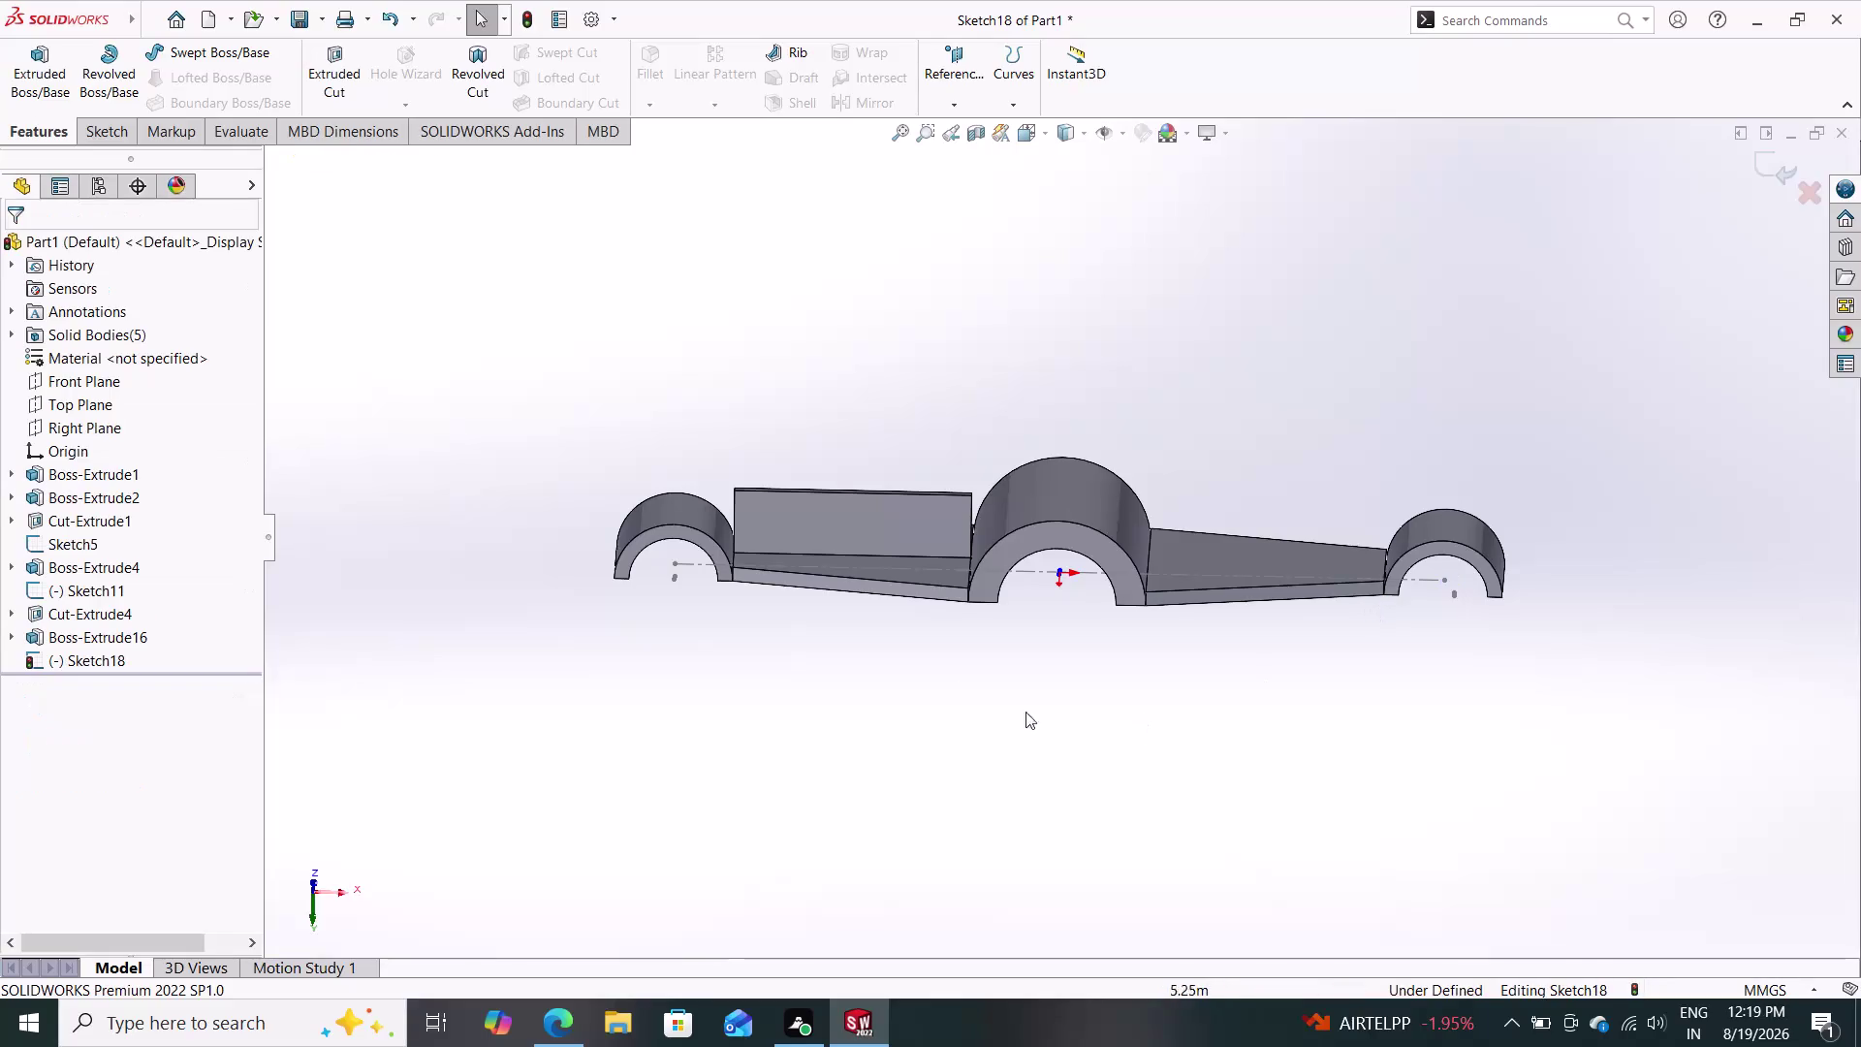
Delete the box-selected geometry near the central arch and discard the empty Sketch18.
drag(1161, 489, 923, 658)
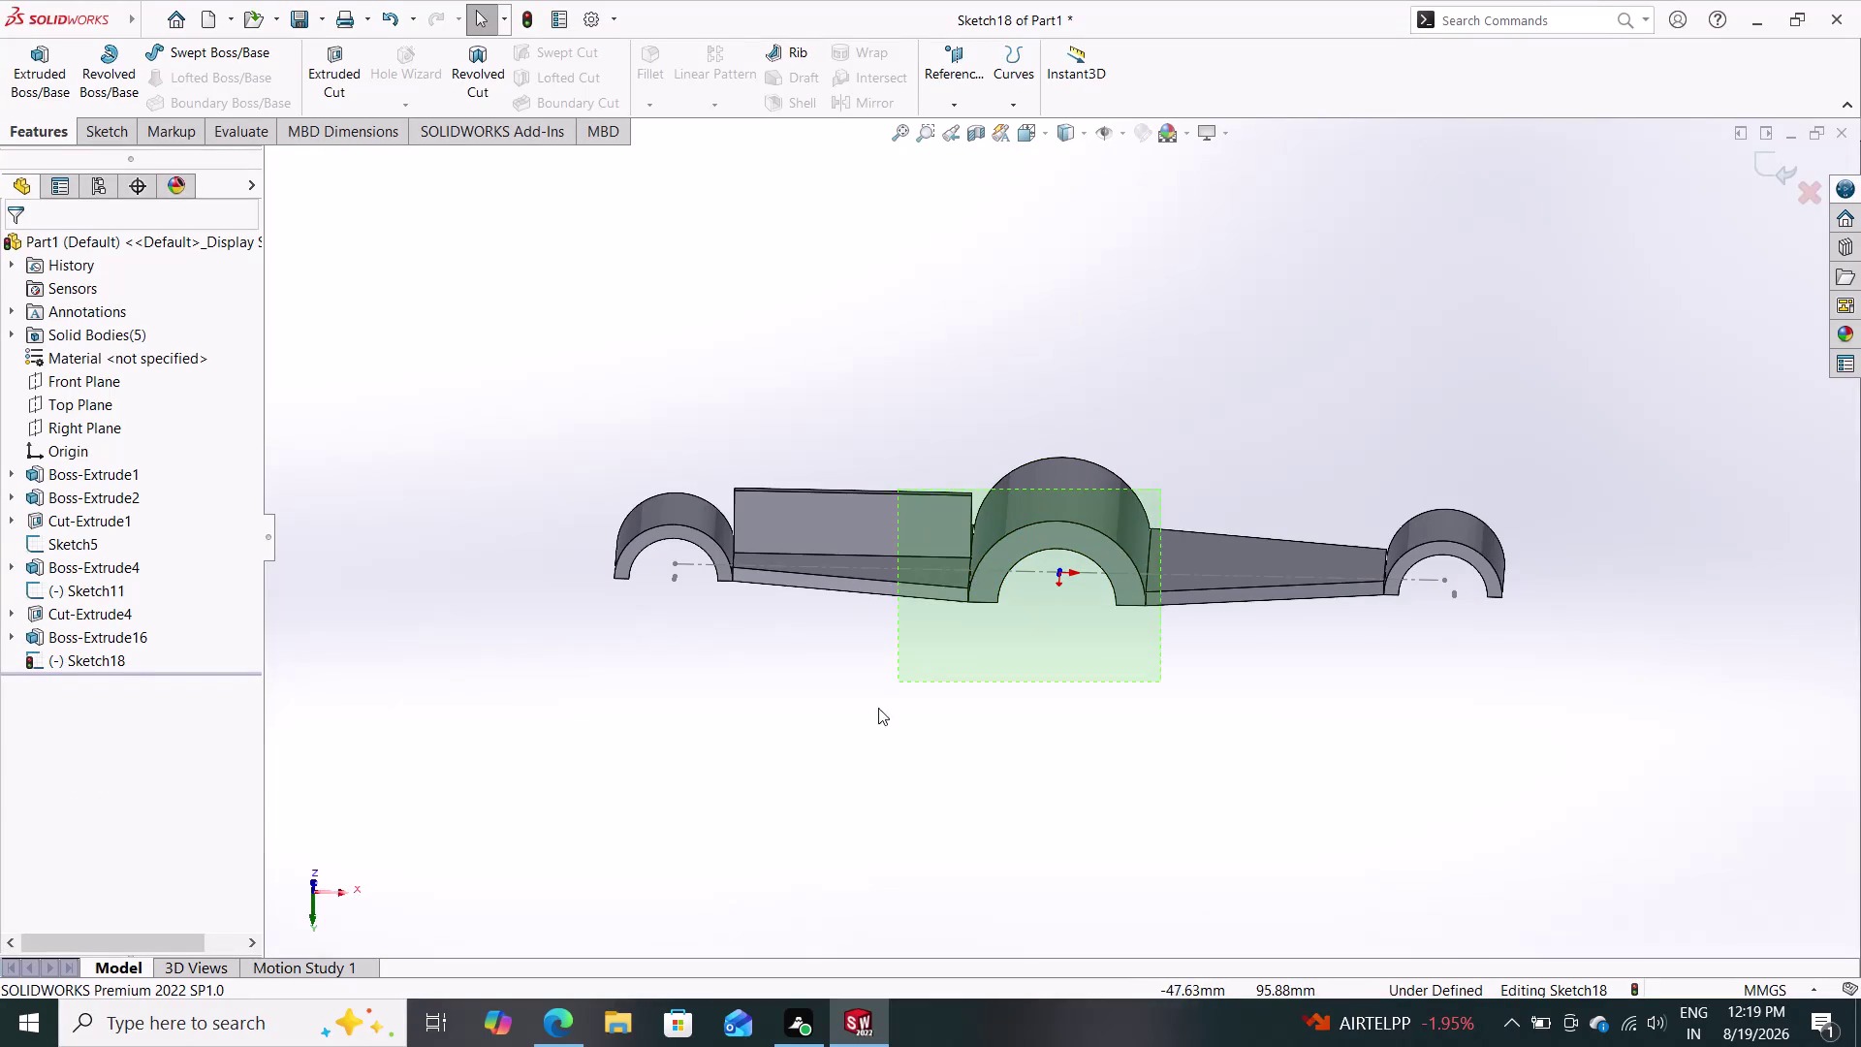
drag(923, 659, 972, 674)
key(Delete)
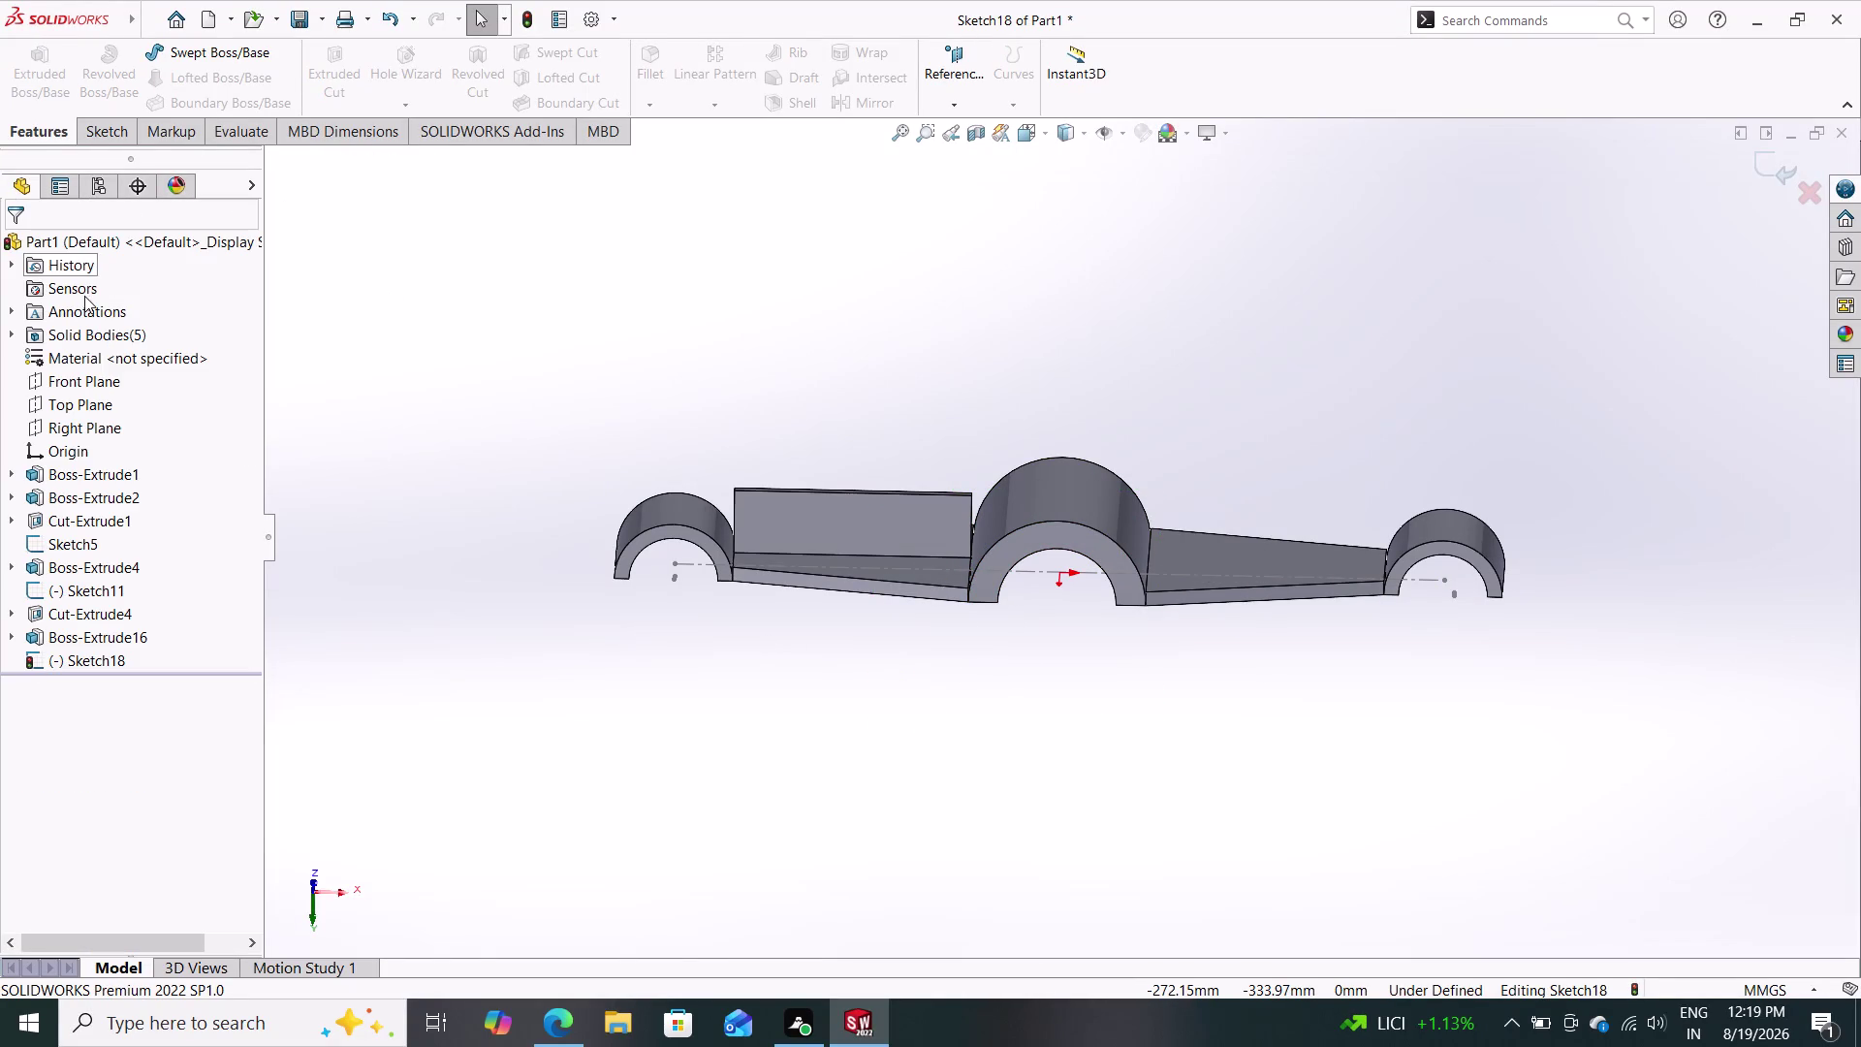
click(79, 402)
click(53, 381)
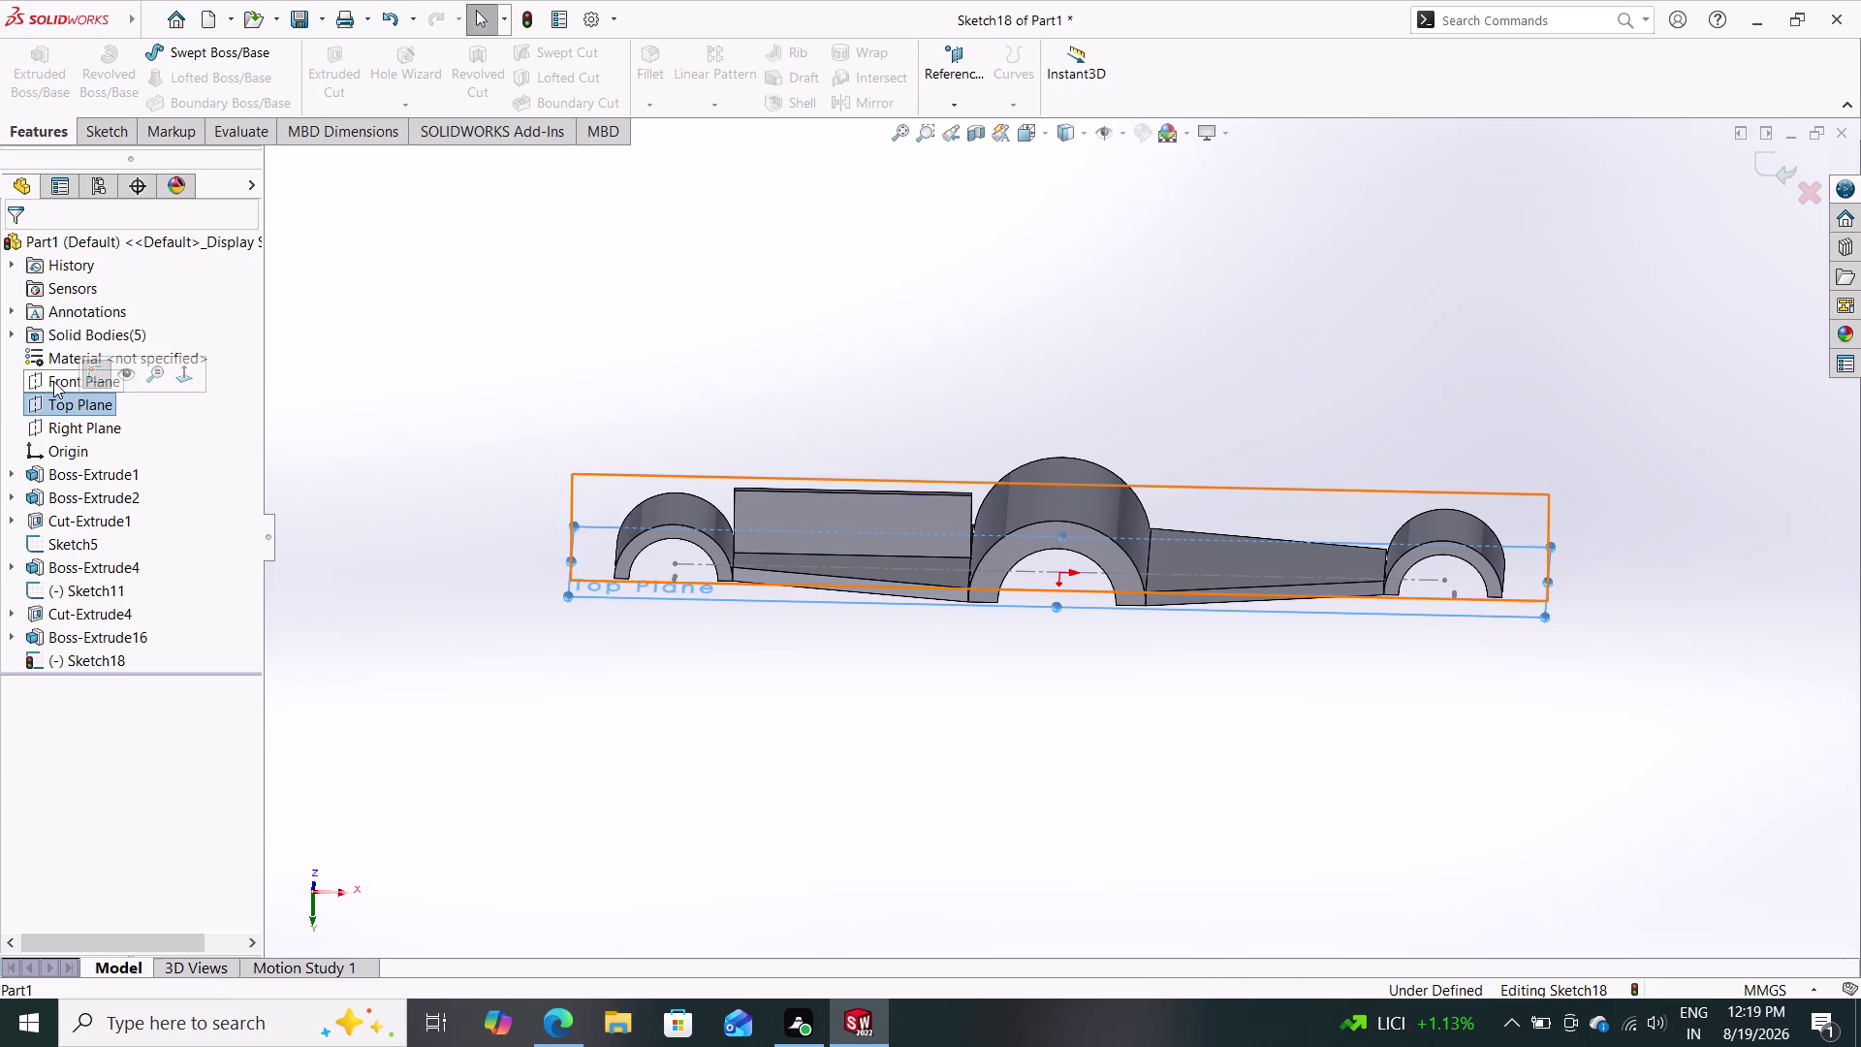
click(67, 348)
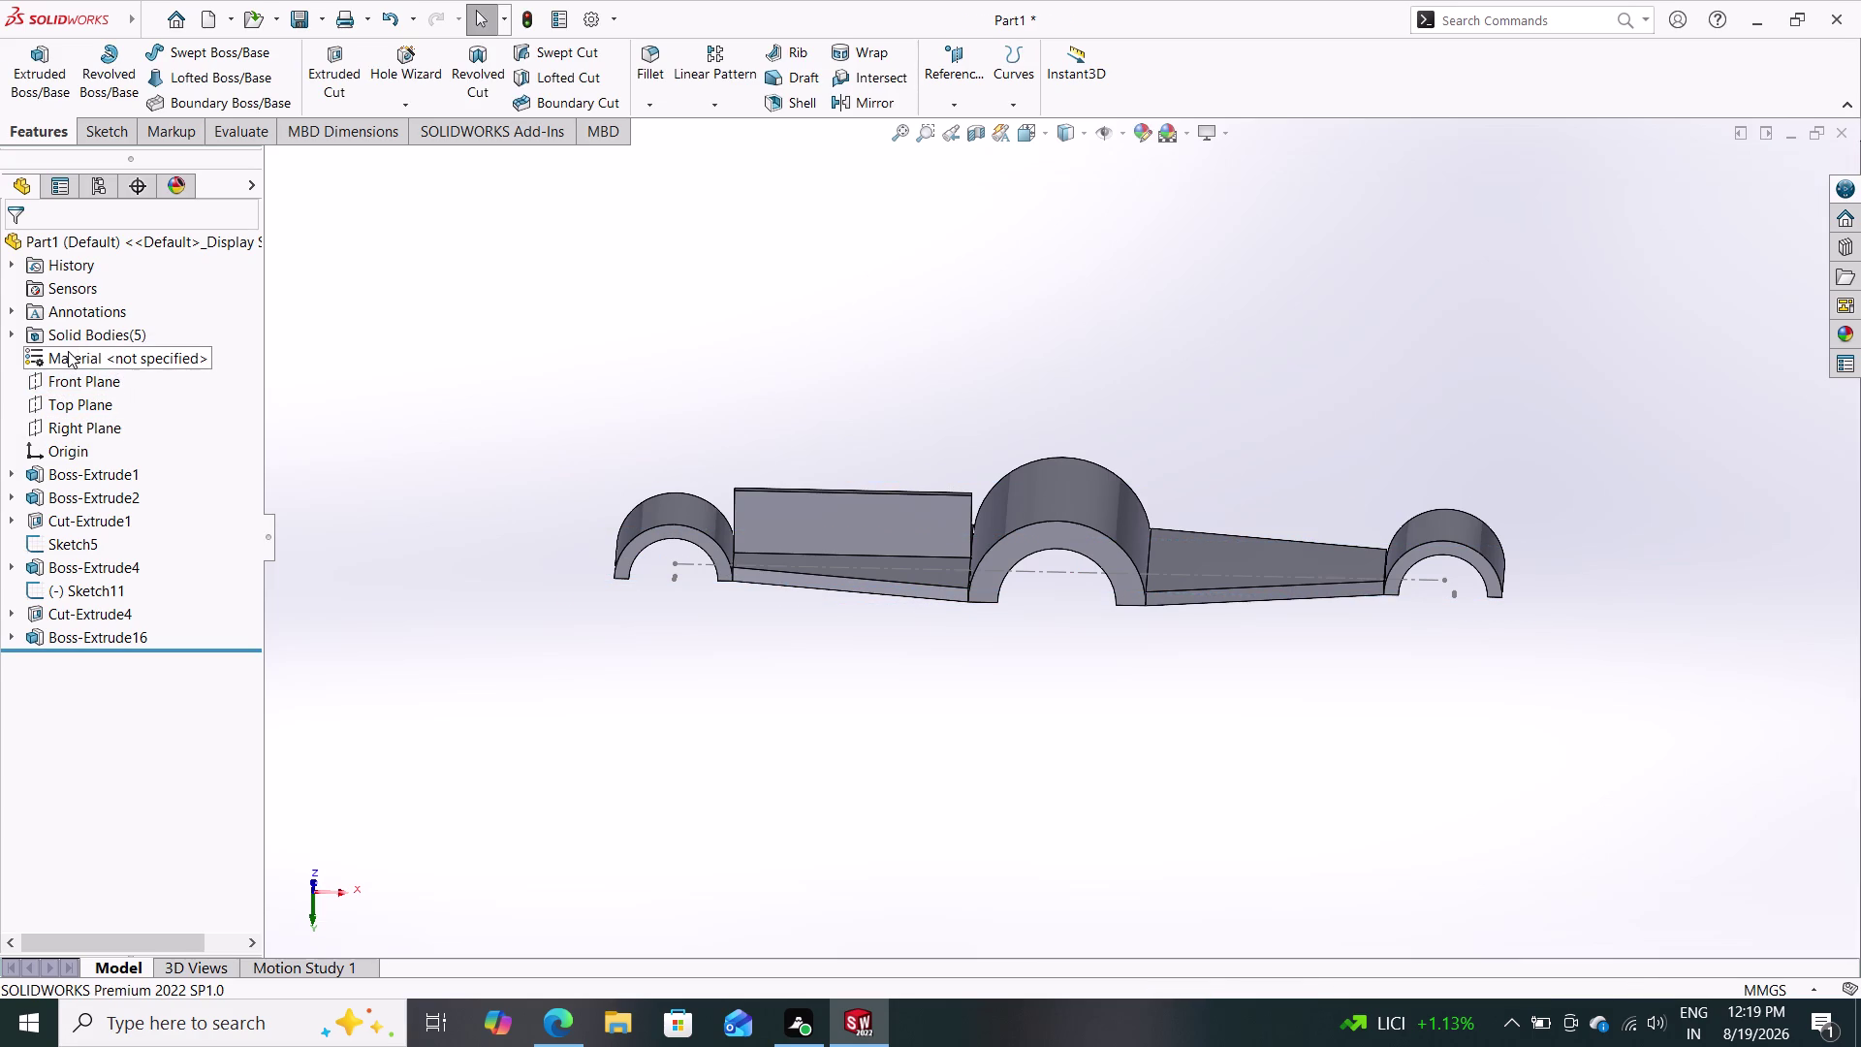
Create Sketch19 on the Front Plane, view it normal, and zoom in.
click(68, 385)
click(83, 351)
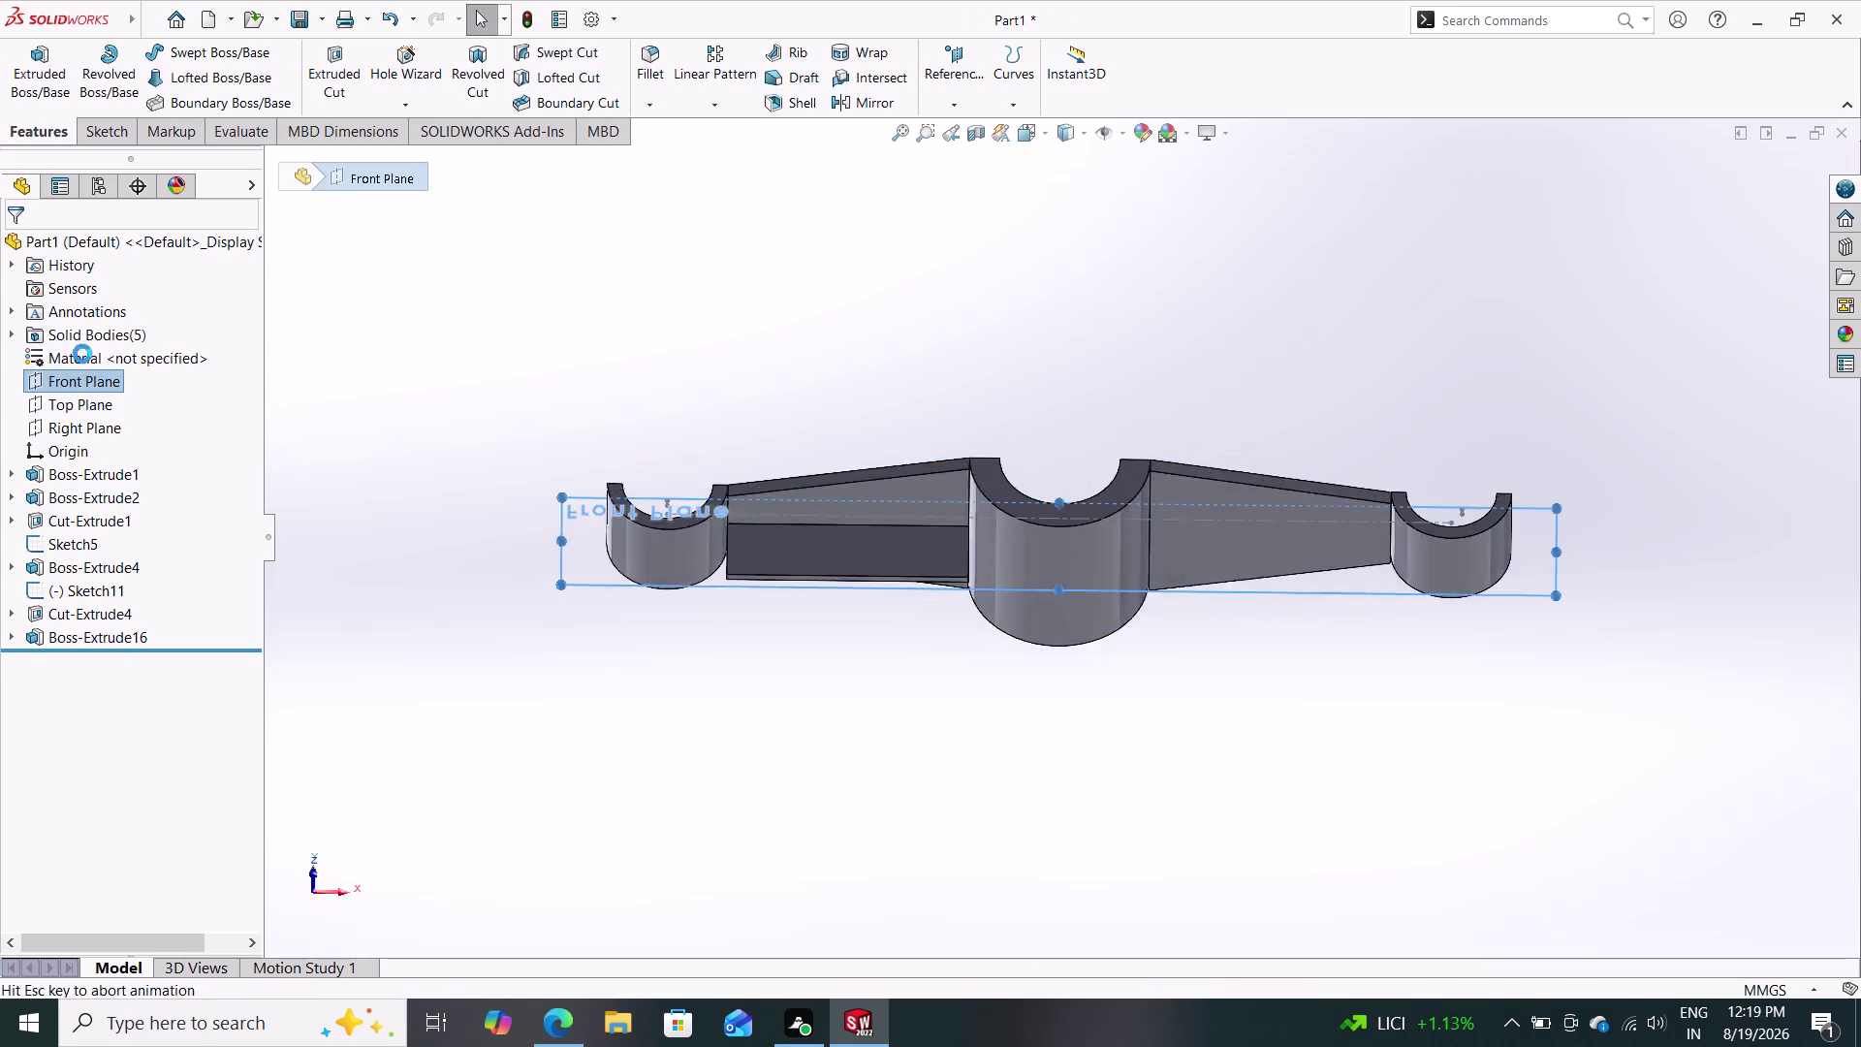
click(84, 377)
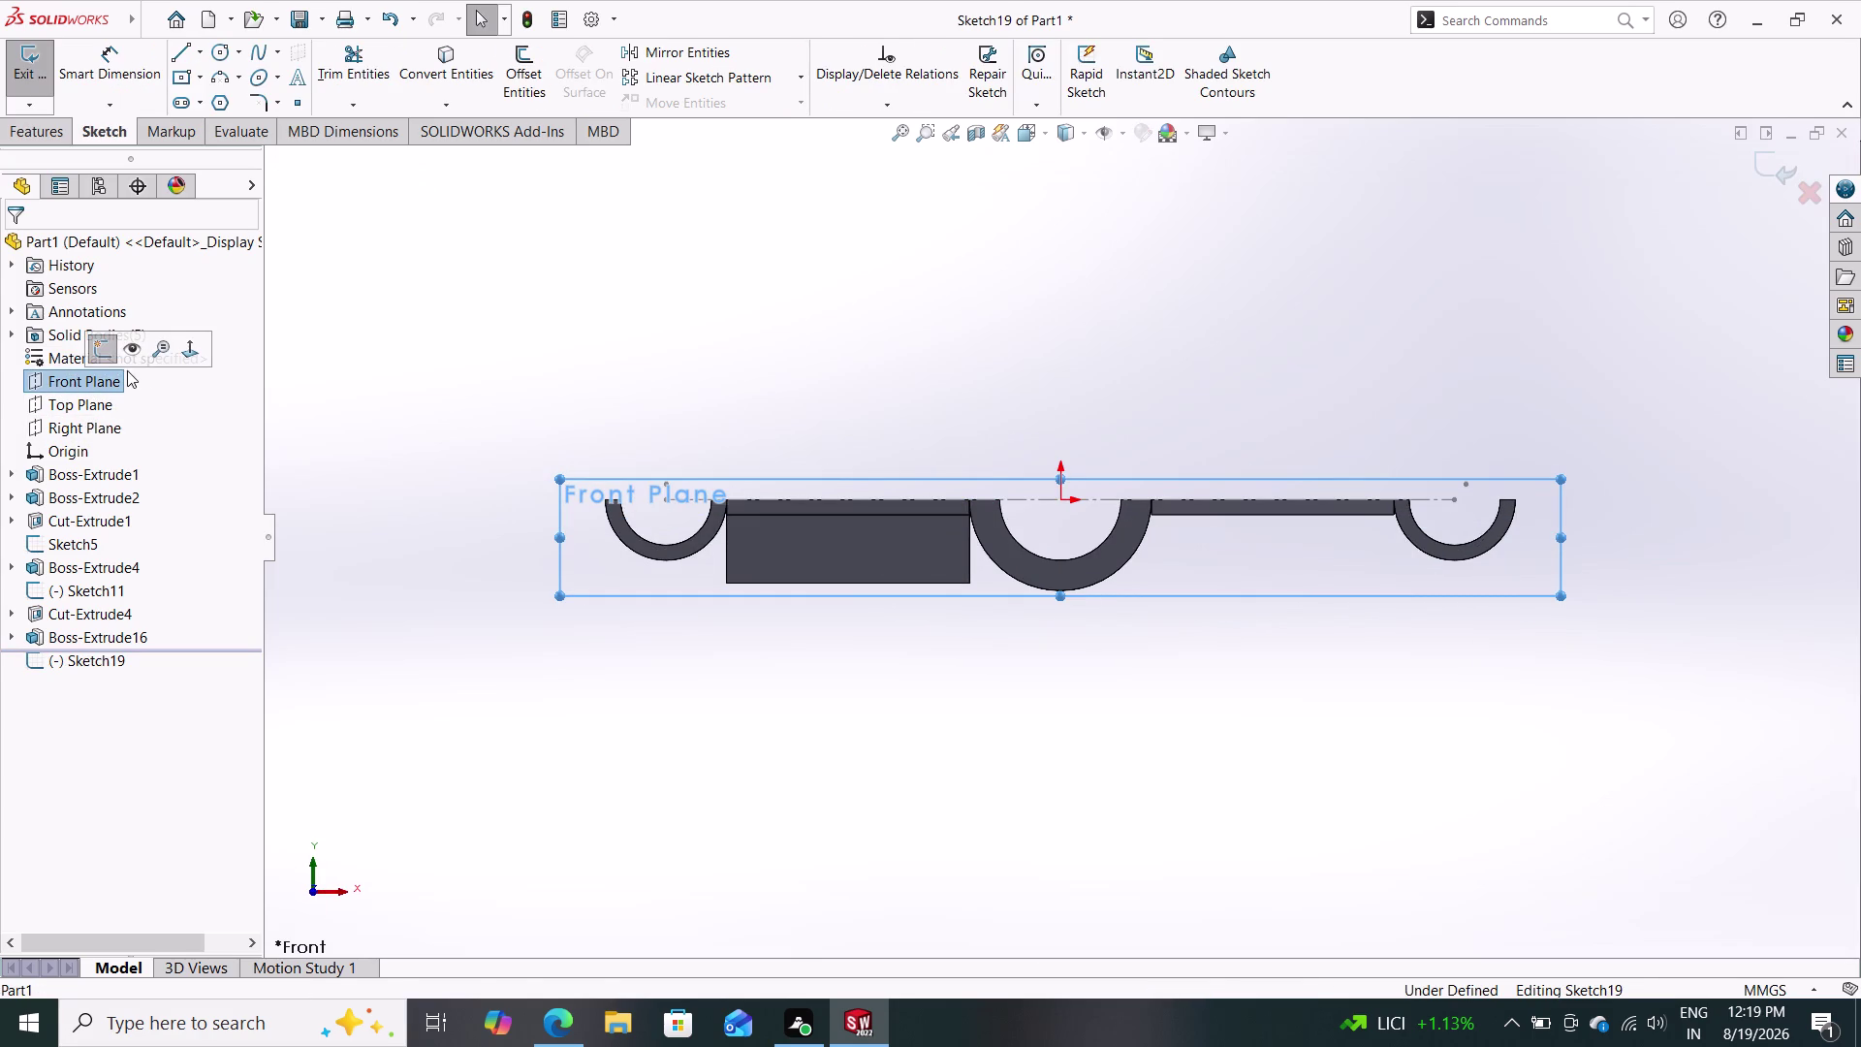
click(191, 348)
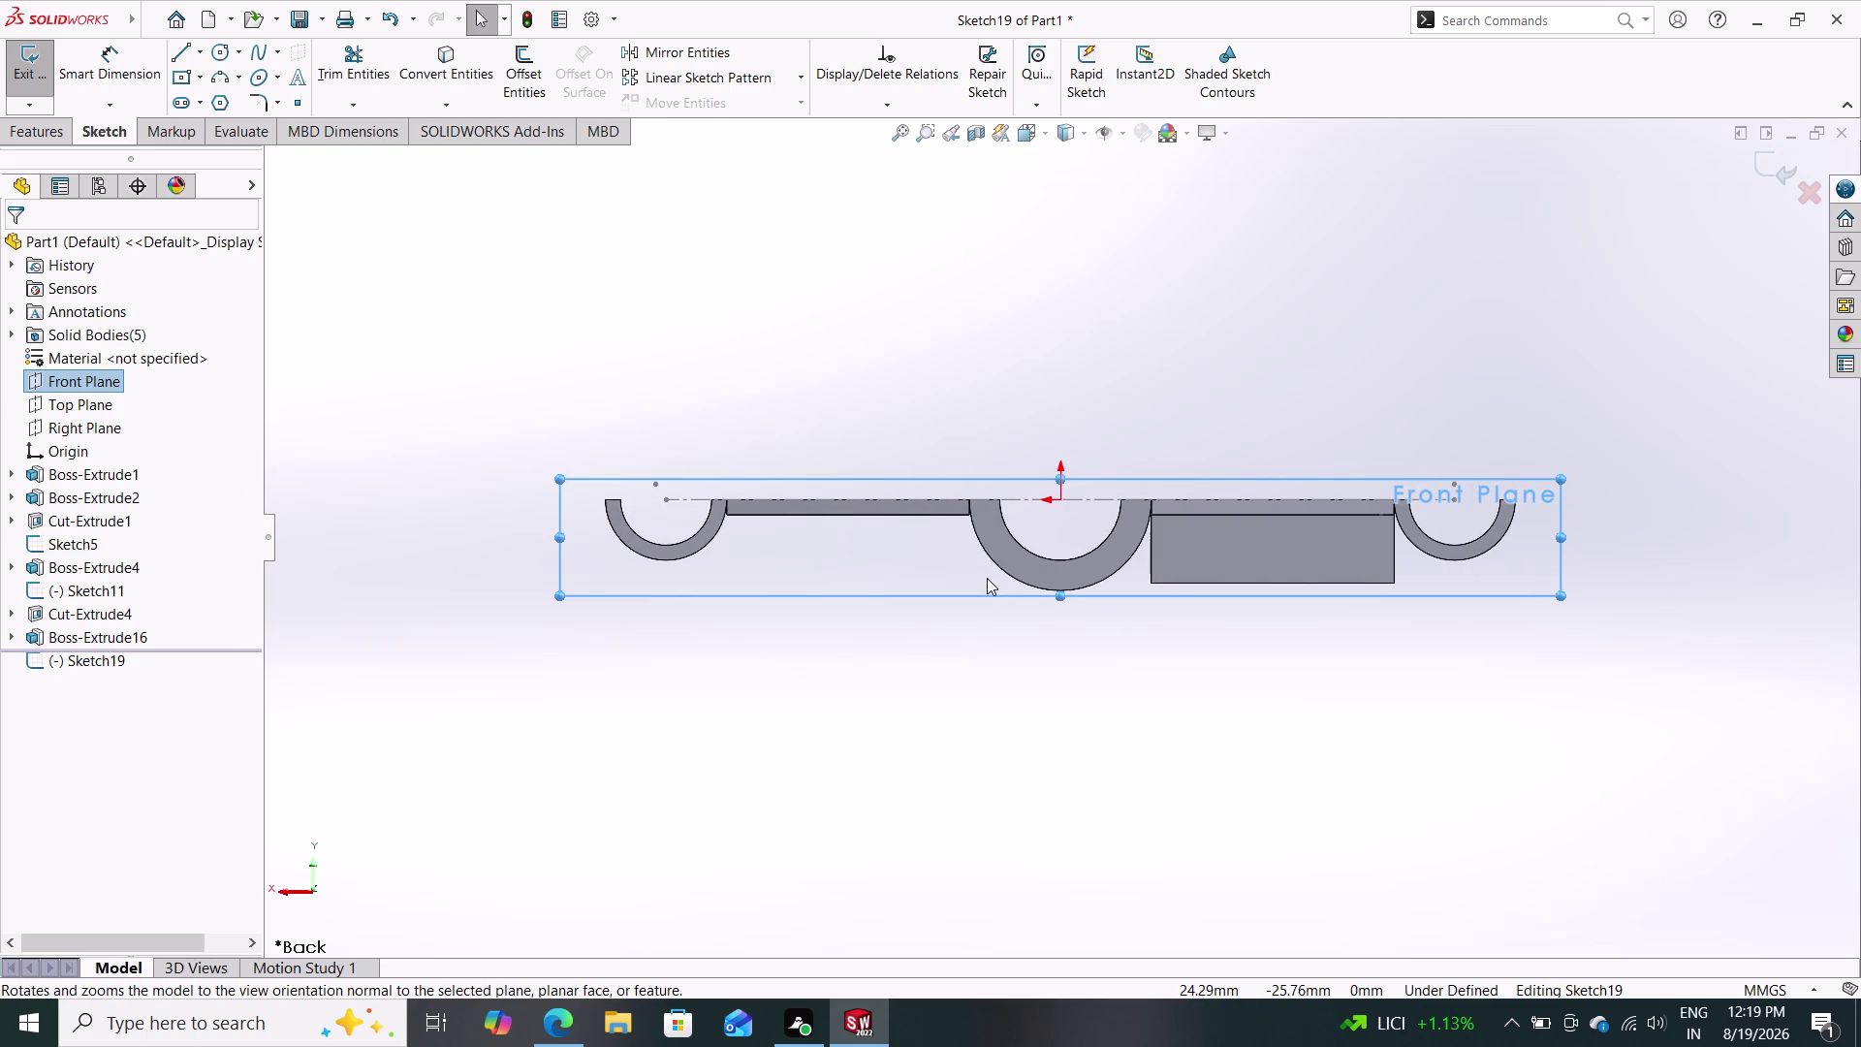
scroll(down, 3)
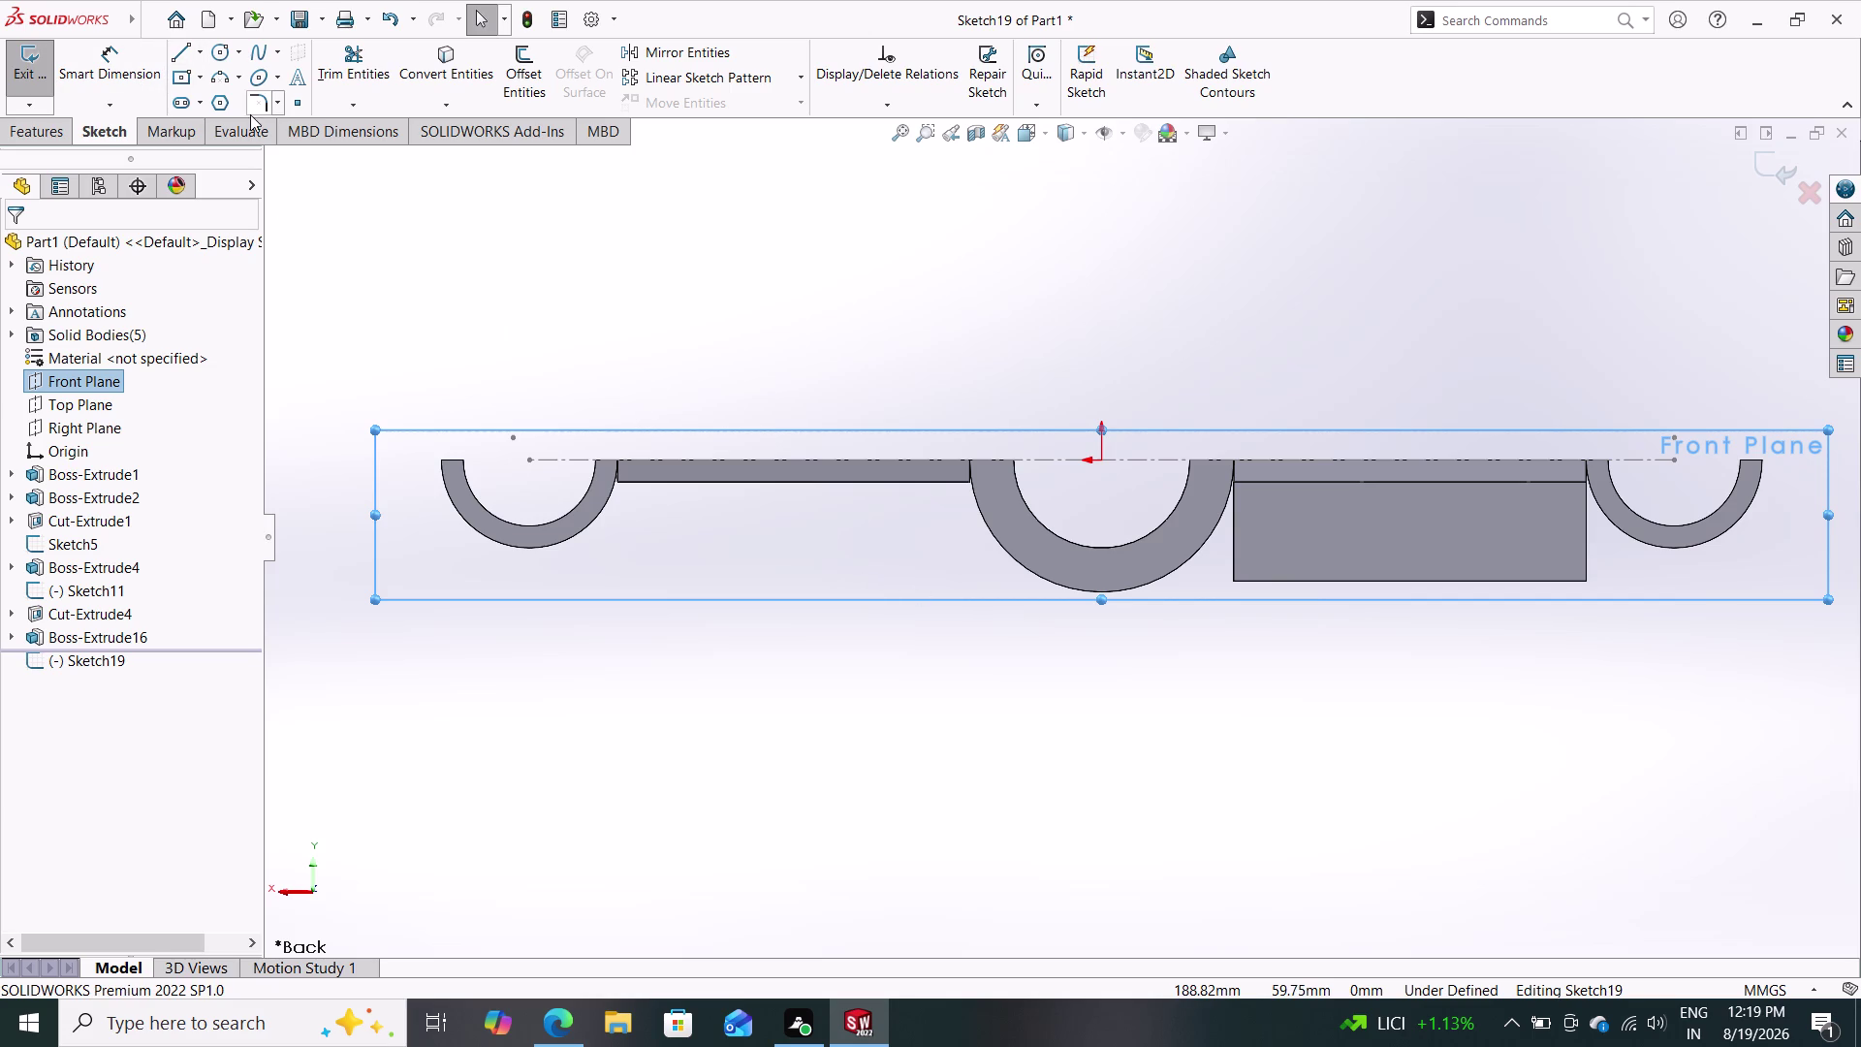
click(521, 66)
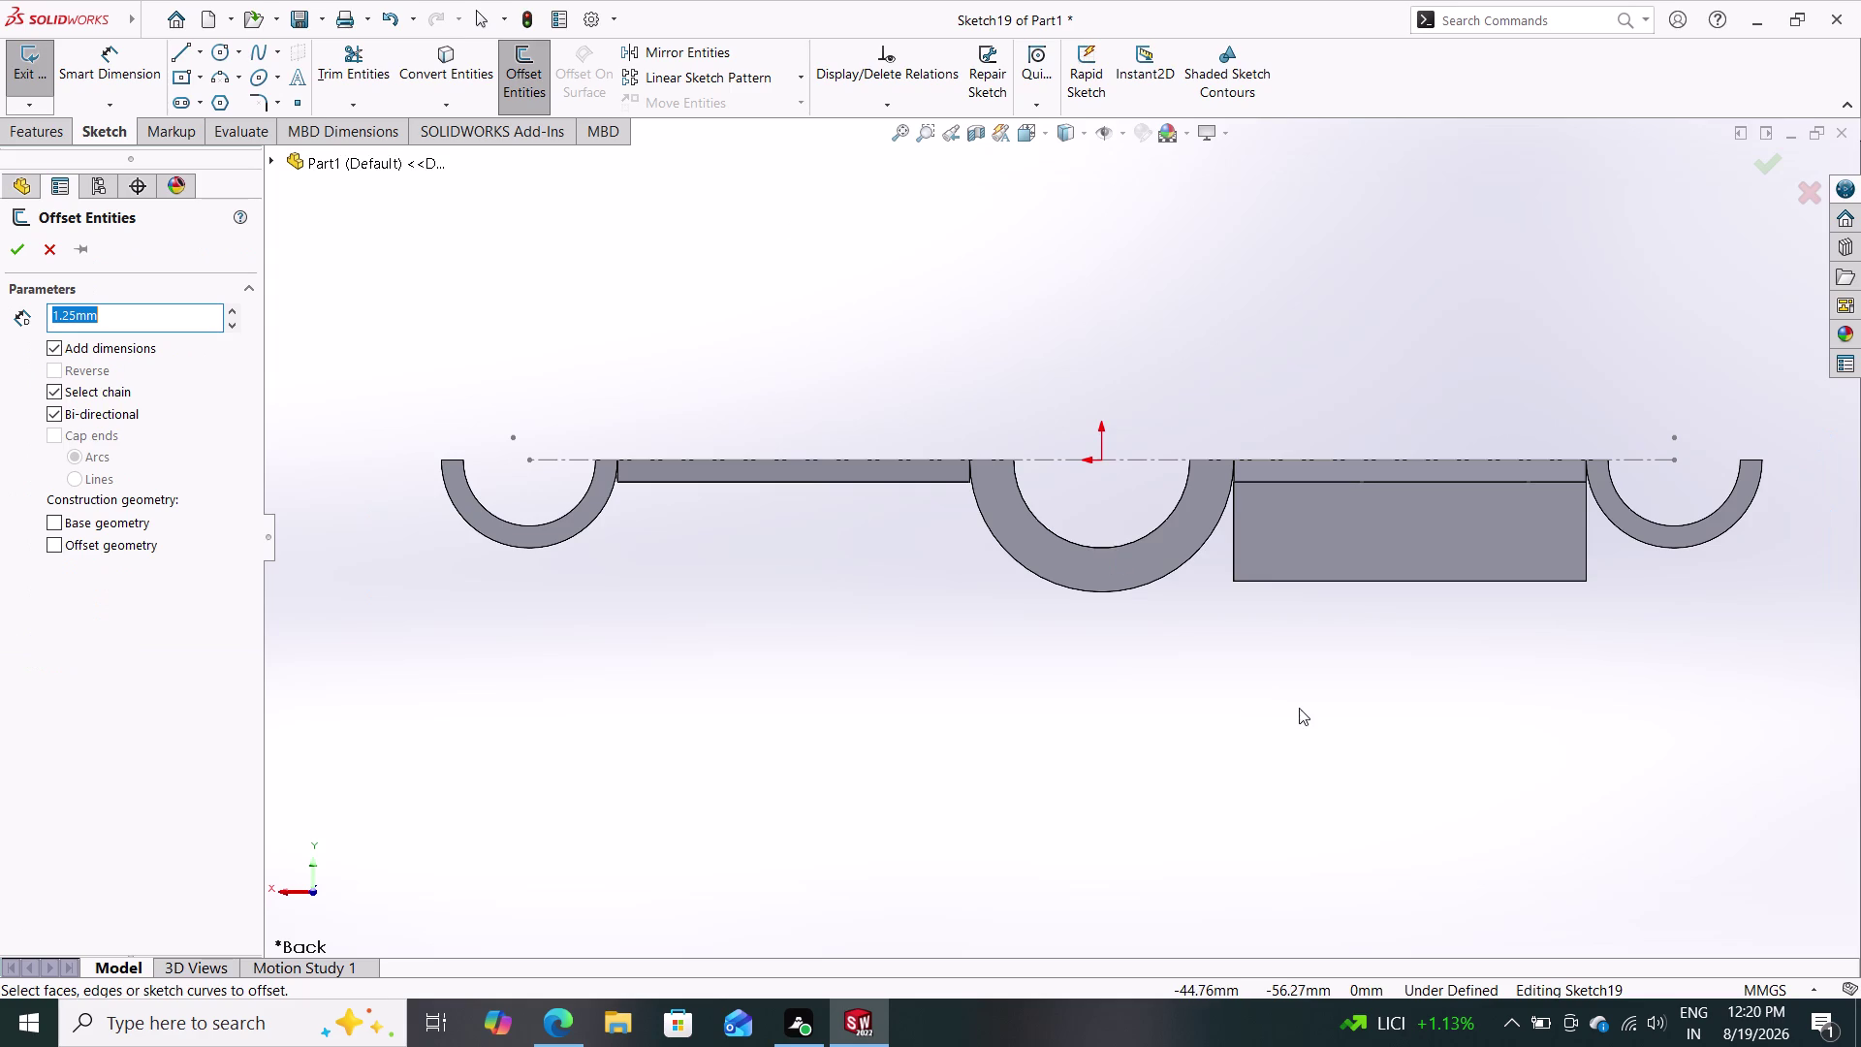
Convert the outer edges of the central and right arches into Sketch19.
click(1177, 570)
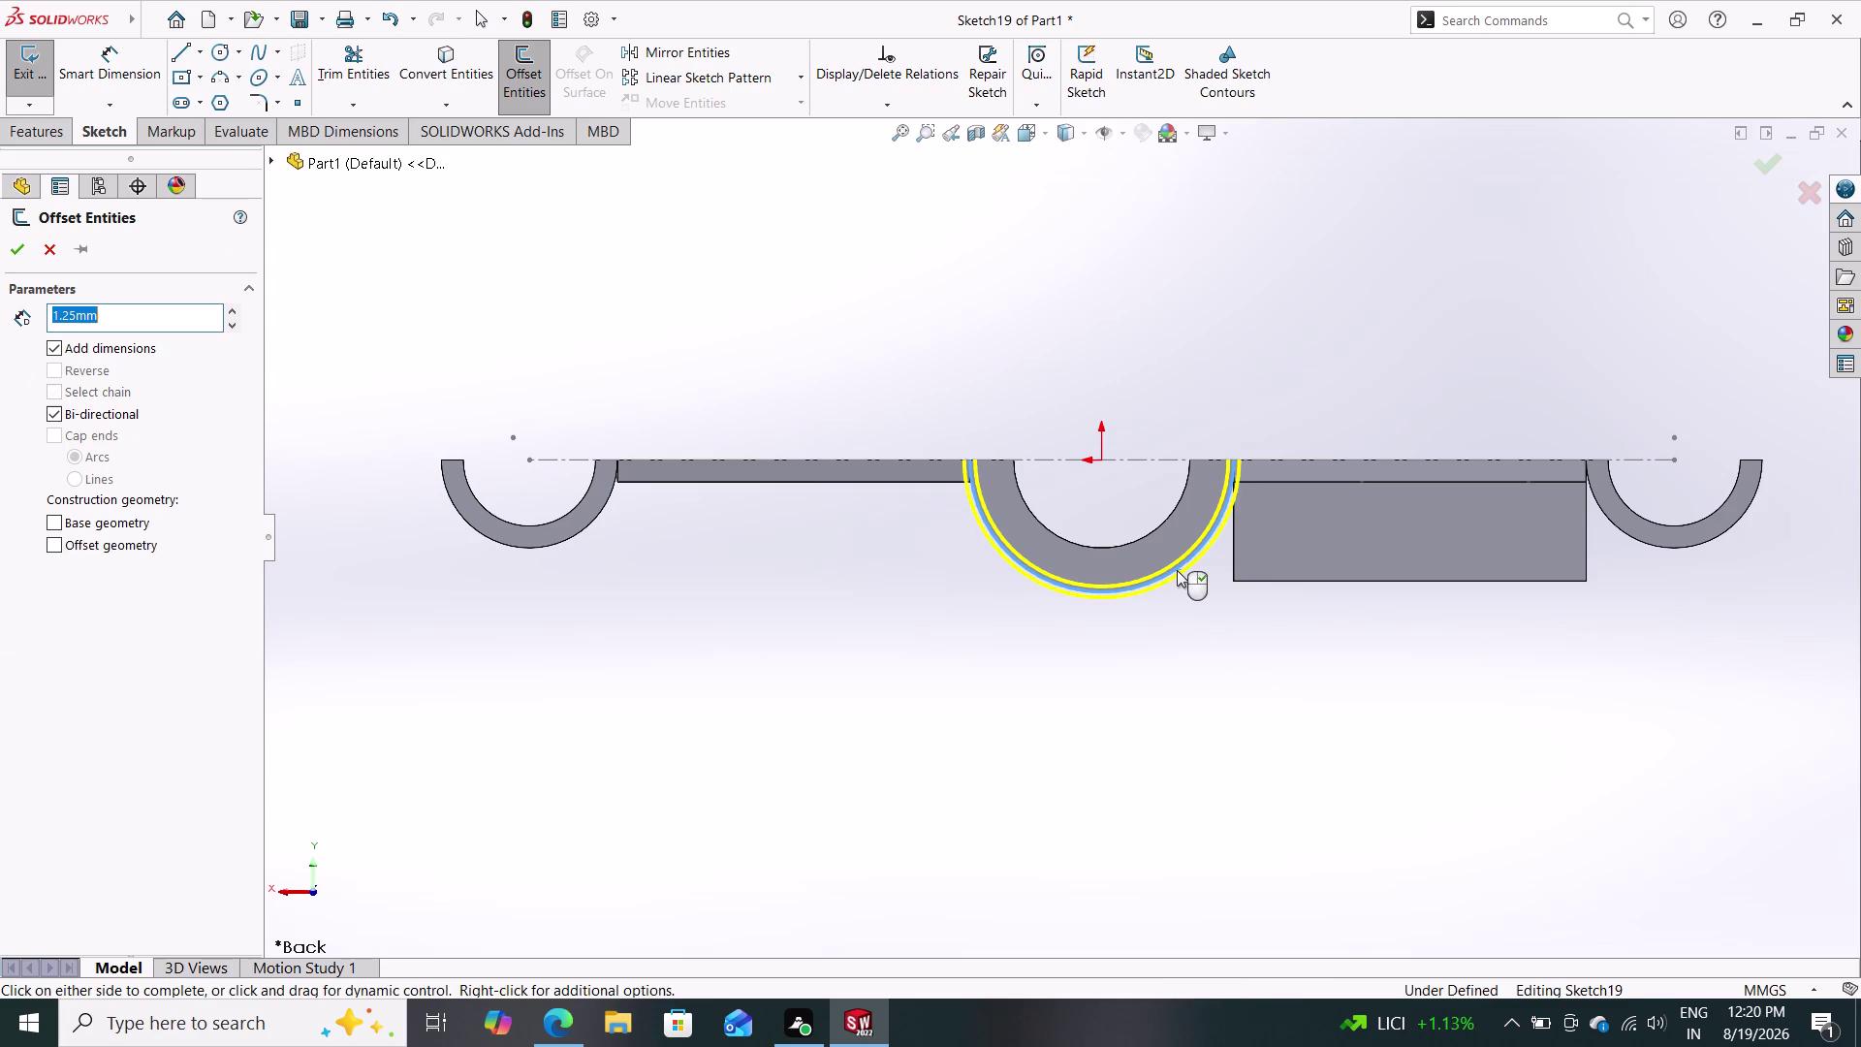
click(43, 247)
click(427, 58)
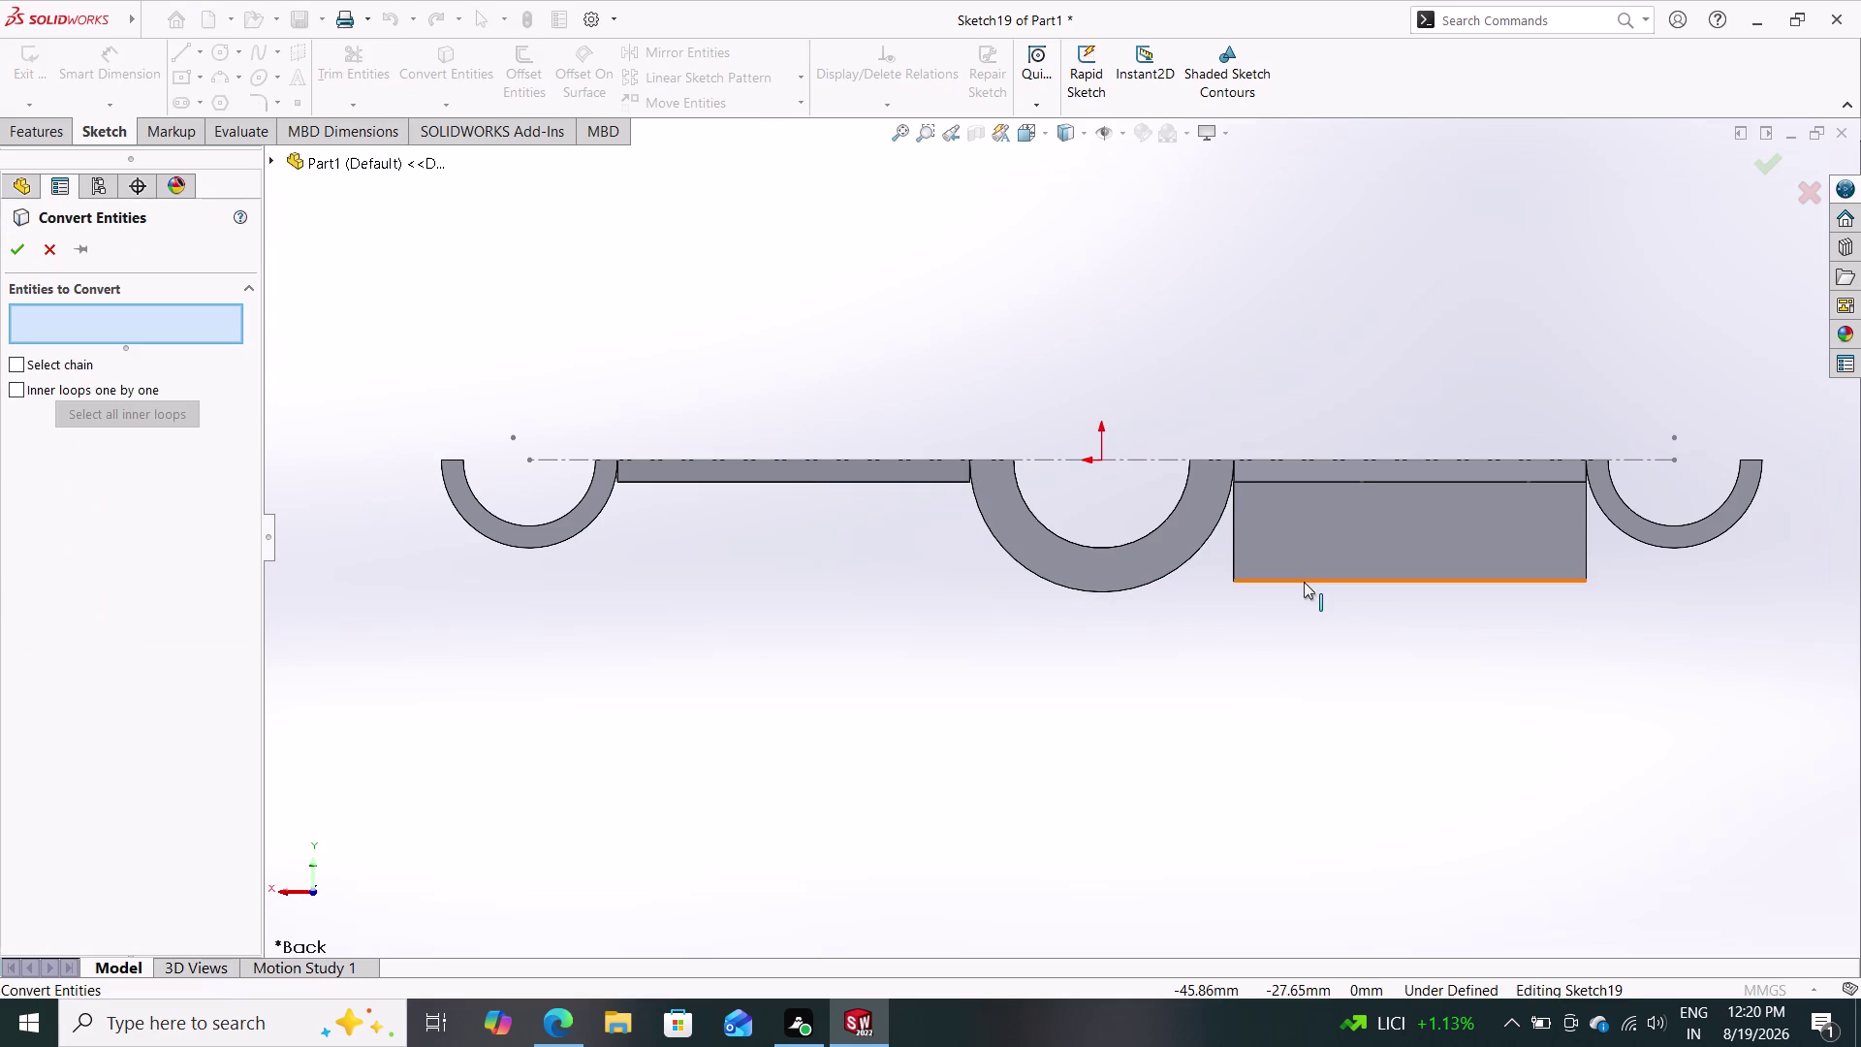
click(1165, 576)
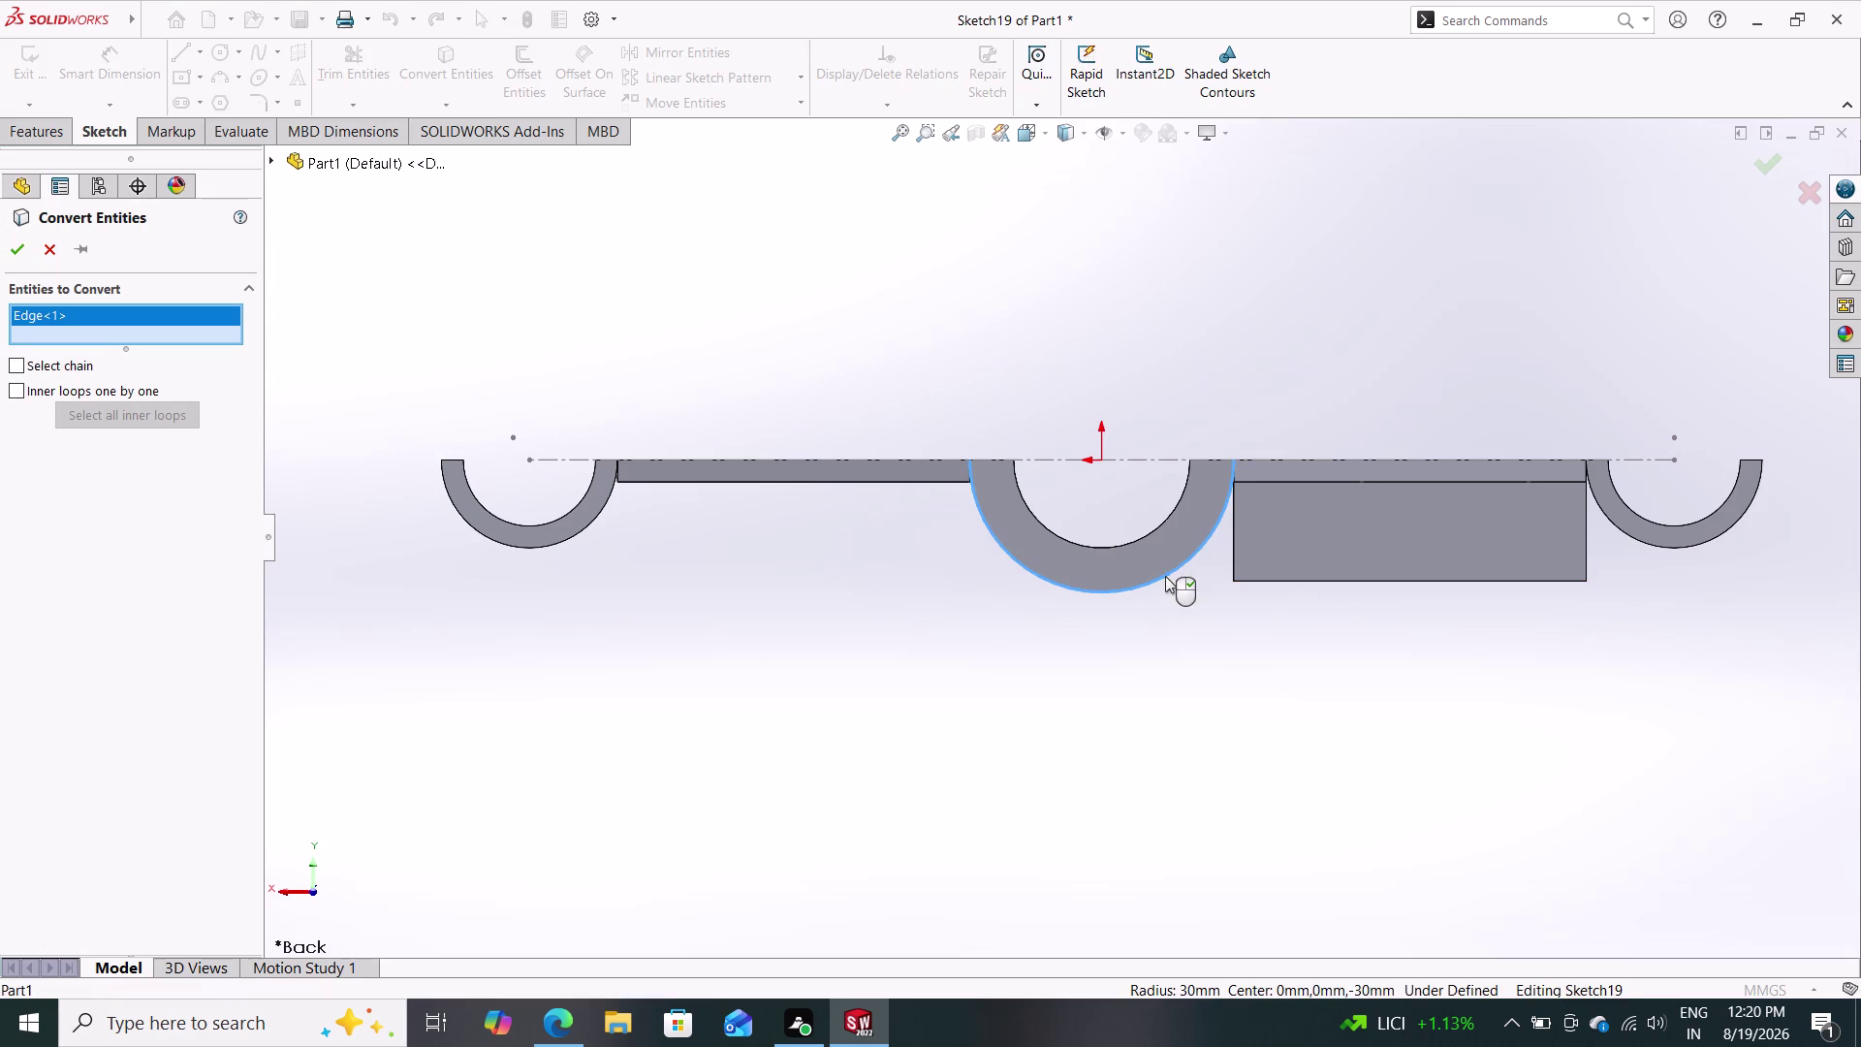
click(1667, 547)
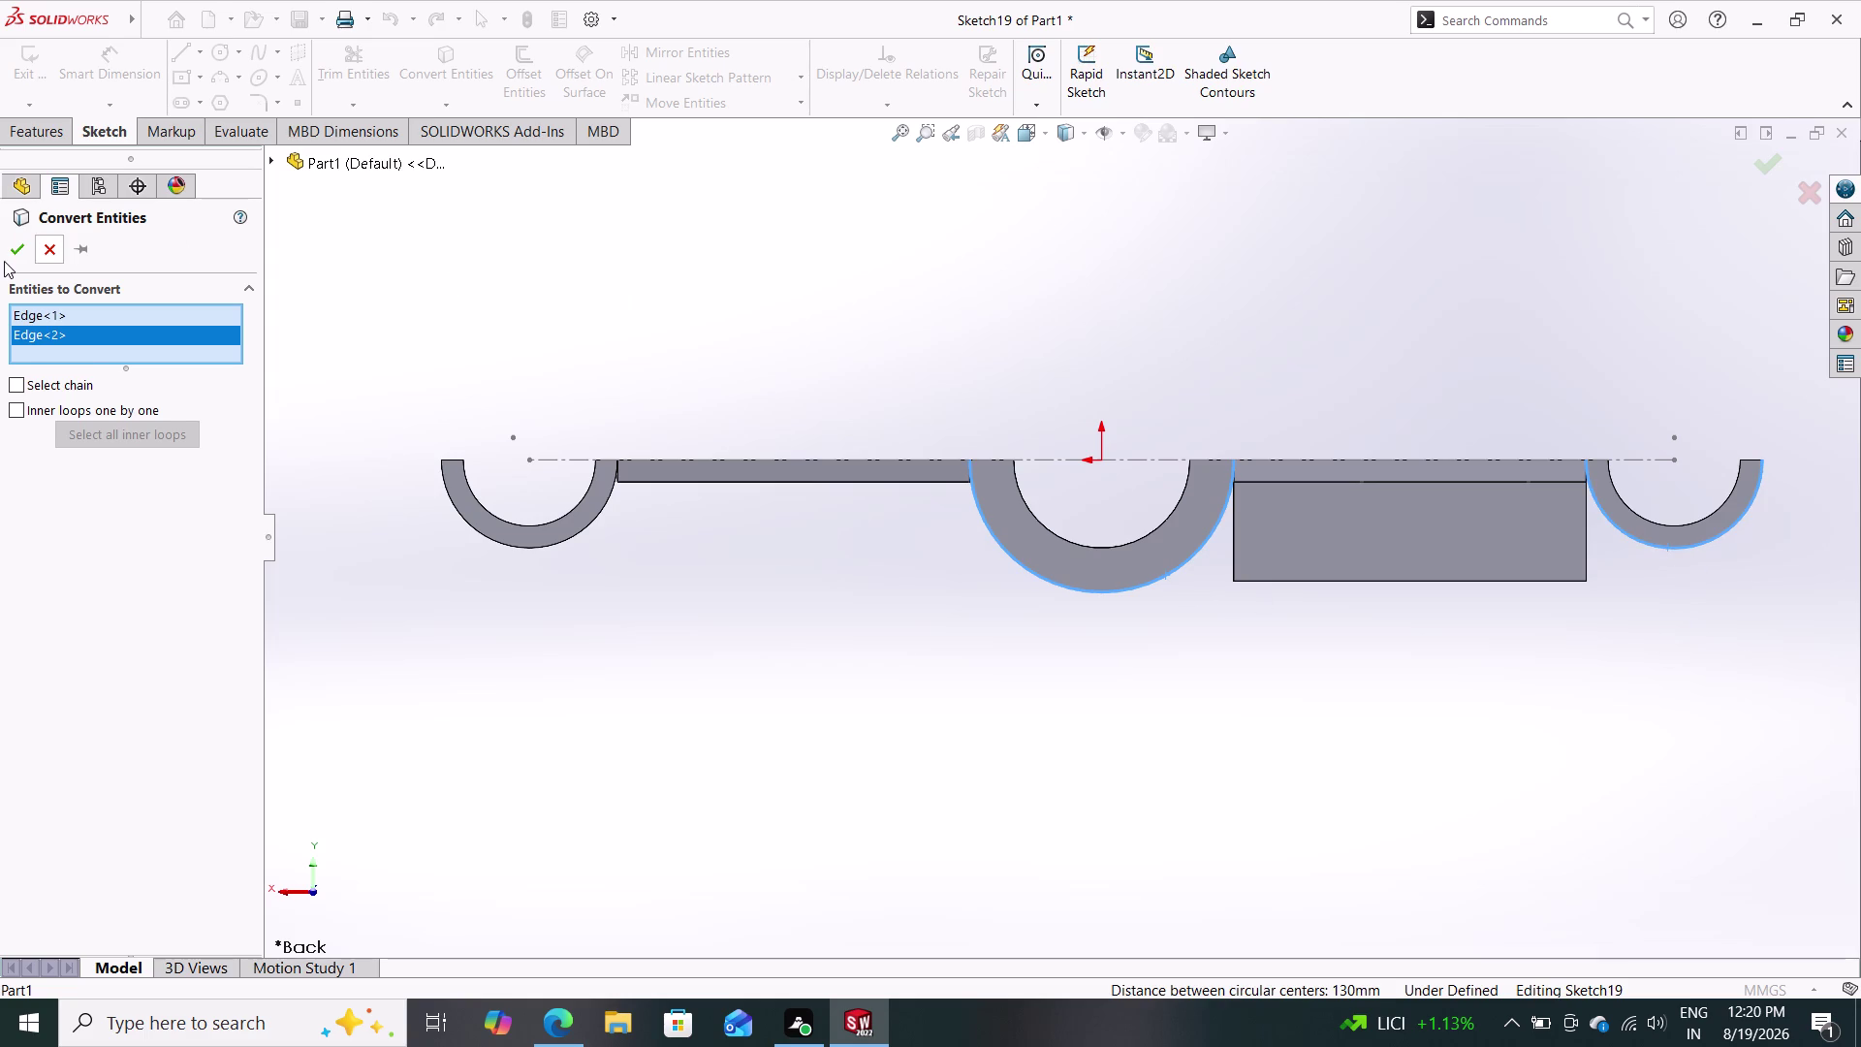
click(10, 257)
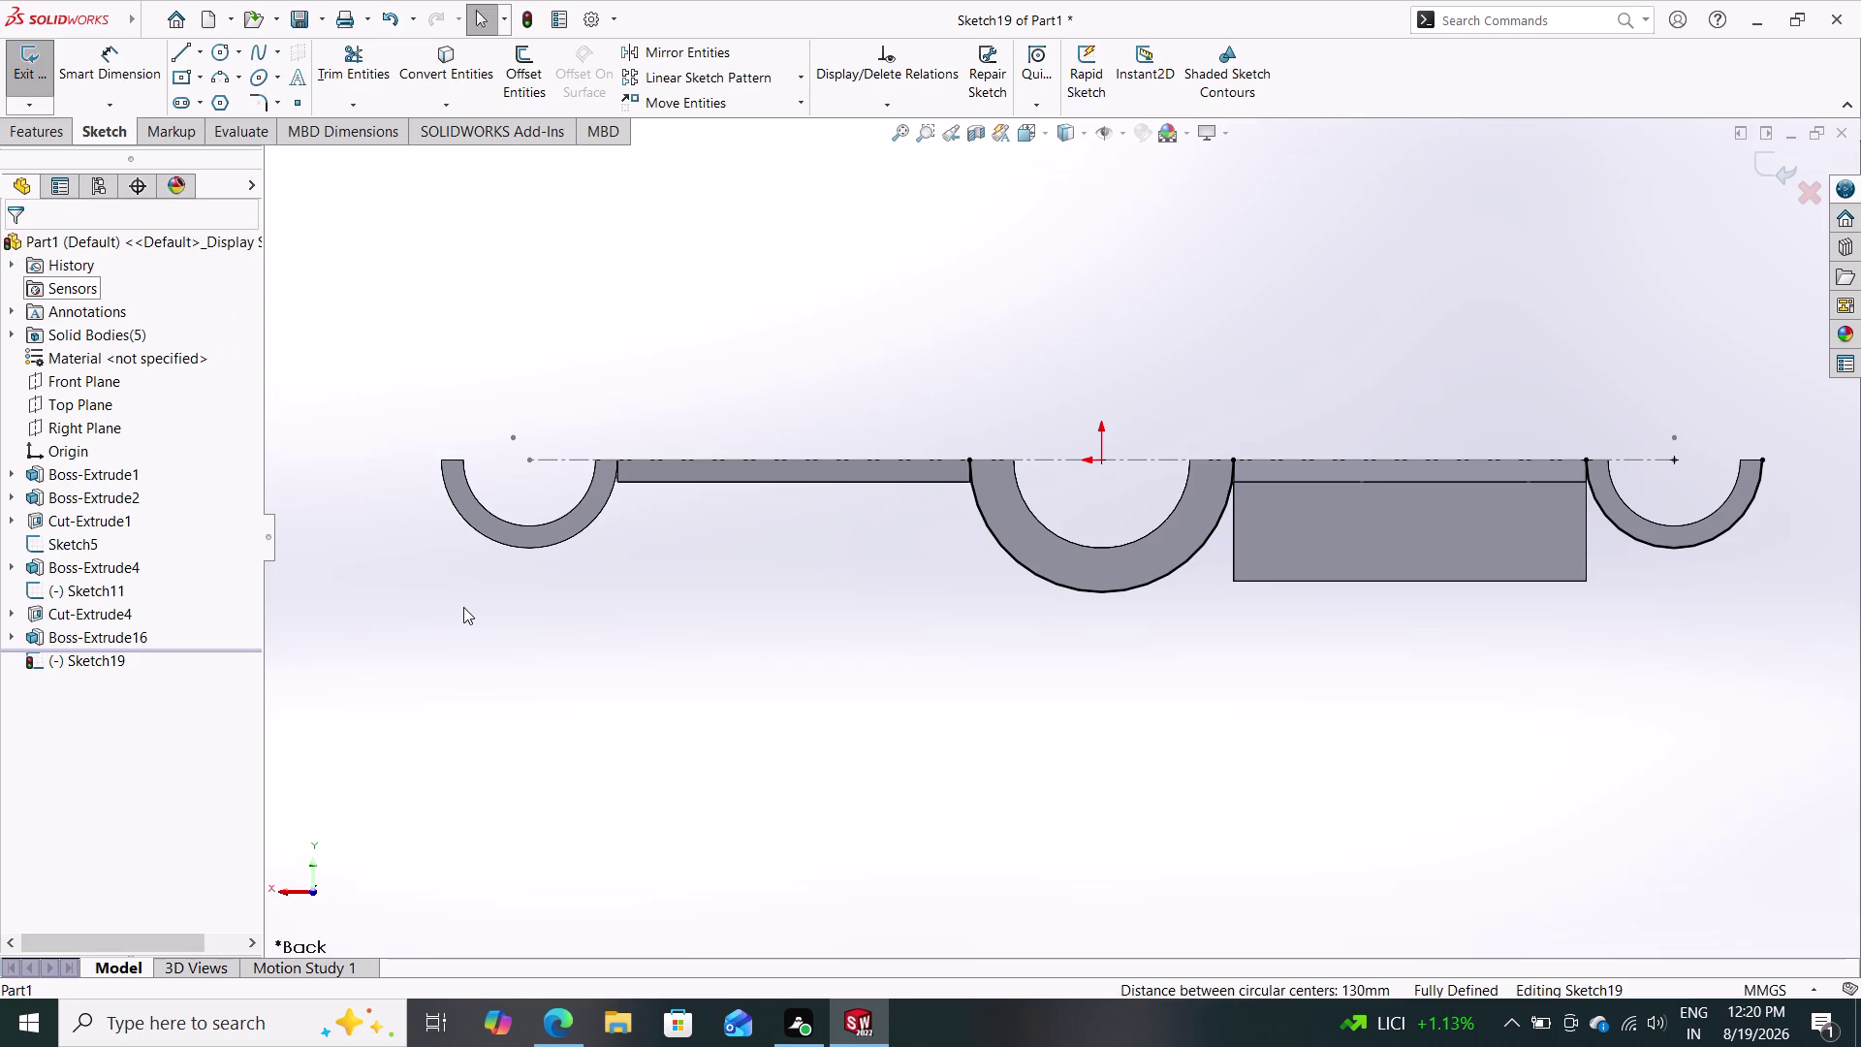
click(180, 57)
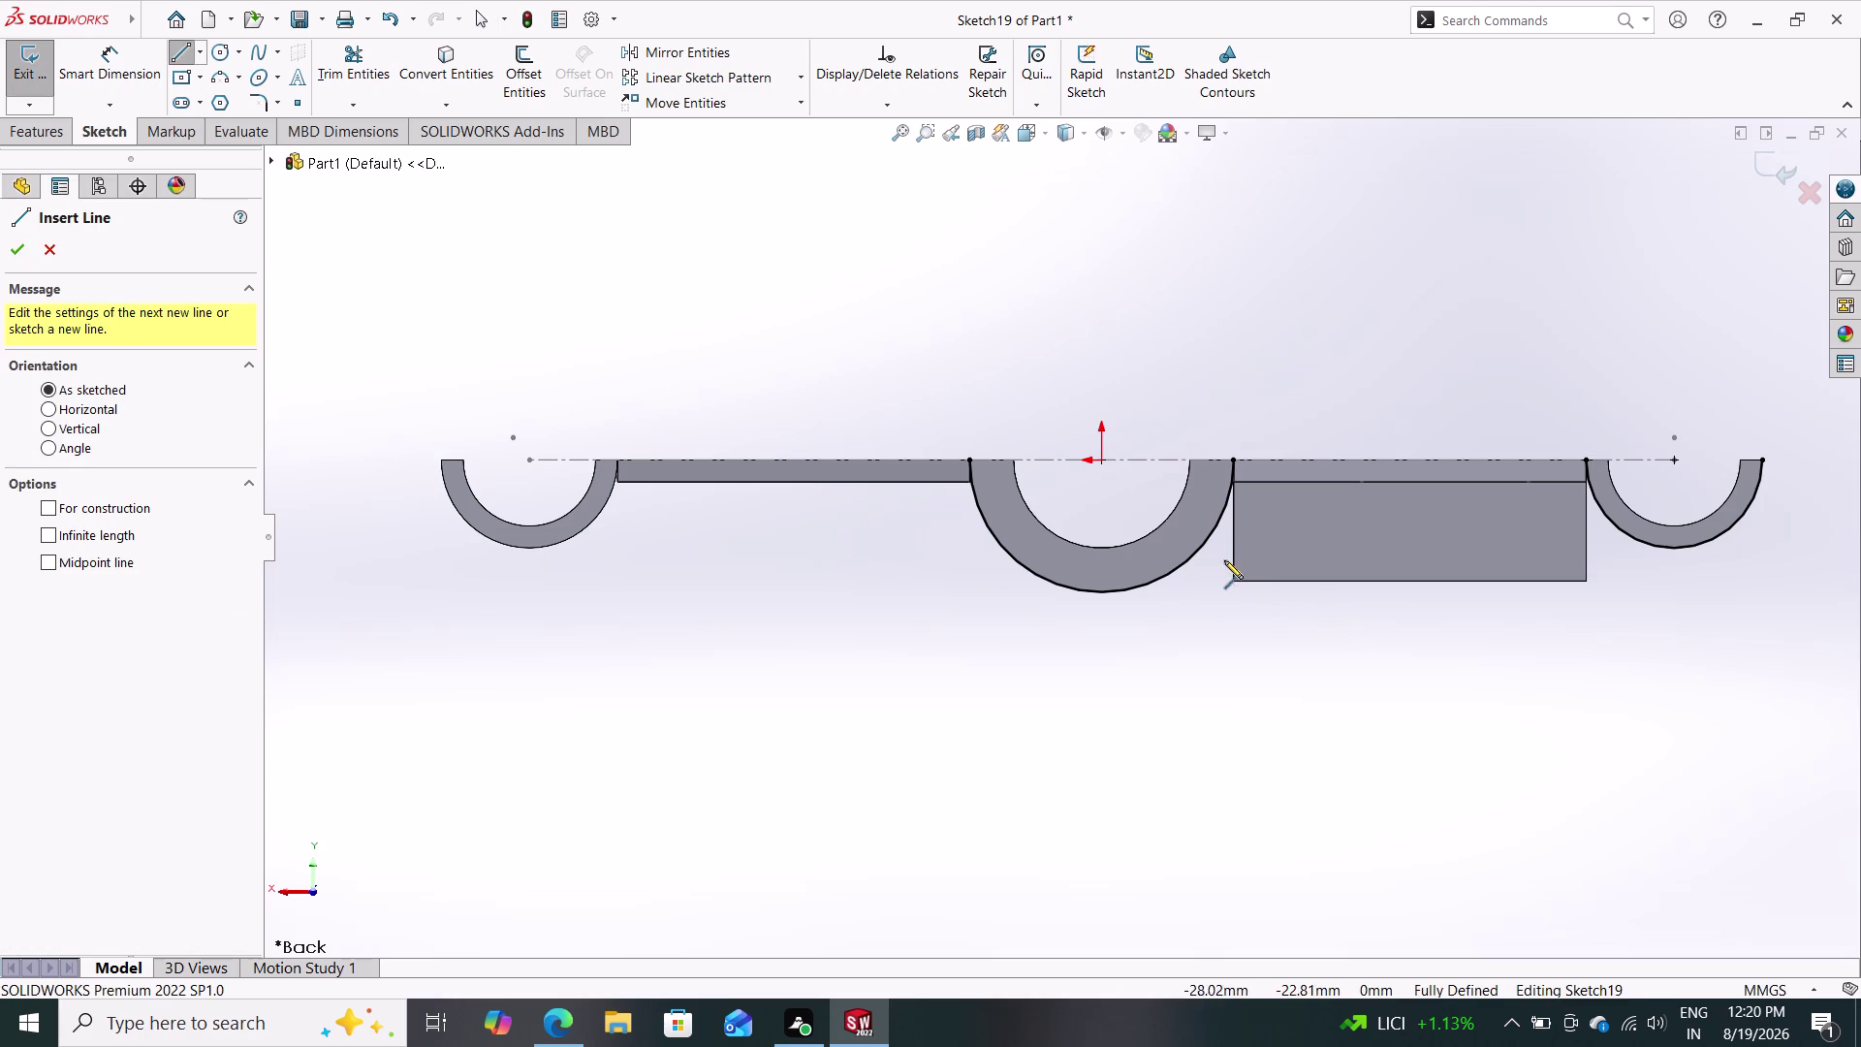
Draw a short line from the block's lower corner to the central arch.
click(1235, 582)
click(1145, 584)
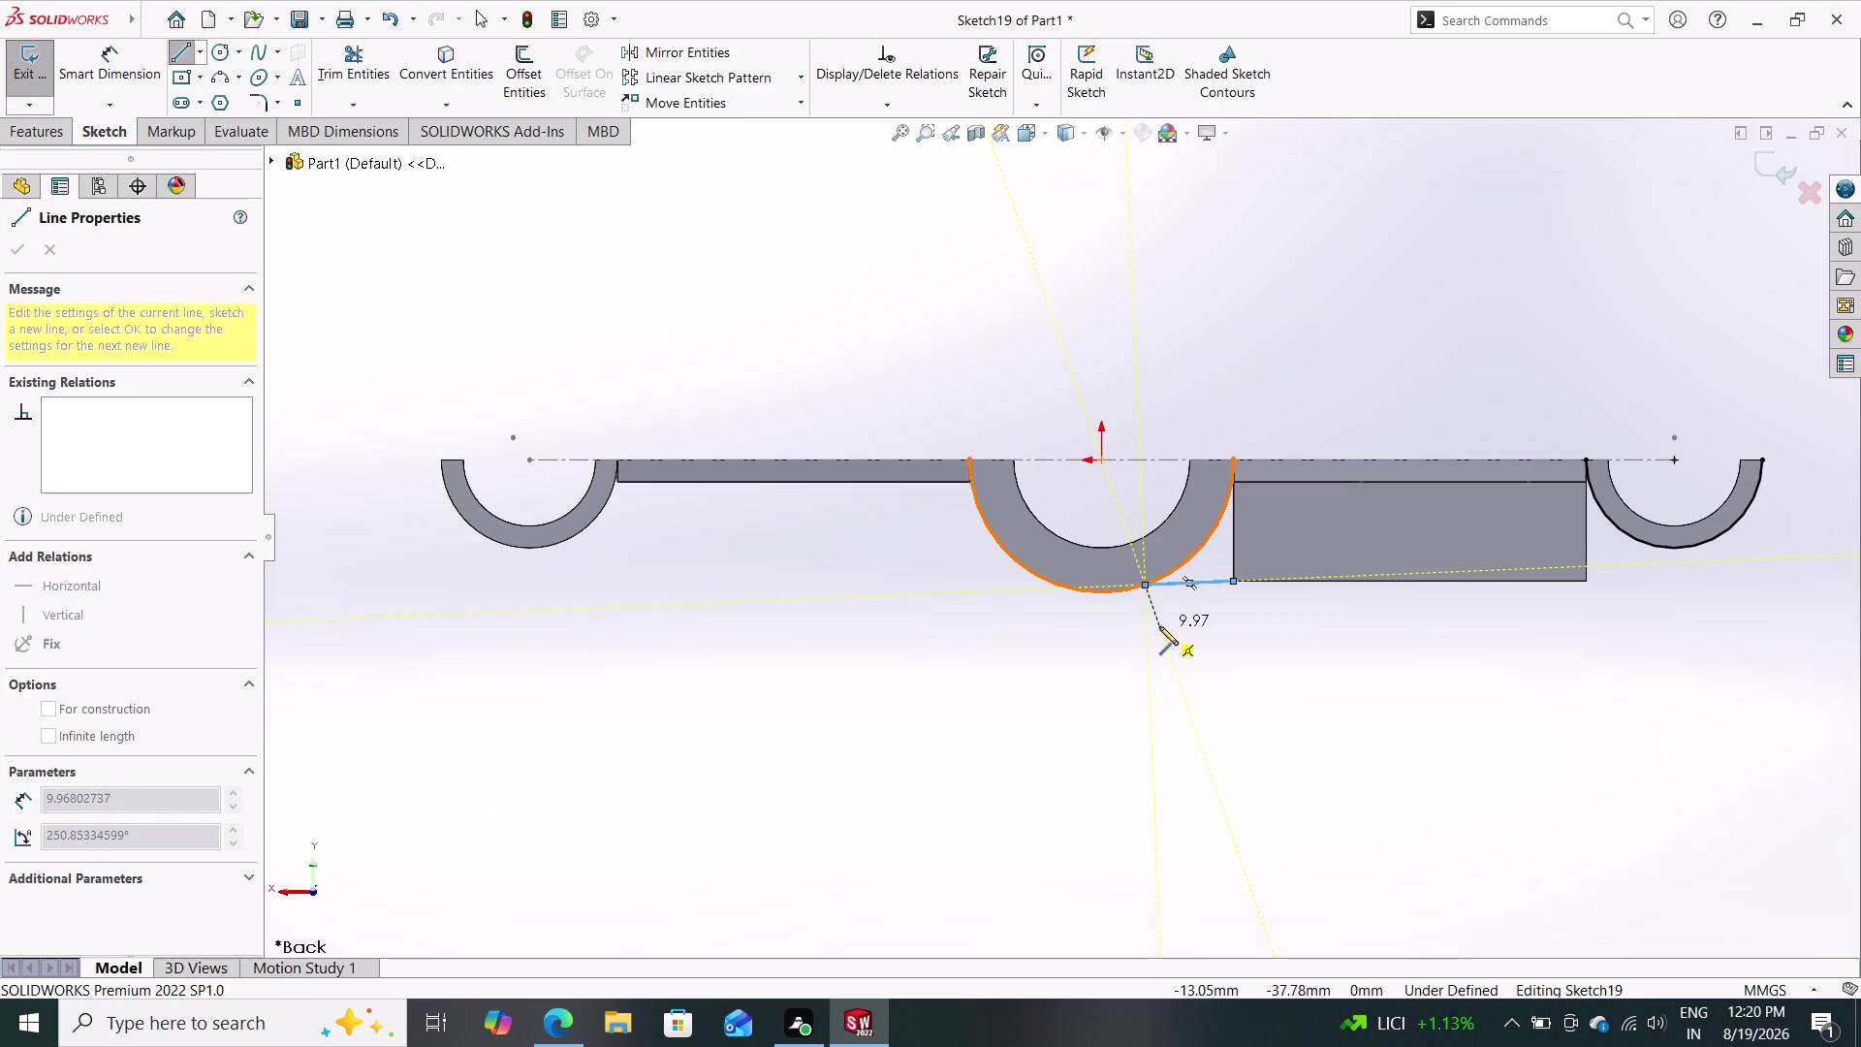
key(Escape)
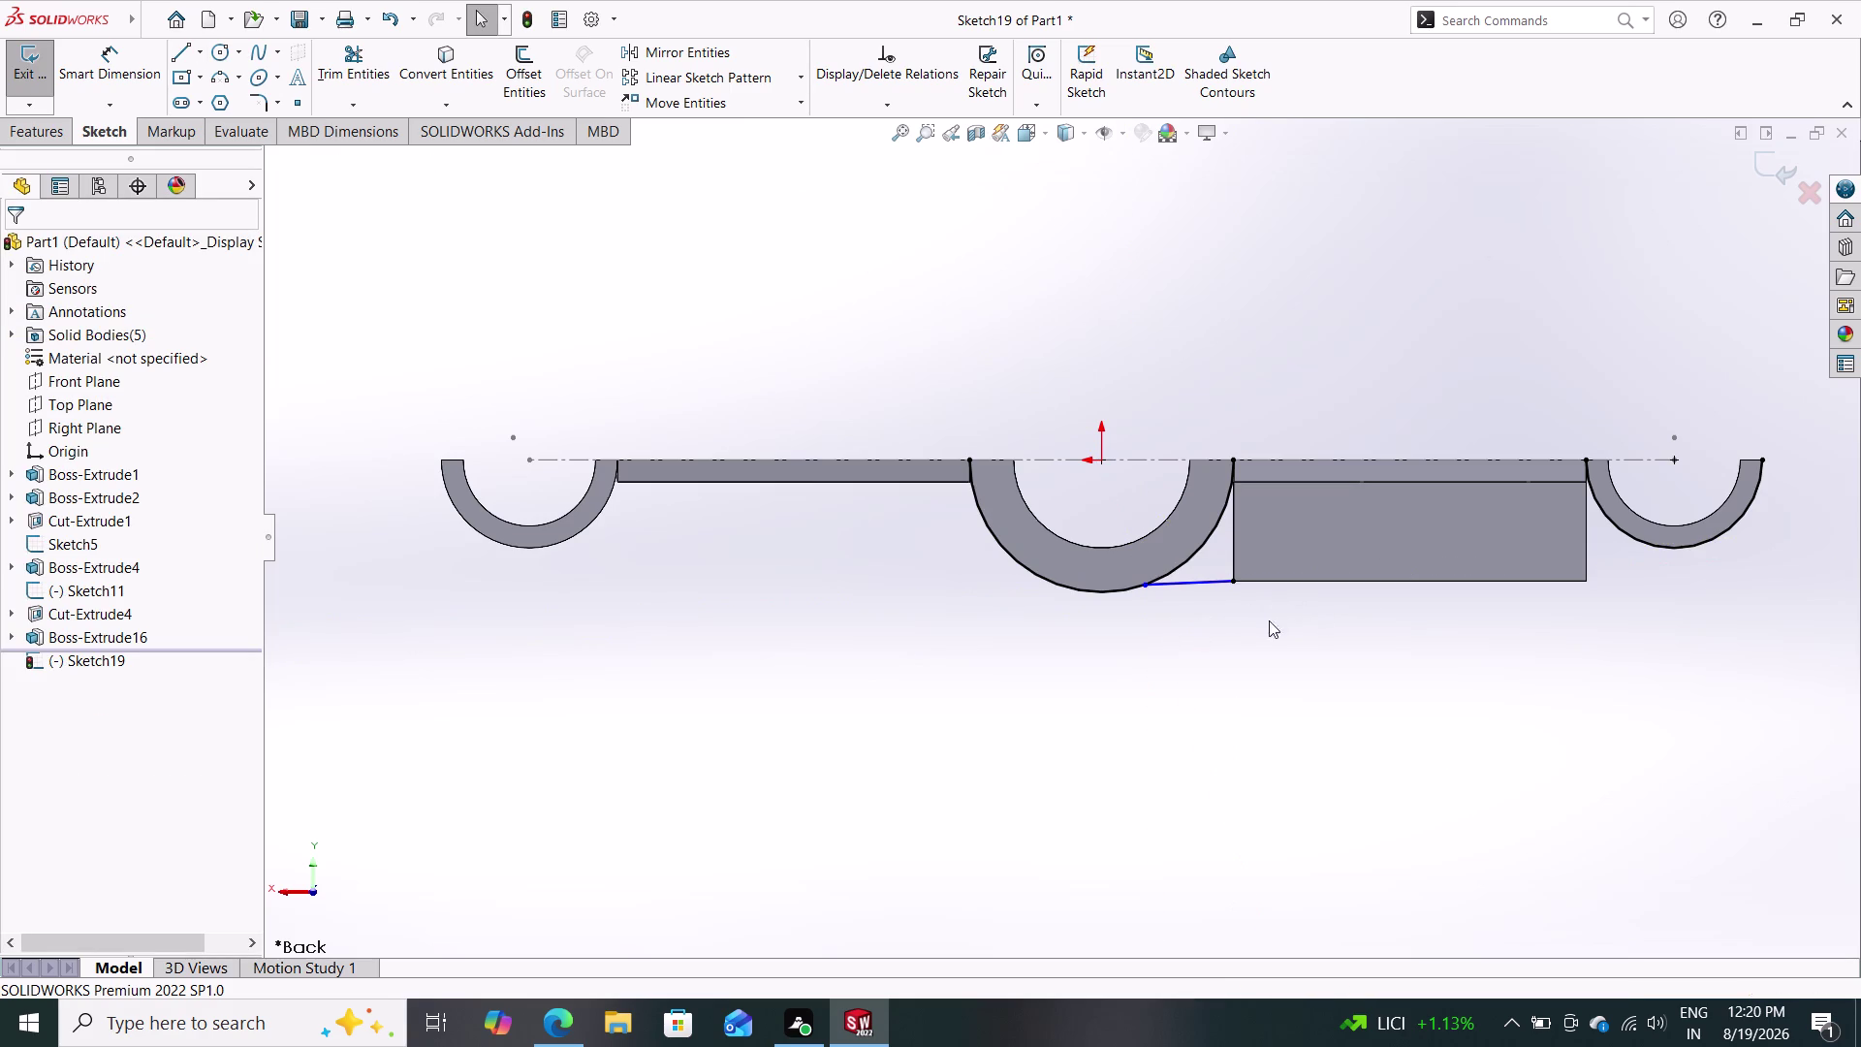
Convert the block's left and right vertical side edges into the sketch.
click(453, 57)
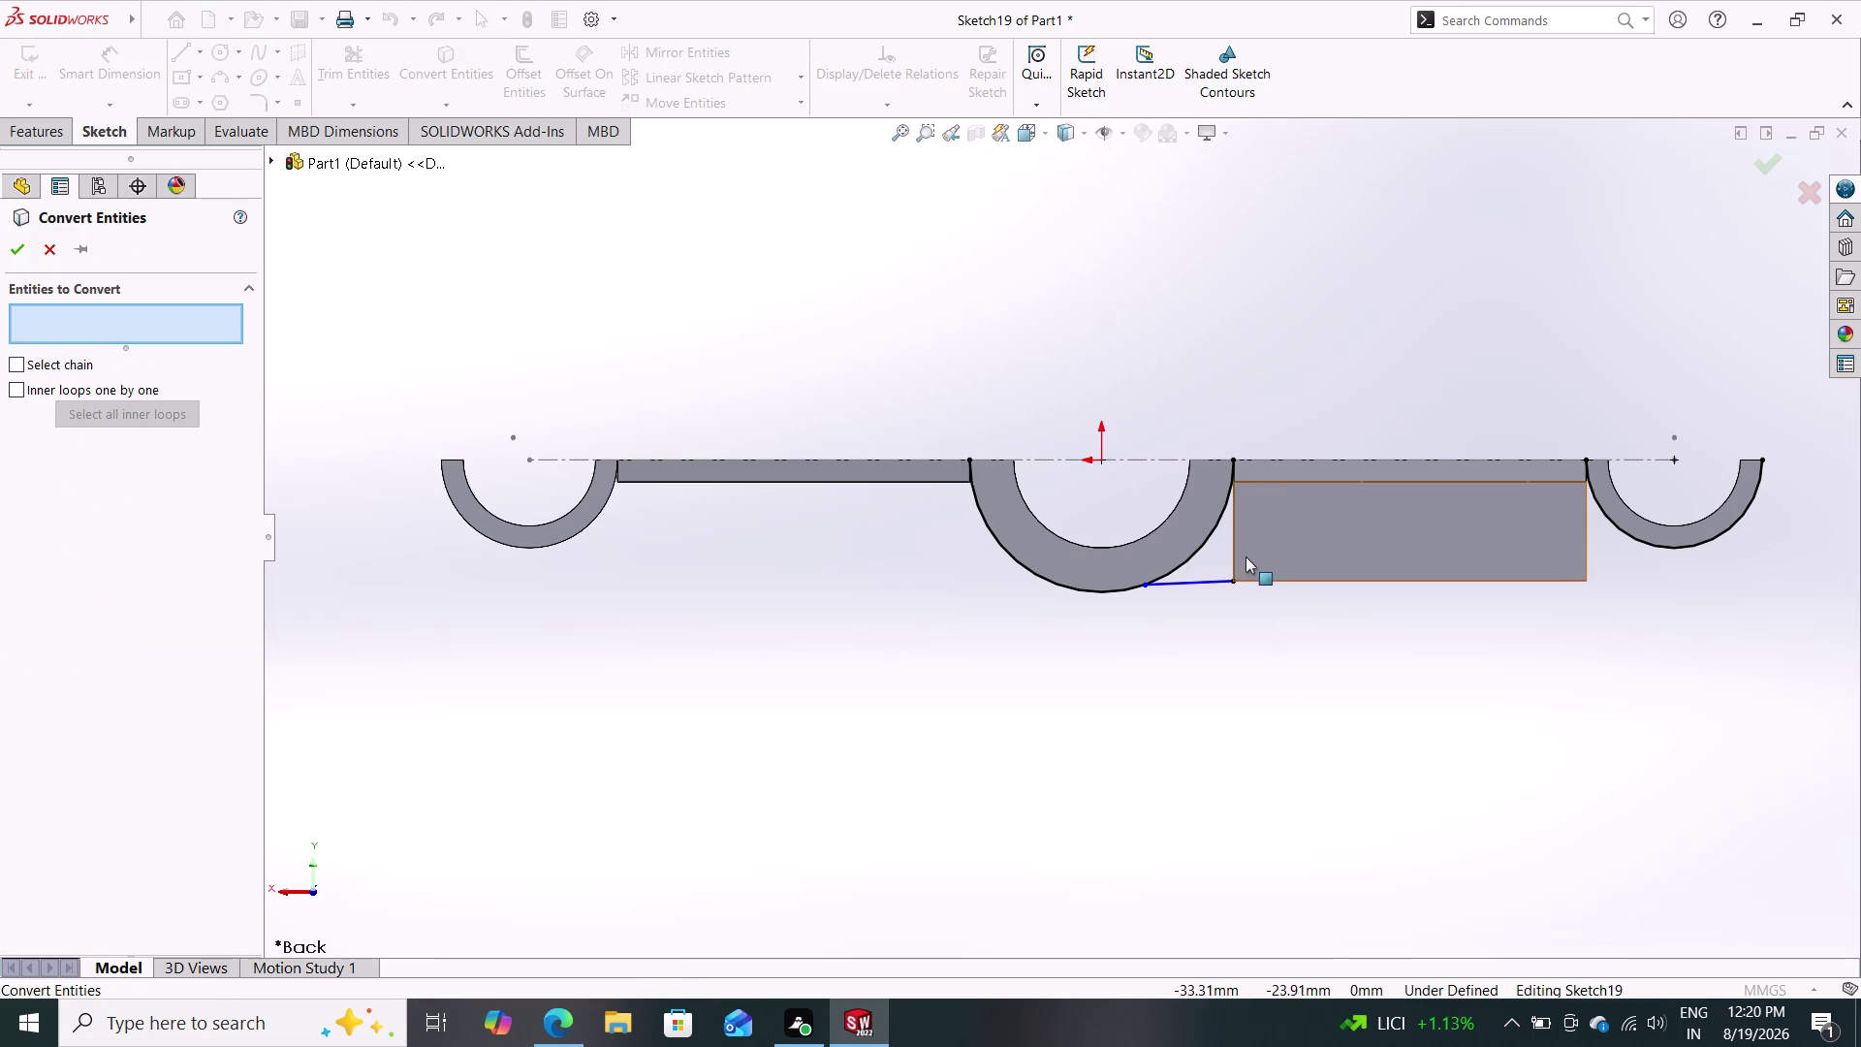
click(1232, 544)
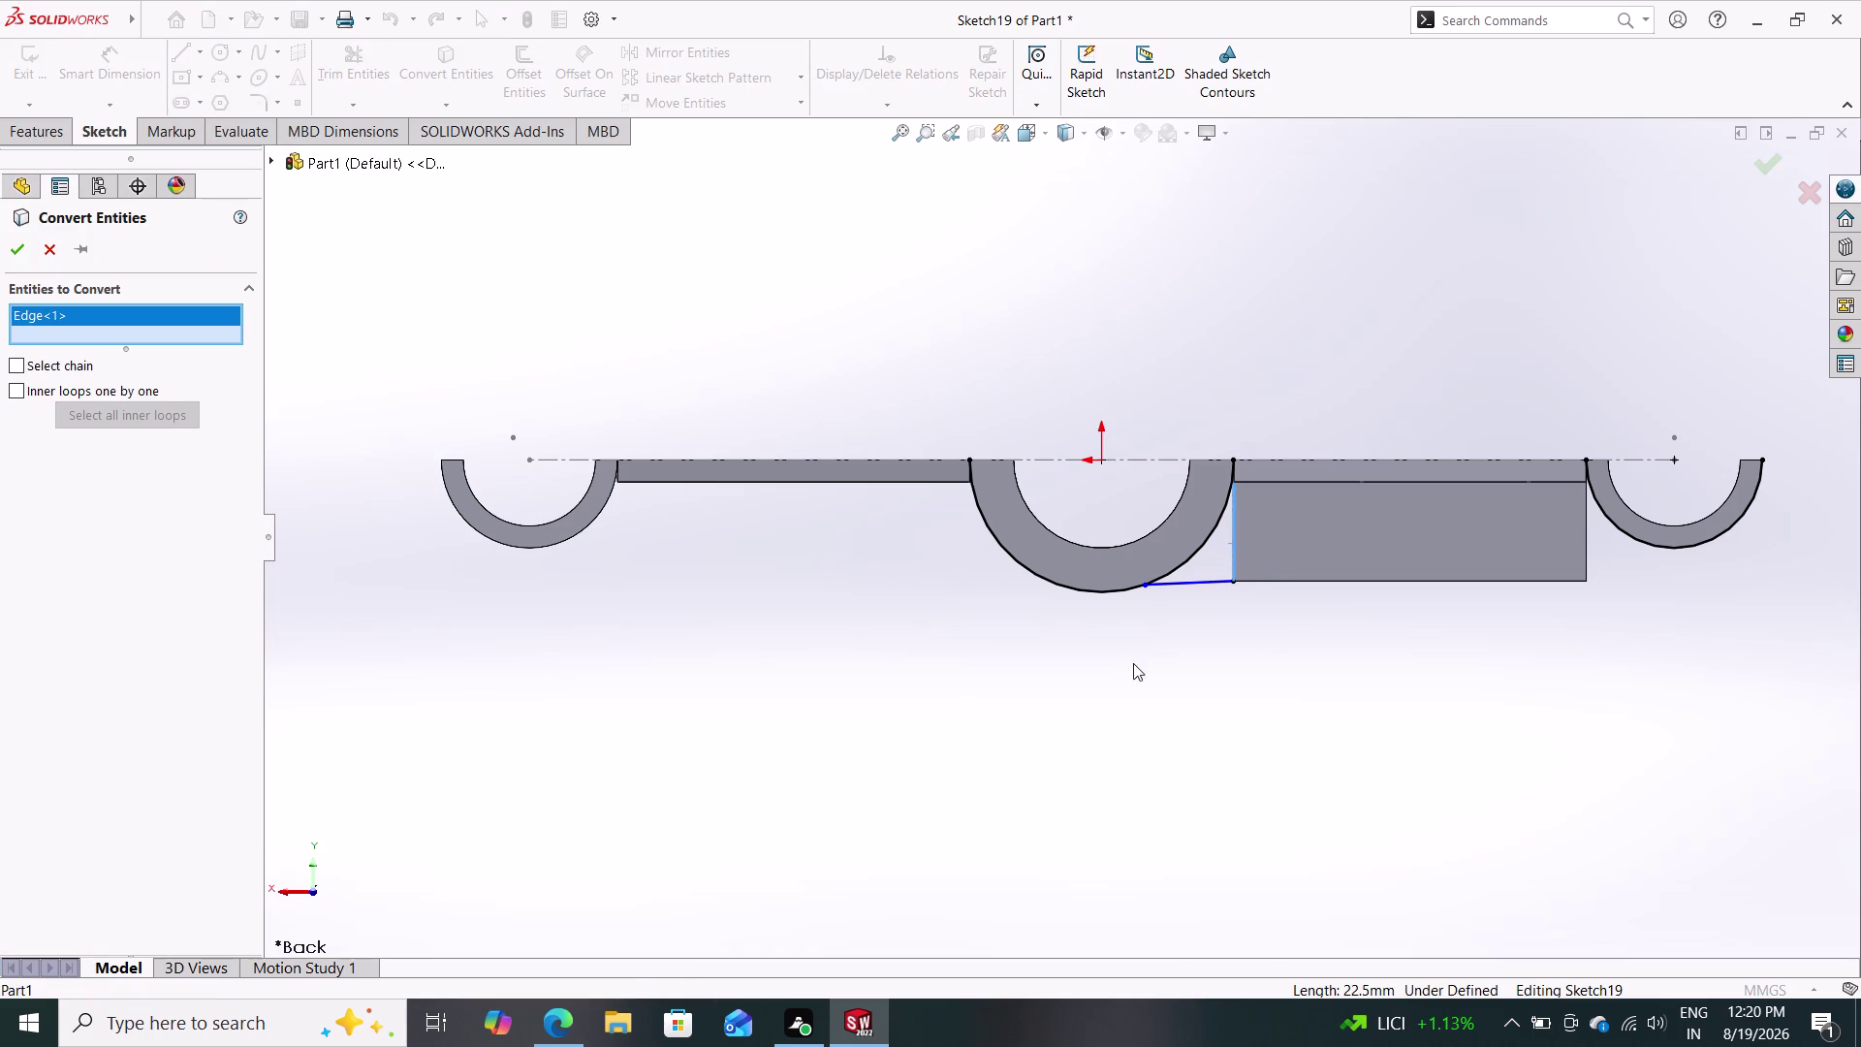
click(1586, 532)
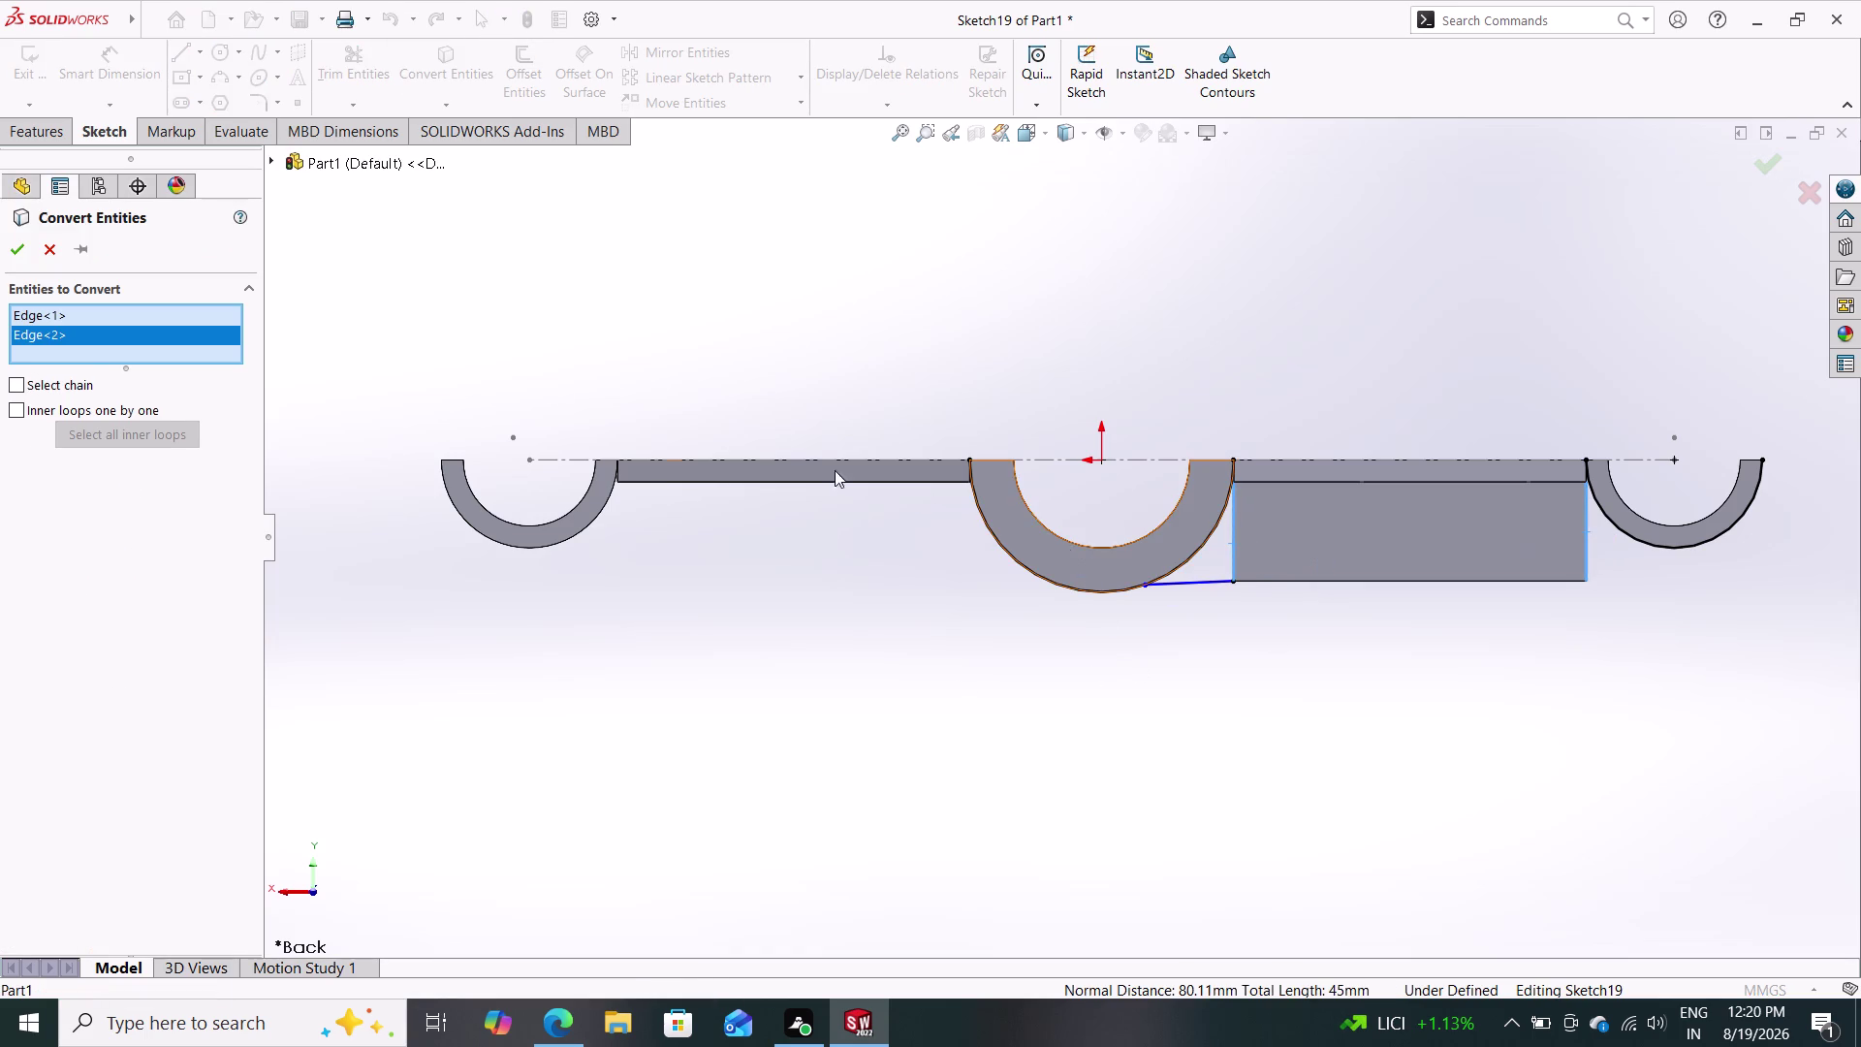
click(23, 245)
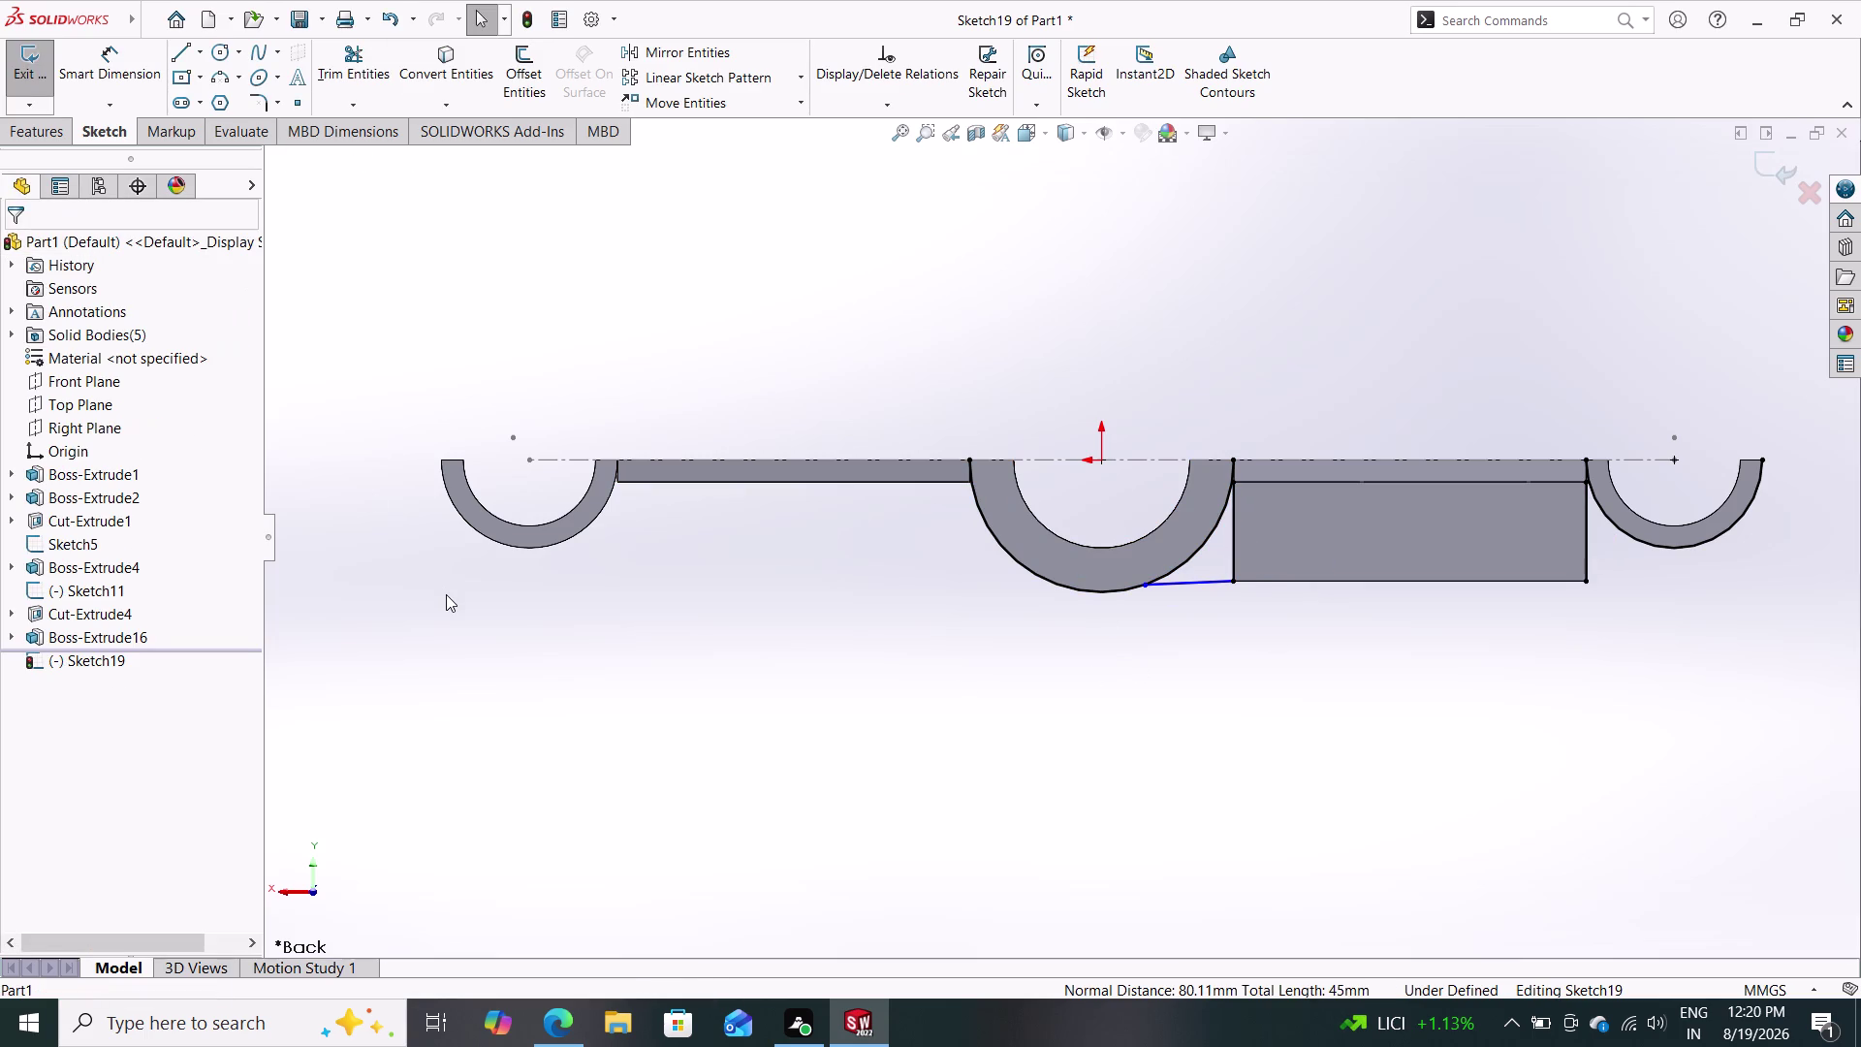
key(Escape)
Power-trim two stray sketch segments, then undo the trim.
click(362, 53)
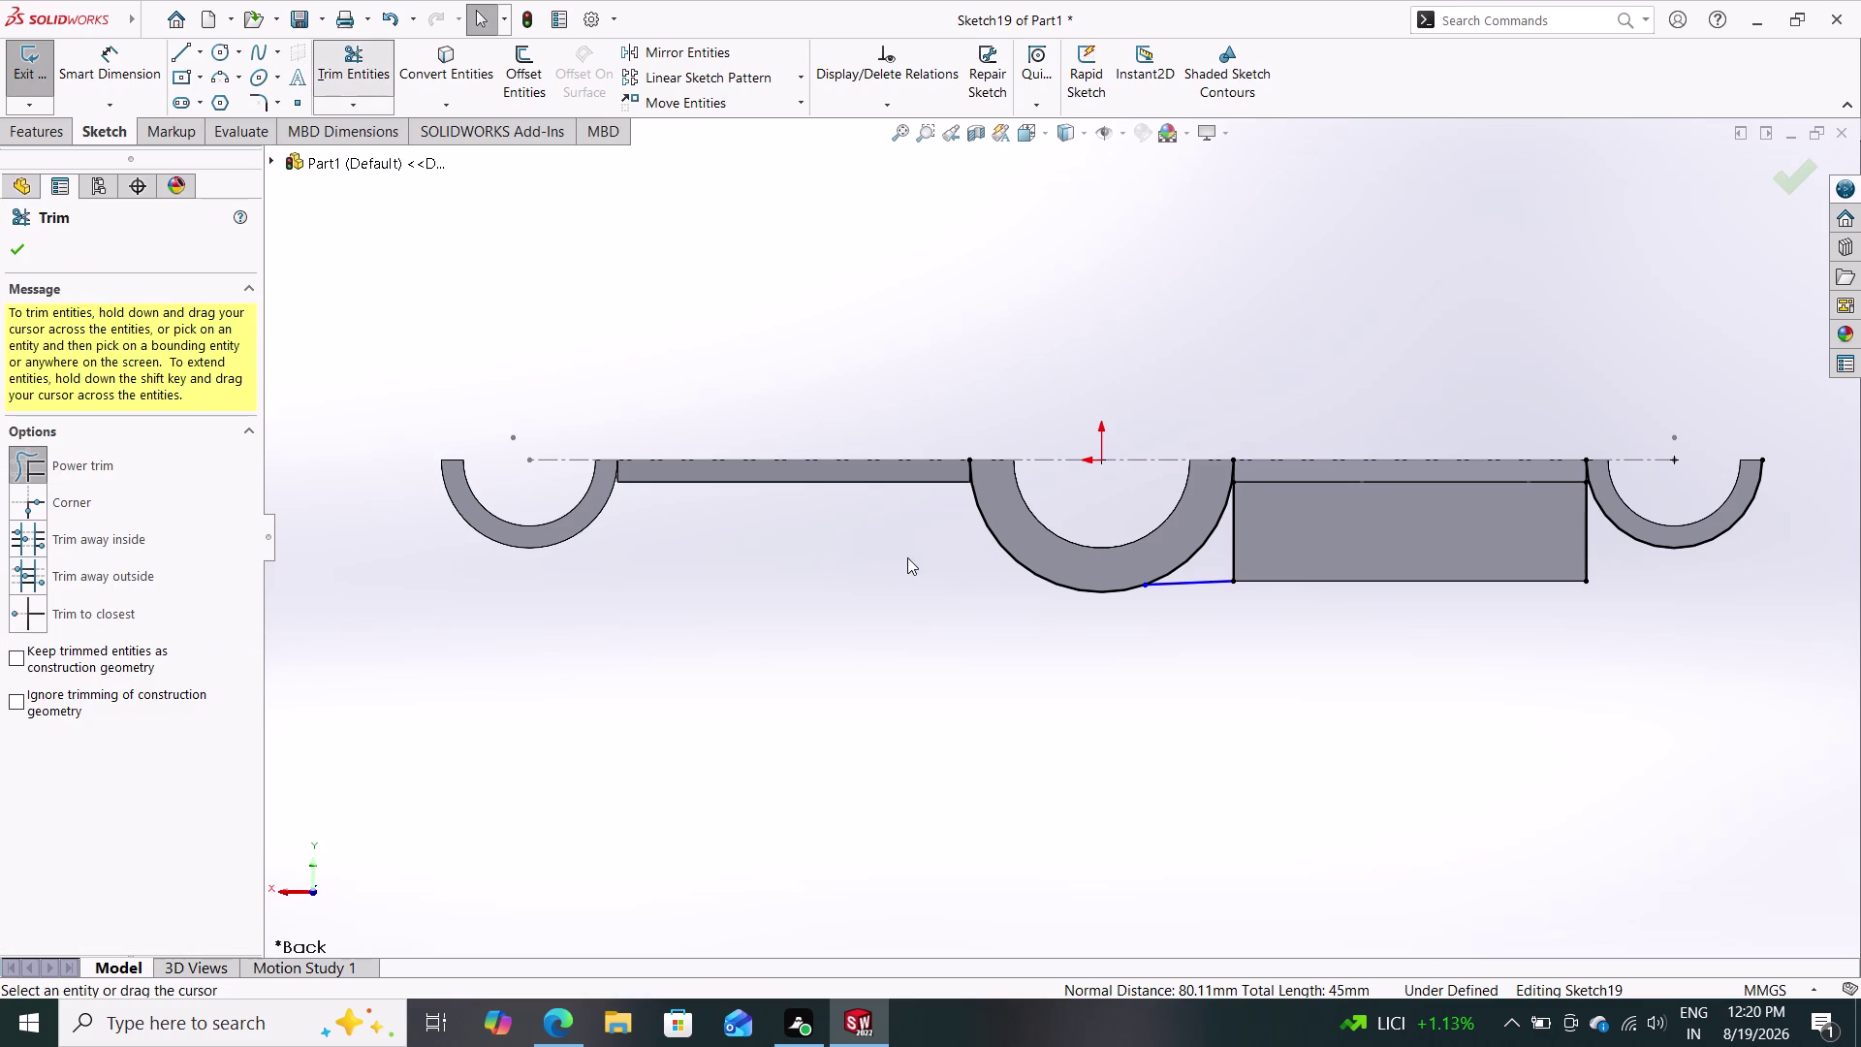
drag(946, 572, 1010, 526)
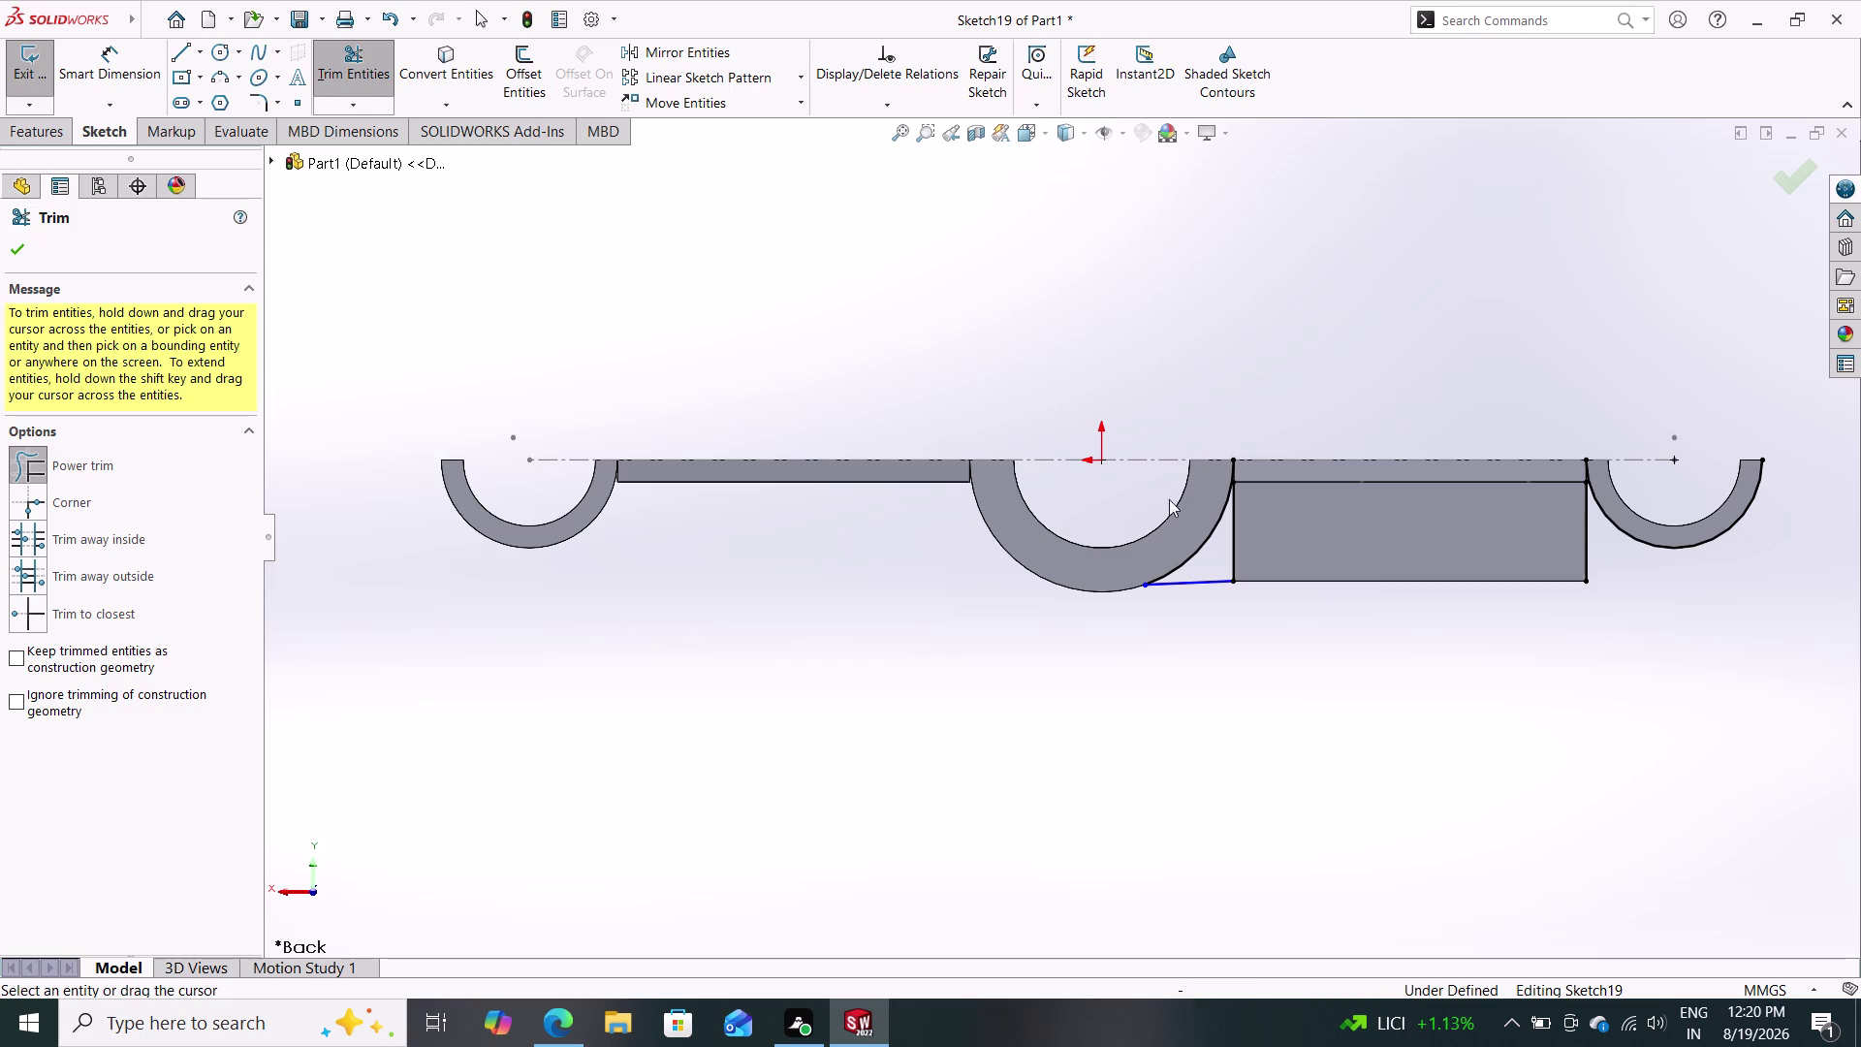
drag(1205, 472, 1250, 463)
key(ctrl+z)
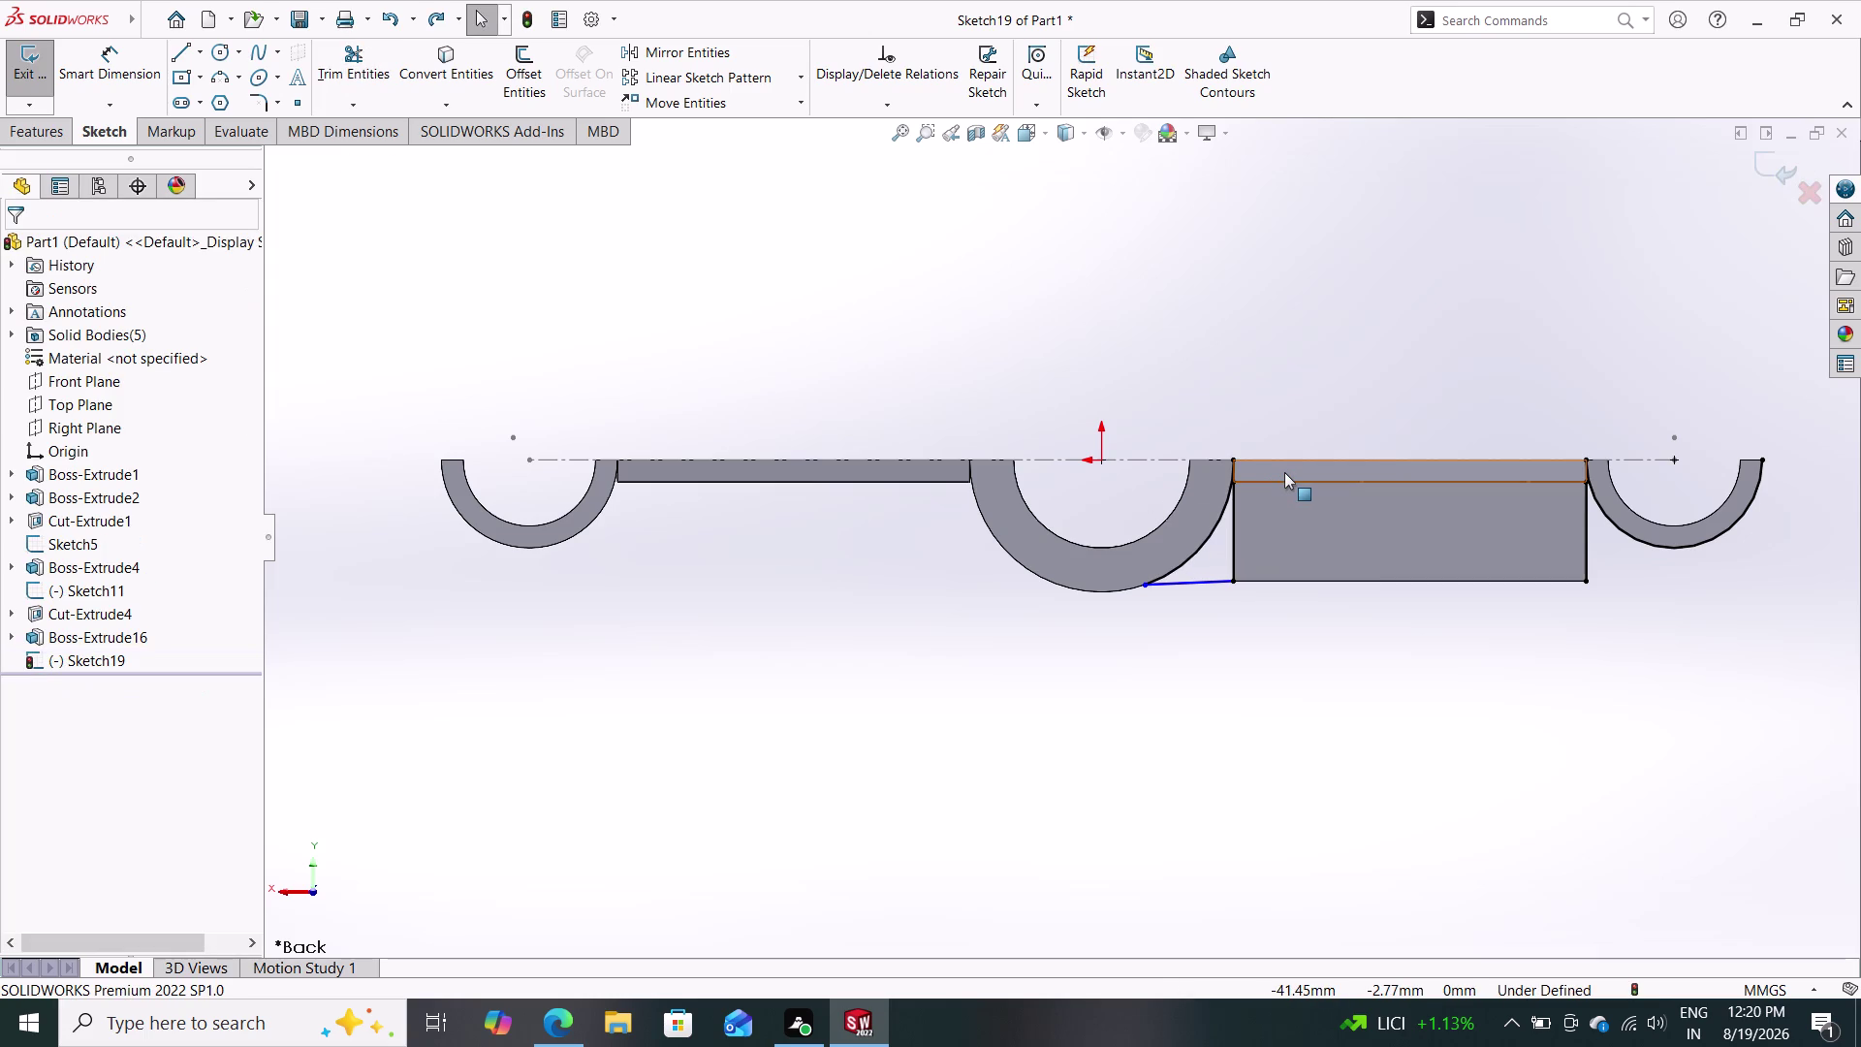
Zoom in on the arch-block junction and drag its endpoint upward.
scroll(down, 3)
scroll(down, 3)
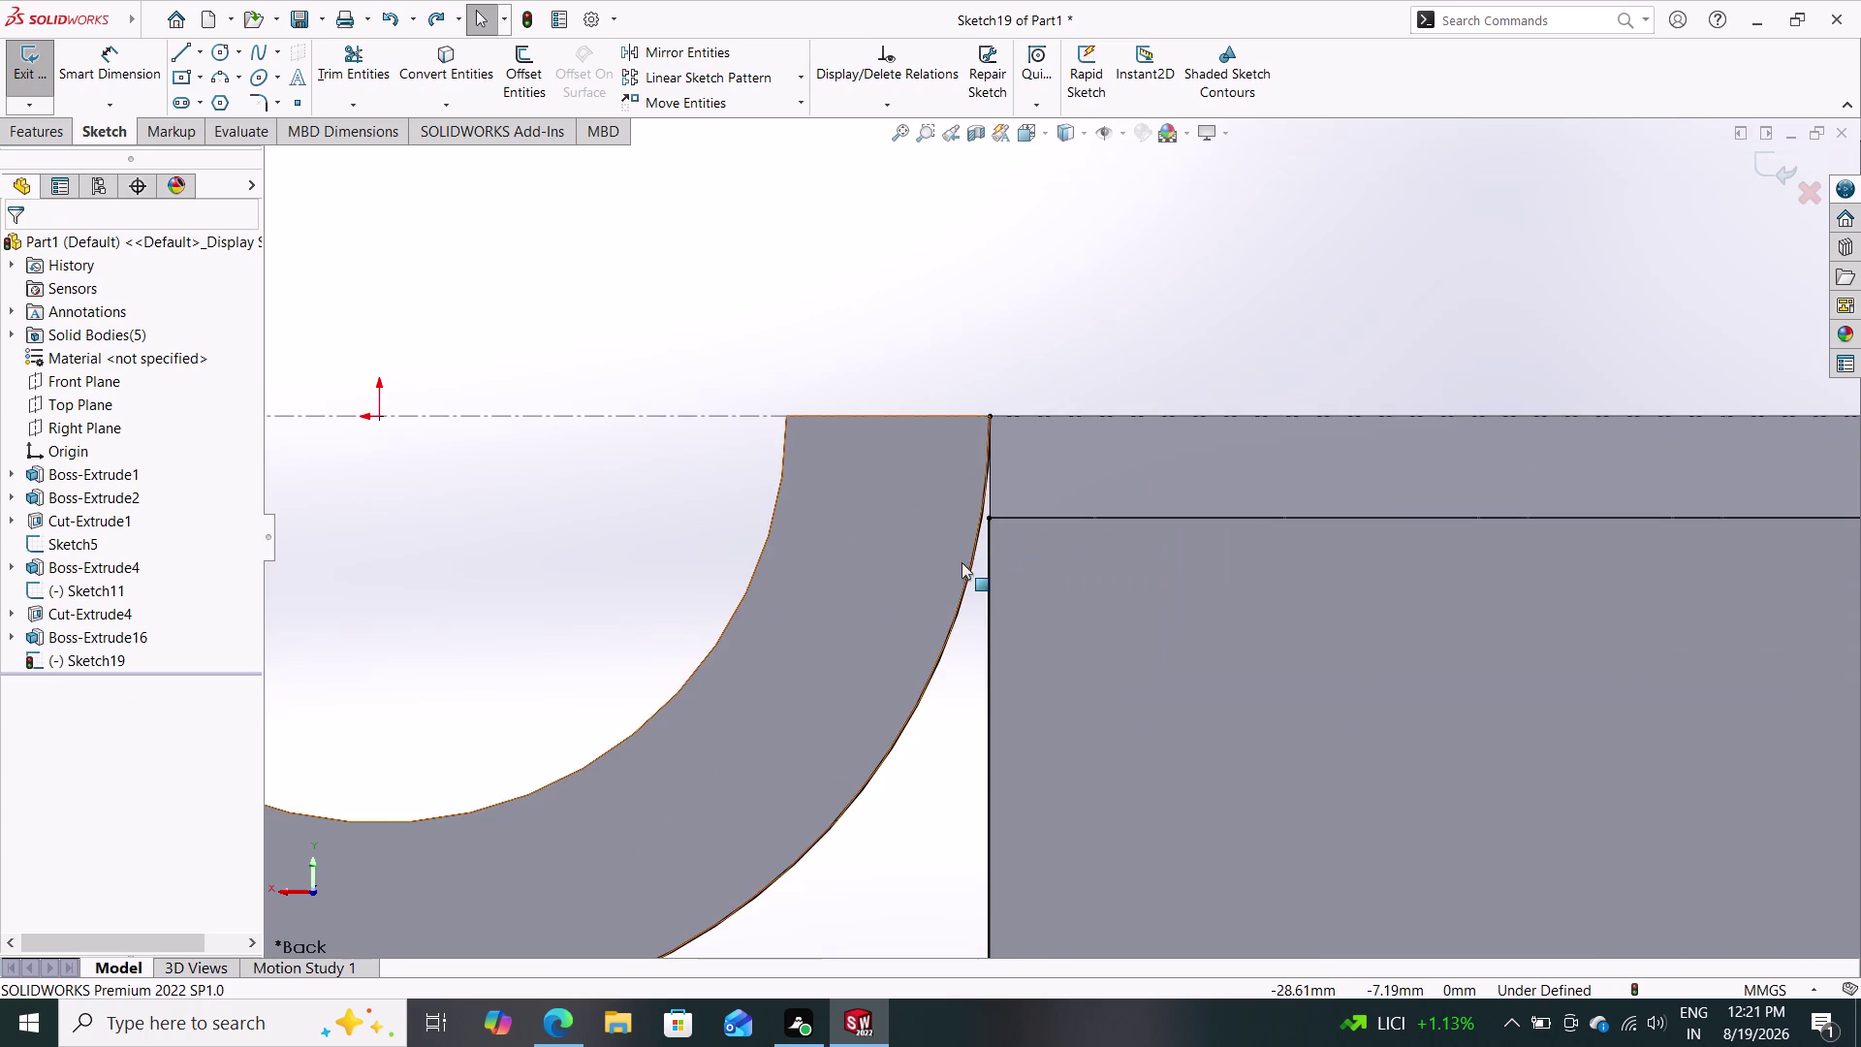
scroll(up, 3)
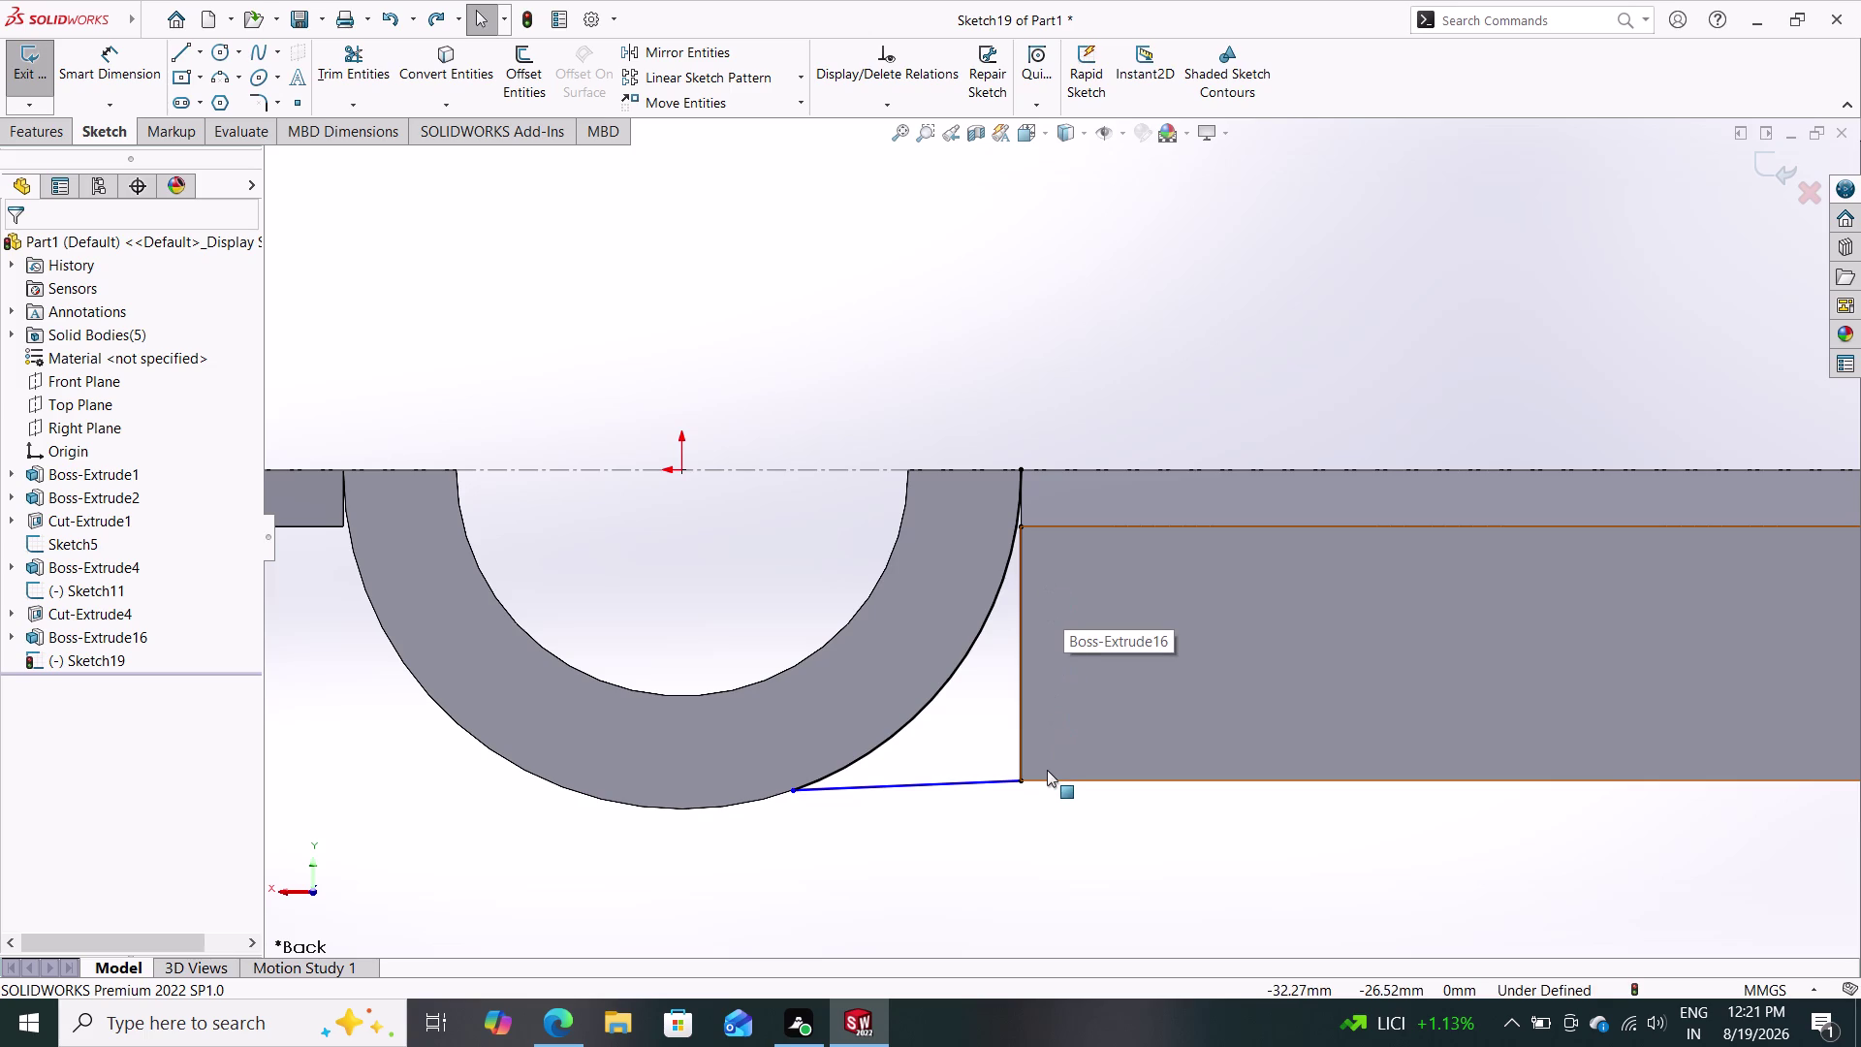
key(Escape)
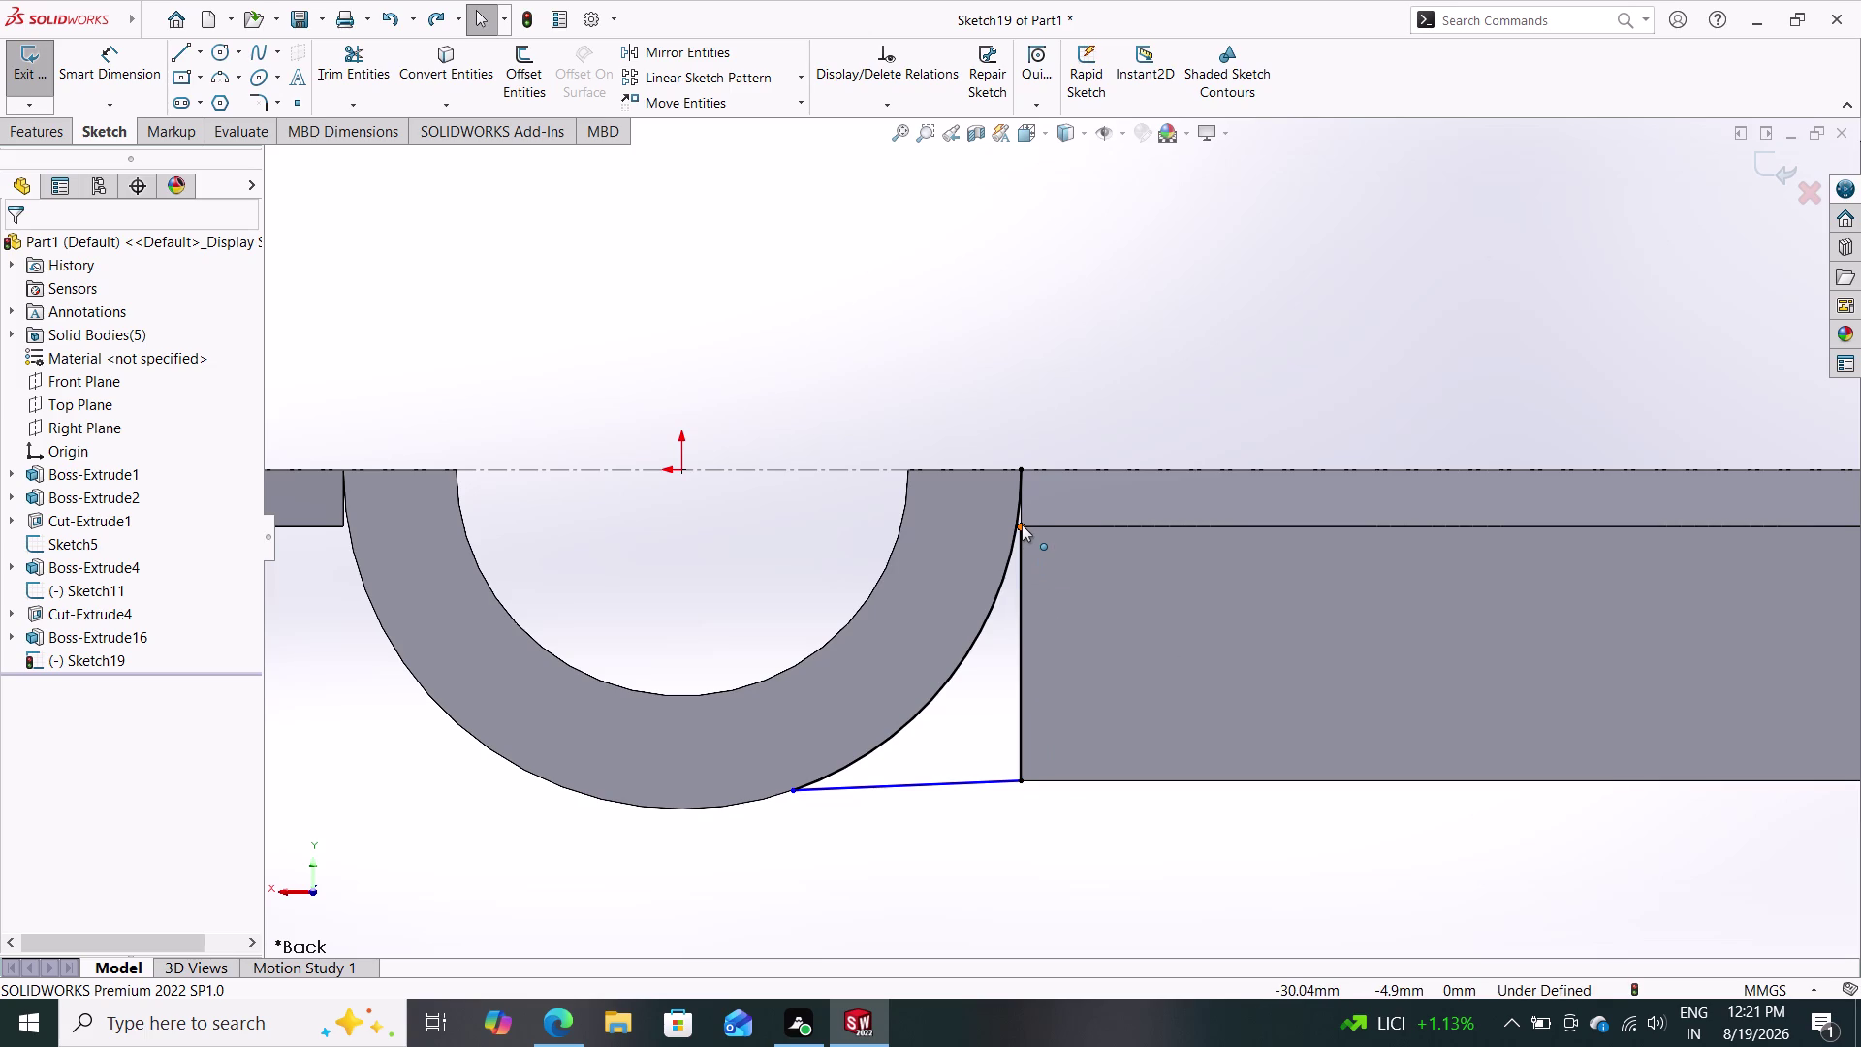
drag(1022, 525, 1021, 503)
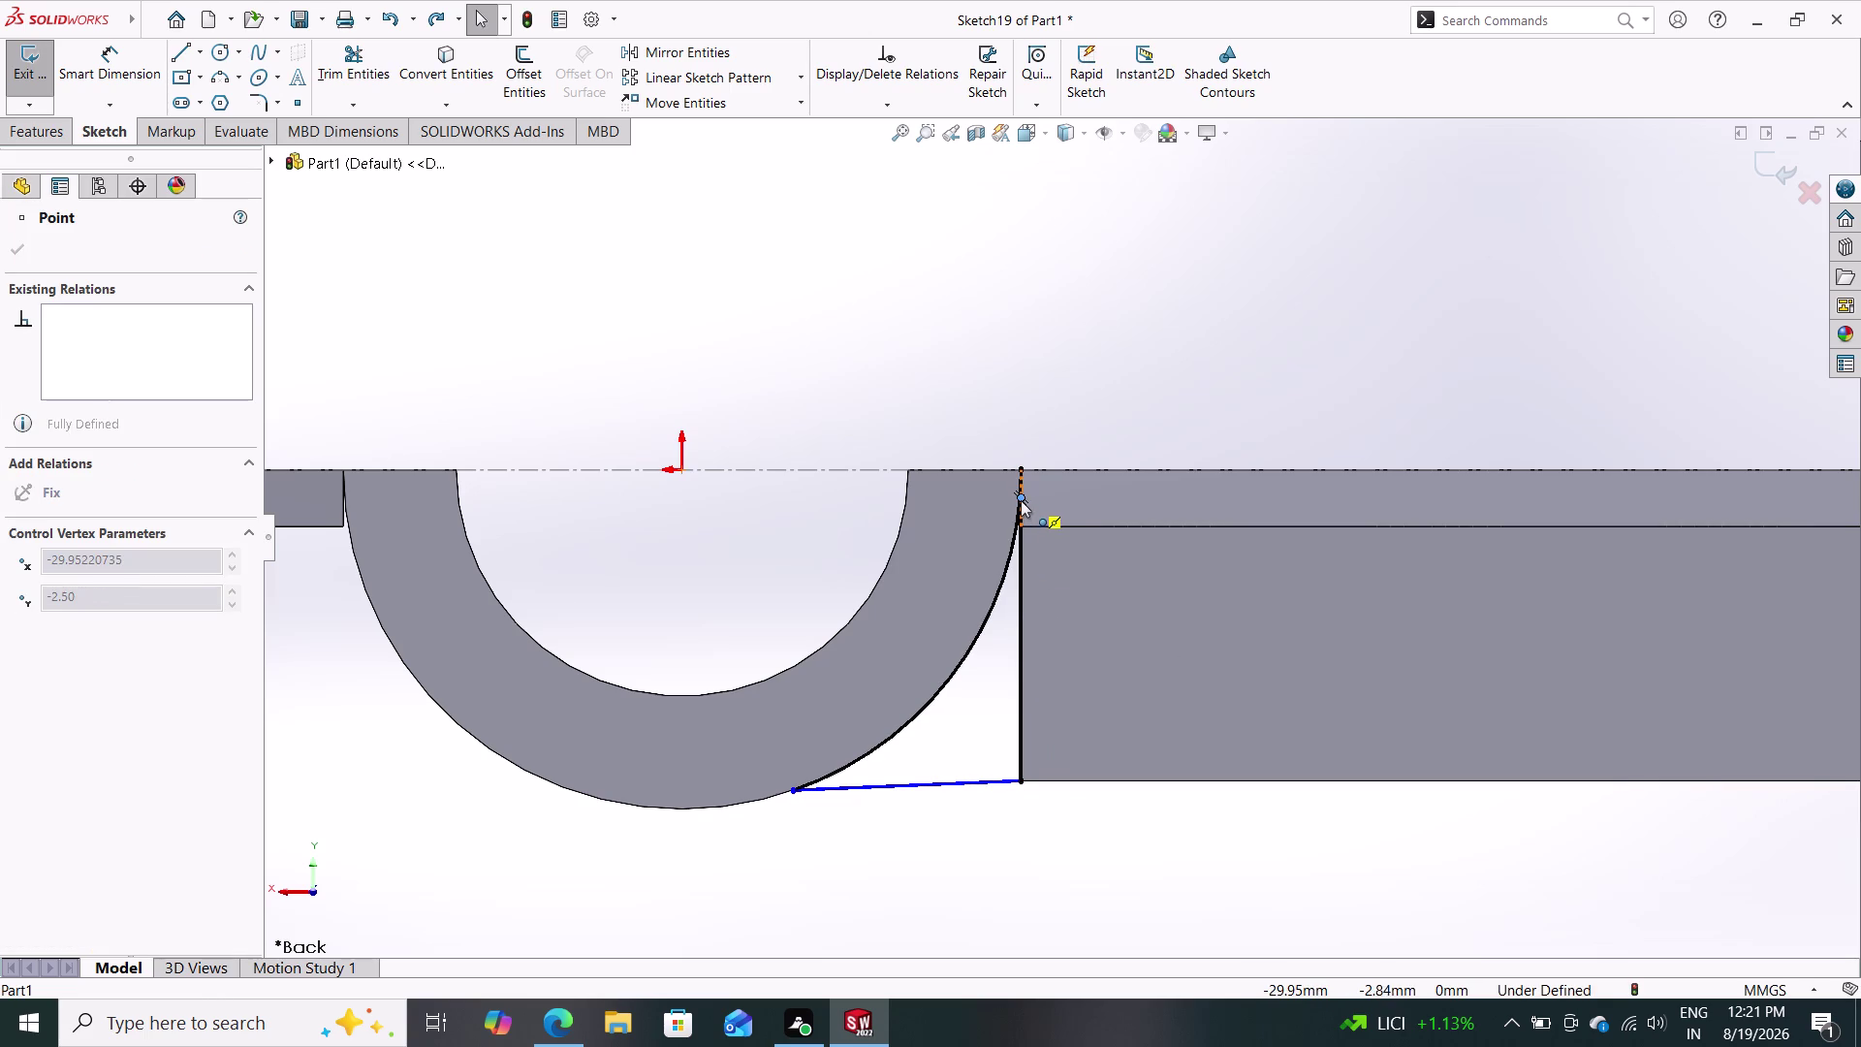
Attach the junction endpoint to the edge midpoint and inspect the top vertex.
drag(1021, 503, 1021, 499)
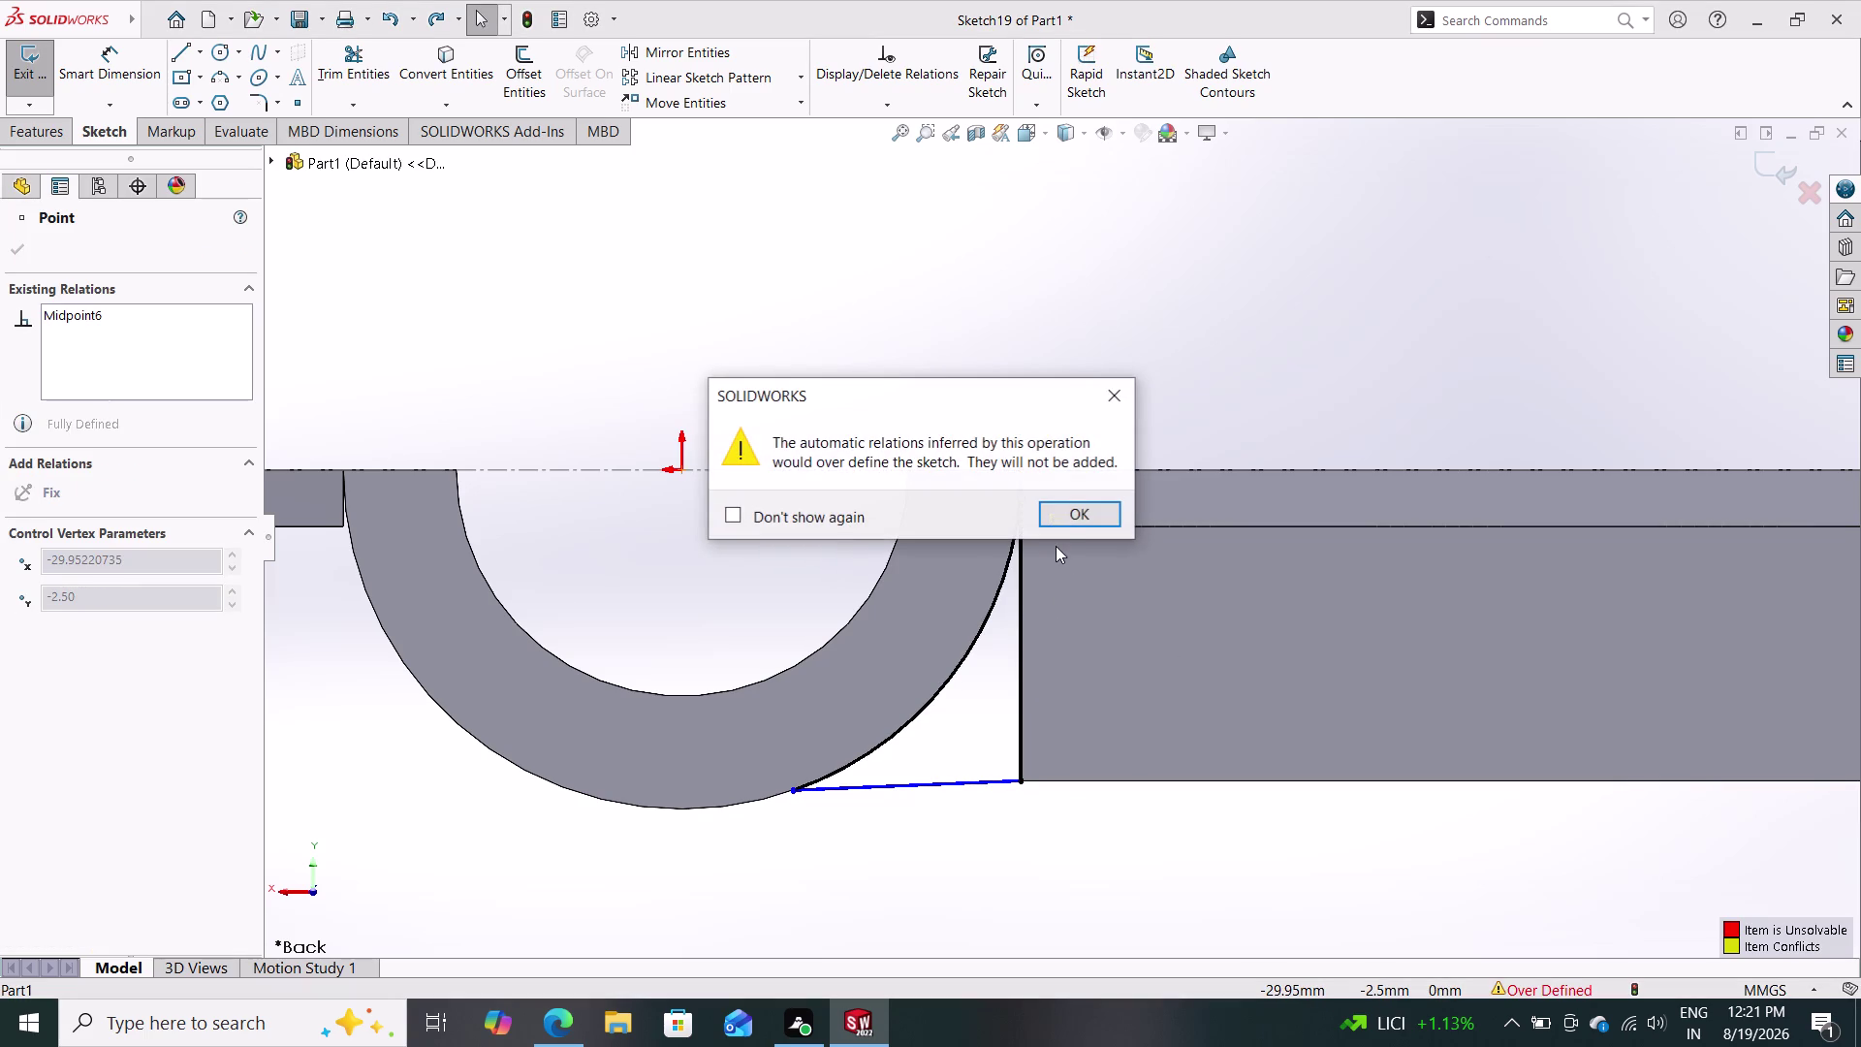
click(1067, 512)
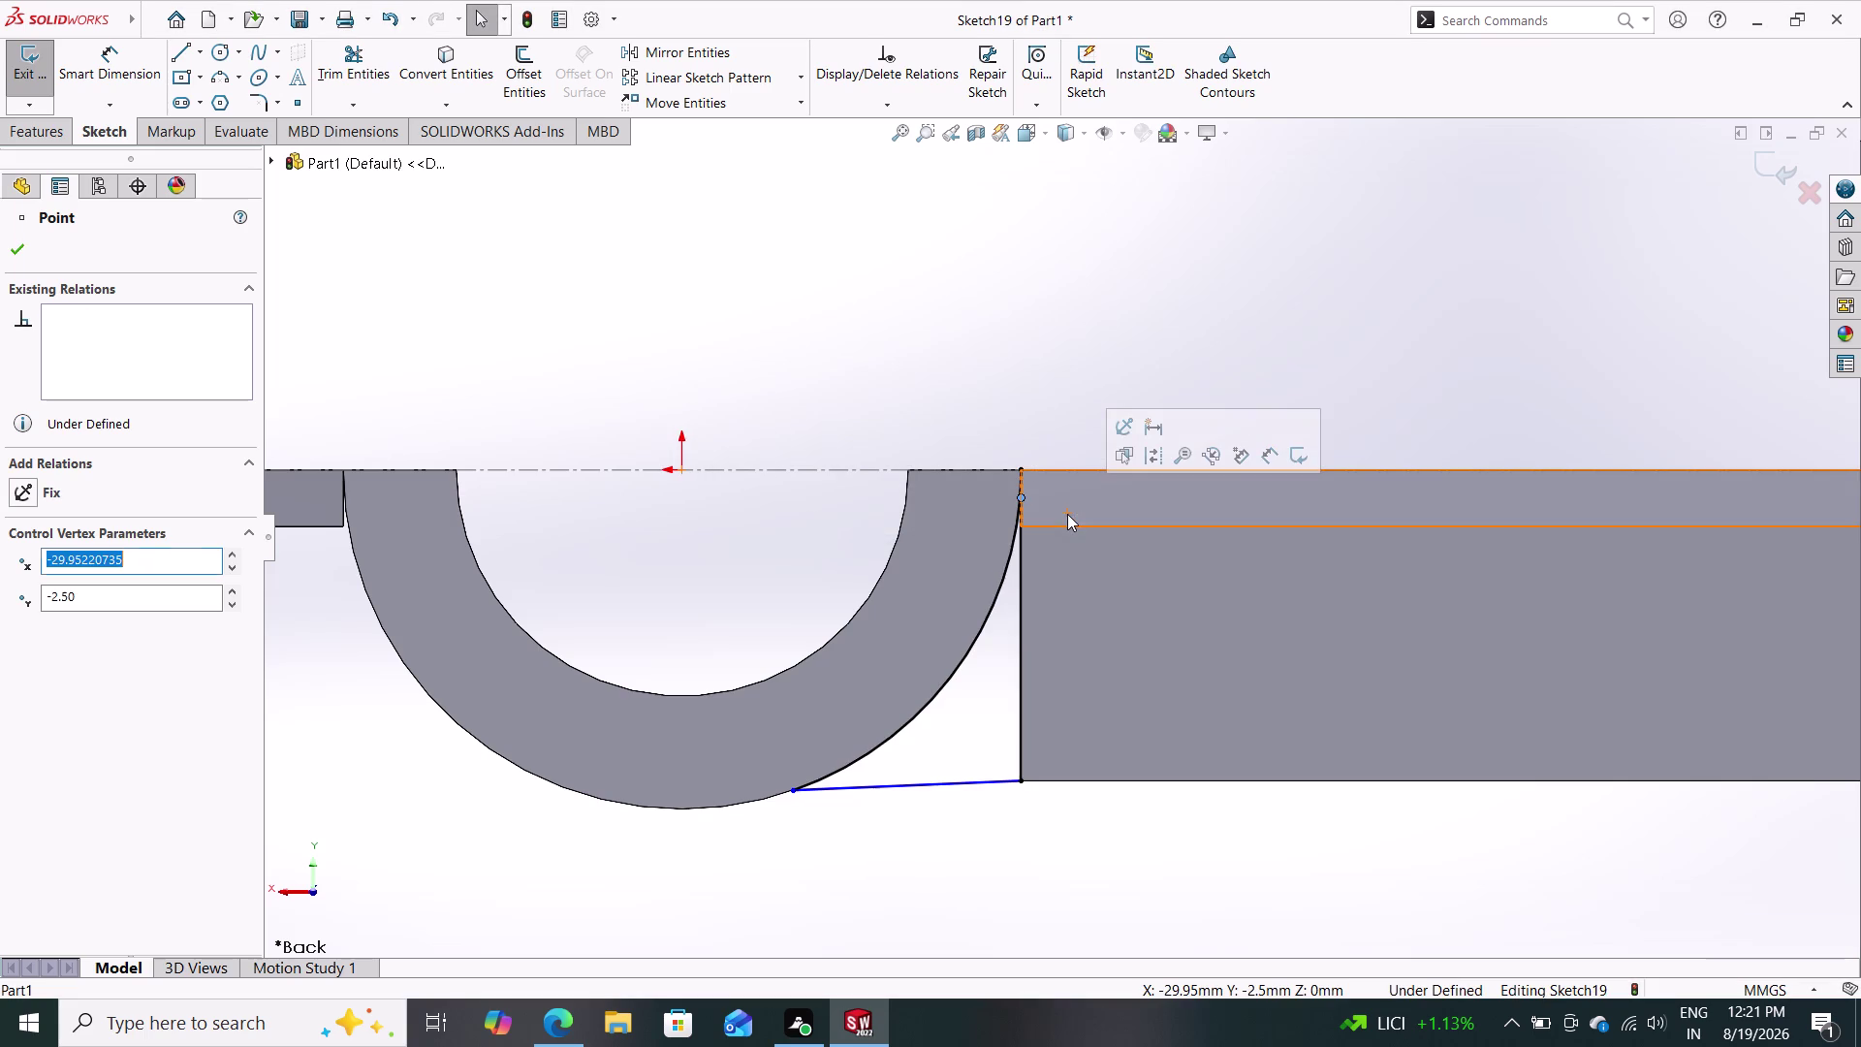
key(Escape)
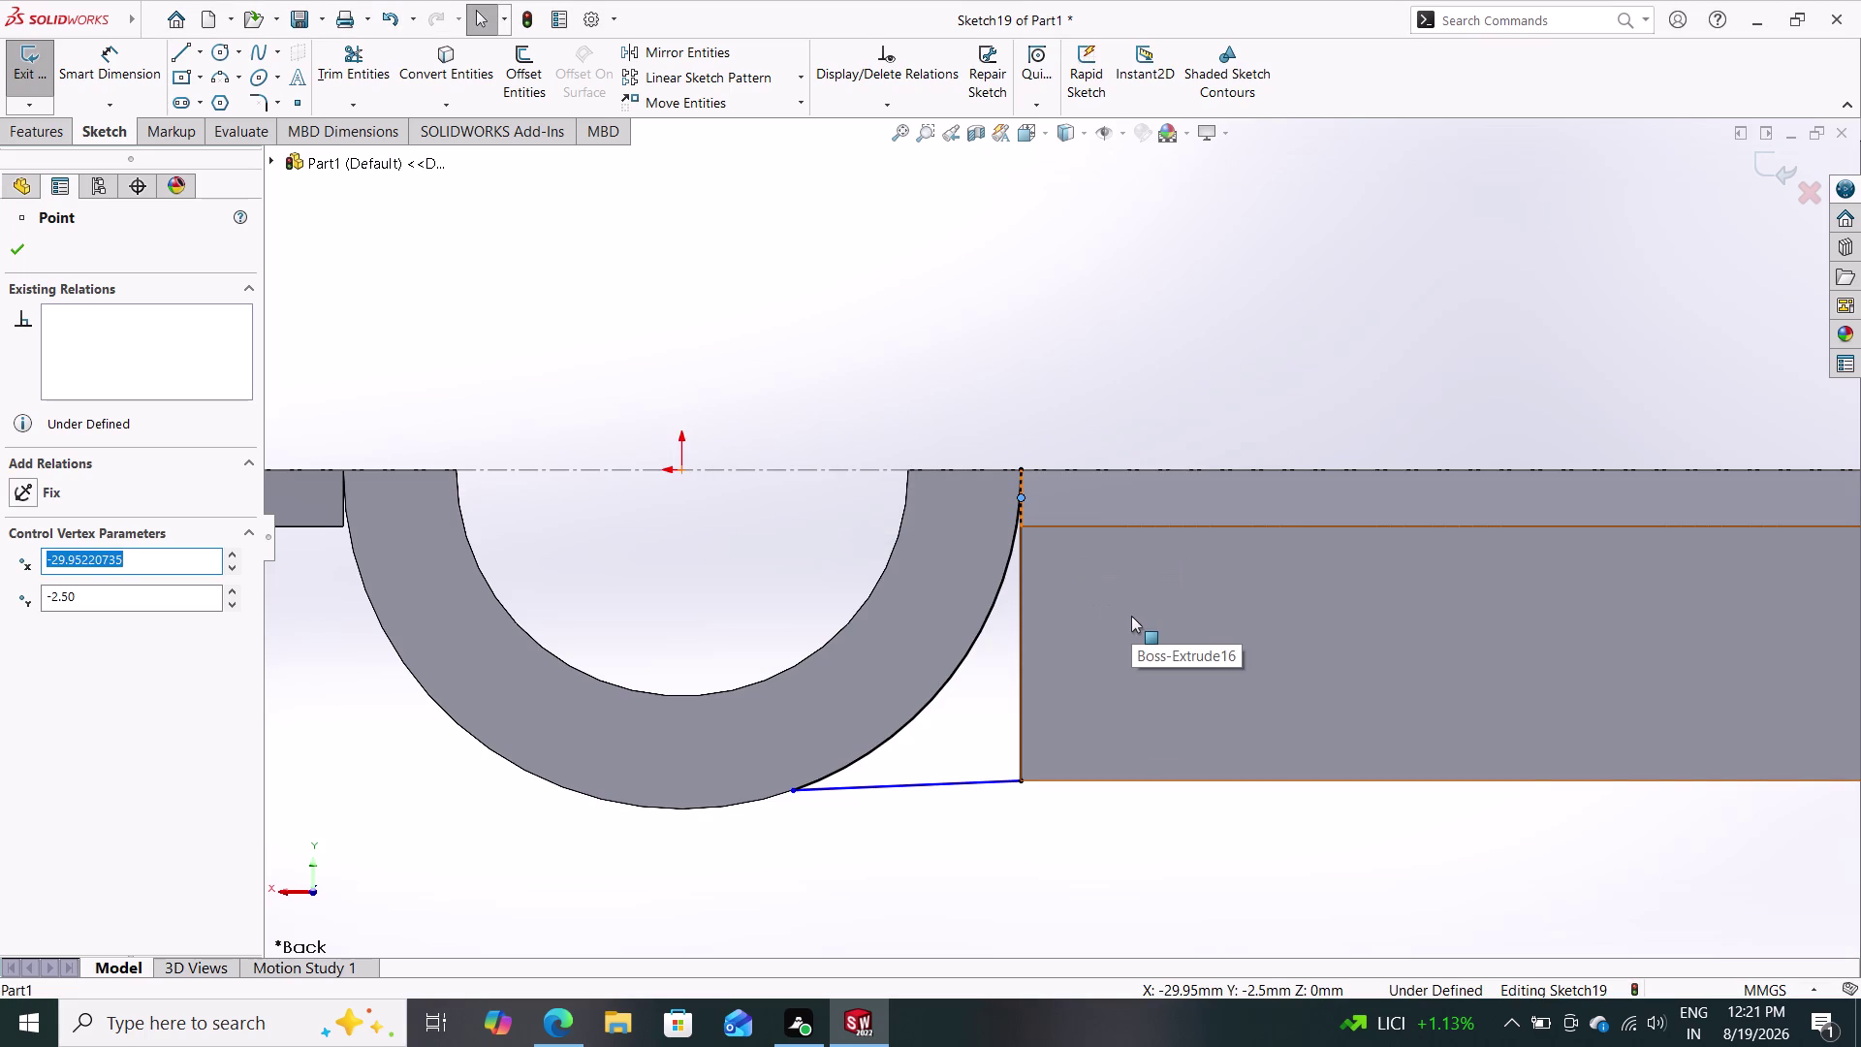
key(Escape)
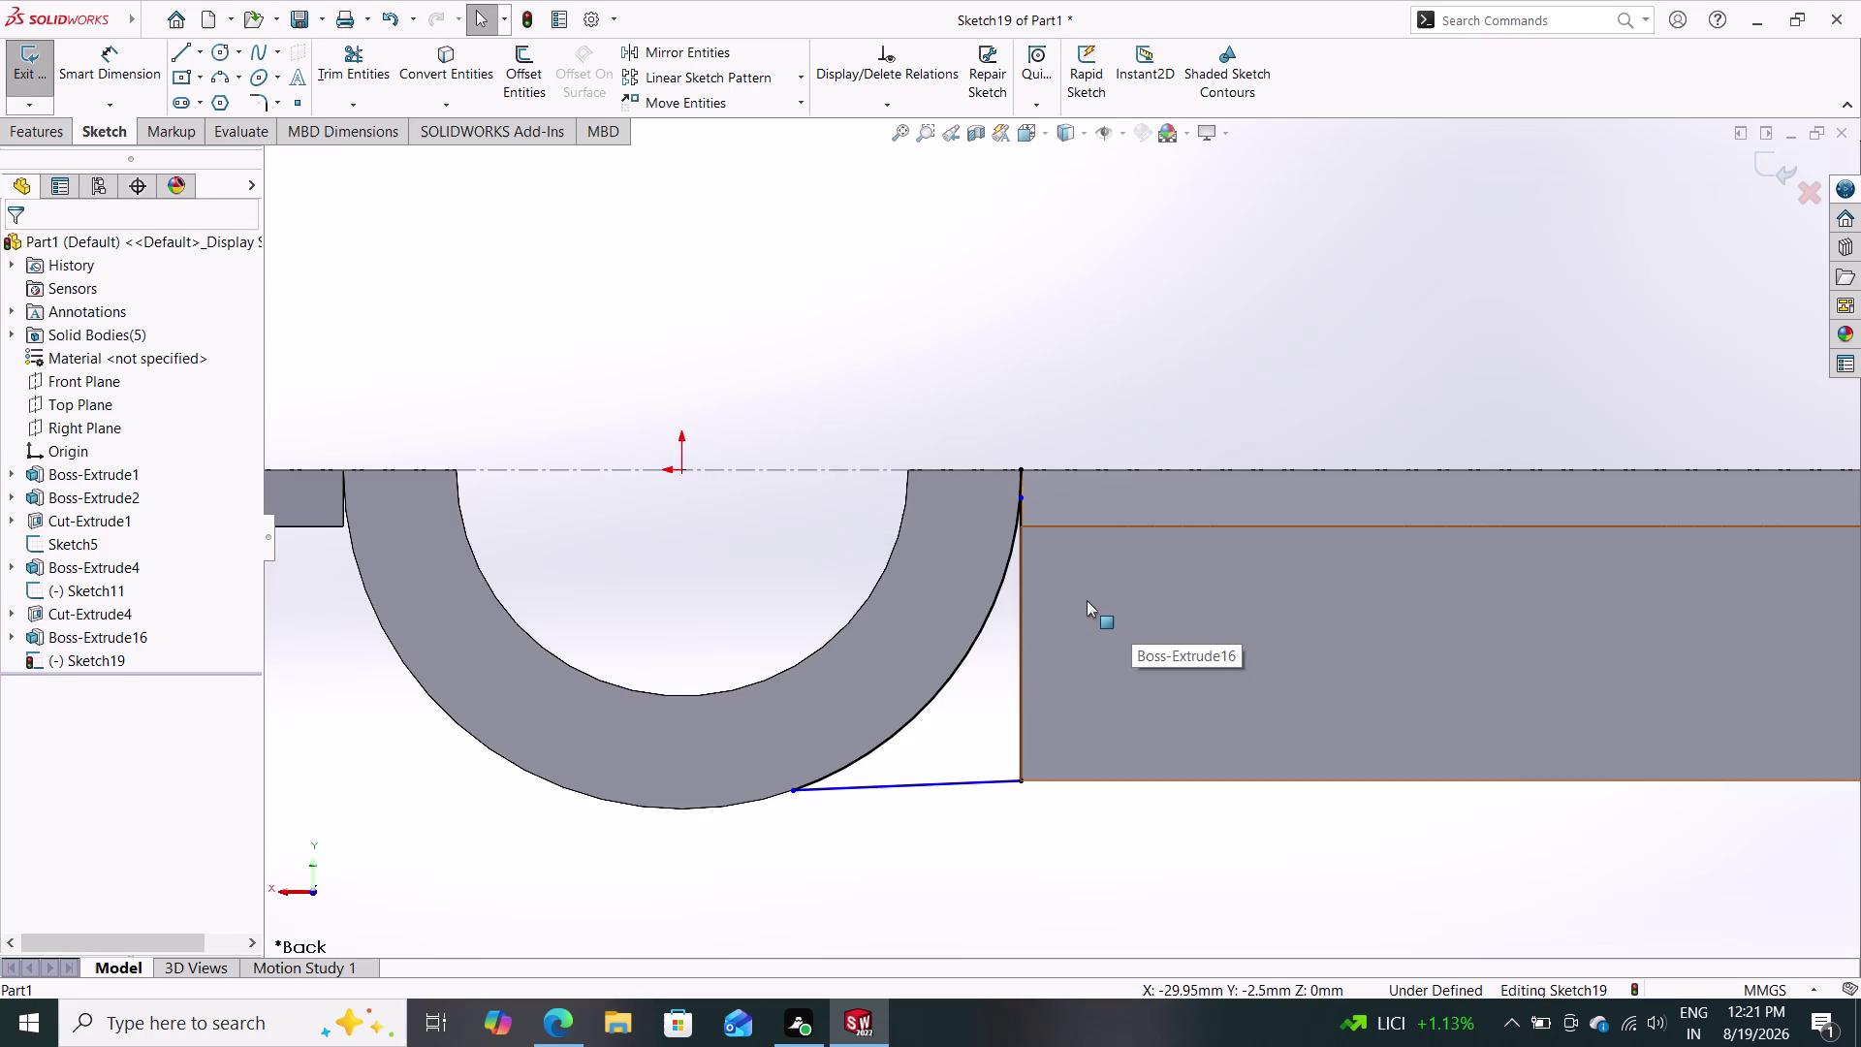
scroll(down, 3)
scroll(up, 3)
scroll(up, 3)
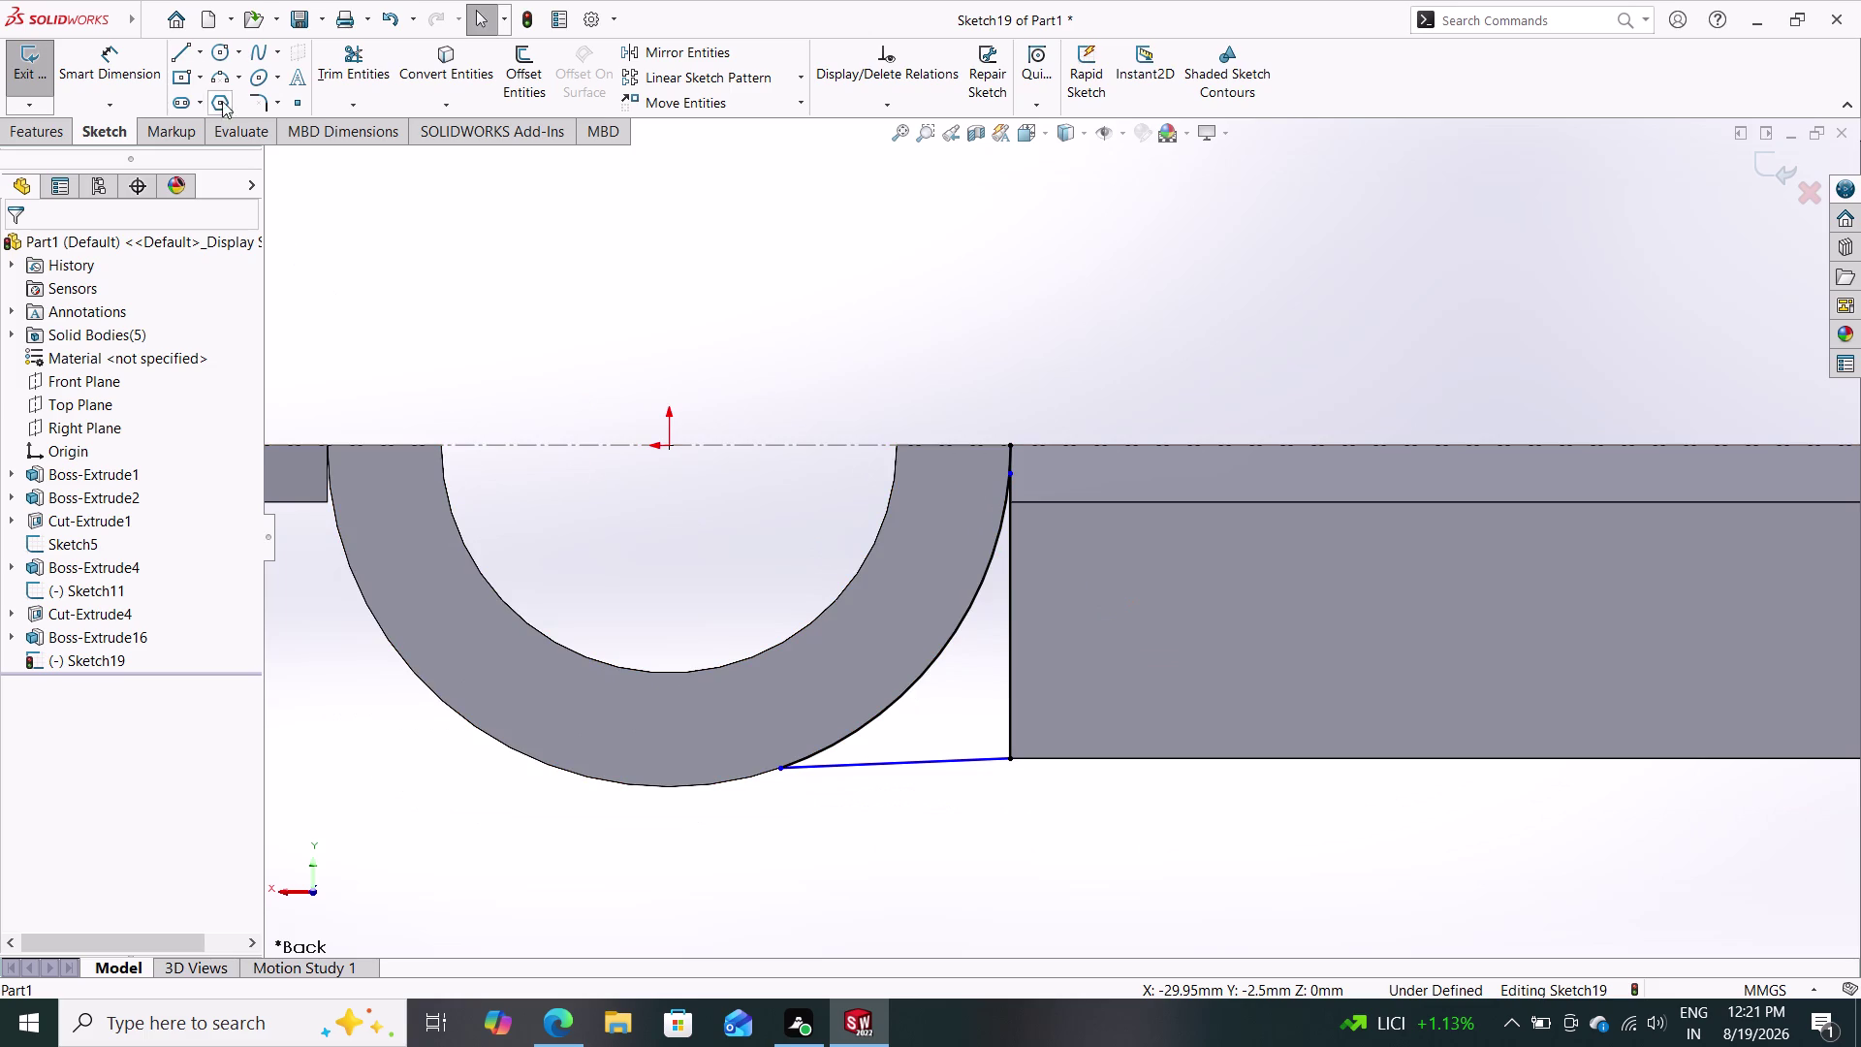
Trim the leftover bit at the ring's top corner, then undo it.
click(346, 69)
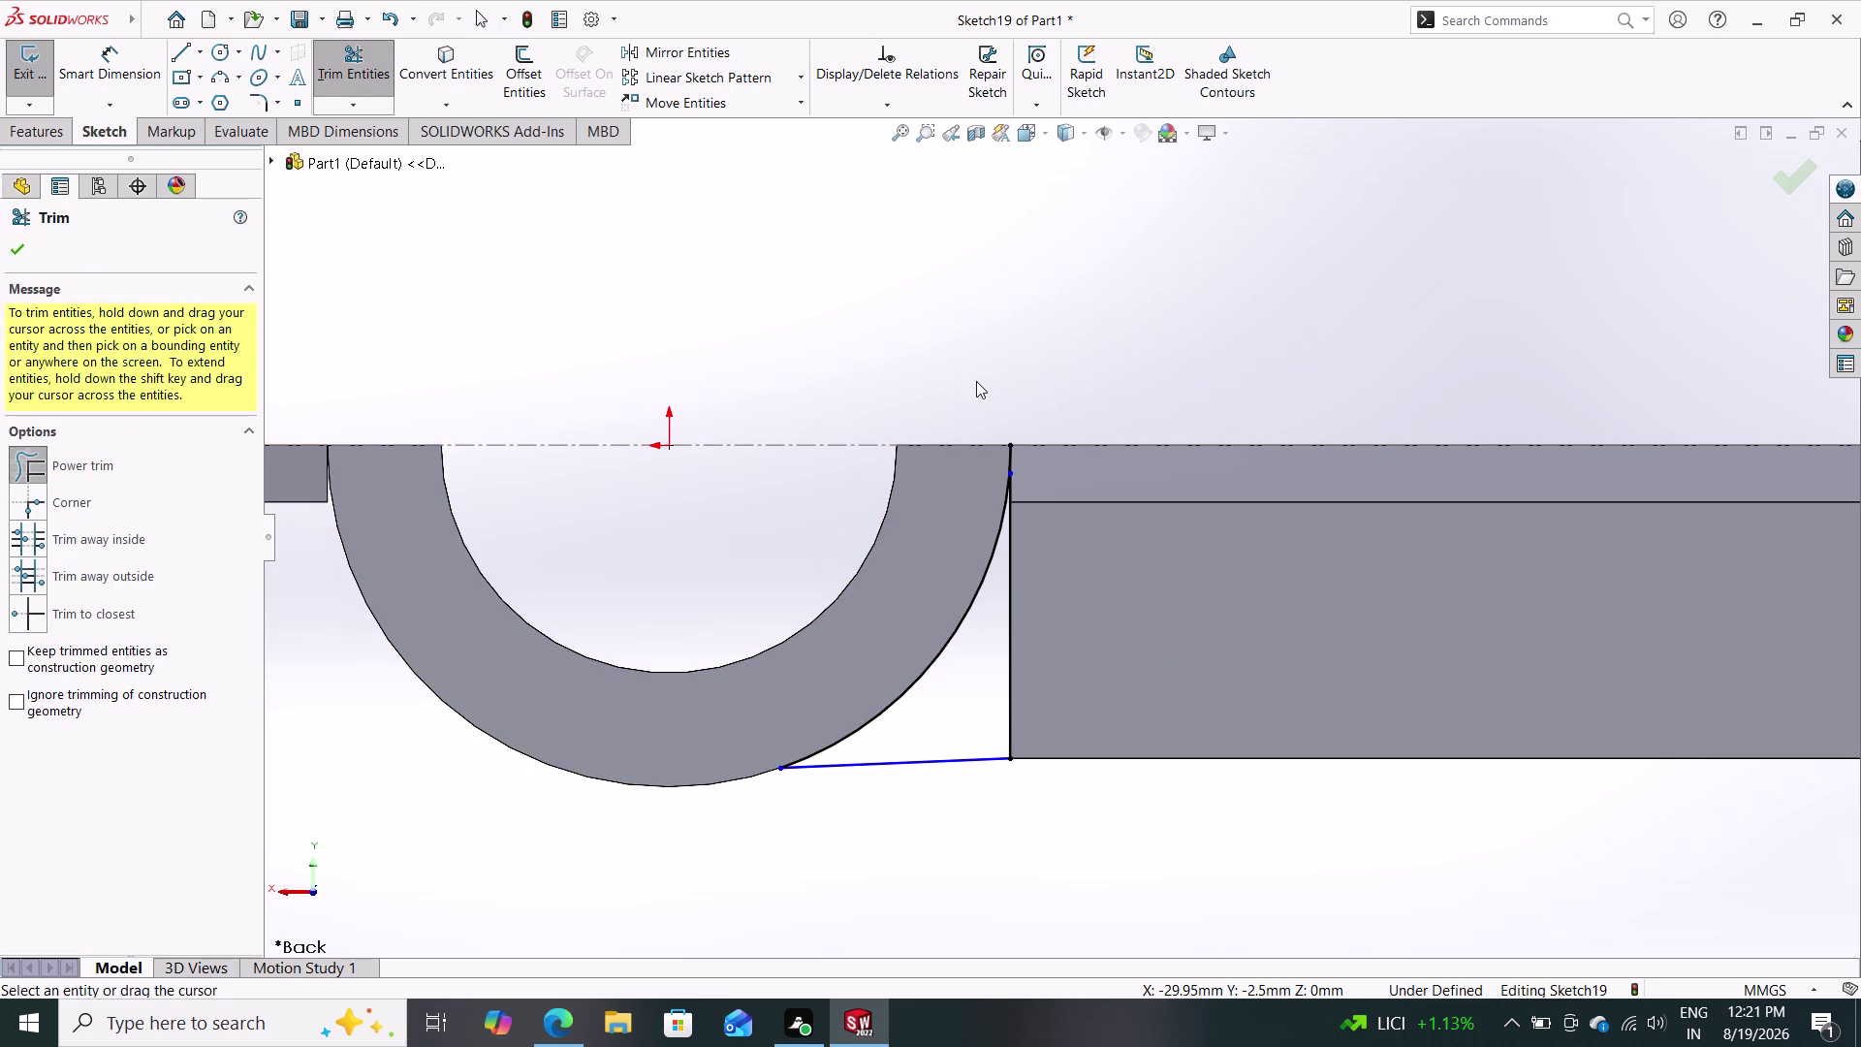
drag(961, 458, 1030, 460)
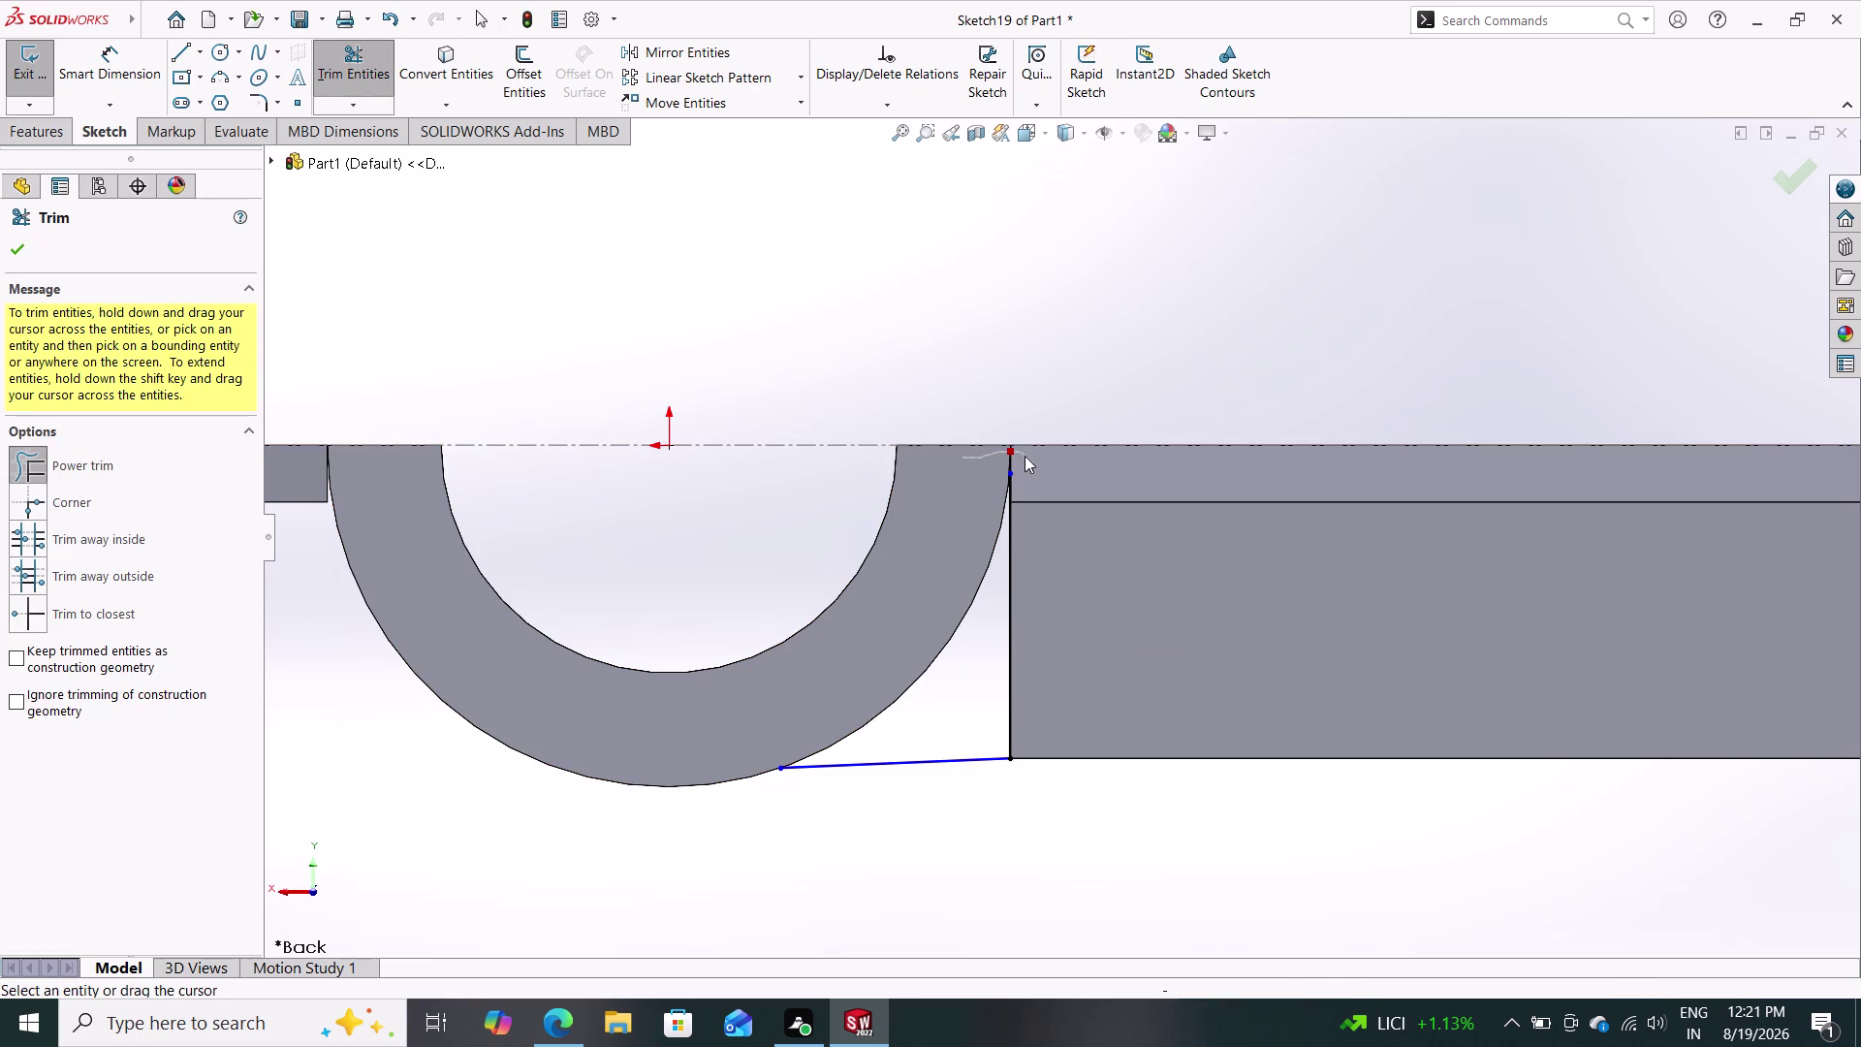
drag(1029, 460, 1015, 432)
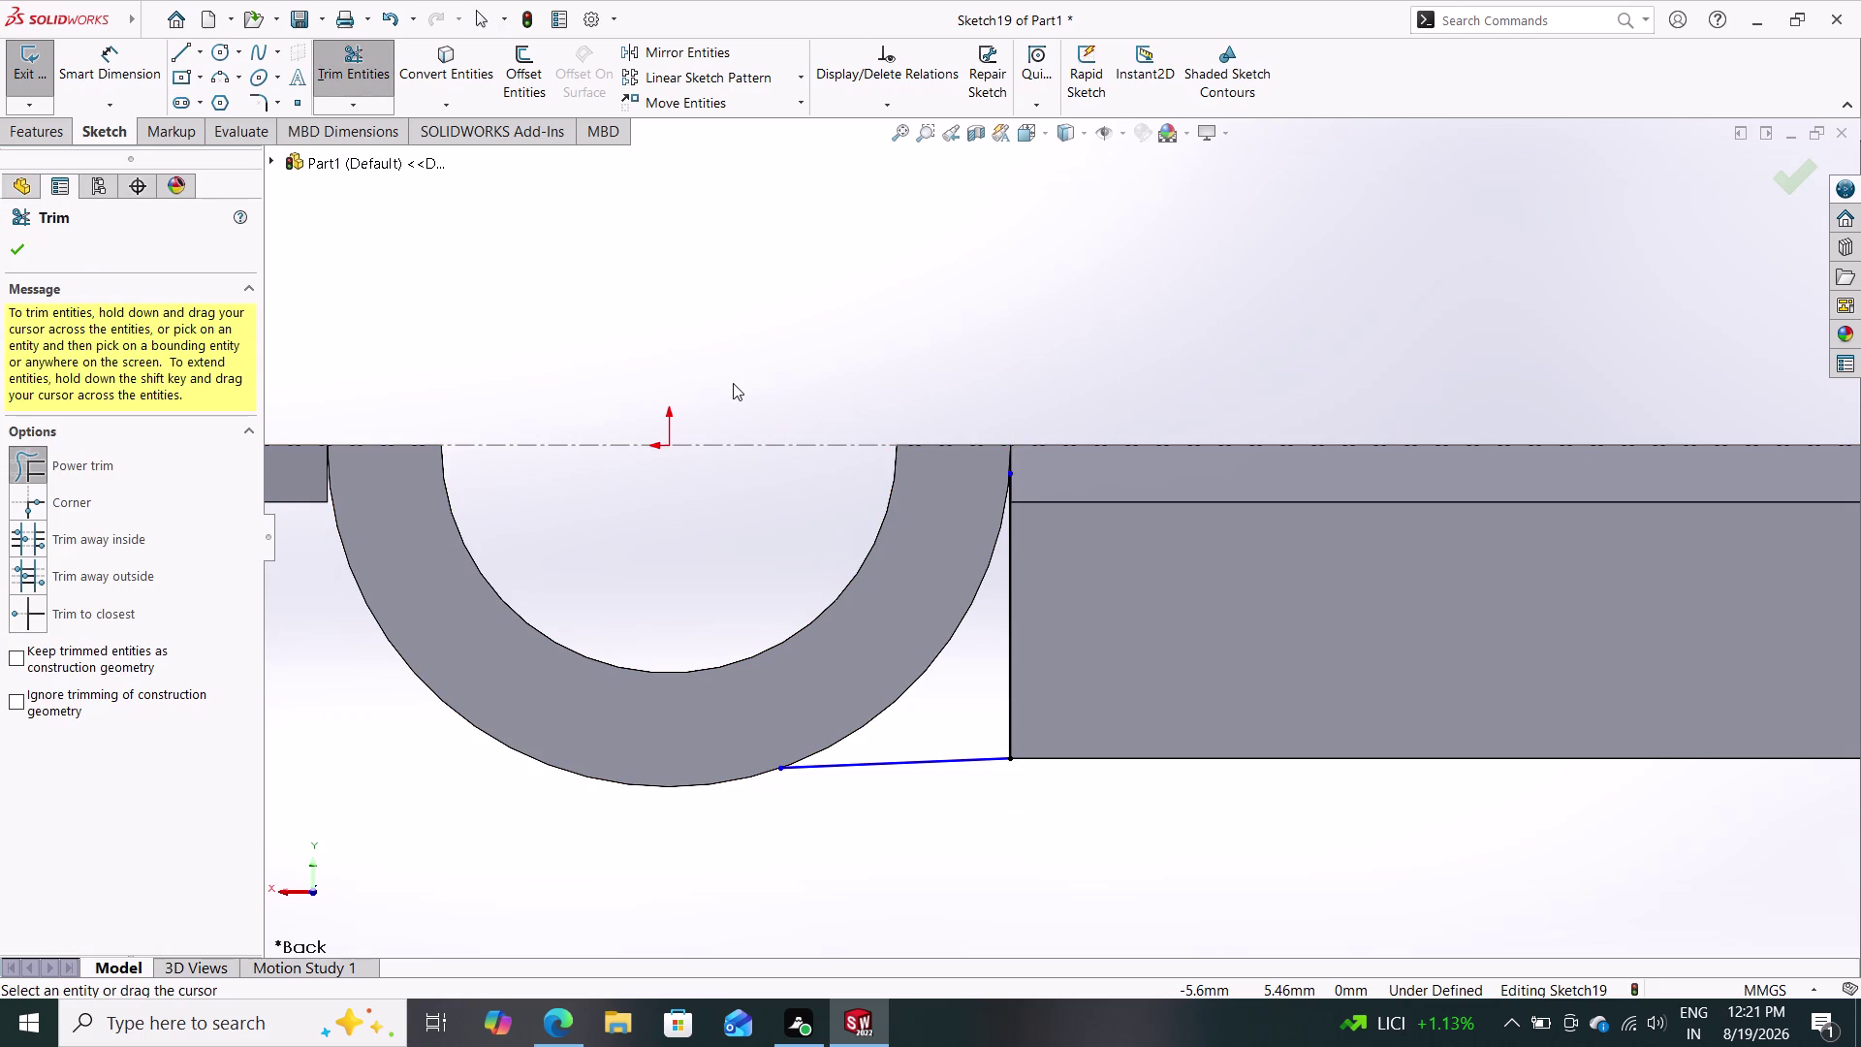
key(ctrl+z)
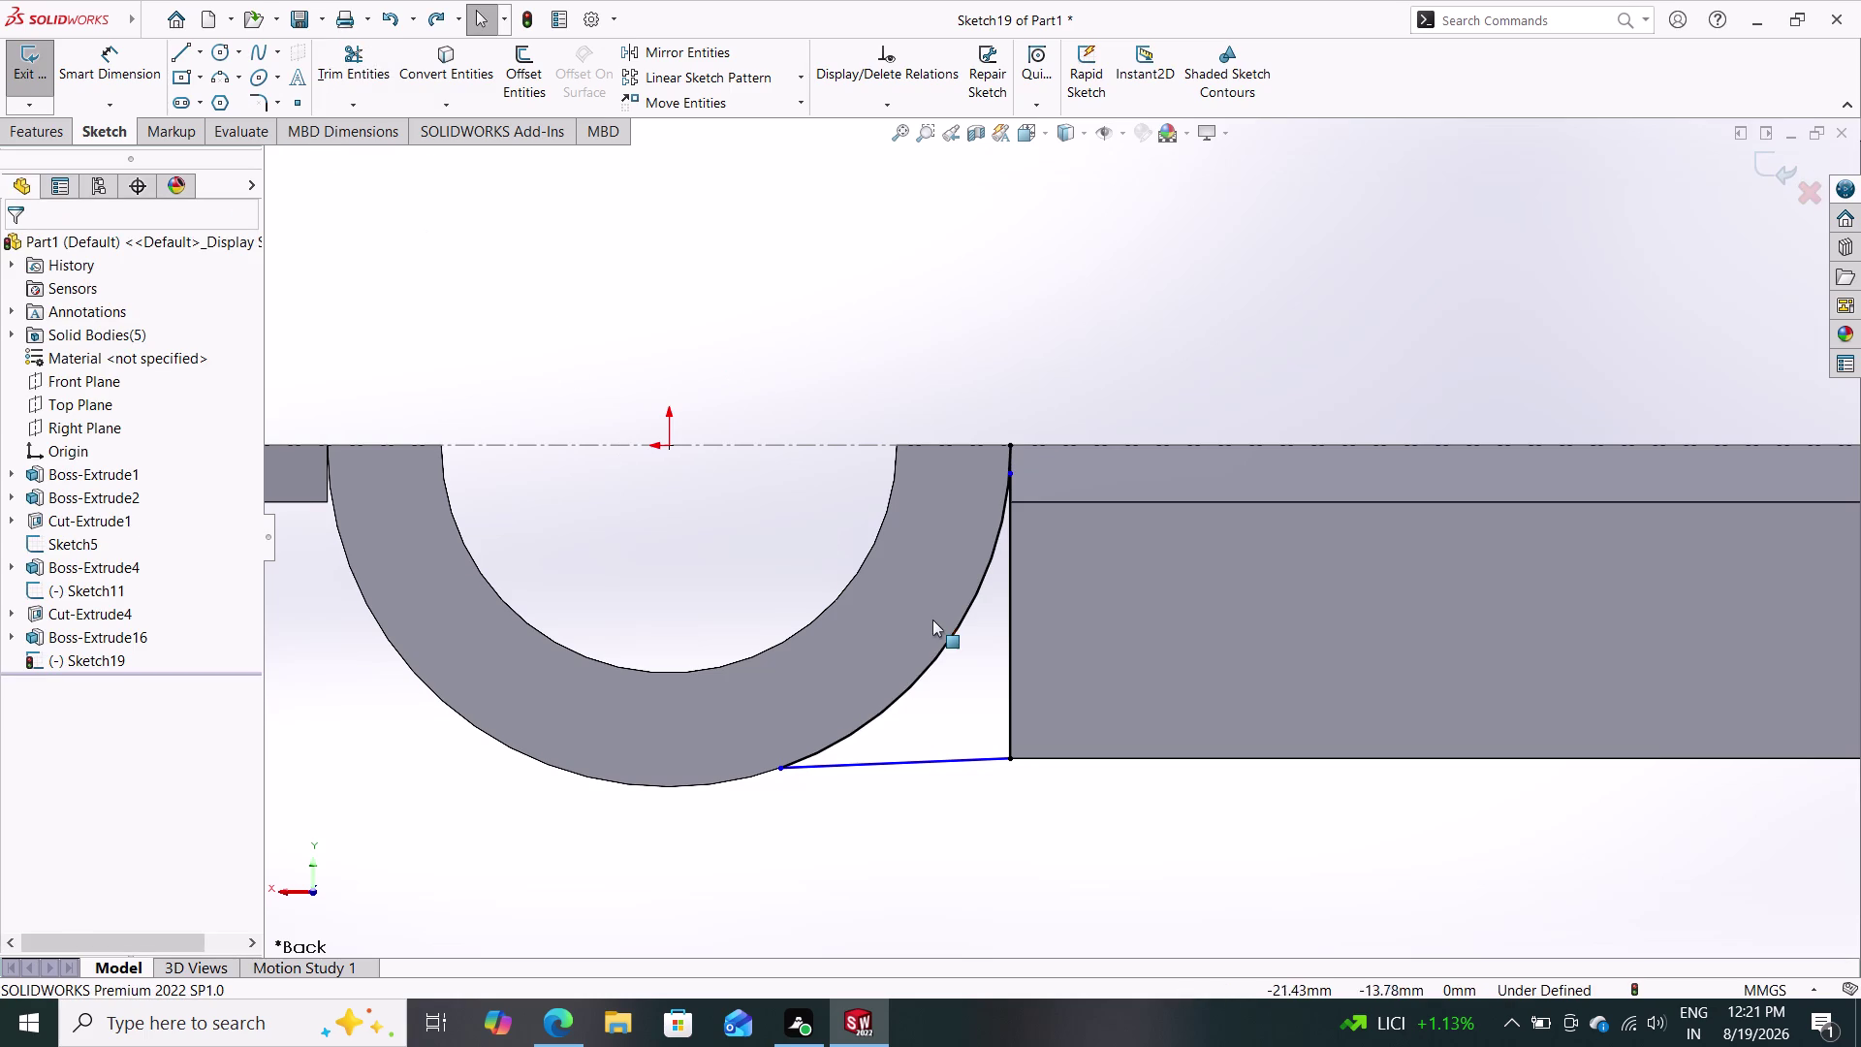
key(Escape)
key(Escape)
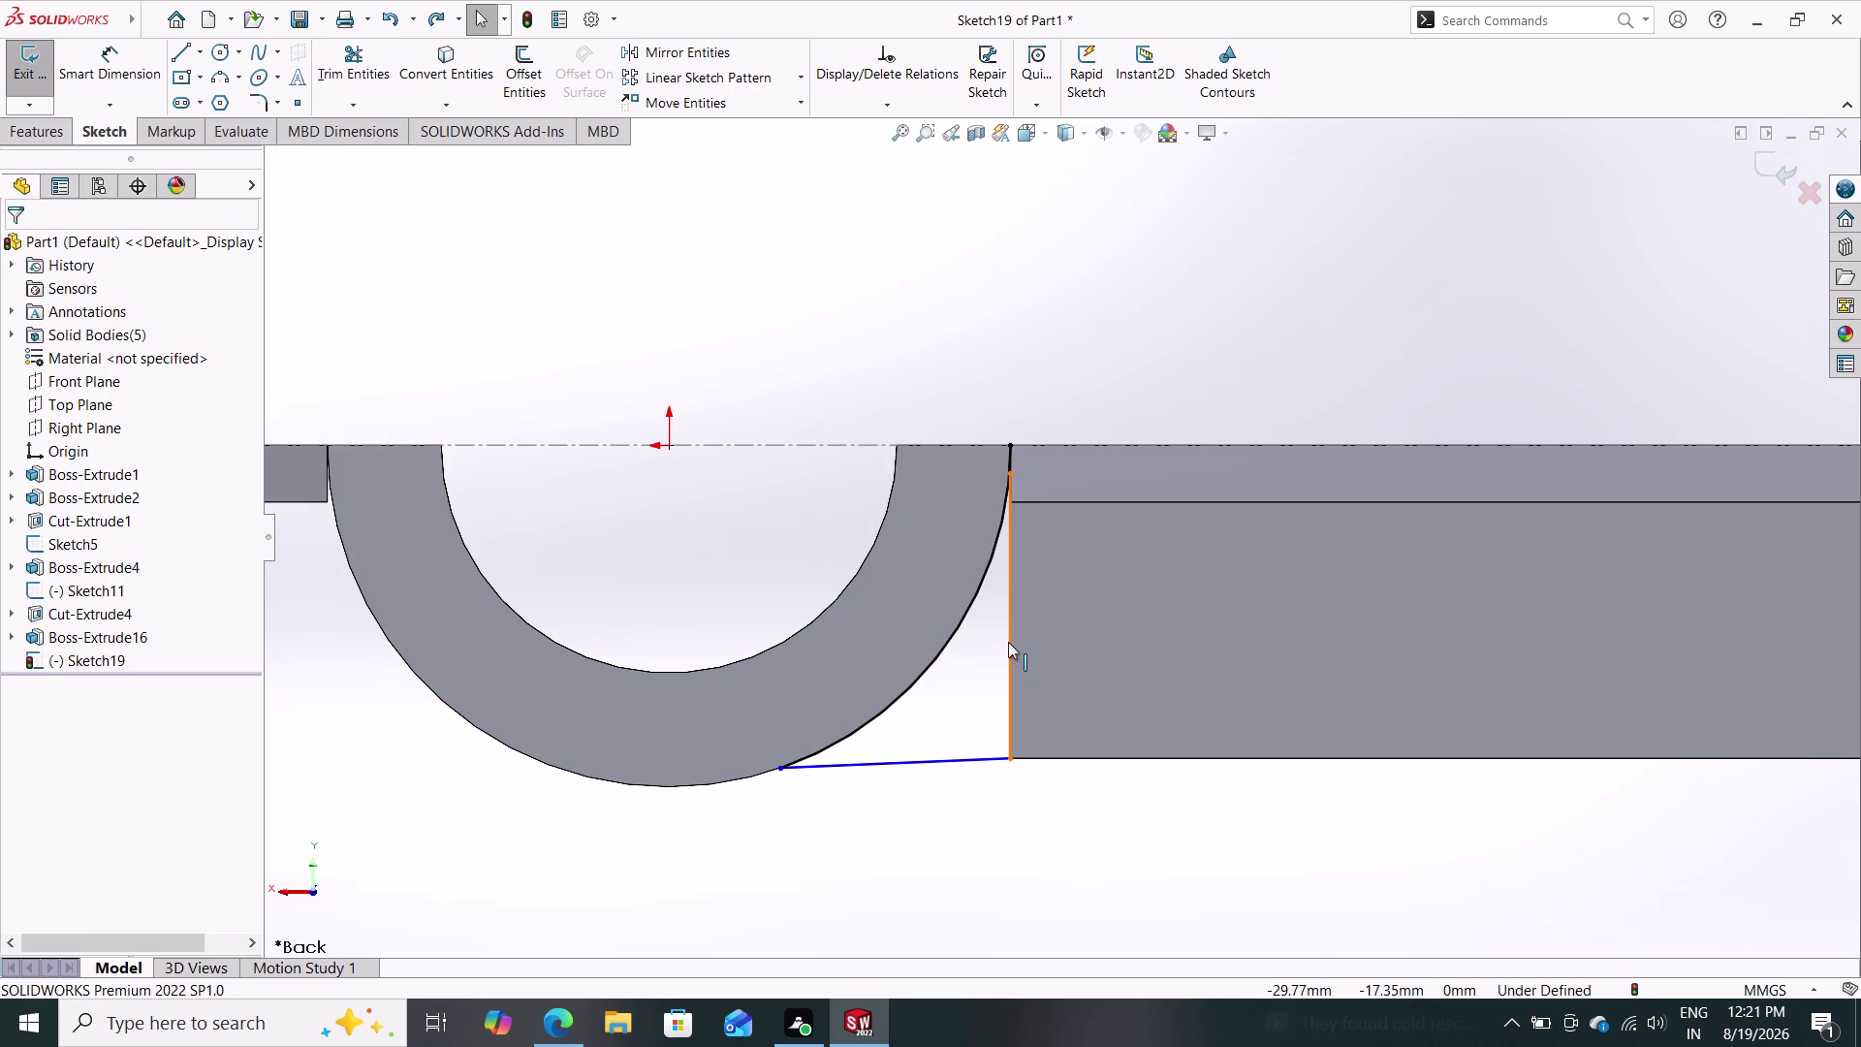
Replace the vertical edge beside the left ring with a new vertical sketch line.
click(1009, 642)
key(Delete)
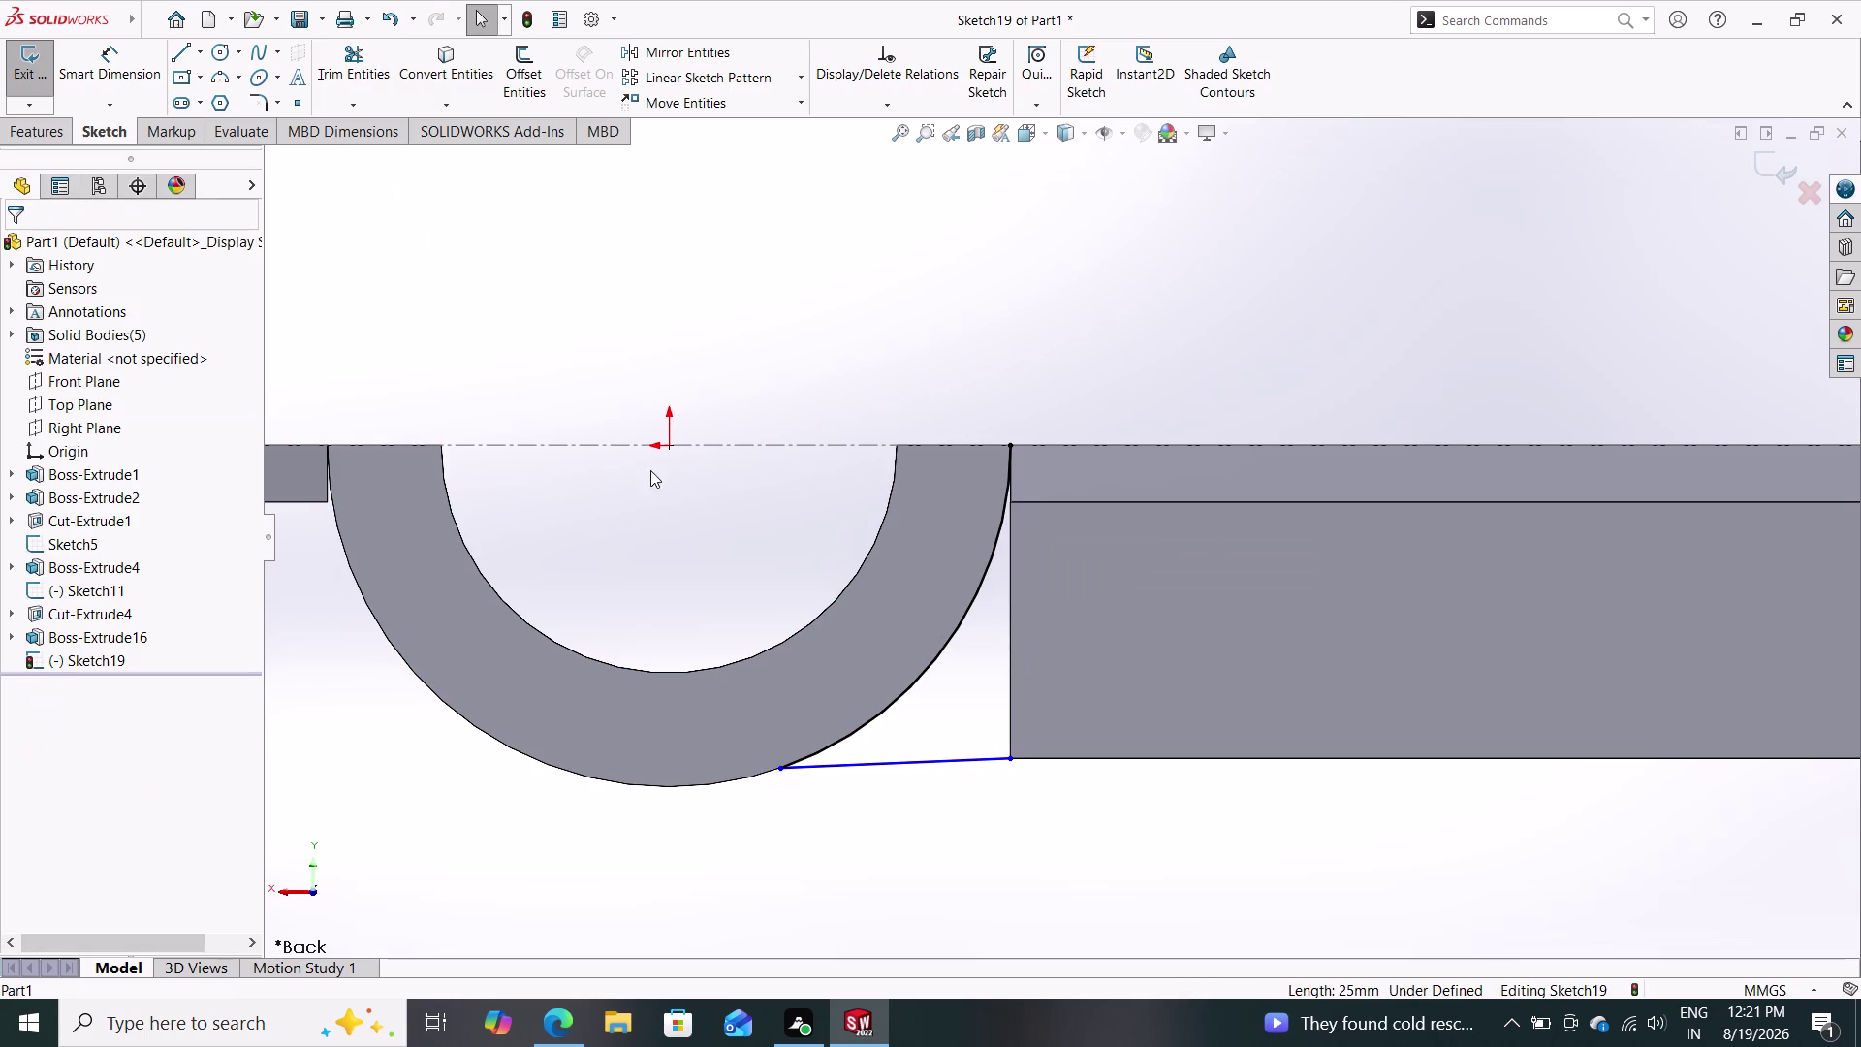
click(180, 48)
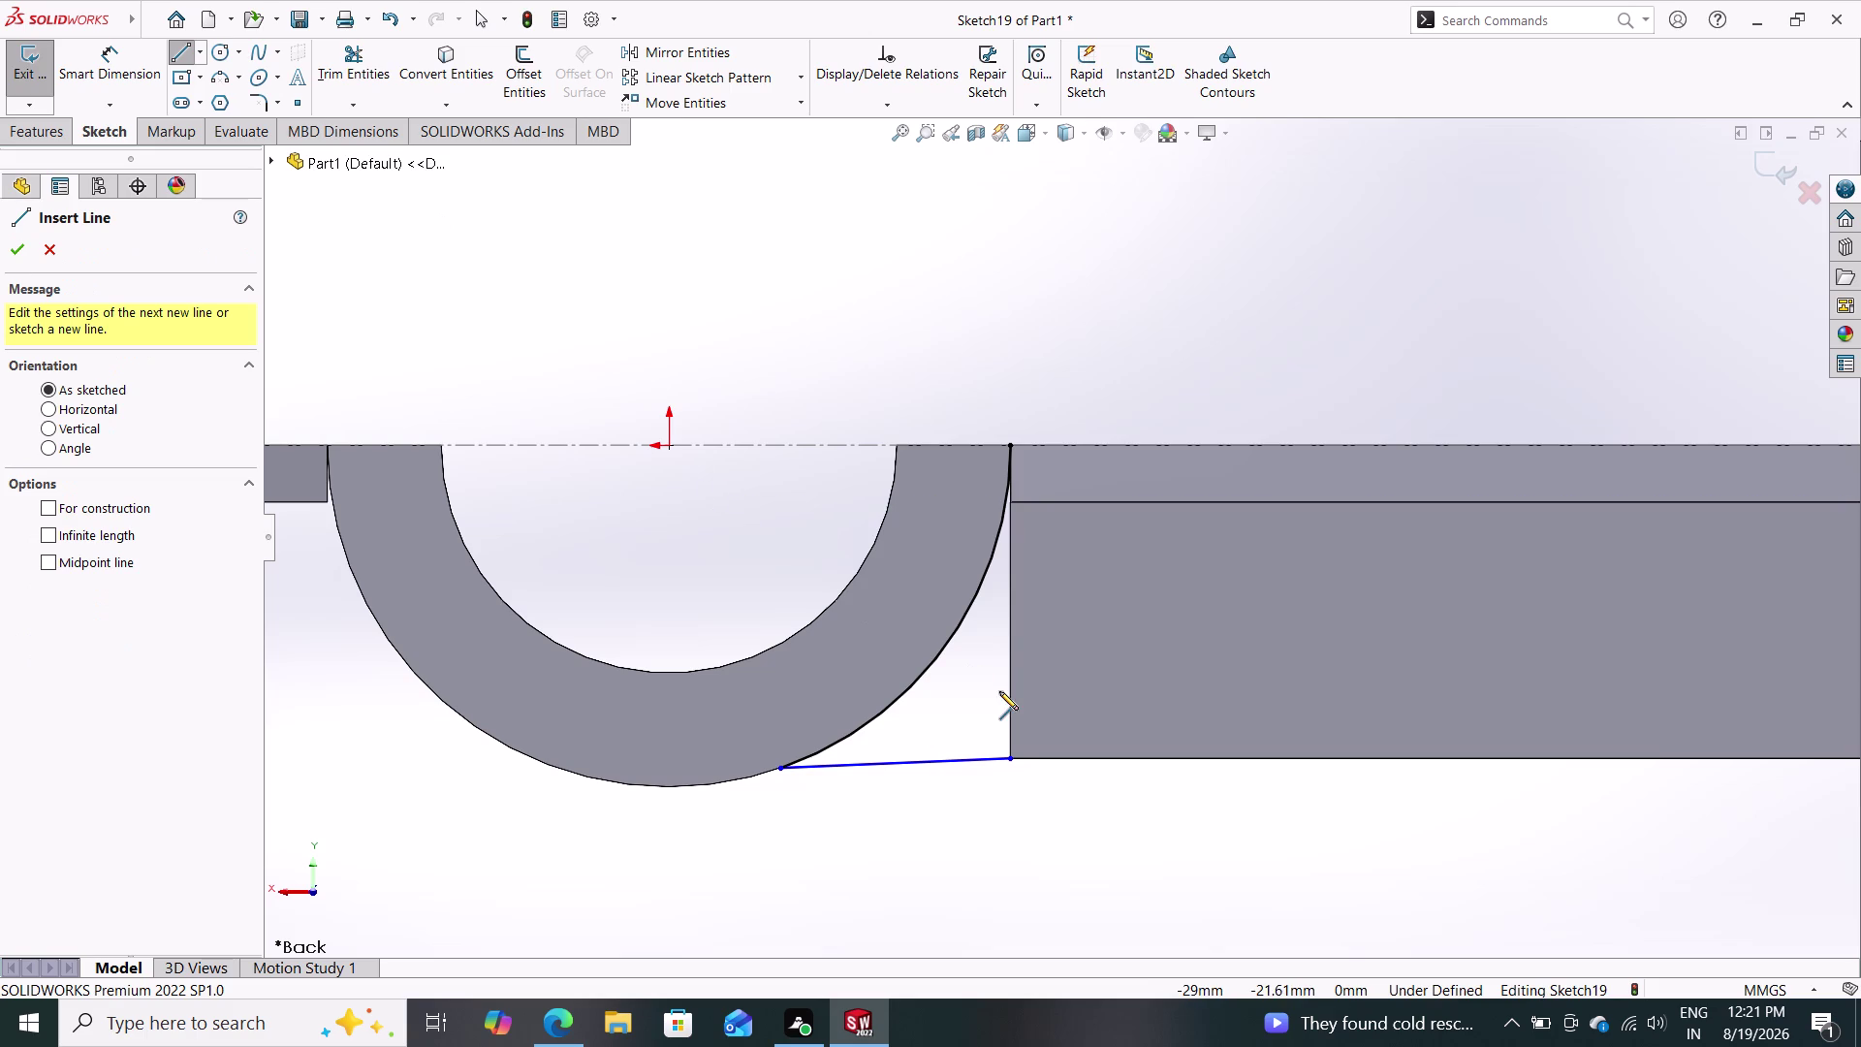
click(1009, 760)
click(1013, 444)
key(Escape)
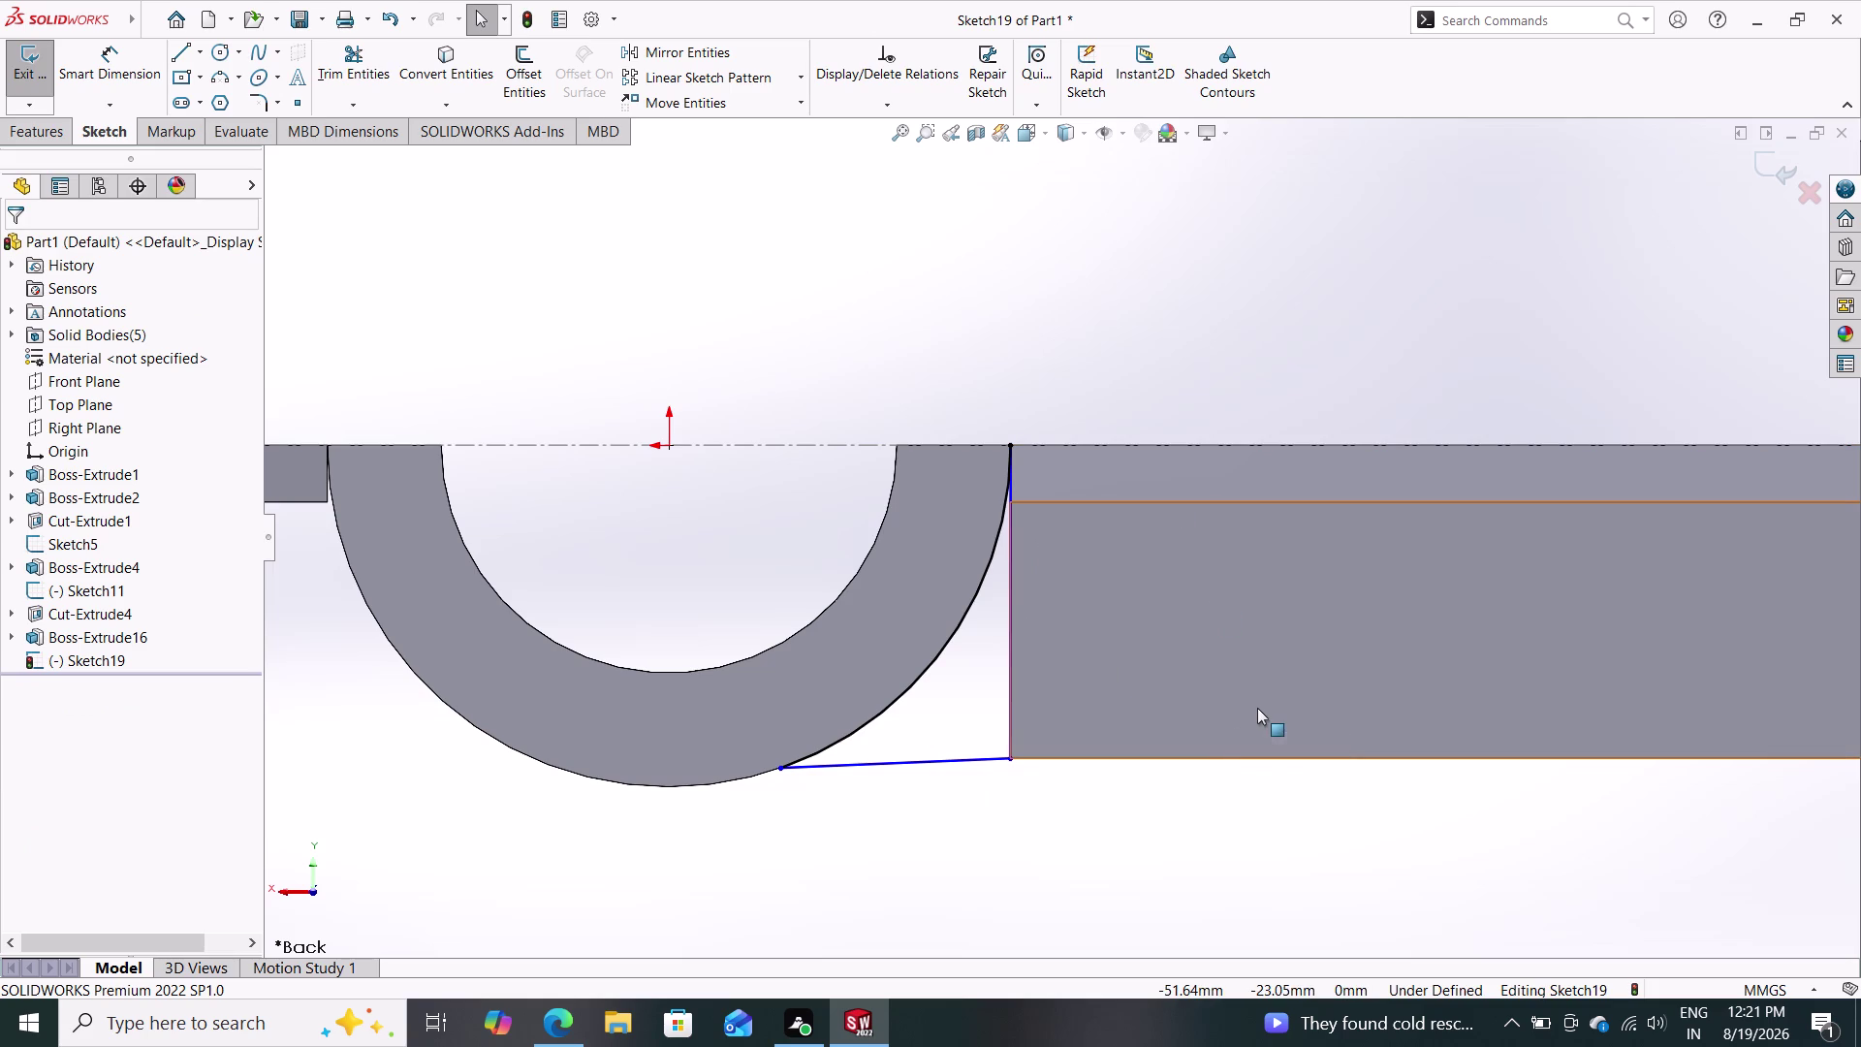
scroll(down, 3)
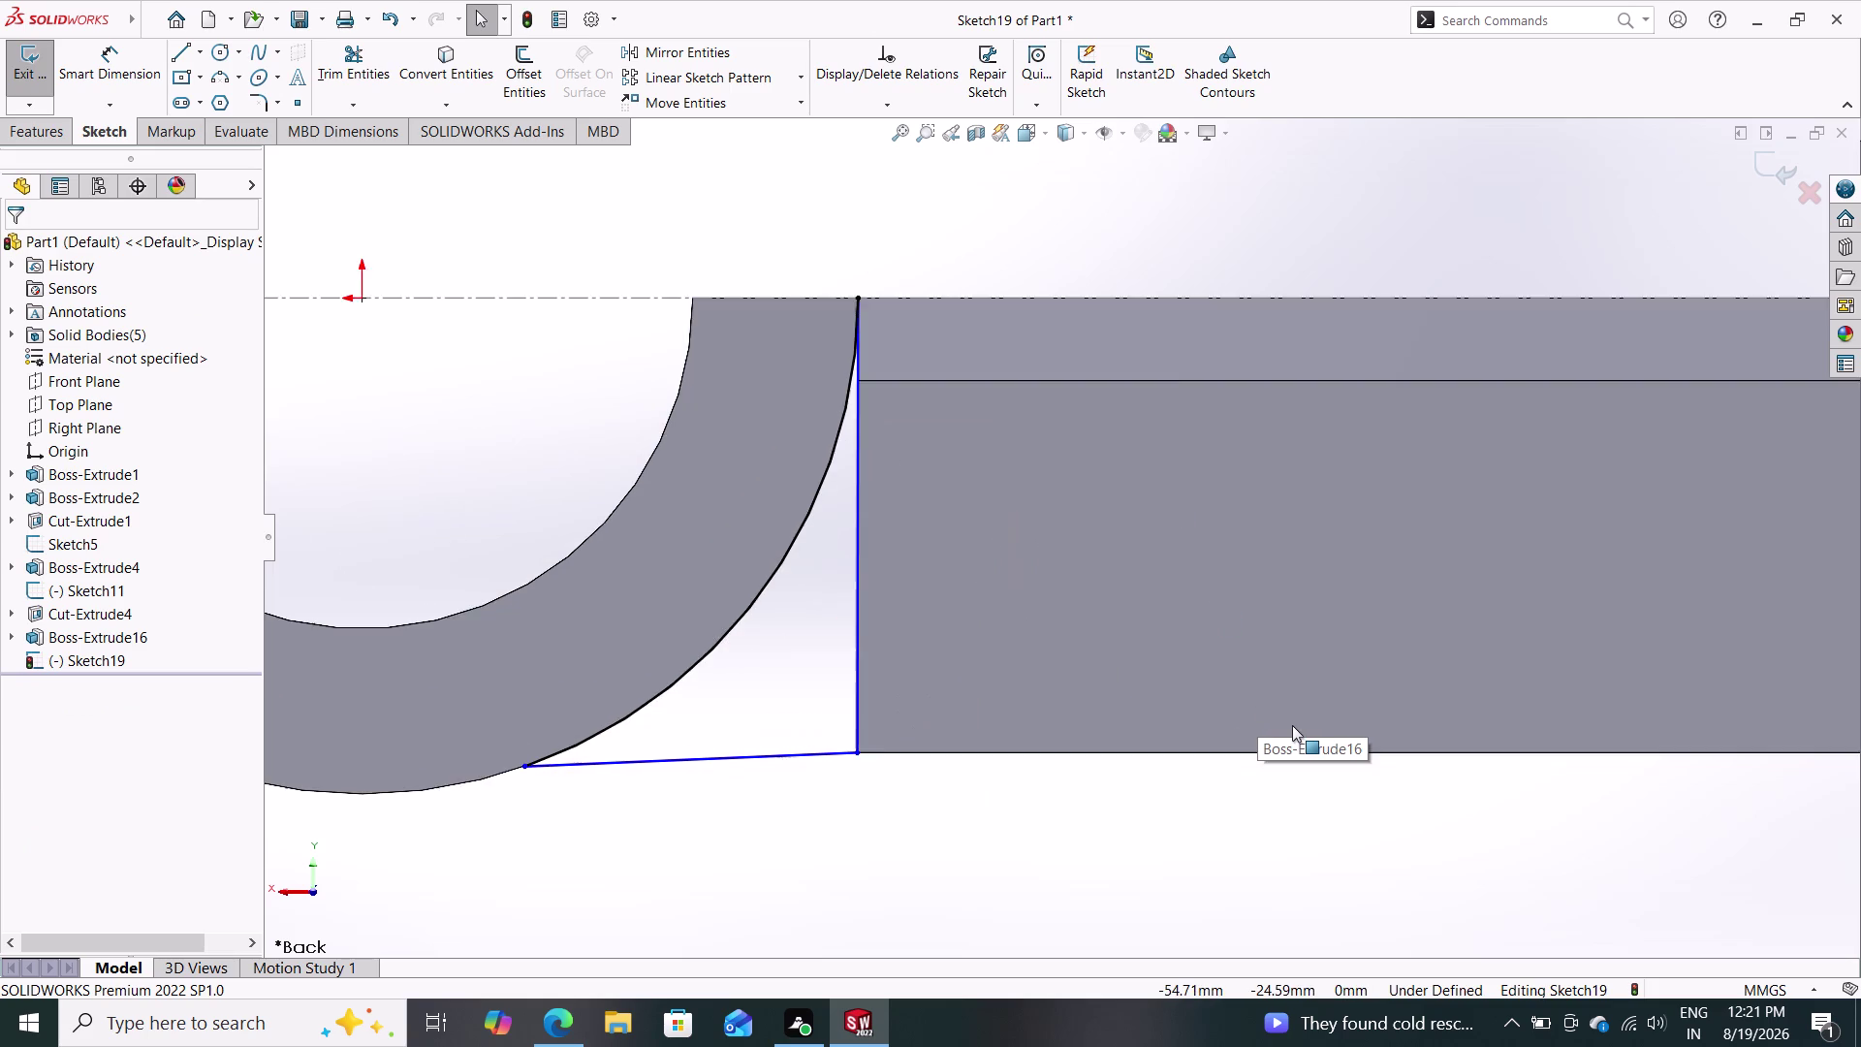
scroll(up, 3)
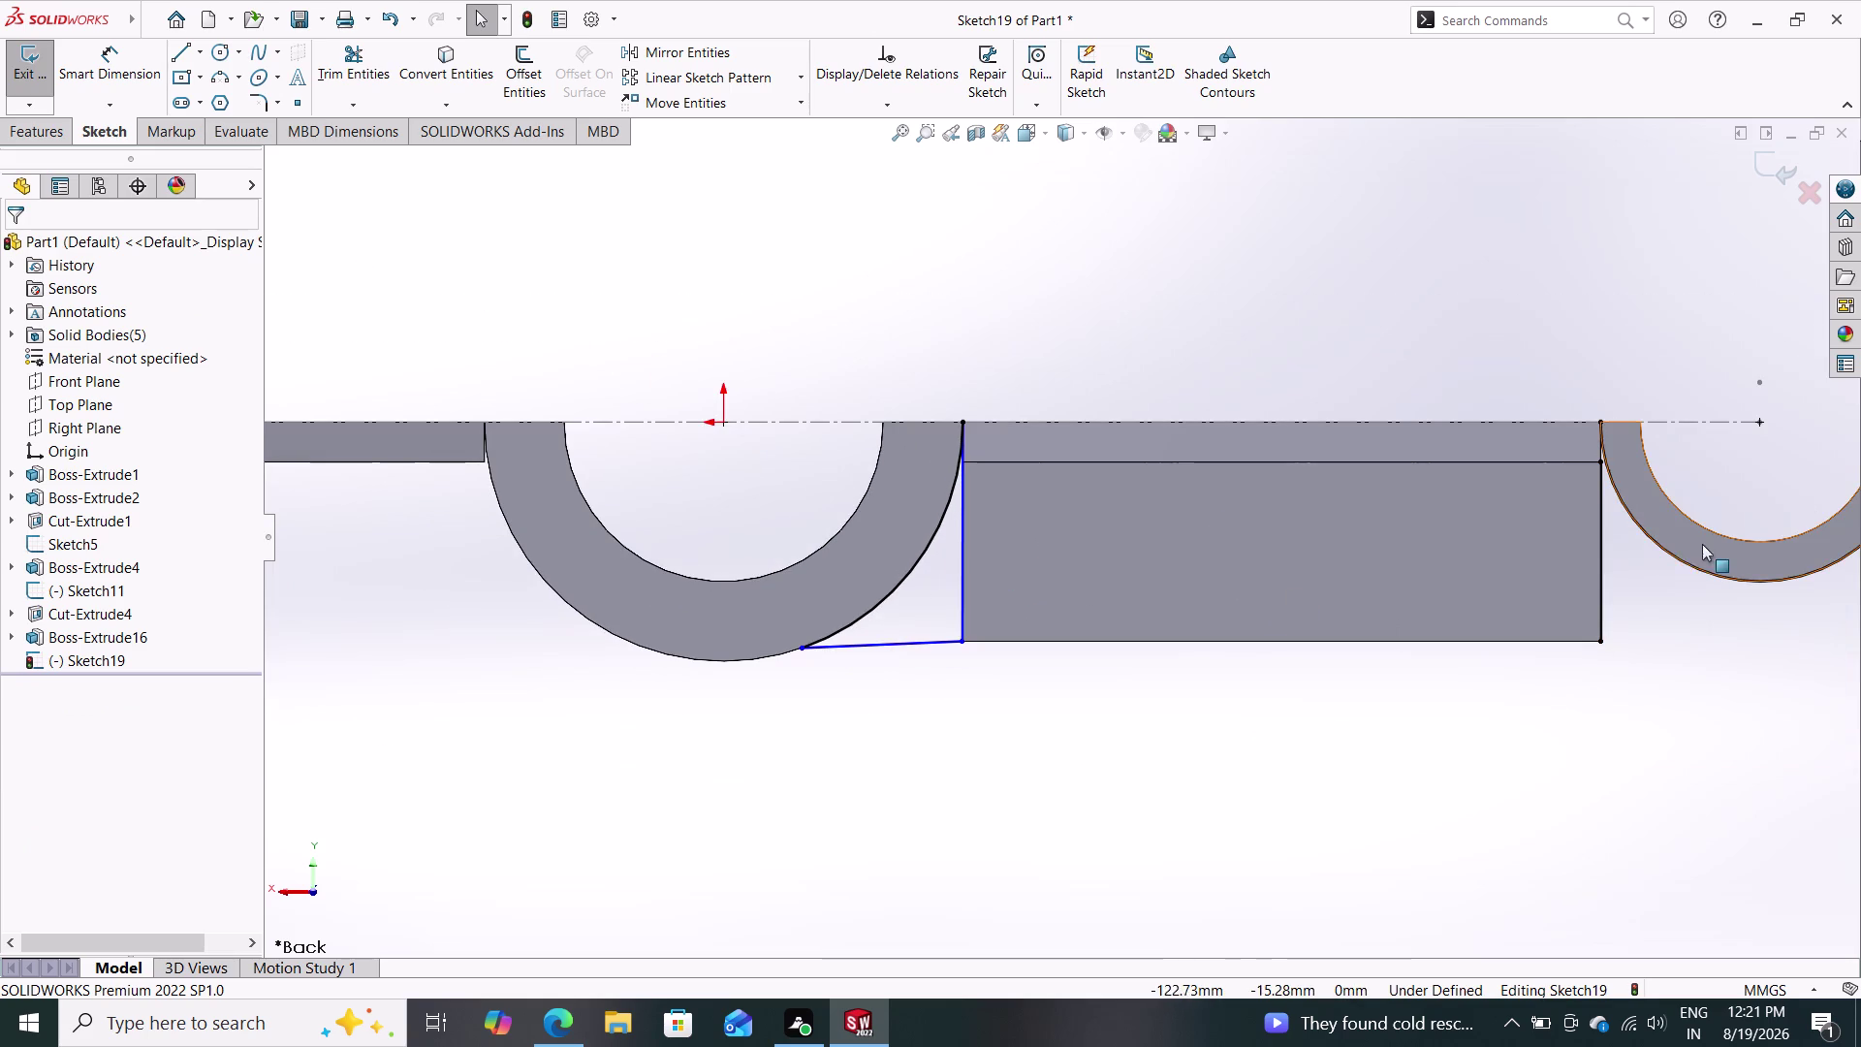
click(181, 51)
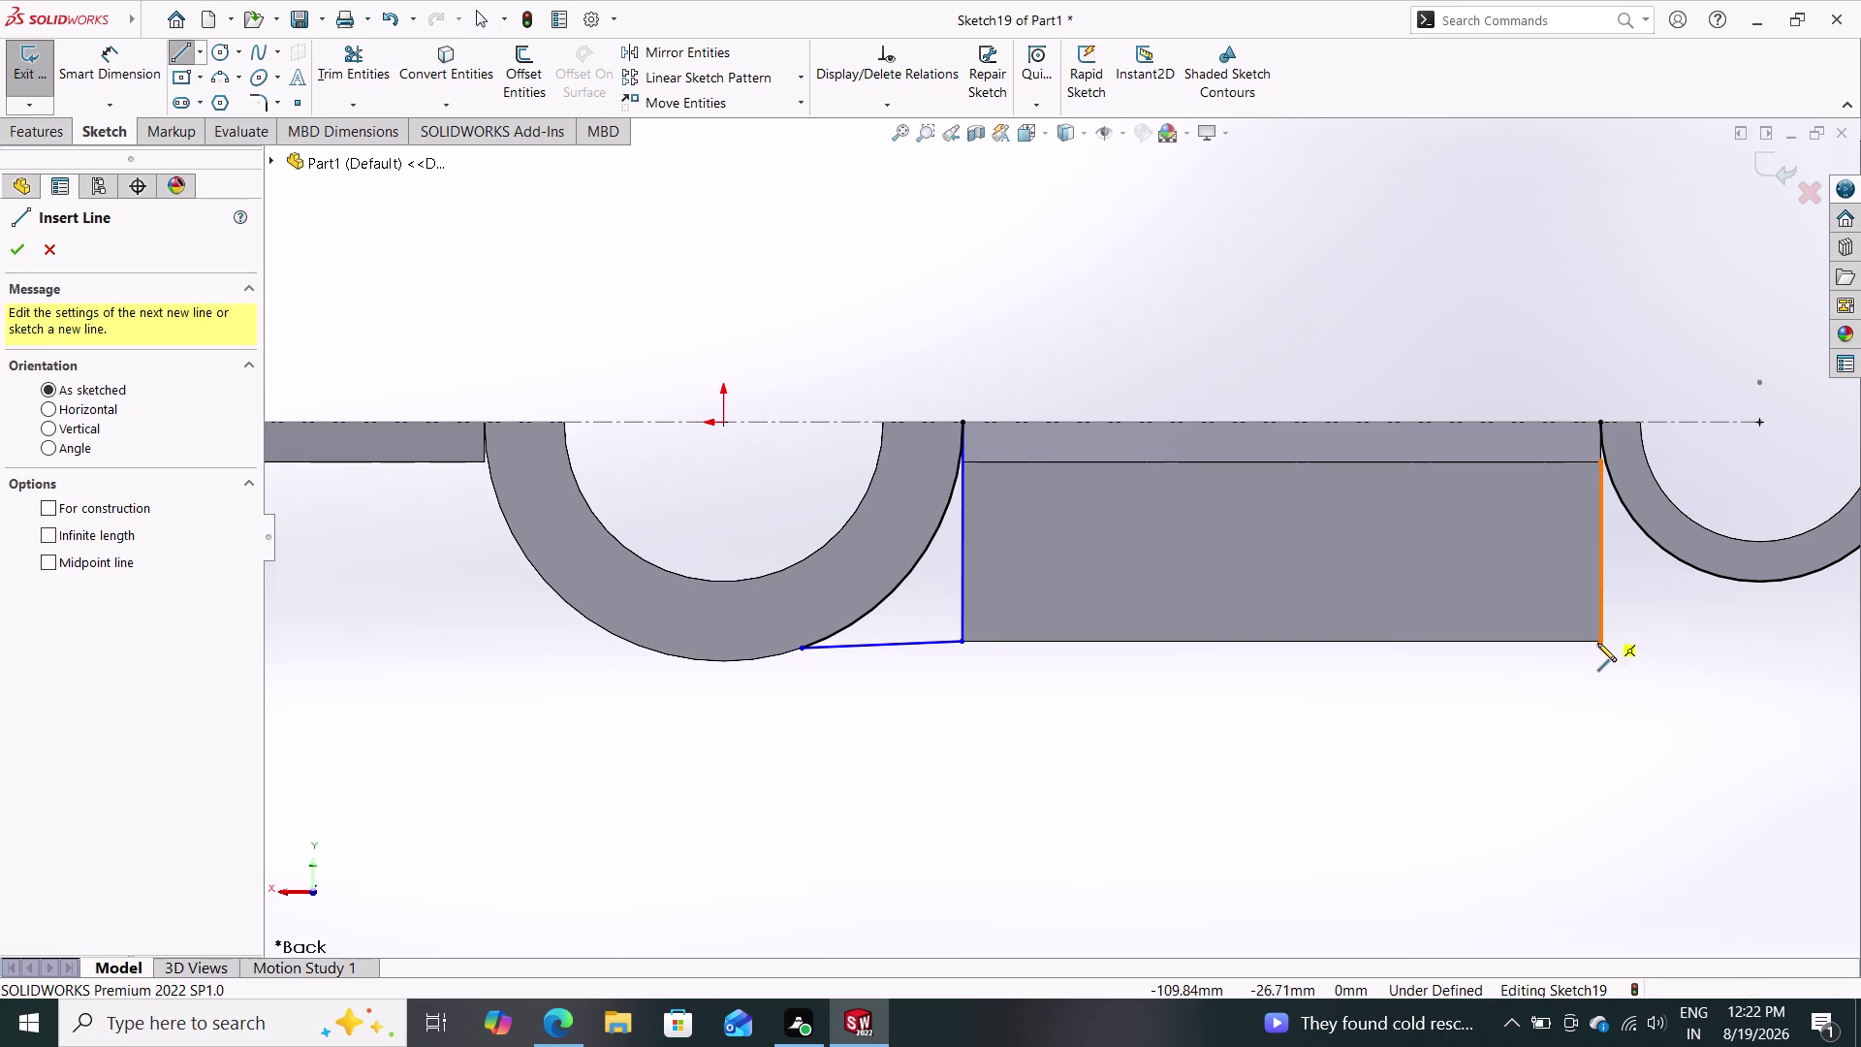
click(1602, 641)
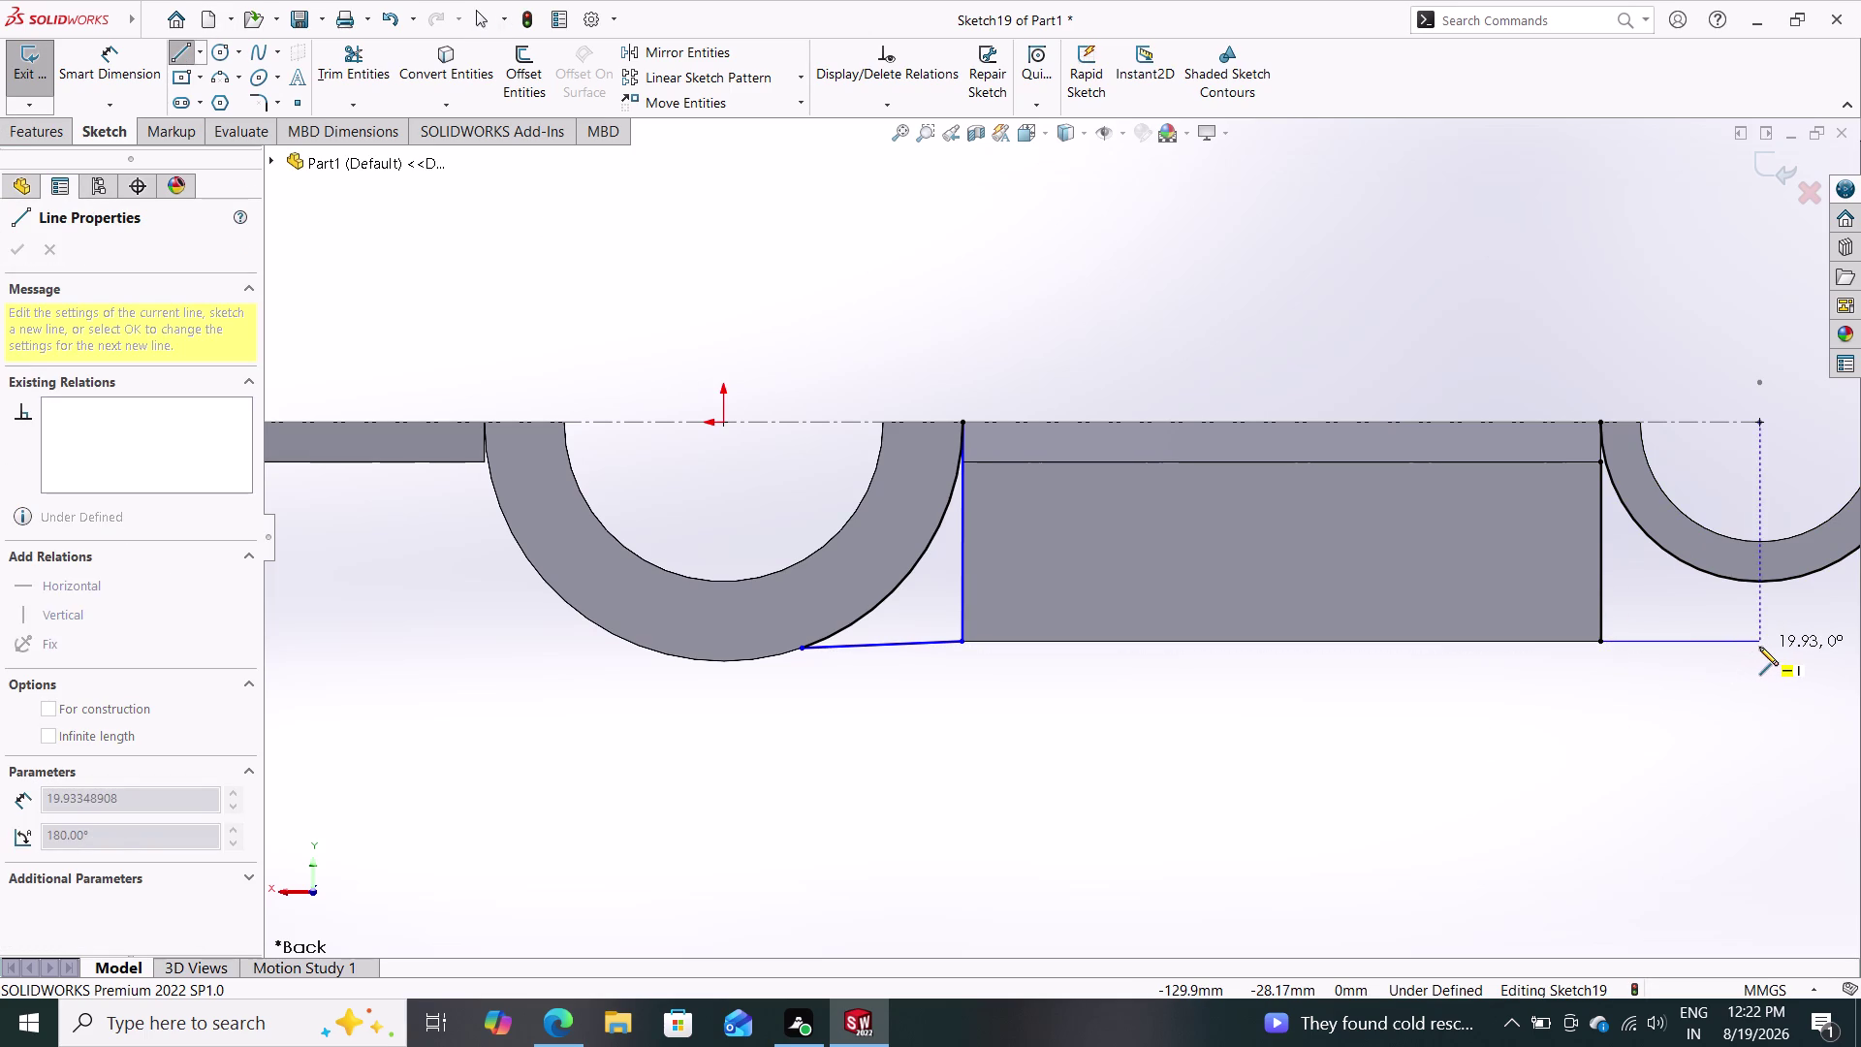
click(1759, 647)
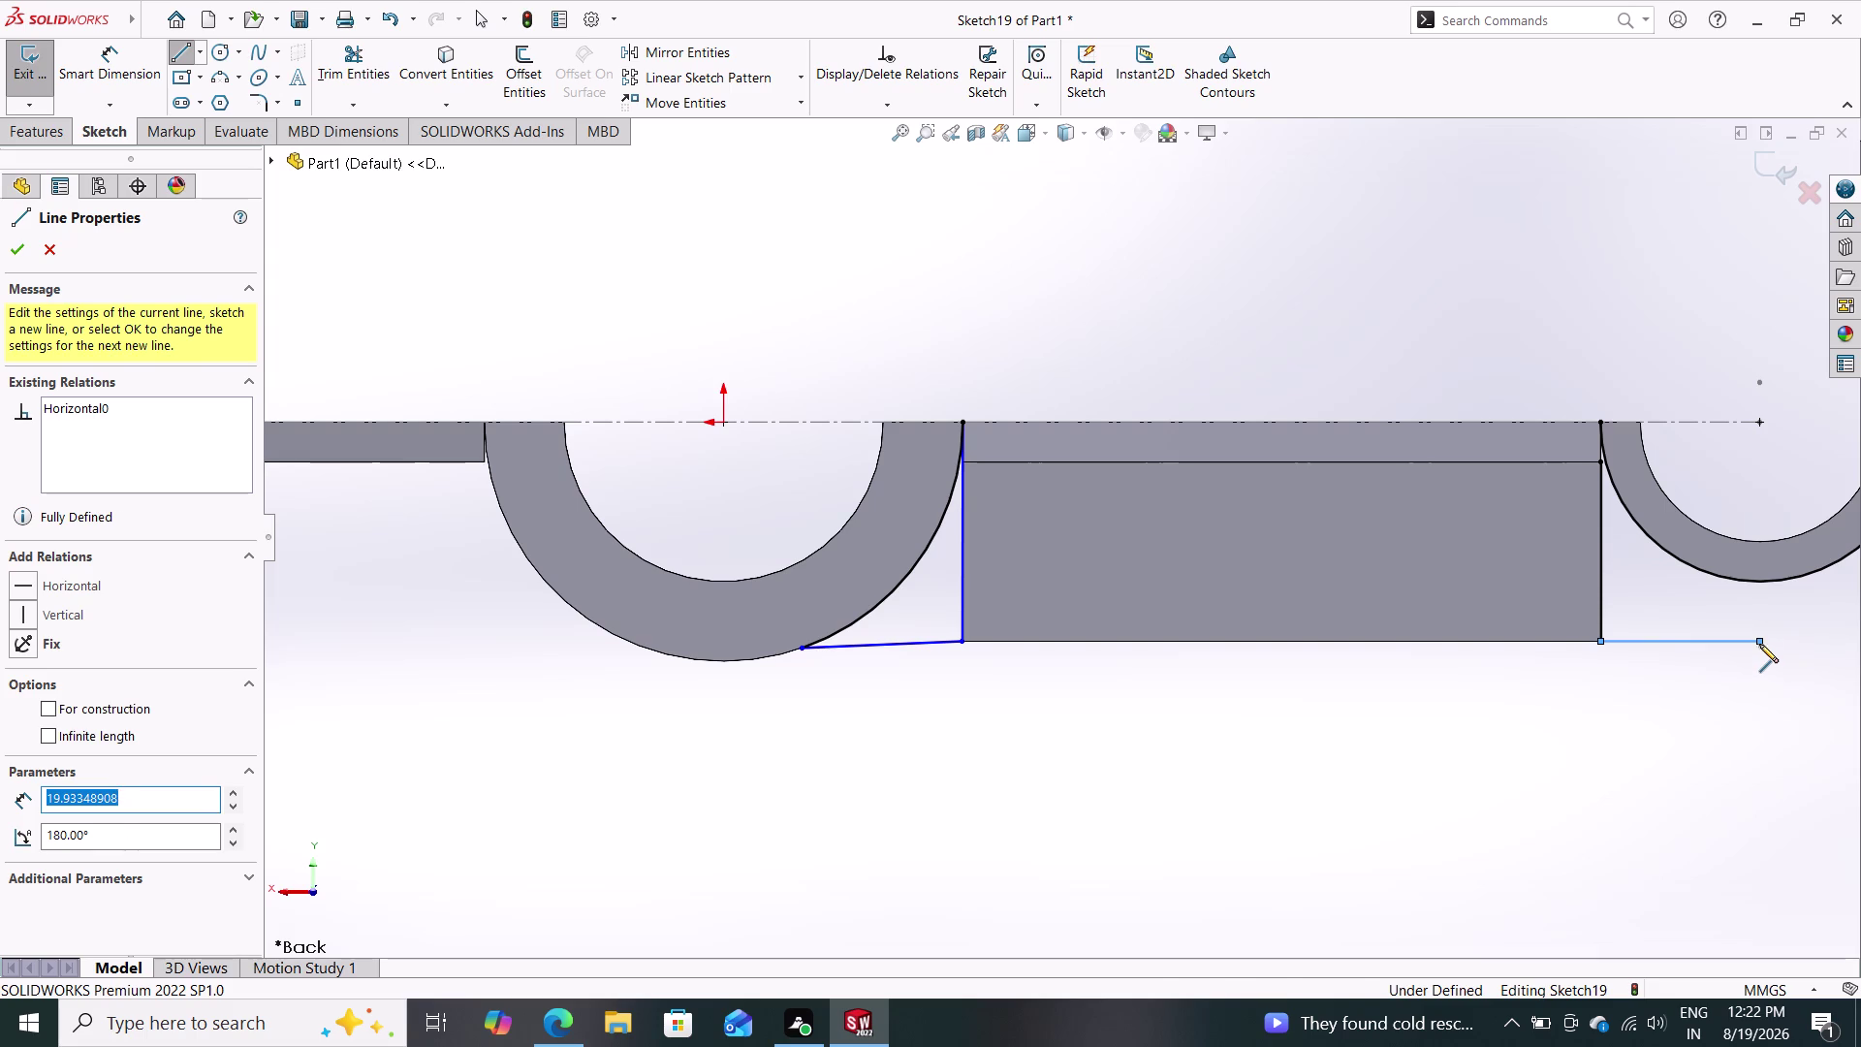
click(1762, 583)
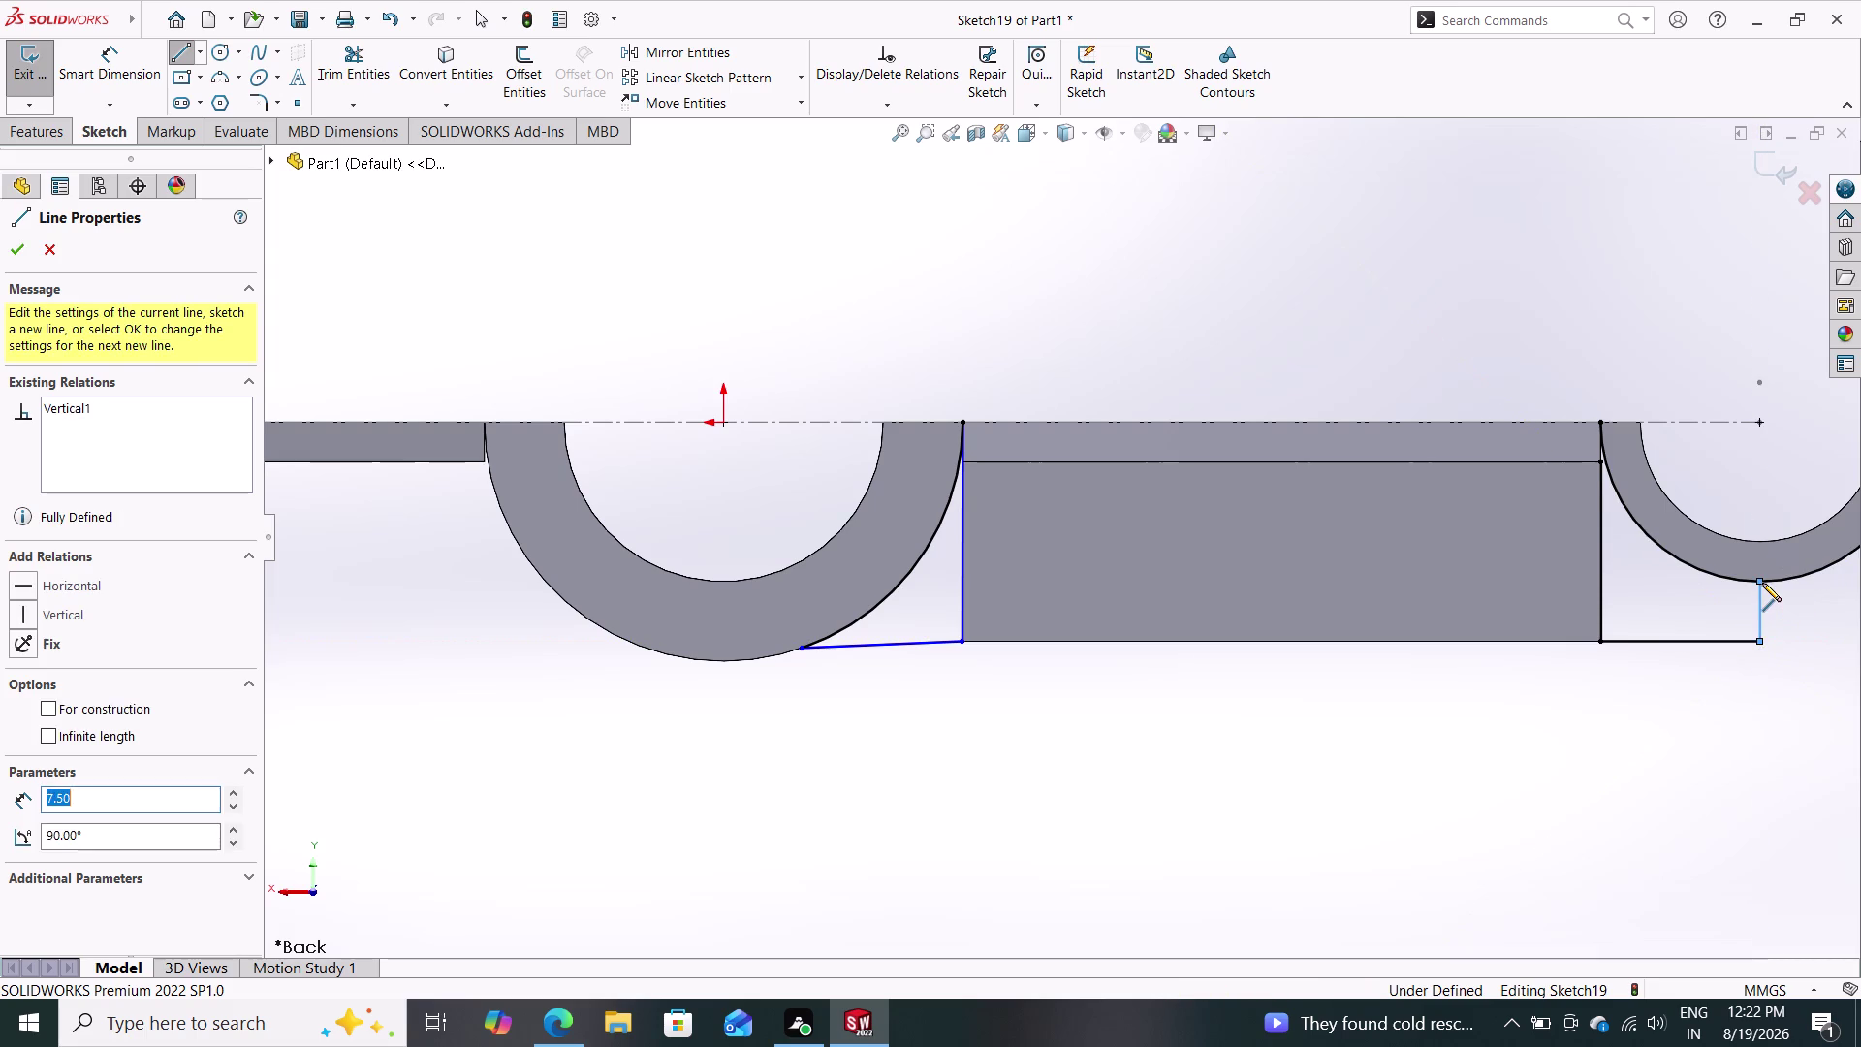
key(Escape)
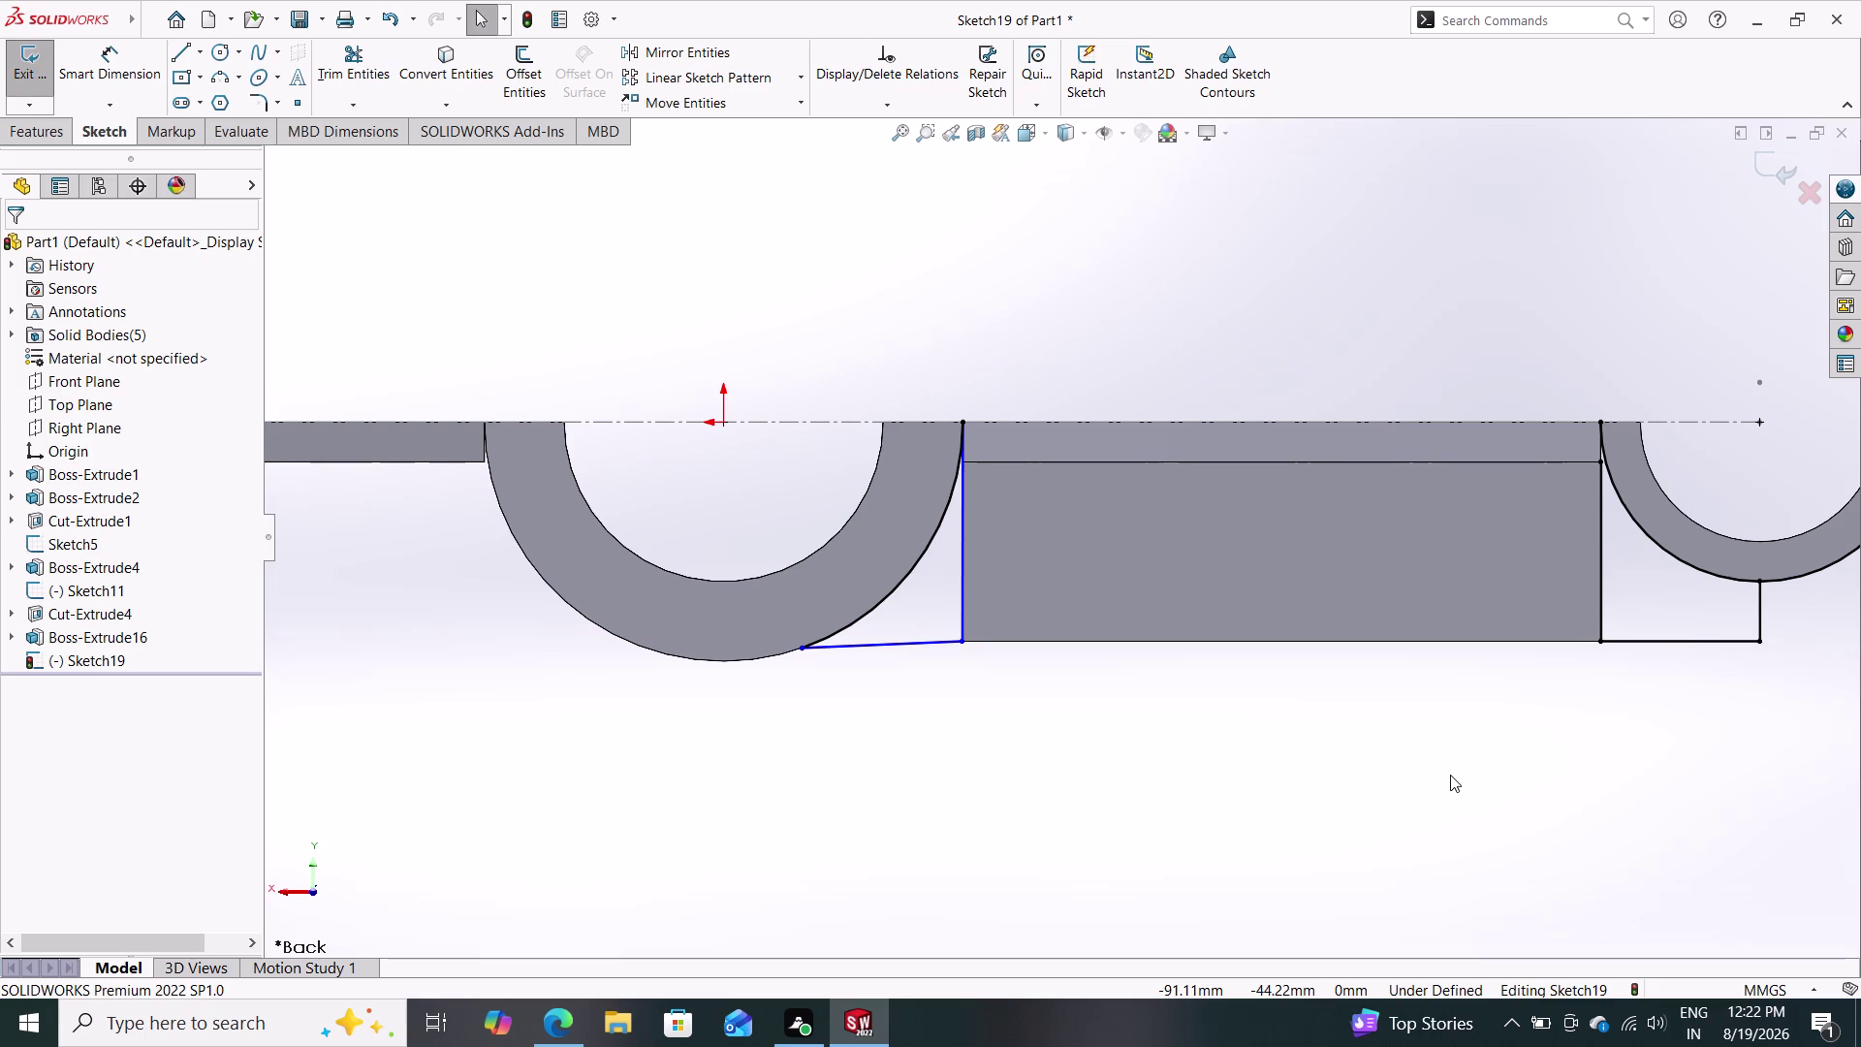
click(1691, 639)
key(Insert)
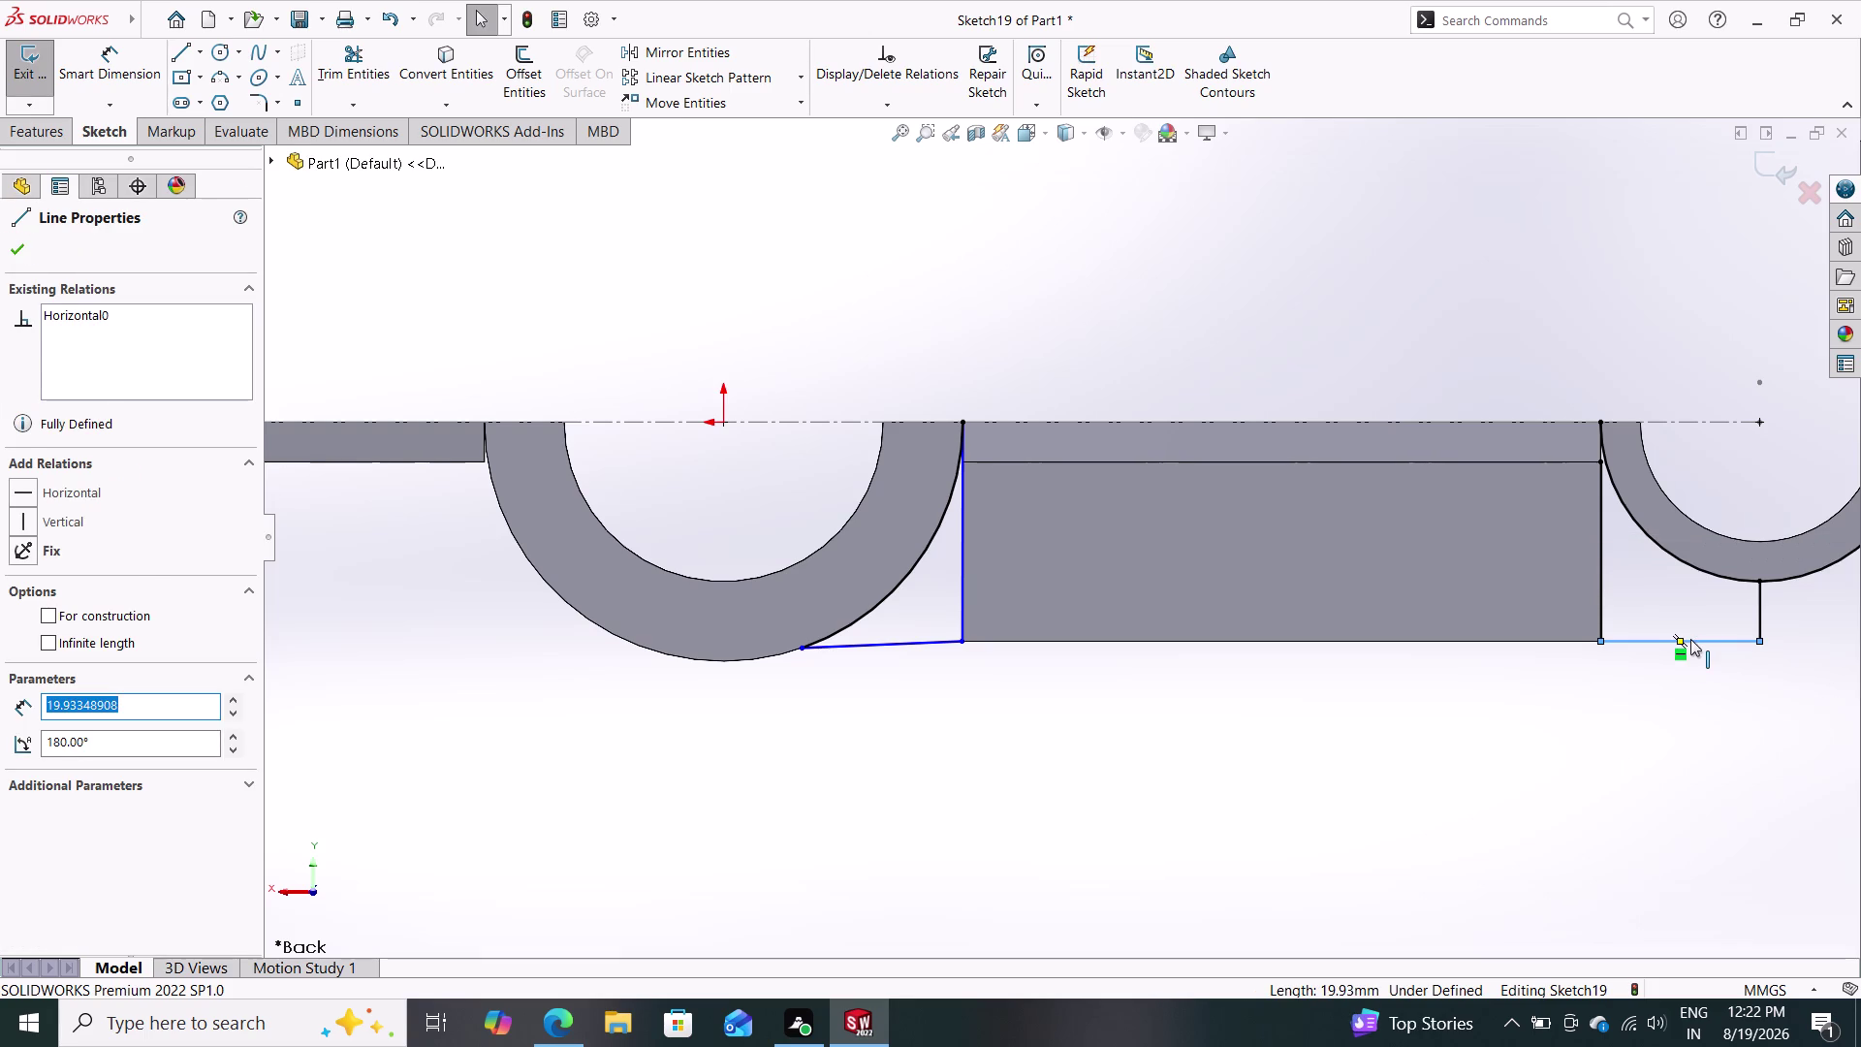
key(Delete)
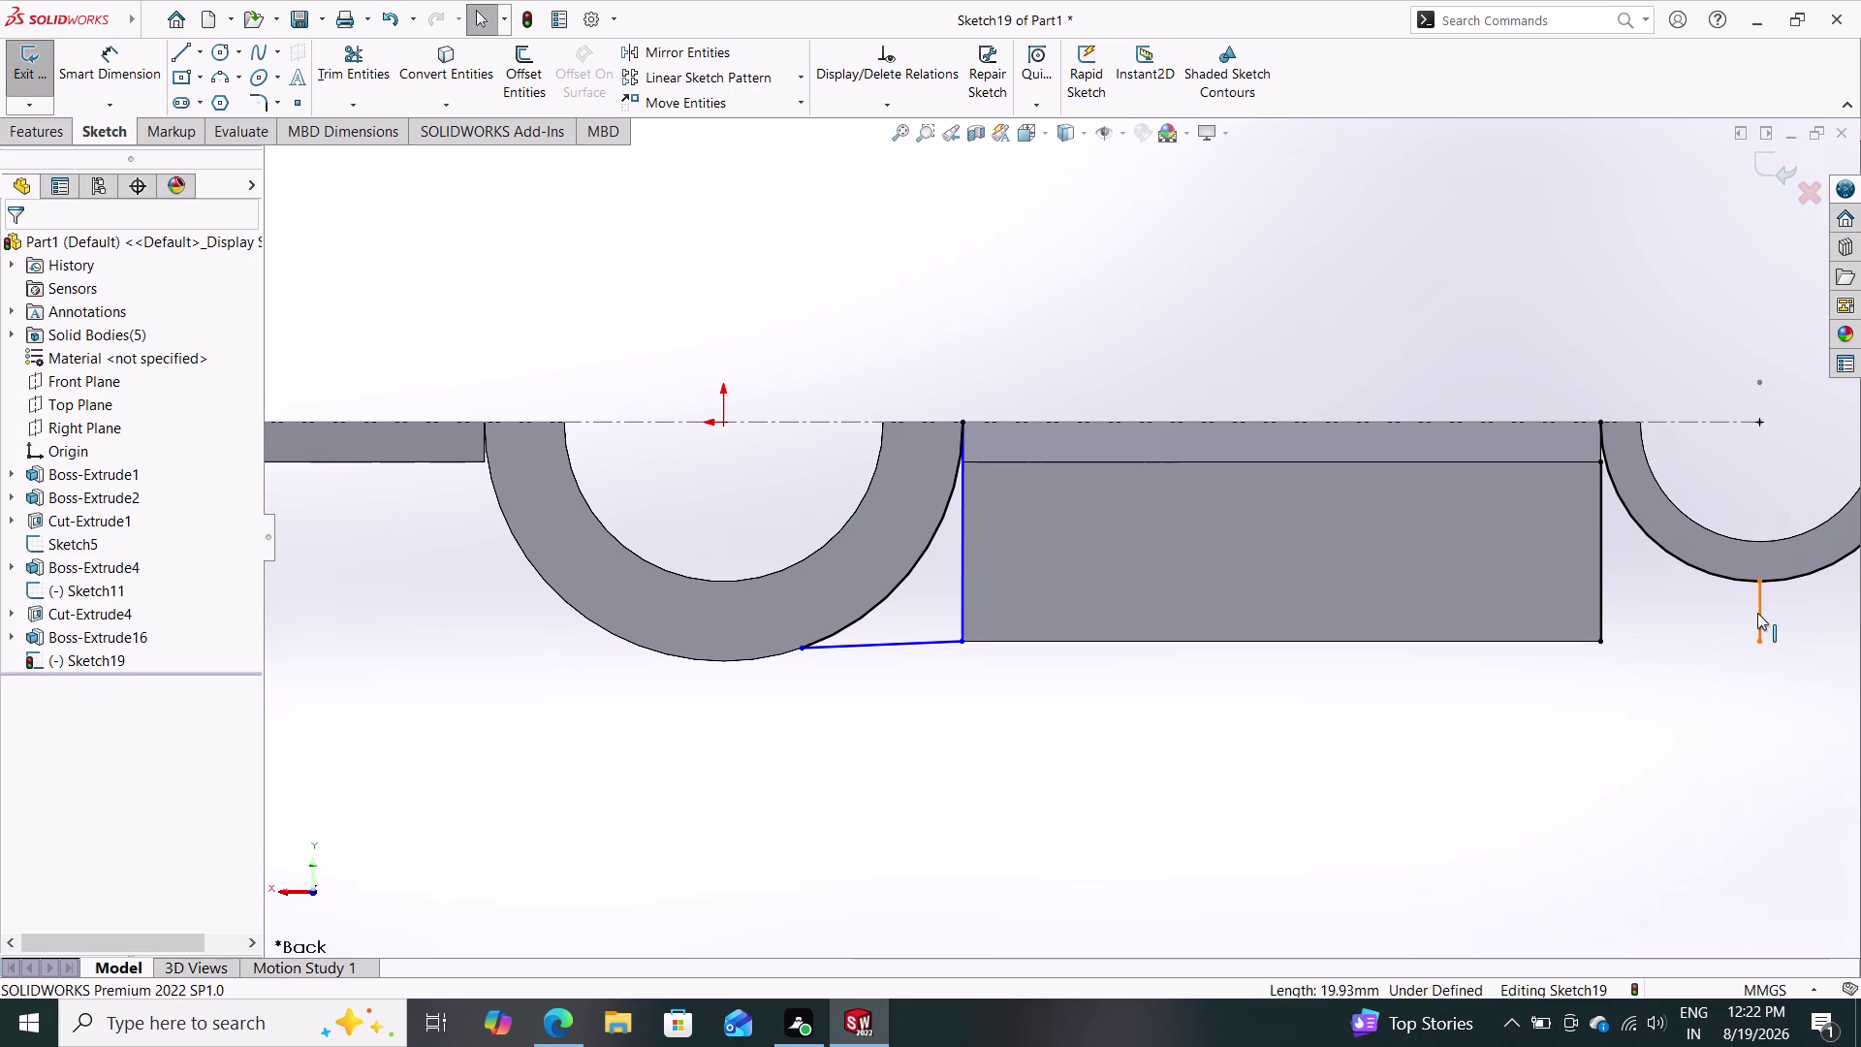
click(1757, 613)
key(Delete)
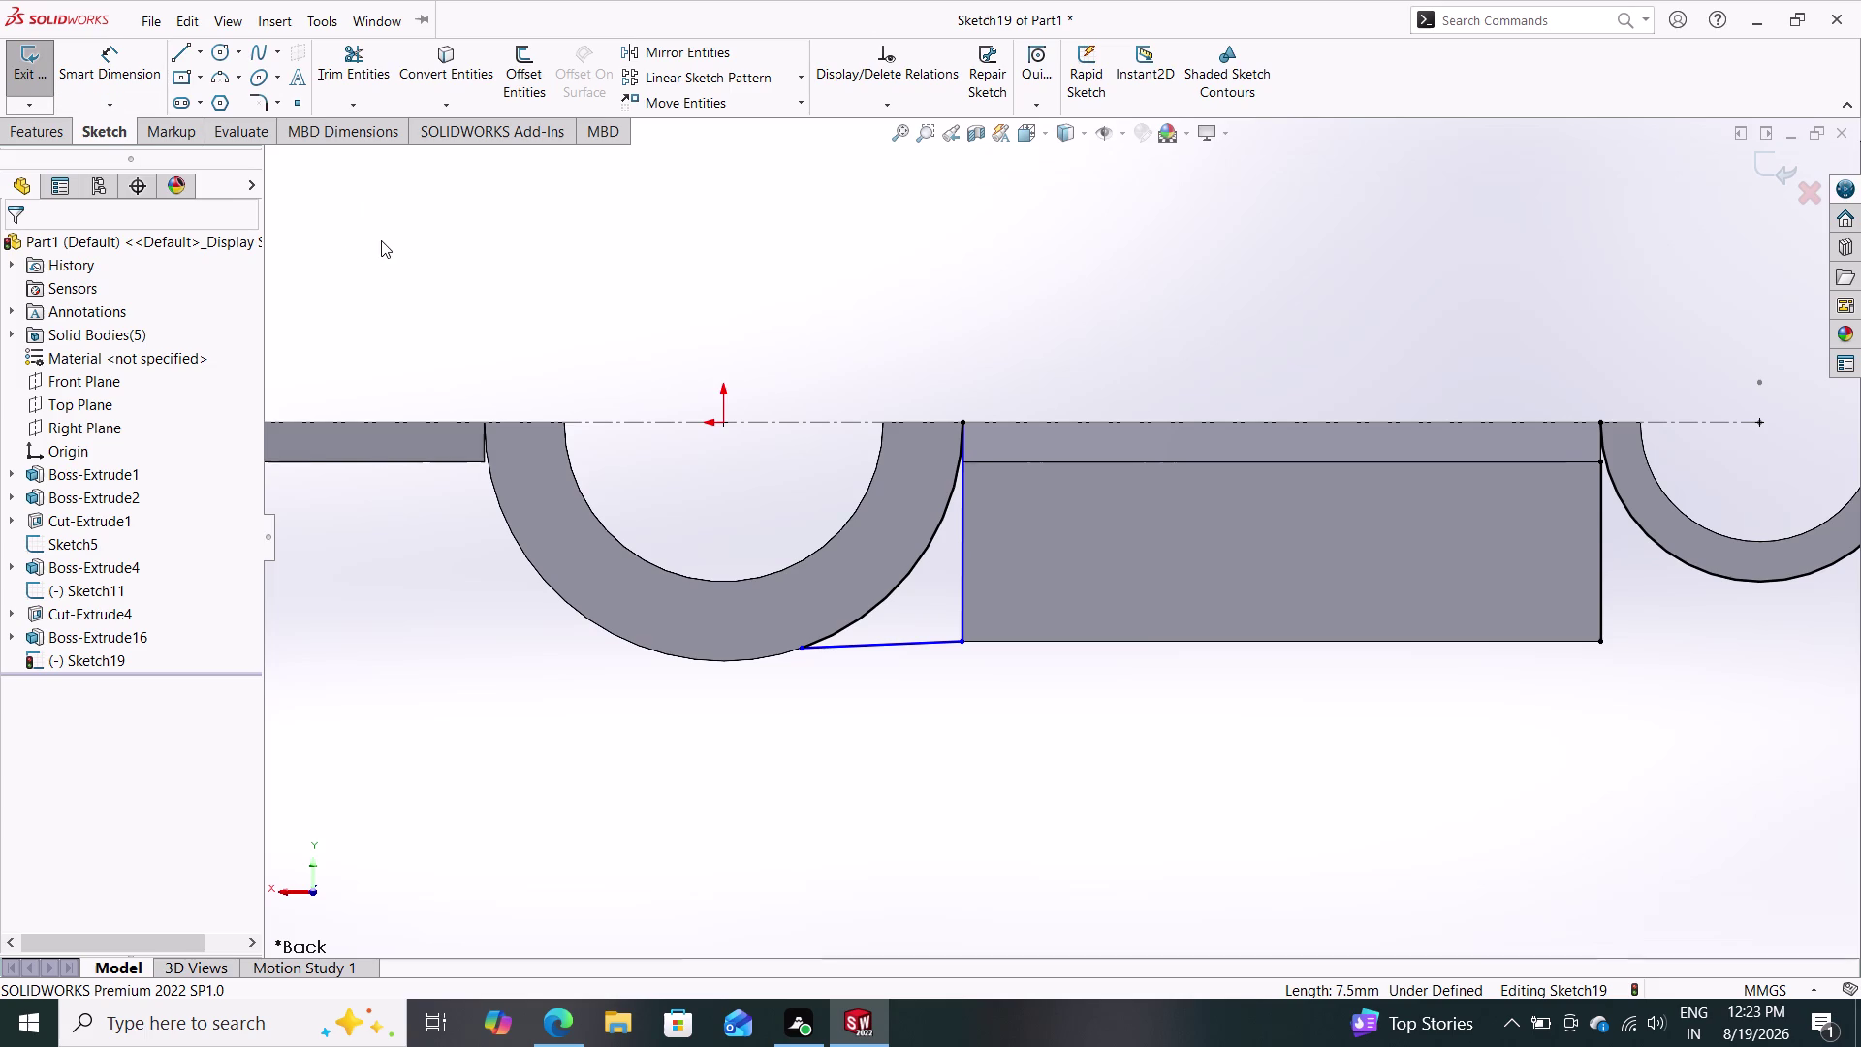
Sketch horizontal and vertical lines from the block's lower right corner under the right ring.
click(172, 48)
click(1603, 642)
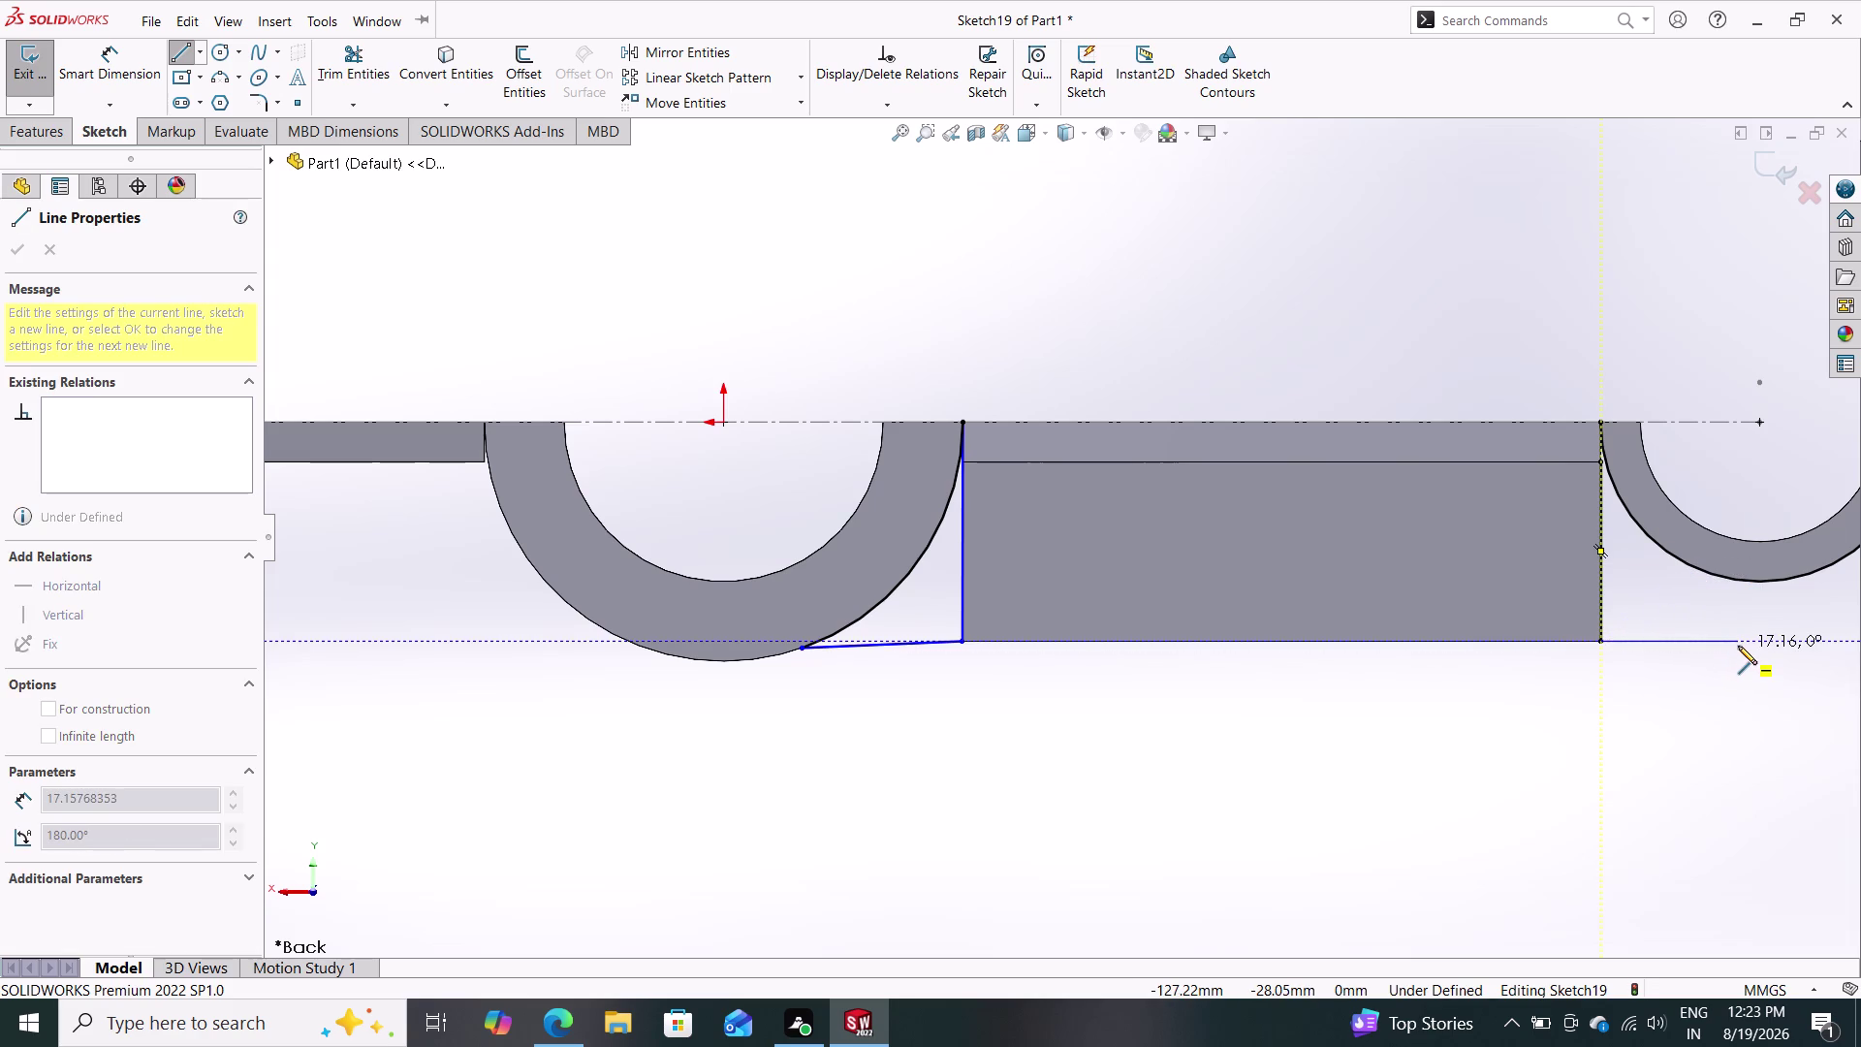
click(1738, 644)
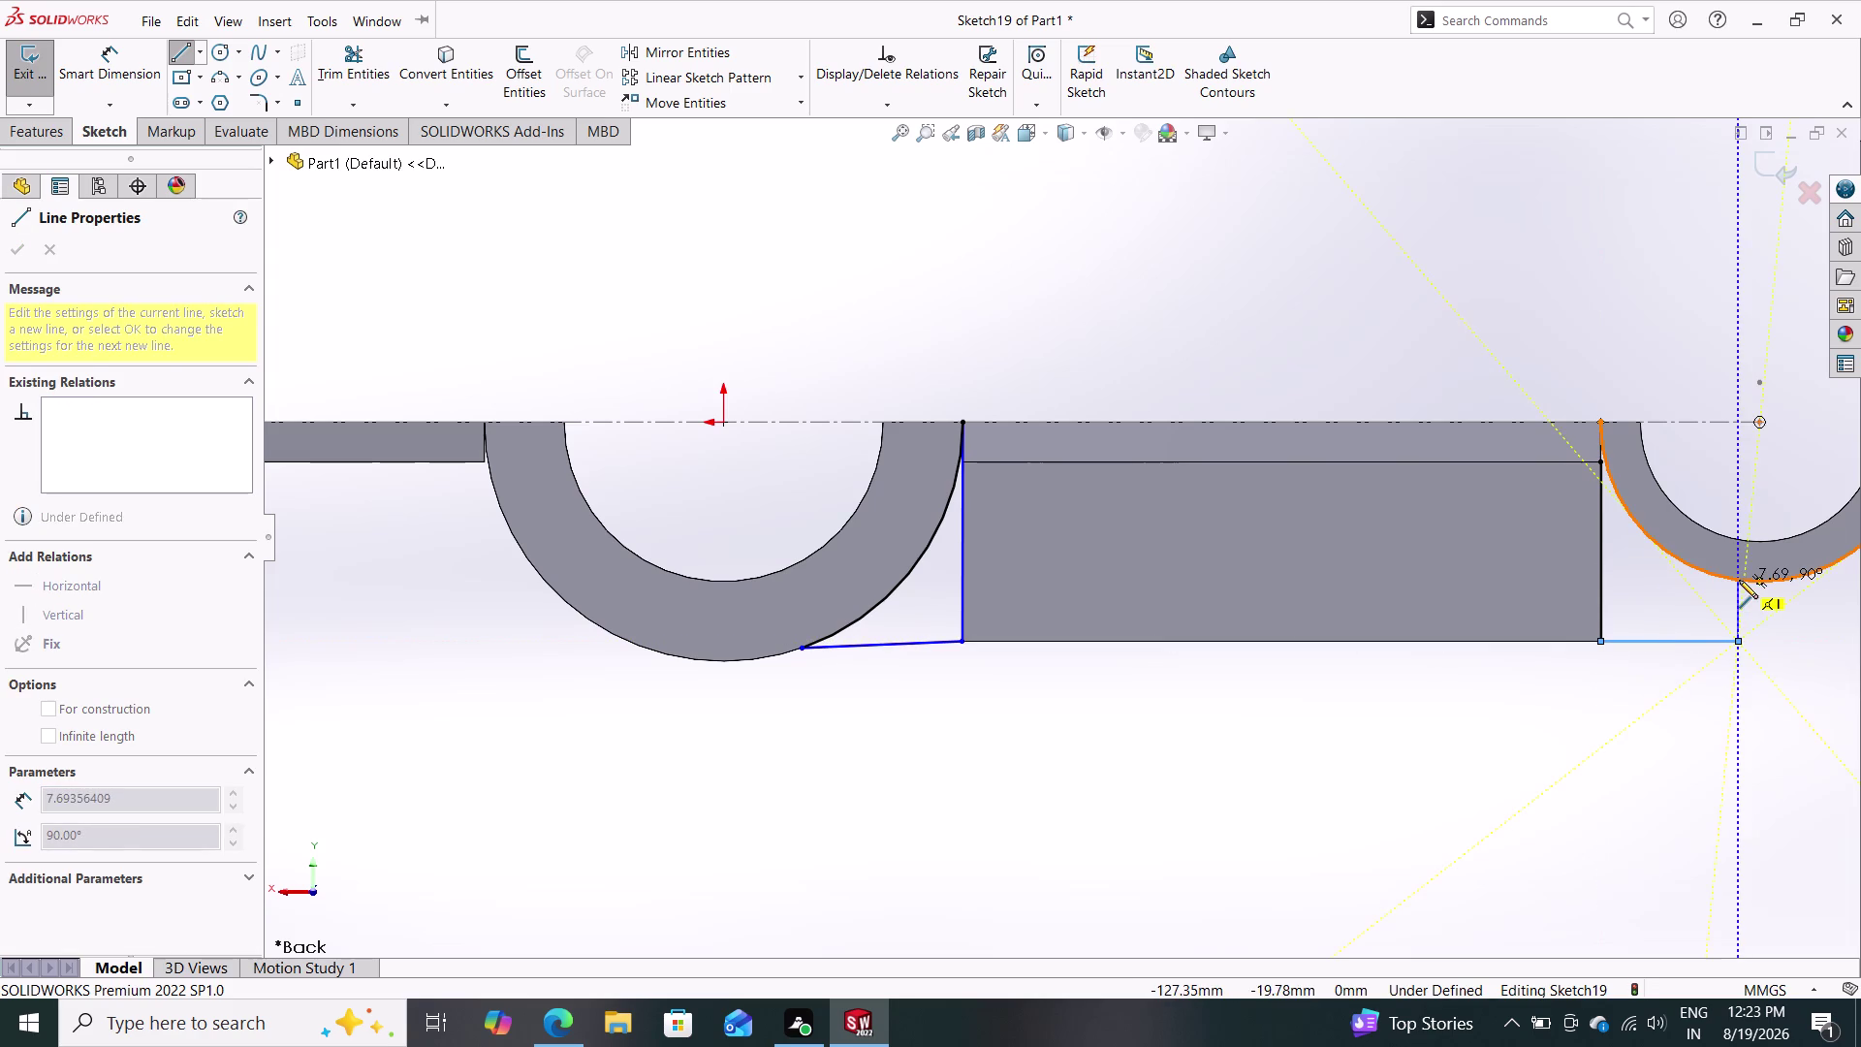
click(1739, 580)
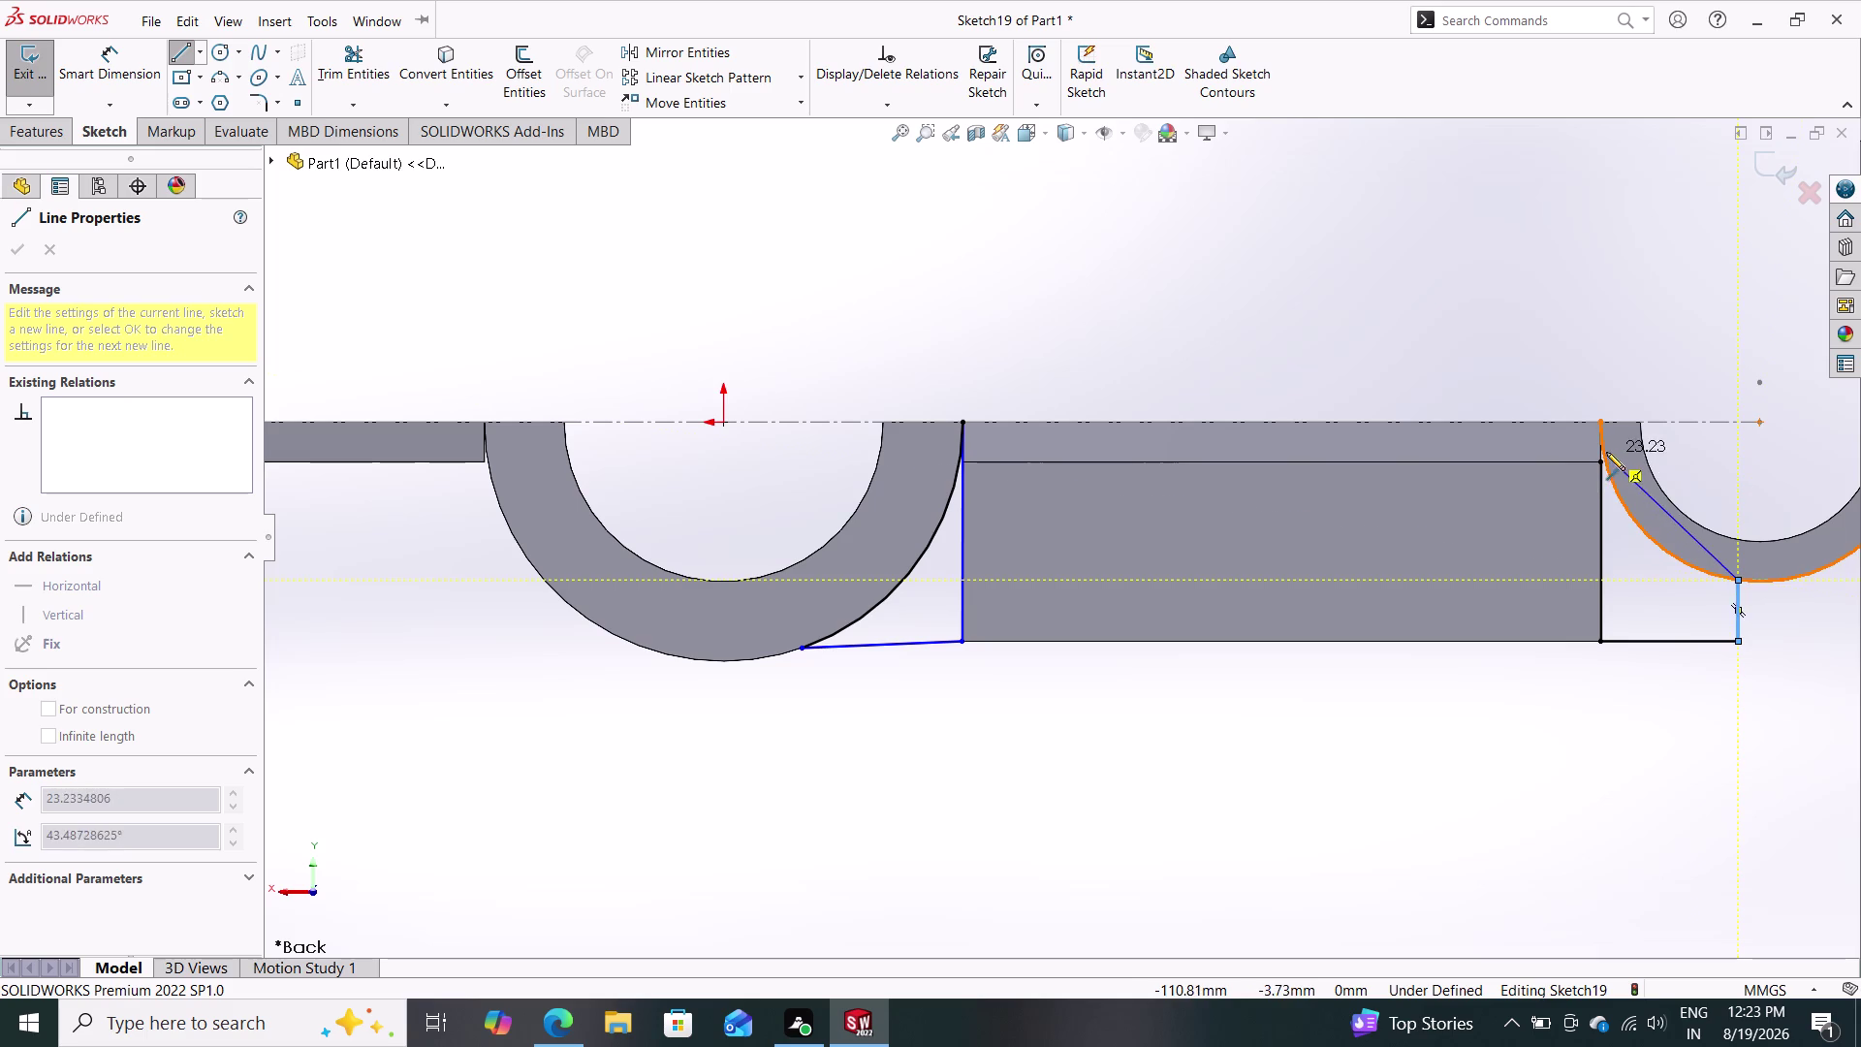
key(Escape)
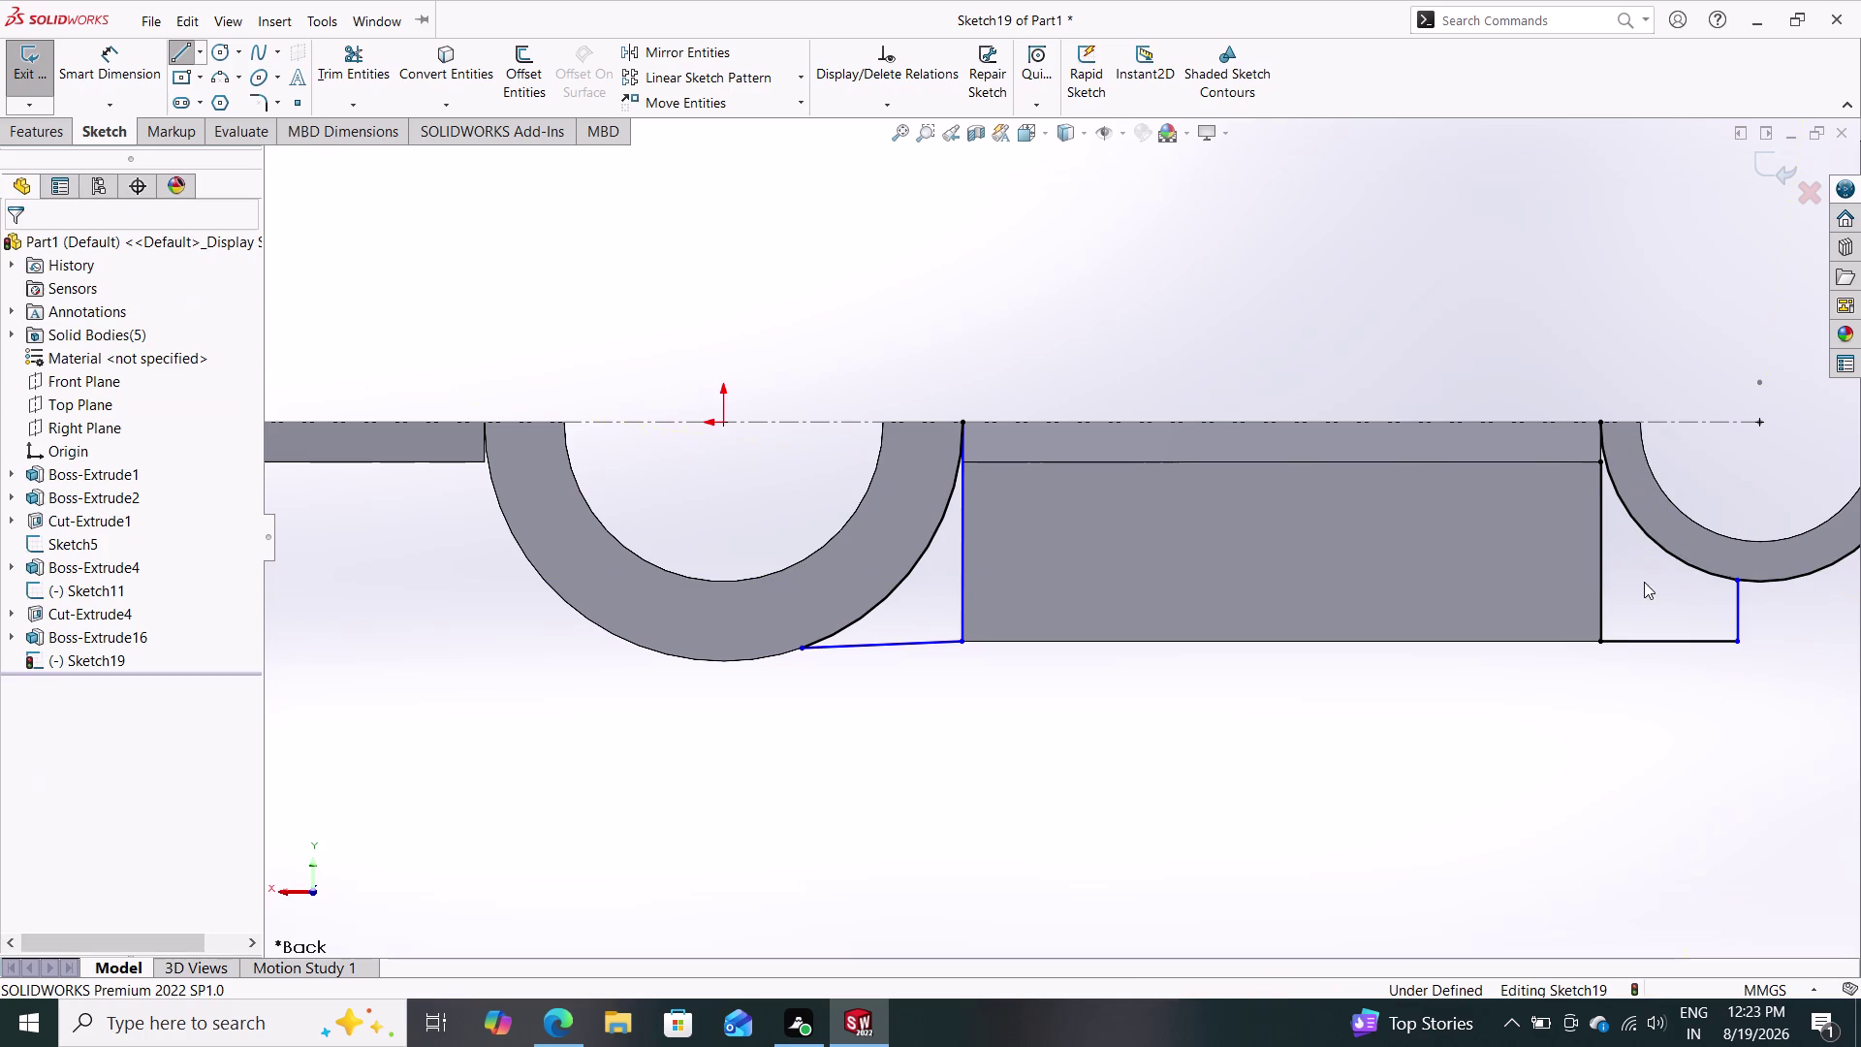
Sketch a vertical line up the block's right side to the top edge.
click(180, 51)
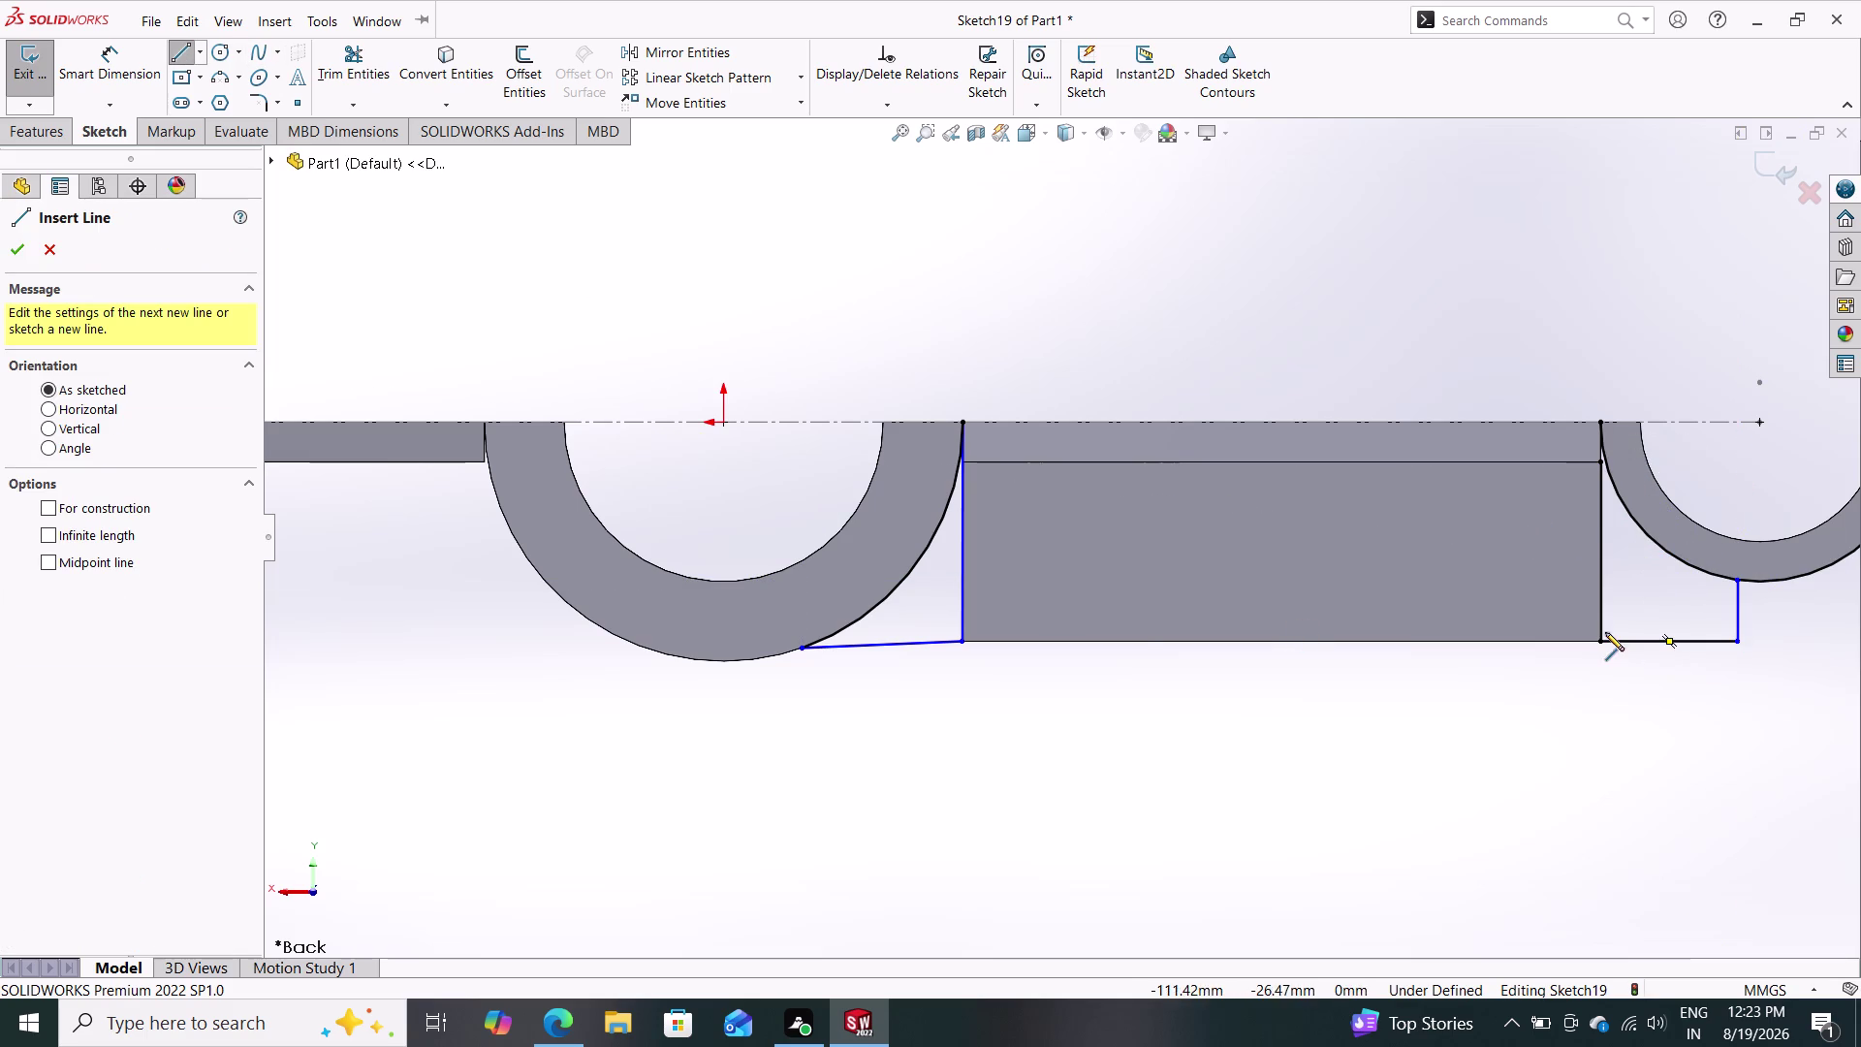
click(1602, 641)
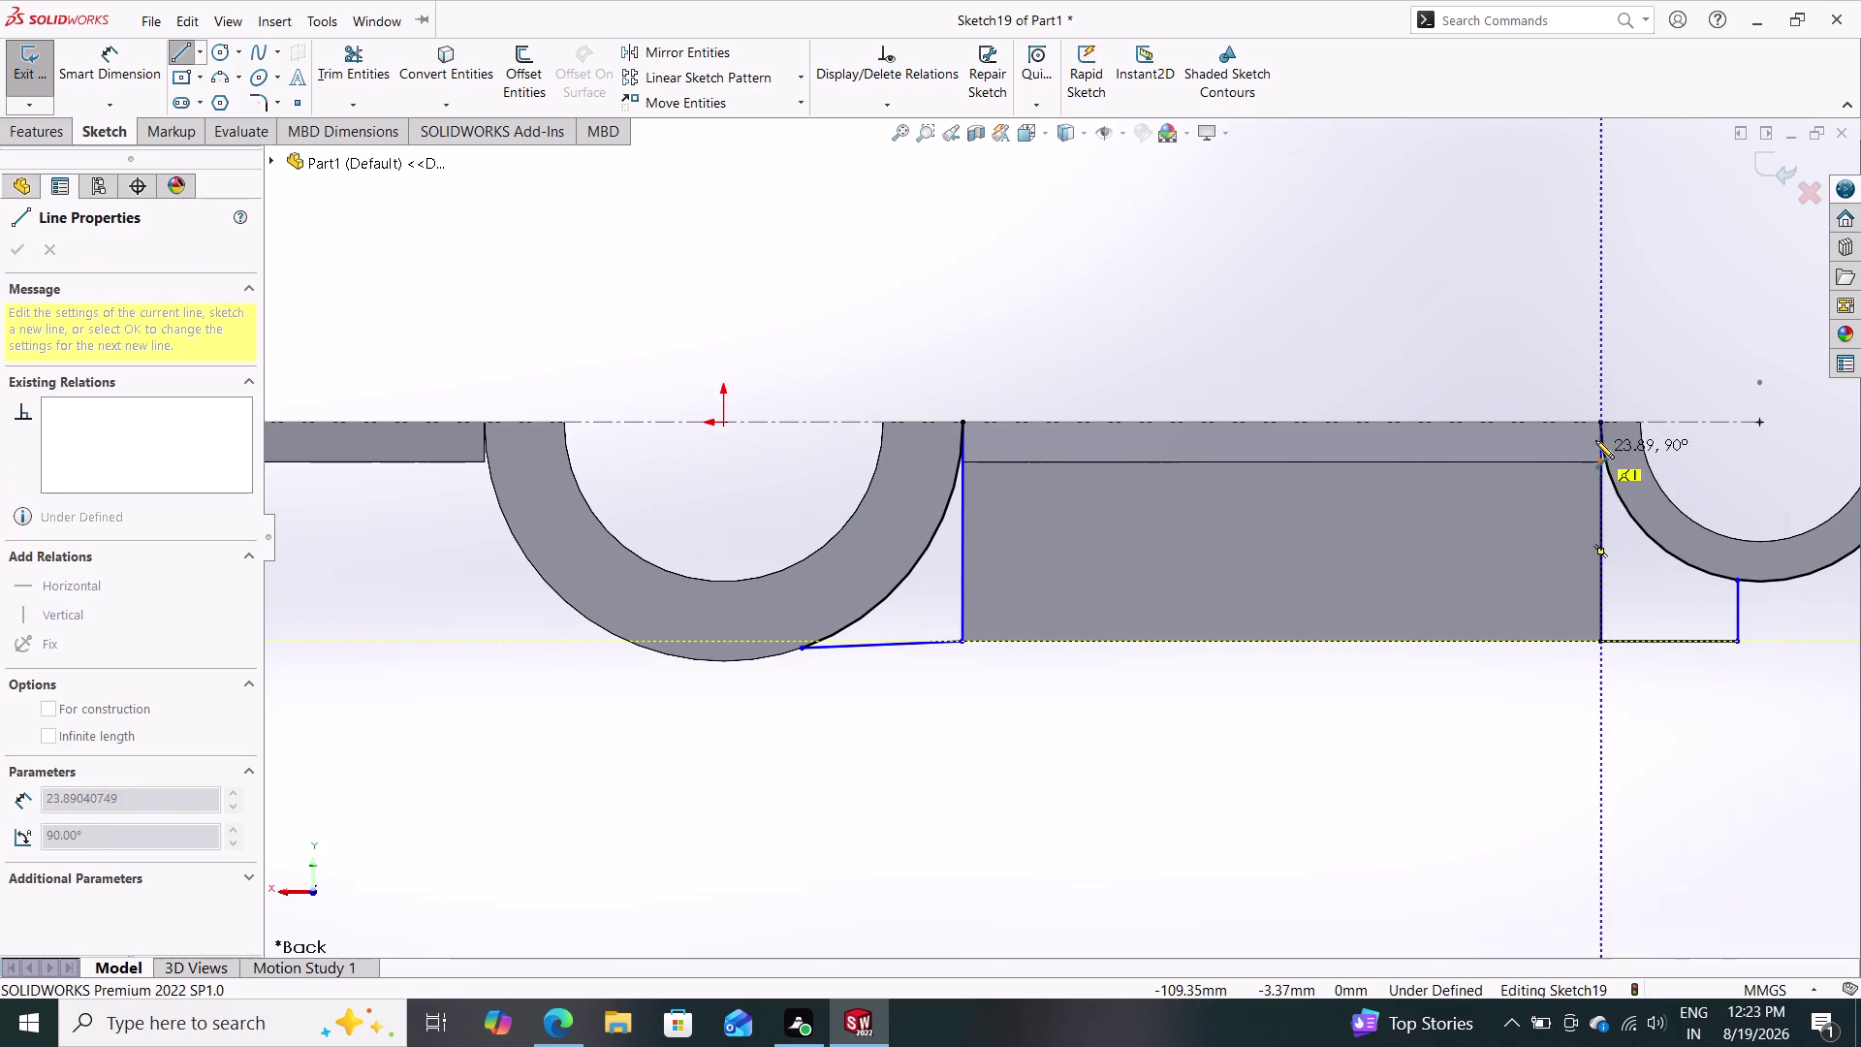
click(1600, 423)
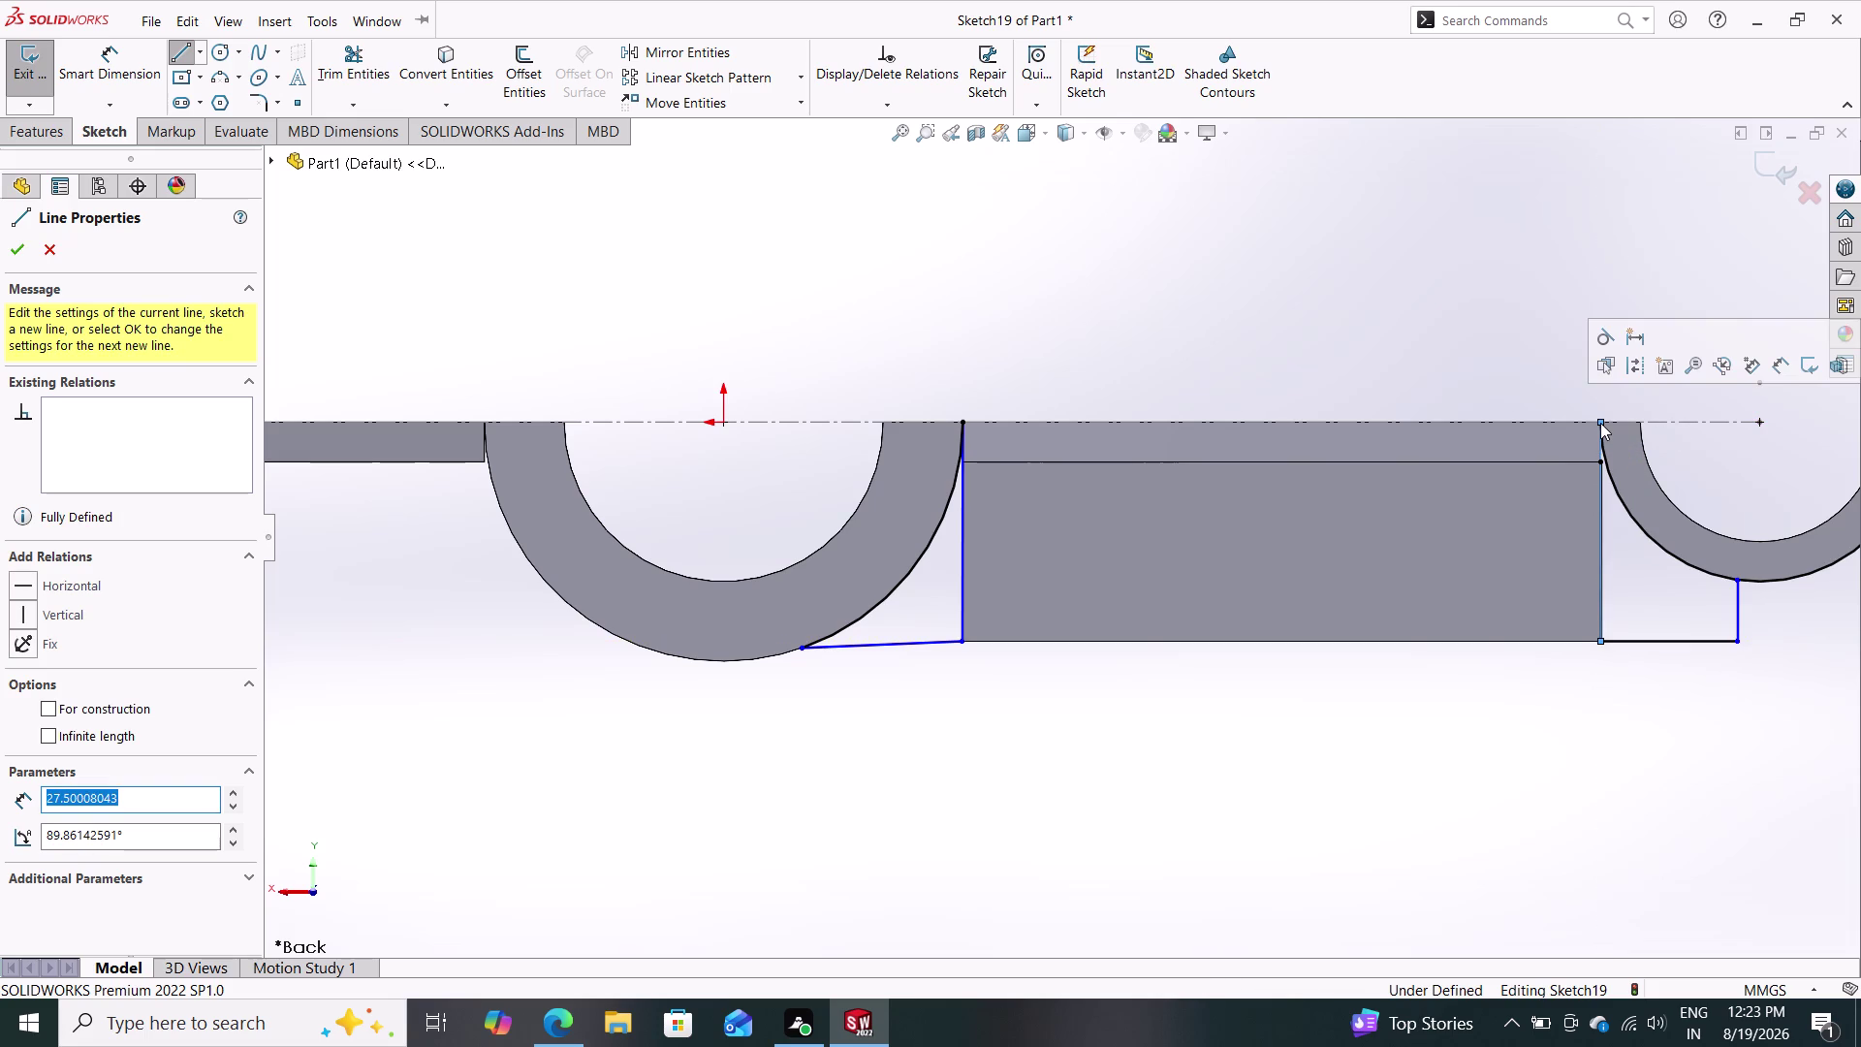
key(Escape)
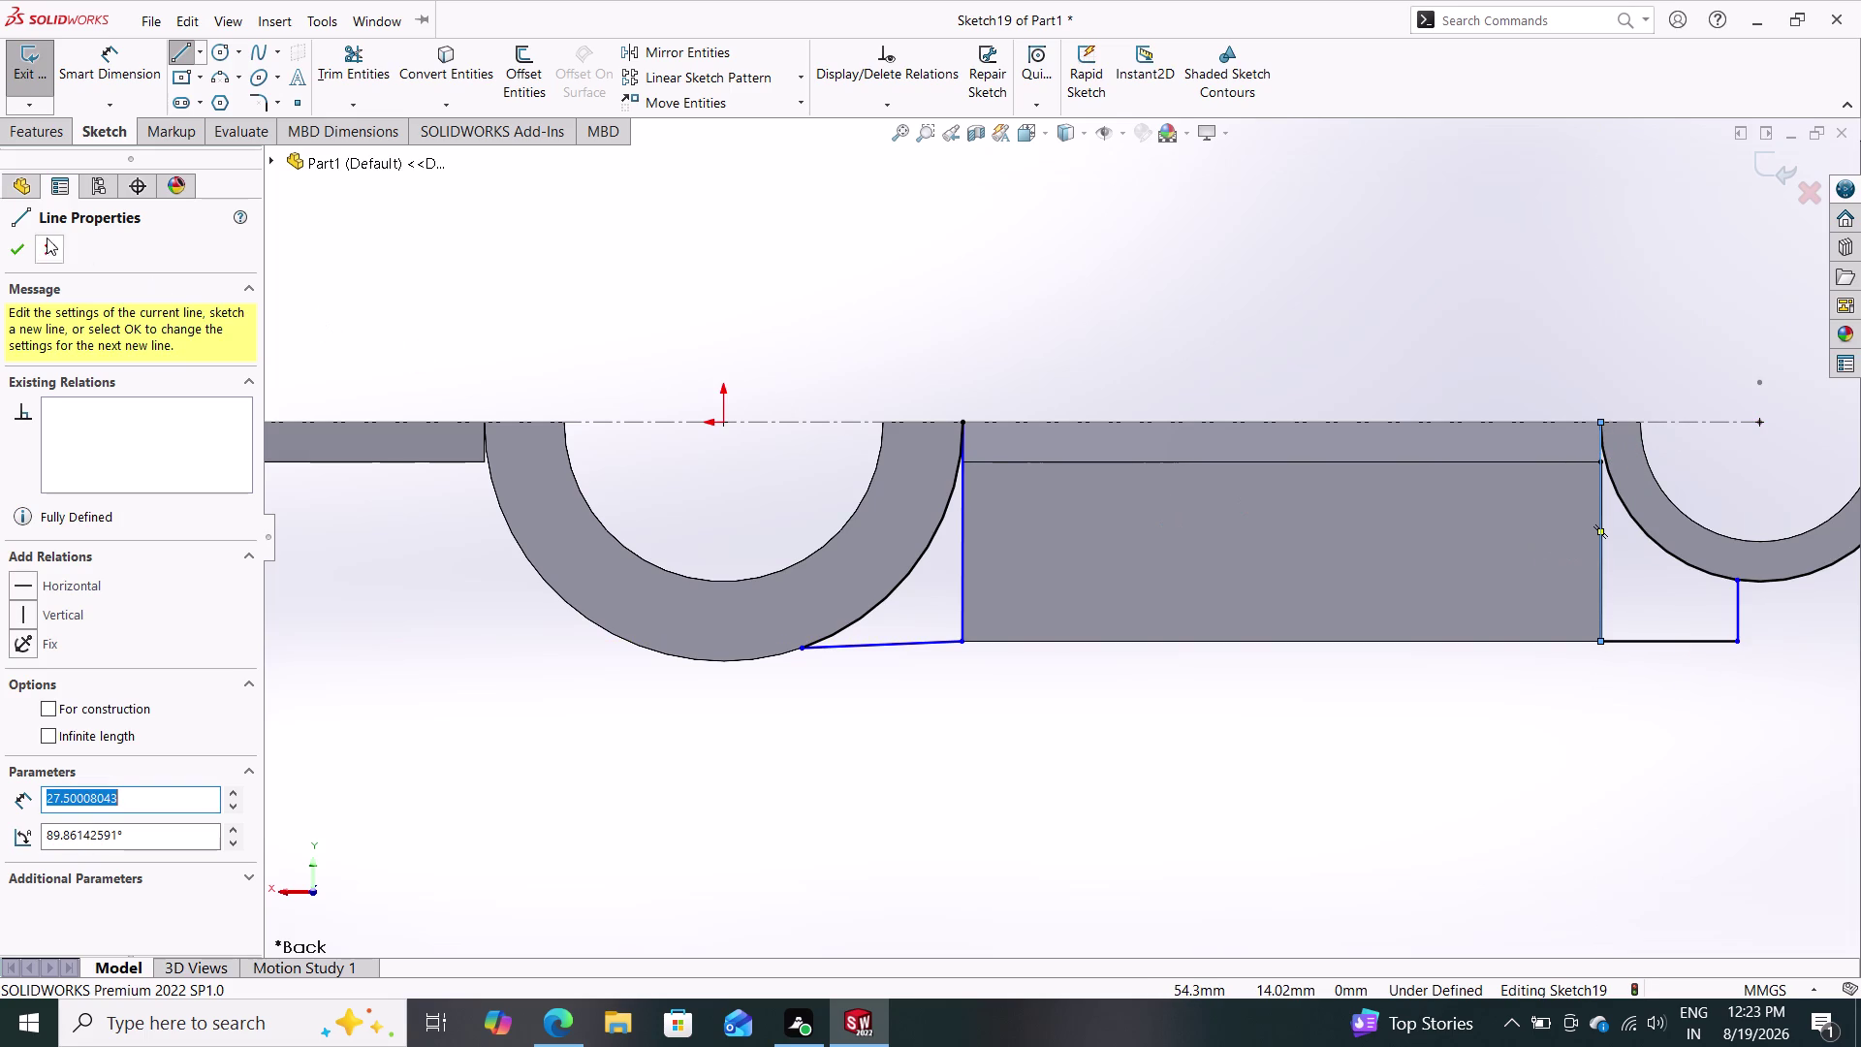
click(19, 245)
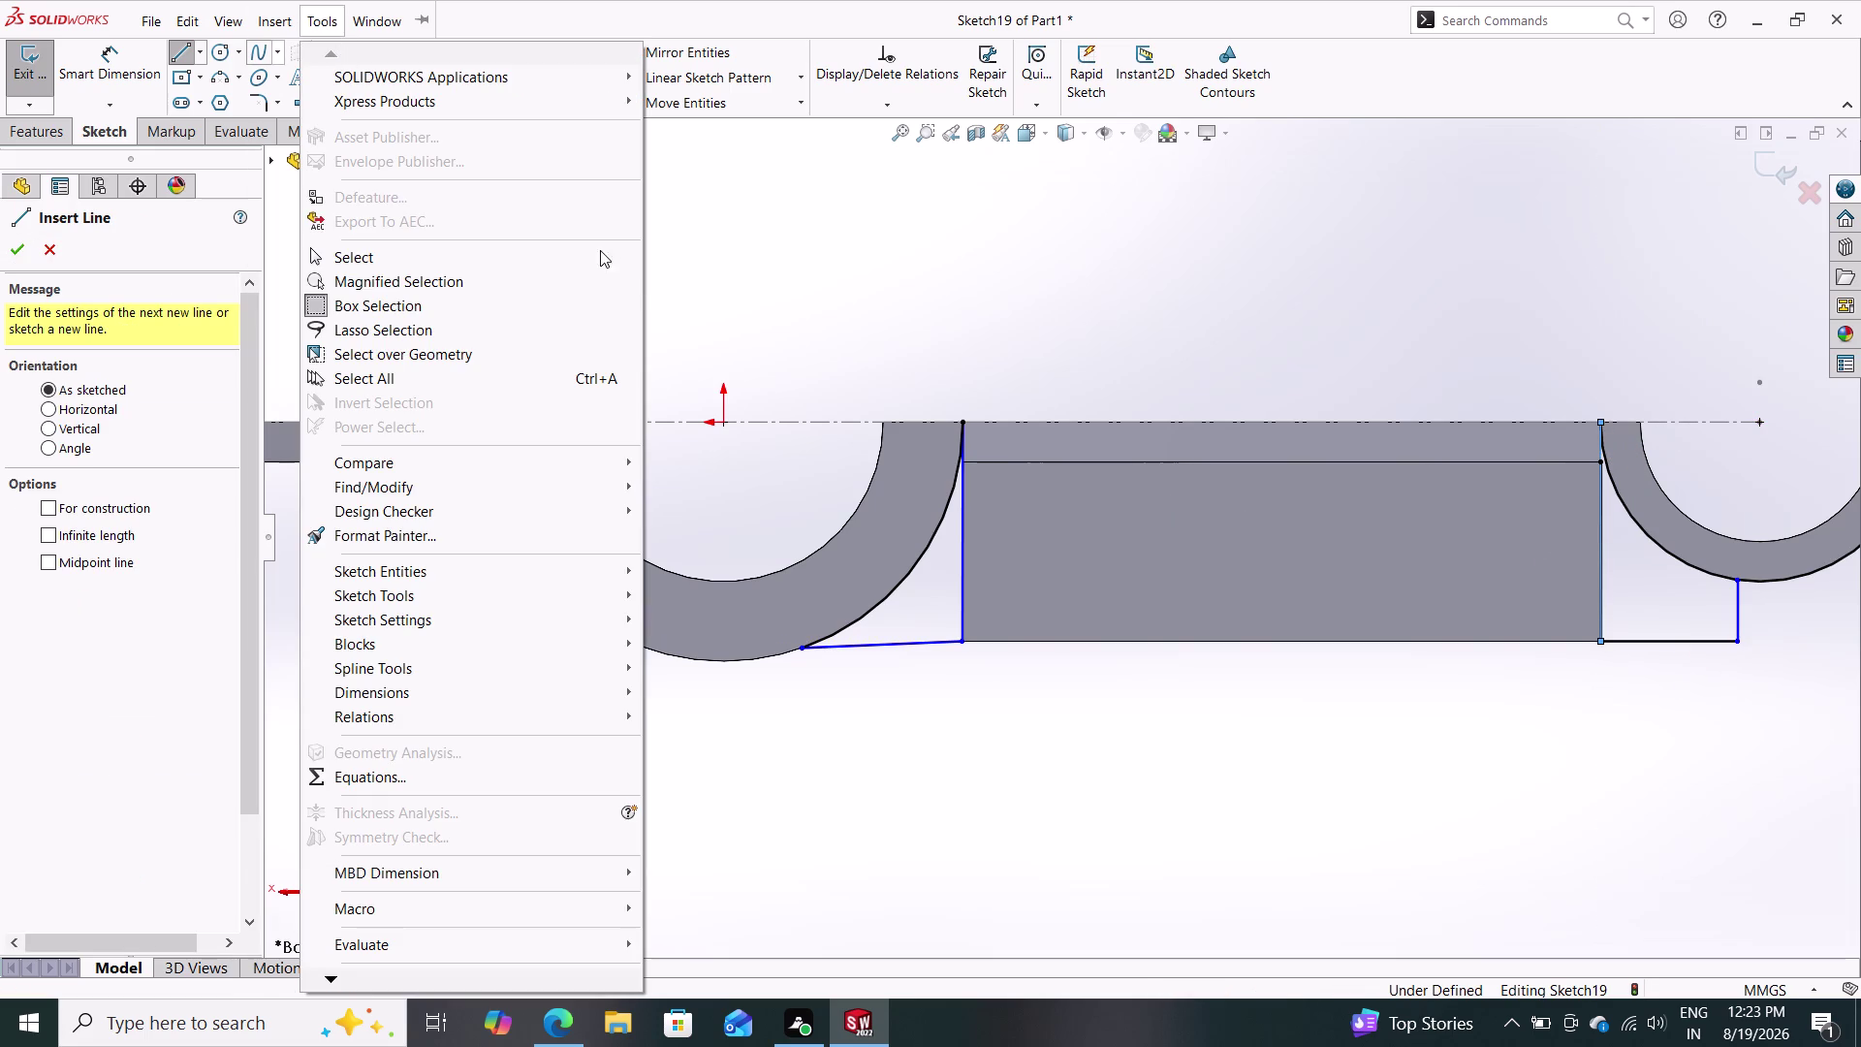
Power-trim the extra segment near the right ring and close Trim.
click(783, 249)
click(344, 57)
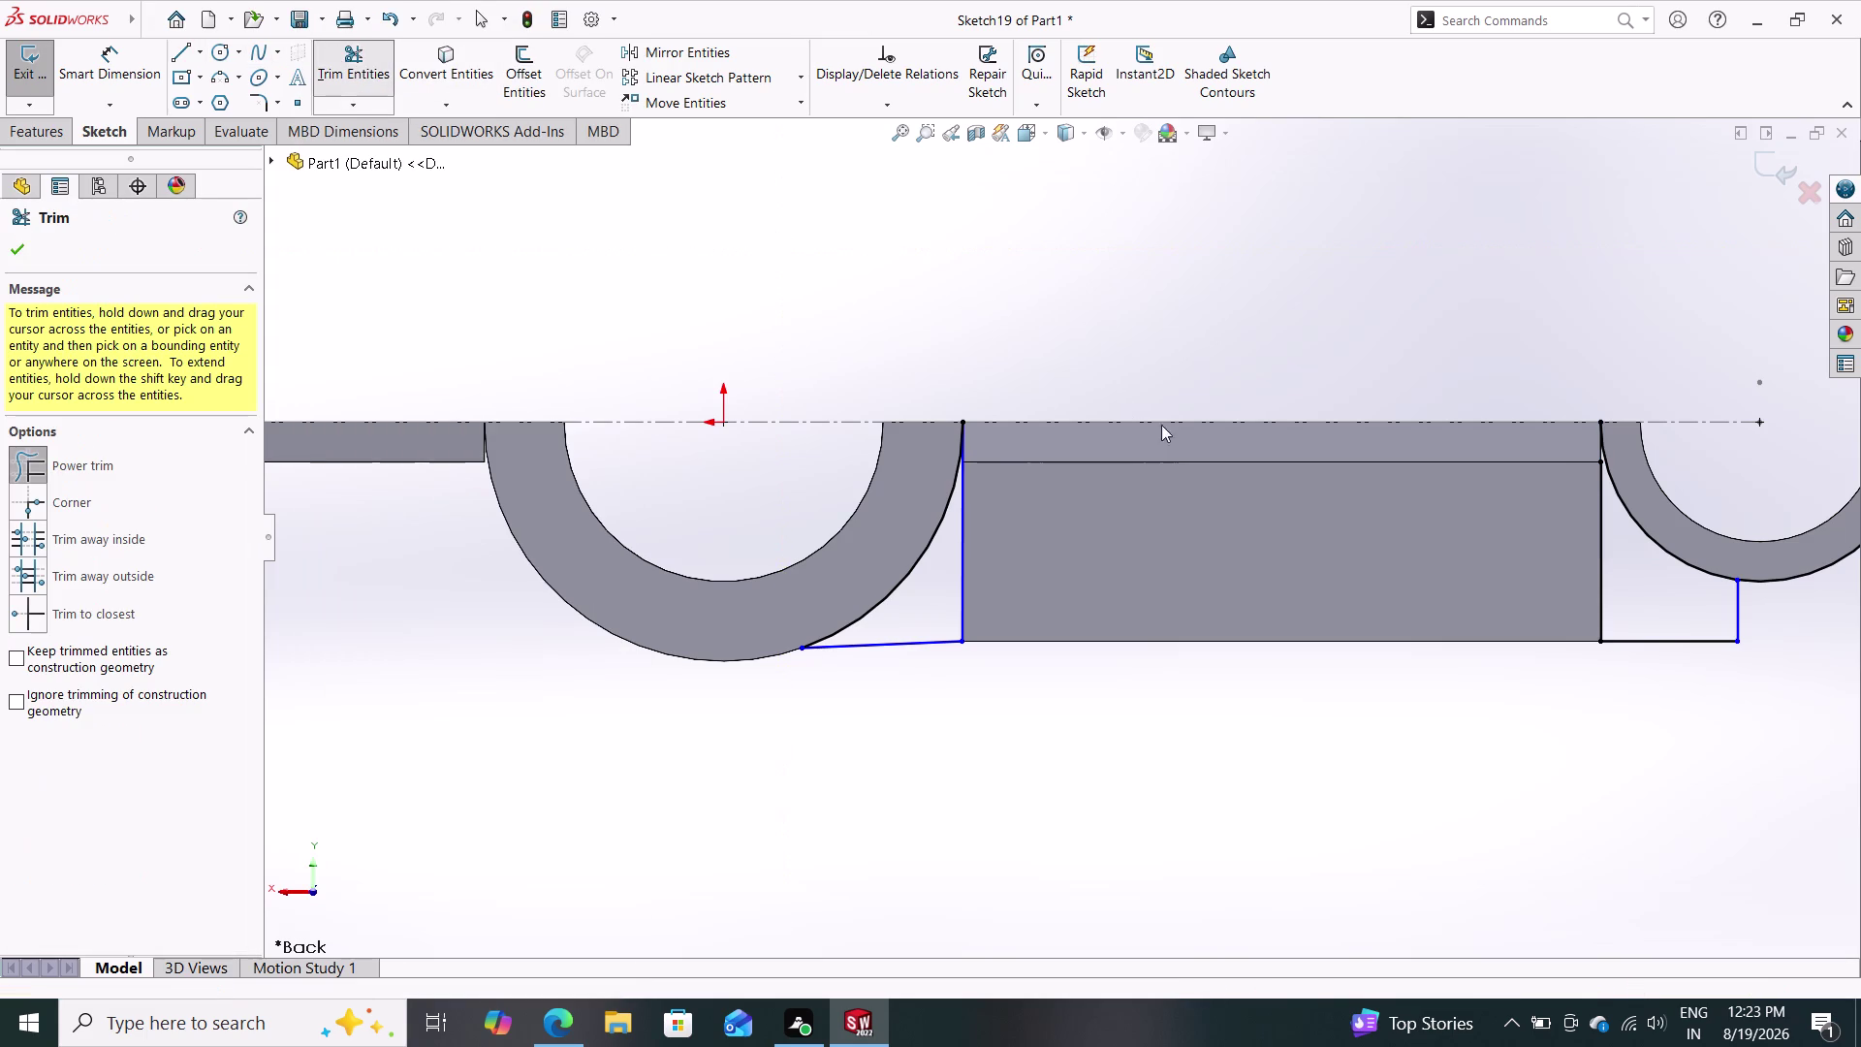
drag(1827, 645, 1790, 559)
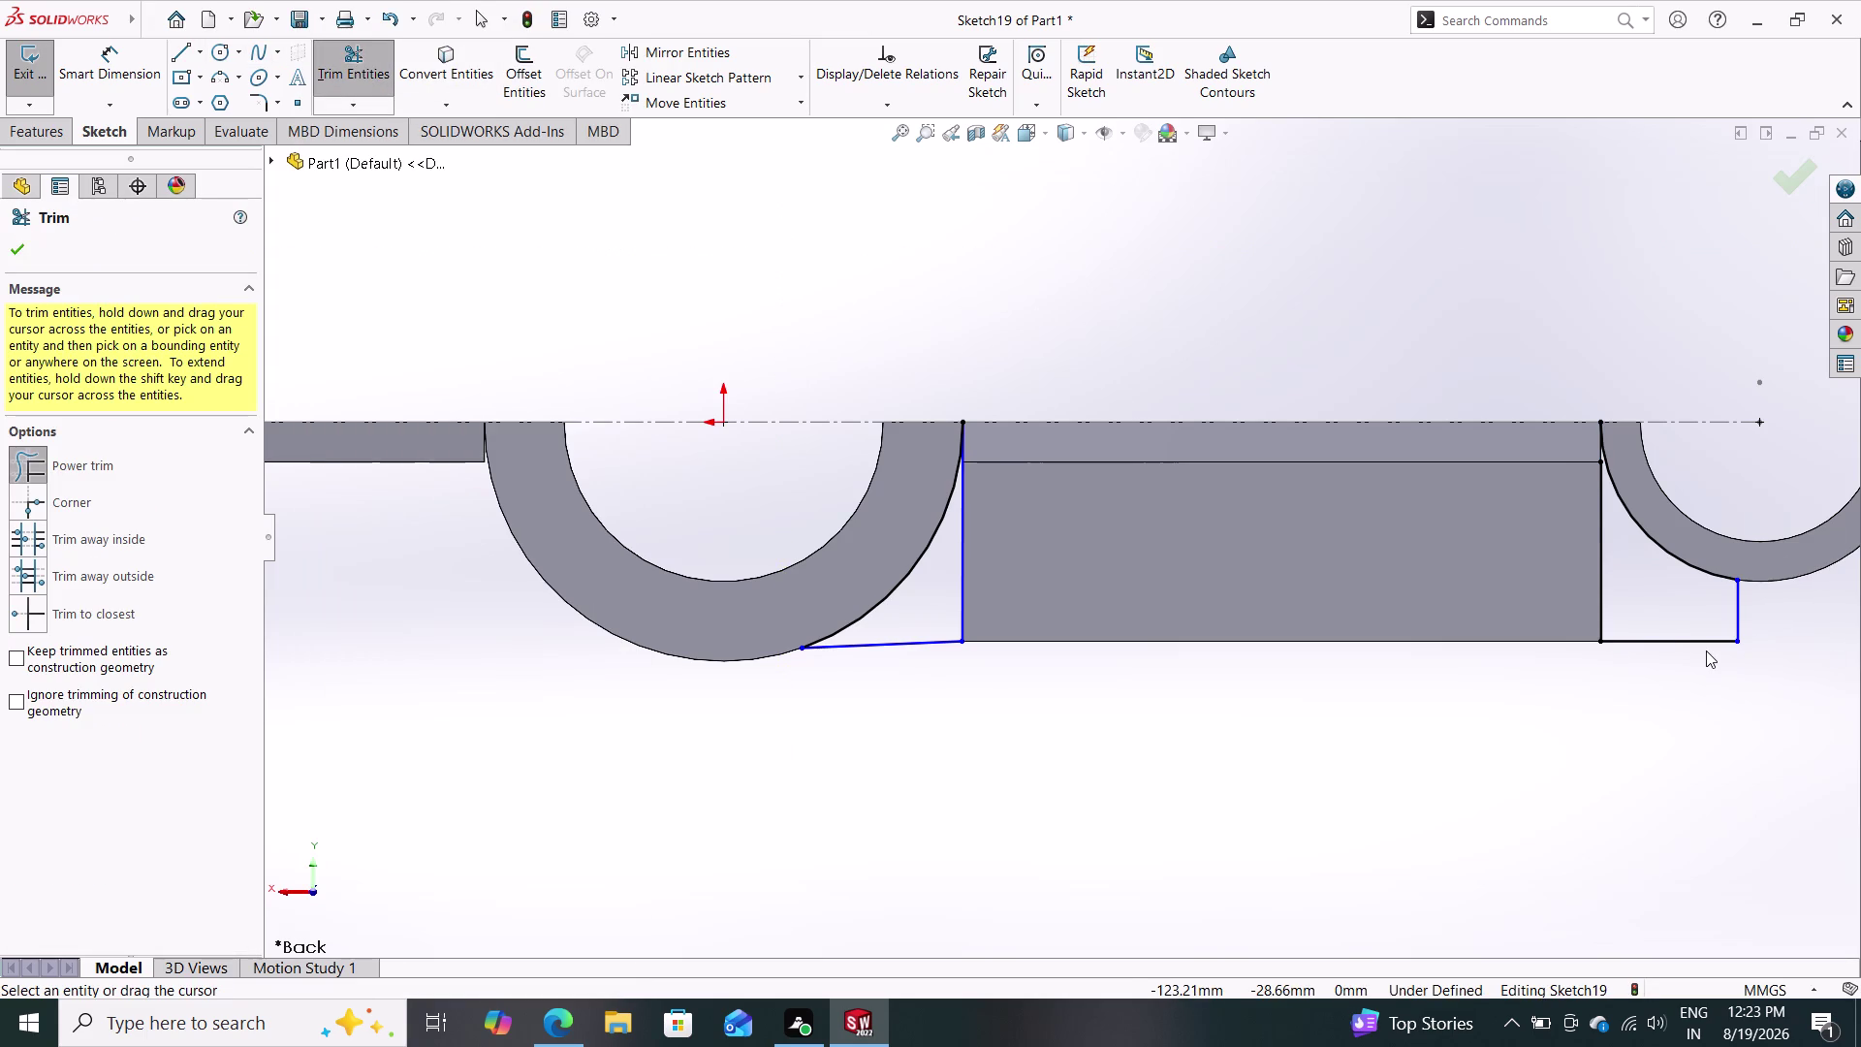
scroll(down, 3)
scroll(up, 3)
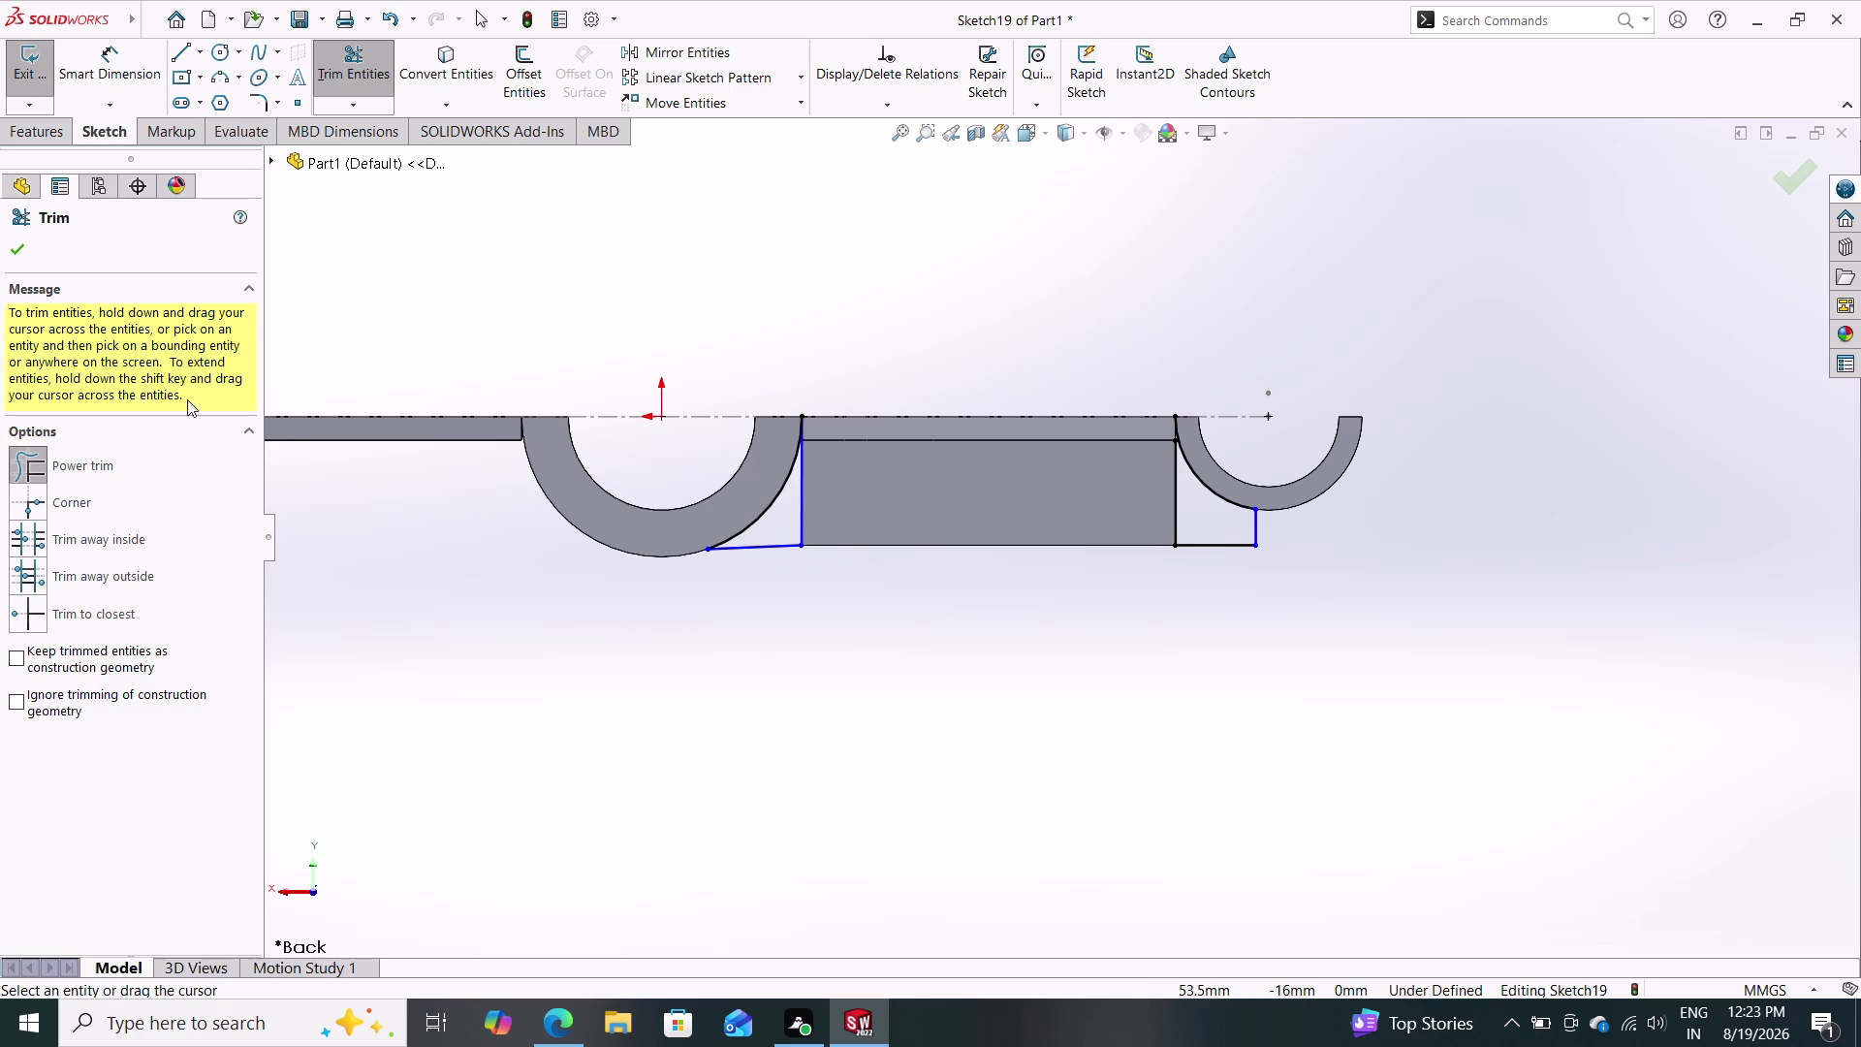
click(21, 239)
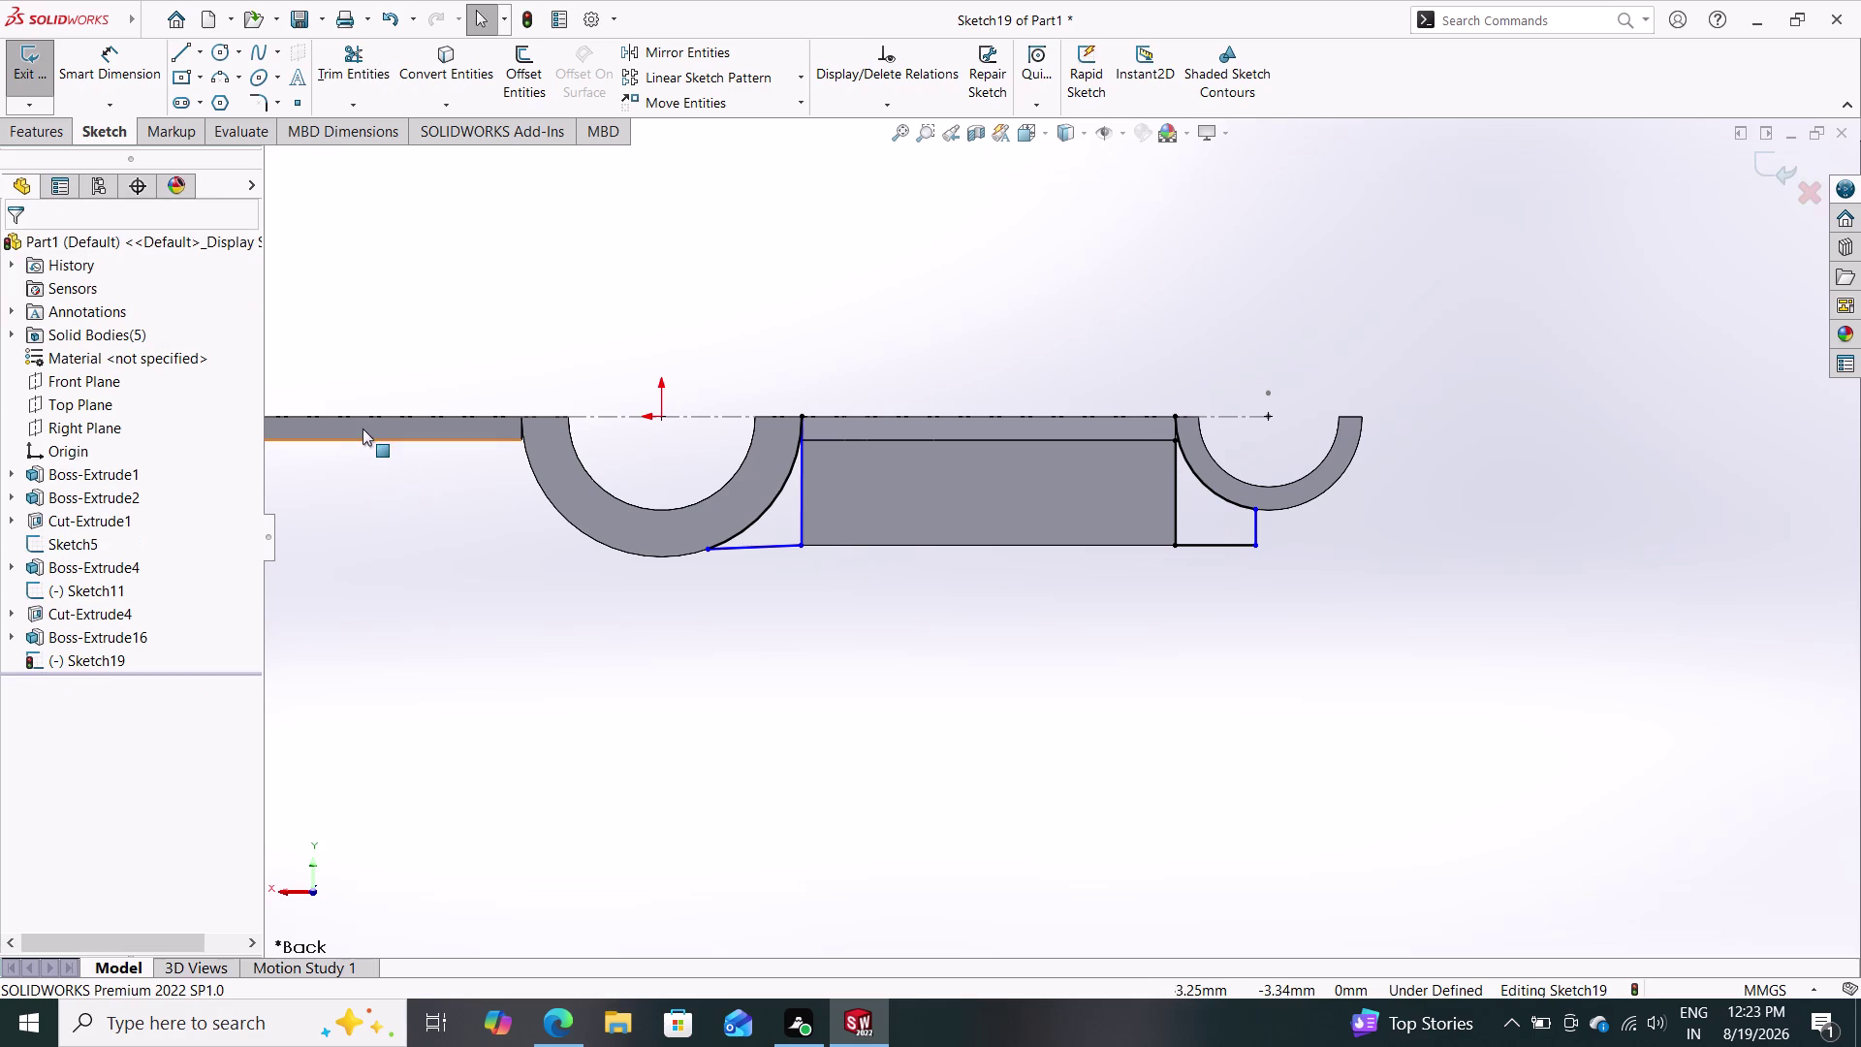
click(21, 123)
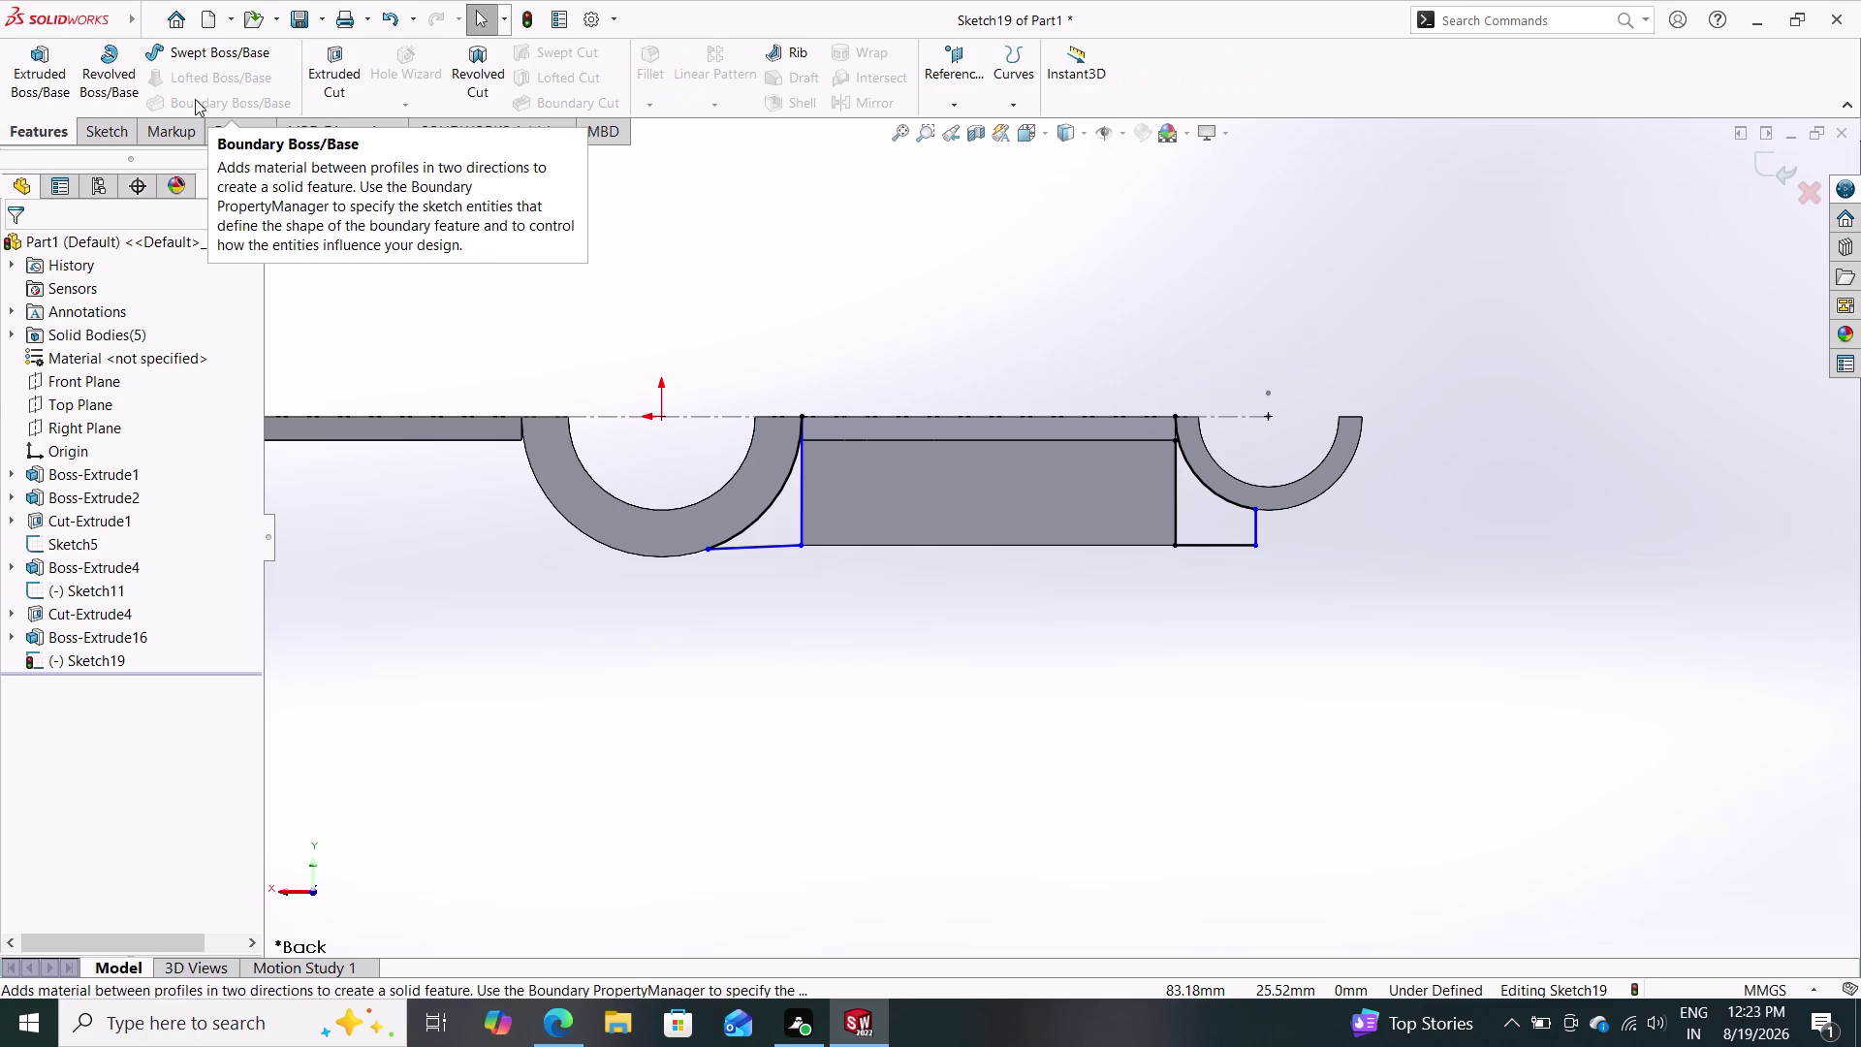
Start a boss extrusion using the left and right corner regions as contours.
click(108, 117)
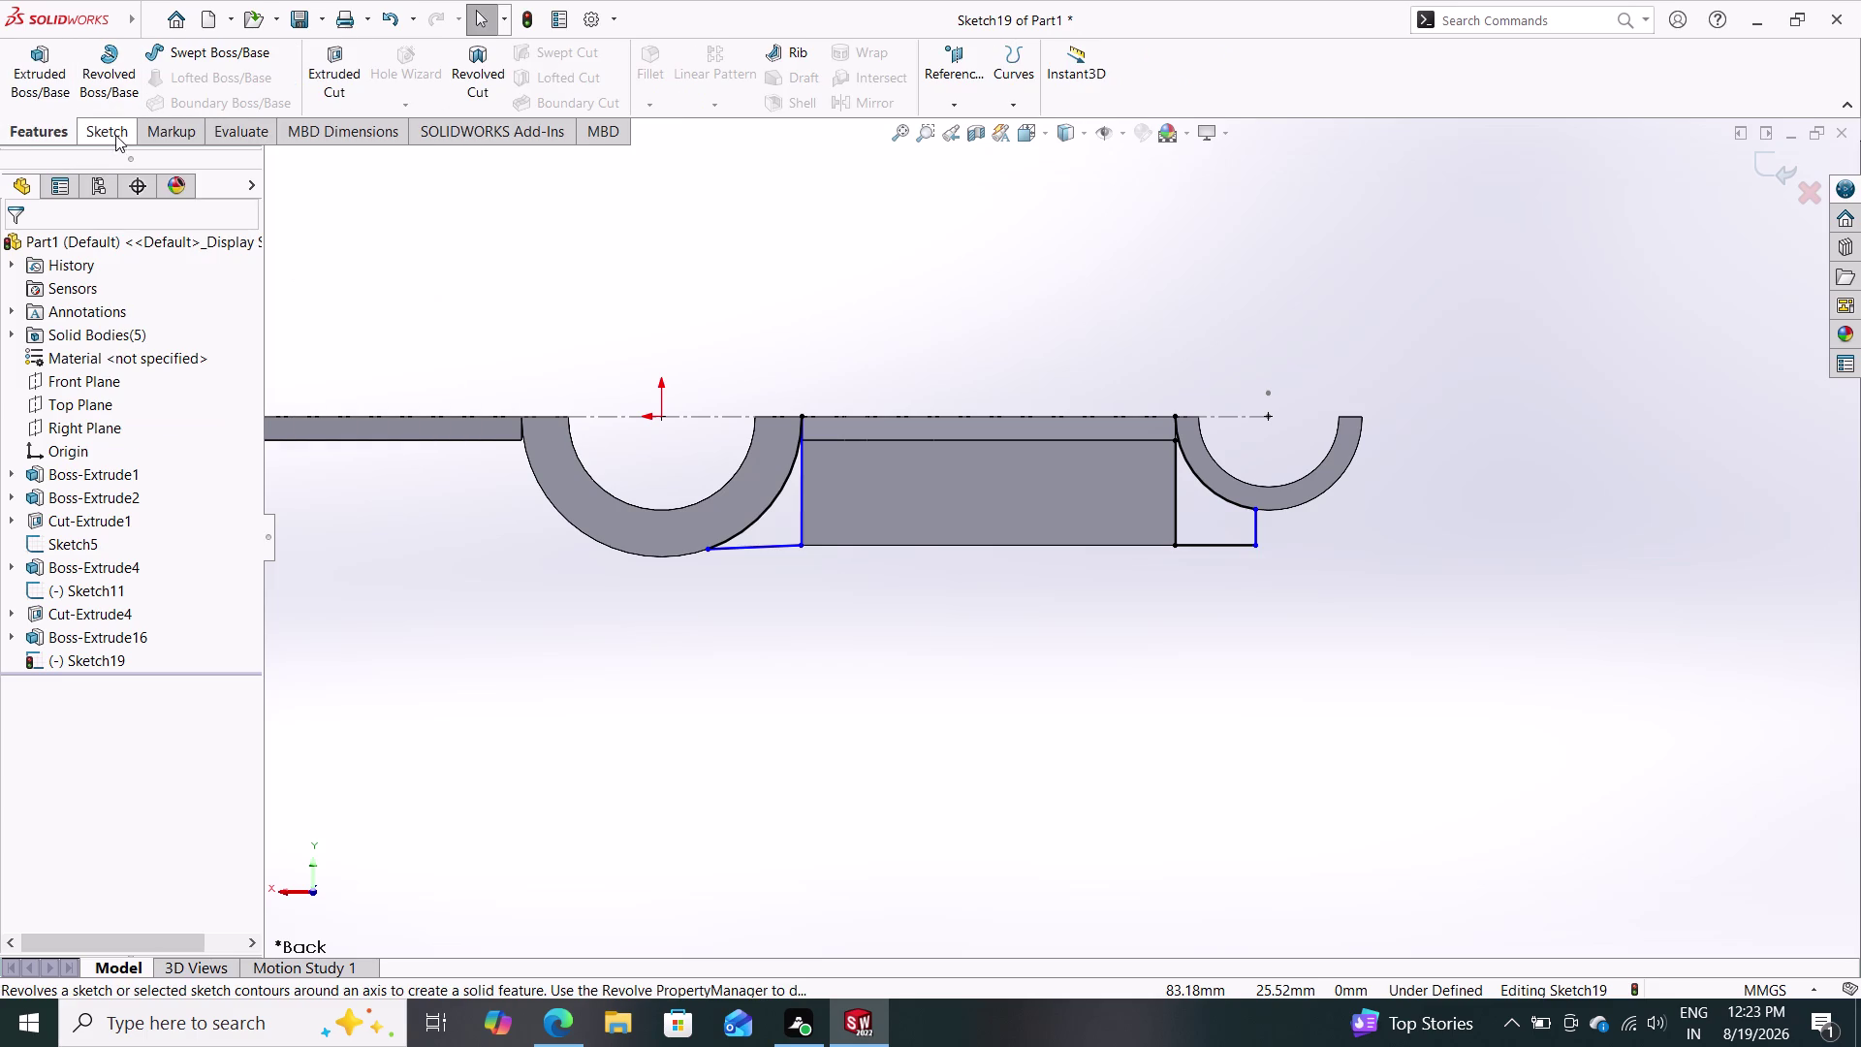
click(115, 136)
click(52, 128)
click(30, 75)
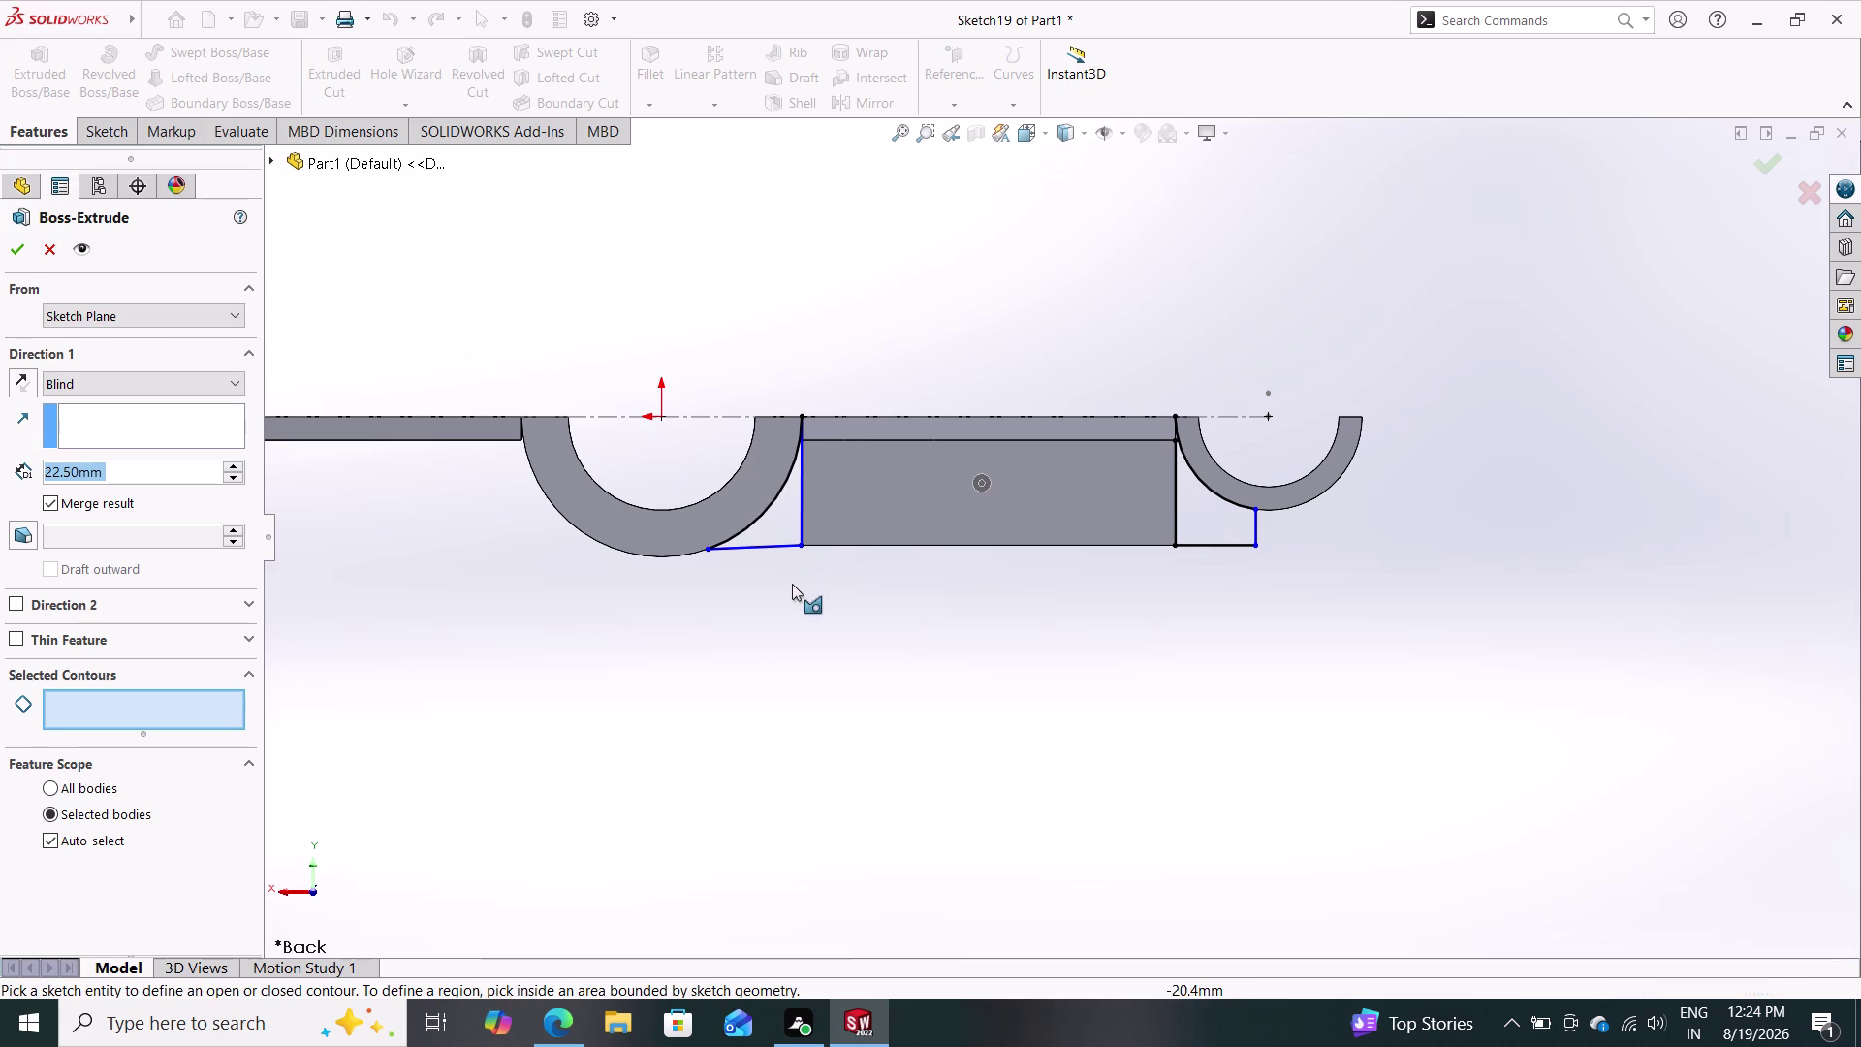
click(779, 528)
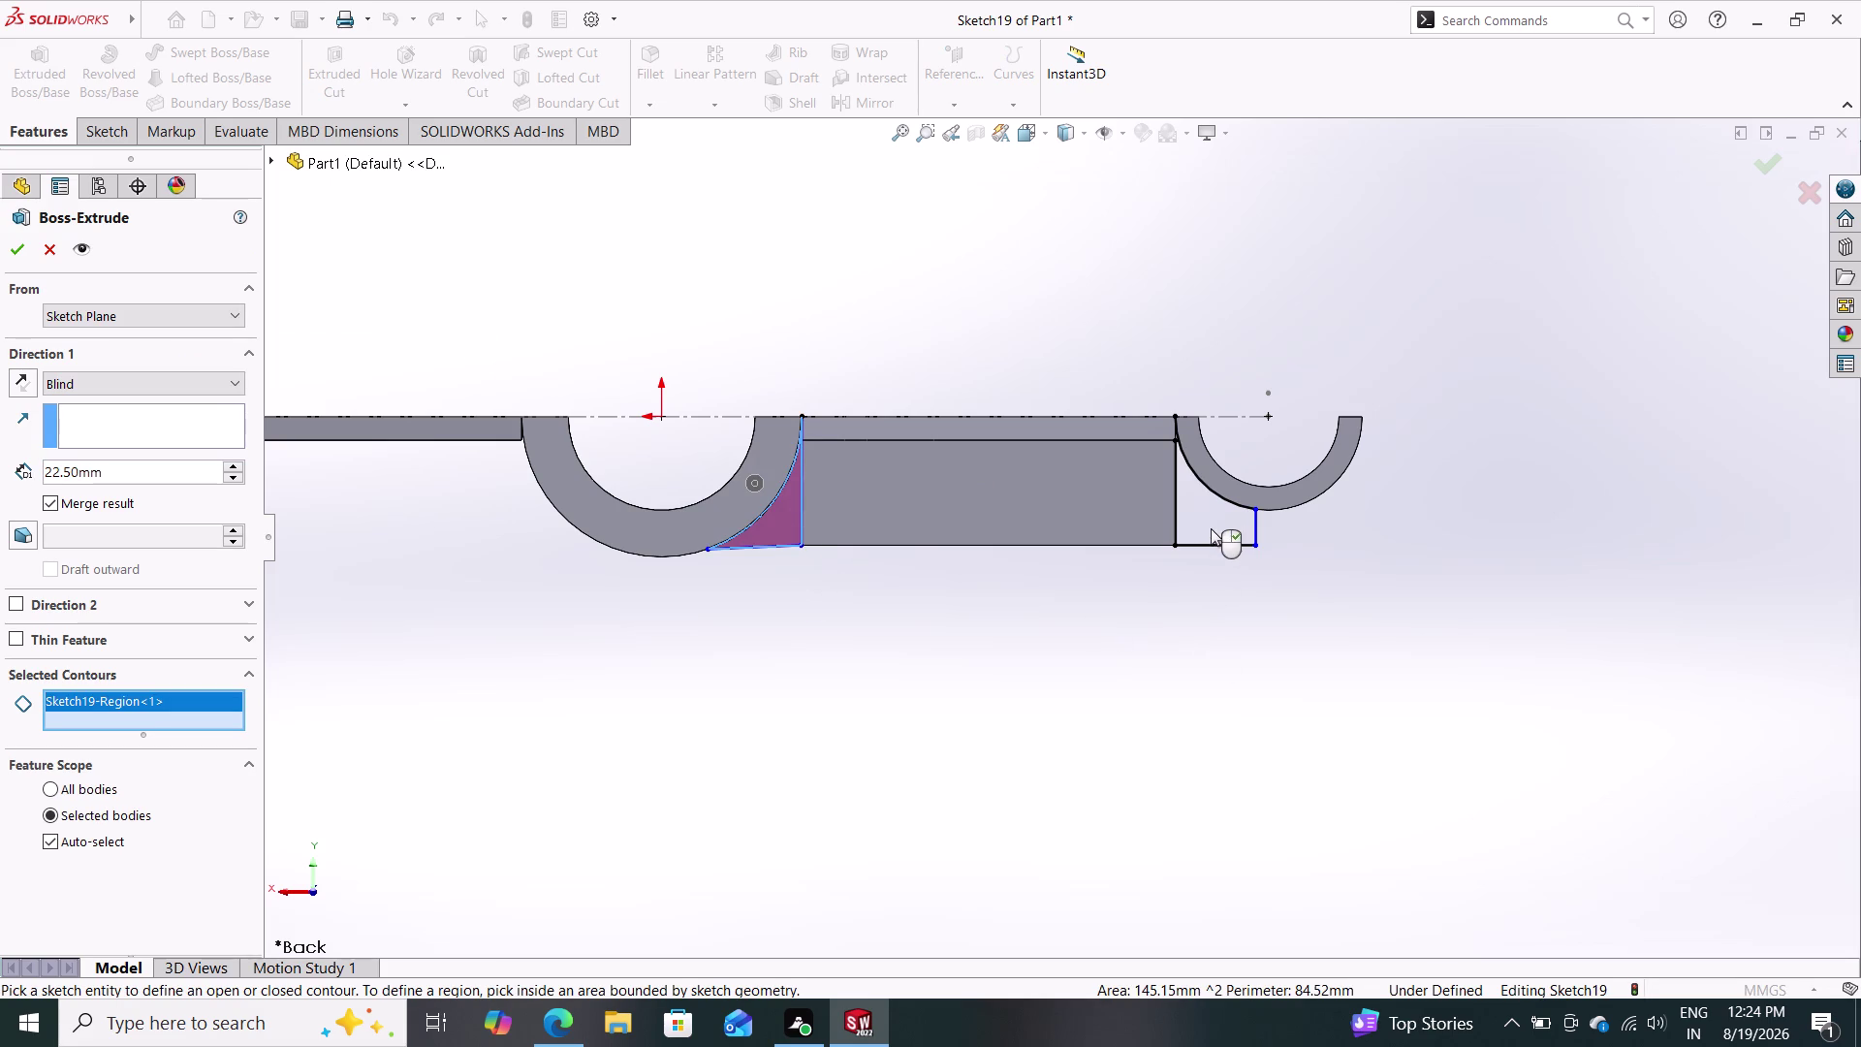
click(1211, 526)
Orbit to check the extrusion preview and set the end condition to Mid Plane.
middle_drag(986, 642, 1020, 469)
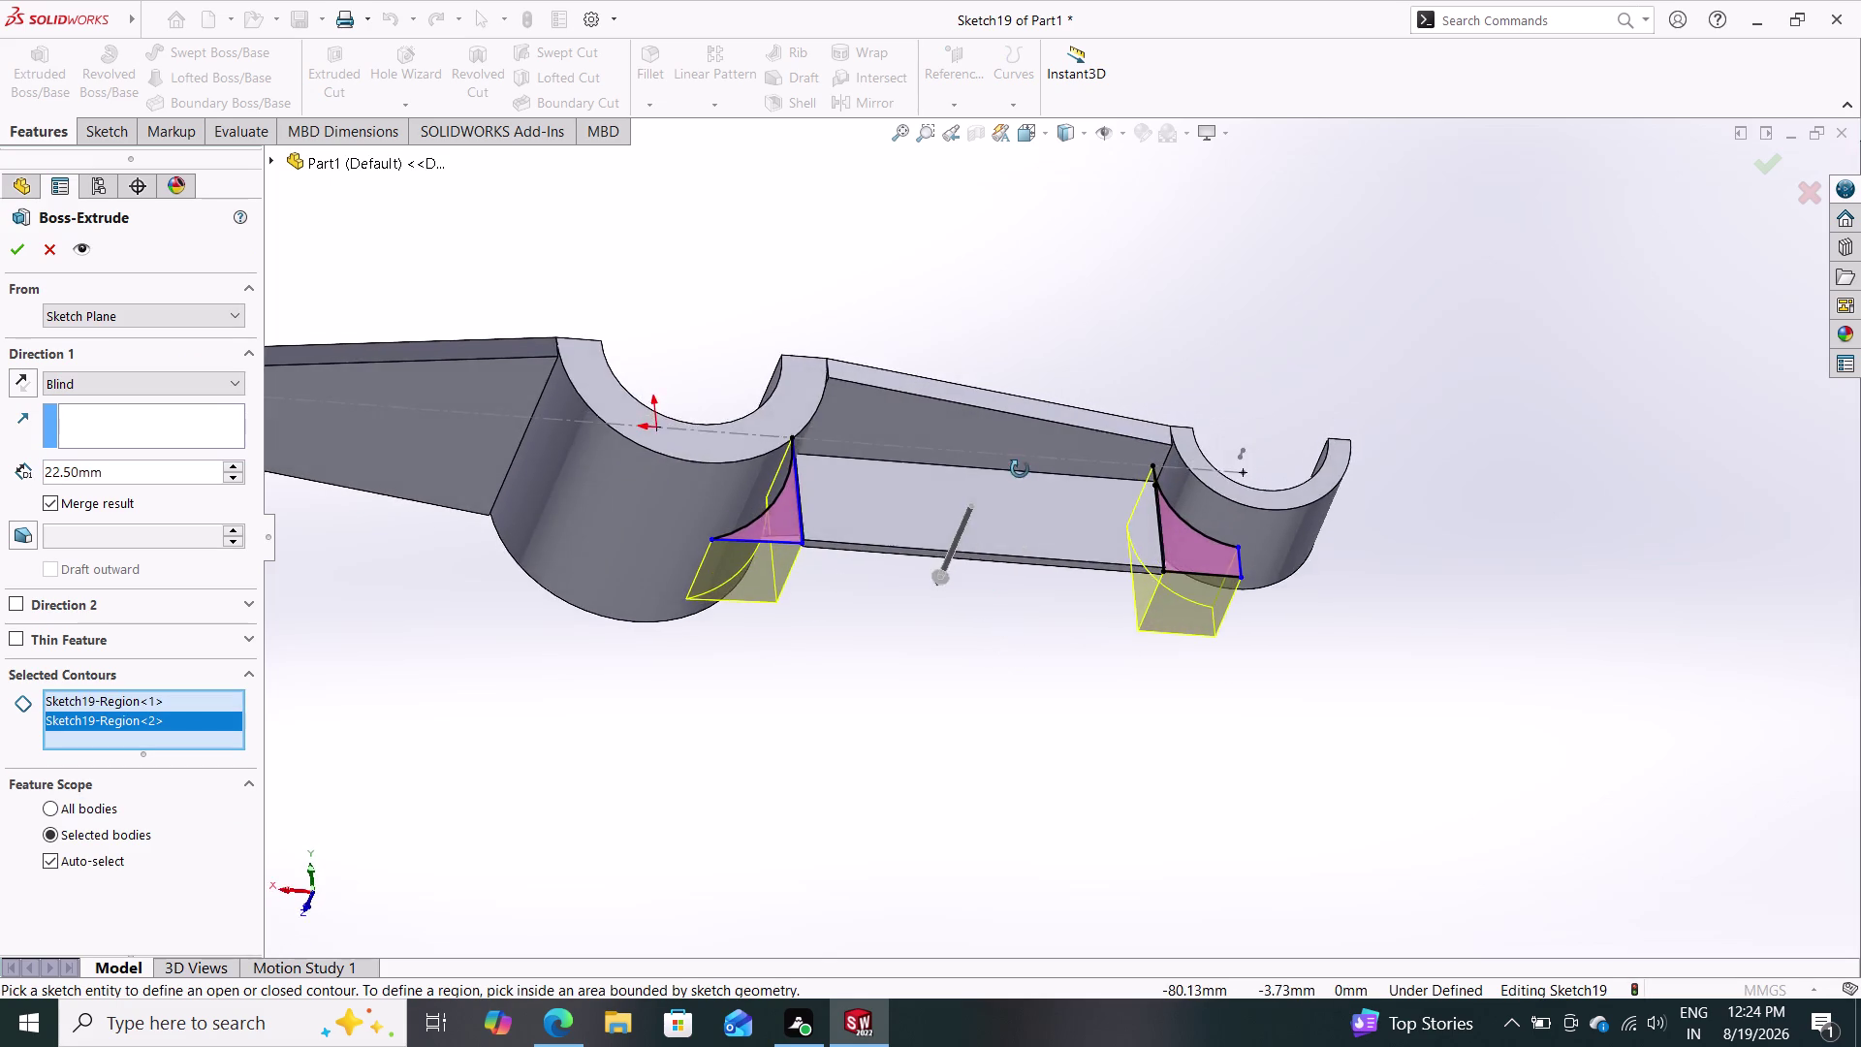
middle_drag(1020, 469, 993, 45)
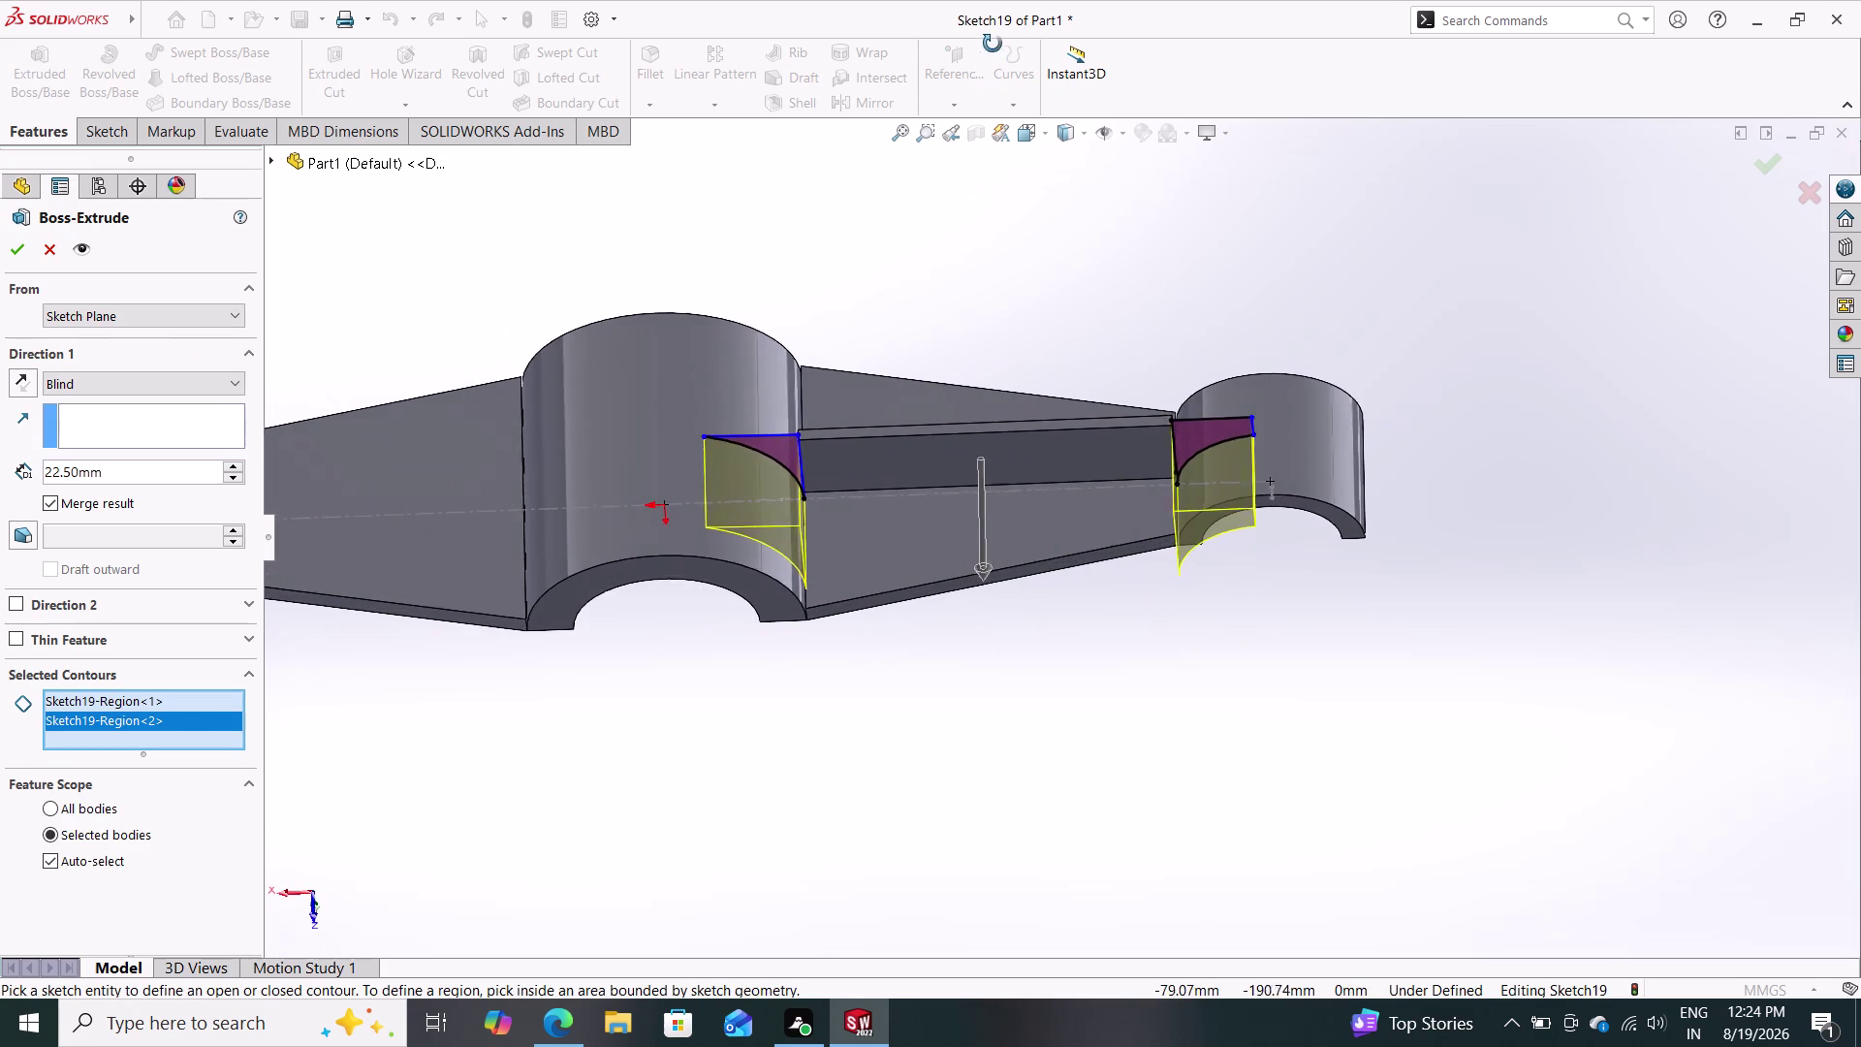
middle_drag(993, 45, 1006, 62)
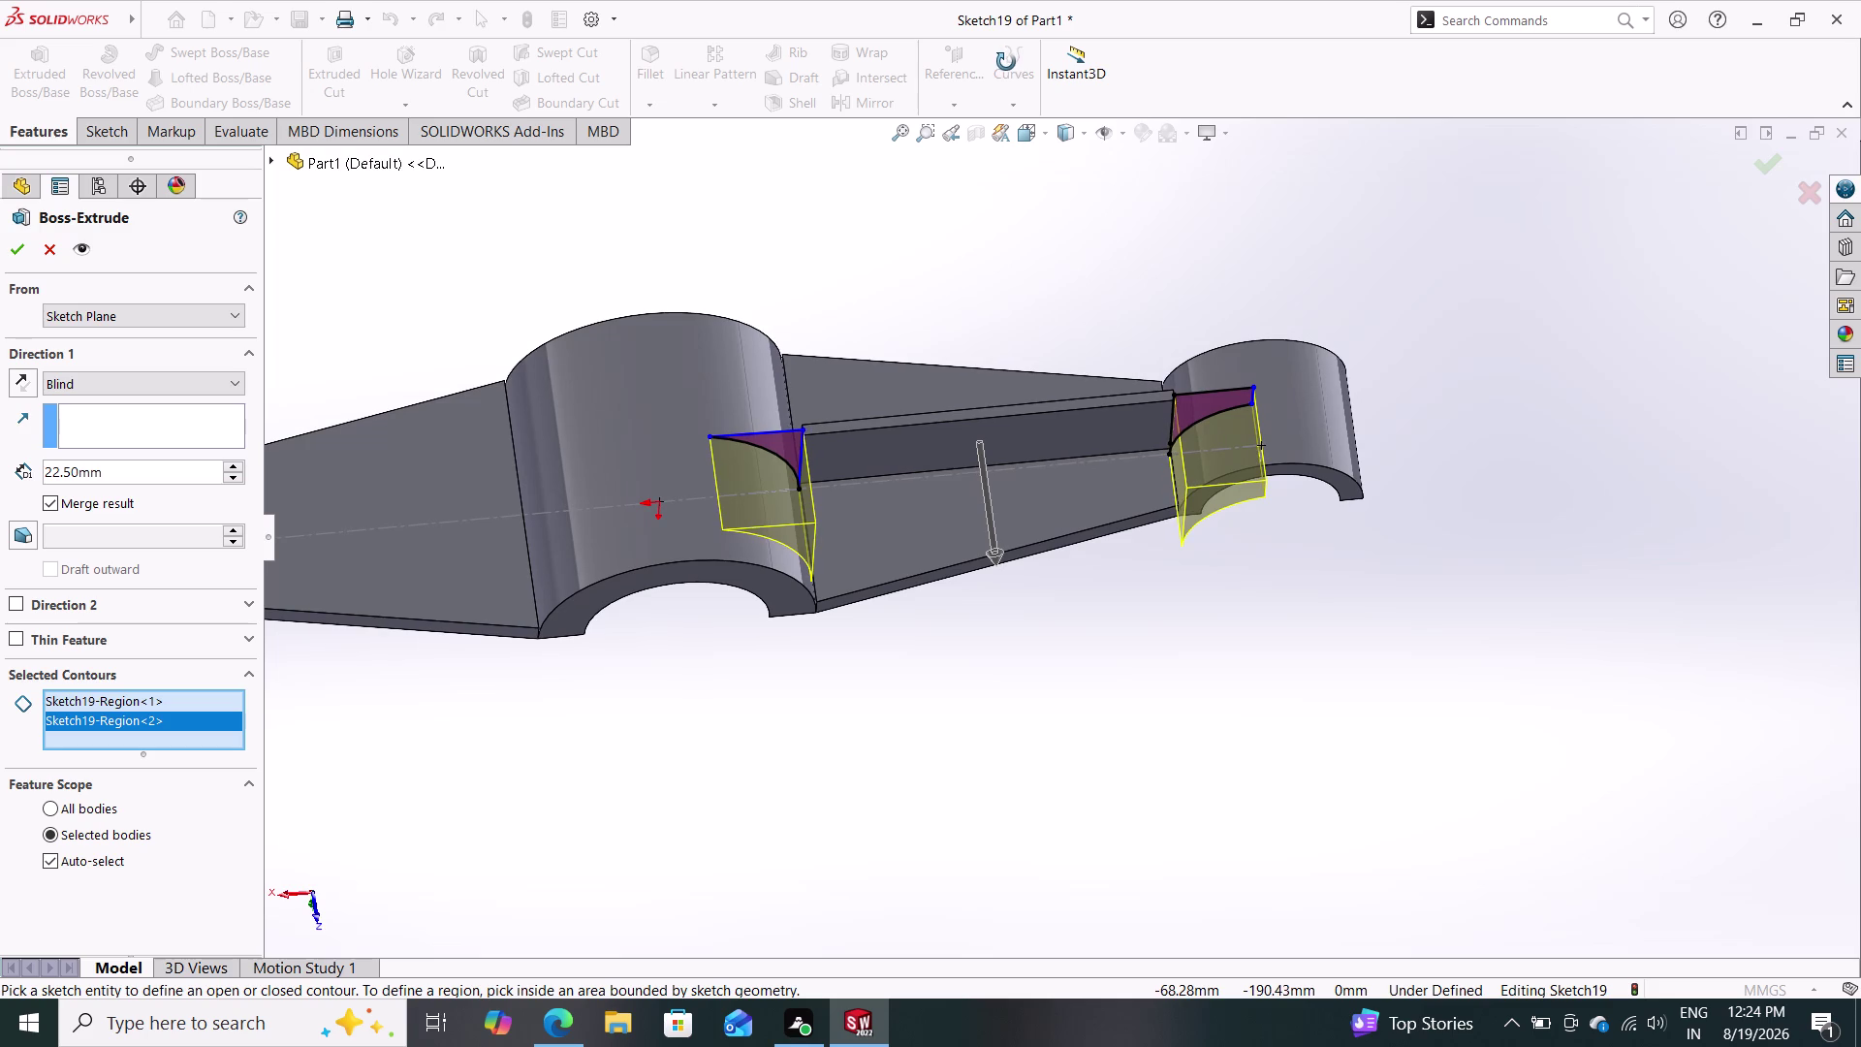
middle_drag(1007, 62, 1006, 63)
middle_drag(1007, 618, 1016, 494)
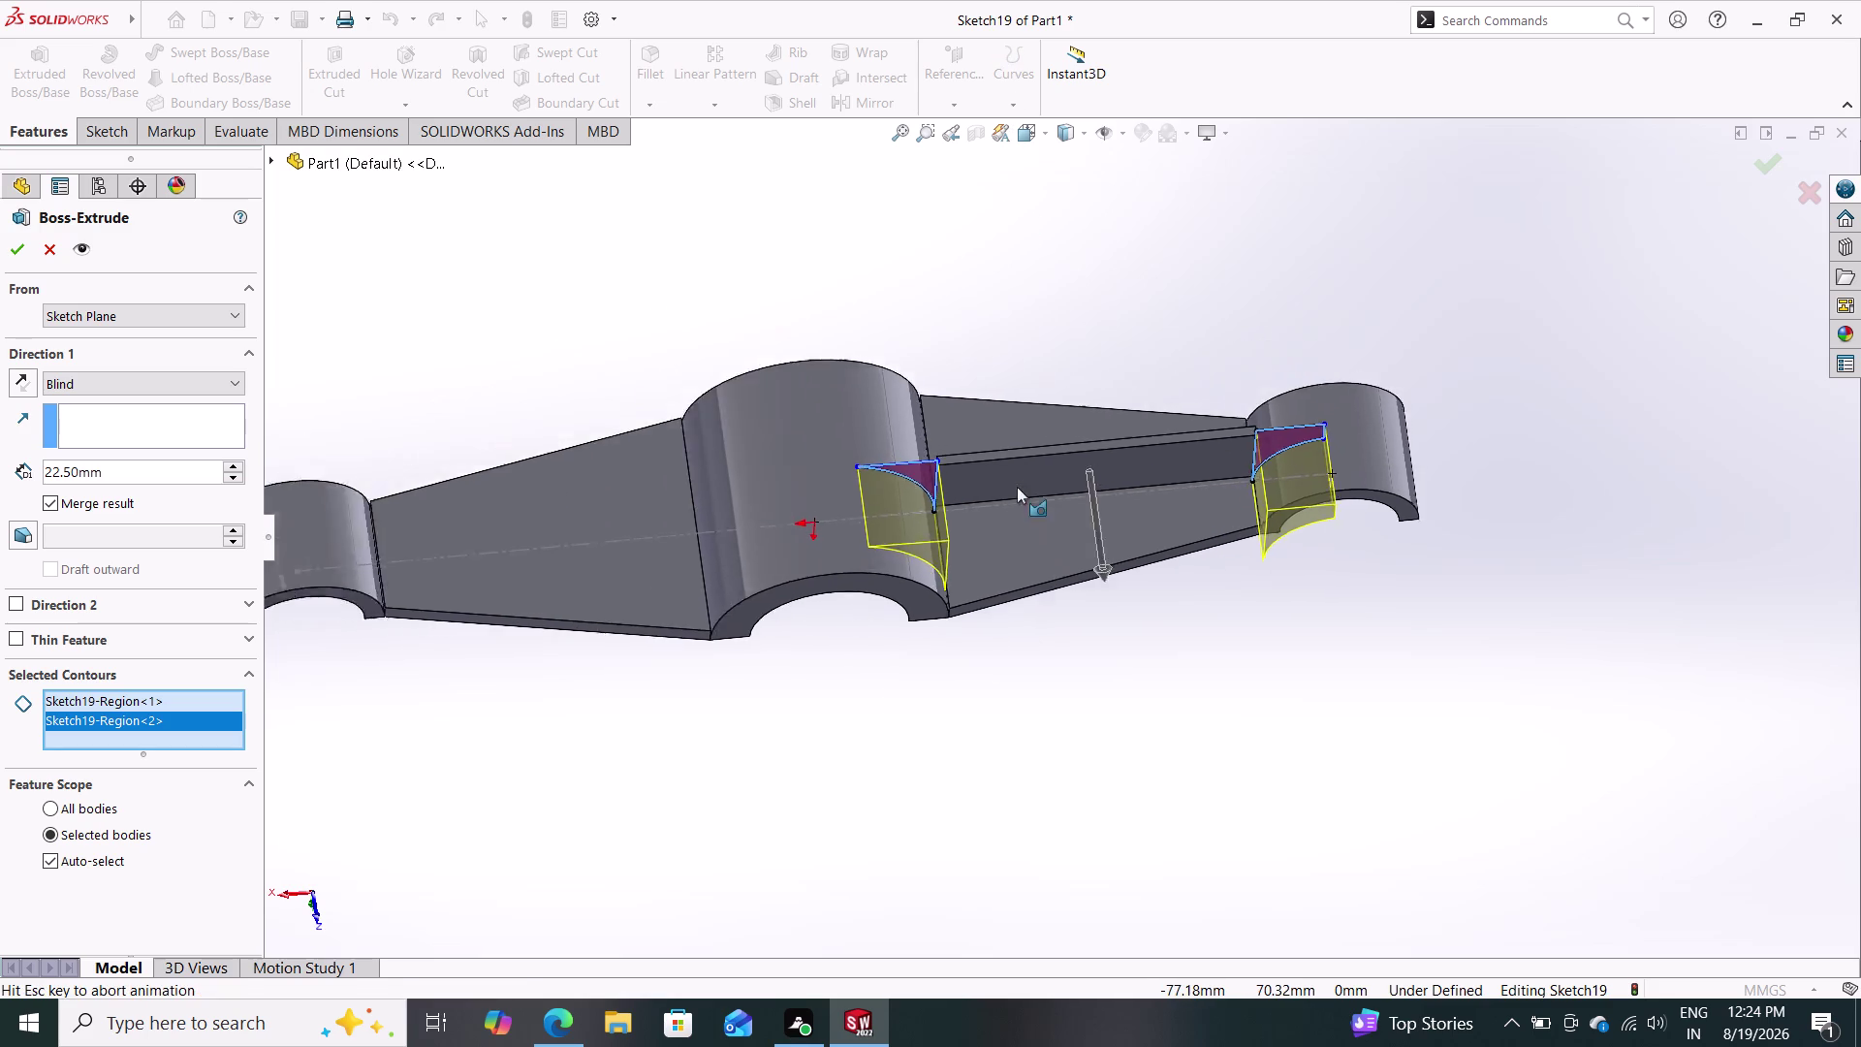
middle_drag(1016, 495, 1016, 484)
middle_drag(1159, 377, 1145, 520)
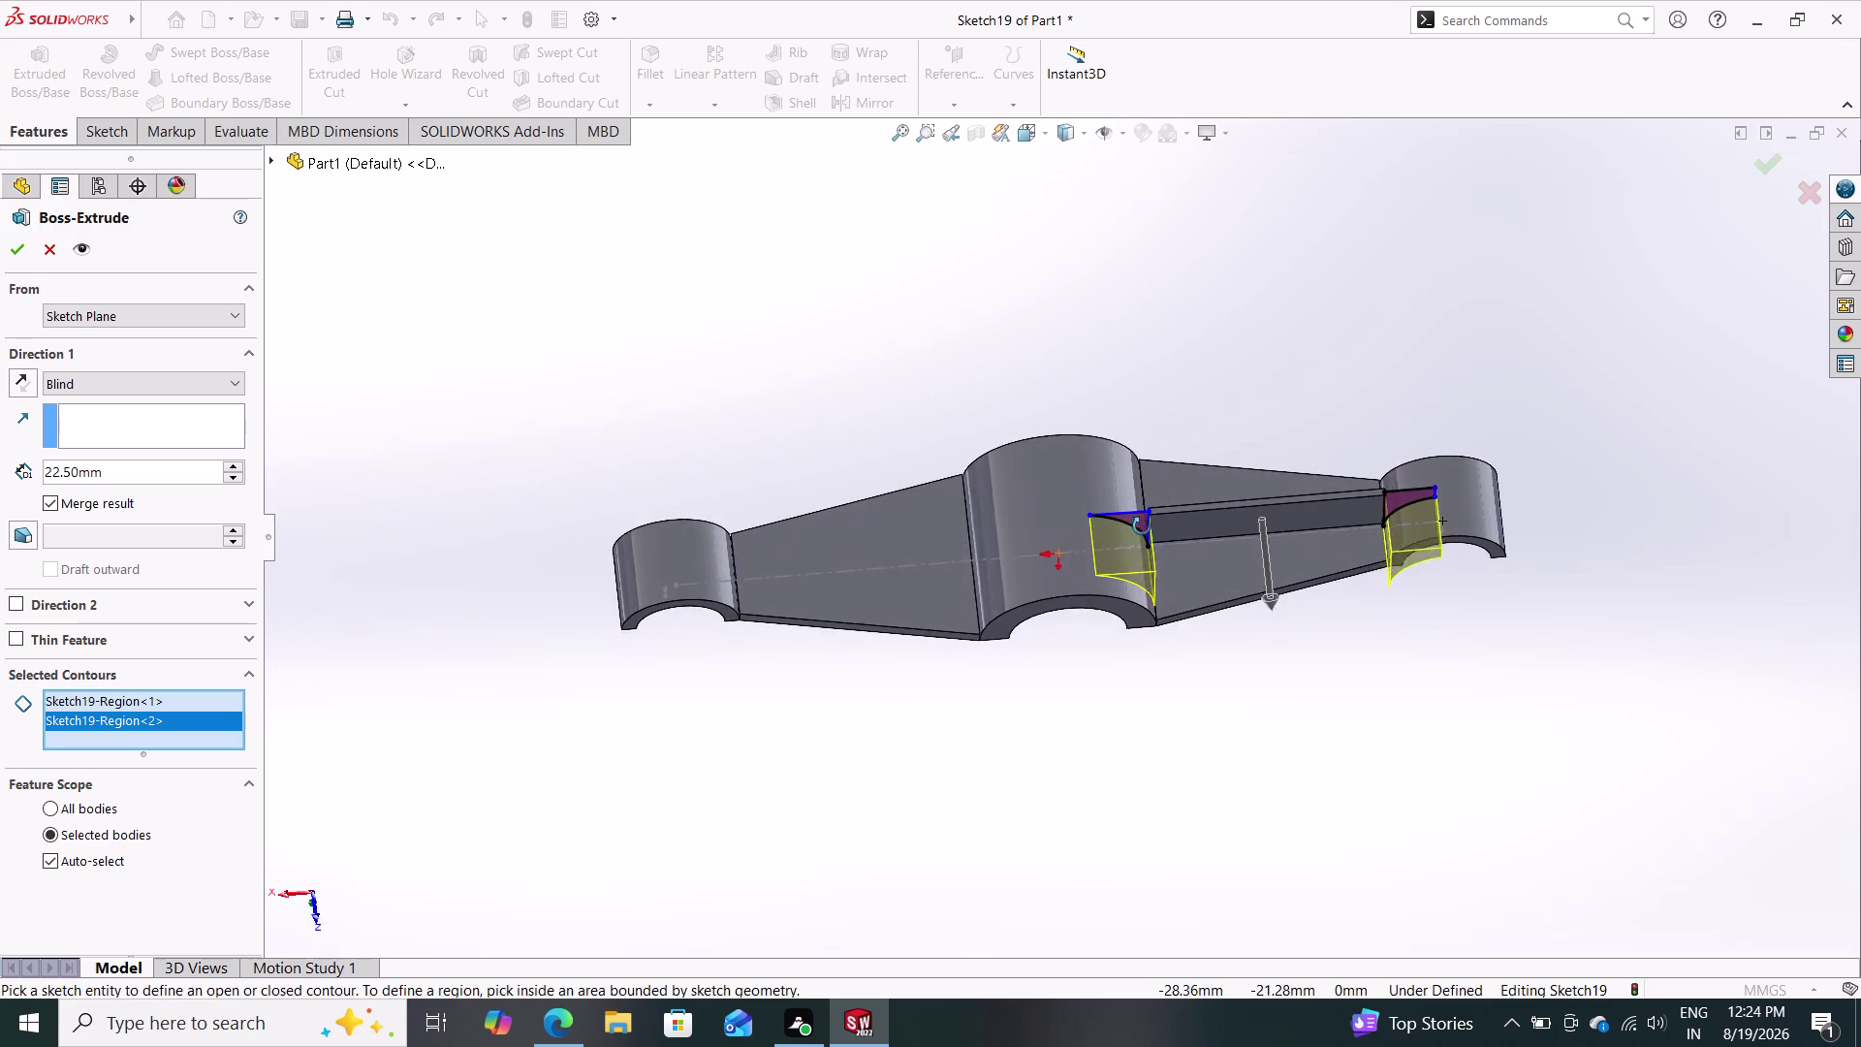
middle_drag(1145, 519, 1125, 563)
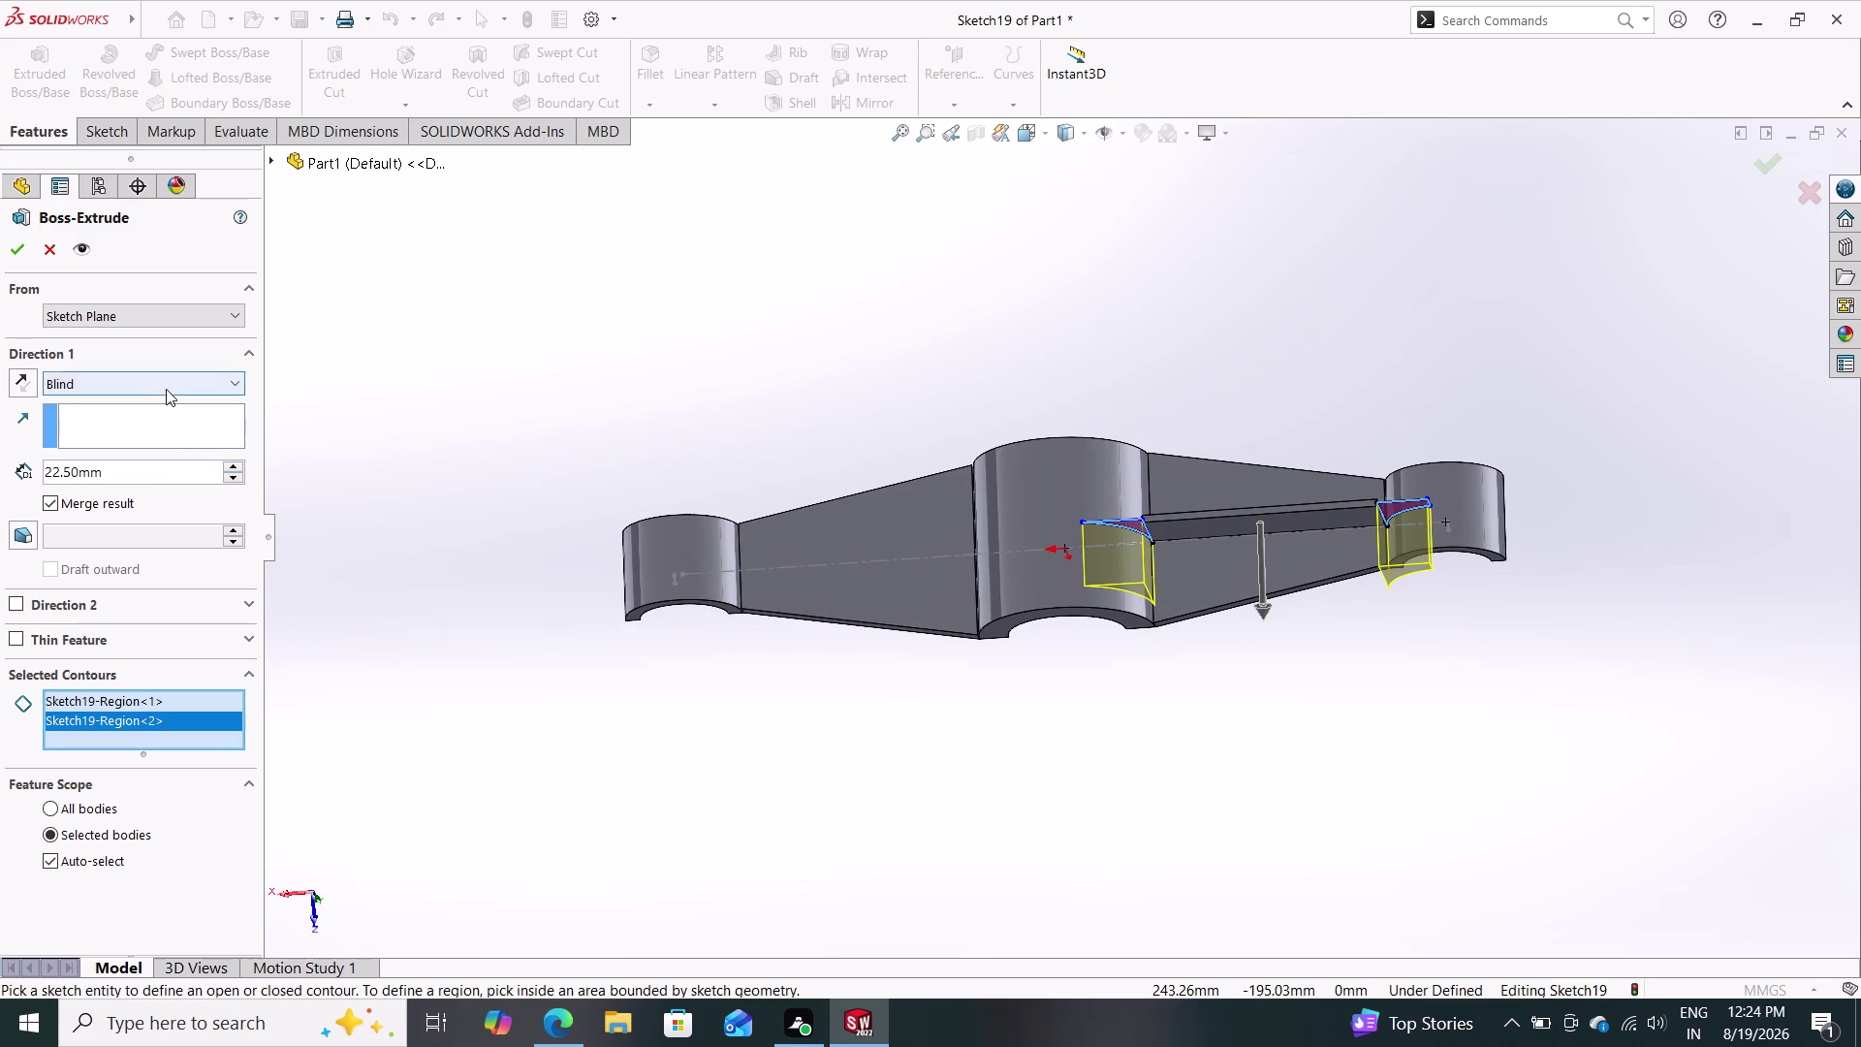
click(168, 386)
click(124, 504)
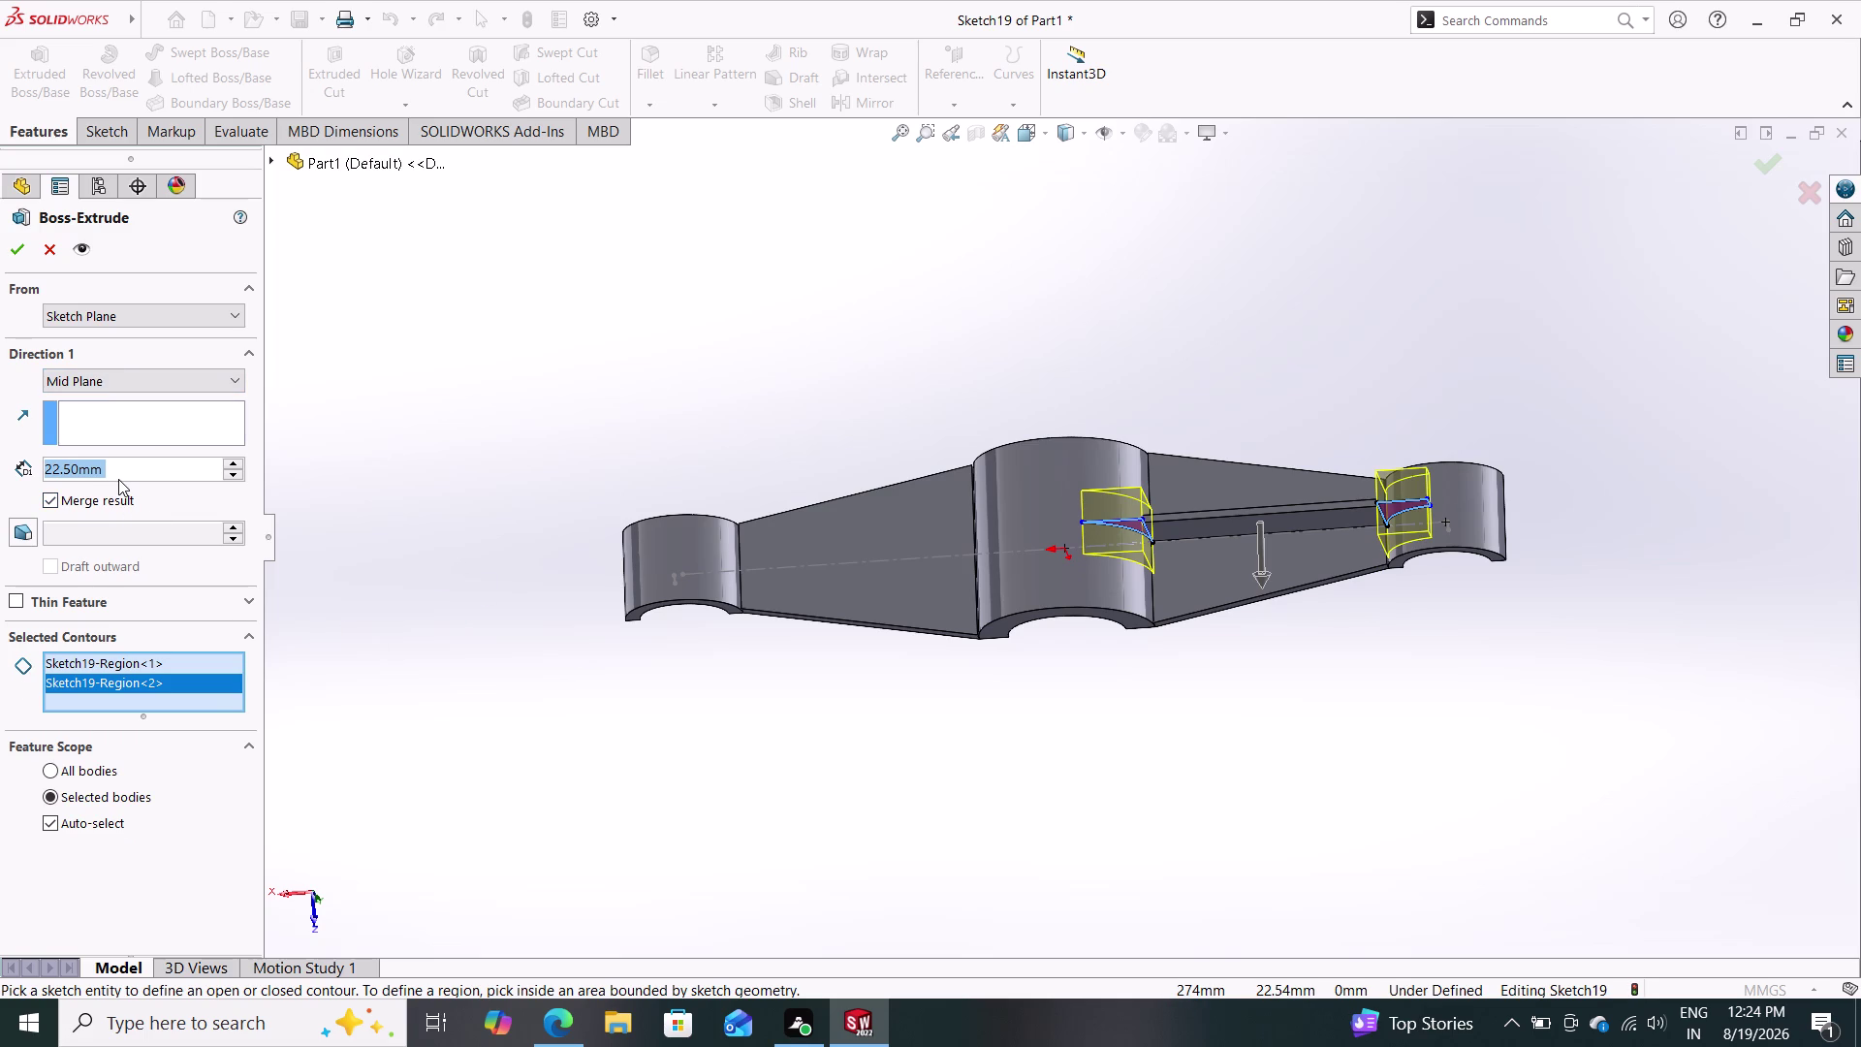
Set the mid-plane extrusion depth to 2.5 mm.
text(2)
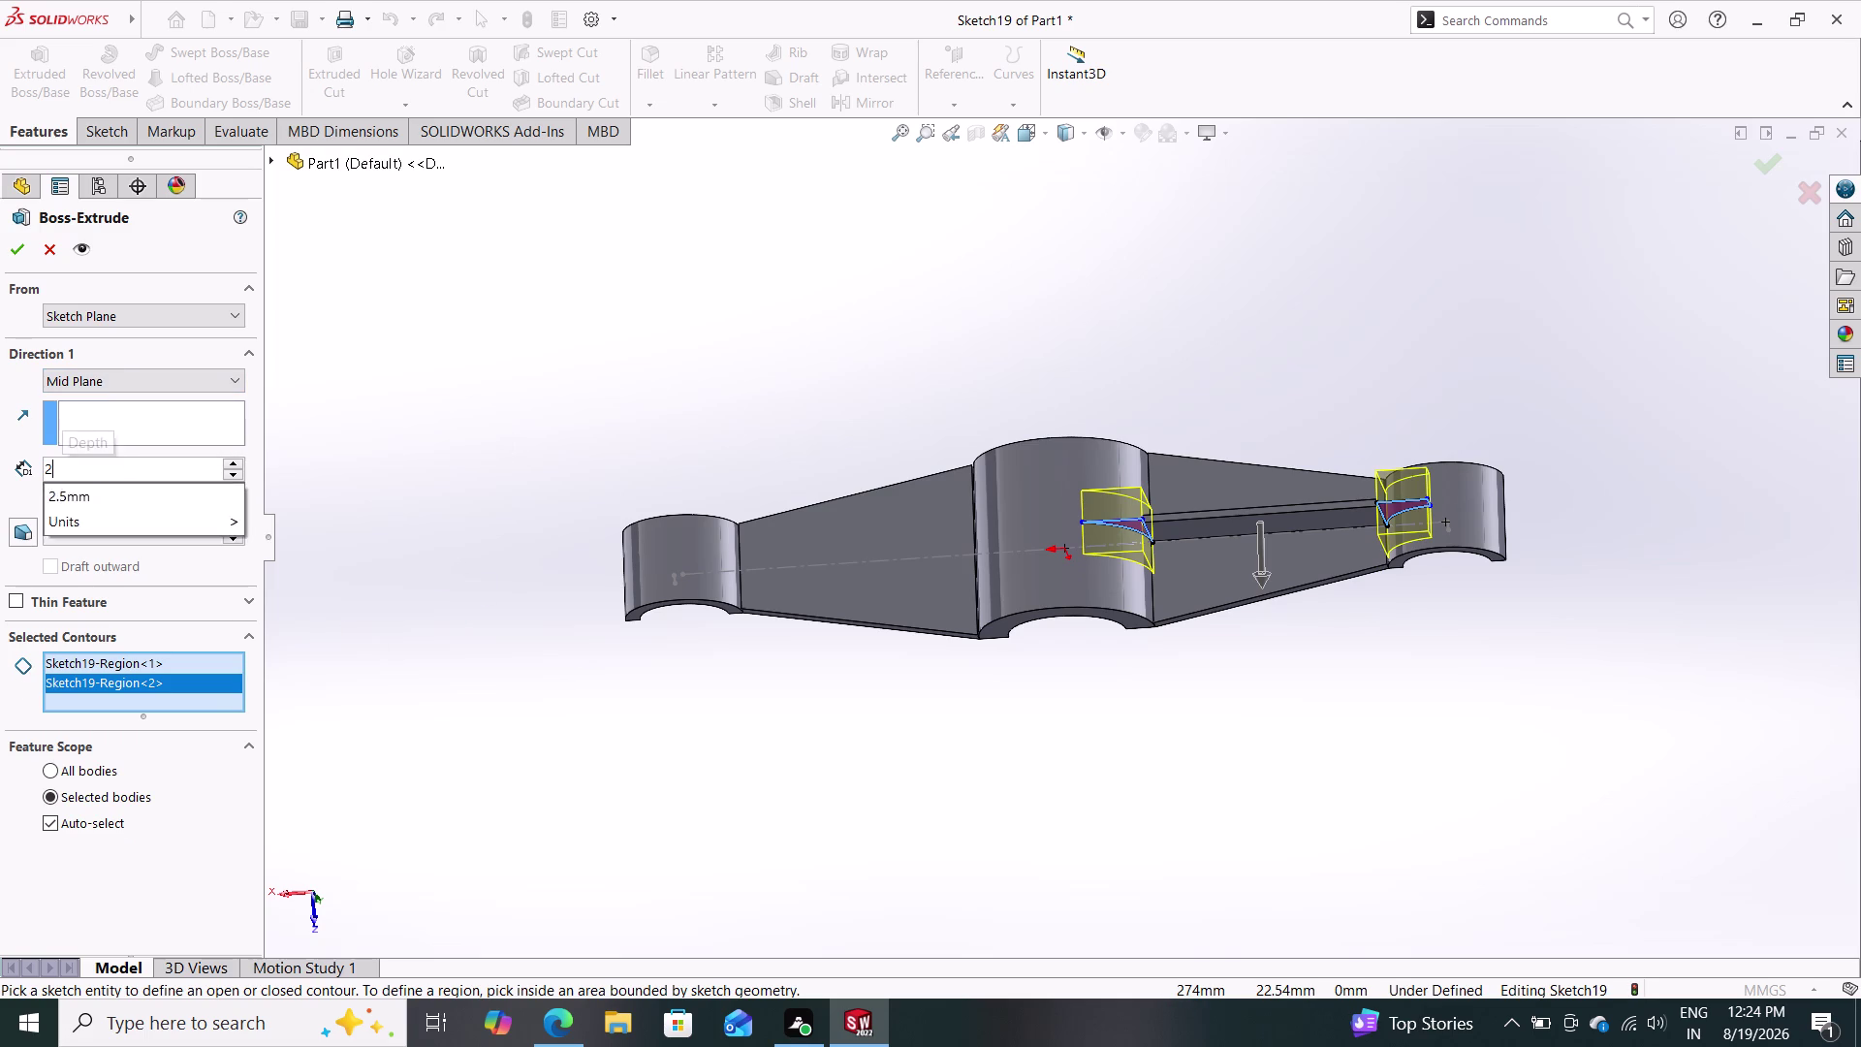
text(.5)
key(Return)
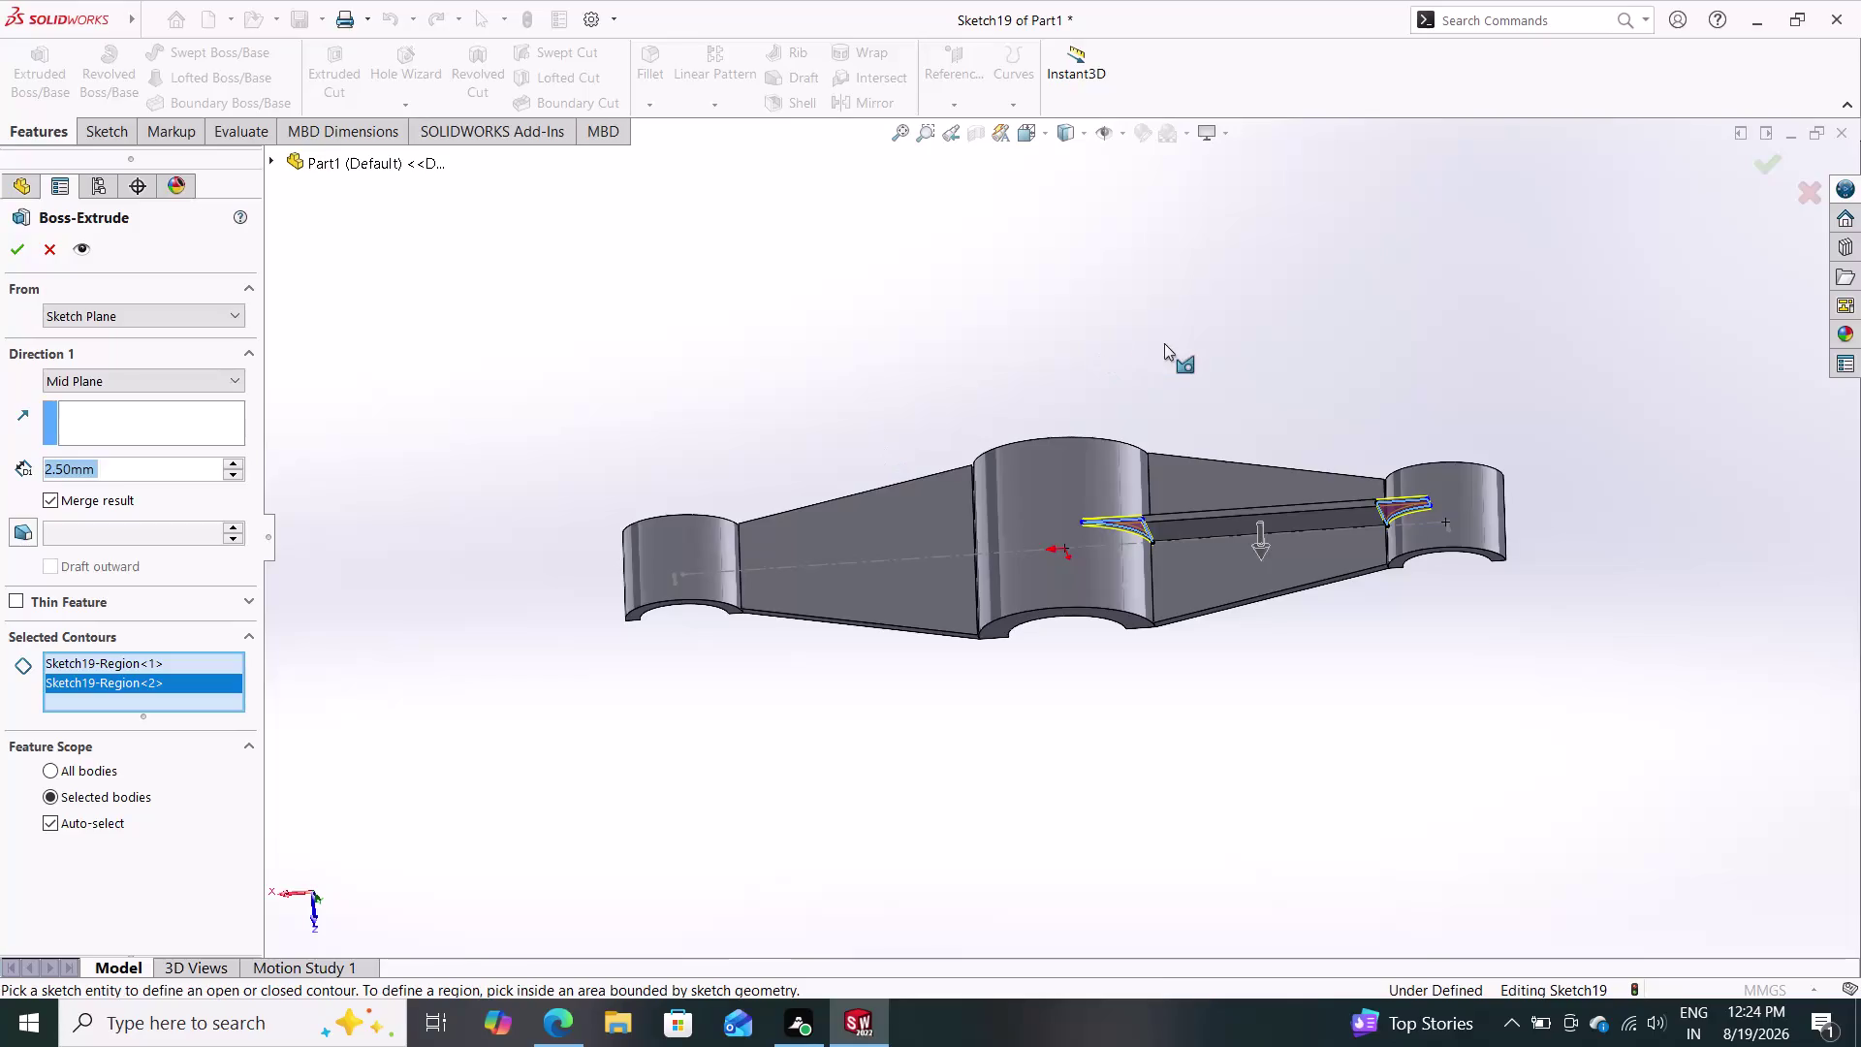
middle_drag(1168, 341, 1195, 480)
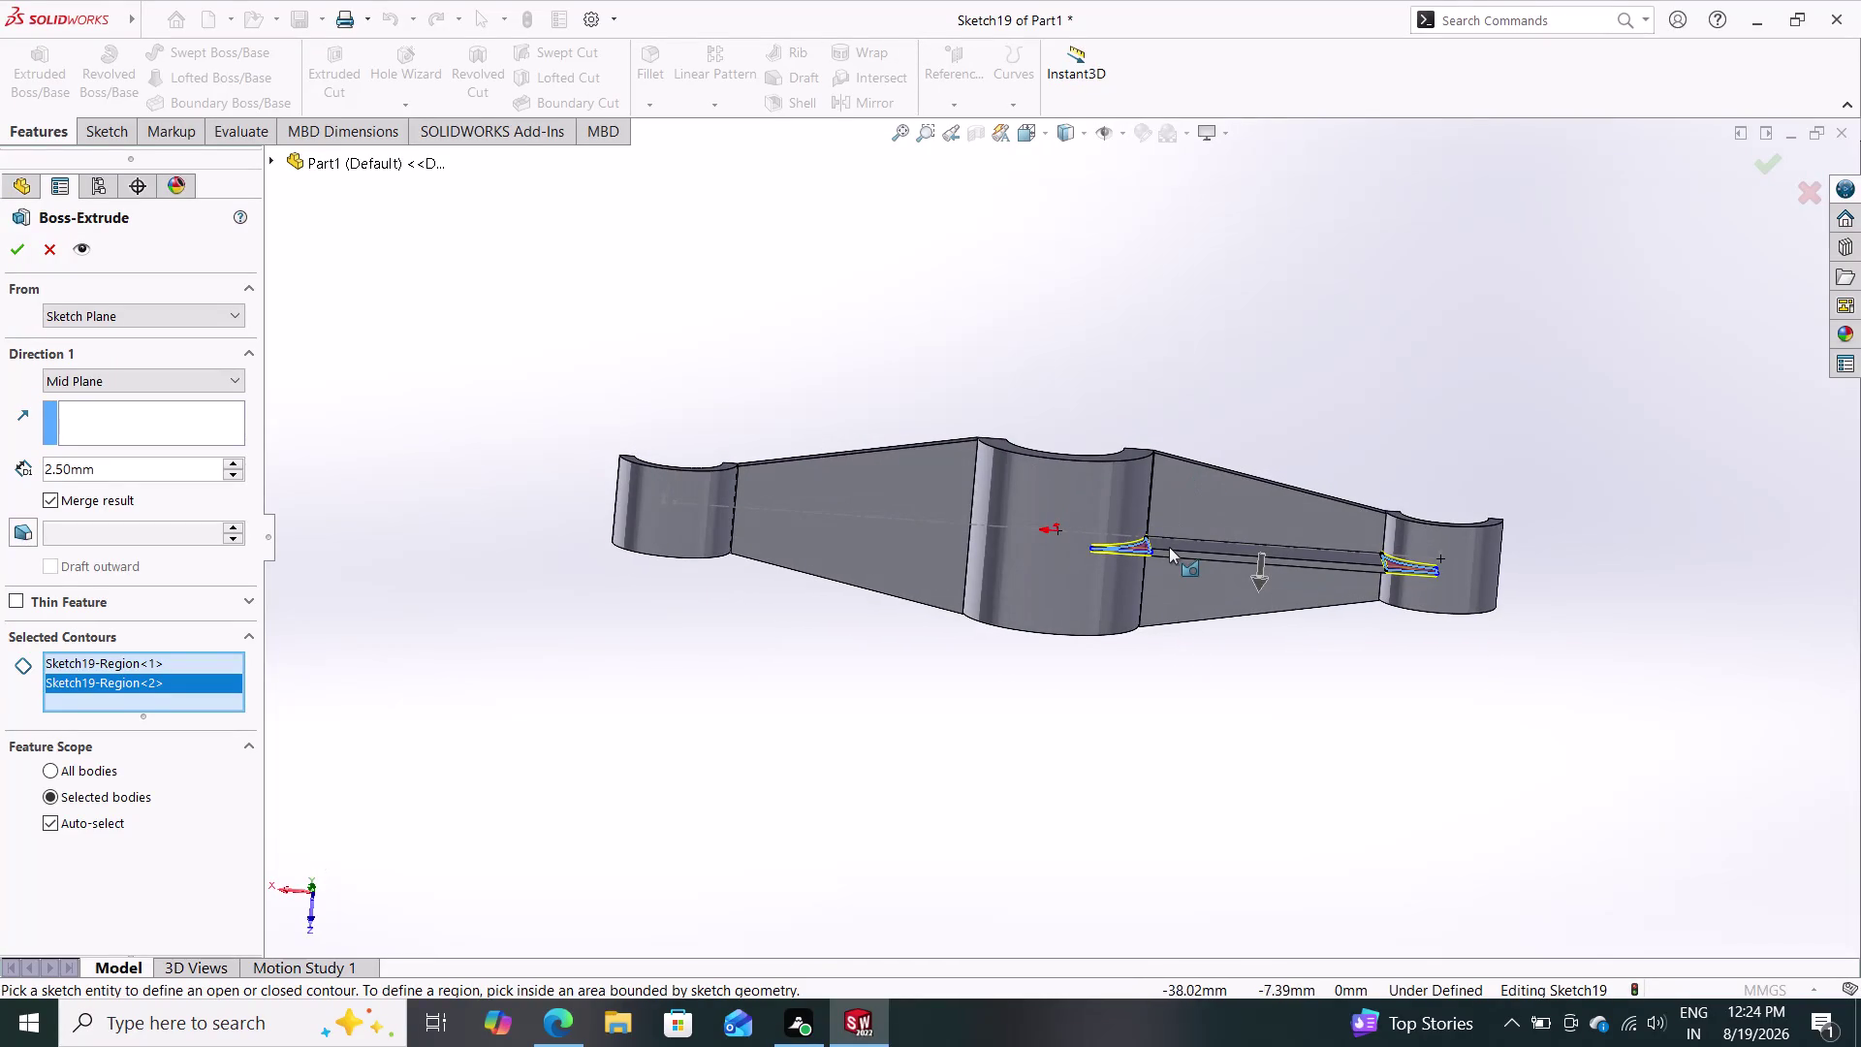
scroll(down, 3)
scroll(down, 3)
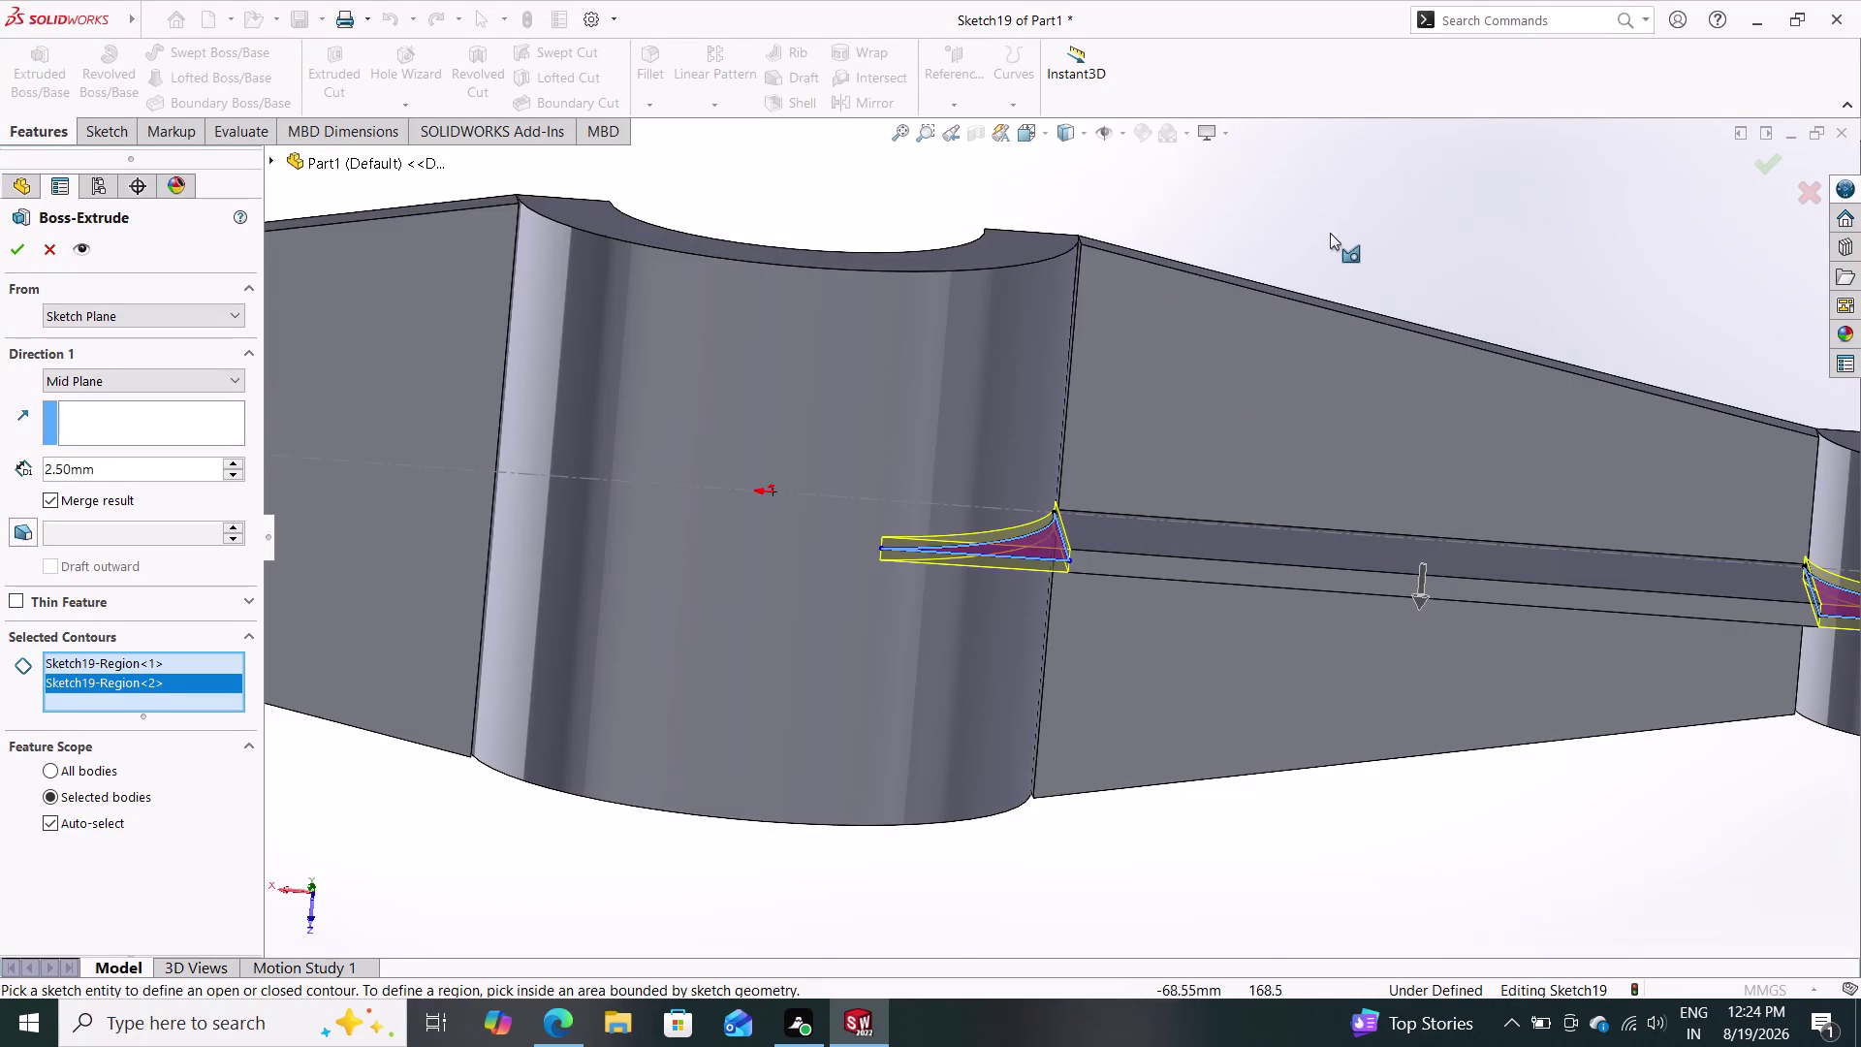
Orbit around the rib preview and accept the extrusion as Boss-Extrude18.
middle_drag(1334, 228, 1271, 335)
middle_click(1272, 375)
middle_drag(1271, 387, 1339, 255)
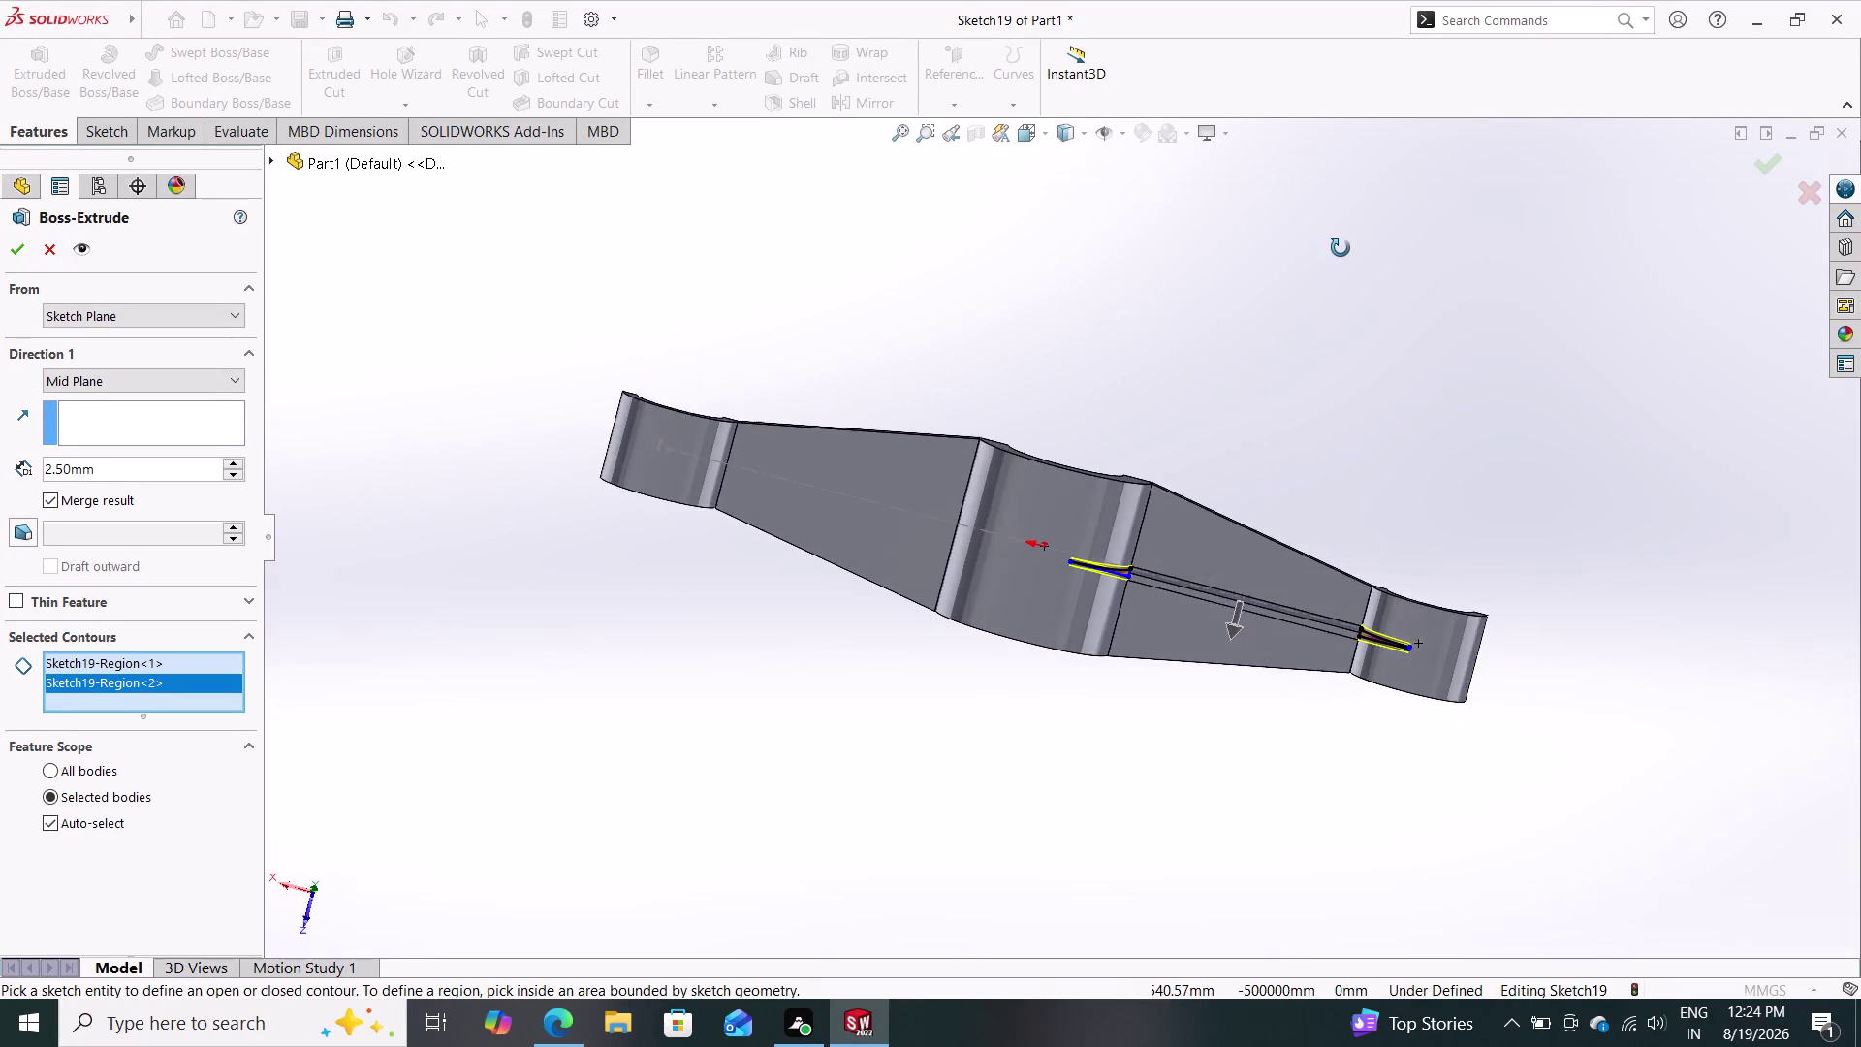
middle_drag(1338, 255, 1277, 285)
middle_drag(1274, 438, 1356, 280)
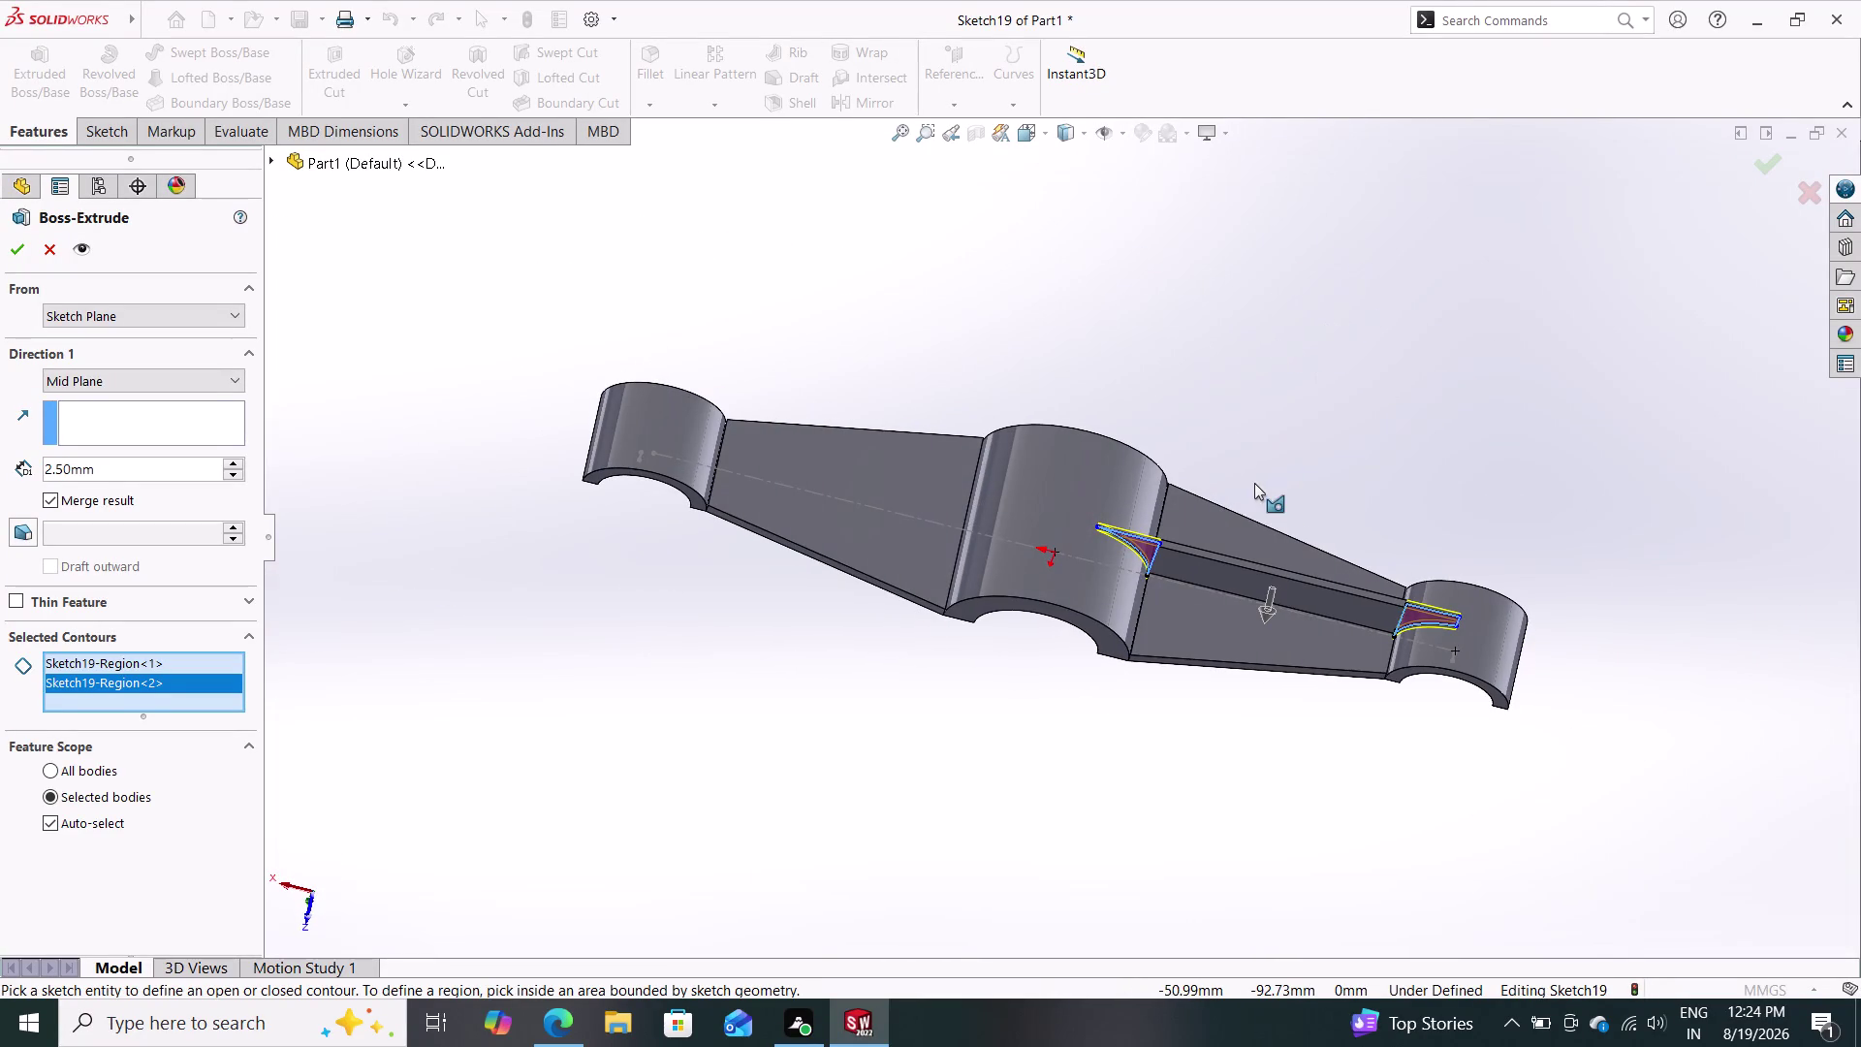
scroll(down, 3)
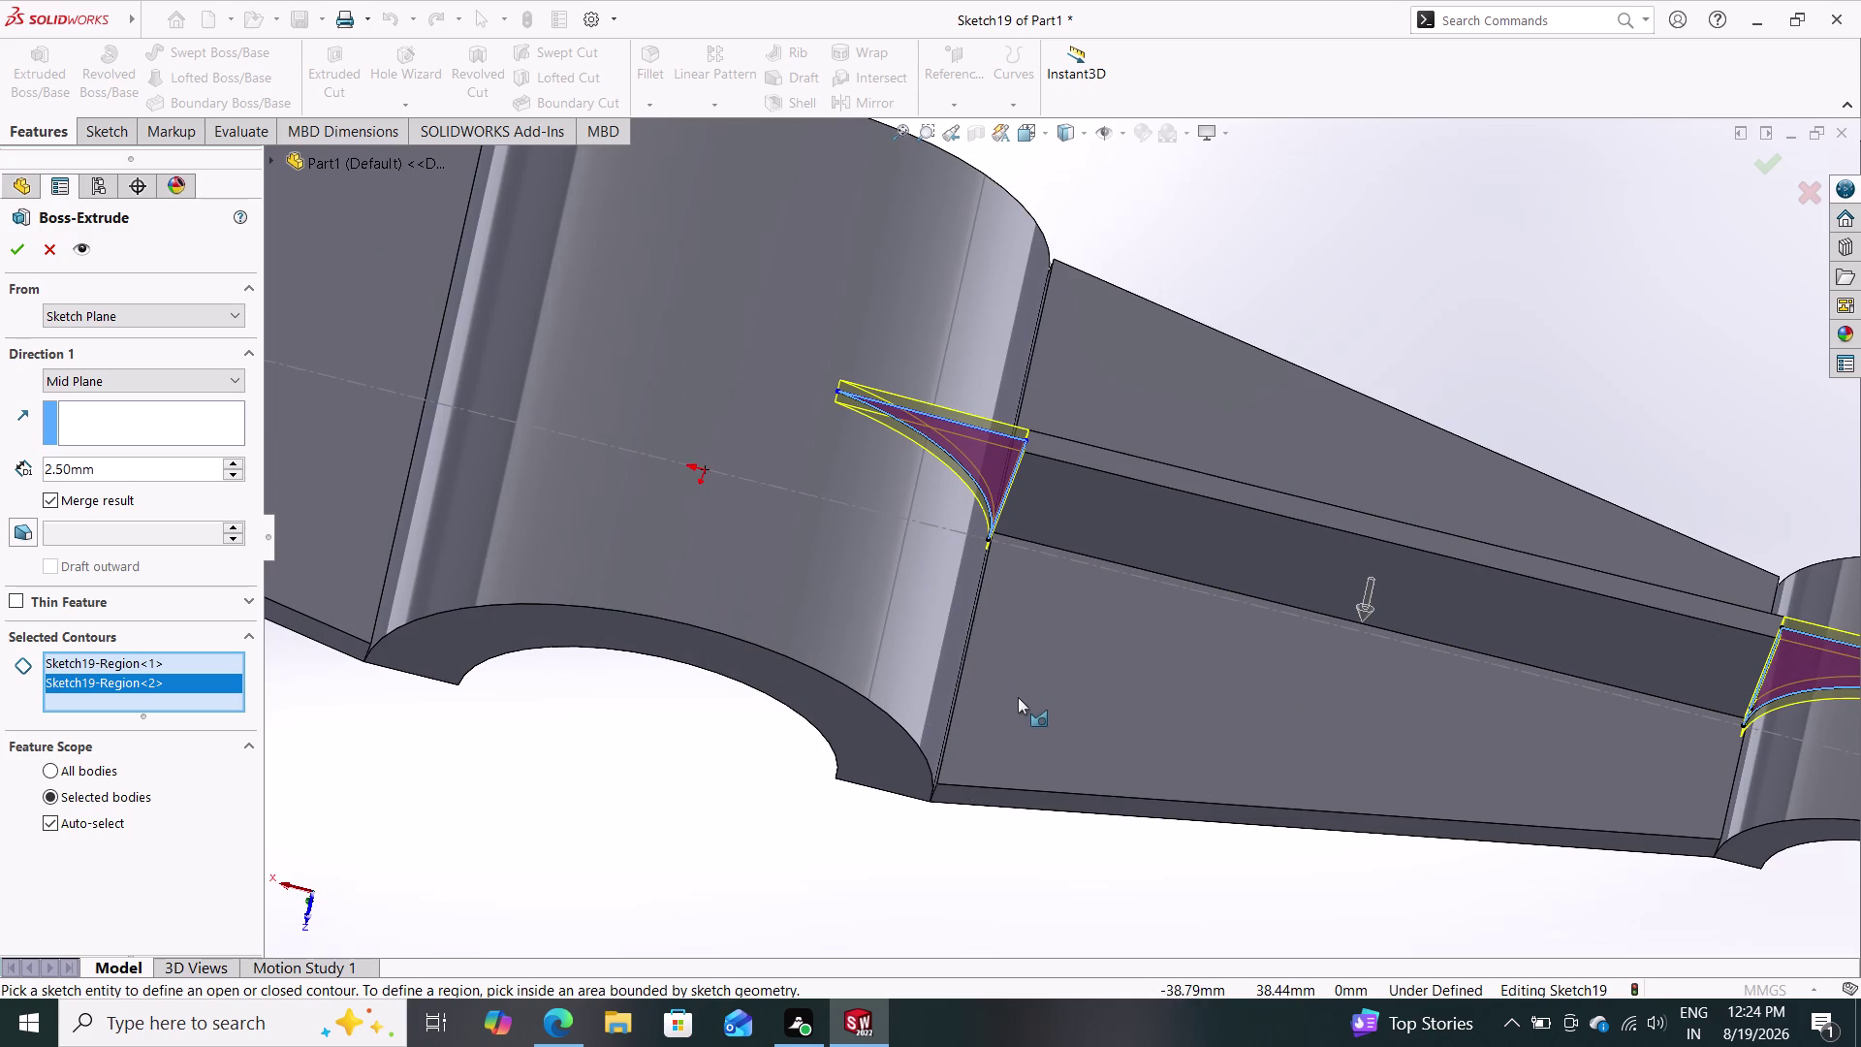
middle_drag(1086, 836, 1085, 744)
middle_drag(1104, 750, 1101, 687)
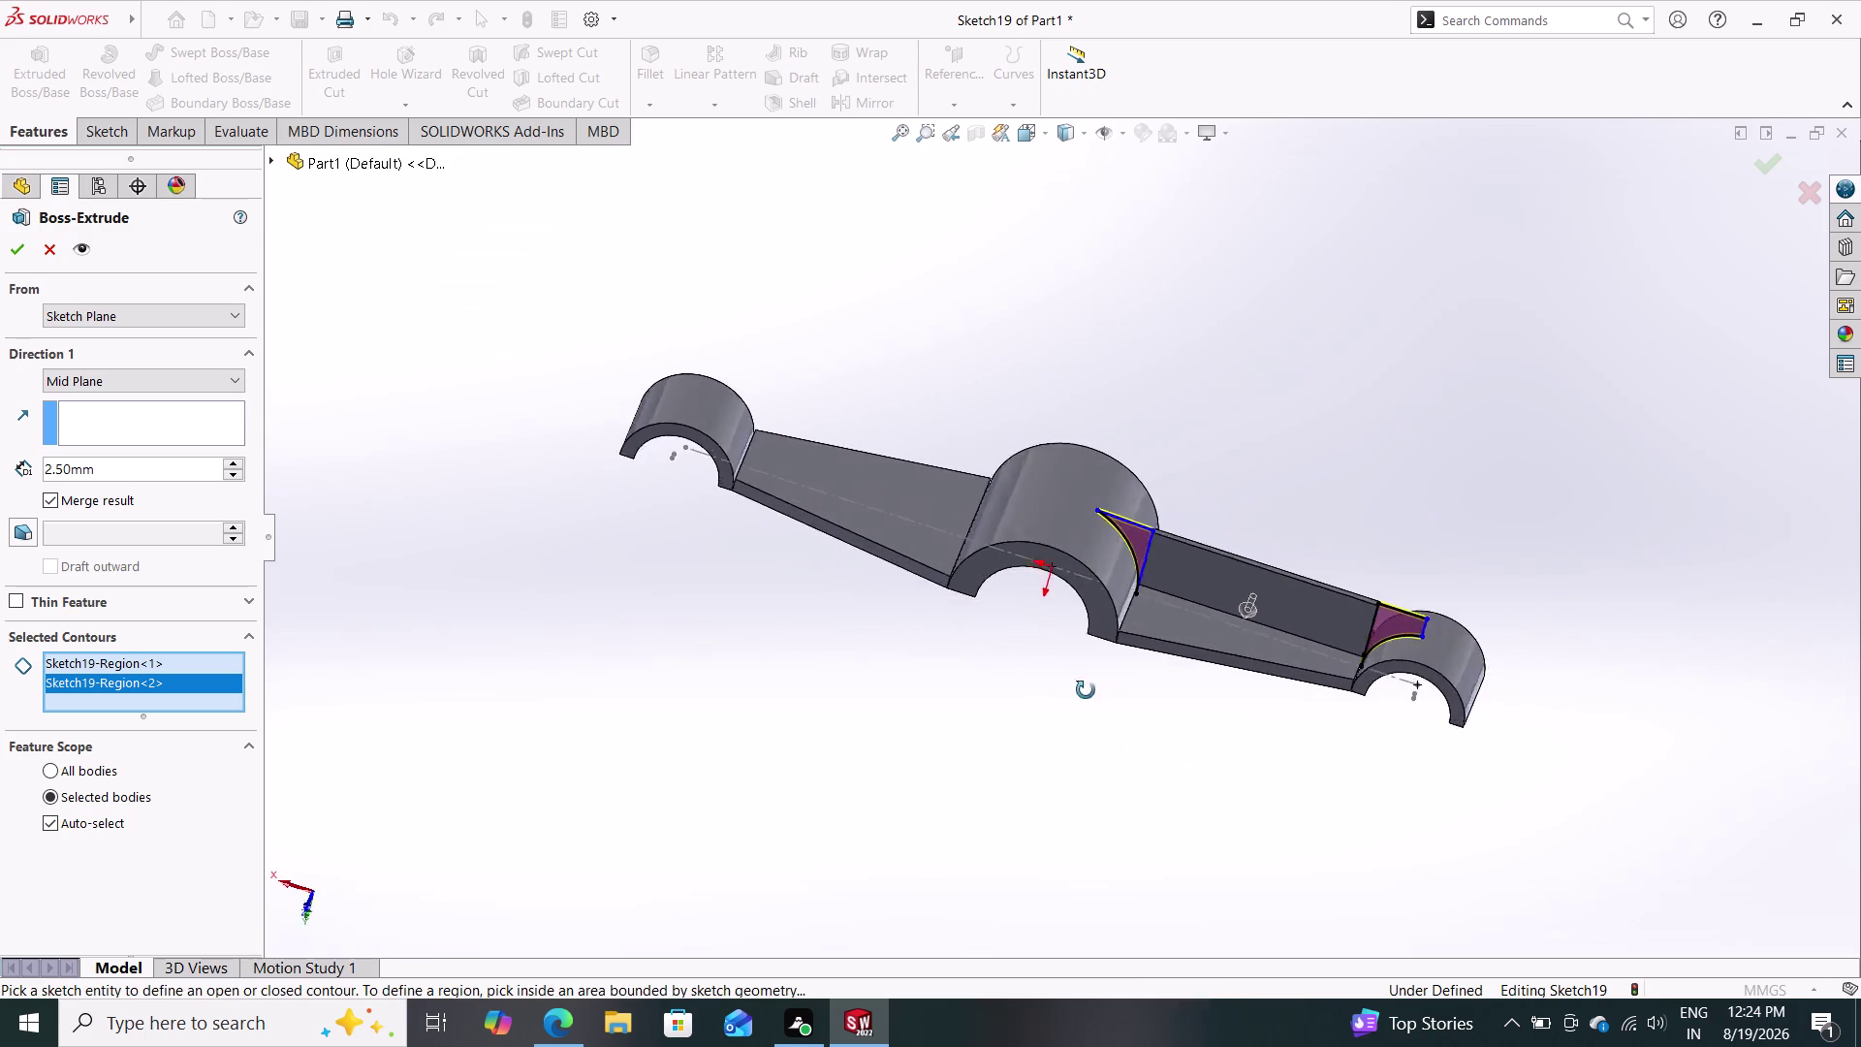
middle_drag(1101, 688, 957, 683)
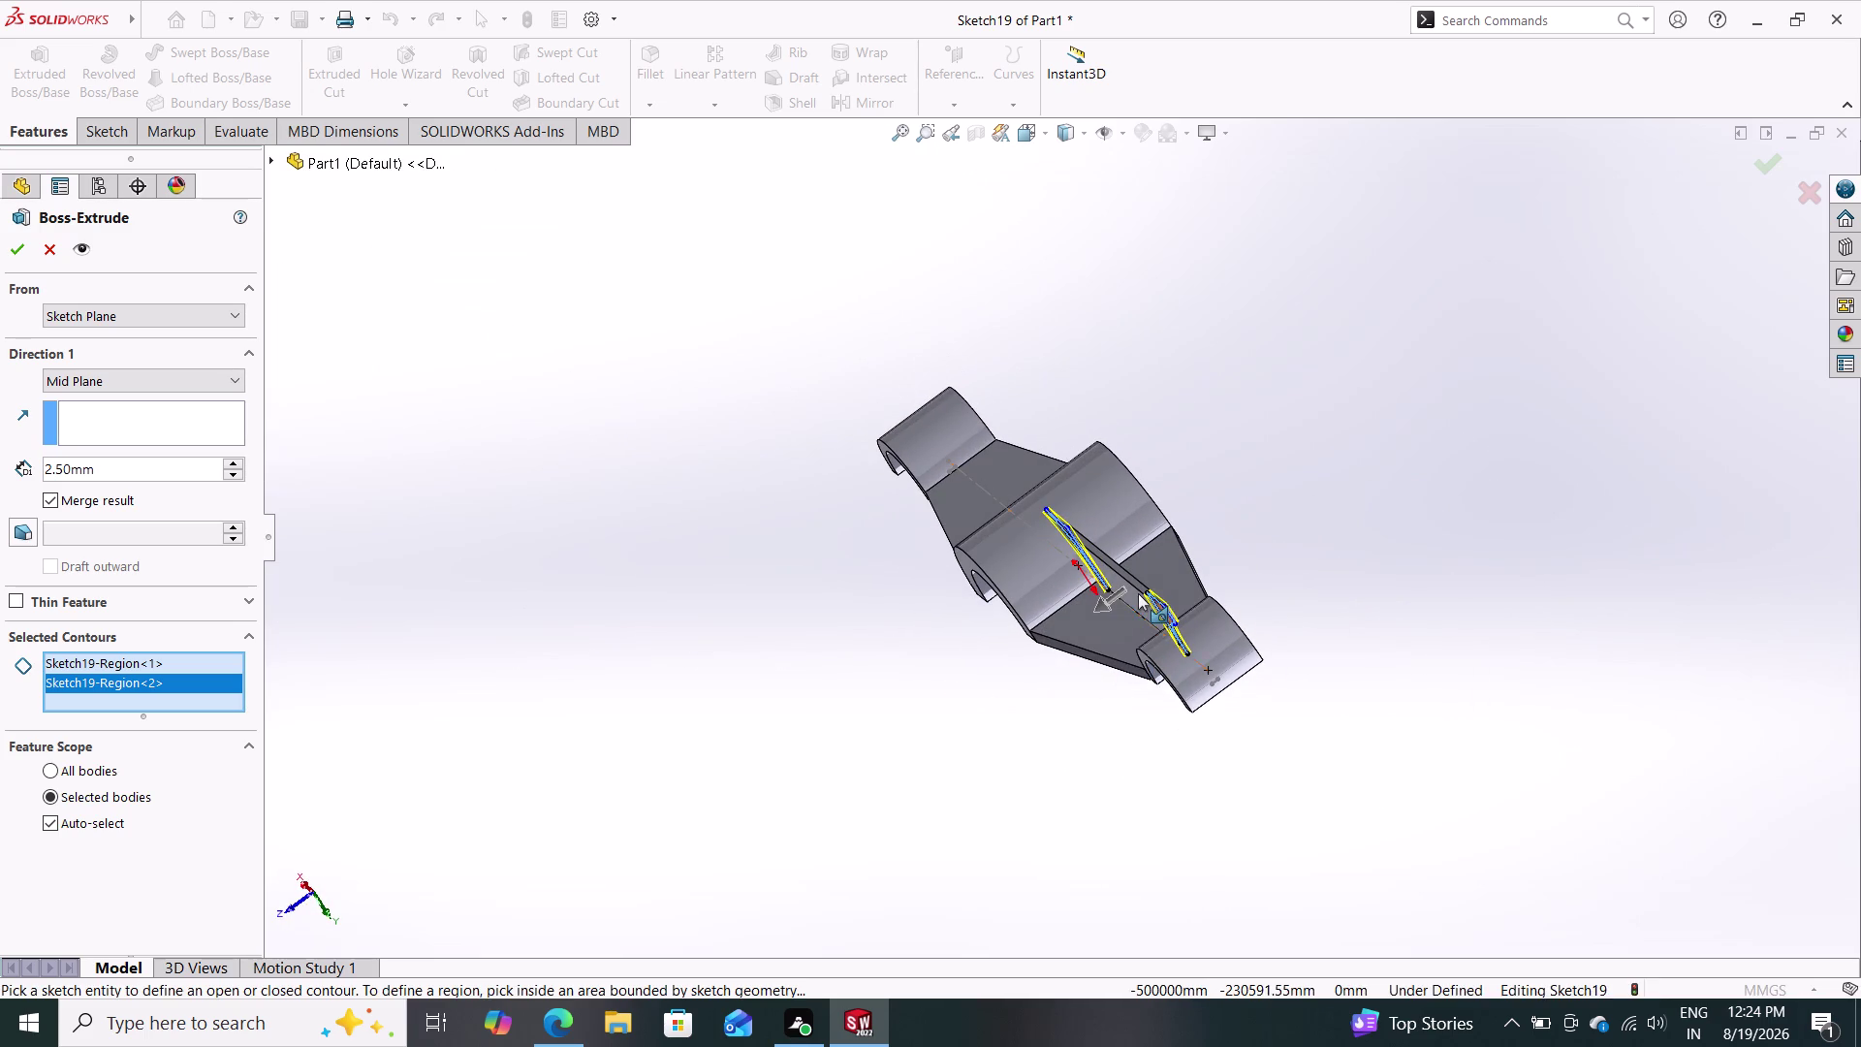
scroll(down, 3)
scroll(down, 3)
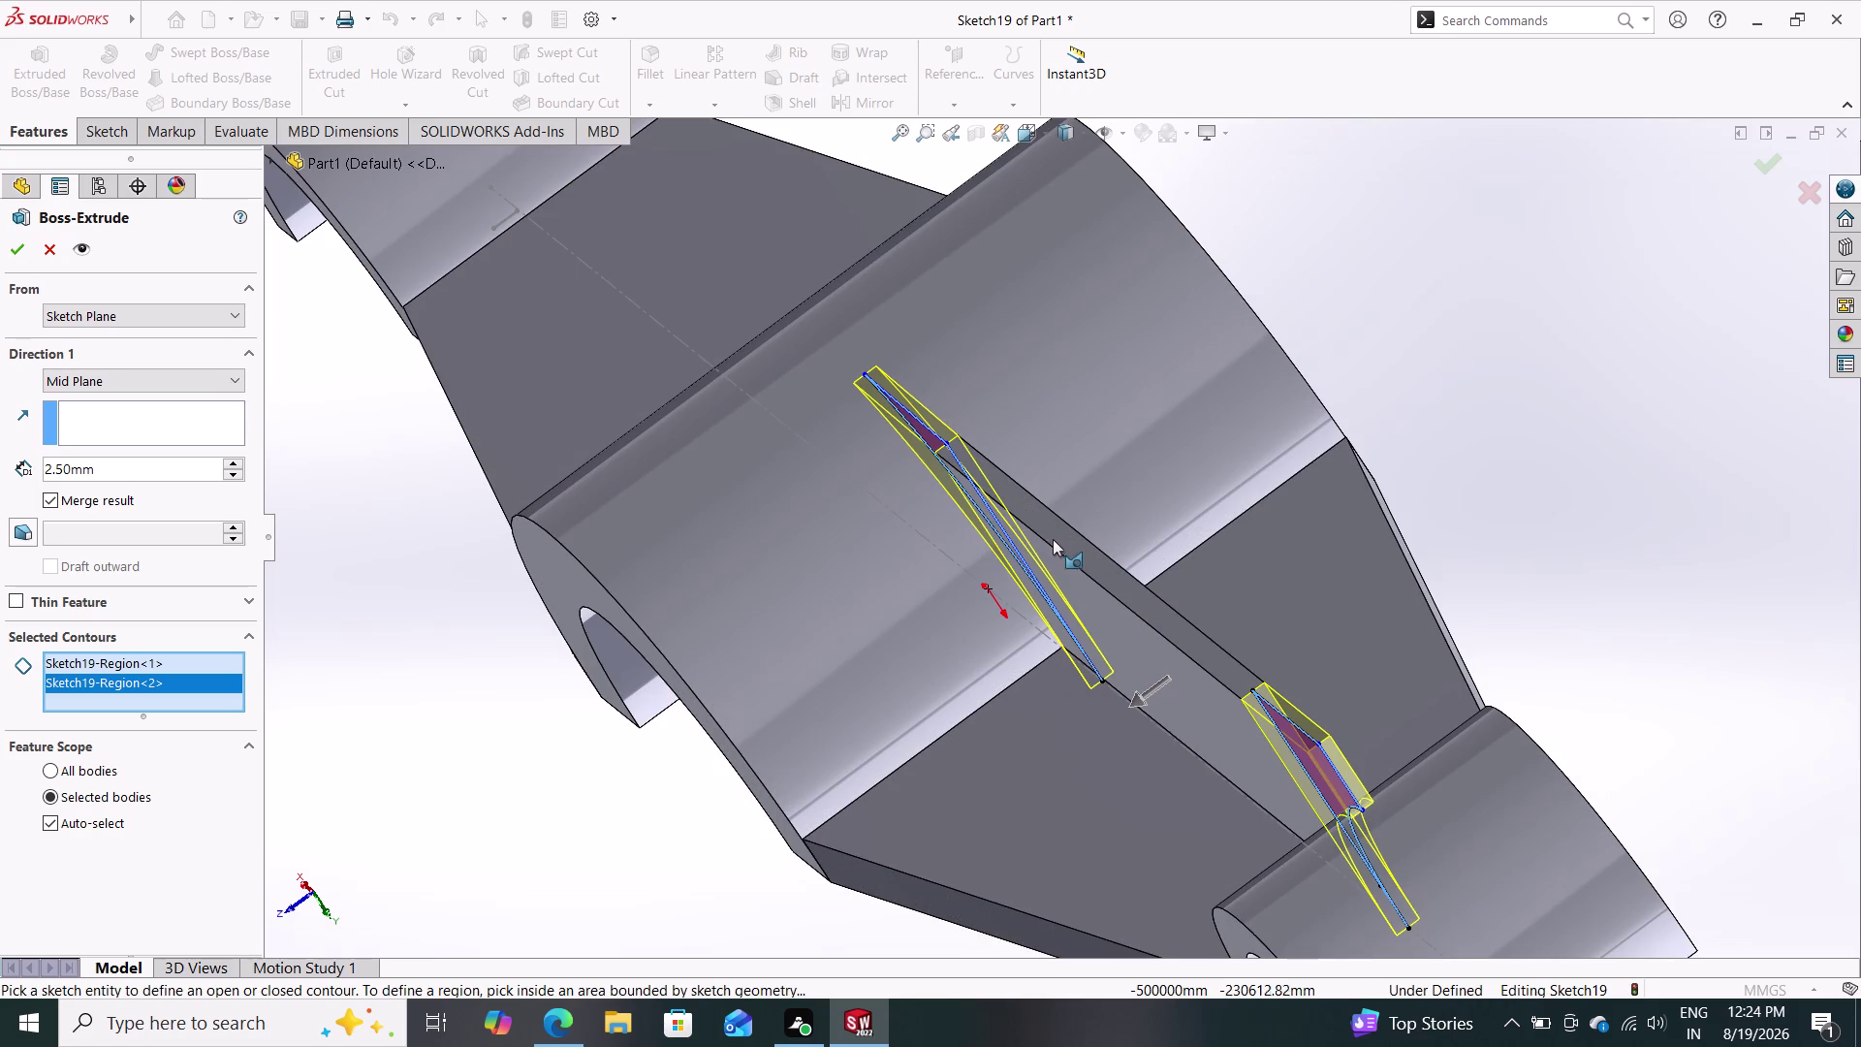
scroll(down, 3)
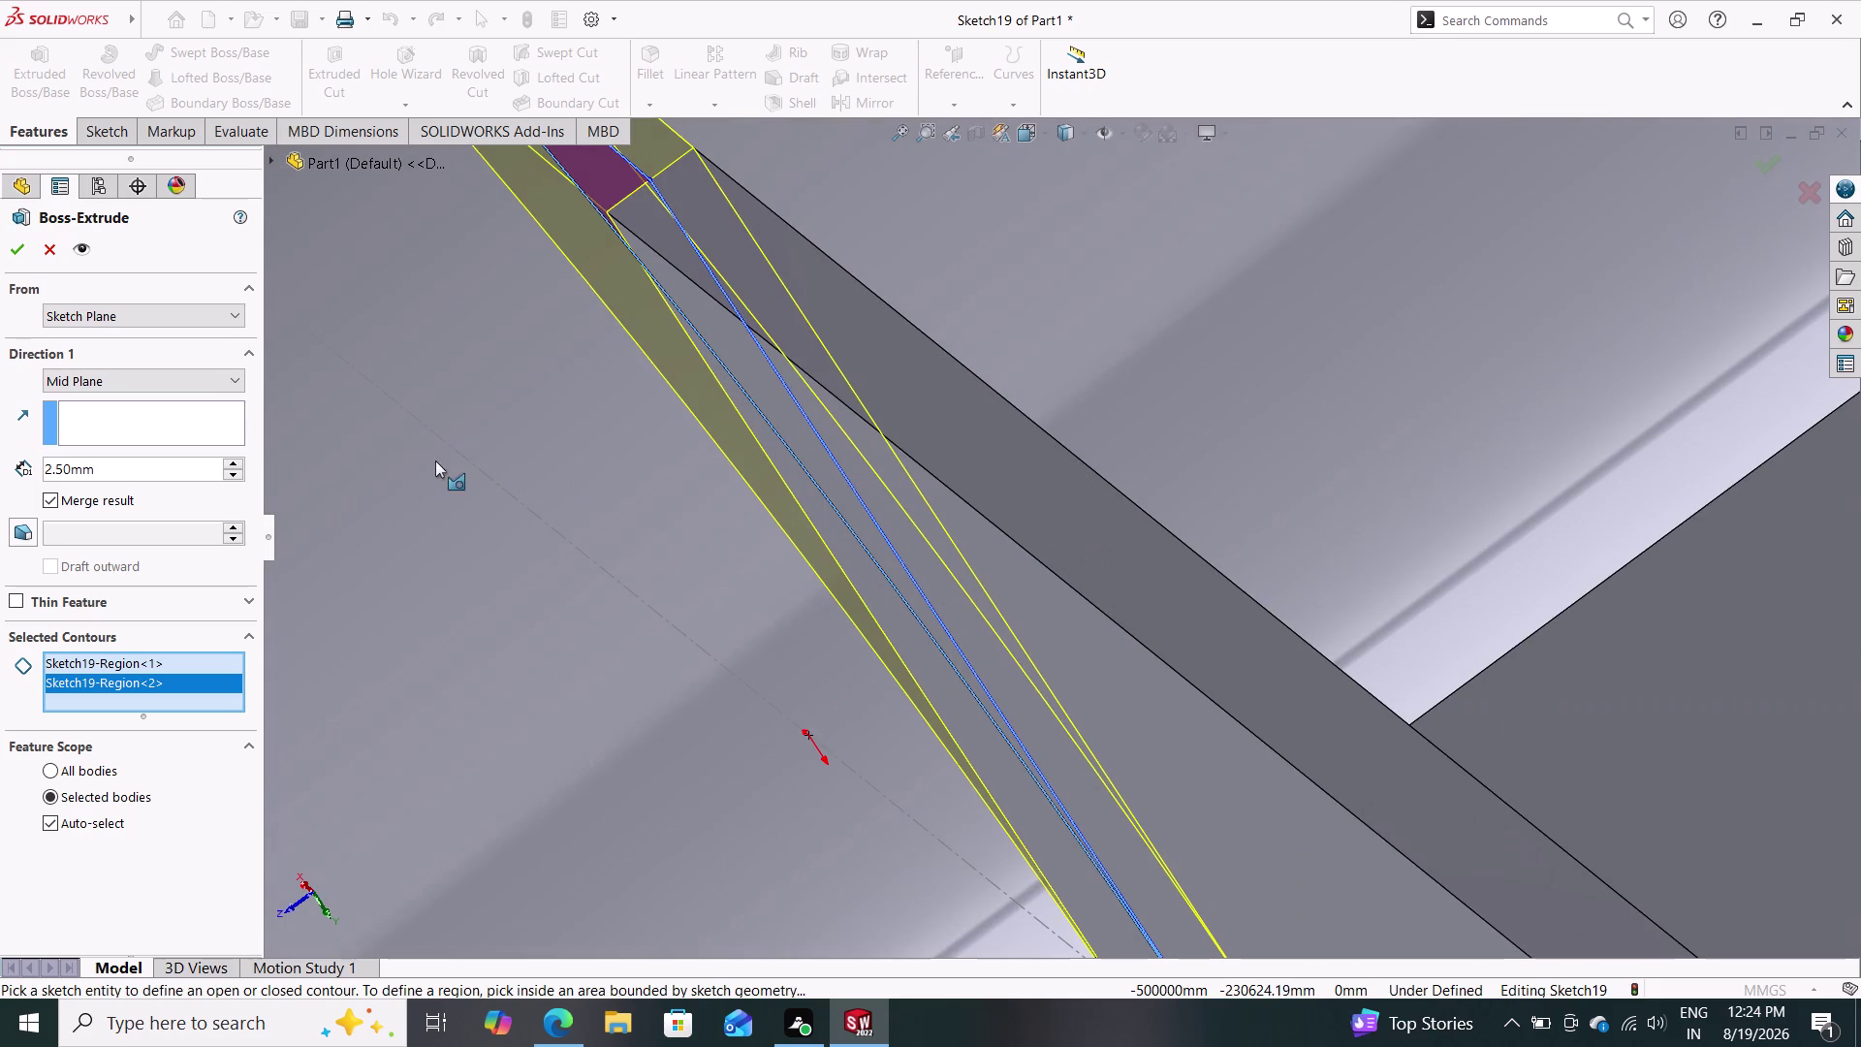
click(19, 246)
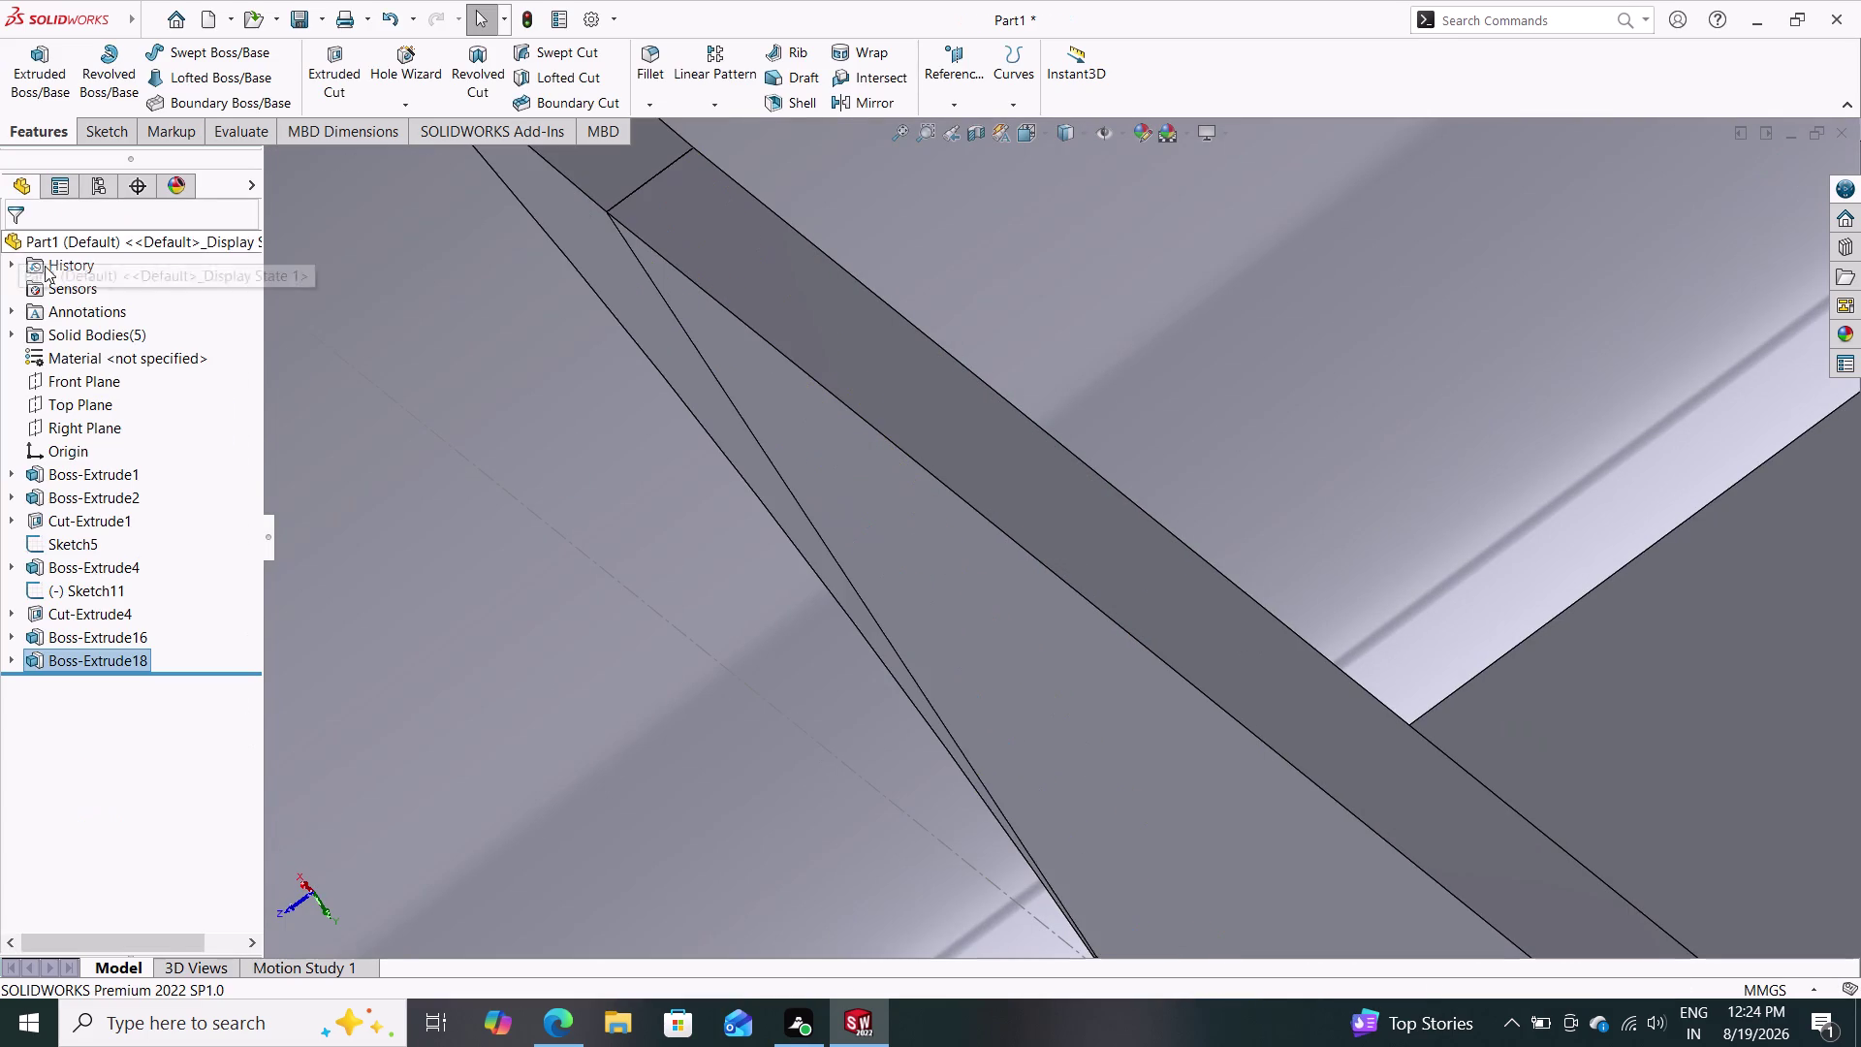
scroll(up, 3)
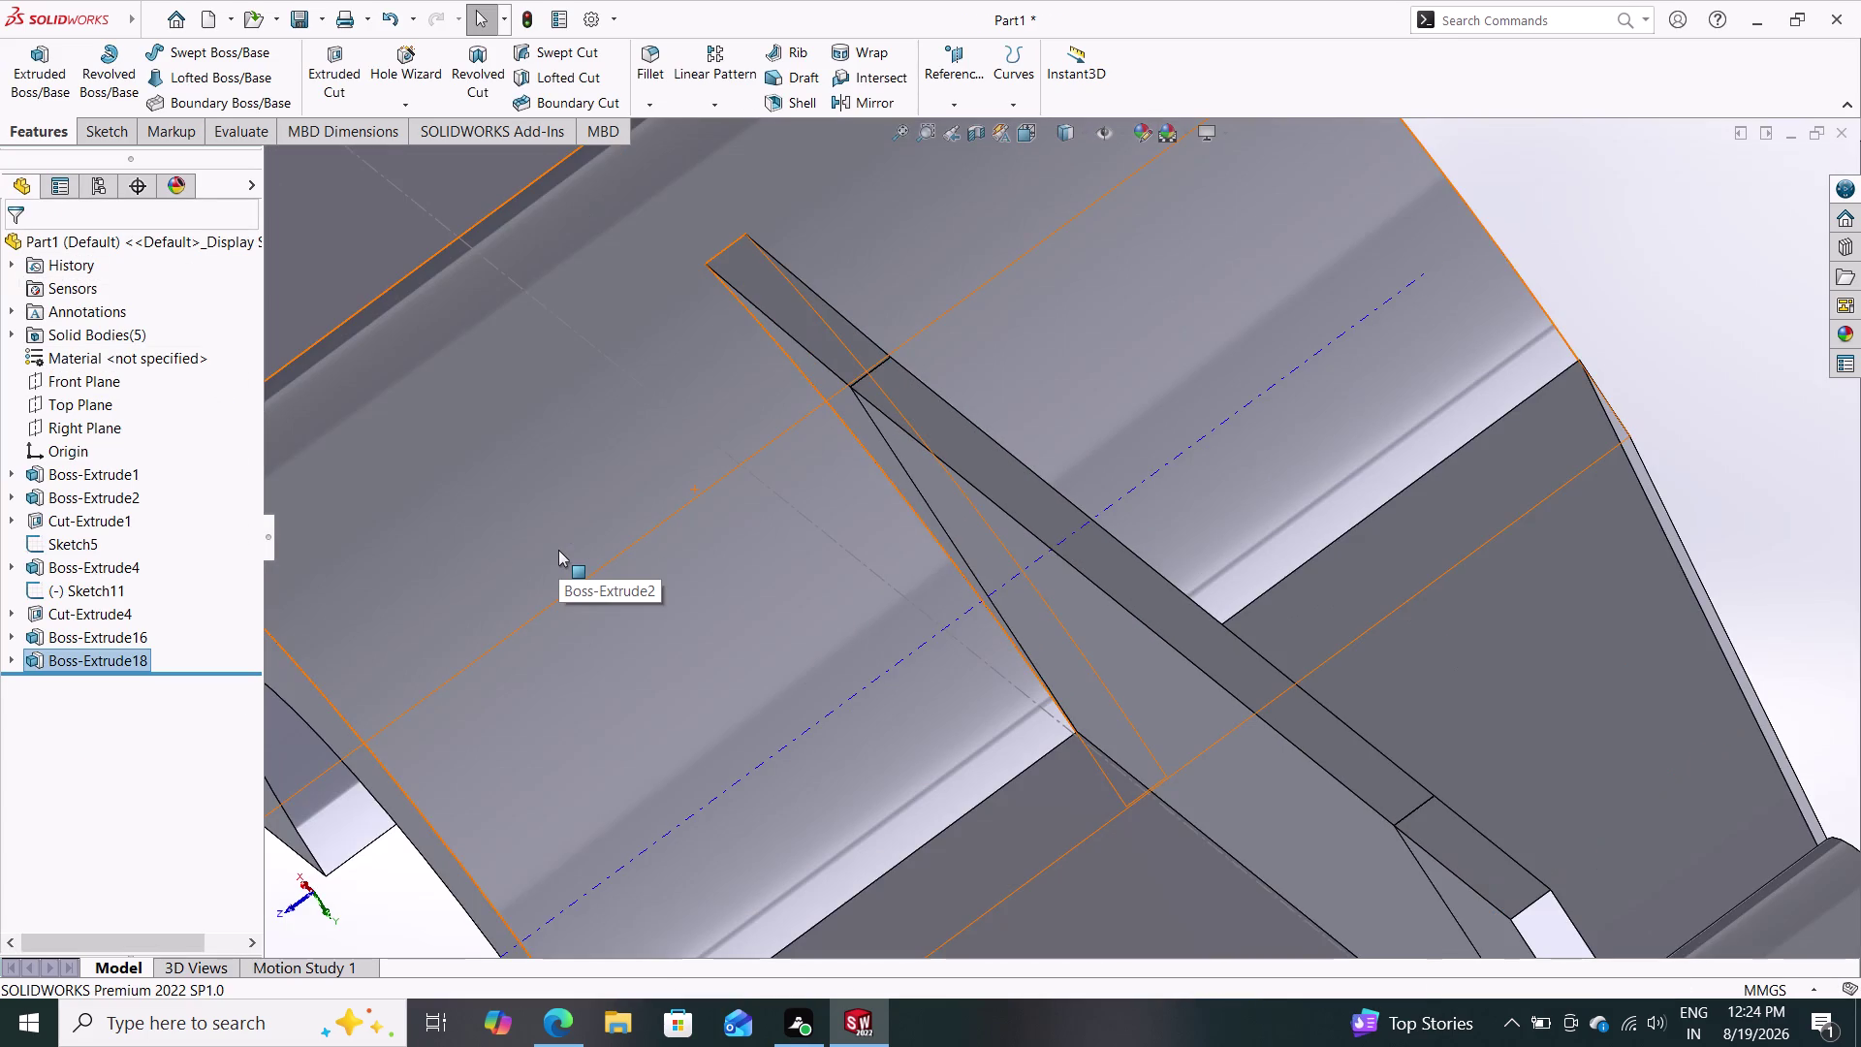
scroll(up, 3)
middle_drag(779, 839, 814, 842)
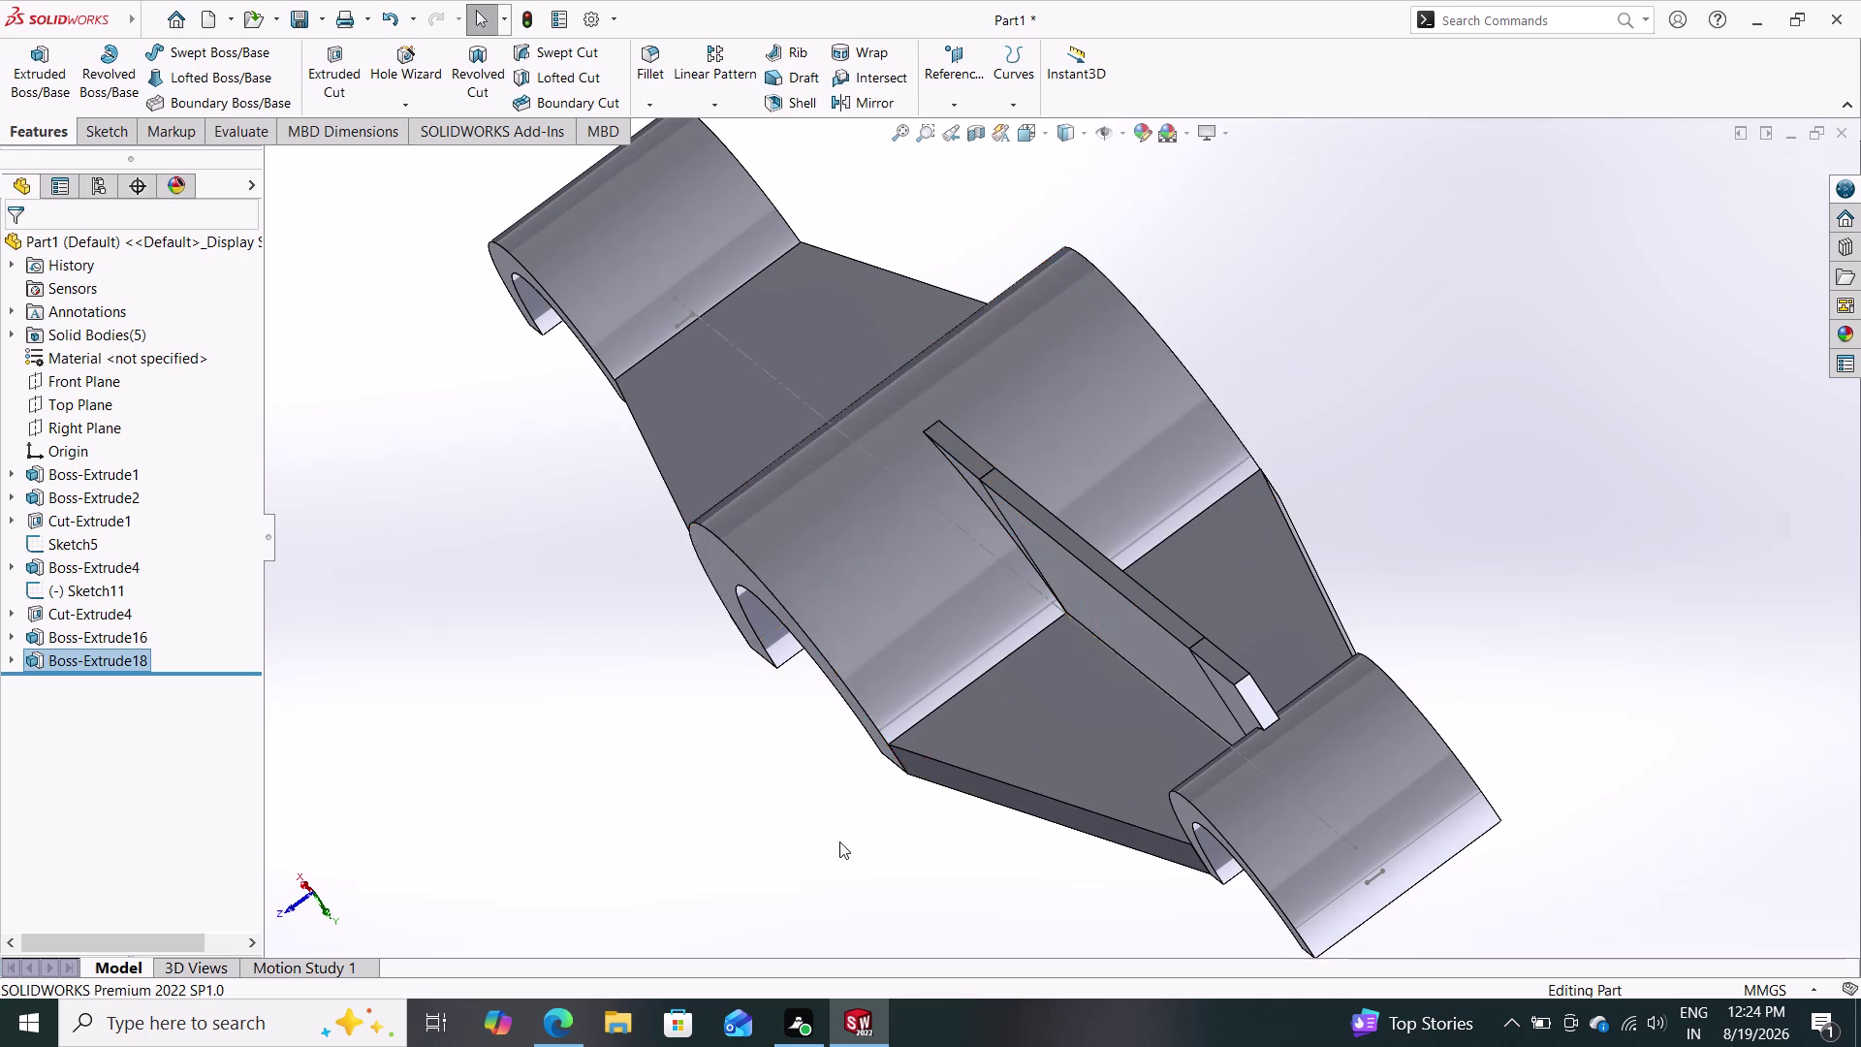
middle_drag(813, 841, 947, 783)
middle_drag(951, 780, 942, 720)
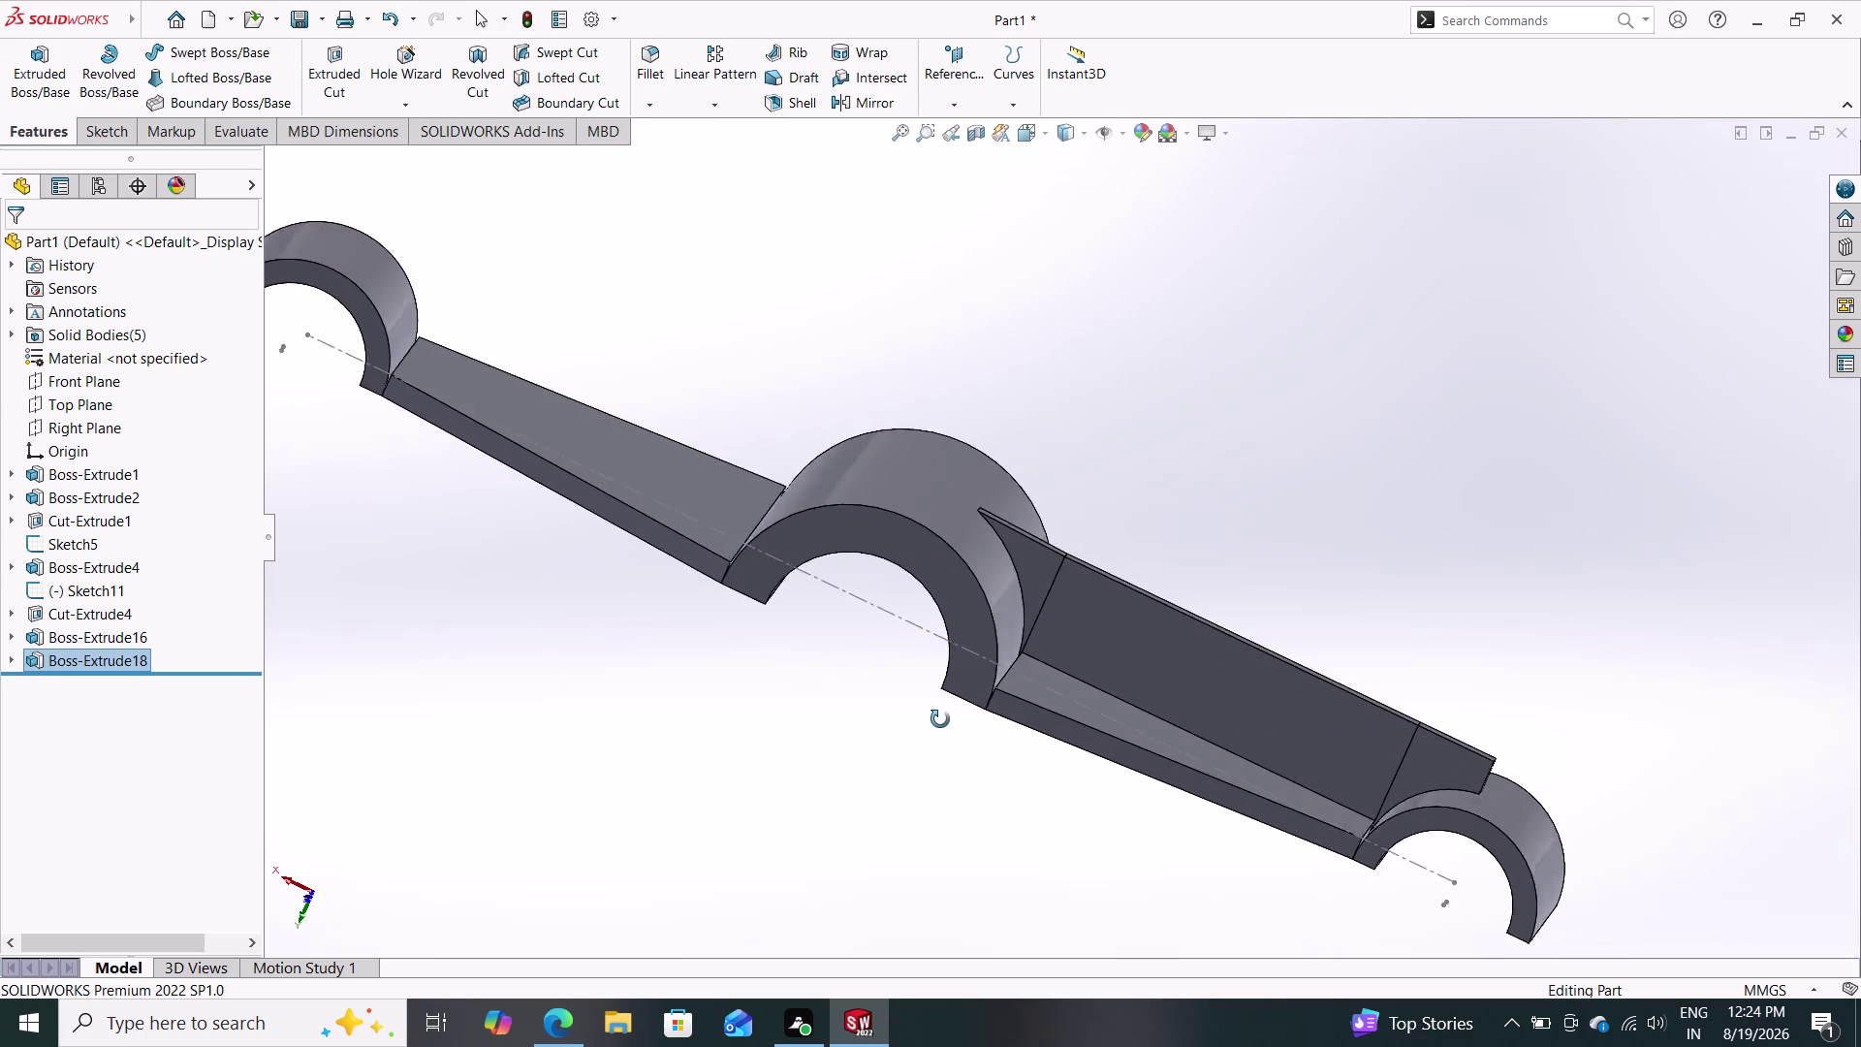
middle_drag(942, 719, 980, 727)
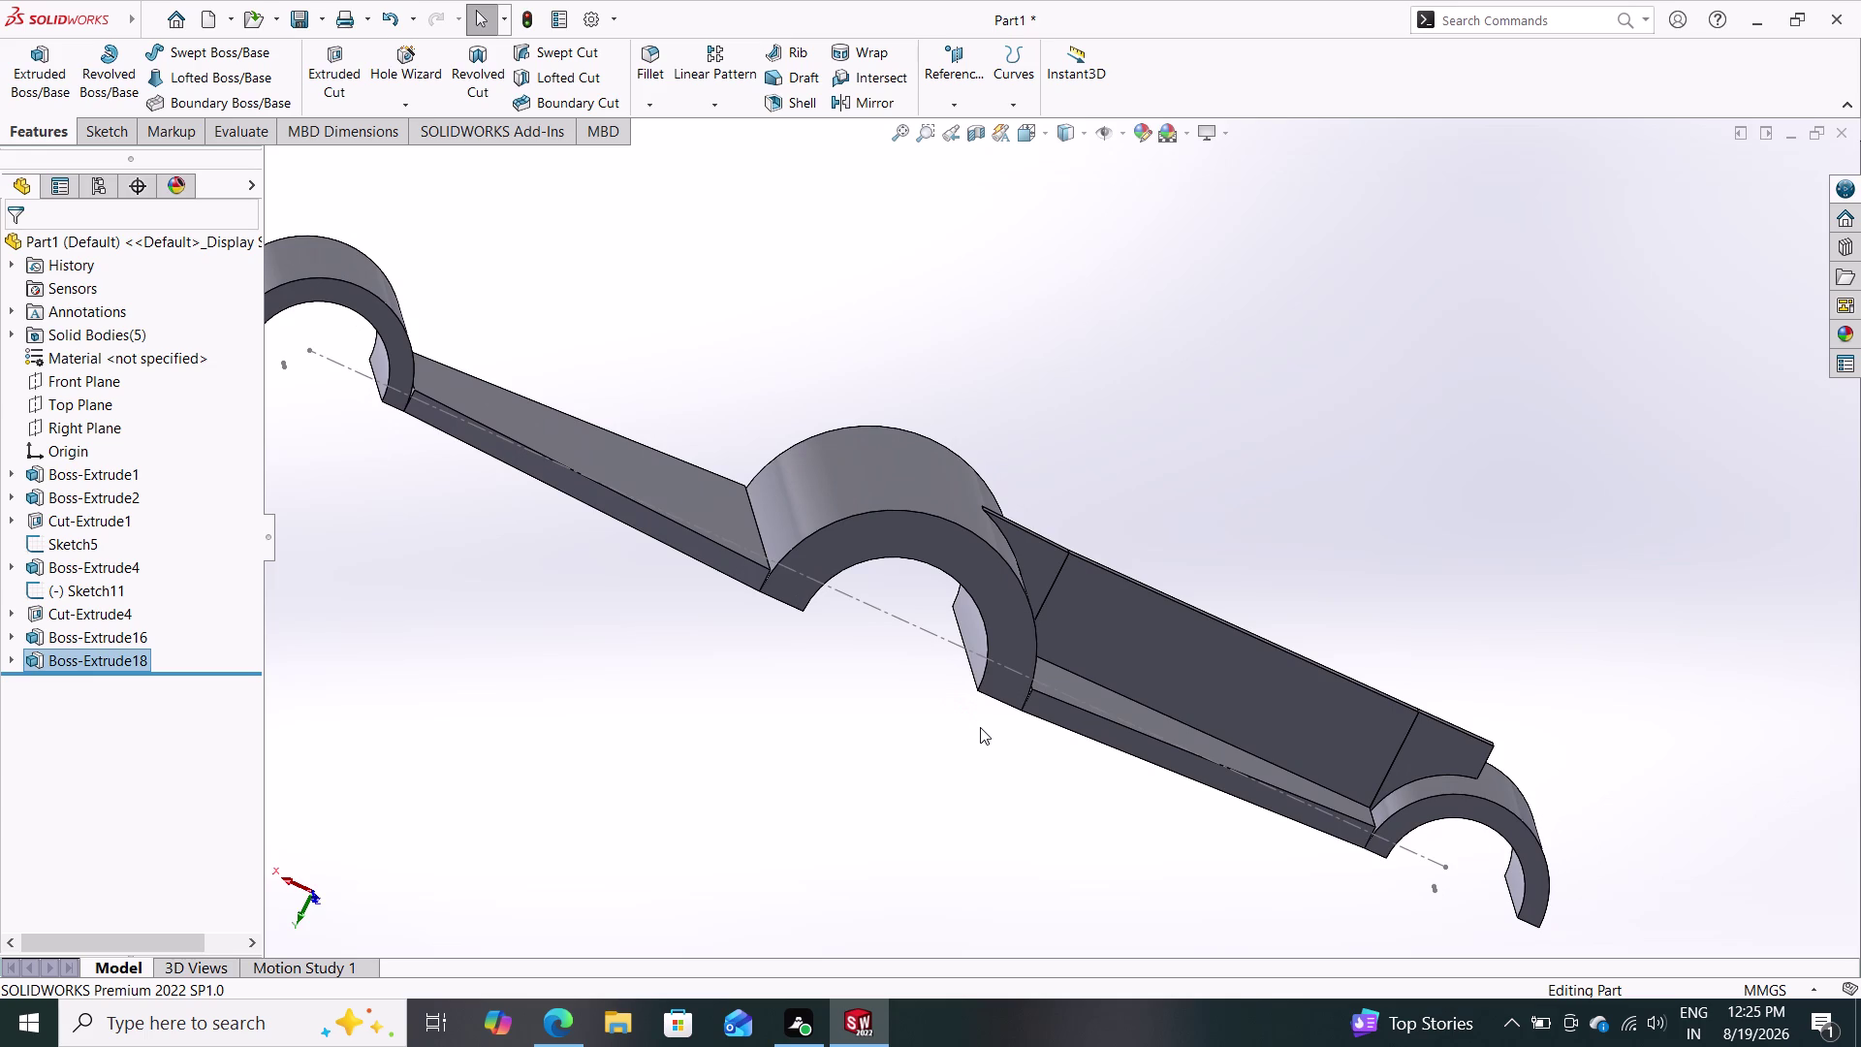
drag(825, 608, 432, 371)
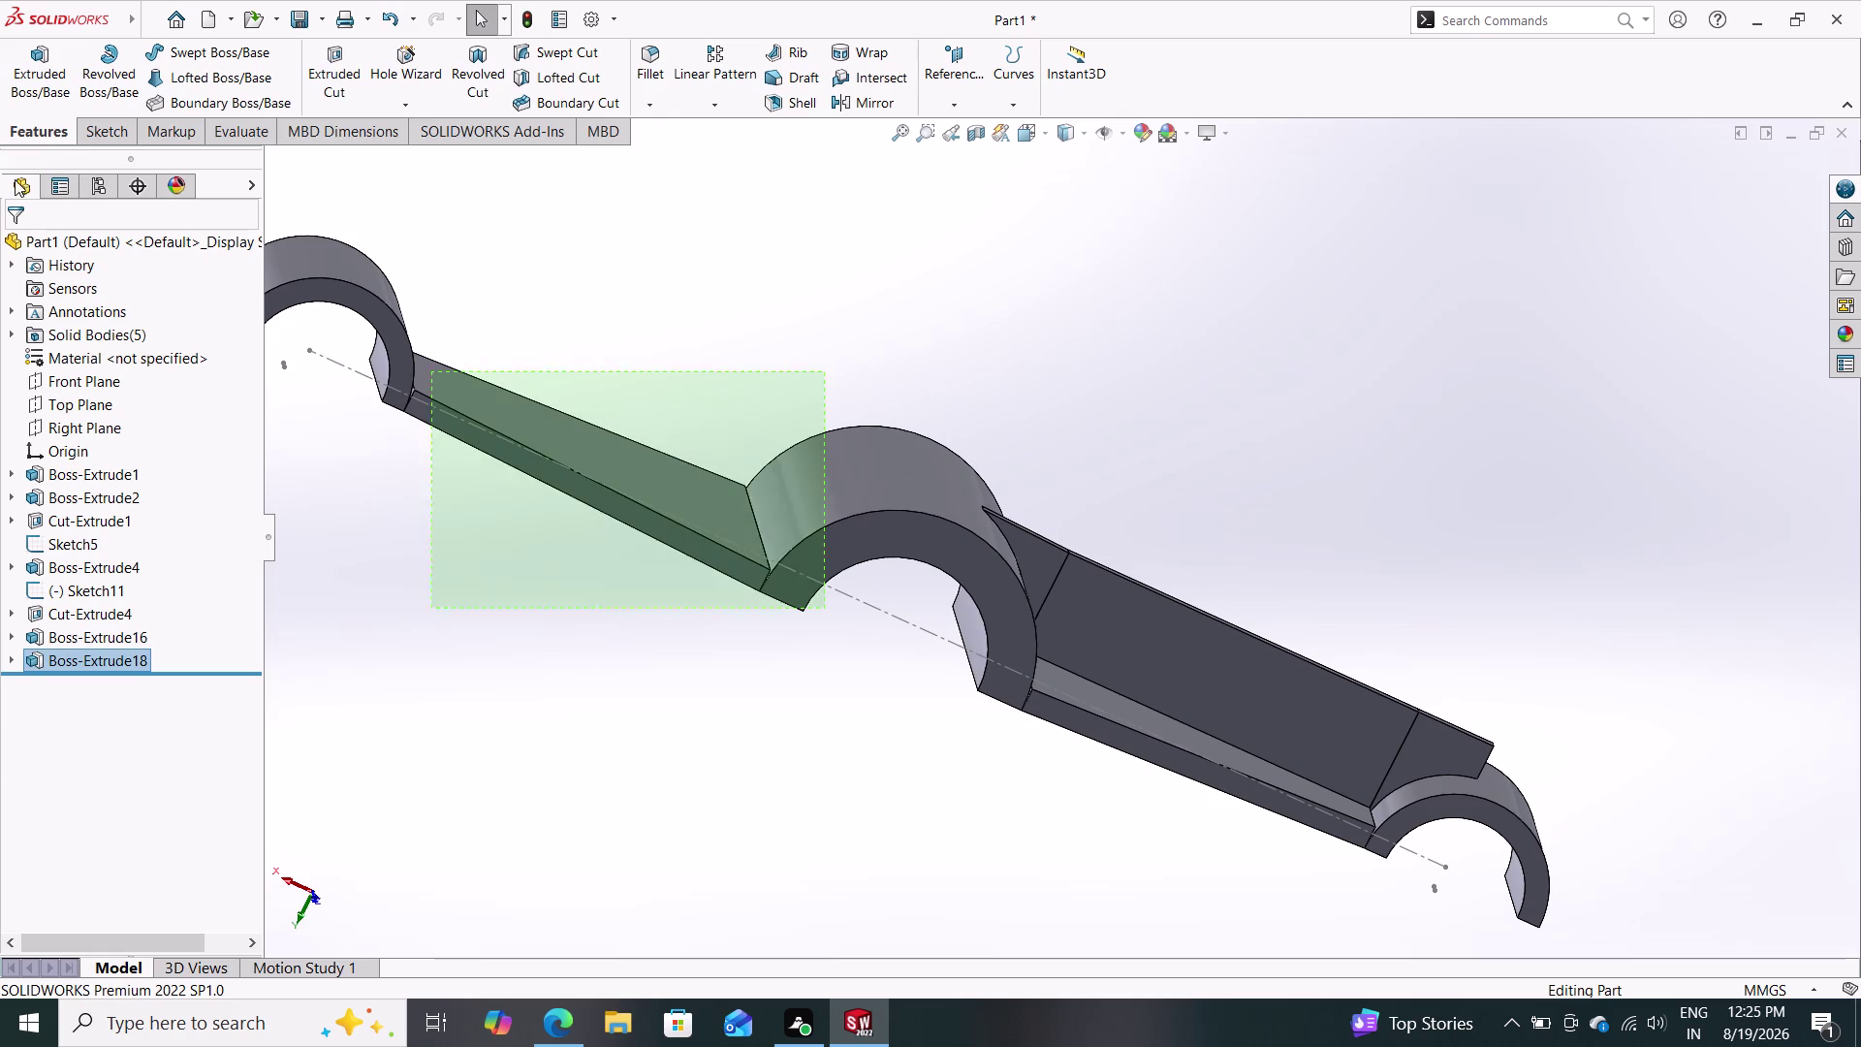
Start a new sketch on the arm face between the left and middle arches.
click(107, 130)
click(183, 48)
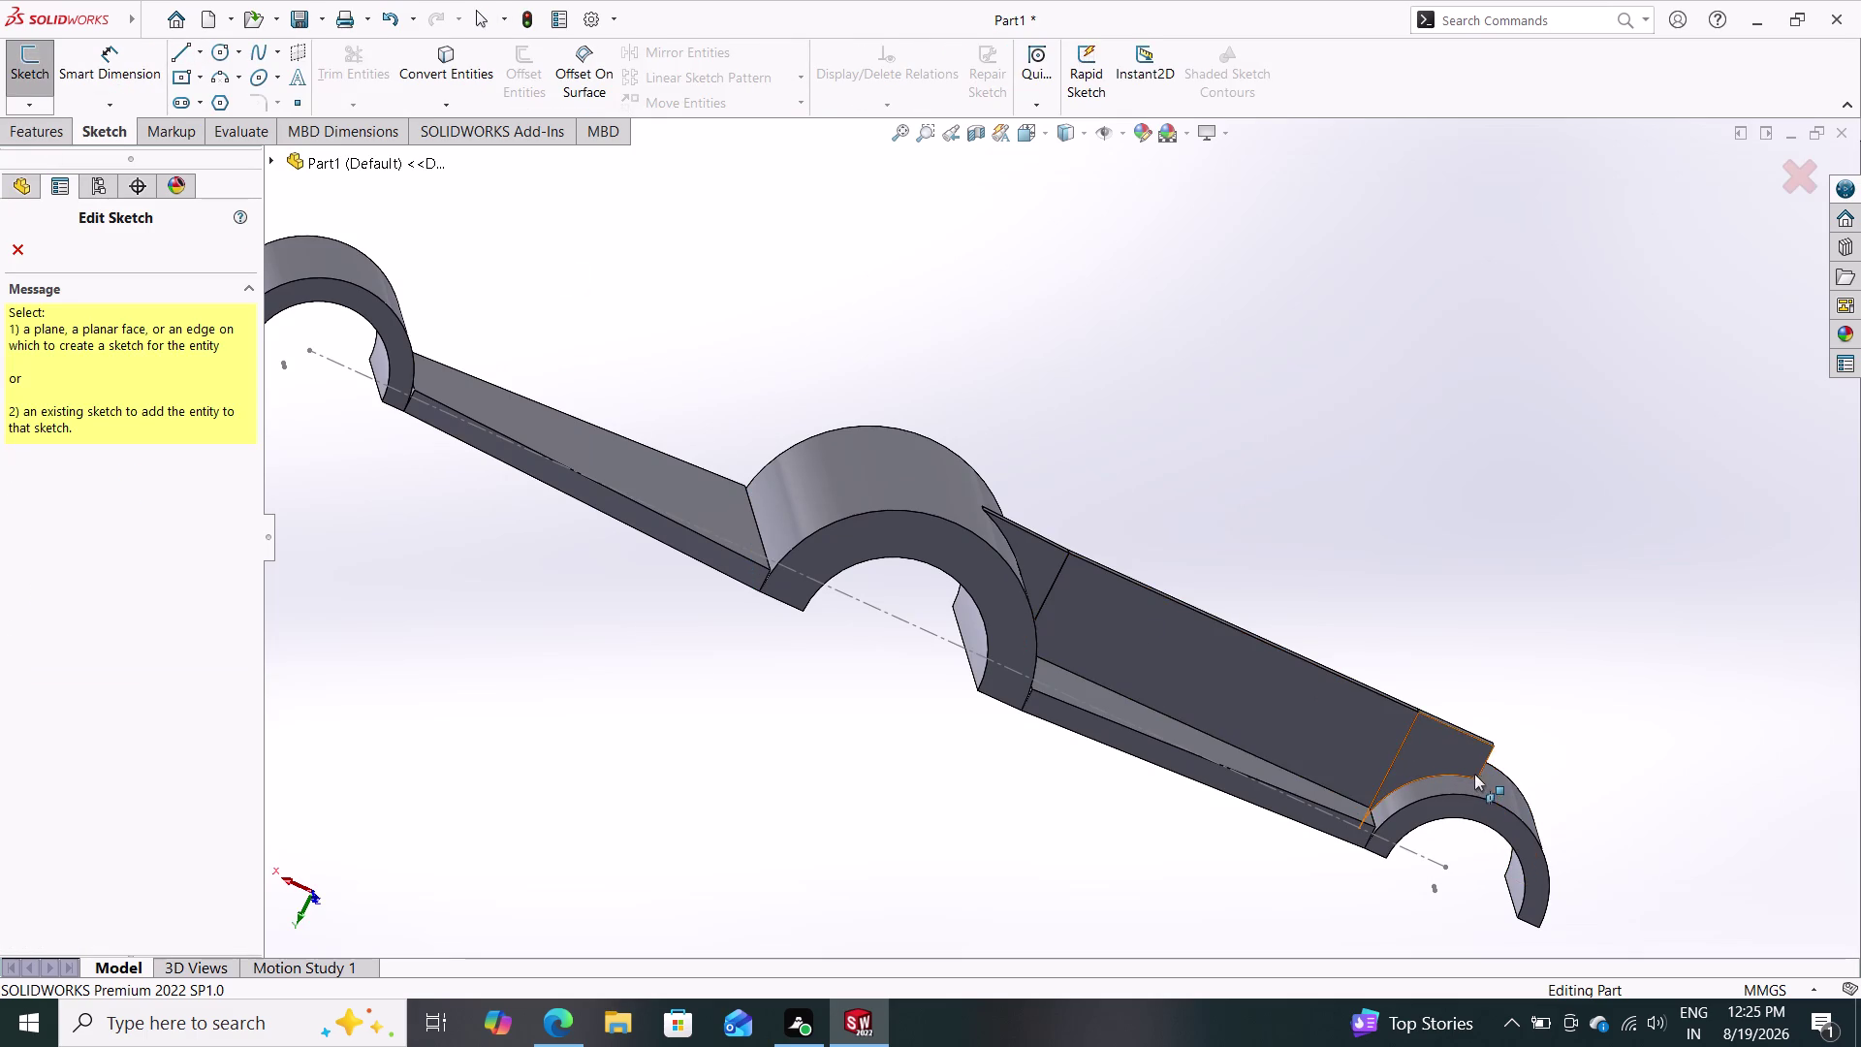
click(176, 47)
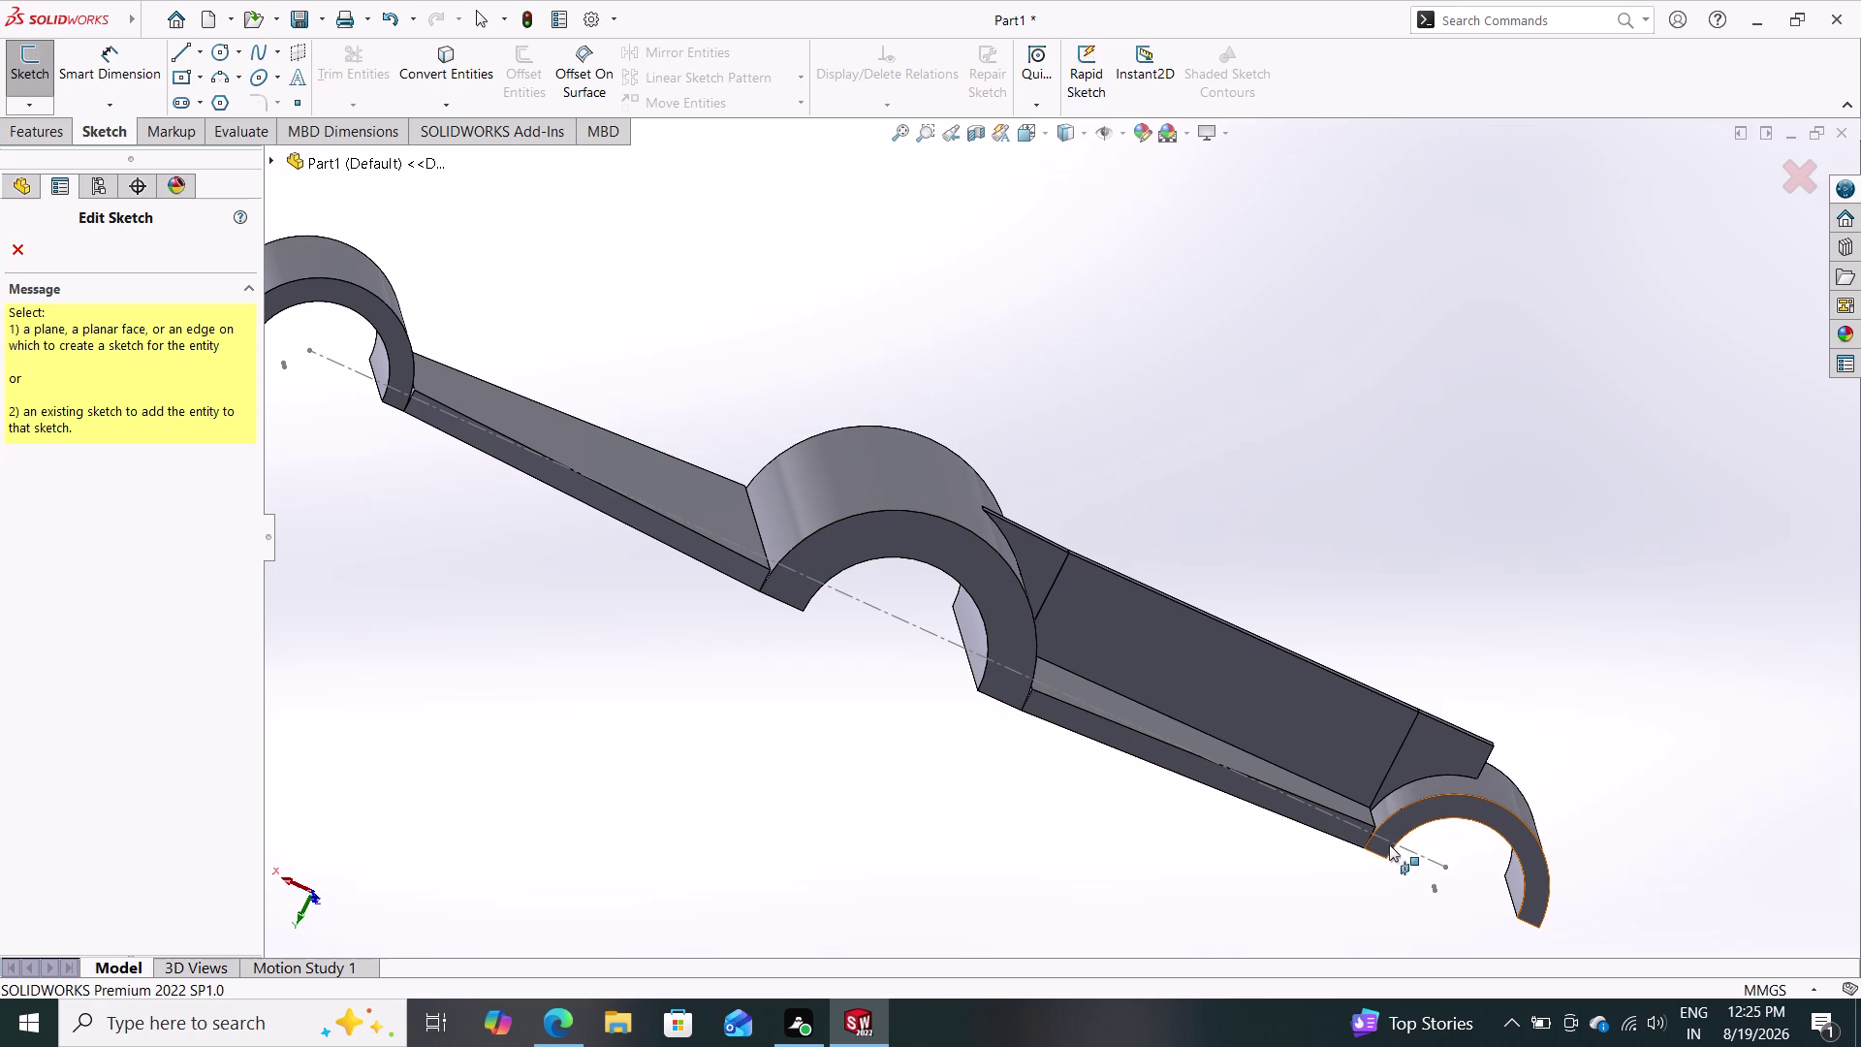
click(1422, 823)
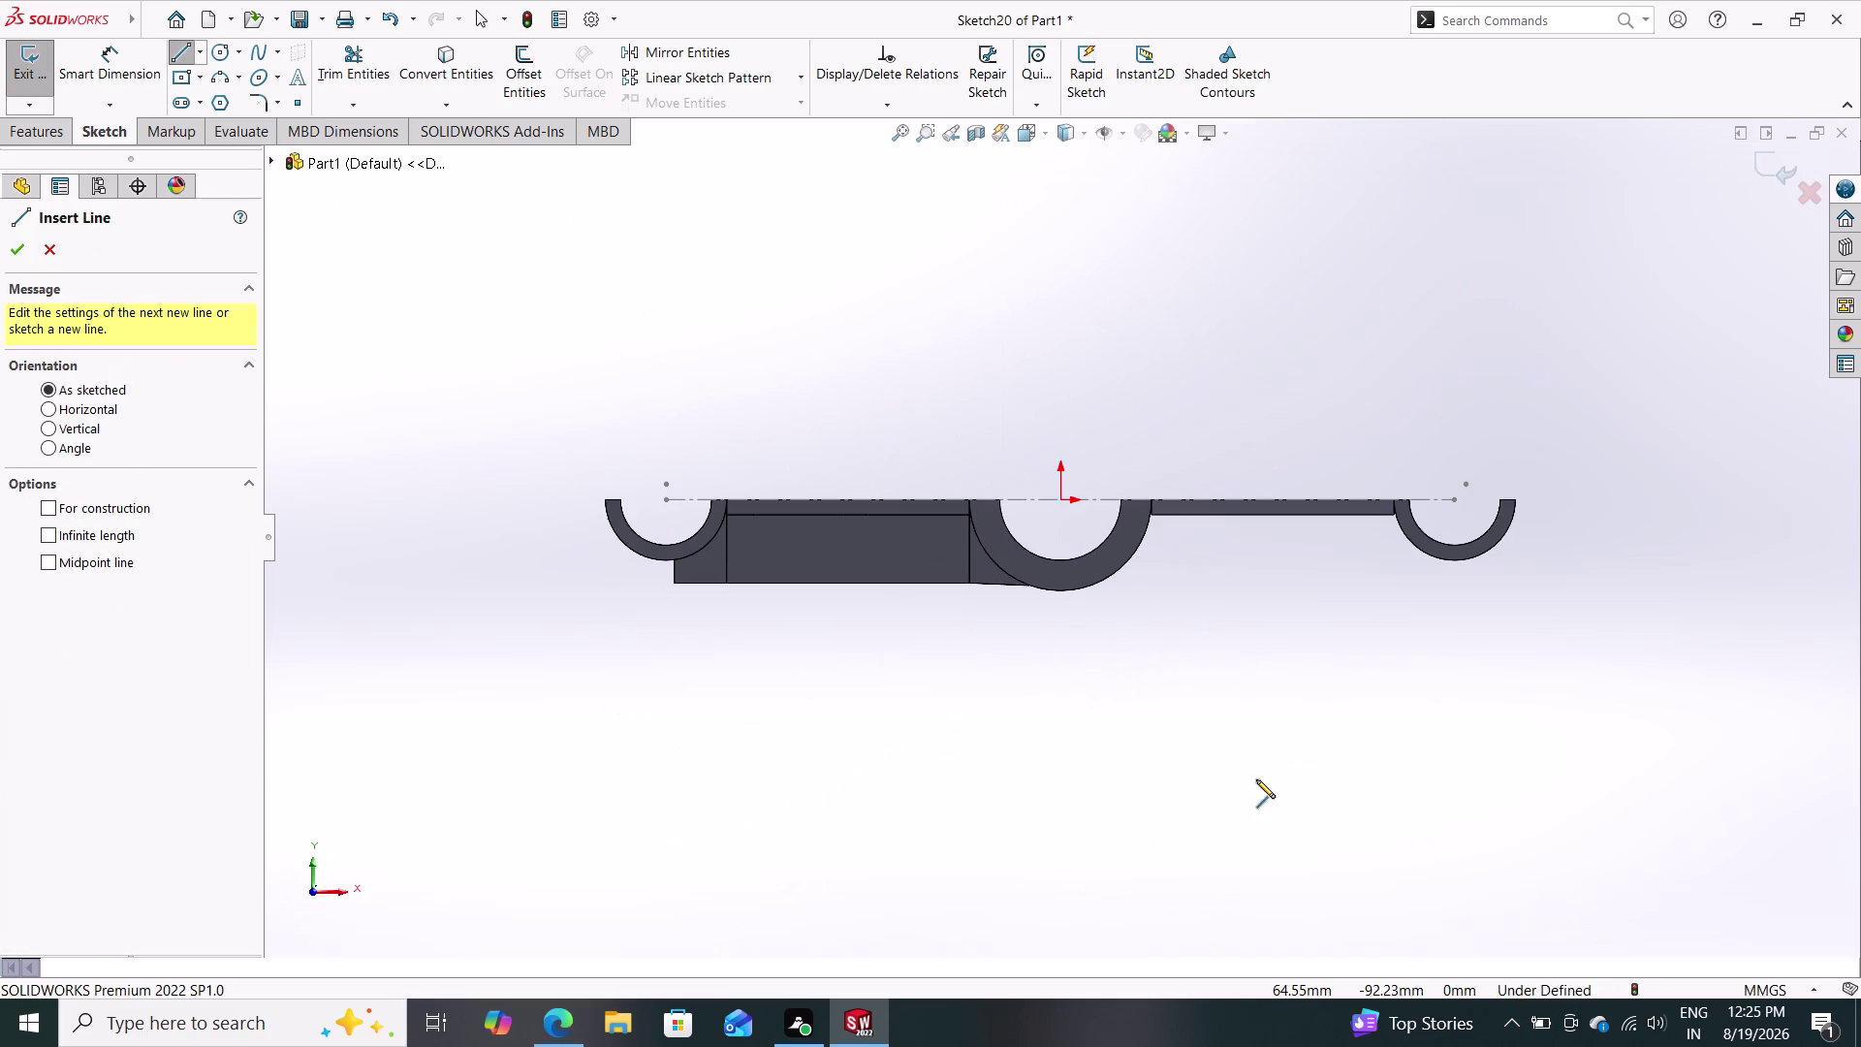
key(Escape)
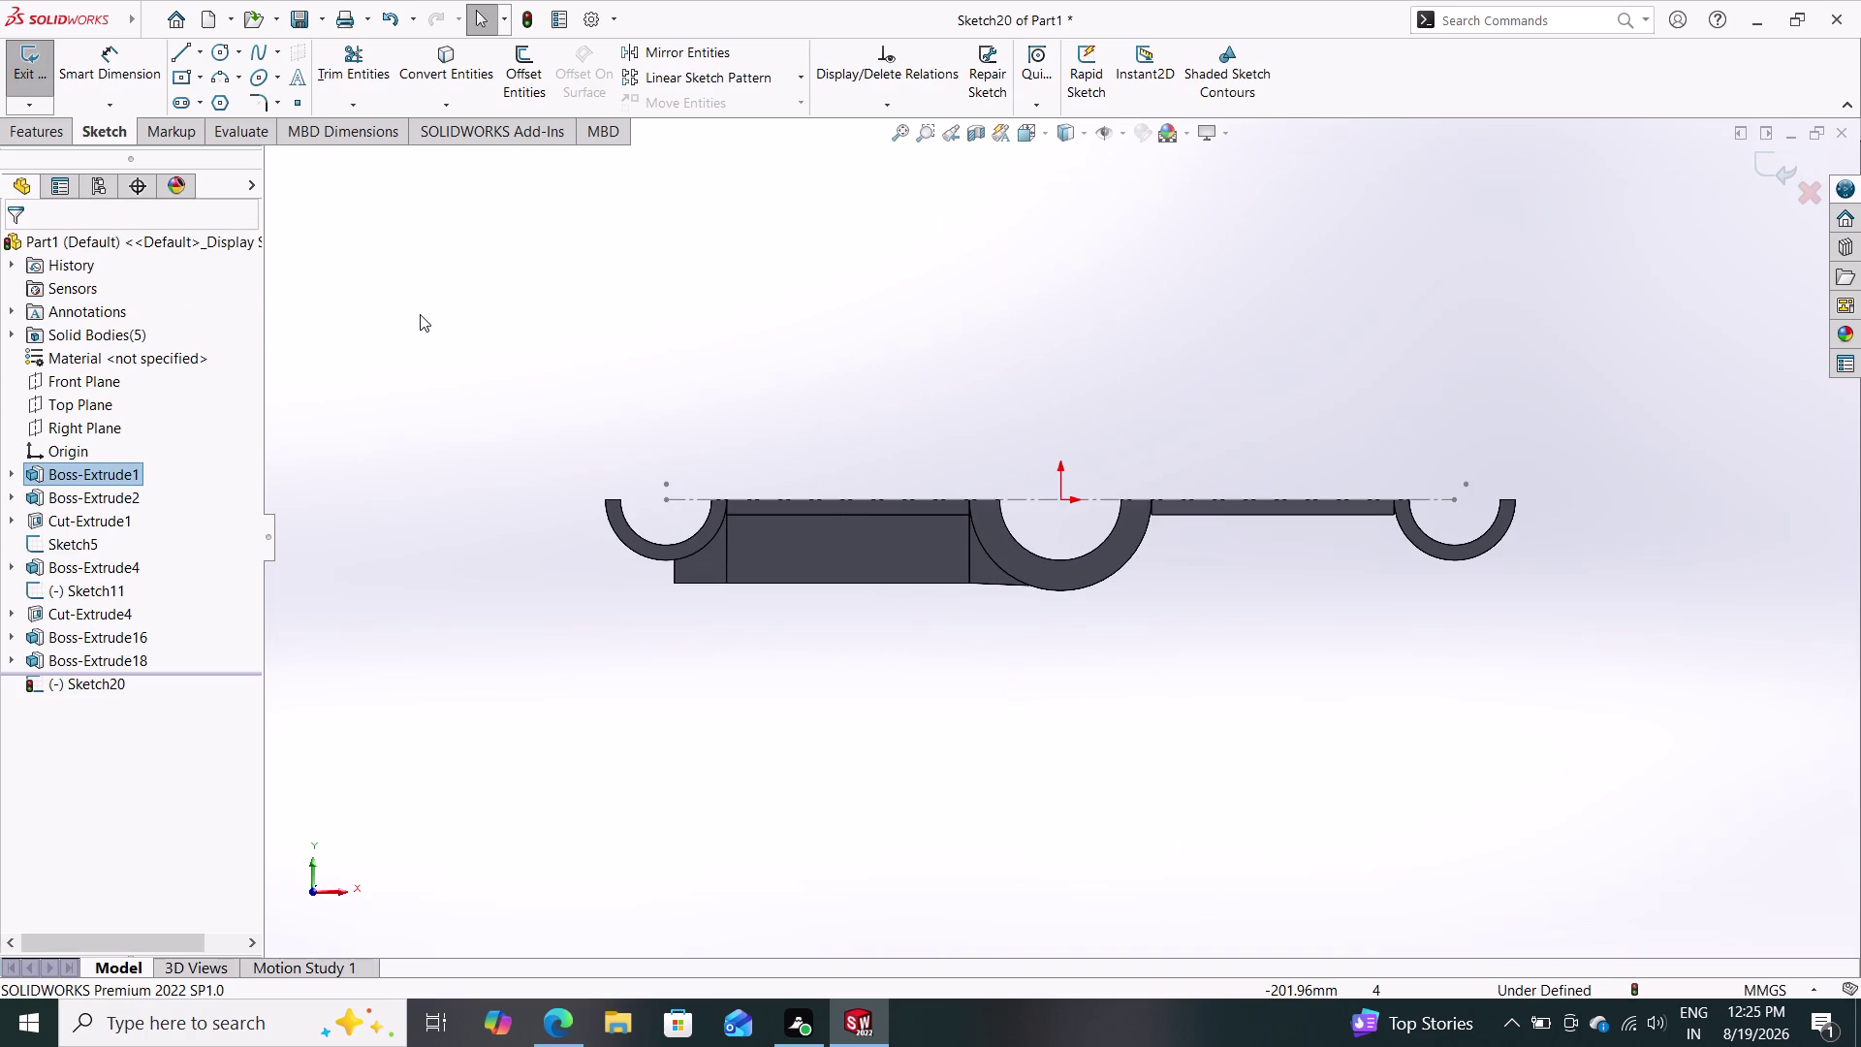
Draw the sloped line from the left arm's lower corner to beneath the middle arch.
click(169, 52)
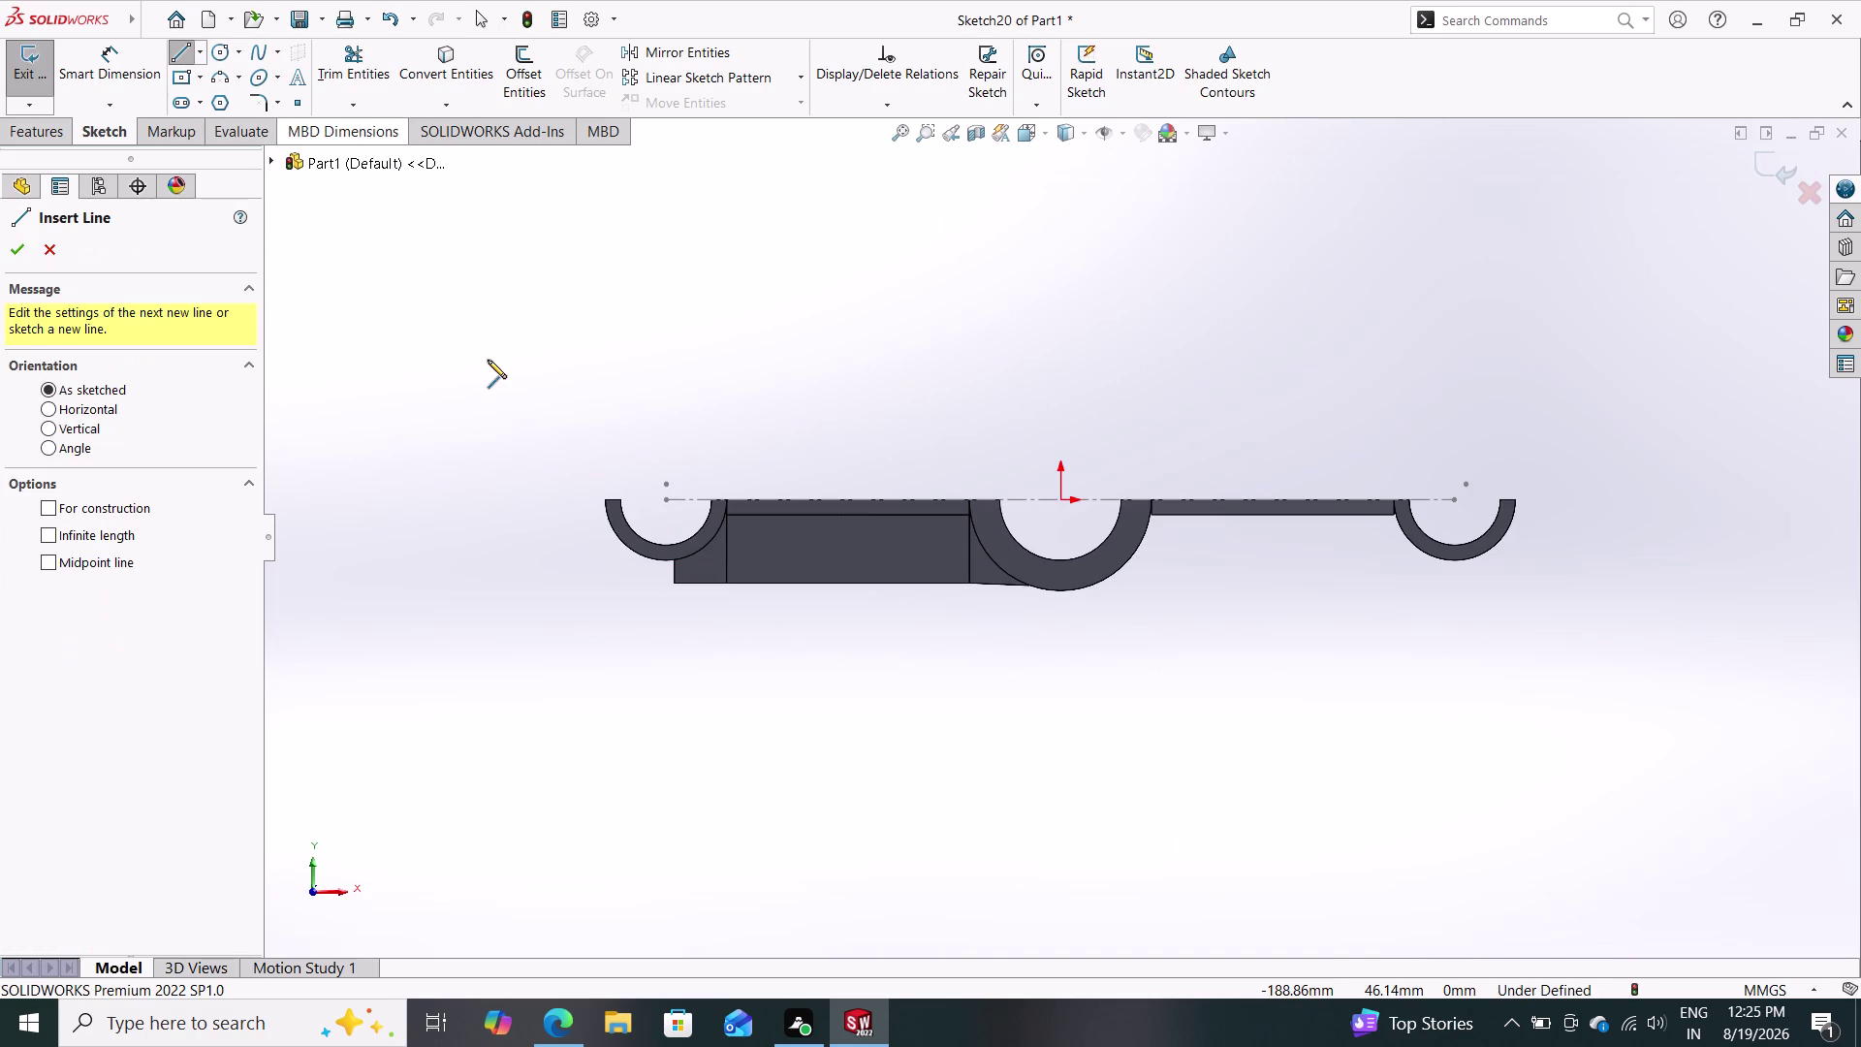
click(674, 562)
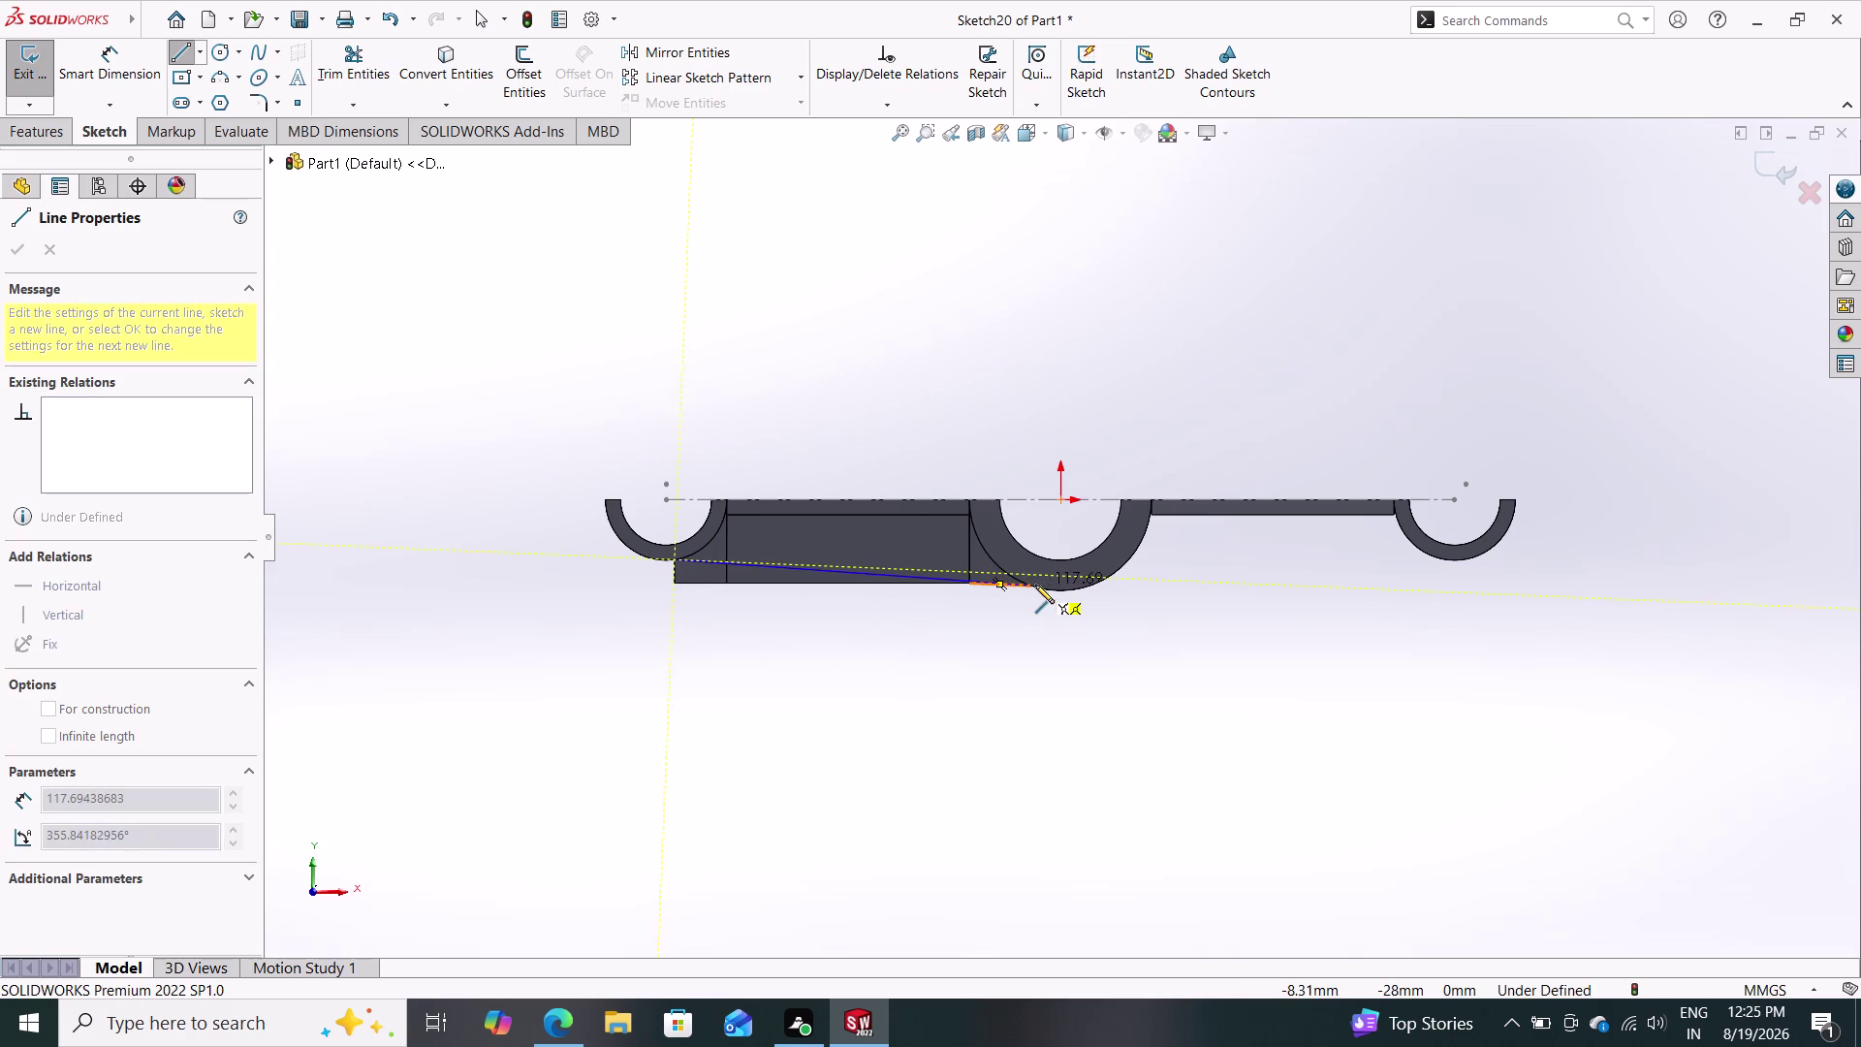
click(1033, 587)
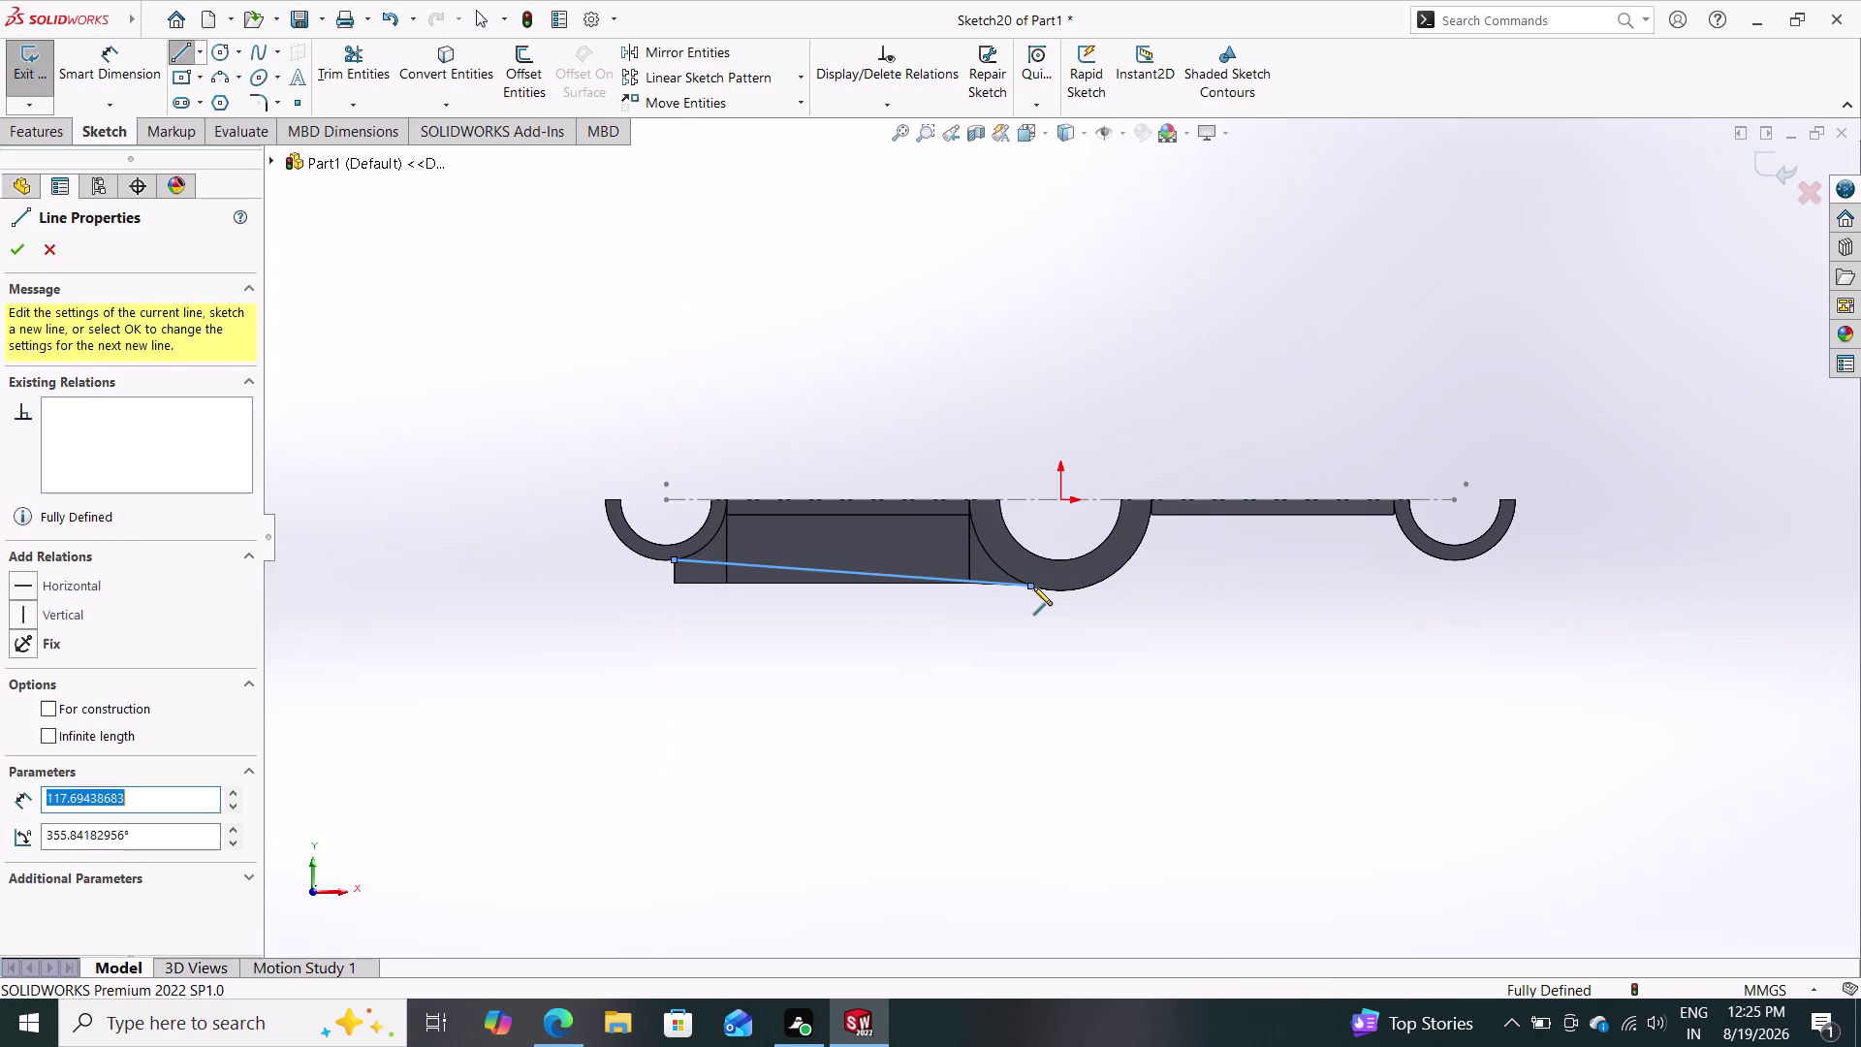
key(Escape)
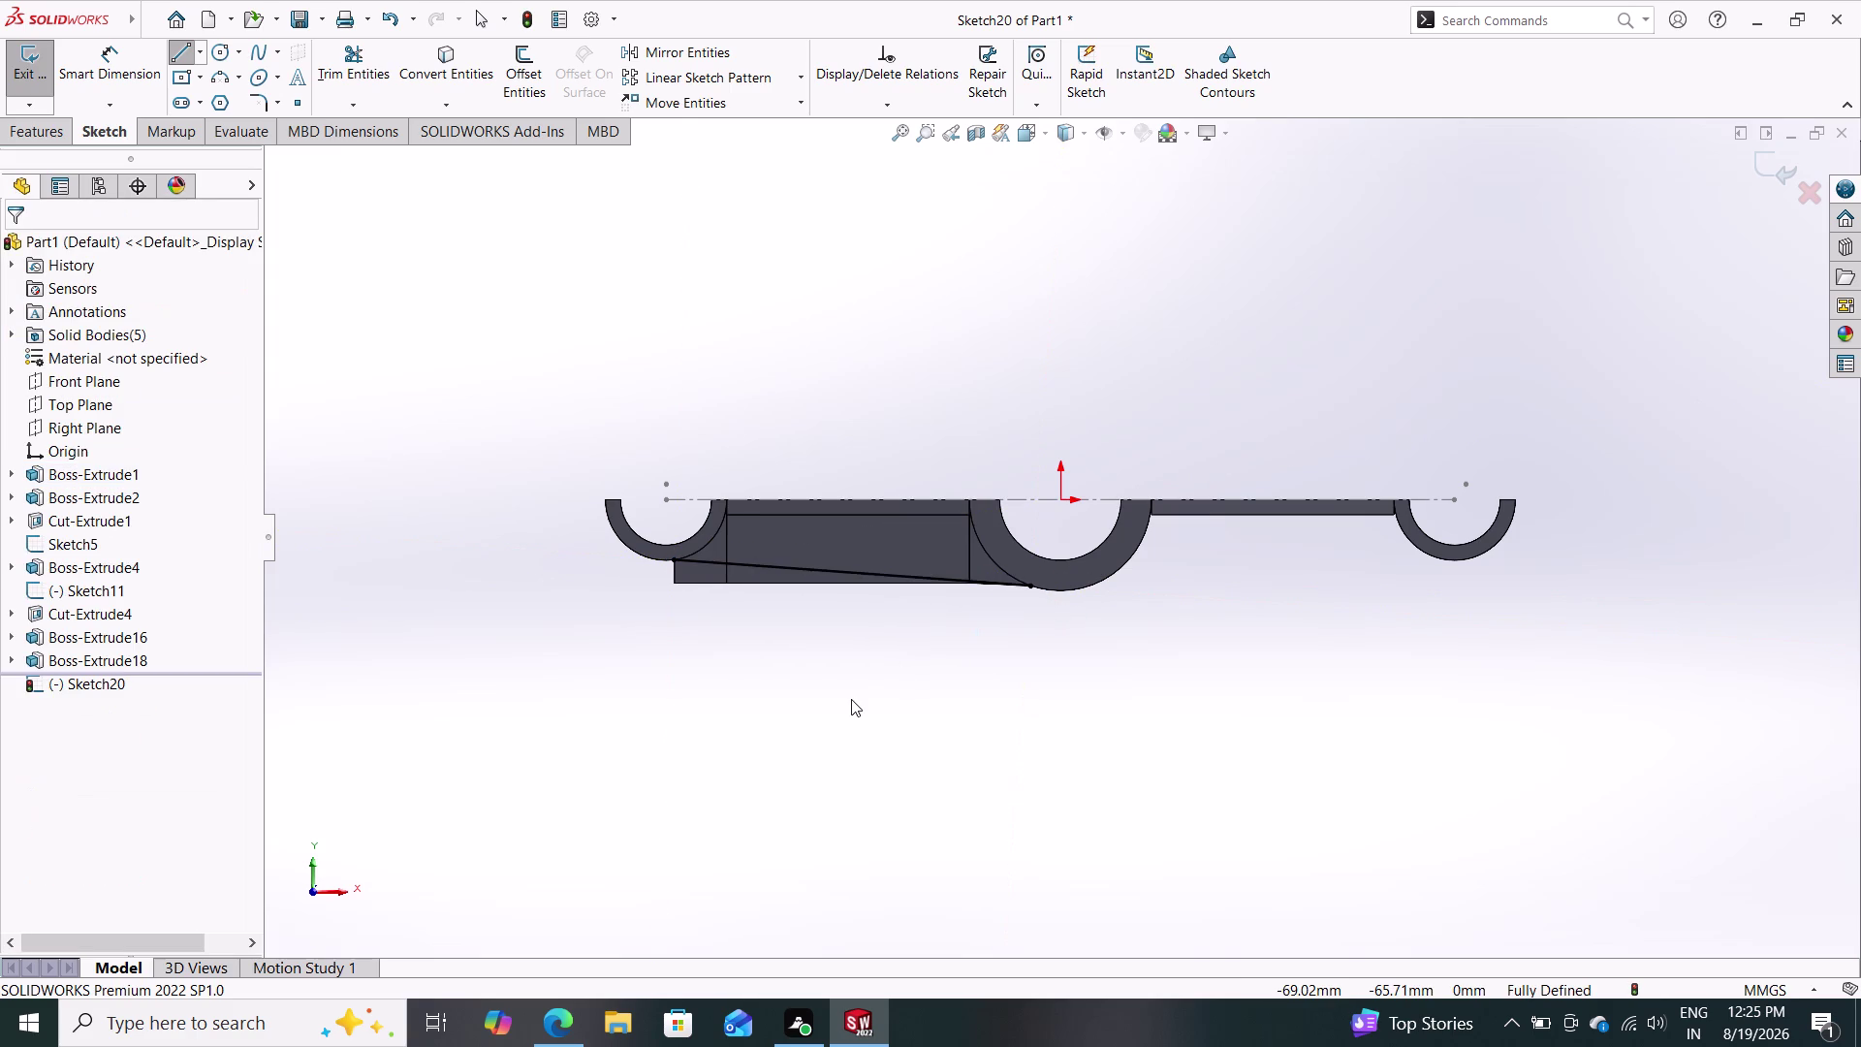
scroll(down, 3)
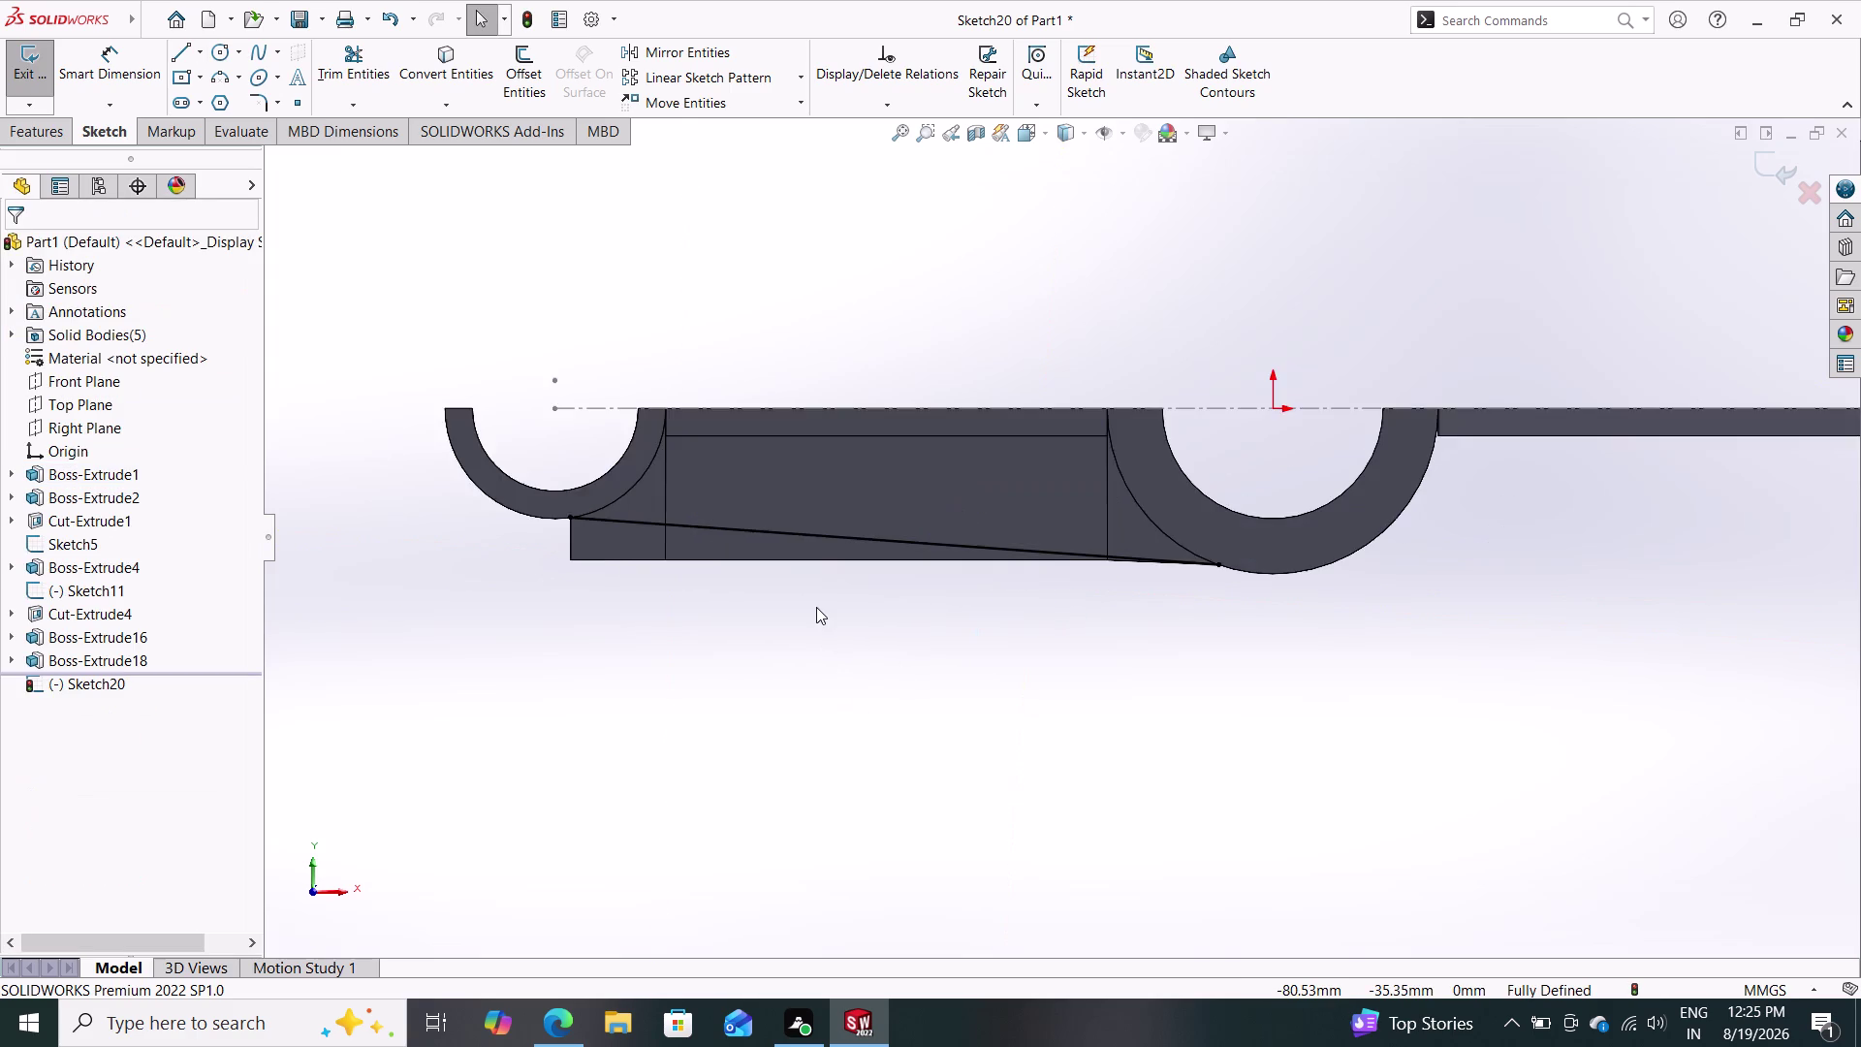
scroll(up, 3)
scroll(down, 3)
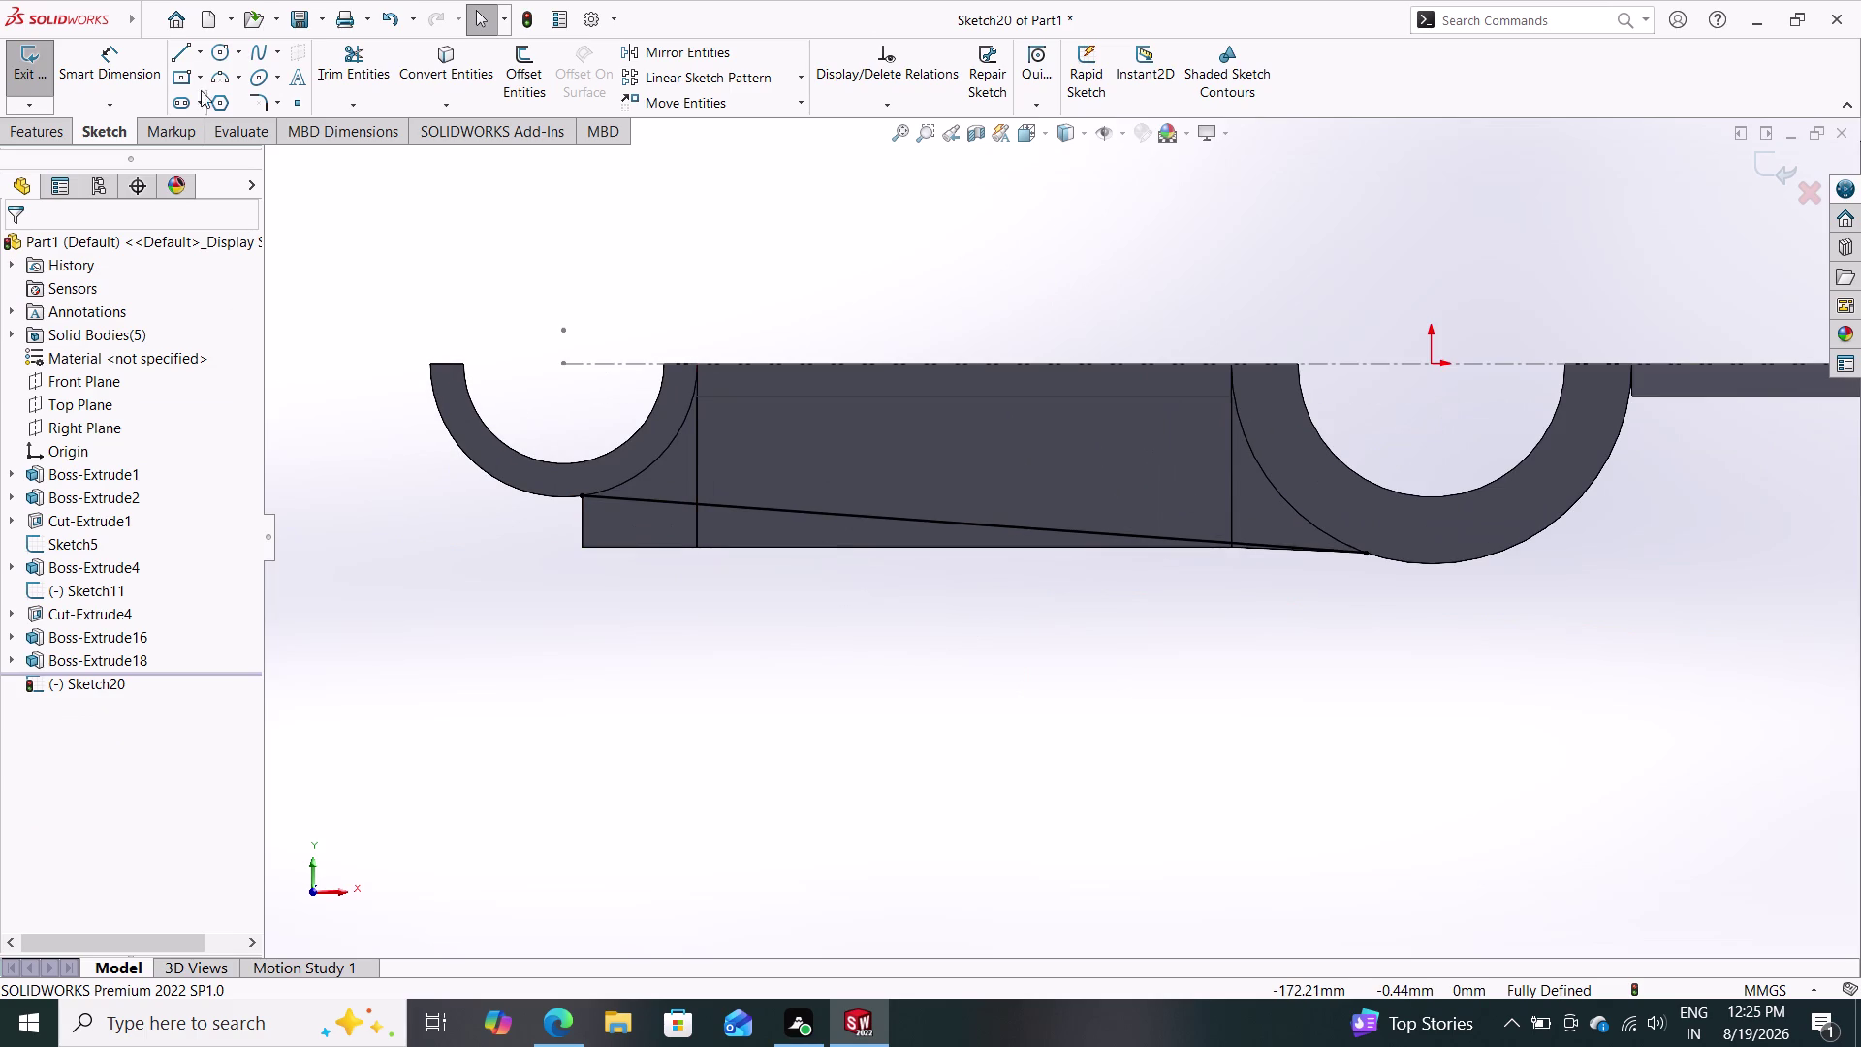
Add a short vertical line and a bottom horizontal line to close the wedge triangle.
click(181, 56)
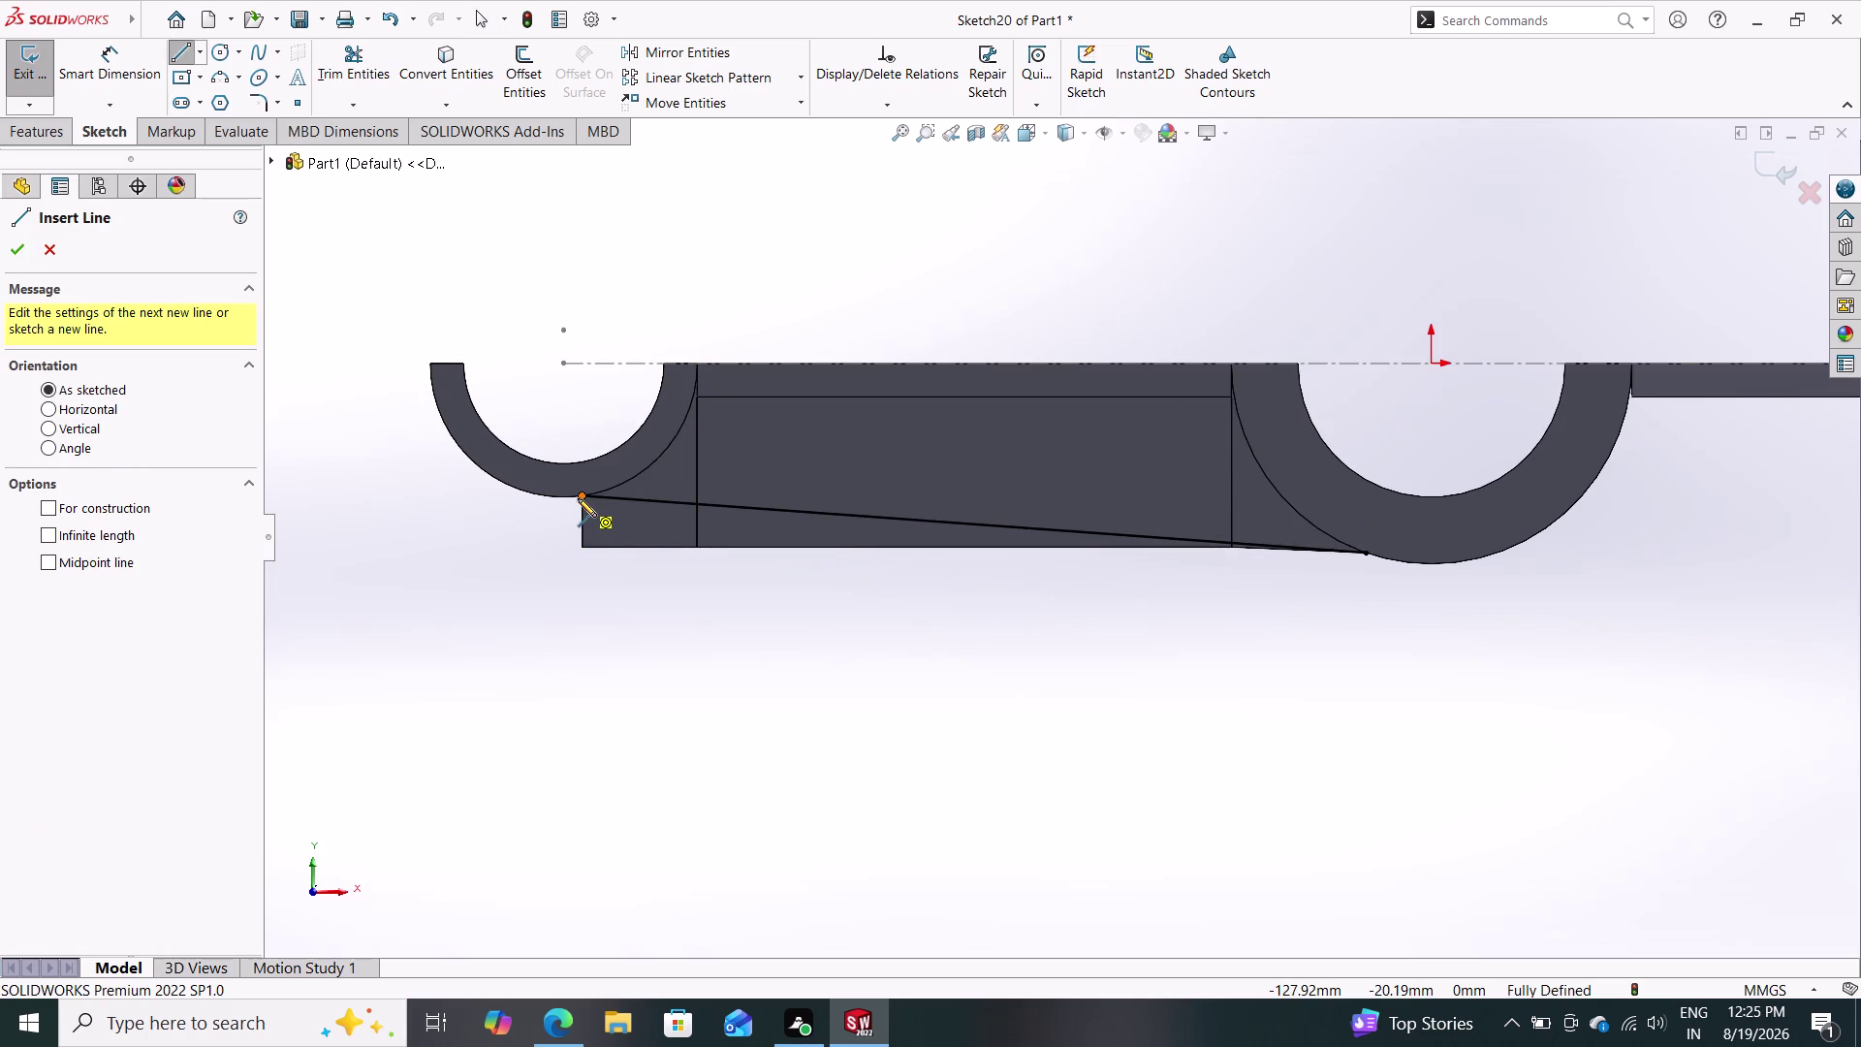
click(578, 498)
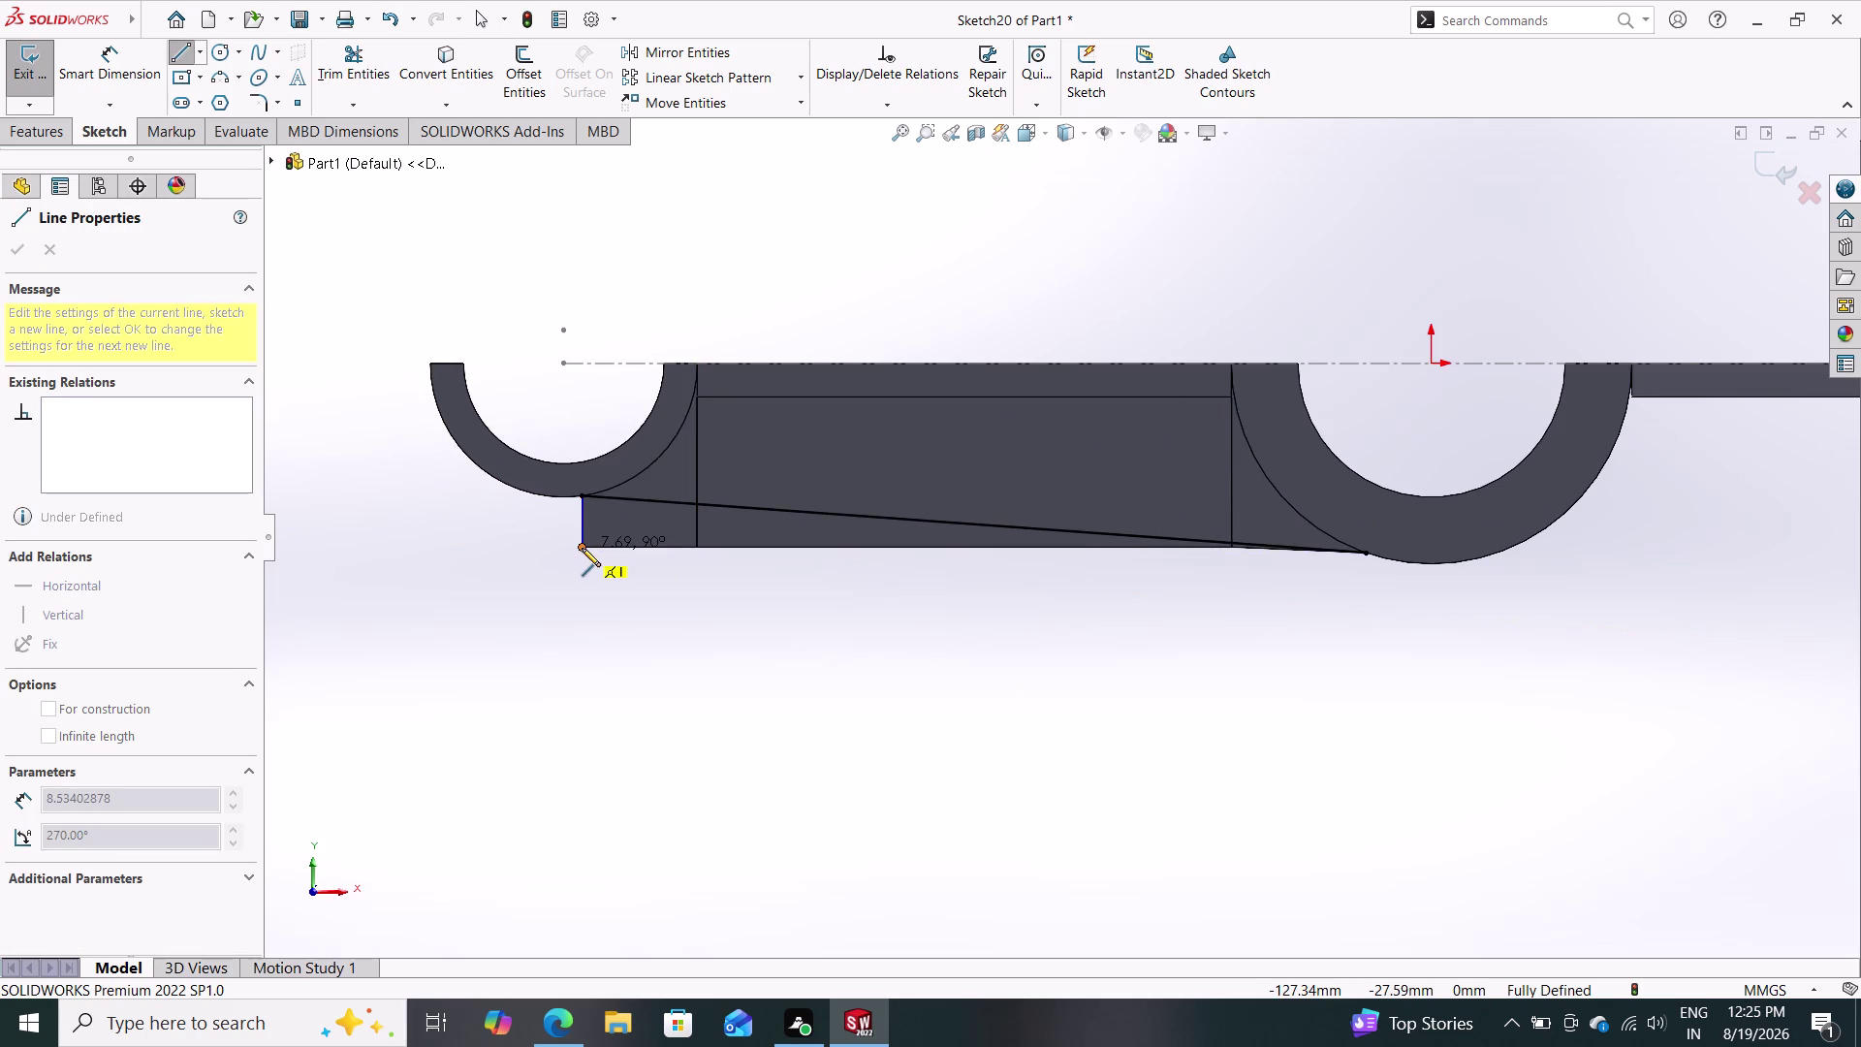
click(581, 545)
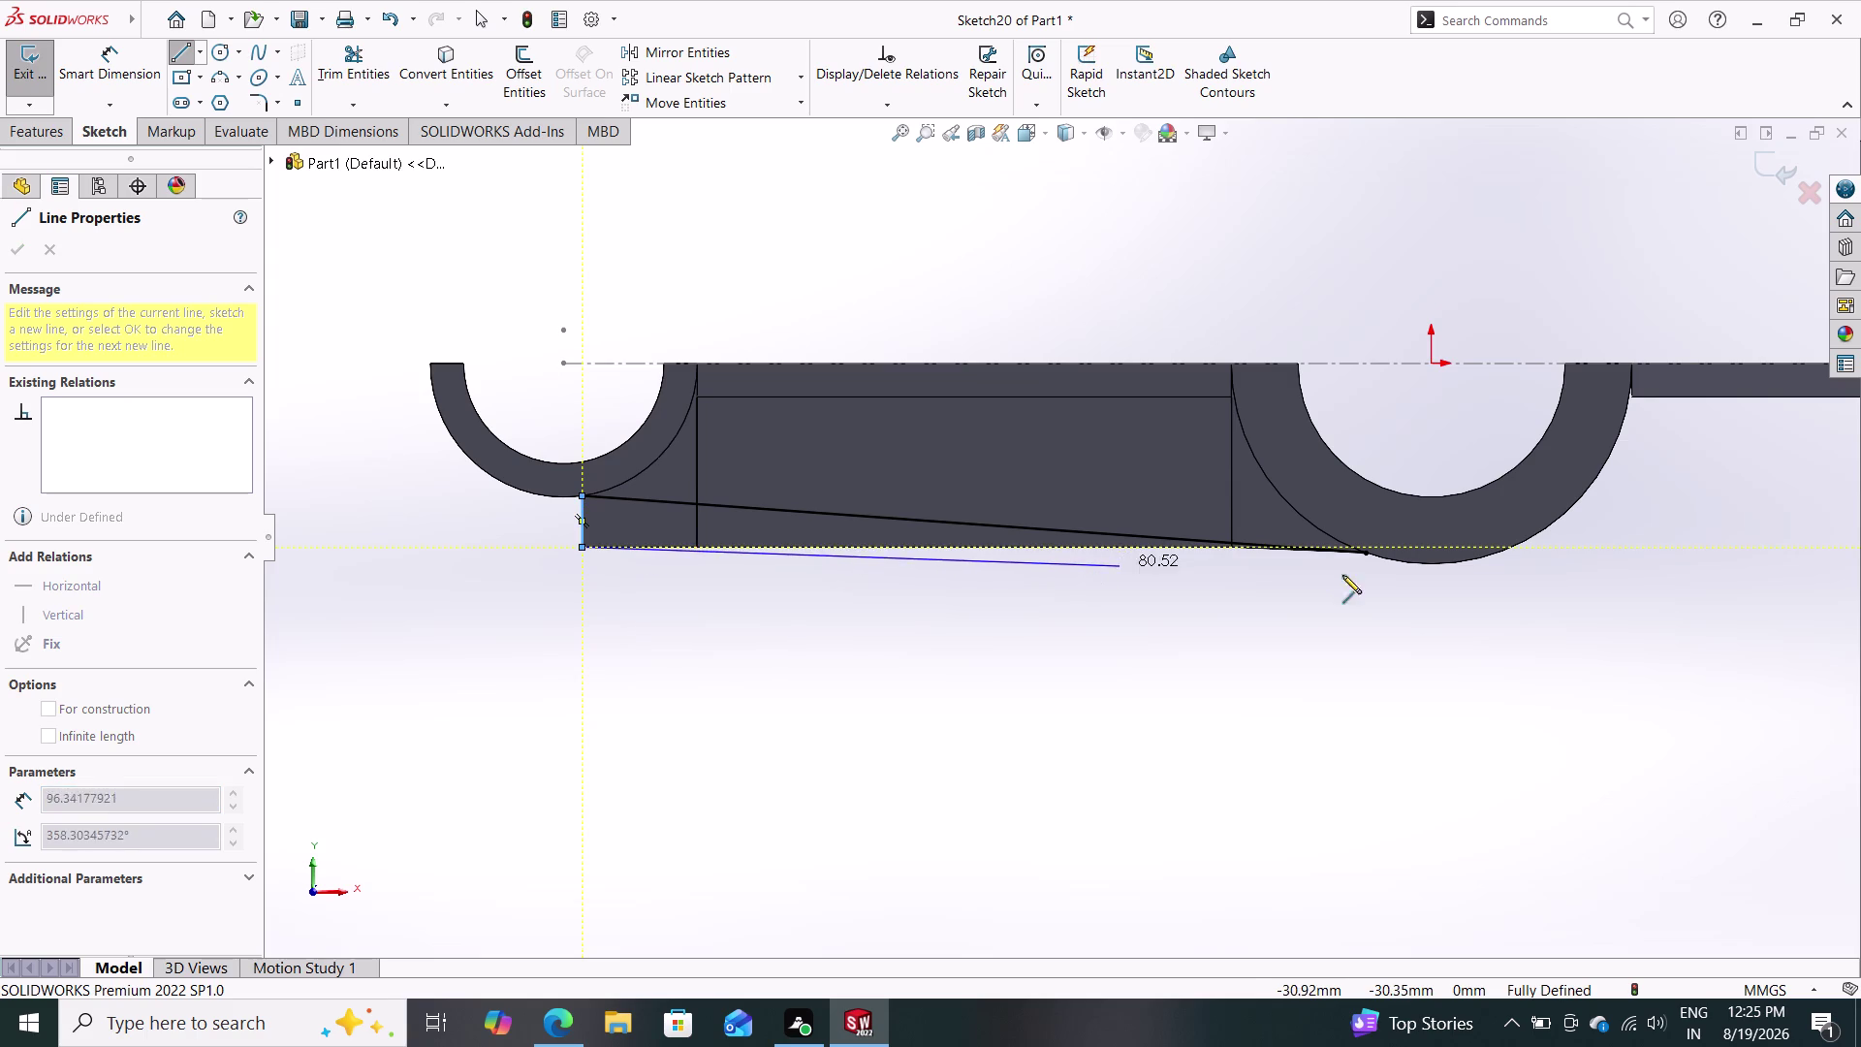
click(1371, 553)
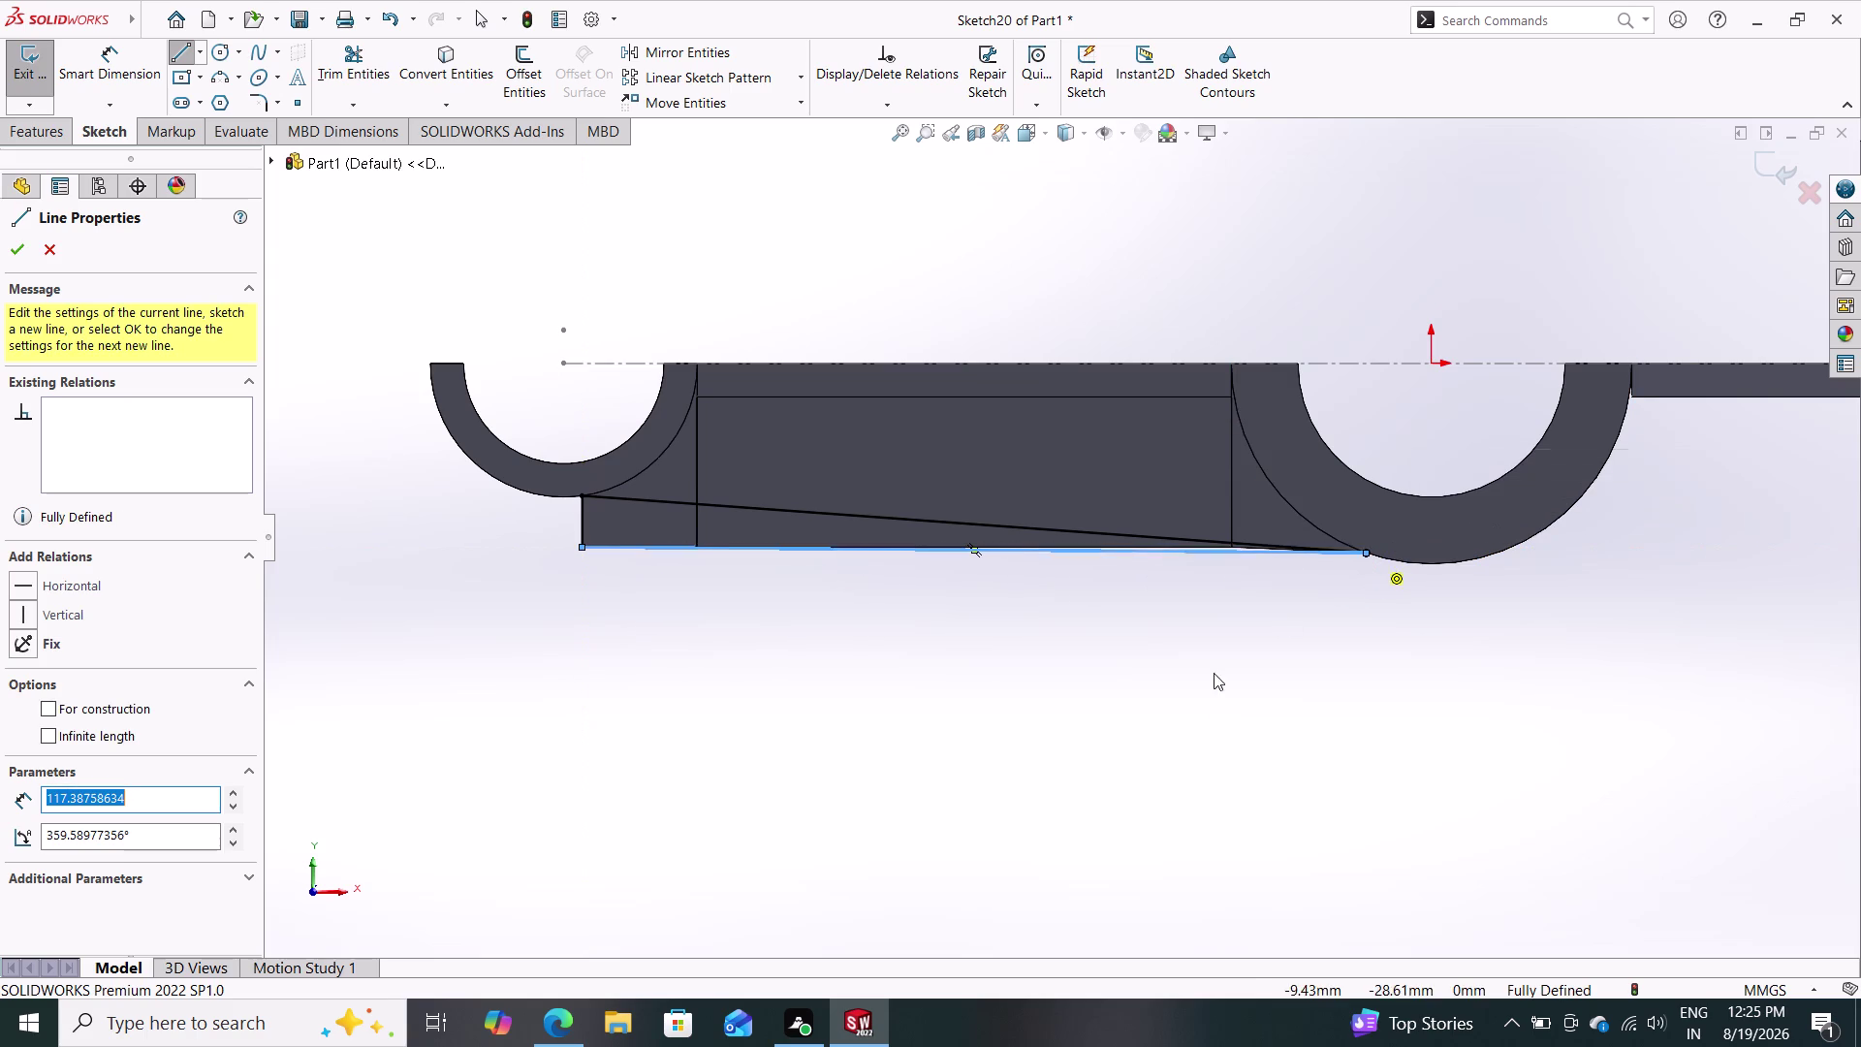
key(Escape)
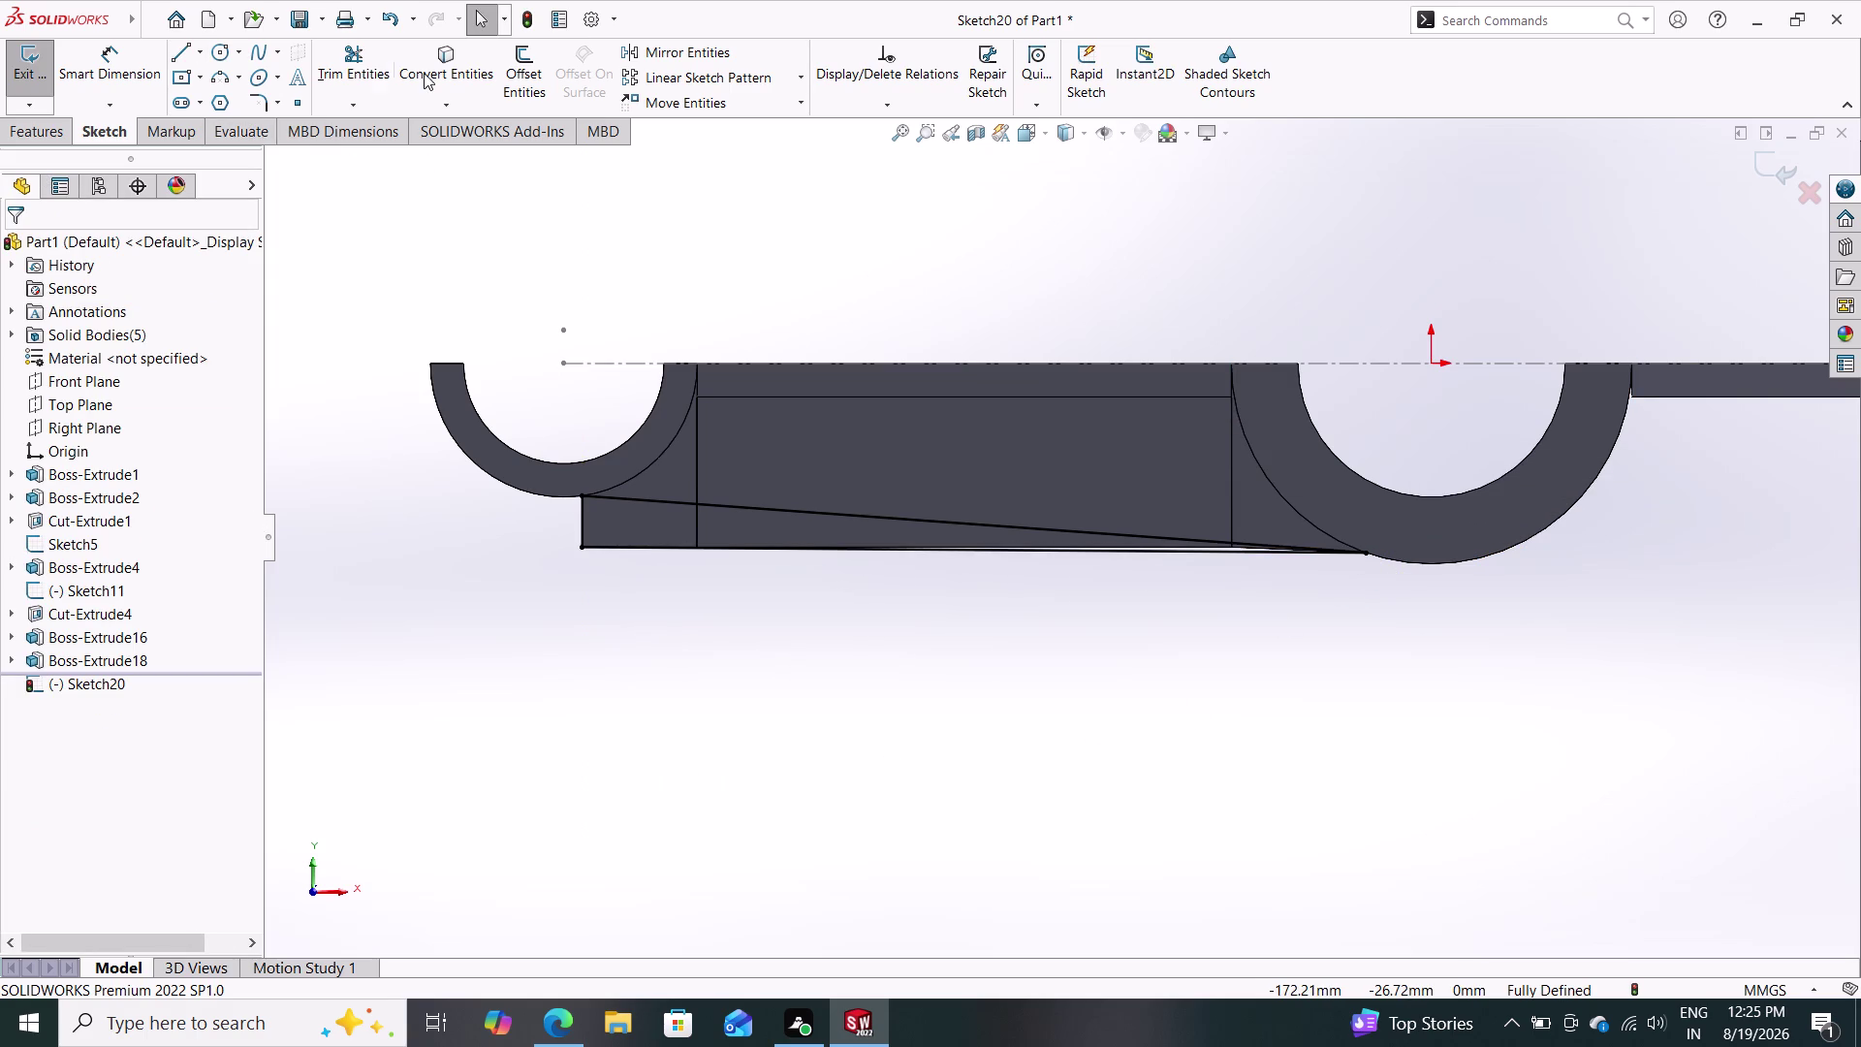
click(15, 124)
click(330, 87)
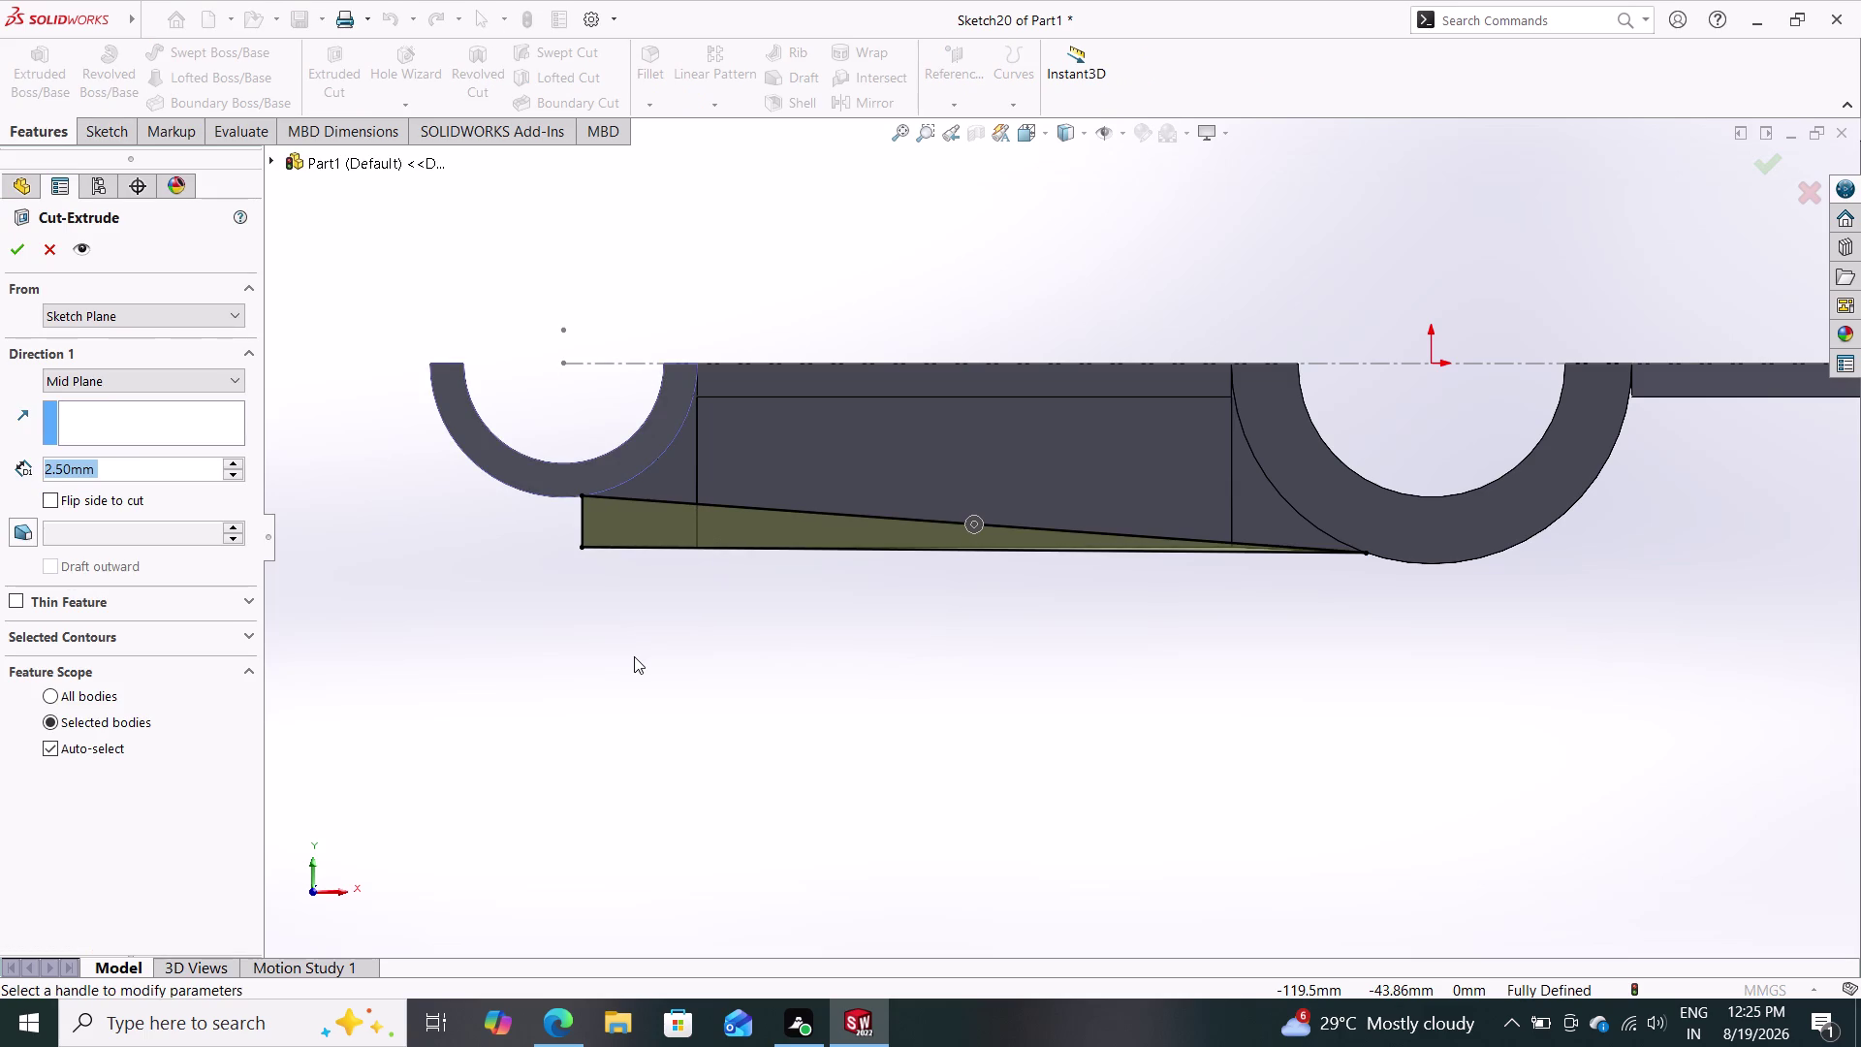
Extrude-cut Sketch20's wedge Through All, creating Cut-Extrude6 along the arm's underside.
click(77, 380)
click(68, 413)
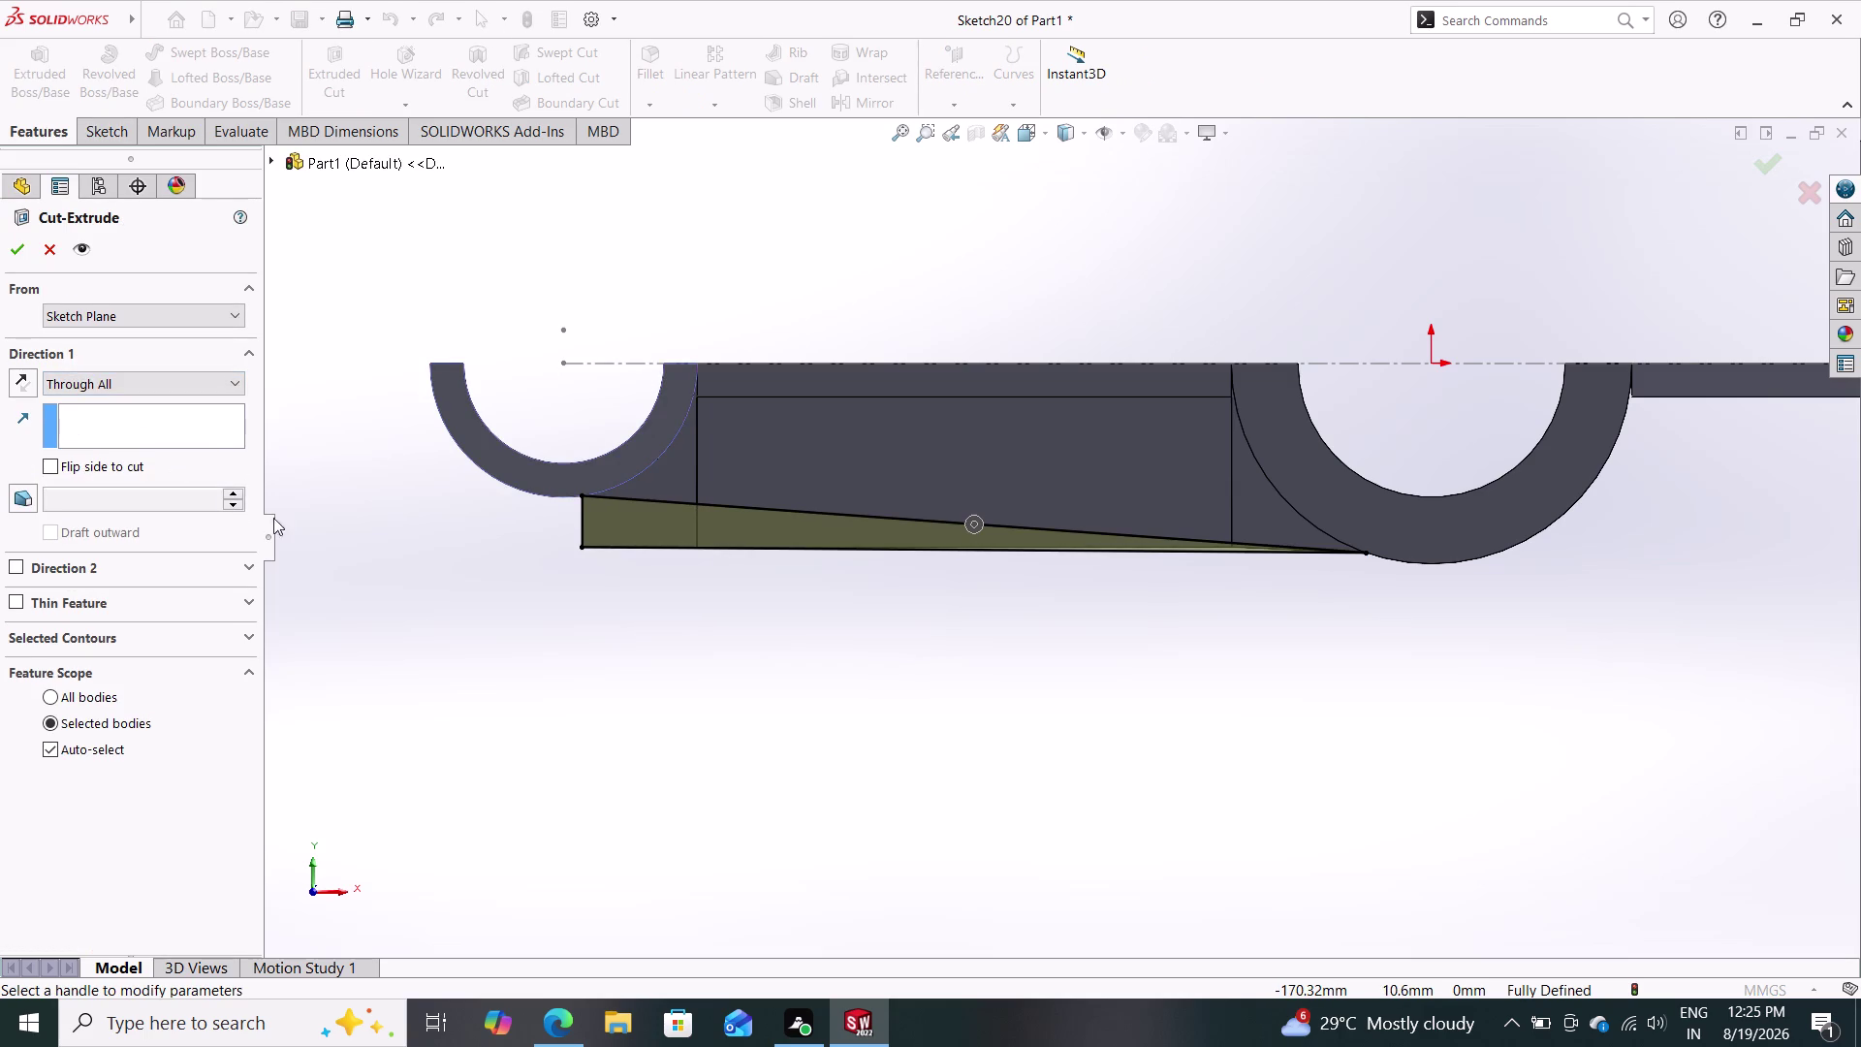
middle_drag(432, 627, 505, 476)
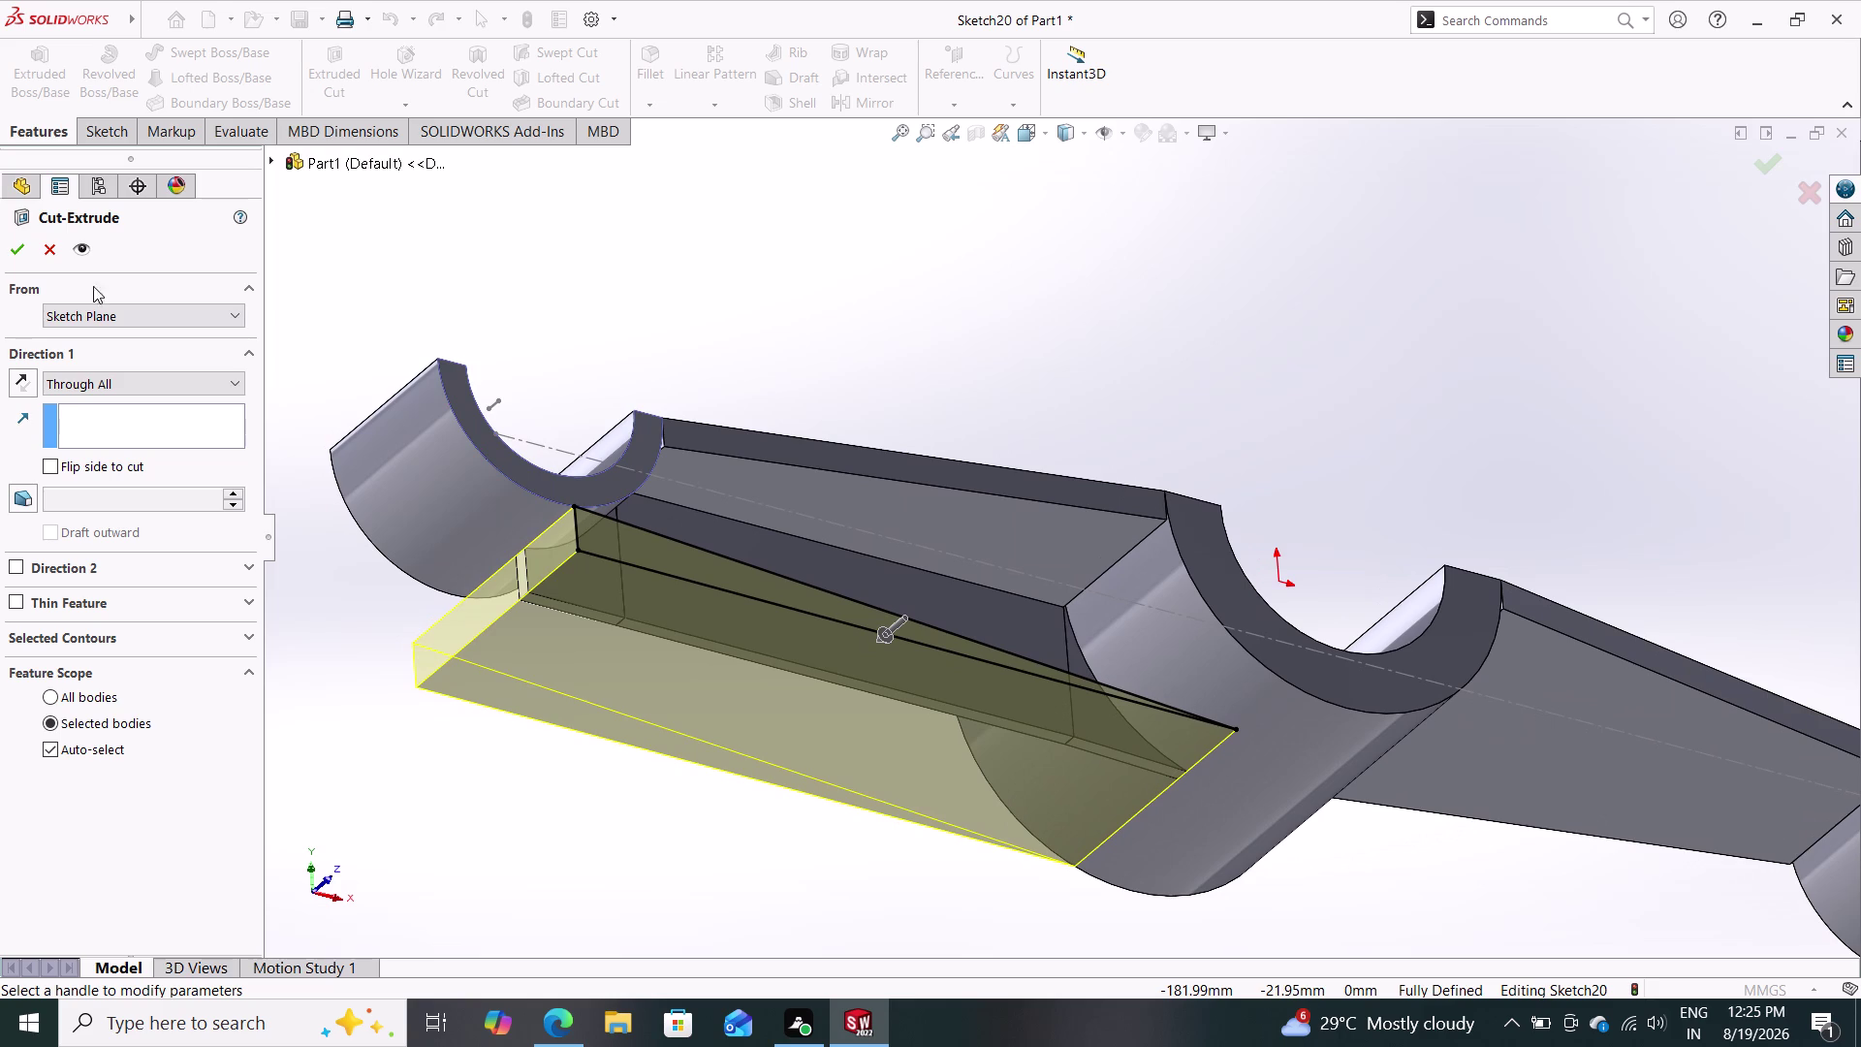
click(12, 245)
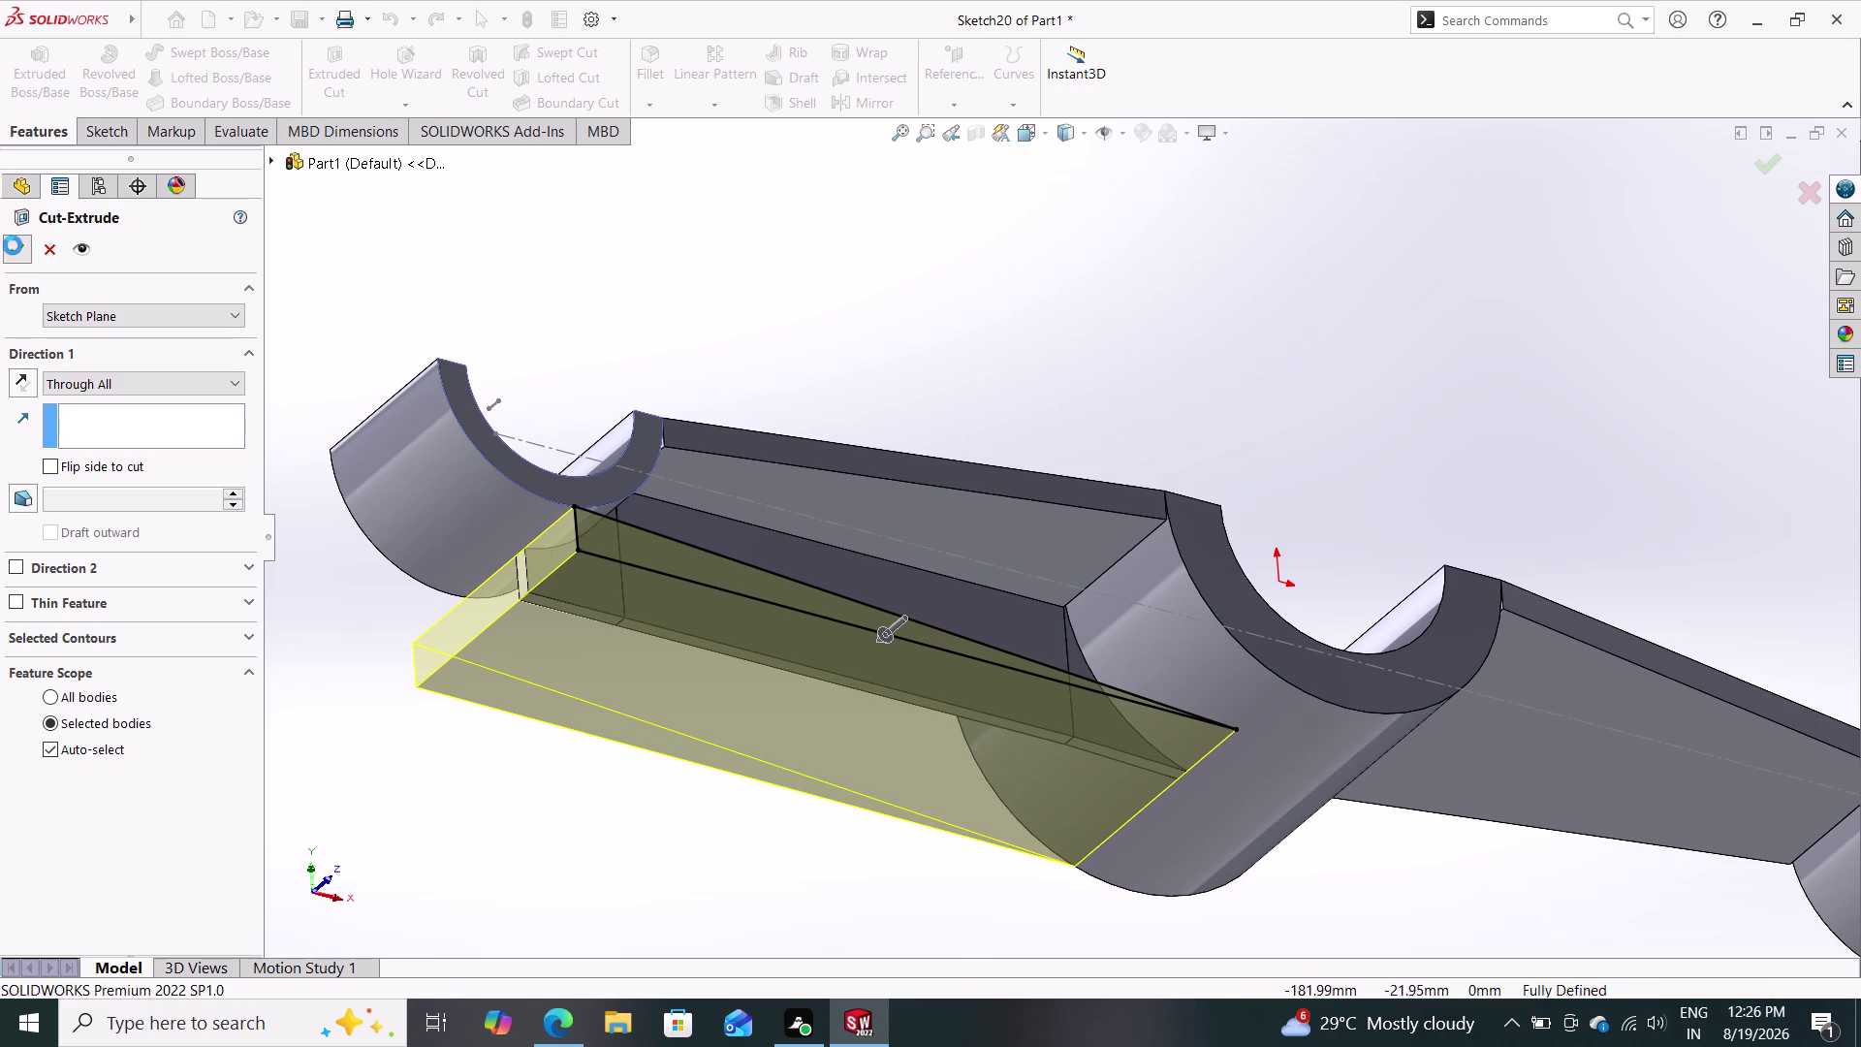
middle_drag(890, 359, 848, 398)
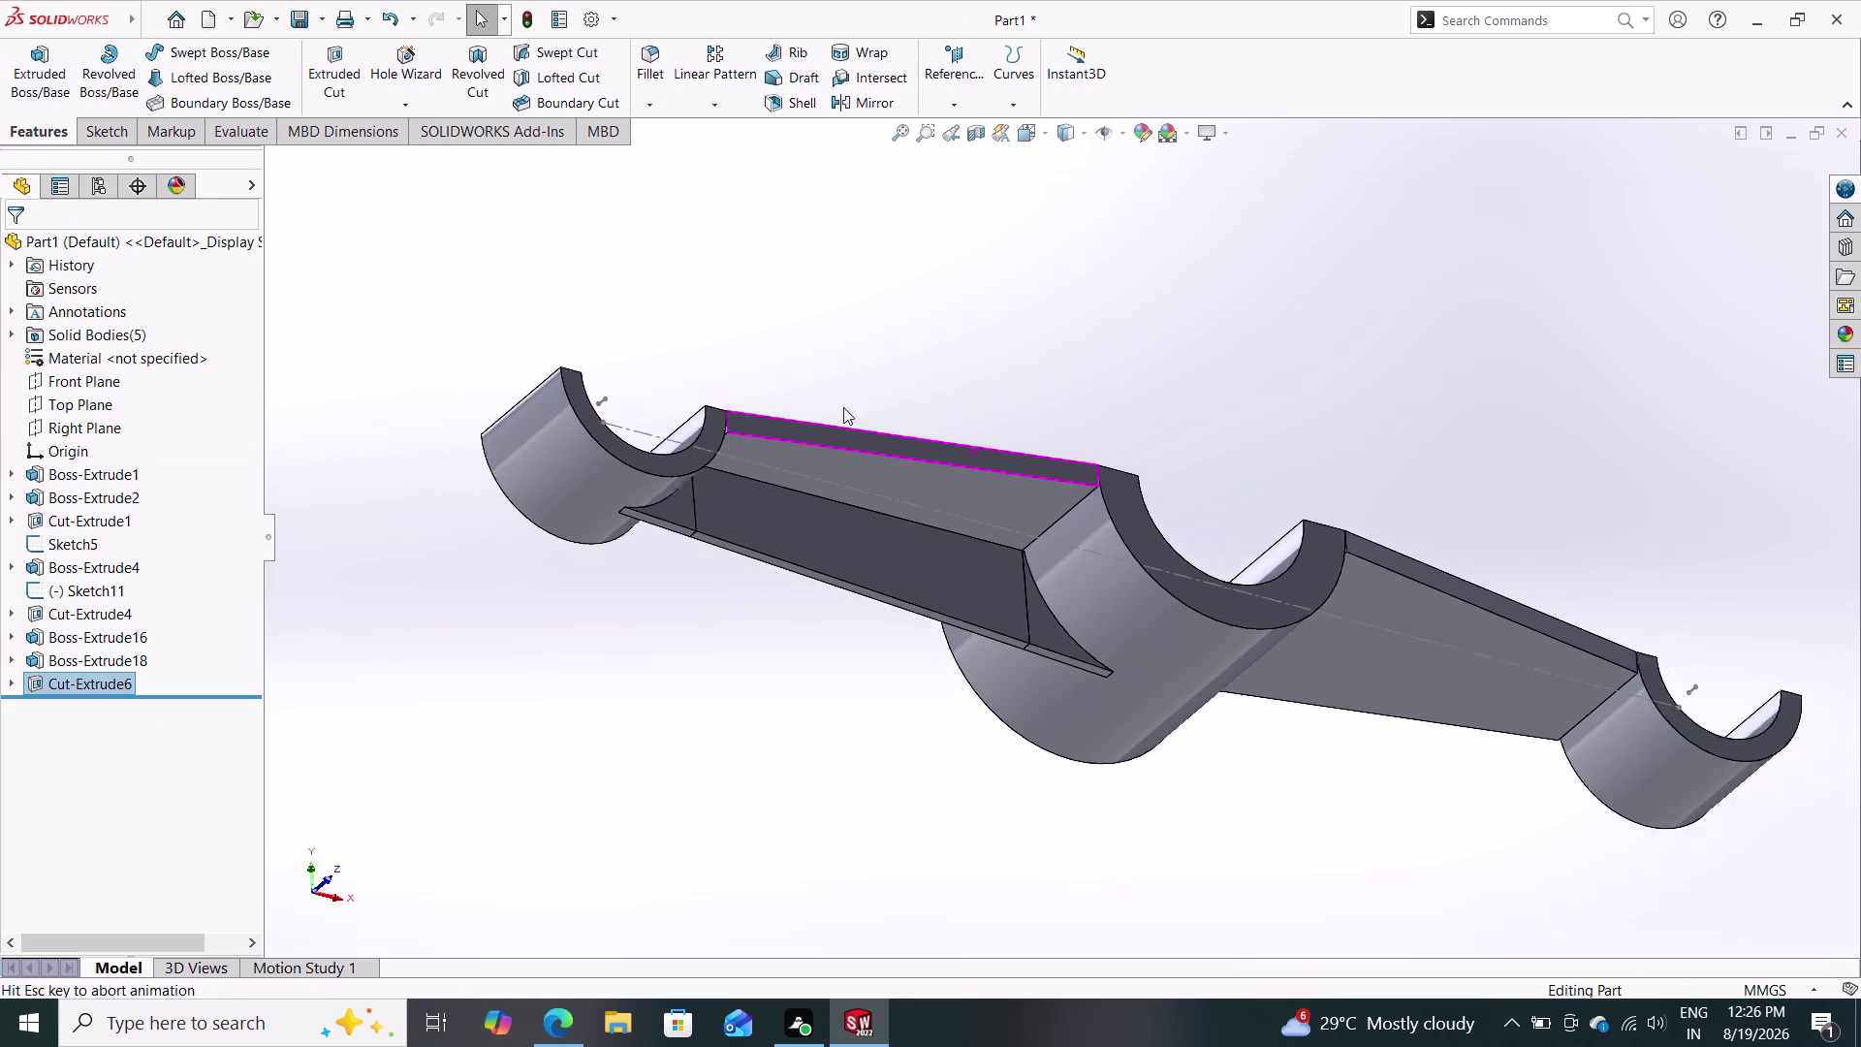
middle_drag(849, 397, 843, 408)
middle_drag(884, 337, 834, 430)
middle_drag(890, 366, 825, 496)
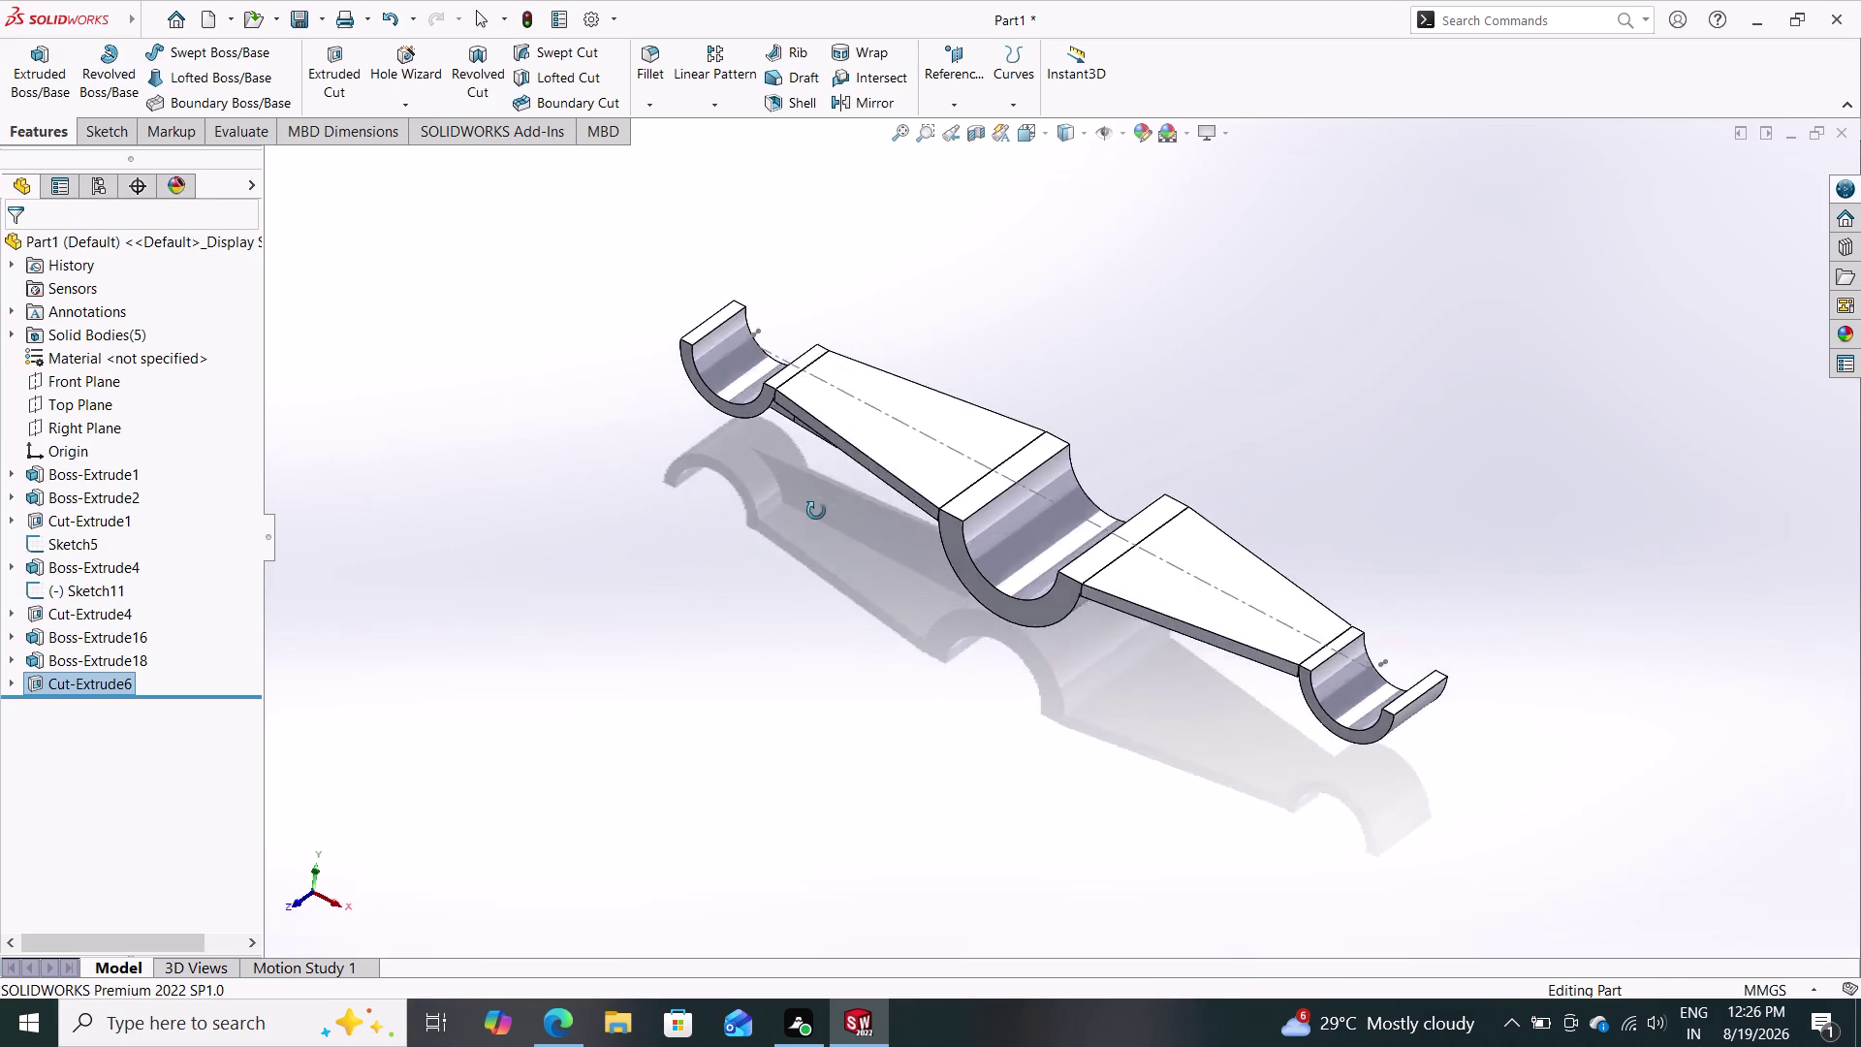
middle_drag(825, 496, 947, 234)
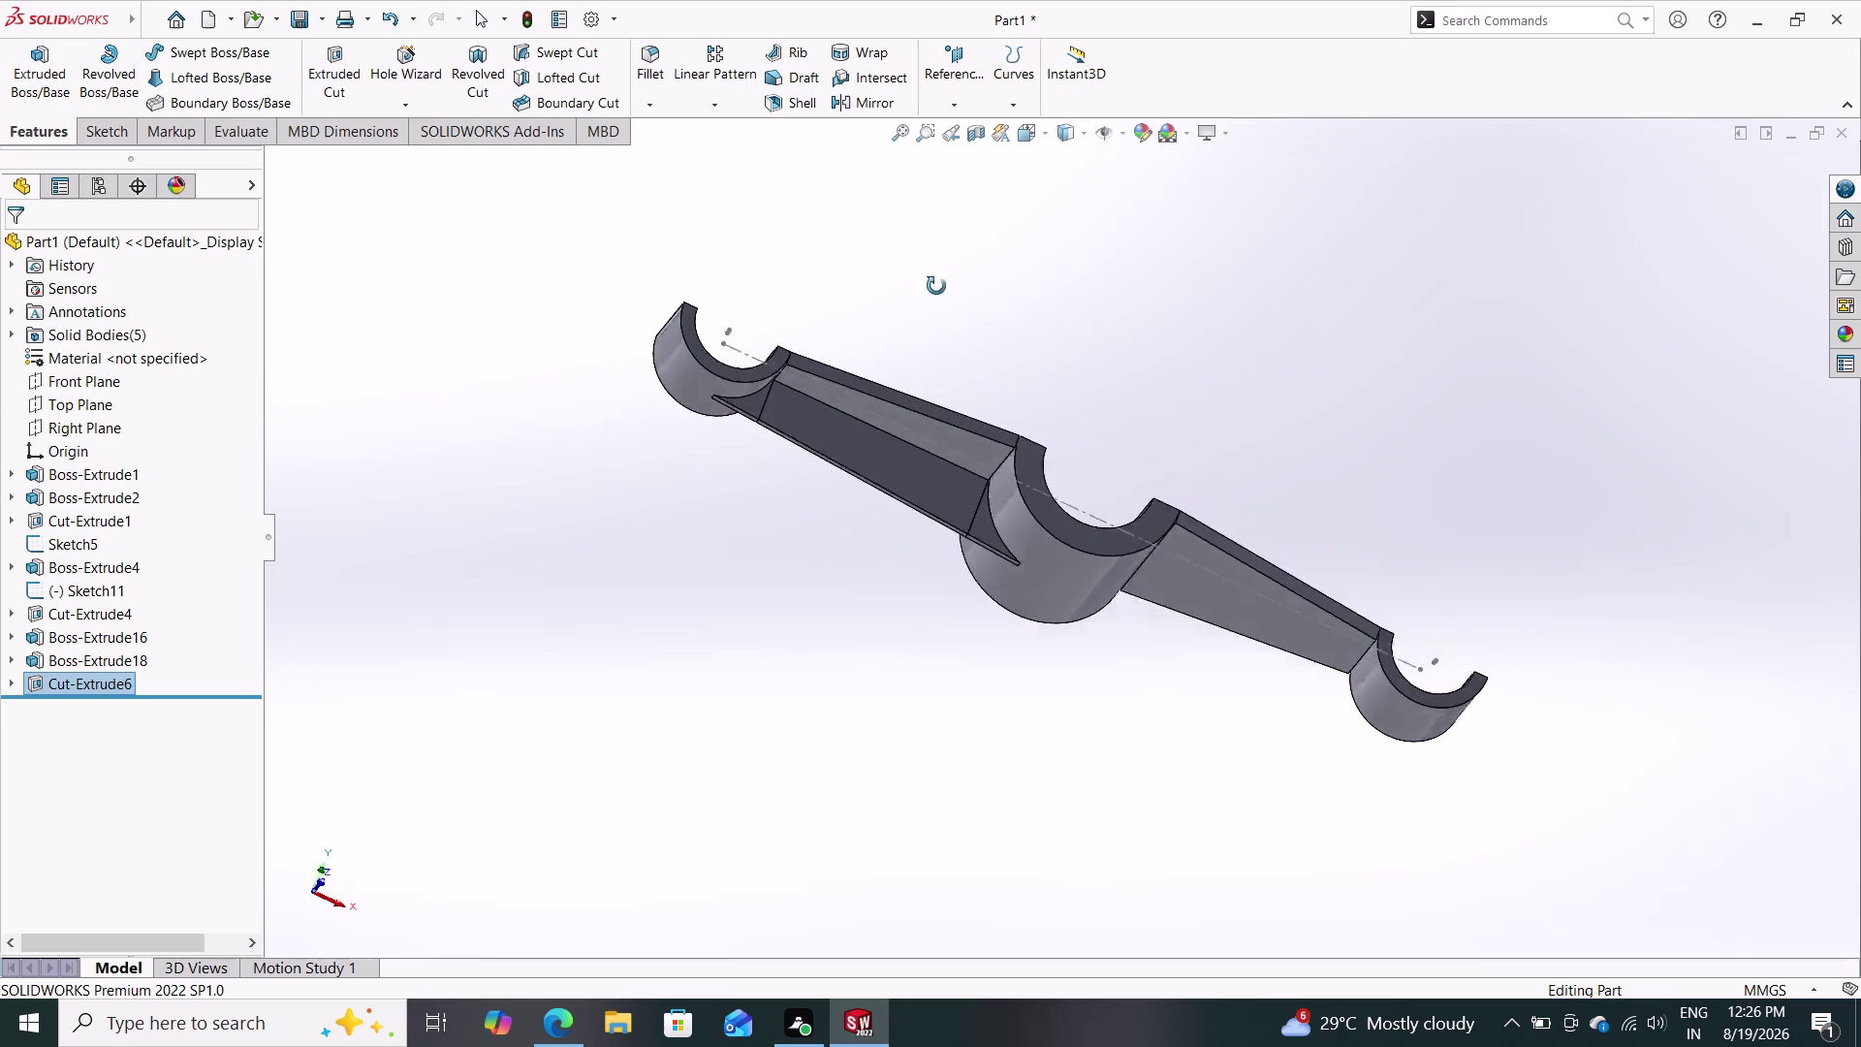
middle_drag(947, 234, 986, 474)
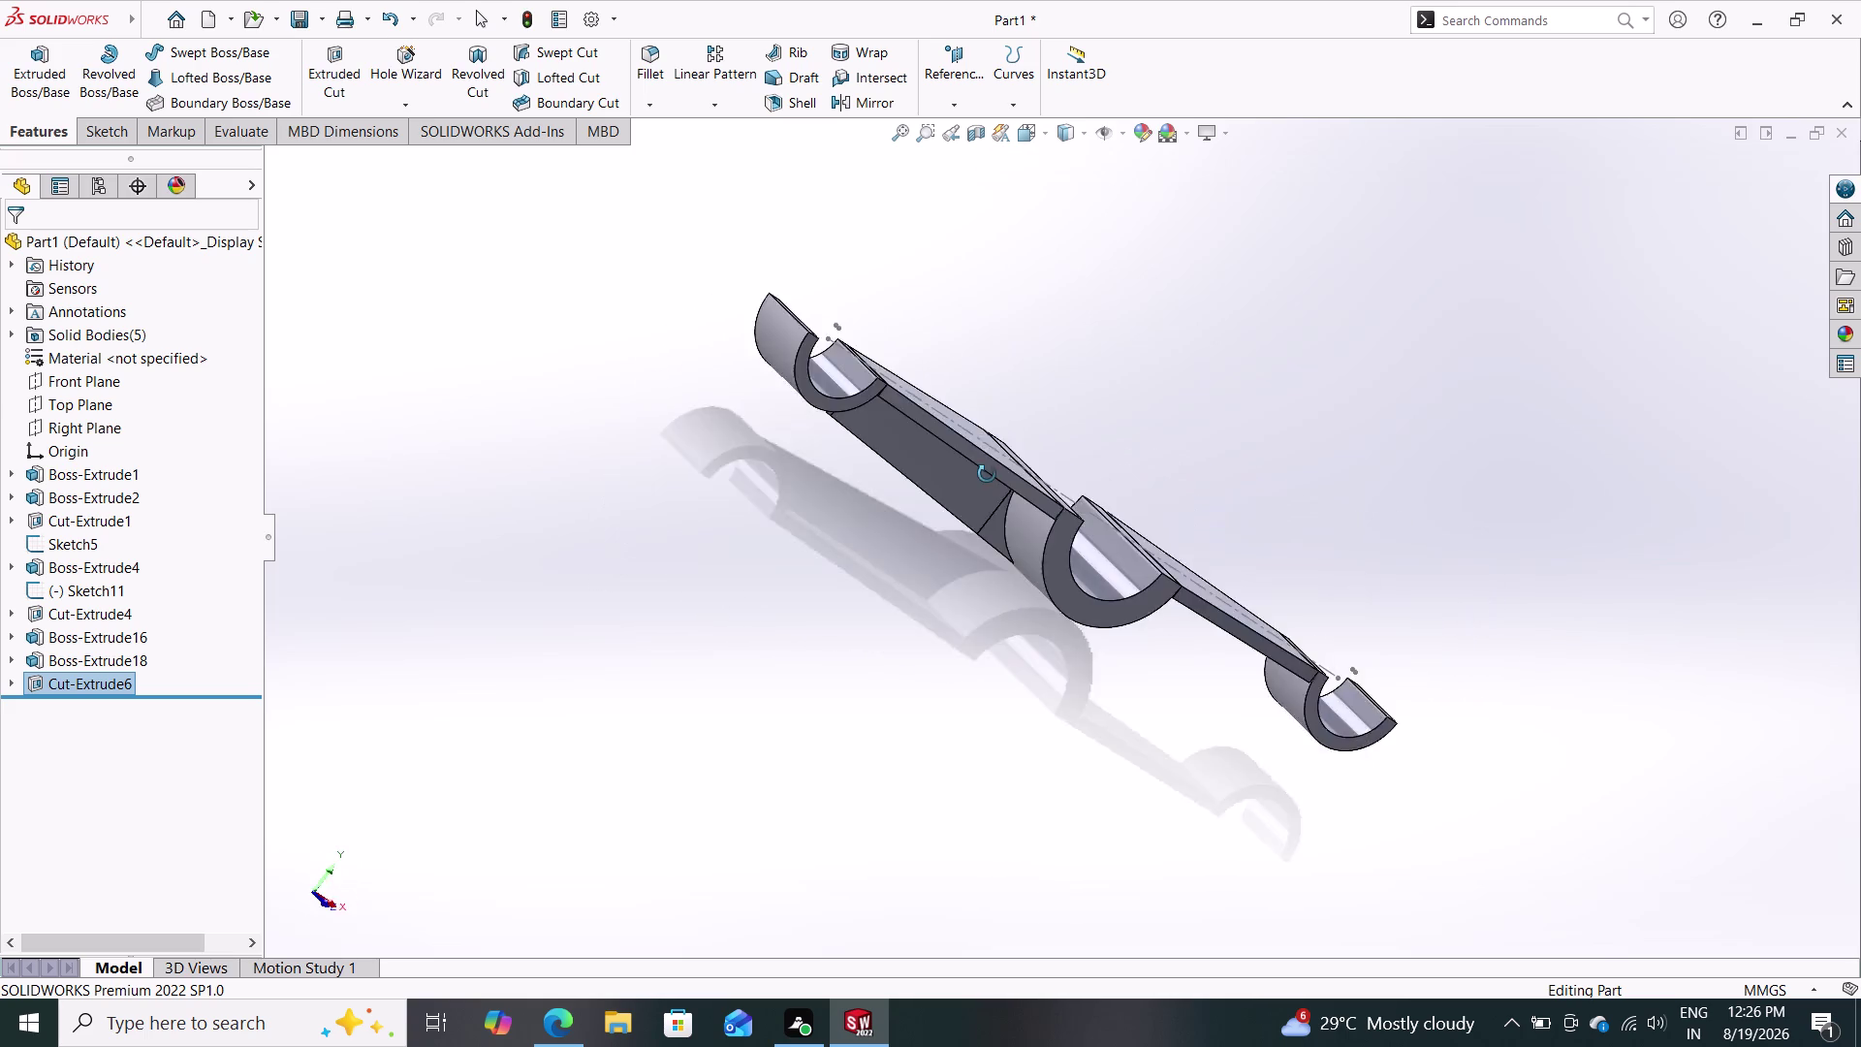
middle_drag(987, 474, 1305, 277)
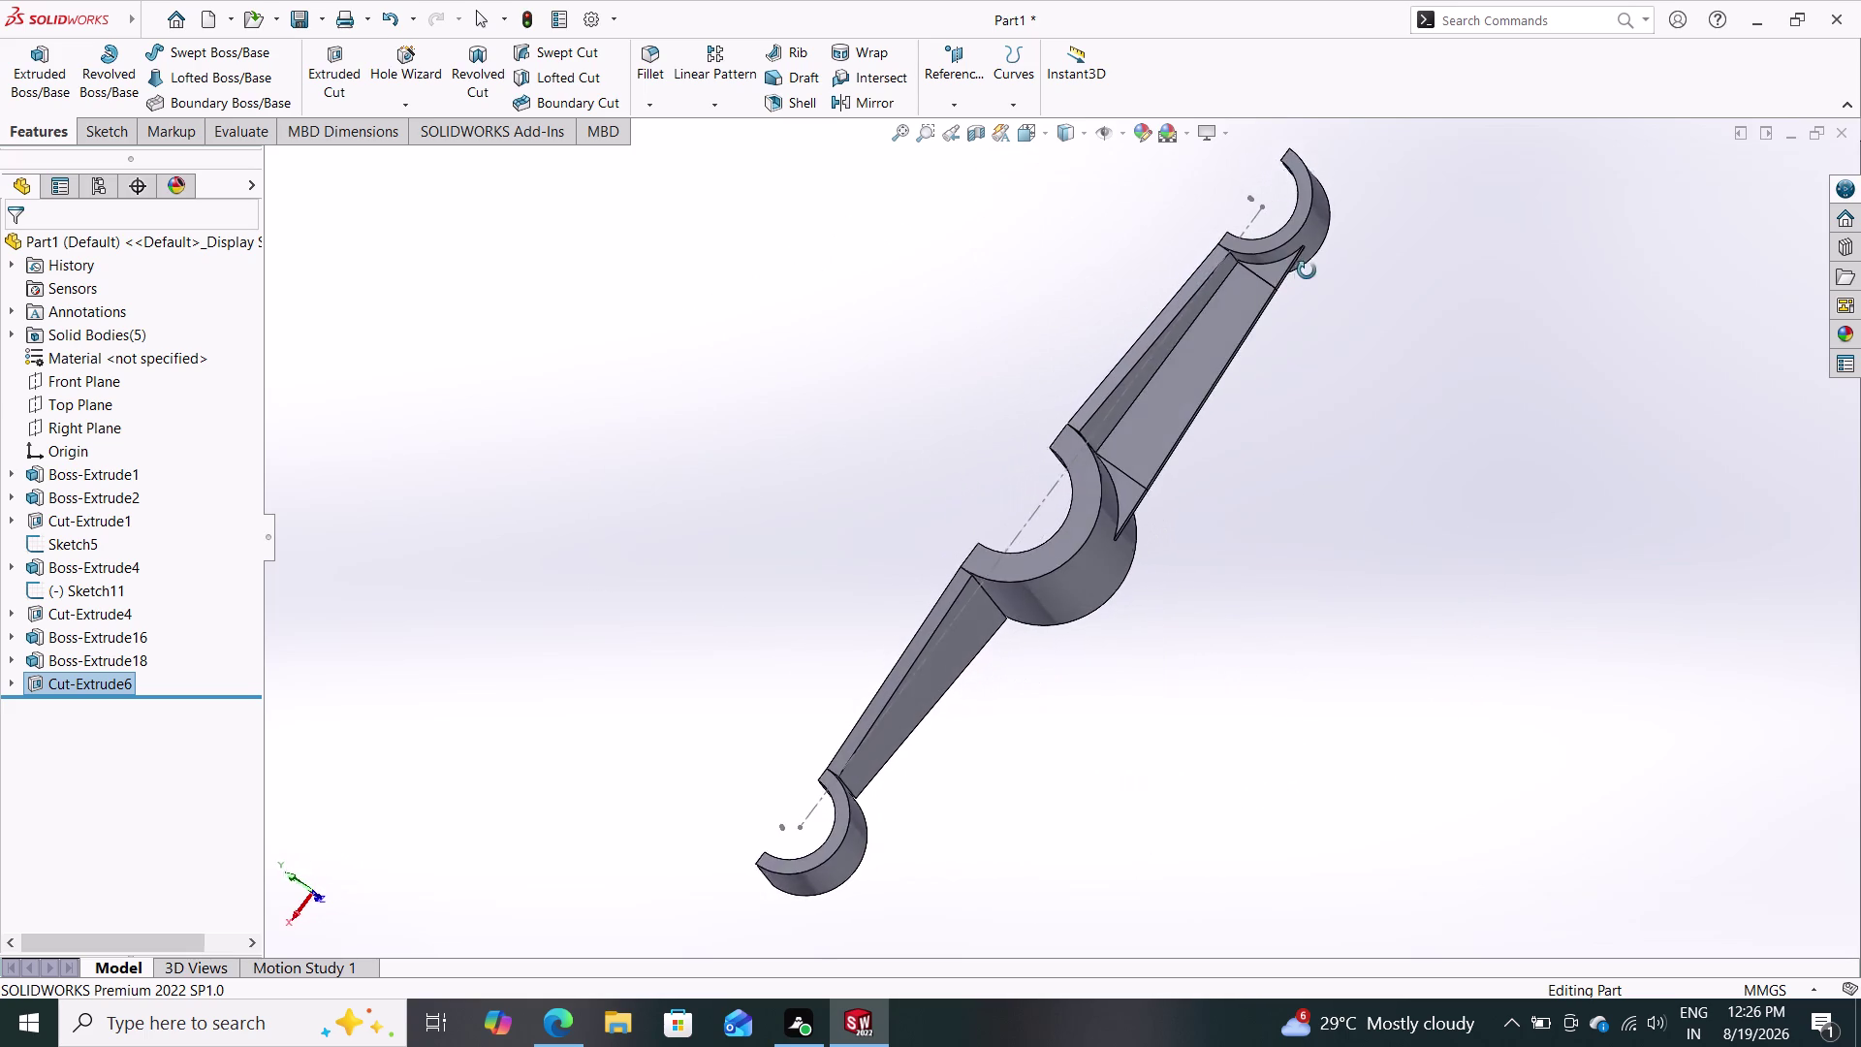
middle_drag(1305, 276, 1319, 318)
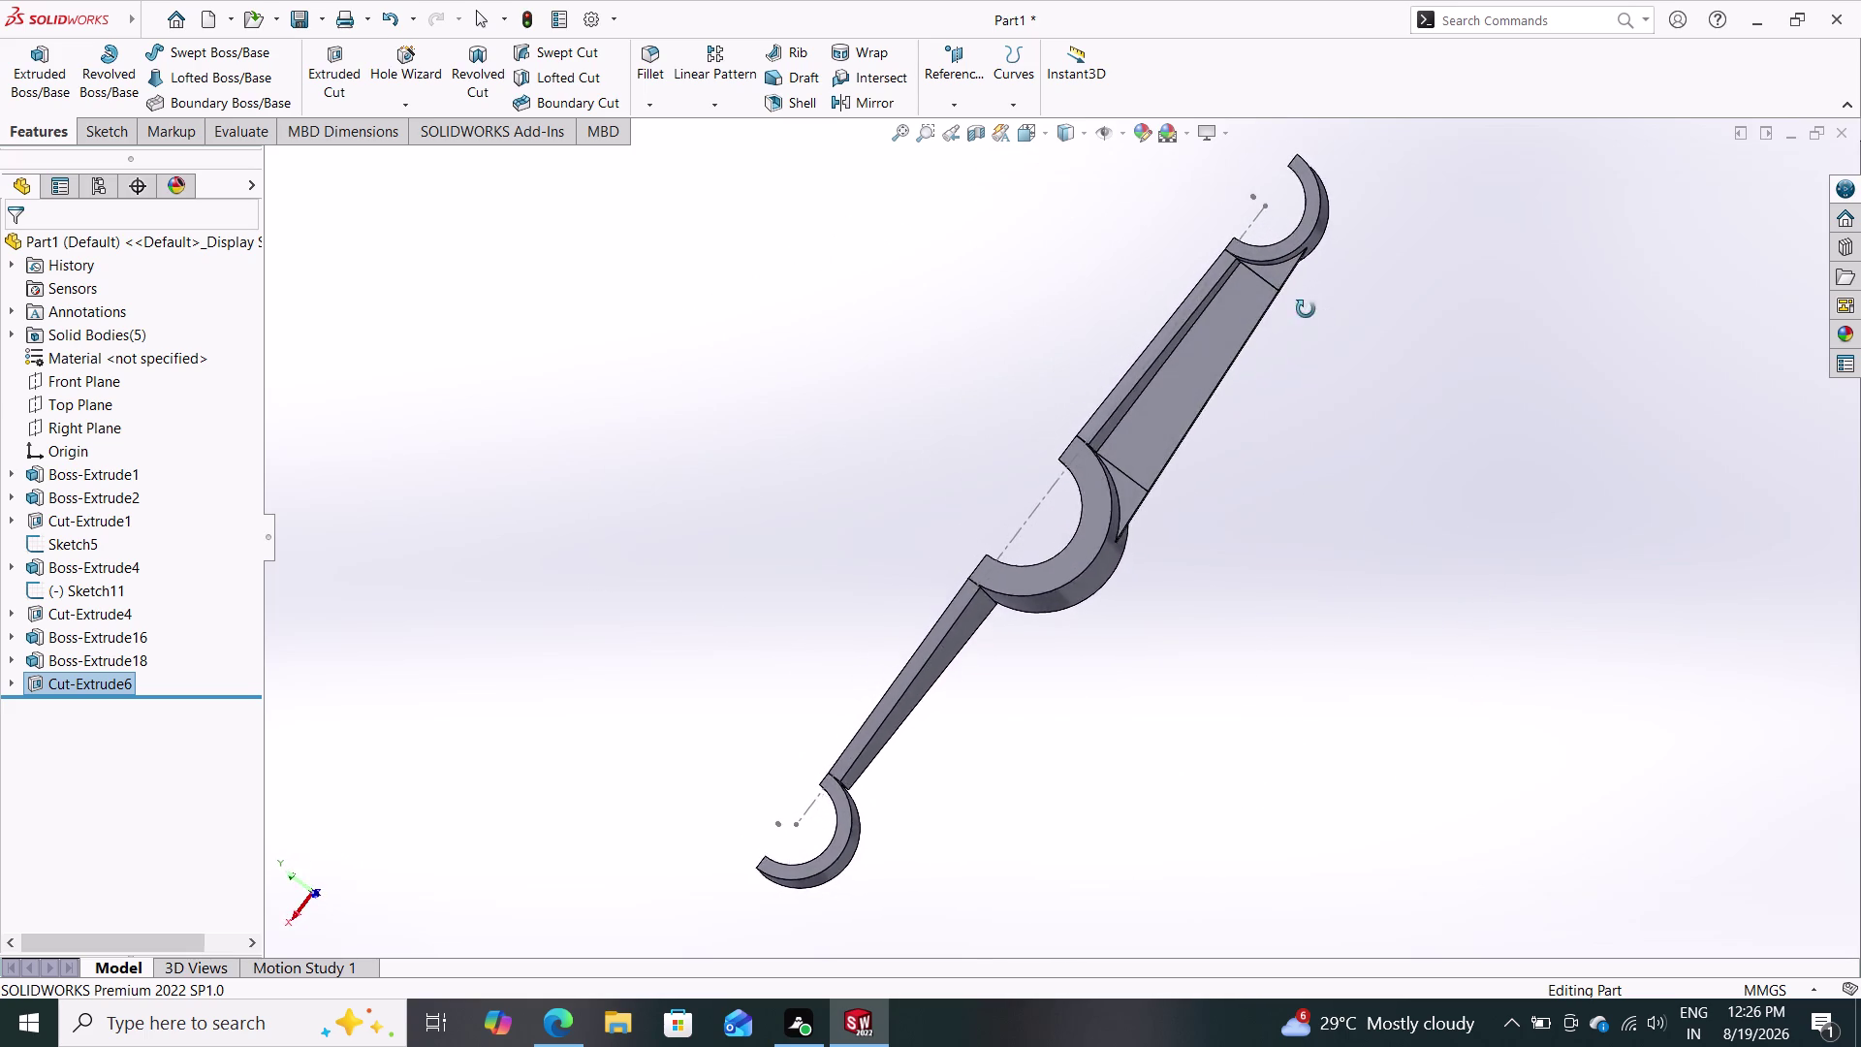
middle_drag(1319, 318, 980, 149)
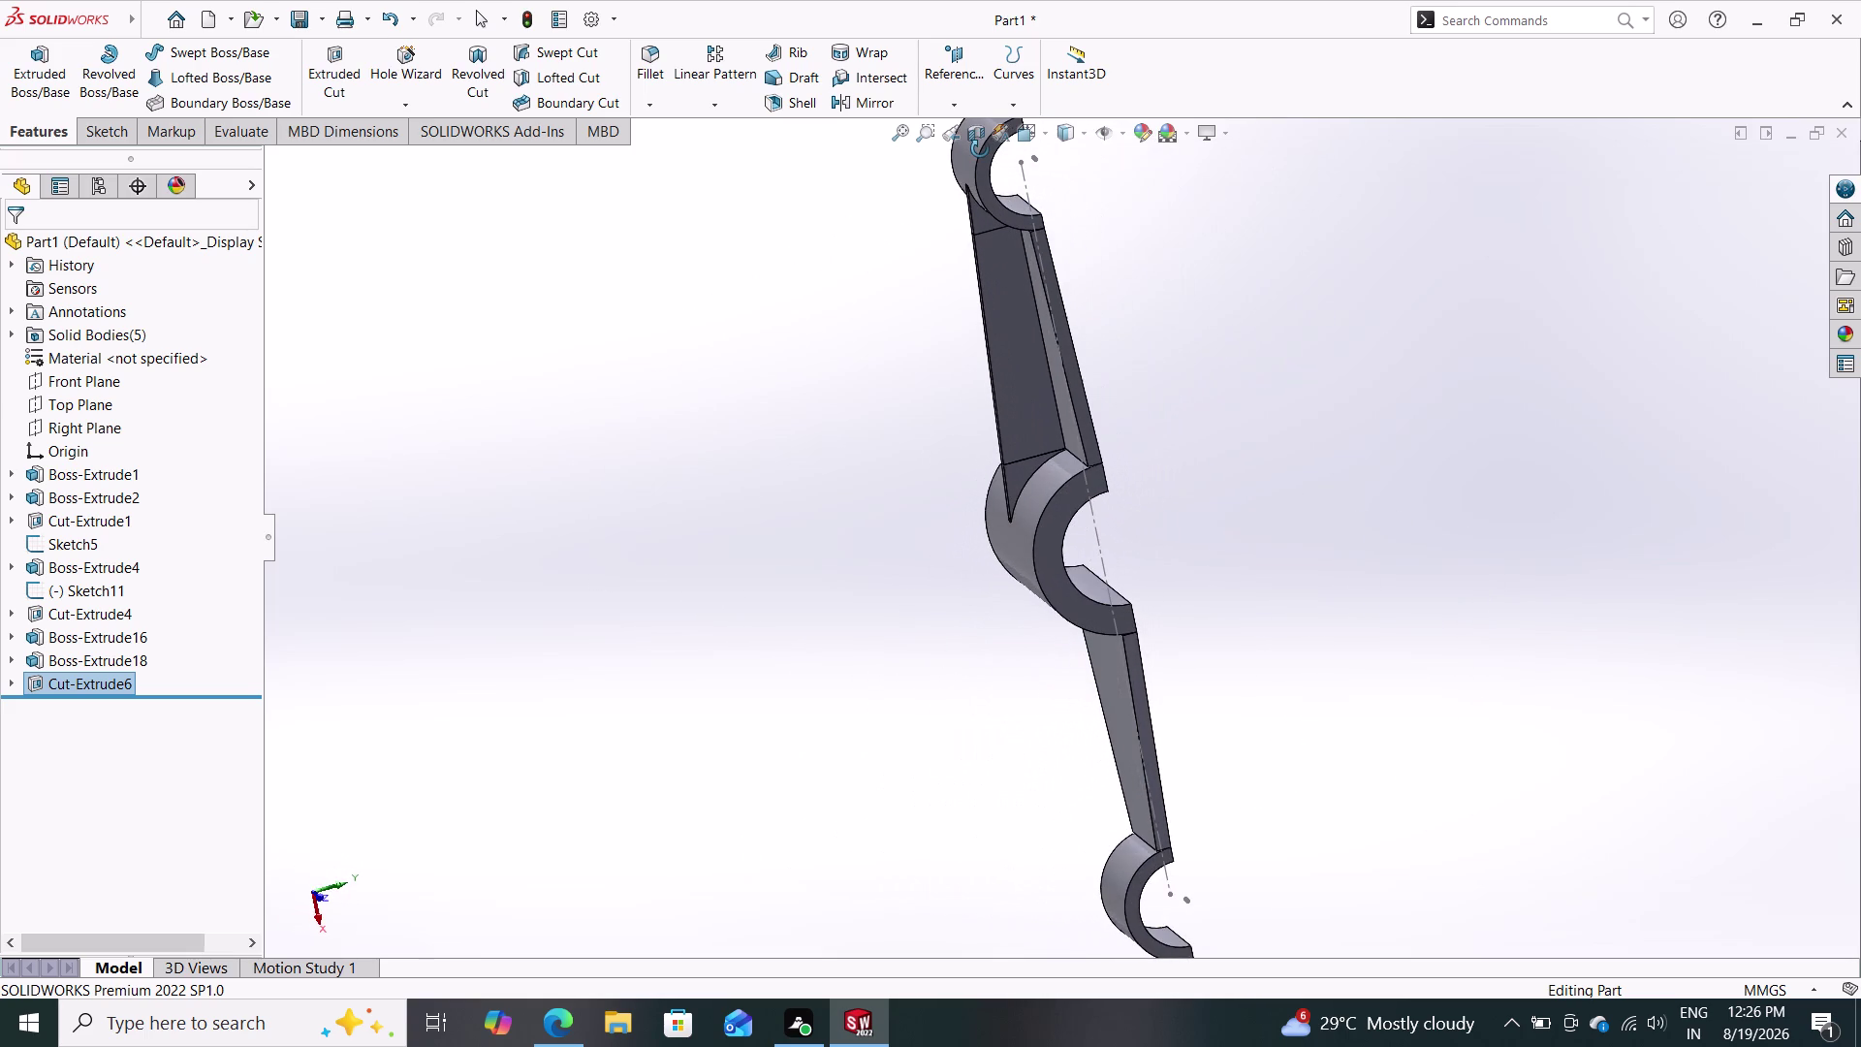
middle_drag(980, 149, 1220, 290)
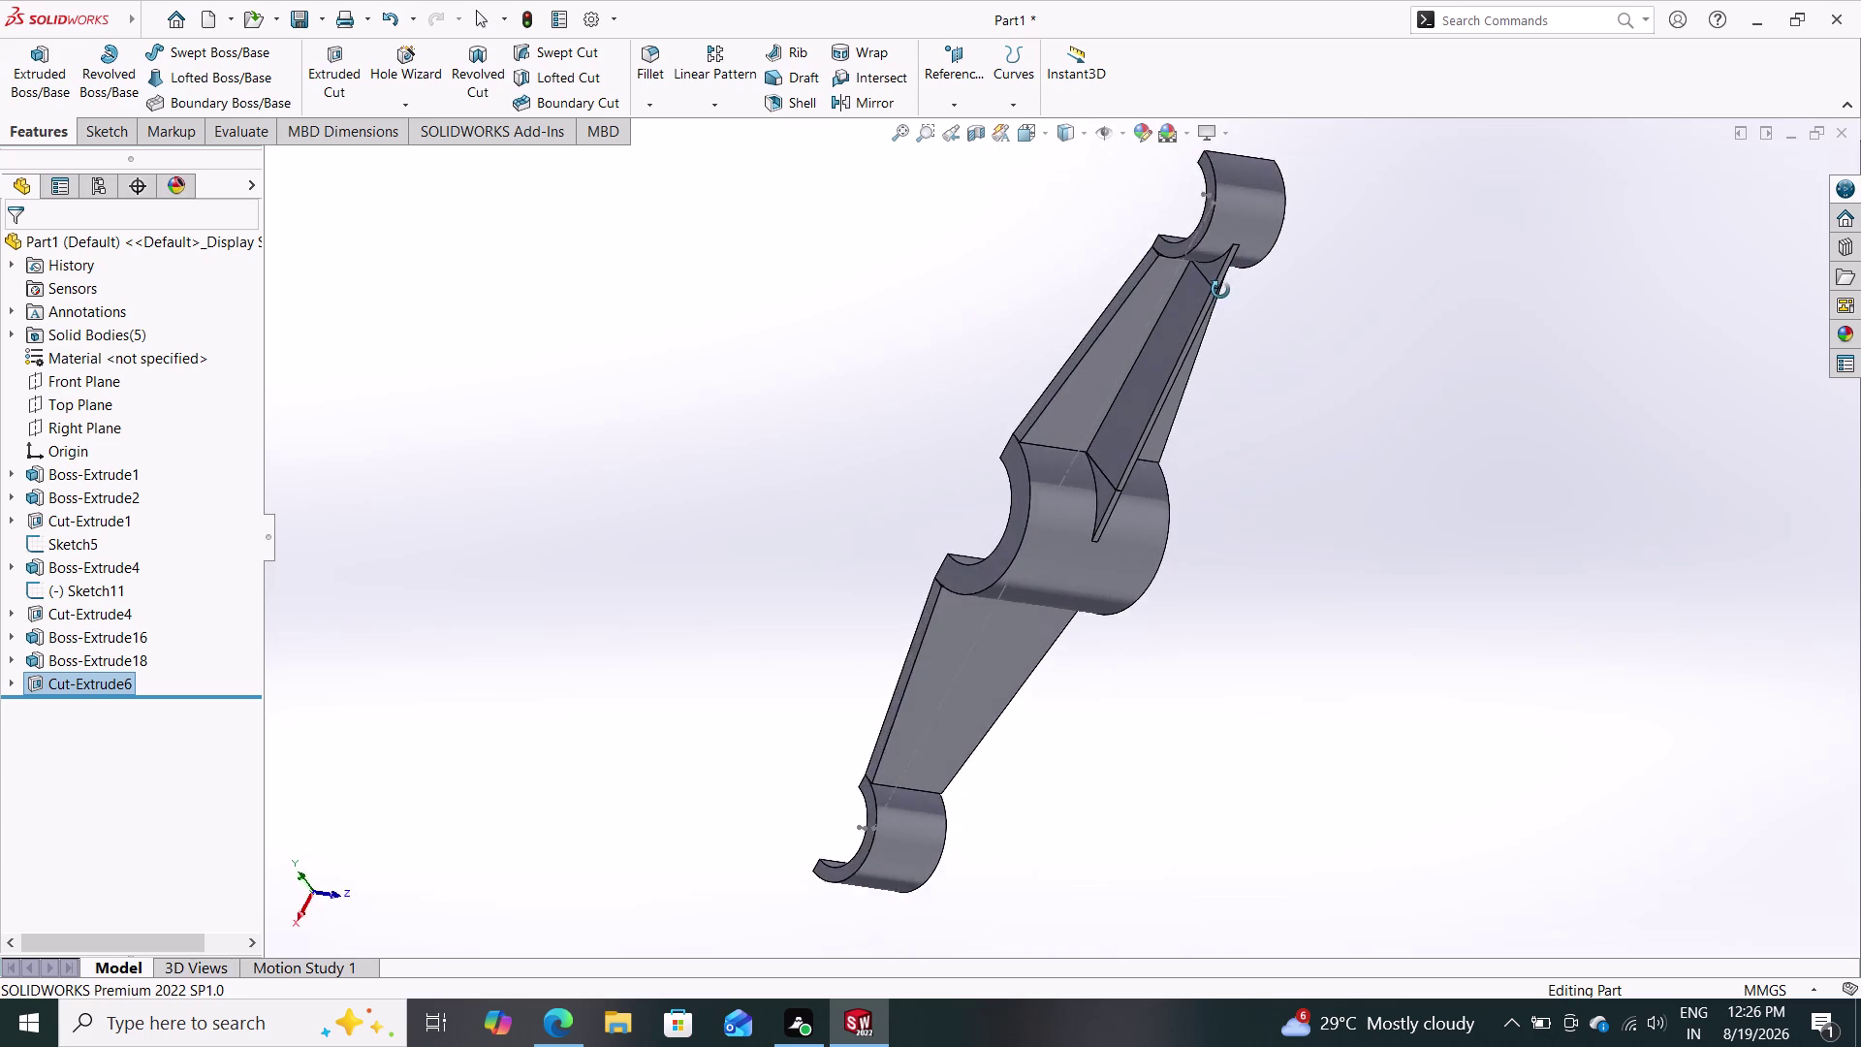
middle_drag(1221, 290, 854, 166)
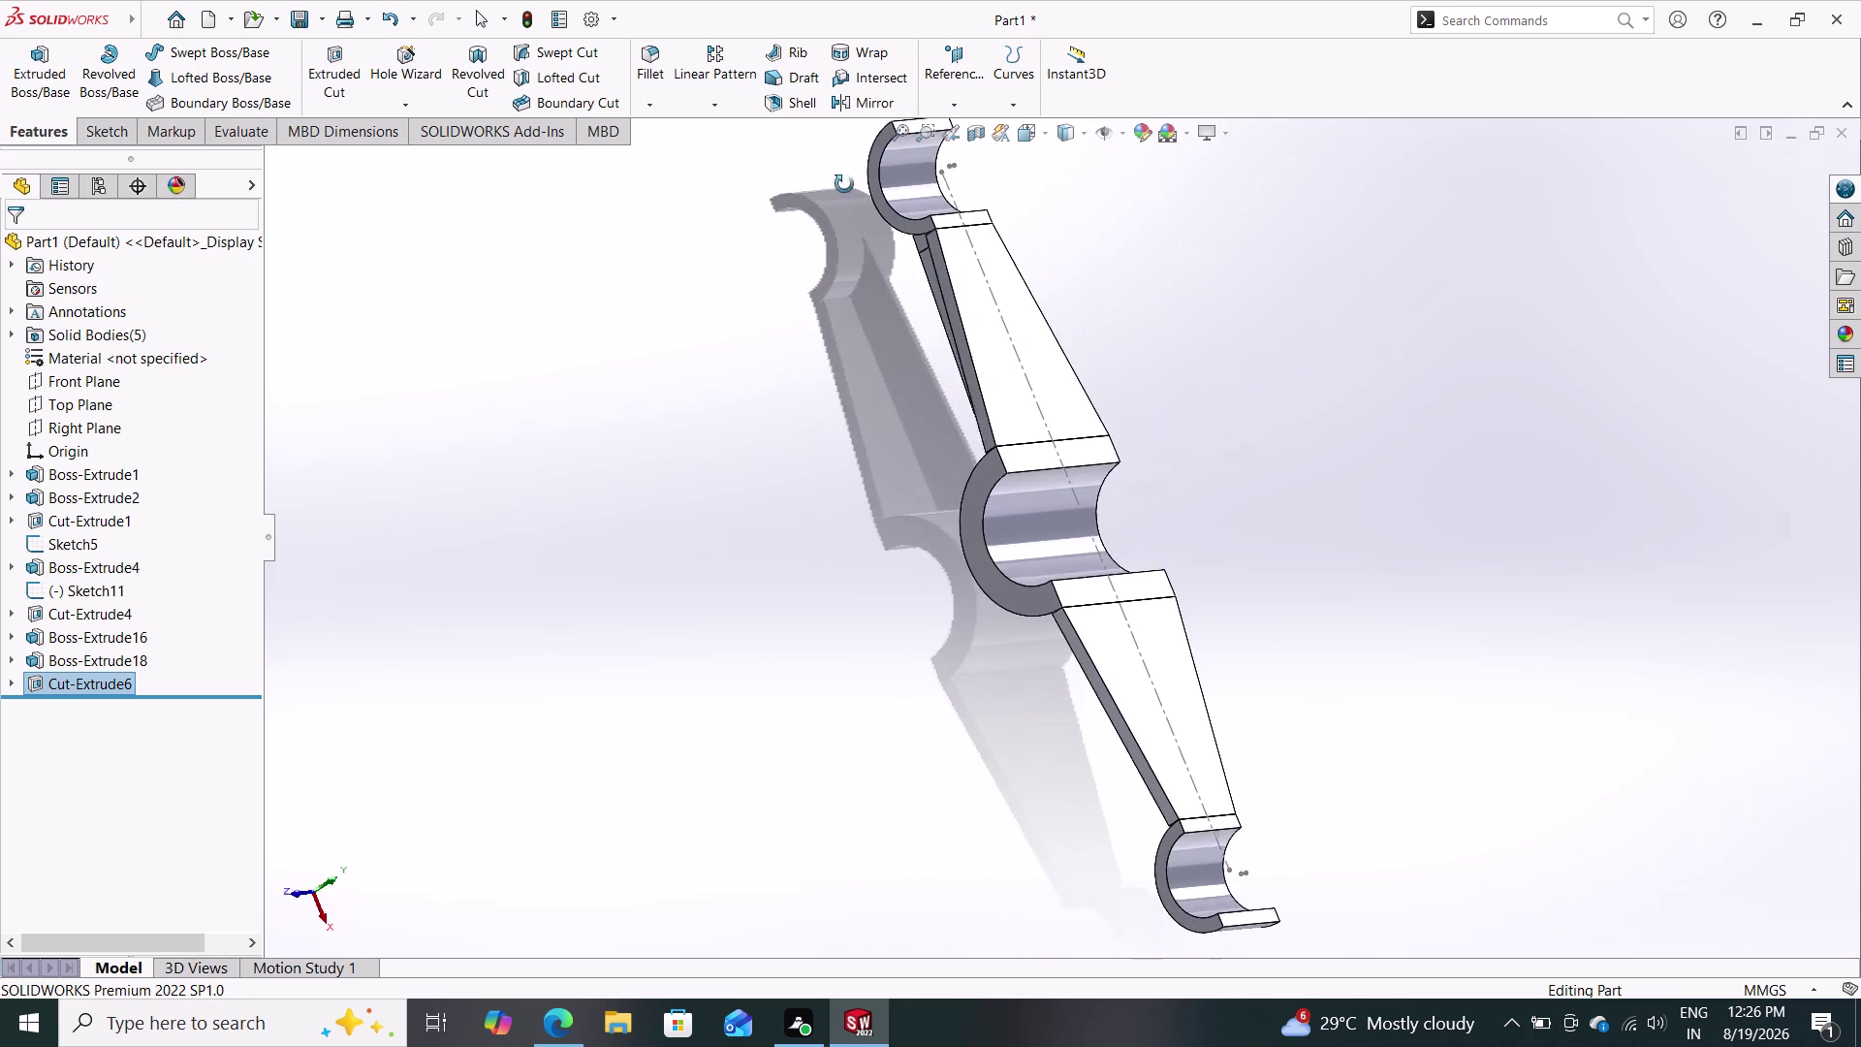
middle_drag(854, 166, 534, 602)
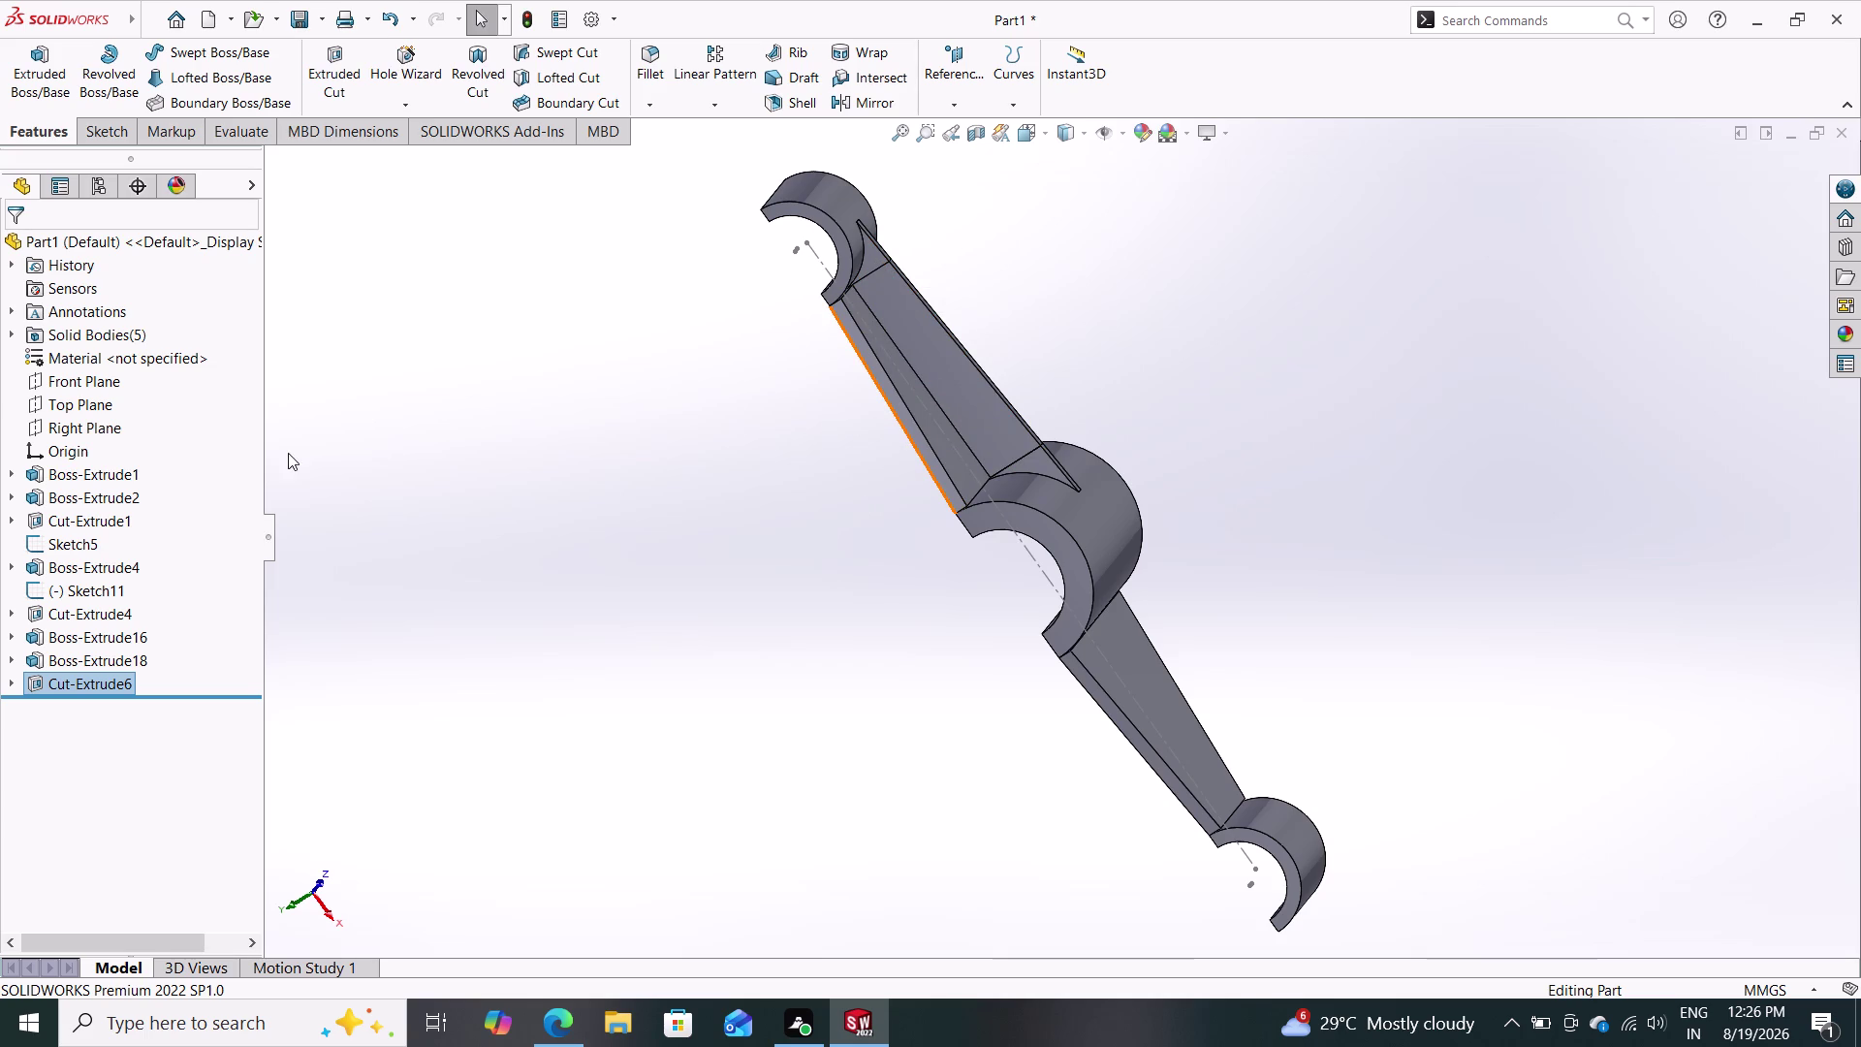
click(858, 93)
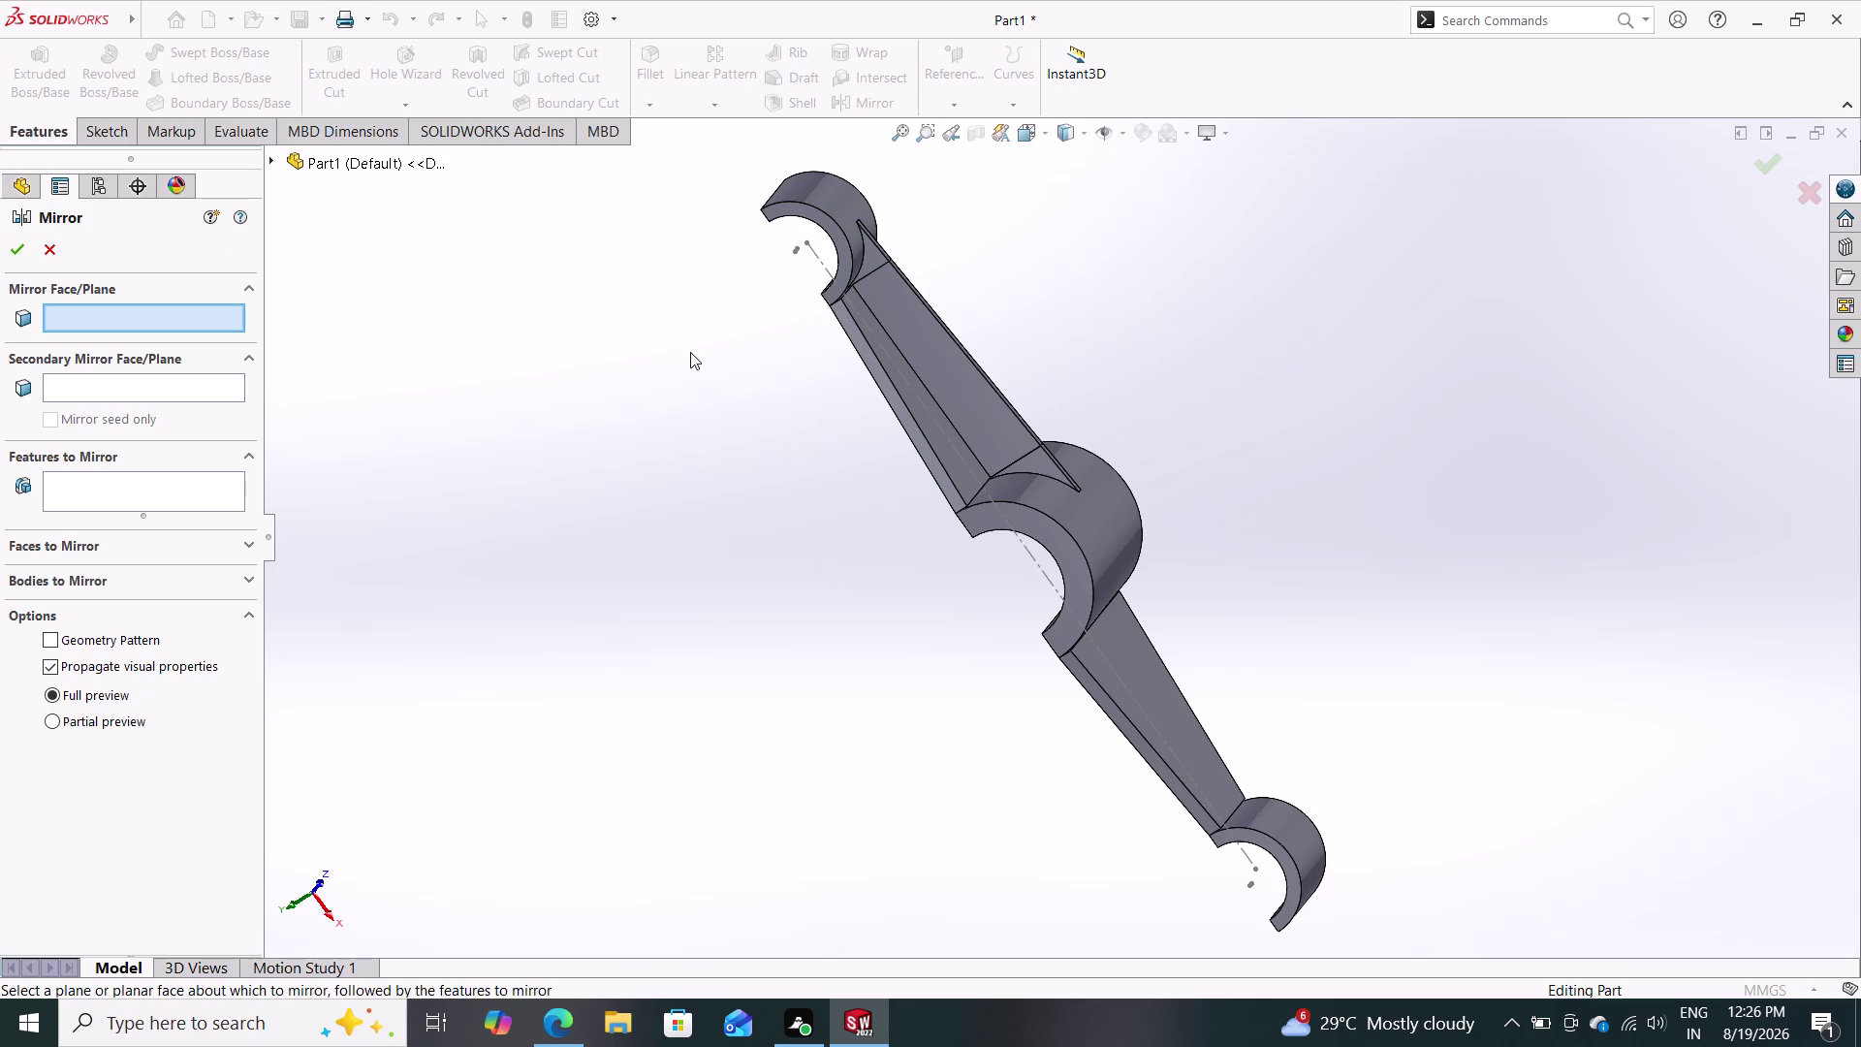
Pick the Right Plane as the mirror plane.
click(274, 159)
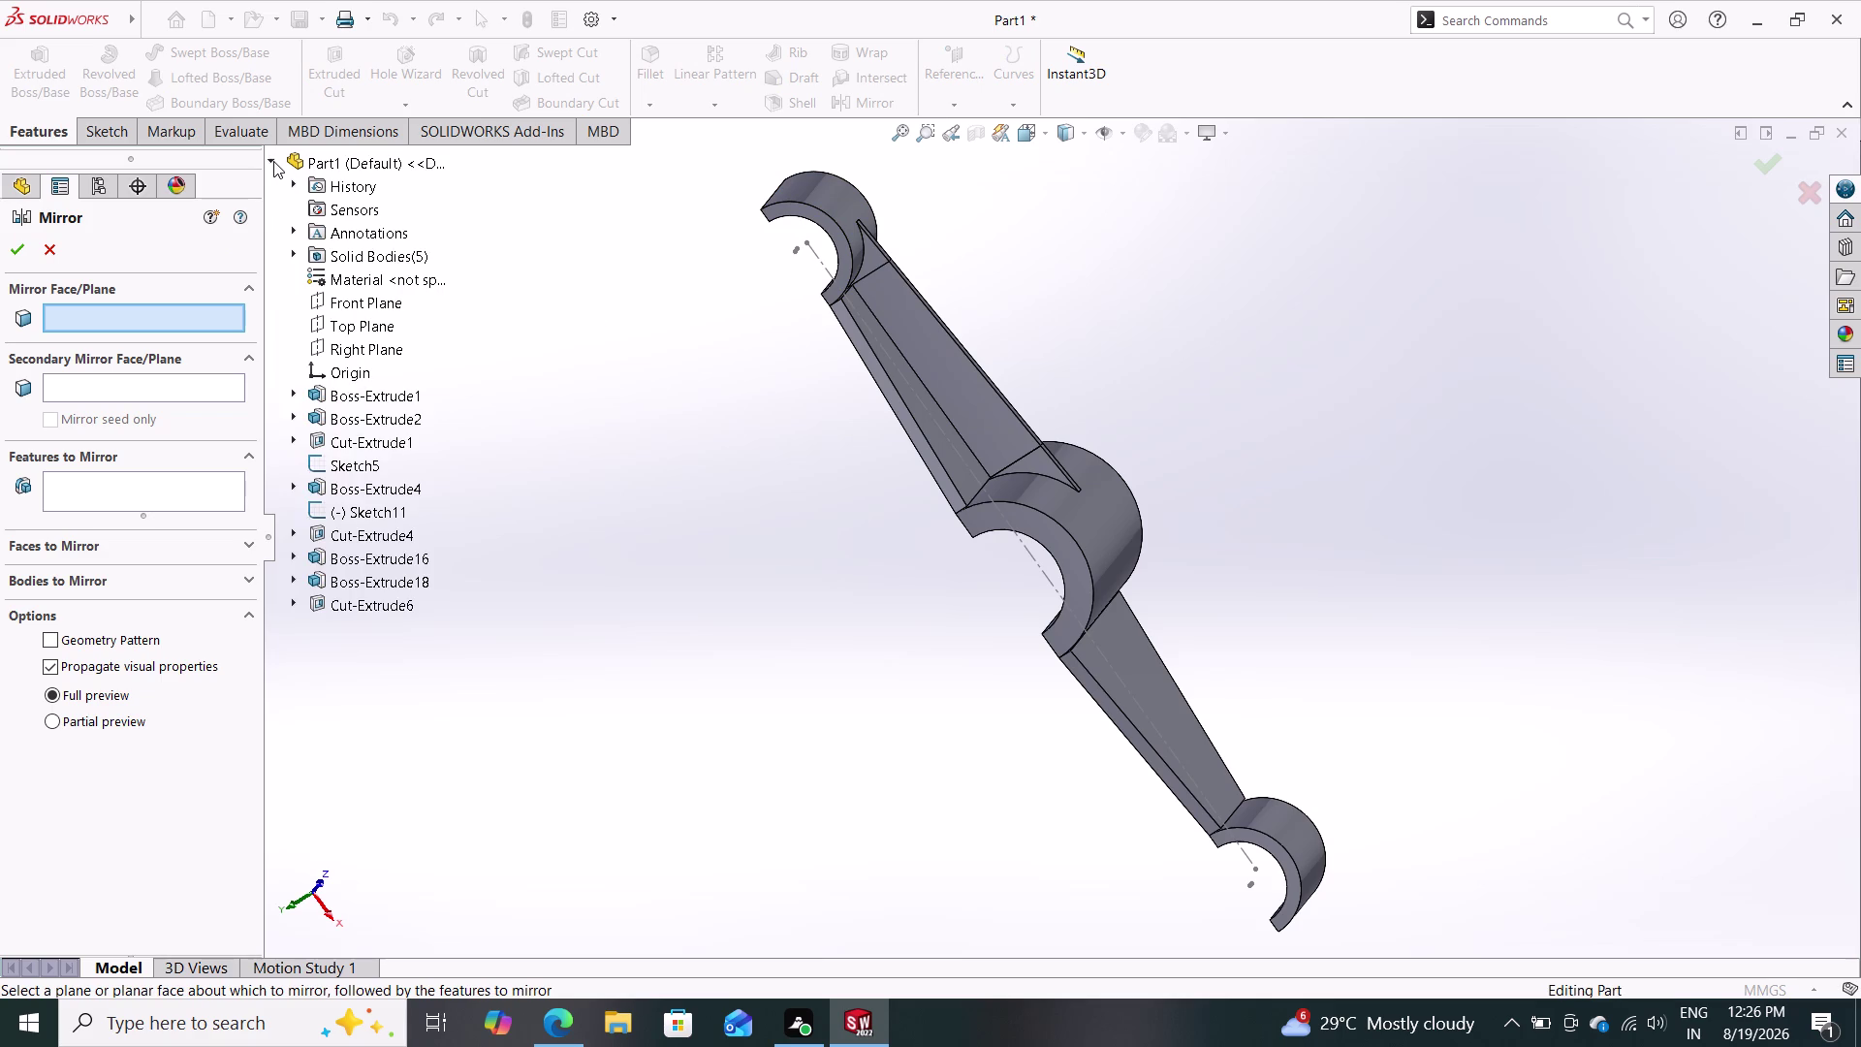
click(369, 352)
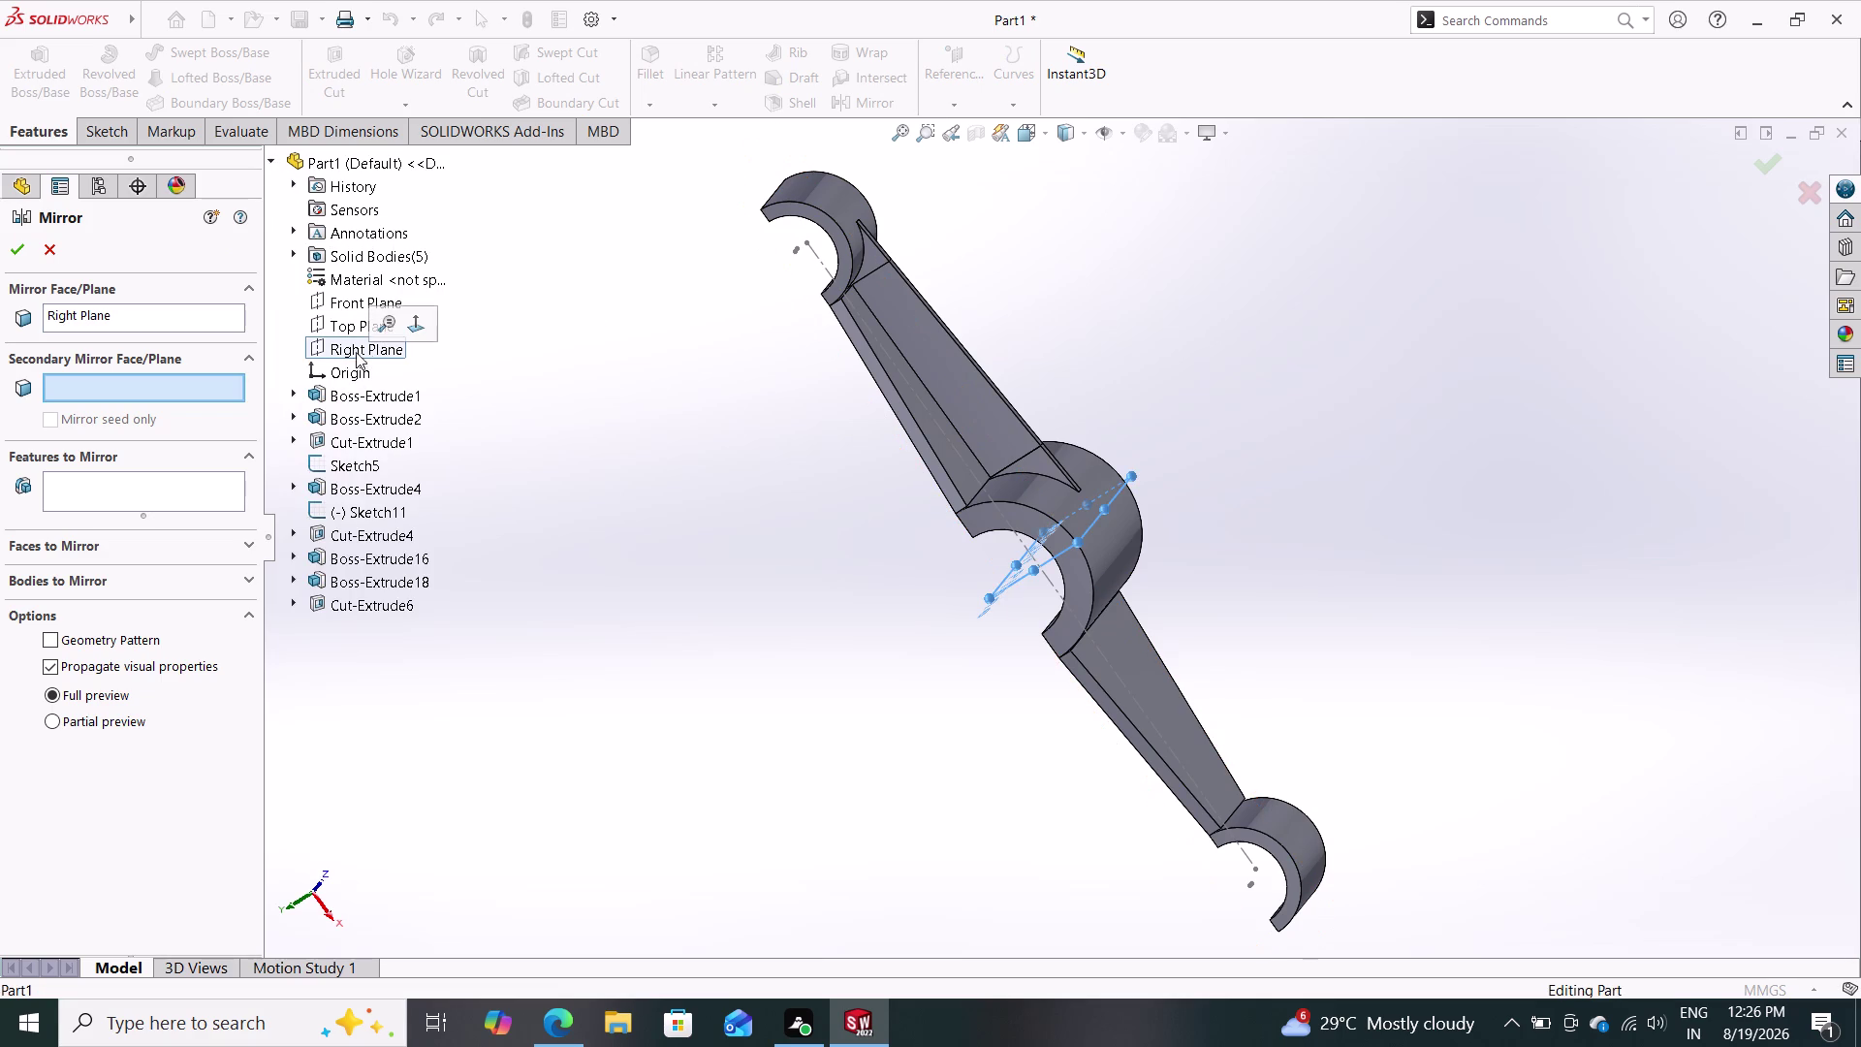
click(167, 481)
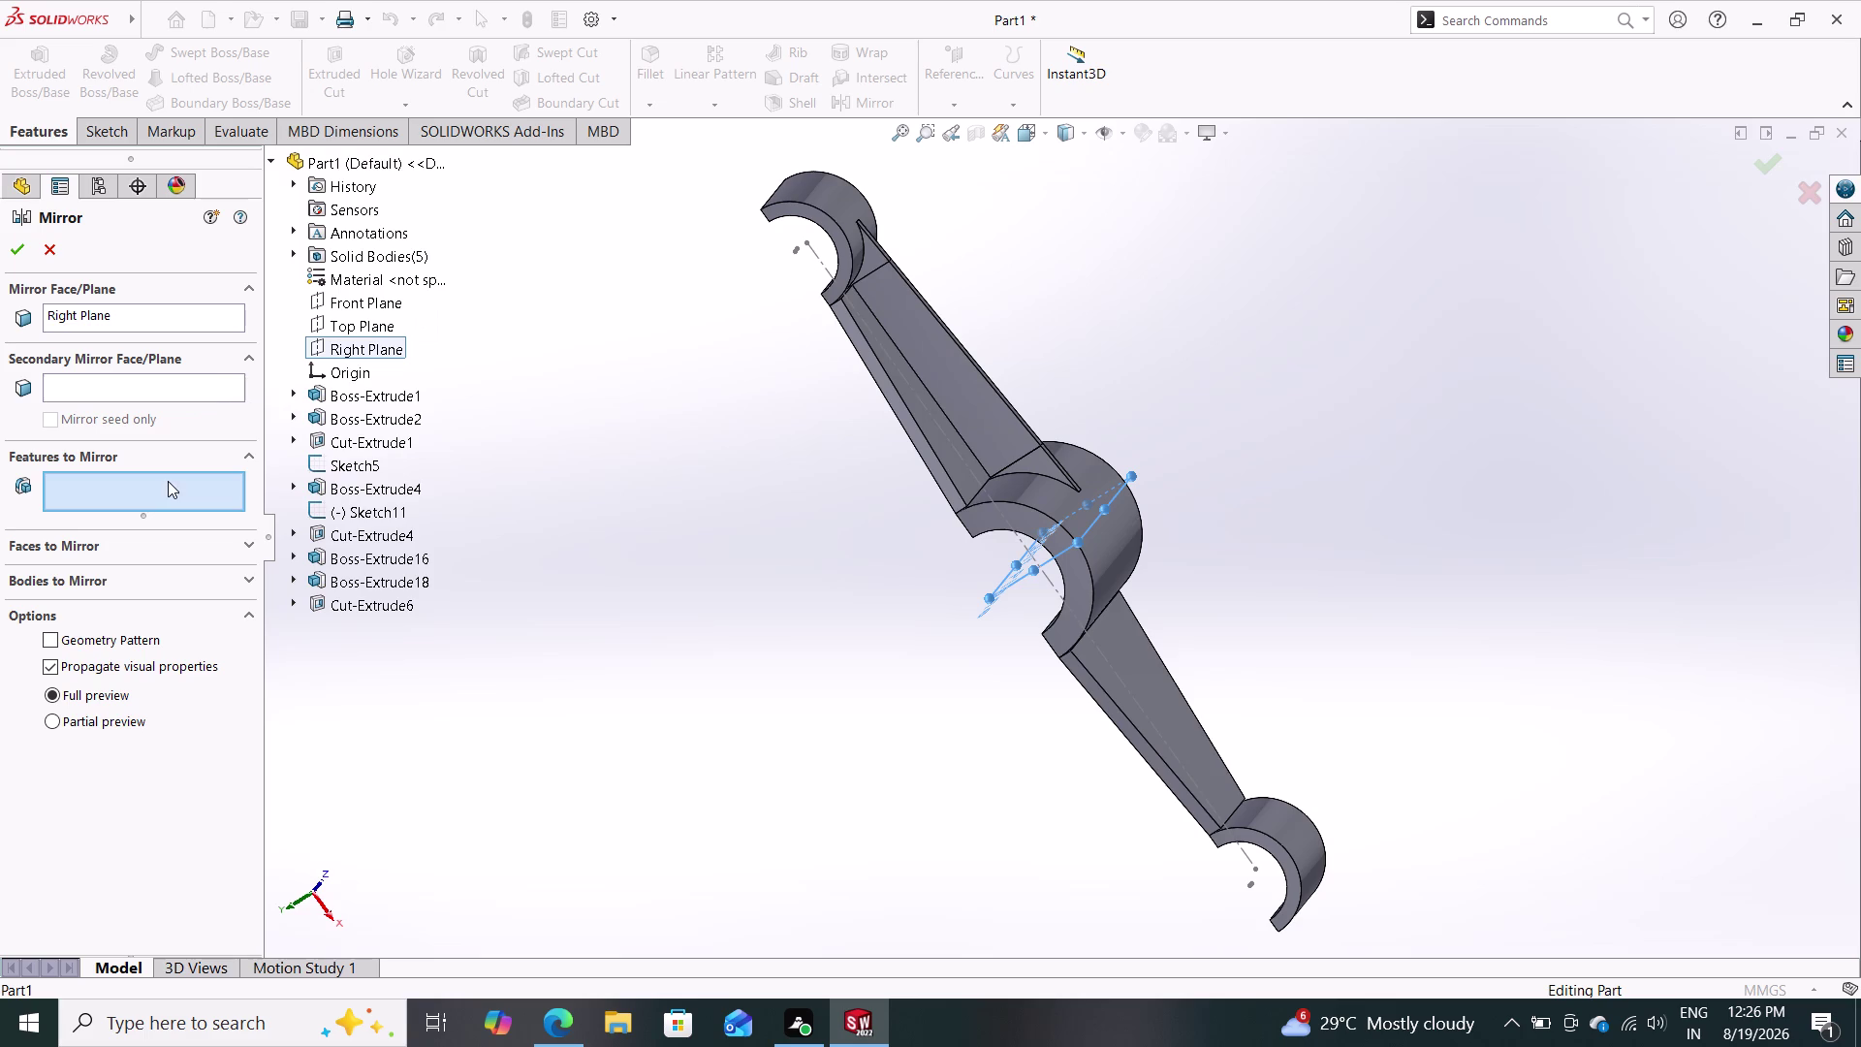
Narrow the features to mirror to only Boss-Extrude16 and confirm Mirror7.
click(930, 362)
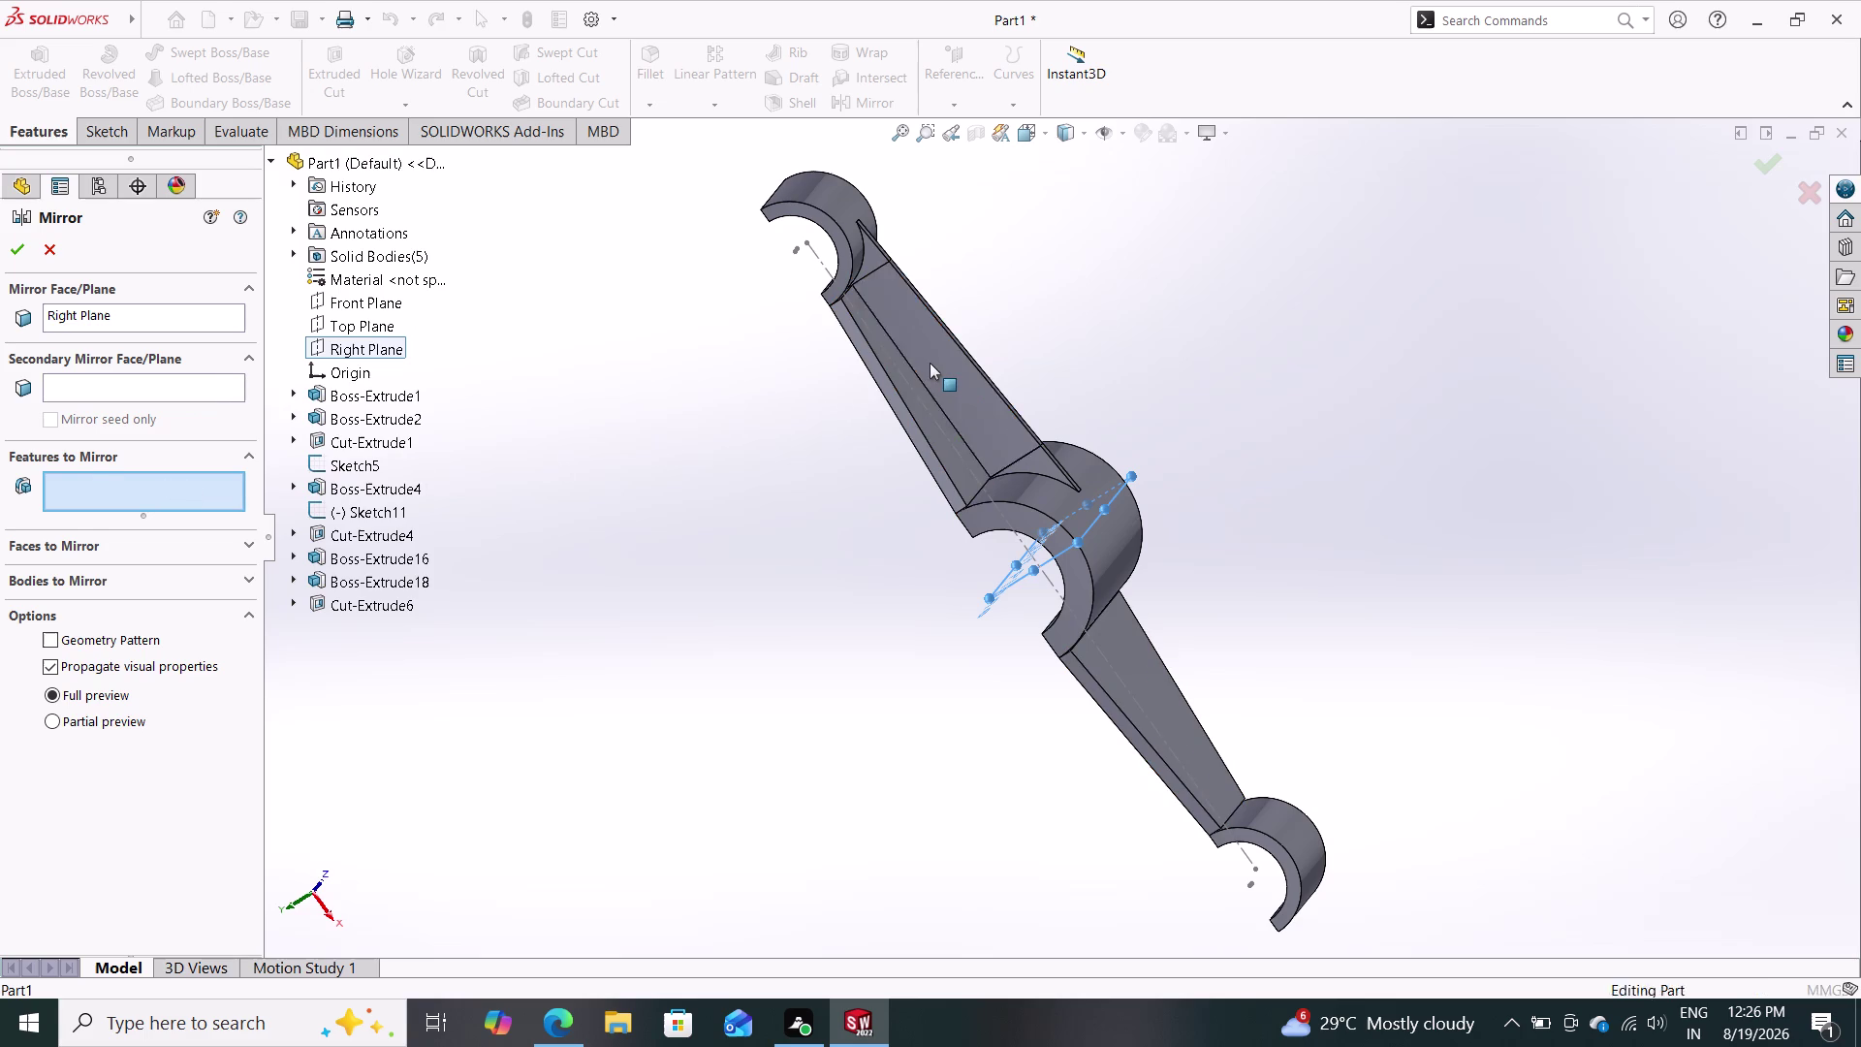
click(876, 252)
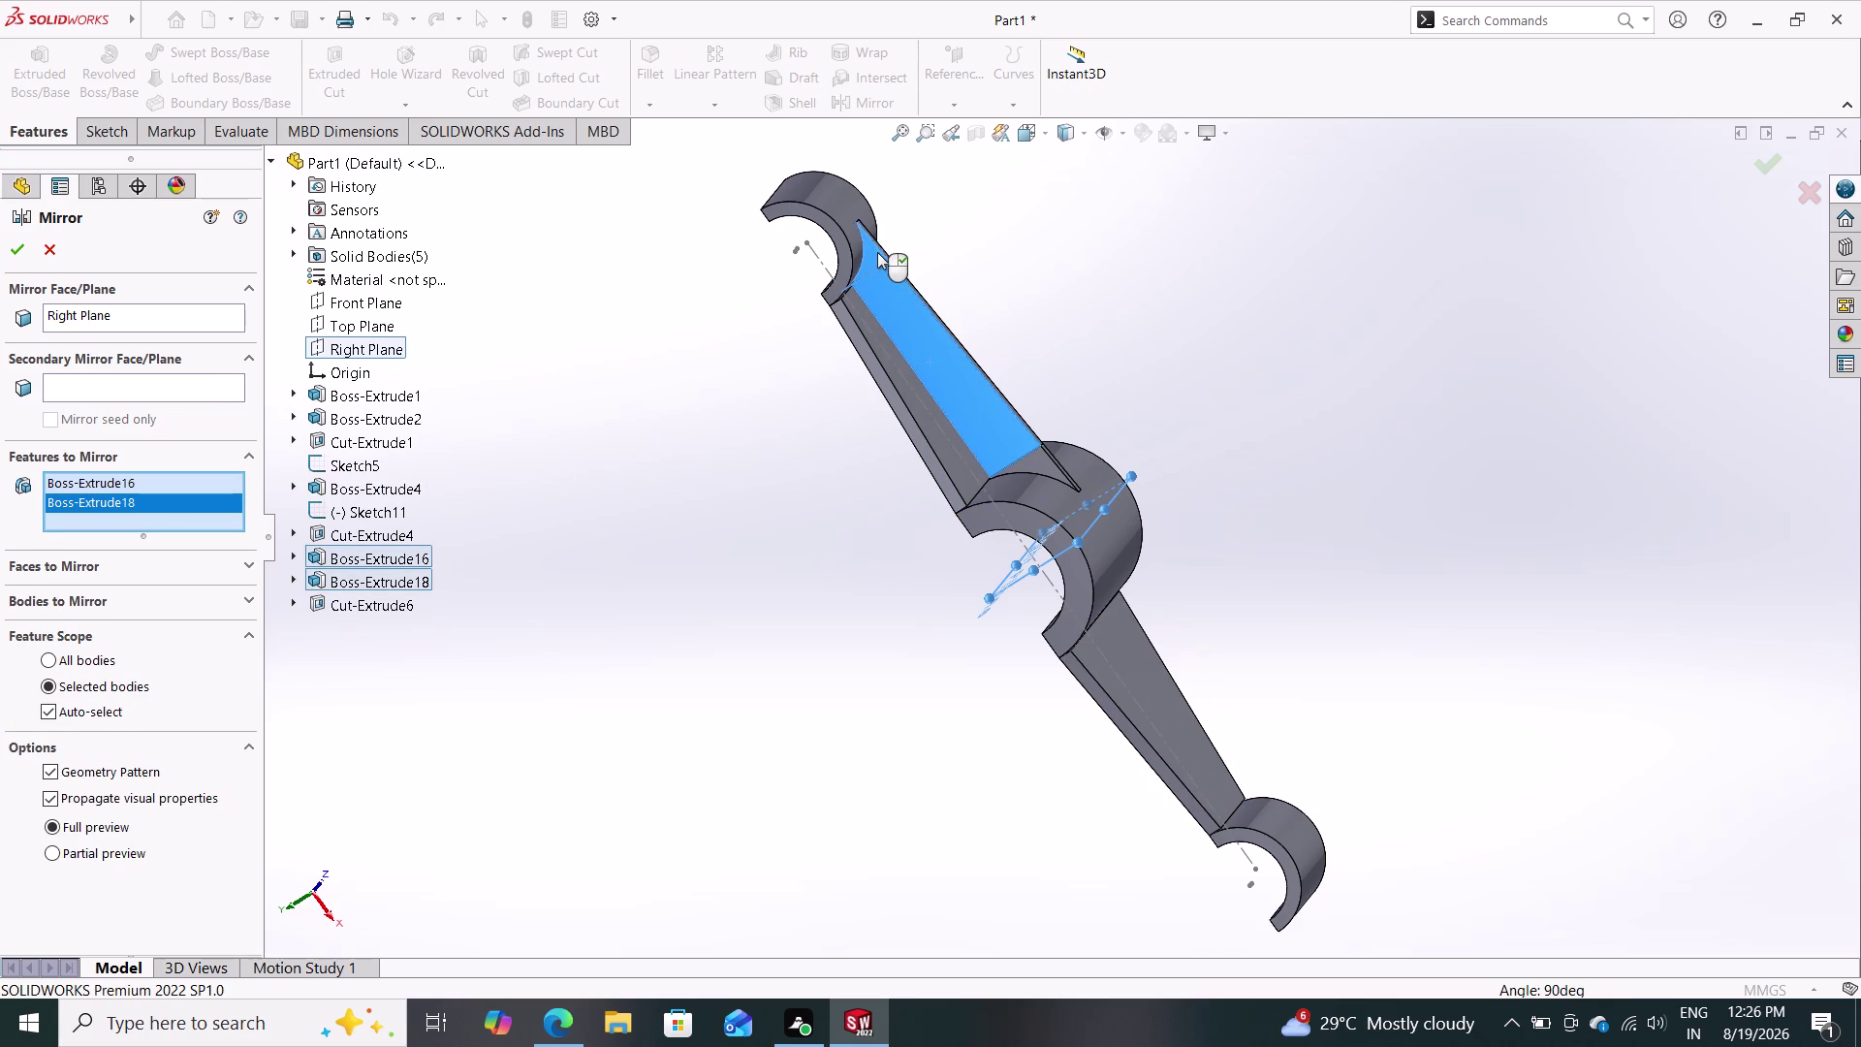
click(1032, 459)
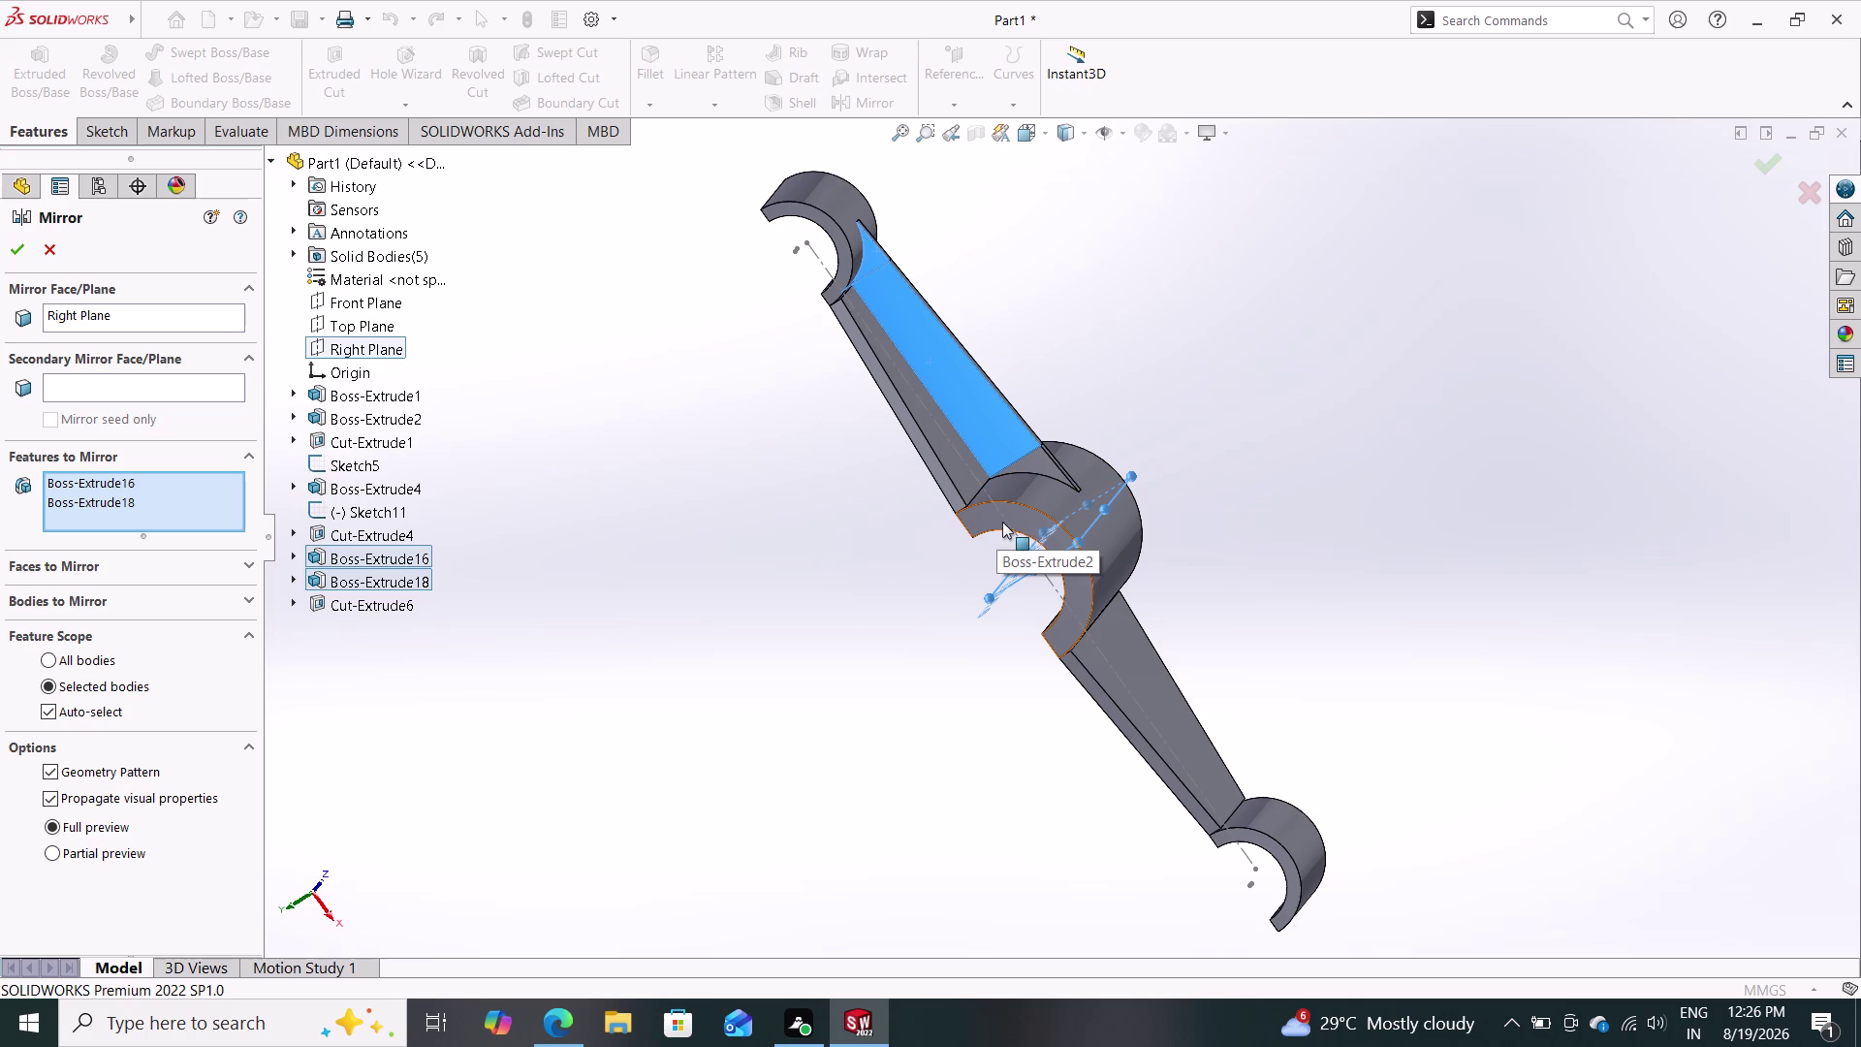
click(1035, 459)
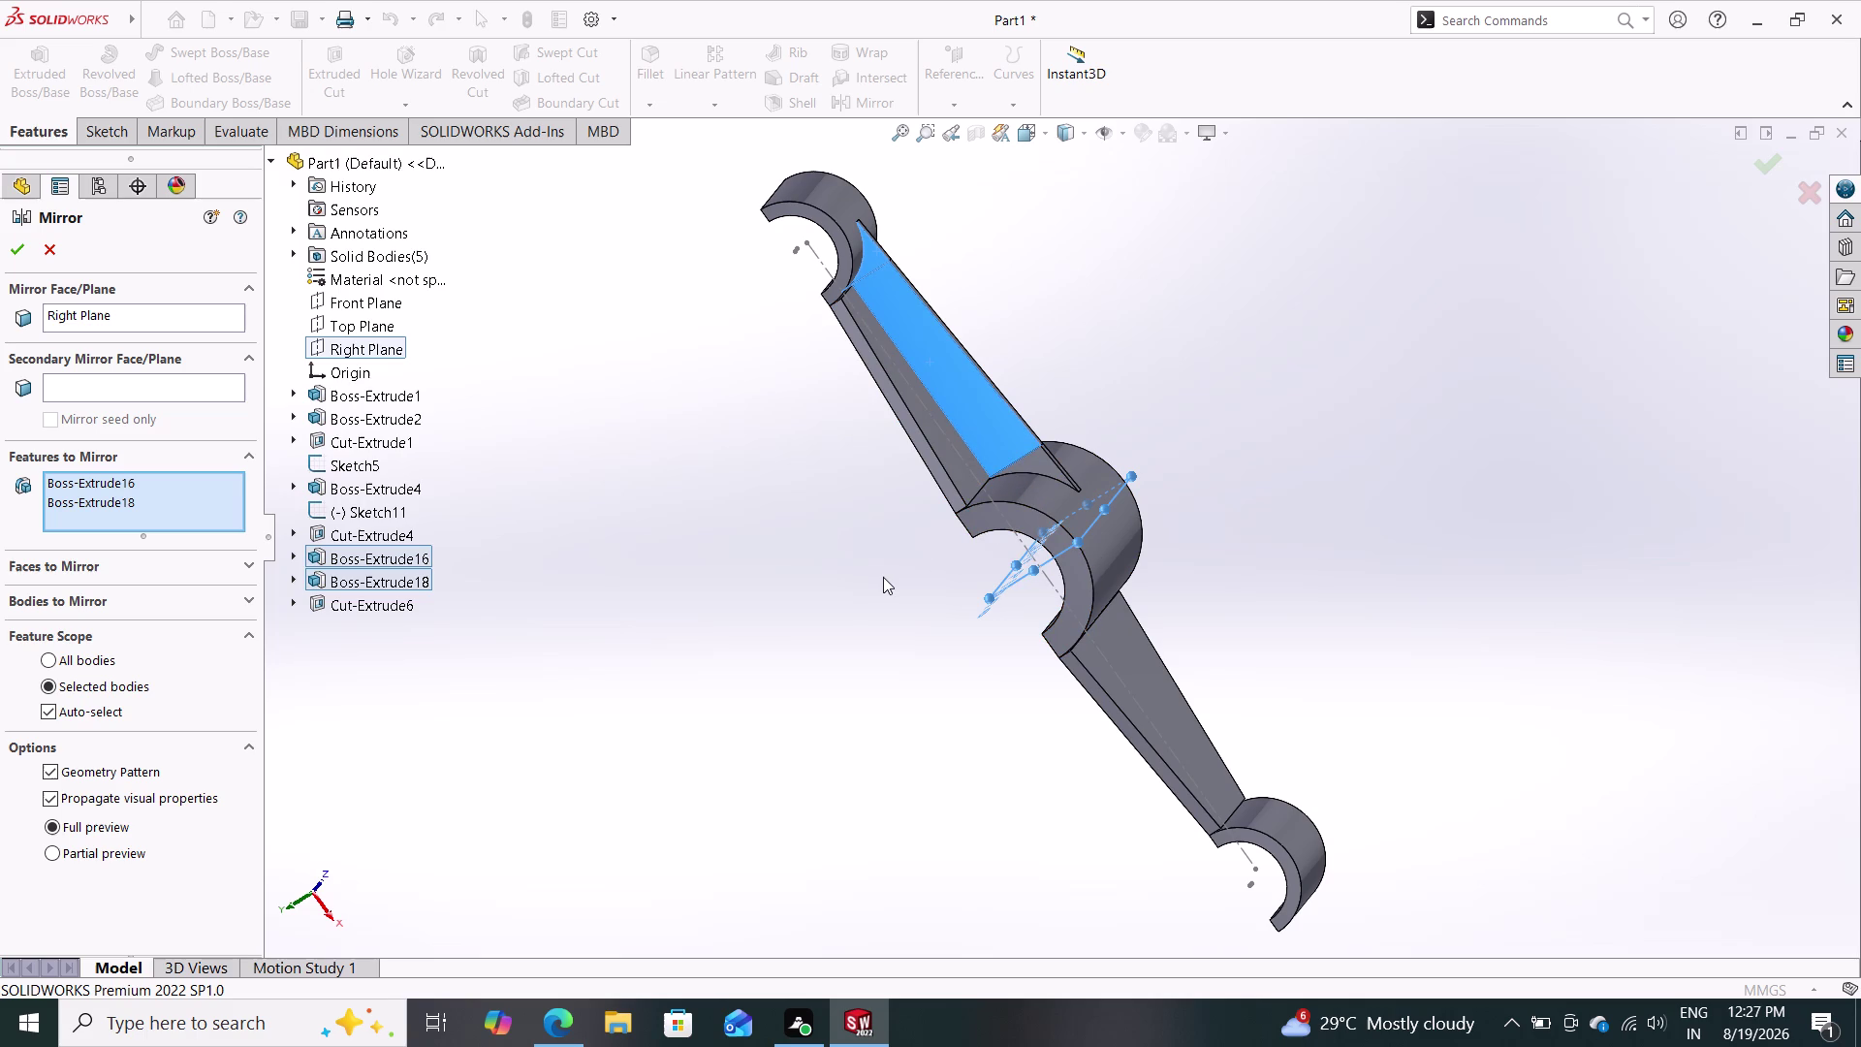
click(1035, 459)
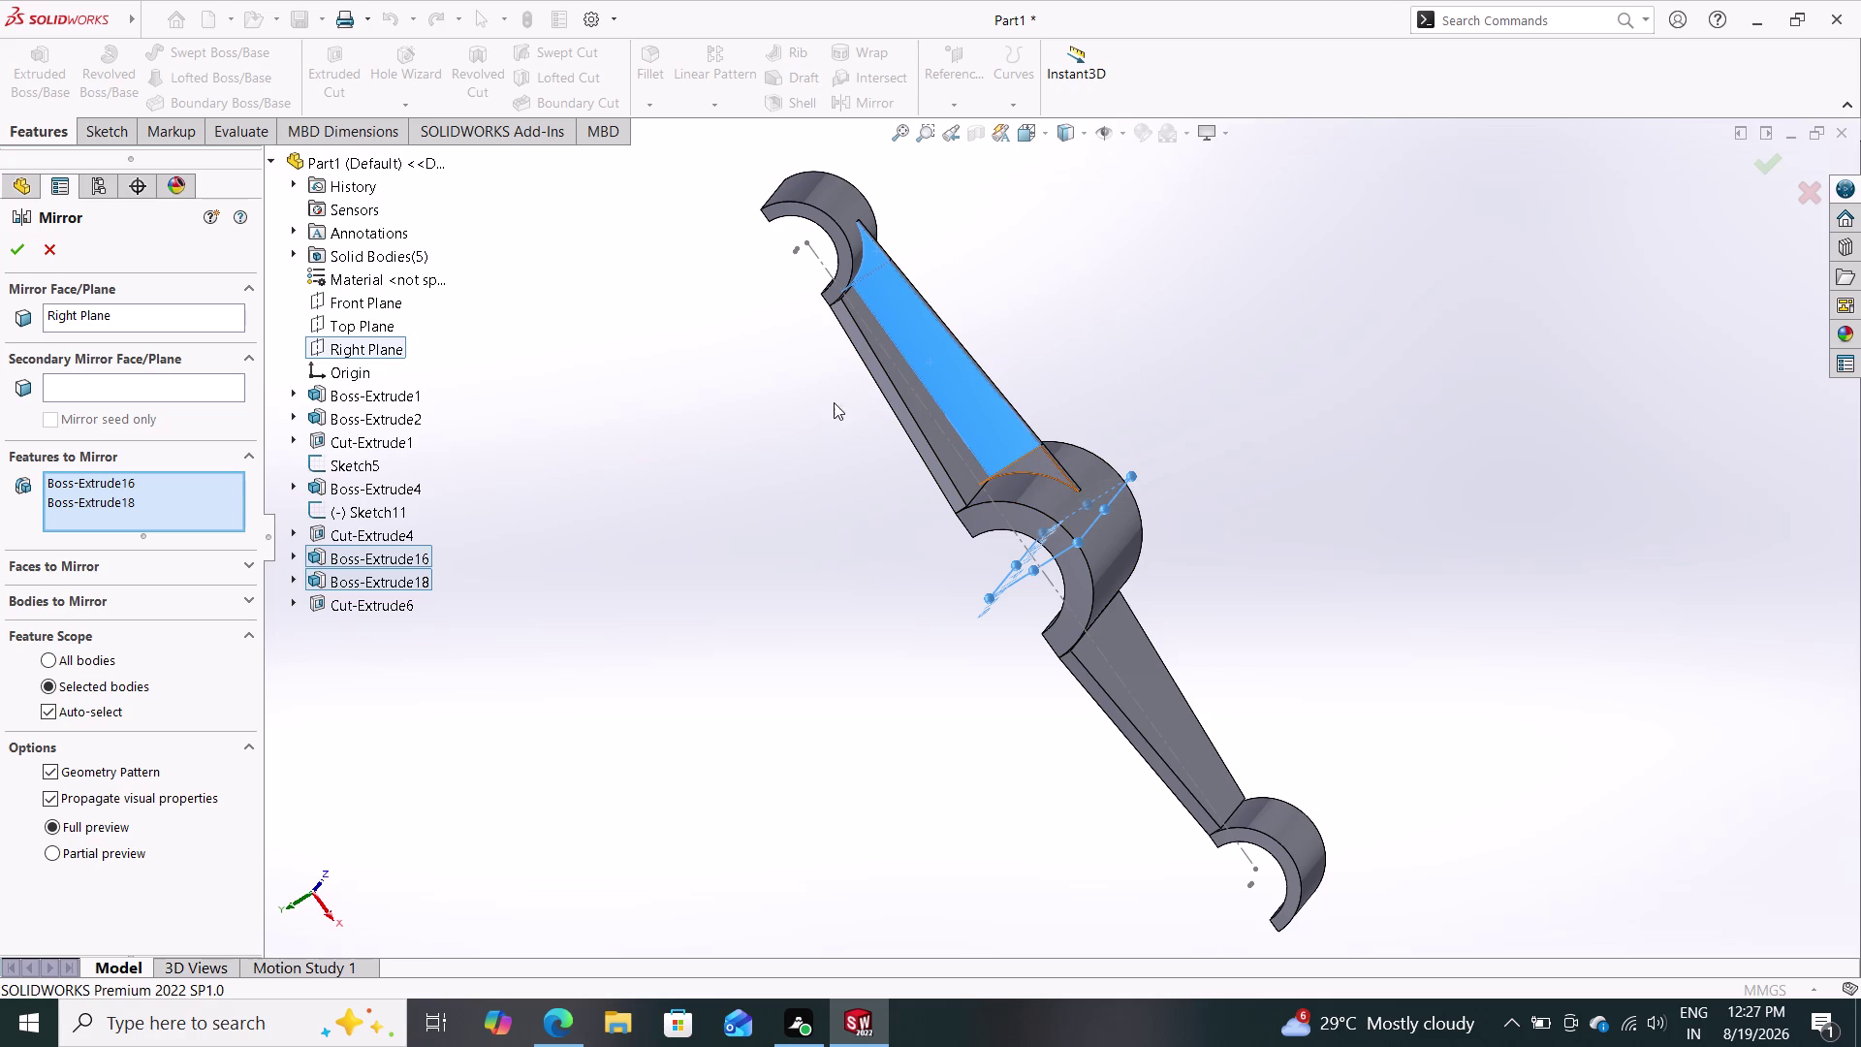
click(871, 252)
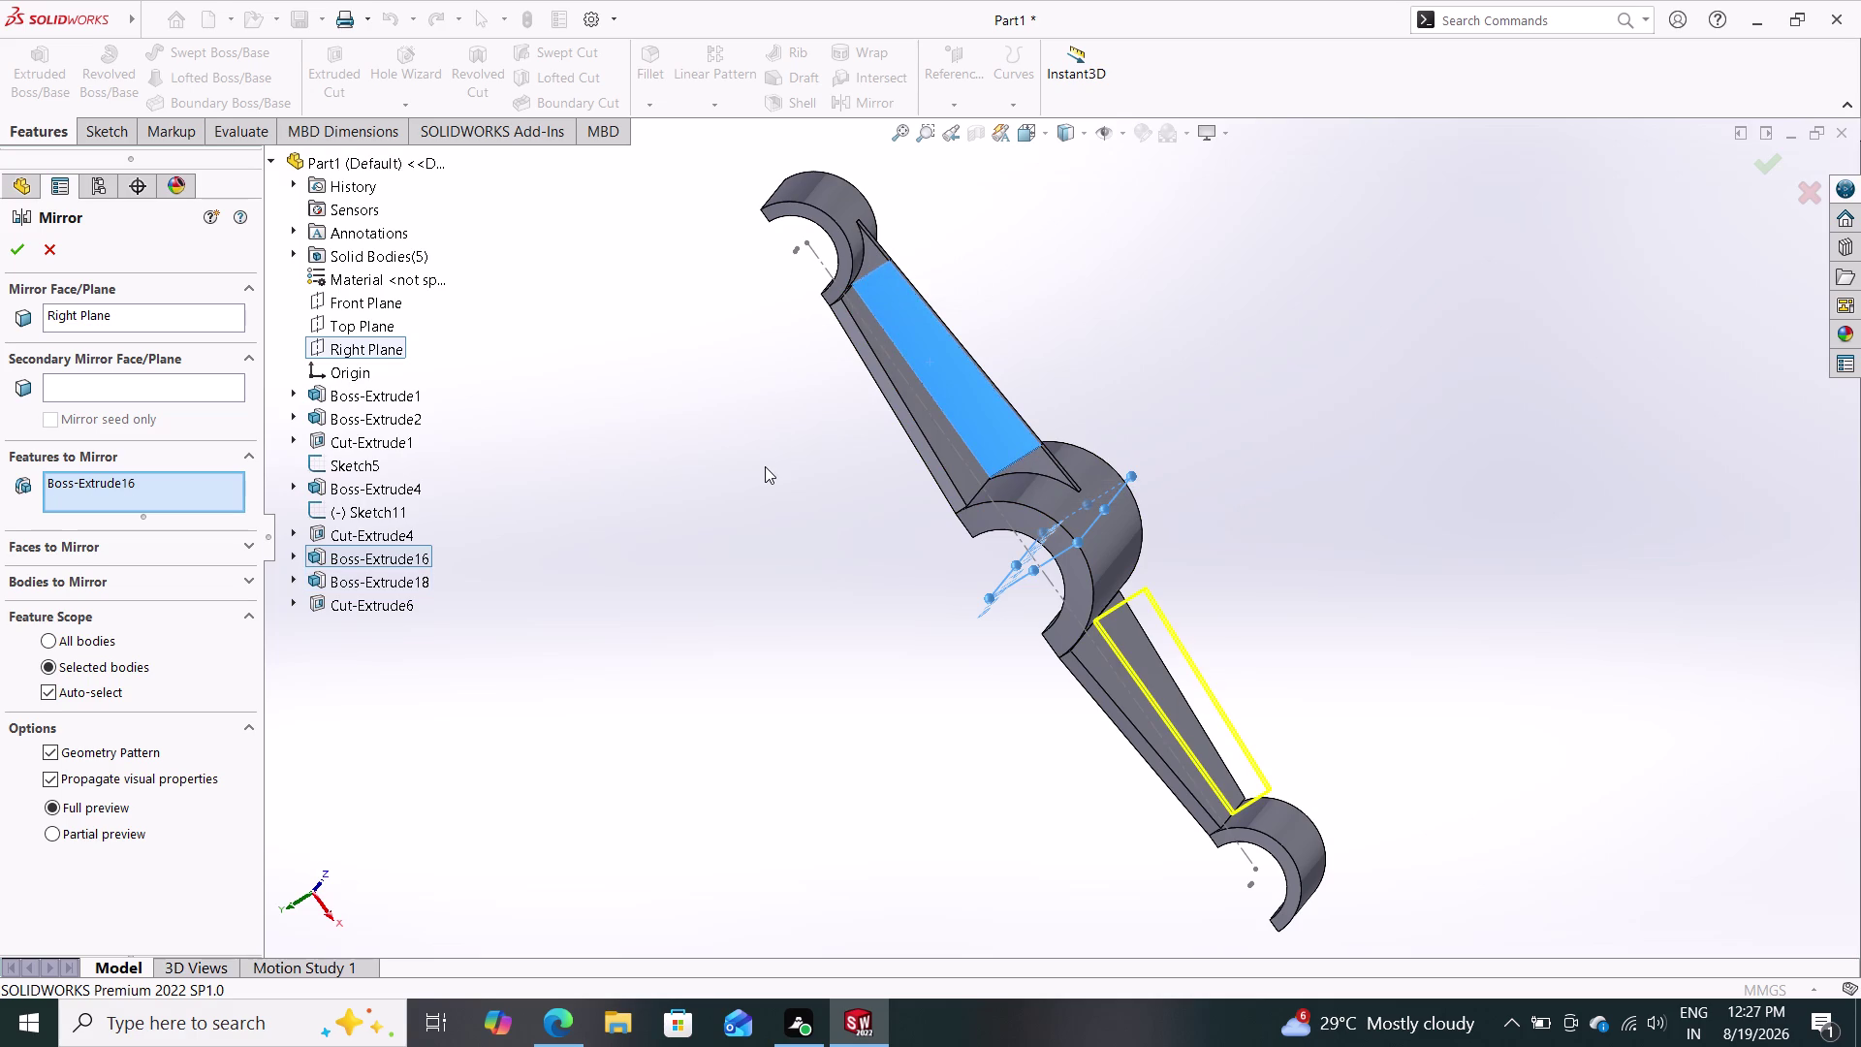
click(1035, 458)
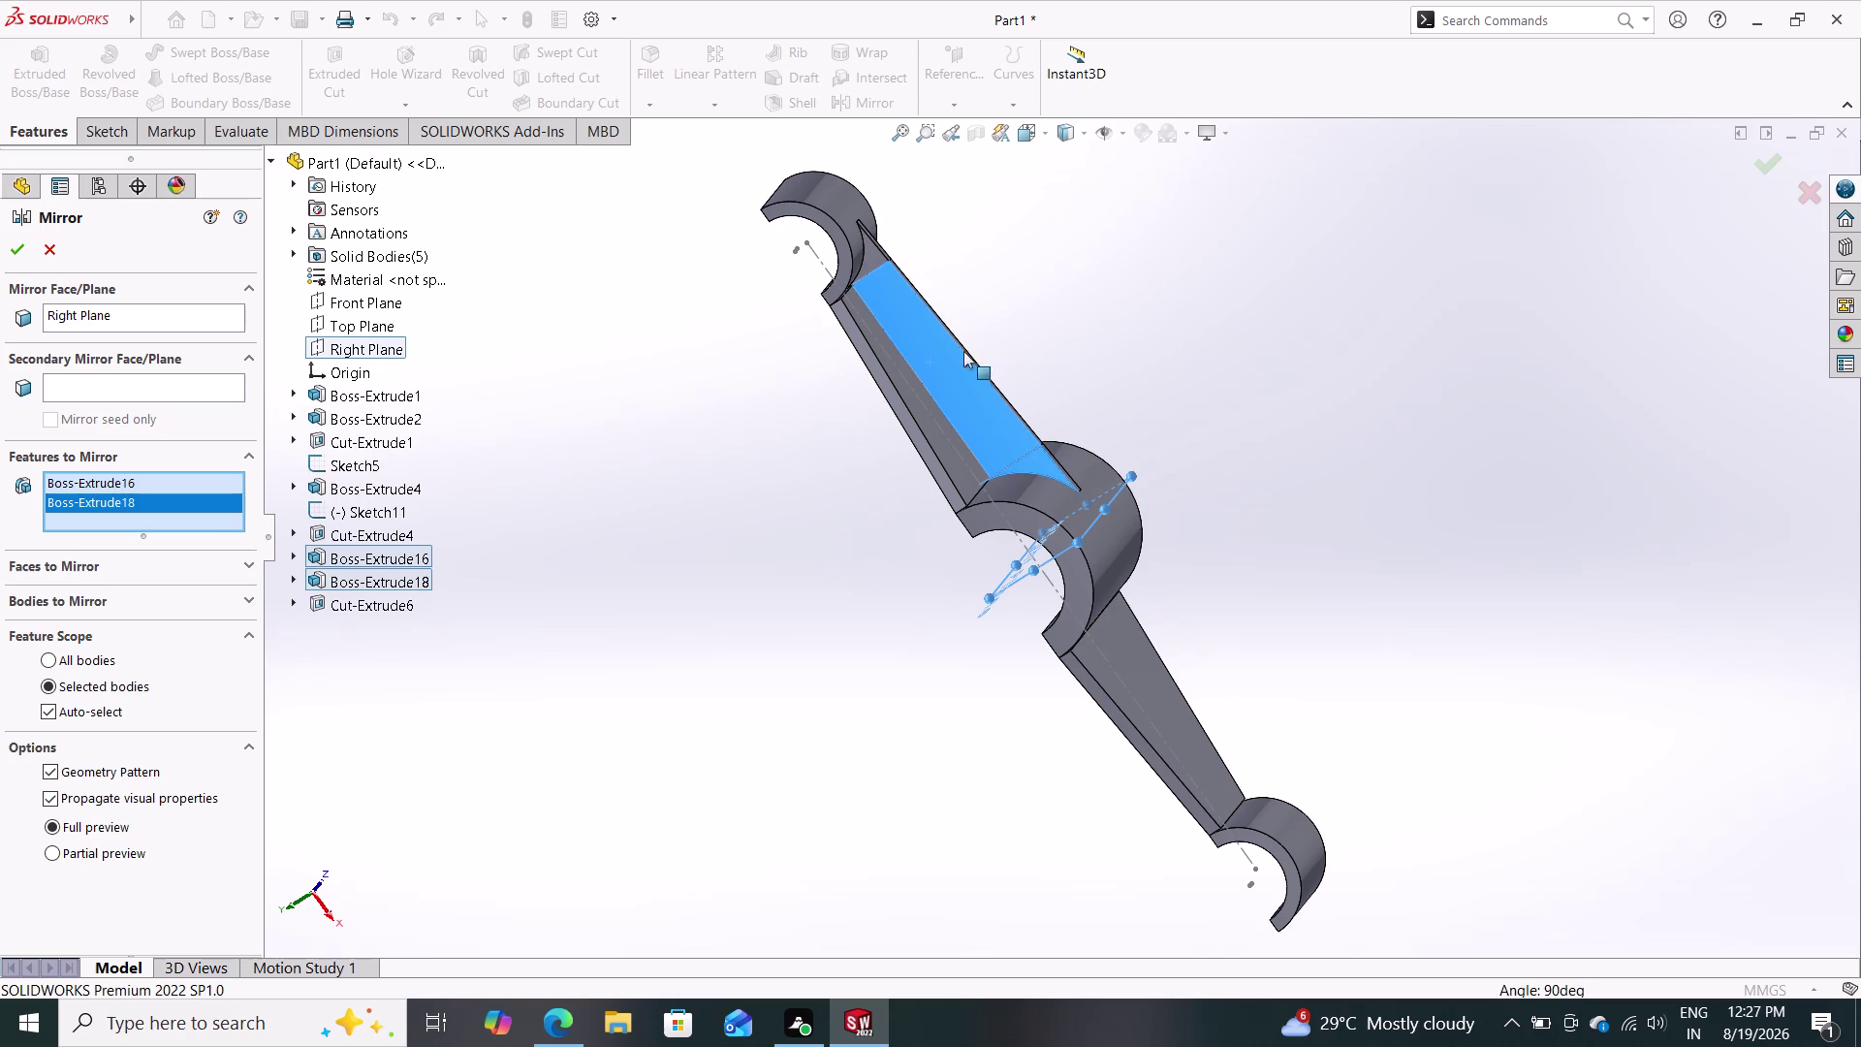
click(874, 251)
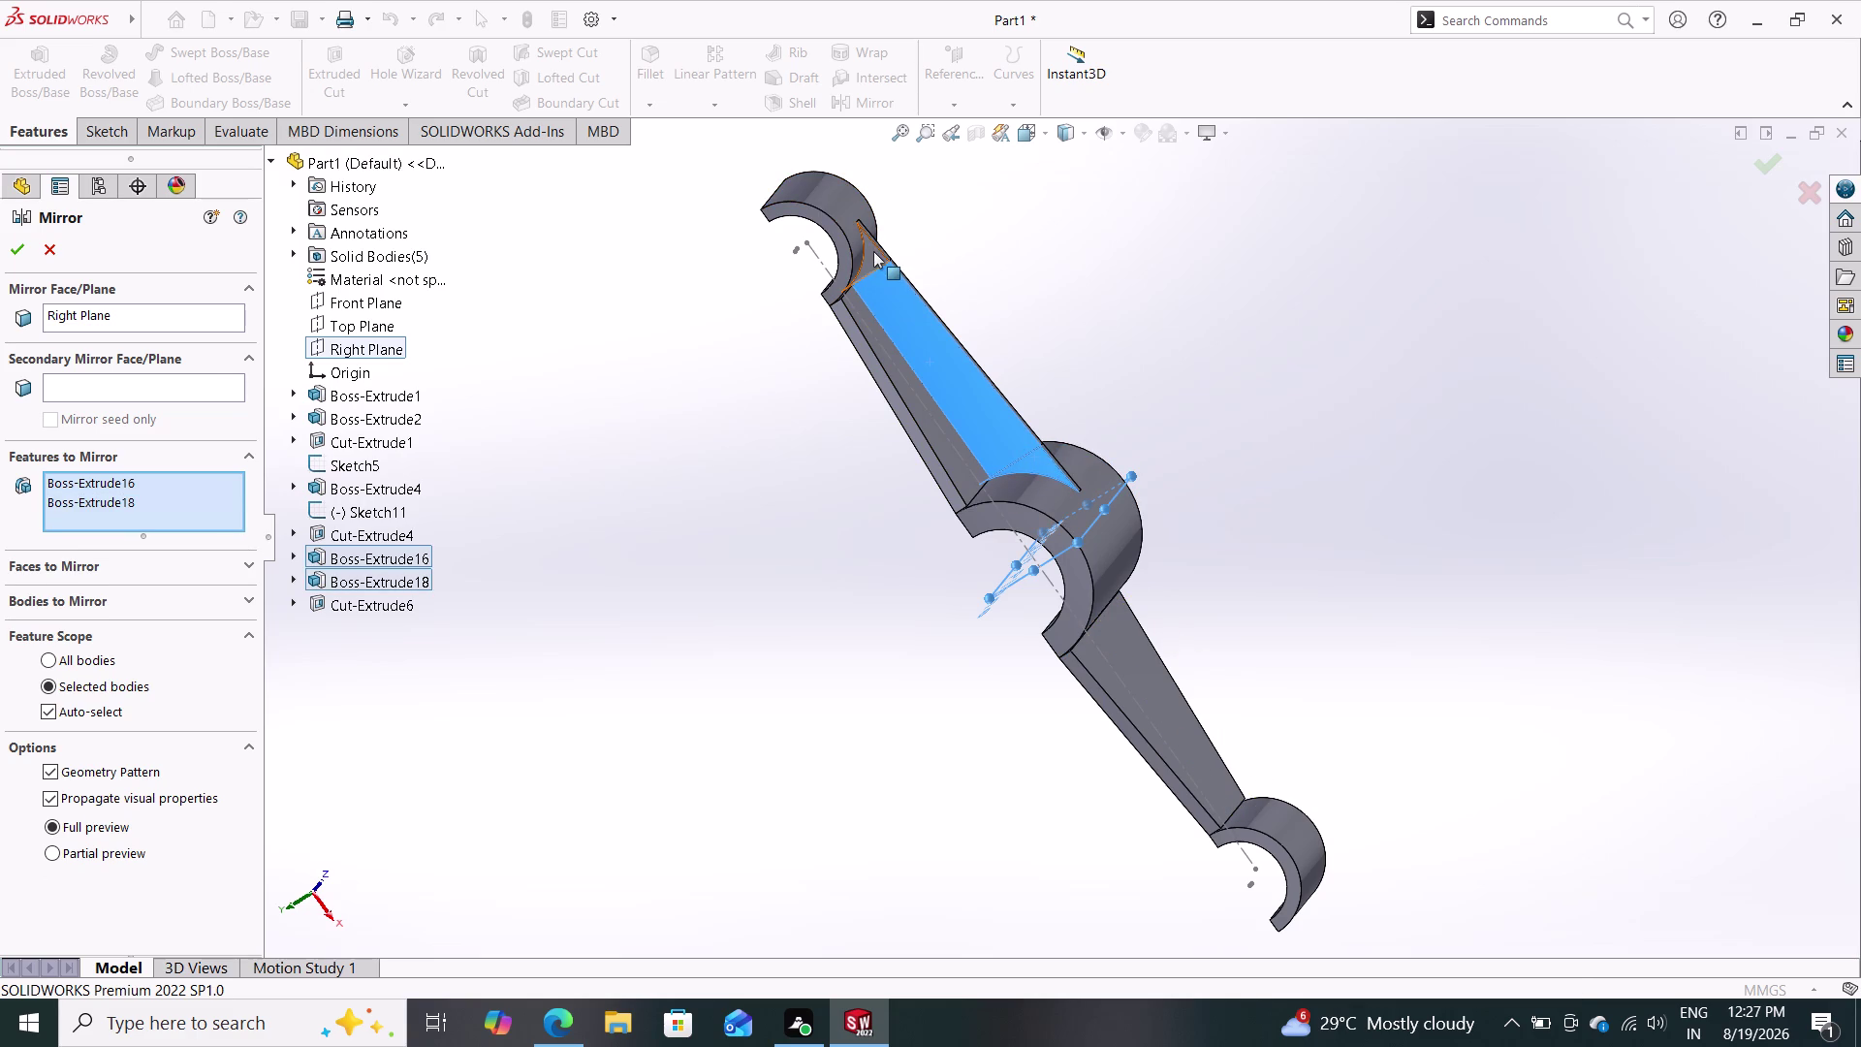
click(875, 256)
click(875, 256)
click(24, 241)
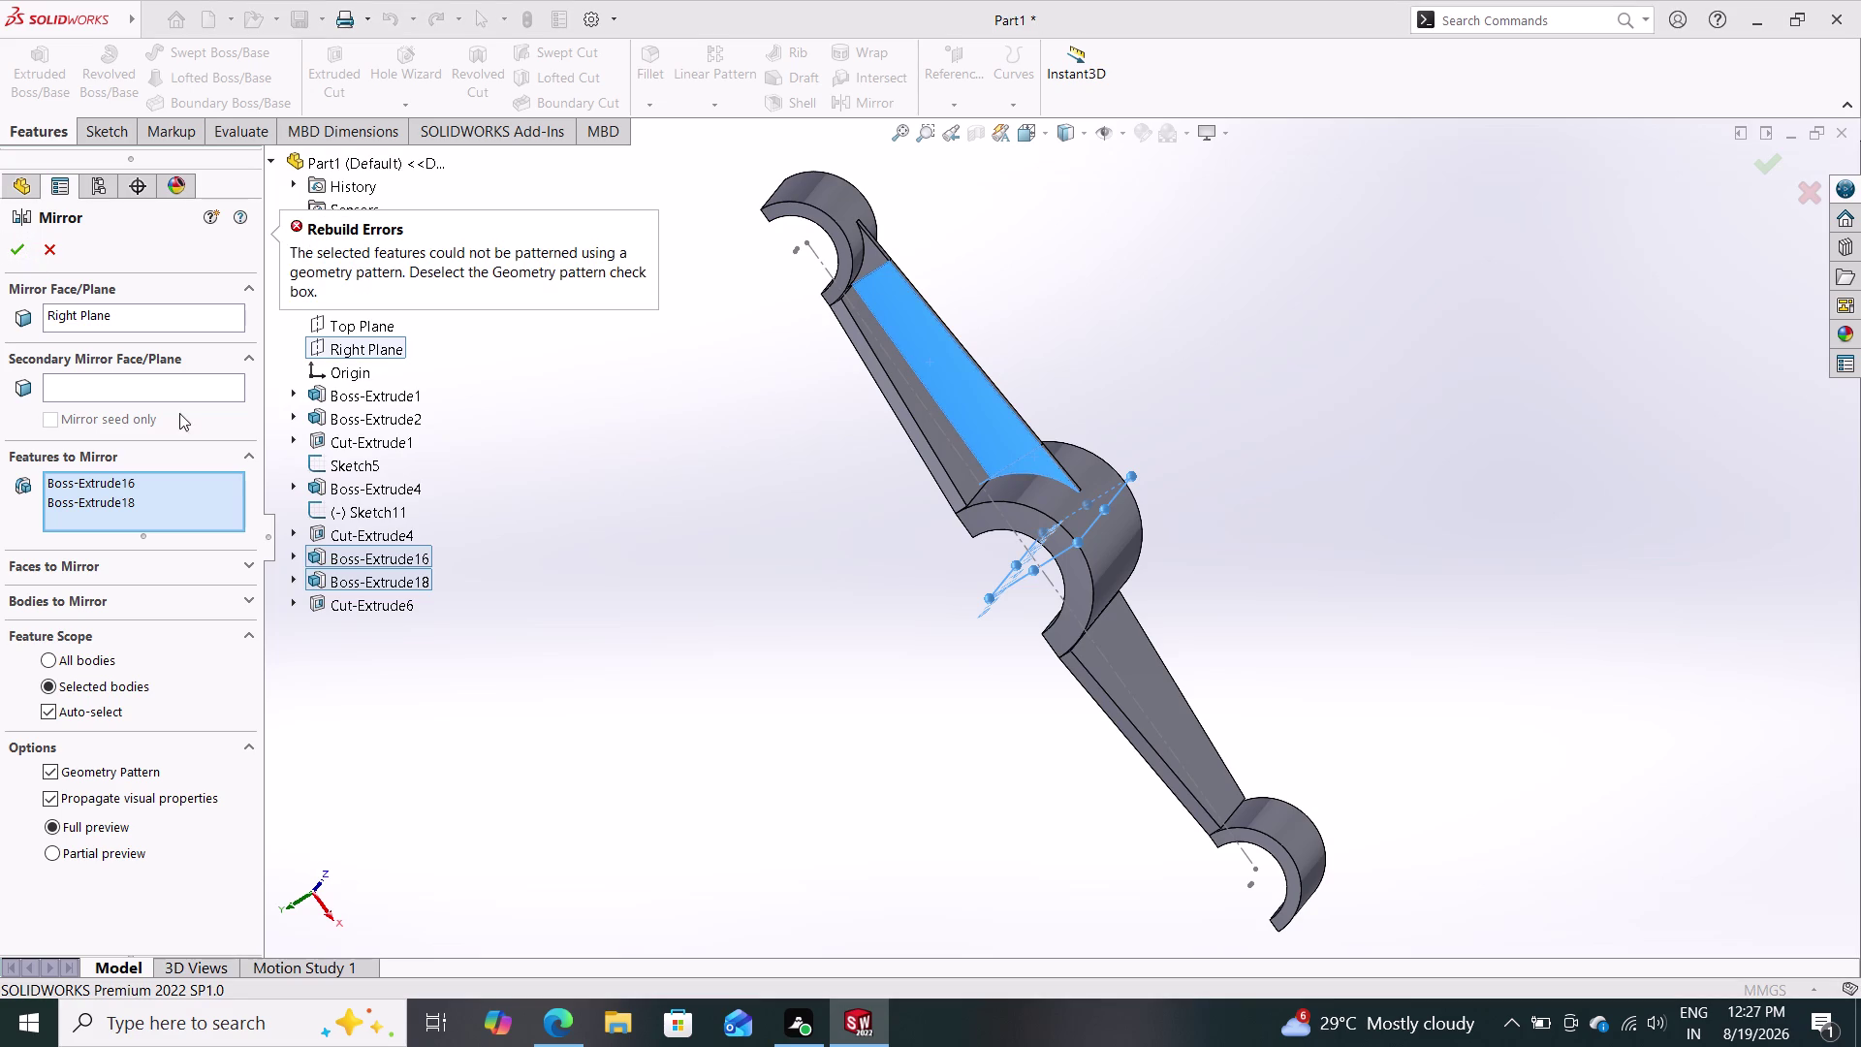
click(1050, 469)
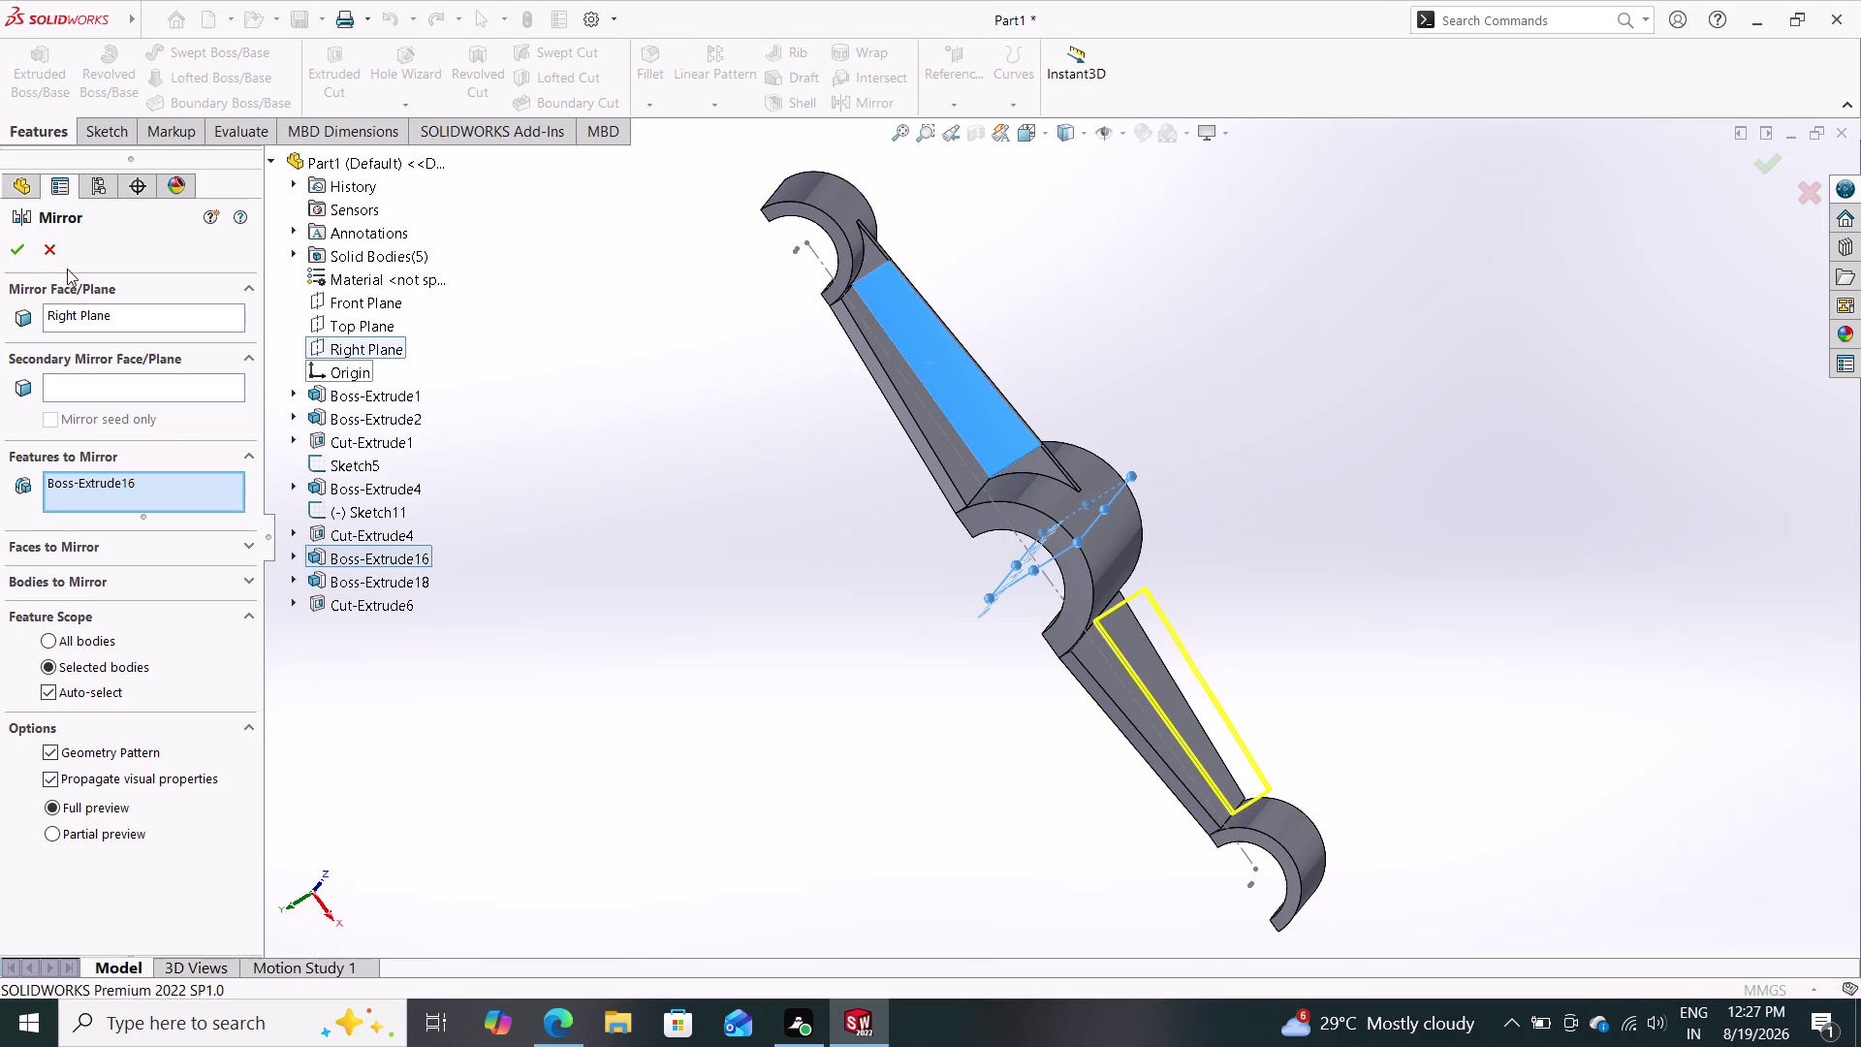
click(8, 241)
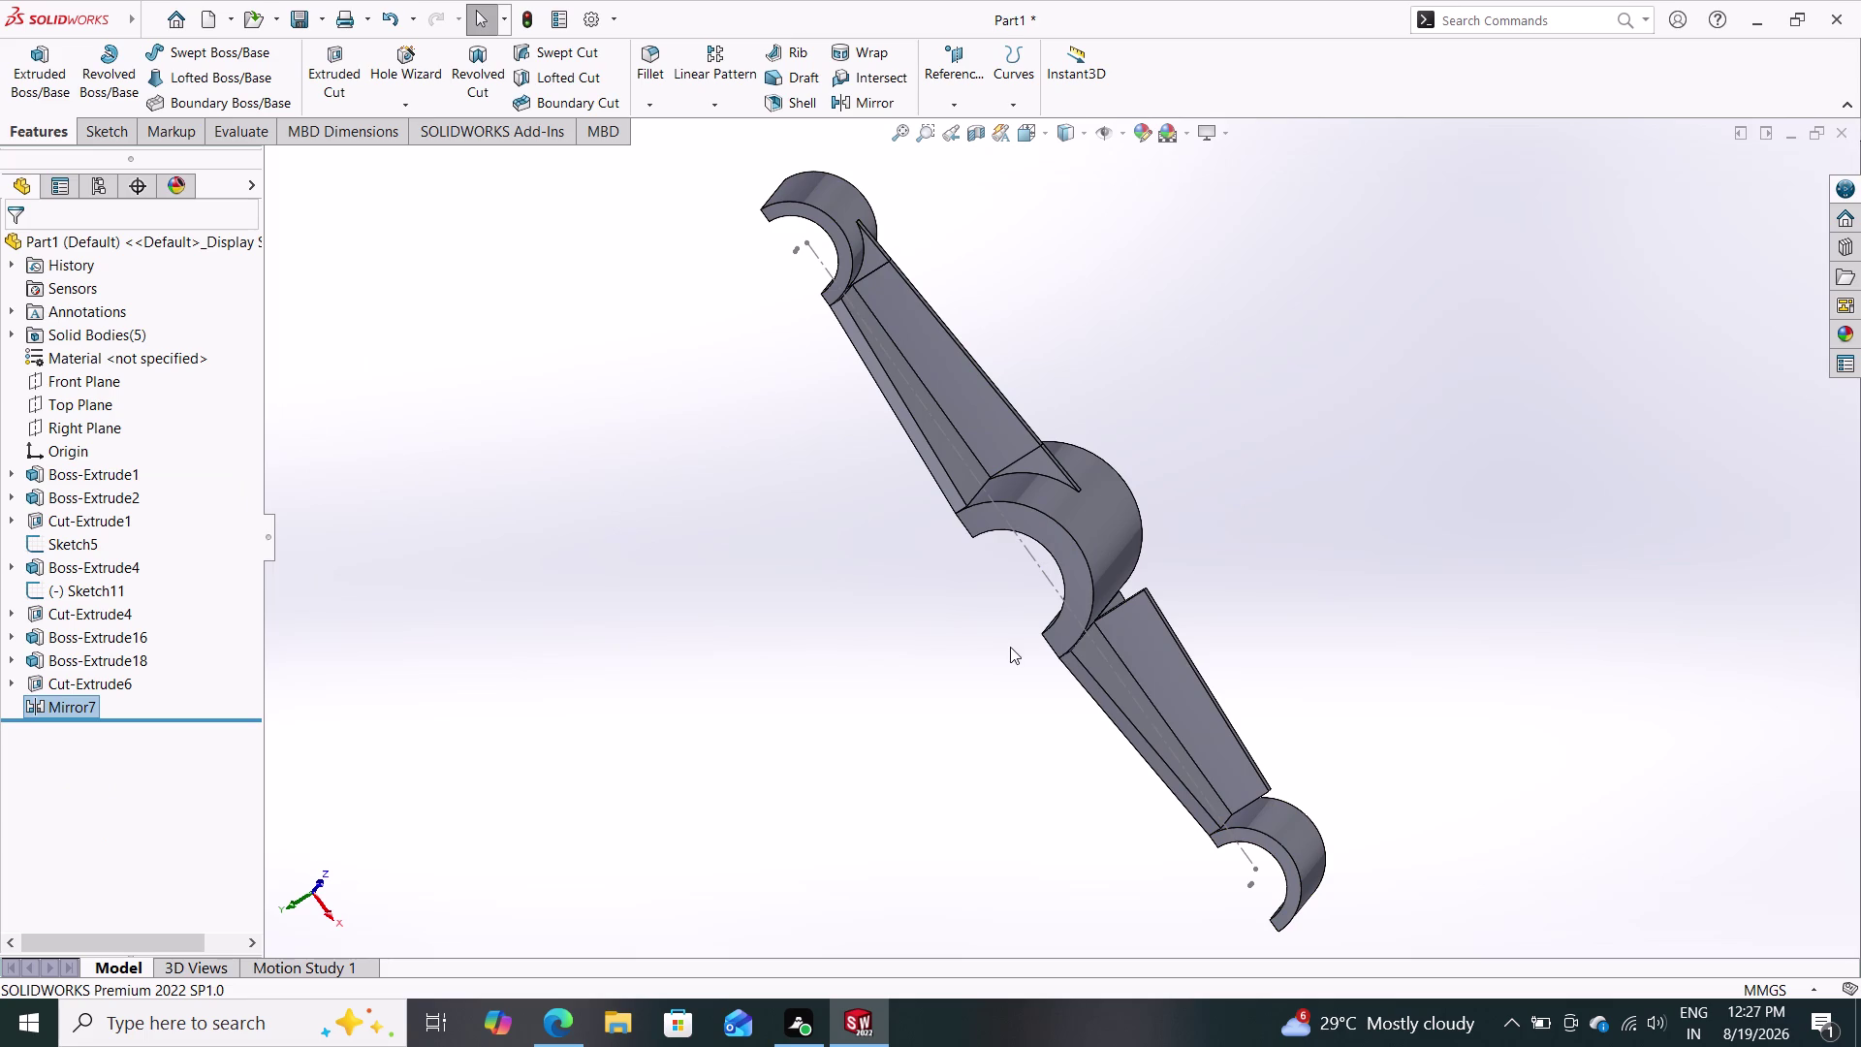
Select the central boss face, view it Normal To, and open Sketch21 on it.
middle_drag(944, 695, 1020, 653)
middle_drag(1008, 670, 1043, 684)
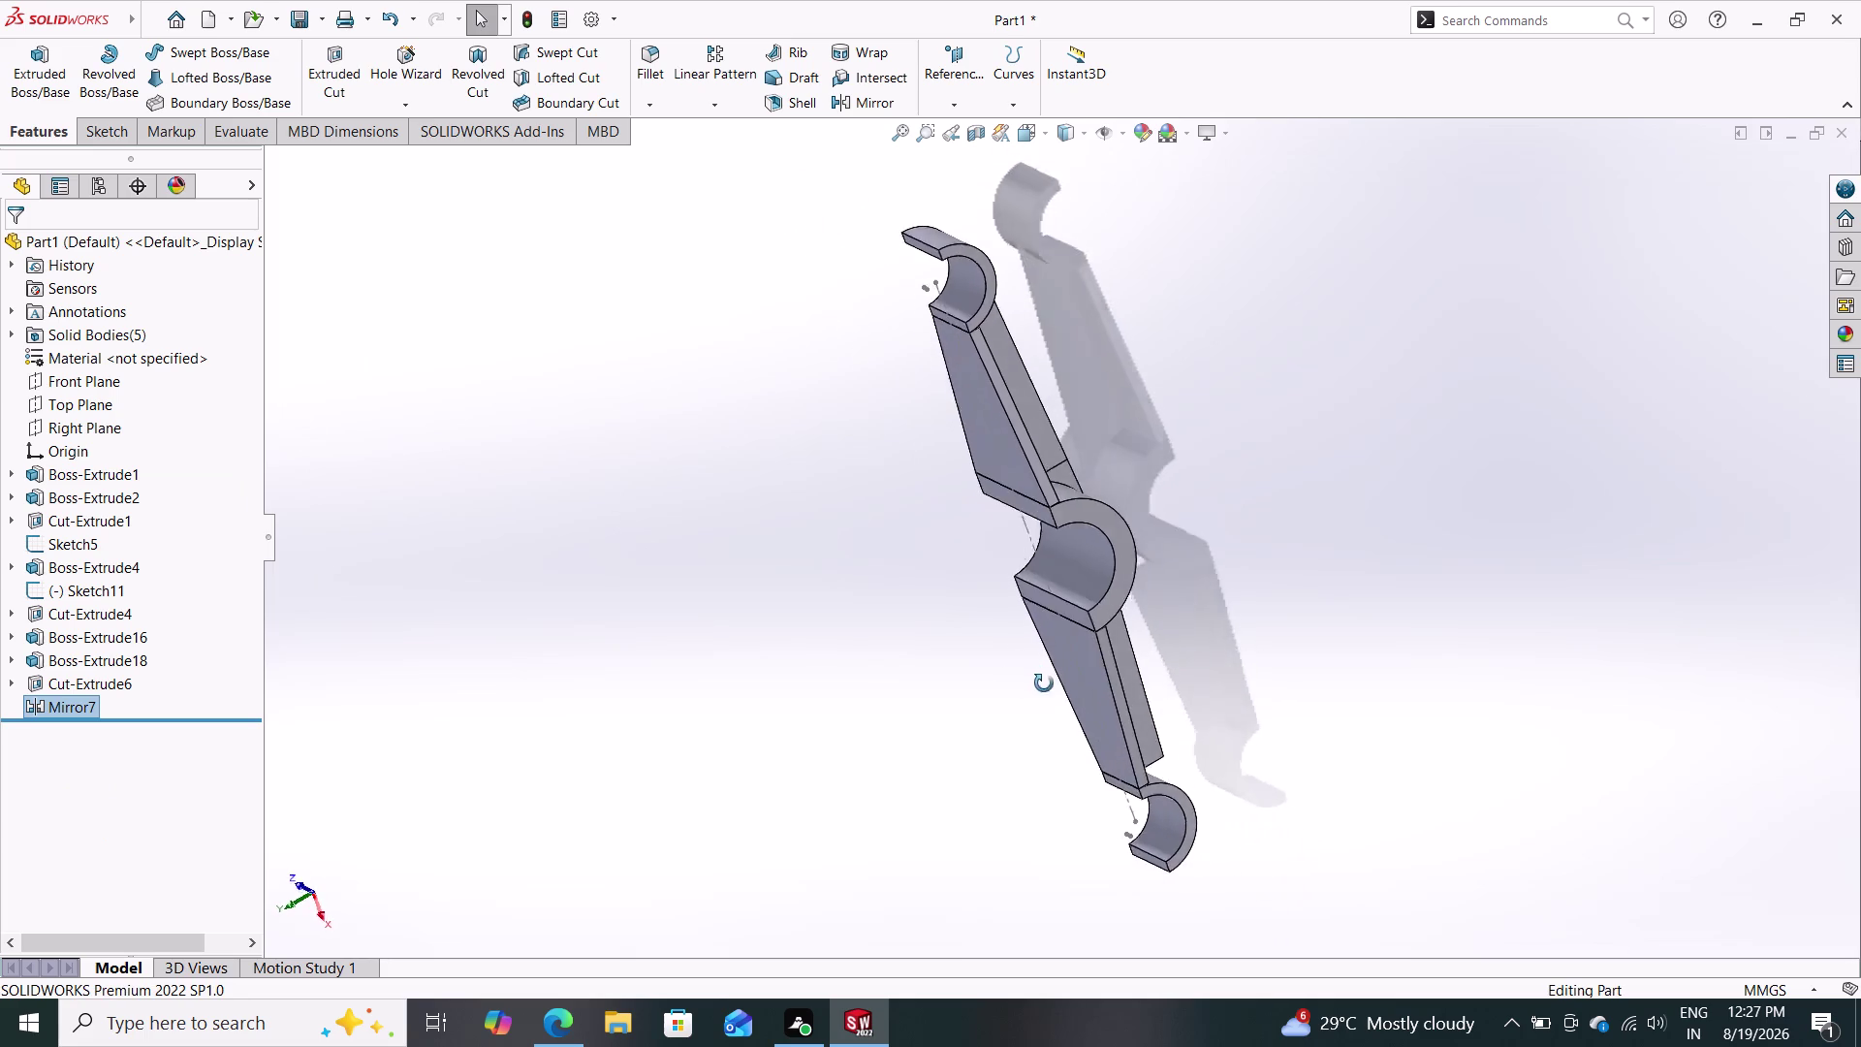
middle_drag(1043, 684, 905, 705)
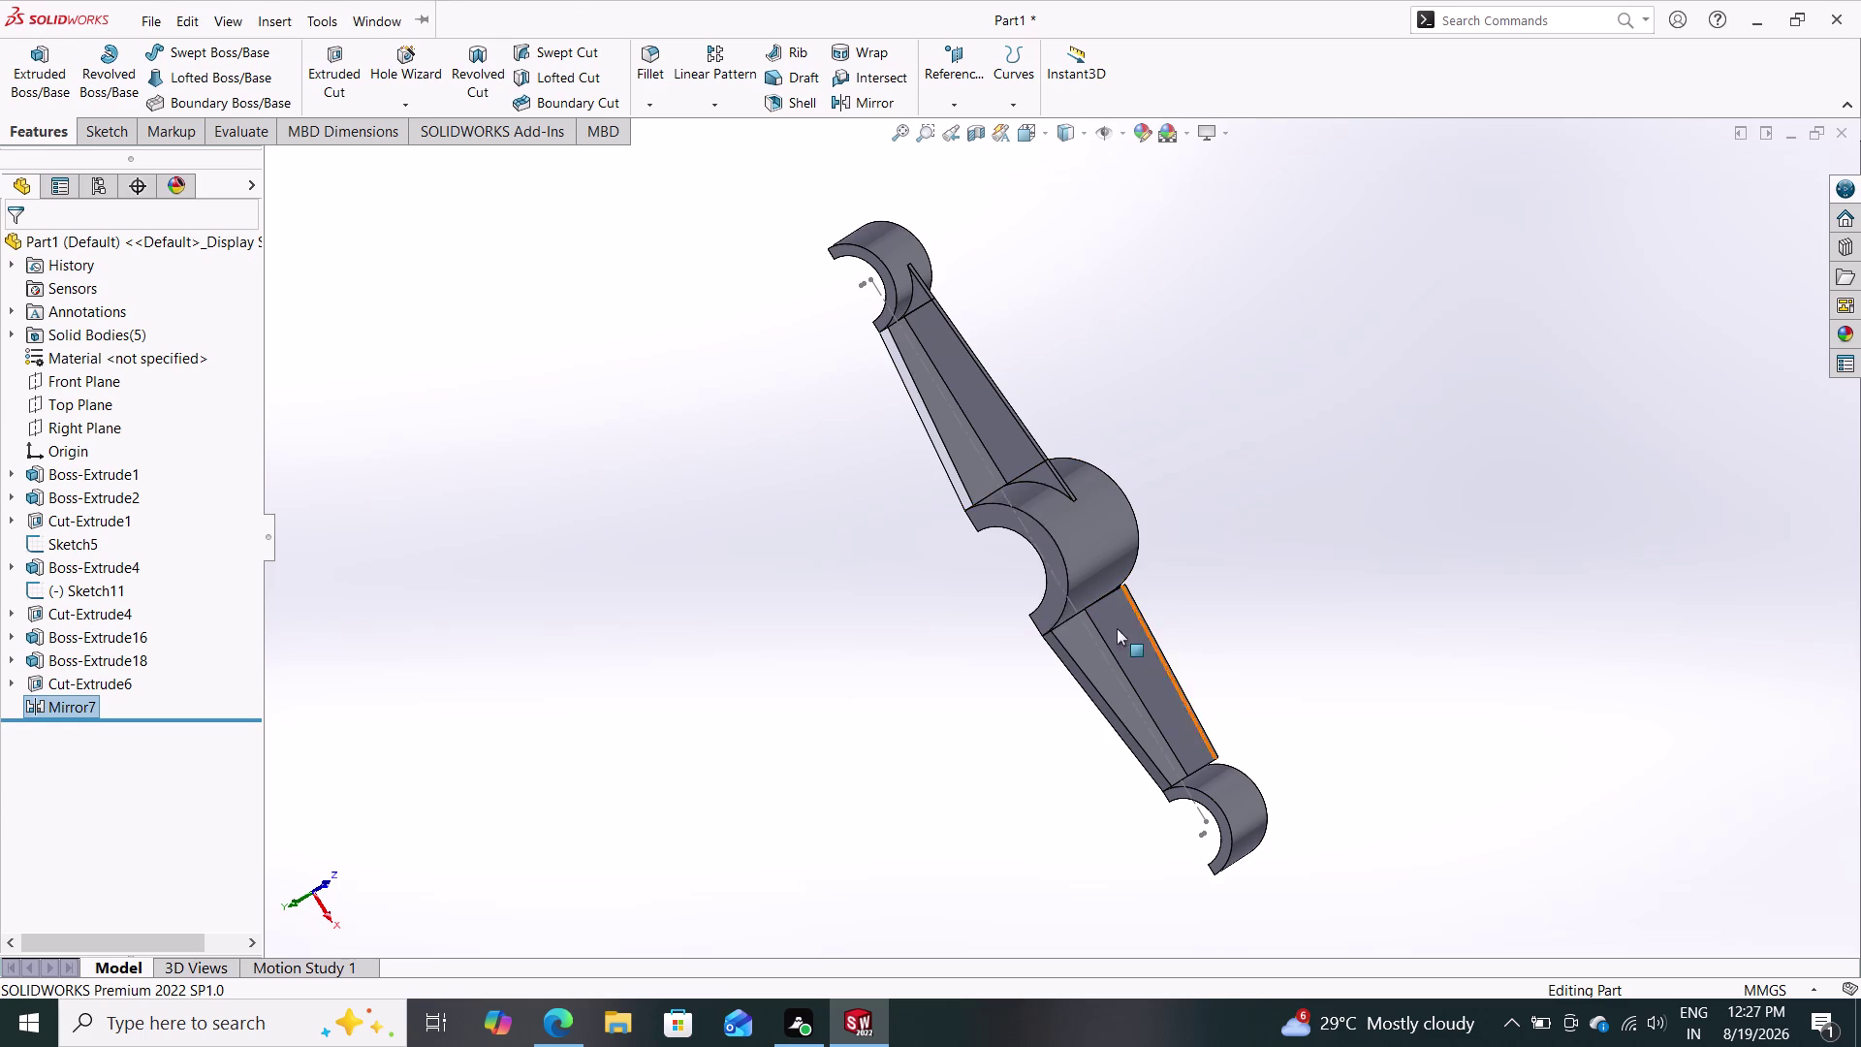
click(1046, 606)
click(1130, 549)
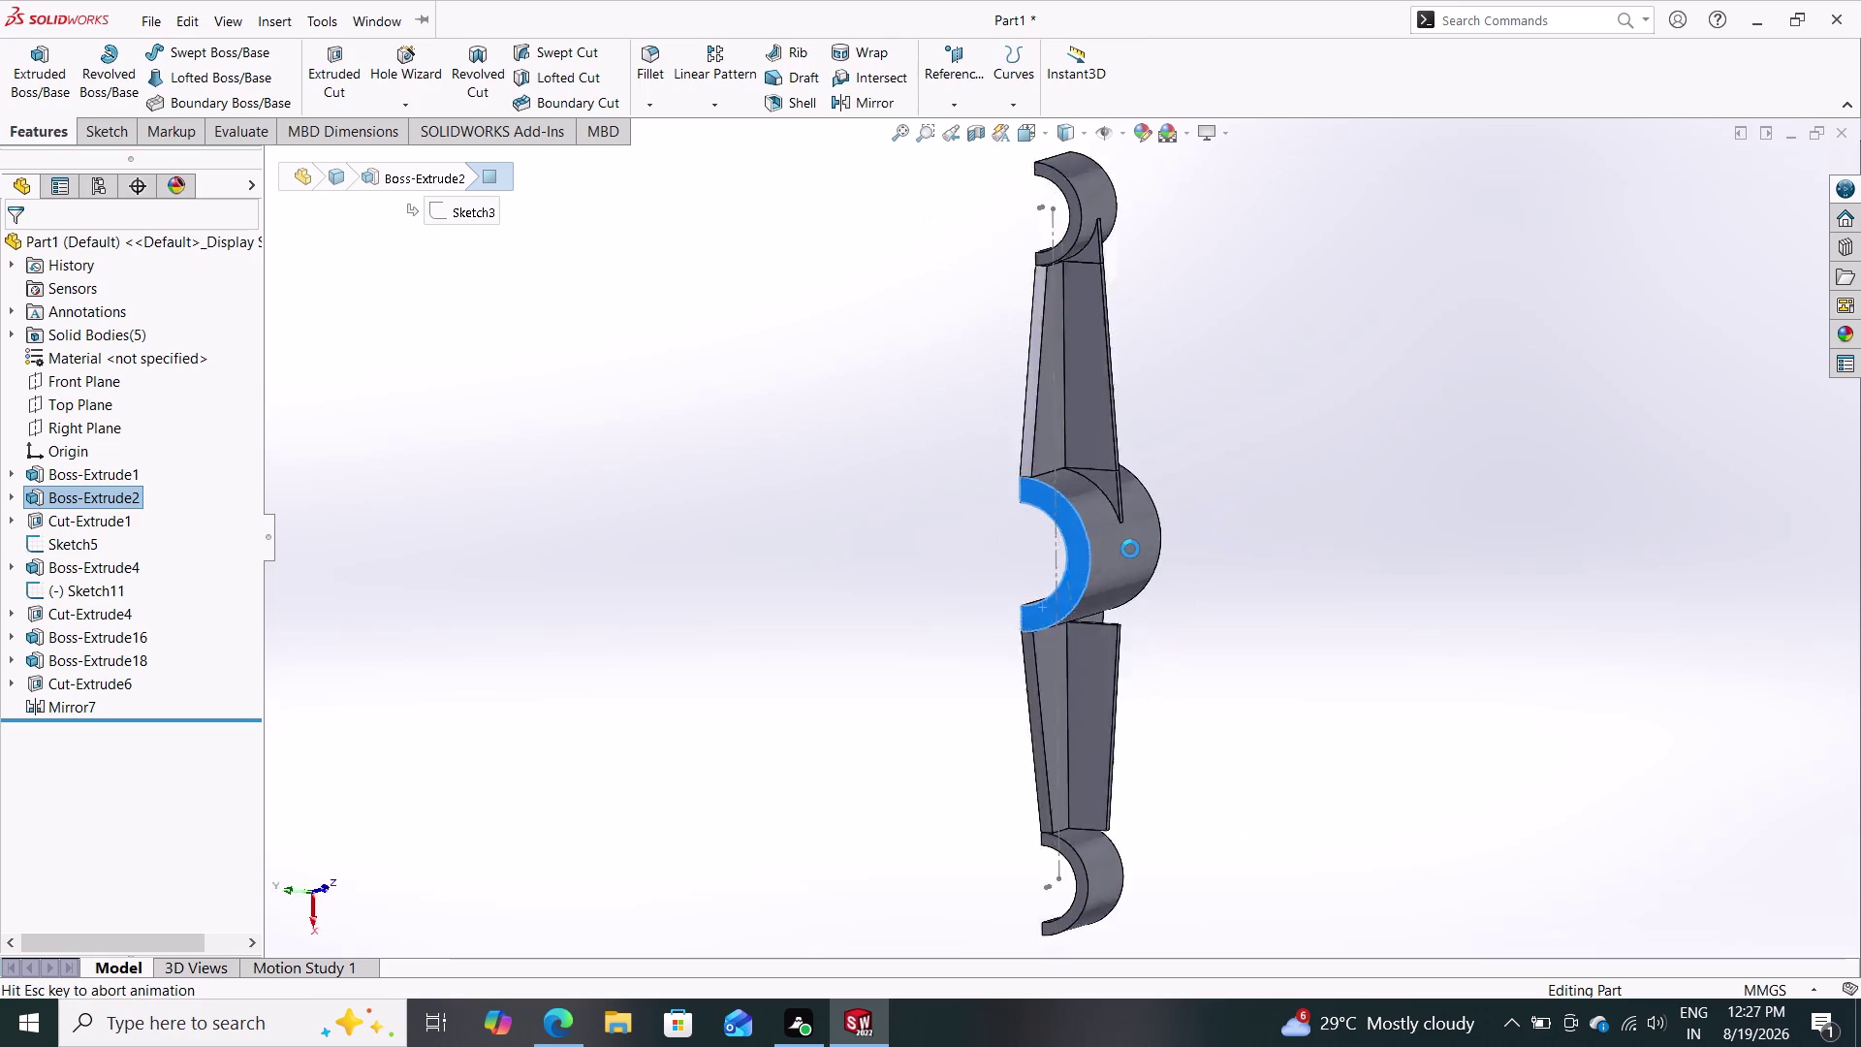
key(Escape)
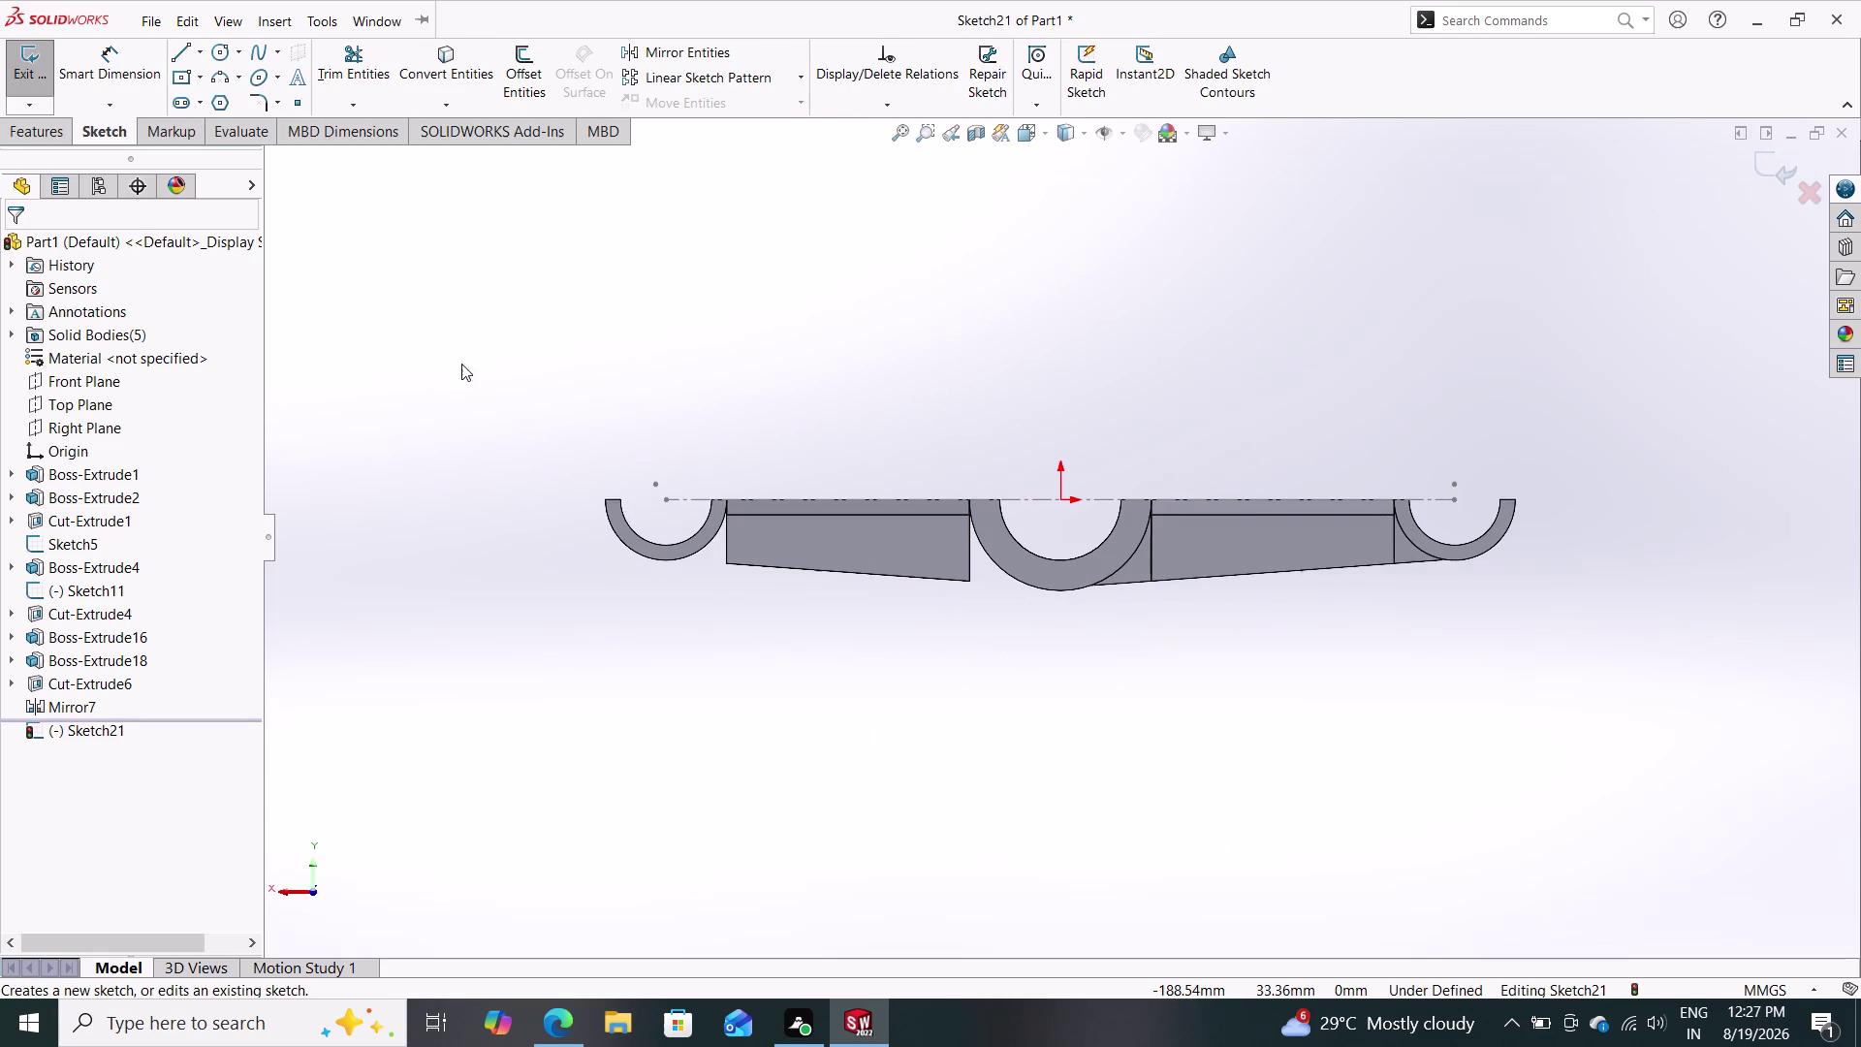
Convert the vertical edge, central boss arc, left boss arc and an adjacent edge into Sketch21.
click(457, 51)
scroll(down, 3)
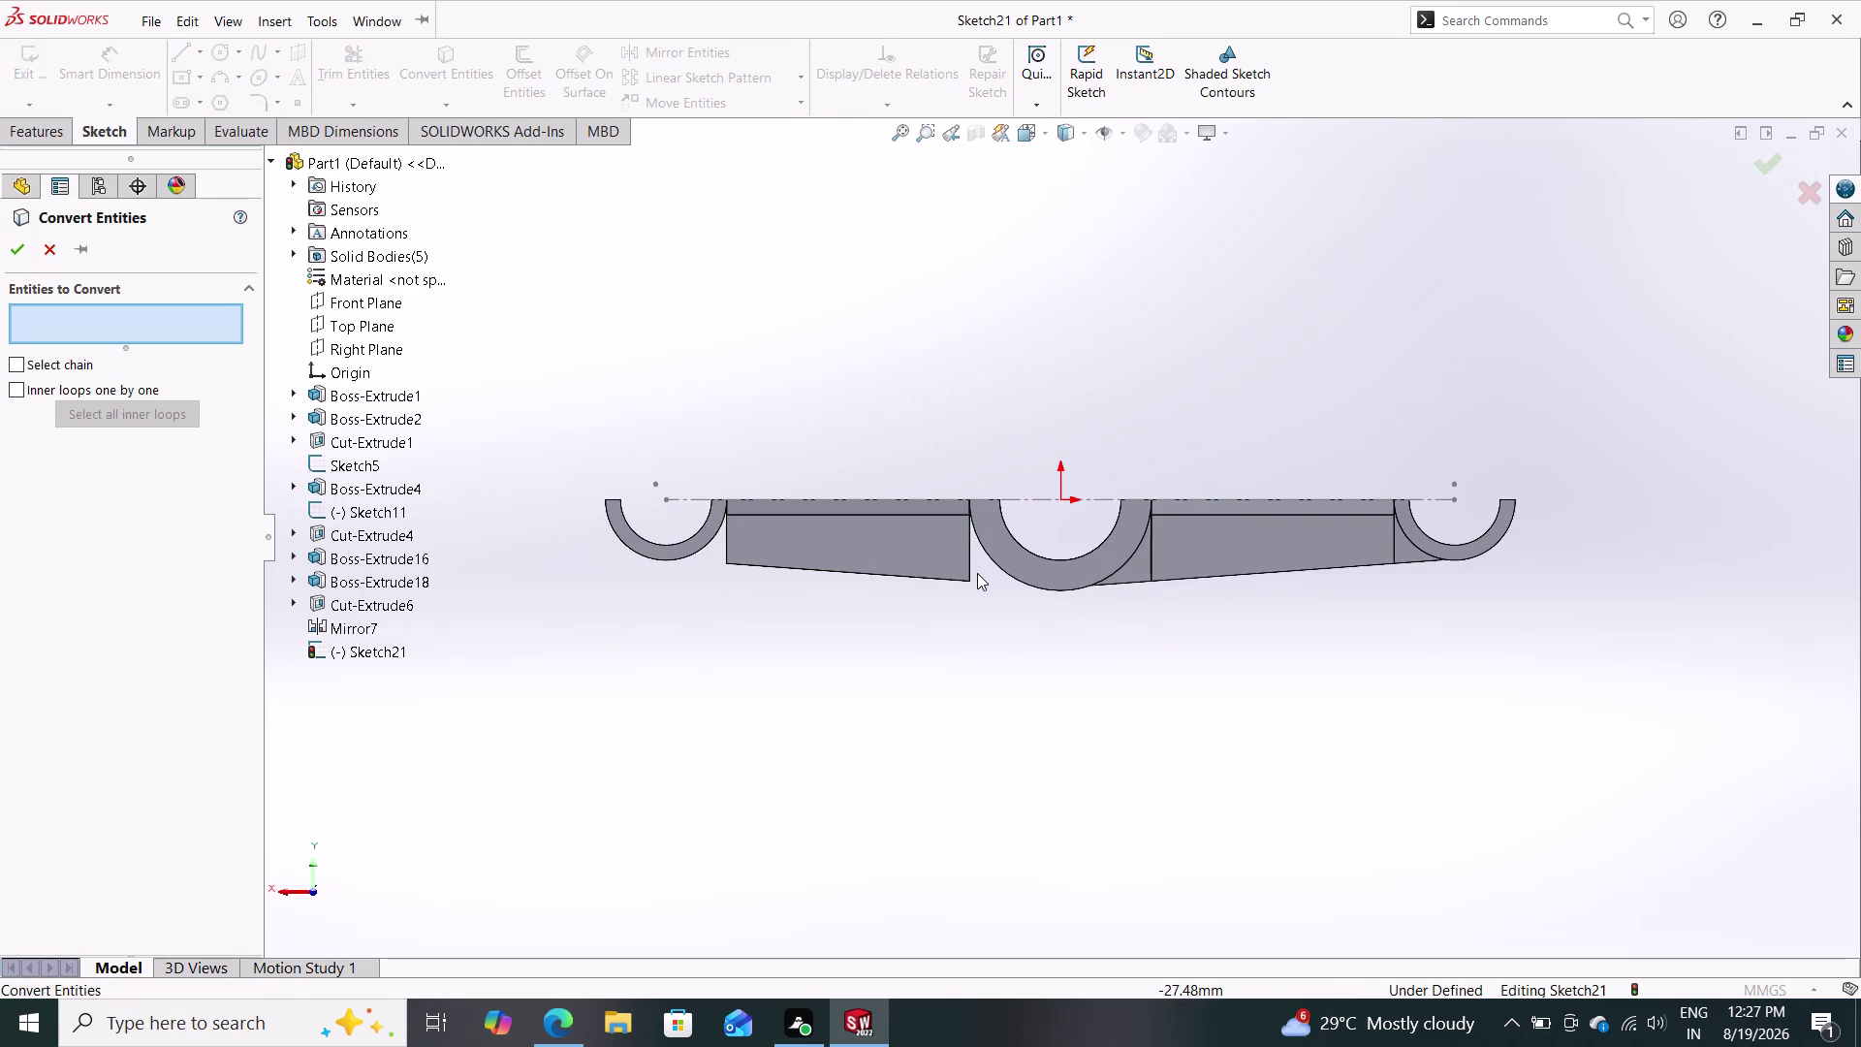
scroll(down, 3)
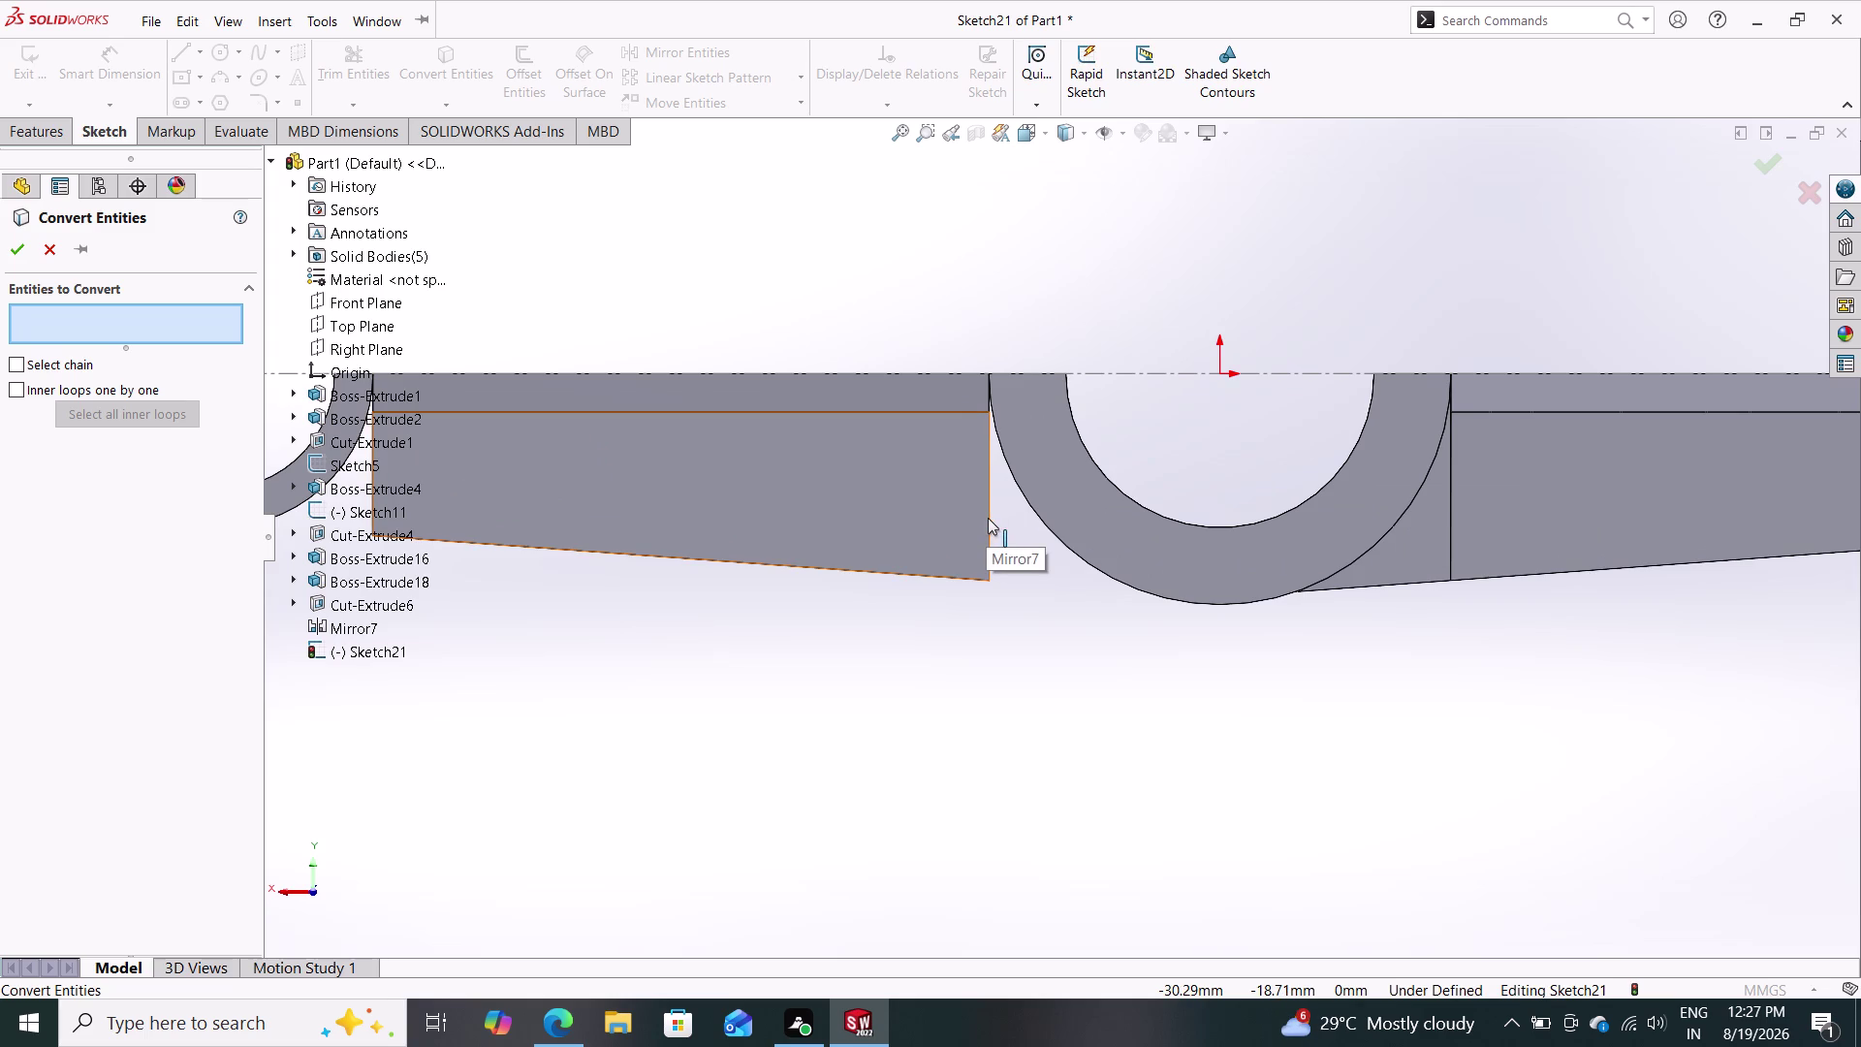
click(987, 518)
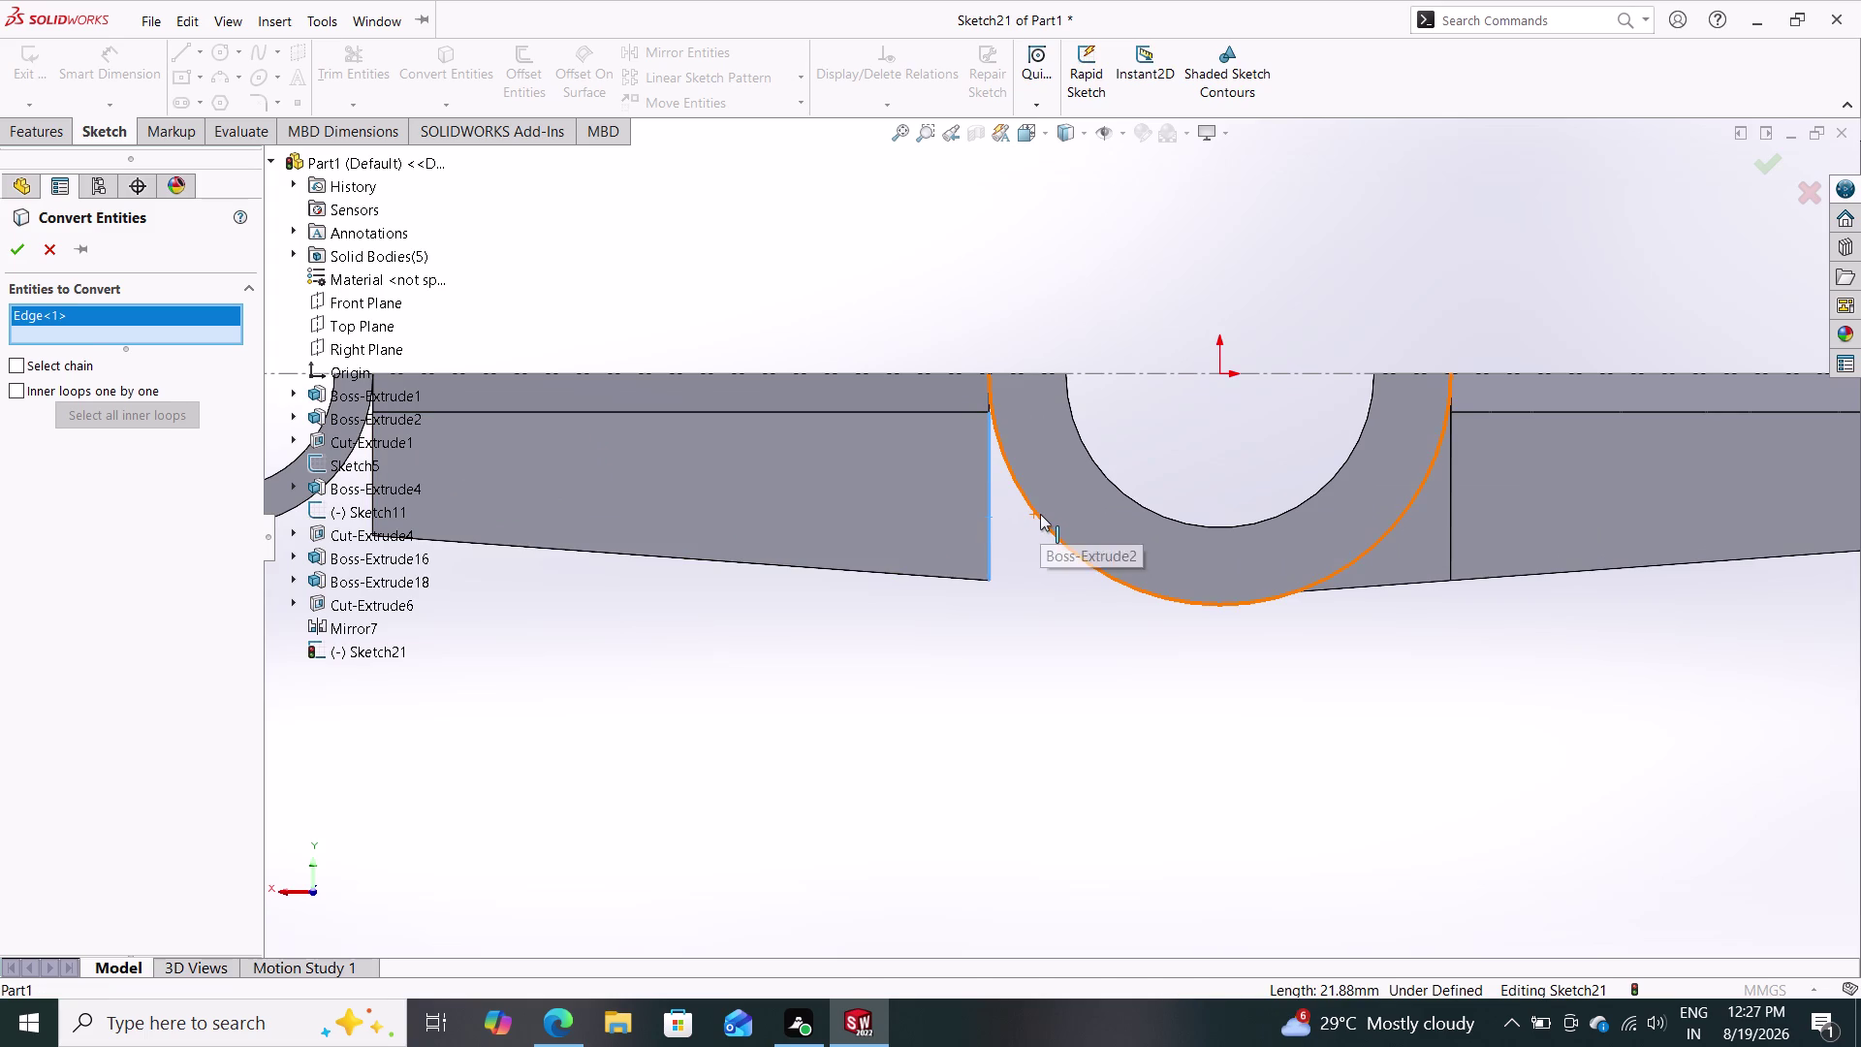
click(1040, 514)
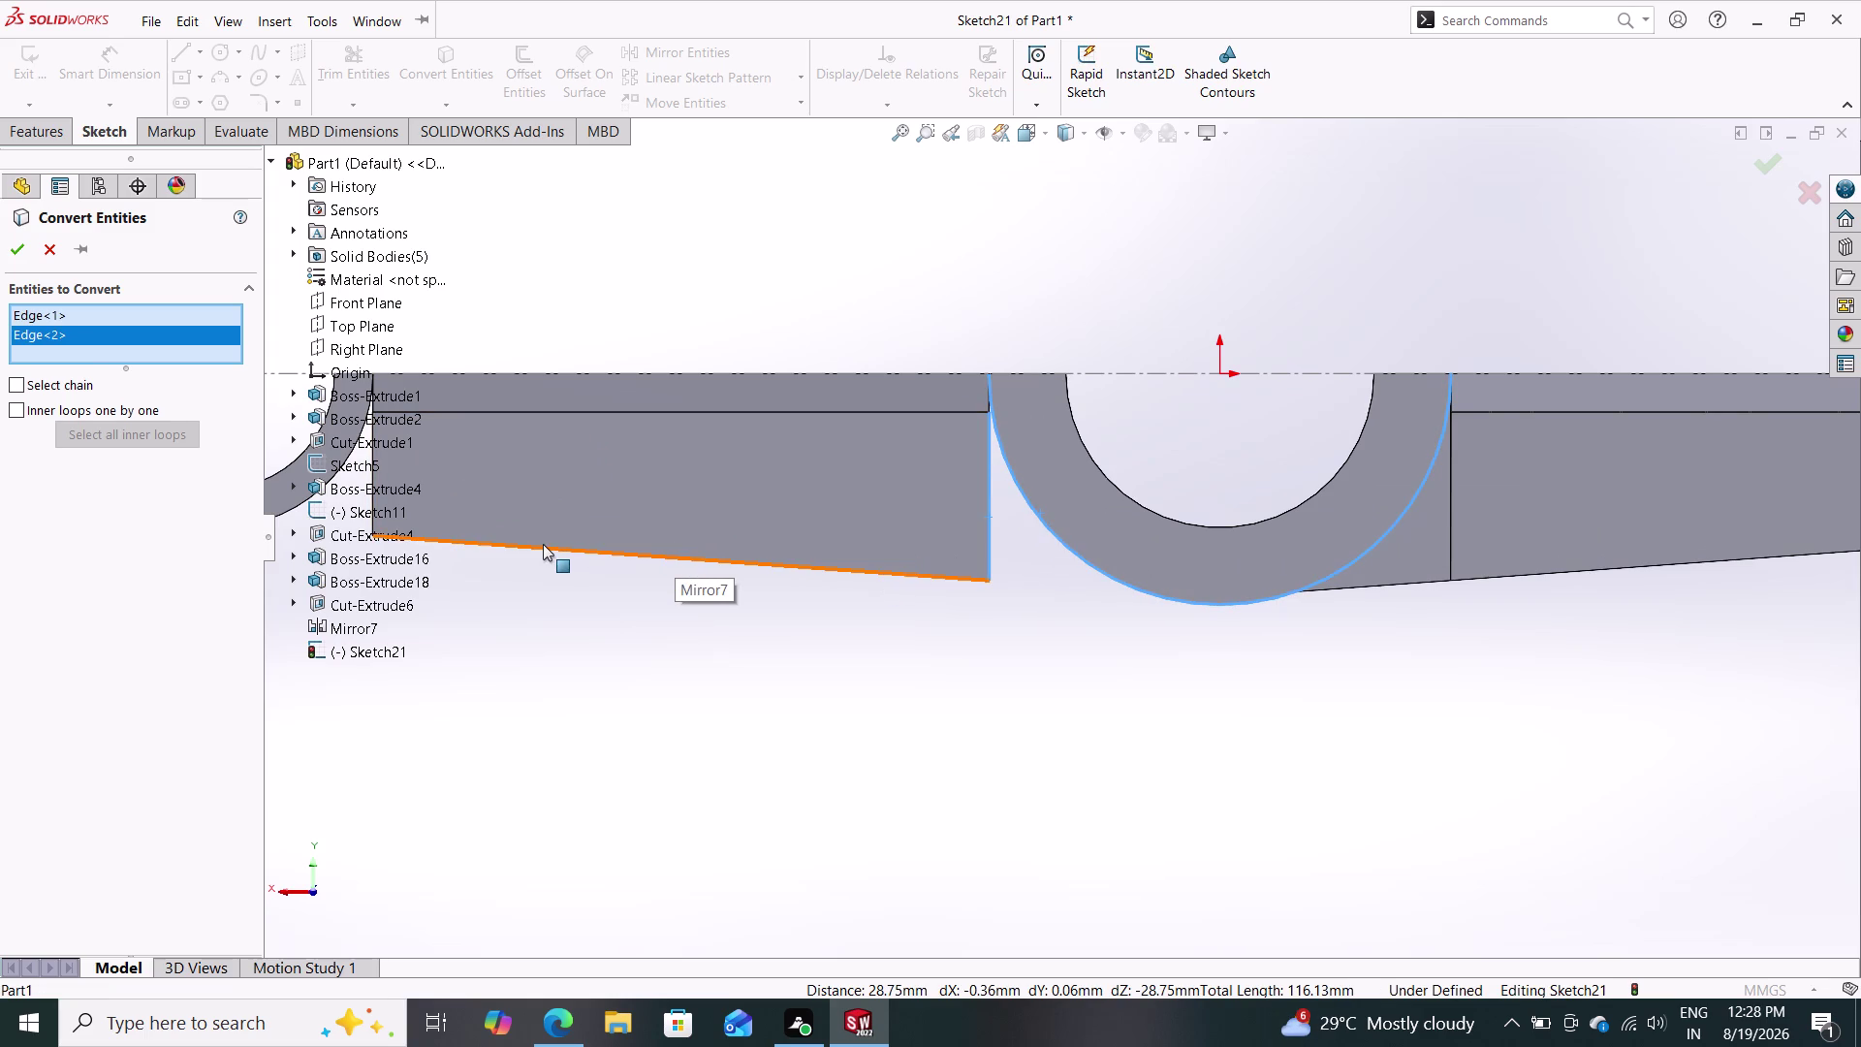
scroll(down, 3)
scroll(up, 3)
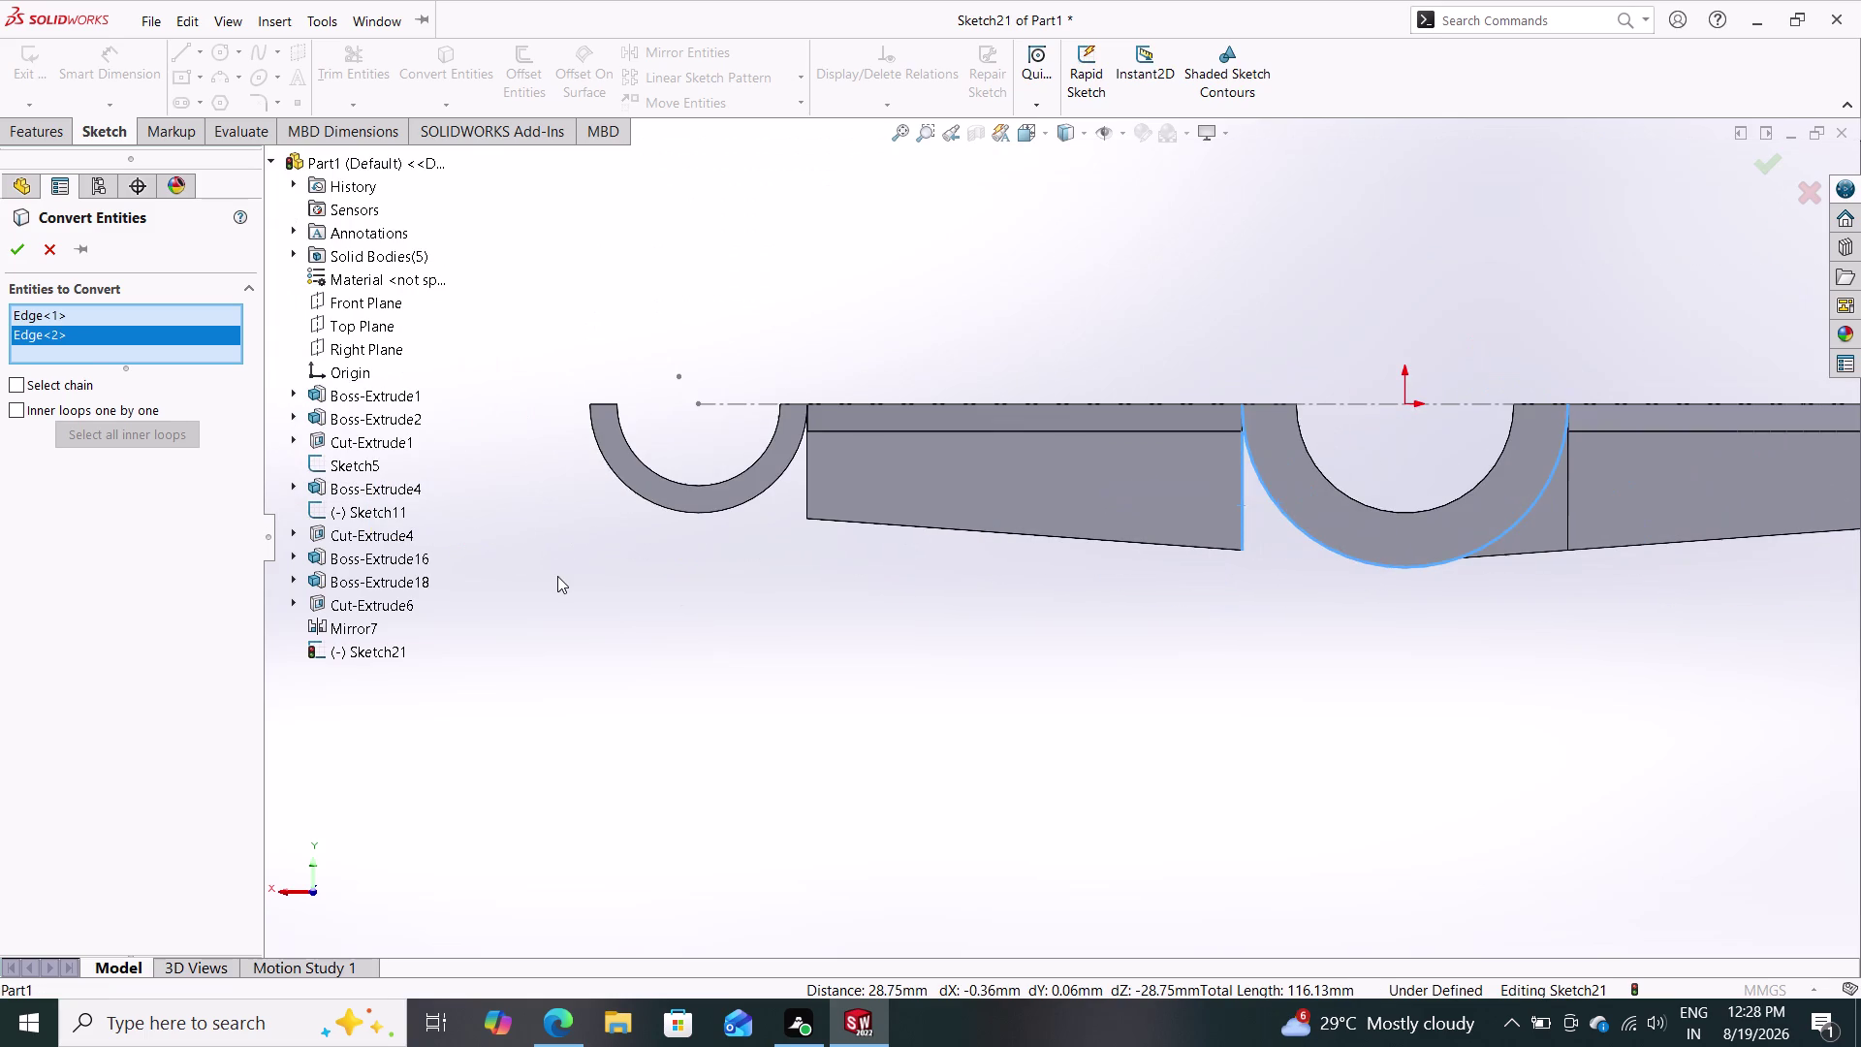
click(743, 504)
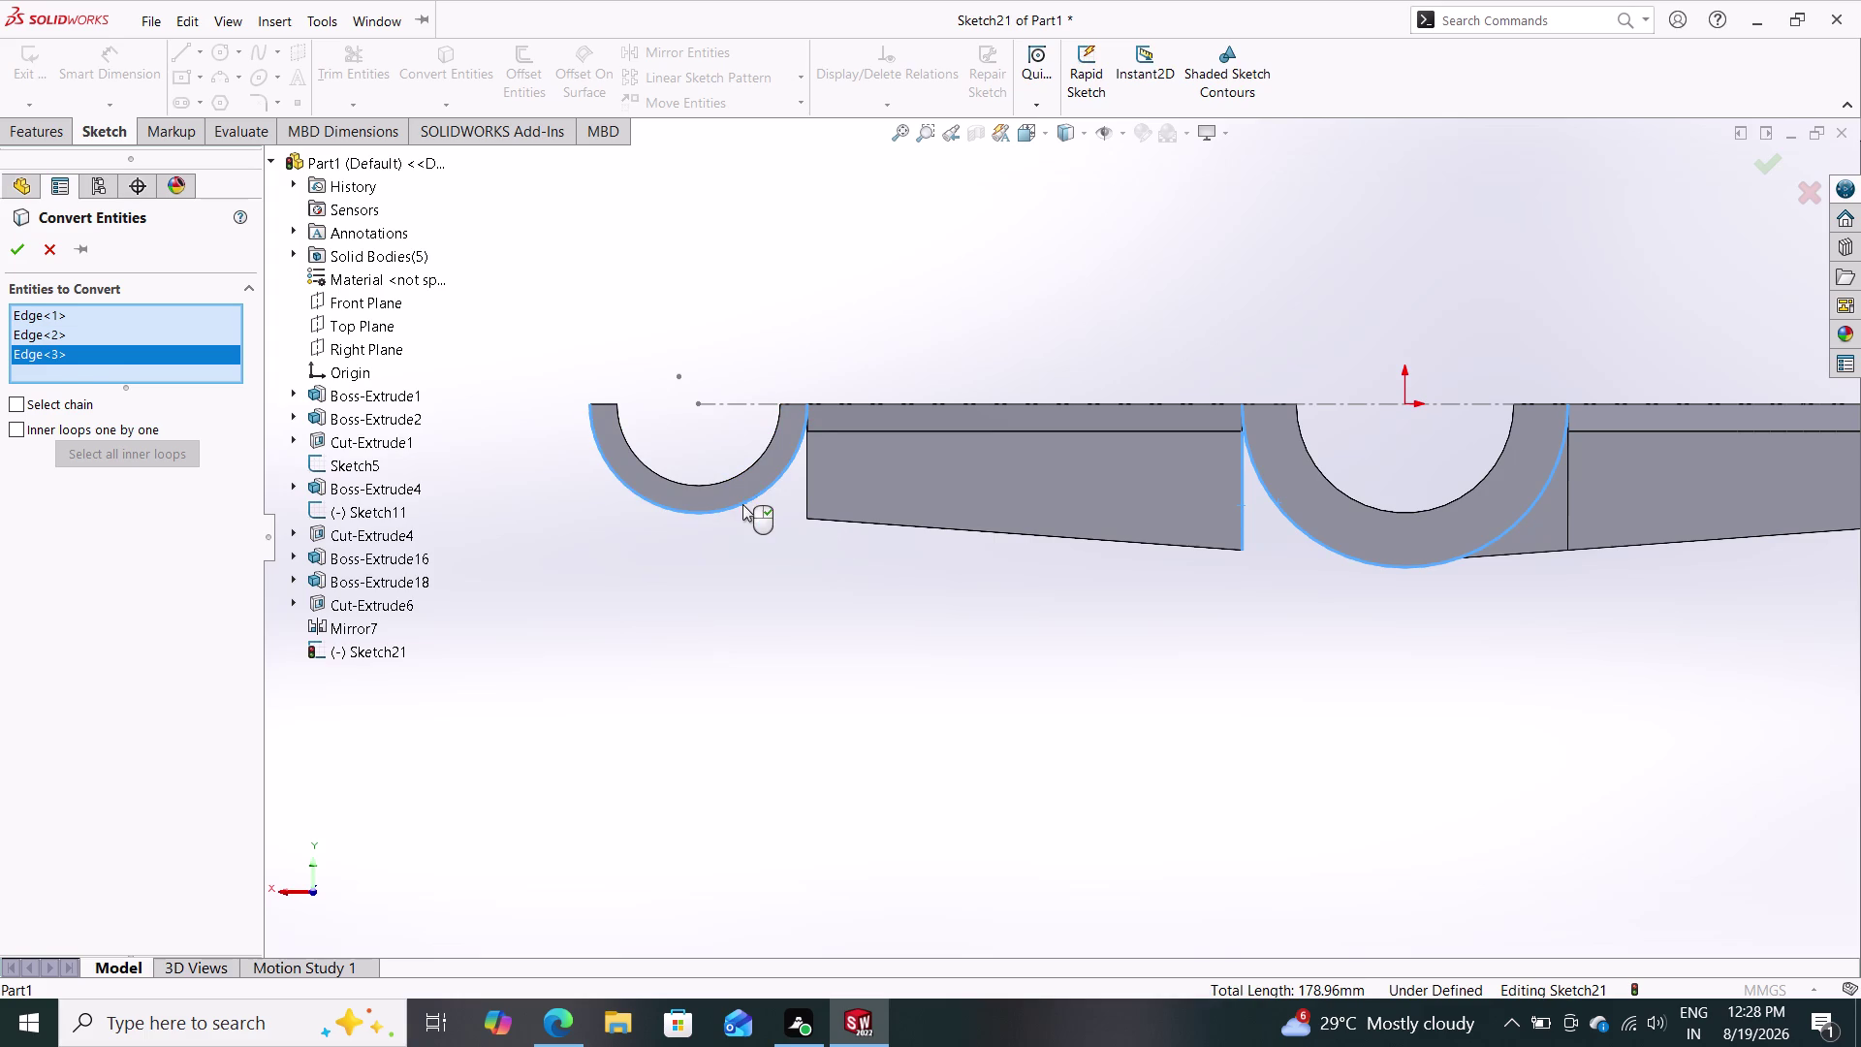
click(808, 479)
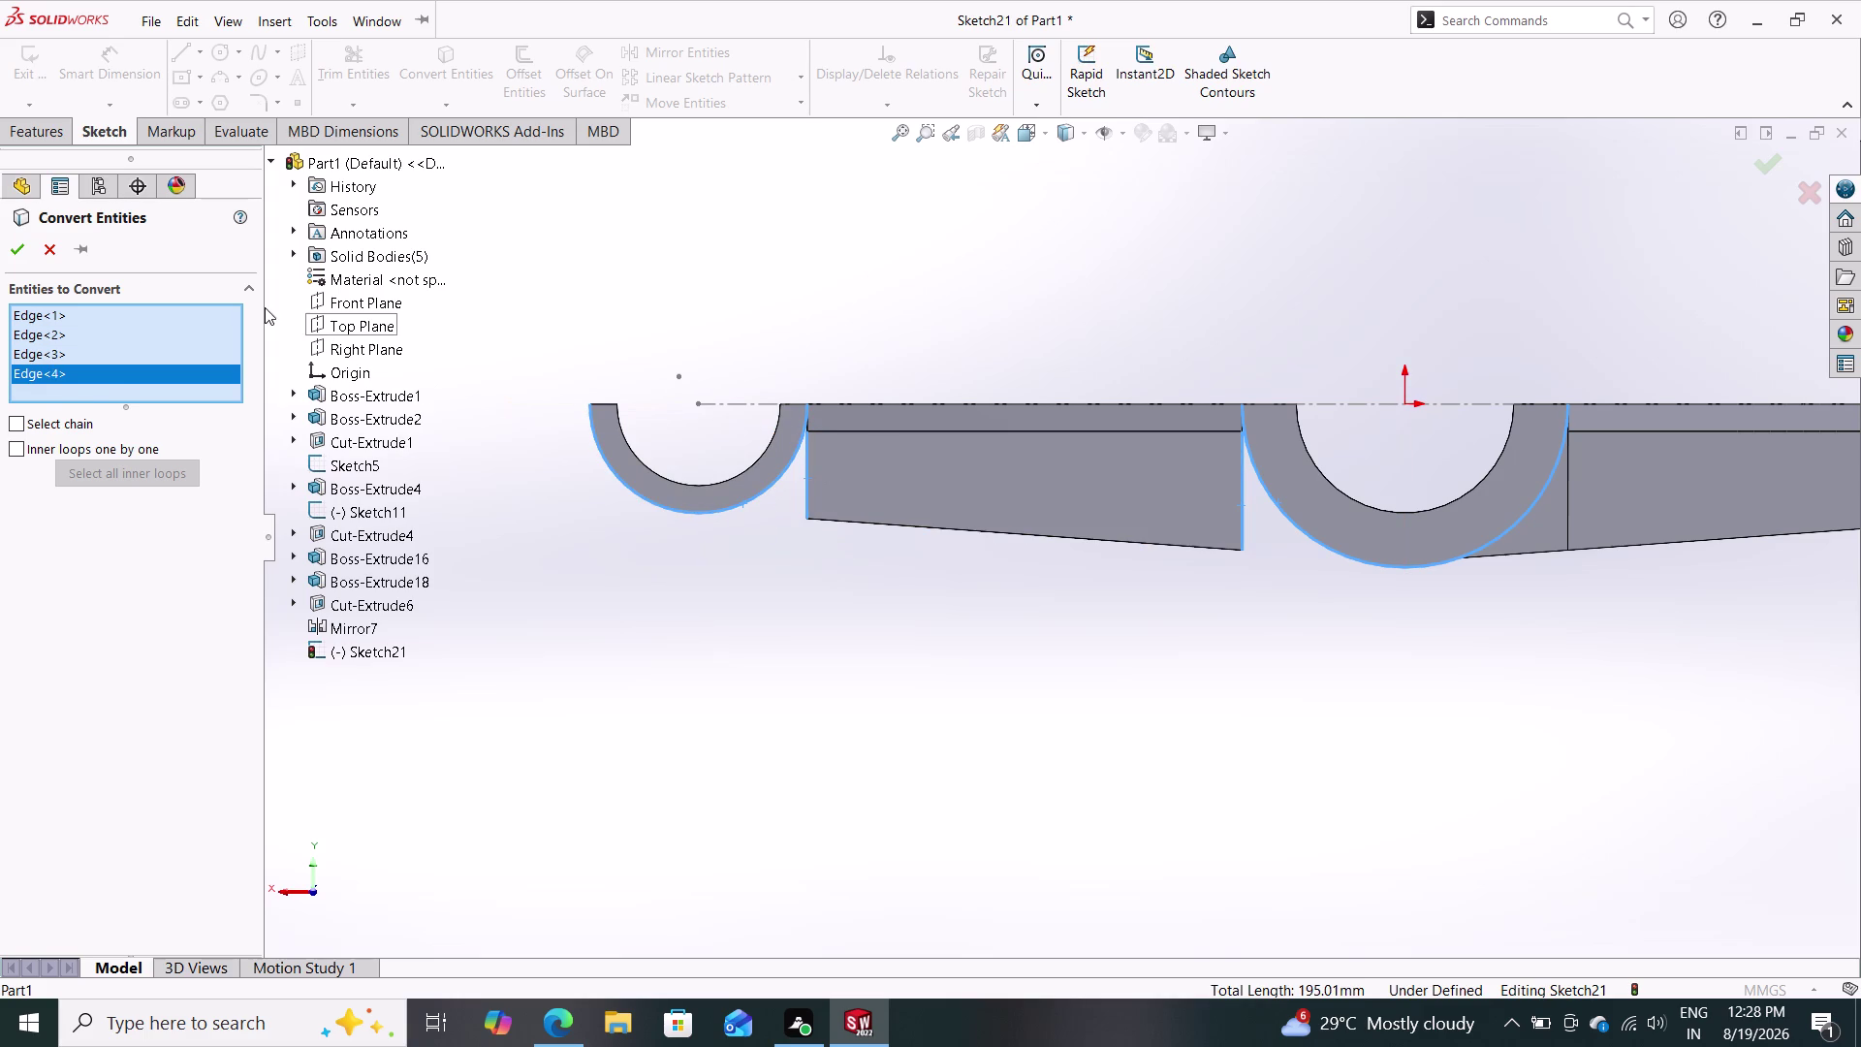
click(11, 250)
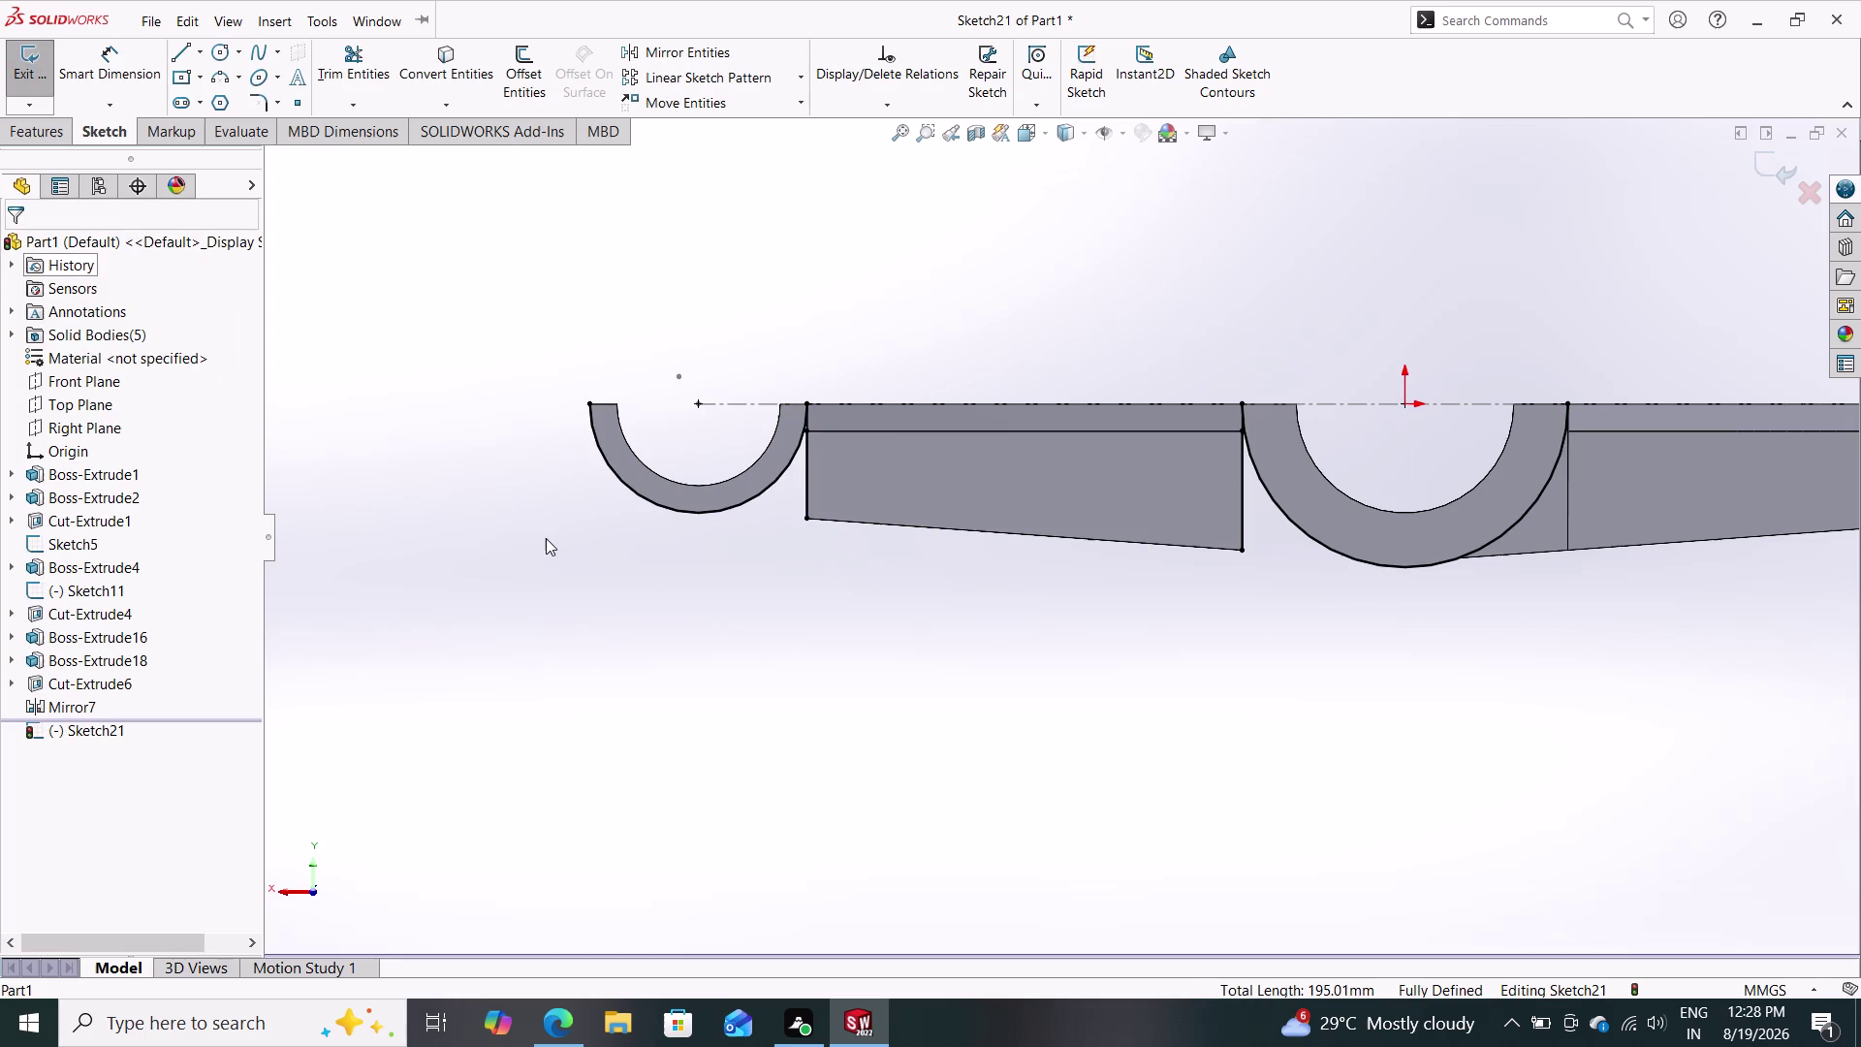
key(Escape)
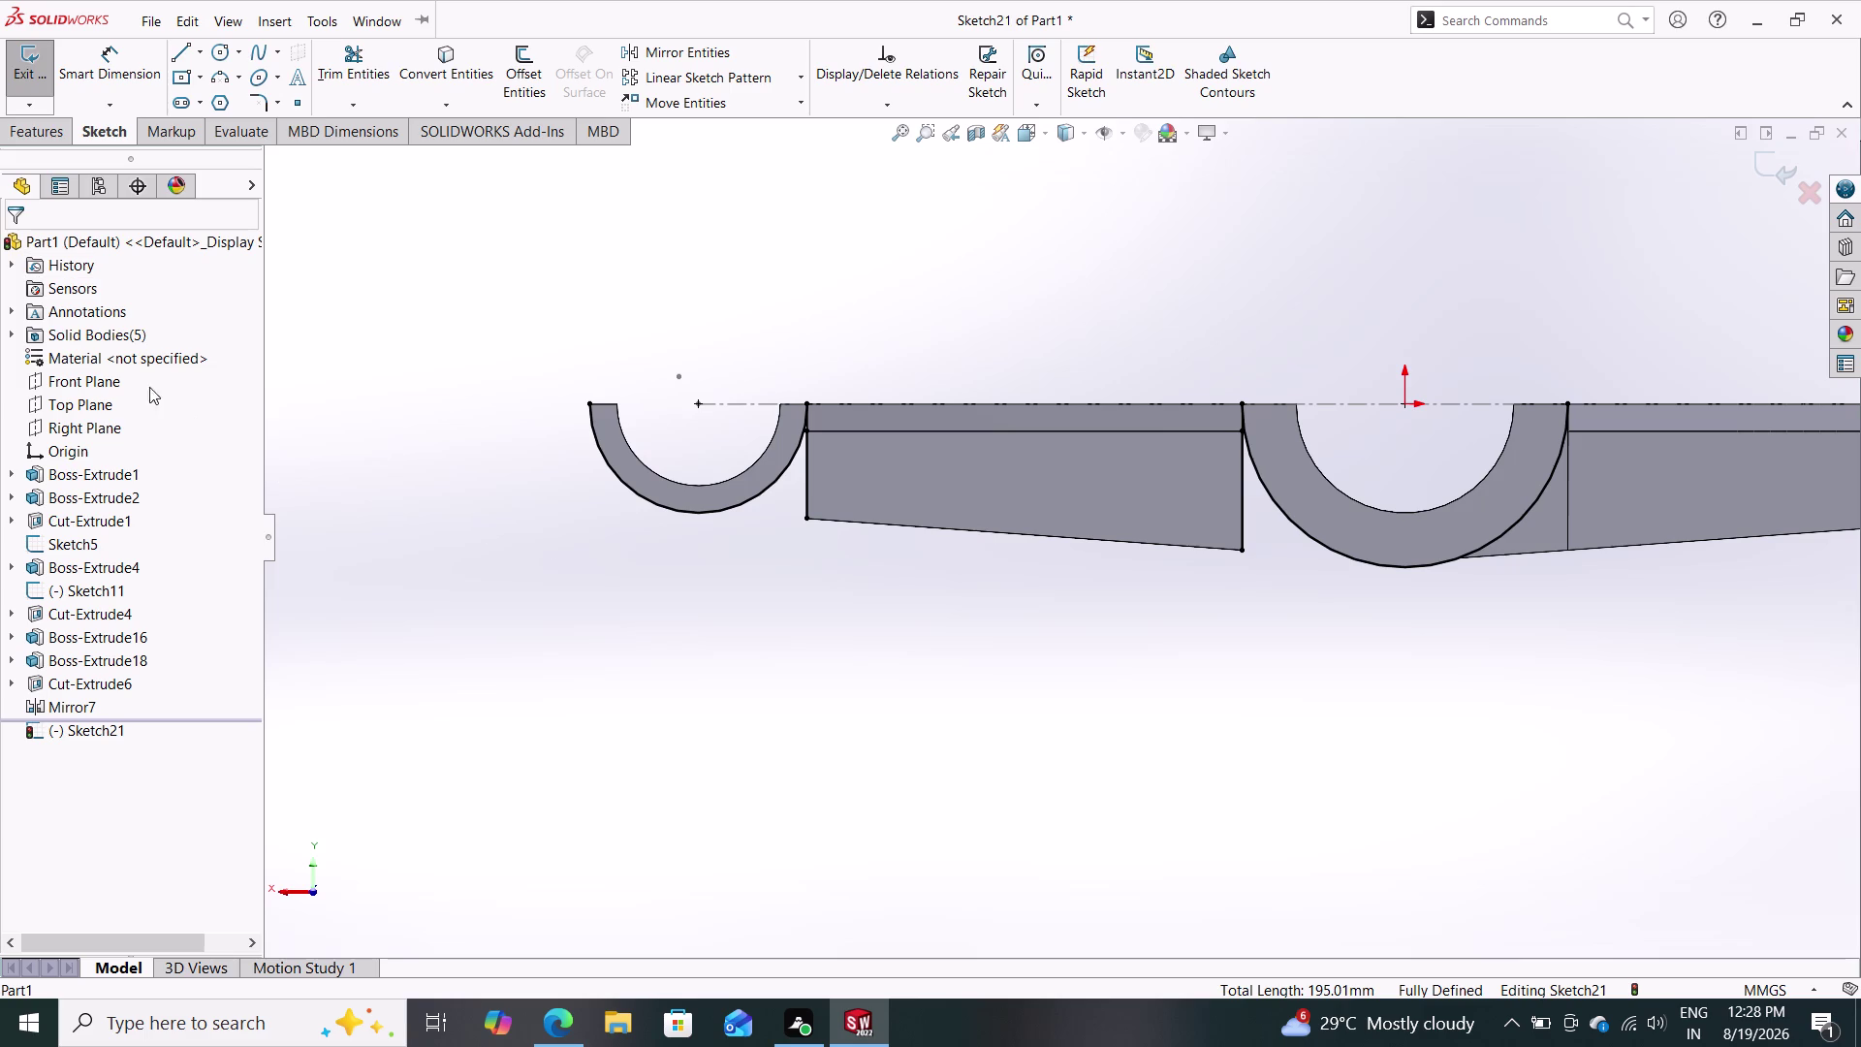
click(176, 47)
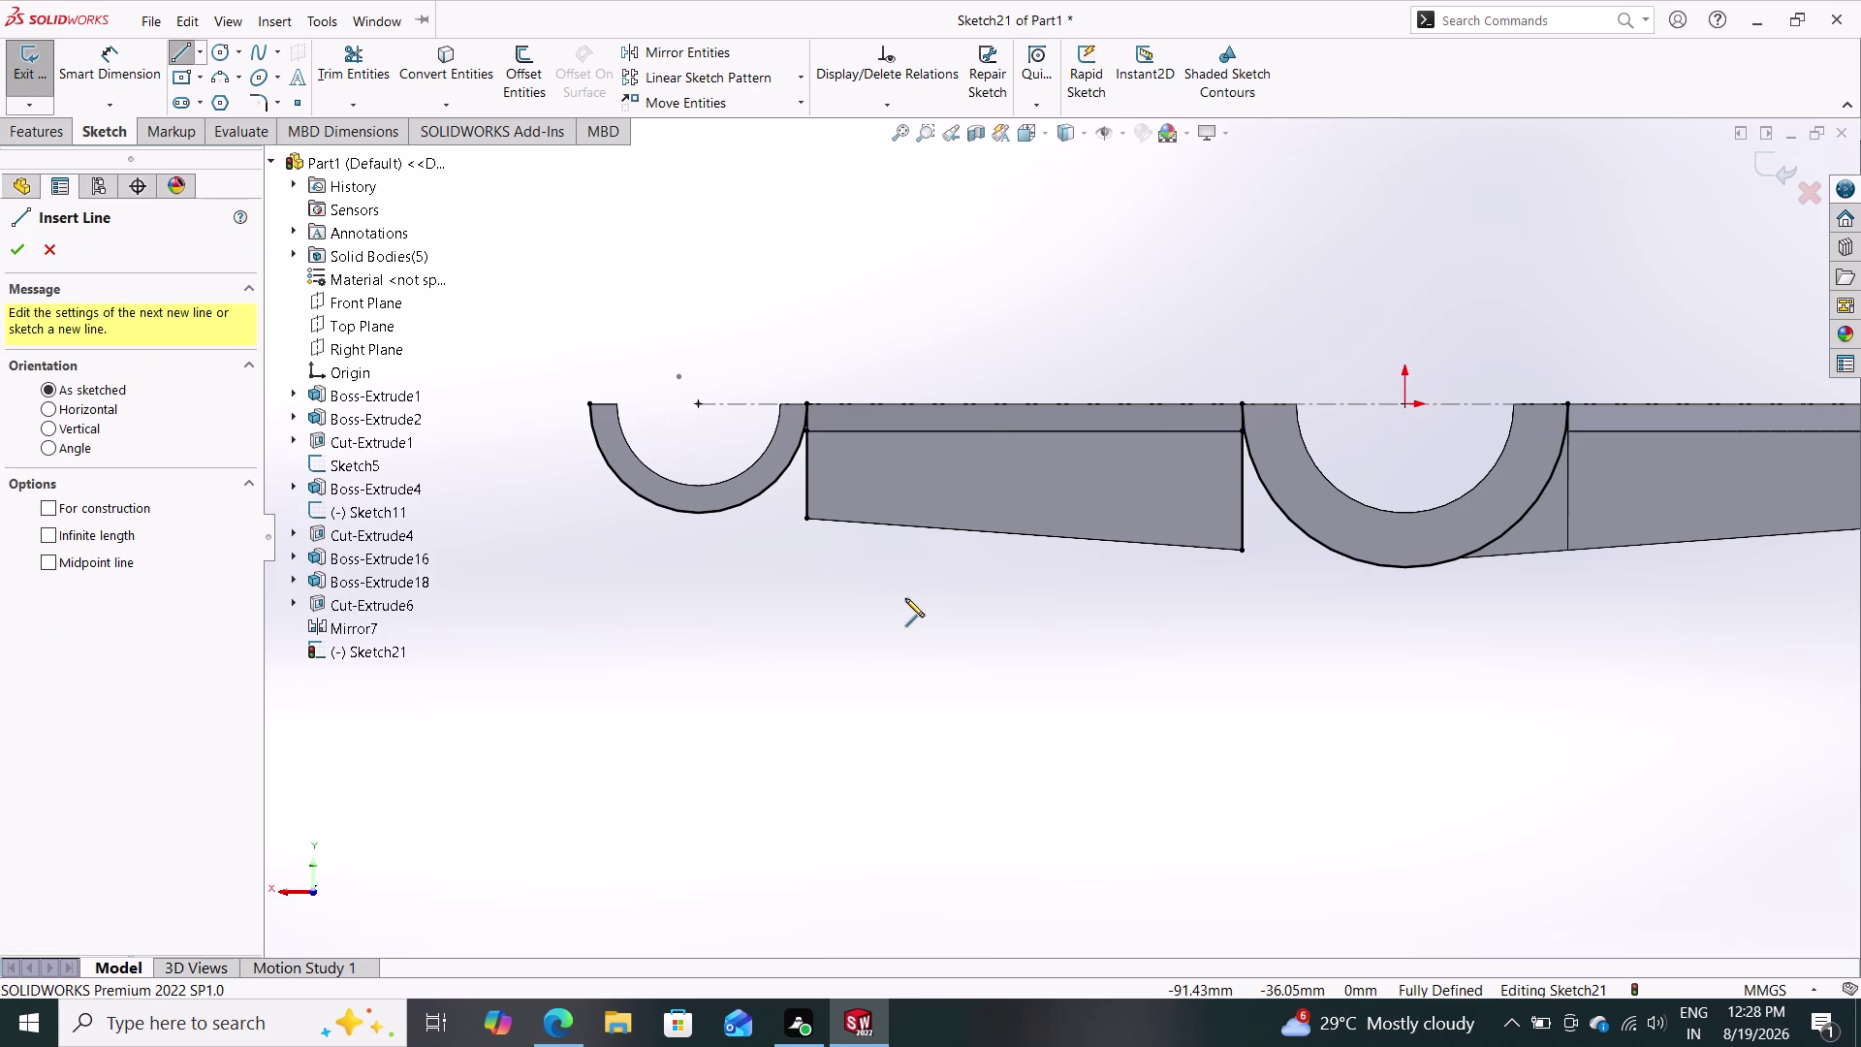
Draw a line from the left web corner to the half-ring's bottom, redoing it once.
click(807, 519)
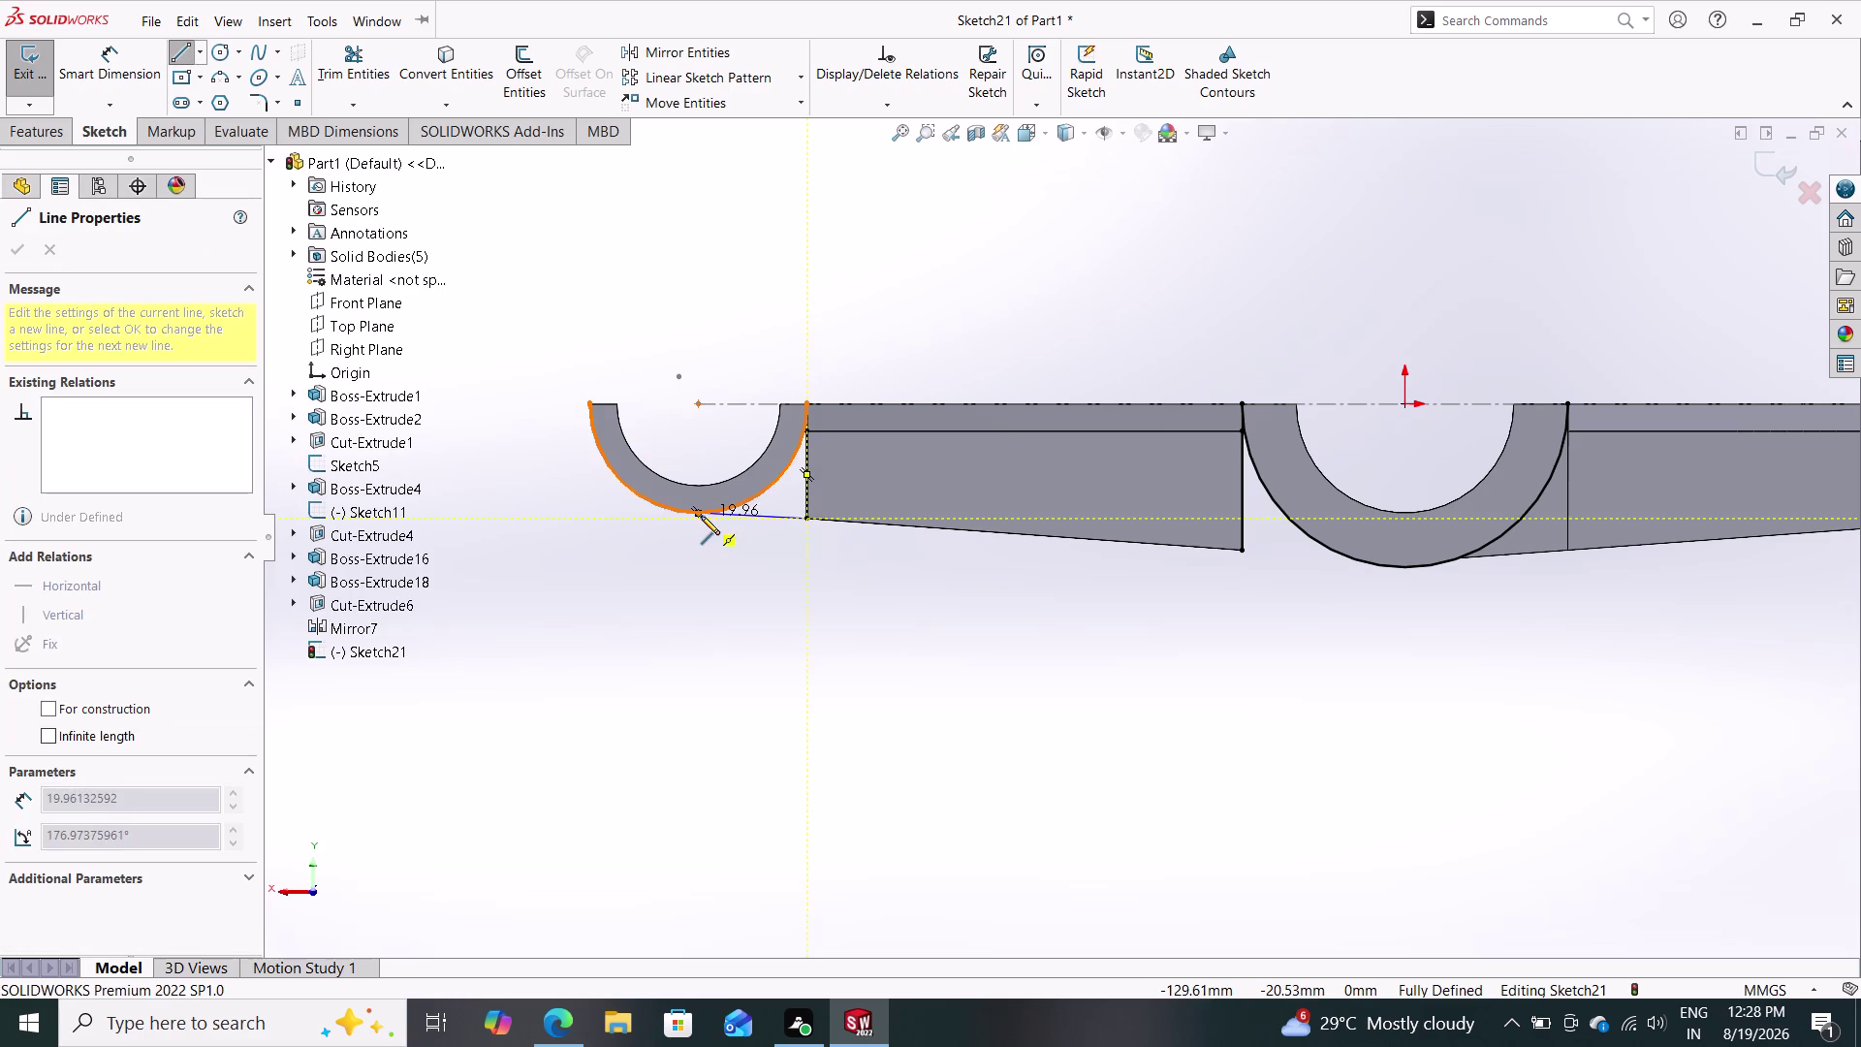
click(696, 522)
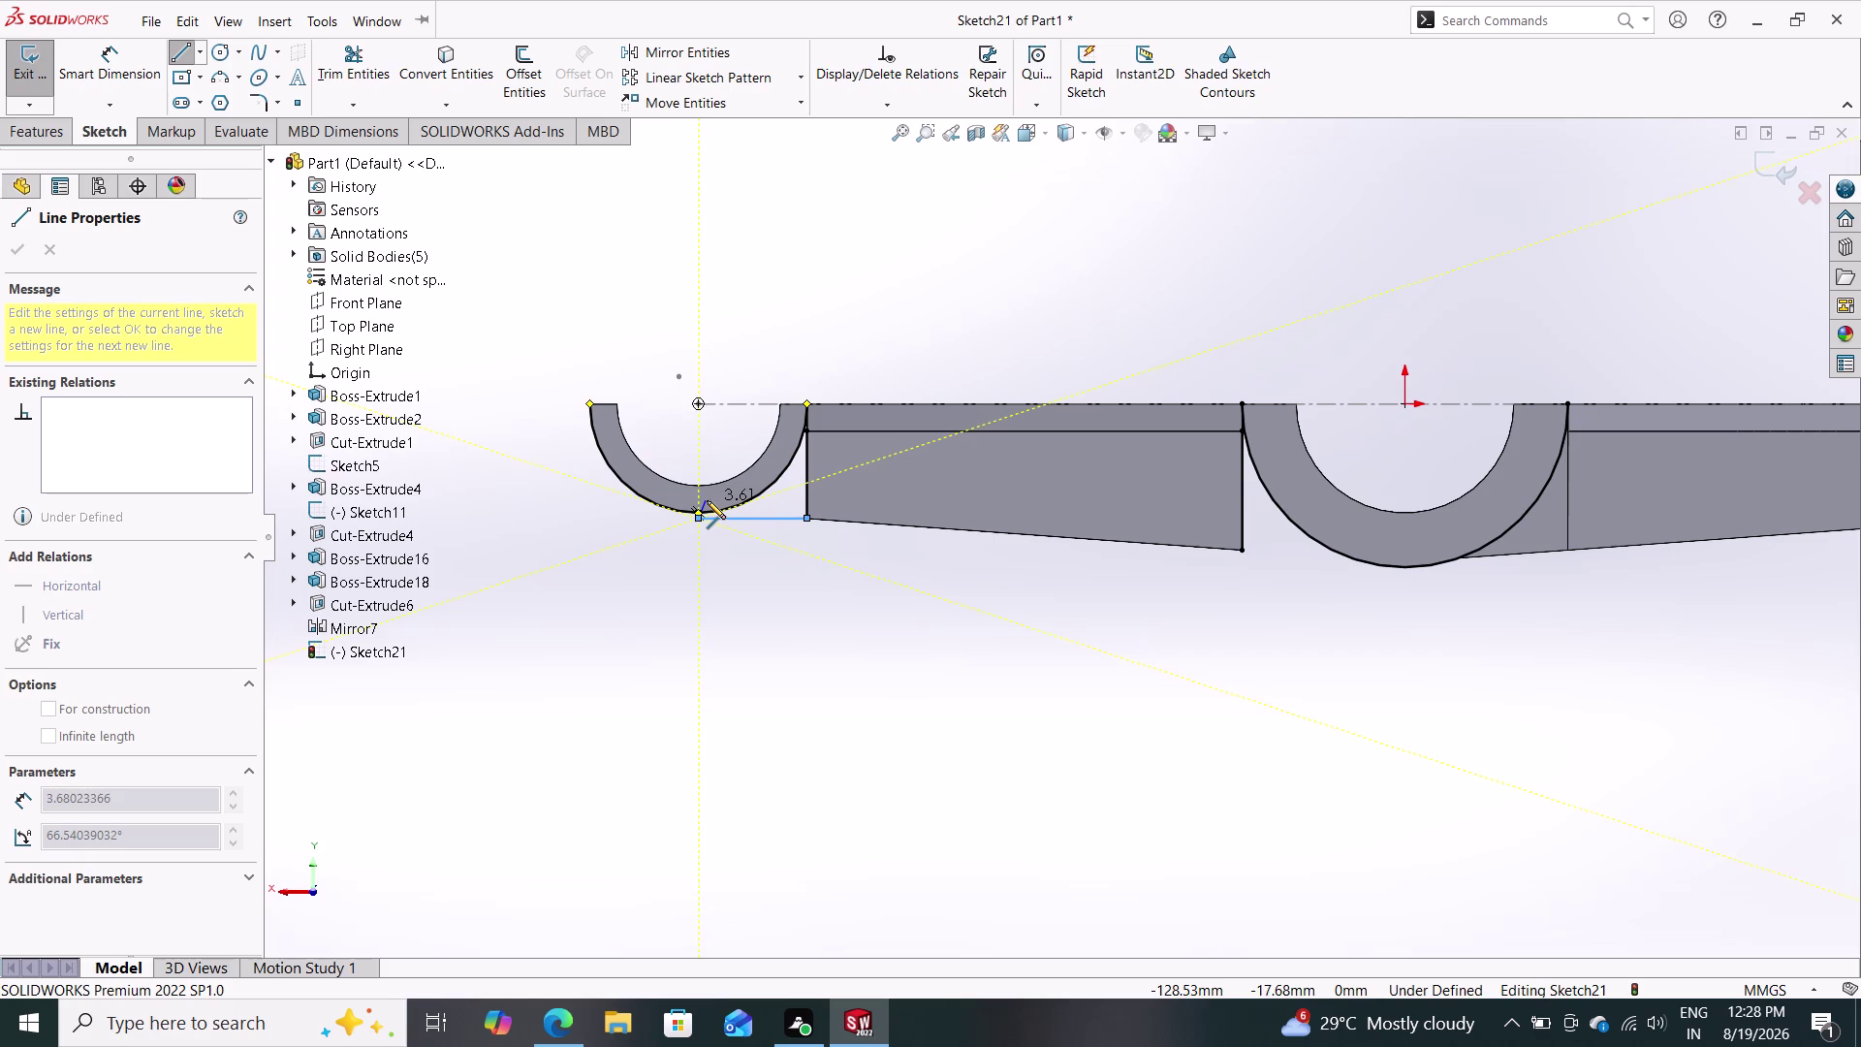
key(Escape)
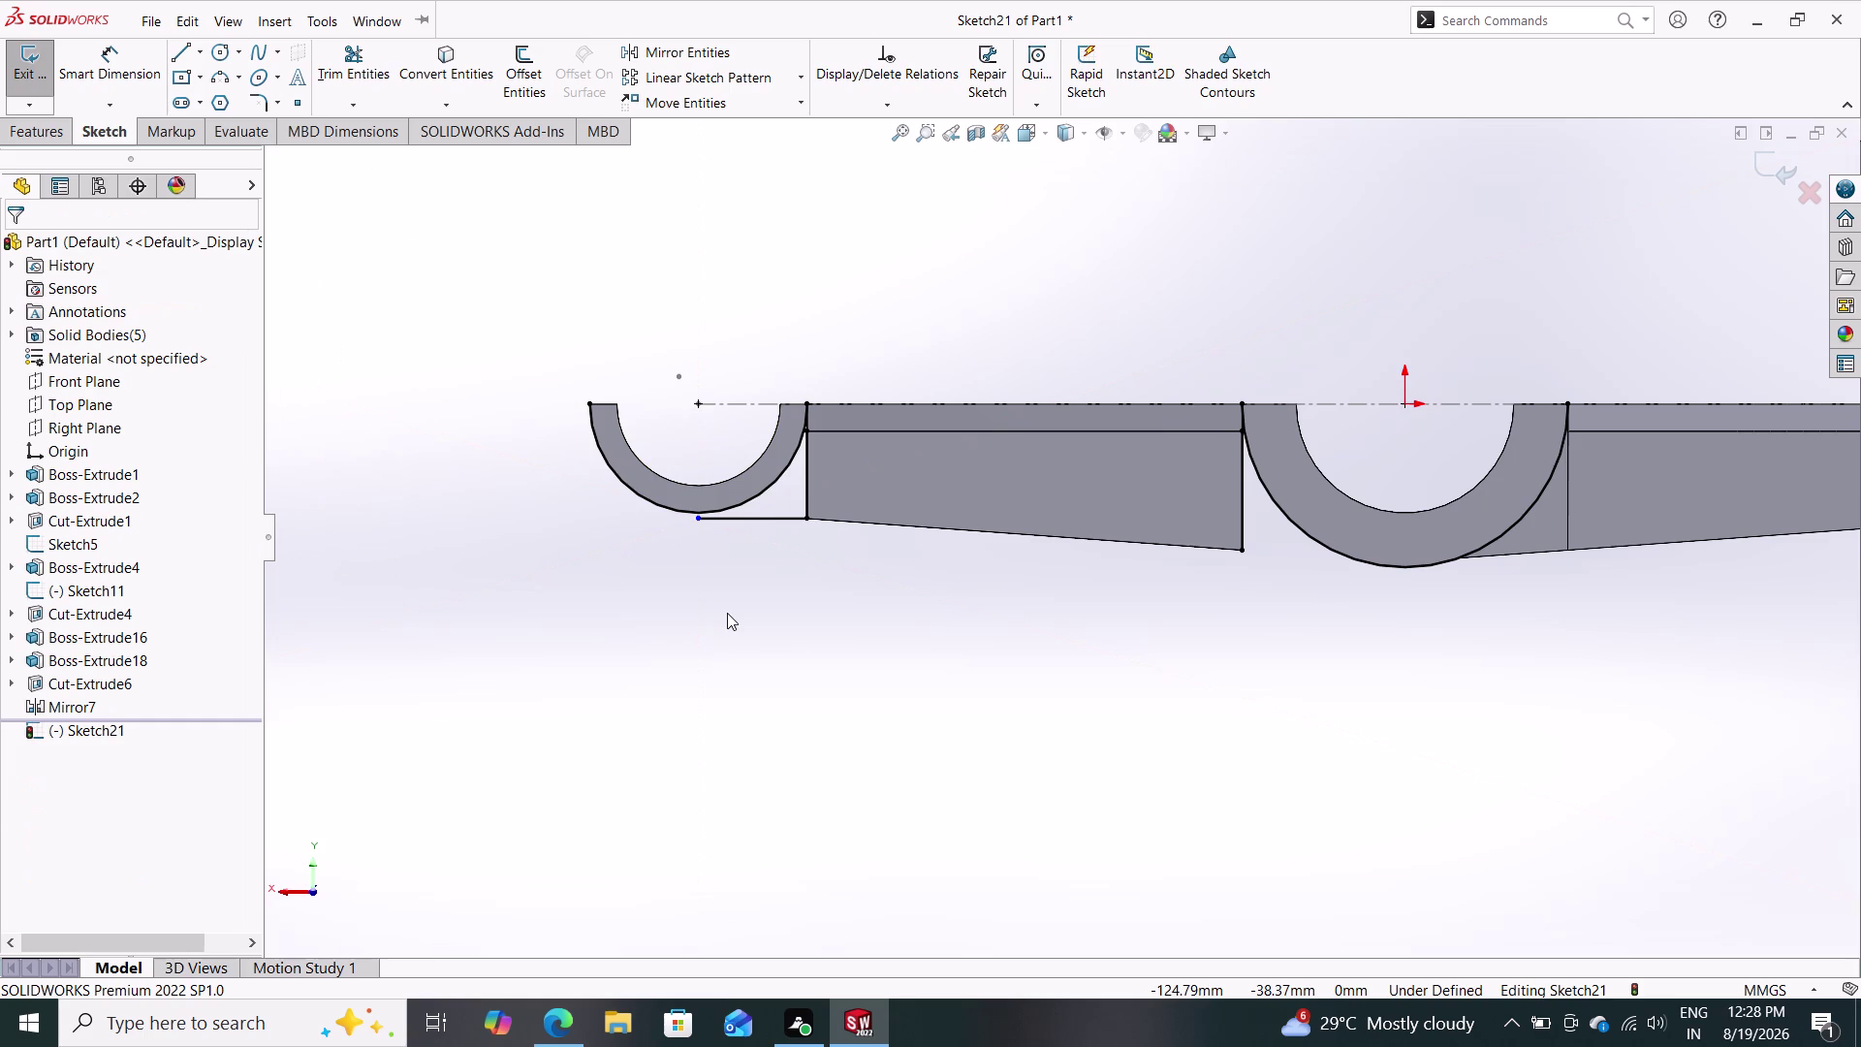
click(756, 517)
key(Delete)
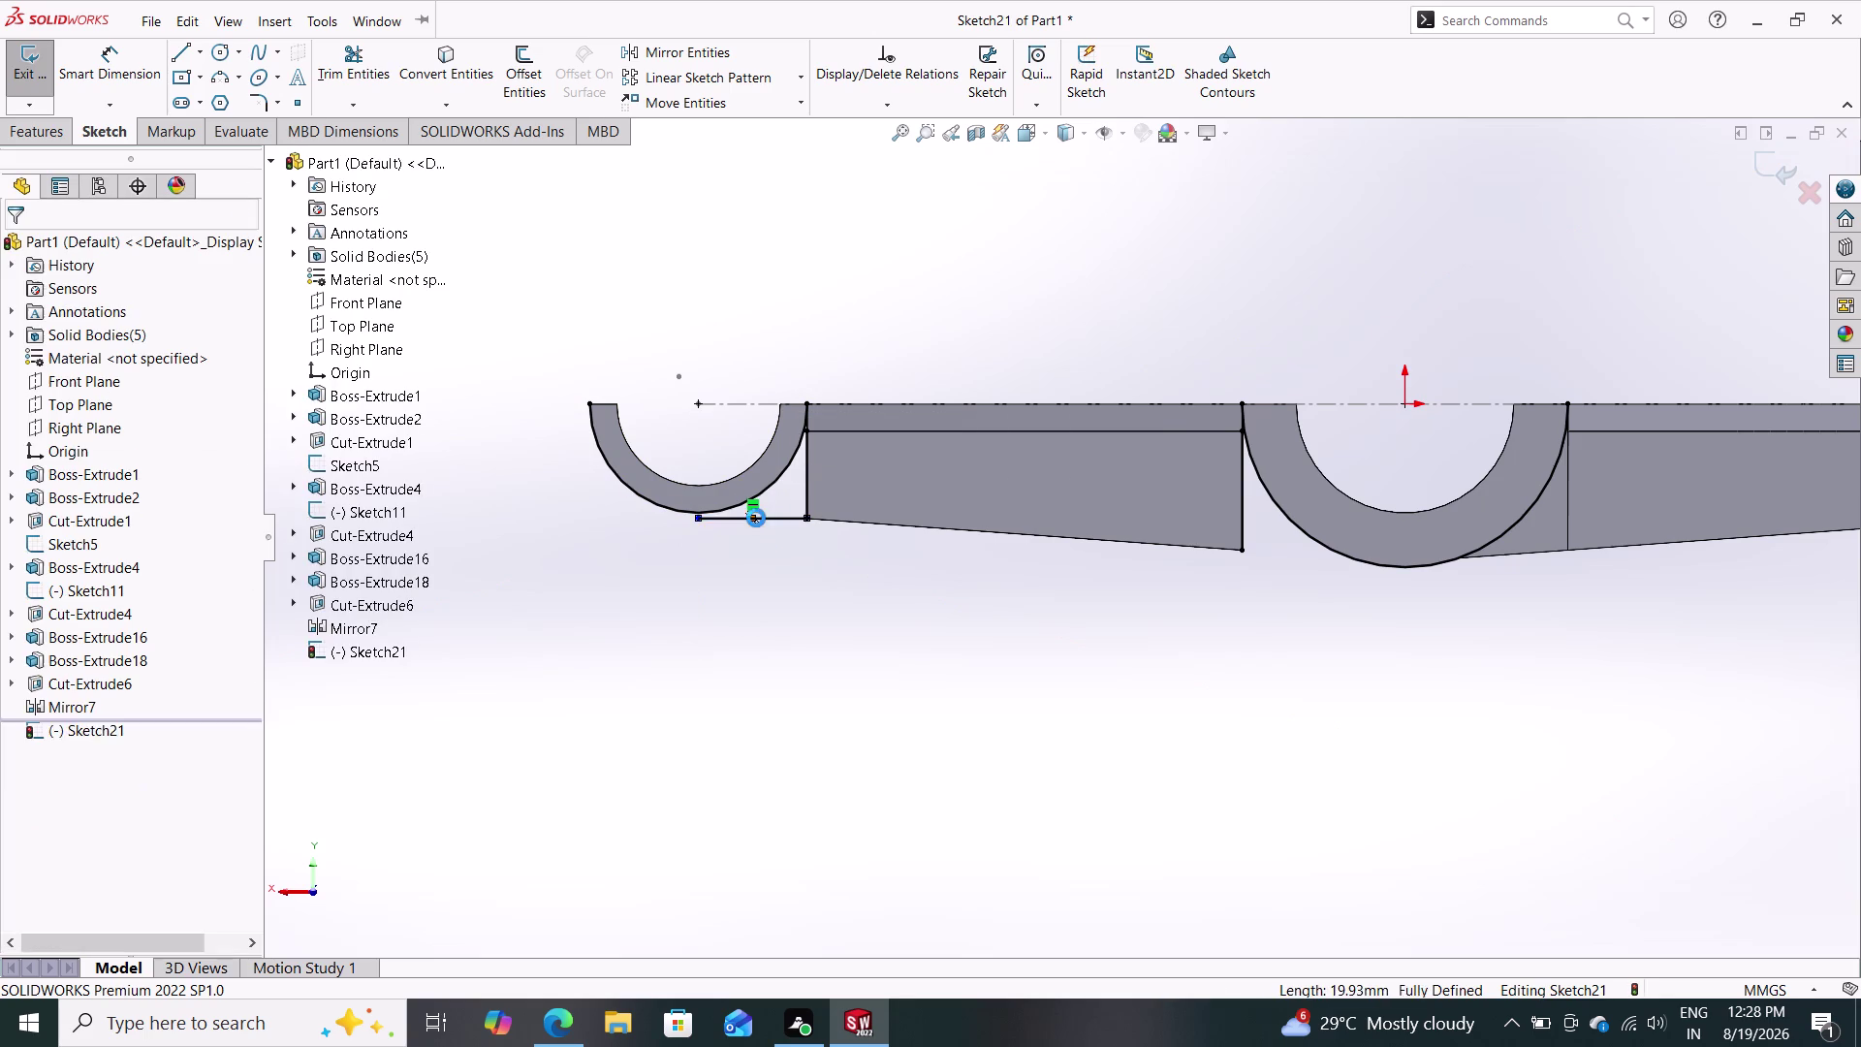
click(179, 56)
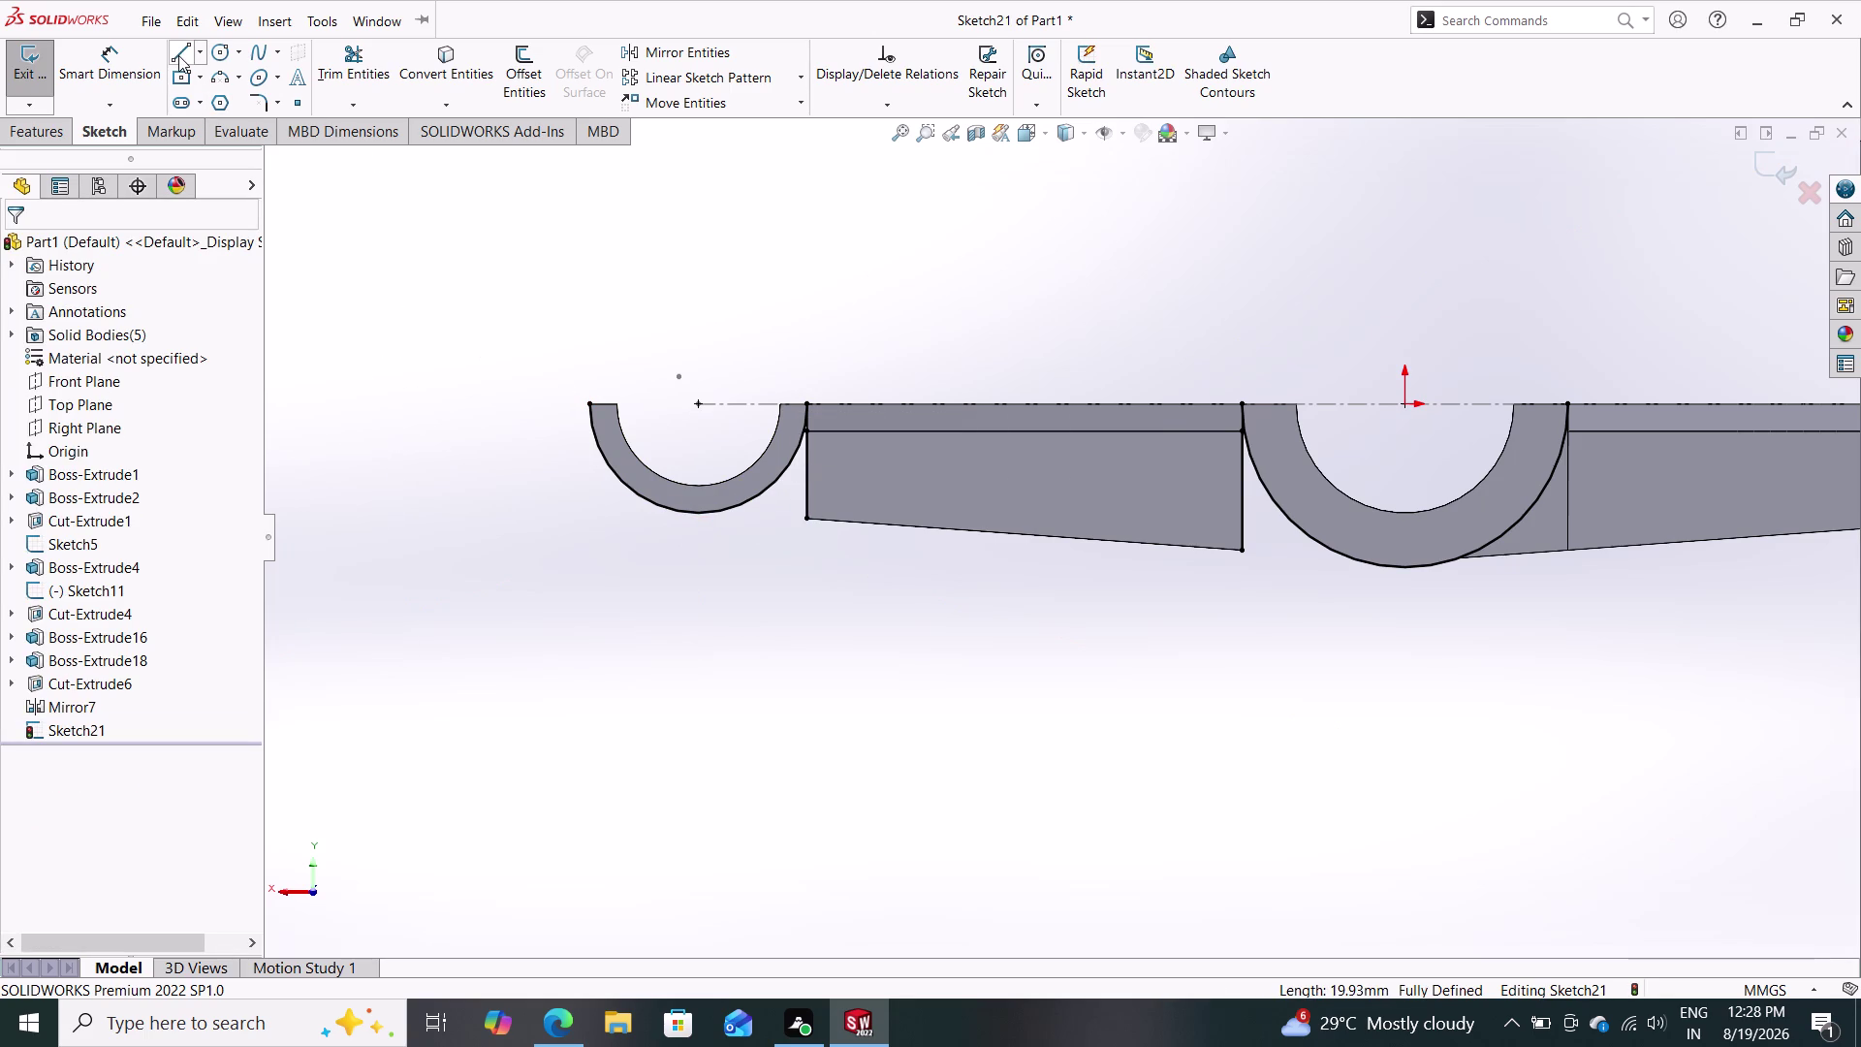
click(808, 519)
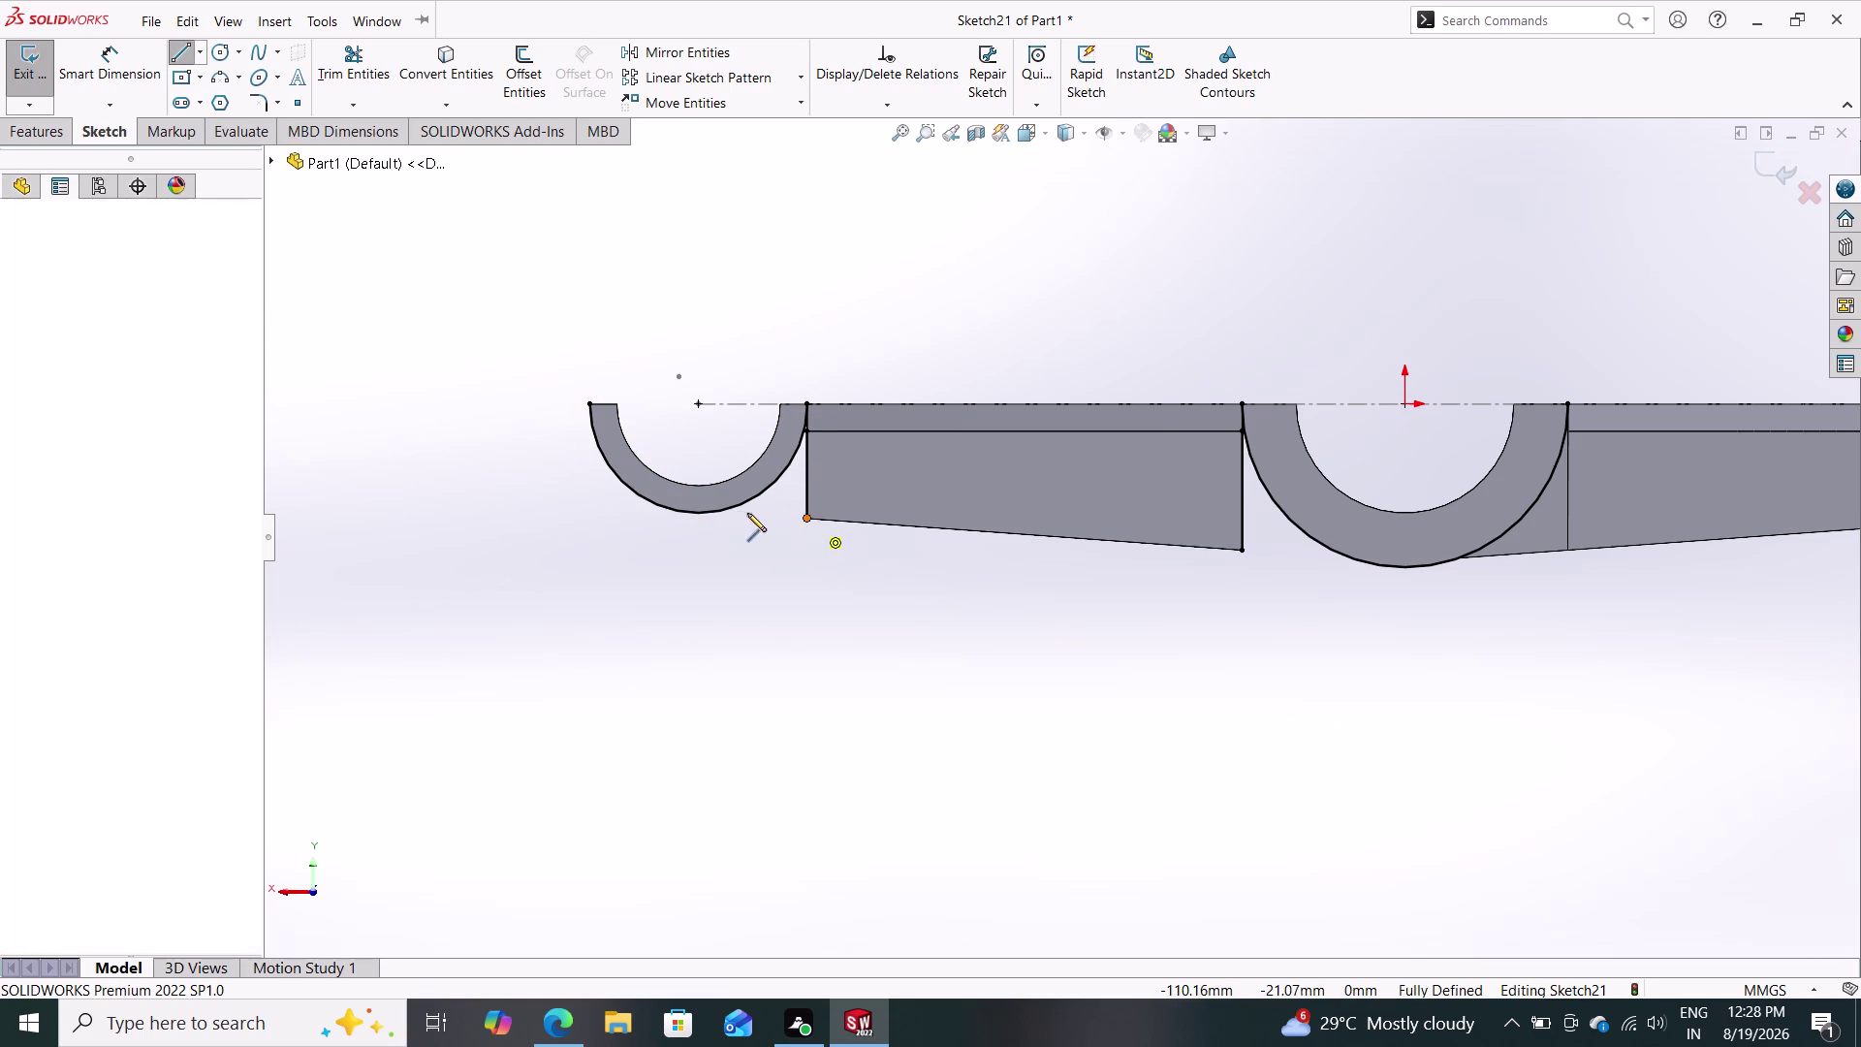
click(697, 516)
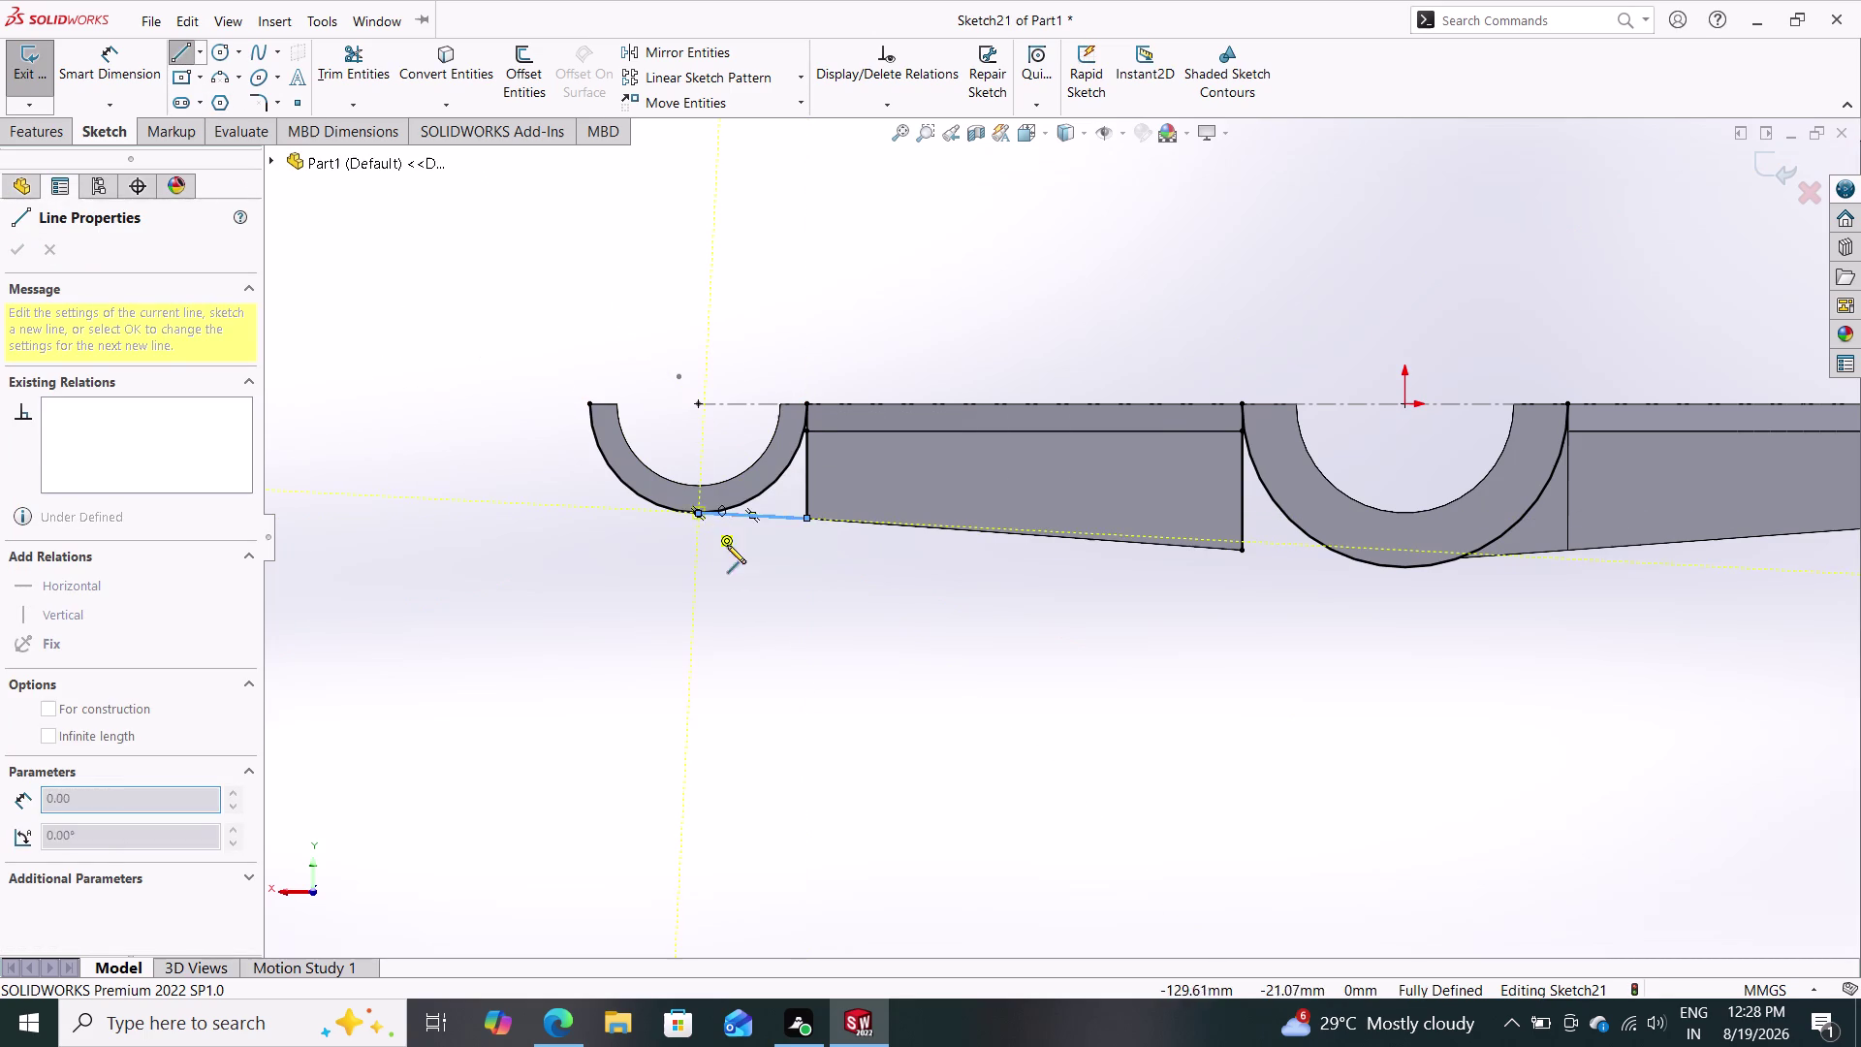
key(Escape)
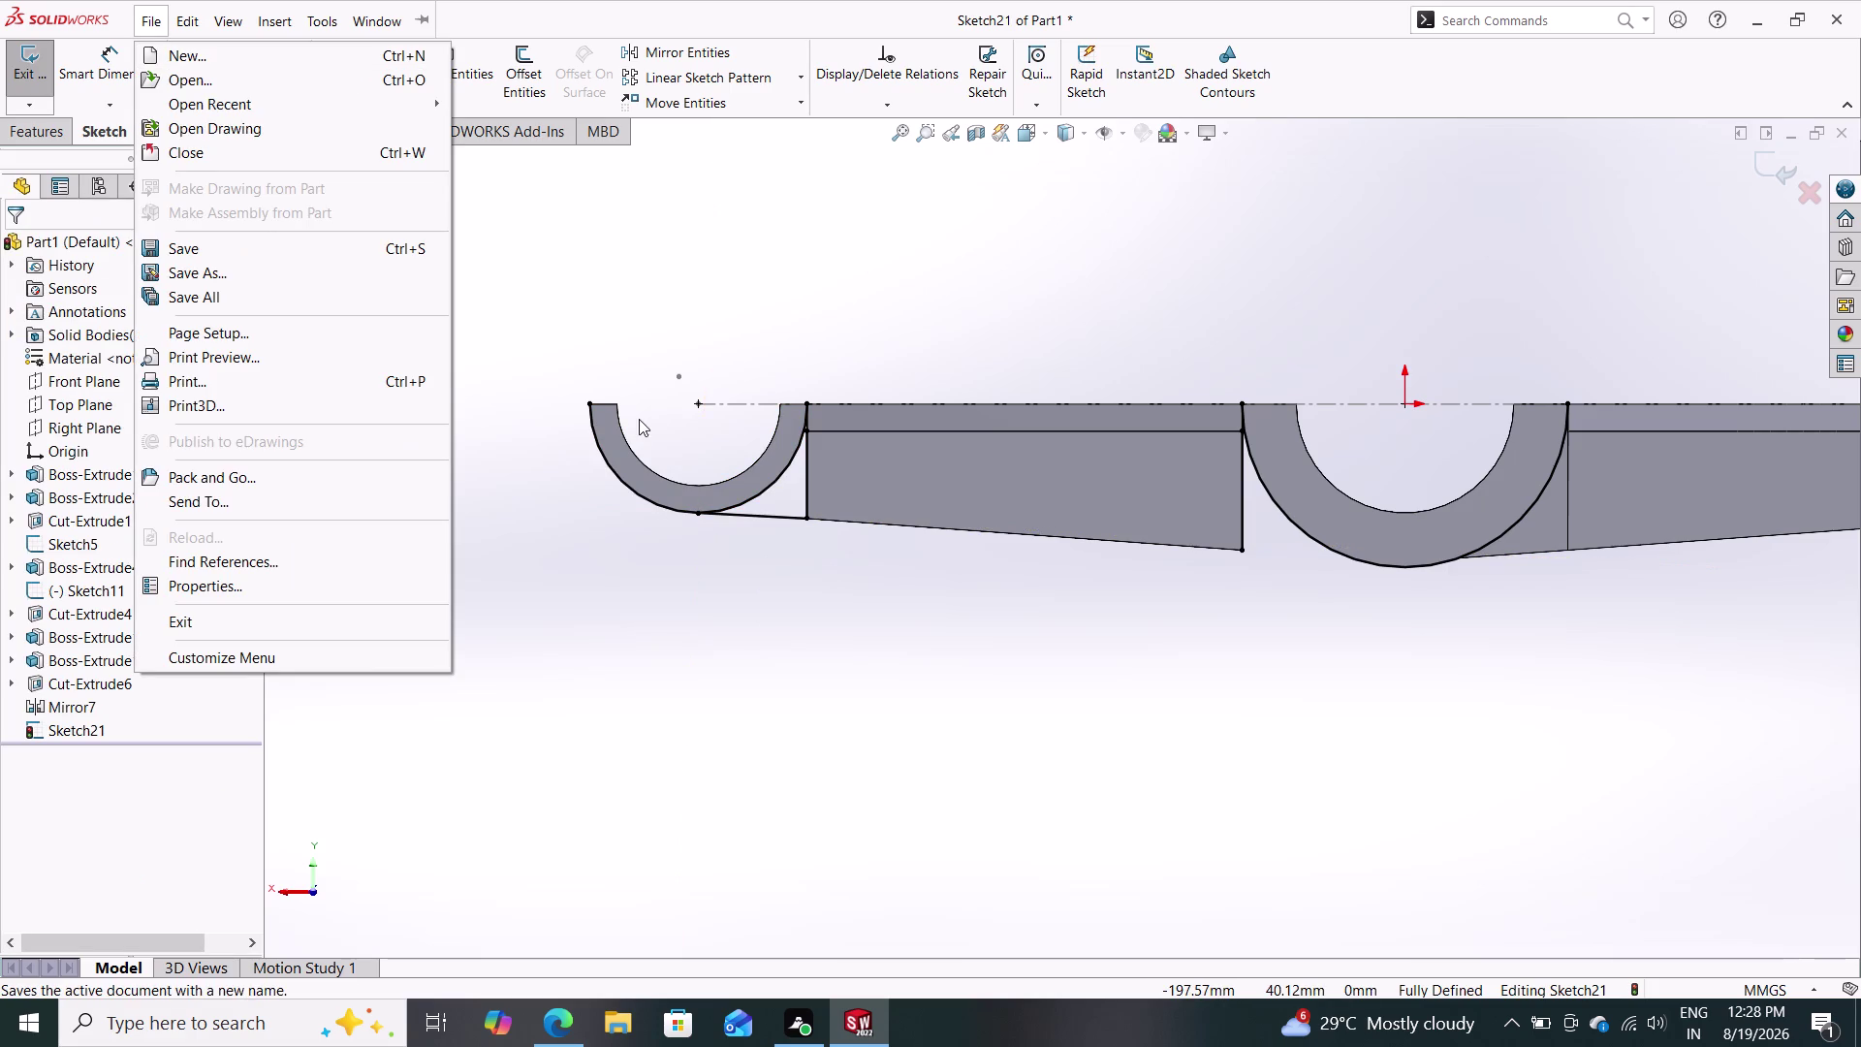
Add the middle web-to-half-ring line and vertical lines down the web edges.
click(592, 311)
drag(173, 51, 190, 60)
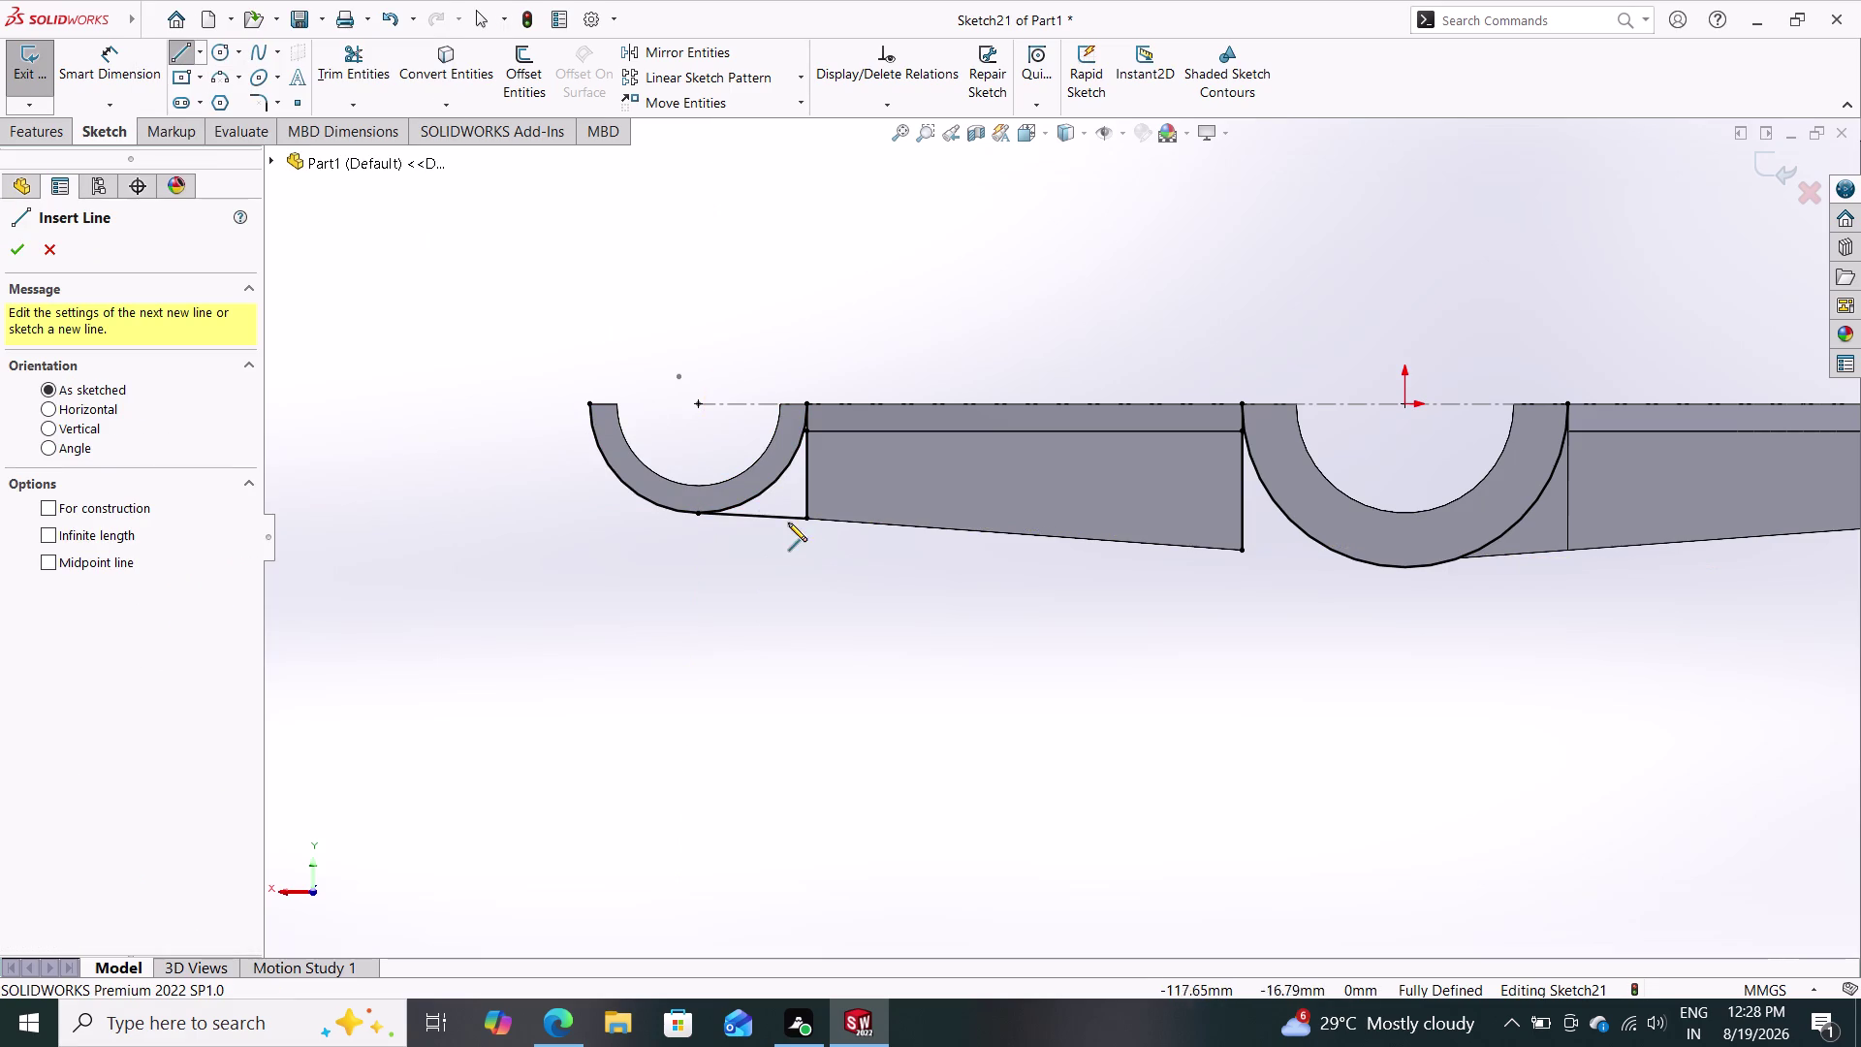
click(805, 517)
click(809, 405)
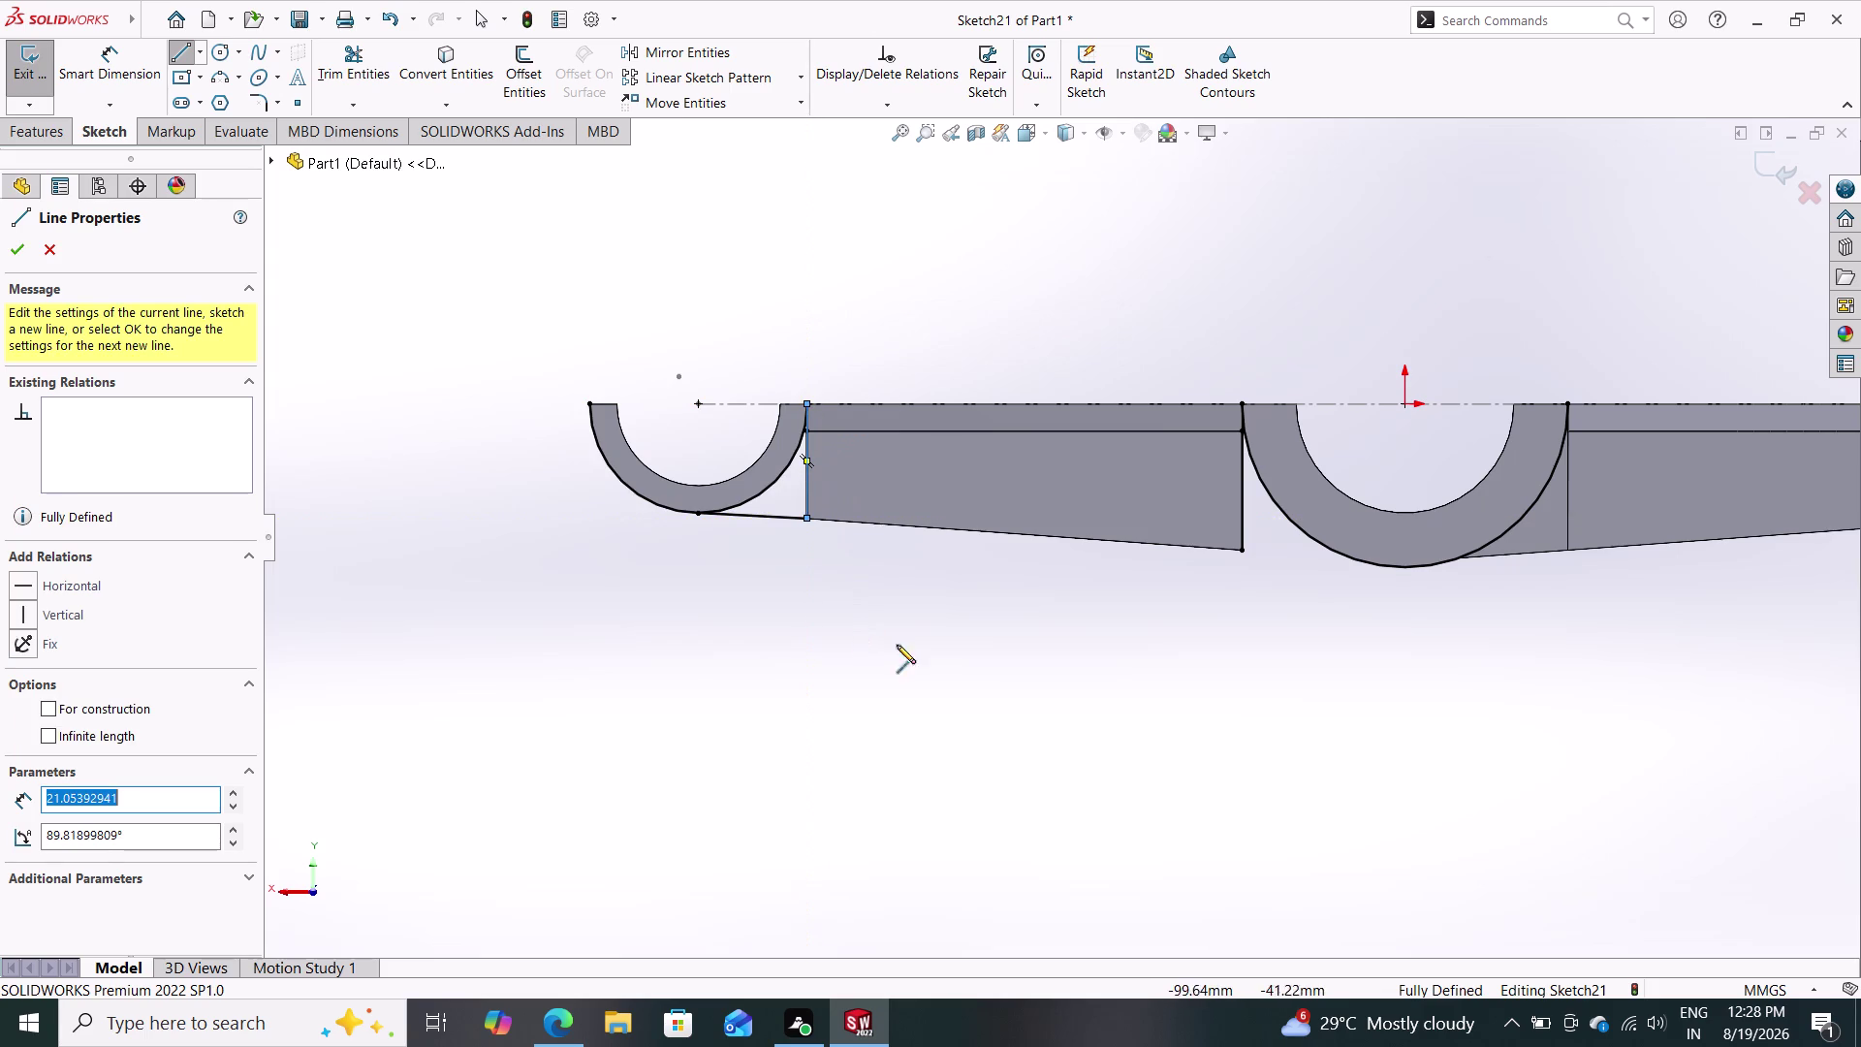
click(1243, 548)
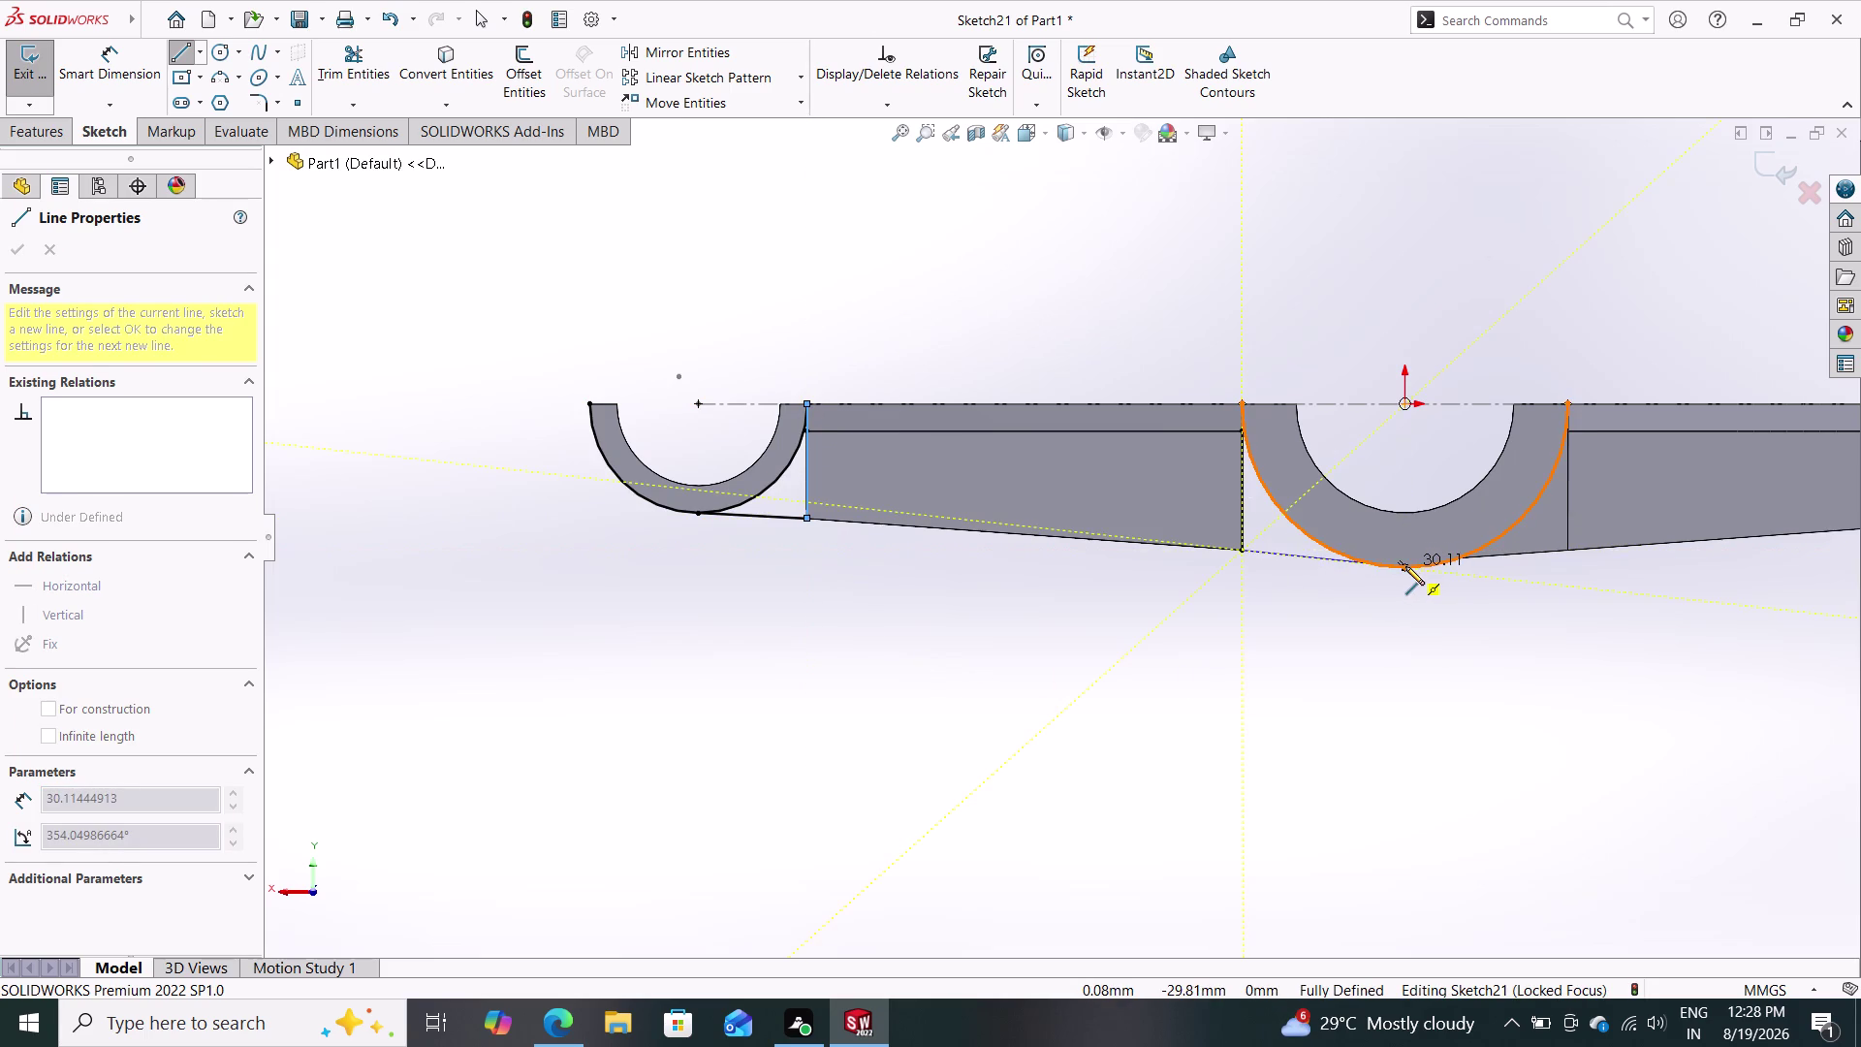
click(1405, 566)
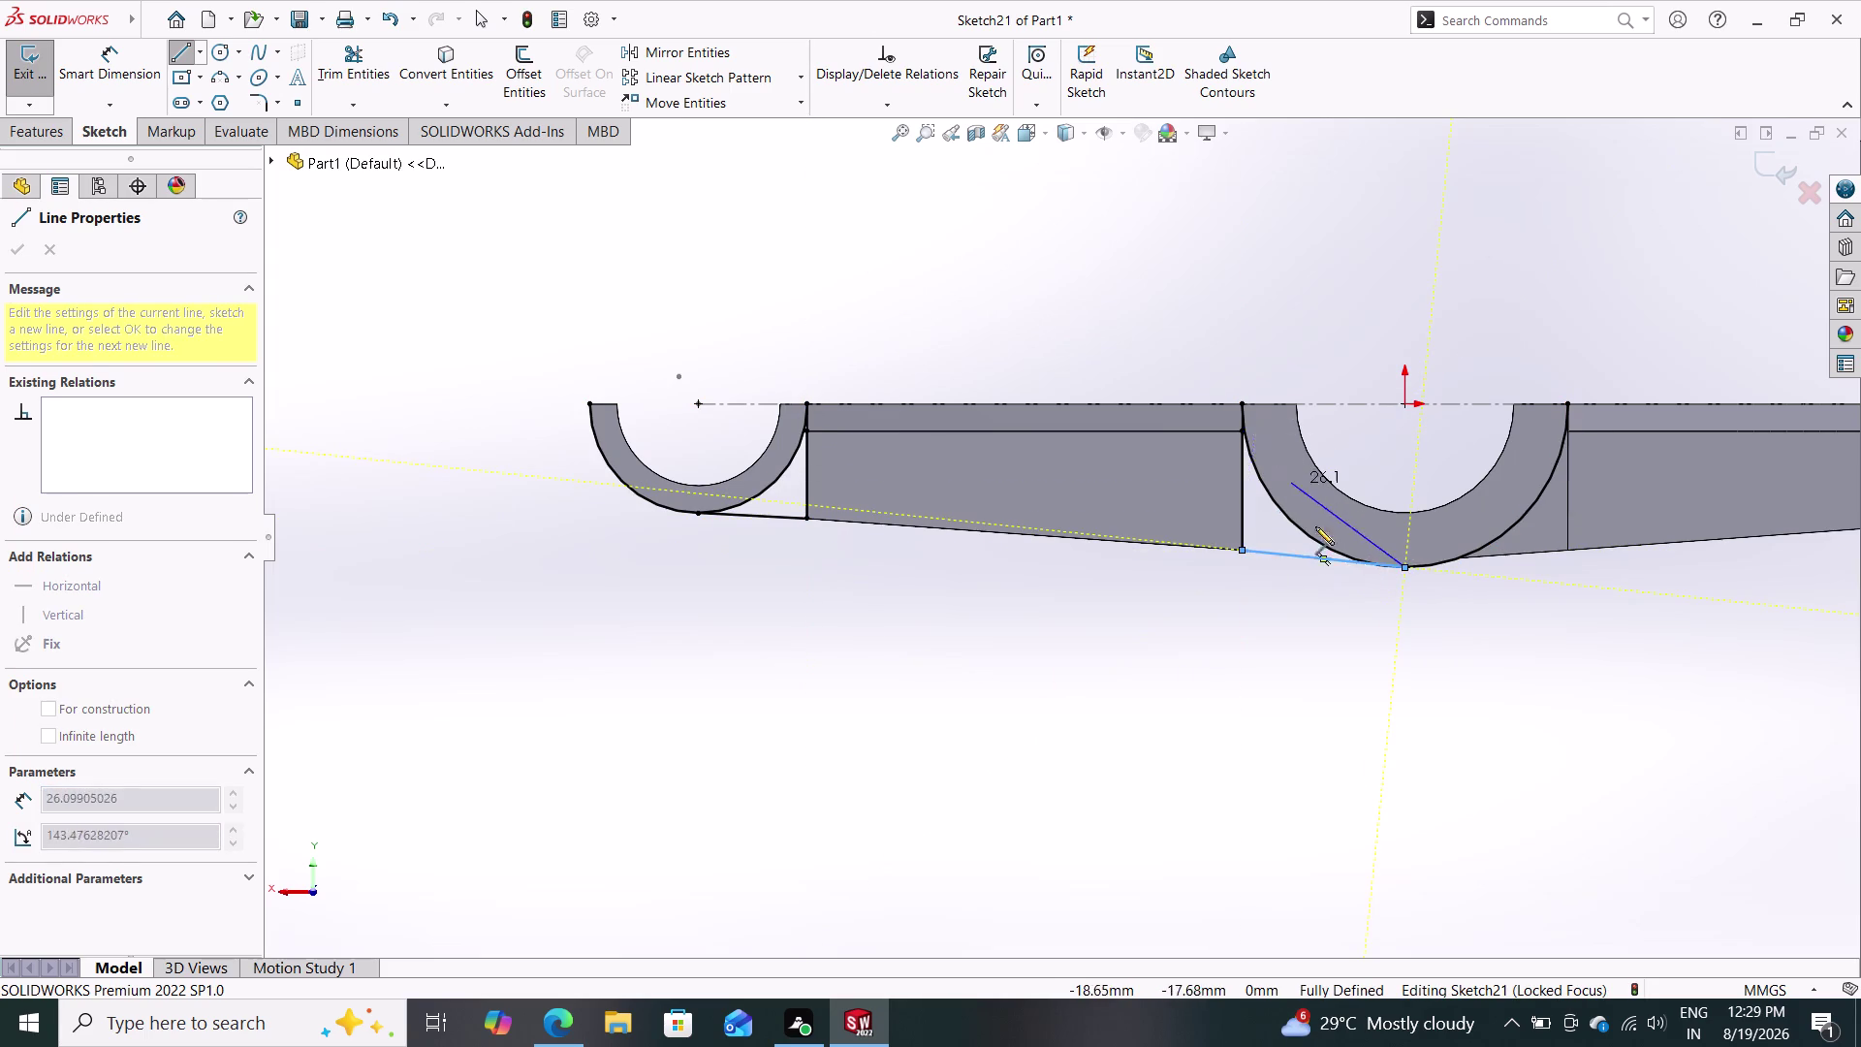
double_click(1298, 702)
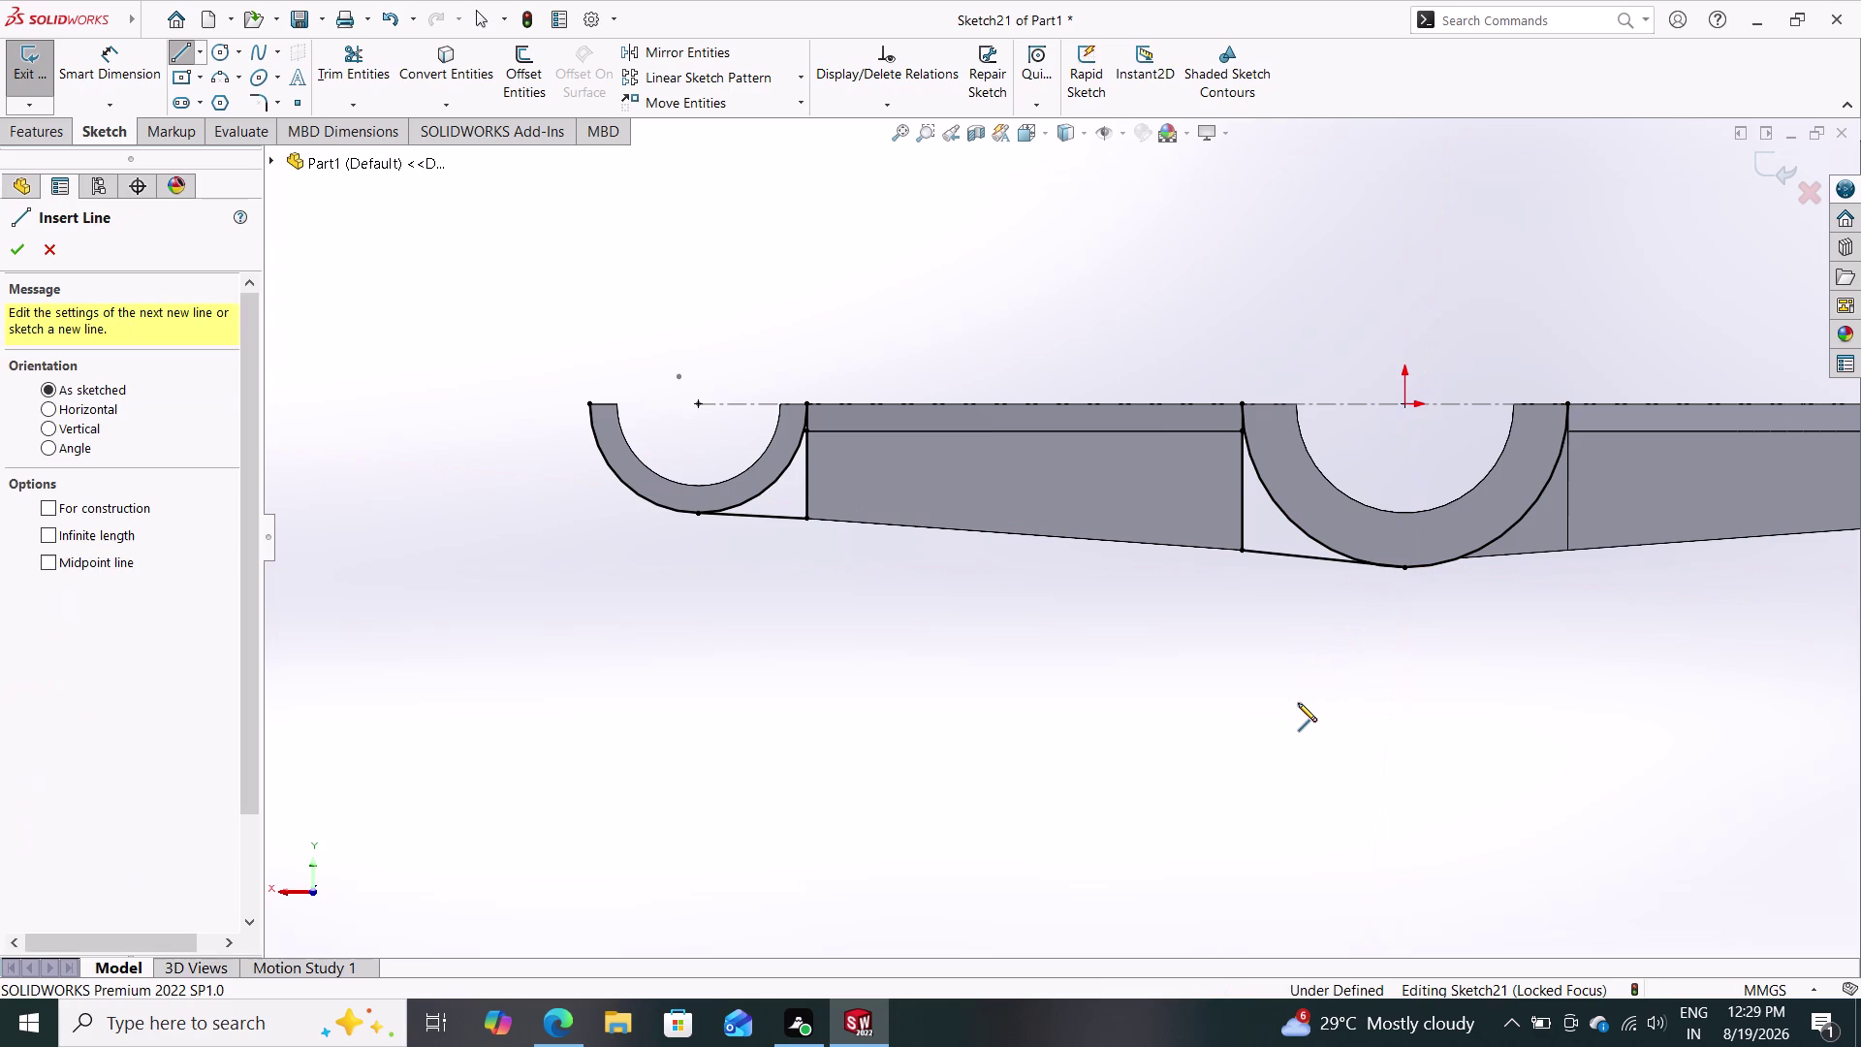
click(1242, 549)
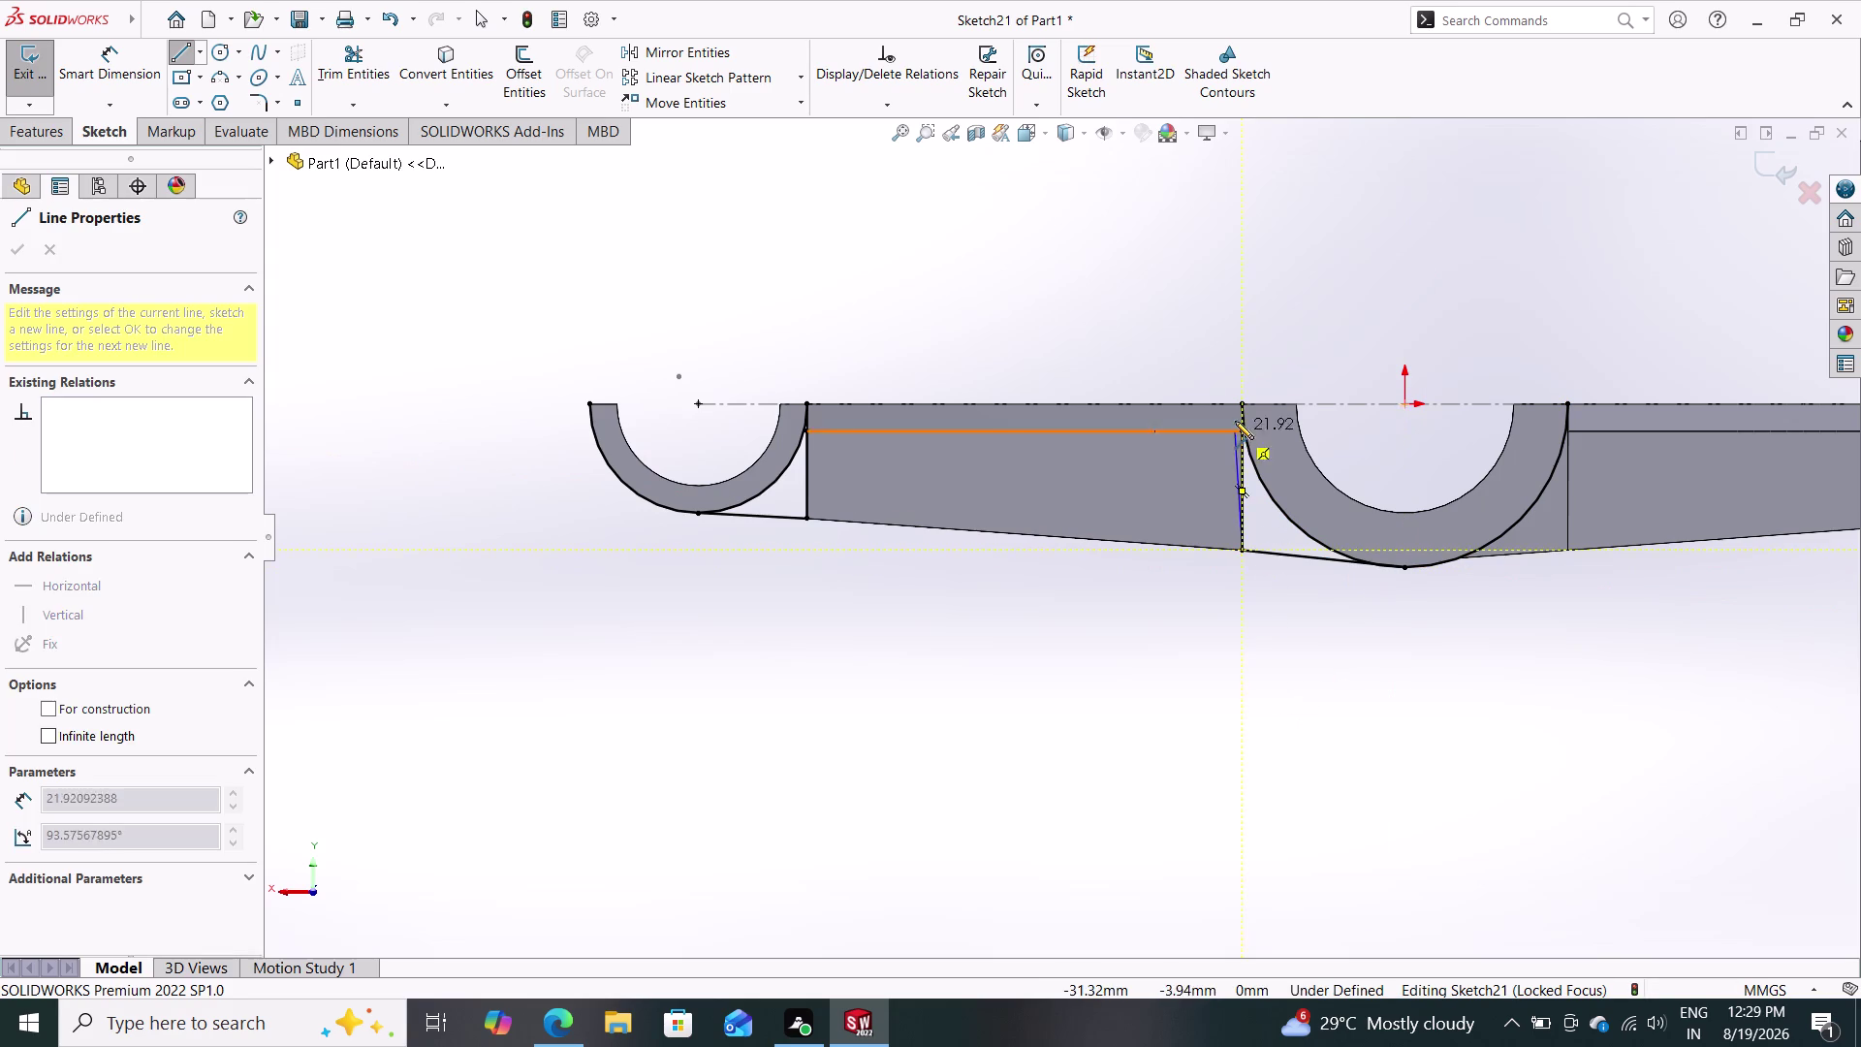
click(1241, 406)
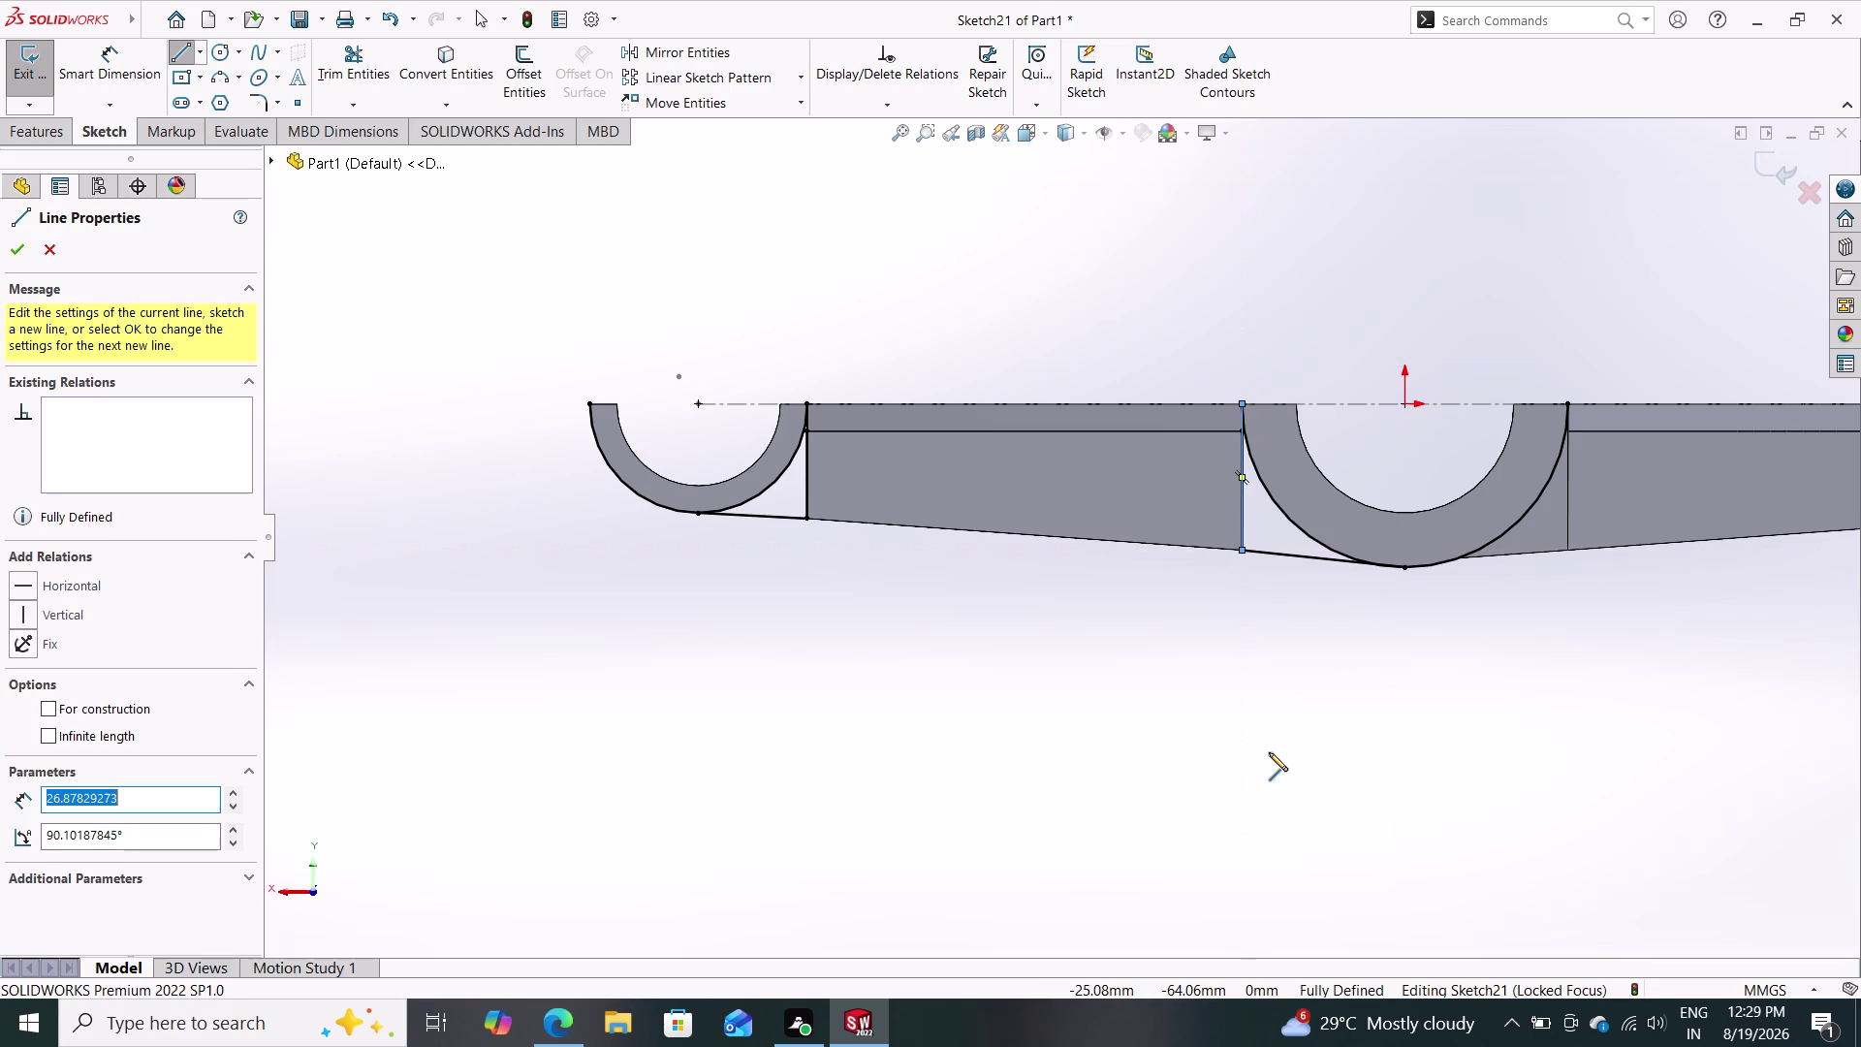
key(Escape)
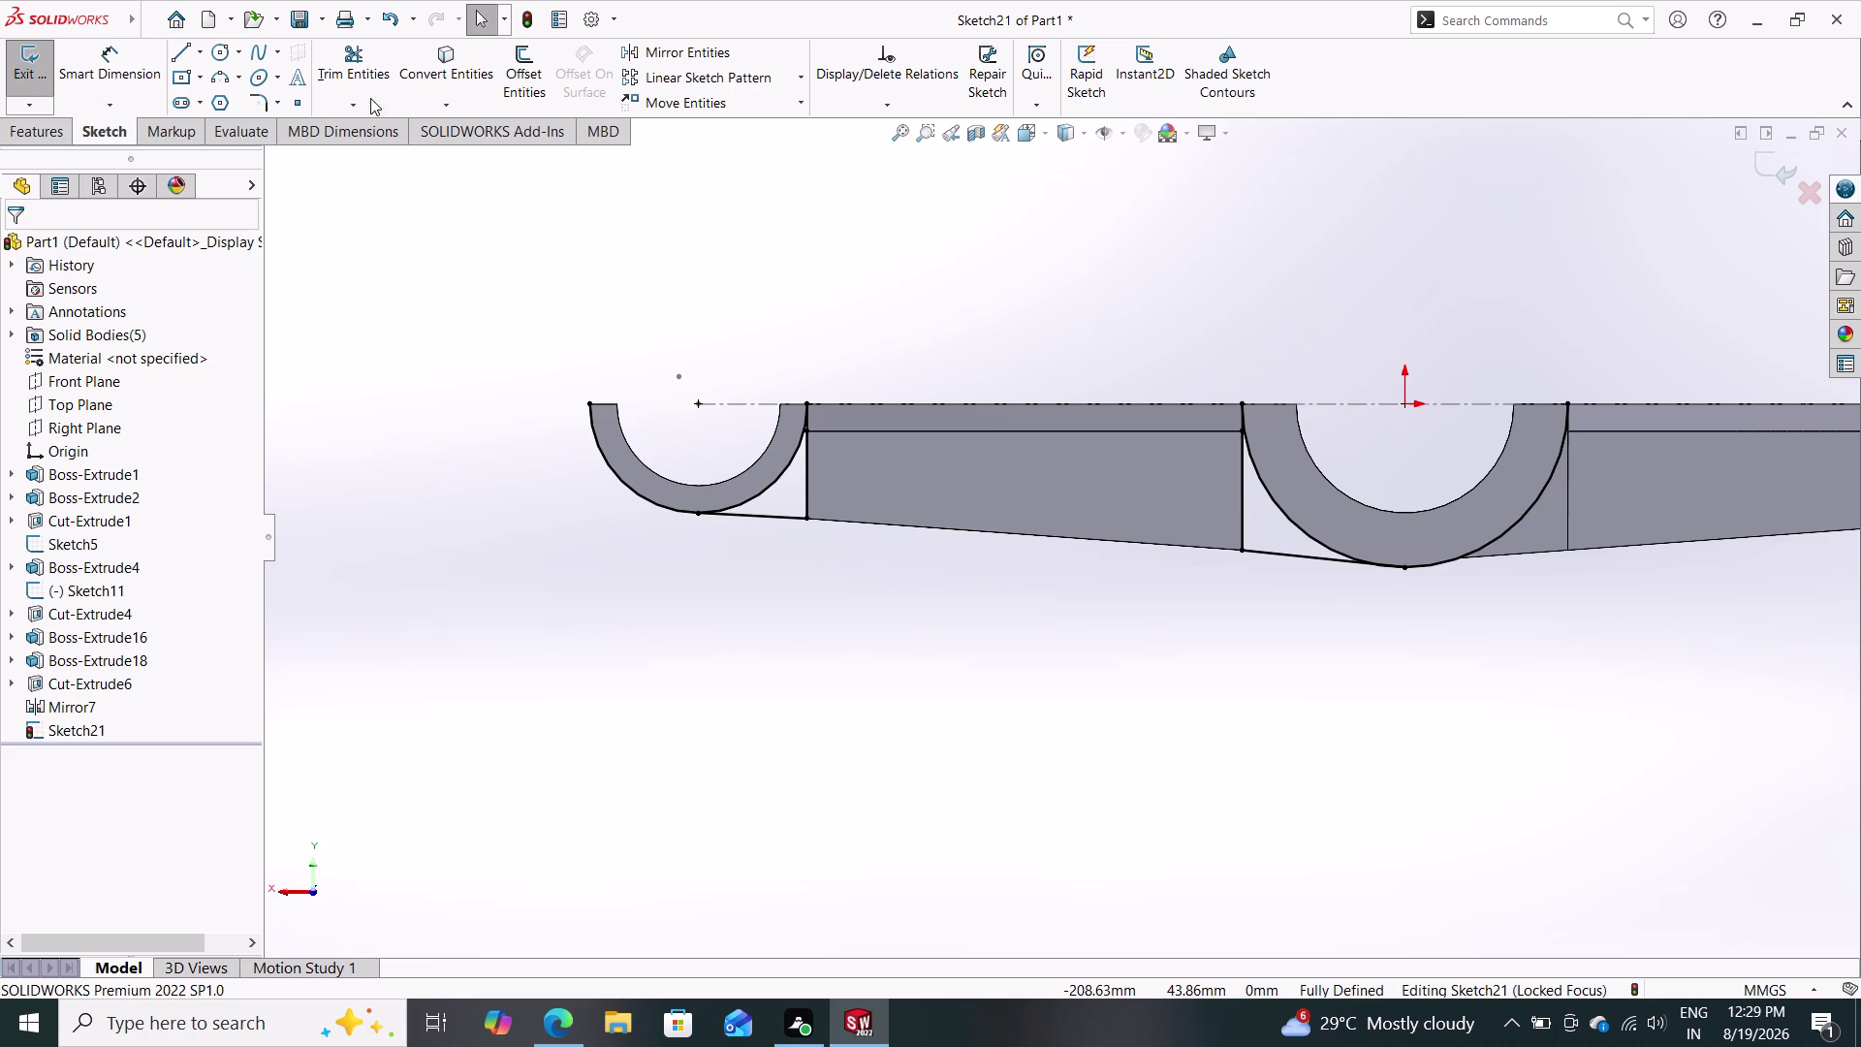
Power-trim the excess sketch segments near the left and middle half-rings.
click(353, 49)
drag(487, 476, 606, 445)
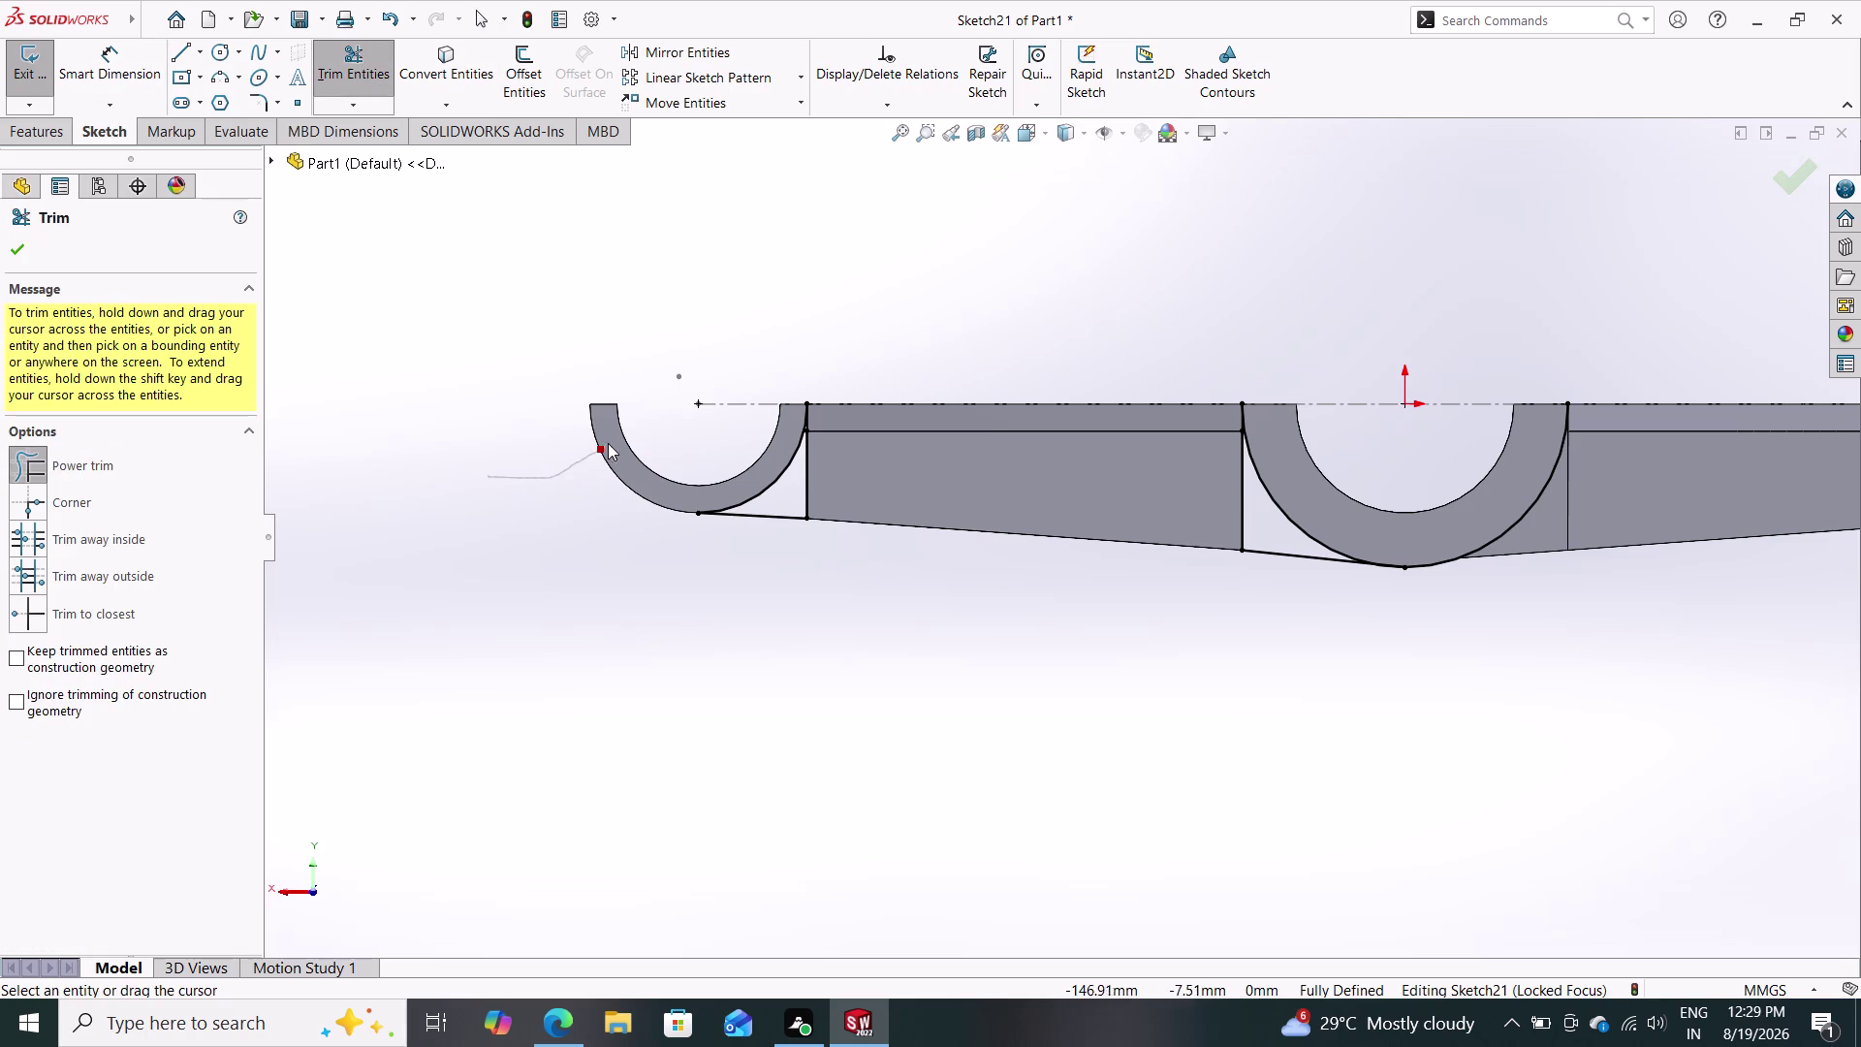
drag(605, 445, 609, 442)
drag(1466, 649, 1473, 574)
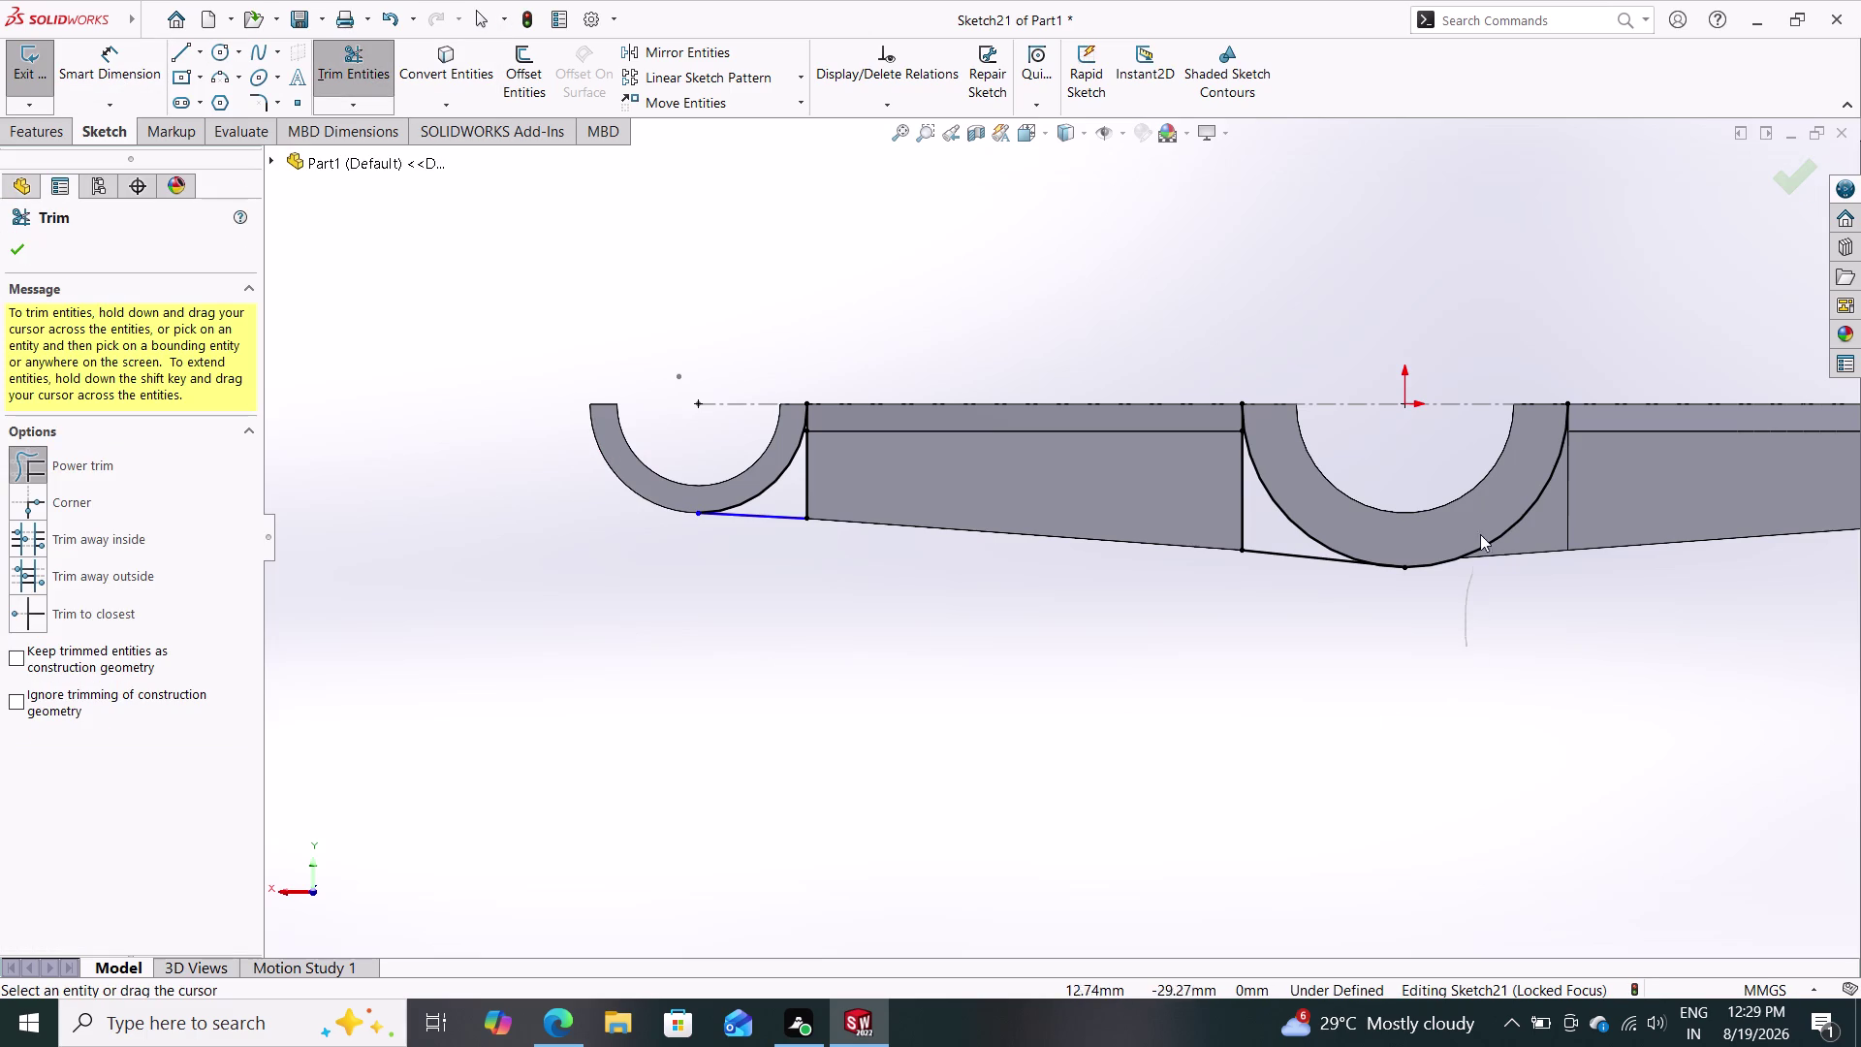
drag(1473, 574, 1474, 514)
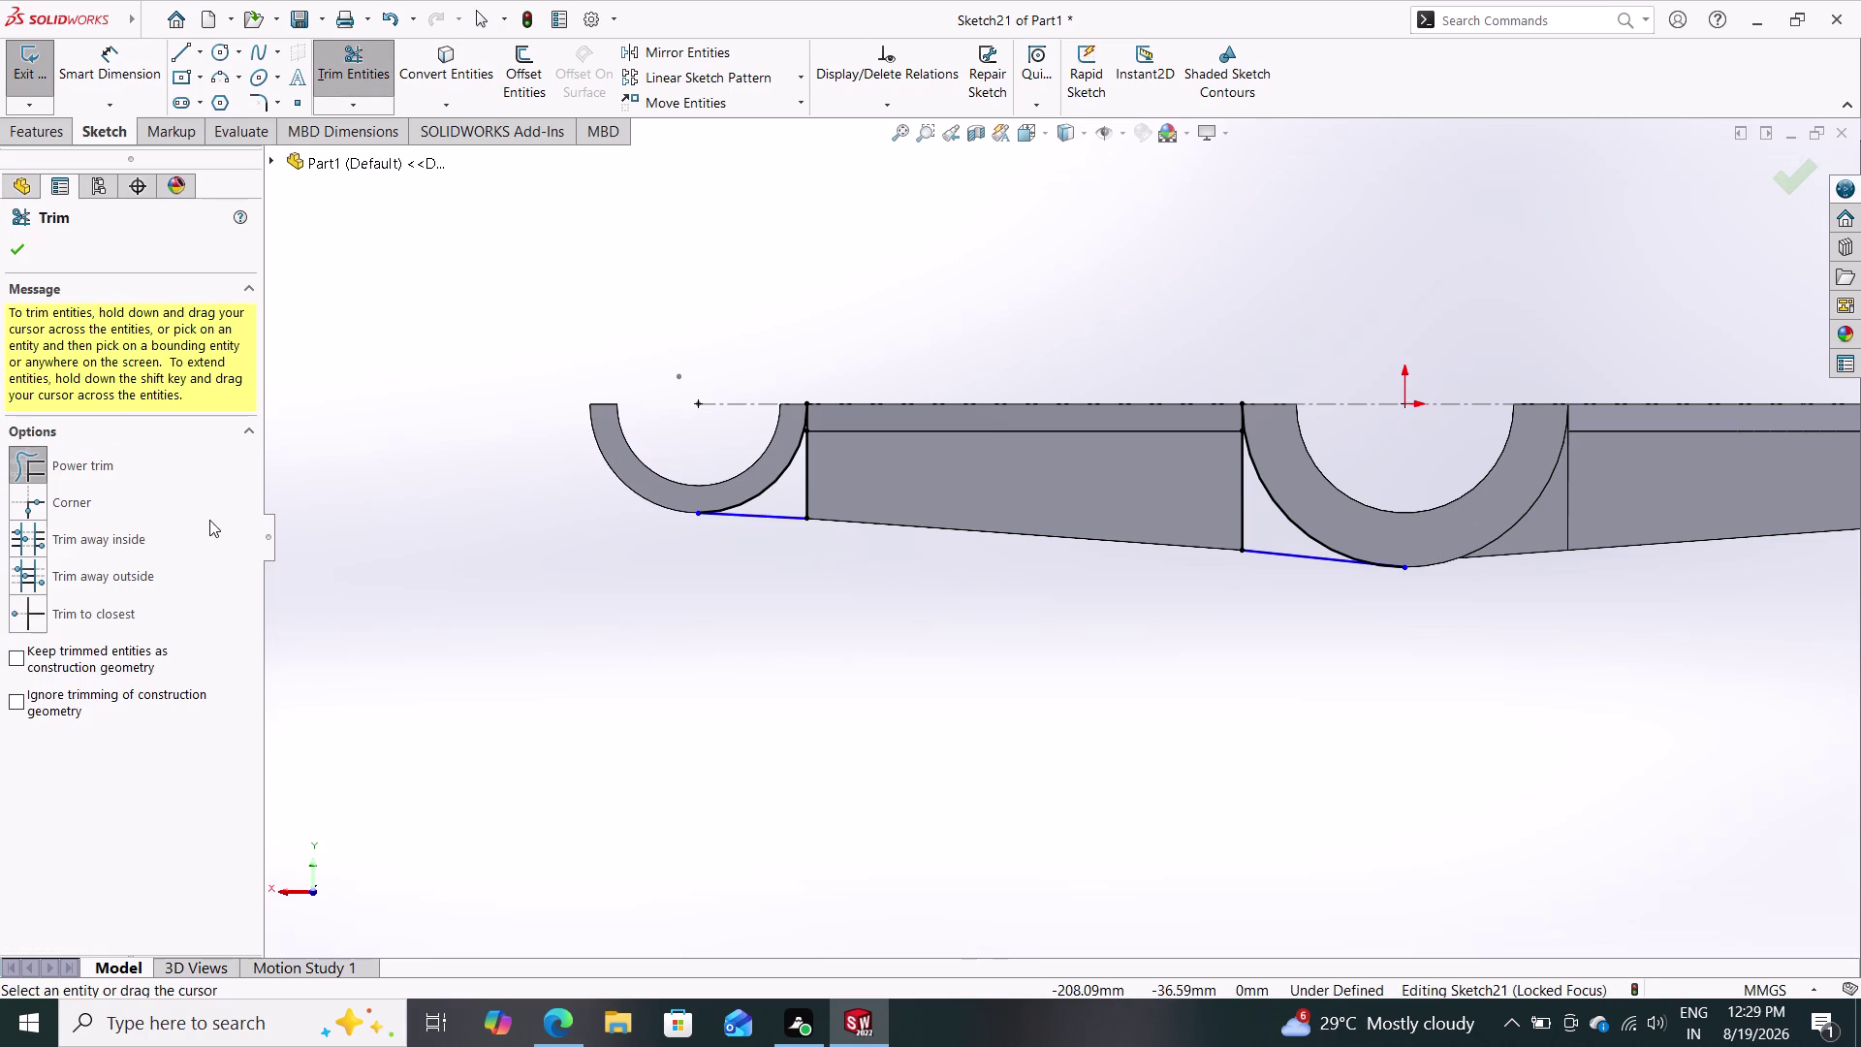
click(13, 243)
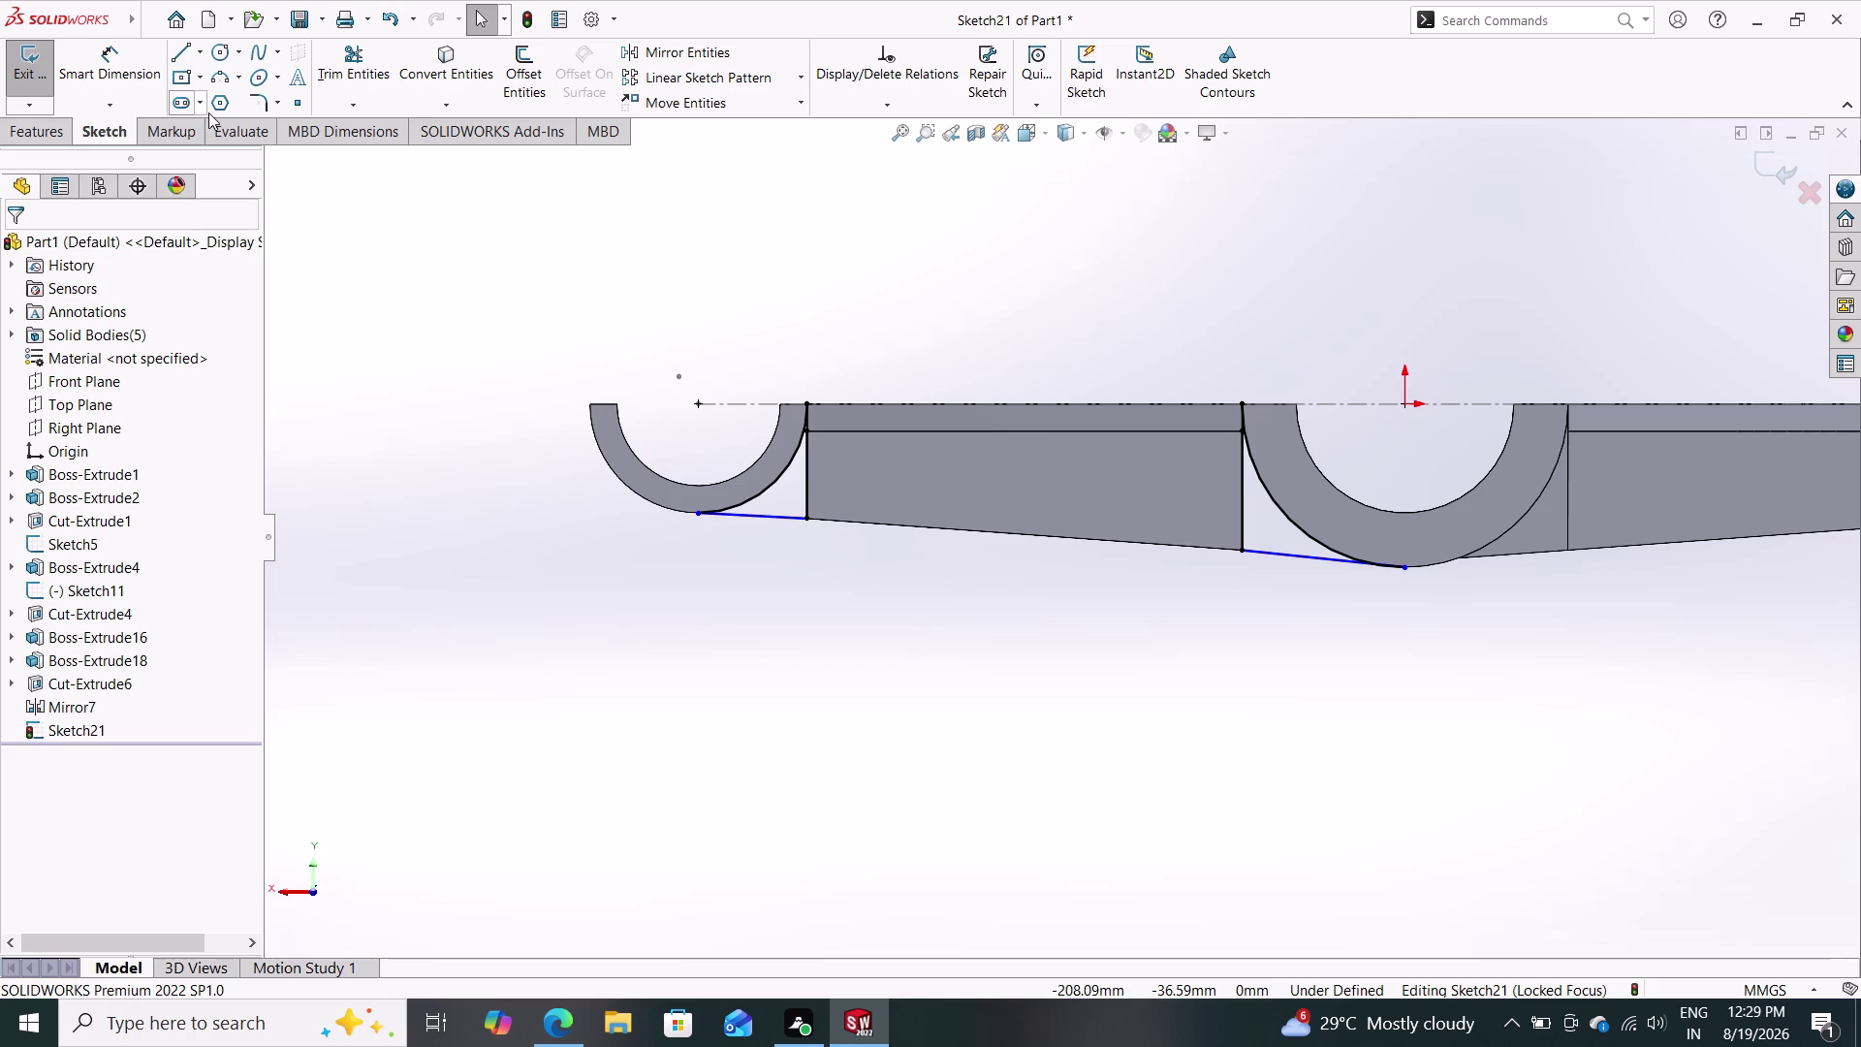
click(45, 136)
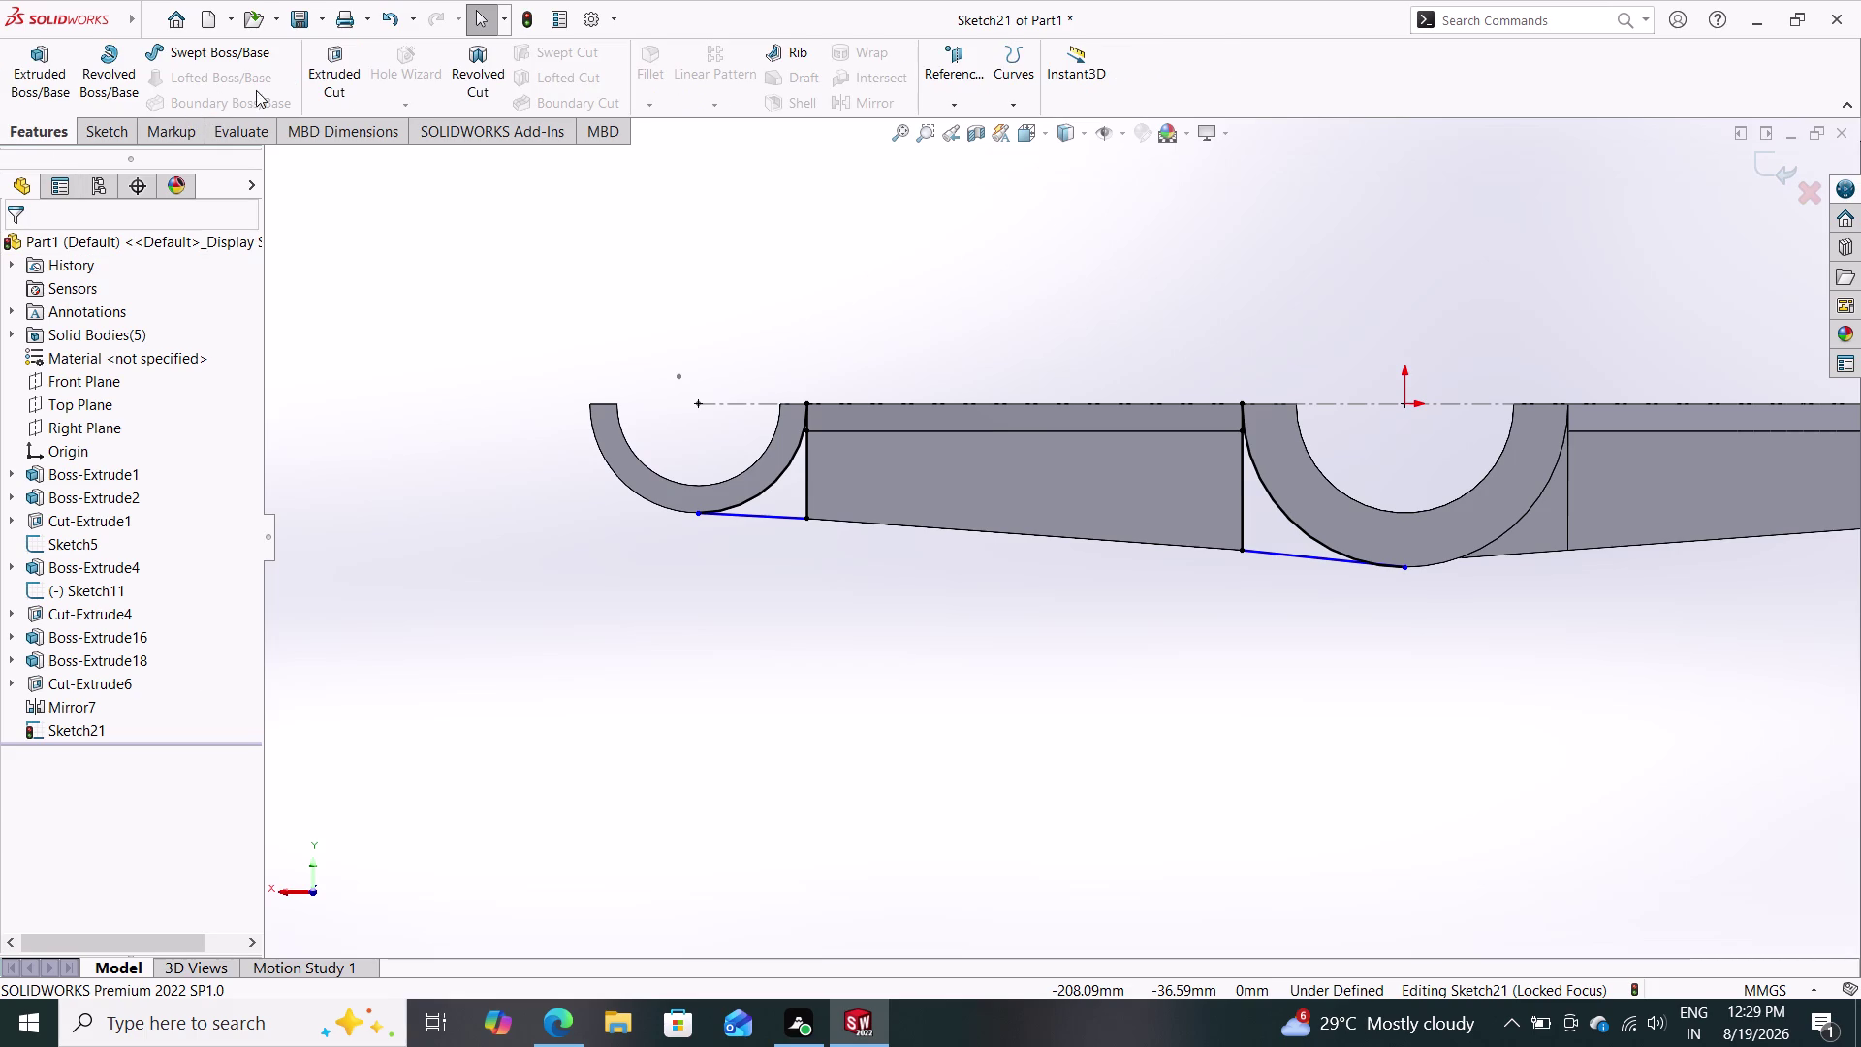
click(52, 64)
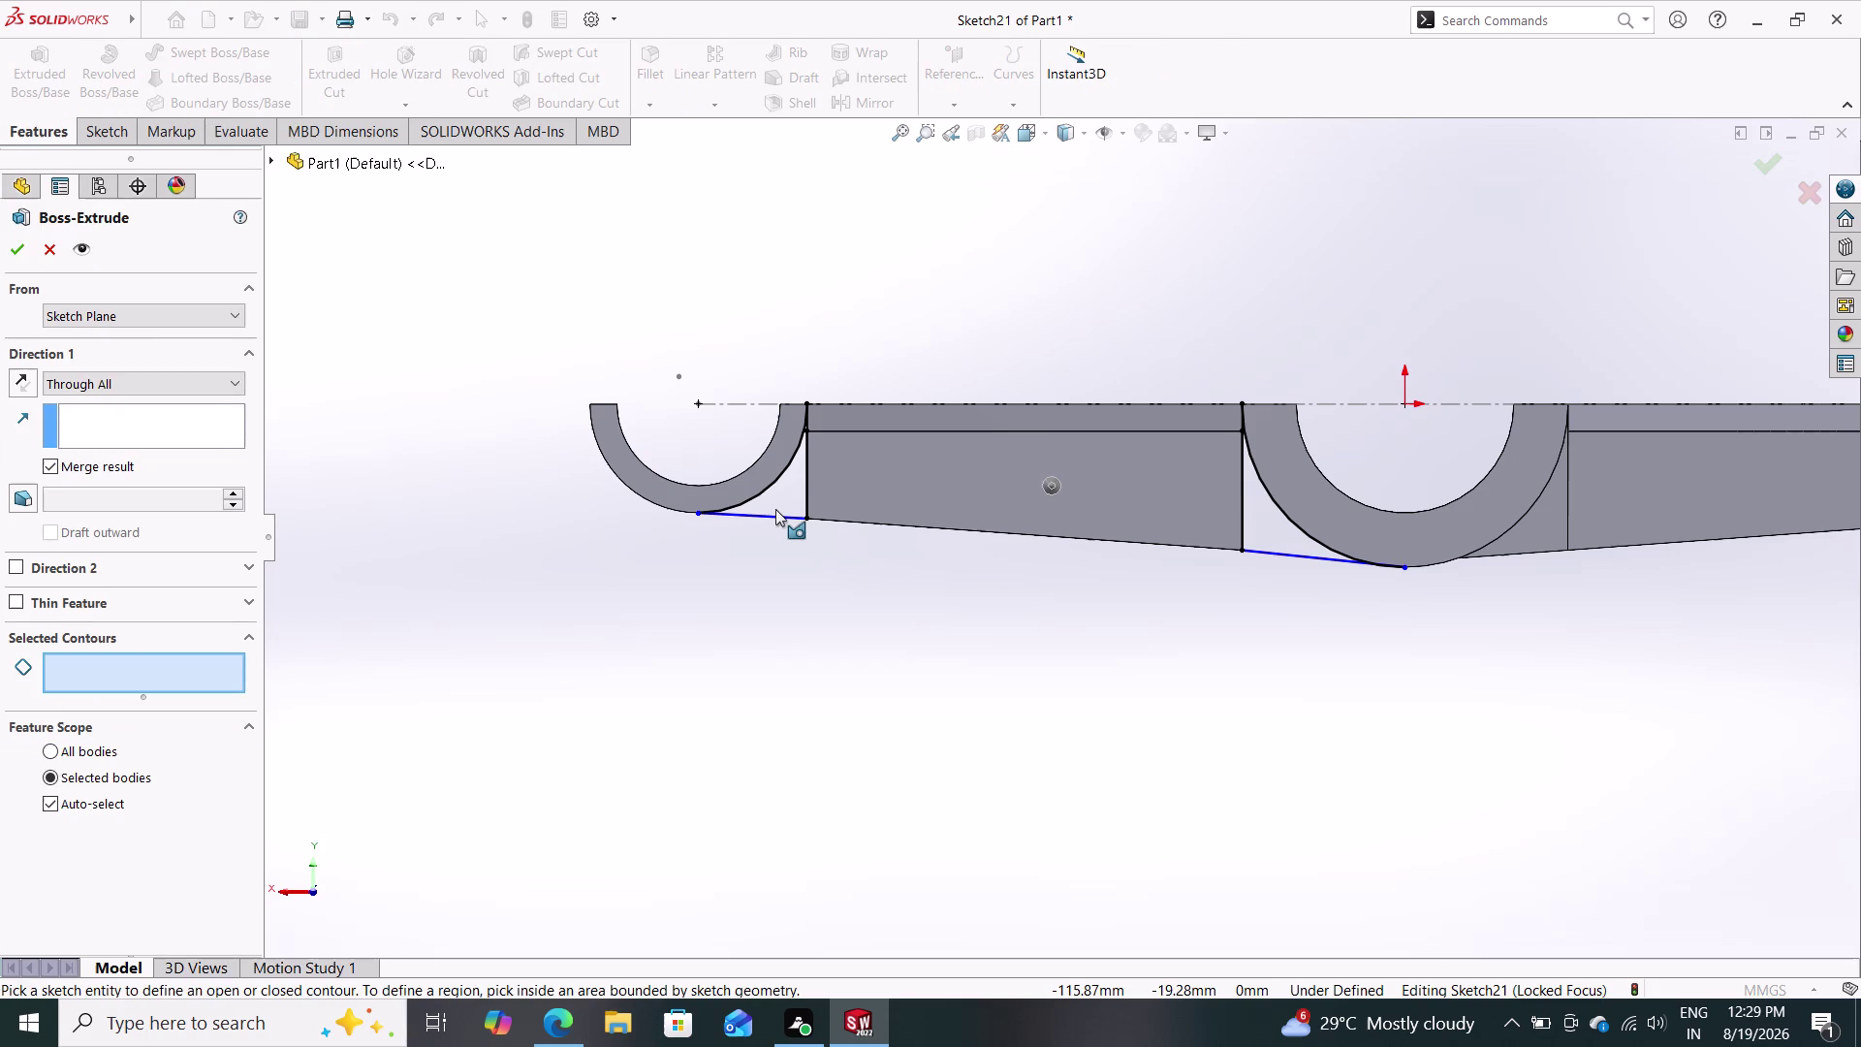
Extrude the left and middle triangular regions 2.50 mm blind as Boss-Extrude19.
click(784, 497)
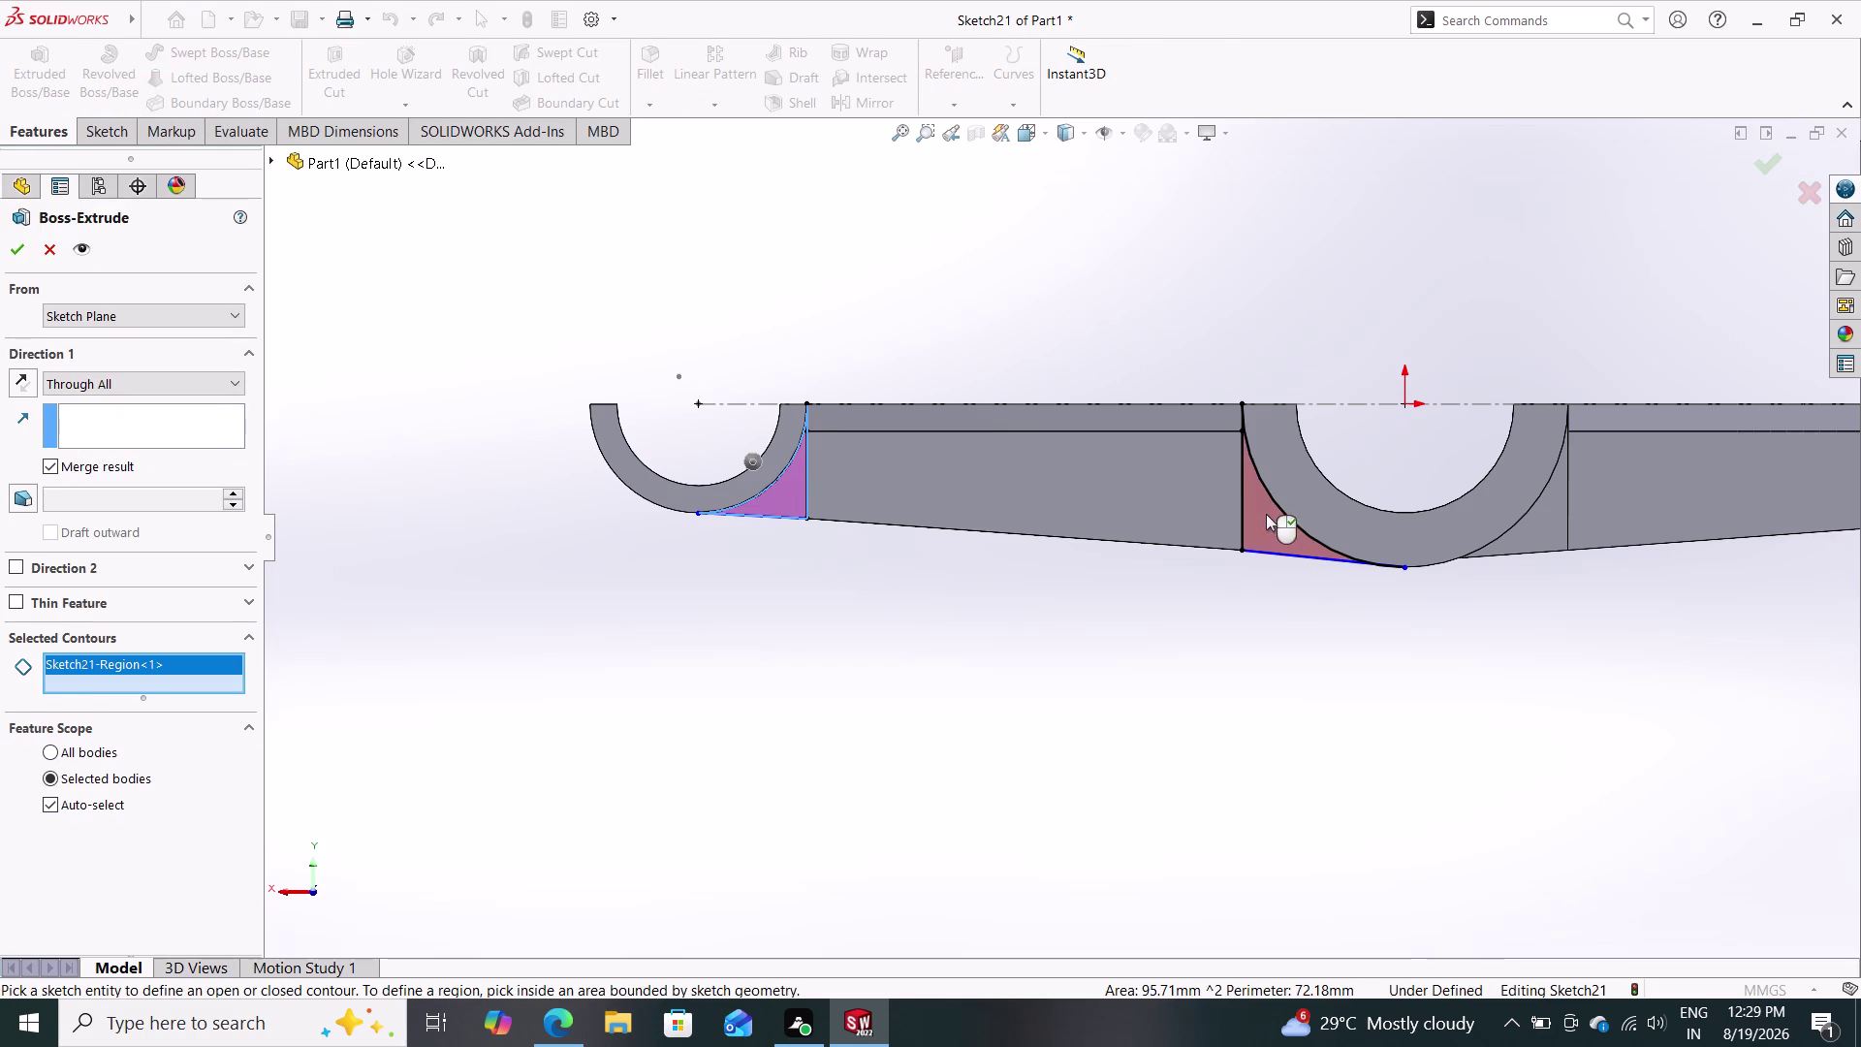
click(1266, 515)
click(105, 383)
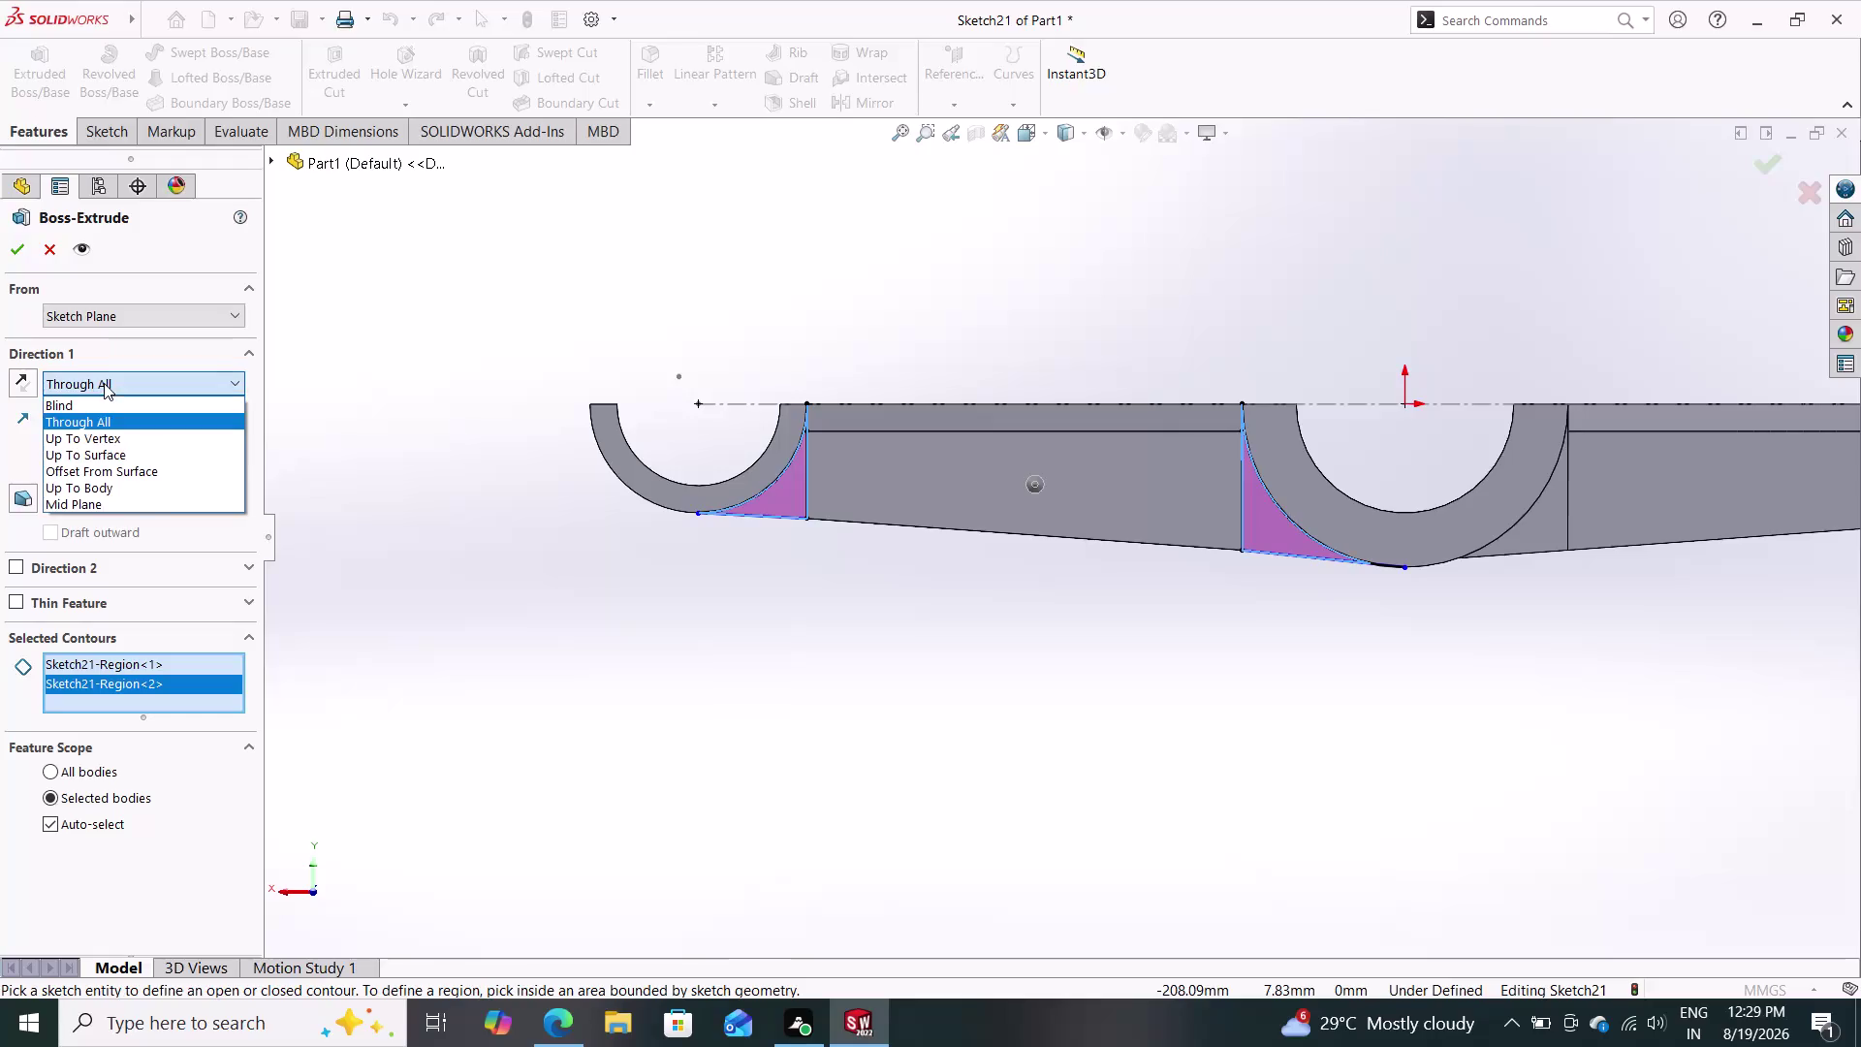
click(96, 401)
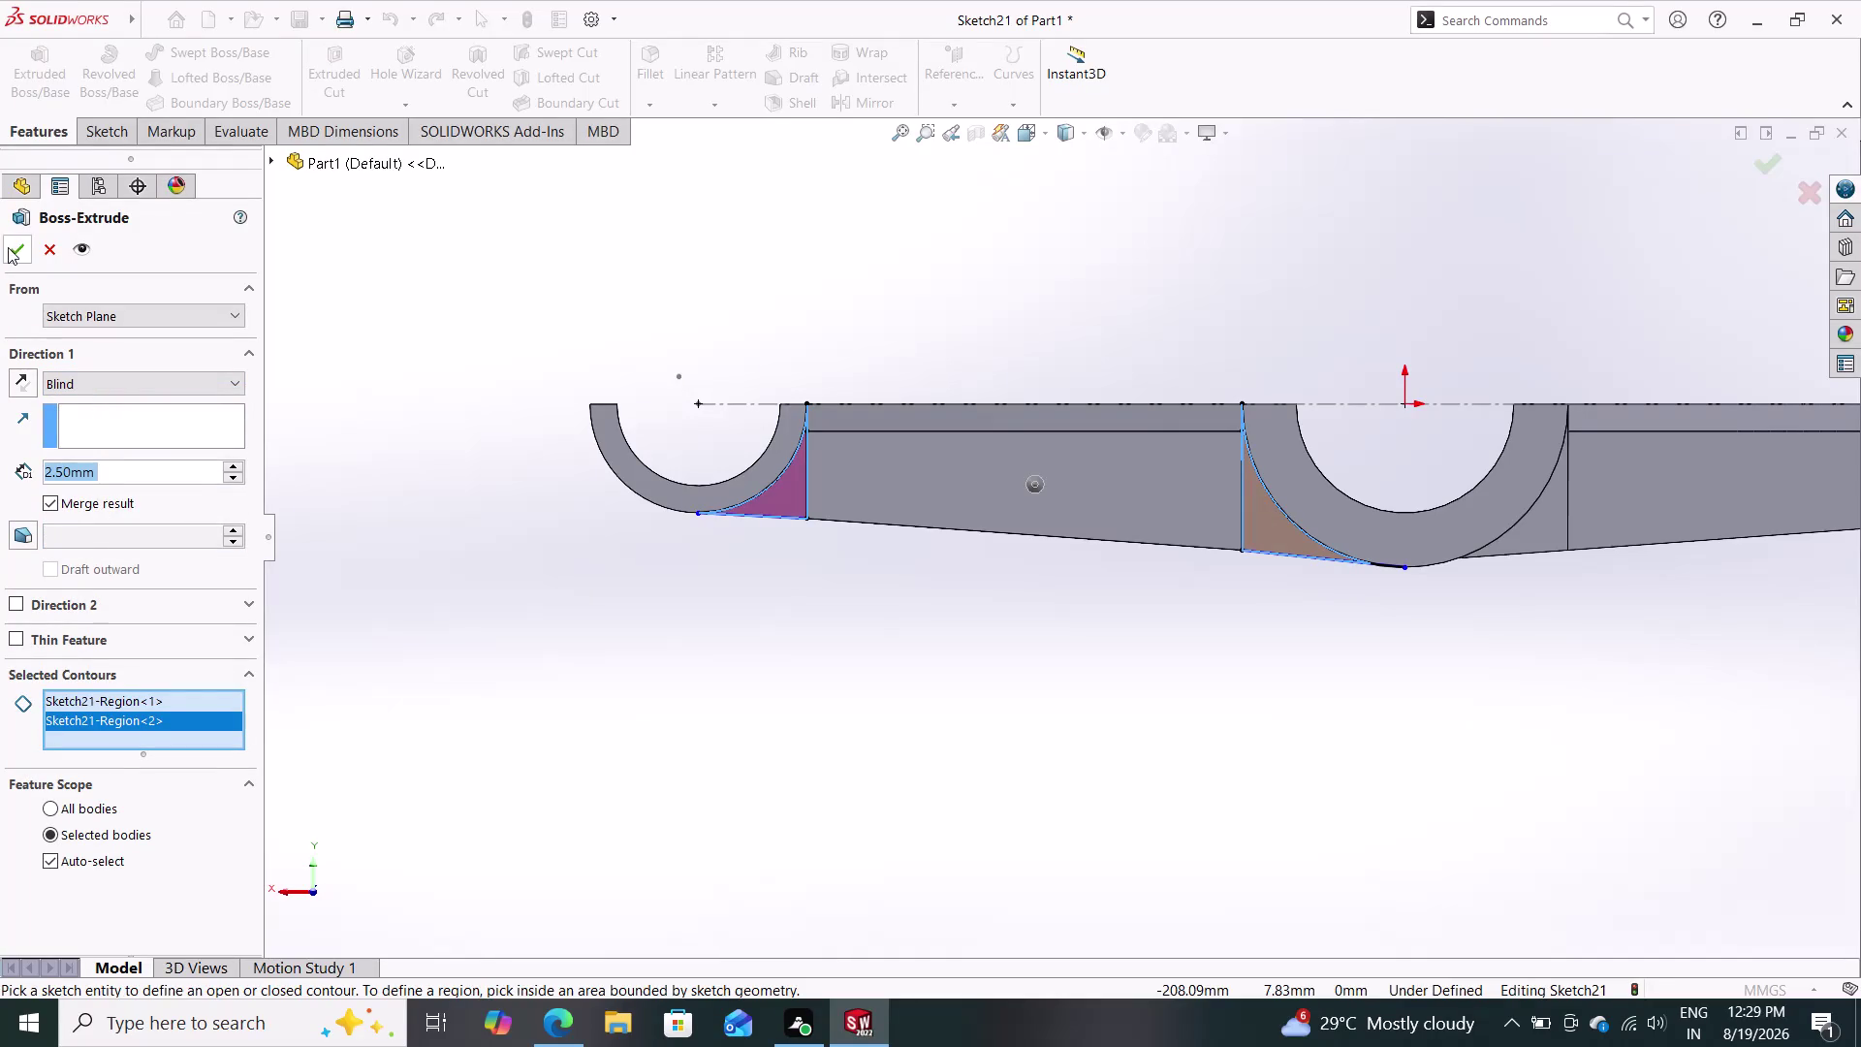
click(9, 248)
middle_drag(663, 591, 666, 476)
middle_drag(695, 560, 726, 297)
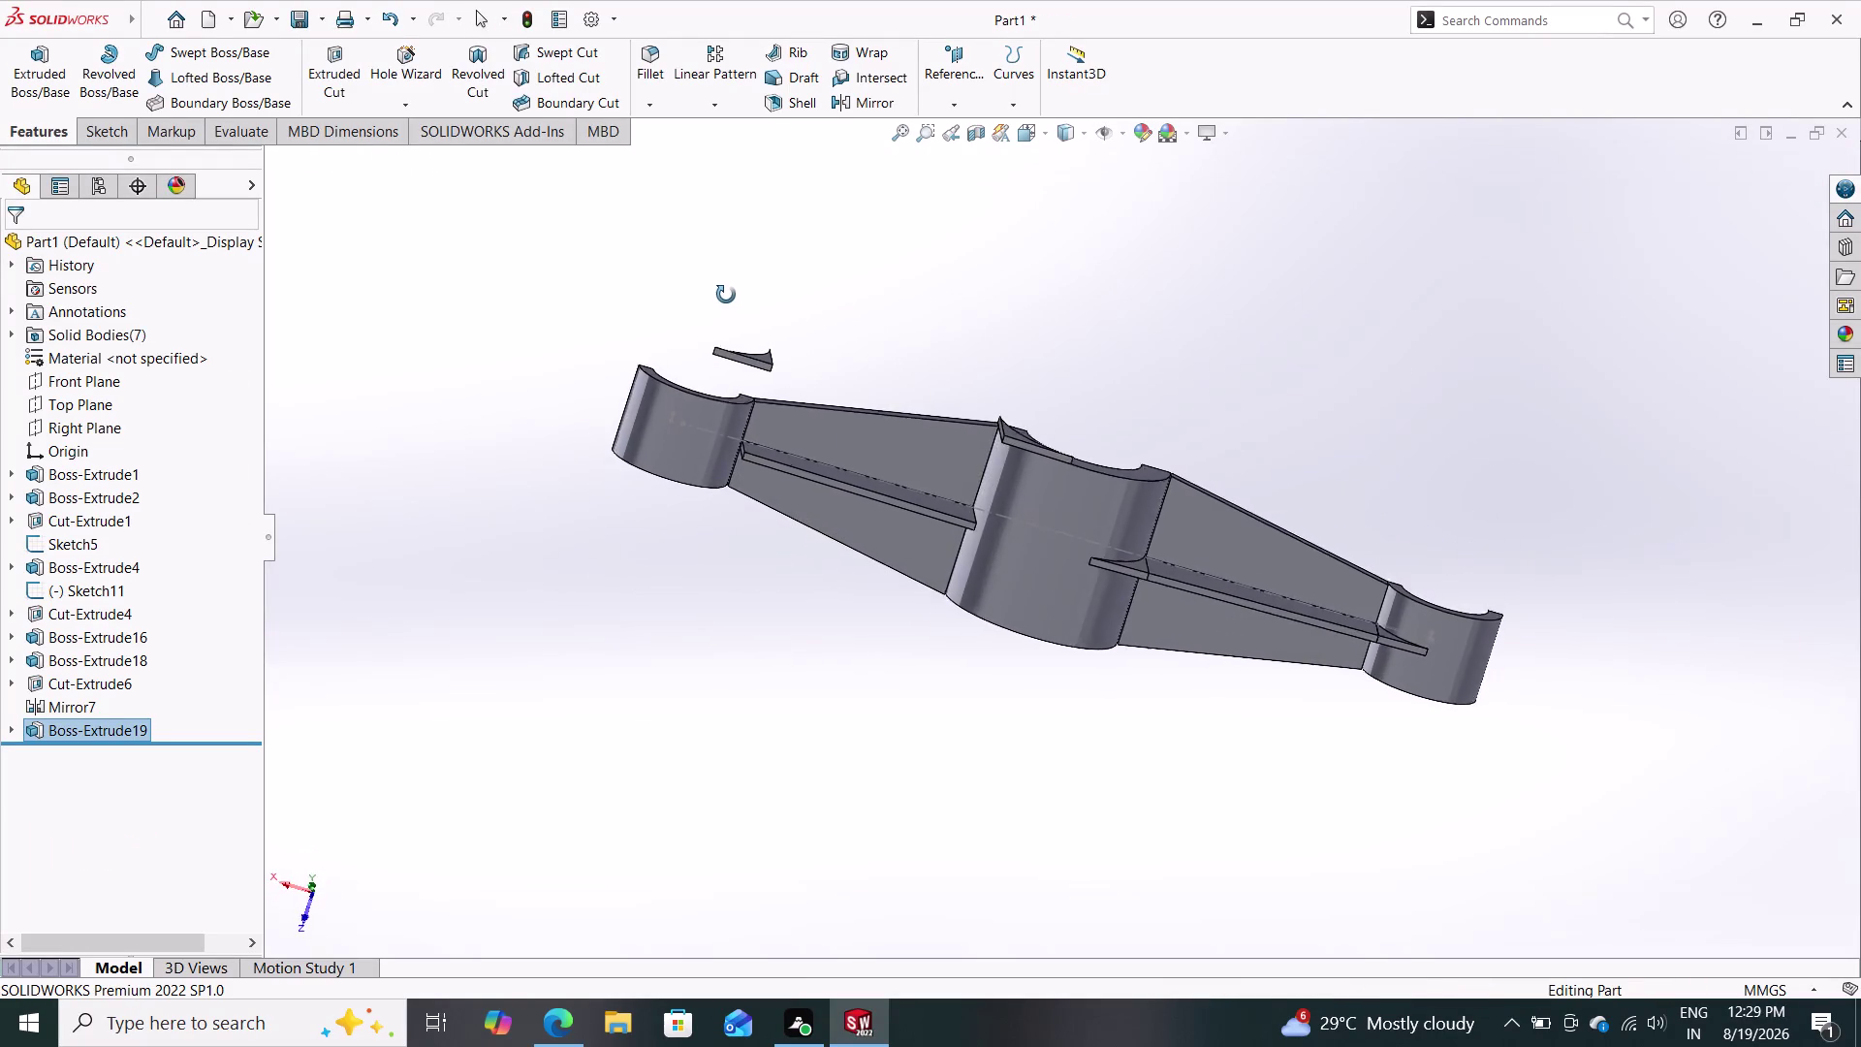
Select Boss-Extrude19 in the design tree and choose Edit Feature from its quick actions.
middle_drag(726, 297, 724, 666)
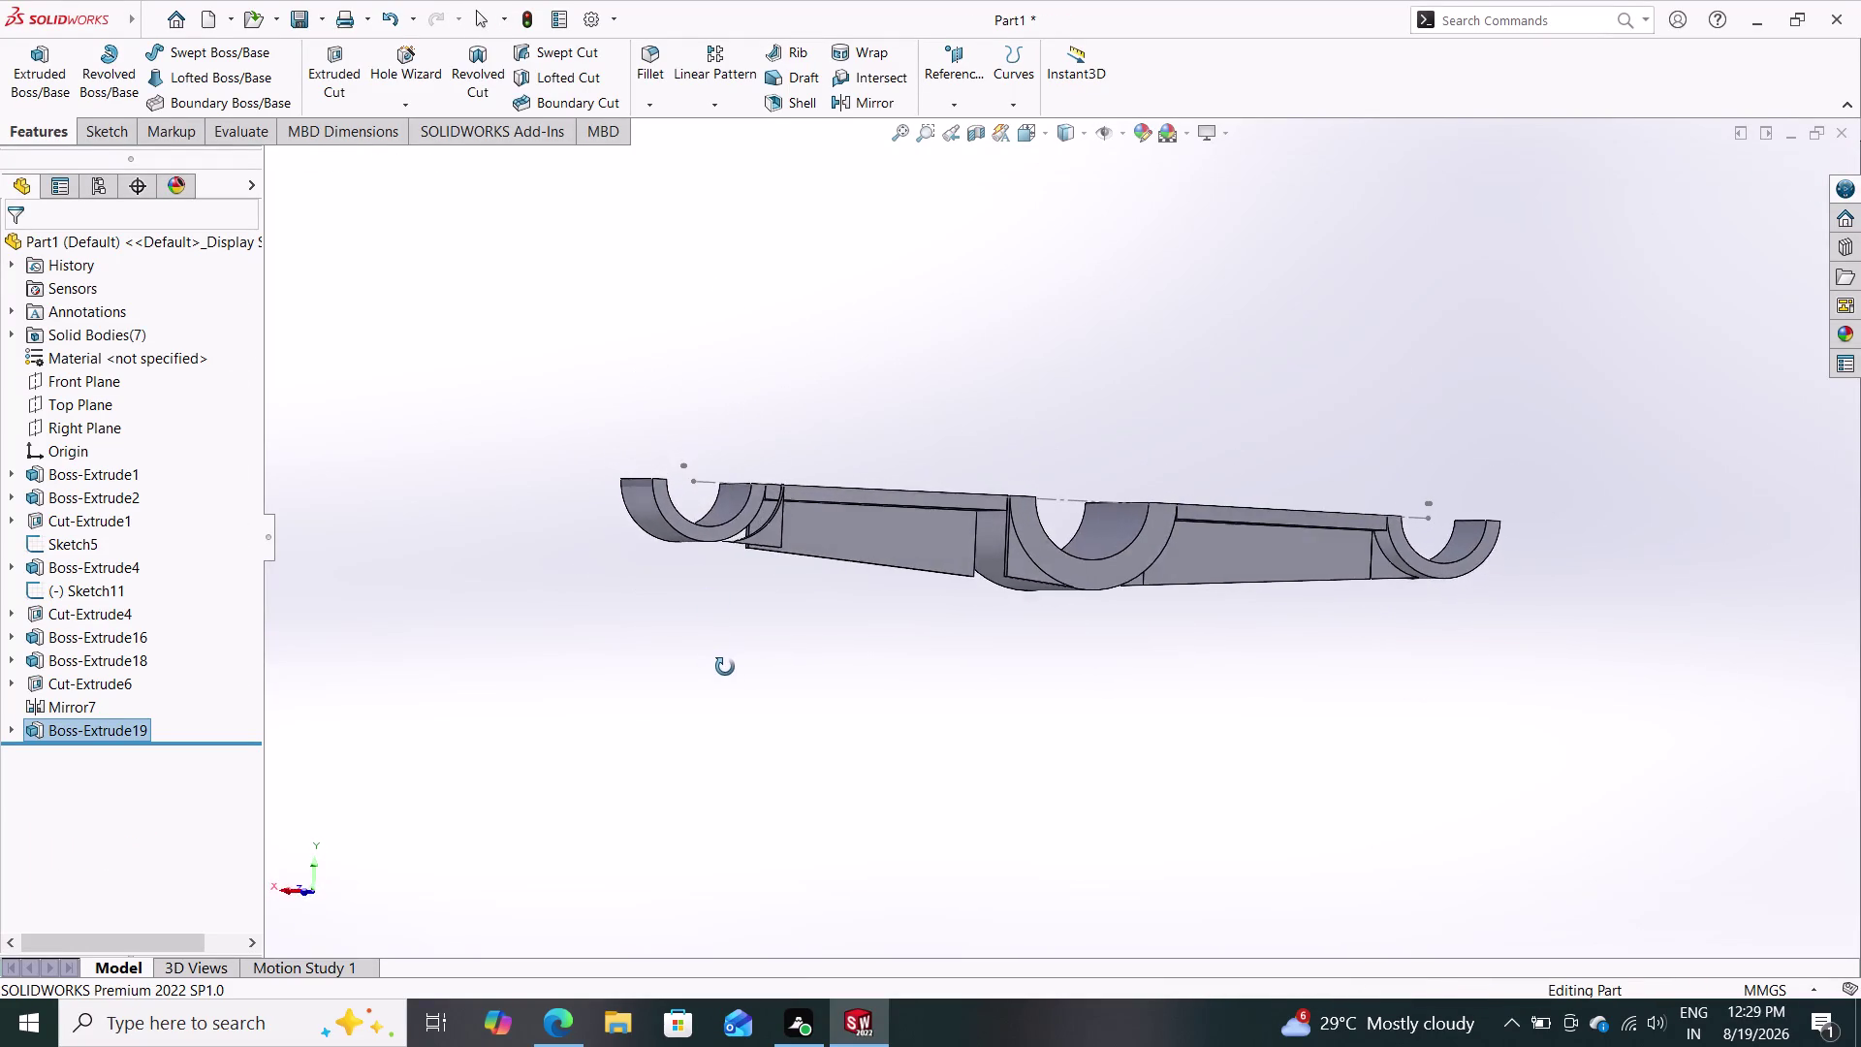
middle_drag(724, 666, 666, 504)
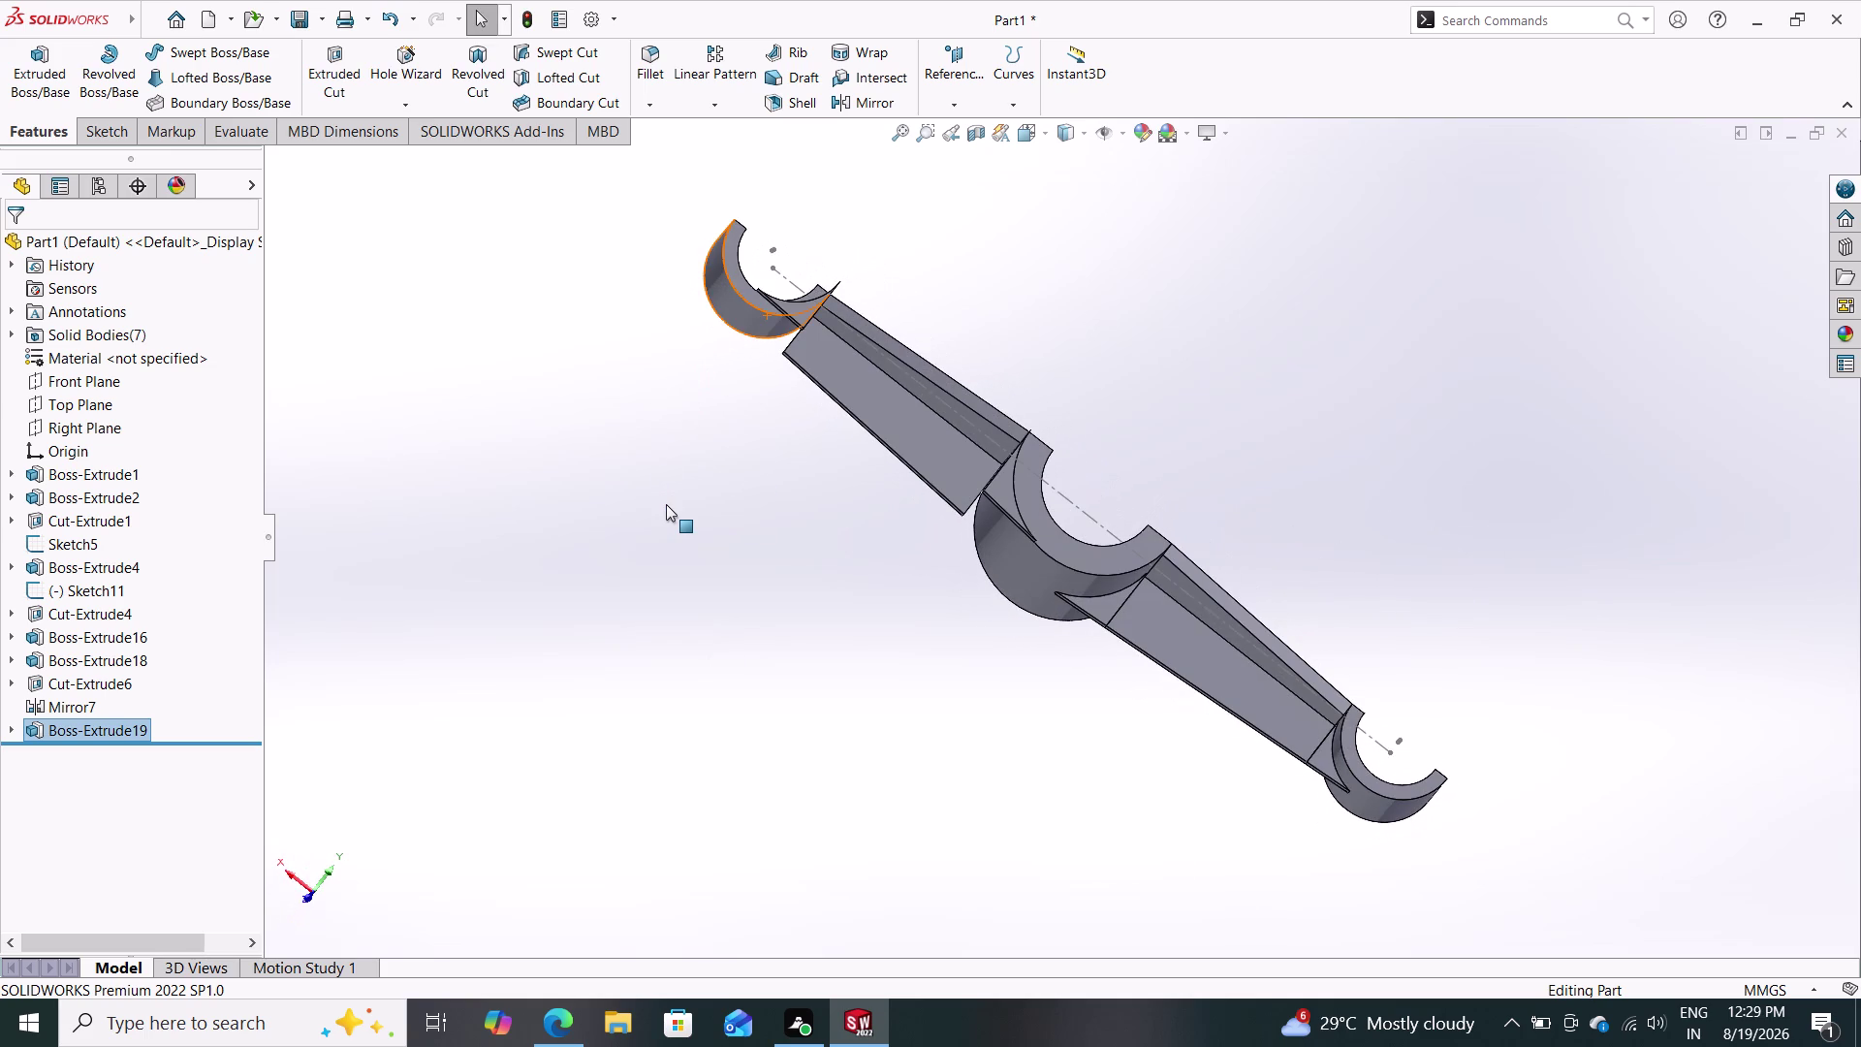
click(109, 734)
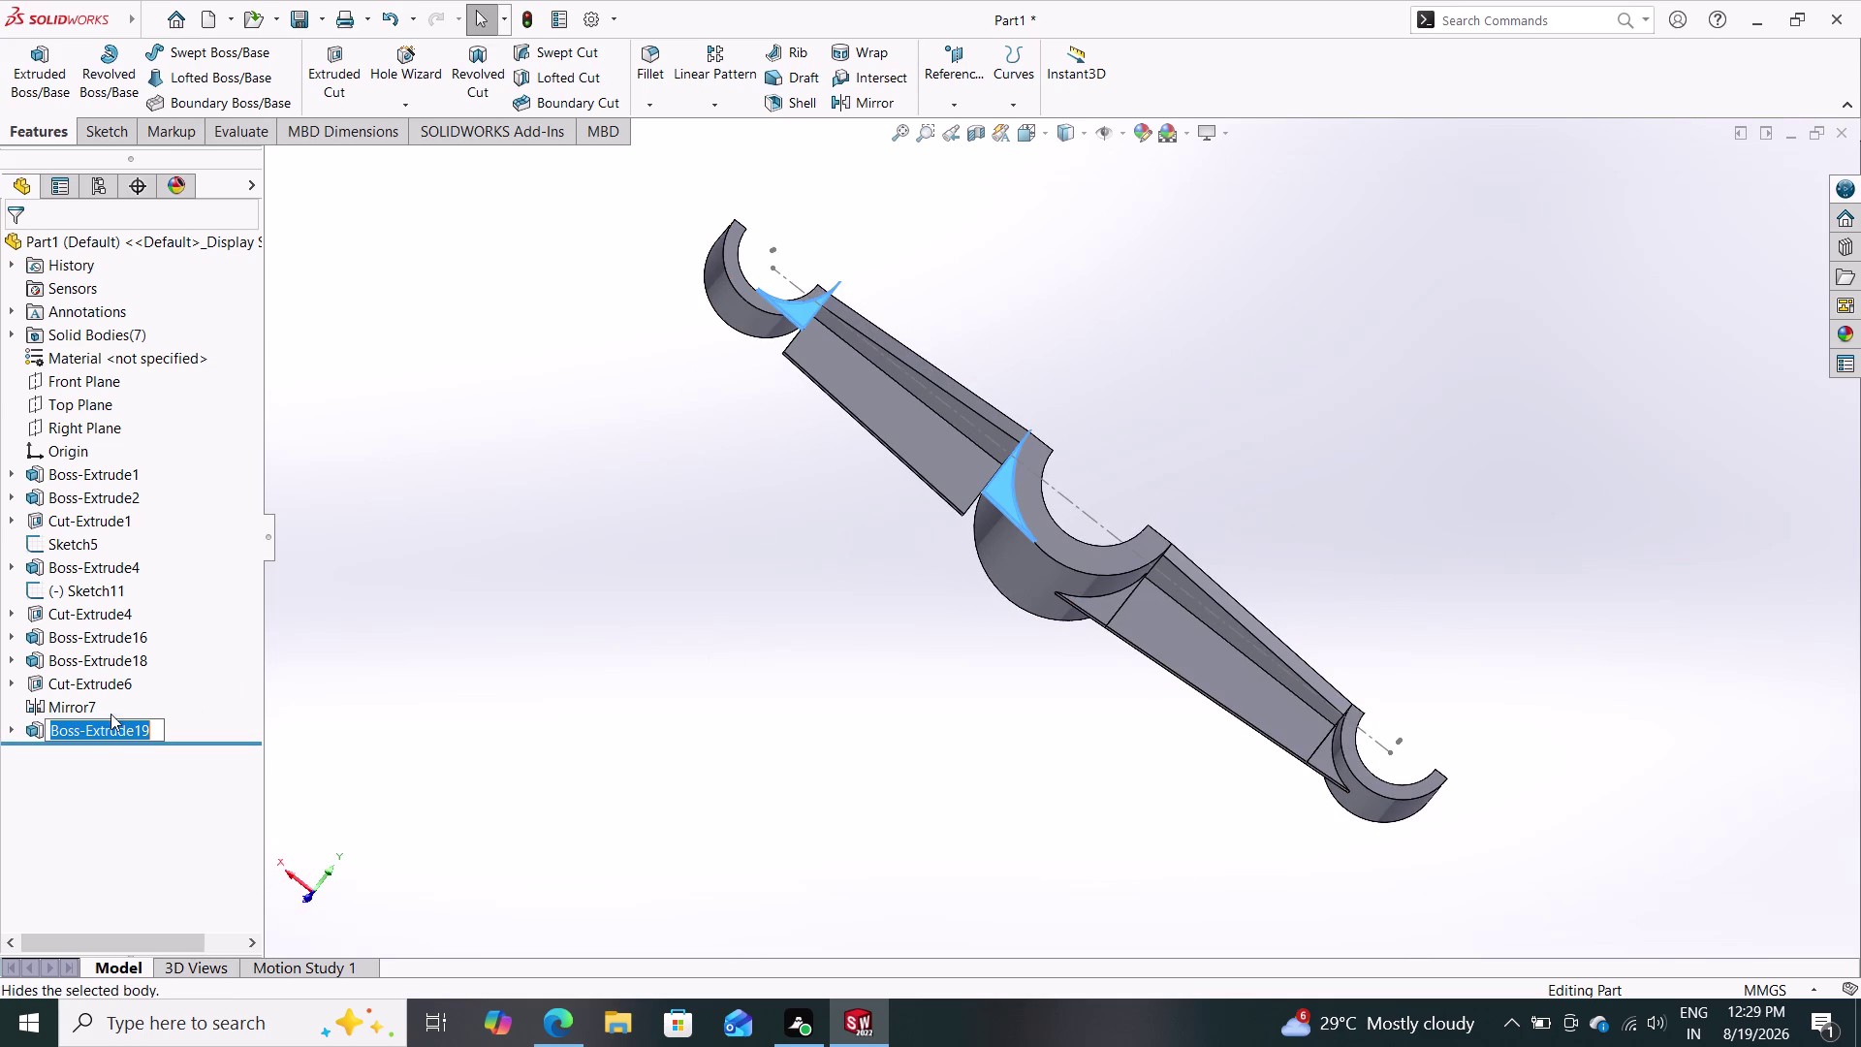
click(40, 709)
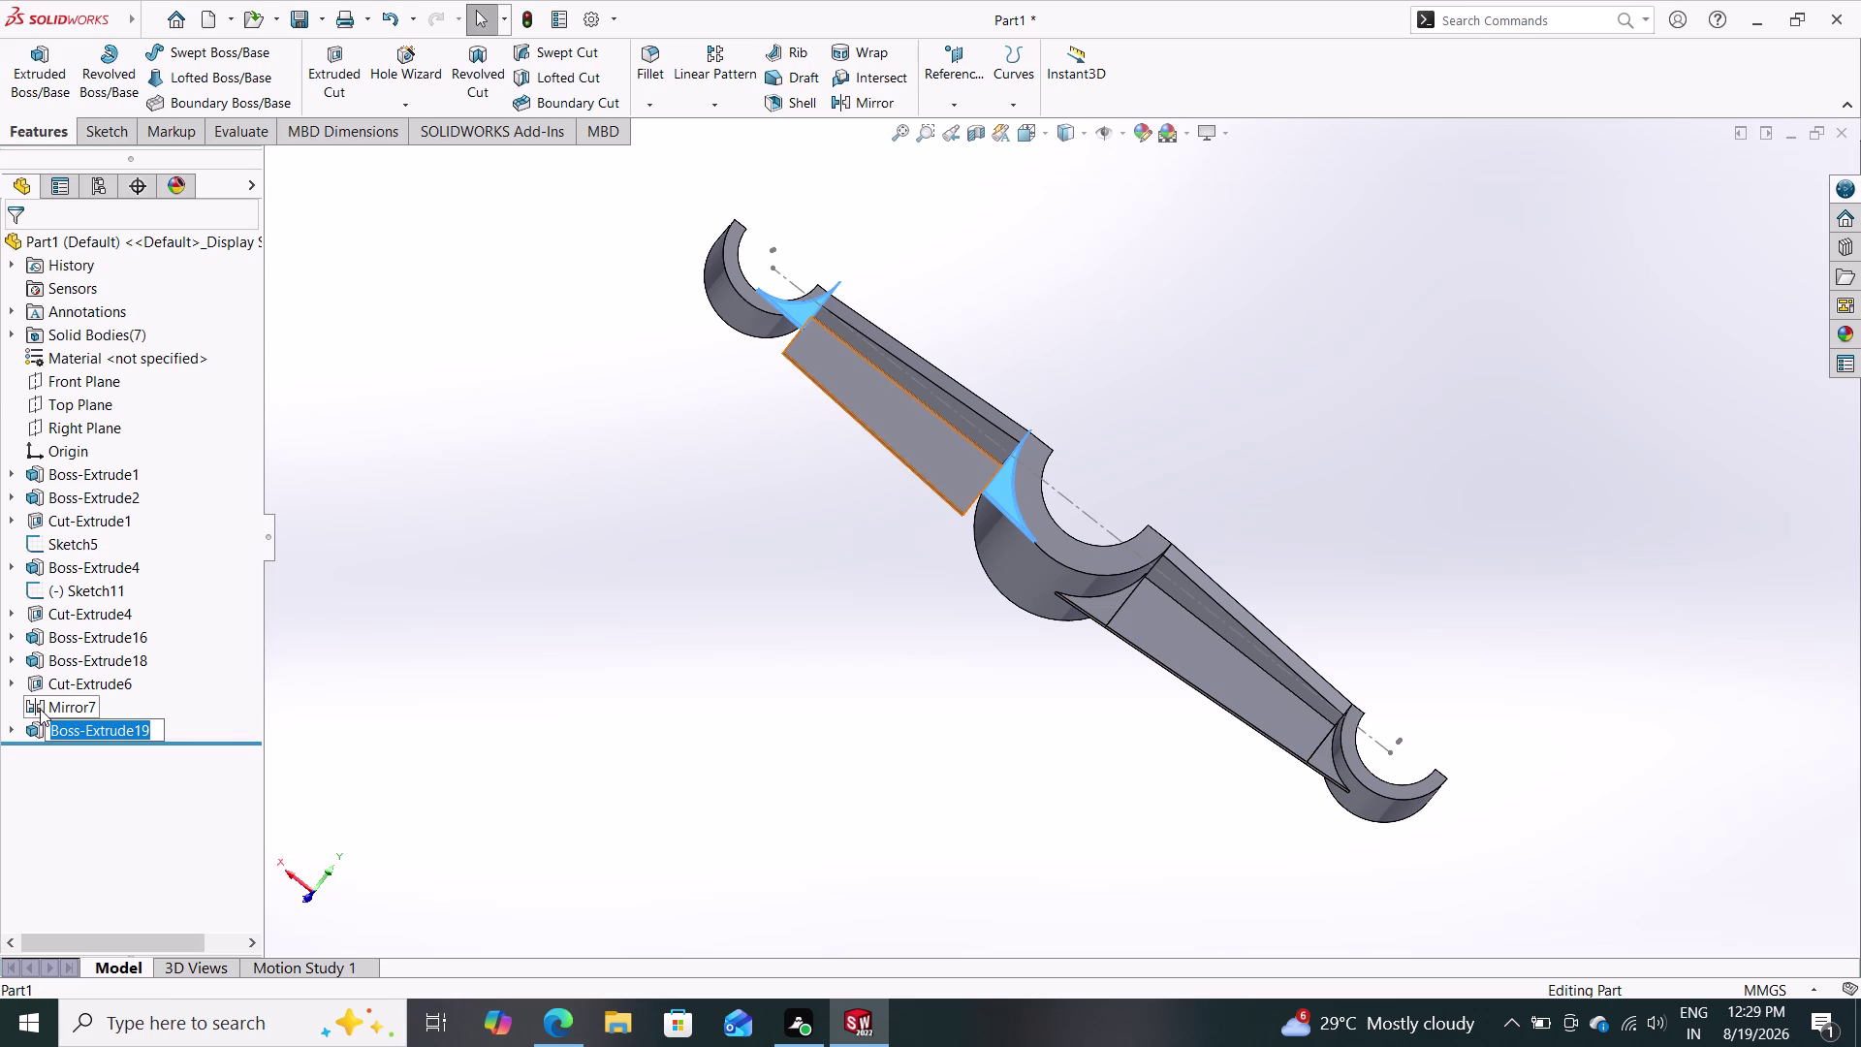
click(51, 732)
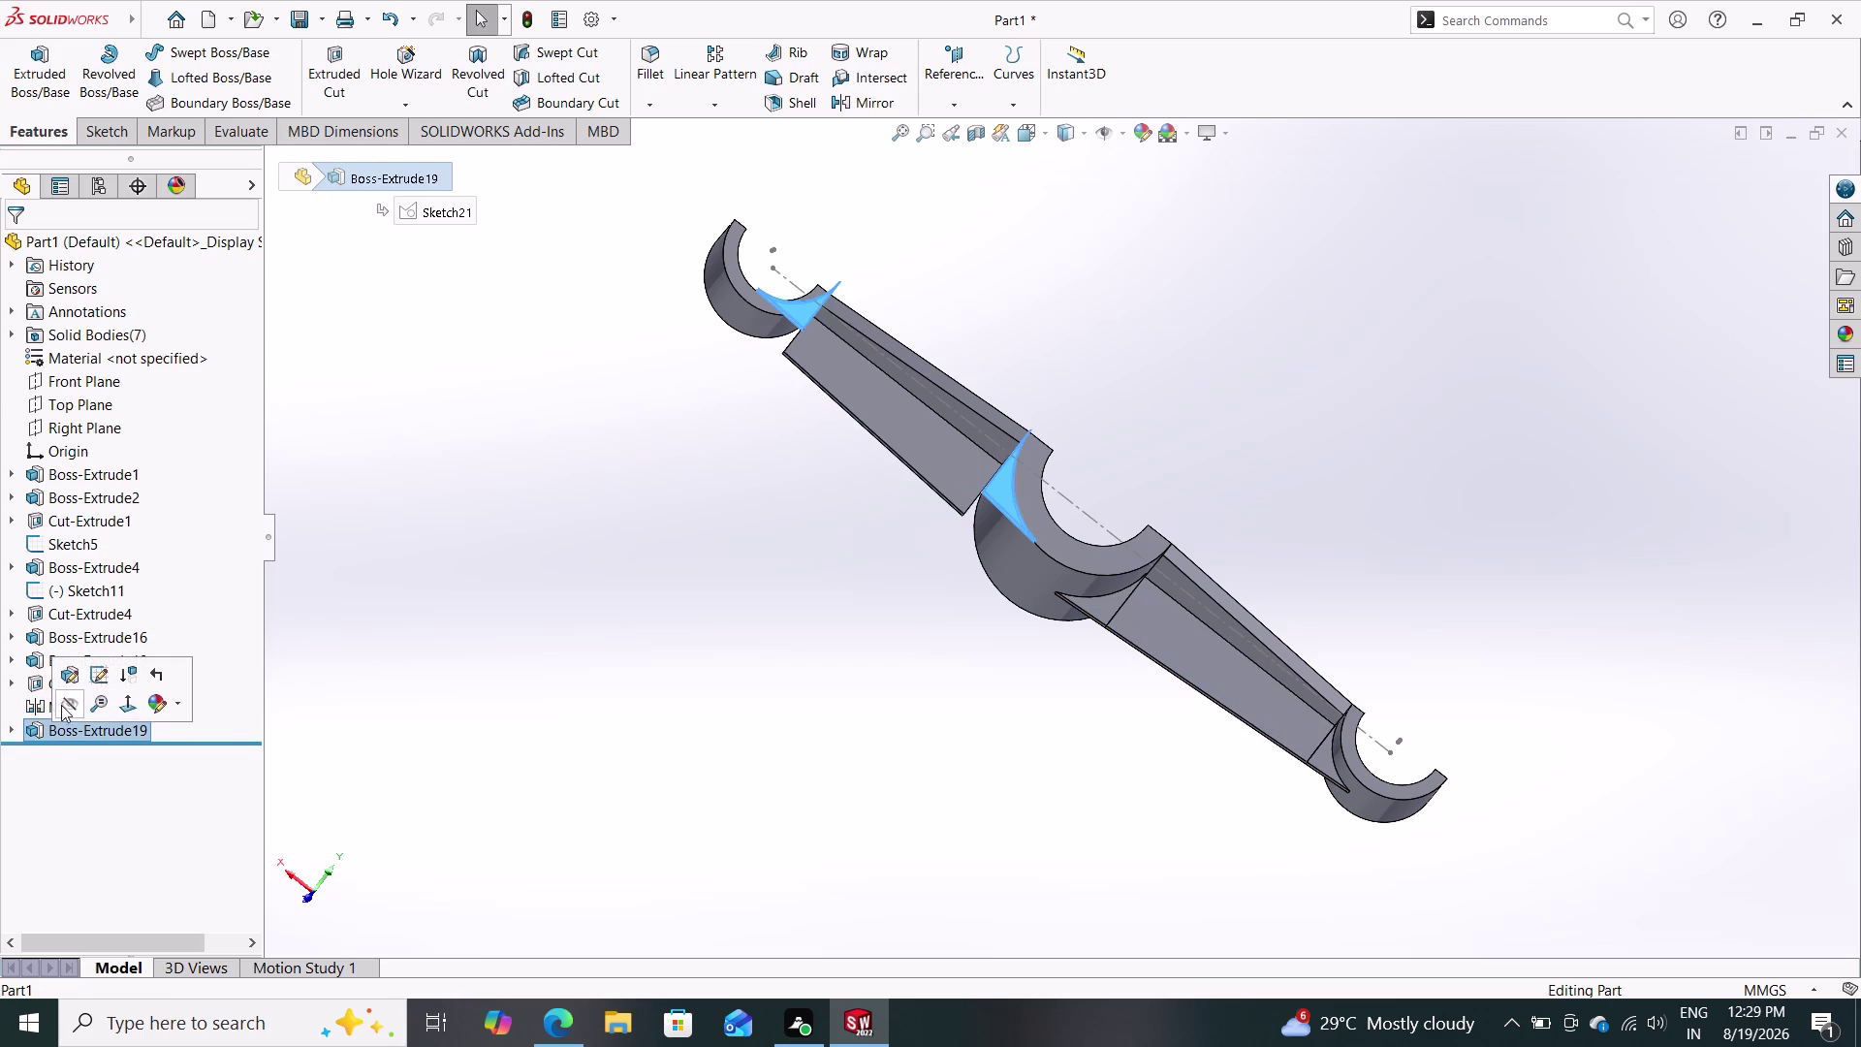
click(68, 681)
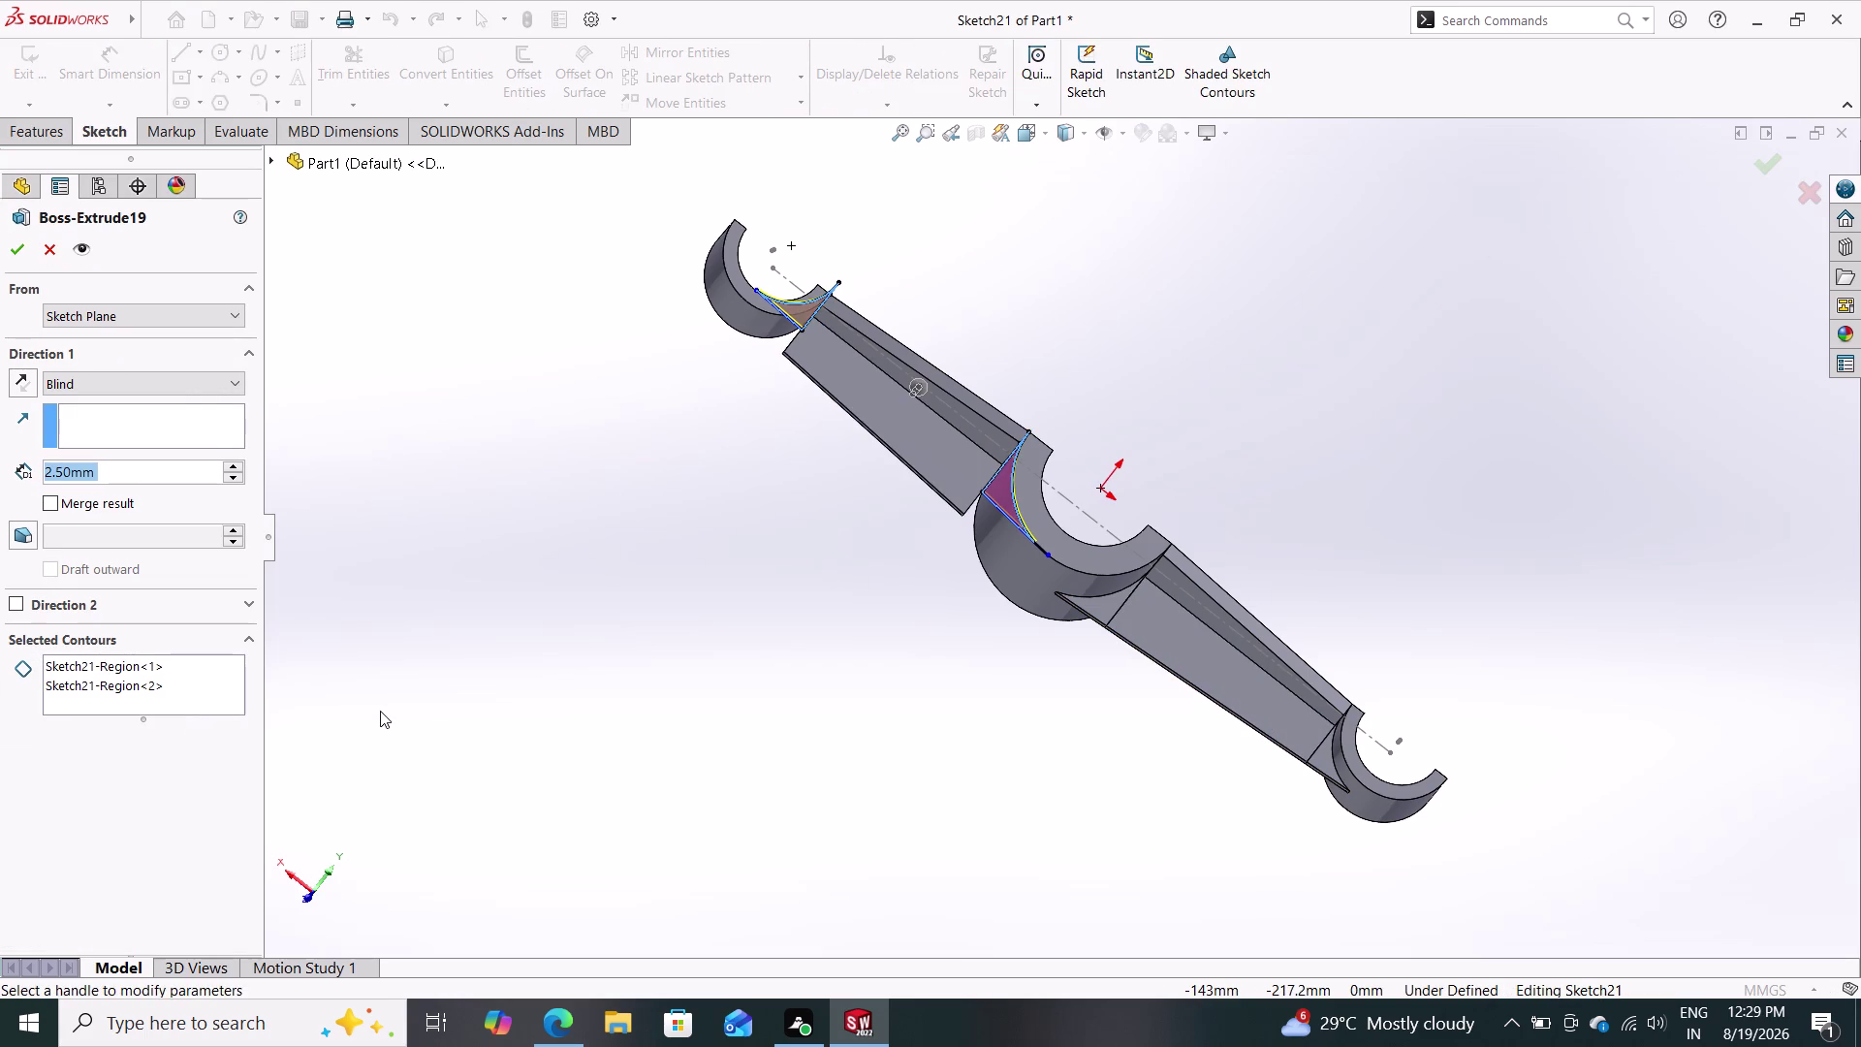
Set Boss-Extrude19's From start condition to Offset.
middle_drag(737, 574, 884, 500)
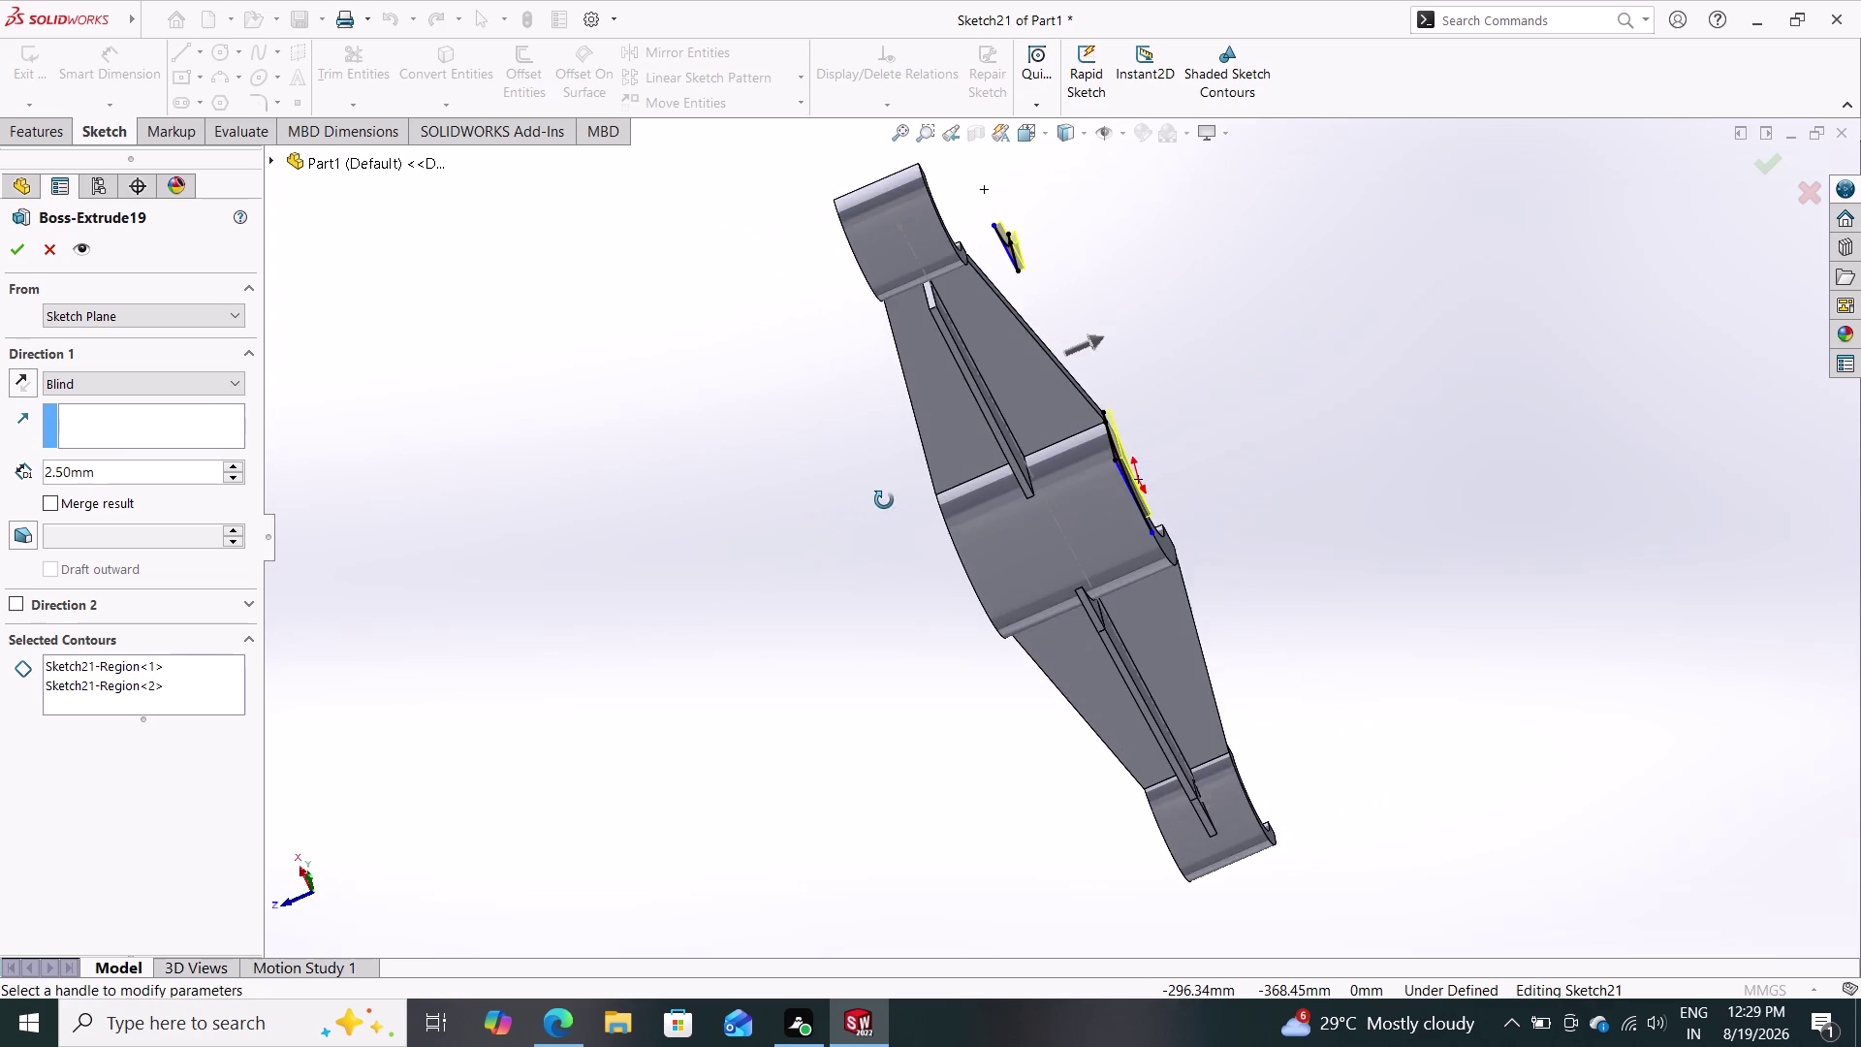
middle_drag(885, 500, 762, 602)
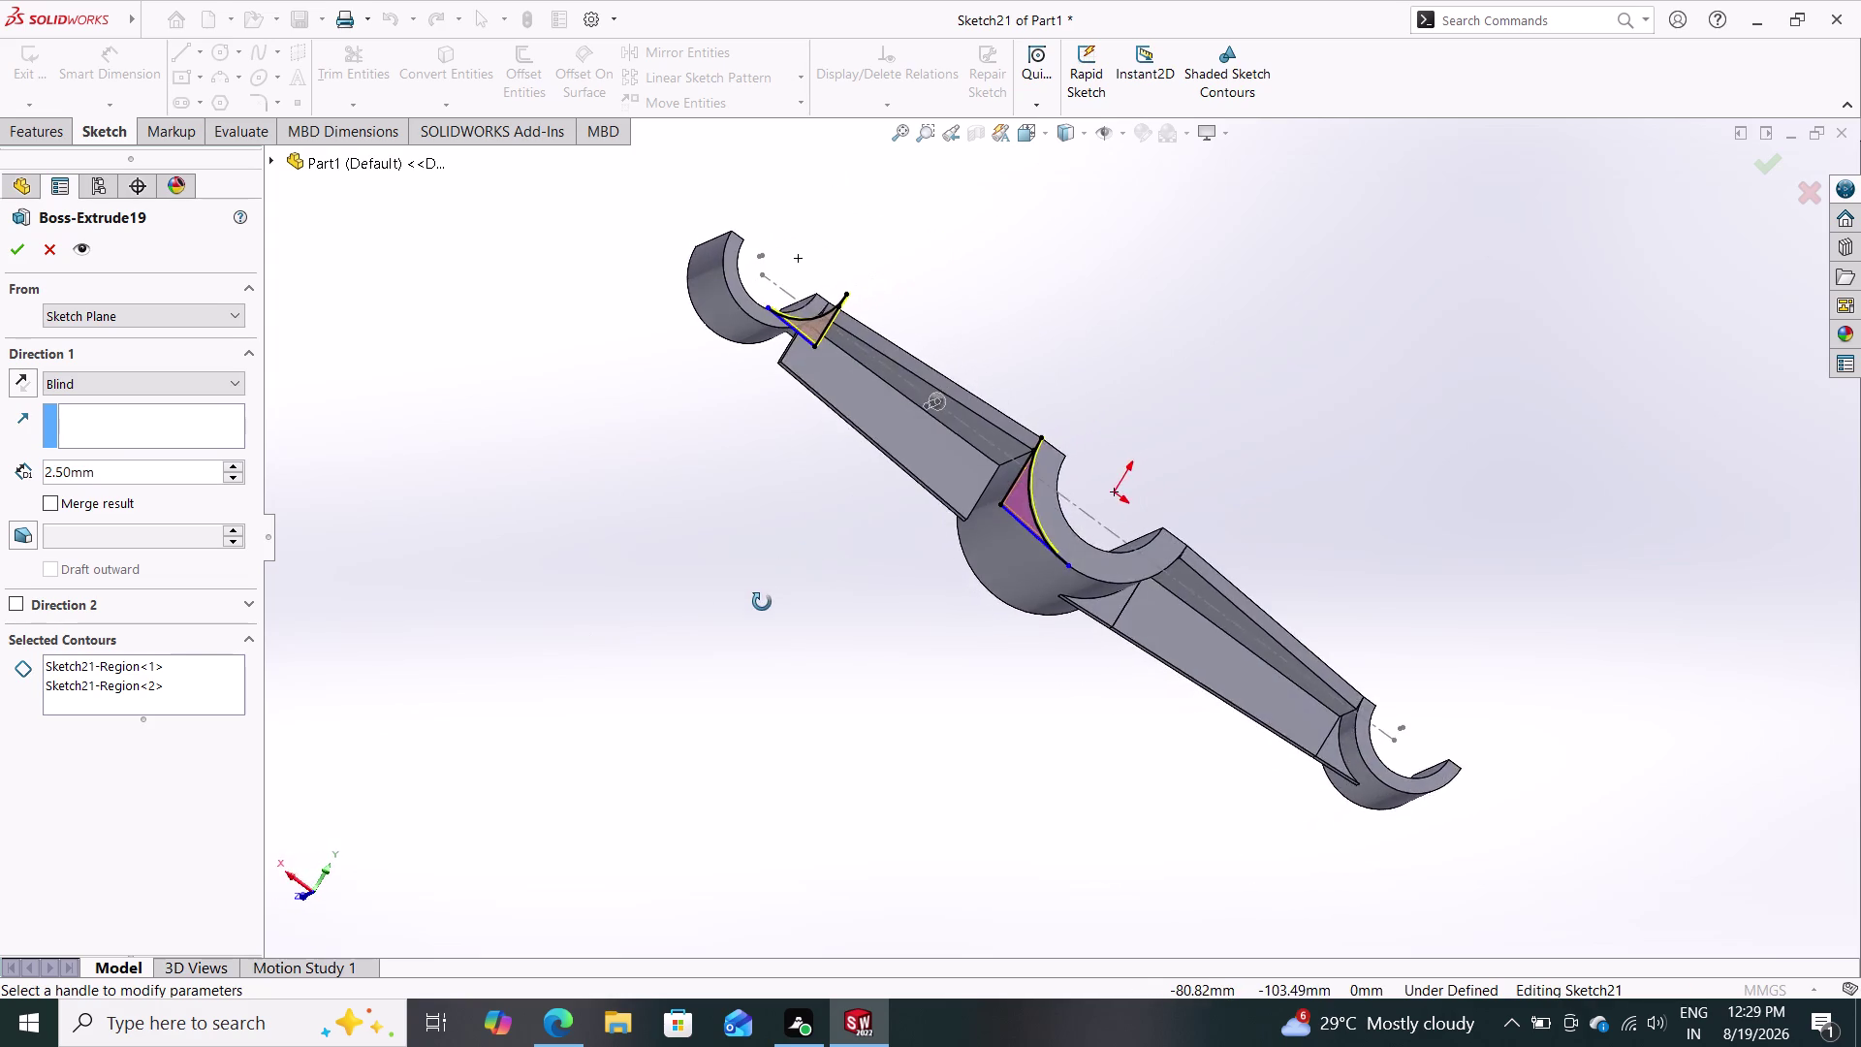
middle_drag(762, 602, 797, 548)
click(112, 310)
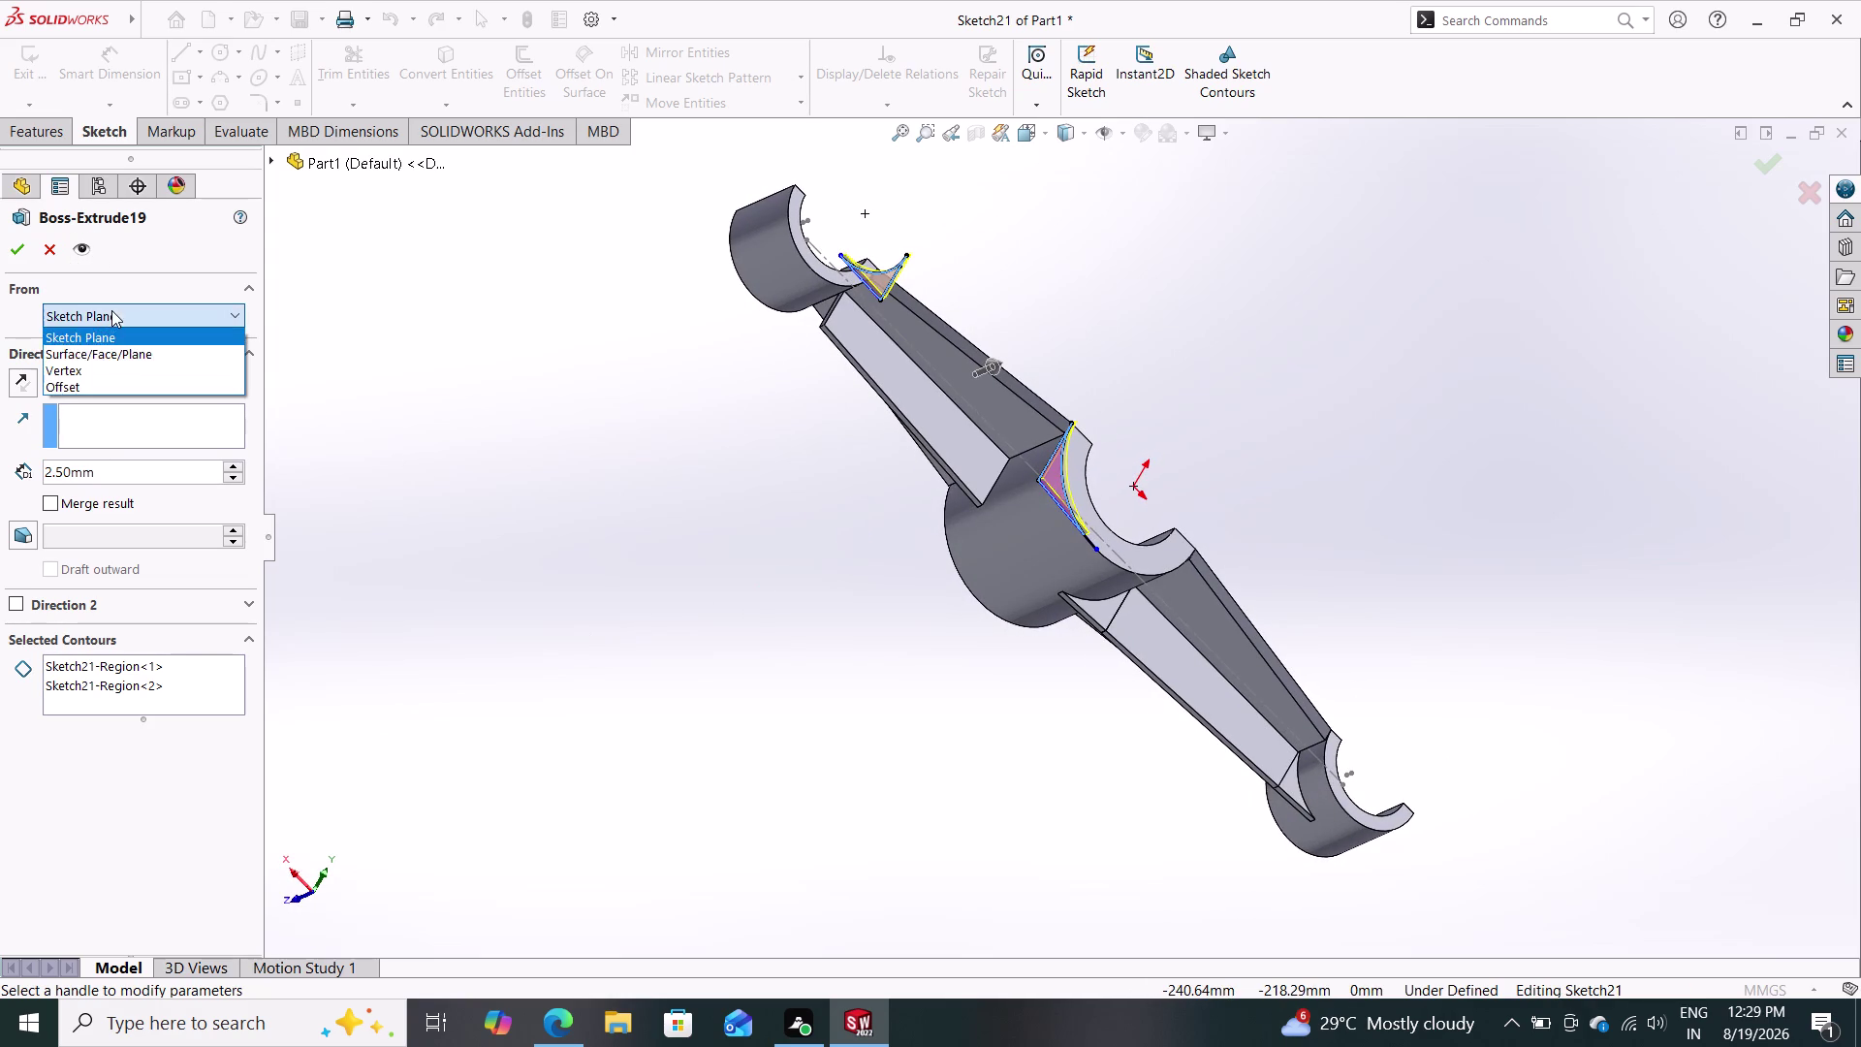
click(89, 380)
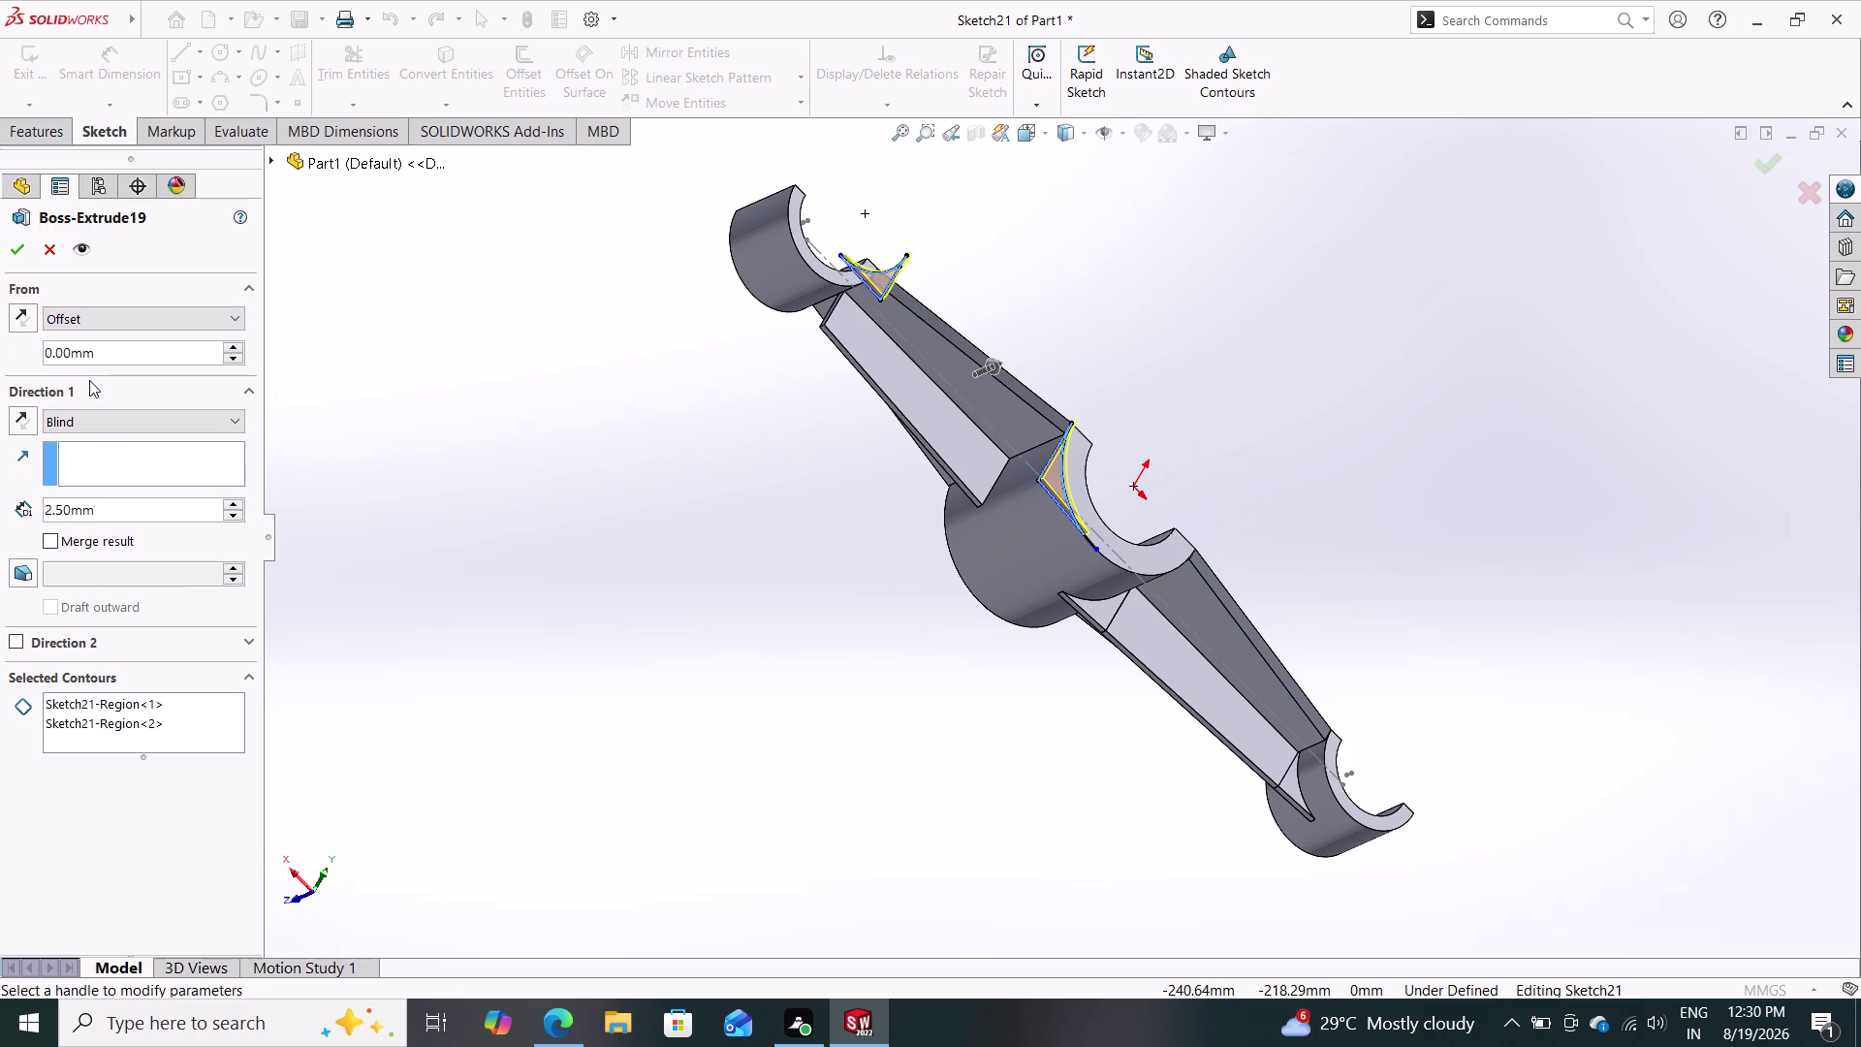
Set the extrude depth to 25 mm and the start offset to 25 mm, reversed.
drag(110, 505, 0, 505)
text(25)
key(Return)
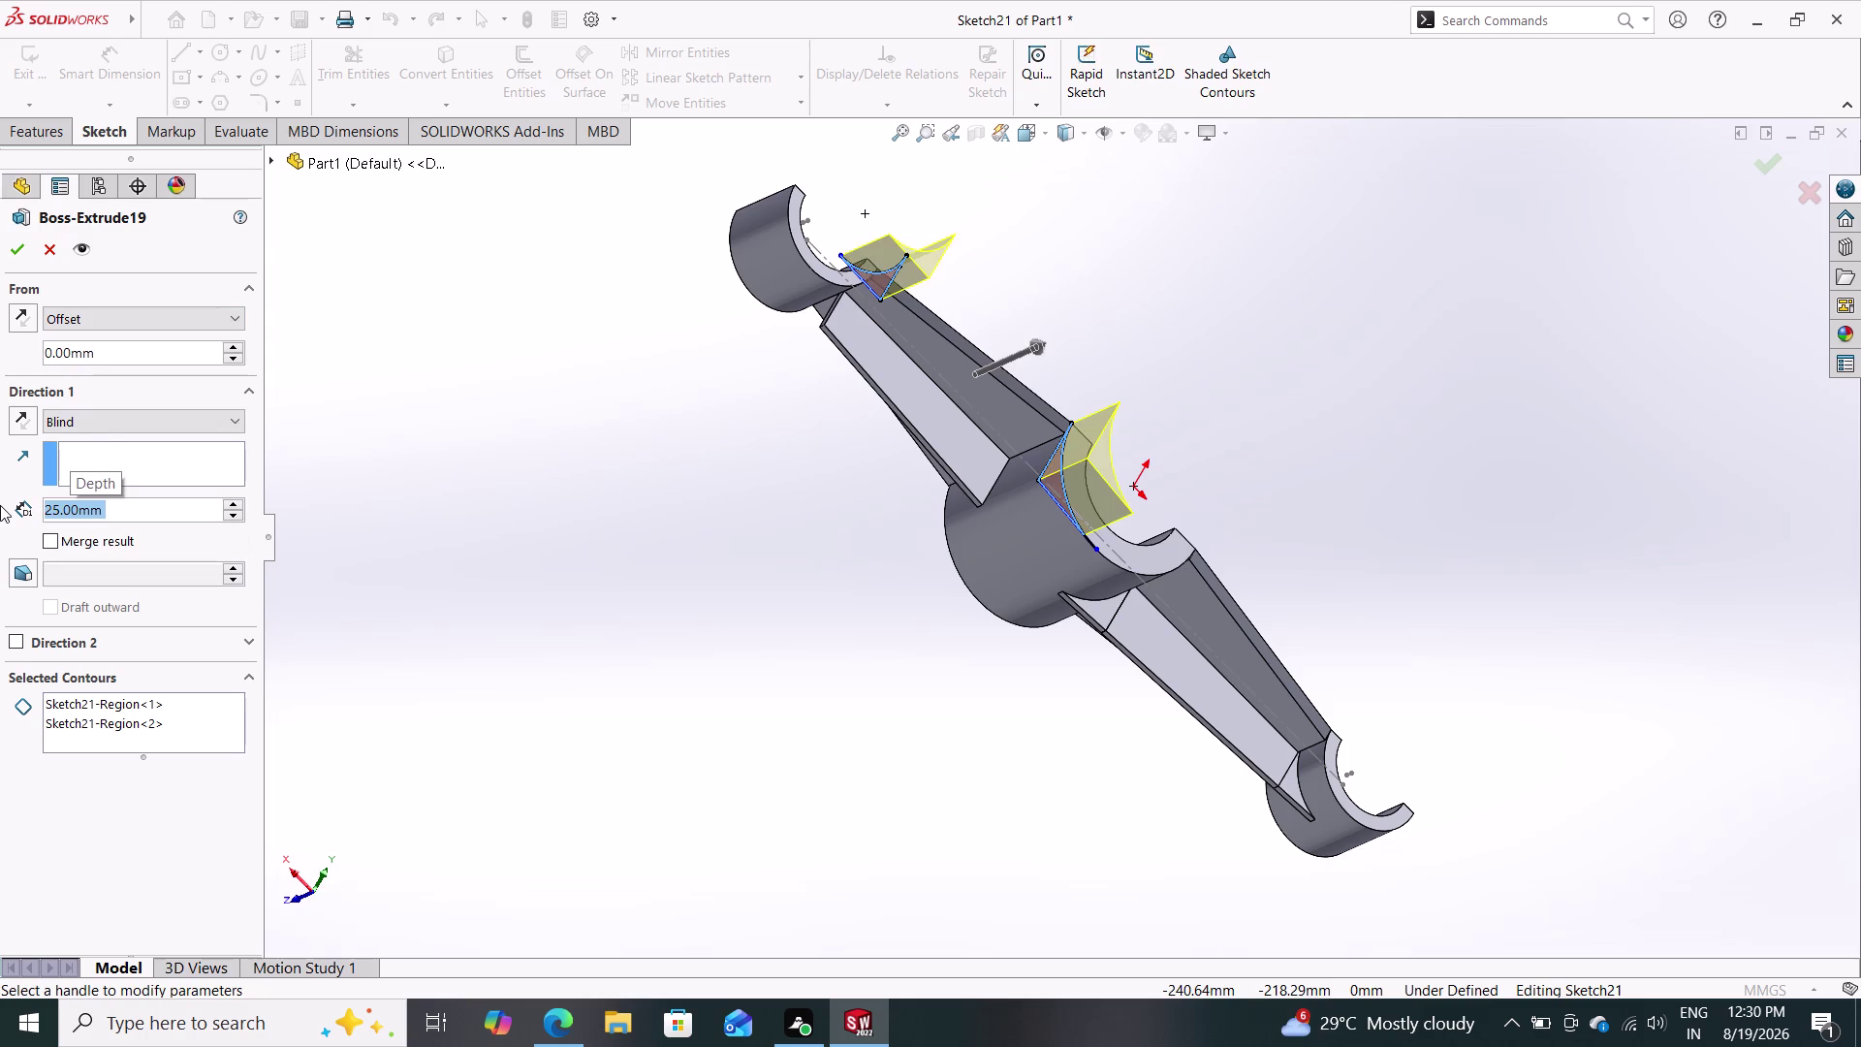
click(24, 309)
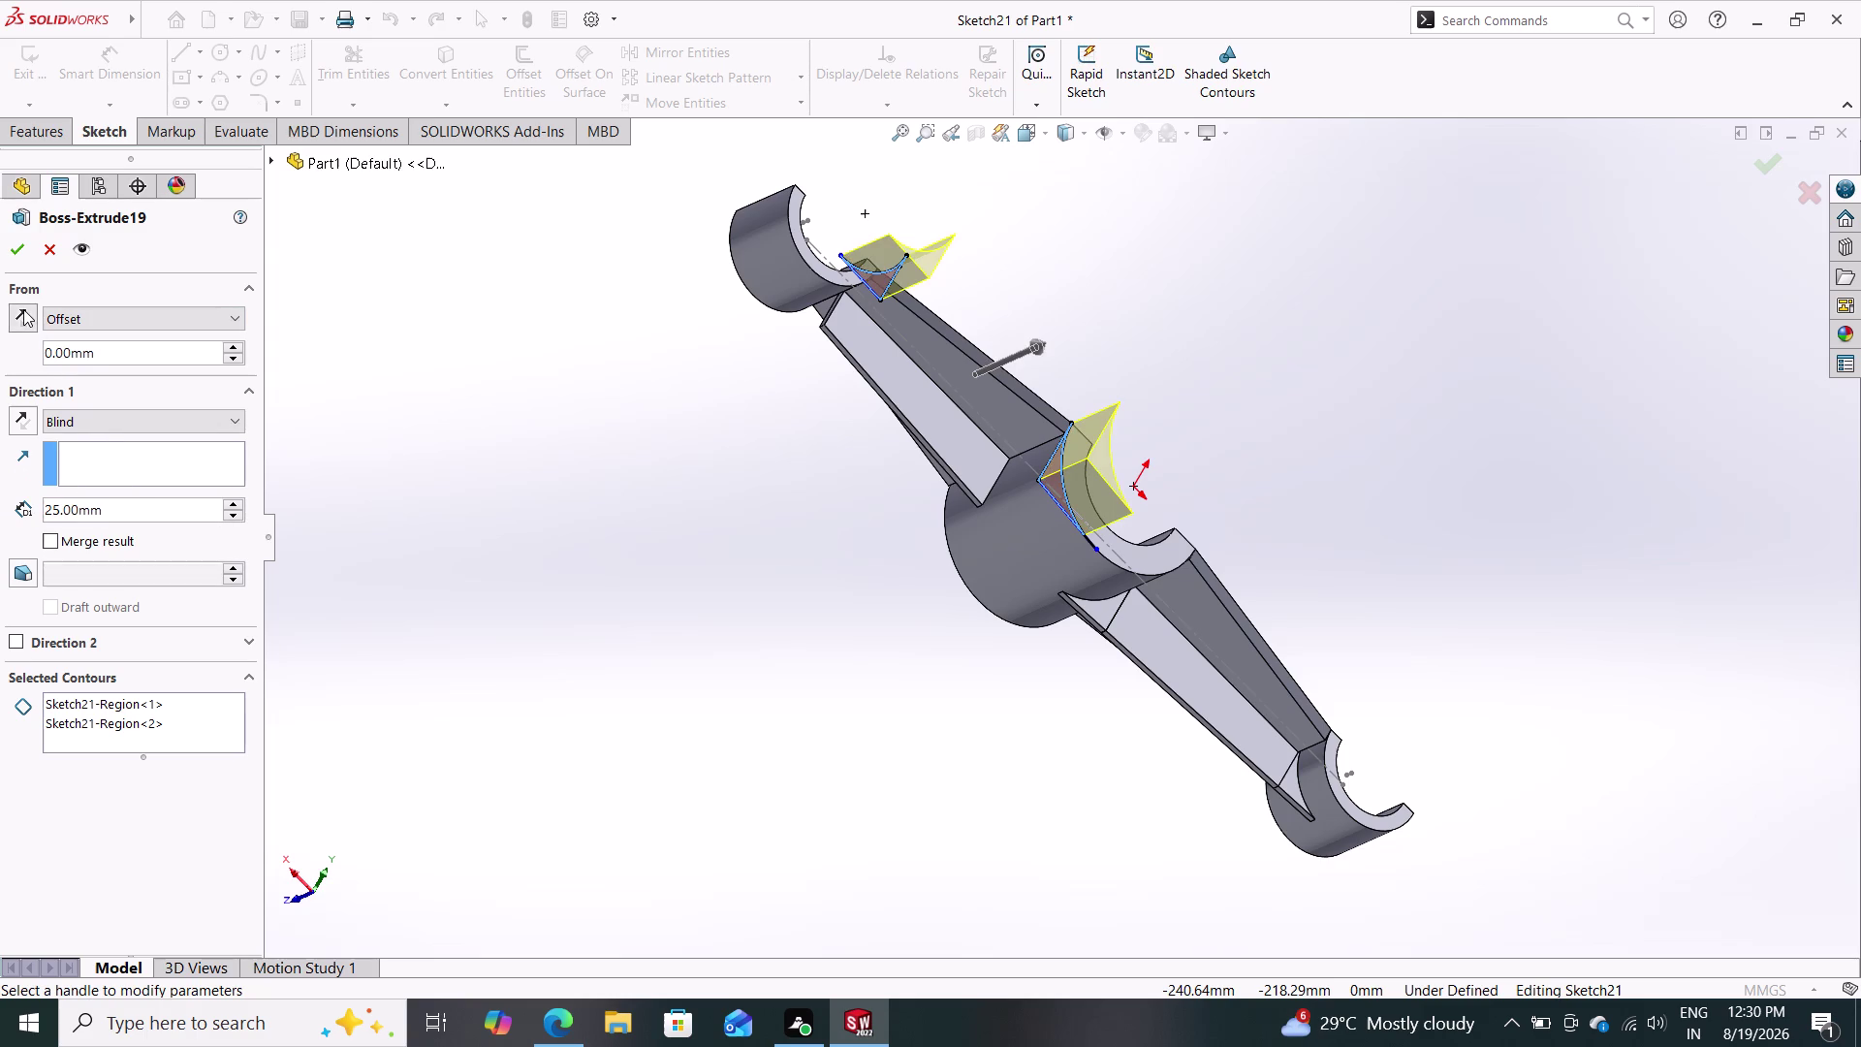
click(23, 310)
drag(134, 359, 0, 358)
text(2)
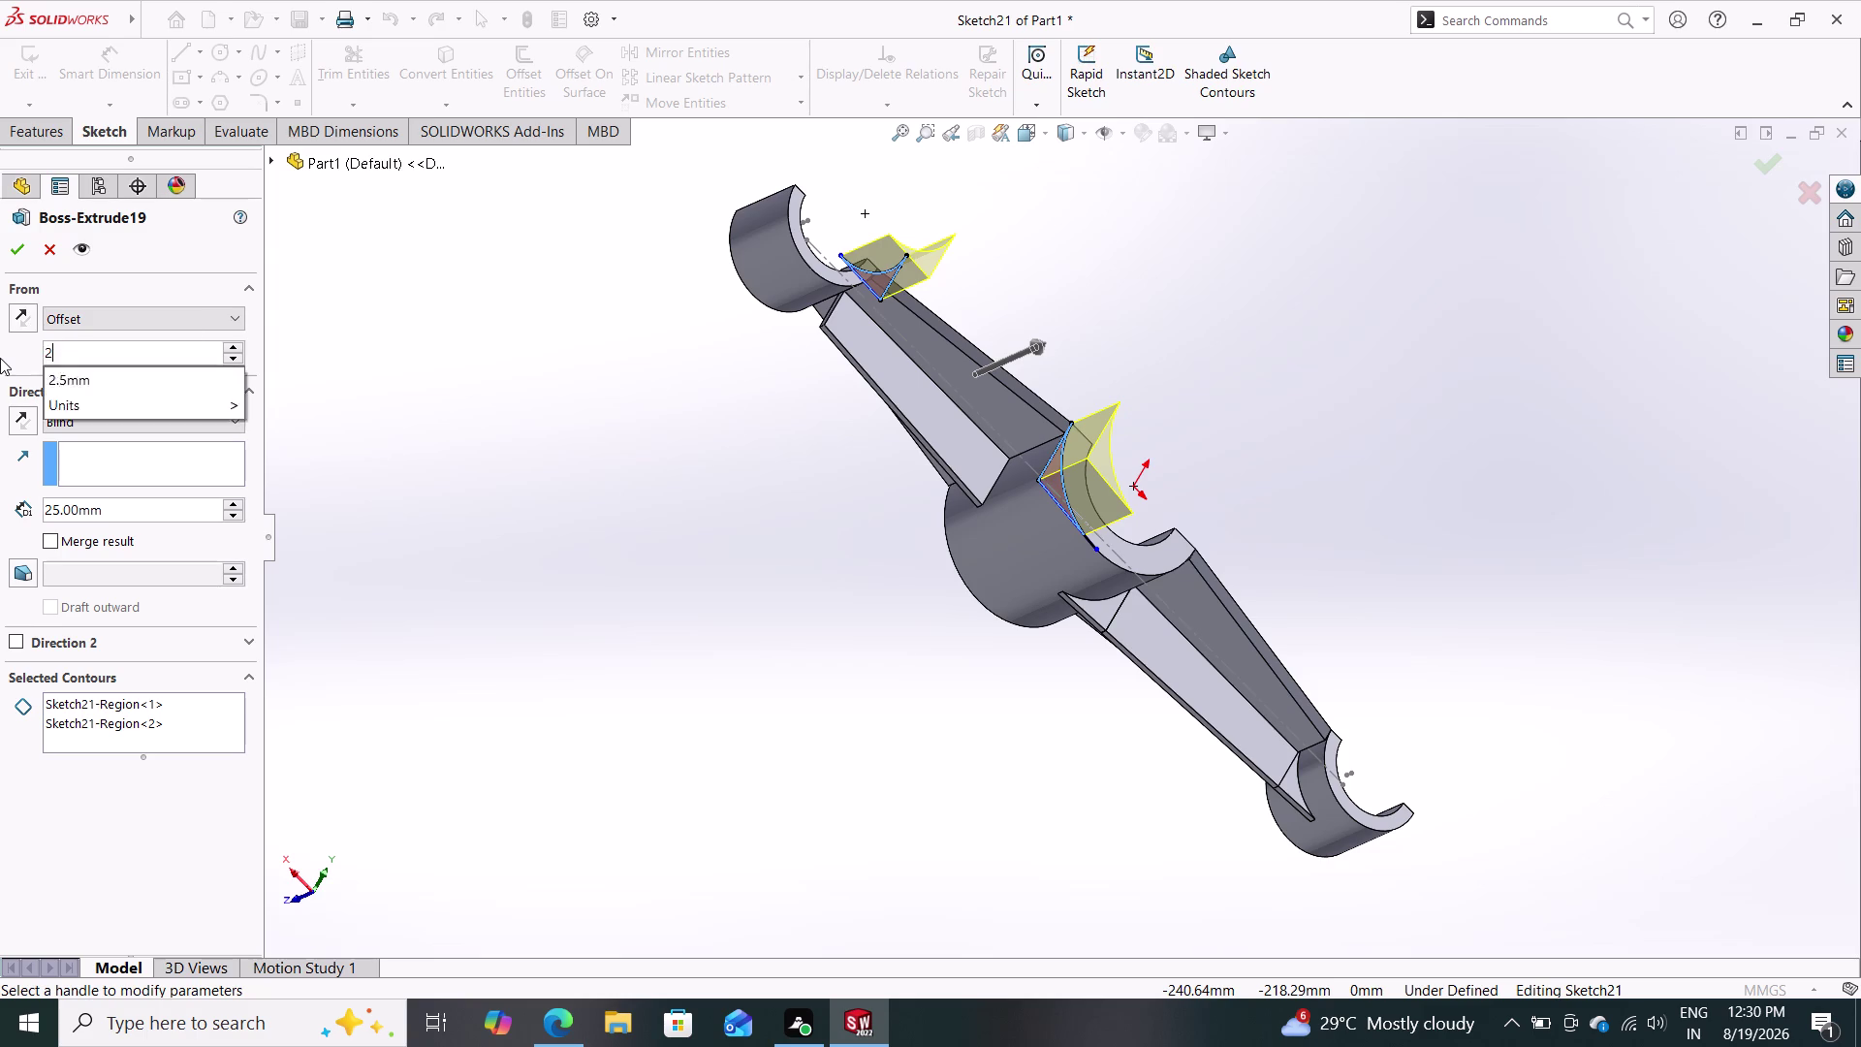
text(5)
key(Return)
click(21, 313)
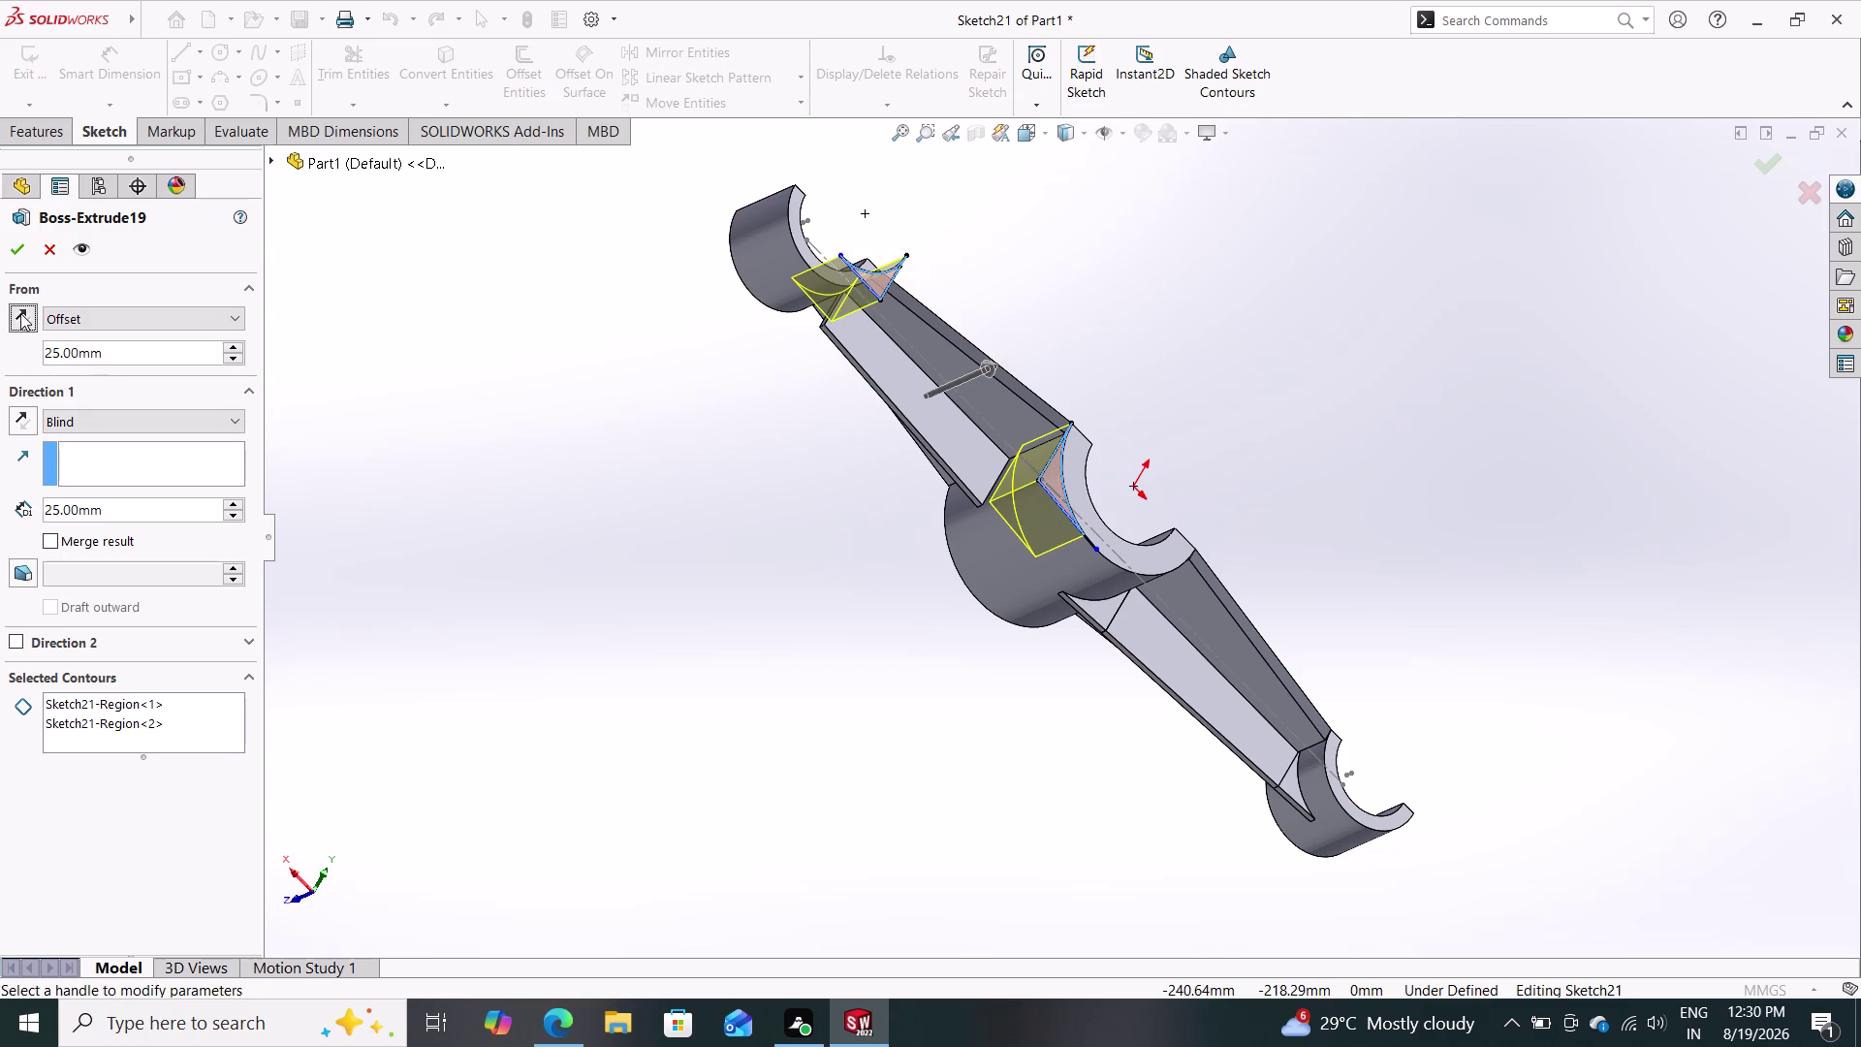
Check the offset preview, then try start offsets of 30 and 45 mm.
middle_drag(726, 419, 721, 419)
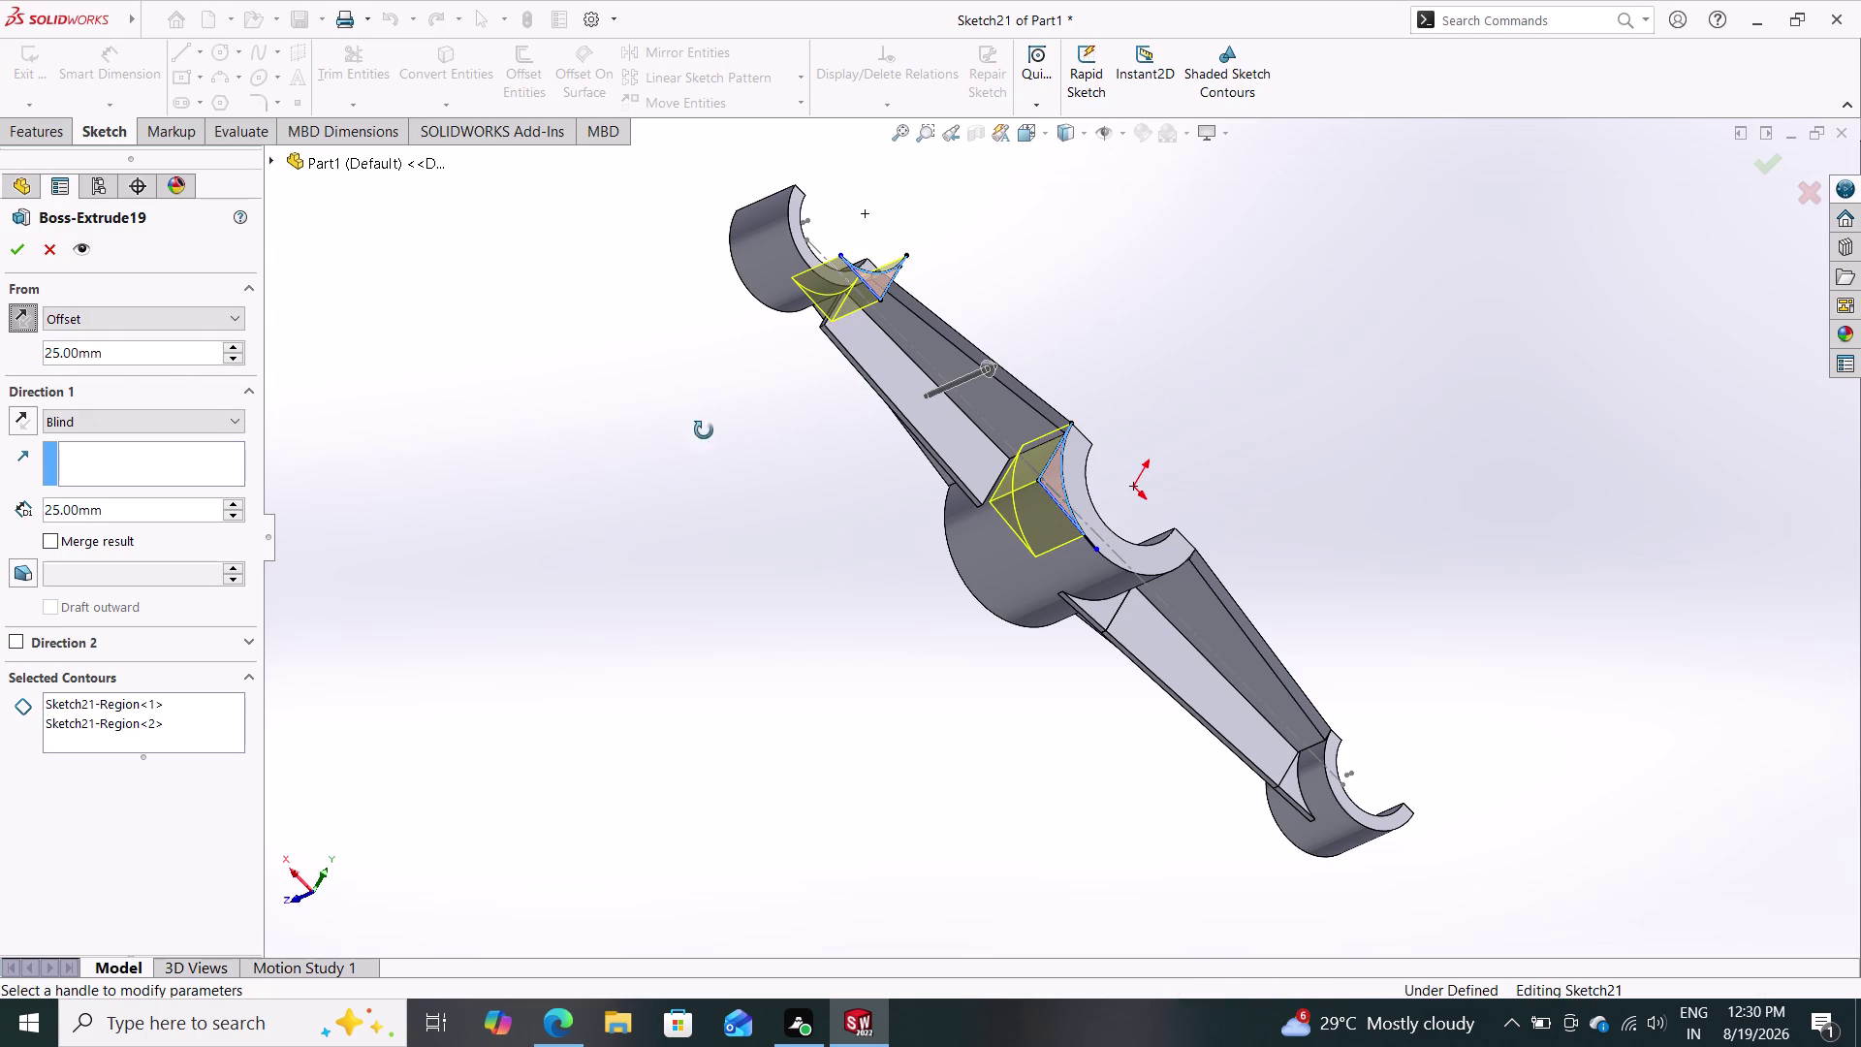
middle_drag(722, 419, 837, 277)
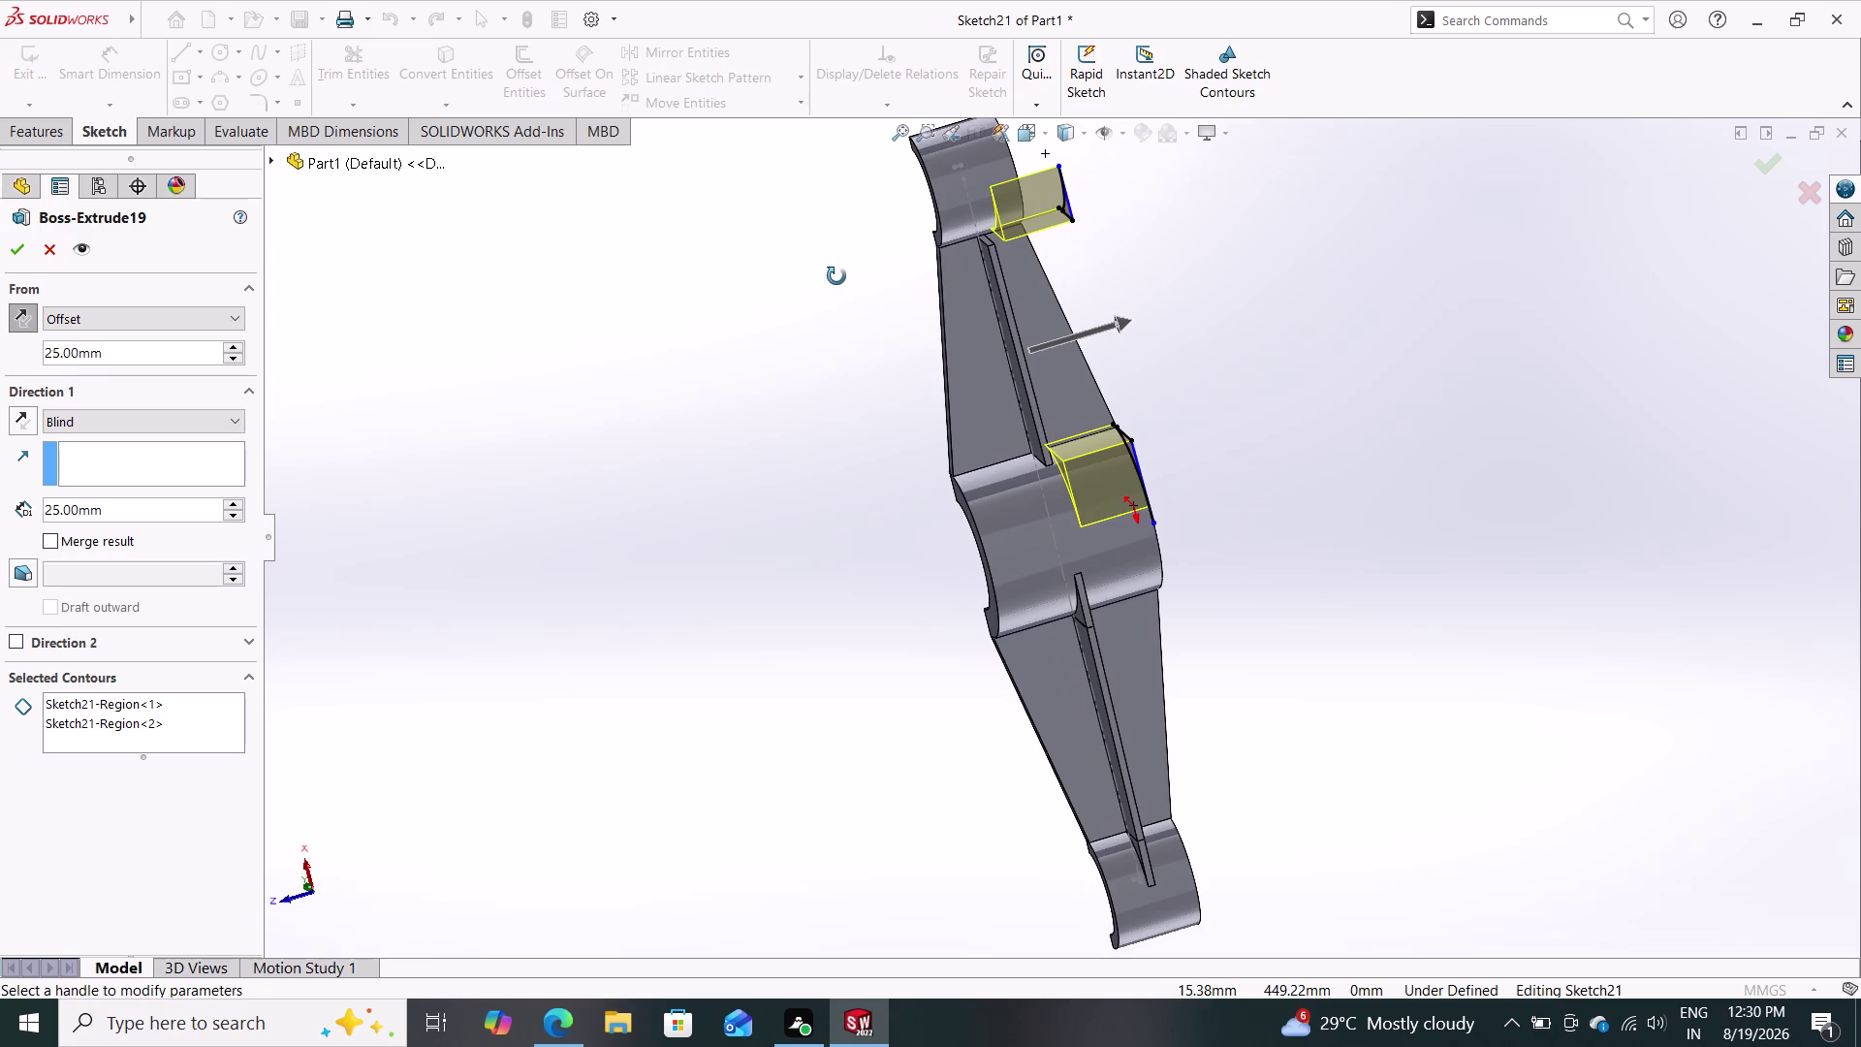
middle_drag(837, 276, 778, 286)
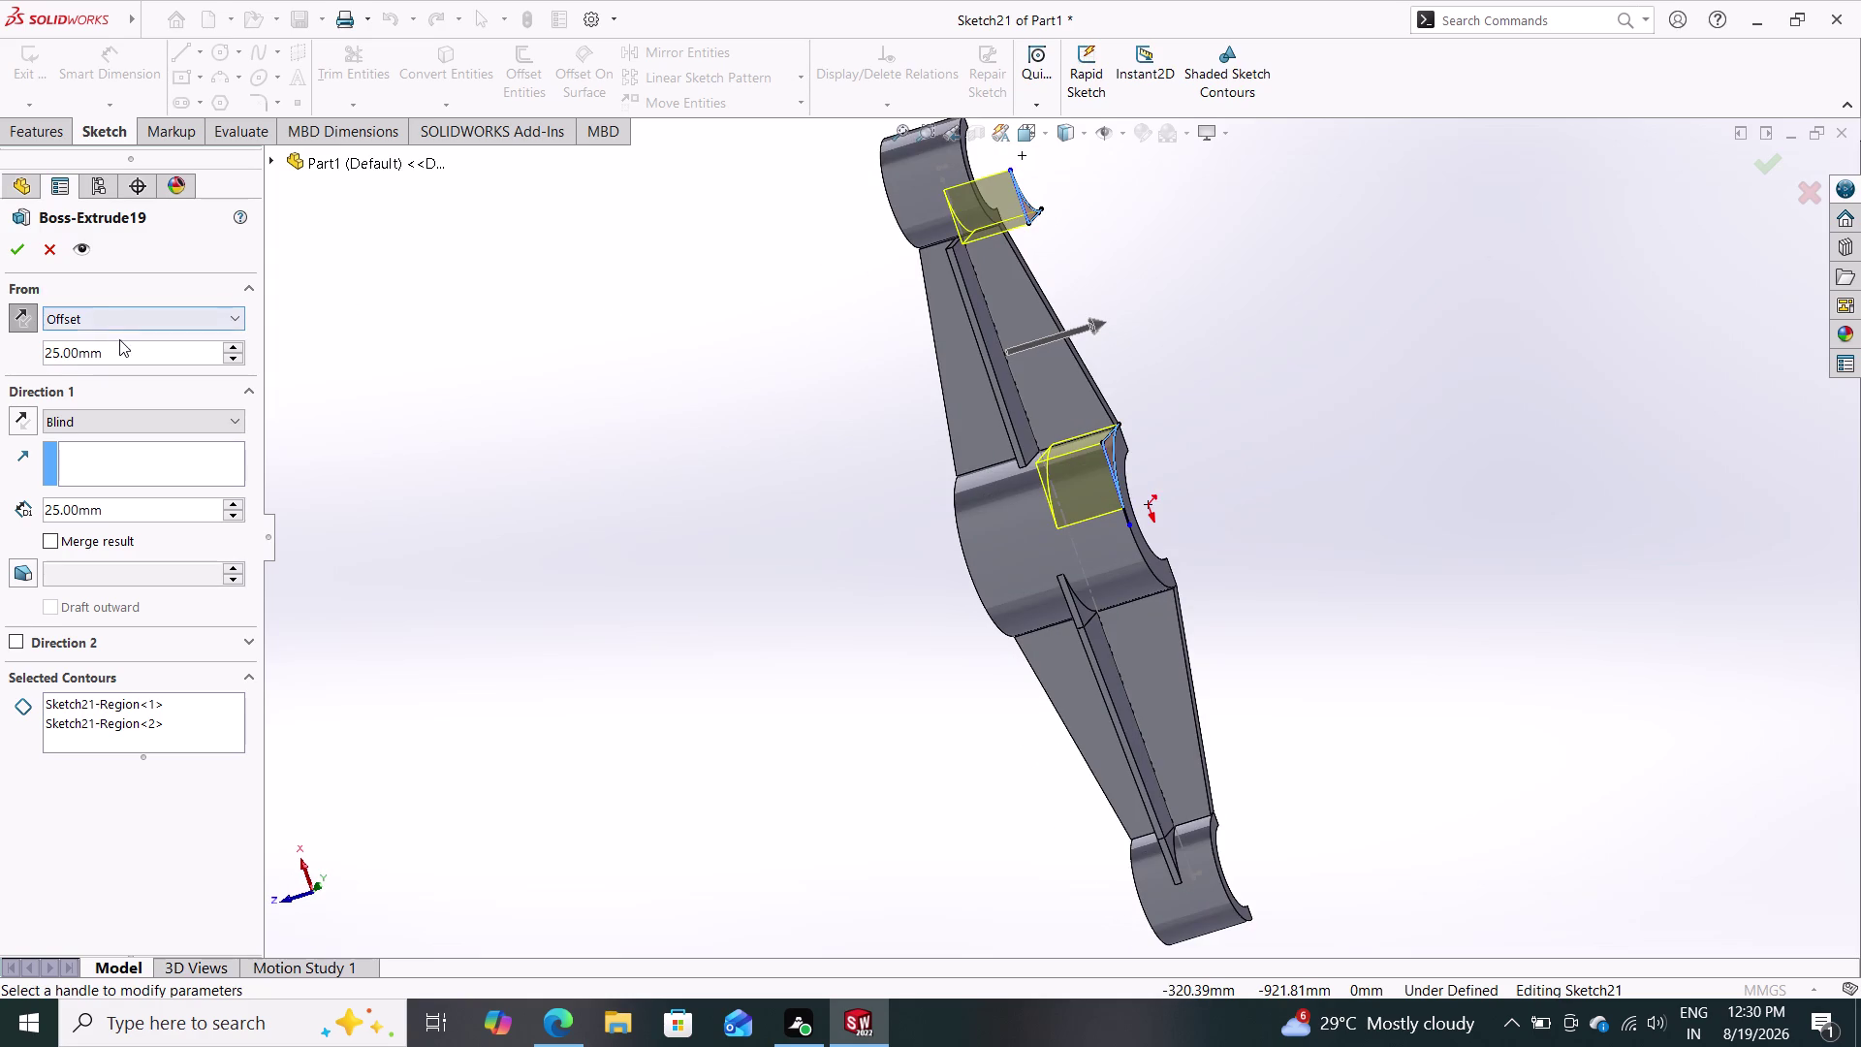
click(119, 339)
click(124, 350)
drag(122, 348, 0, 347)
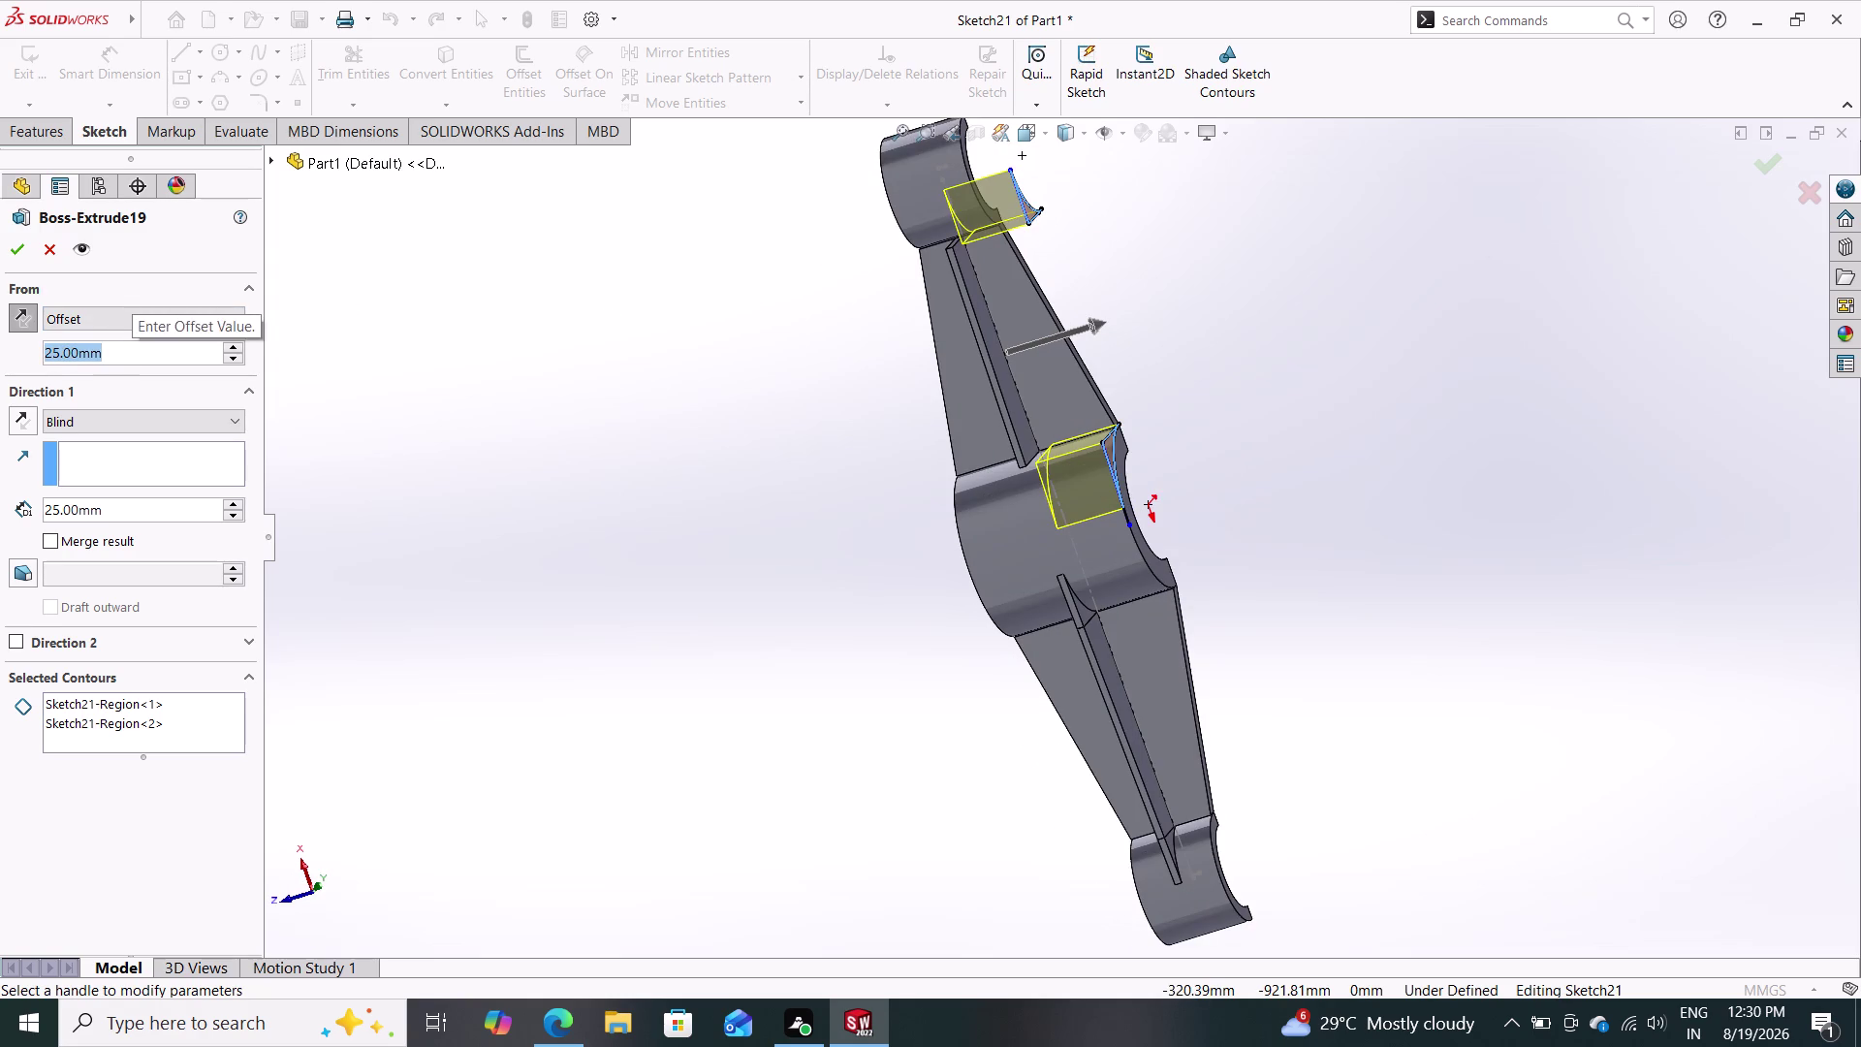
drag(0, 347, 0, 351)
text(30)
key(Return)
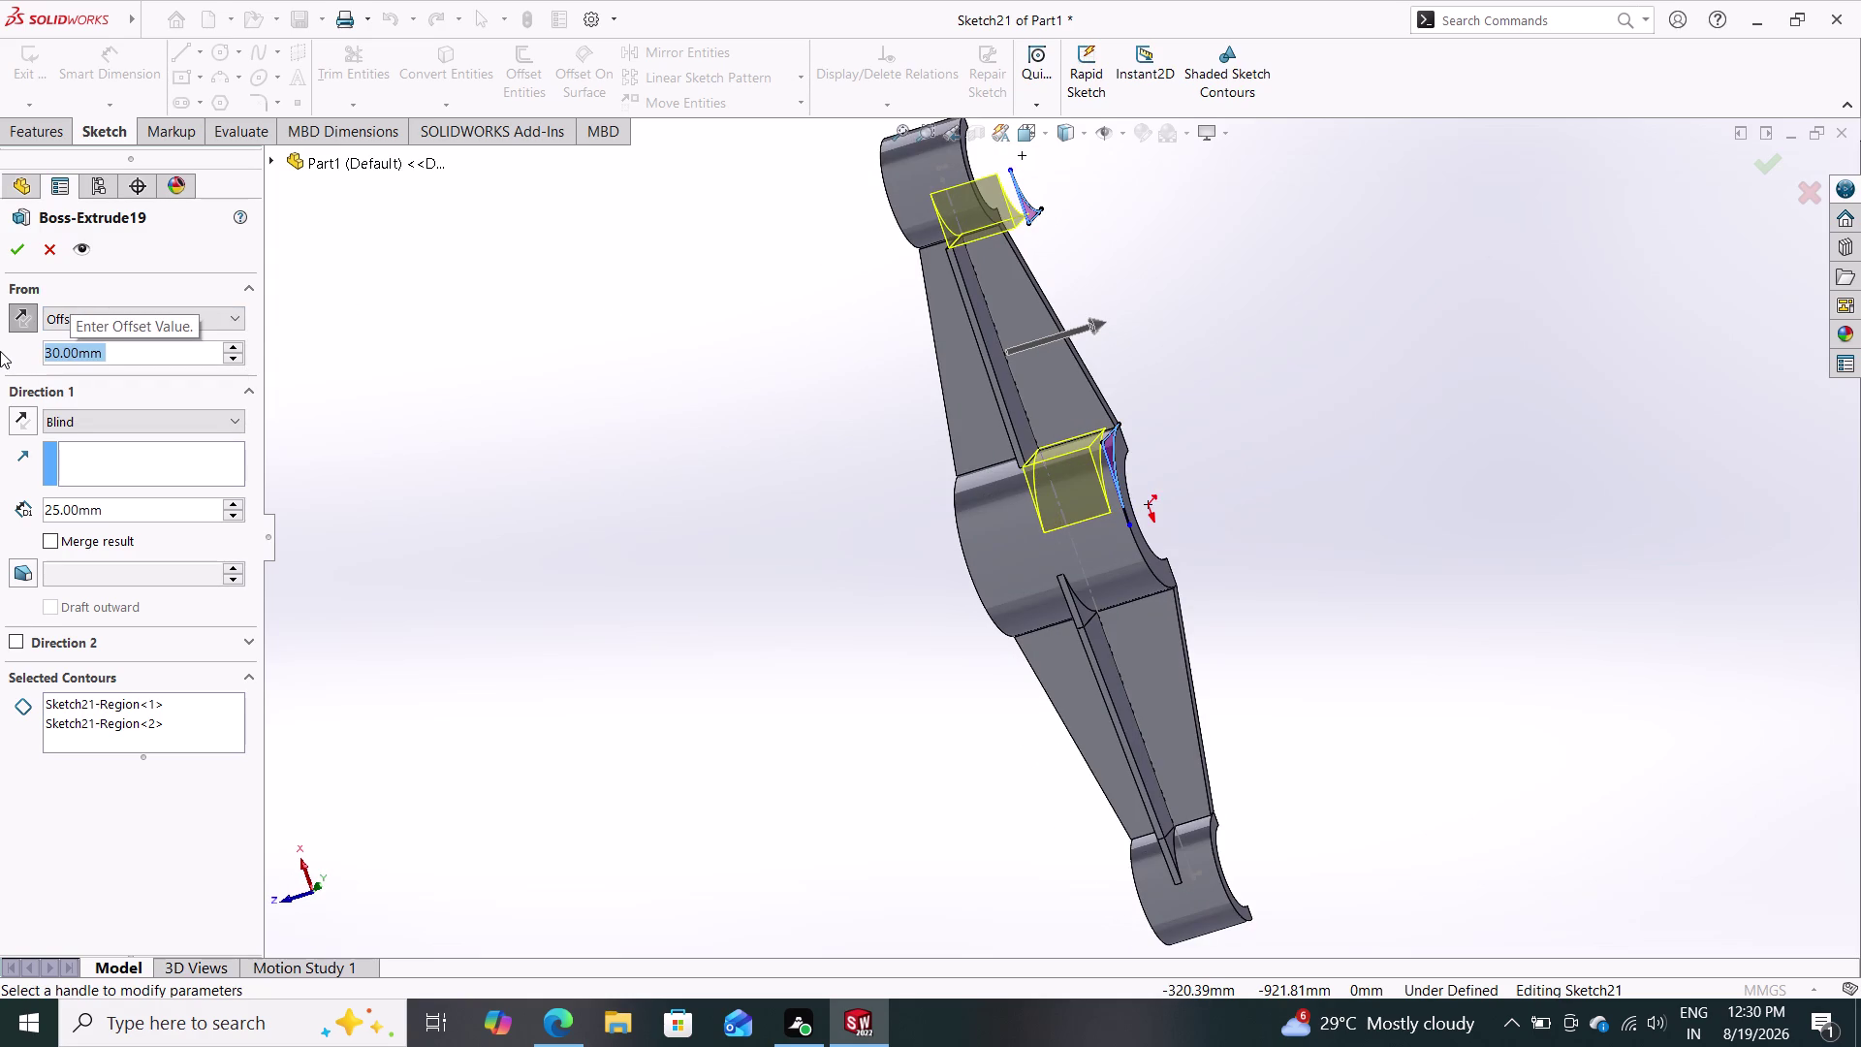
text(4)
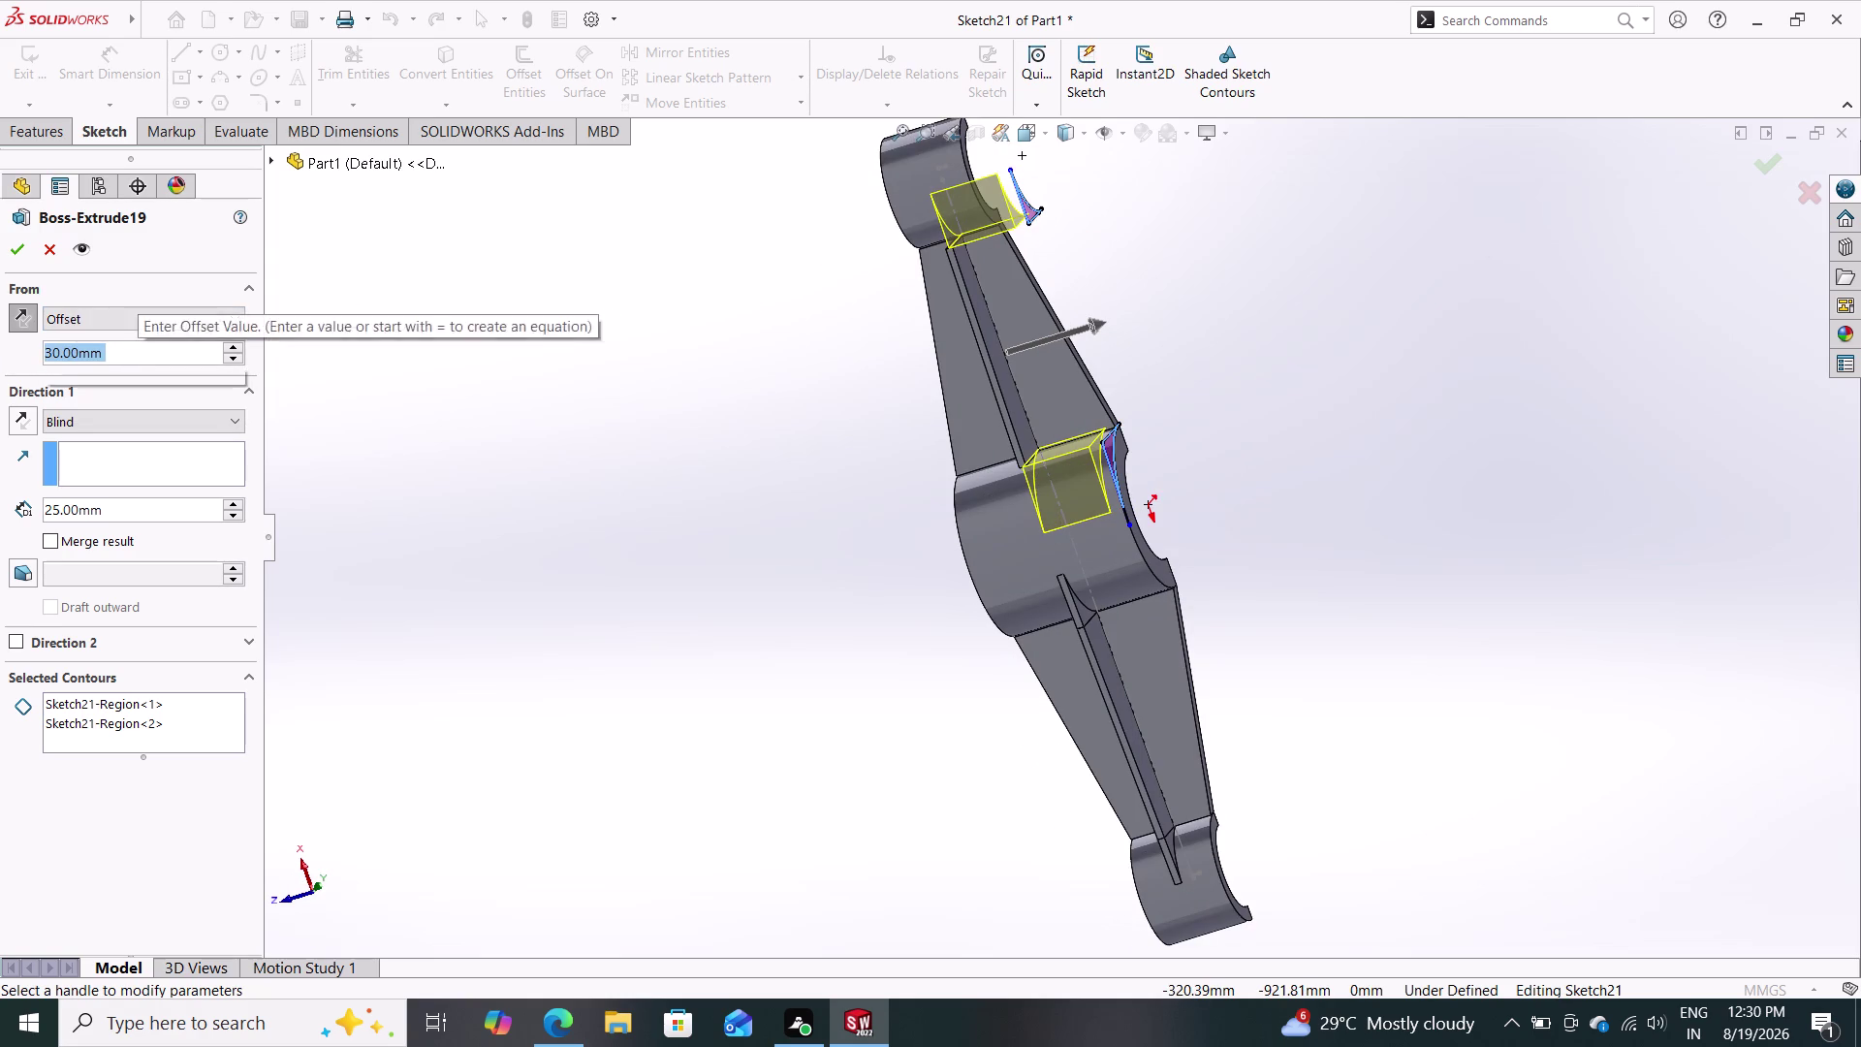
text(5)
key(Return)
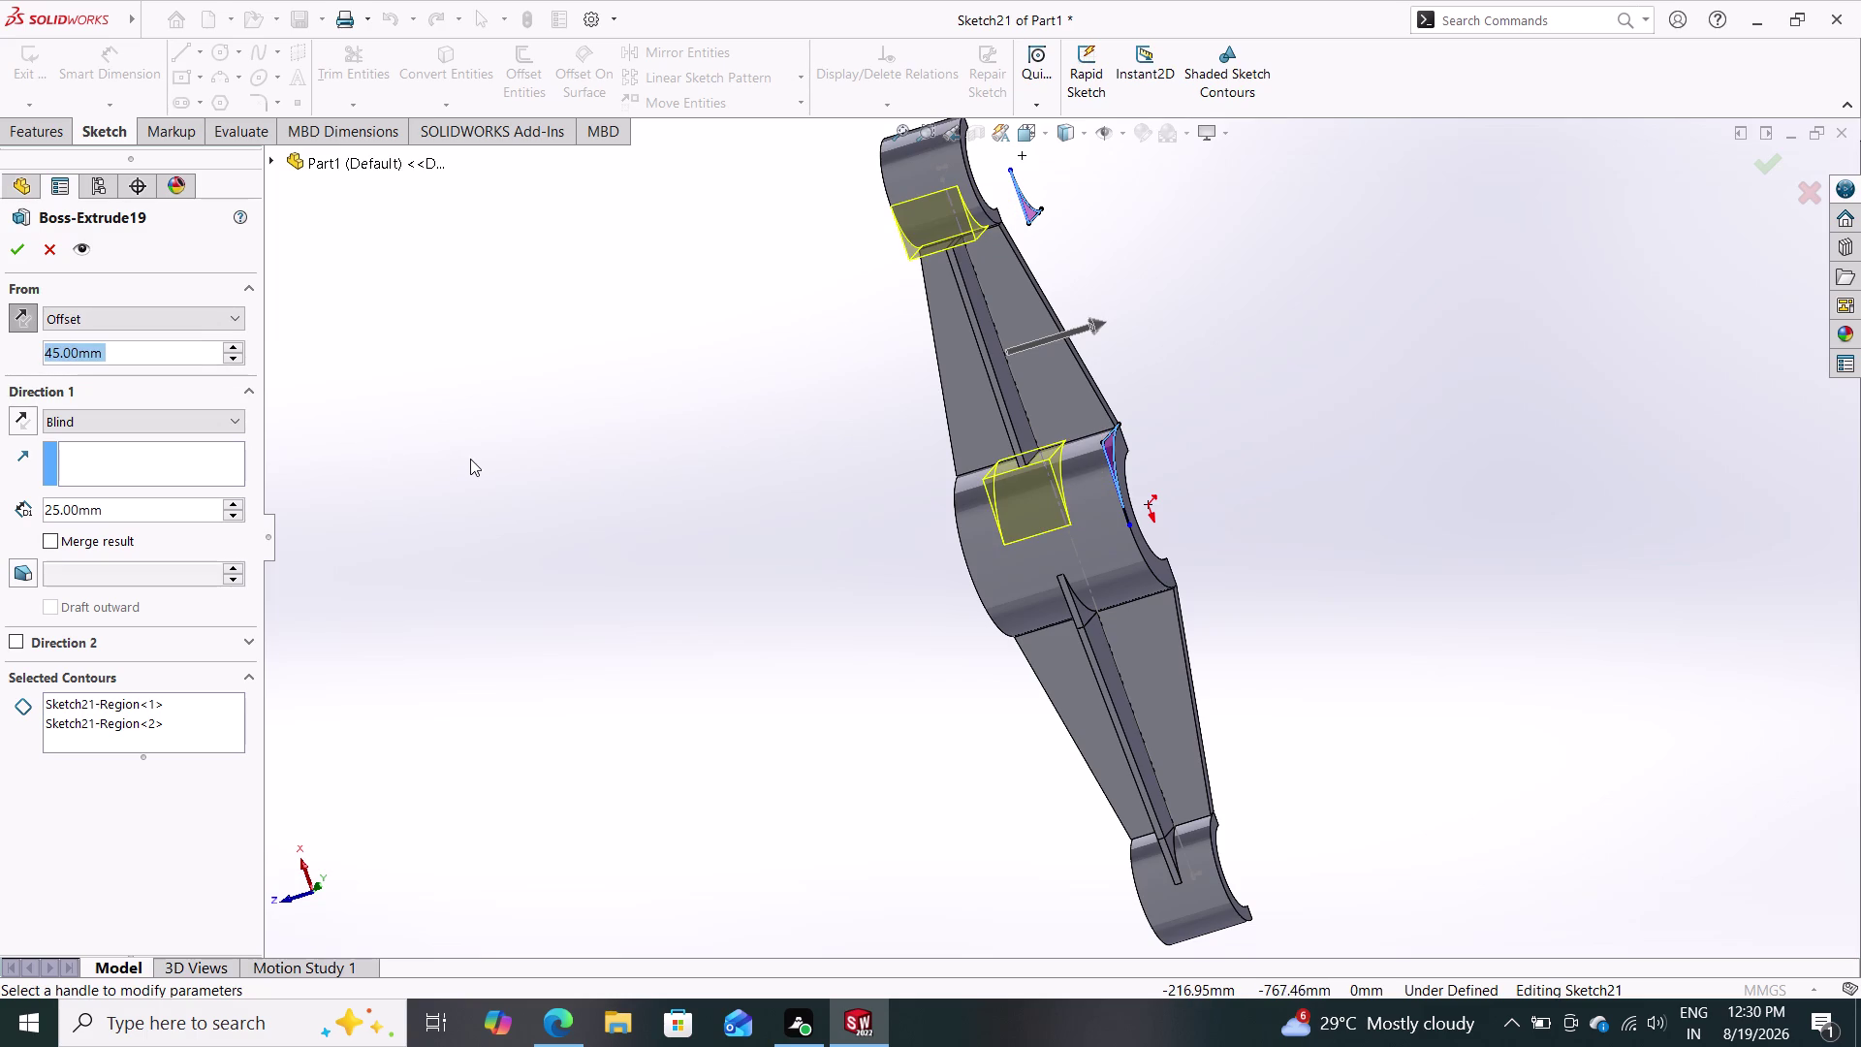
Set depth to 2.5 mm and offset to 32.5 mm, checking the preview alignment.
drag(139, 512, 9, 513)
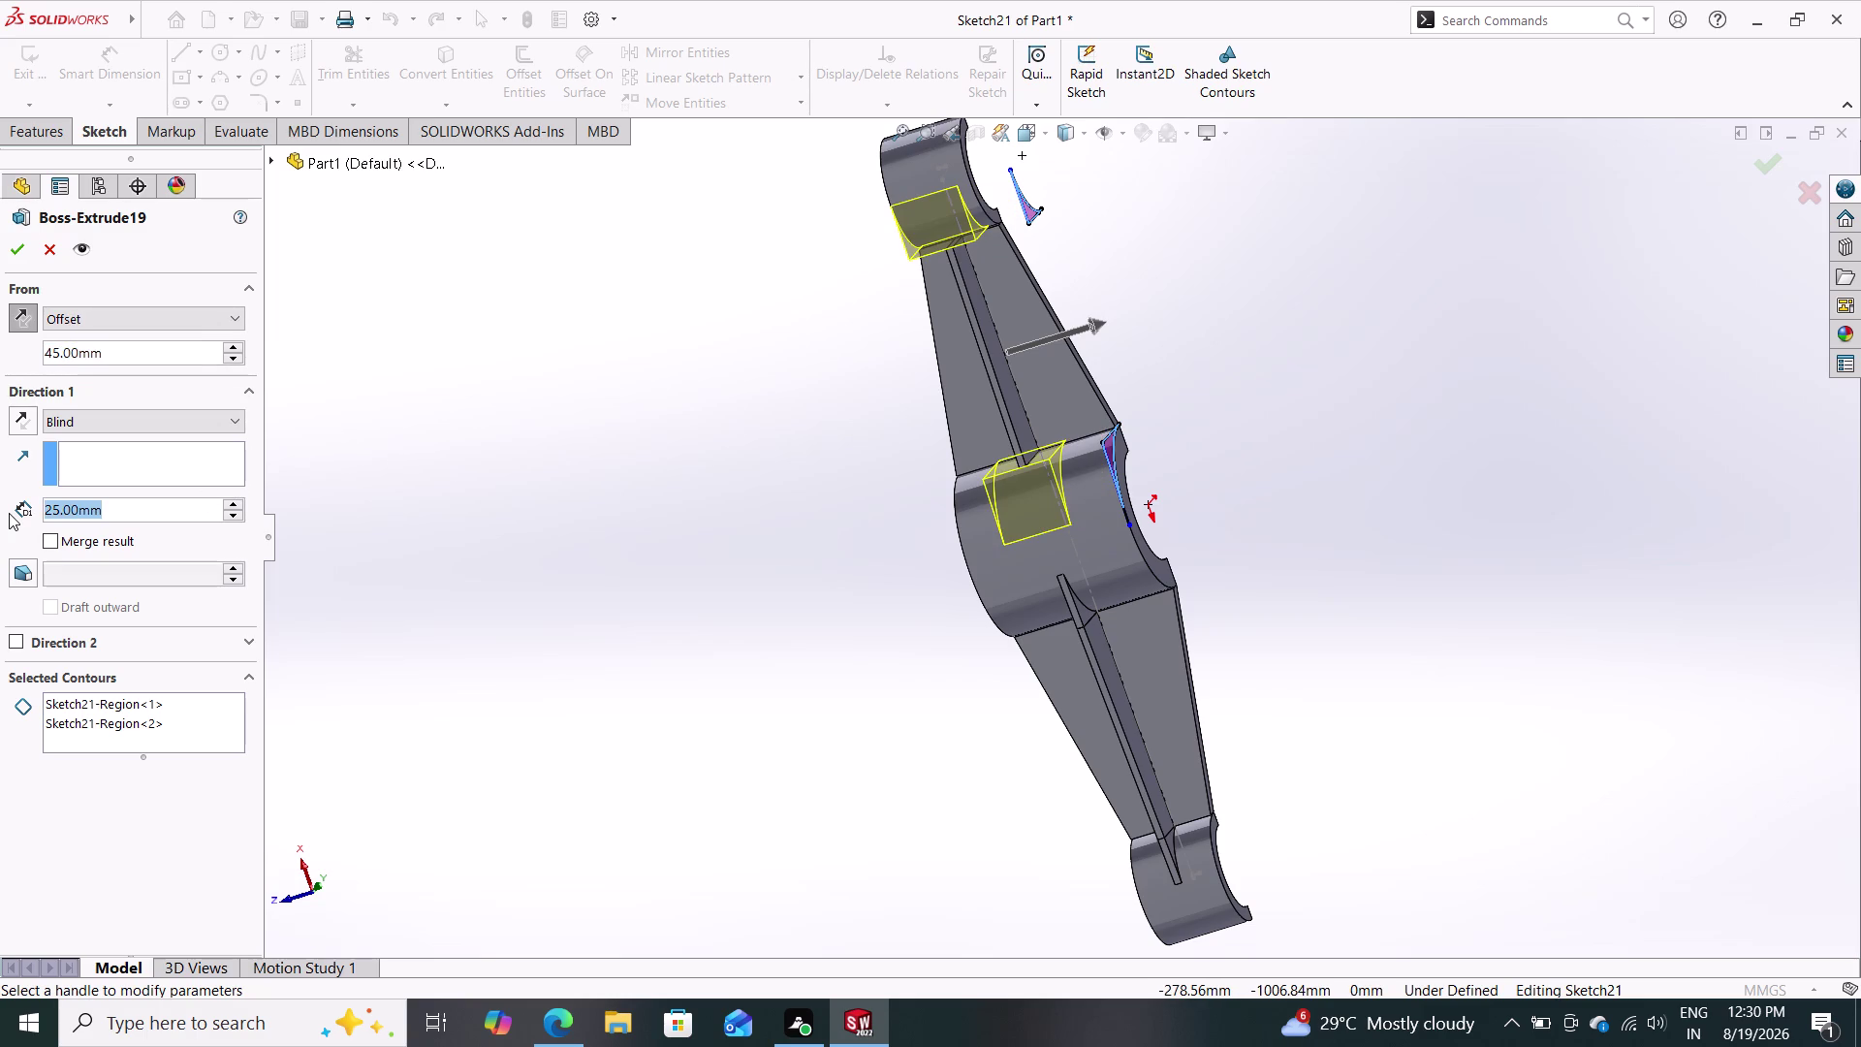
text(2.5)
key(Return)
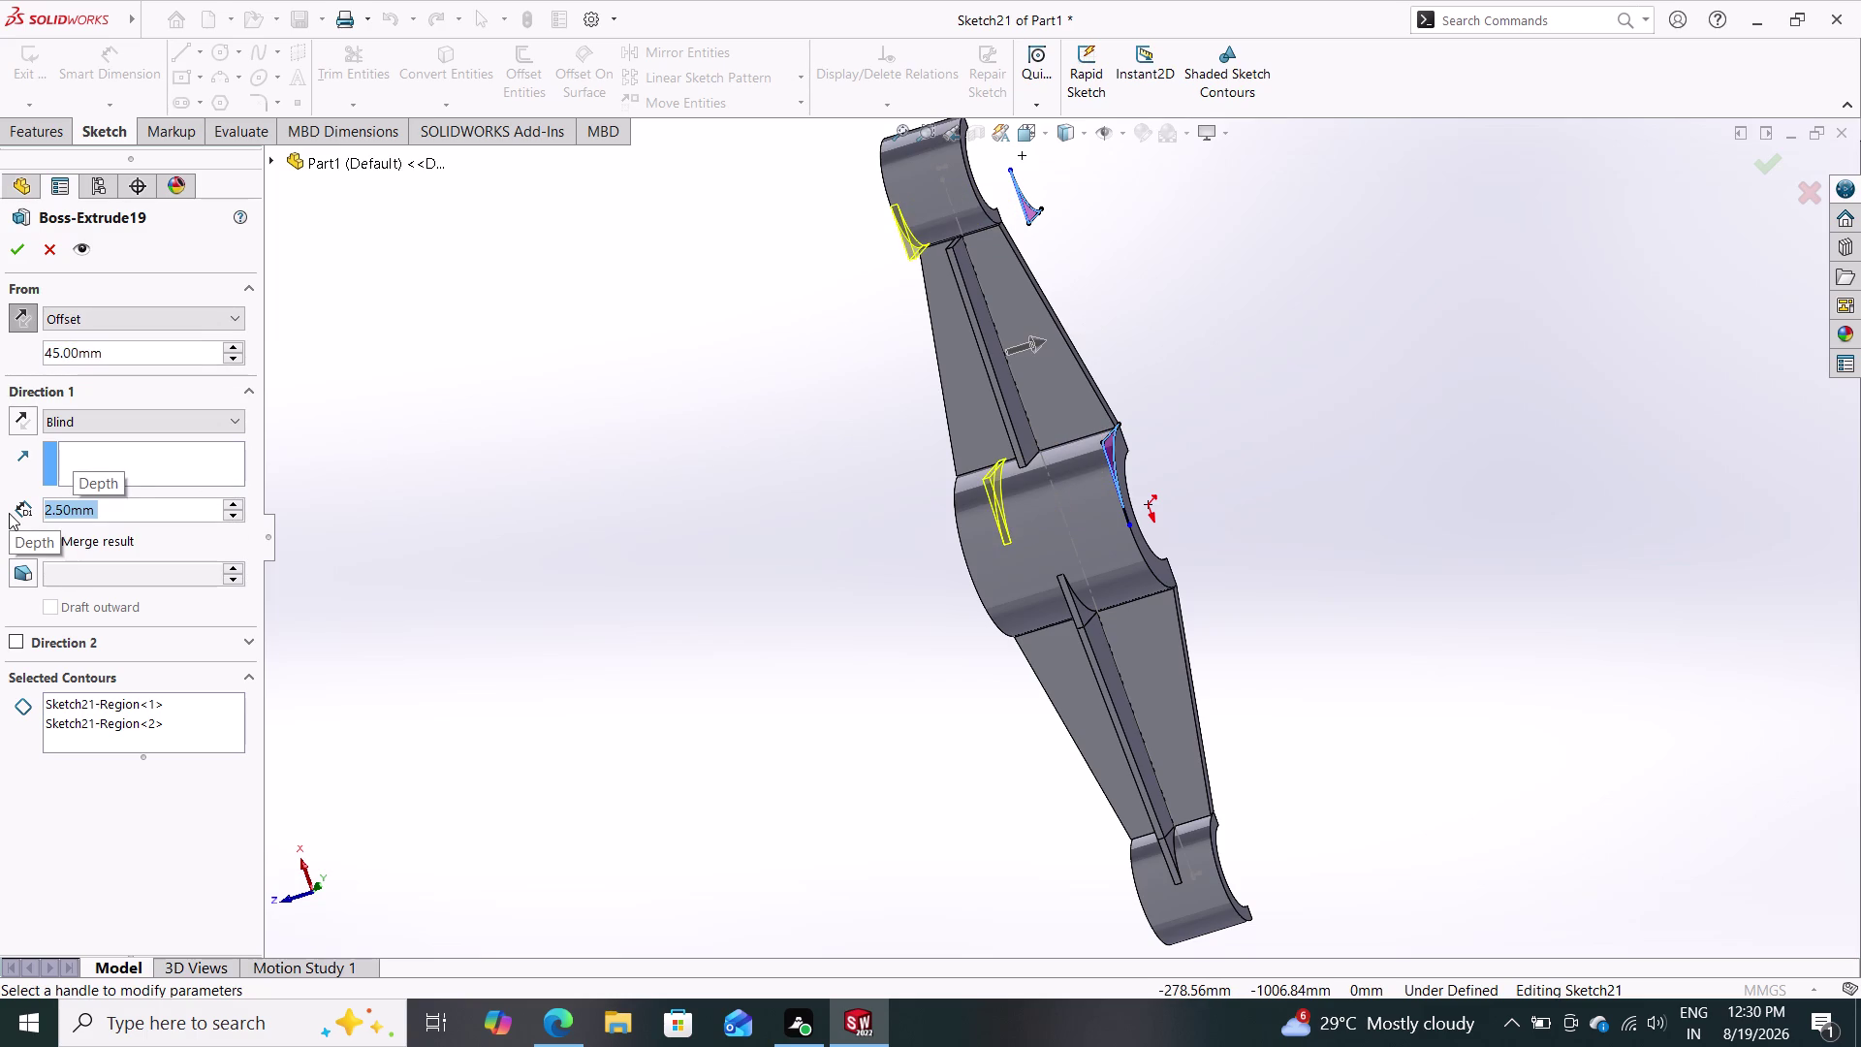
drag(126, 350, 35, 349)
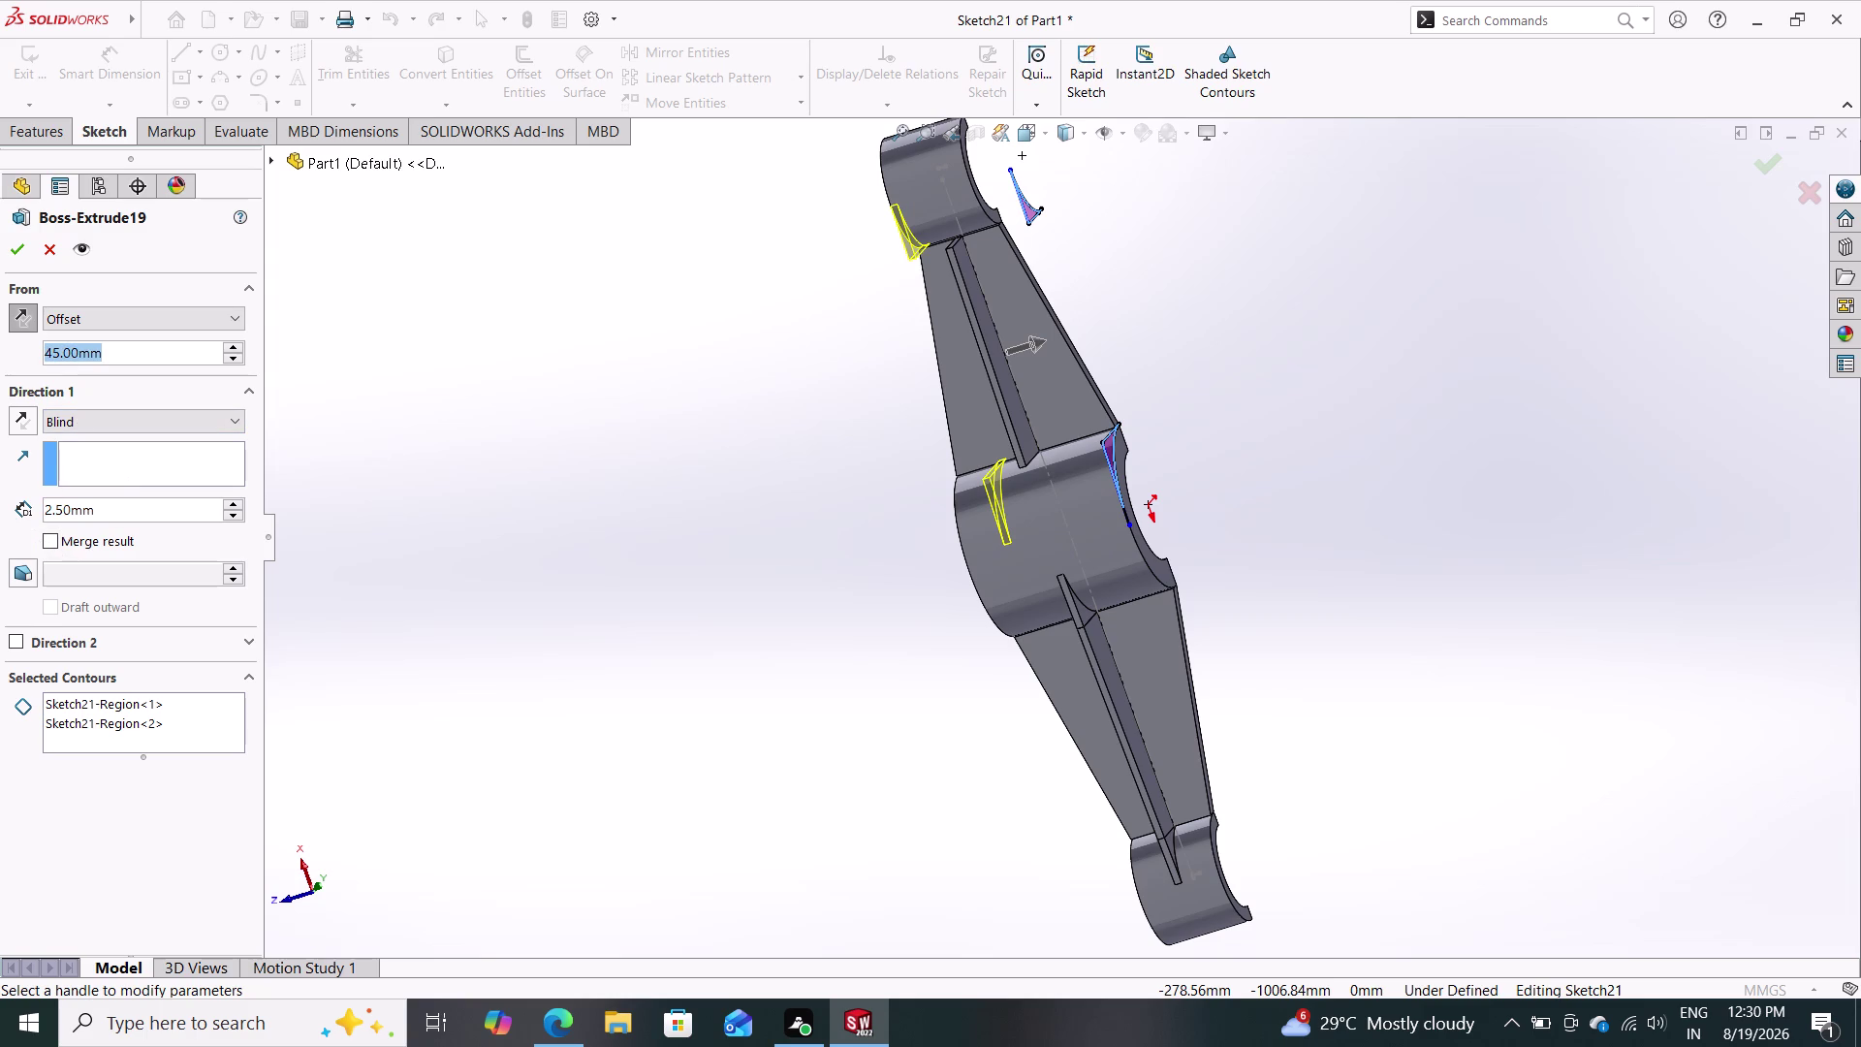
drag(35, 349, 0, 354)
text(30)
key(Return)
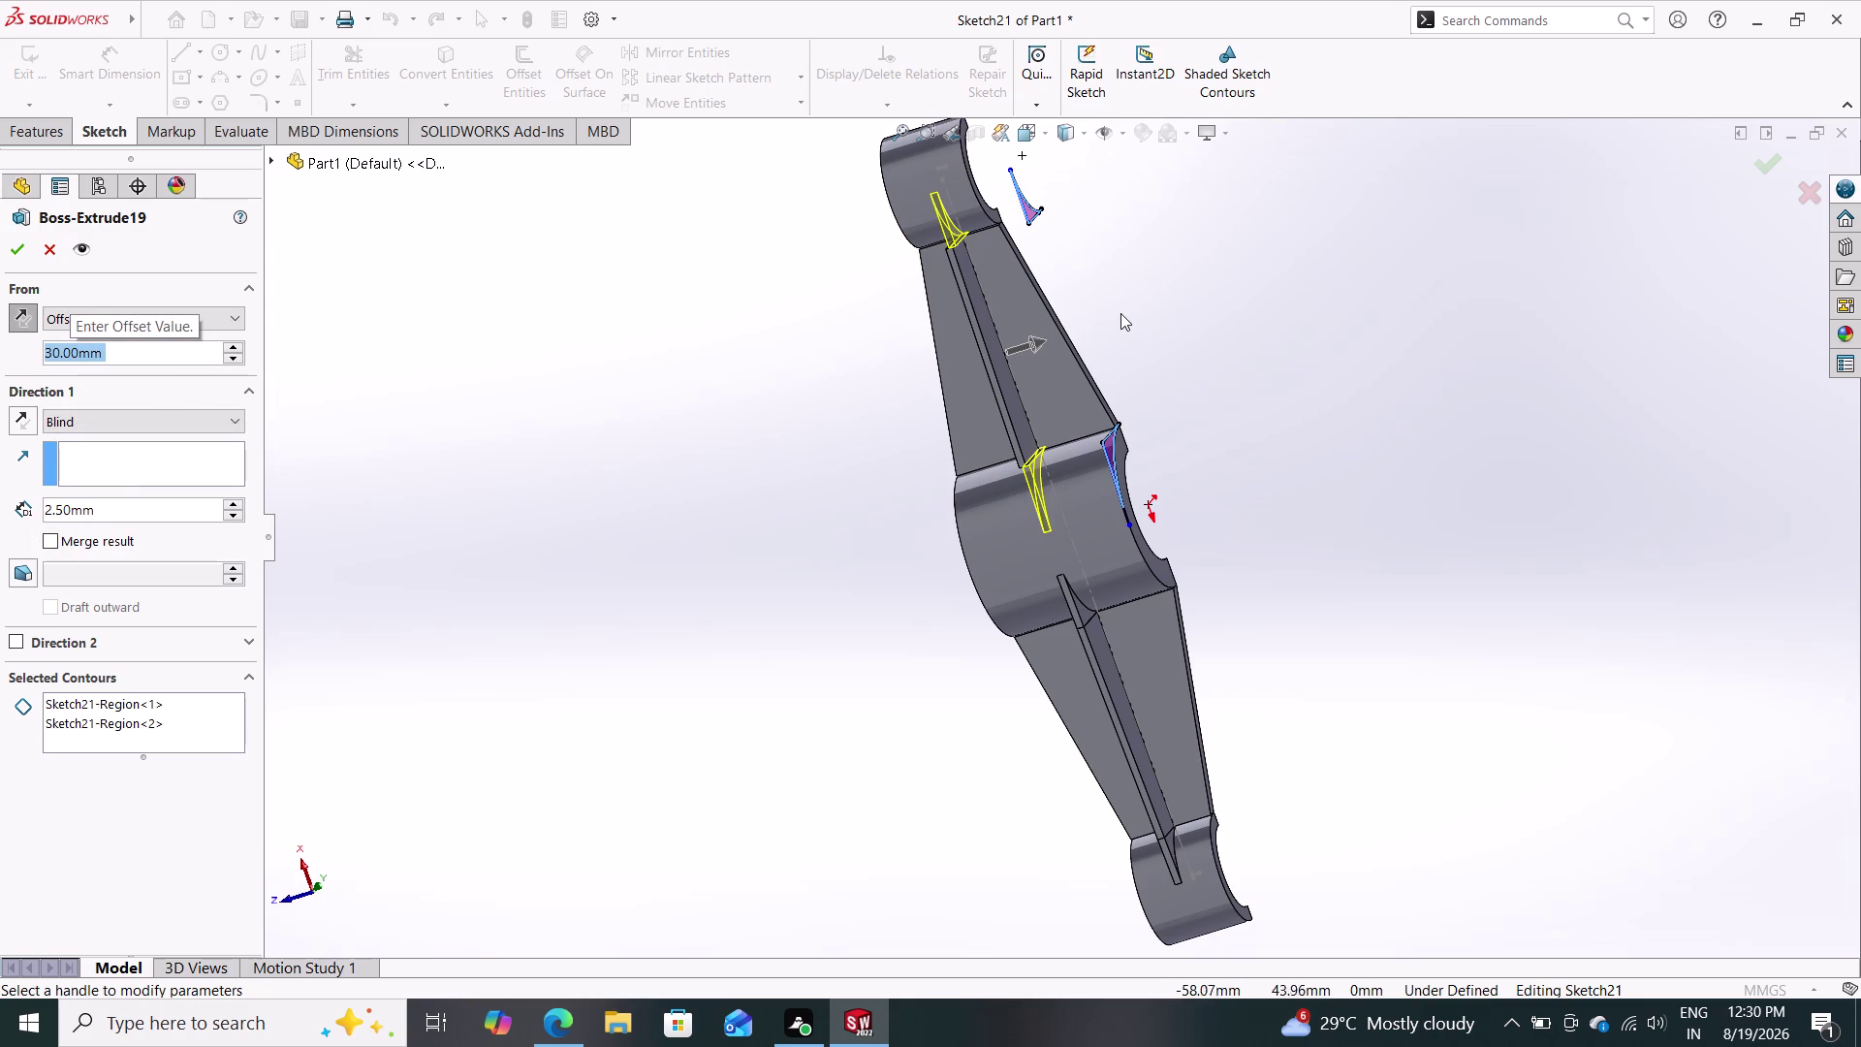
scroll(down, 3)
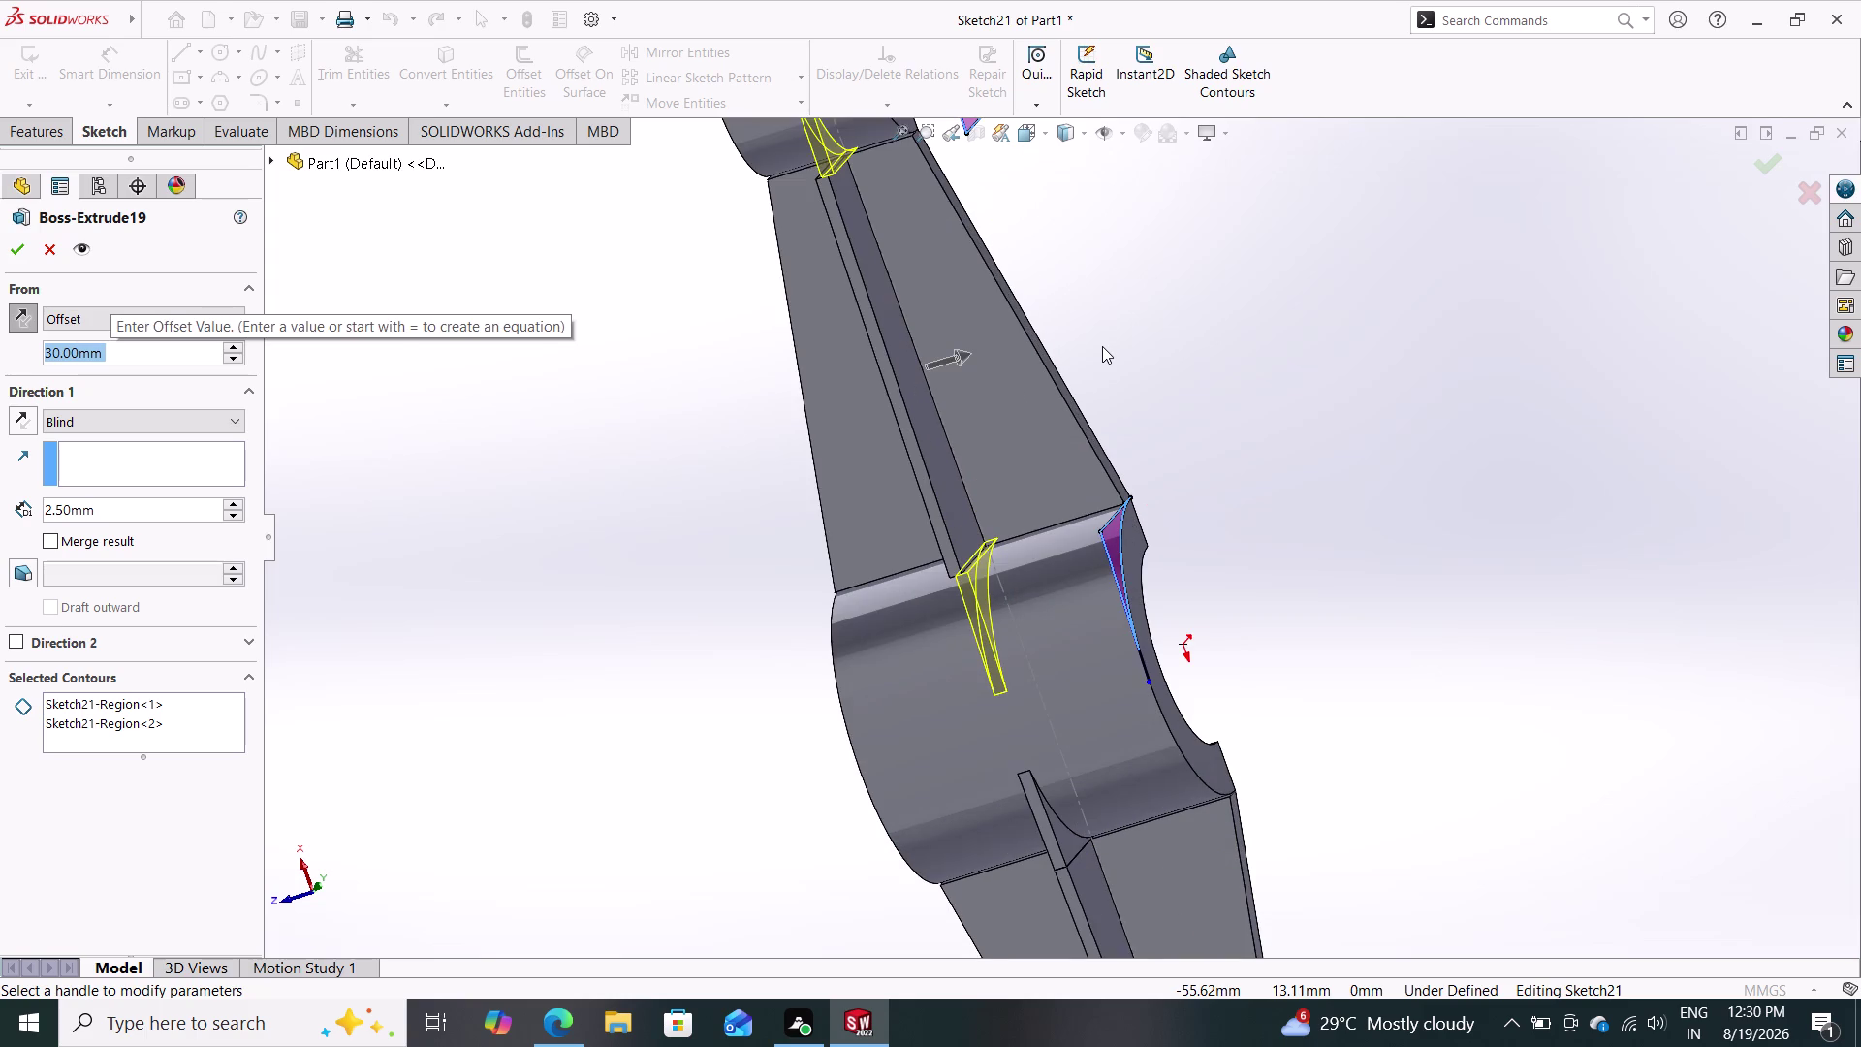
scroll(down, 3)
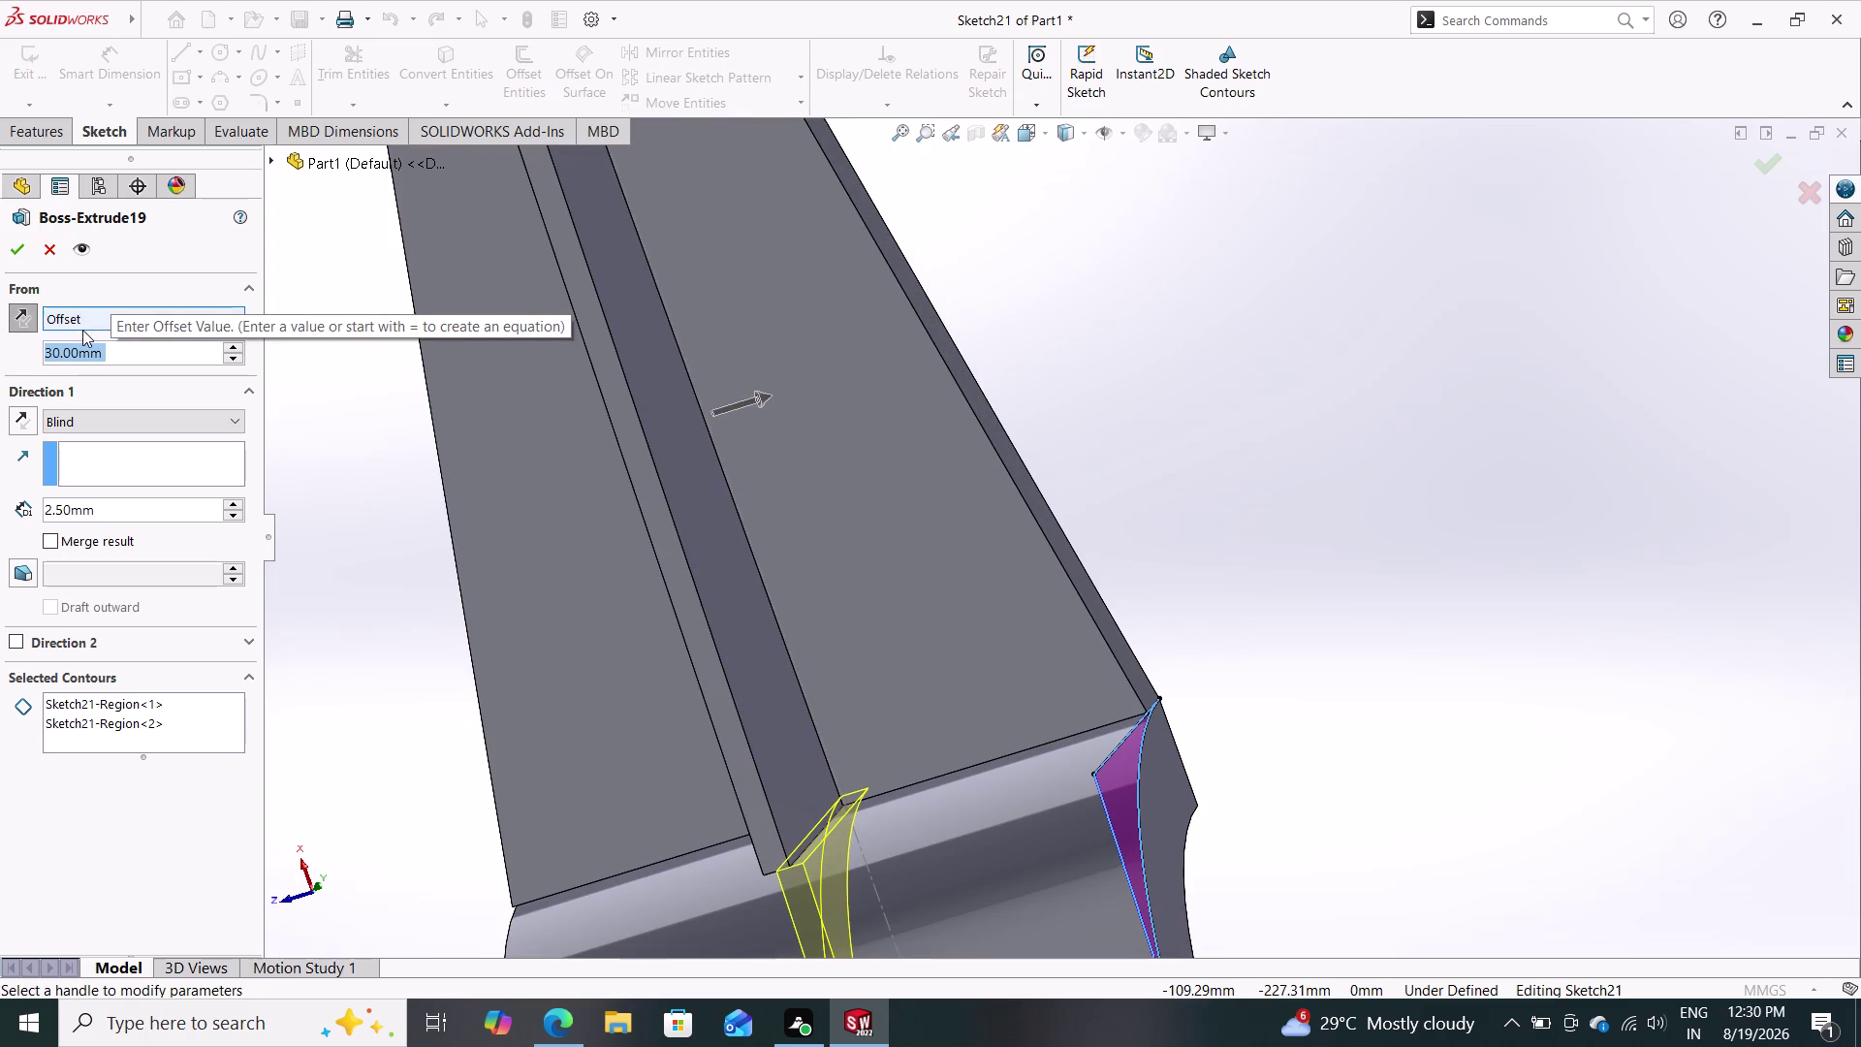
text(32.5)
key(Return)
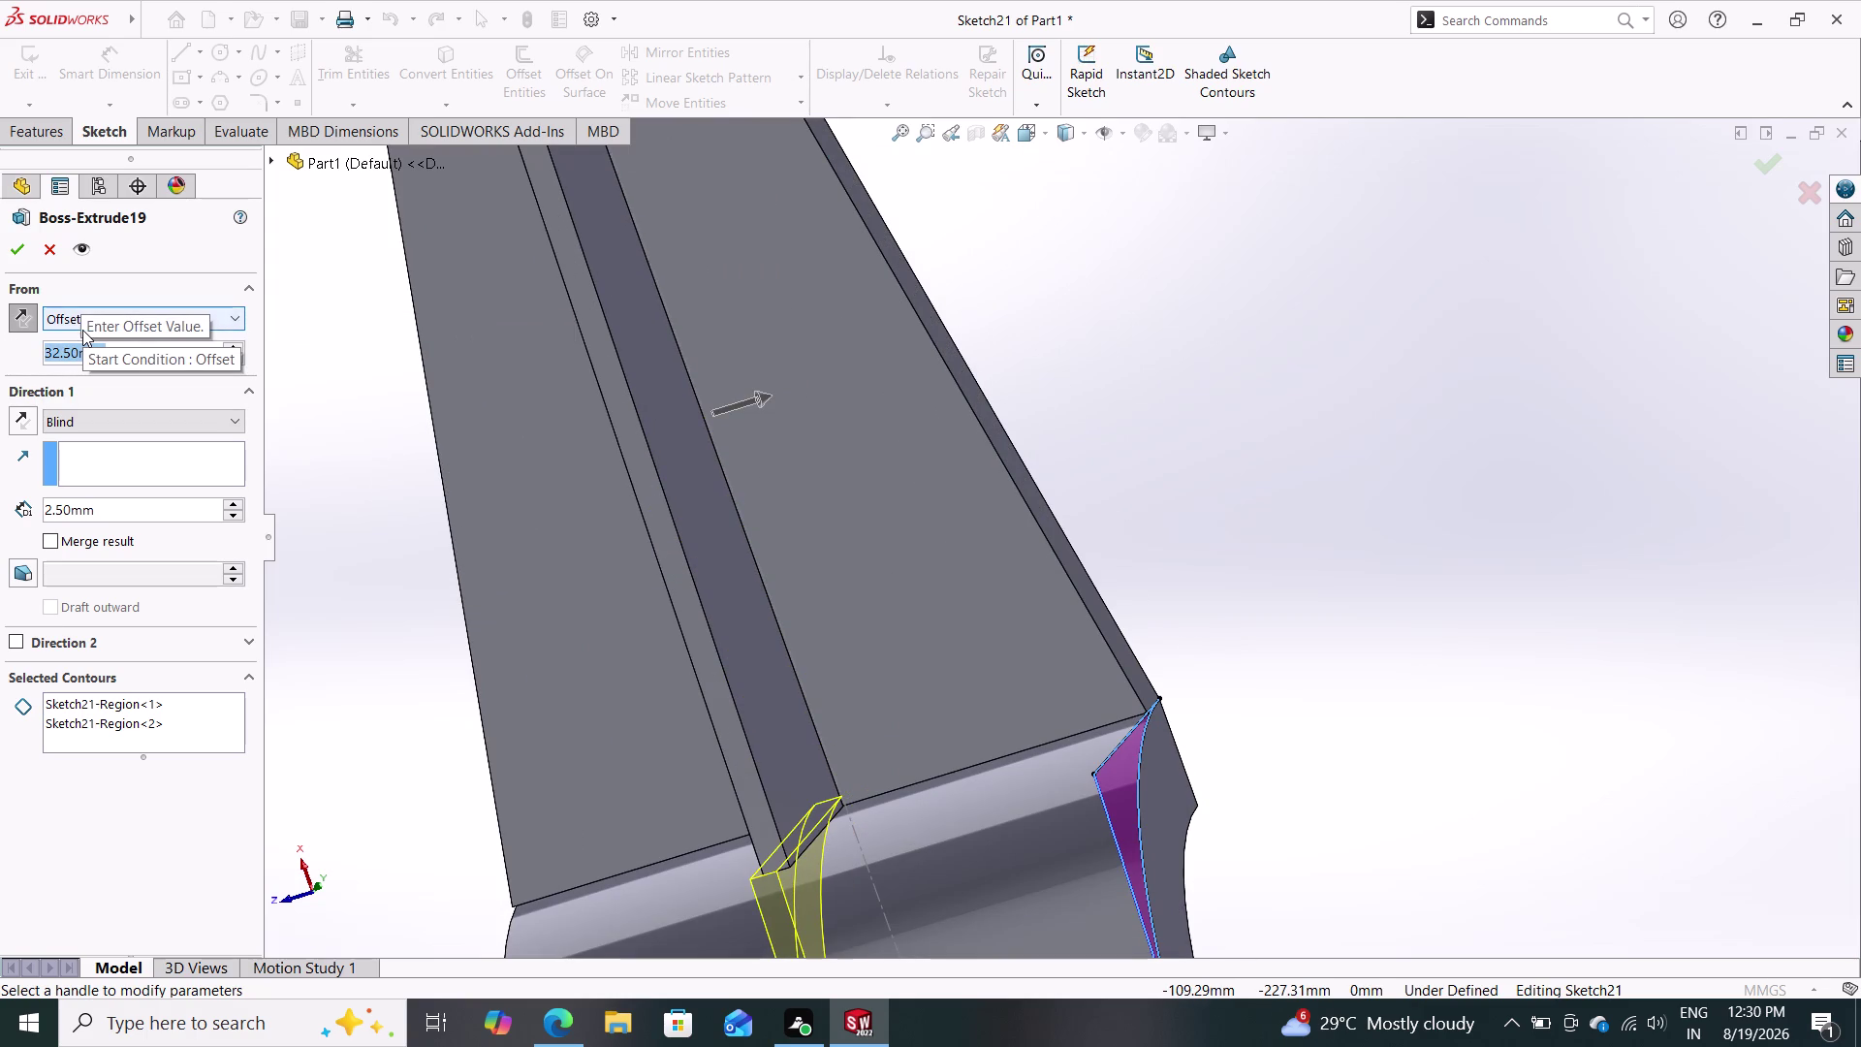
middle_drag(388, 566, 510, 521)
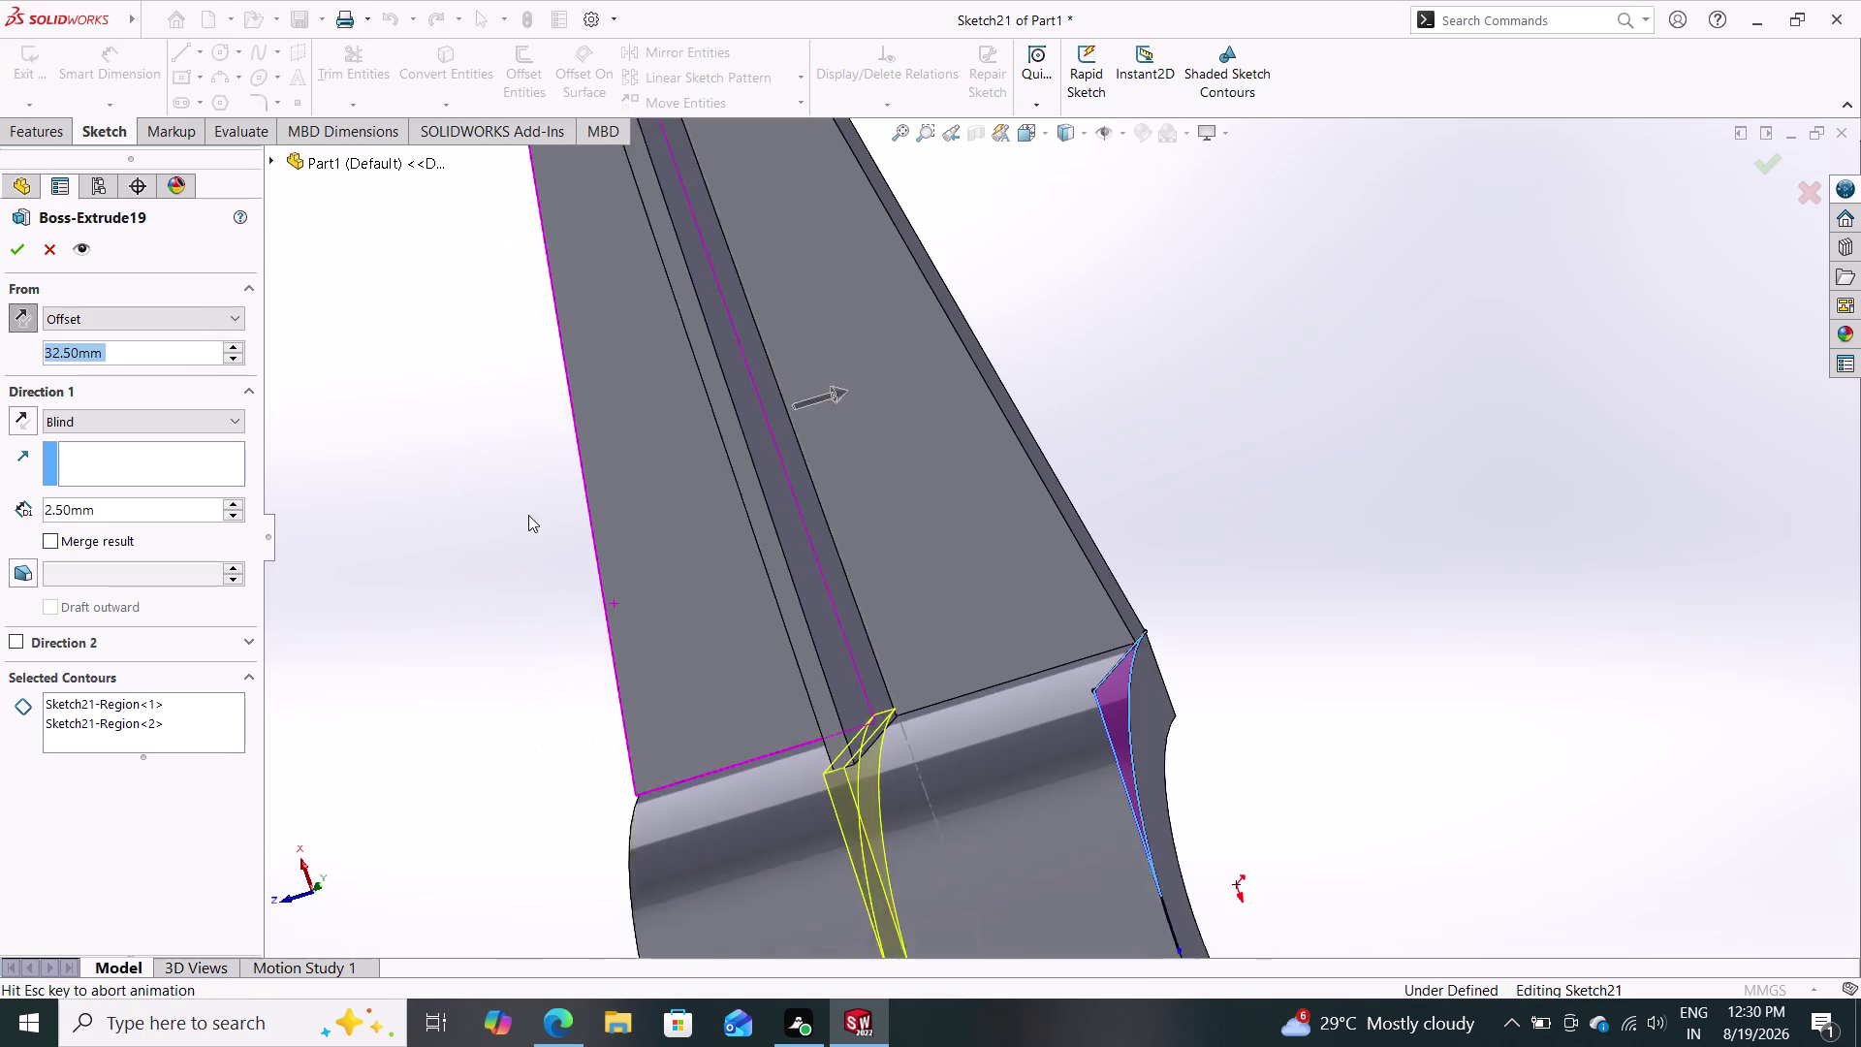
middle_drag(510, 522, 571, 495)
middle_drag(763, 495, 789, 506)
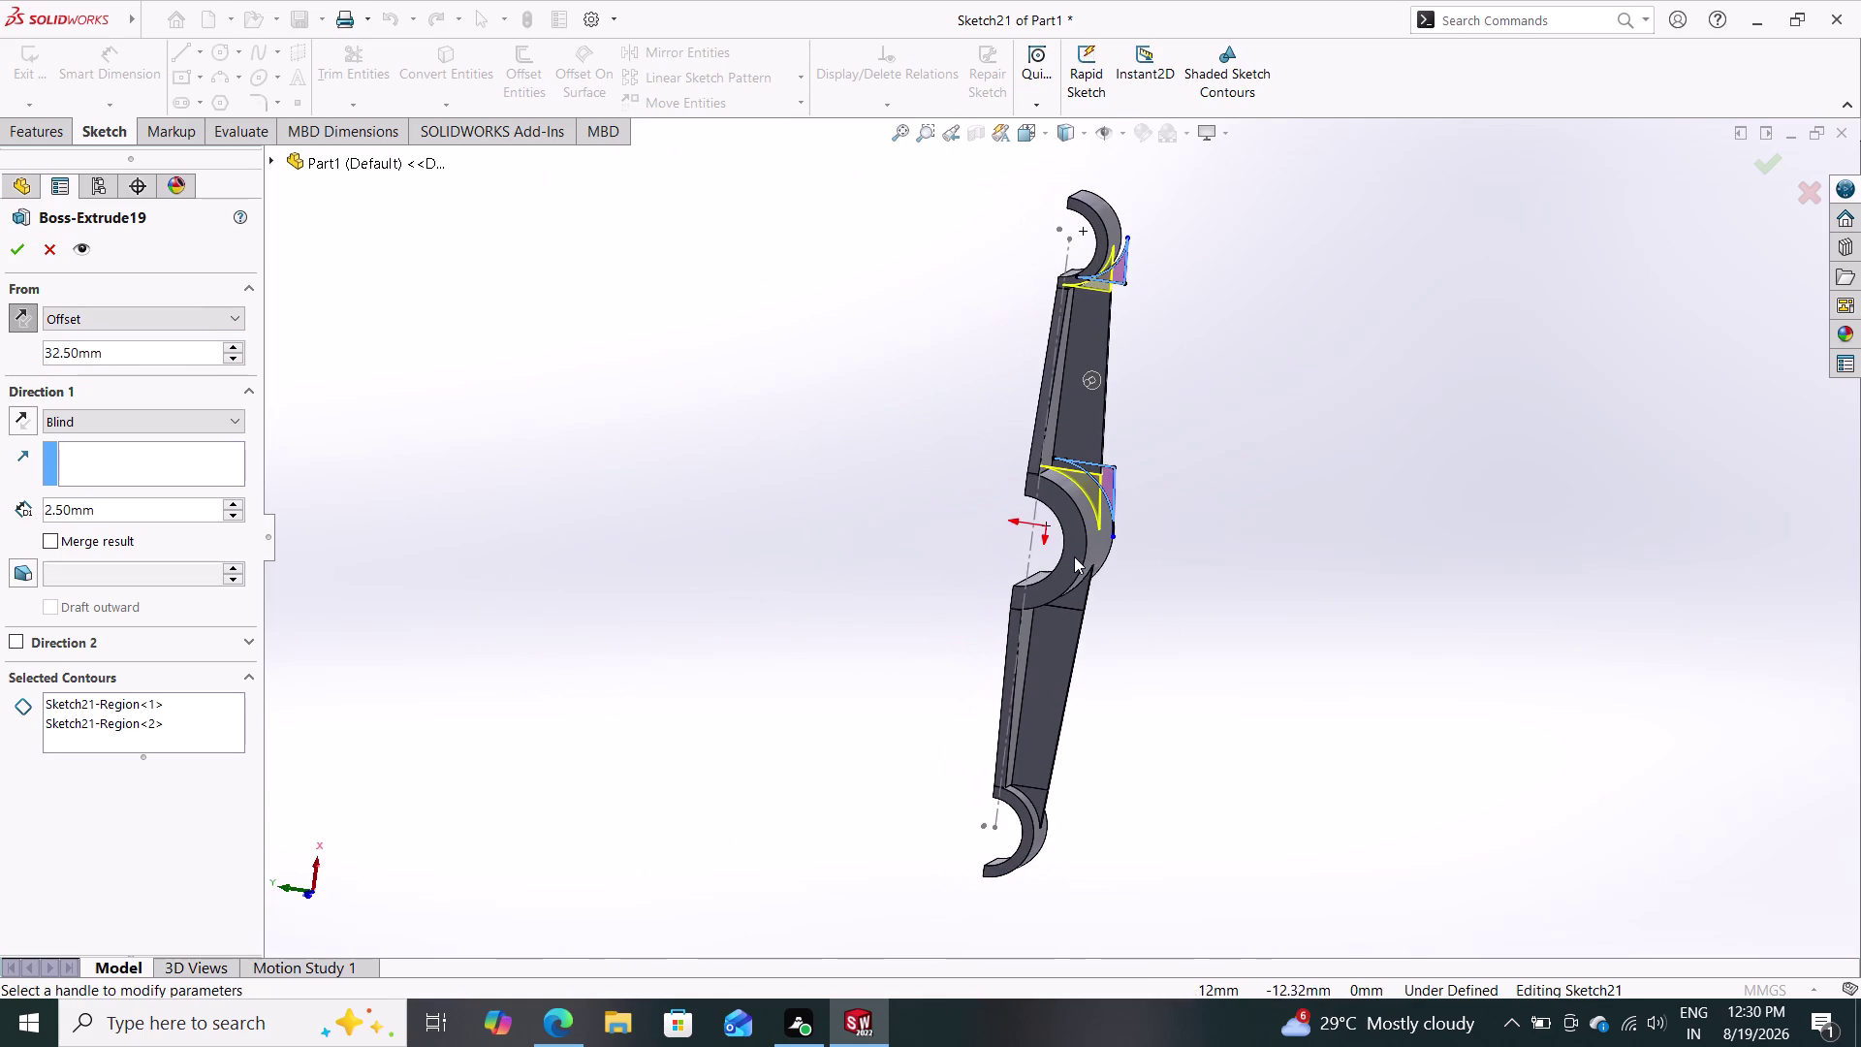
middle_drag(1320, 651, 1055, 657)
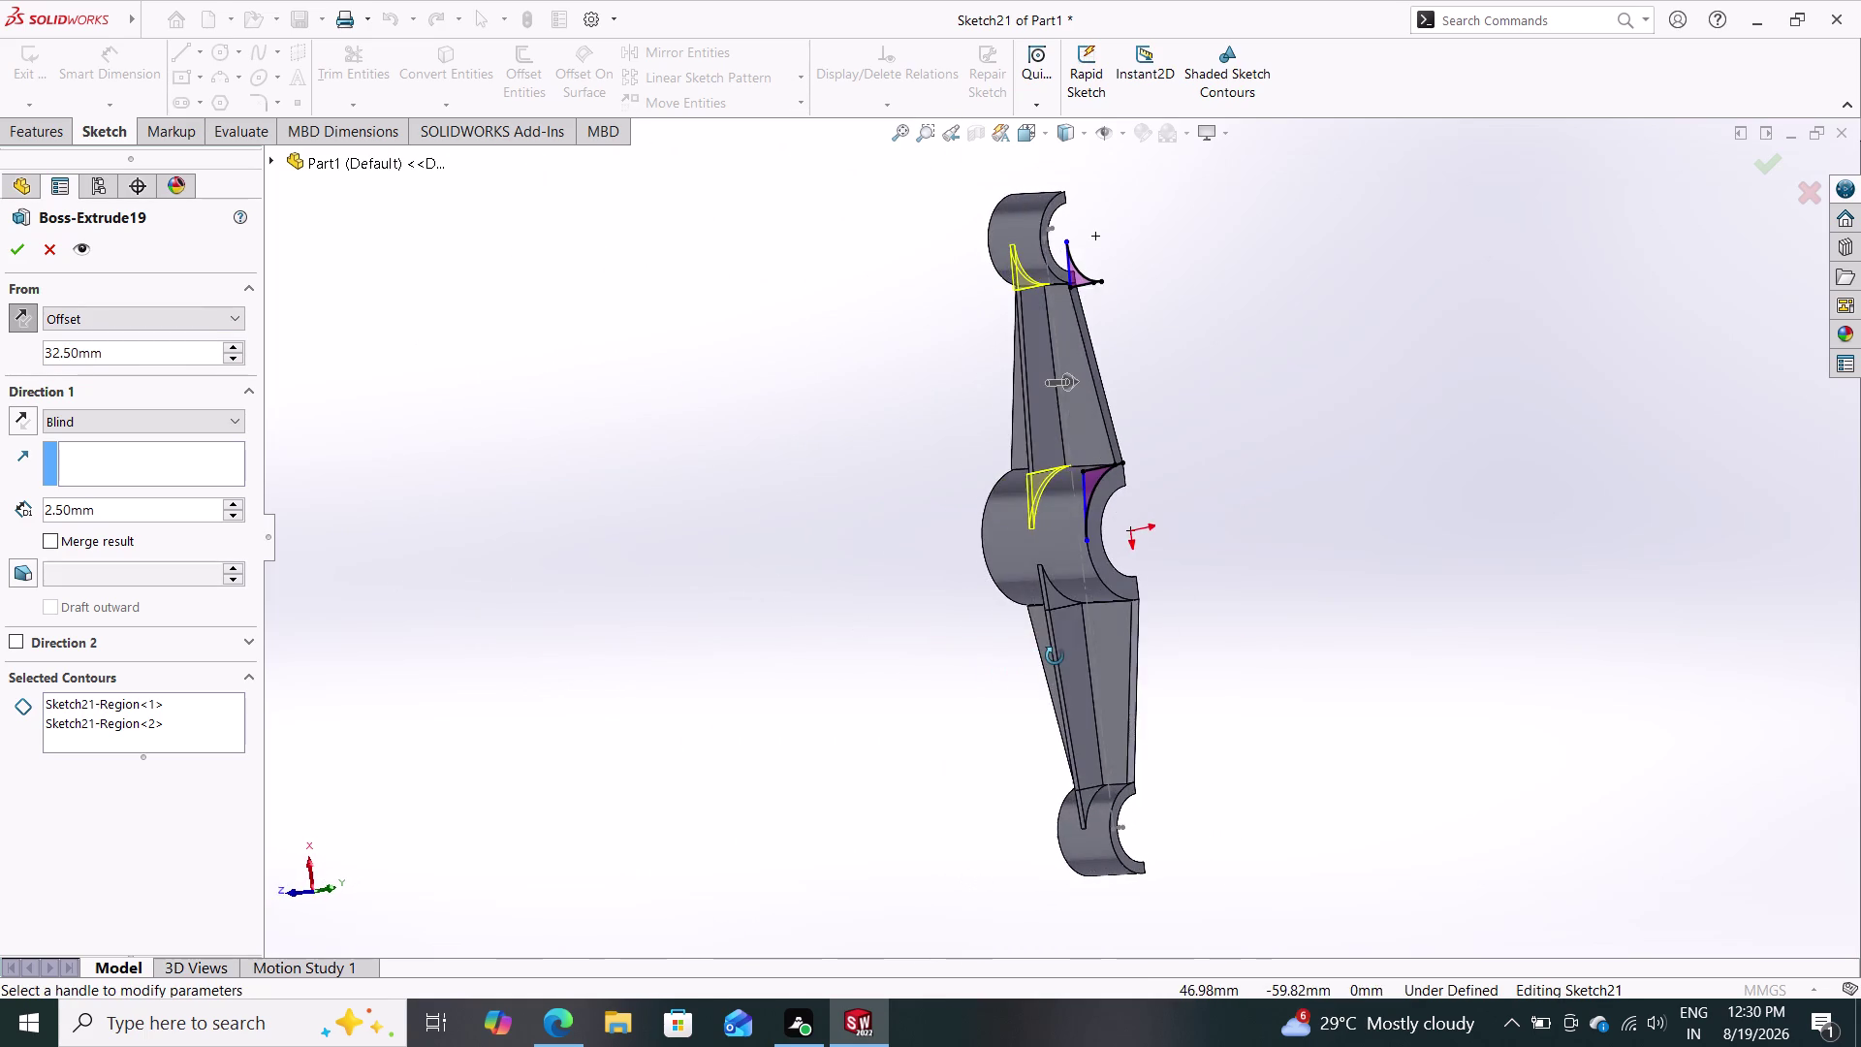
middle_drag(1055, 656, 1110, 718)
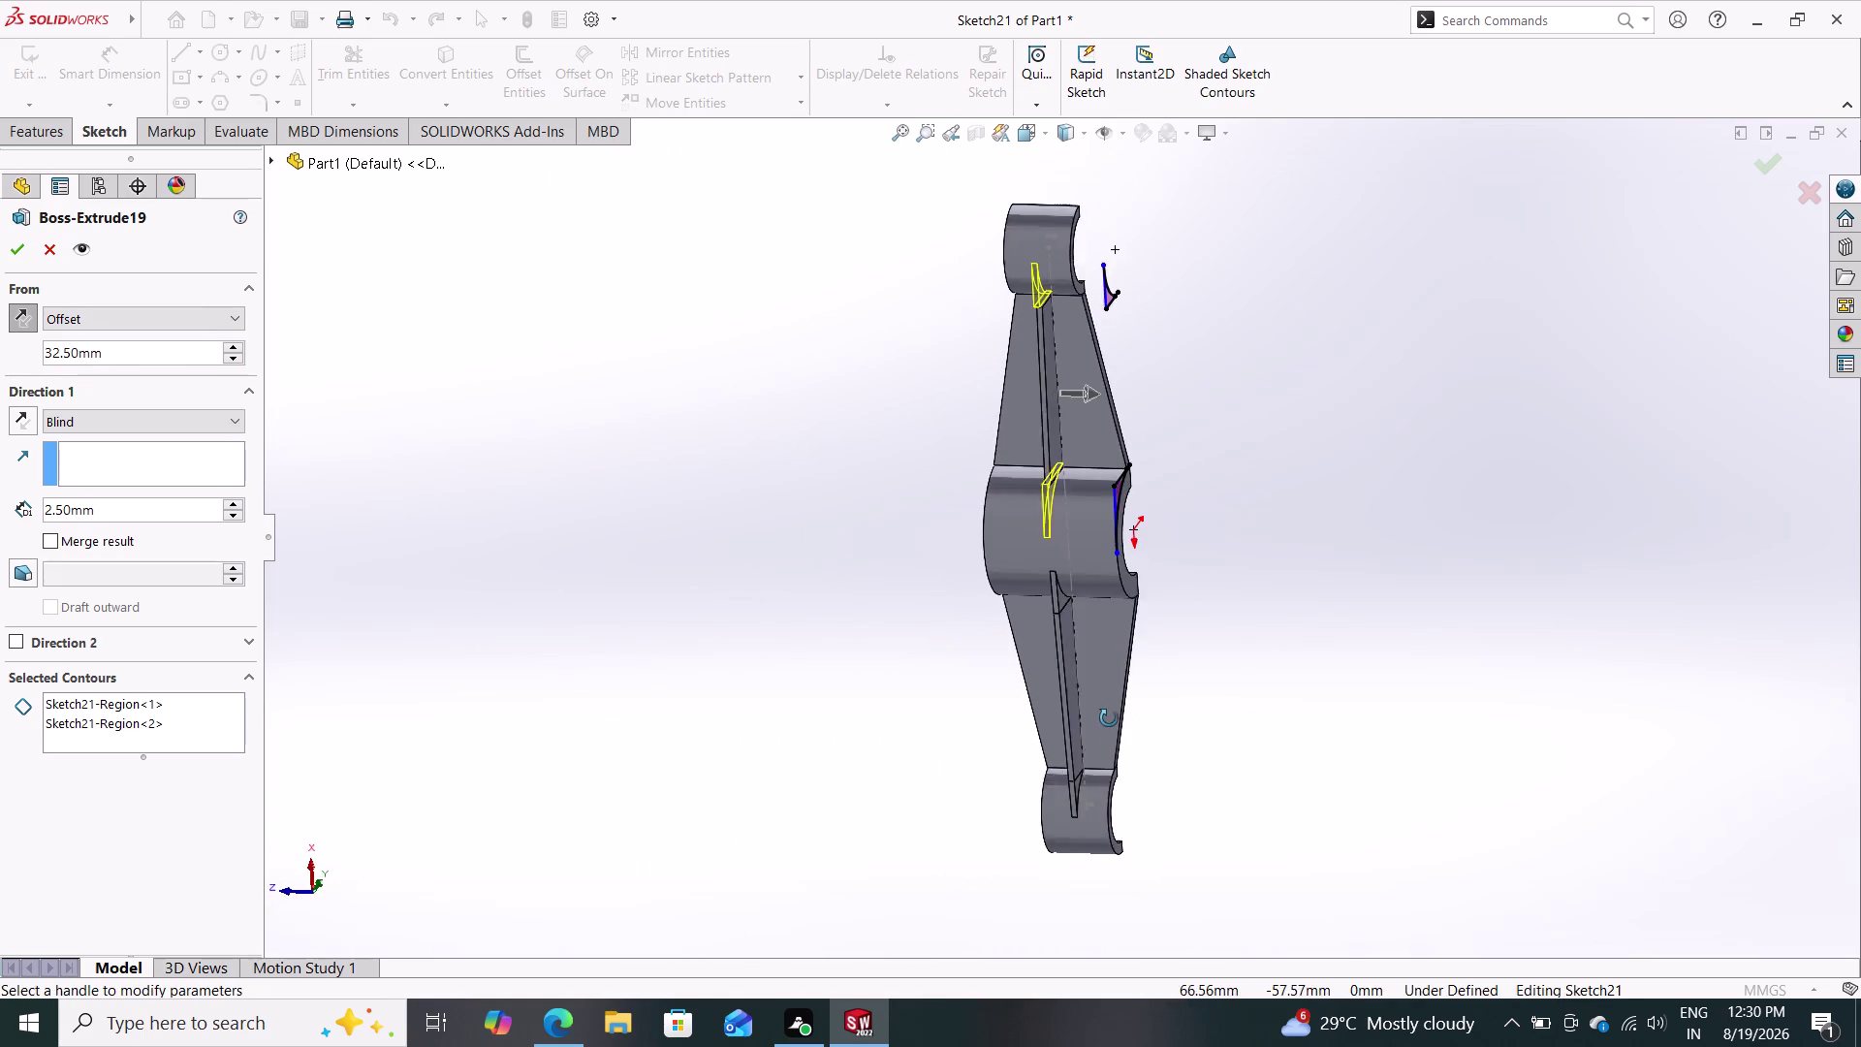
middle_drag(1110, 719, 1136, 662)
scroll(down, 3)
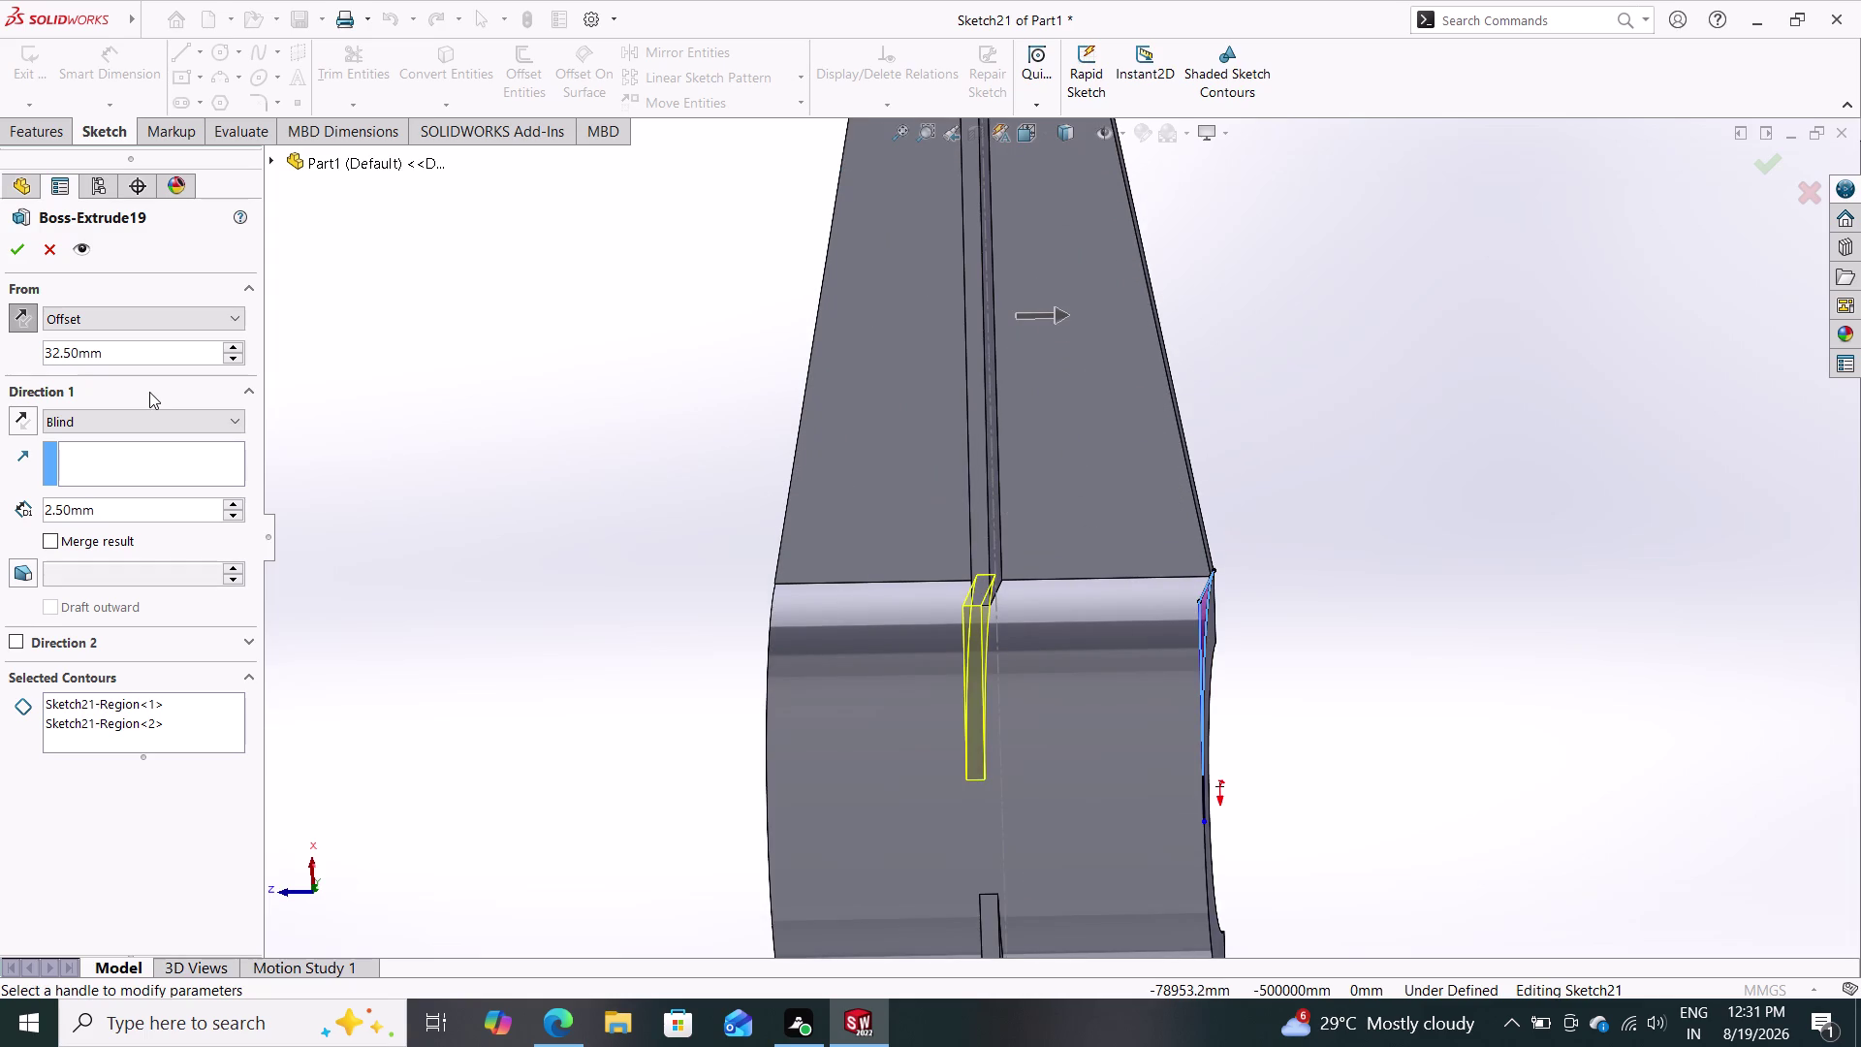
Step the start offset through 30 and 31 mm, ending at 32 mm.
click(119, 346)
drag(118, 346, 7, 354)
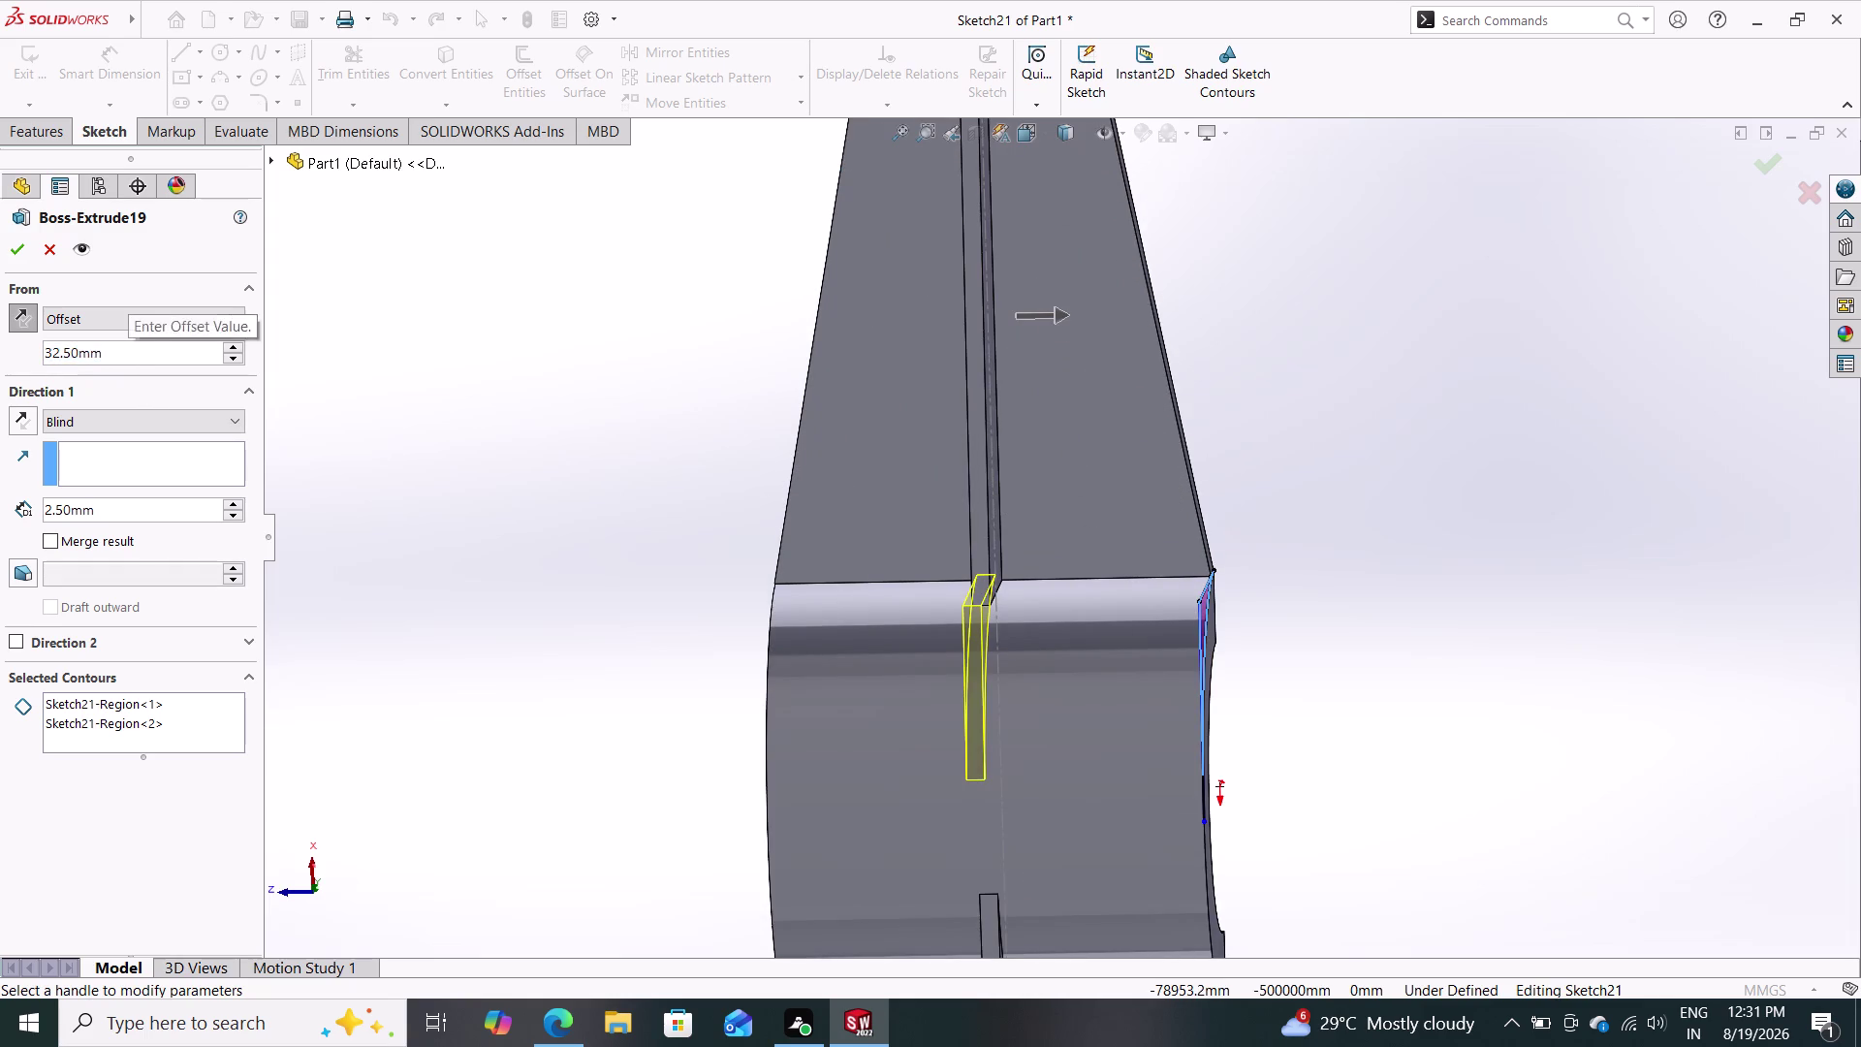
drag(7, 353, 0, 351)
text(30)
key(Return)
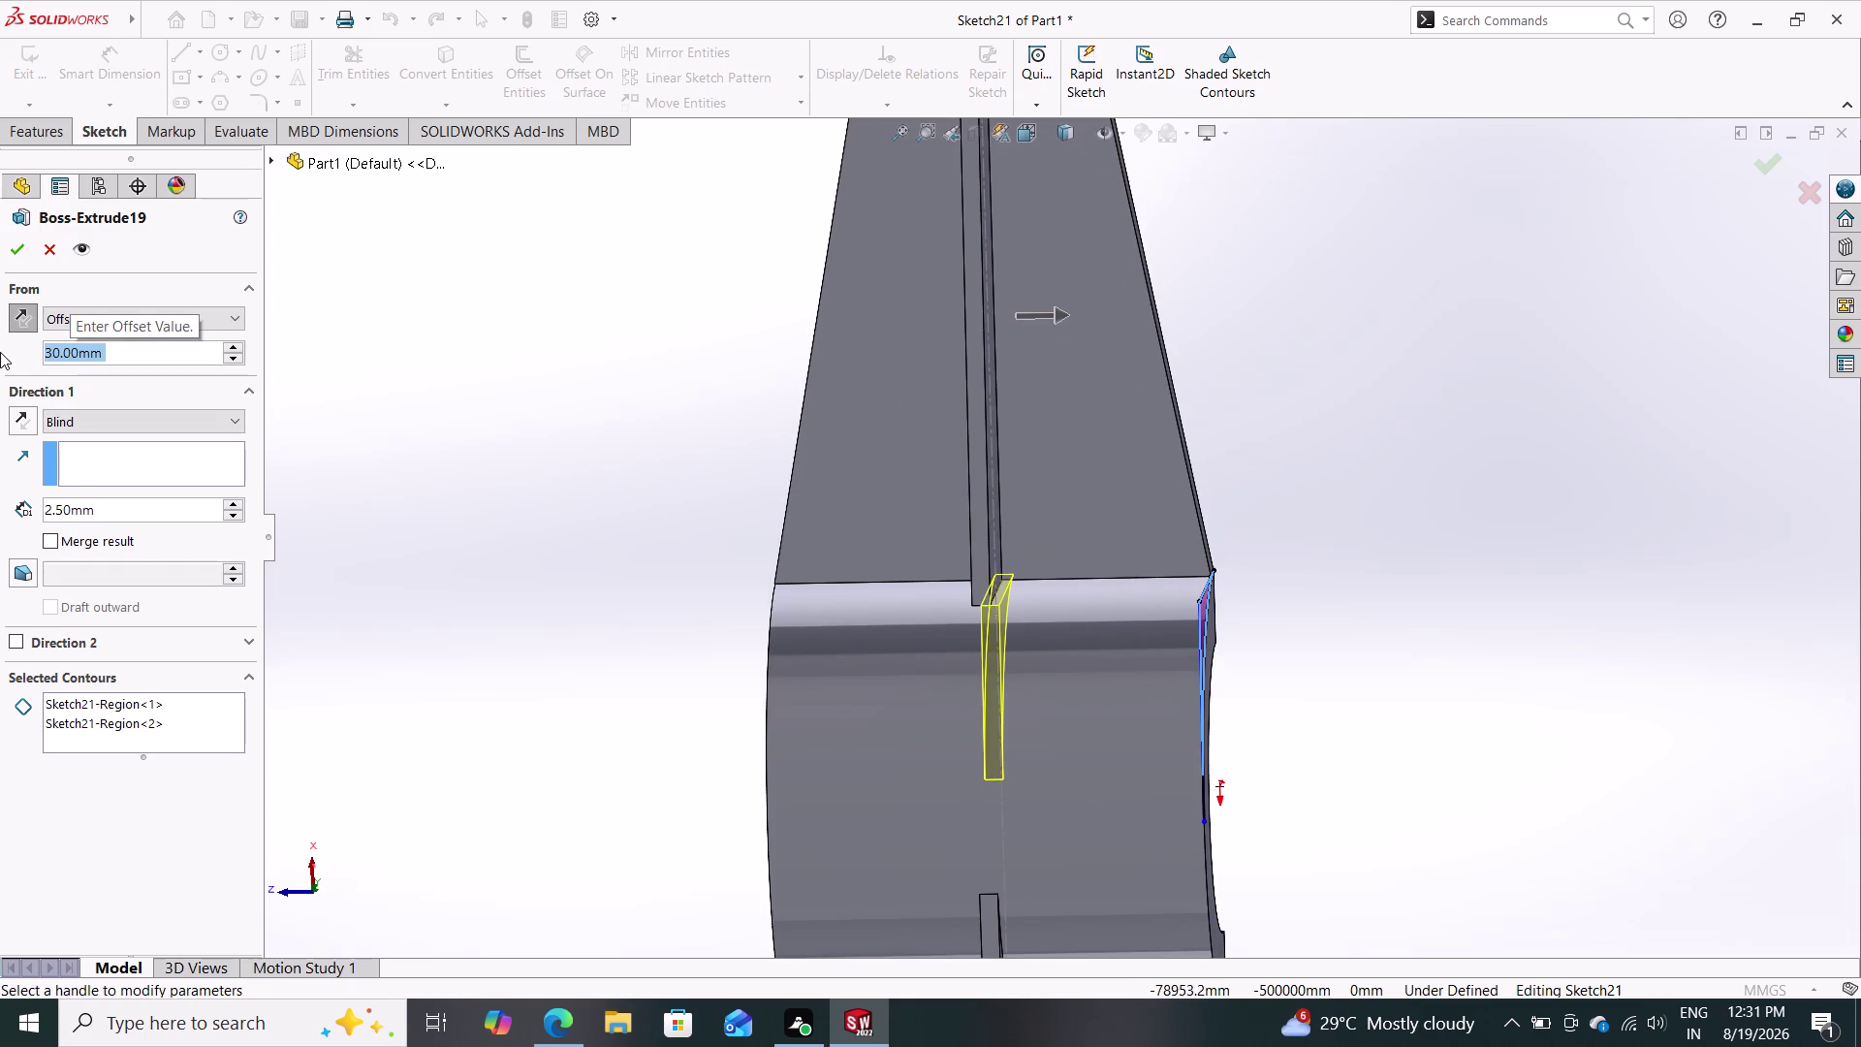
text(31)
key(Return)
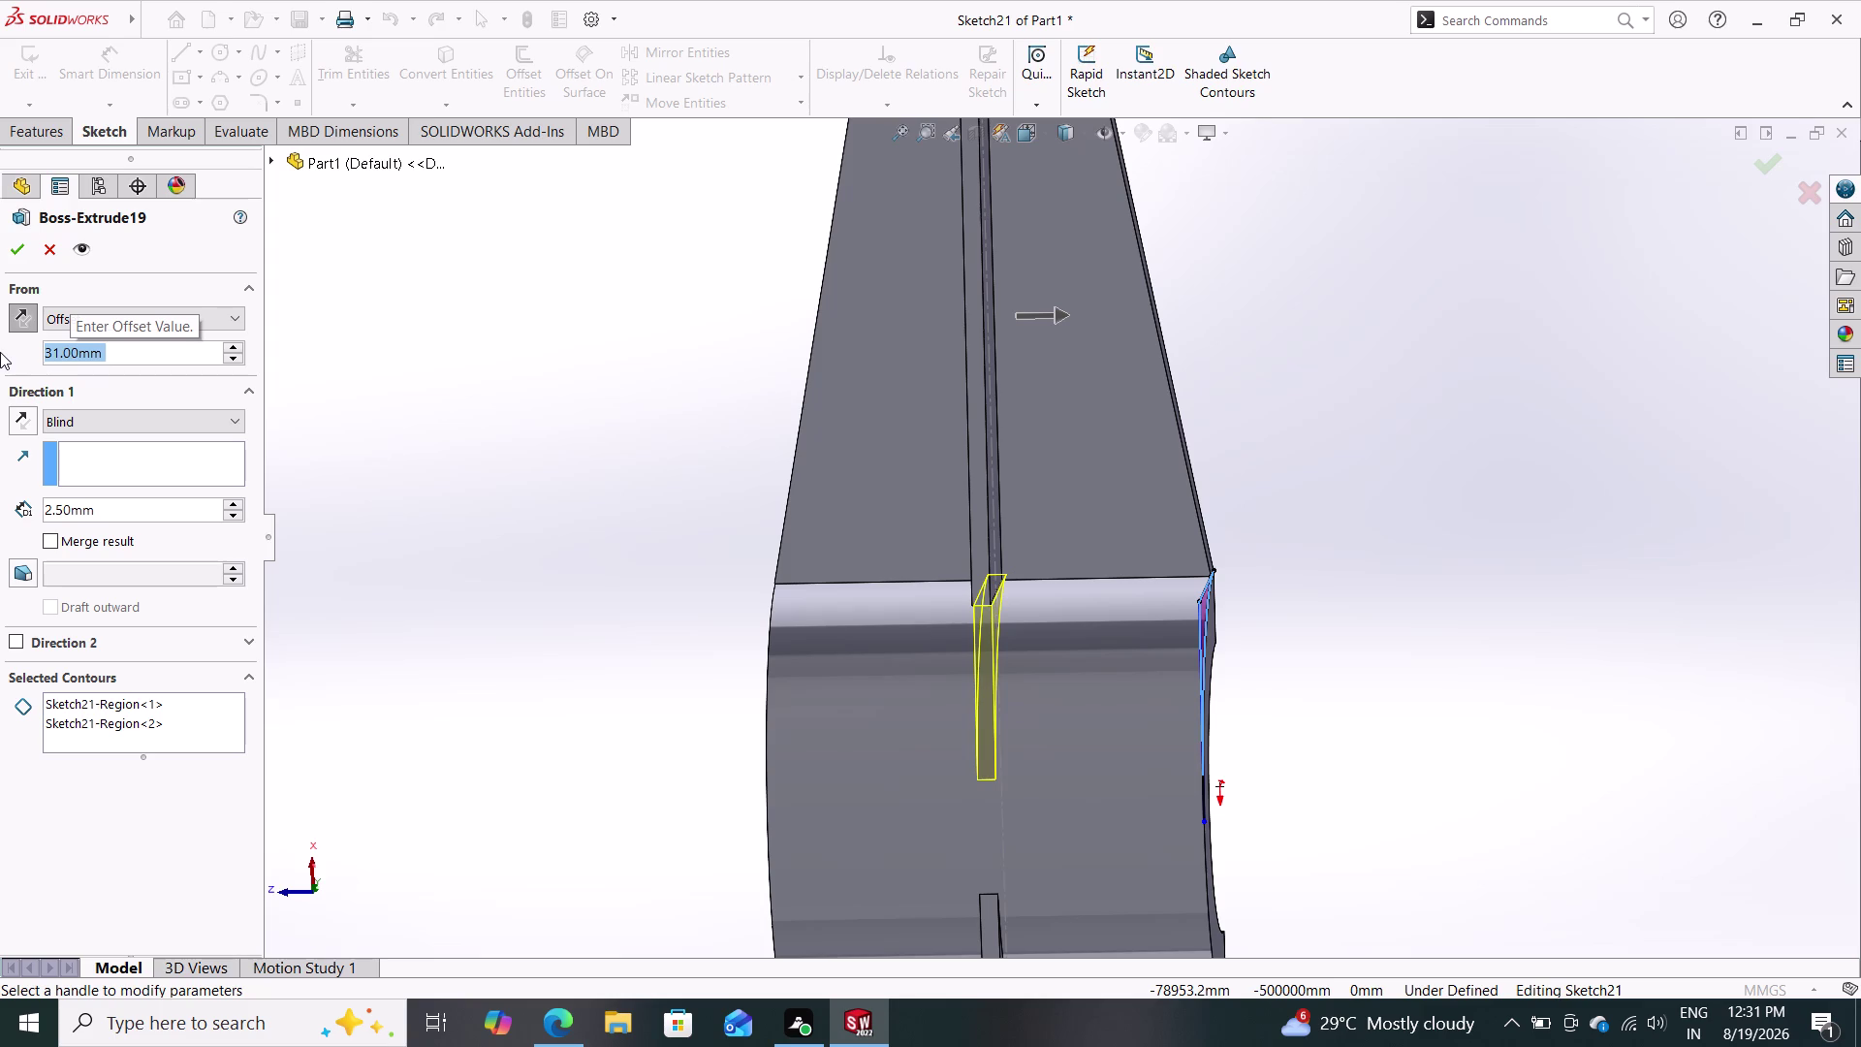
text(32)
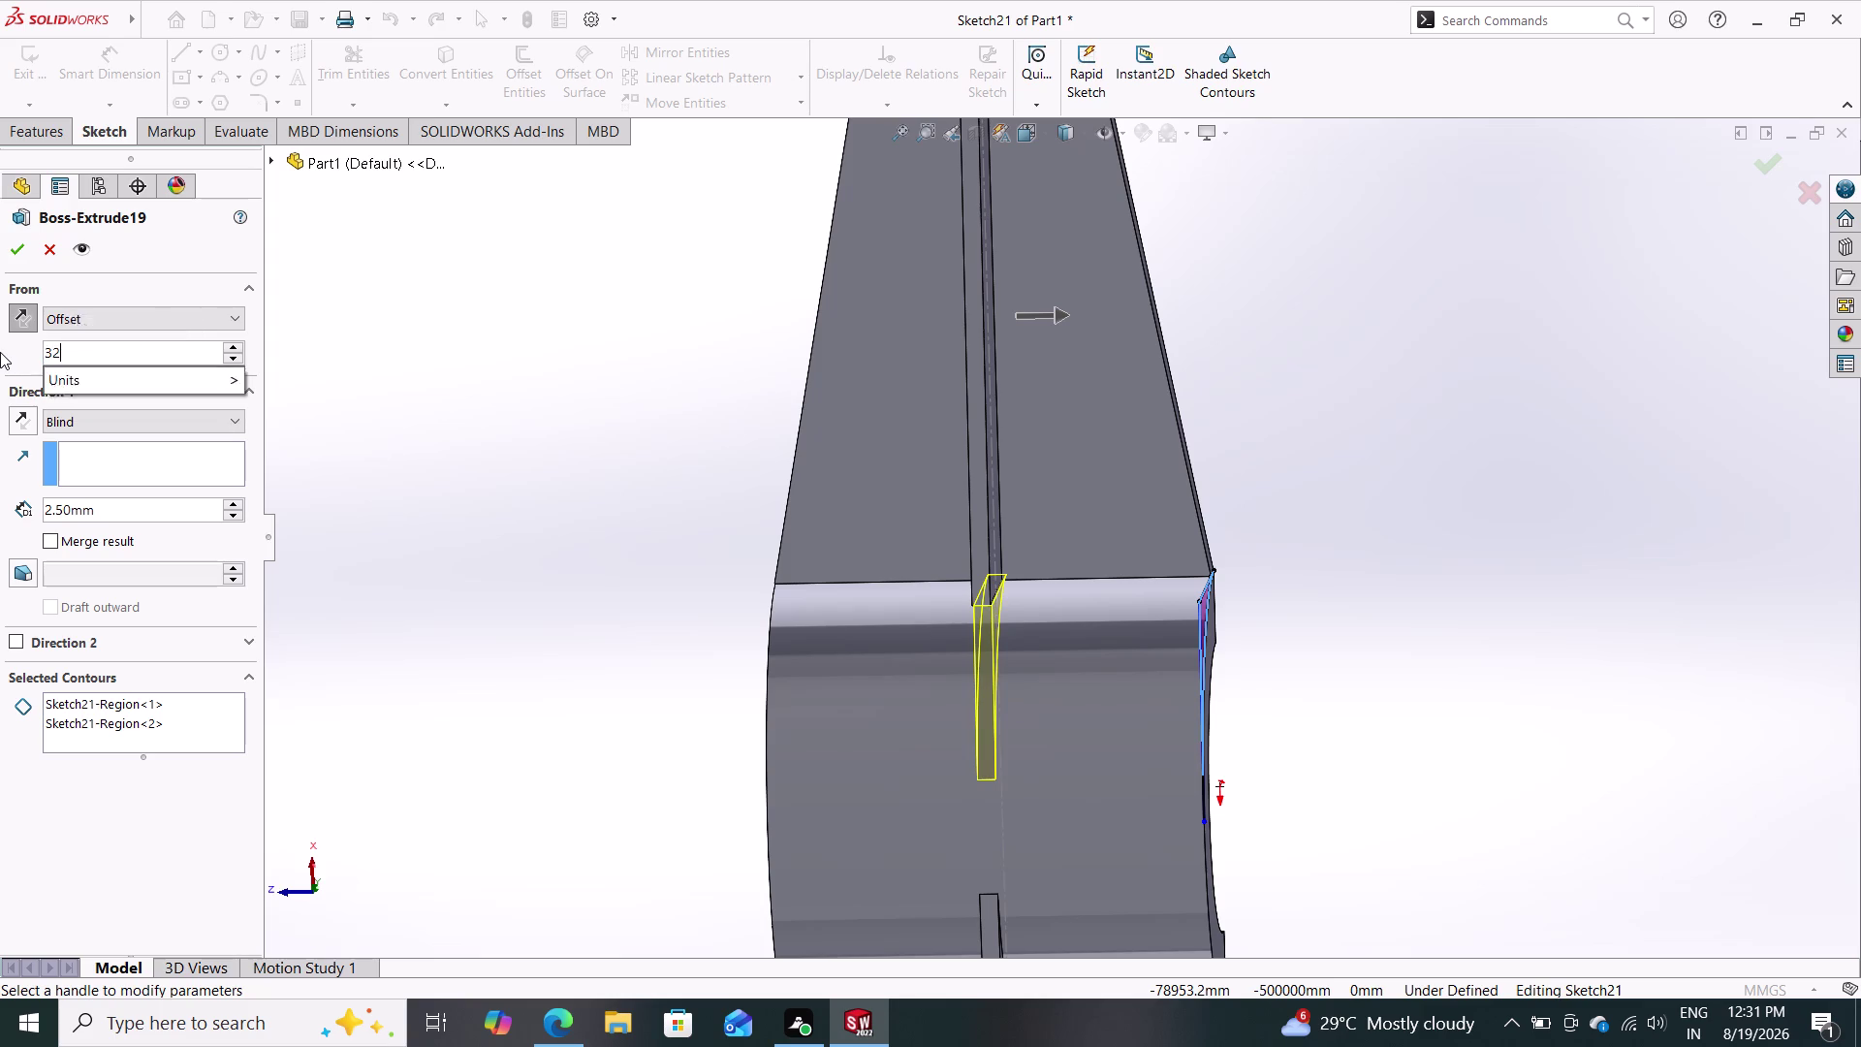
key(Return)
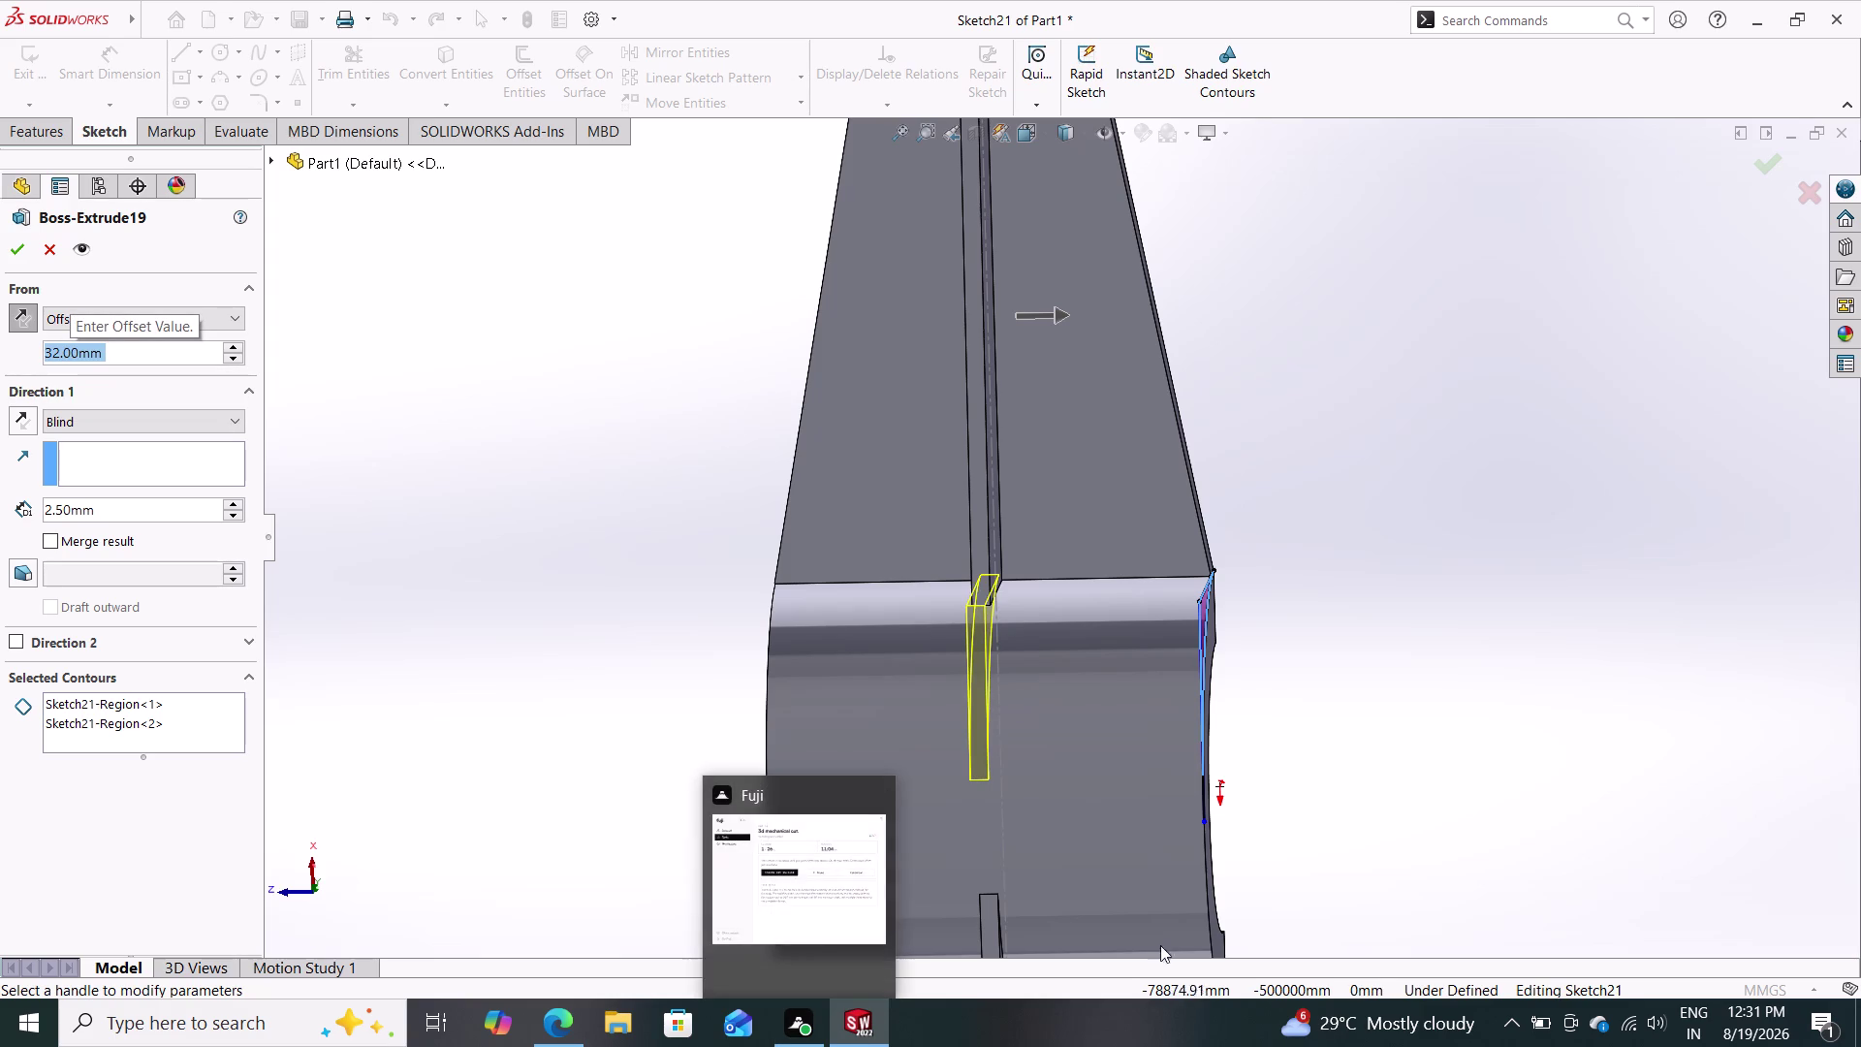
middle_drag(517, 597, 647, 610)
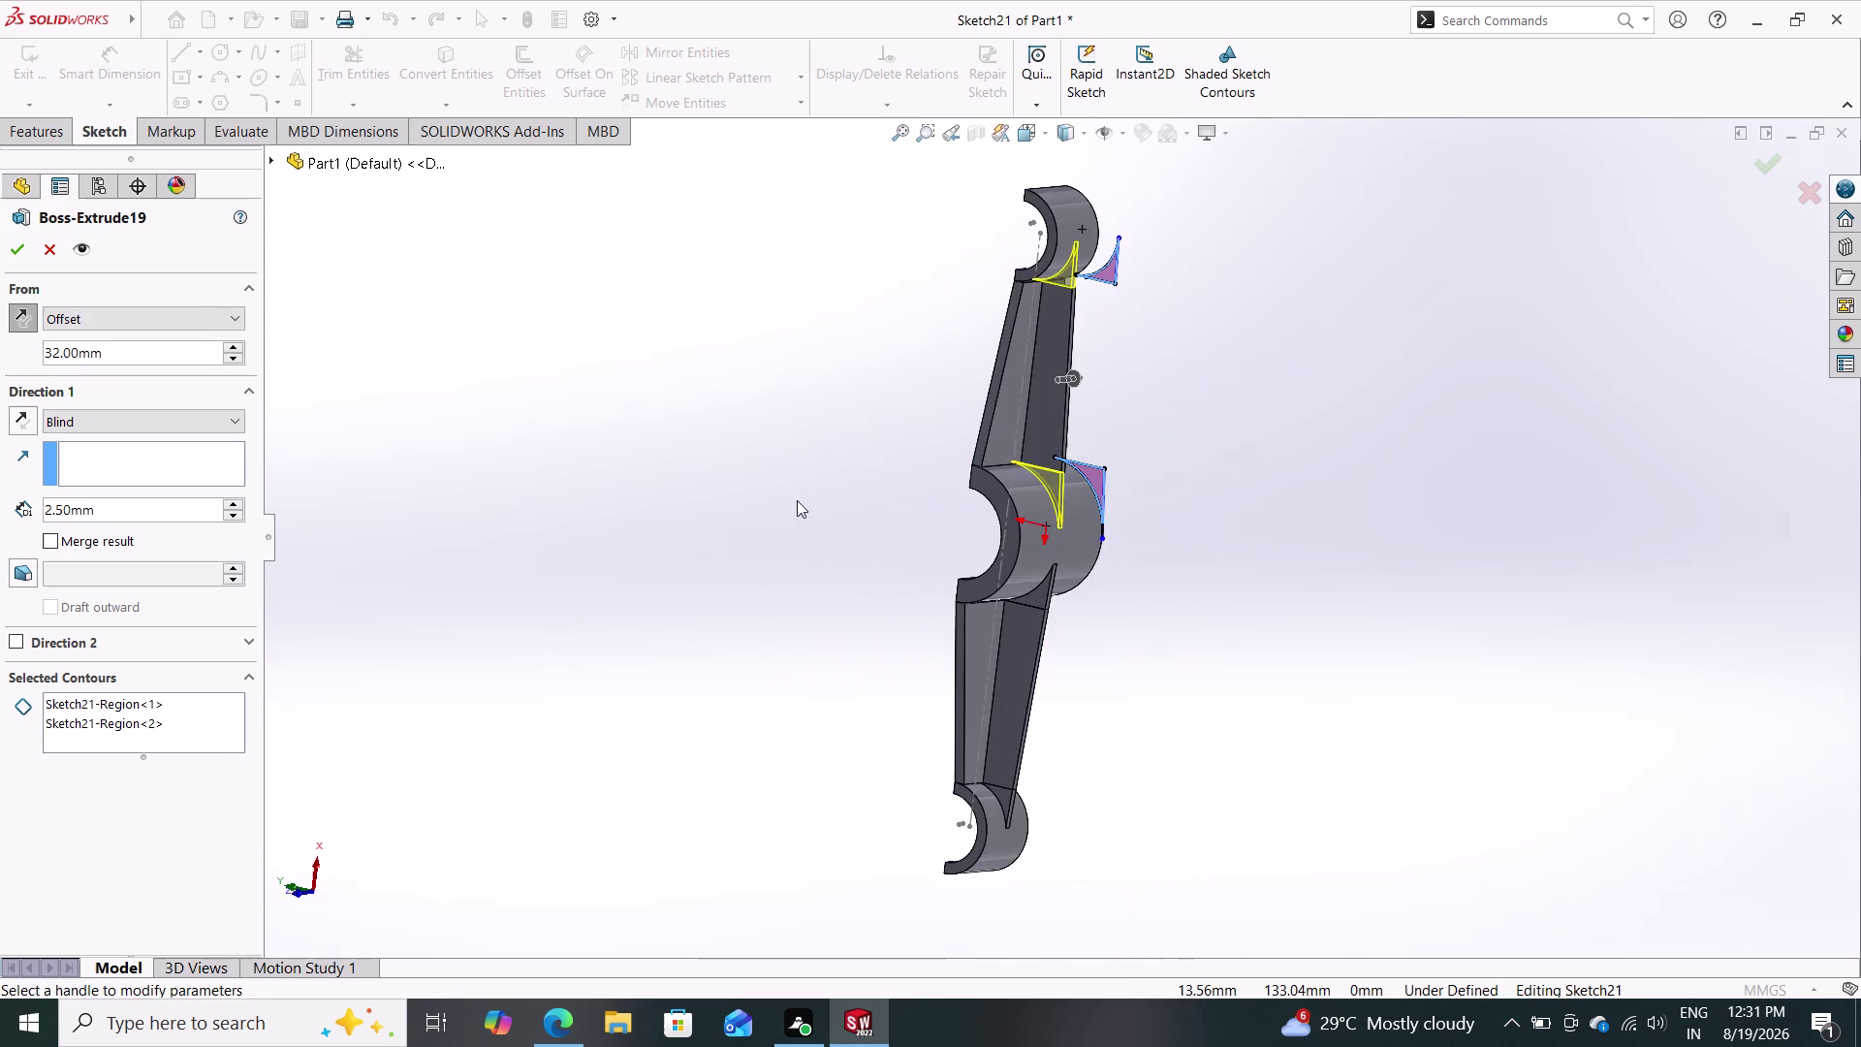
Orbit, pan and zoom to inspect the rib previews from angled and side views.
middle_drag(797, 500, 873, 367)
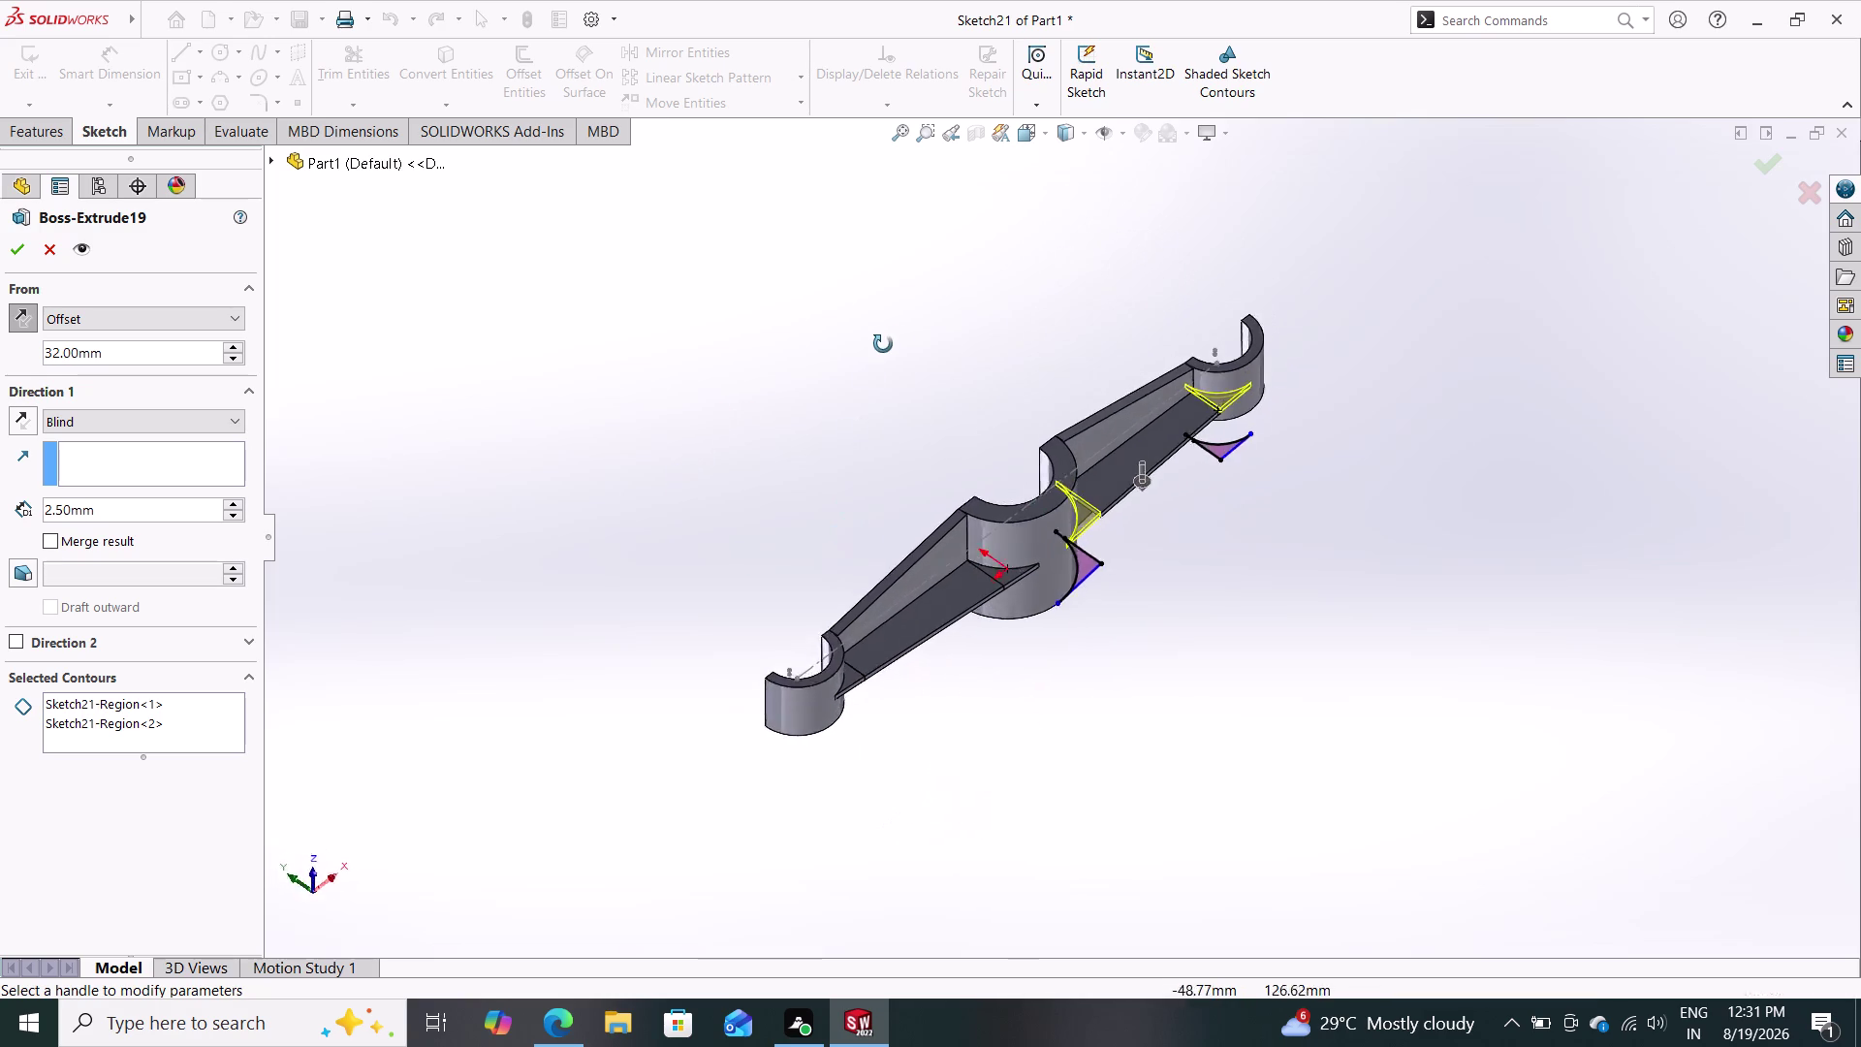
middle_drag(873, 367, 867, 360)
middle_drag(866, 427, 819, 299)
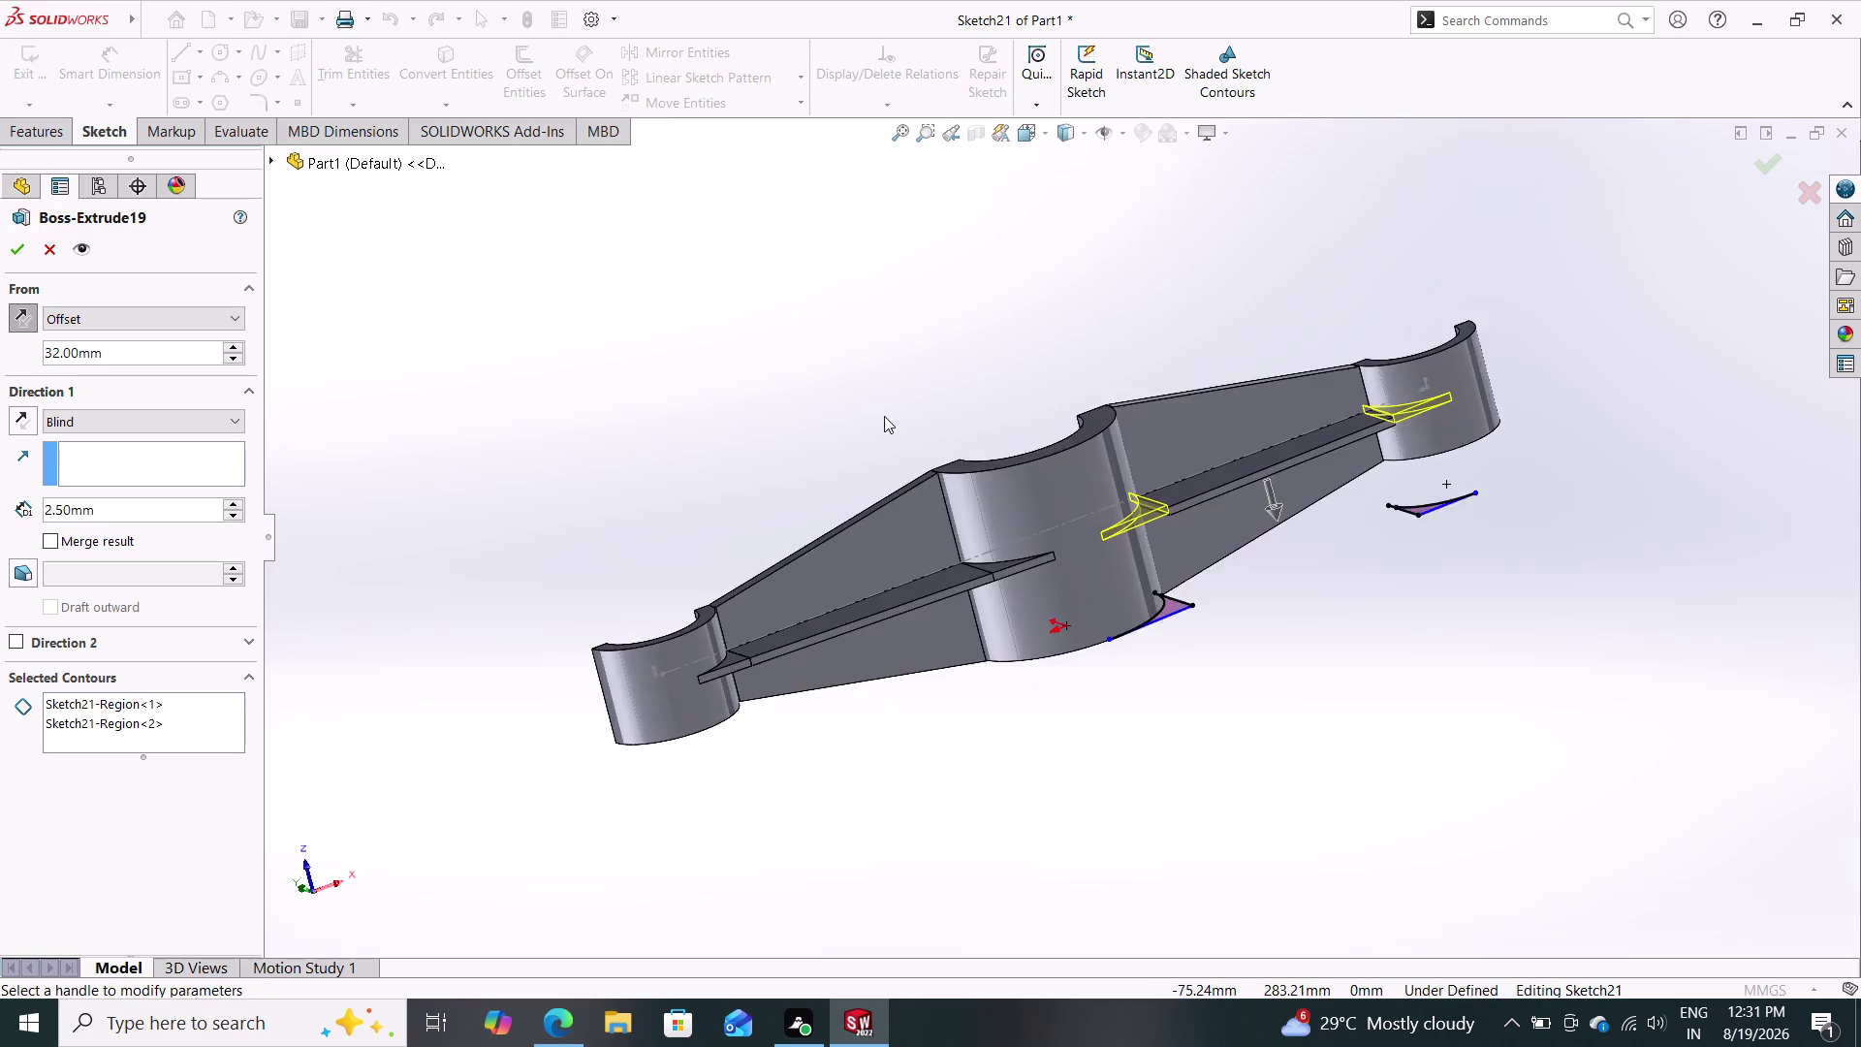
middle_drag(885, 417, 824, 225)
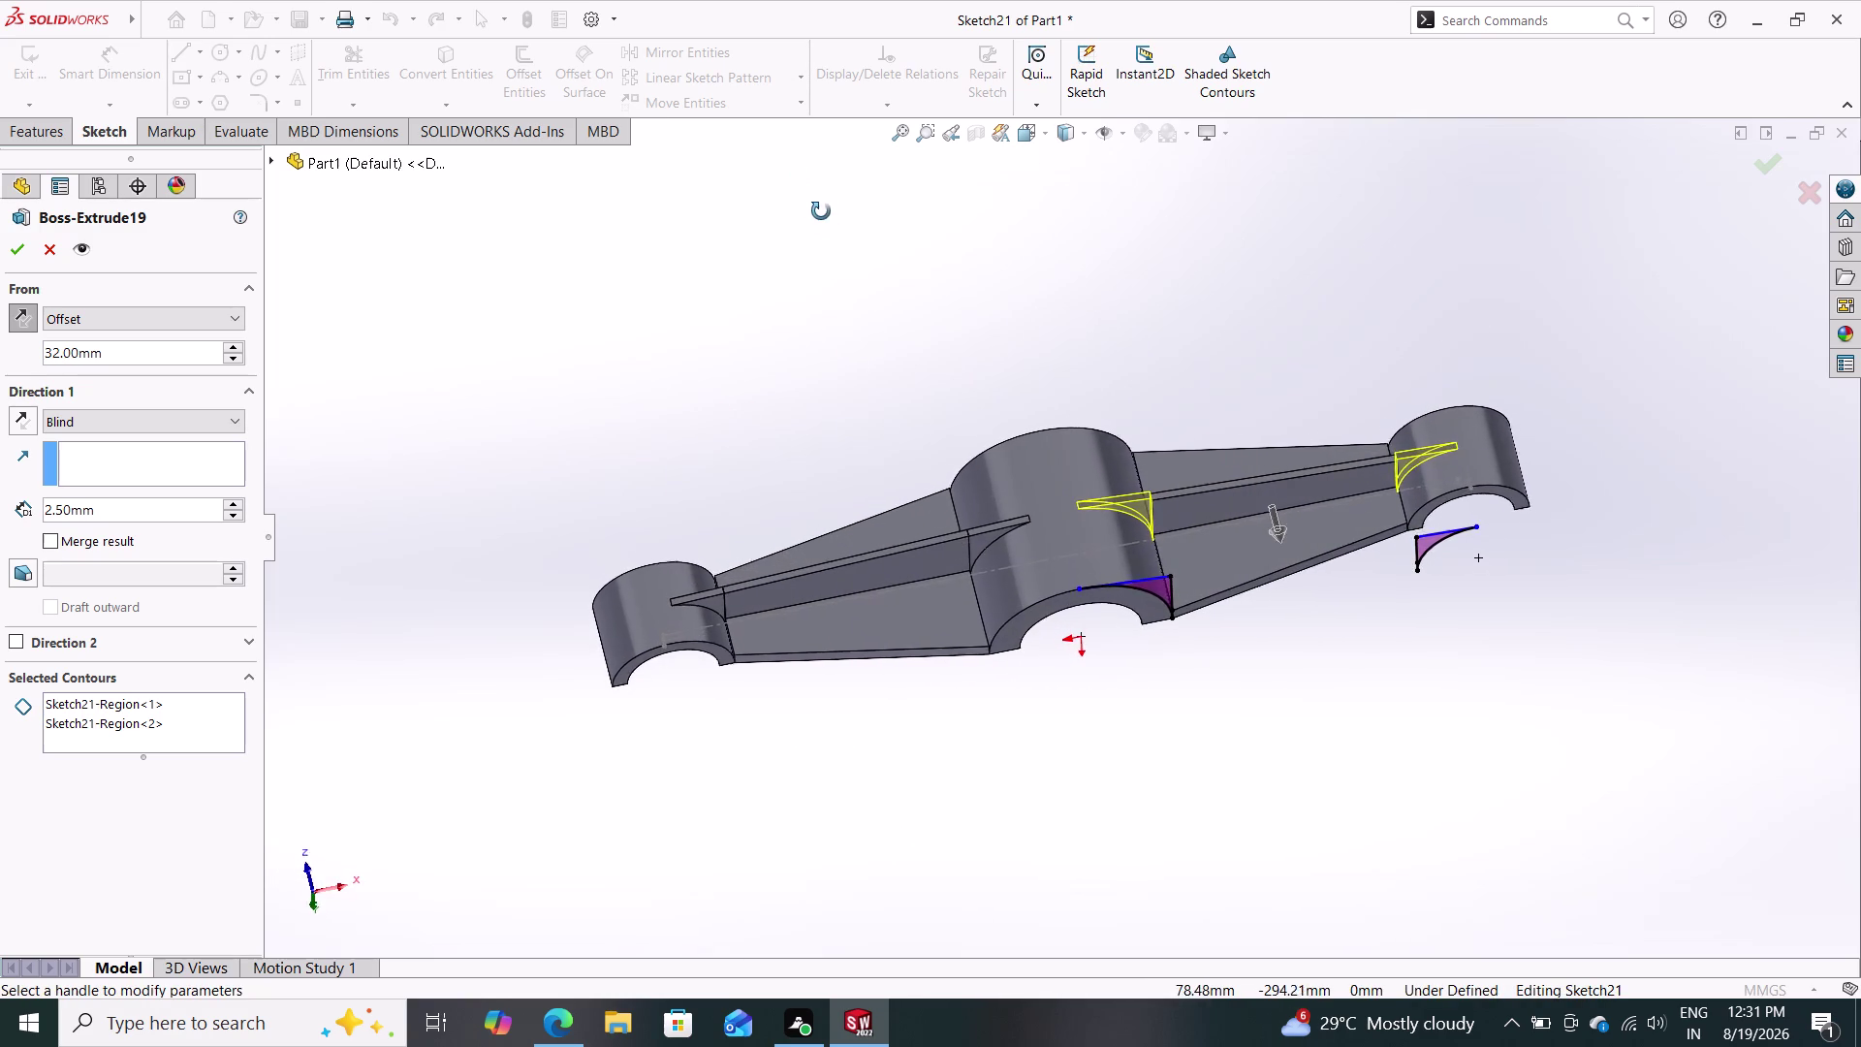
middle_drag(824, 225, 810, 161)
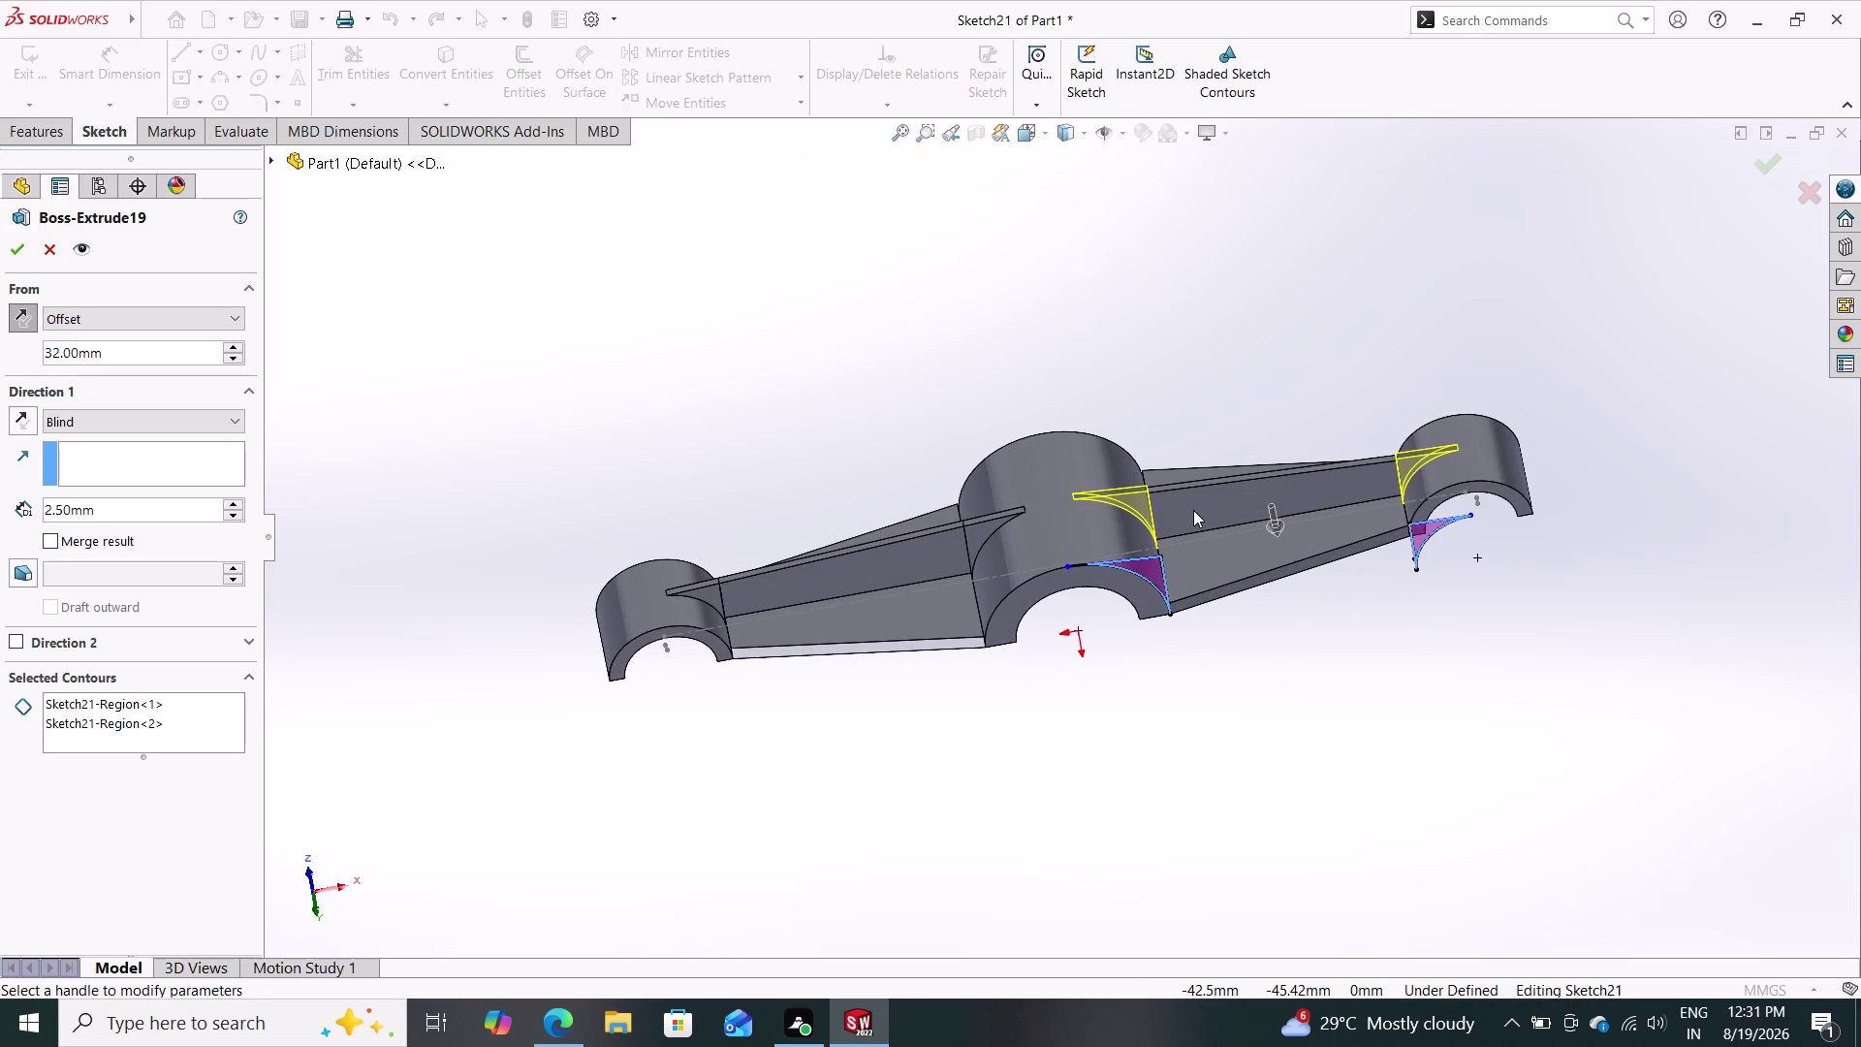
scroll(down, 3)
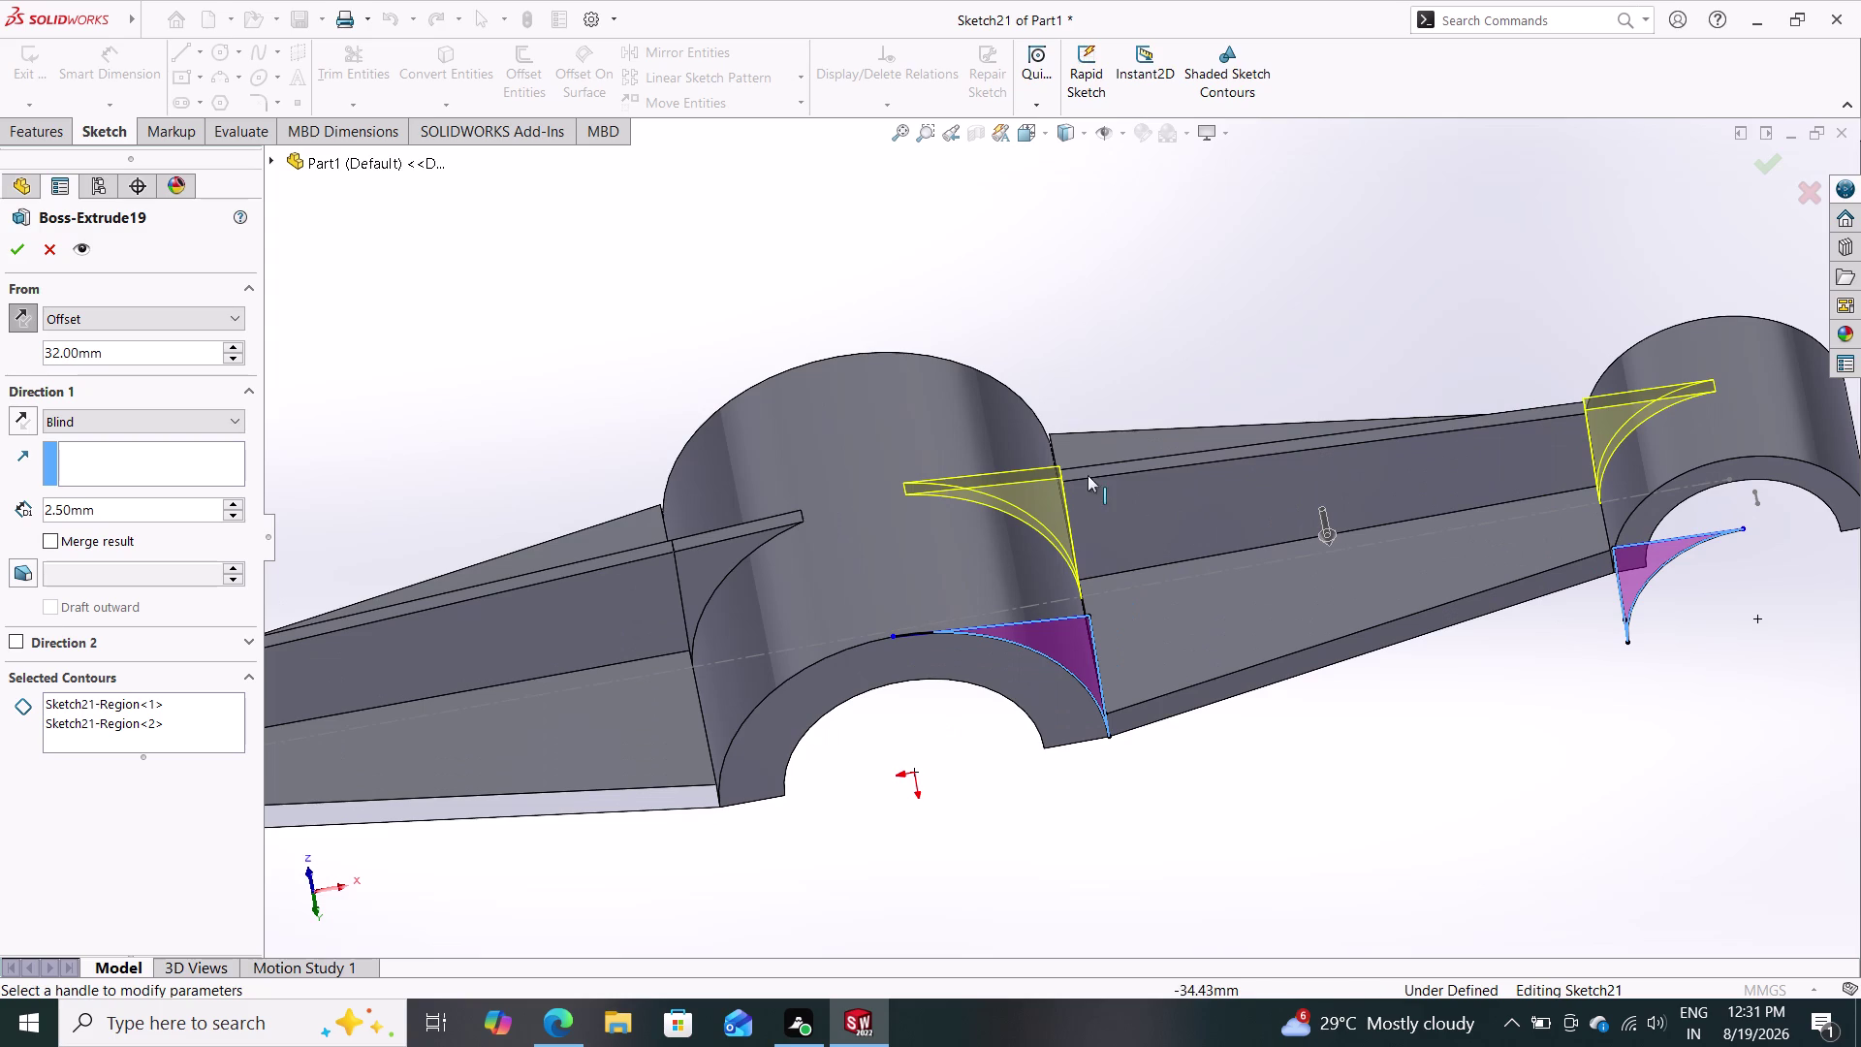
middle_drag(1123, 350, 1123, 368)
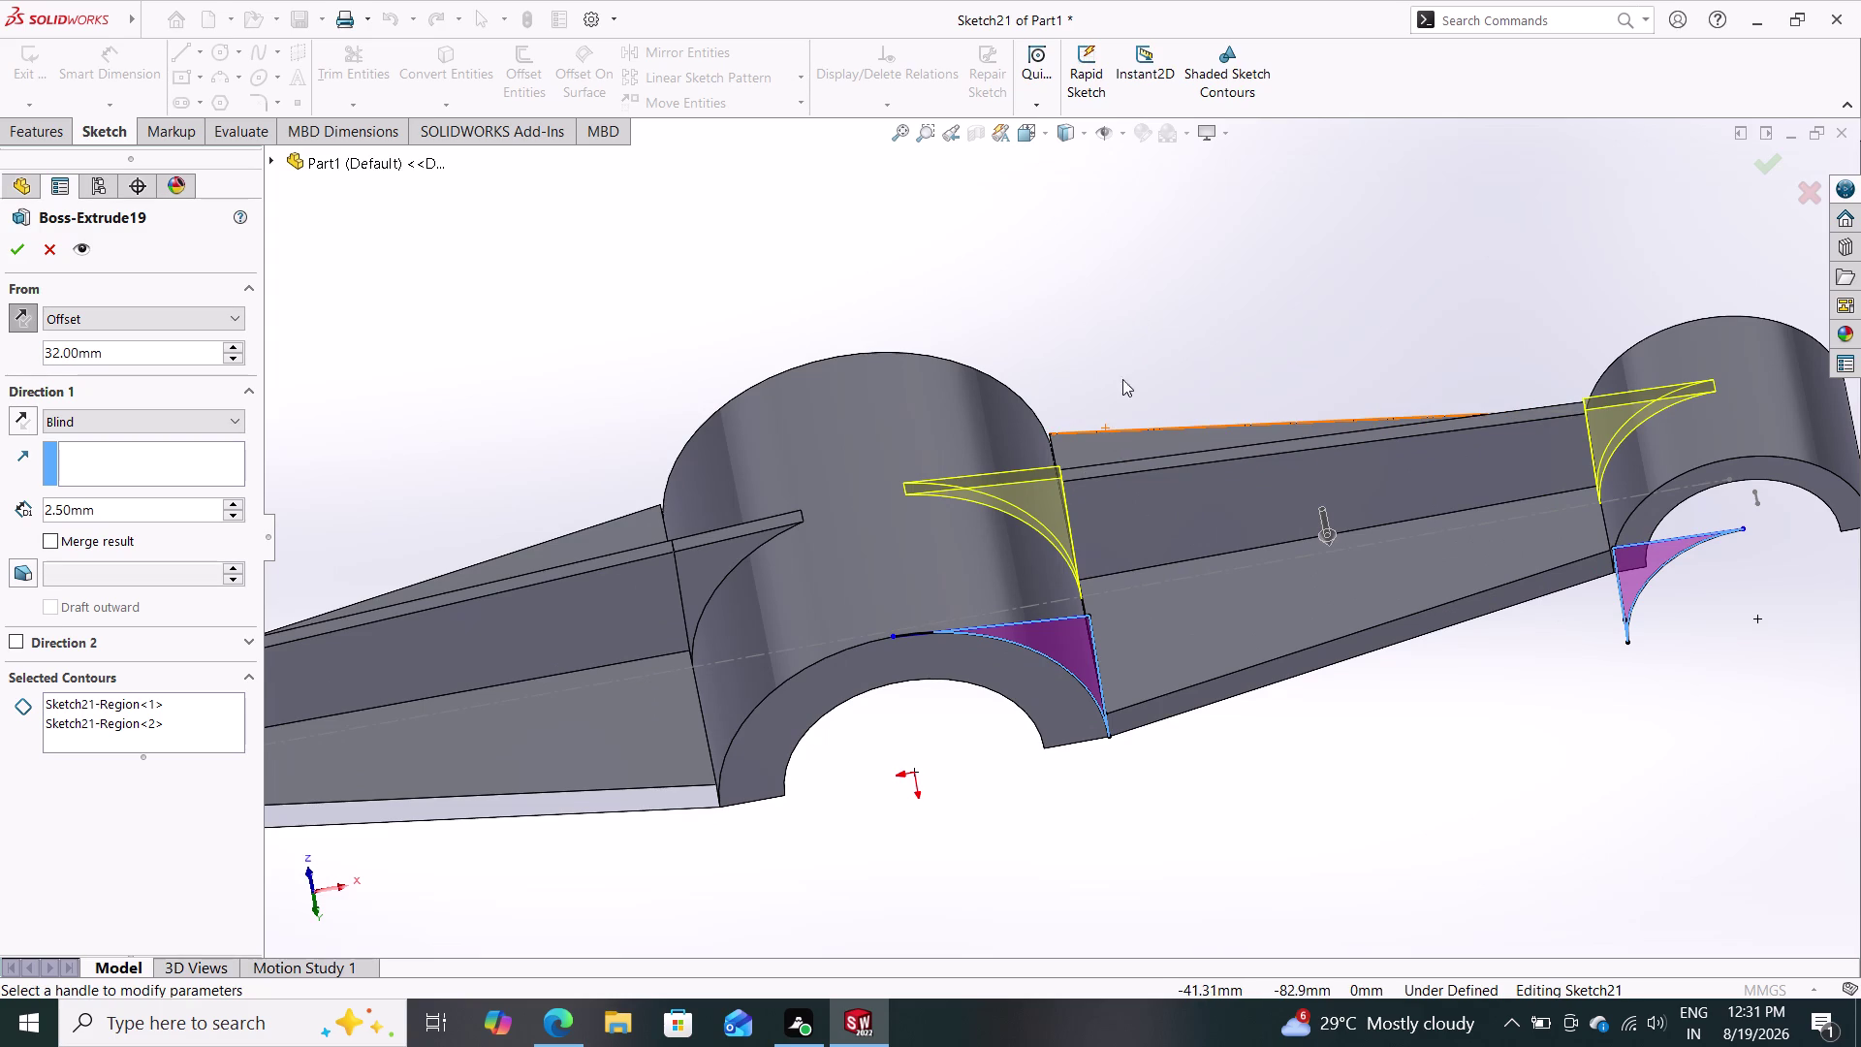
middle_drag(1122, 368, 1125, 439)
scroll(down, 3)
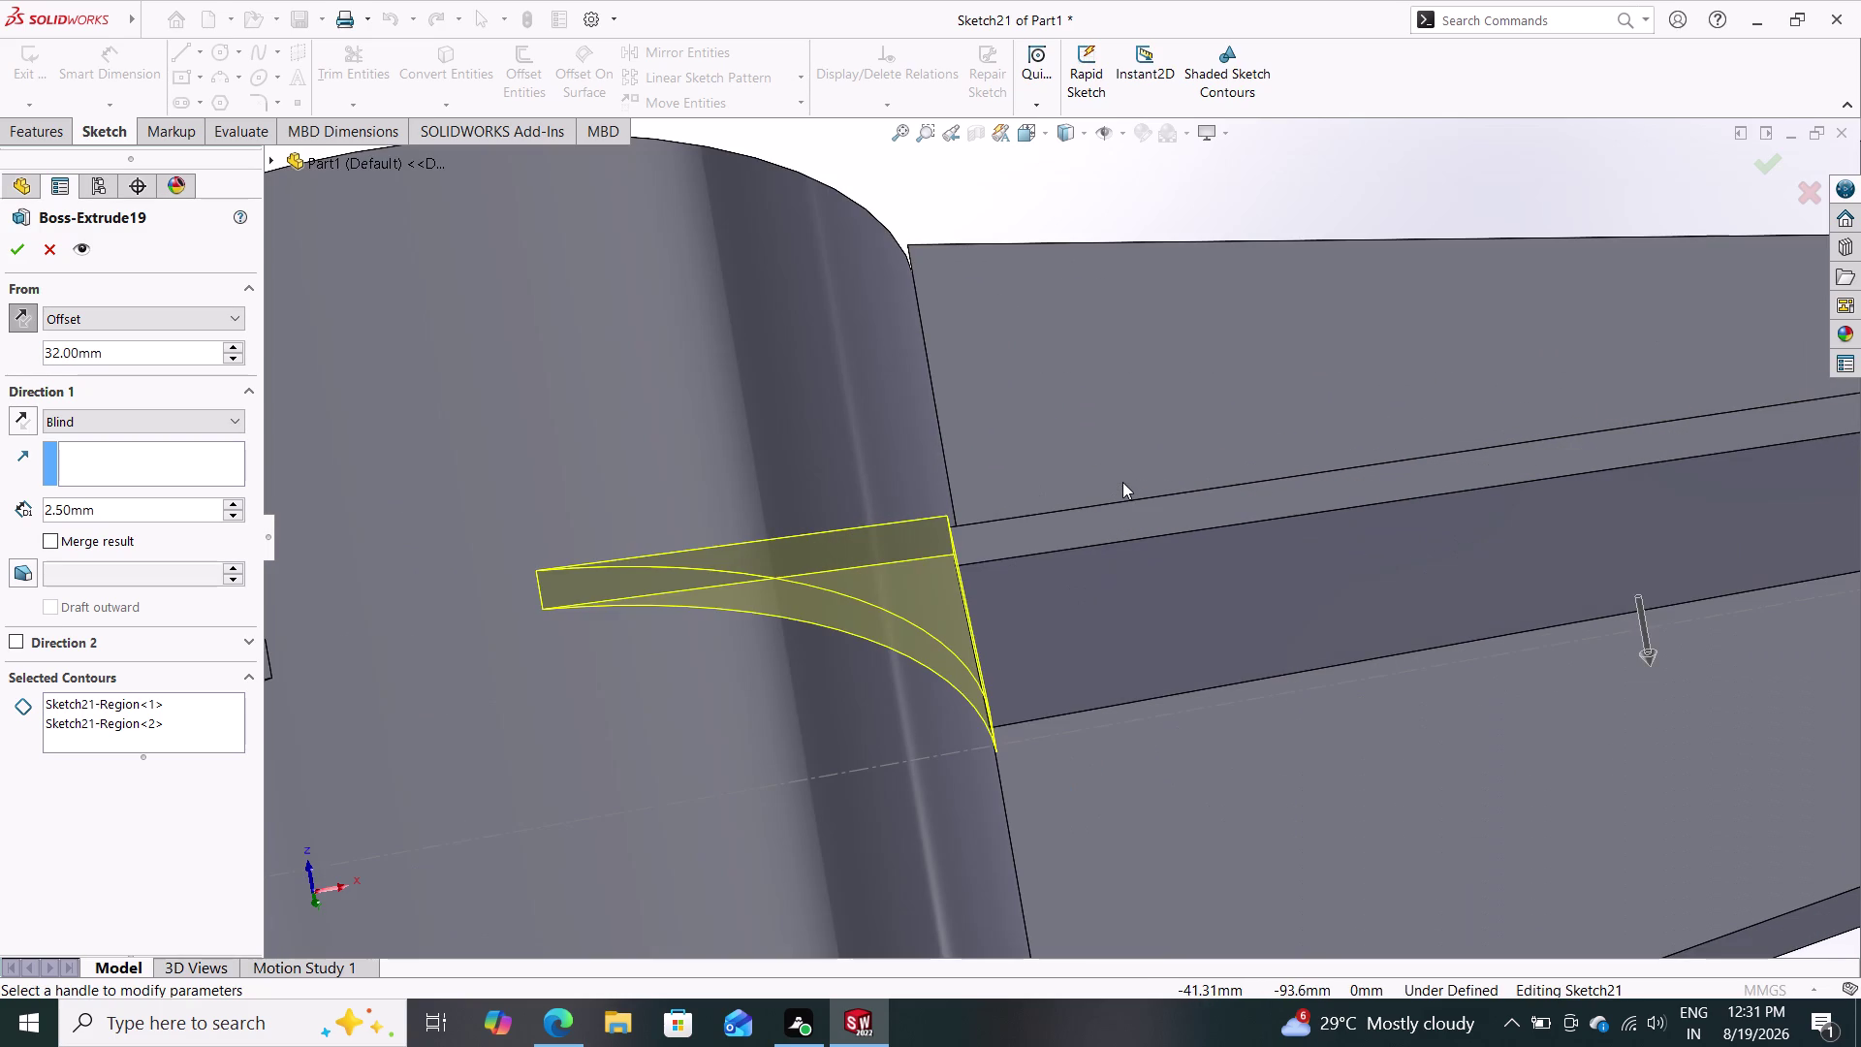
middle_drag(1106, 361, 1085, 479)
middle_drag(1139, 414, 1136, 452)
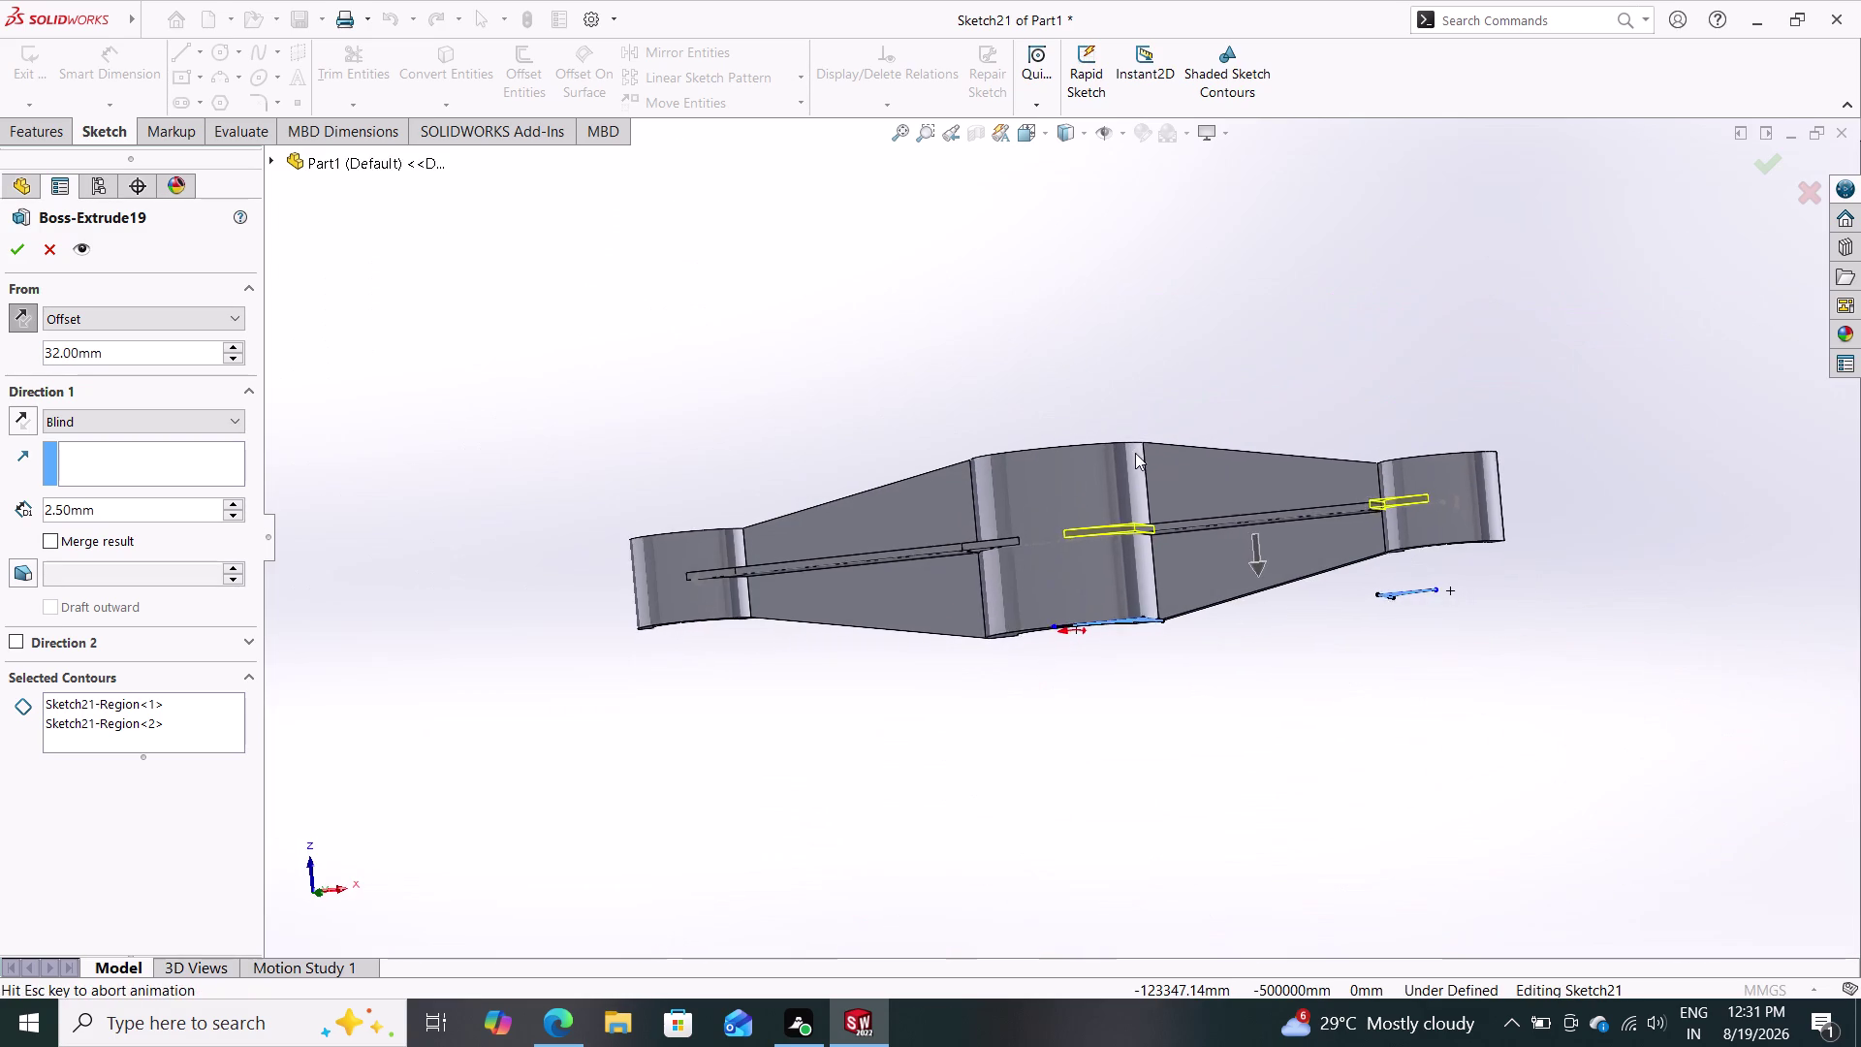
middle_drag(1165, 509, 1210, 462)
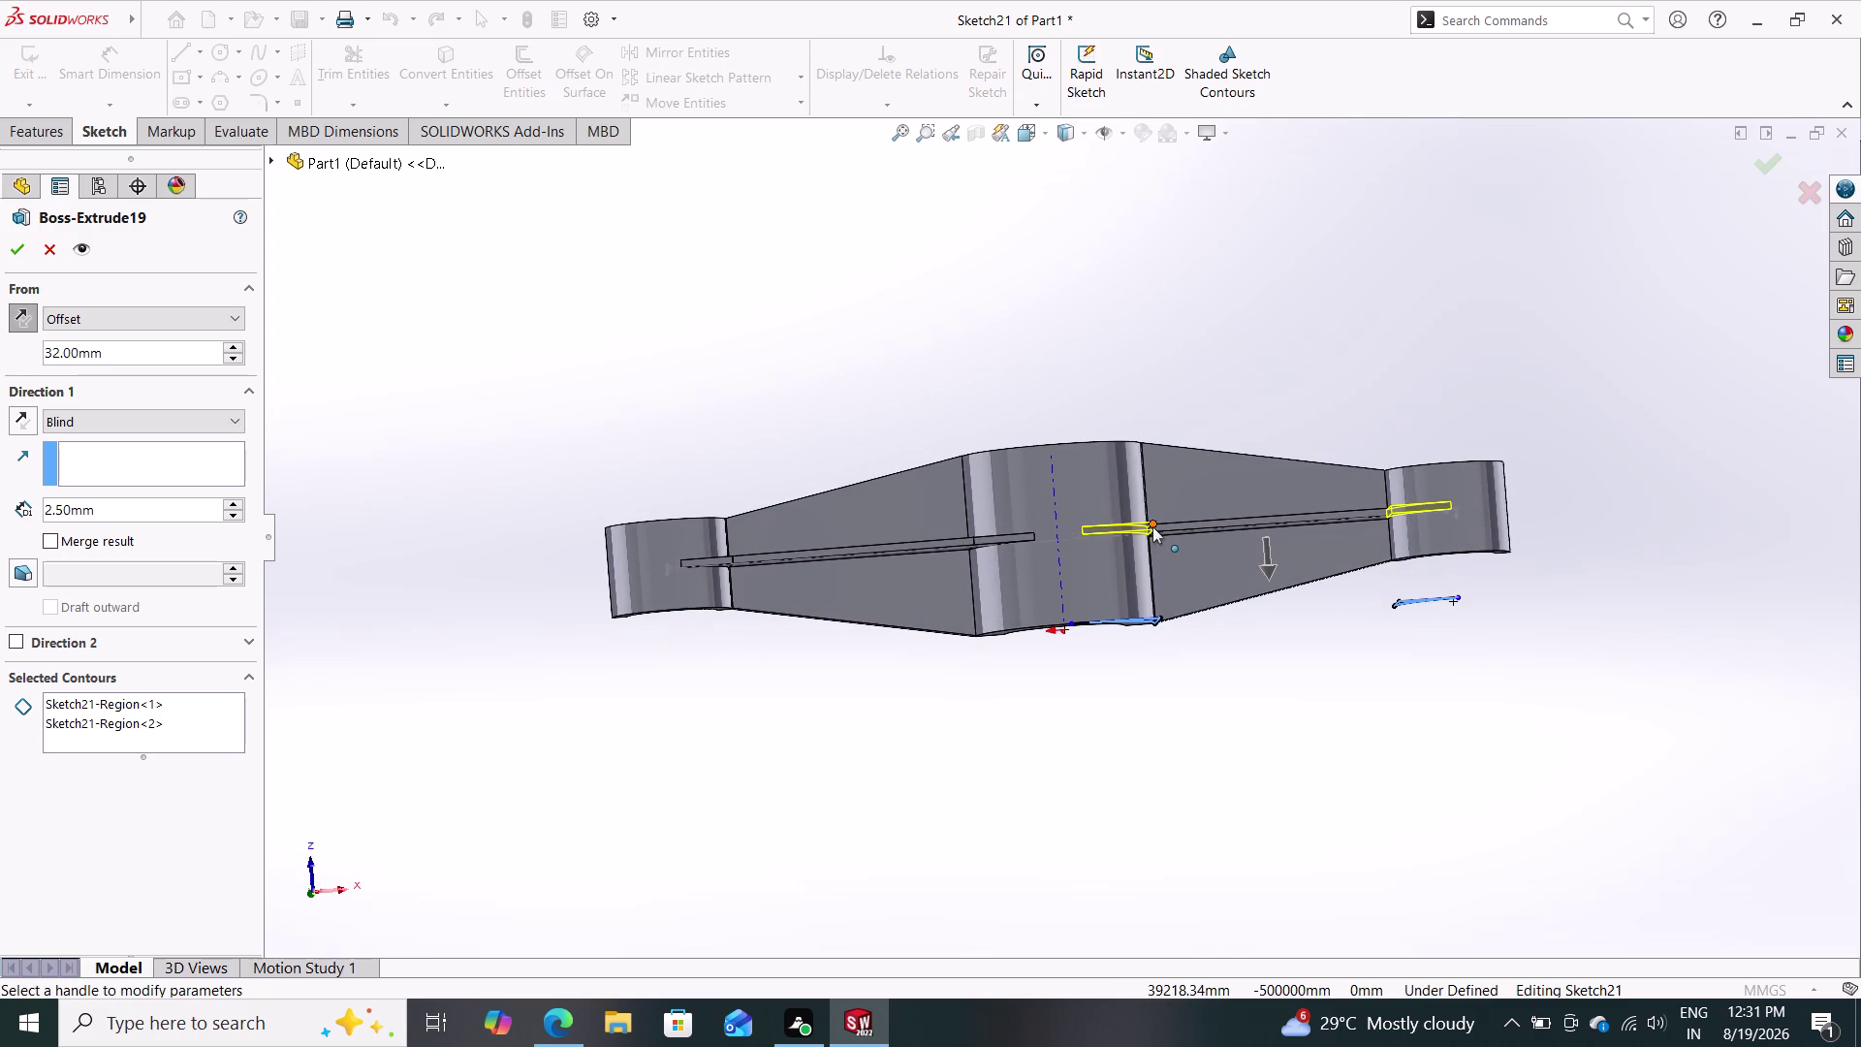
scroll(down, 3)
scroll(down, 3)
scroll(down, 3)
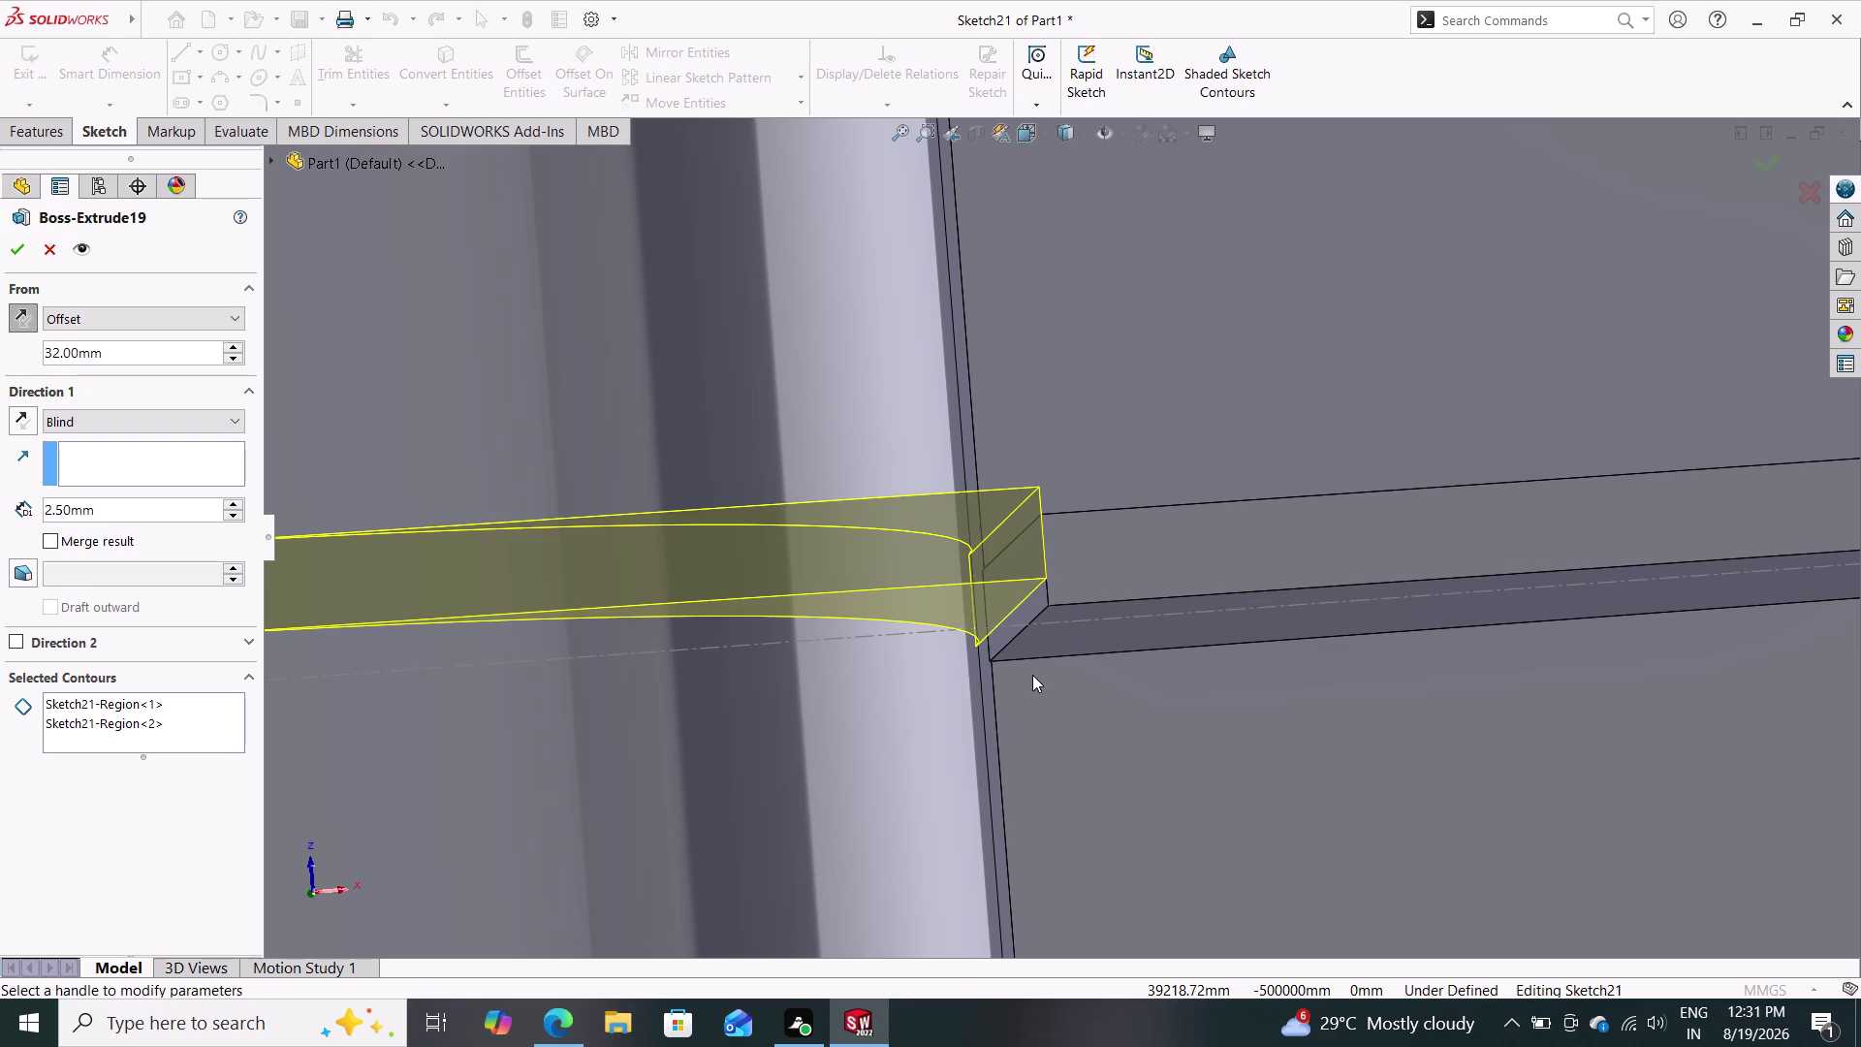
Accept Boss-Extrude19 and adjust the view around the new rib.
click(14, 245)
middle_drag(1049, 649, 1029, 533)
middle_drag(1025, 512, 1049, 427)
middle_drag(1092, 498, 1076, 397)
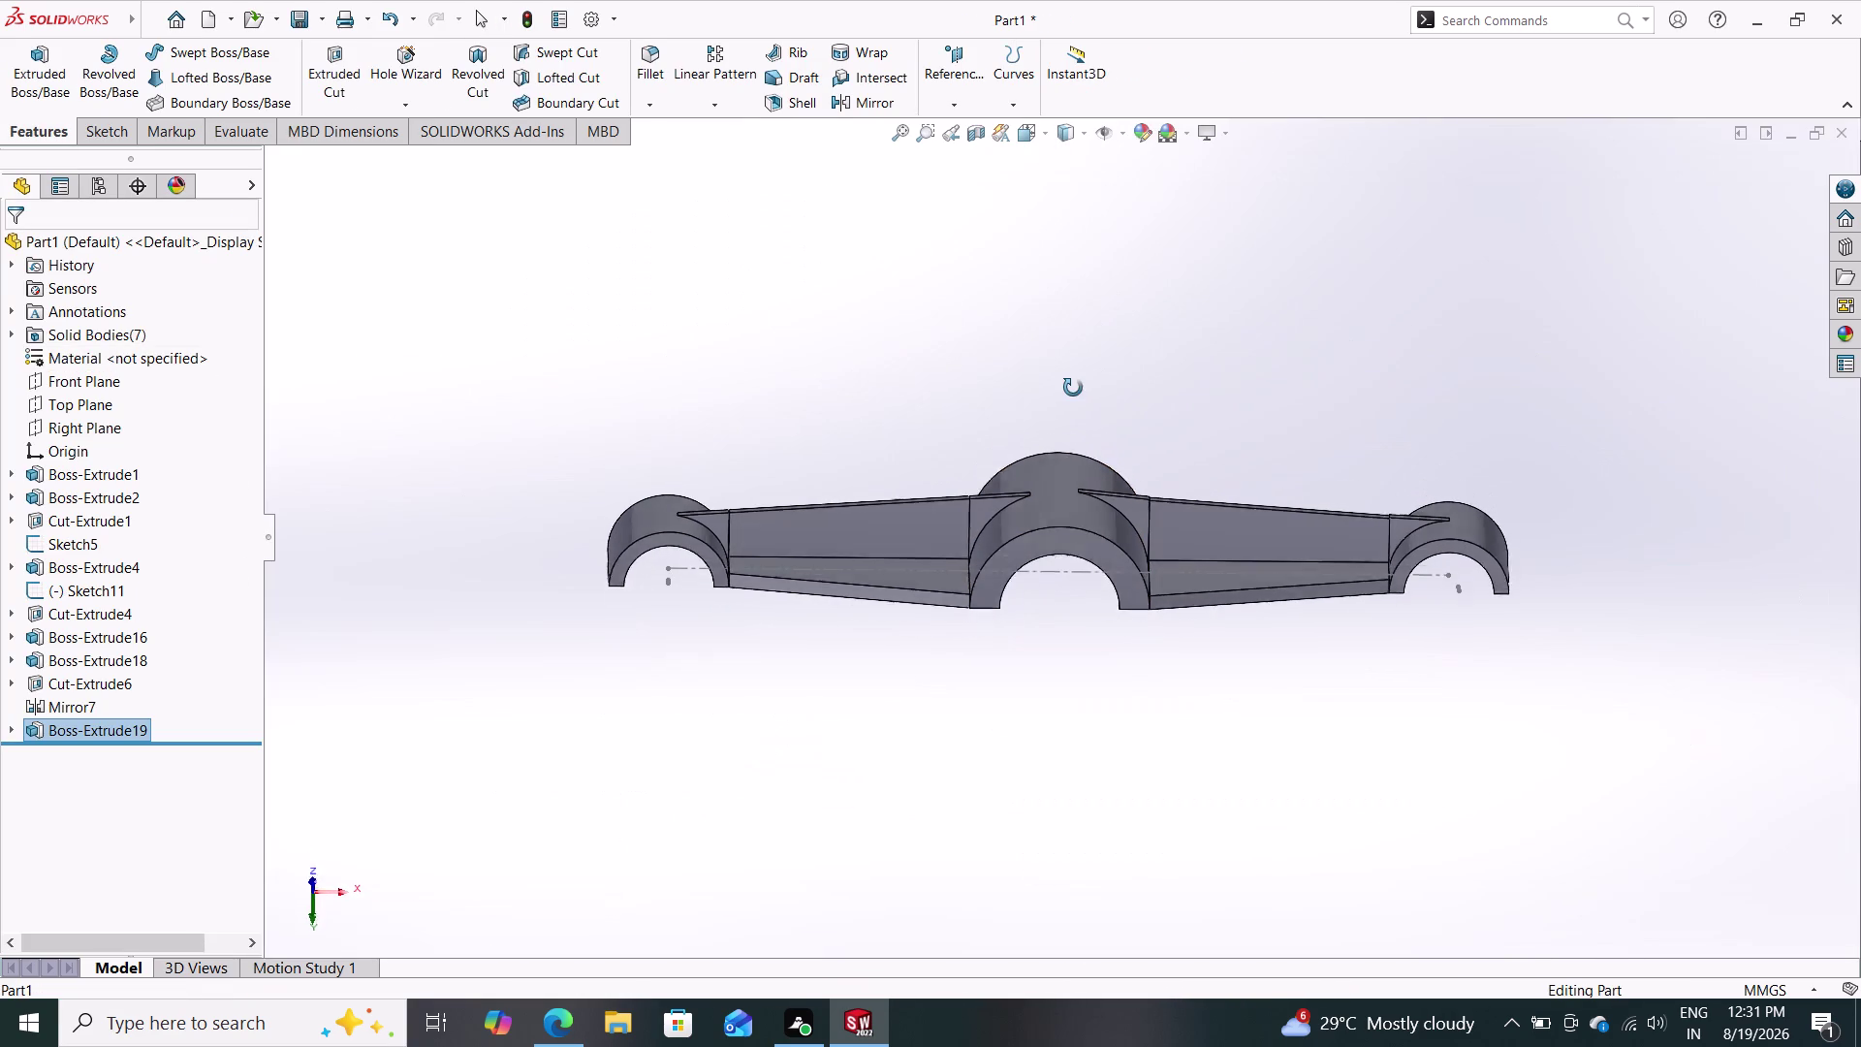
Zoom in and out on the finished ribs from a side view, clearing the selection.
middle_drag(1076, 397, 1068, 382)
scroll(down, 3)
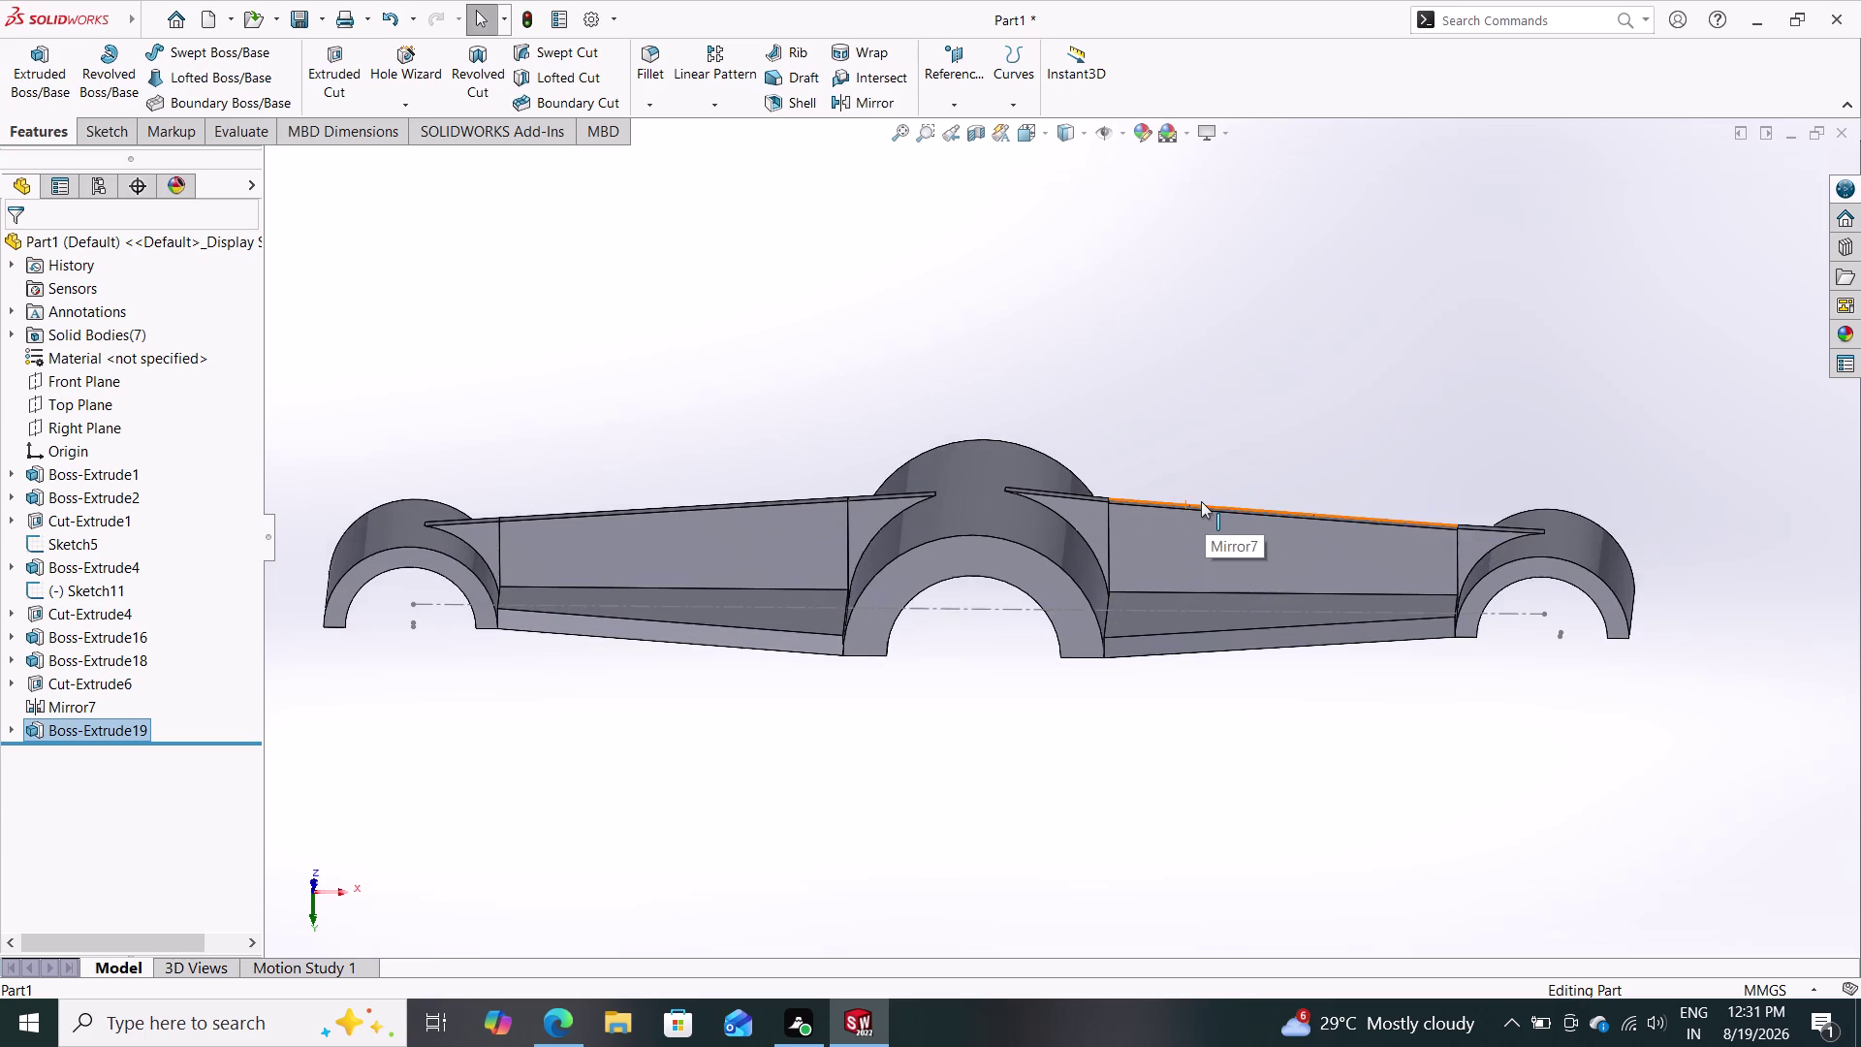
scroll(down, 3)
scroll(up, 3)
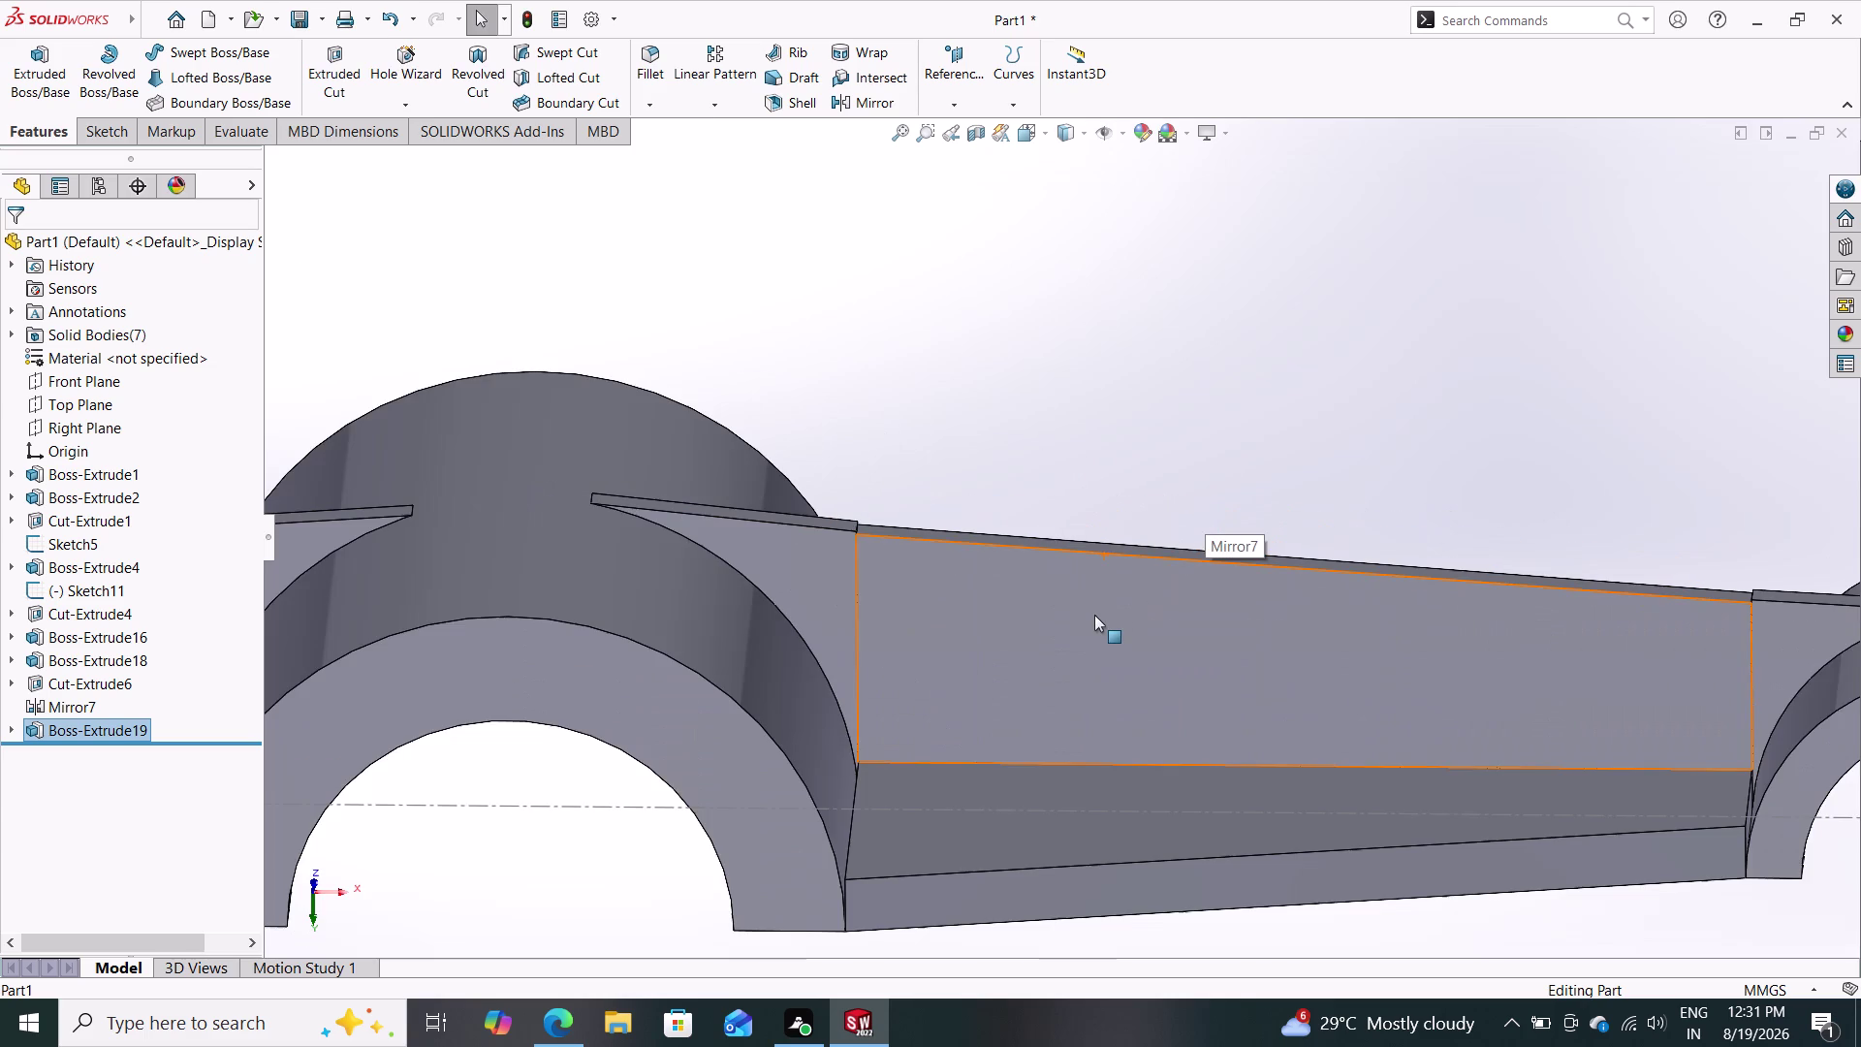
scroll(up, 3)
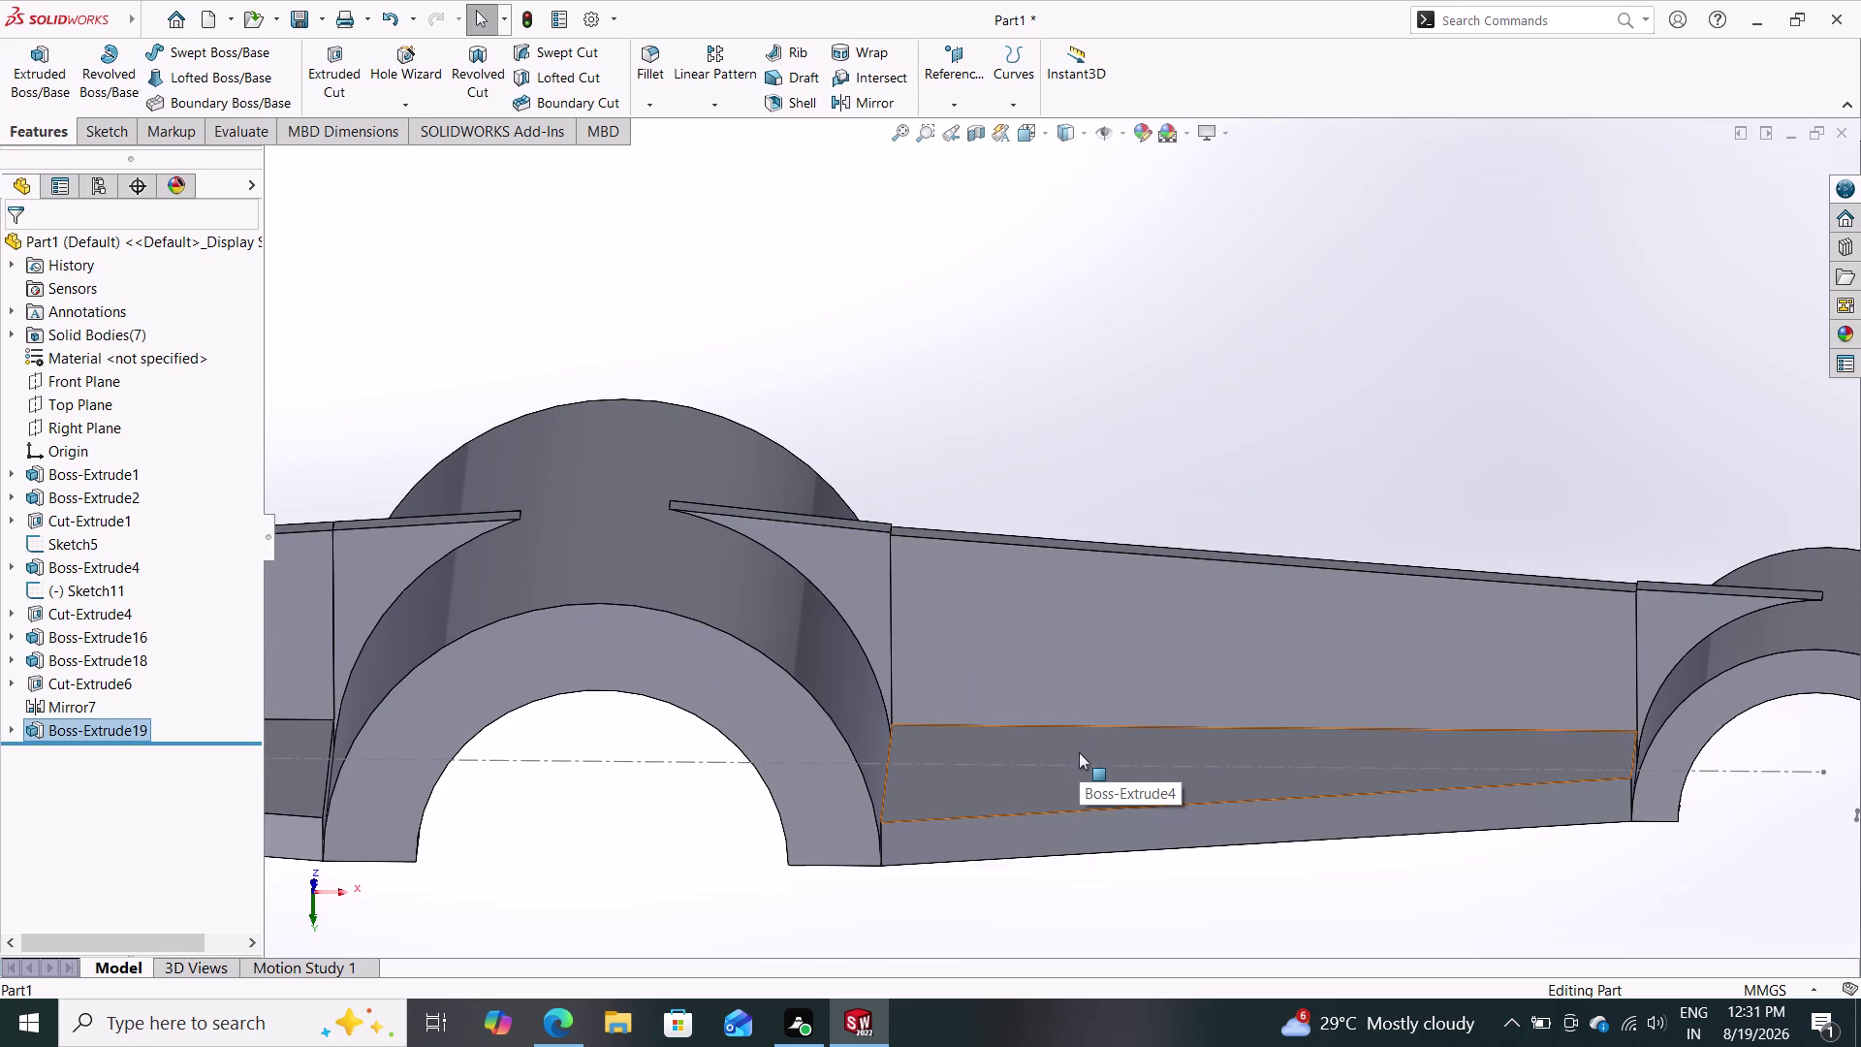
key(Escape)
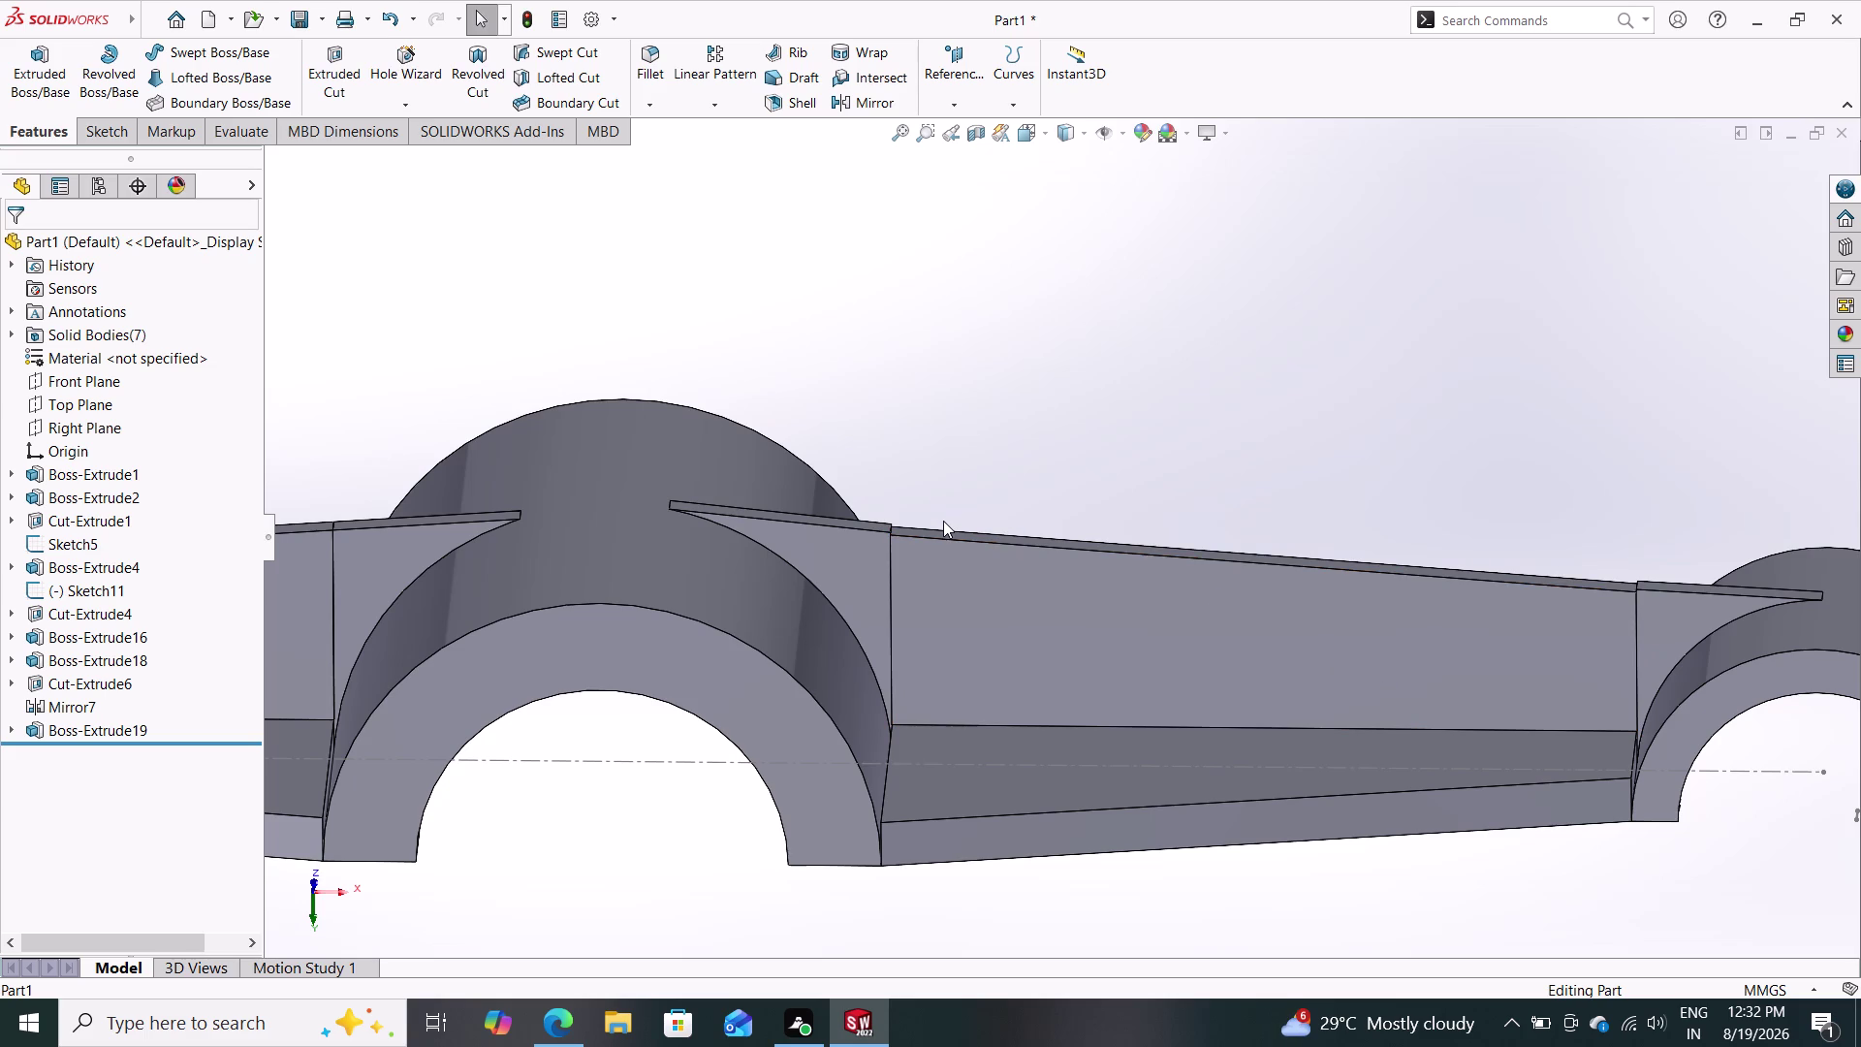
Zoom over the ribs, select the gusset face beside the middle boss, and show the Sketch commands.
scroll(down, 3)
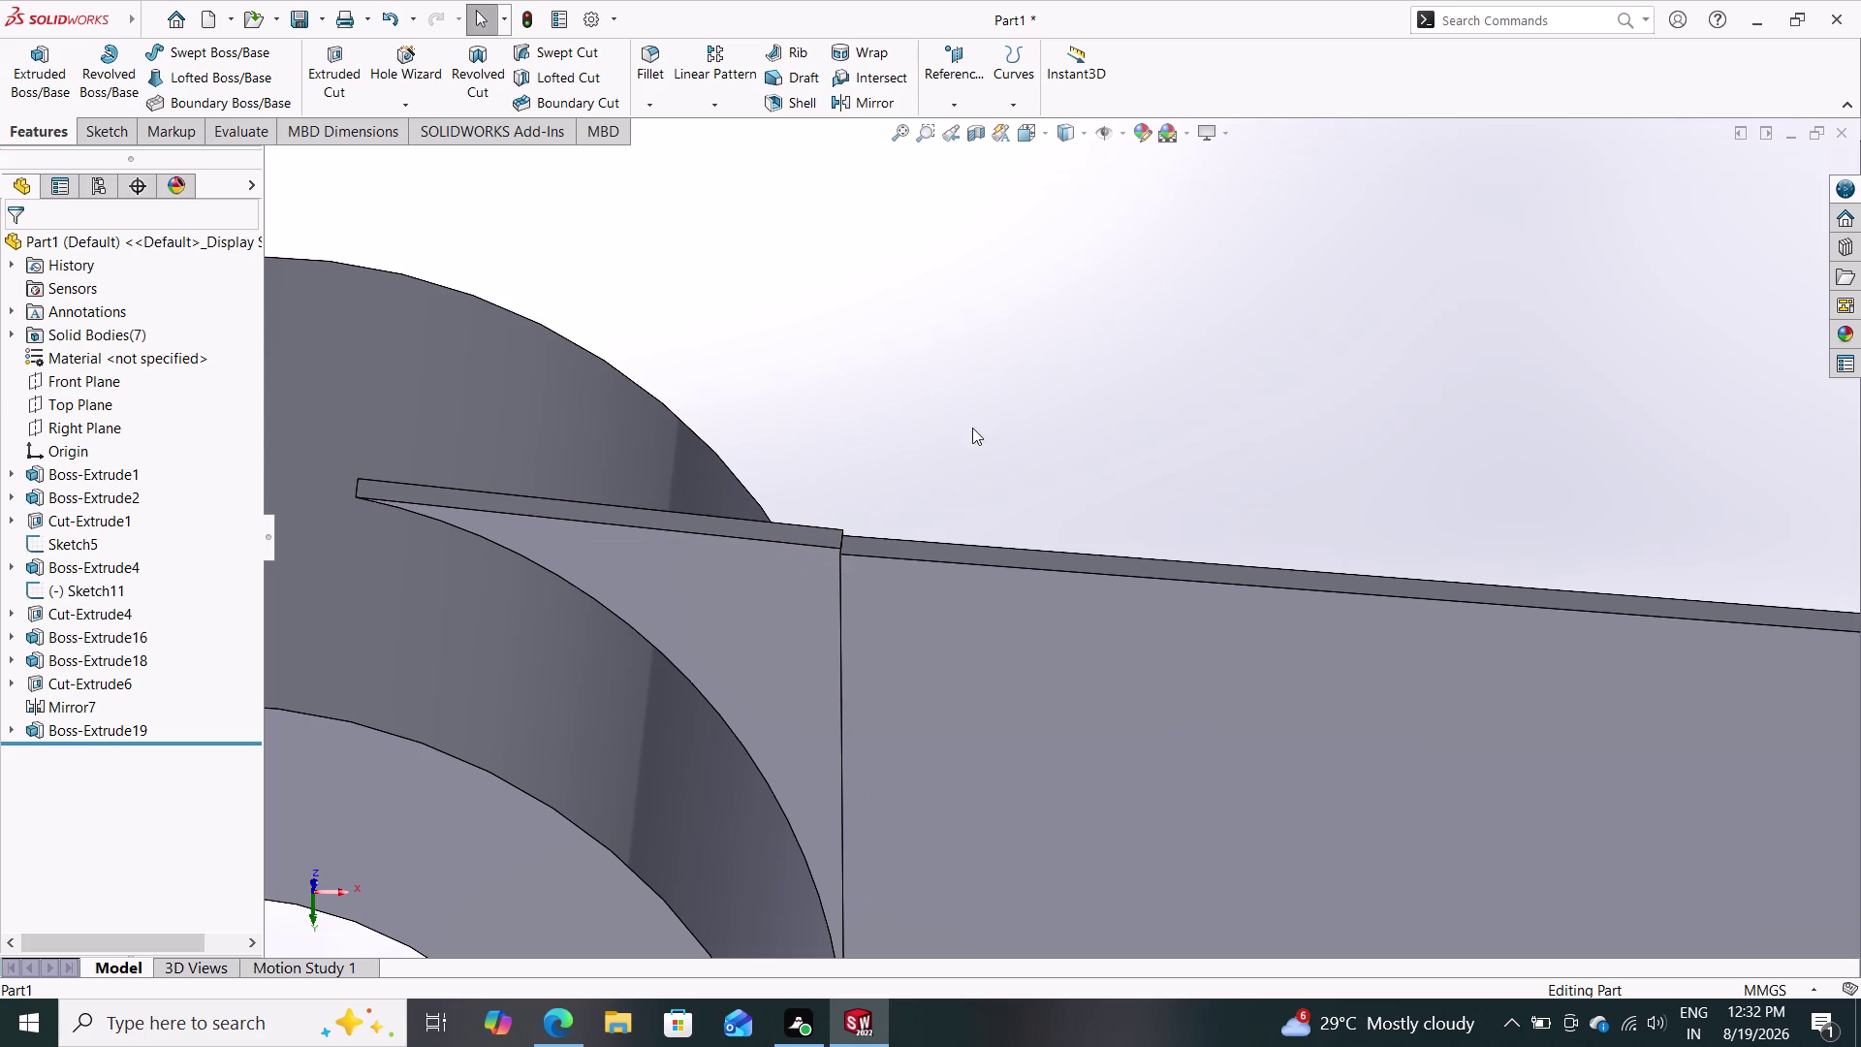
scroll(down, 3)
scroll(up, 3)
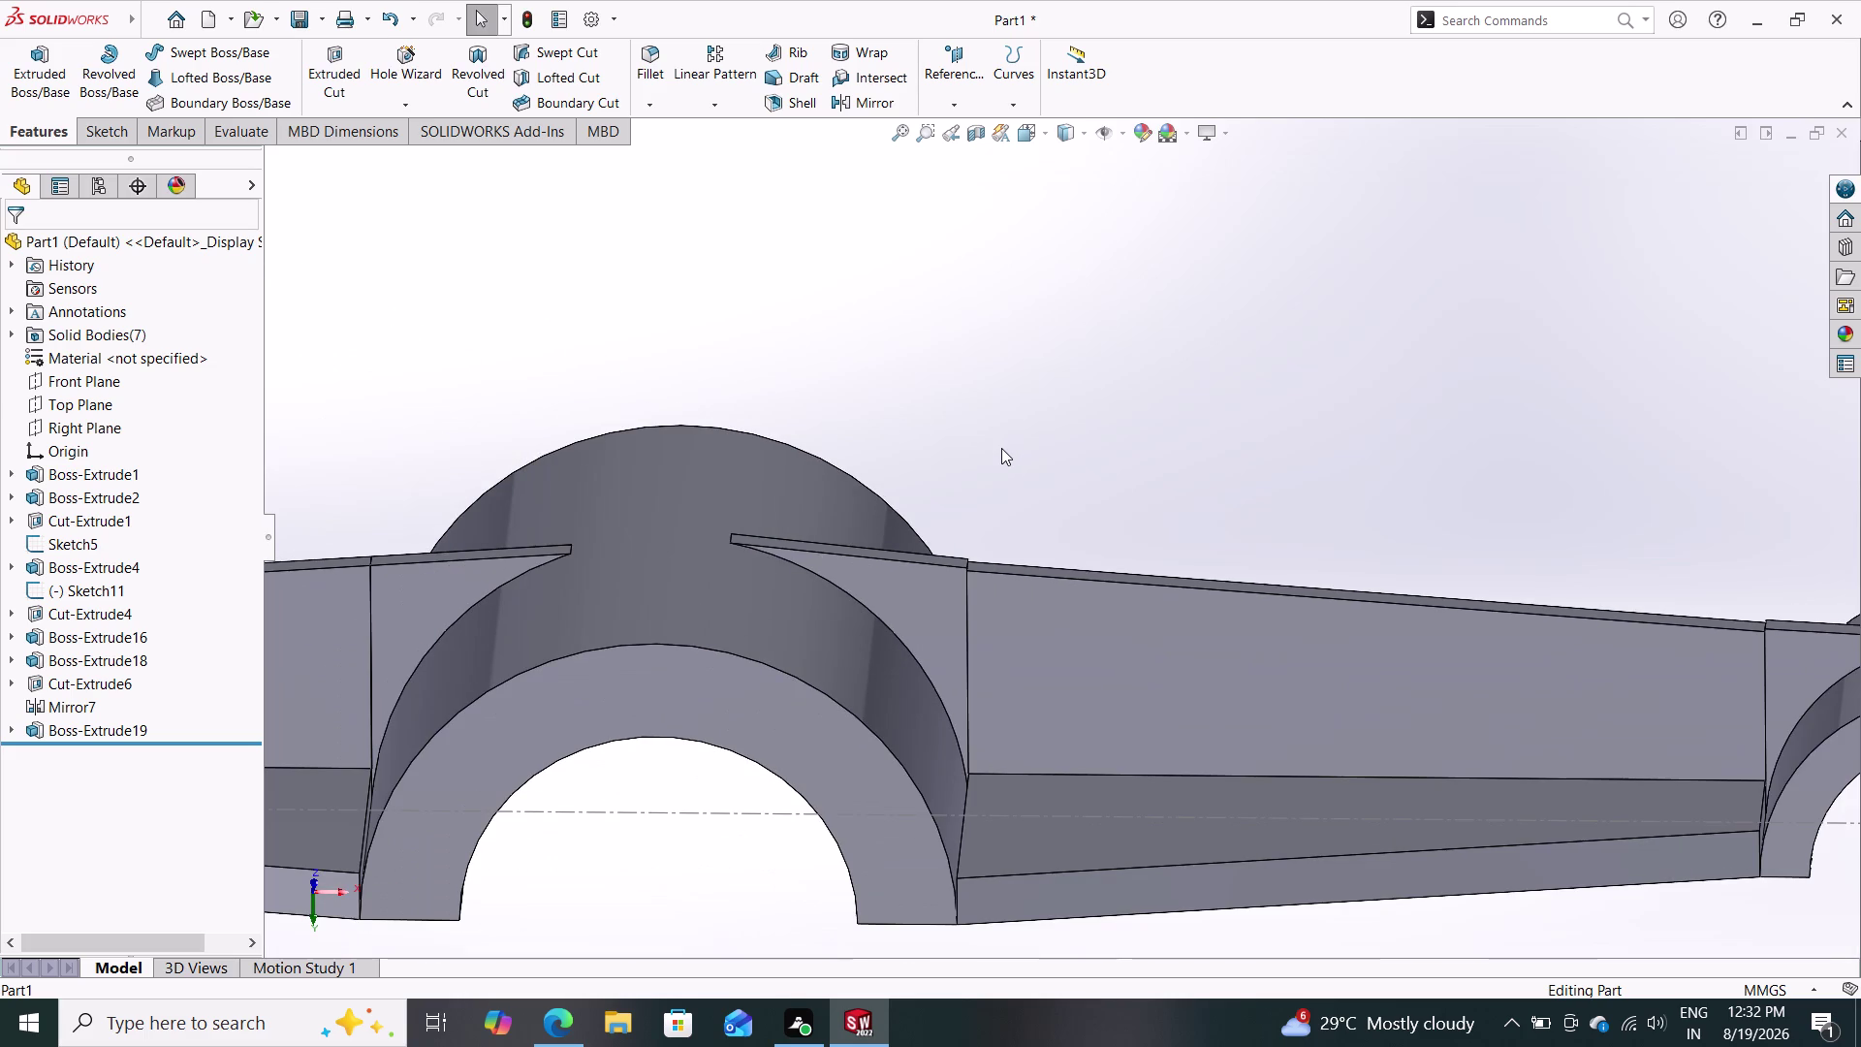
scroll(up, 3)
scroll(down, 3)
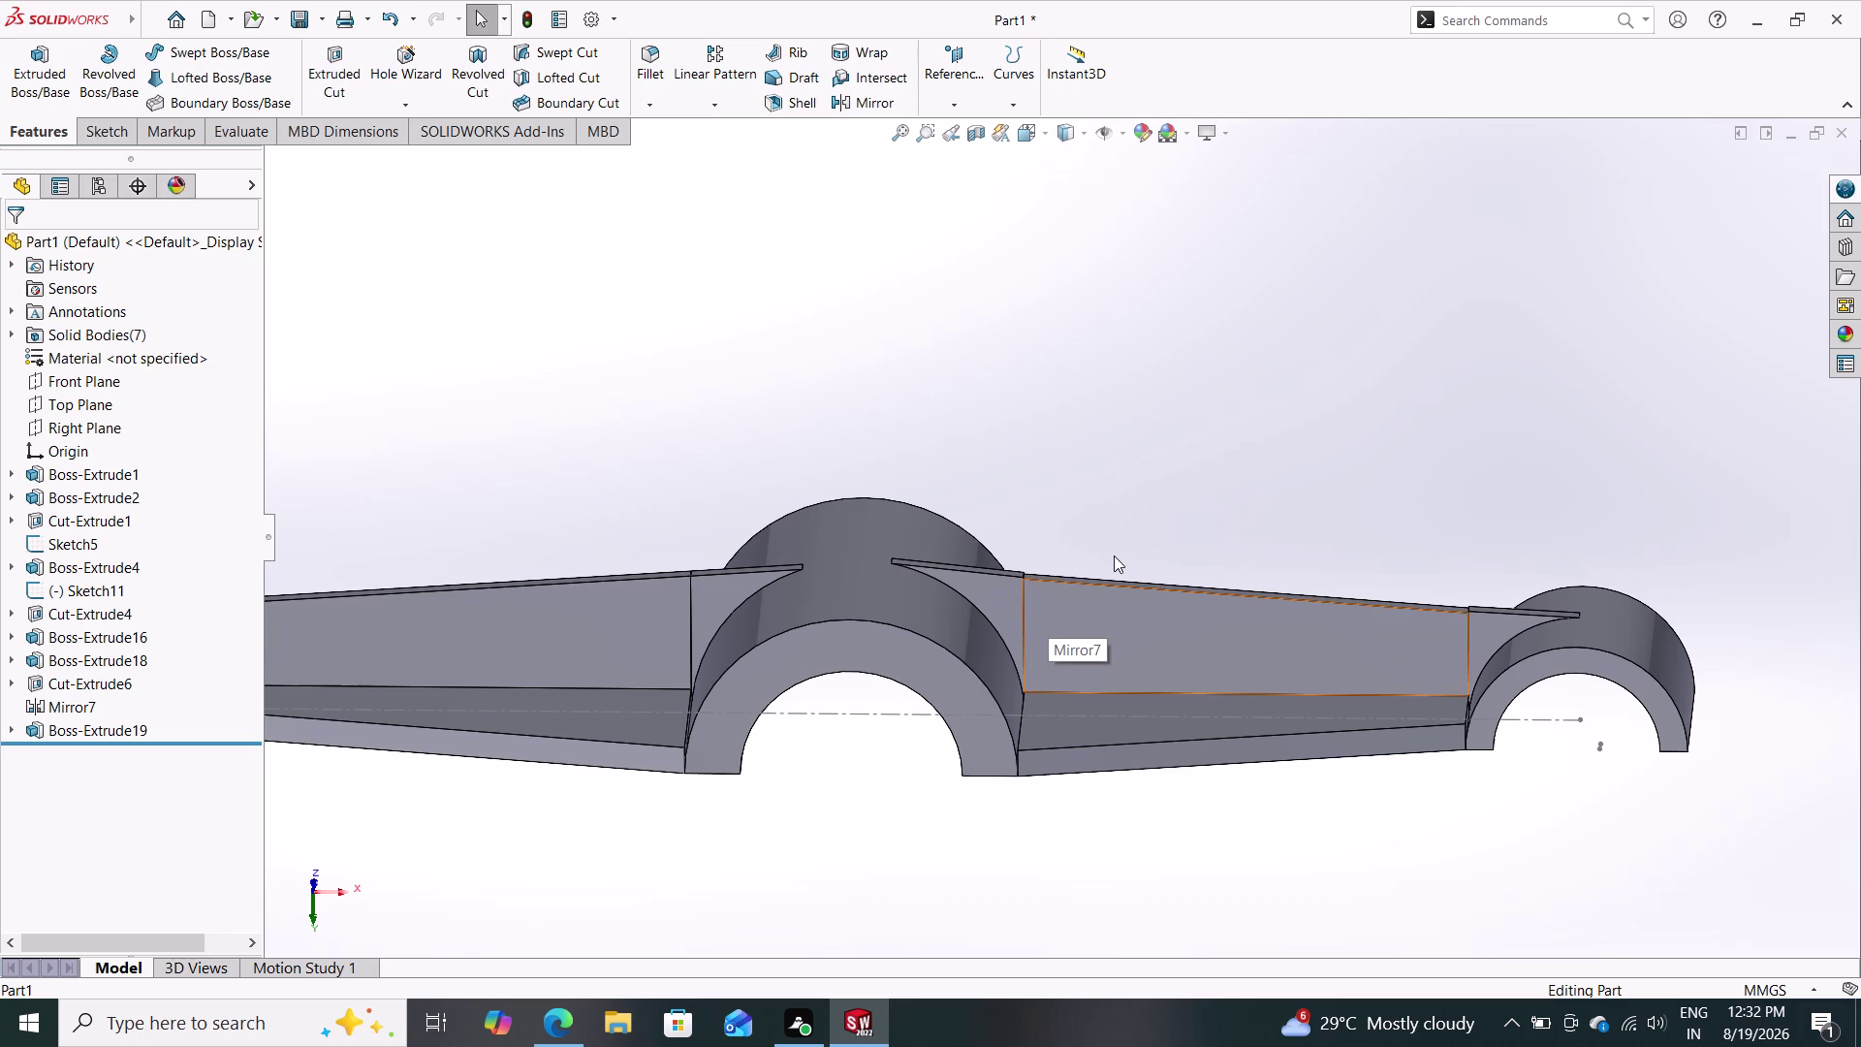
scroll(down, 3)
scroll(up, 3)
scroll(down, 3)
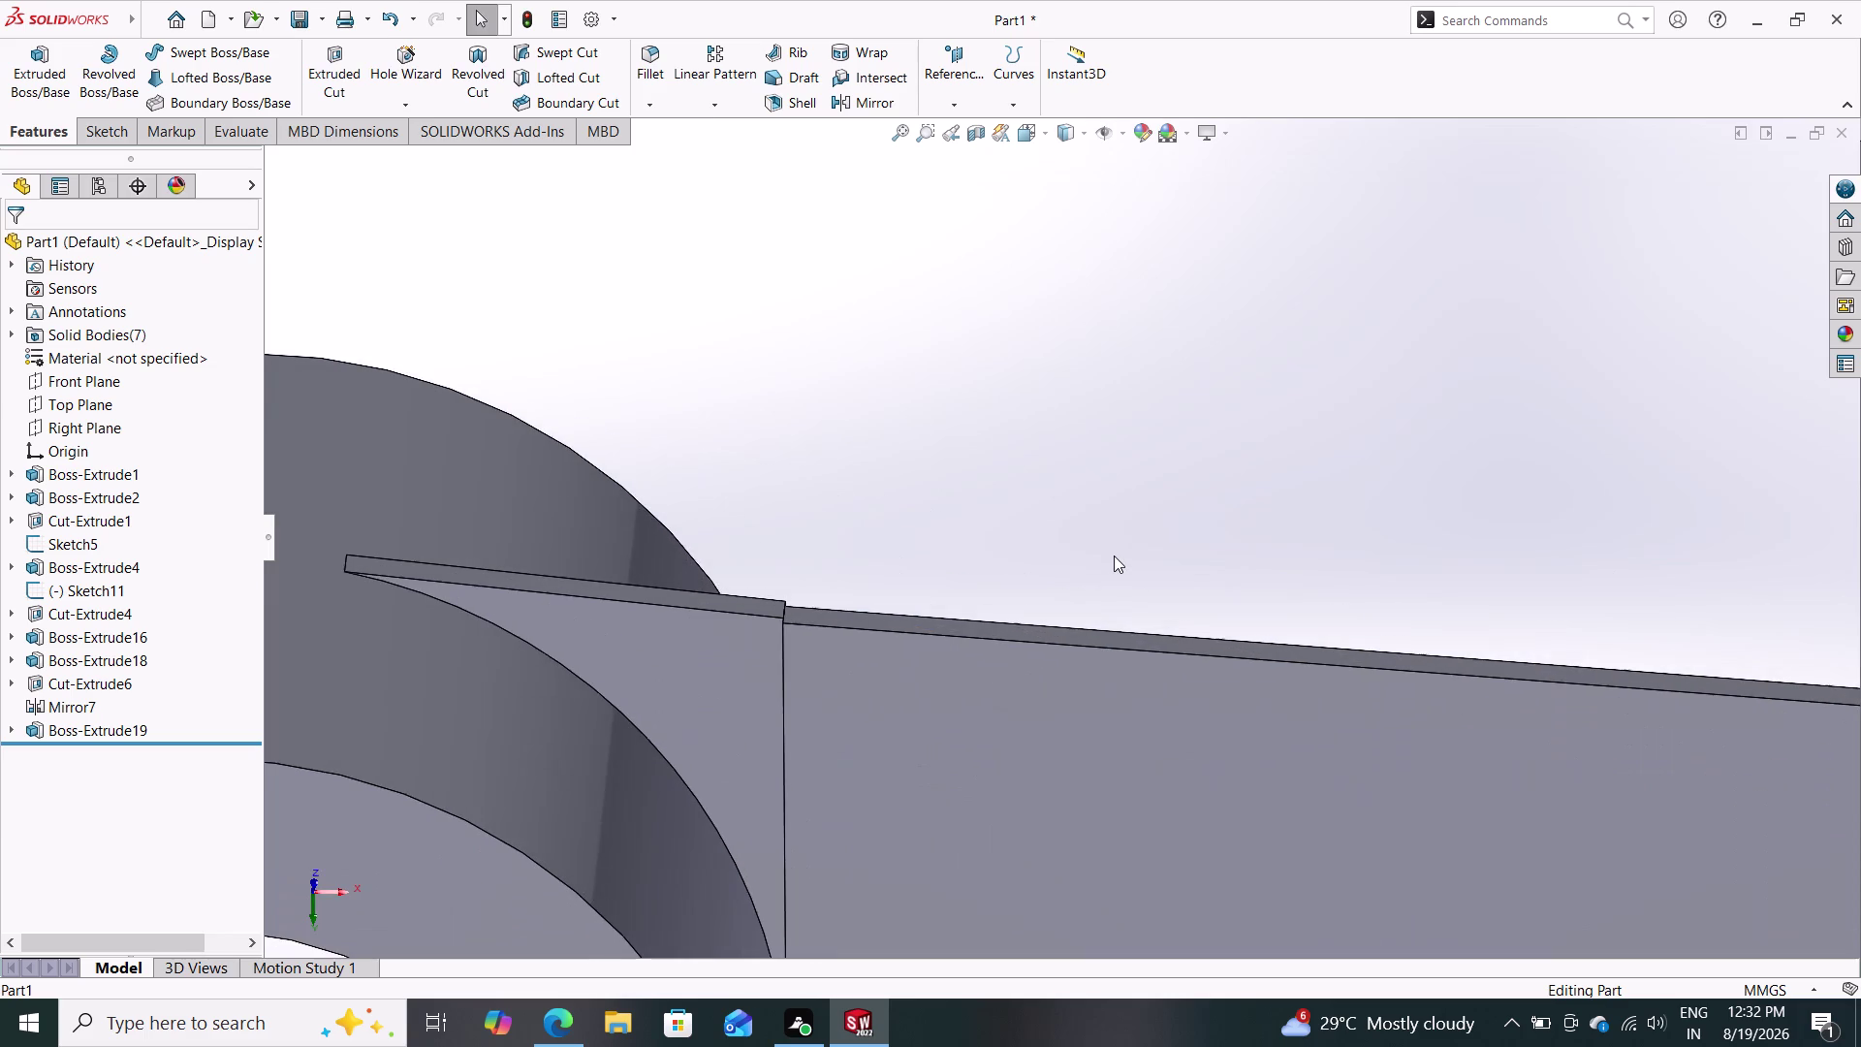
scroll(up, 3)
scroll(up, 3)
scroll(up, 3)
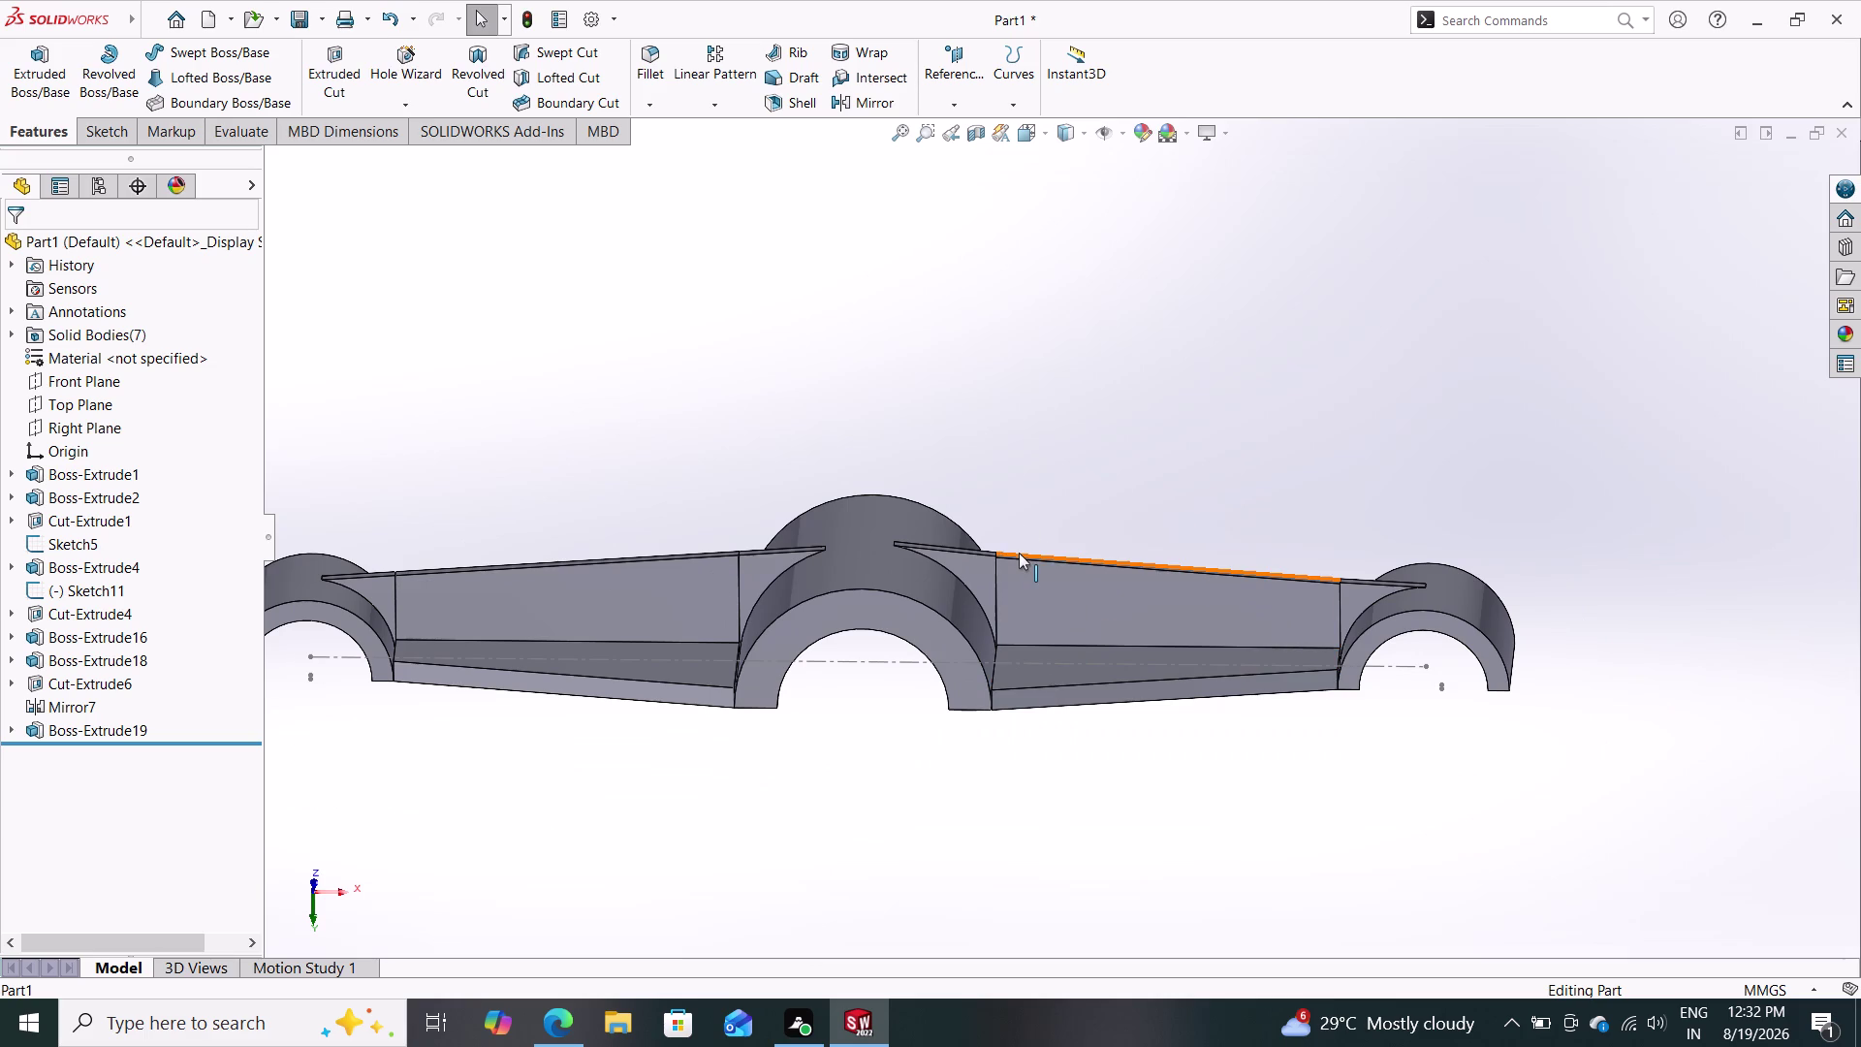
scroll(down, 3)
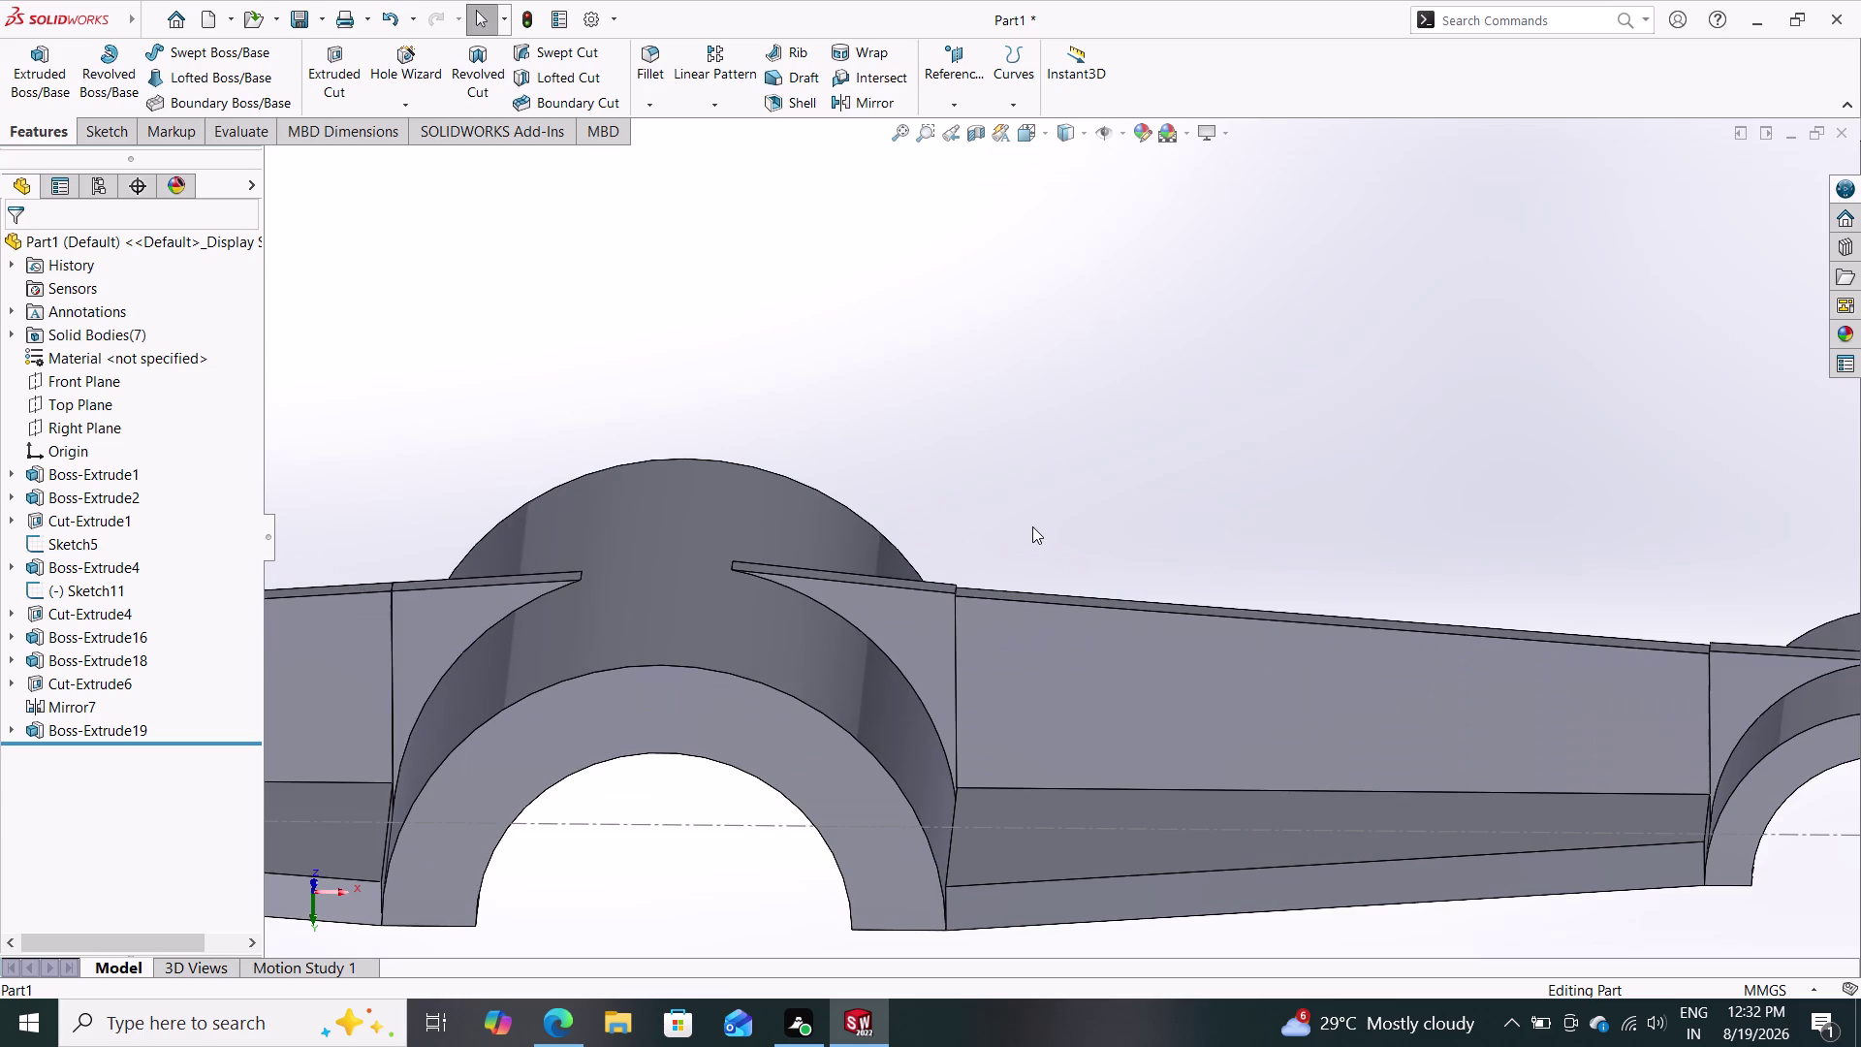
scroll(down, 3)
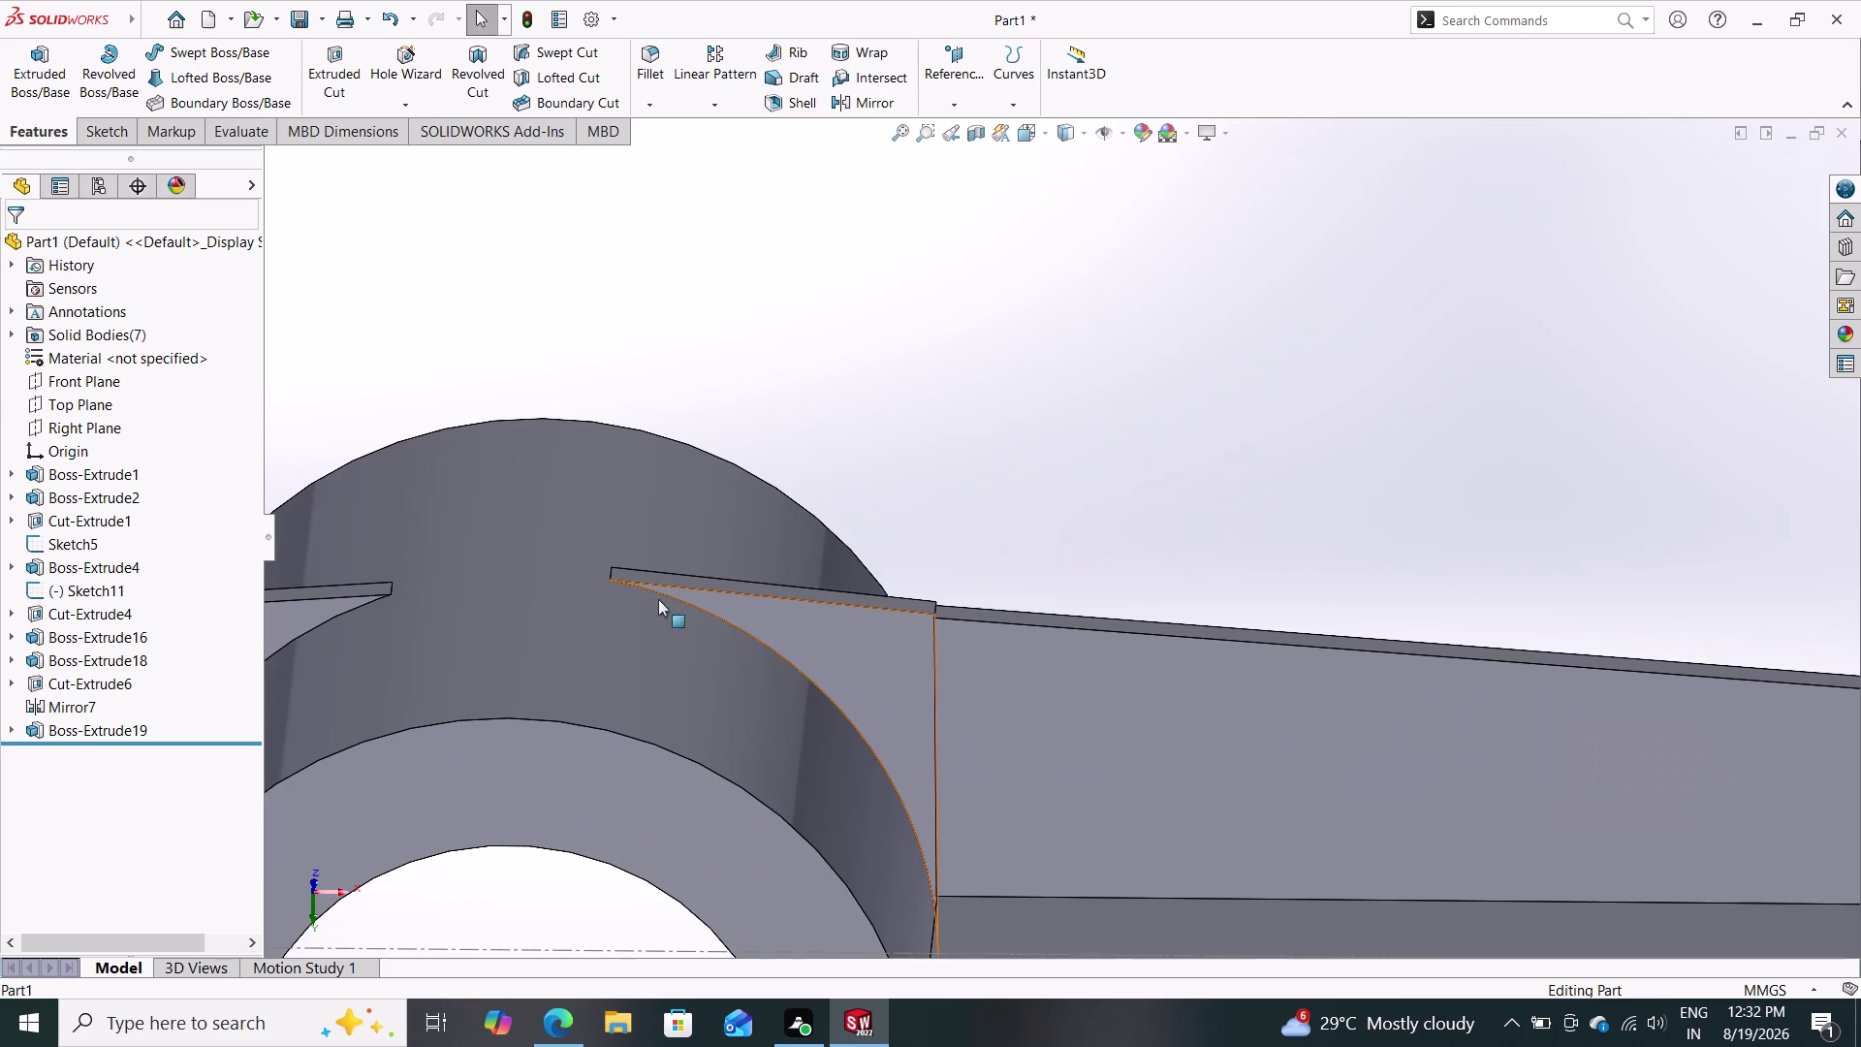
click(16, 124)
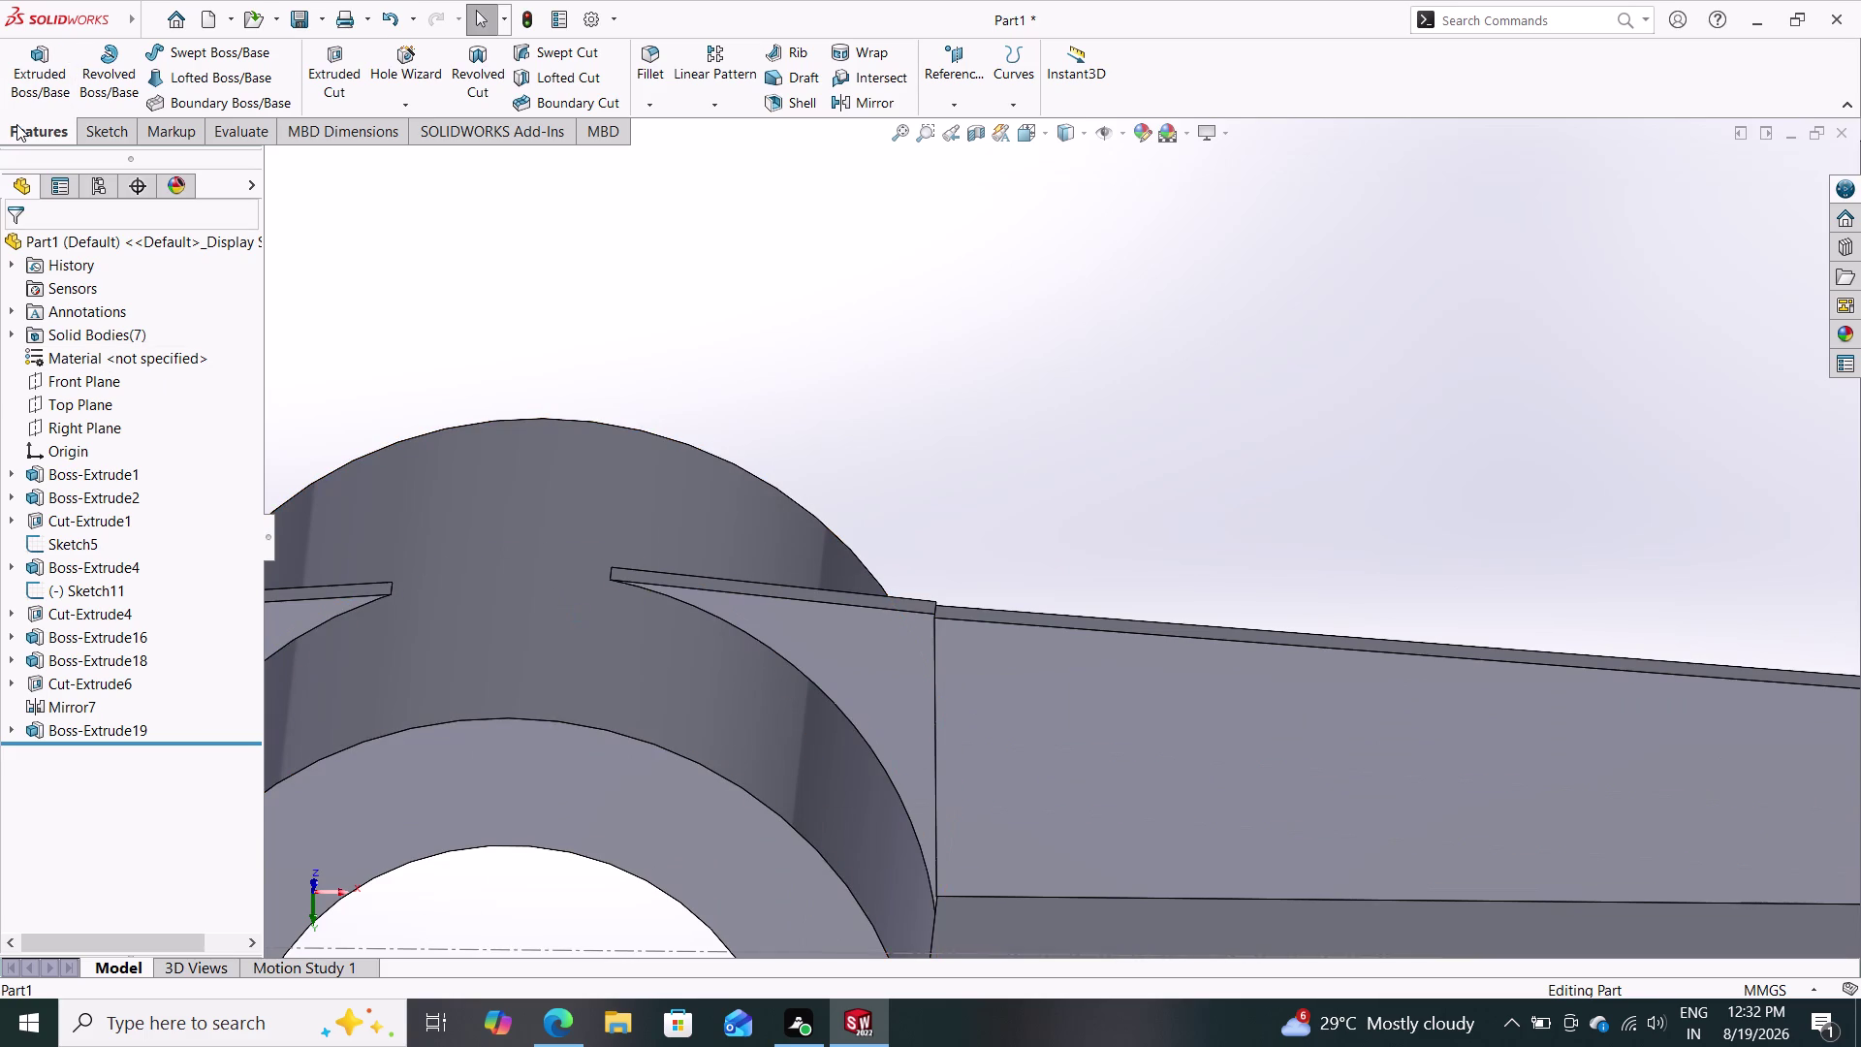
click(111, 130)
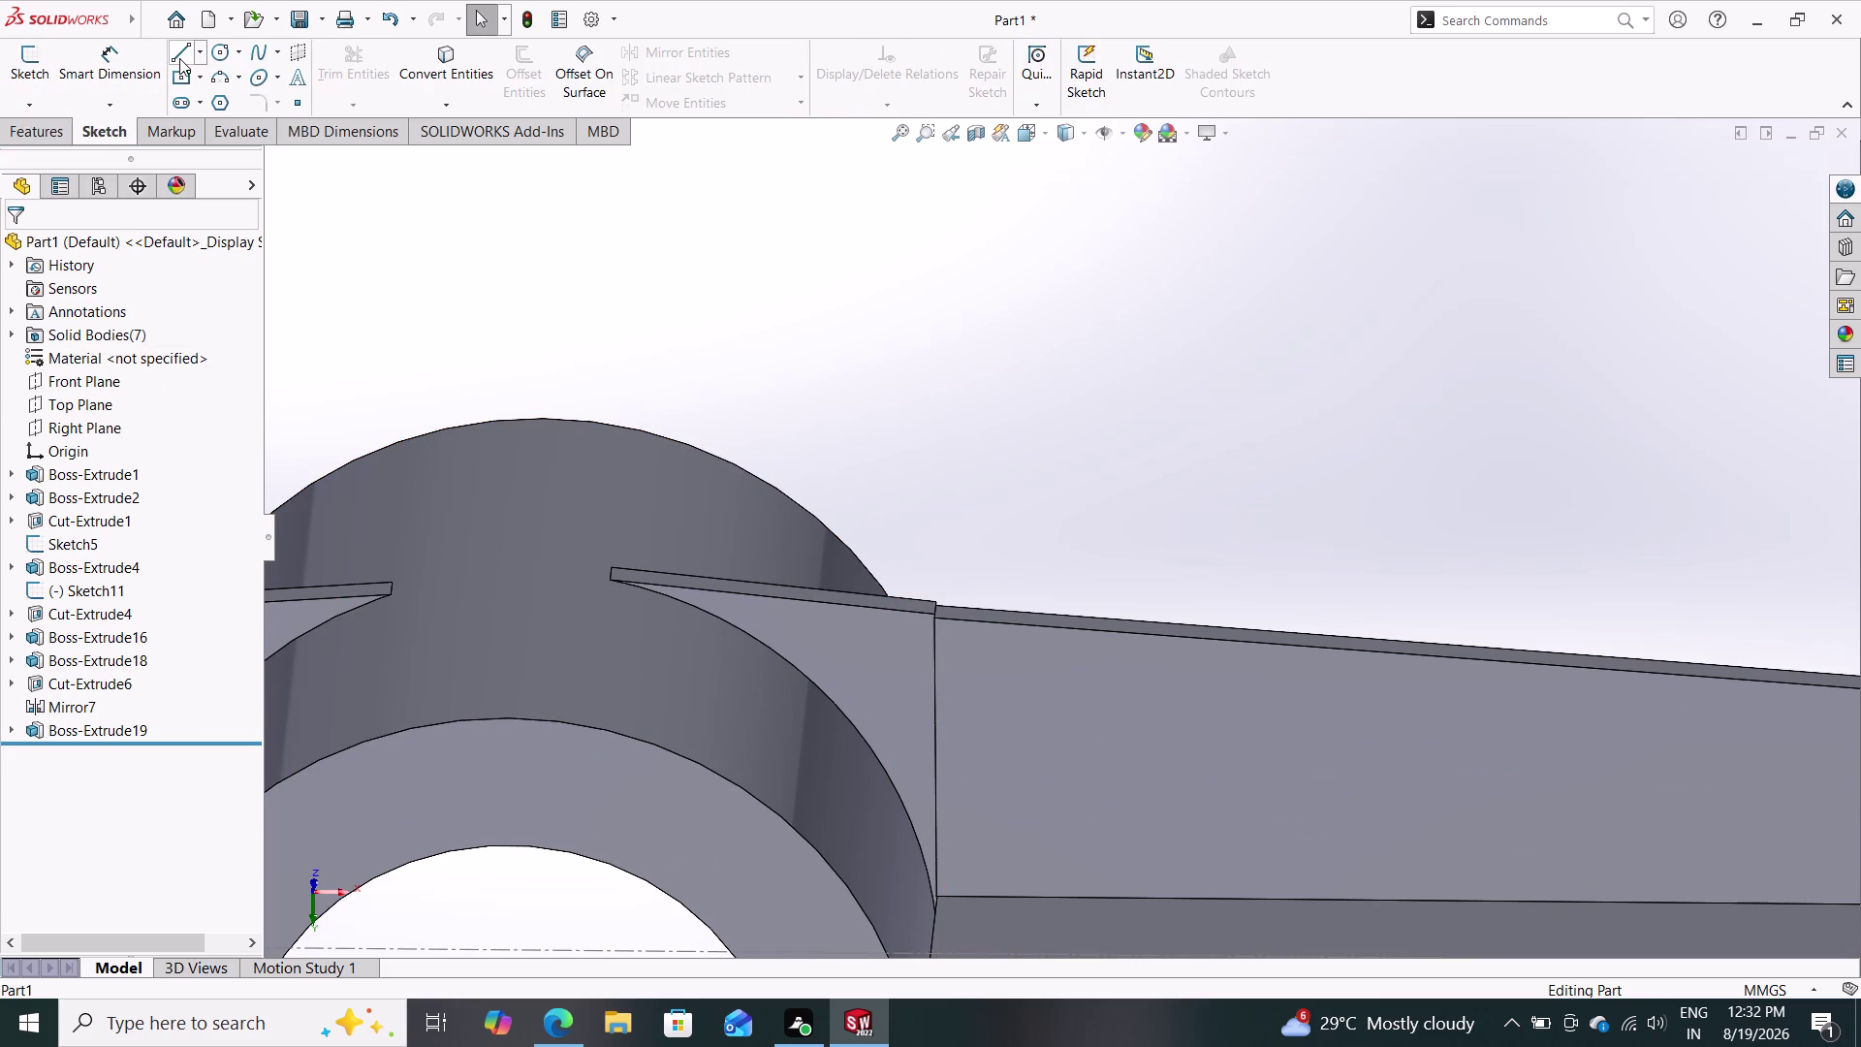
Start Sketch22 on the chosen plane with the Line tool active.
click(179, 58)
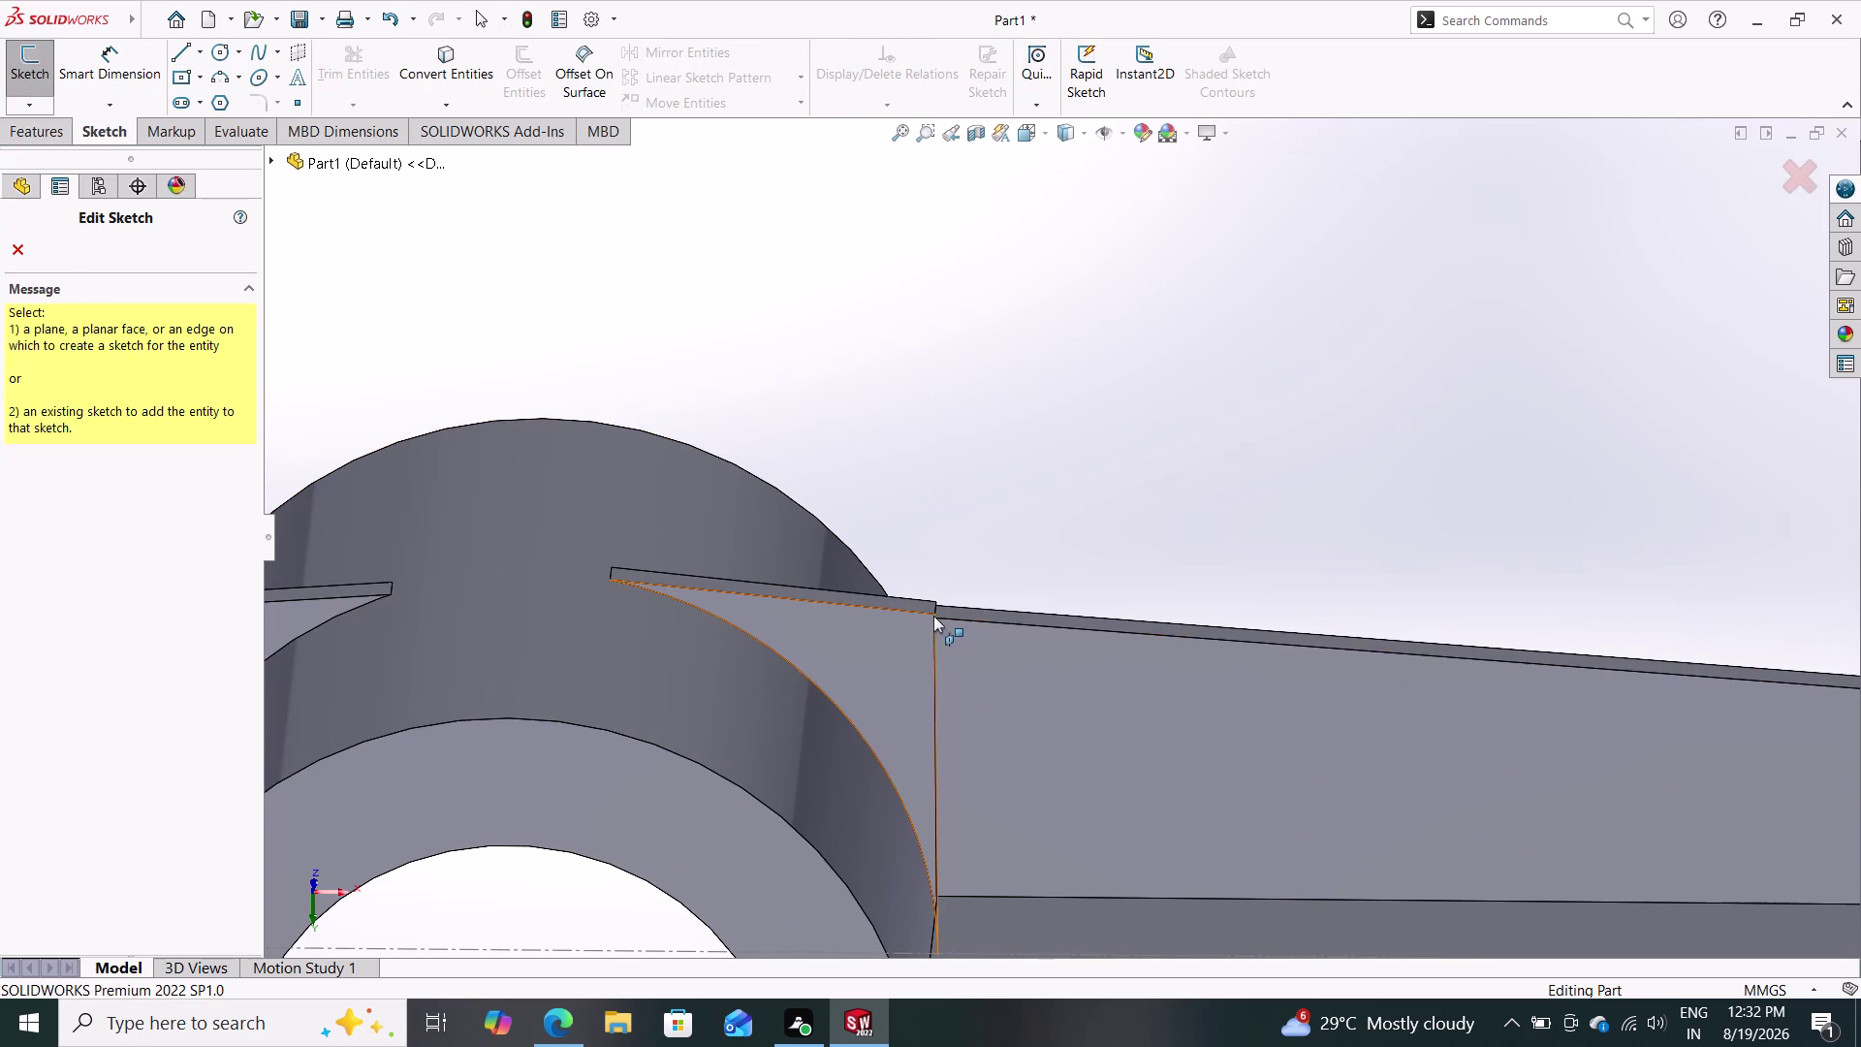
click(180, 52)
click(960, 667)
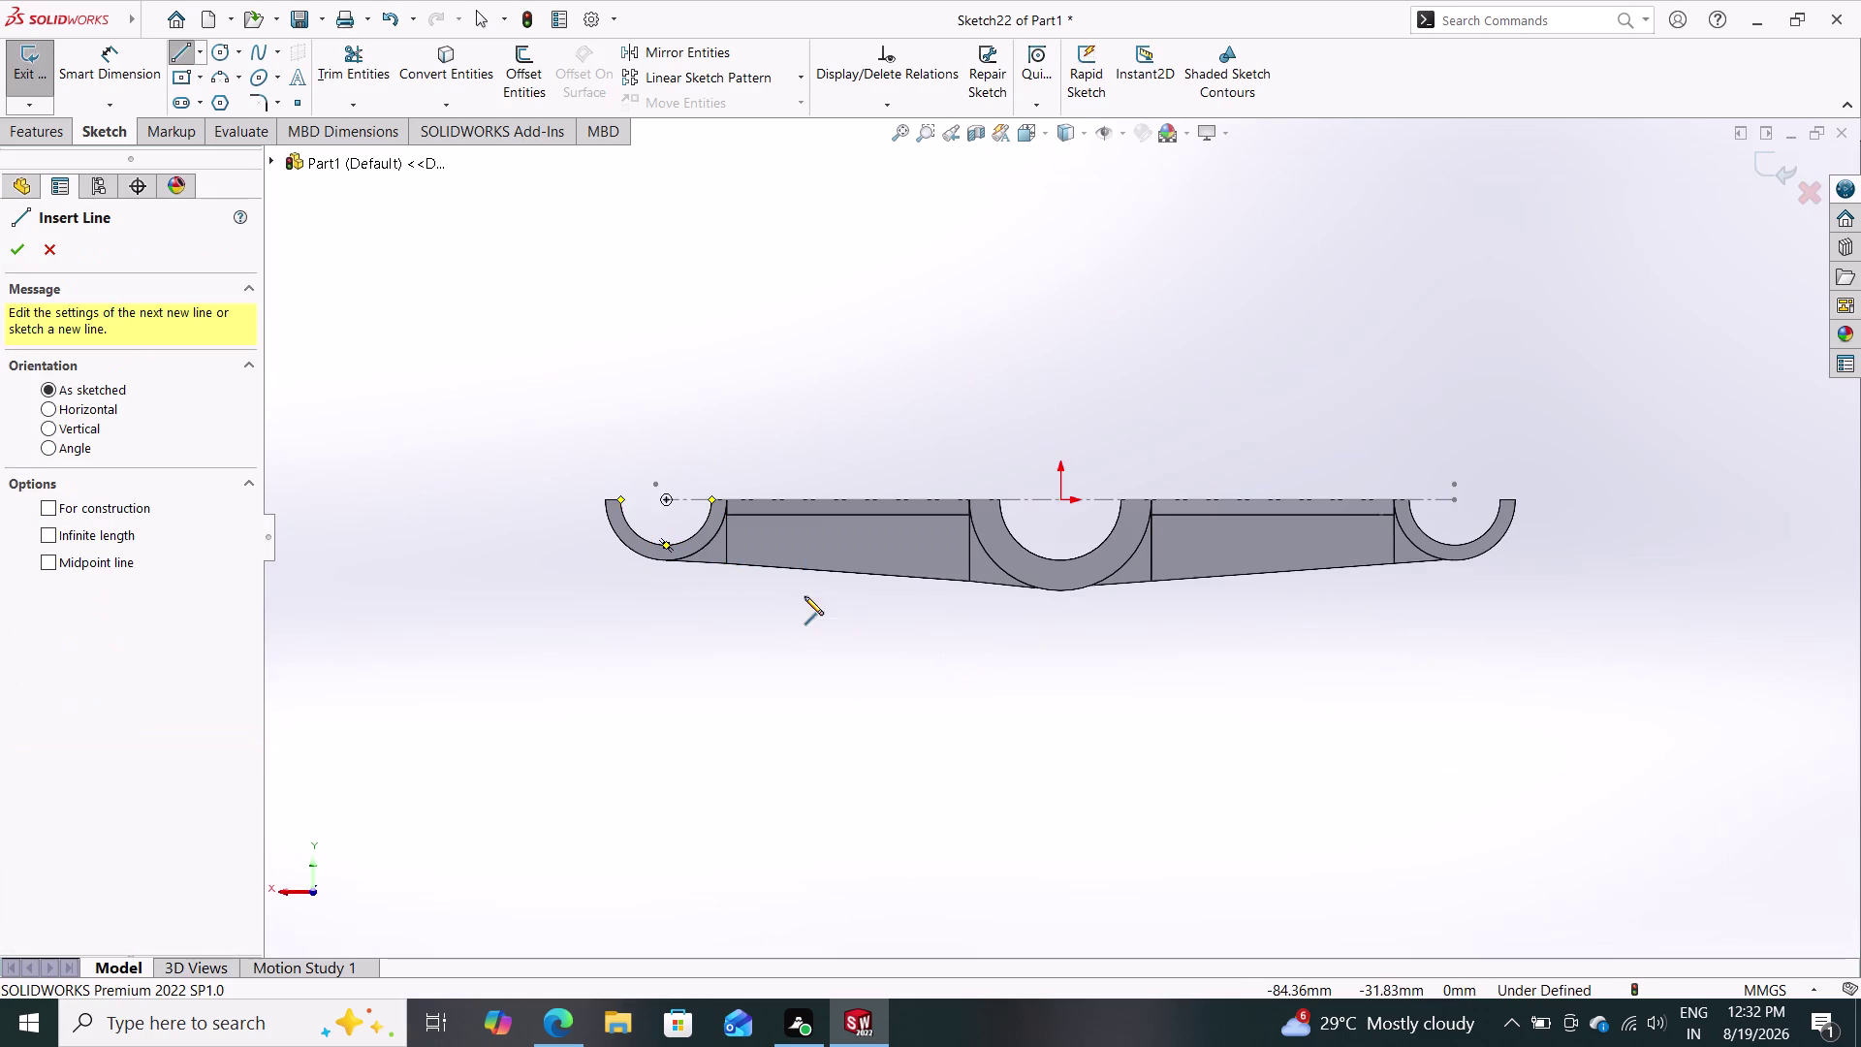
scroll(down, 3)
scroll(down, 3)
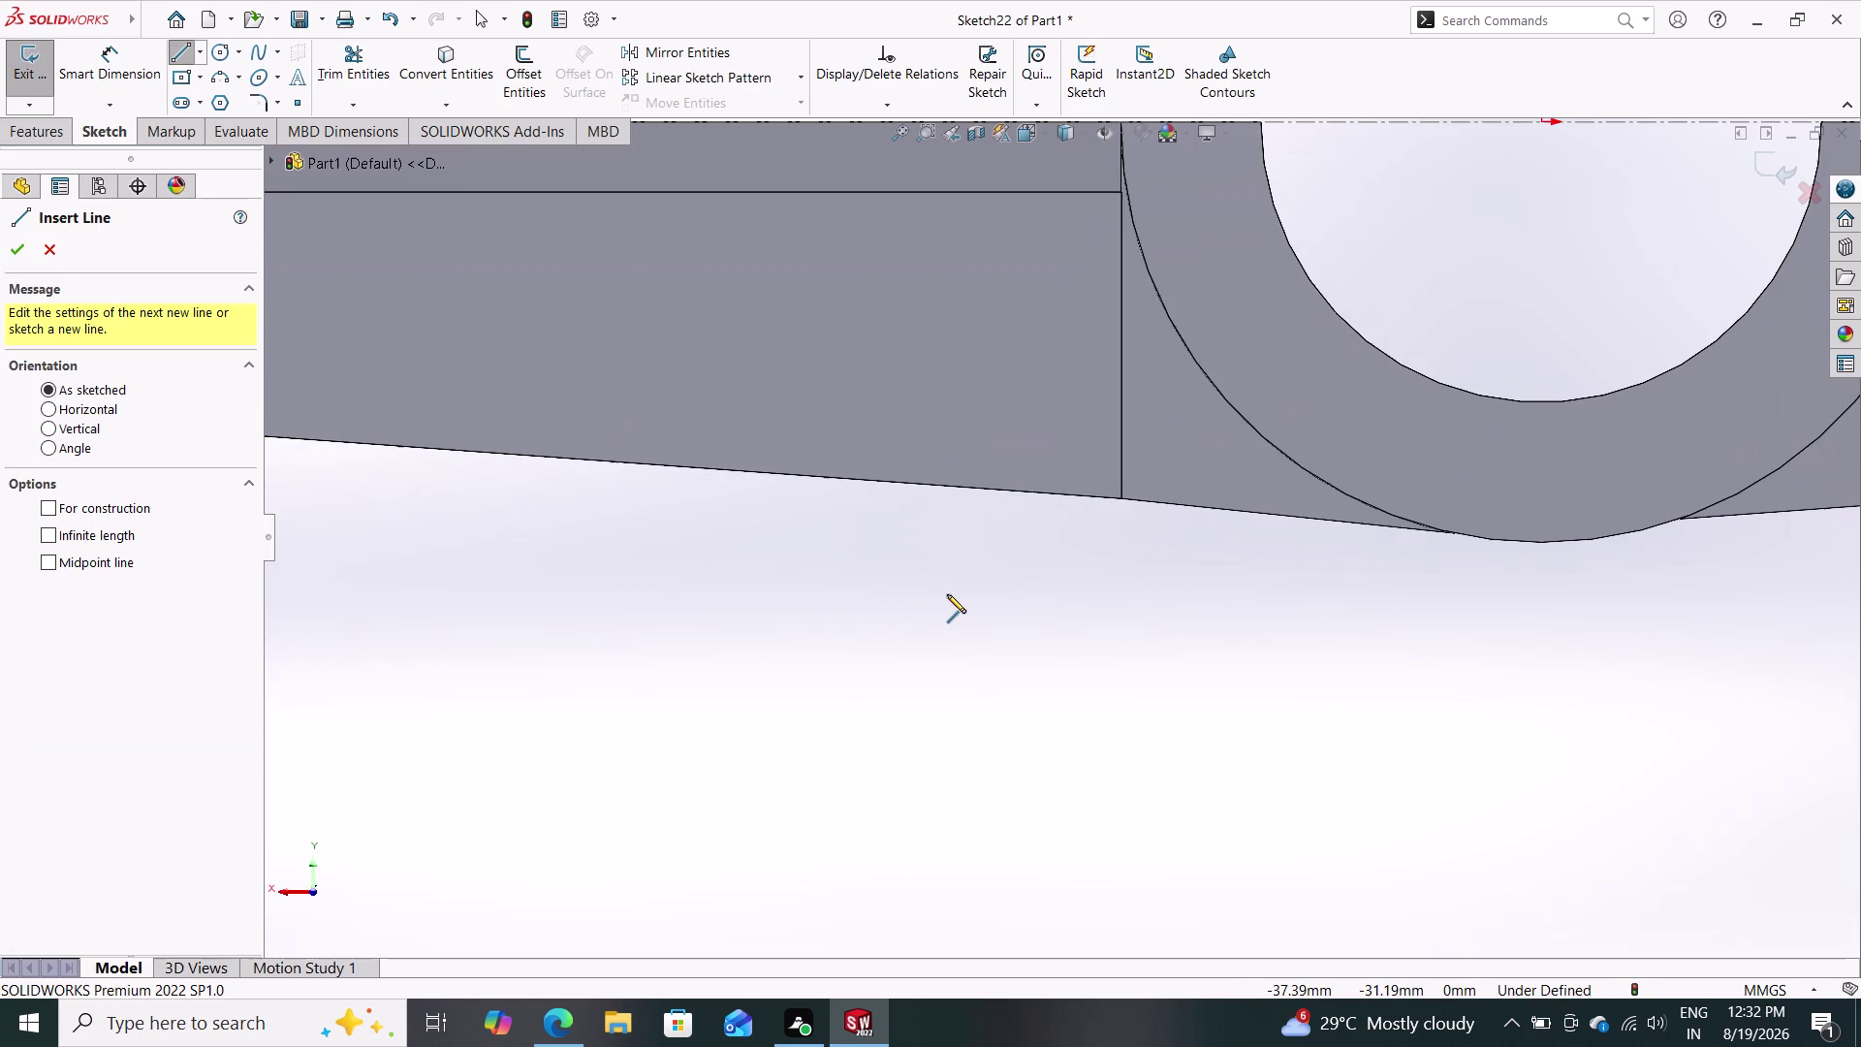
scroll(up, 3)
scroll(up, 3)
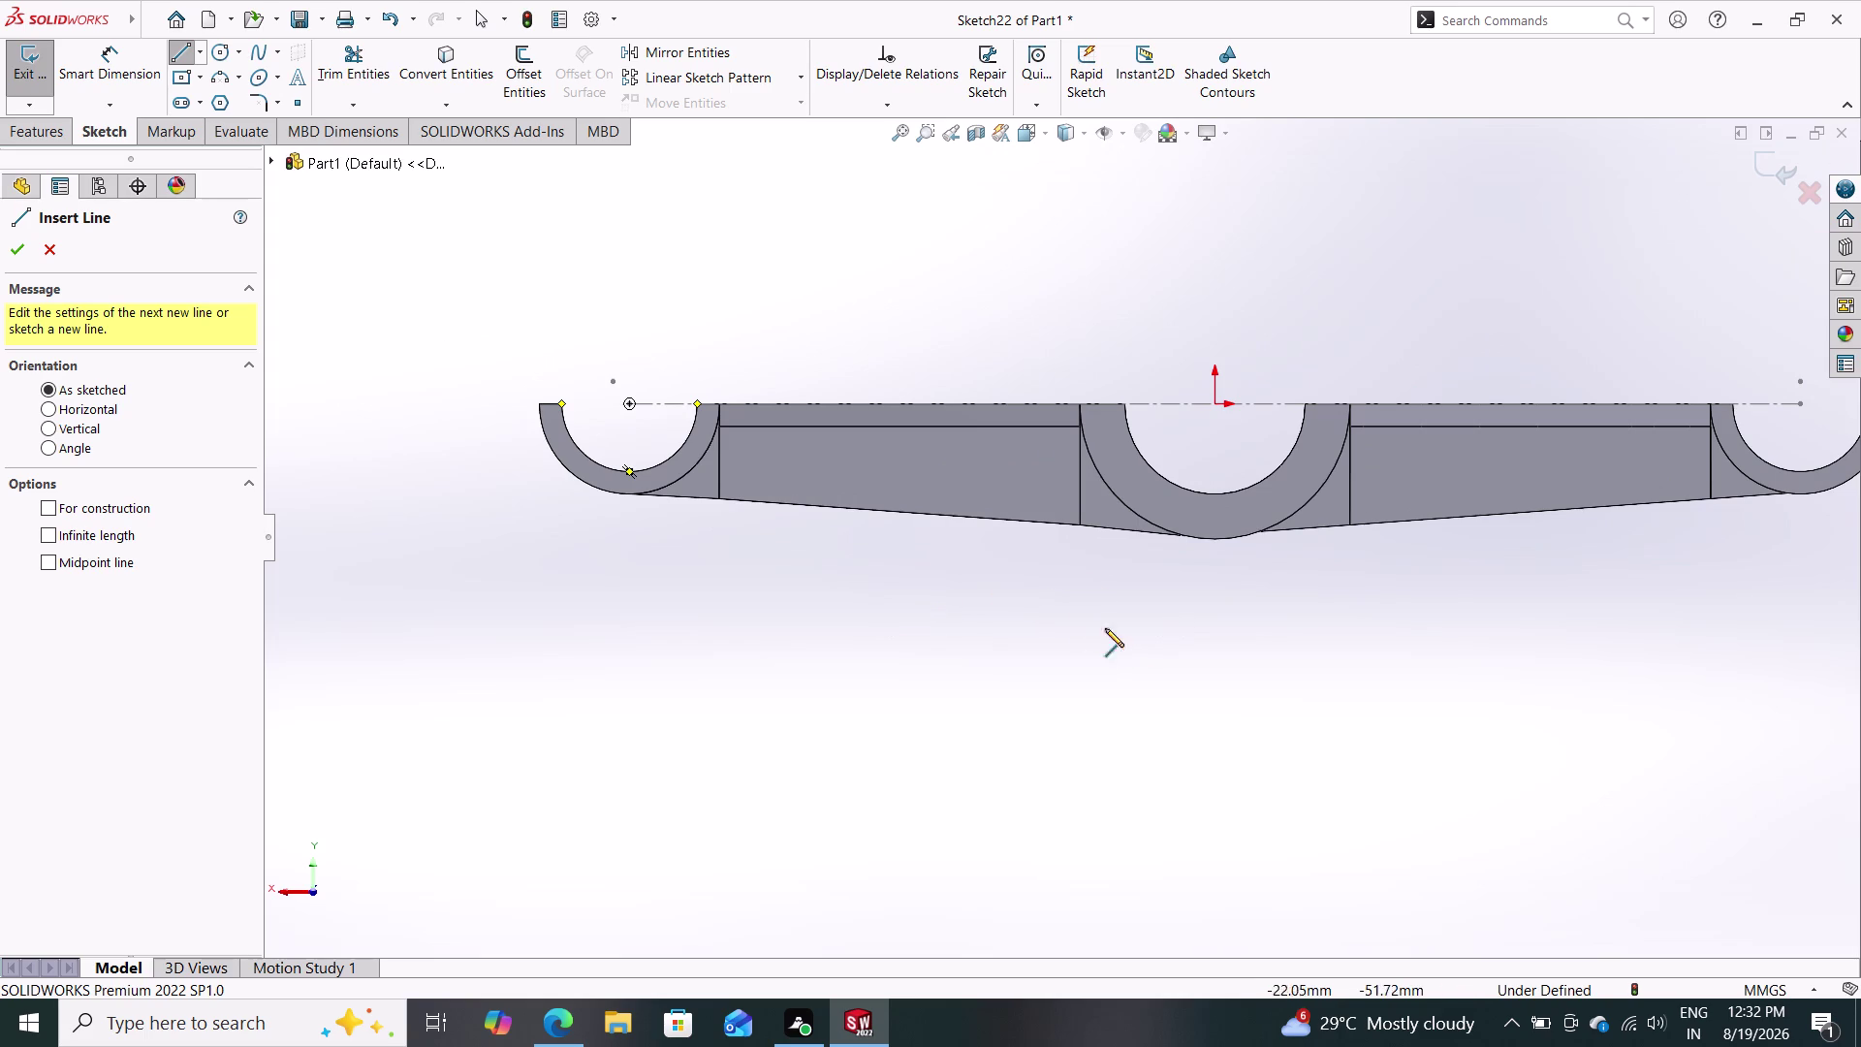
Orbit and zoom between the underside and ribs, focusing on the rib beside the central boss.
middle_drag(1073, 594, 1094, 502)
middle_drag(1027, 606, 1057, 475)
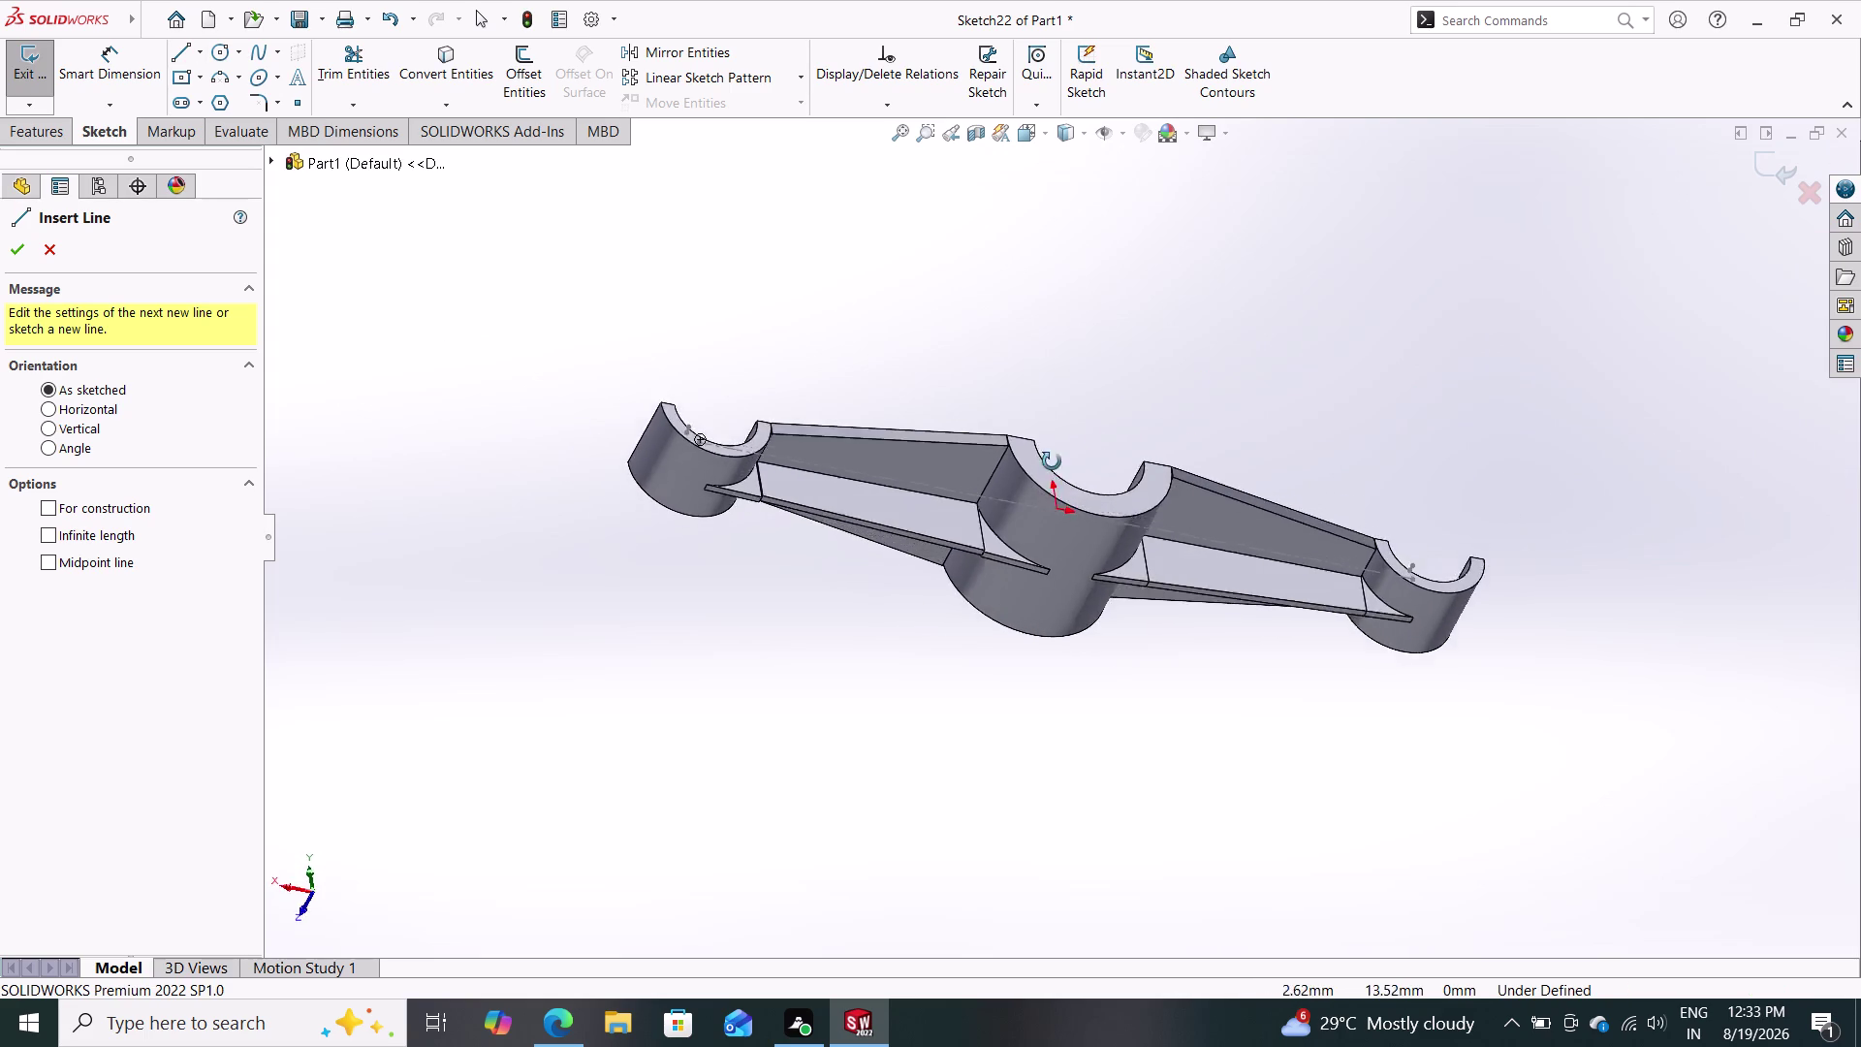
middle_drag(1058, 475, 1007, 650)
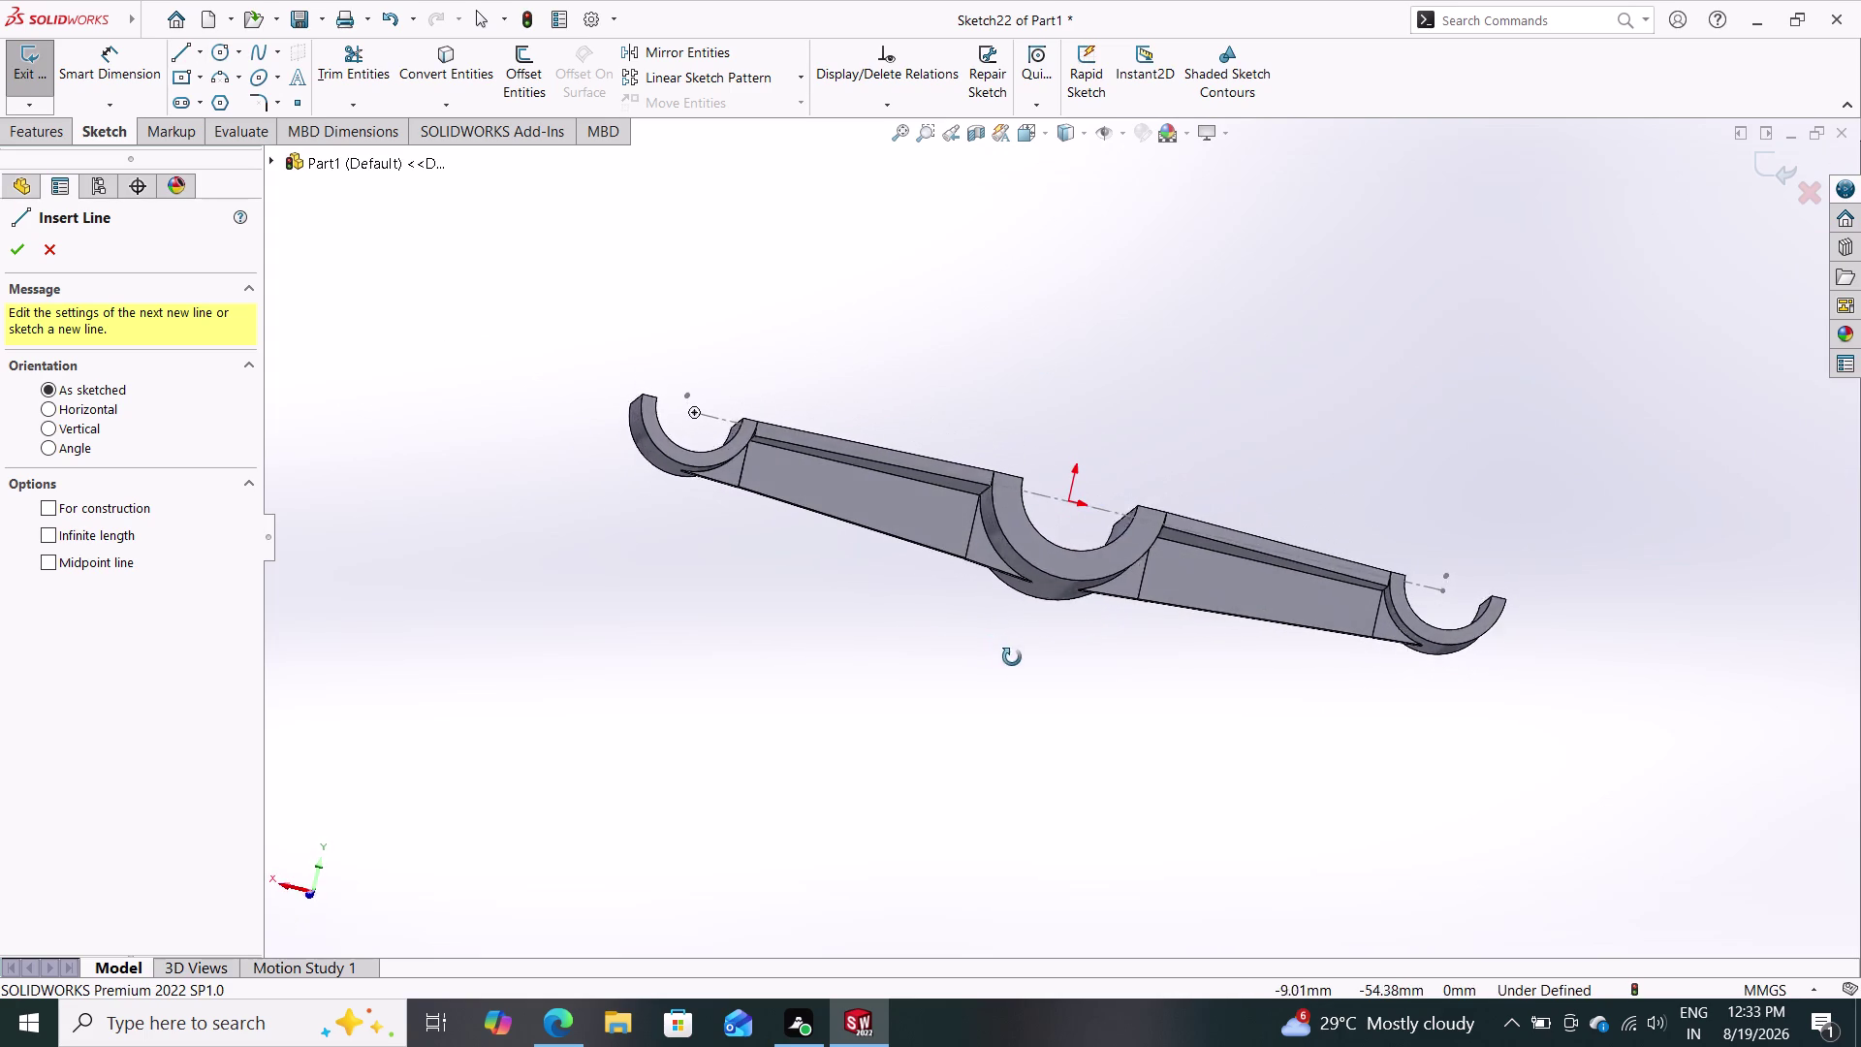
middle_drag(1007, 650, 1063, 451)
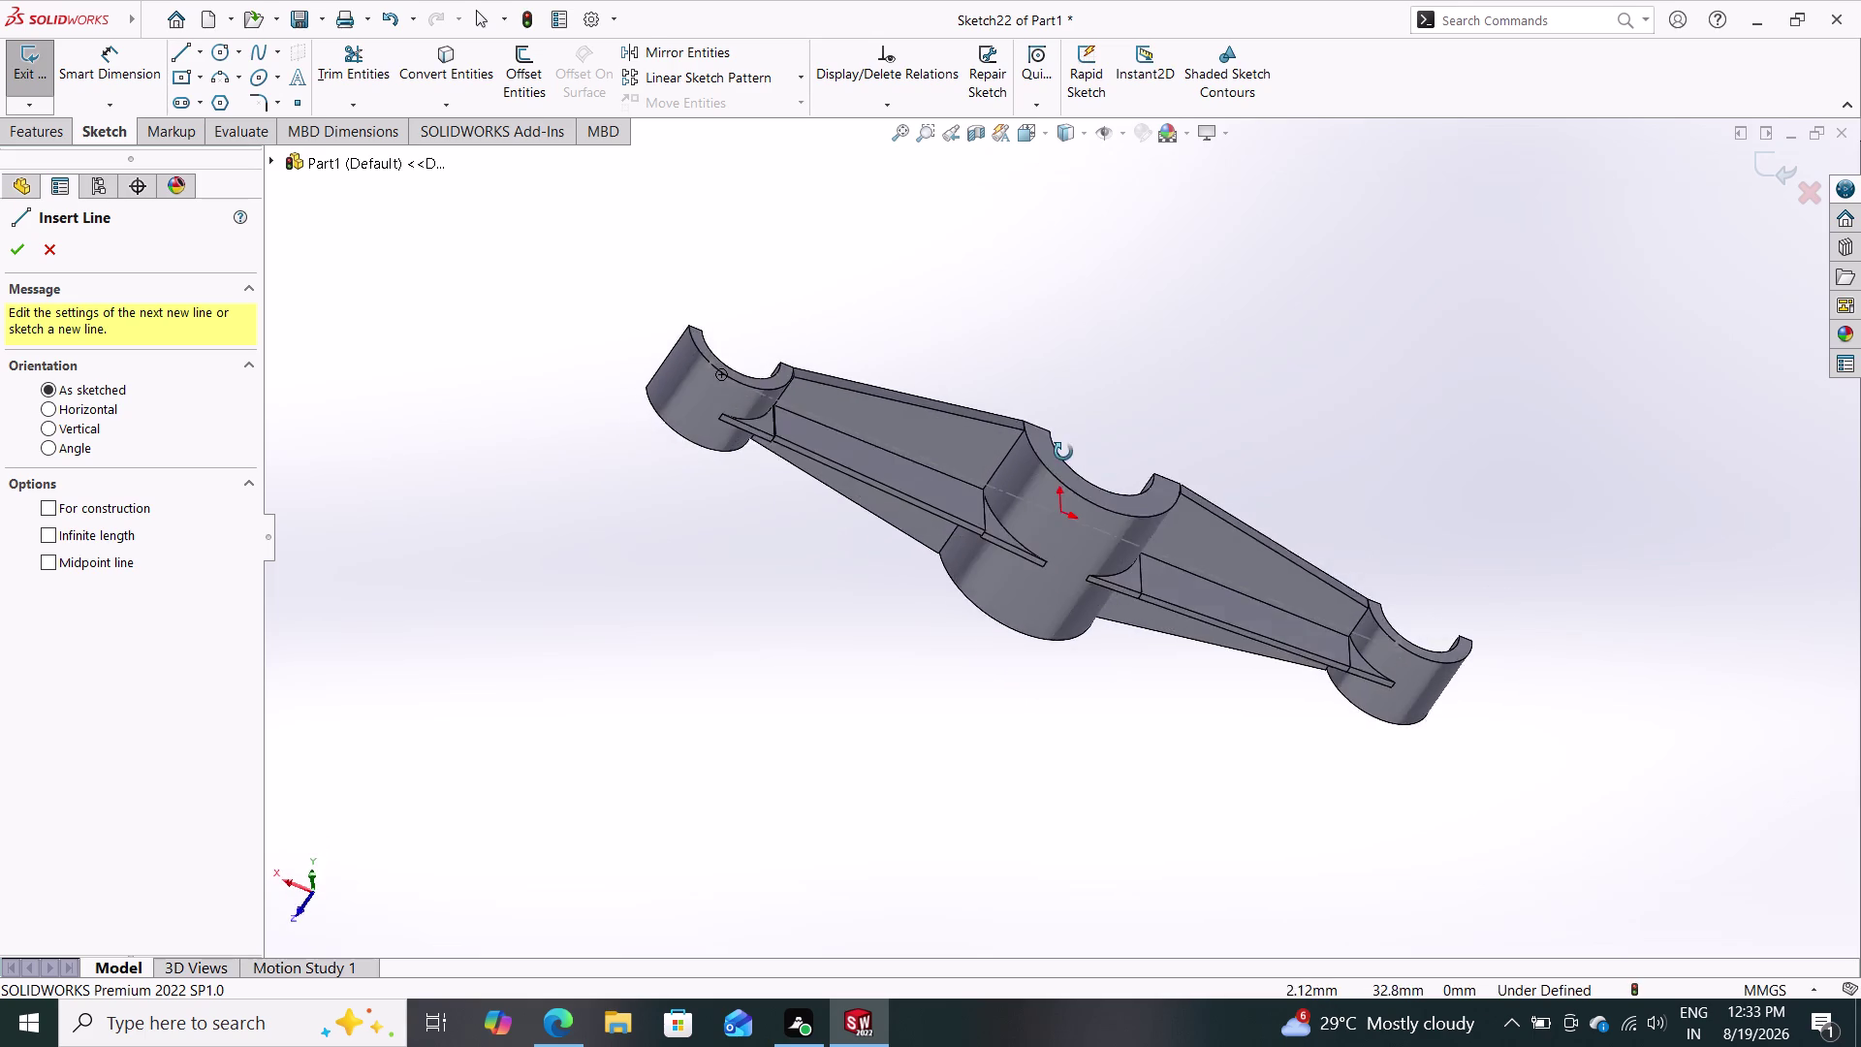
middle_drag(1064, 452, 1001, 730)
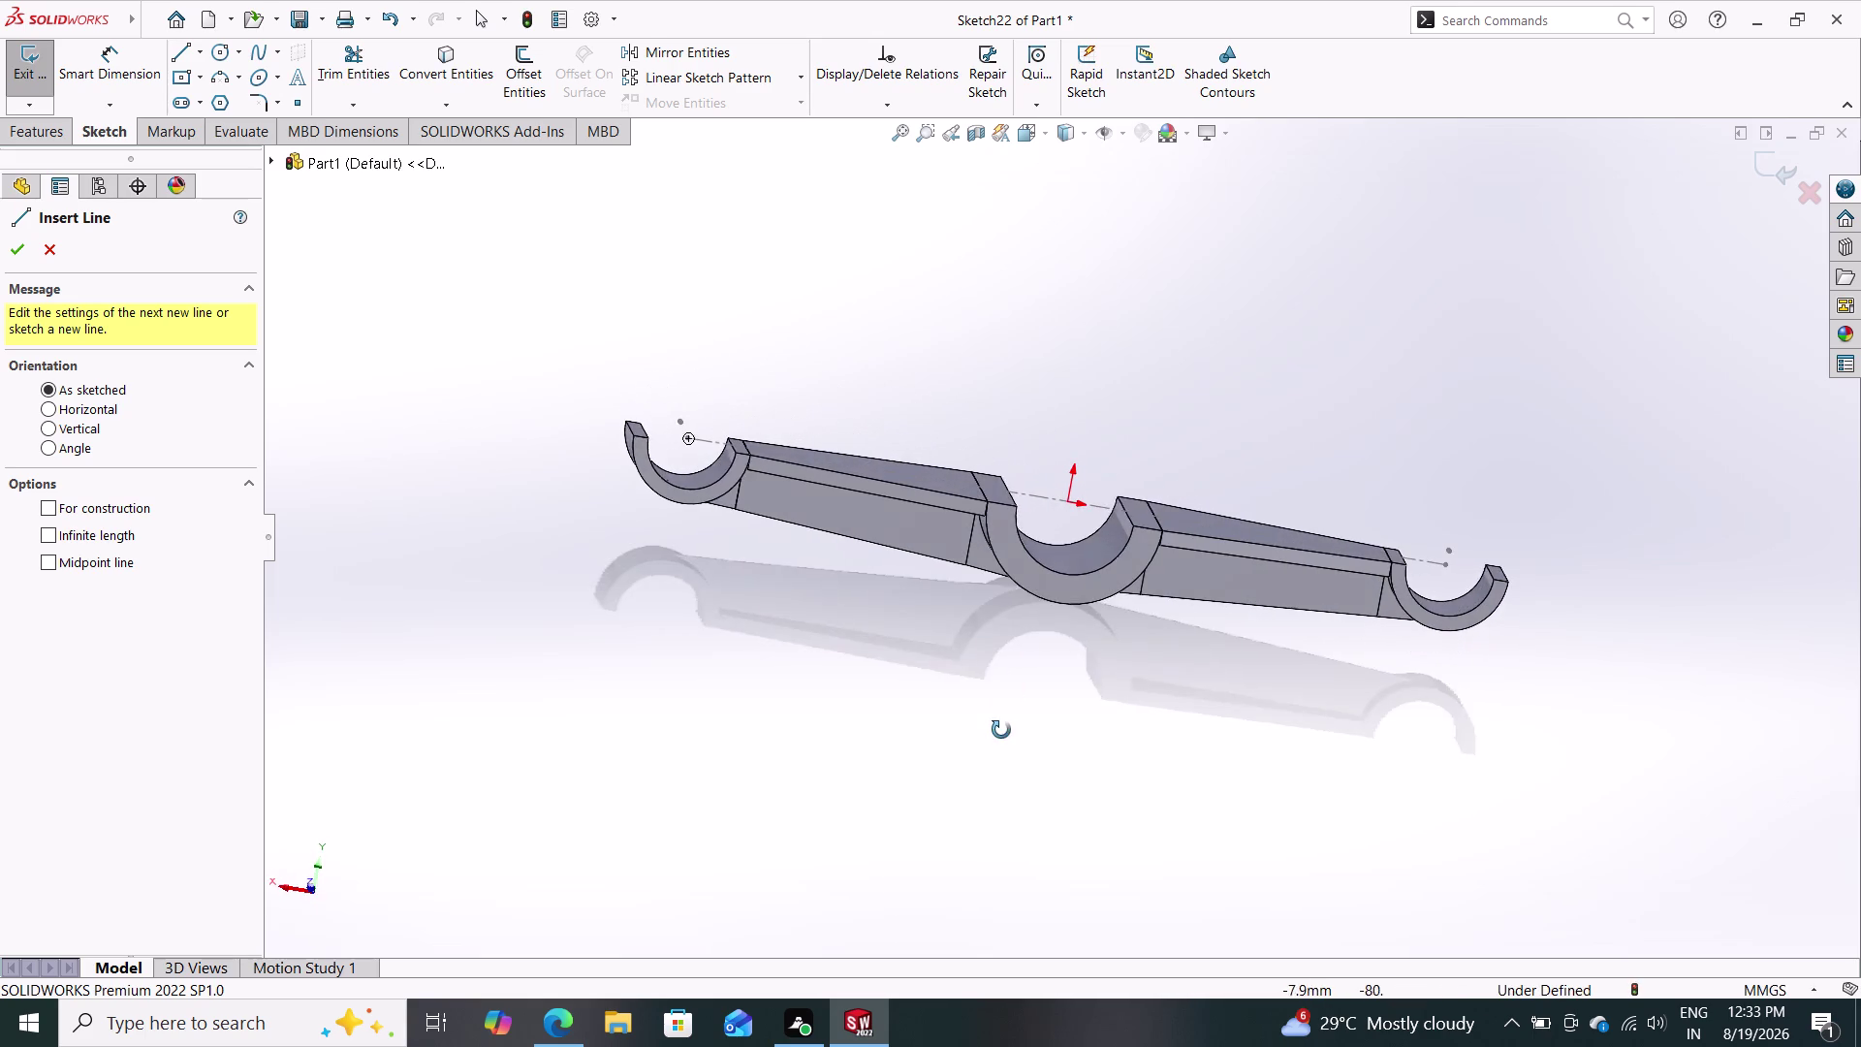
middle_drag(1002, 730, 1010, 470)
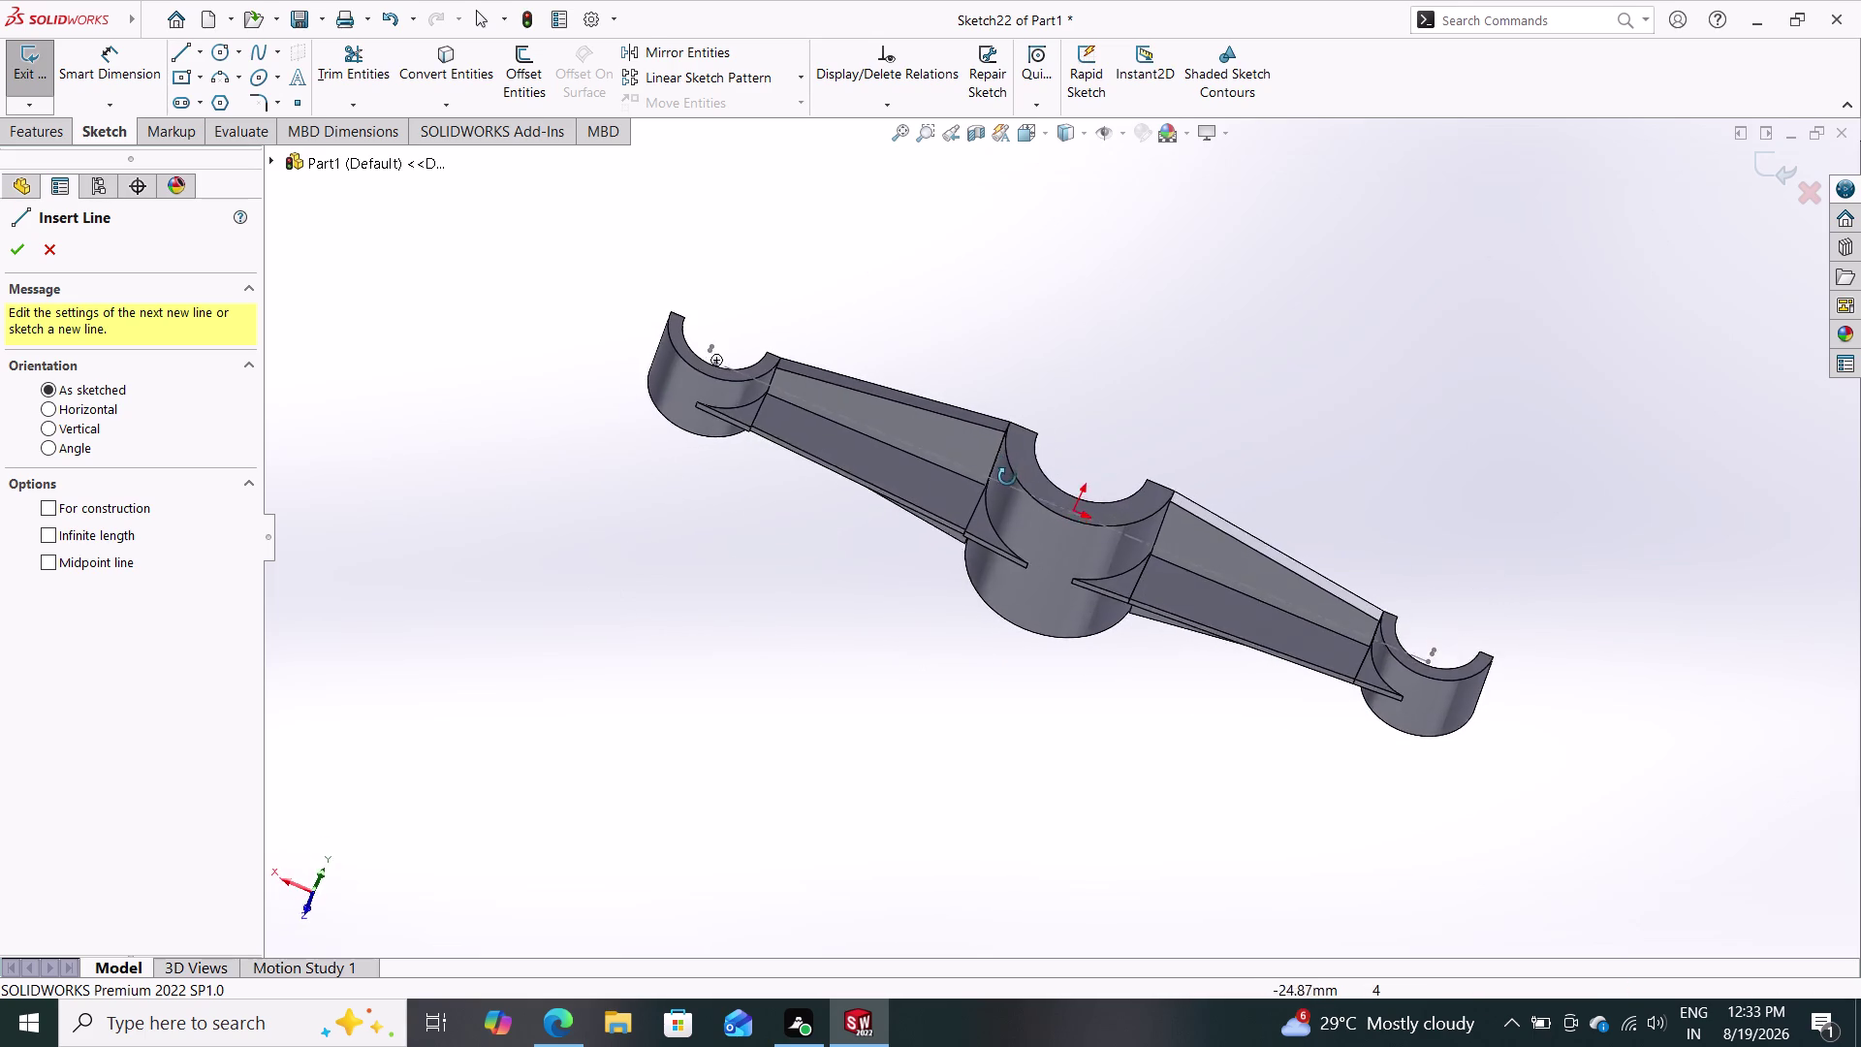
middle_drag(1010, 470, 976, 706)
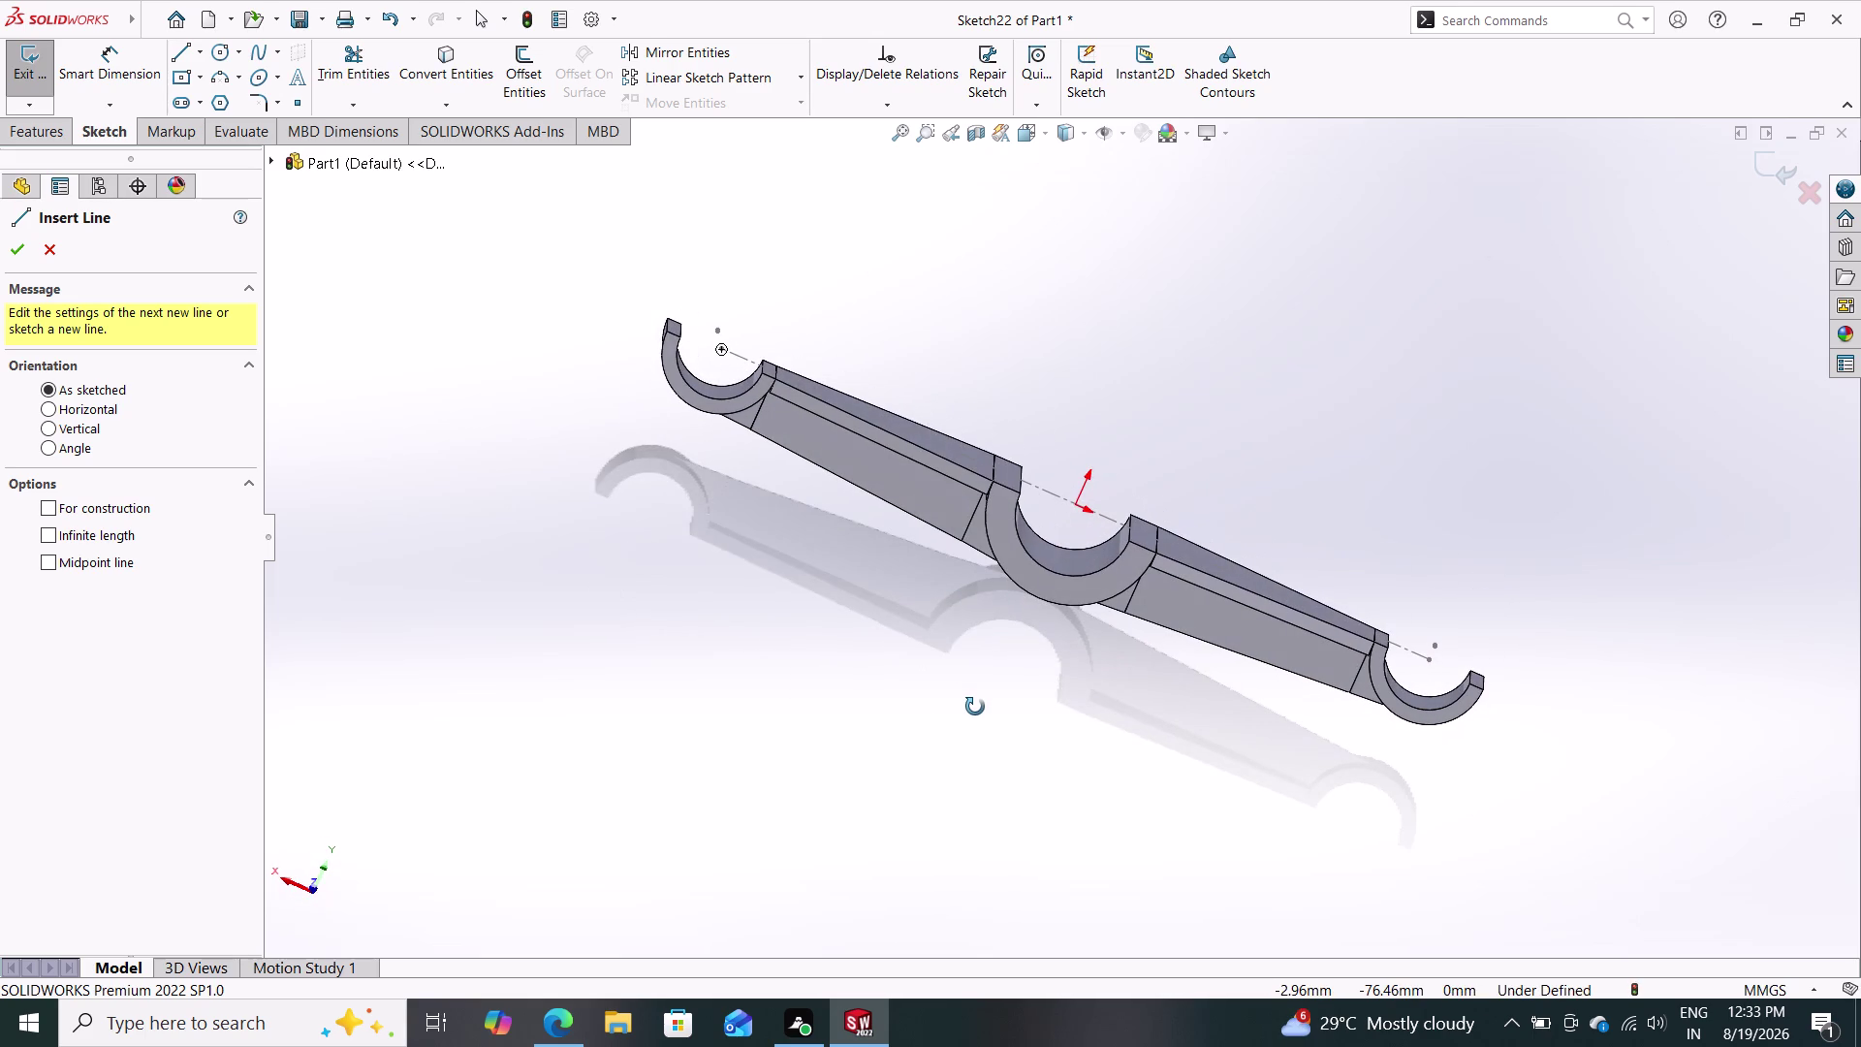
middle_drag(975, 707, 1032, 616)
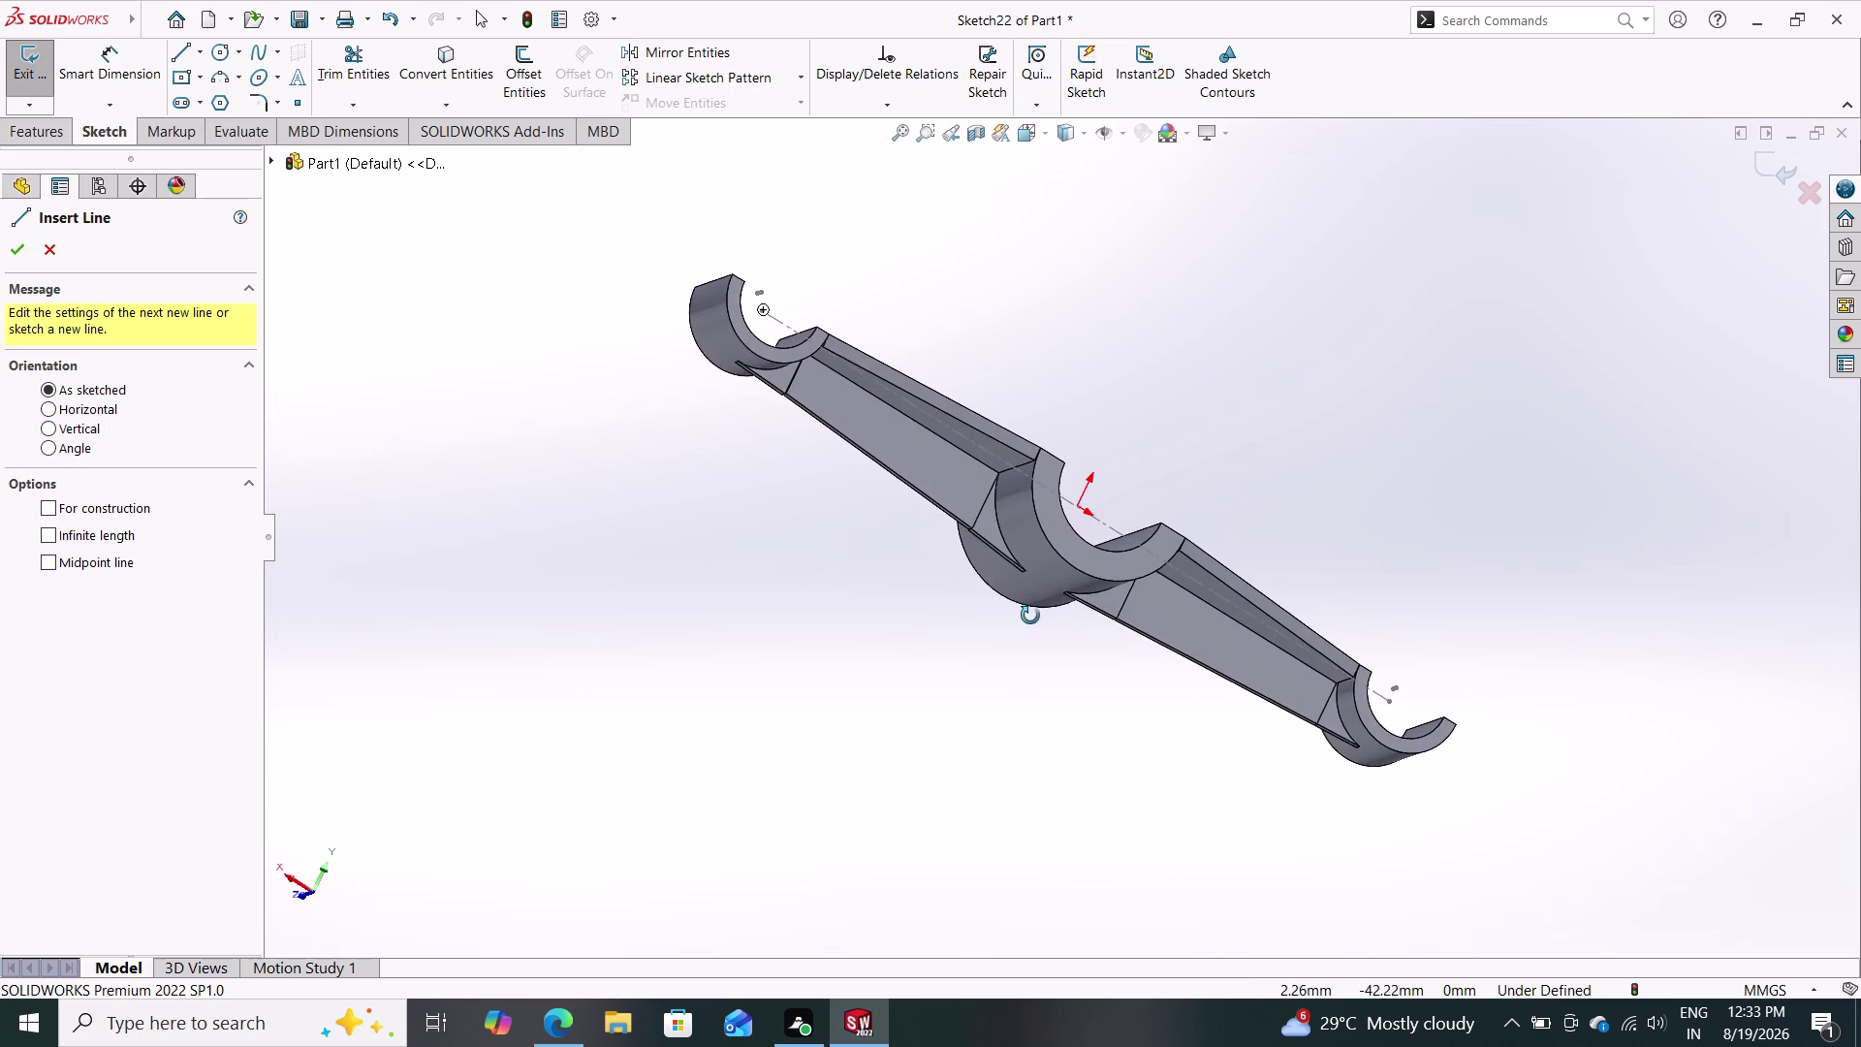
middle_drag(1032, 615, 1353, 269)
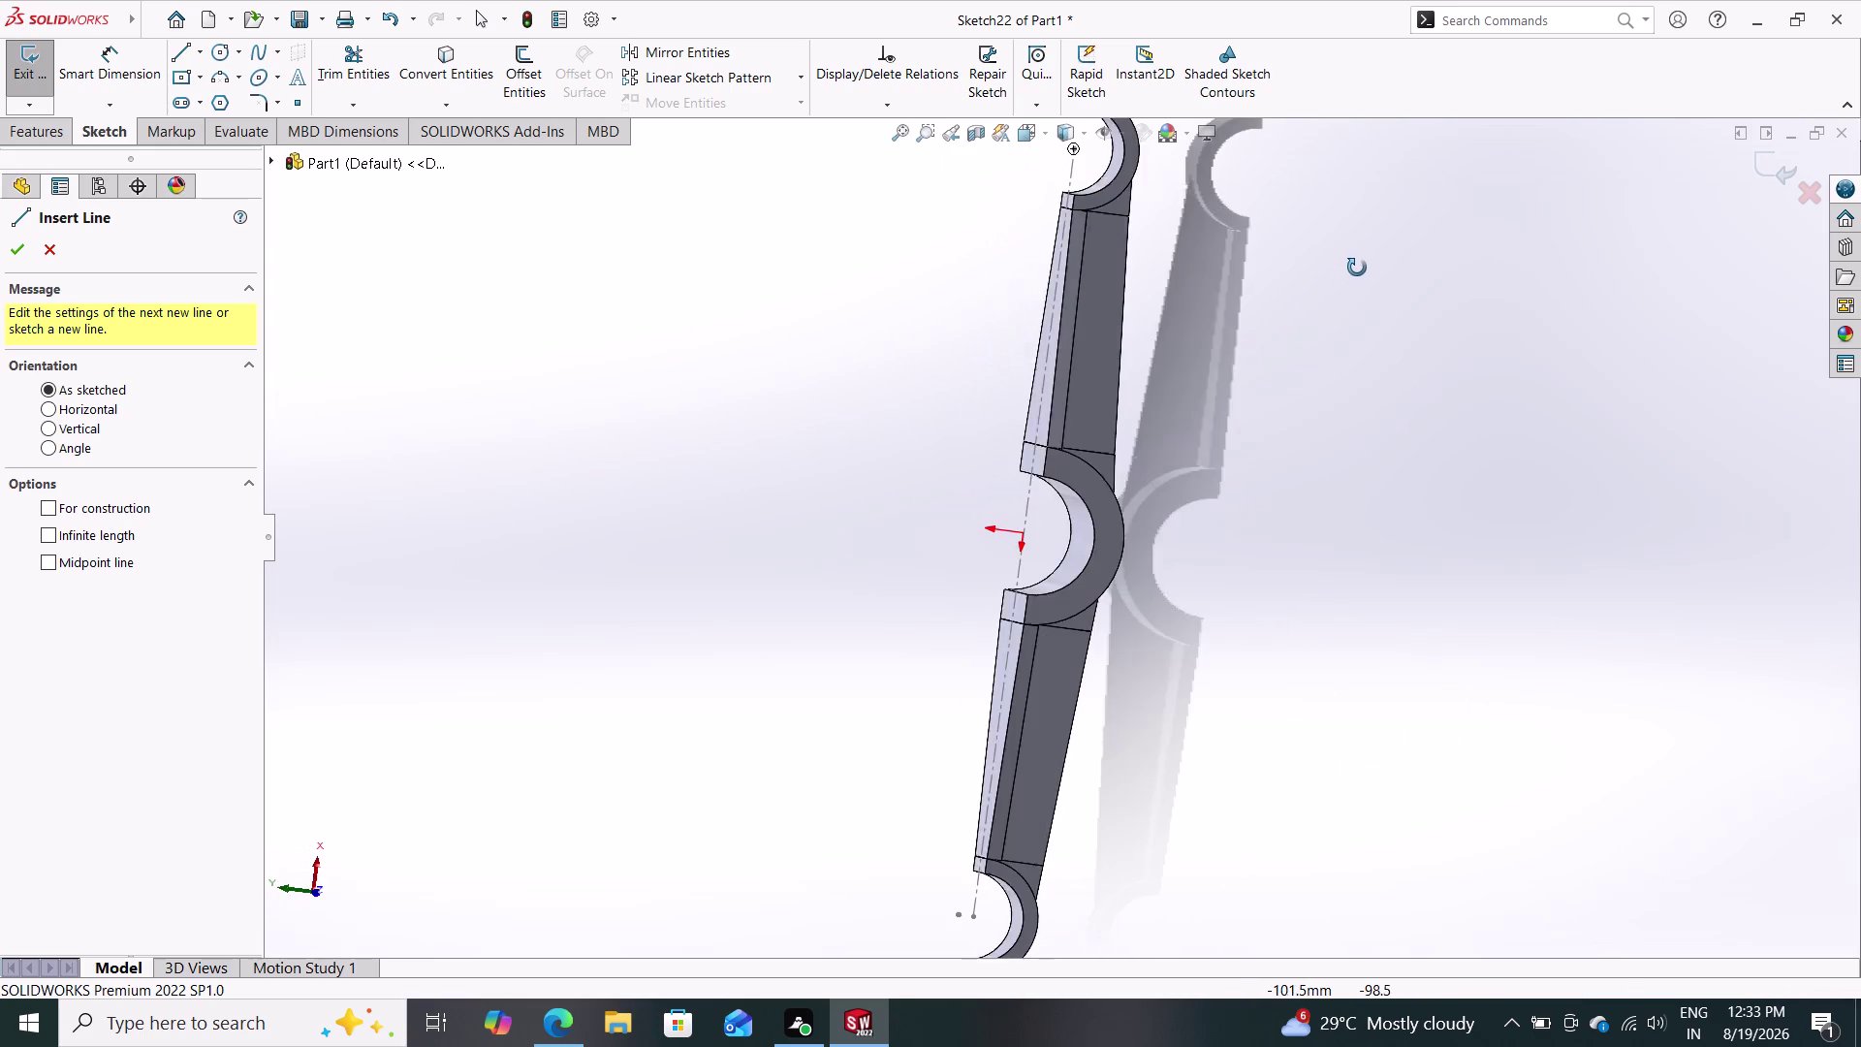
middle_drag(1354, 269, 1284, 284)
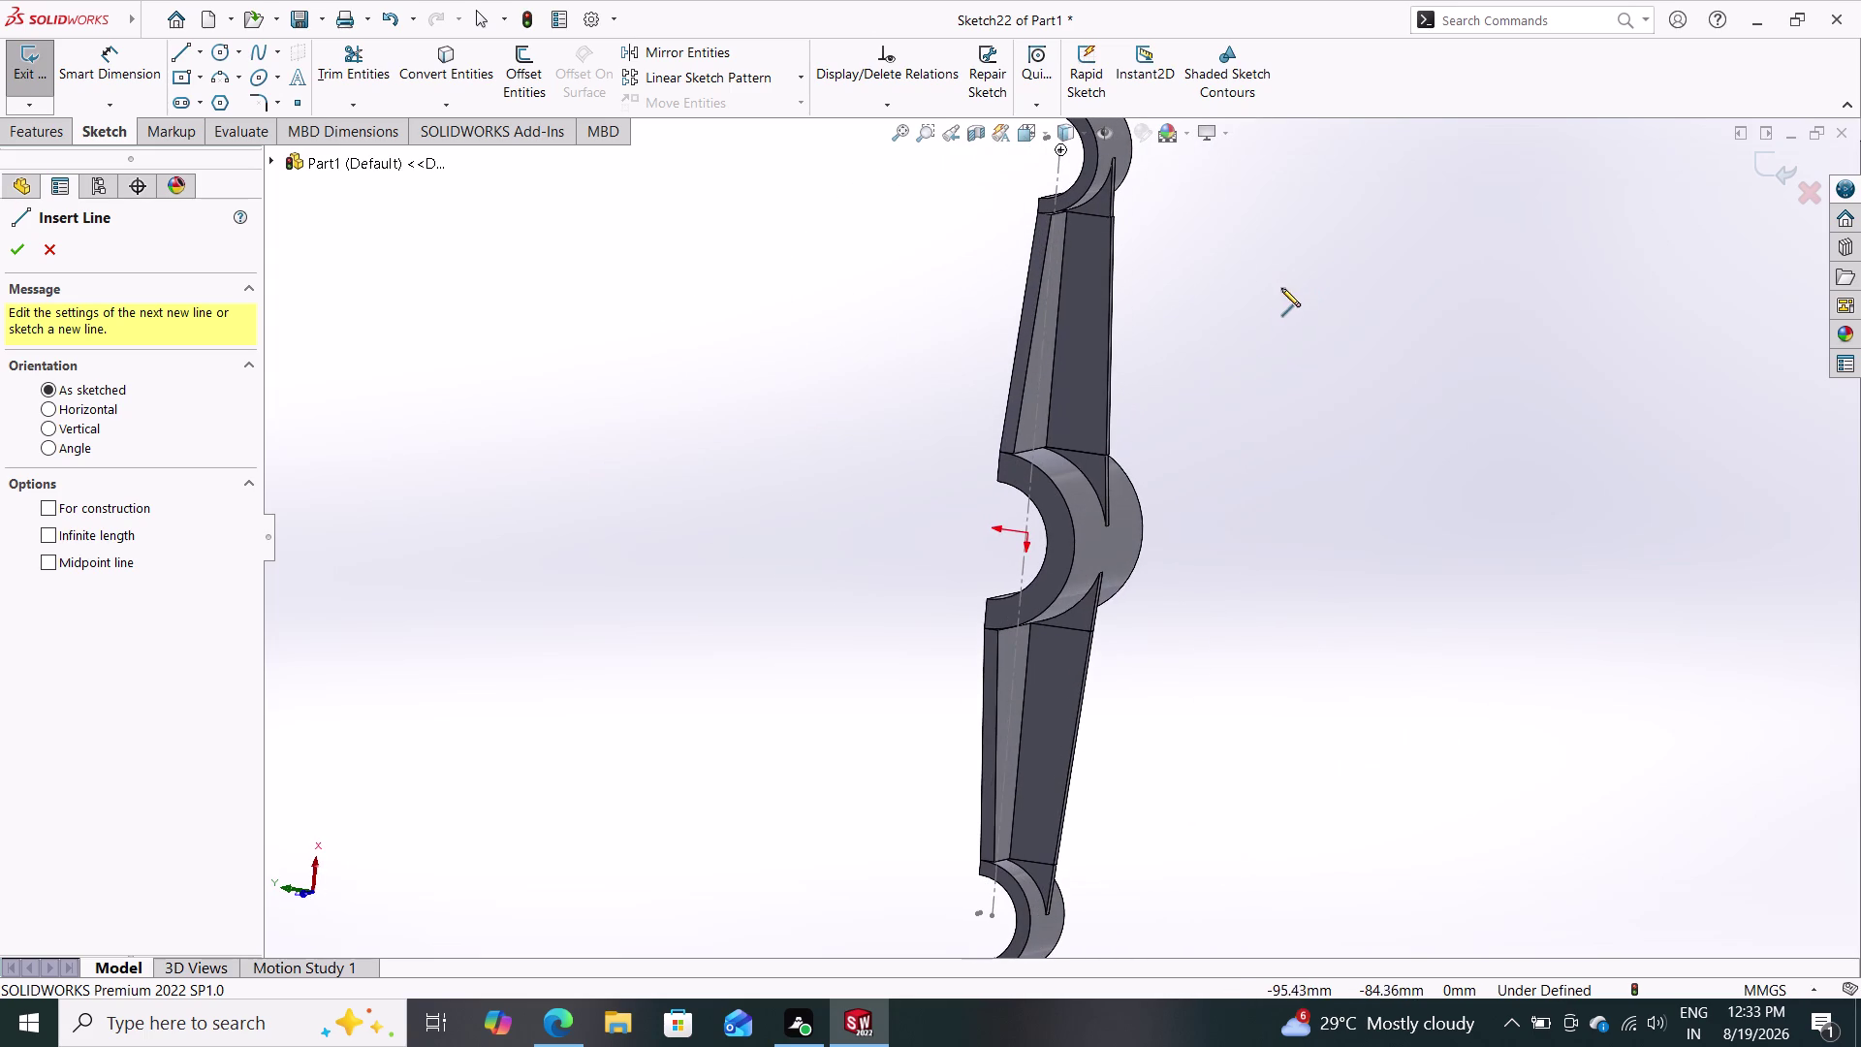
scroll(down, 3)
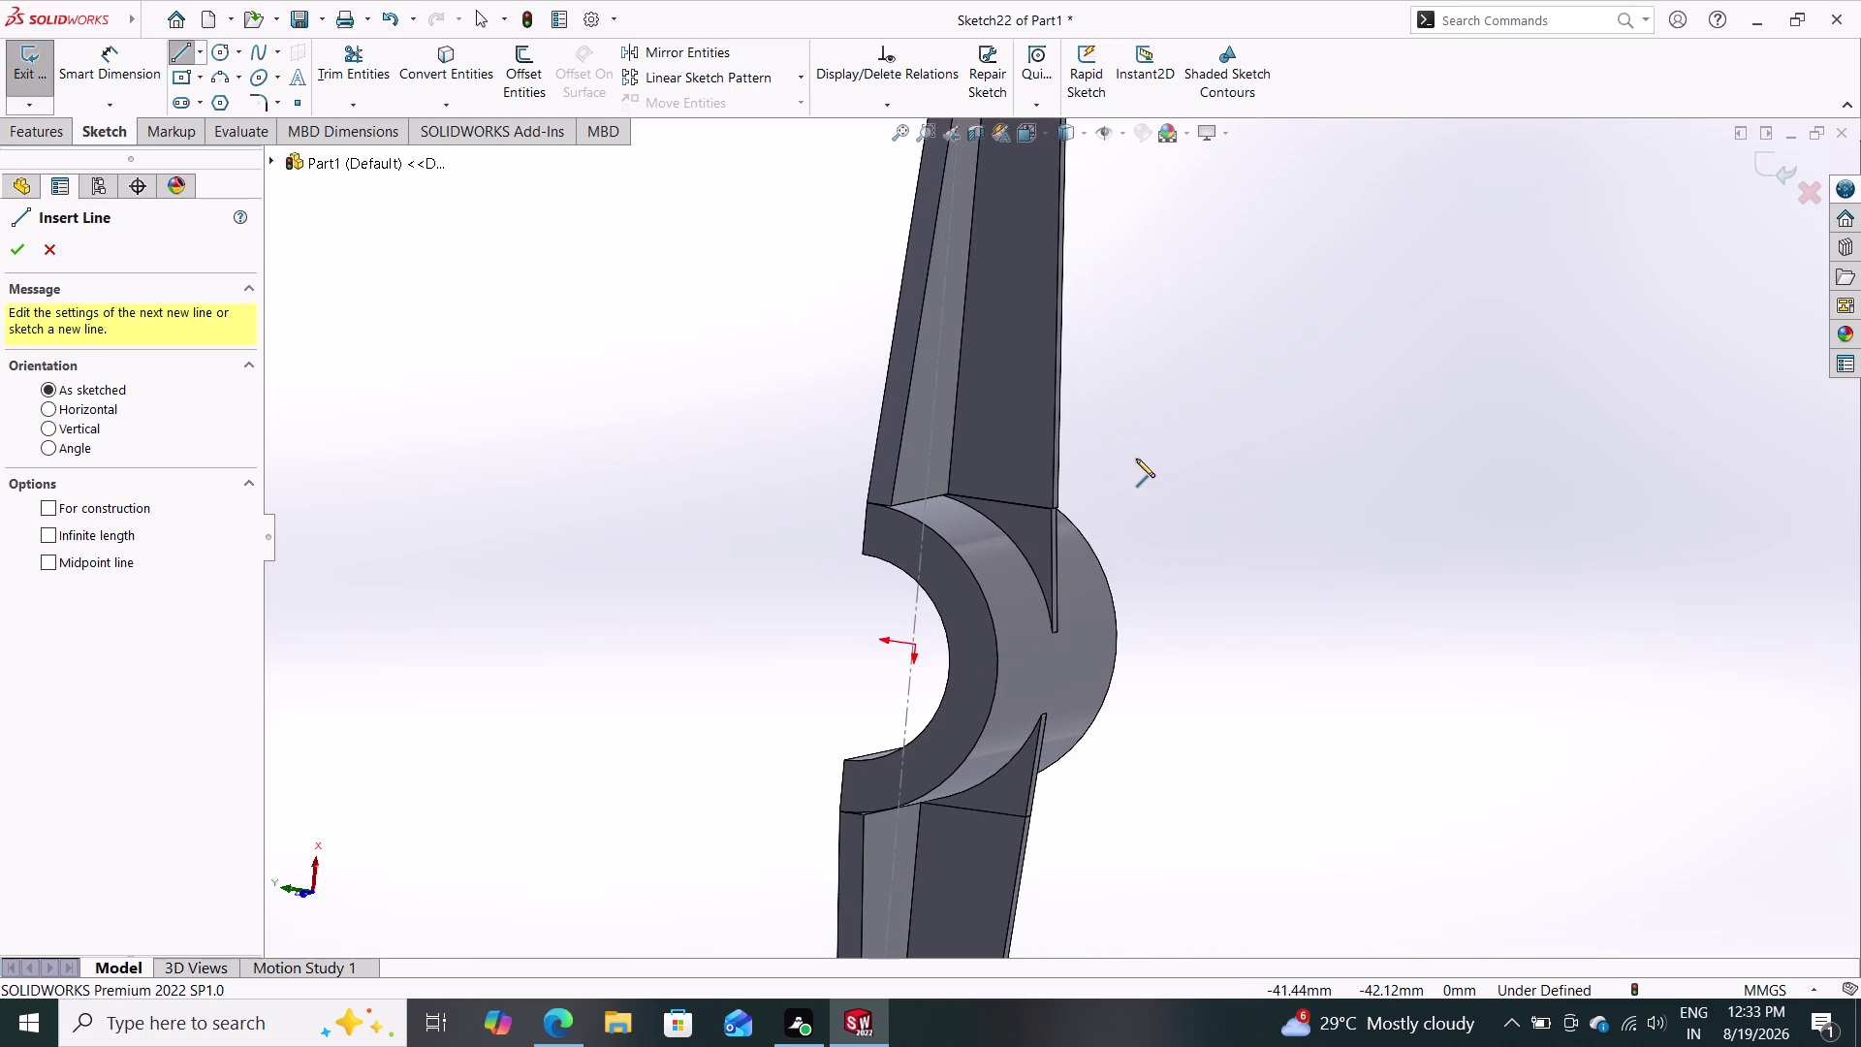
scroll(down, 3)
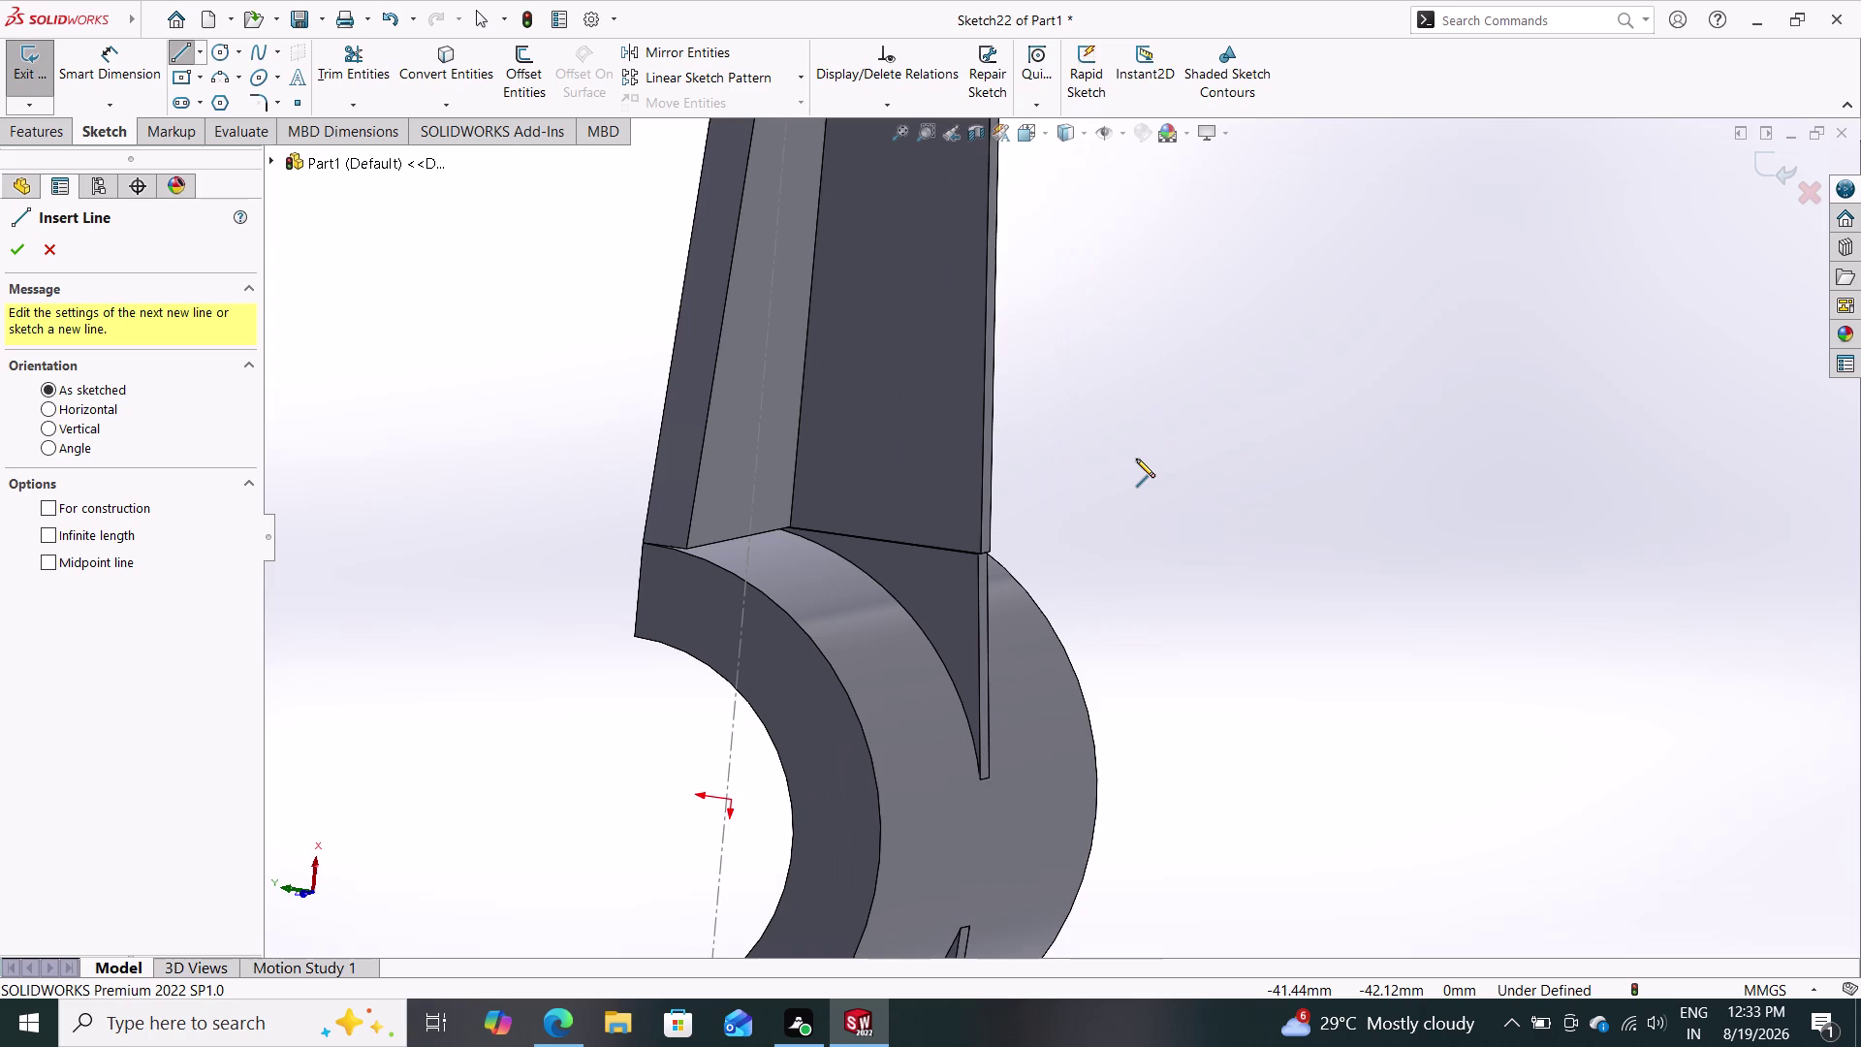
scroll(down, 3)
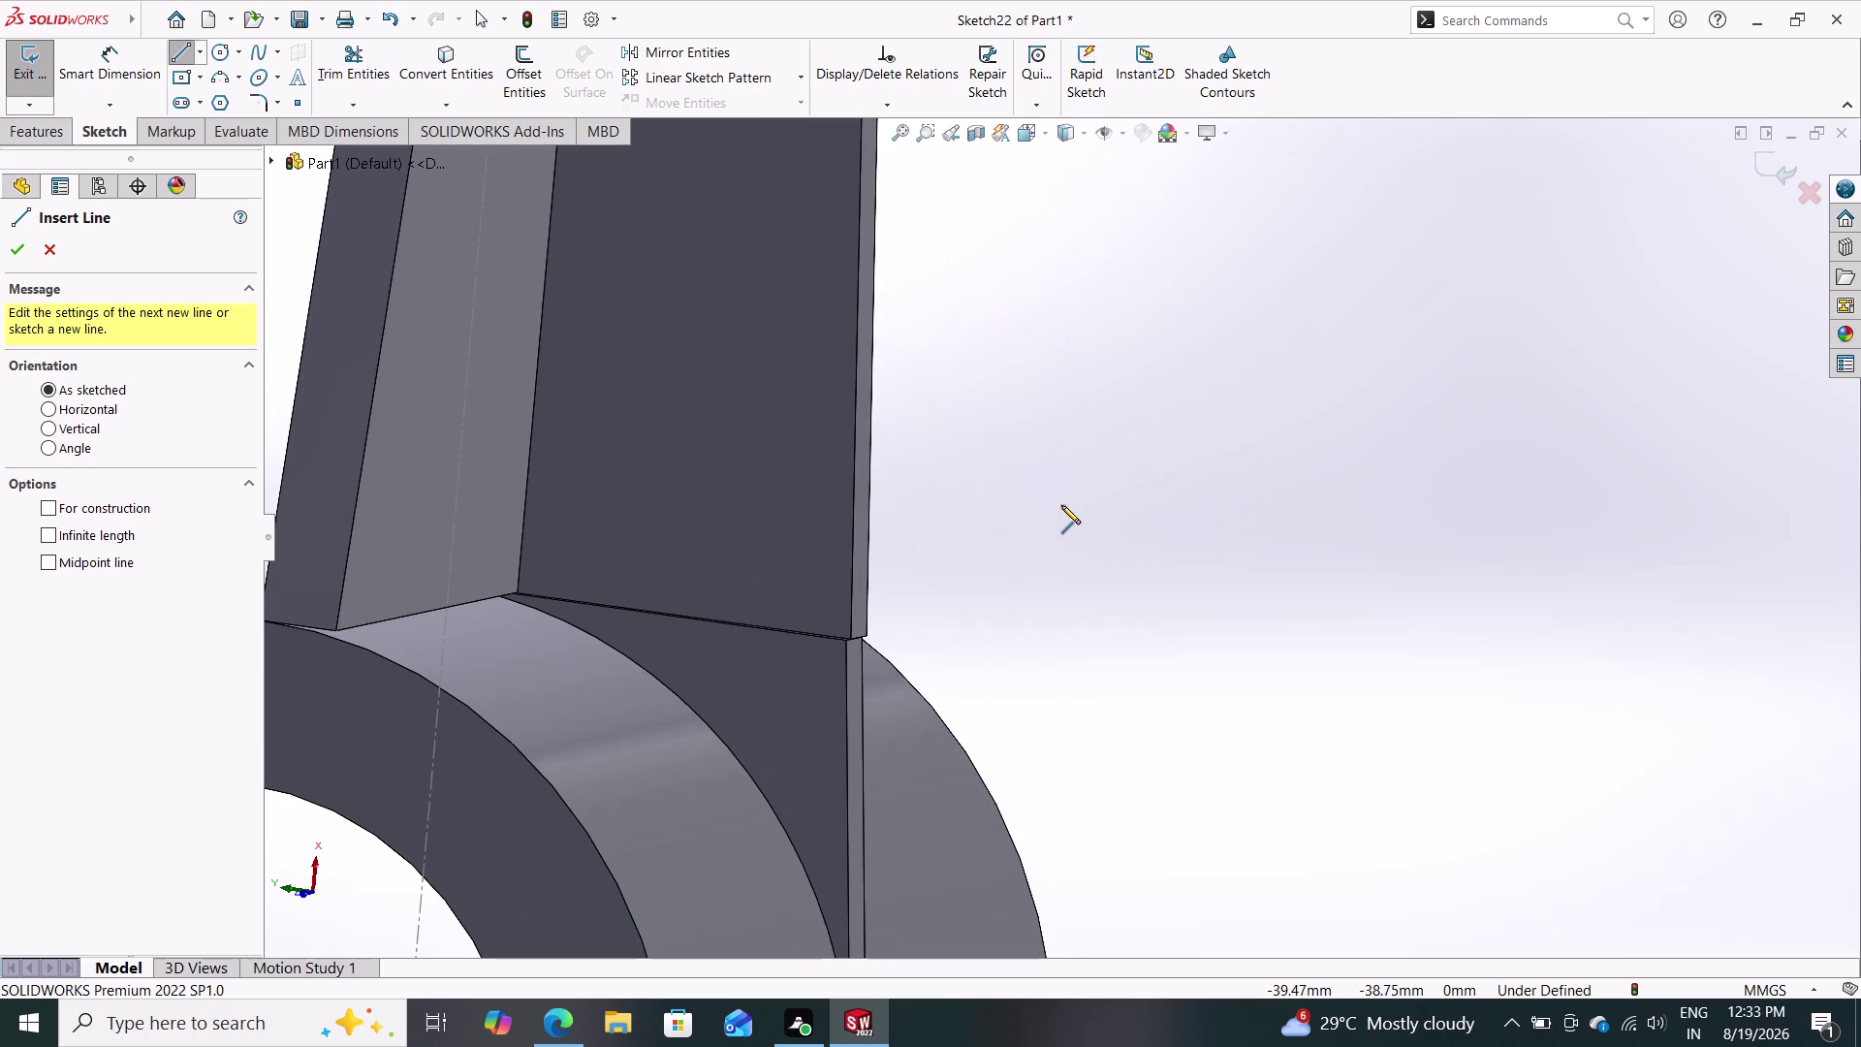
middle_drag(1045, 512, 999, 542)
middle_drag(1145, 478, 1074, 522)
scroll(down, 3)
scroll(down, 3)
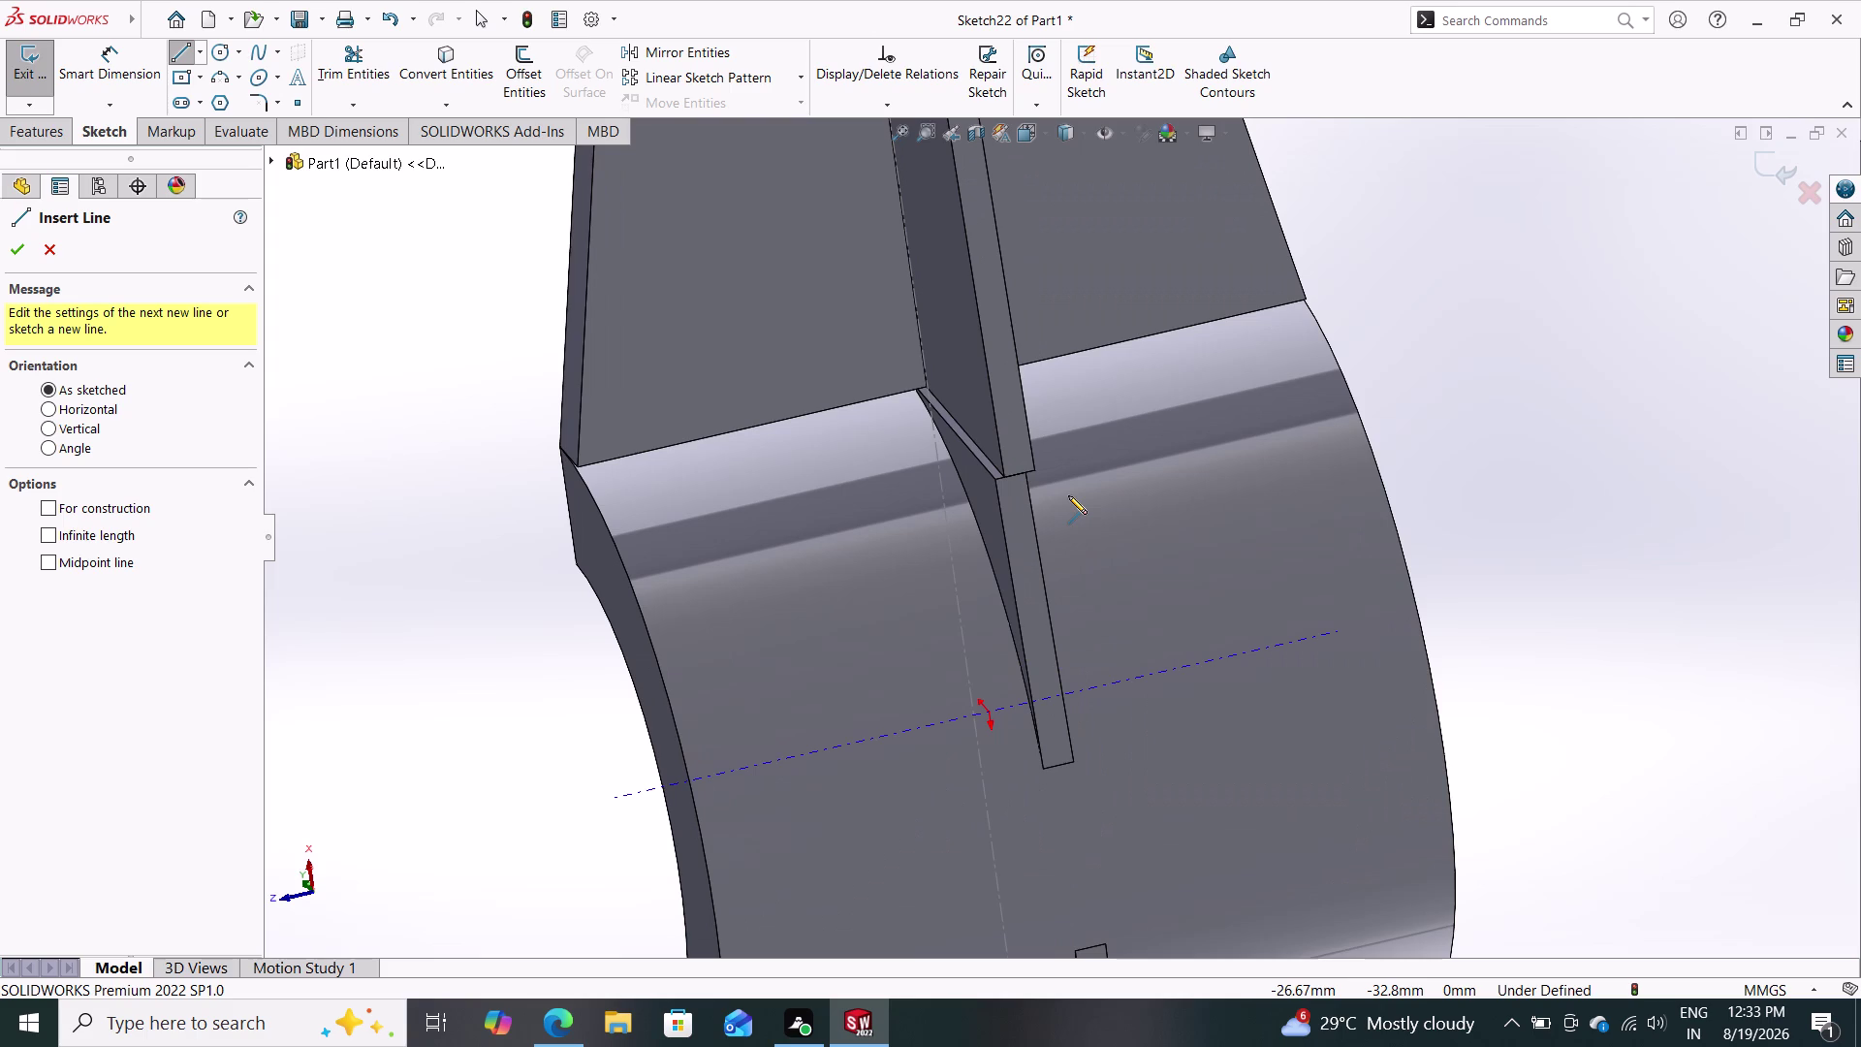
Stop drawing lines and select Boss-Extrude19 in the feature tree.
click(56, 247)
click(46, 734)
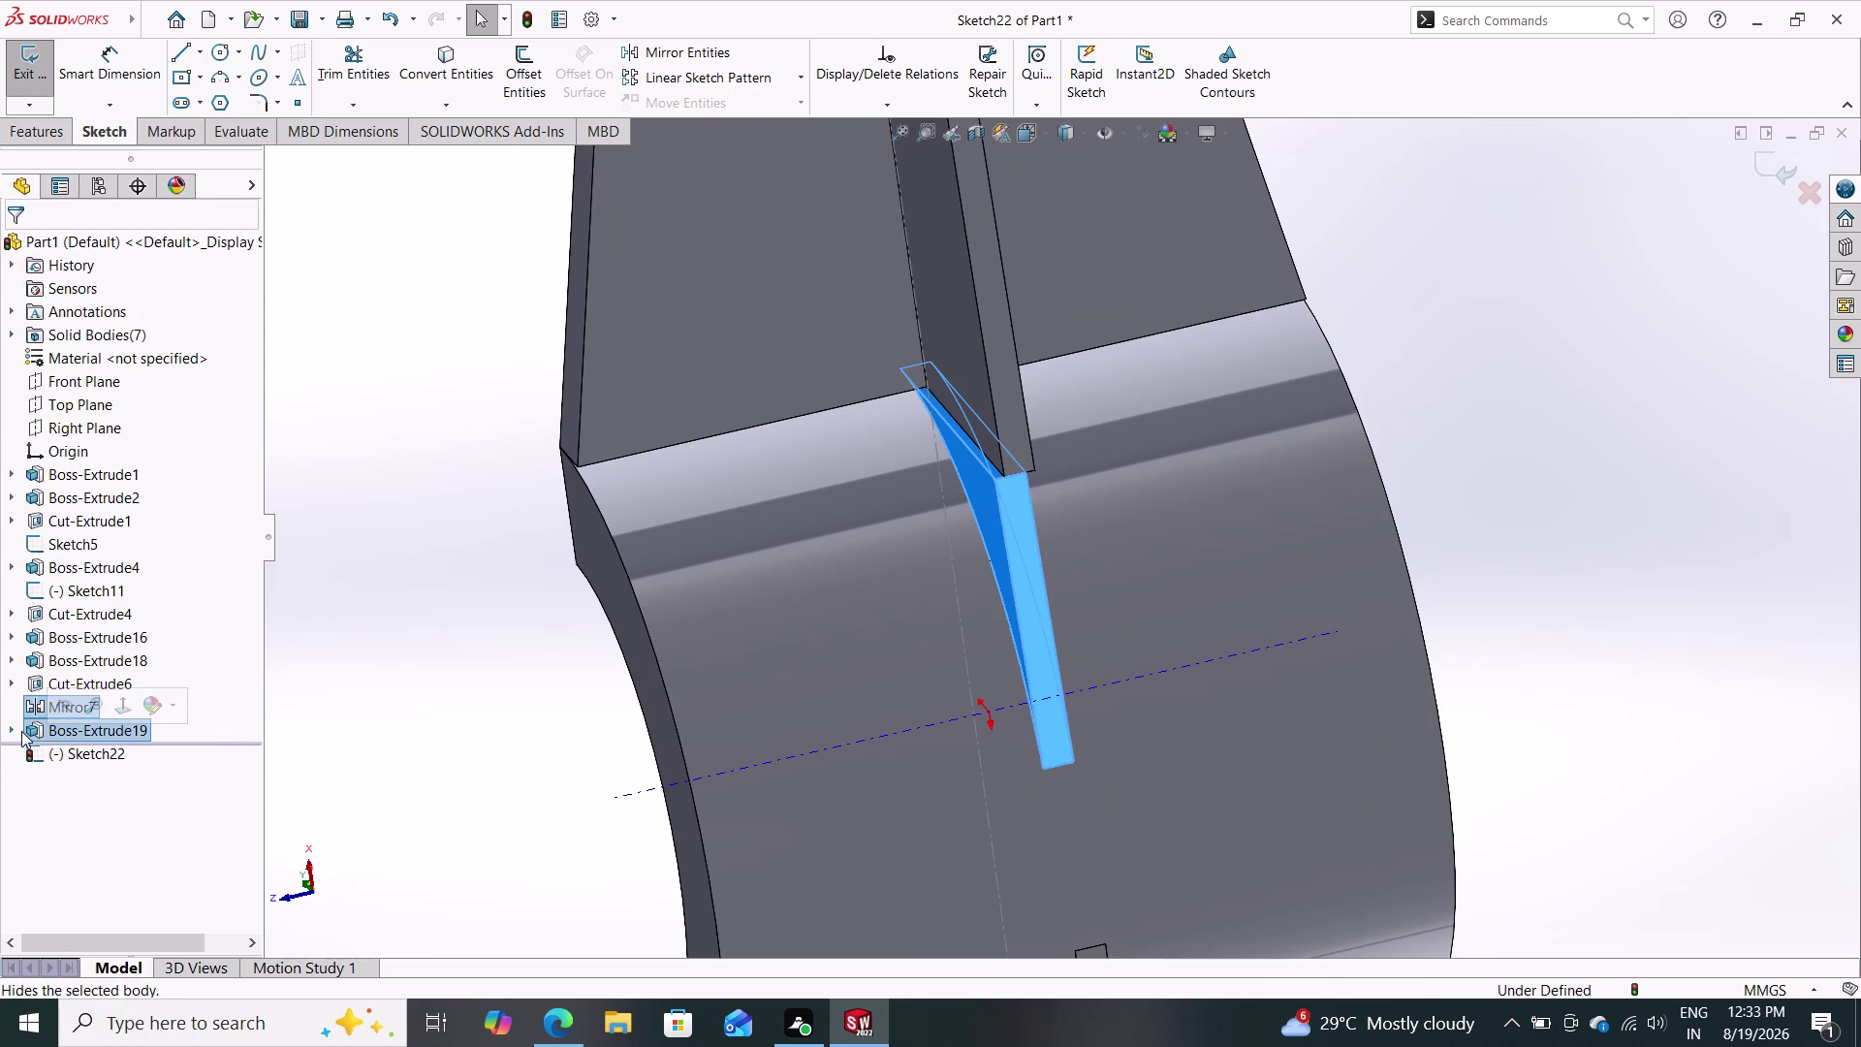
click(29, 728)
click(30, 727)
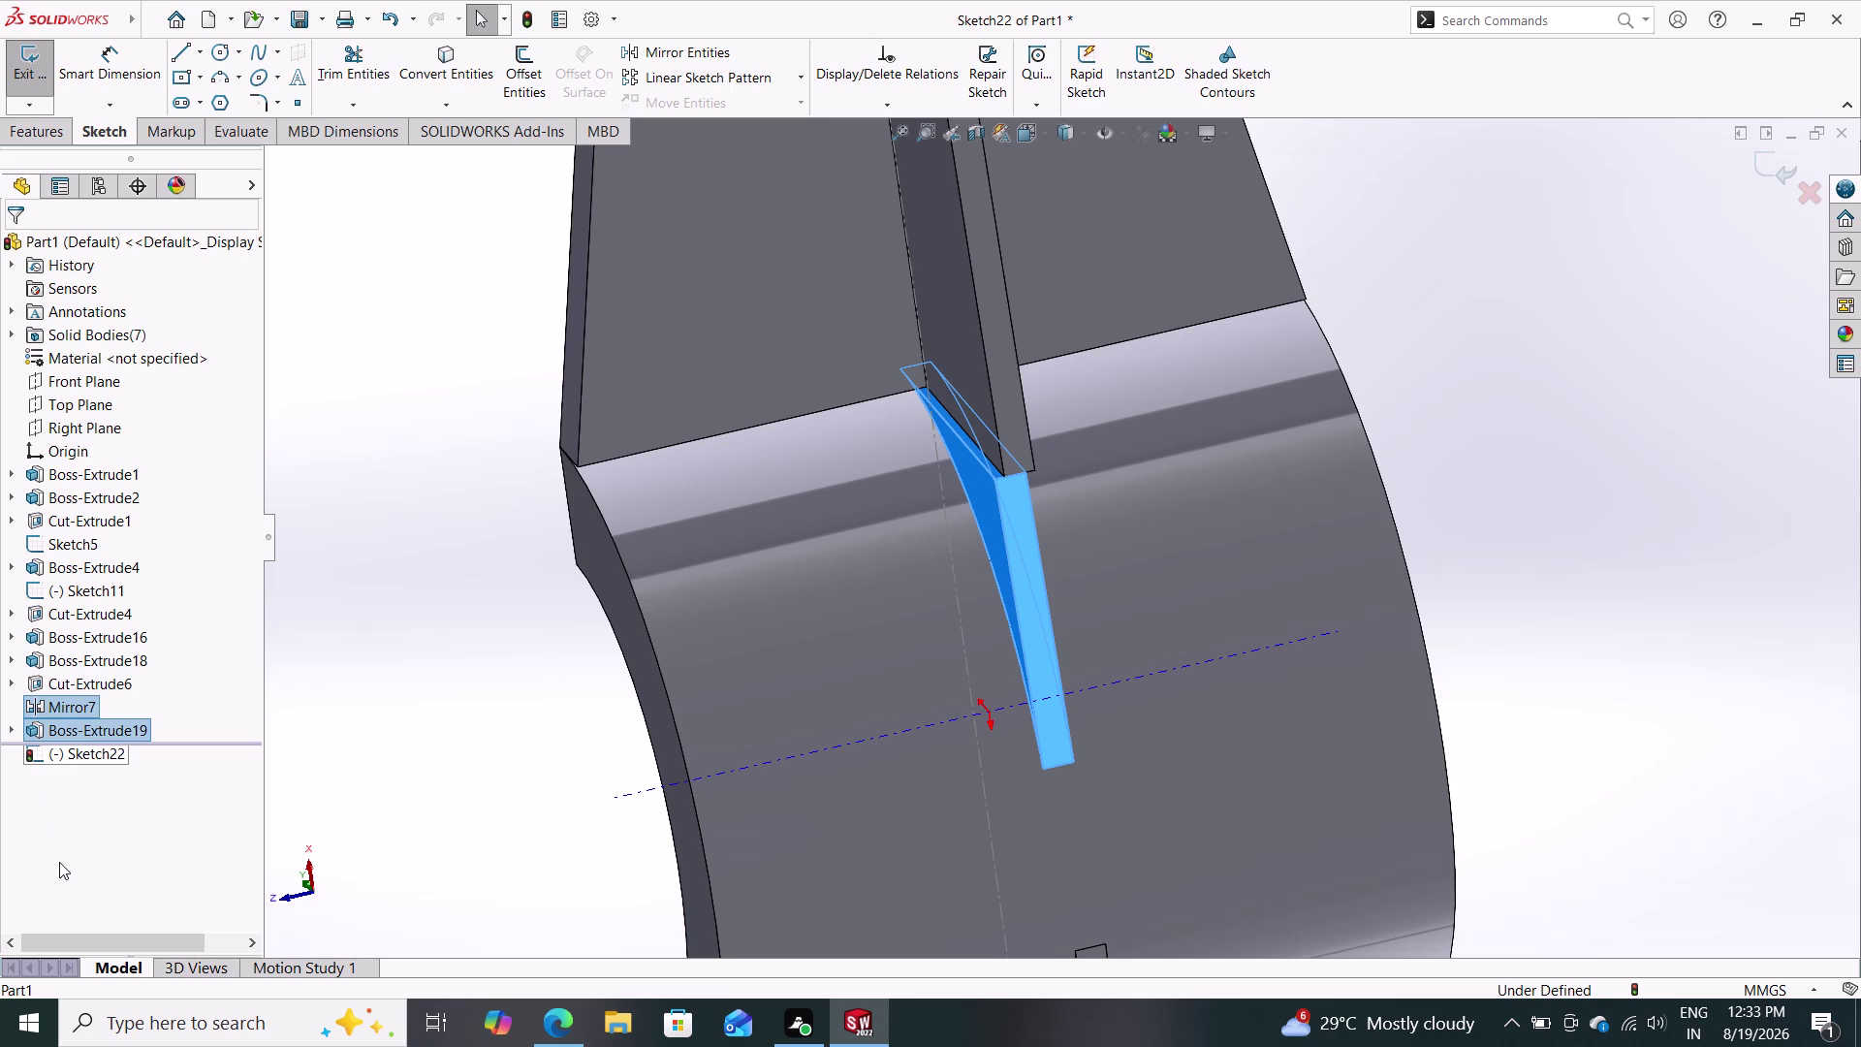
key(grave)
key(Escape)
click(72, 736)
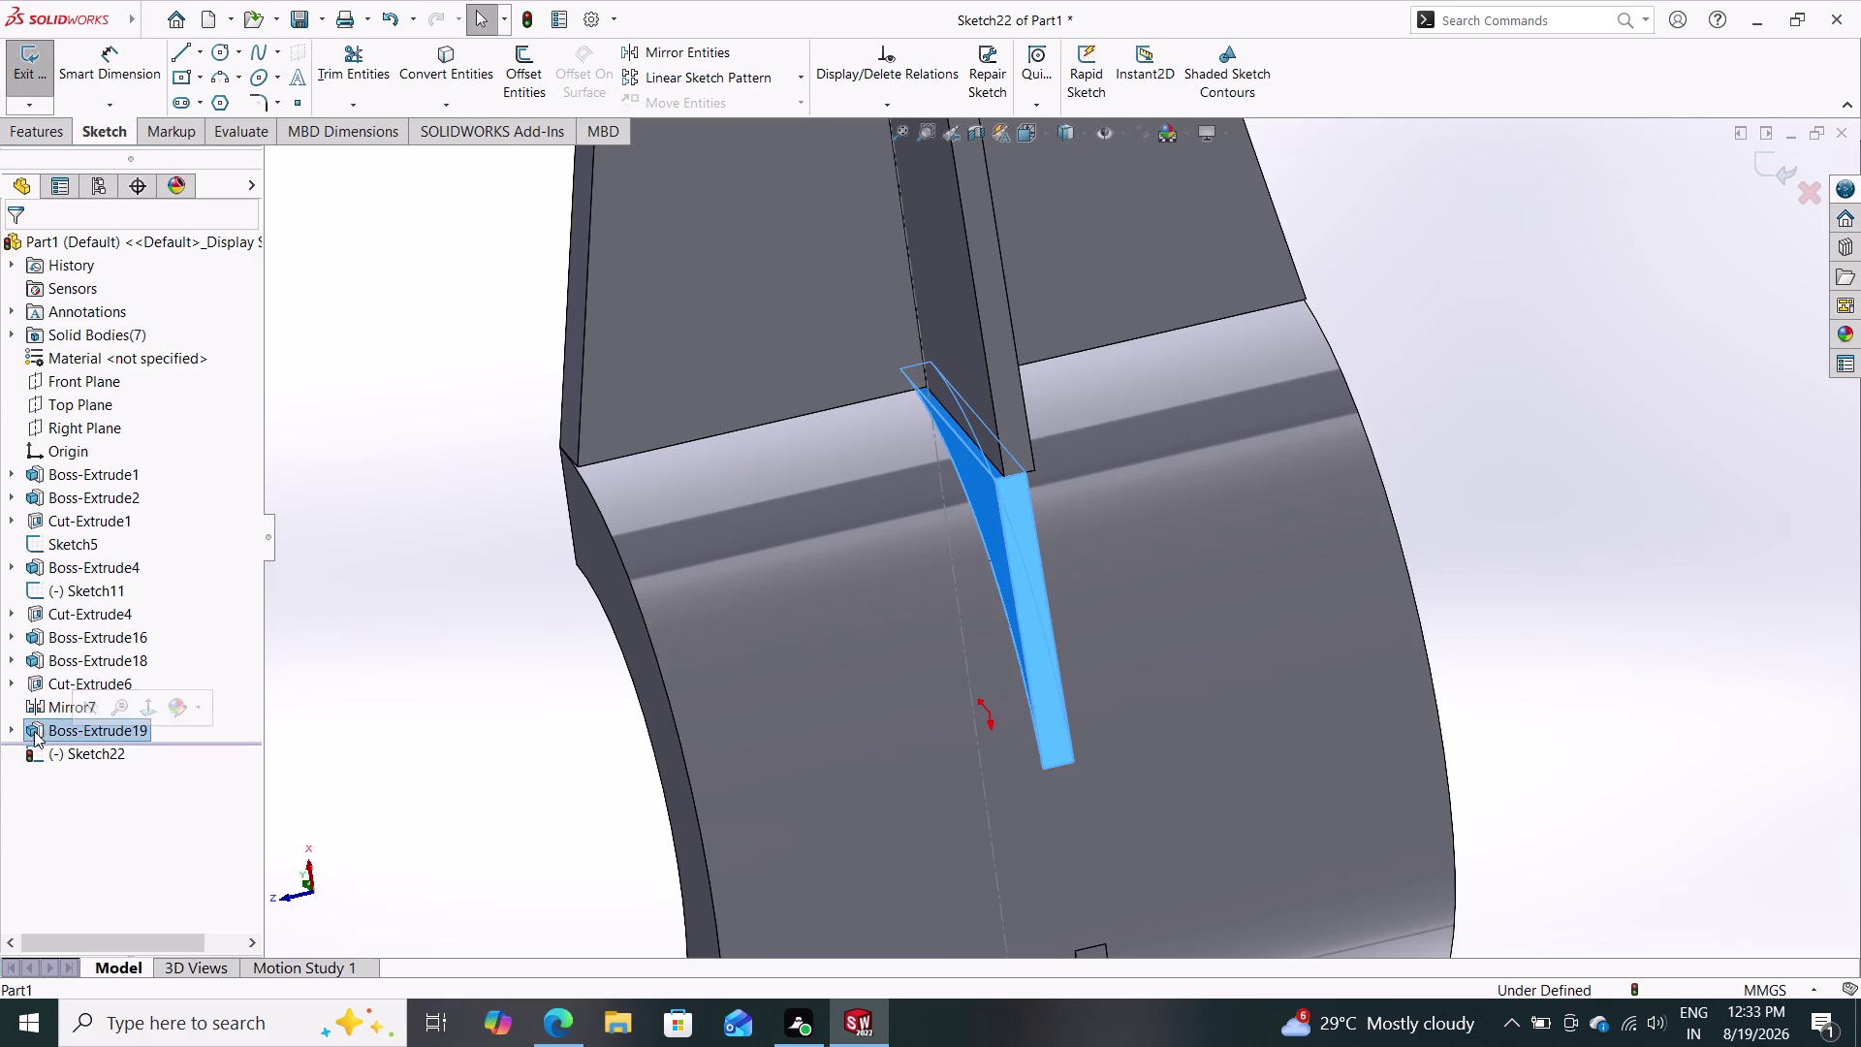
Undo twice to discard Sketch22 and restore the rib, reselecting Boss-Extrude19.
click(20, 731)
click(18, 729)
click(14, 727)
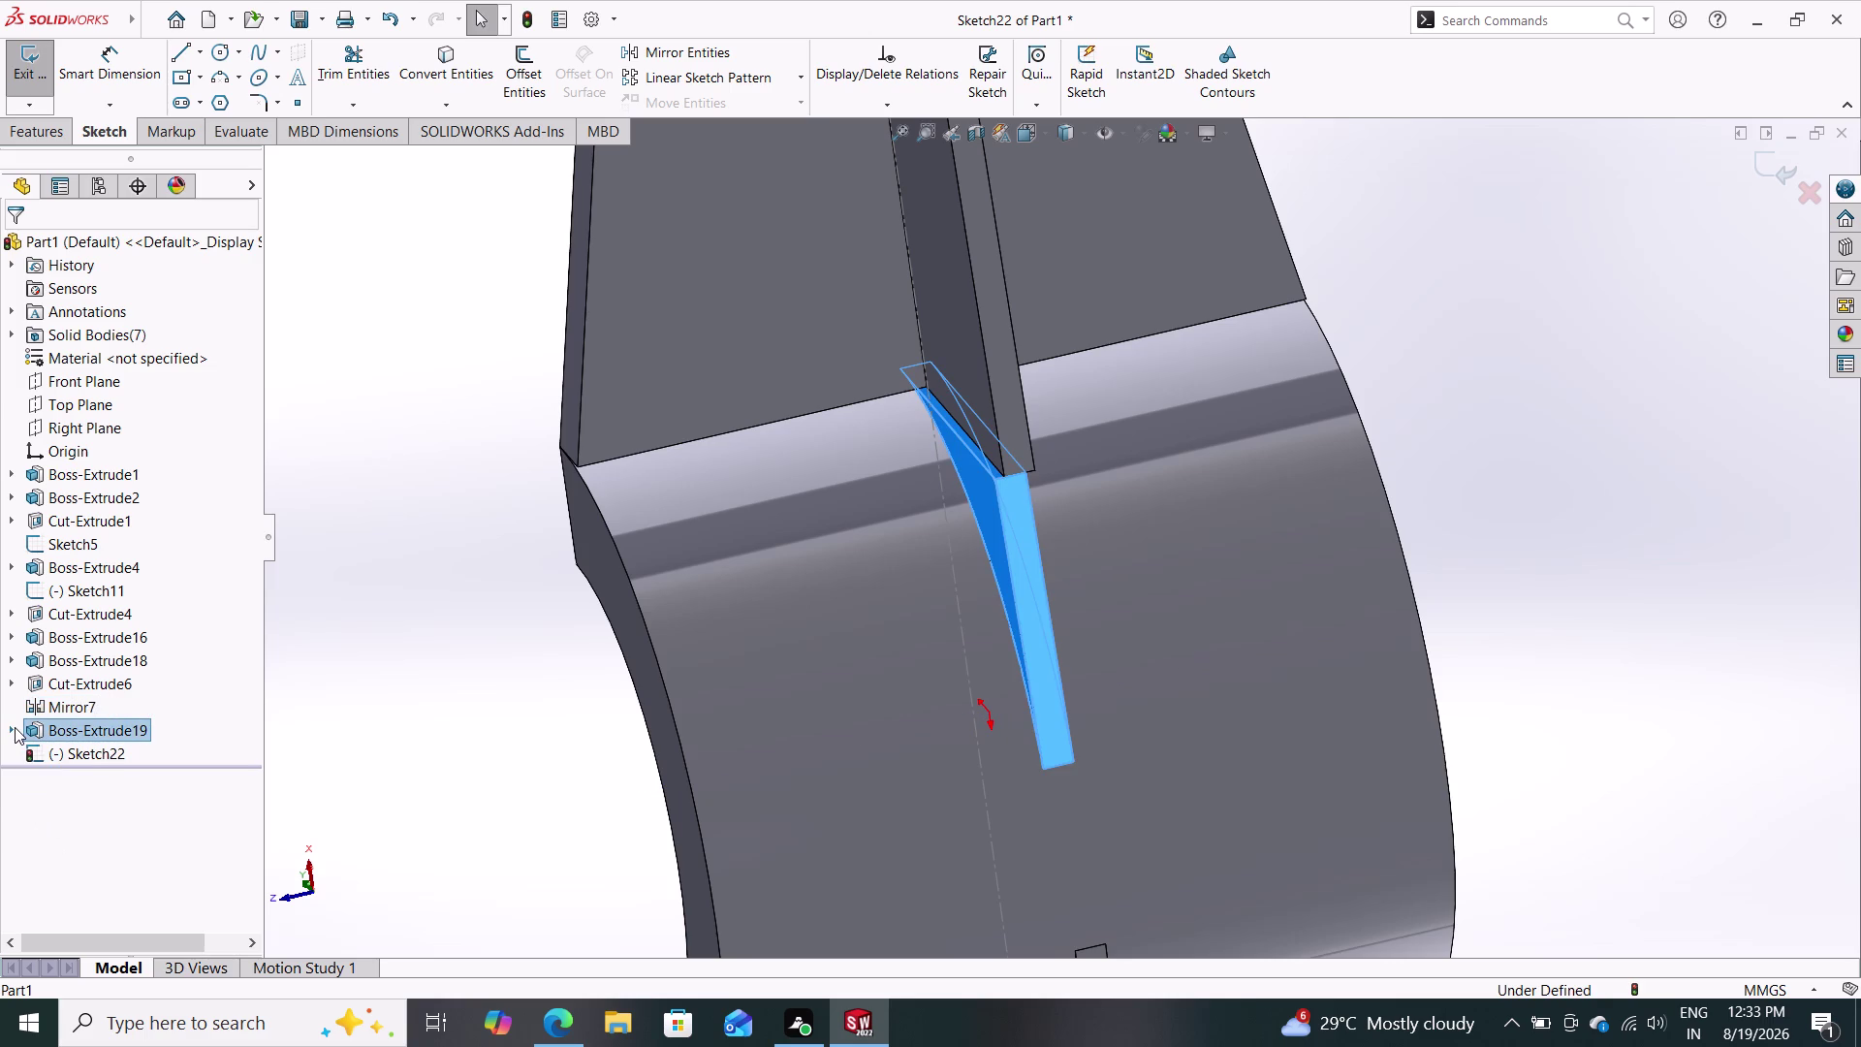
click(15, 727)
key(ctrl+z)
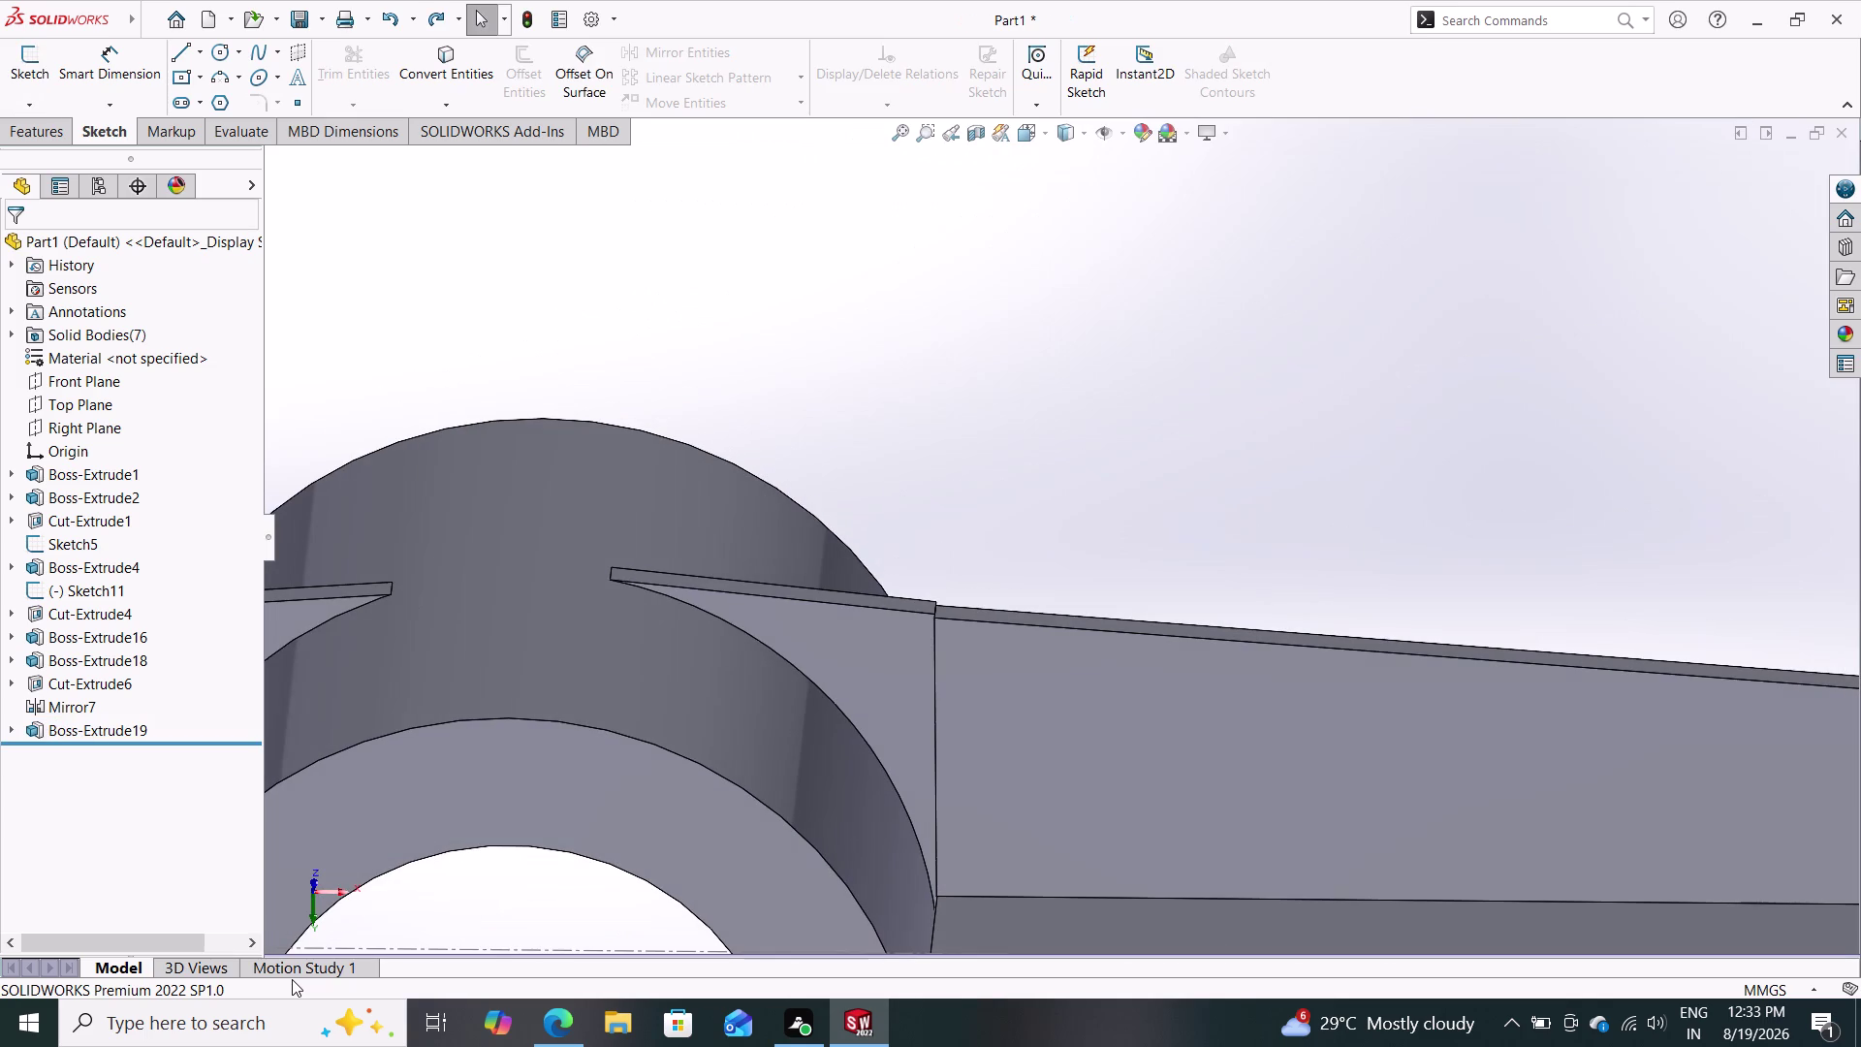
key(ctrl+z)
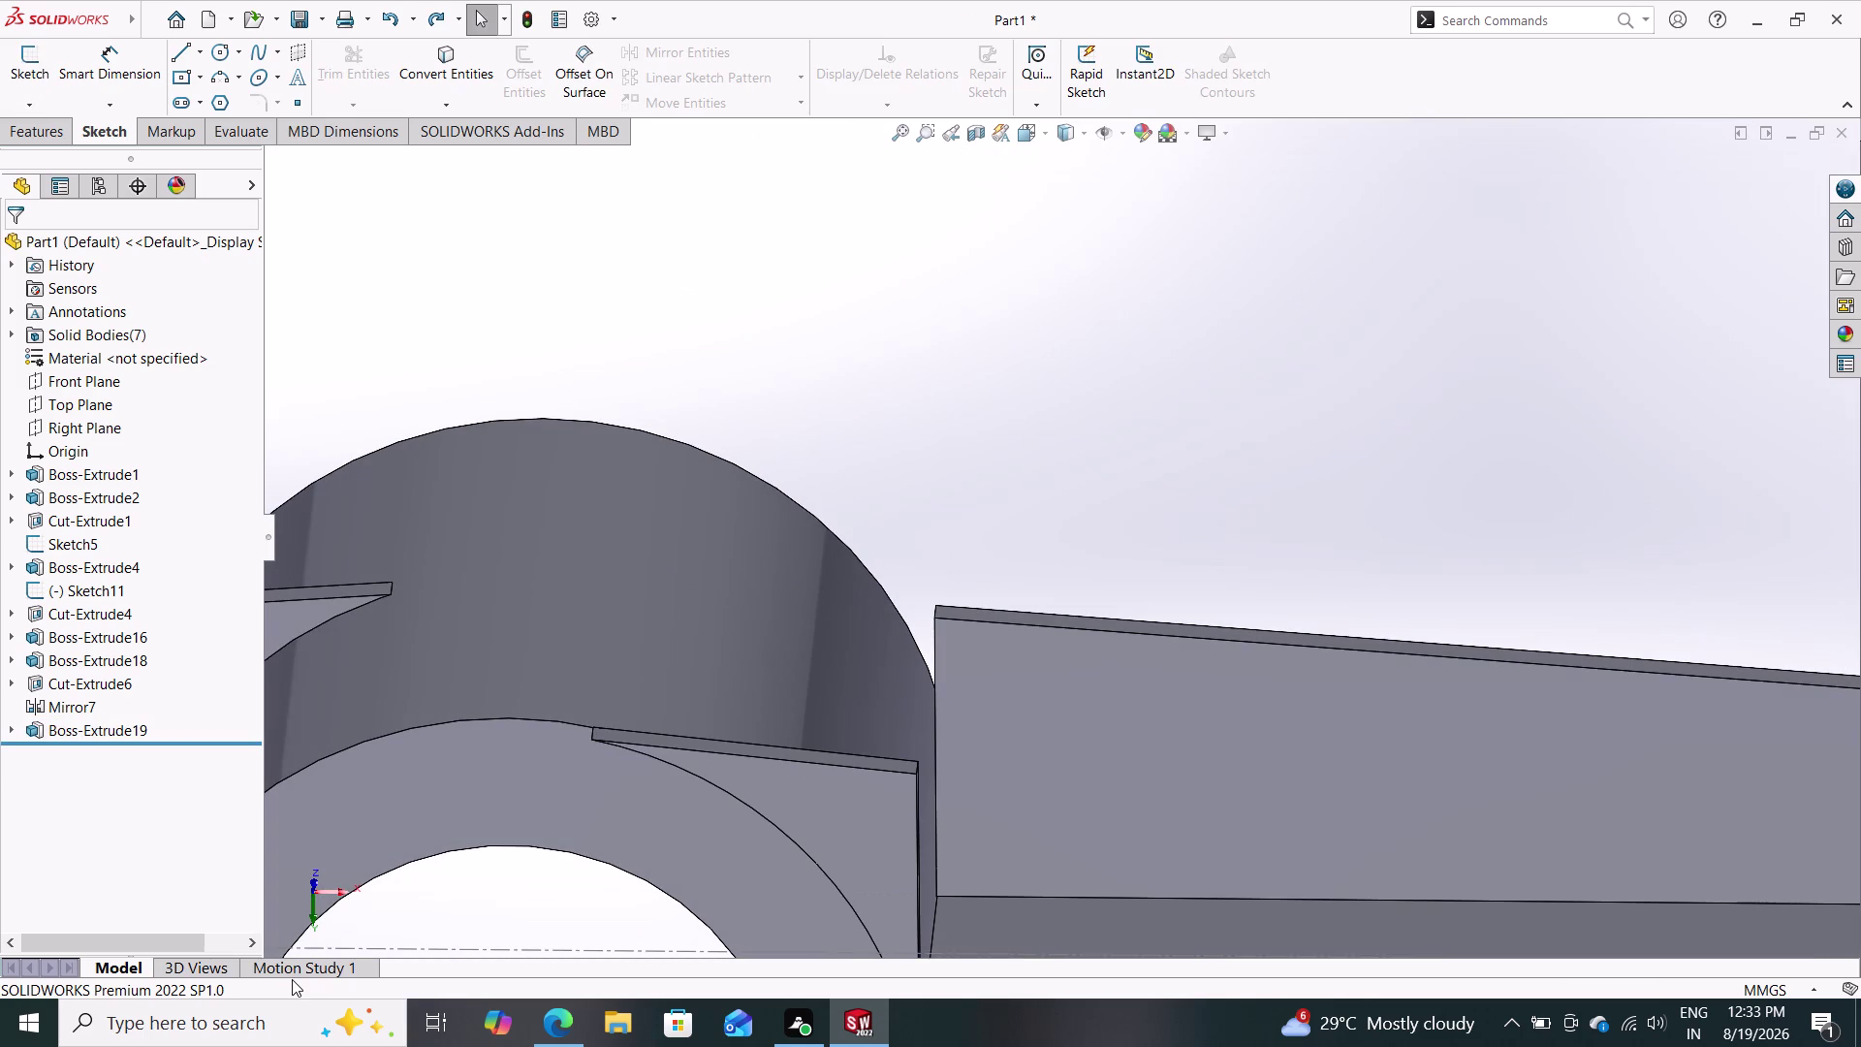
click(53, 733)
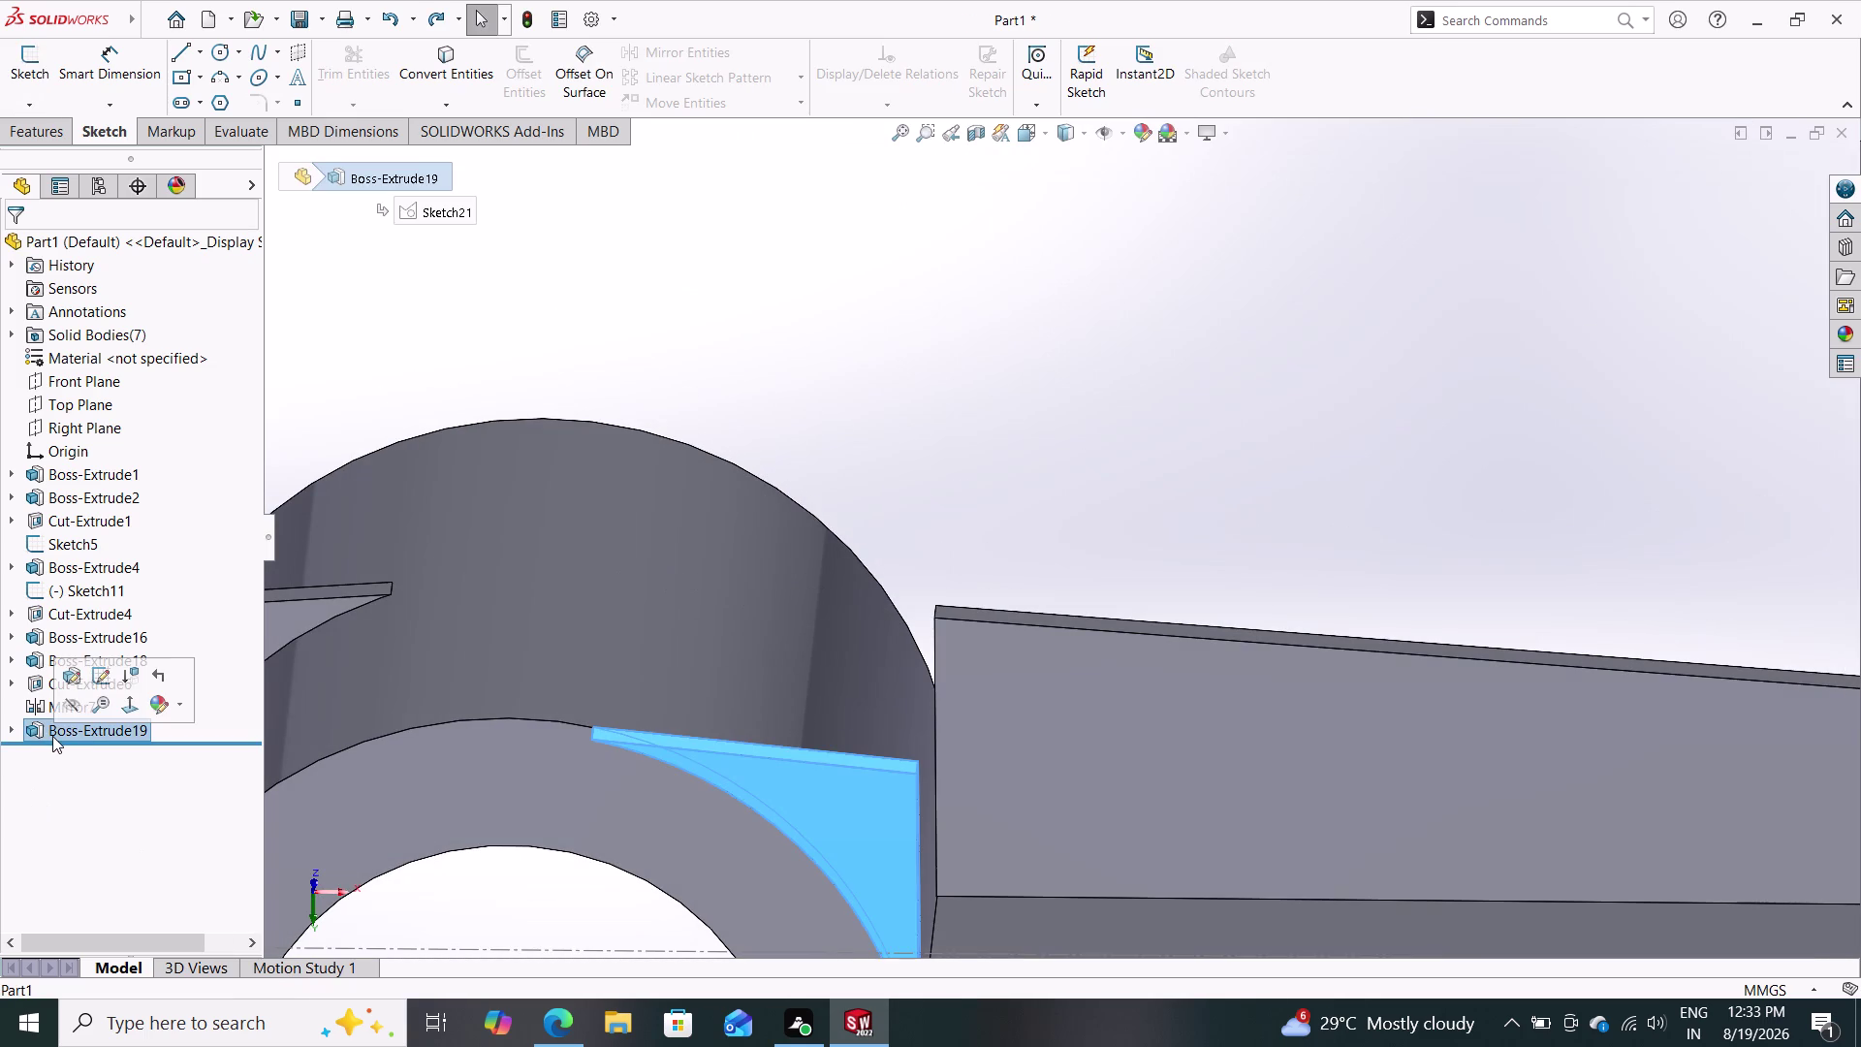
Reopen Boss-Extrude19 with From set to Offset at 32.5 mm and refresh the preview.
click(71, 674)
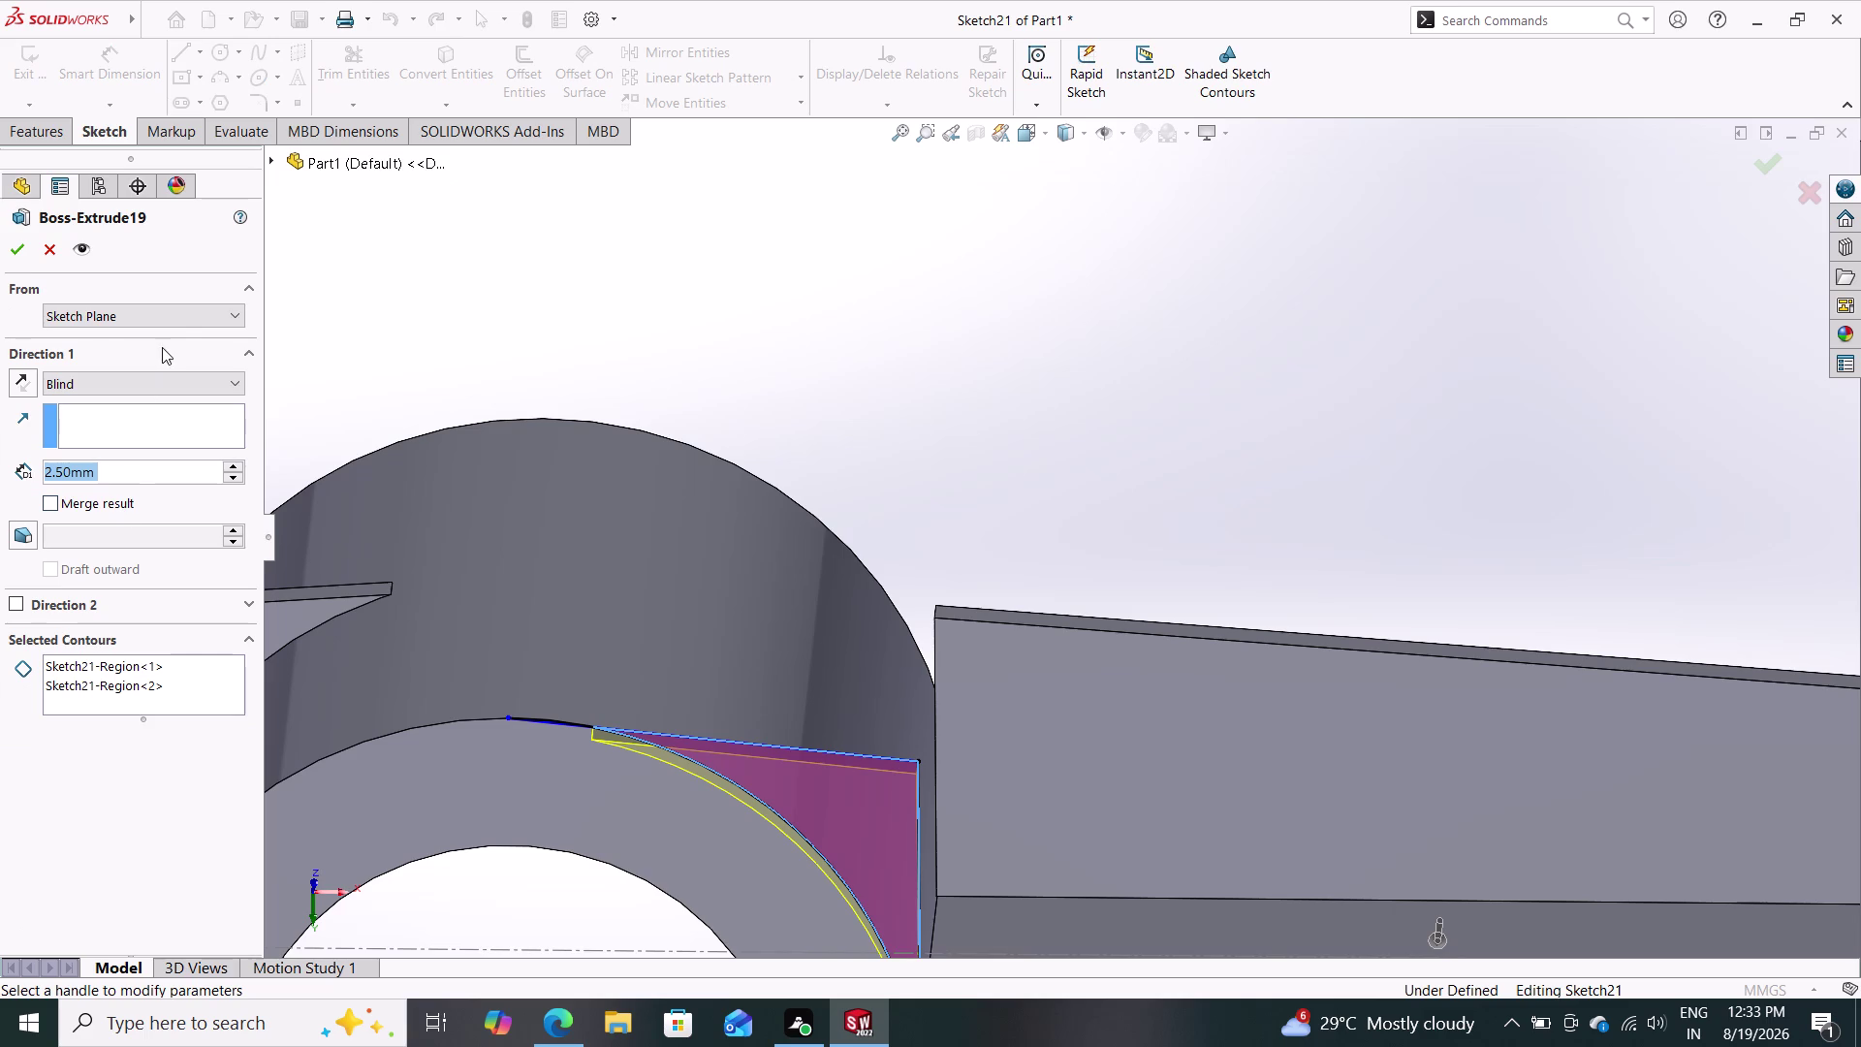
click(173, 320)
click(136, 382)
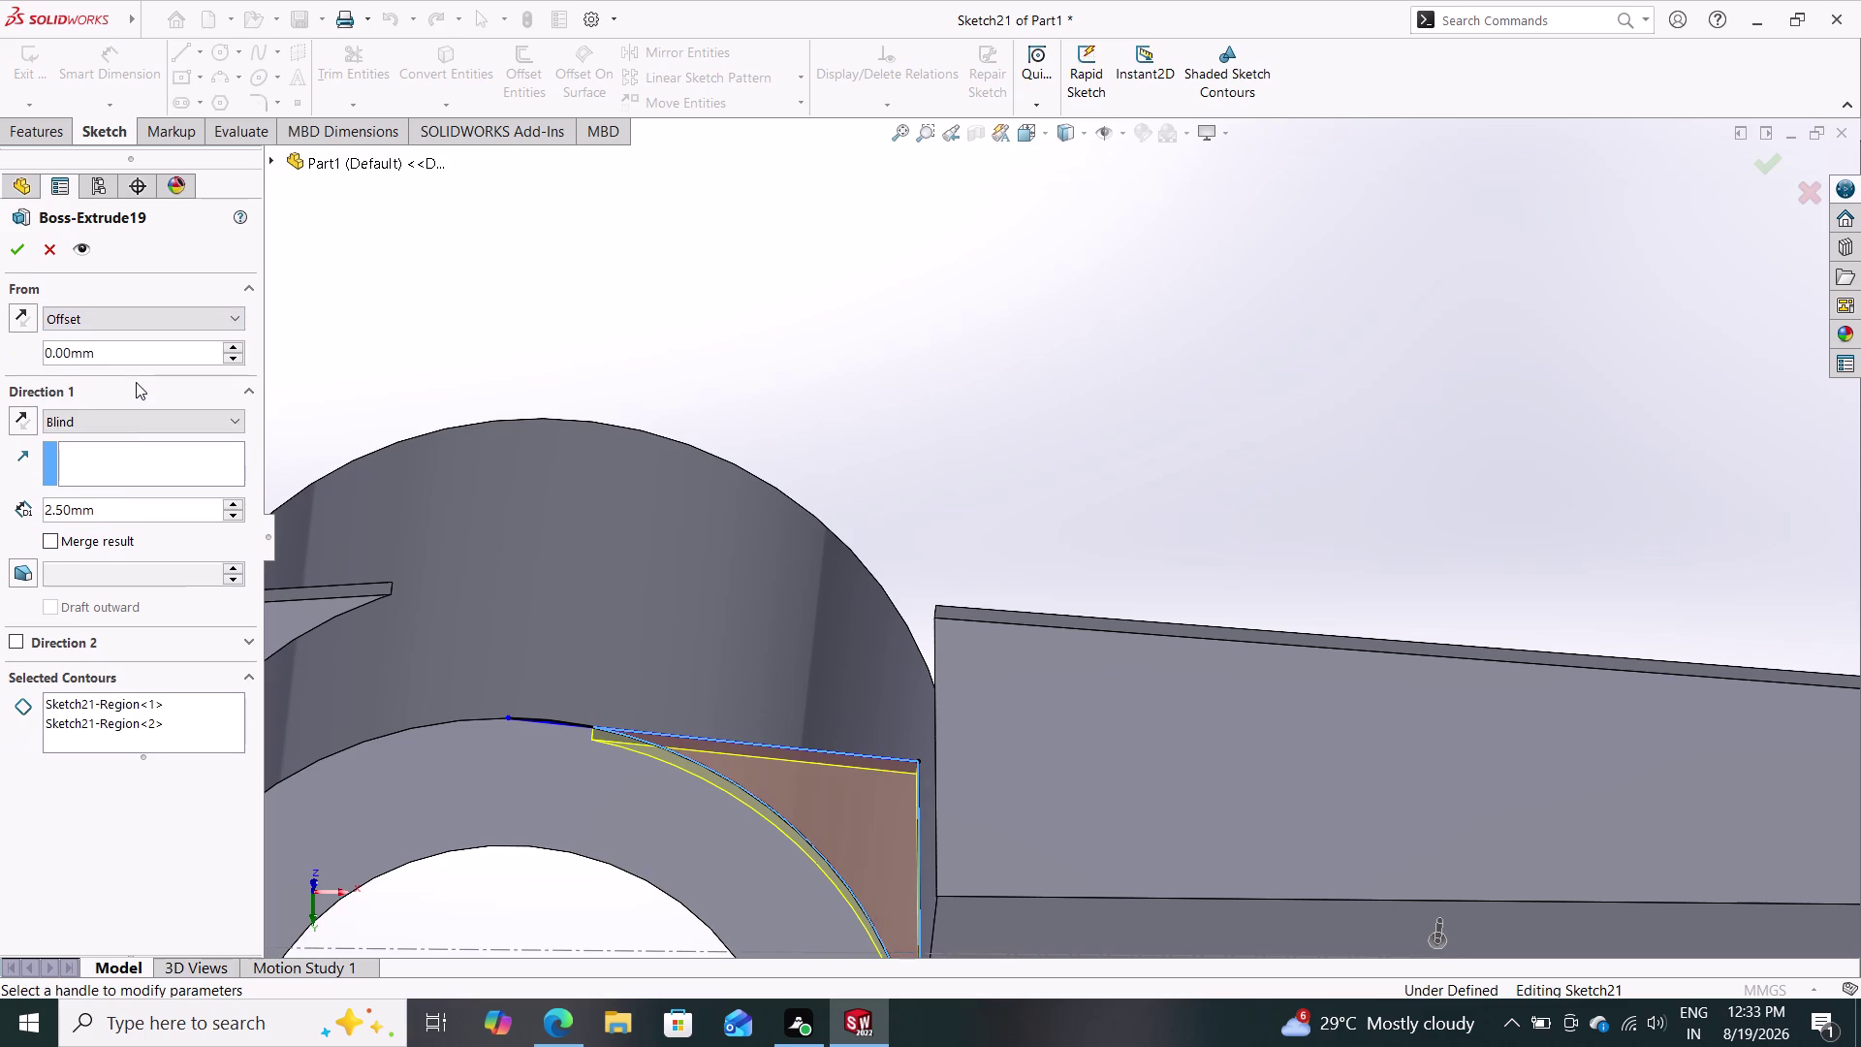
drag(148, 352, 13, 361)
text(32.5)
key(Return)
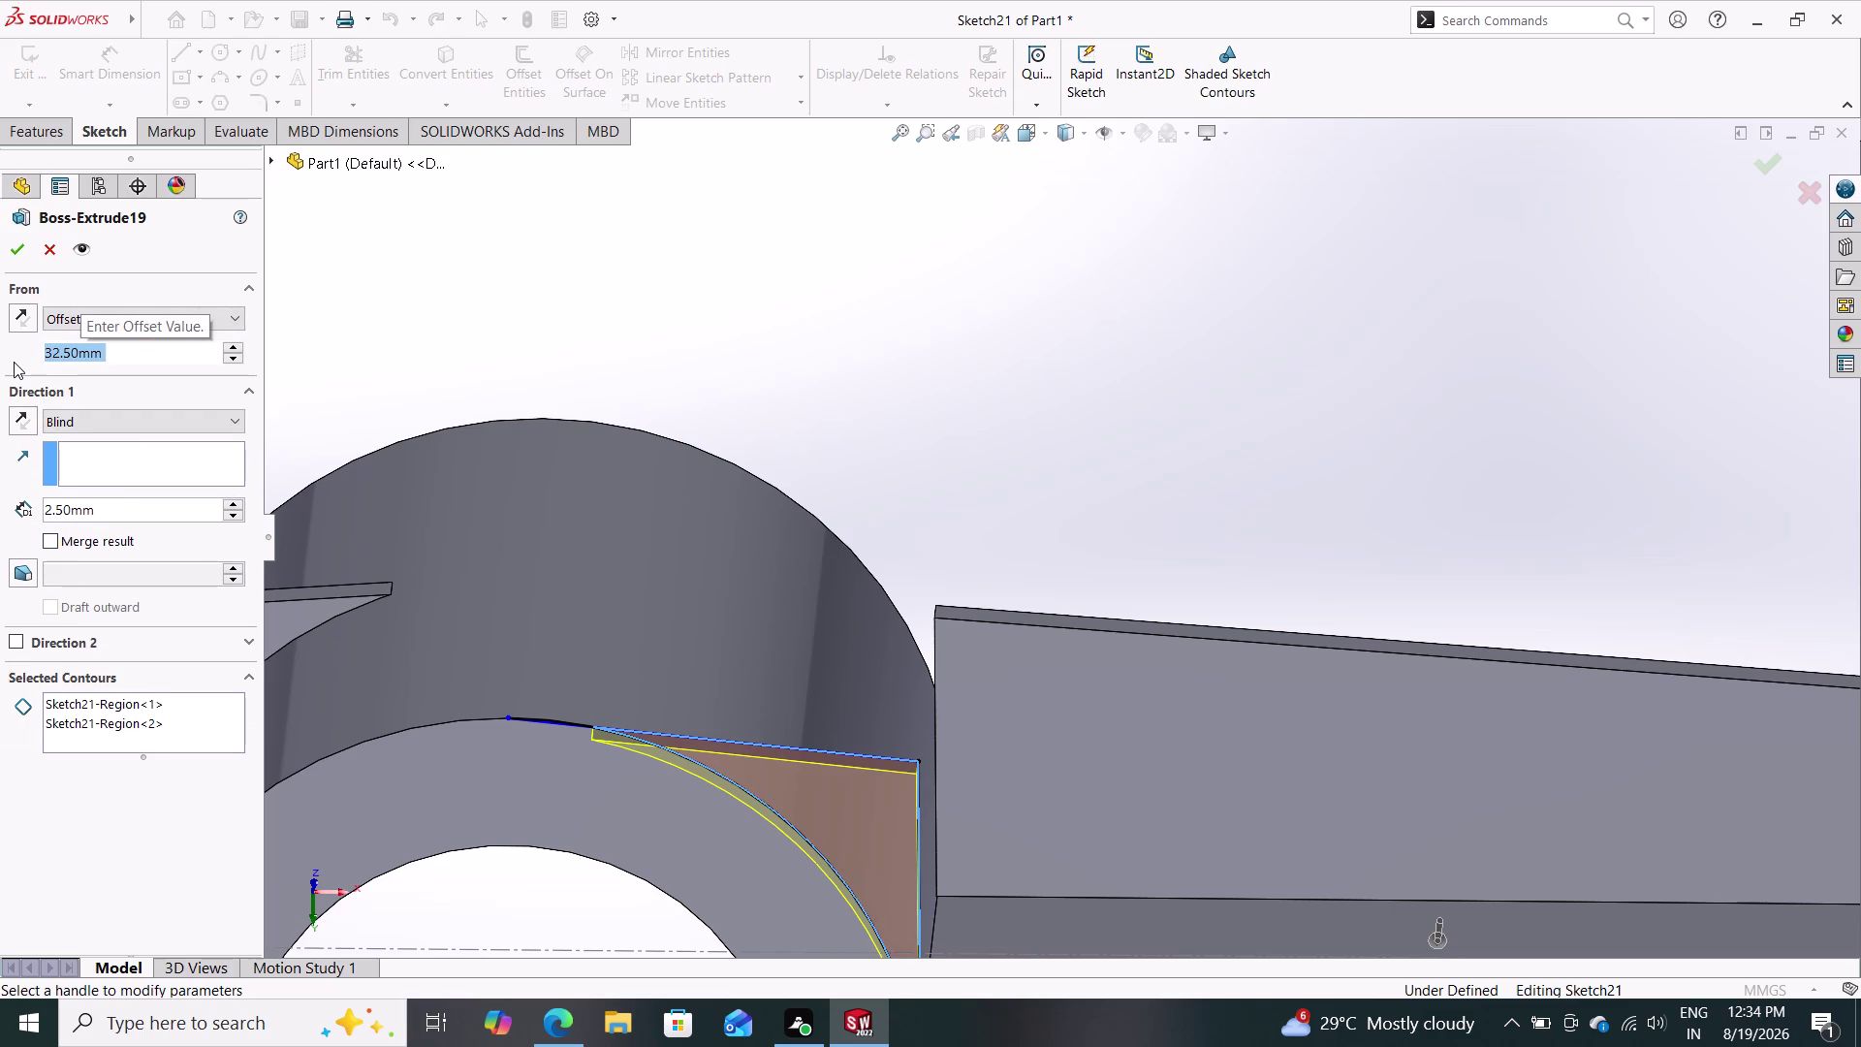
click(23, 304)
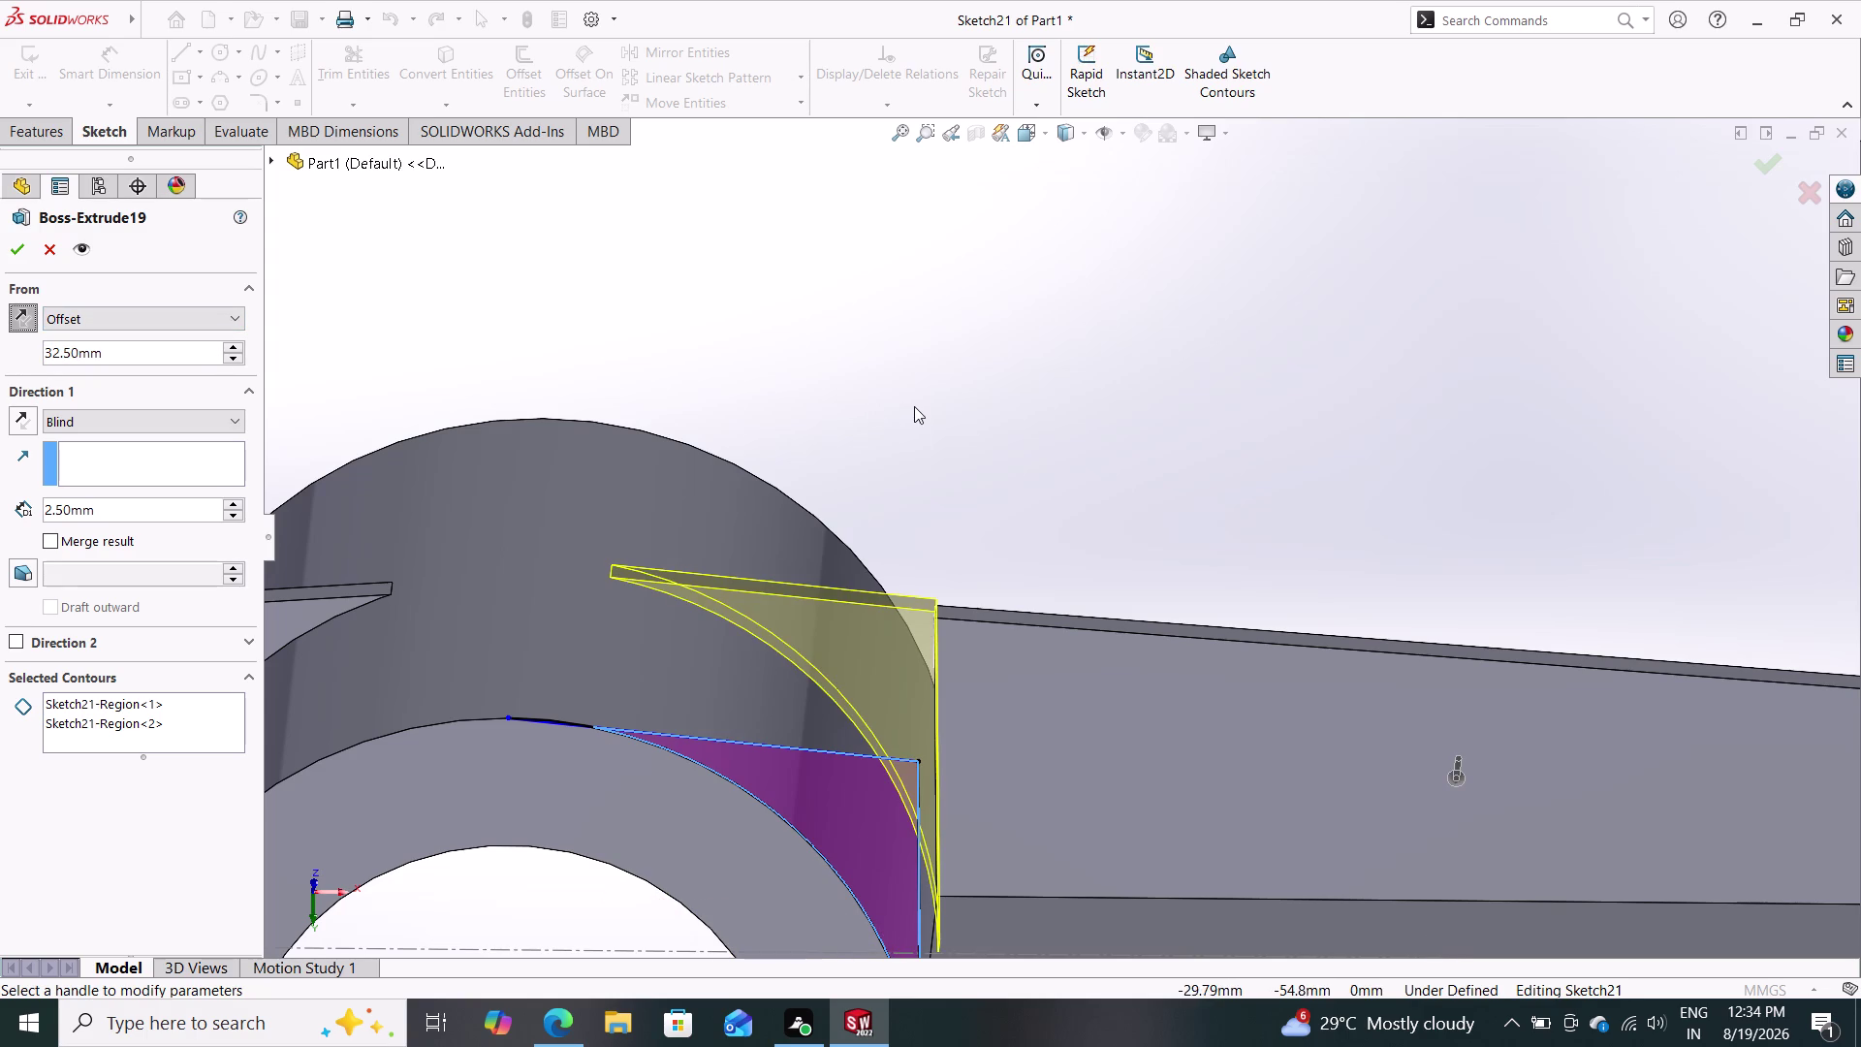
middle_drag(980, 498, 957, 656)
middle_drag(957, 655, 941, 694)
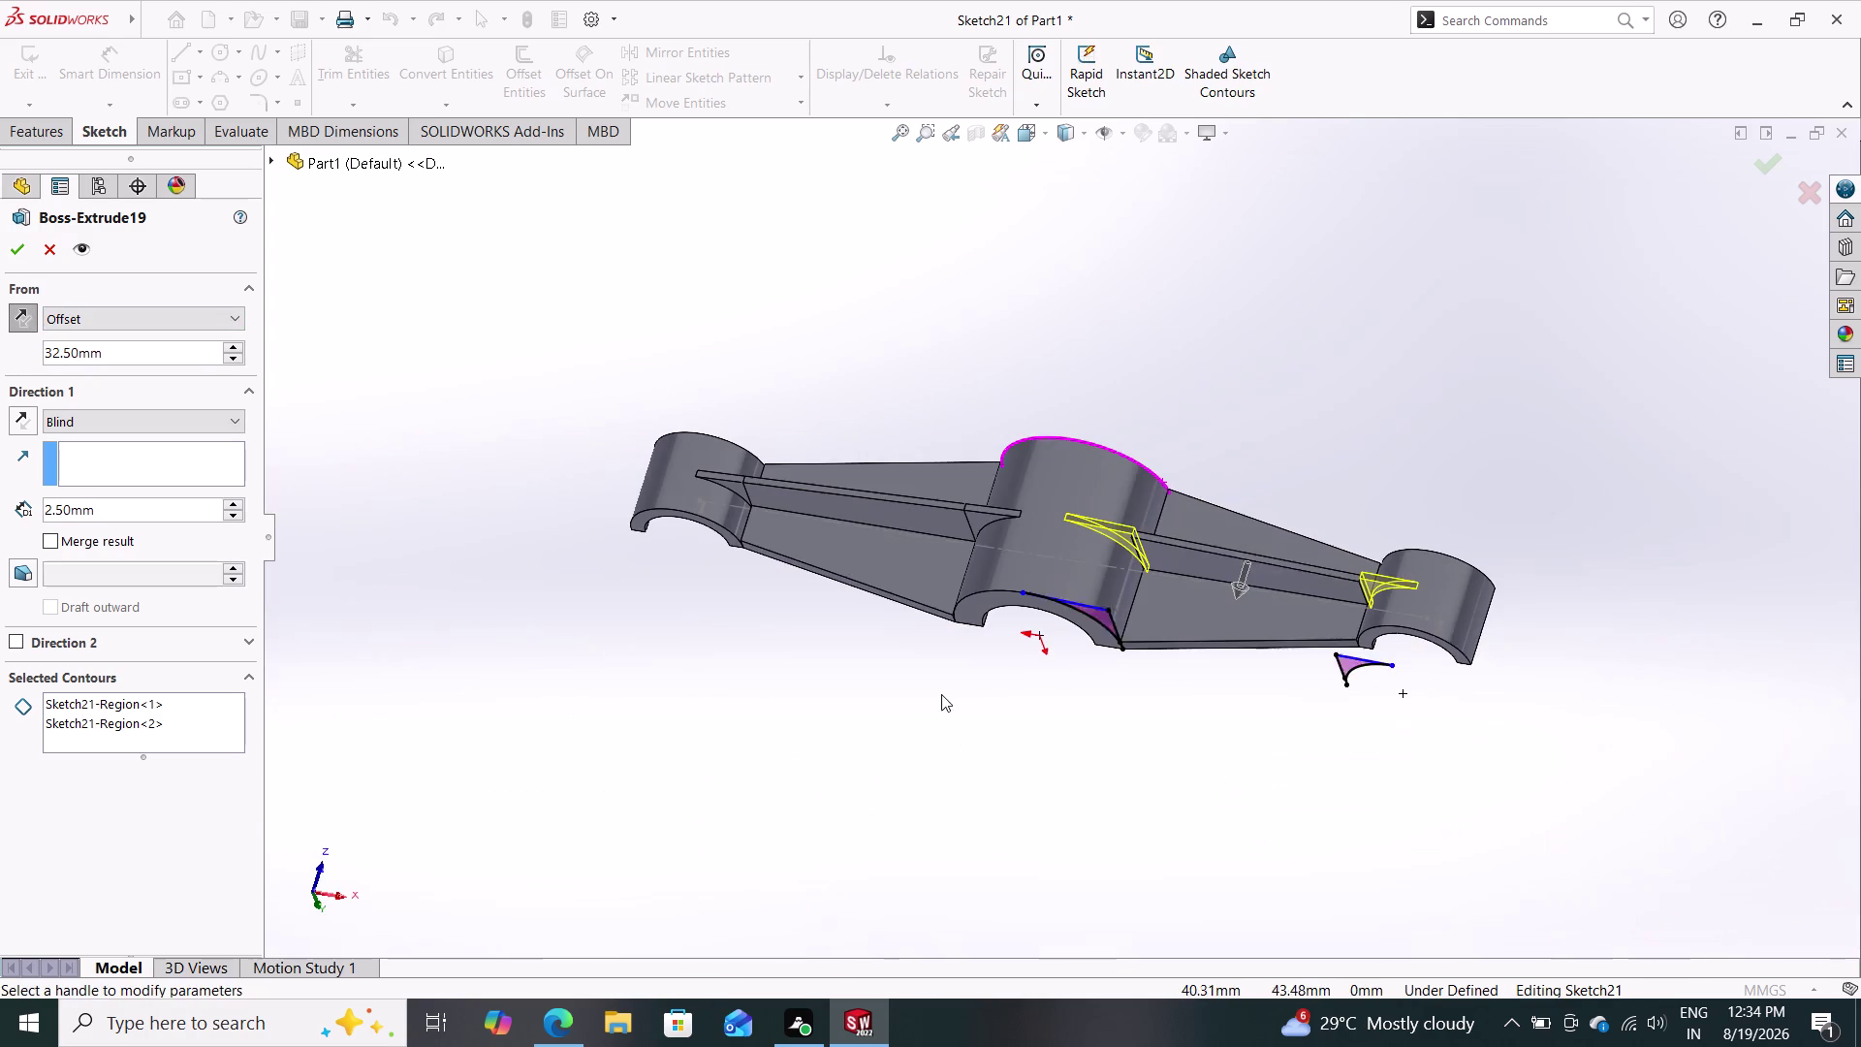
middle_click(1192, 491)
middle_drag(1194, 496, 1193, 565)
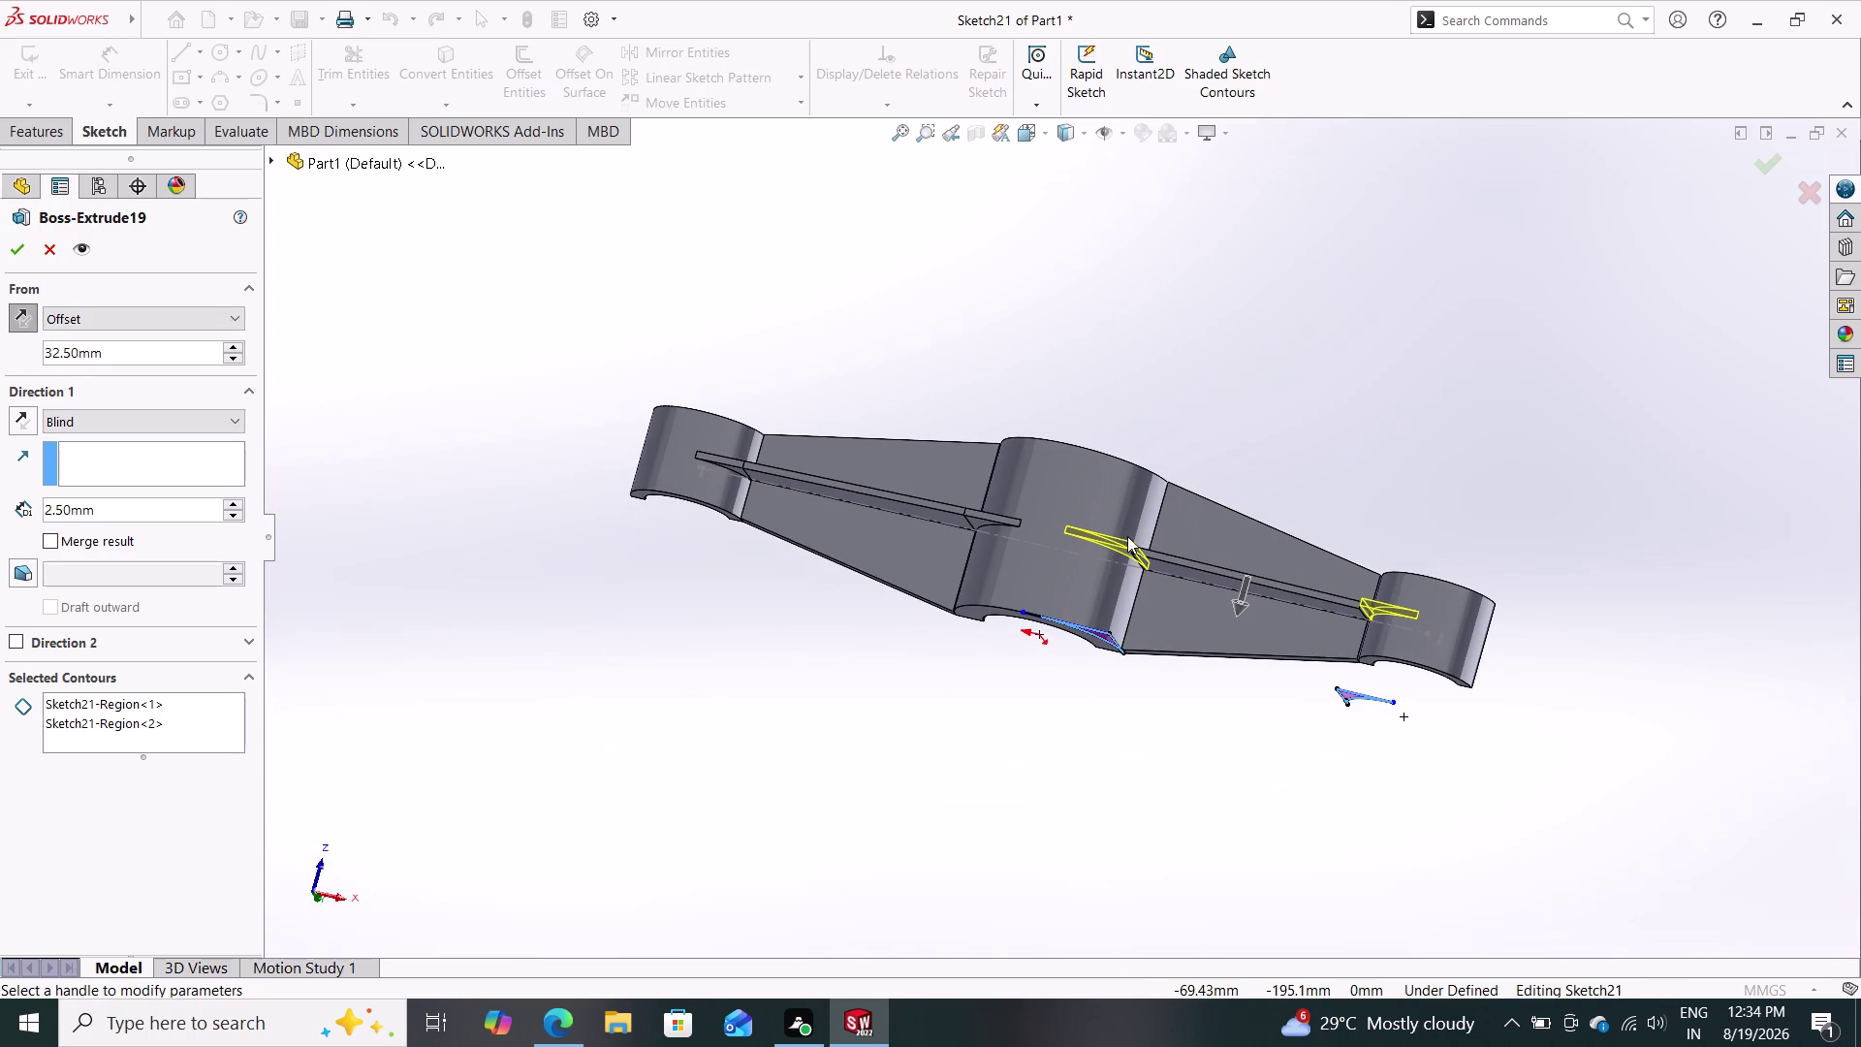
scroll(down, 3)
scroll(down, 3)
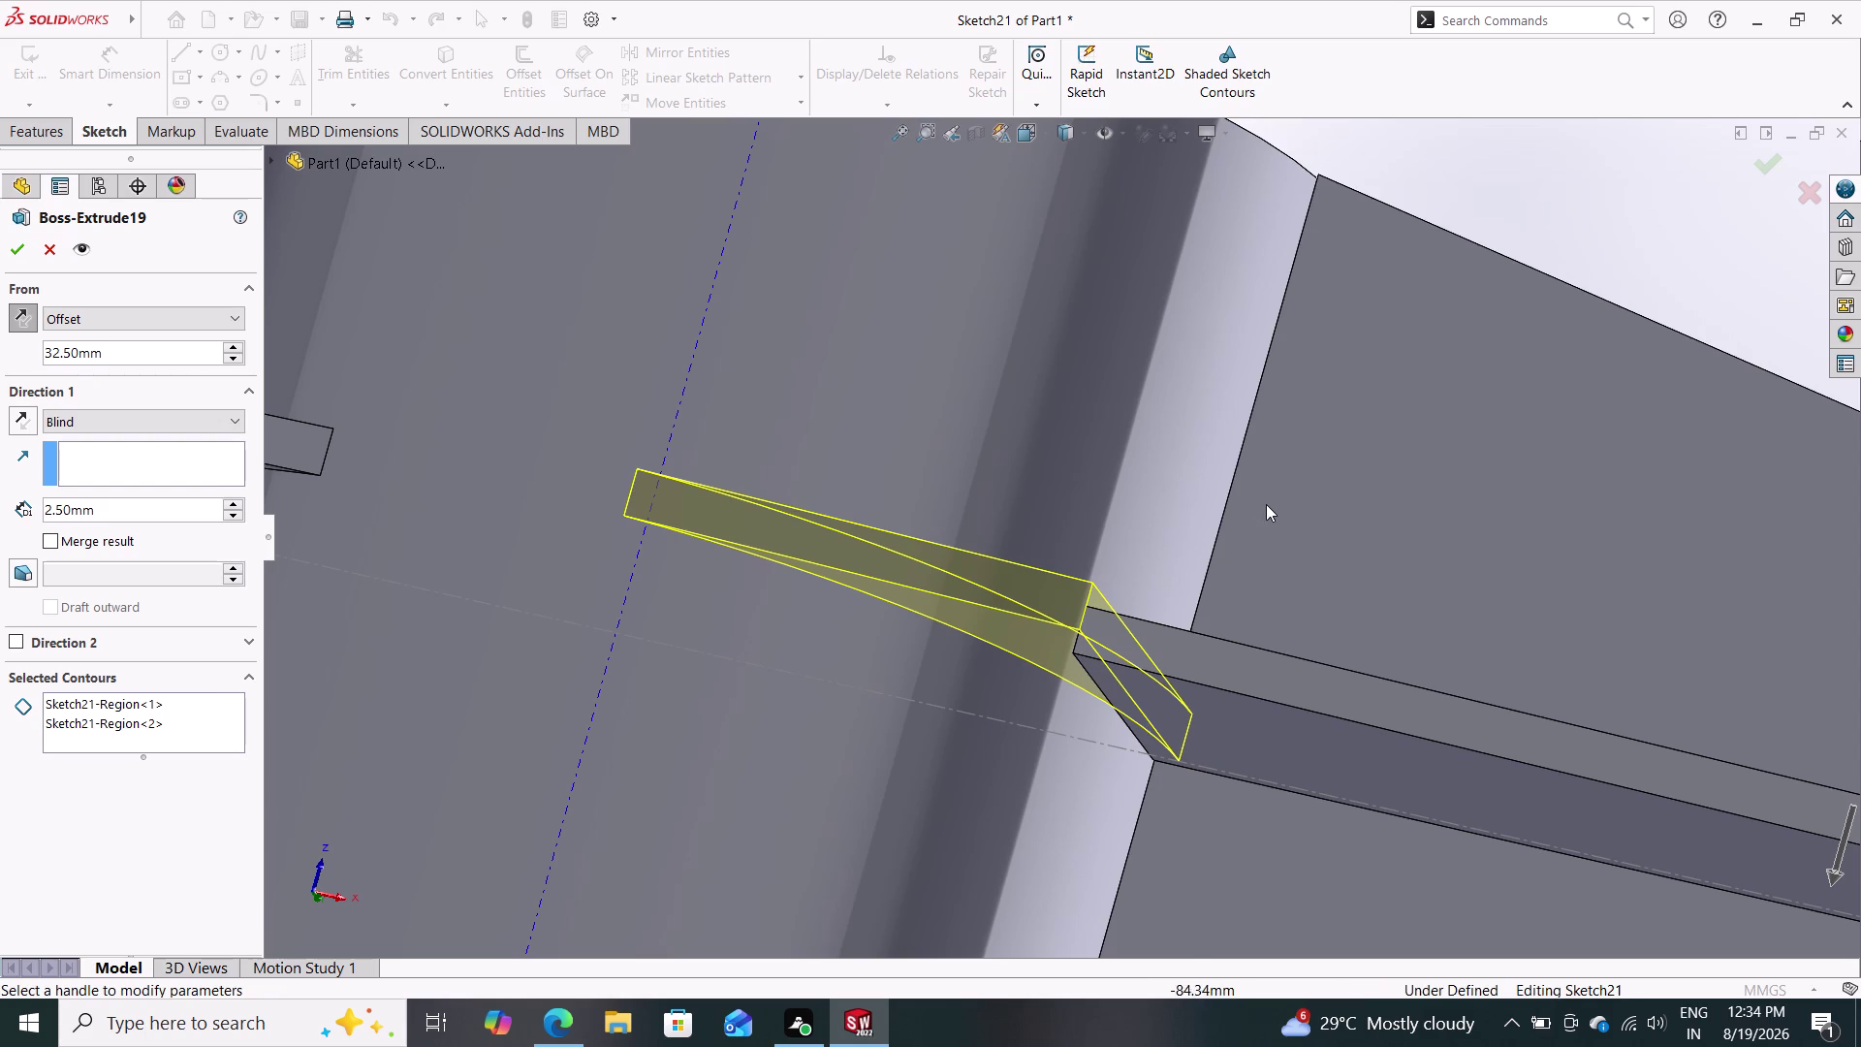
middle_drag(1274, 487, 1222, 578)
middle_drag(1301, 463, 1214, 567)
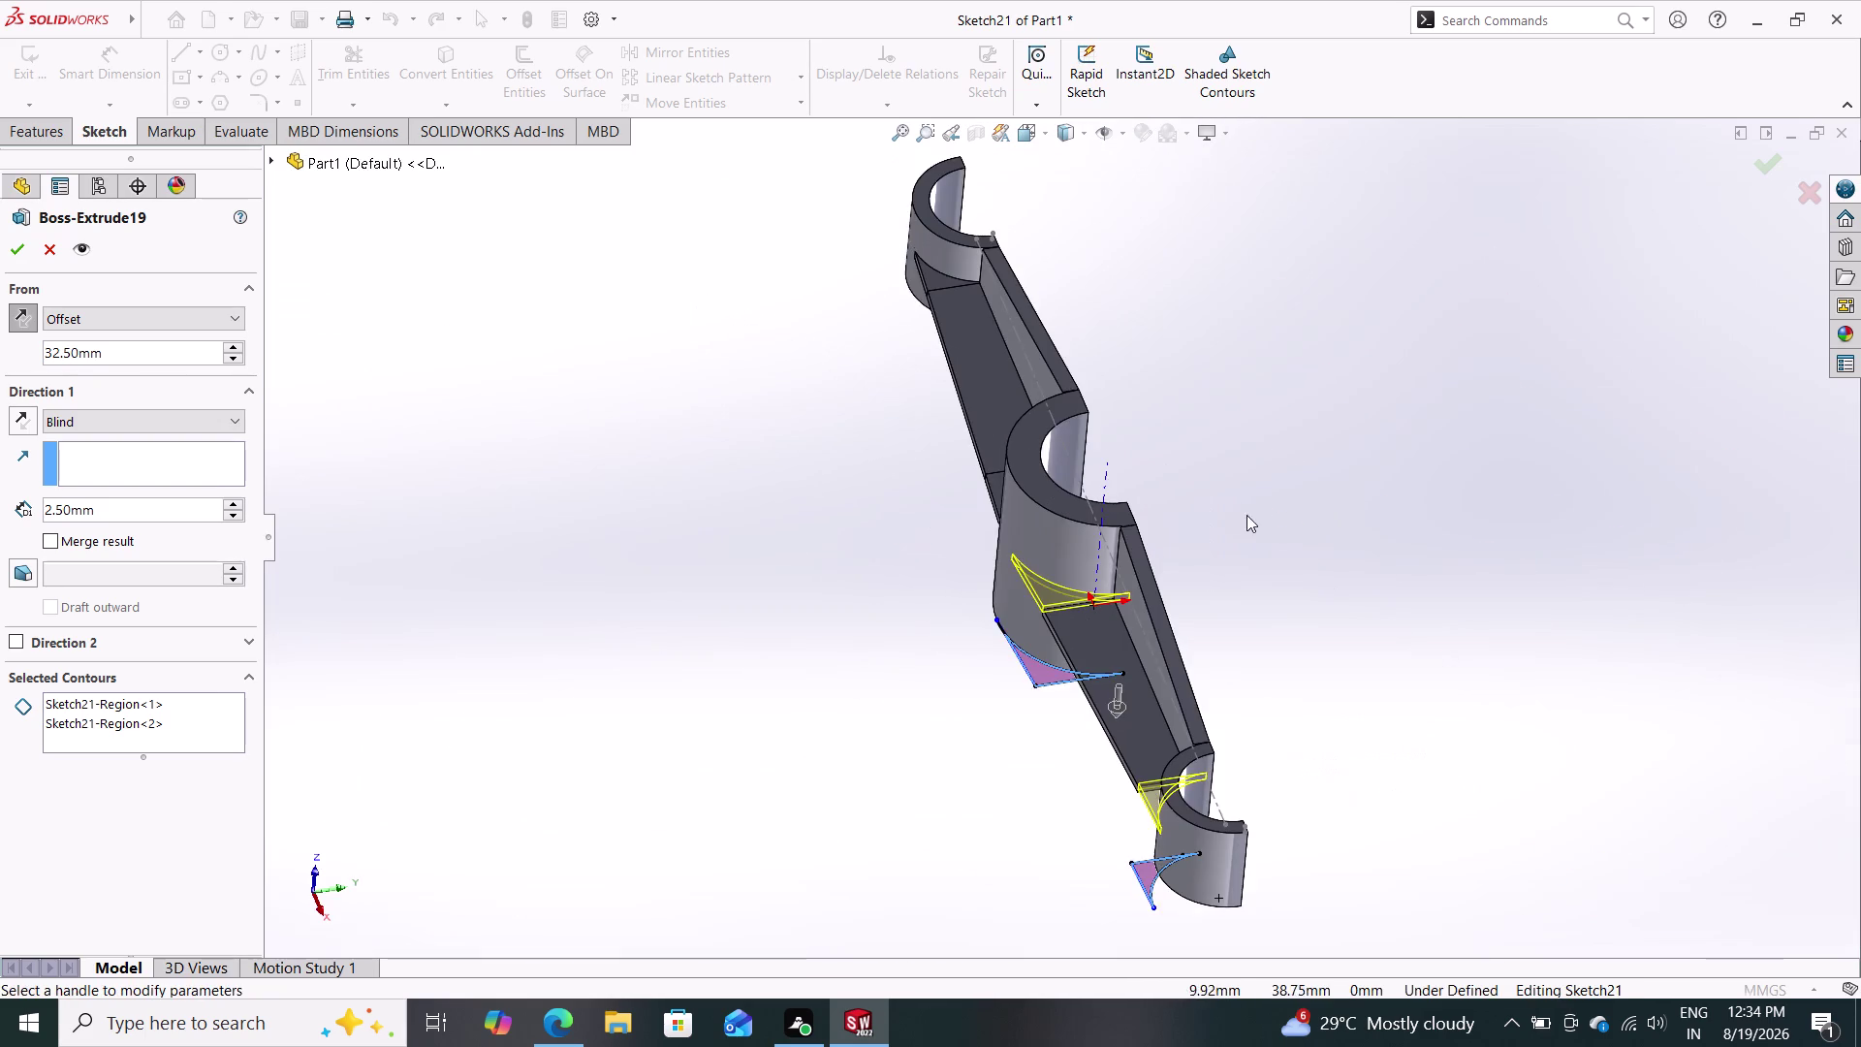
middle_drag(1260, 500, 1206, 549)
middle_drag(1130, 577, 1183, 570)
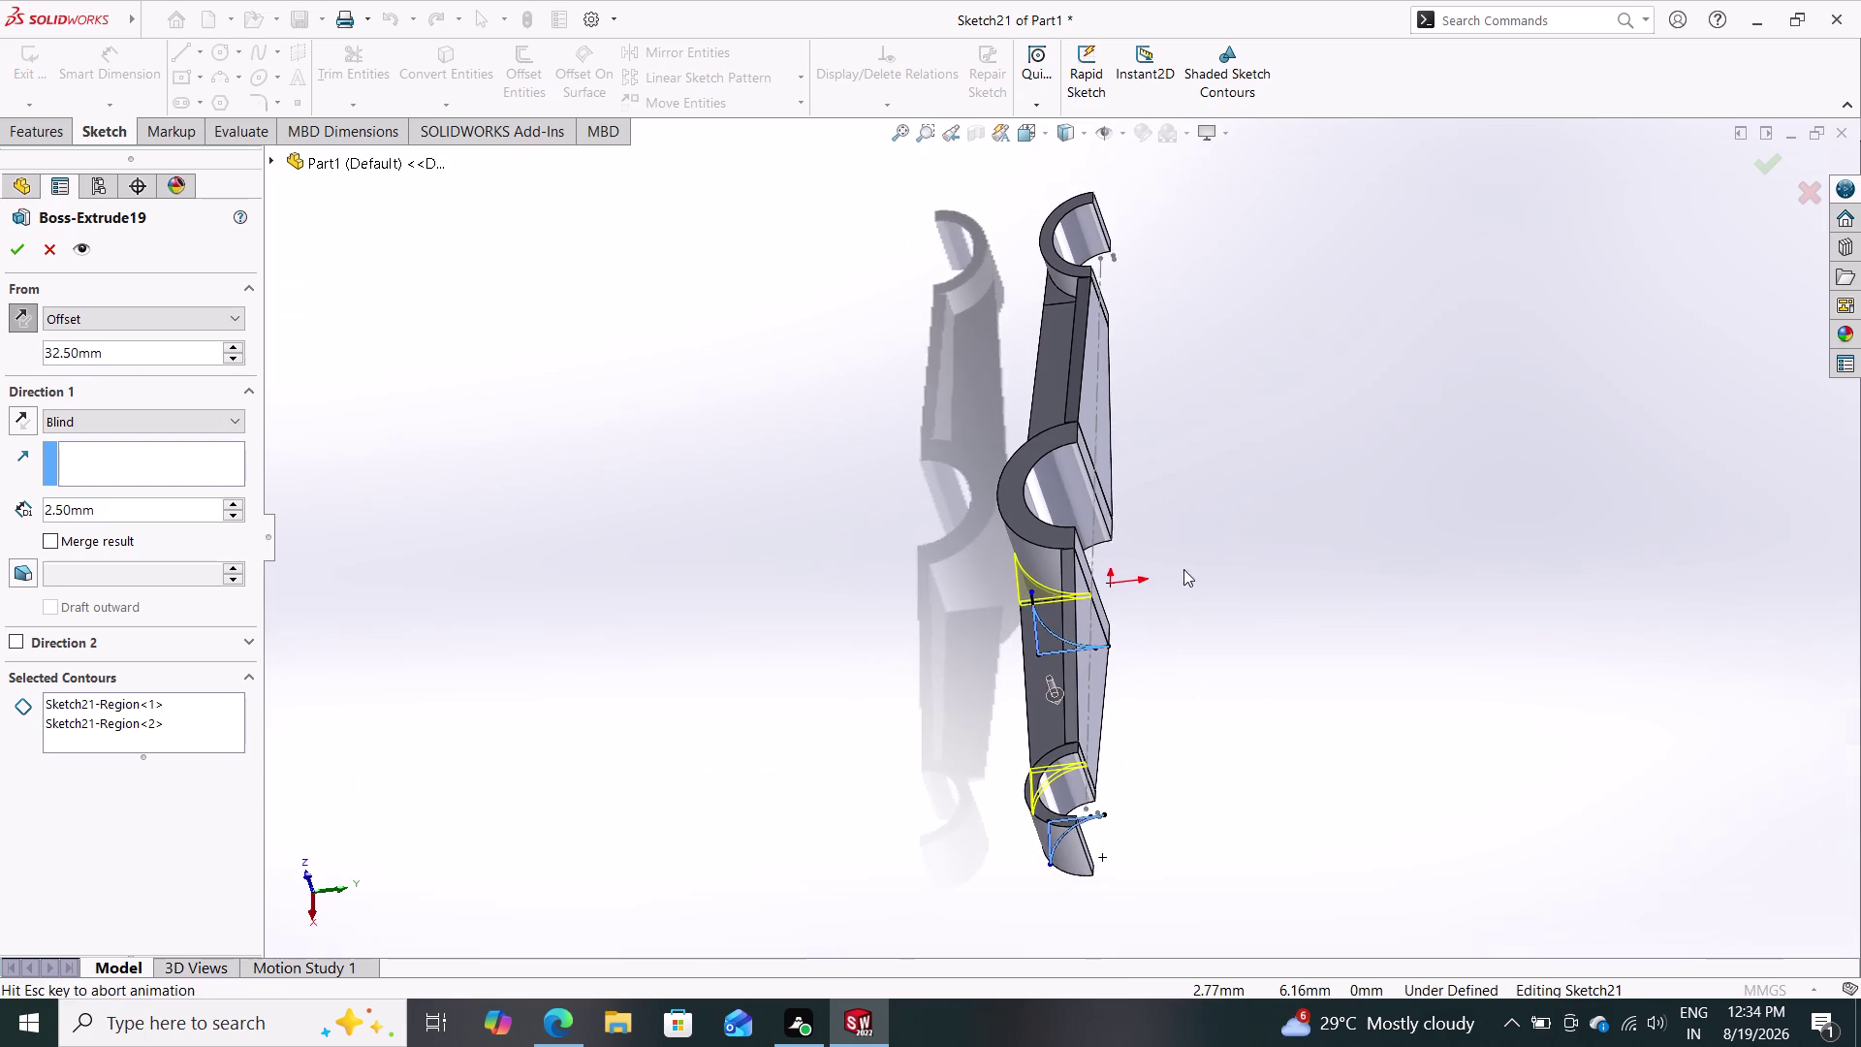
middle_drag(1182, 570, 1183, 569)
middle_drag(1119, 576, 1222, 537)
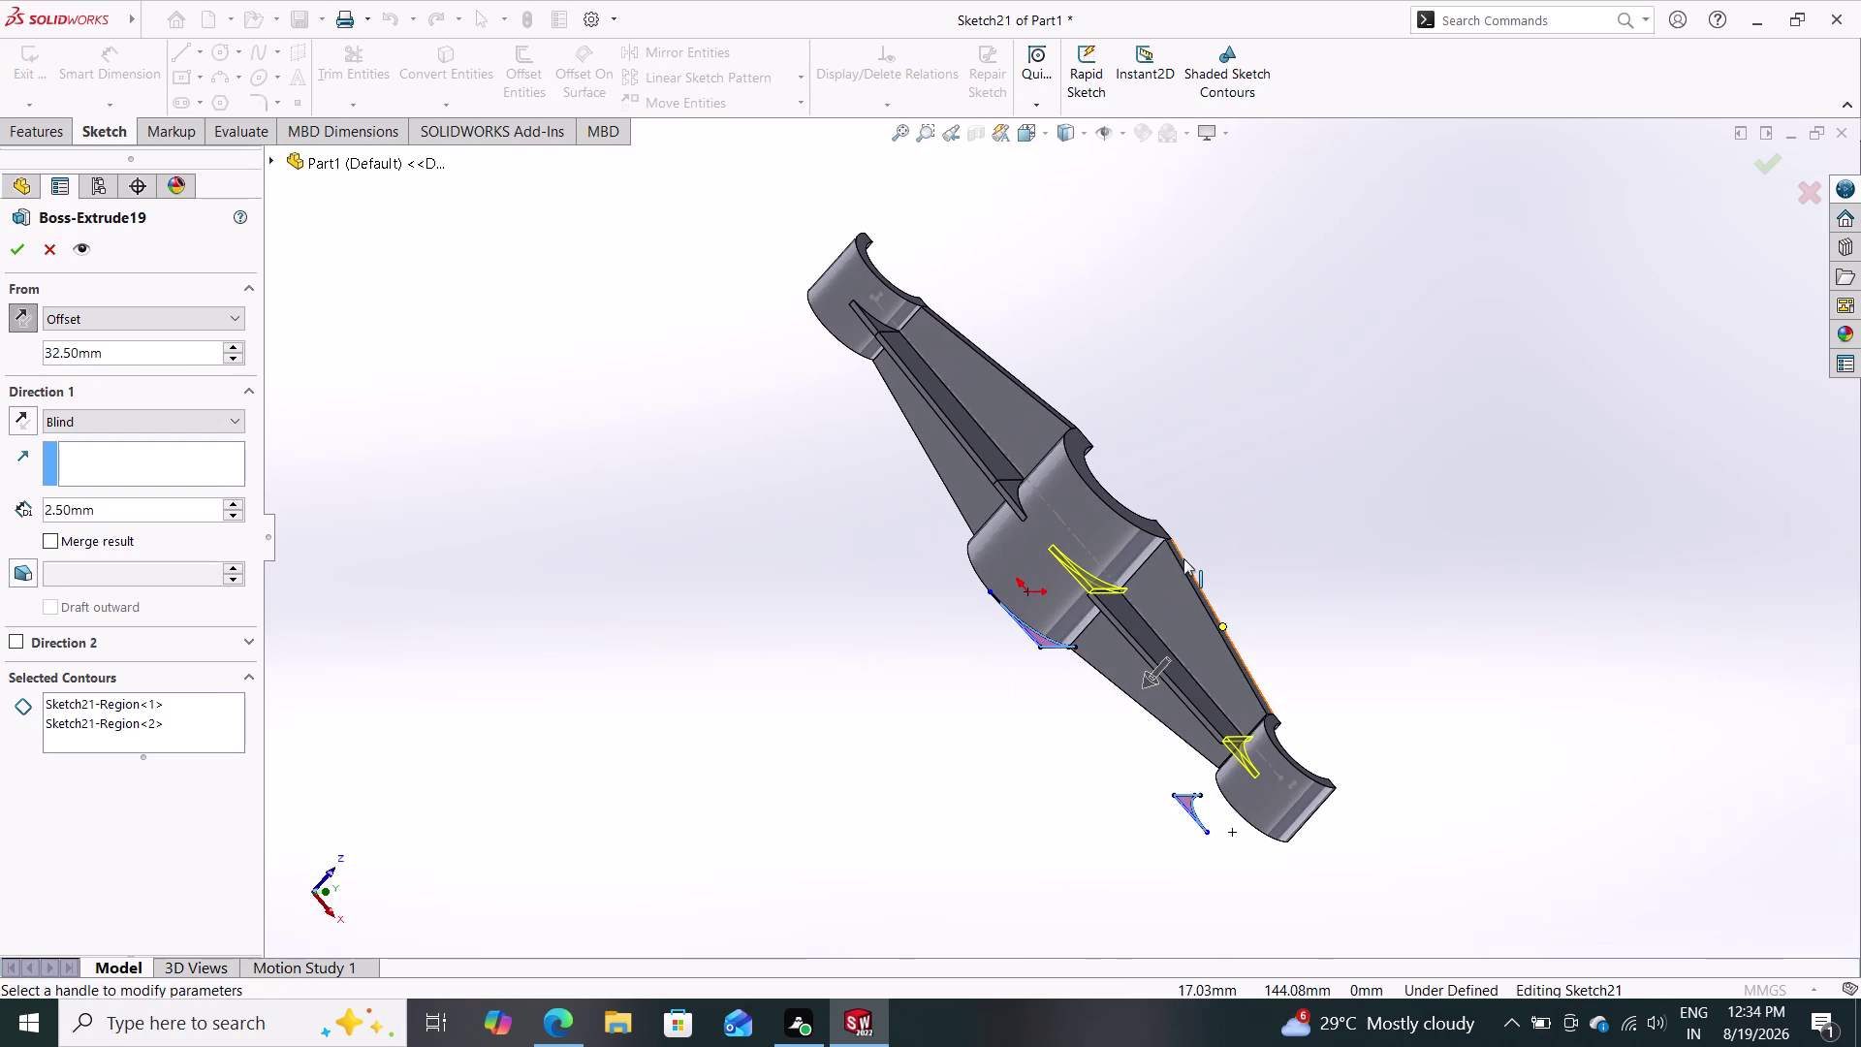
scroll(down, 3)
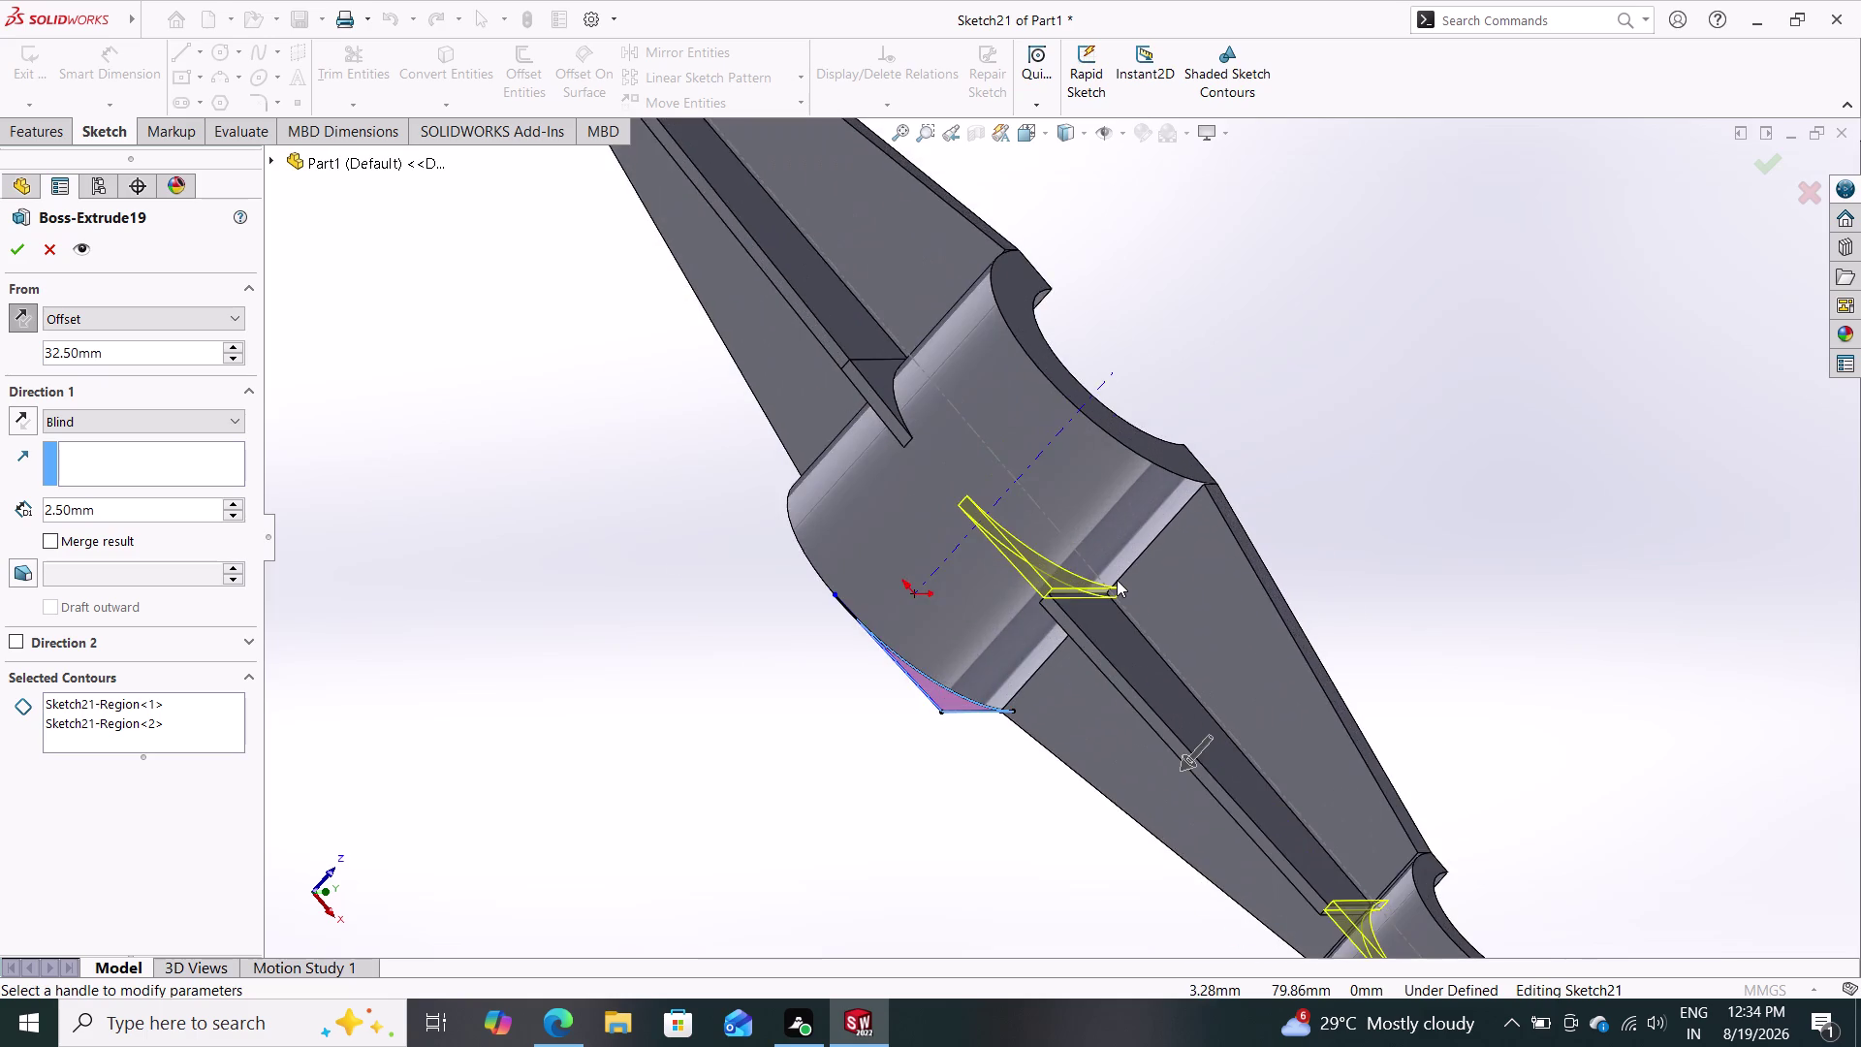
scroll(down, 3)
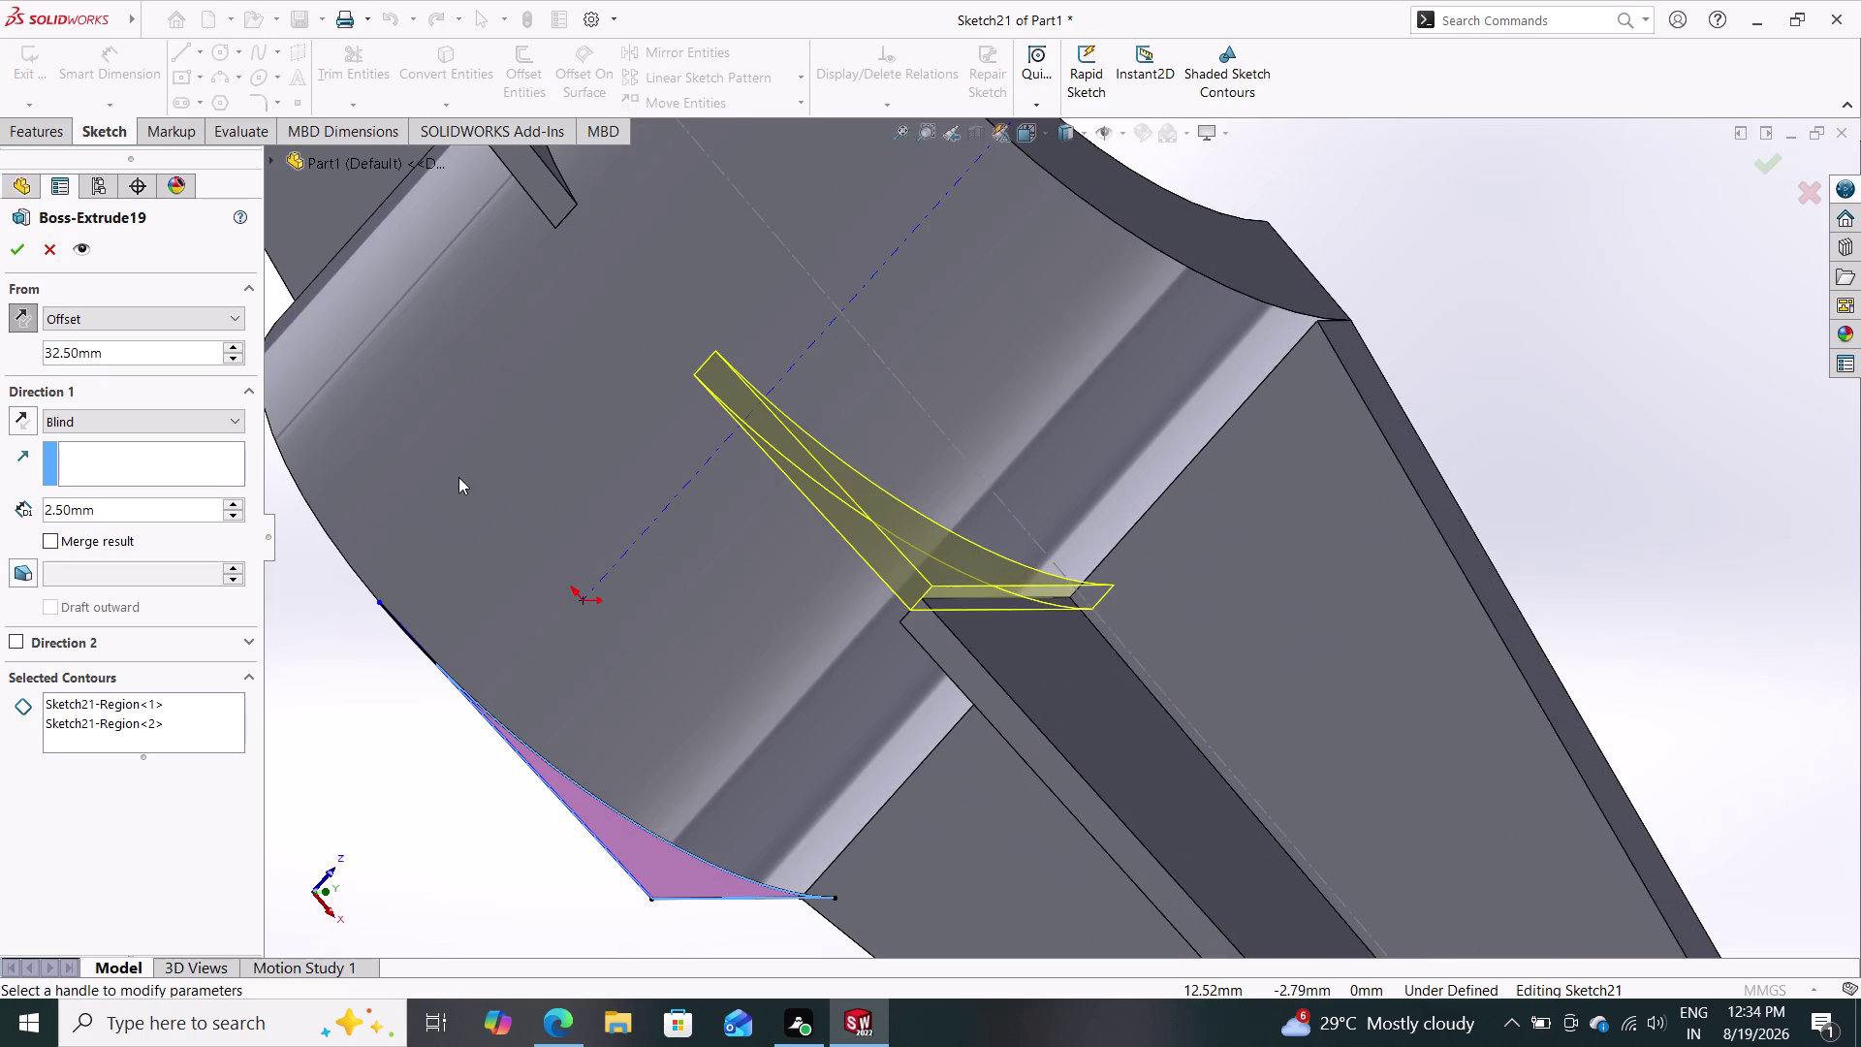
Try start offsets of 32.25, 32.15 and 32.05 mm on the rib extrusion.
drag(114, 347, 39, 345)
text(32.25)
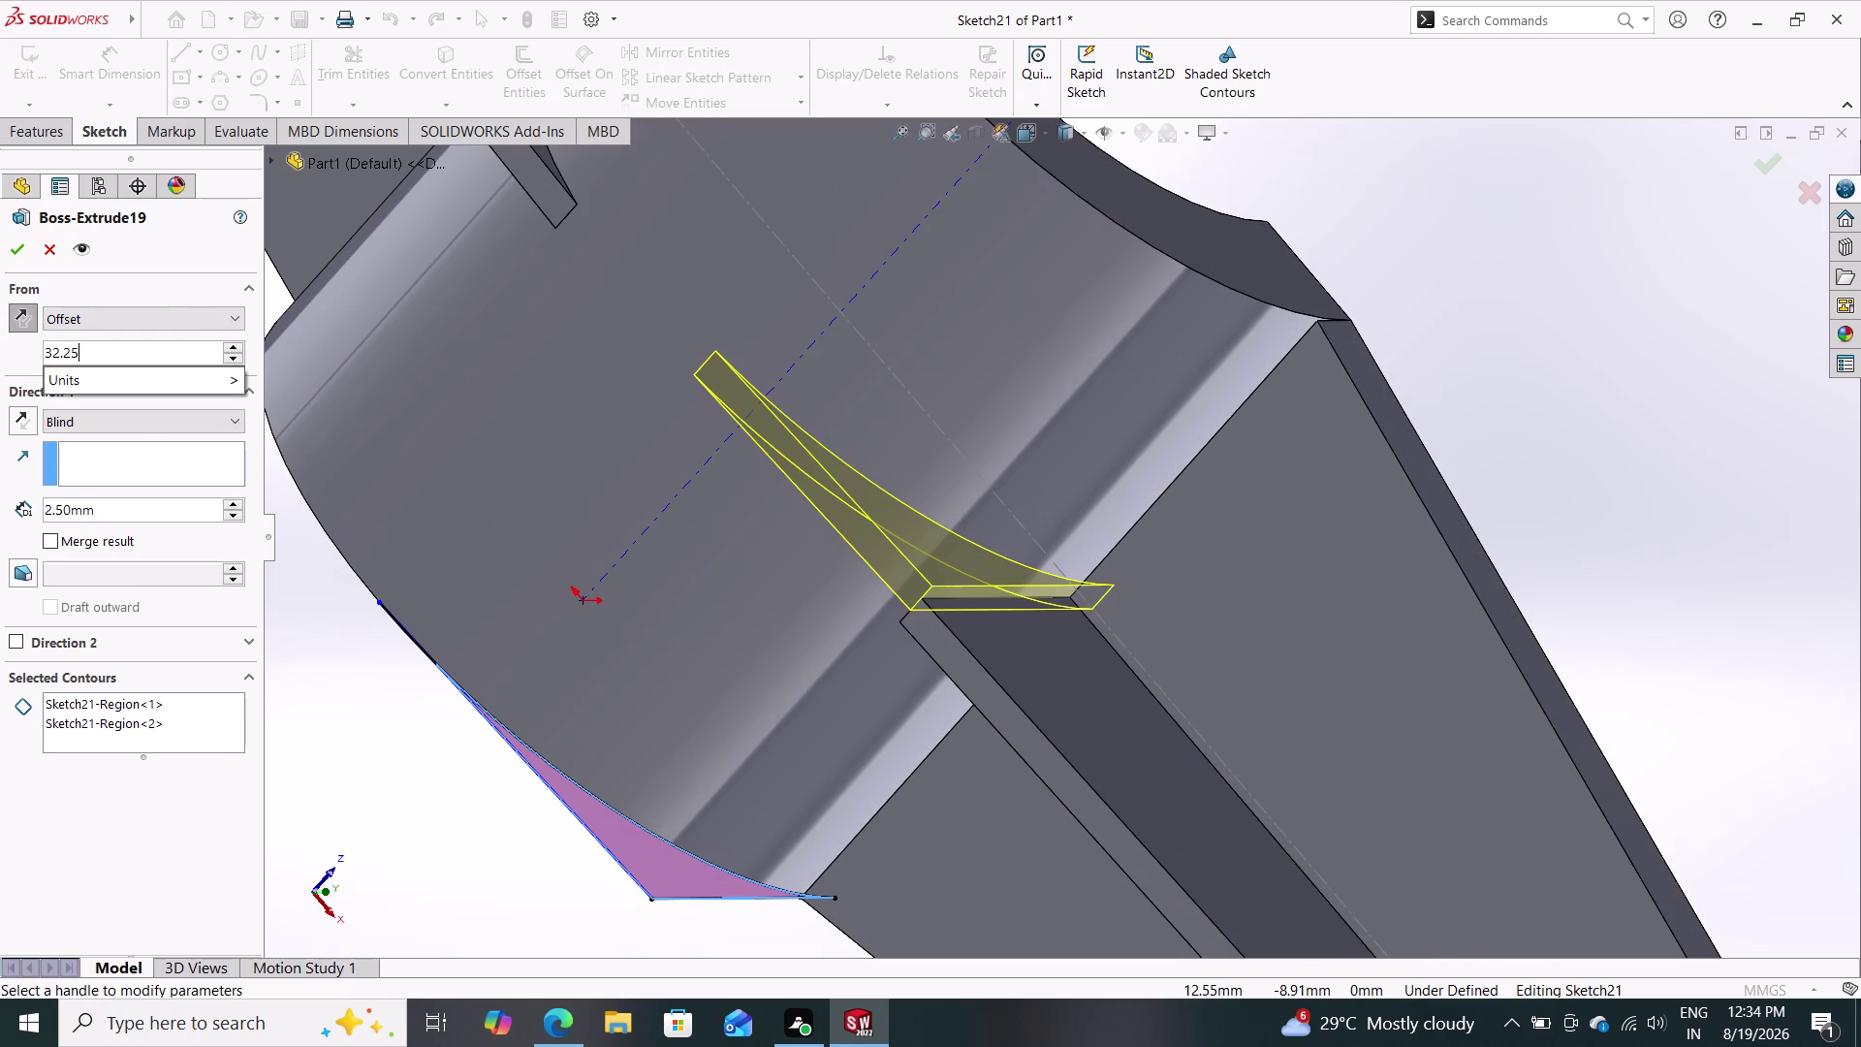
key(Return)
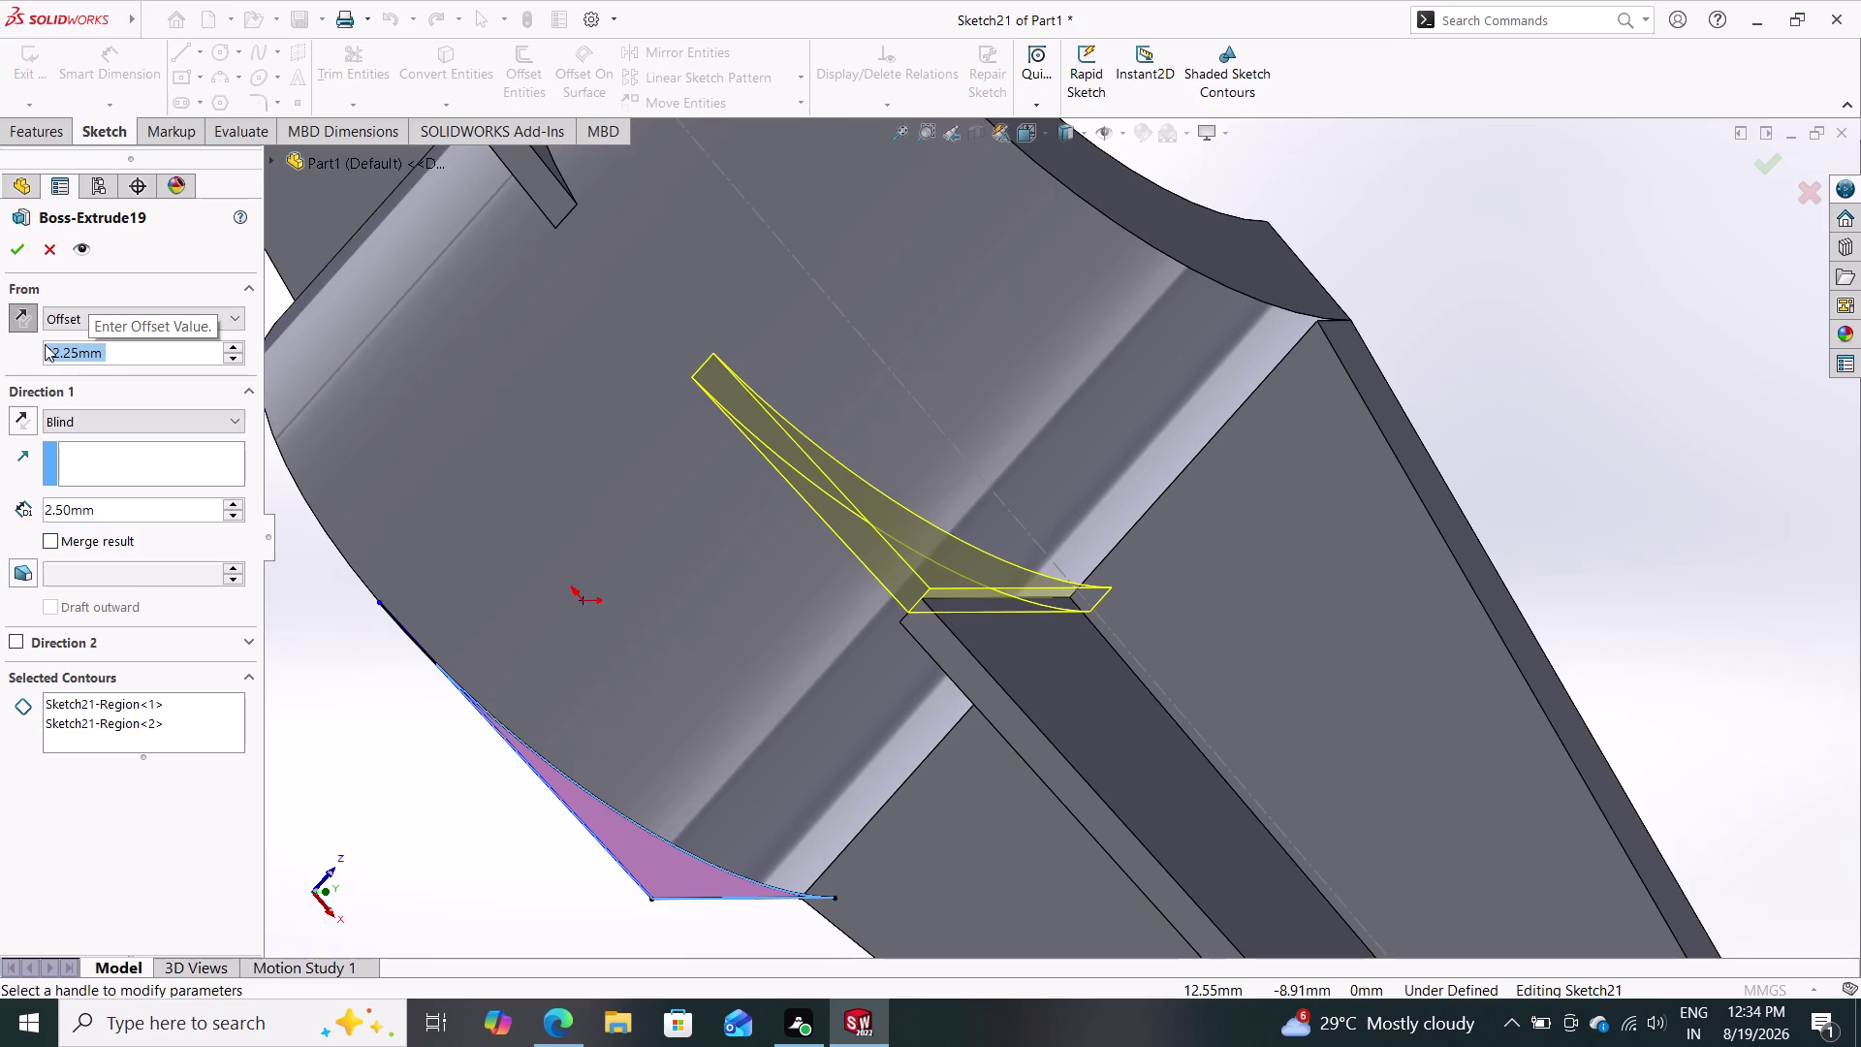
text(32.)
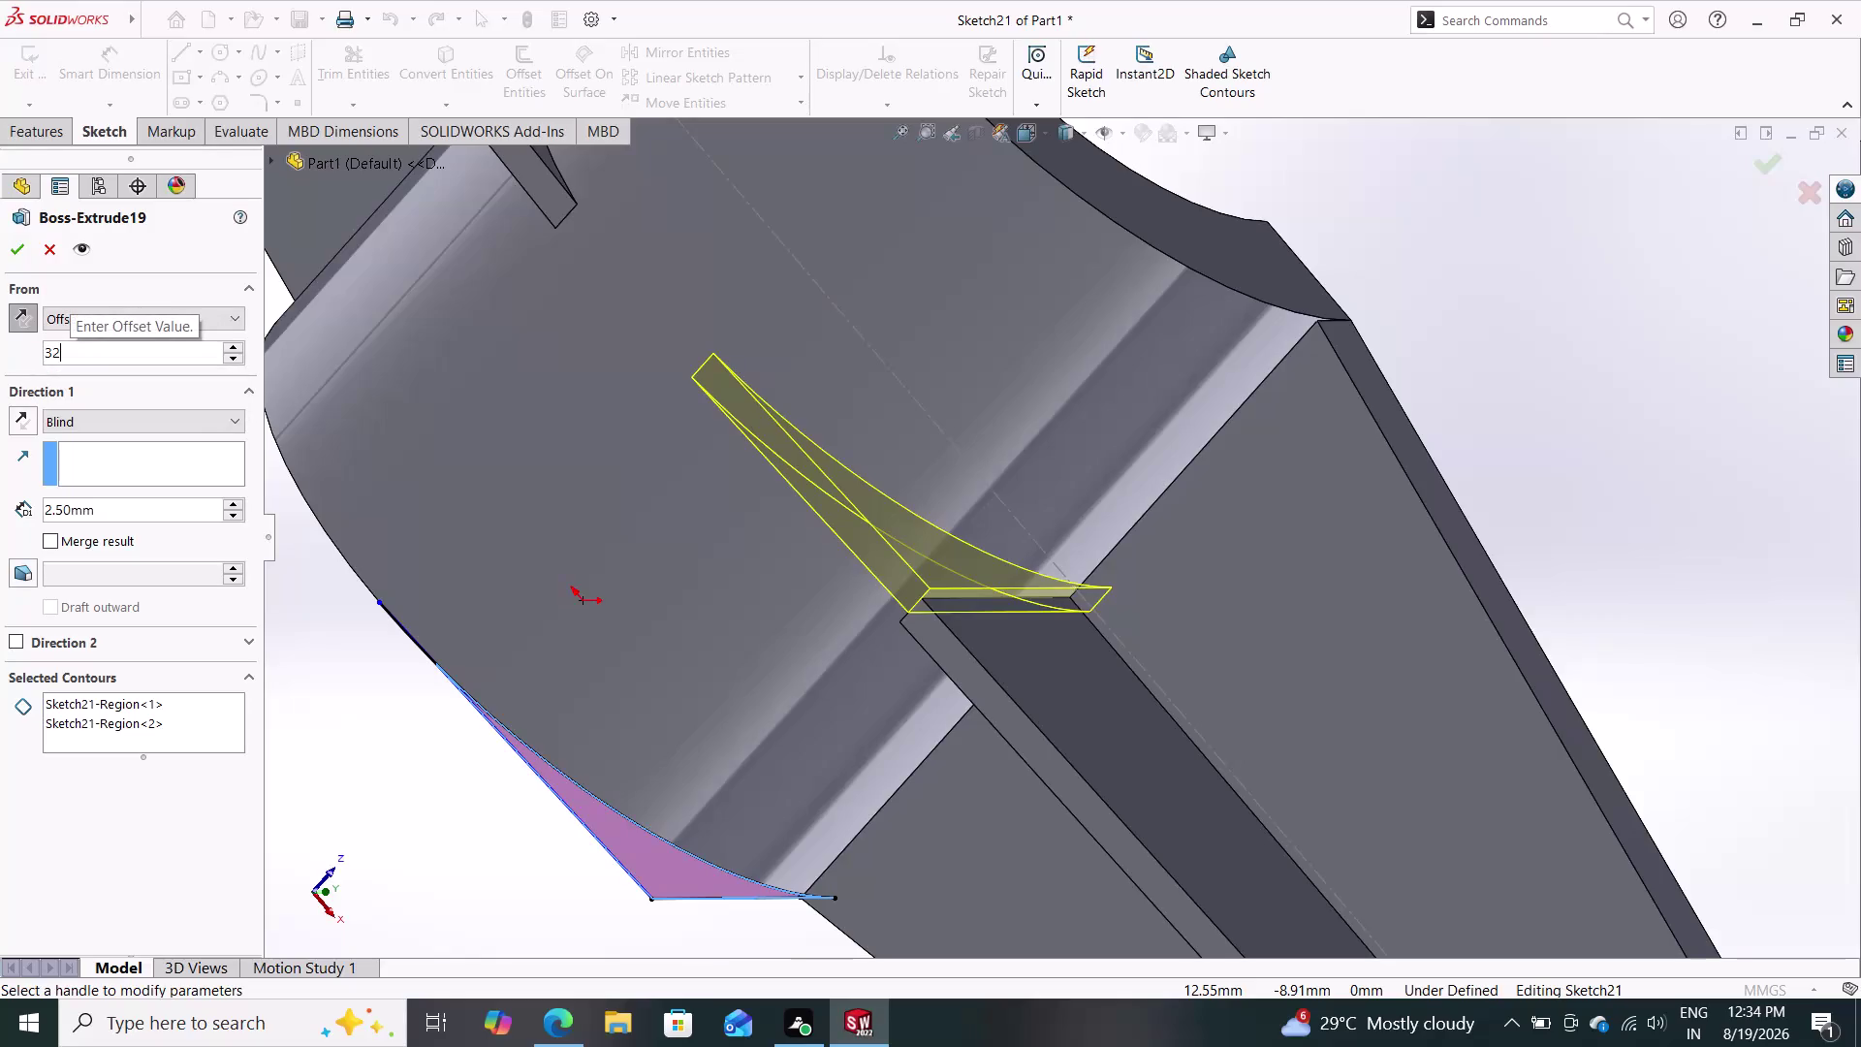
text(15)
key(Return)
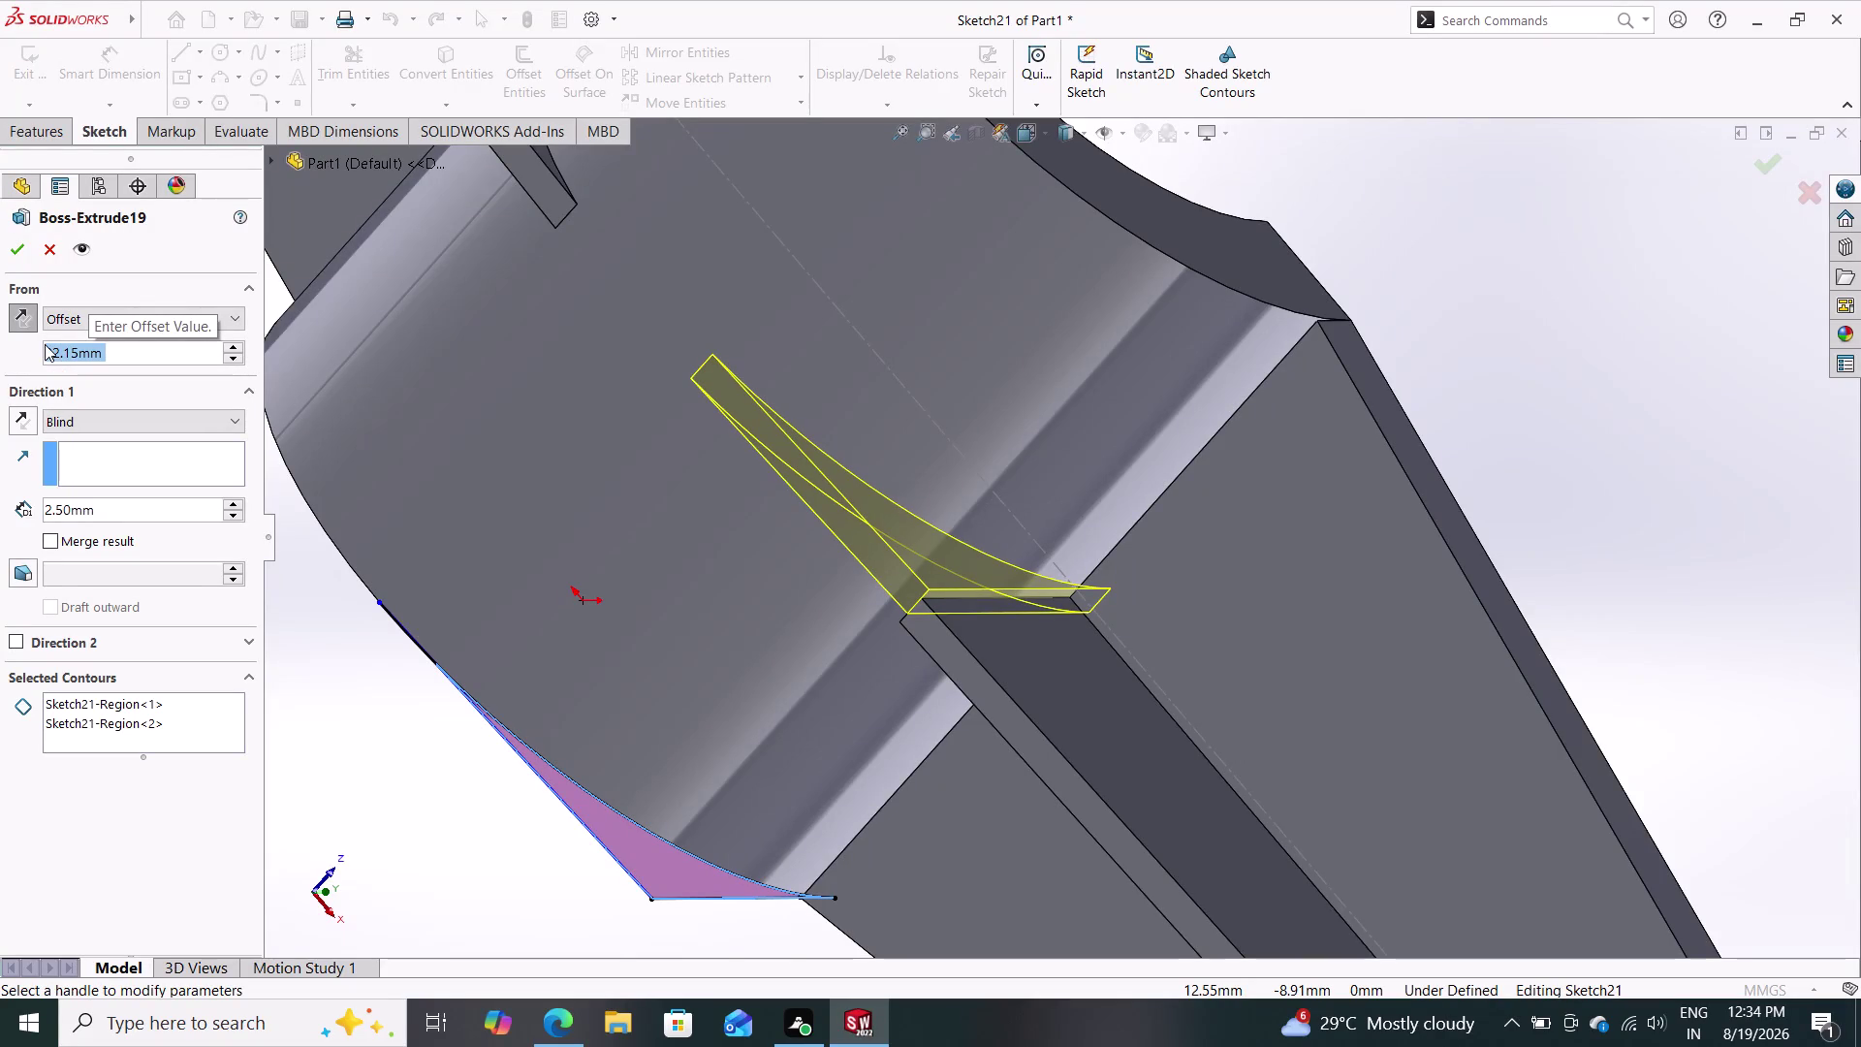
text(32)
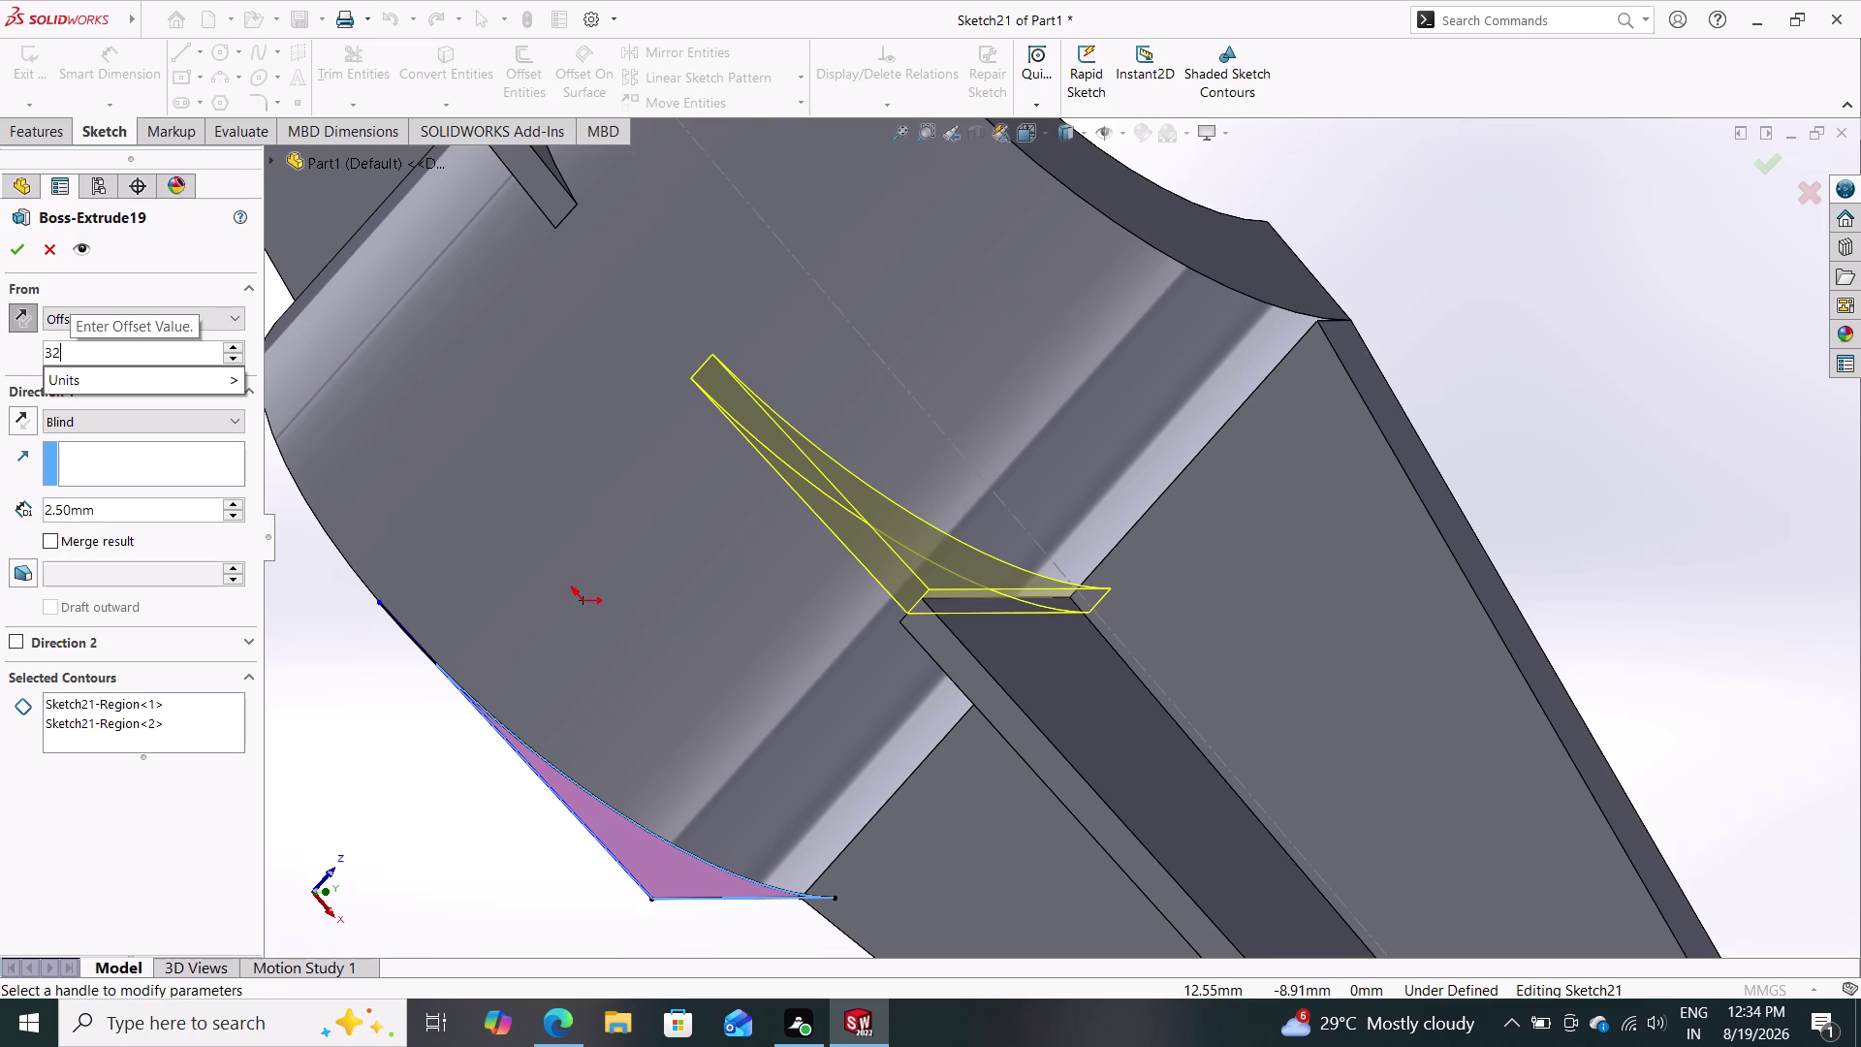
text(.05)
key(Return)
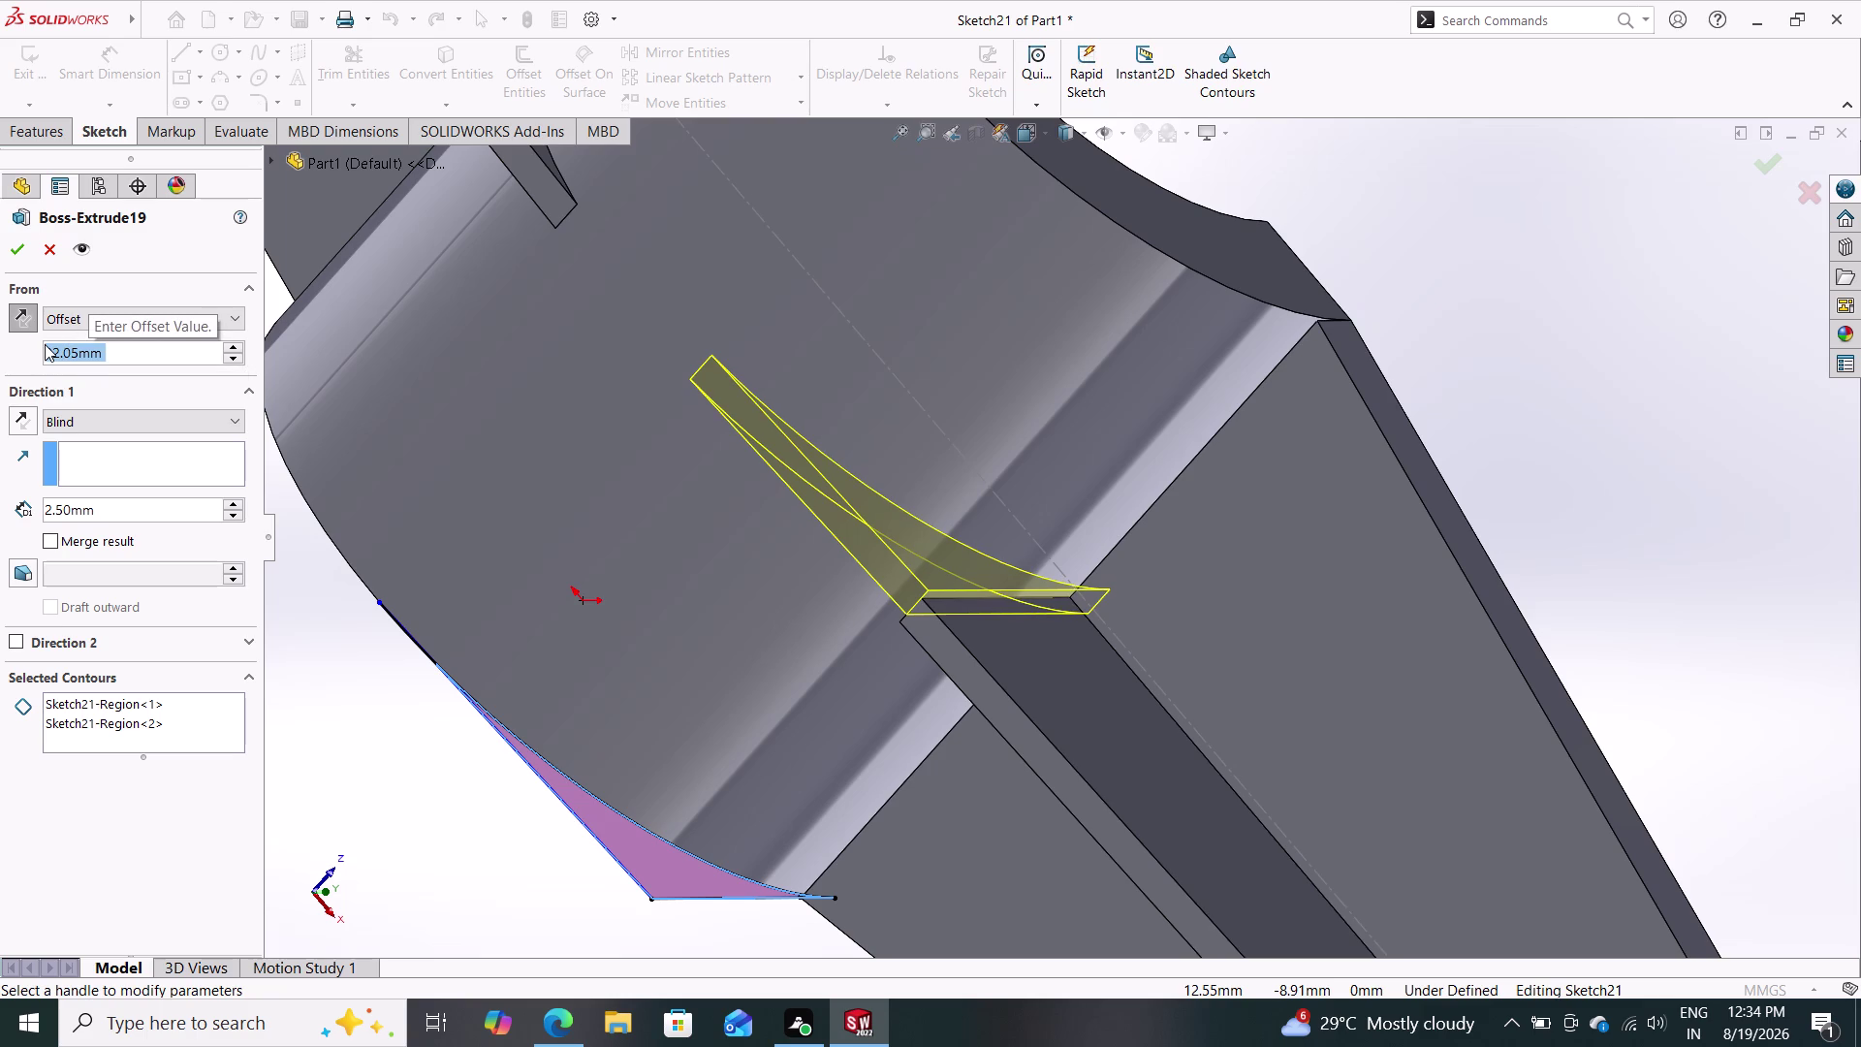
Try 32, 31 and 31.5 mm, then settle the start offset at 31.25 mm.
text(3)
text(2)
key(Return)
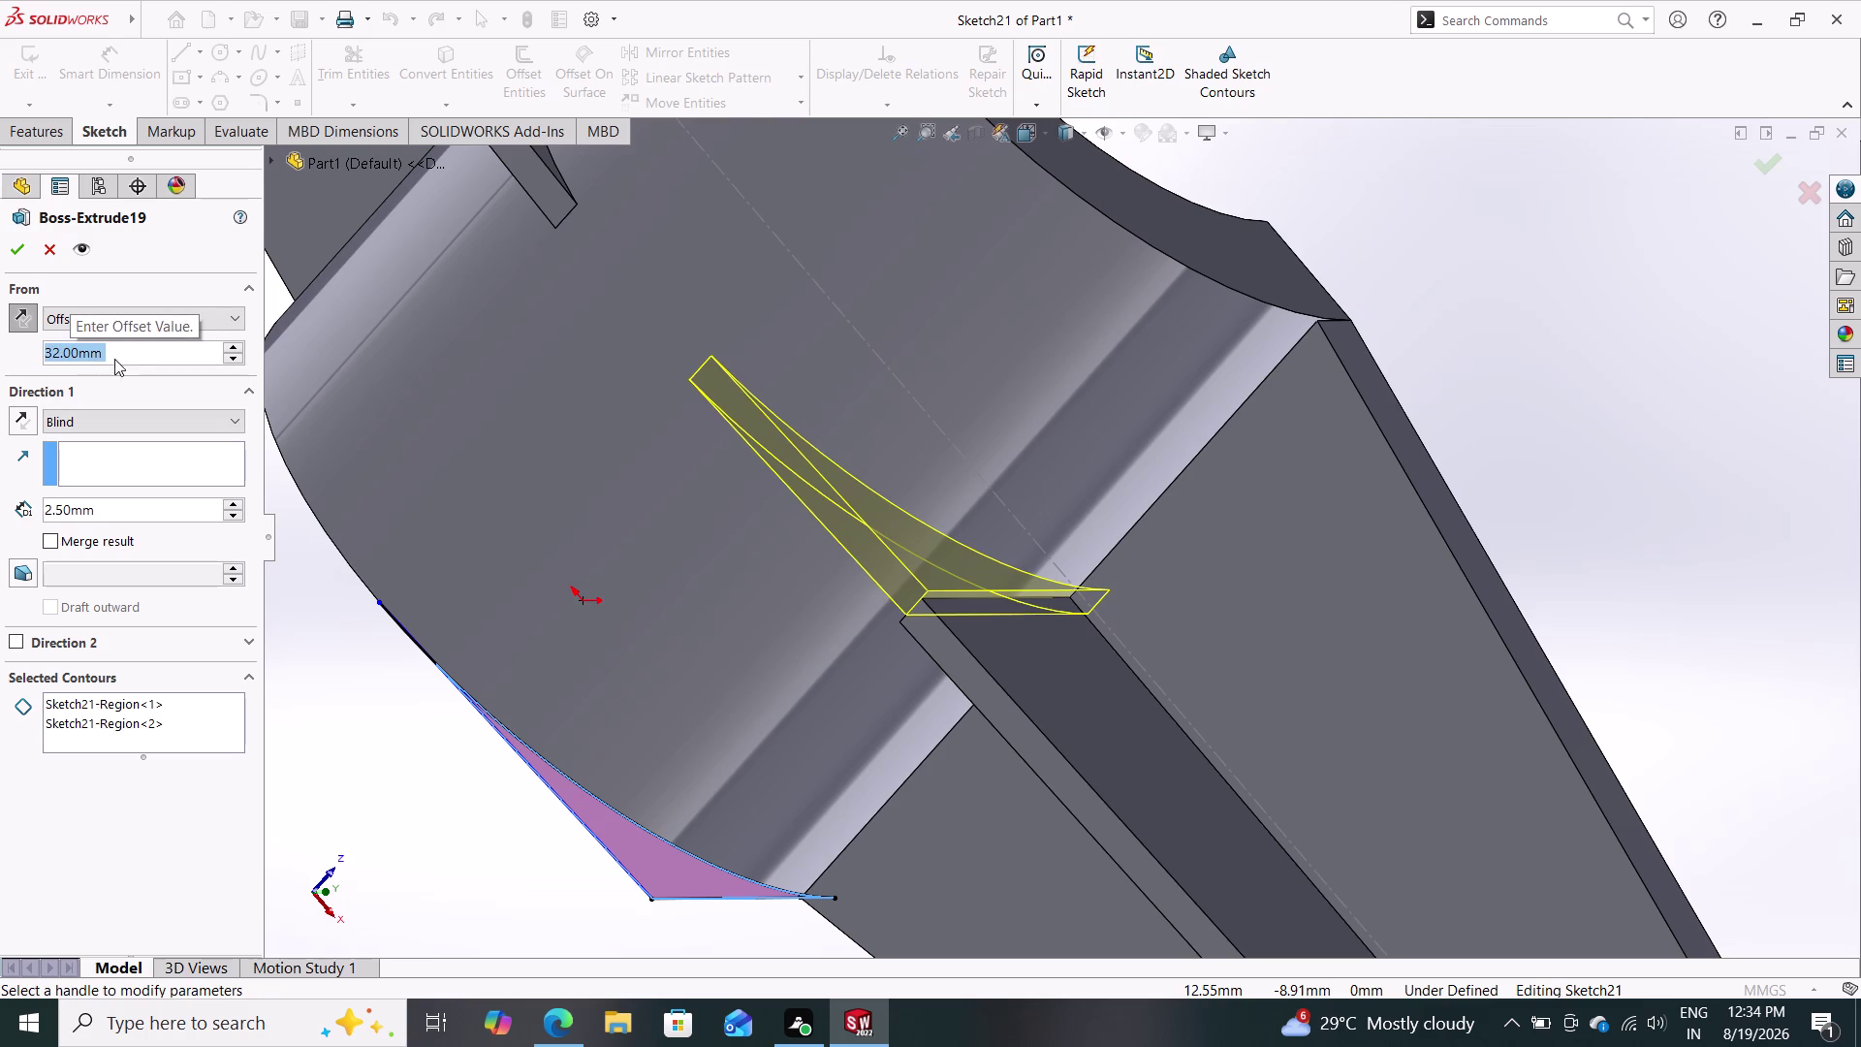
text(31)
key(Return)
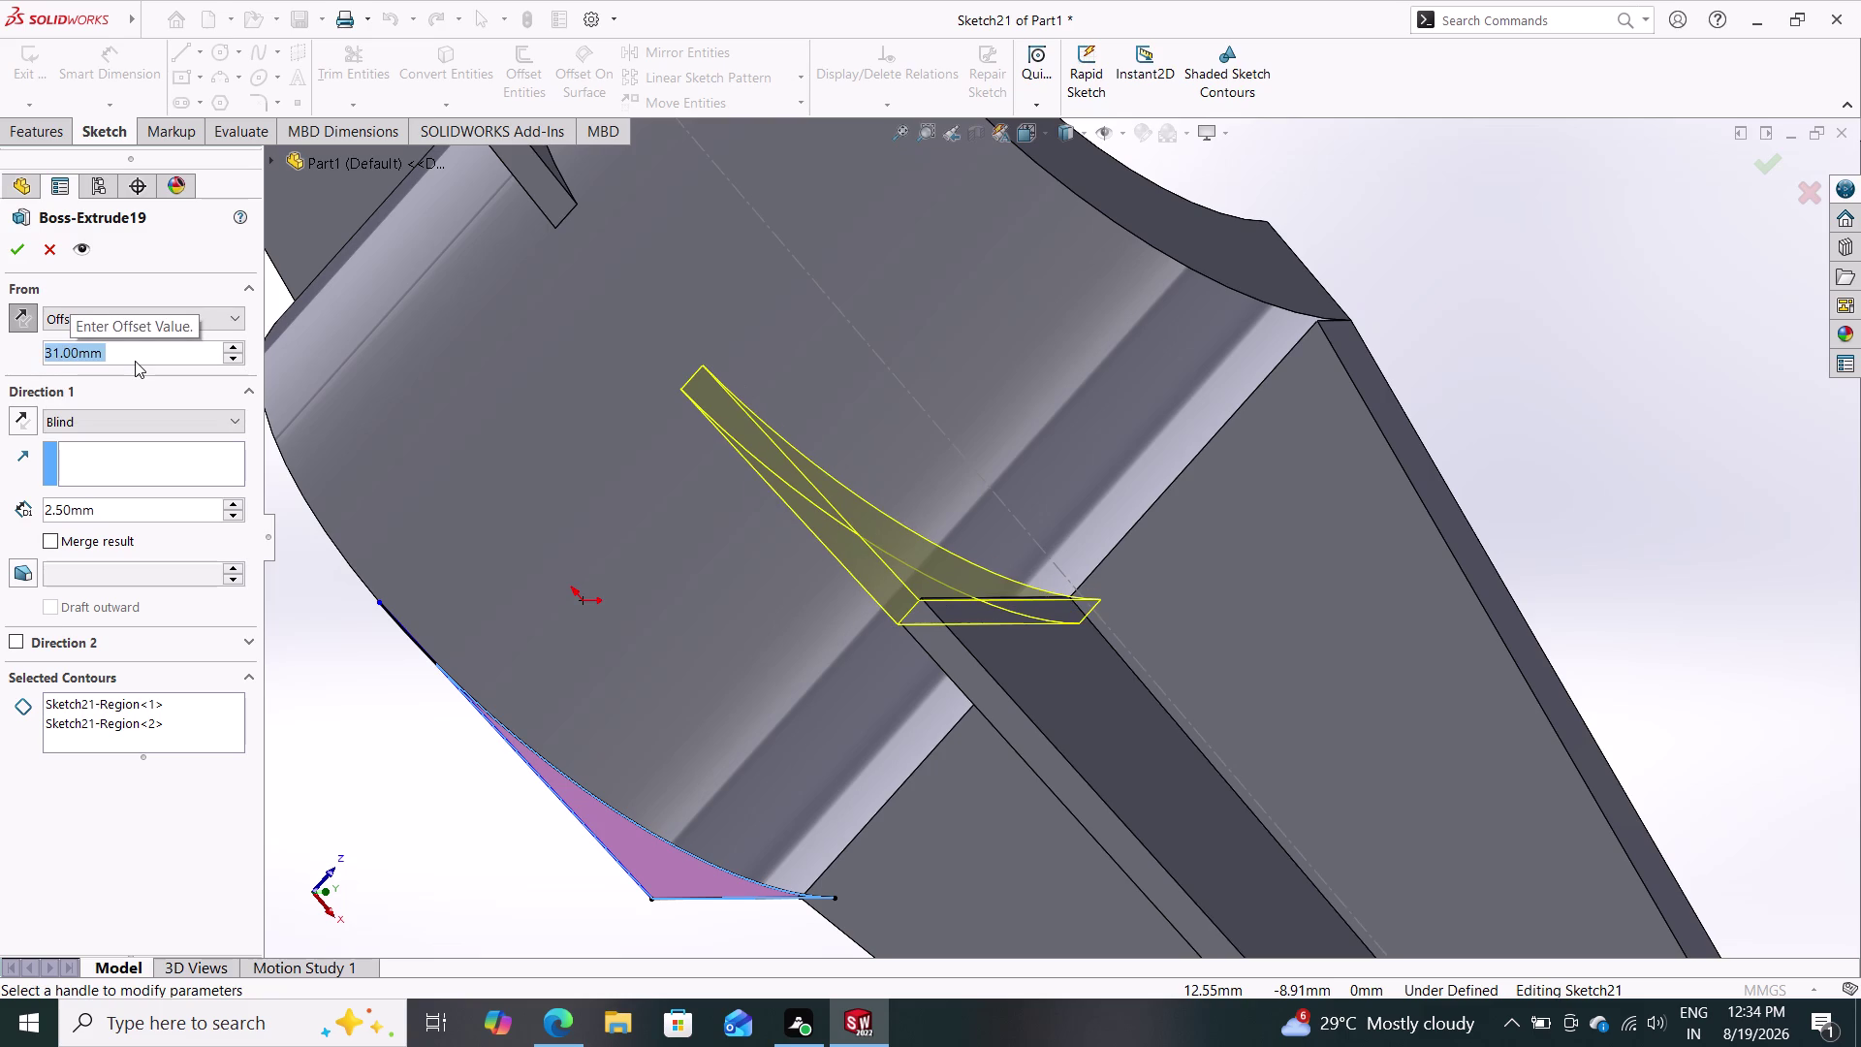
text(31.5)
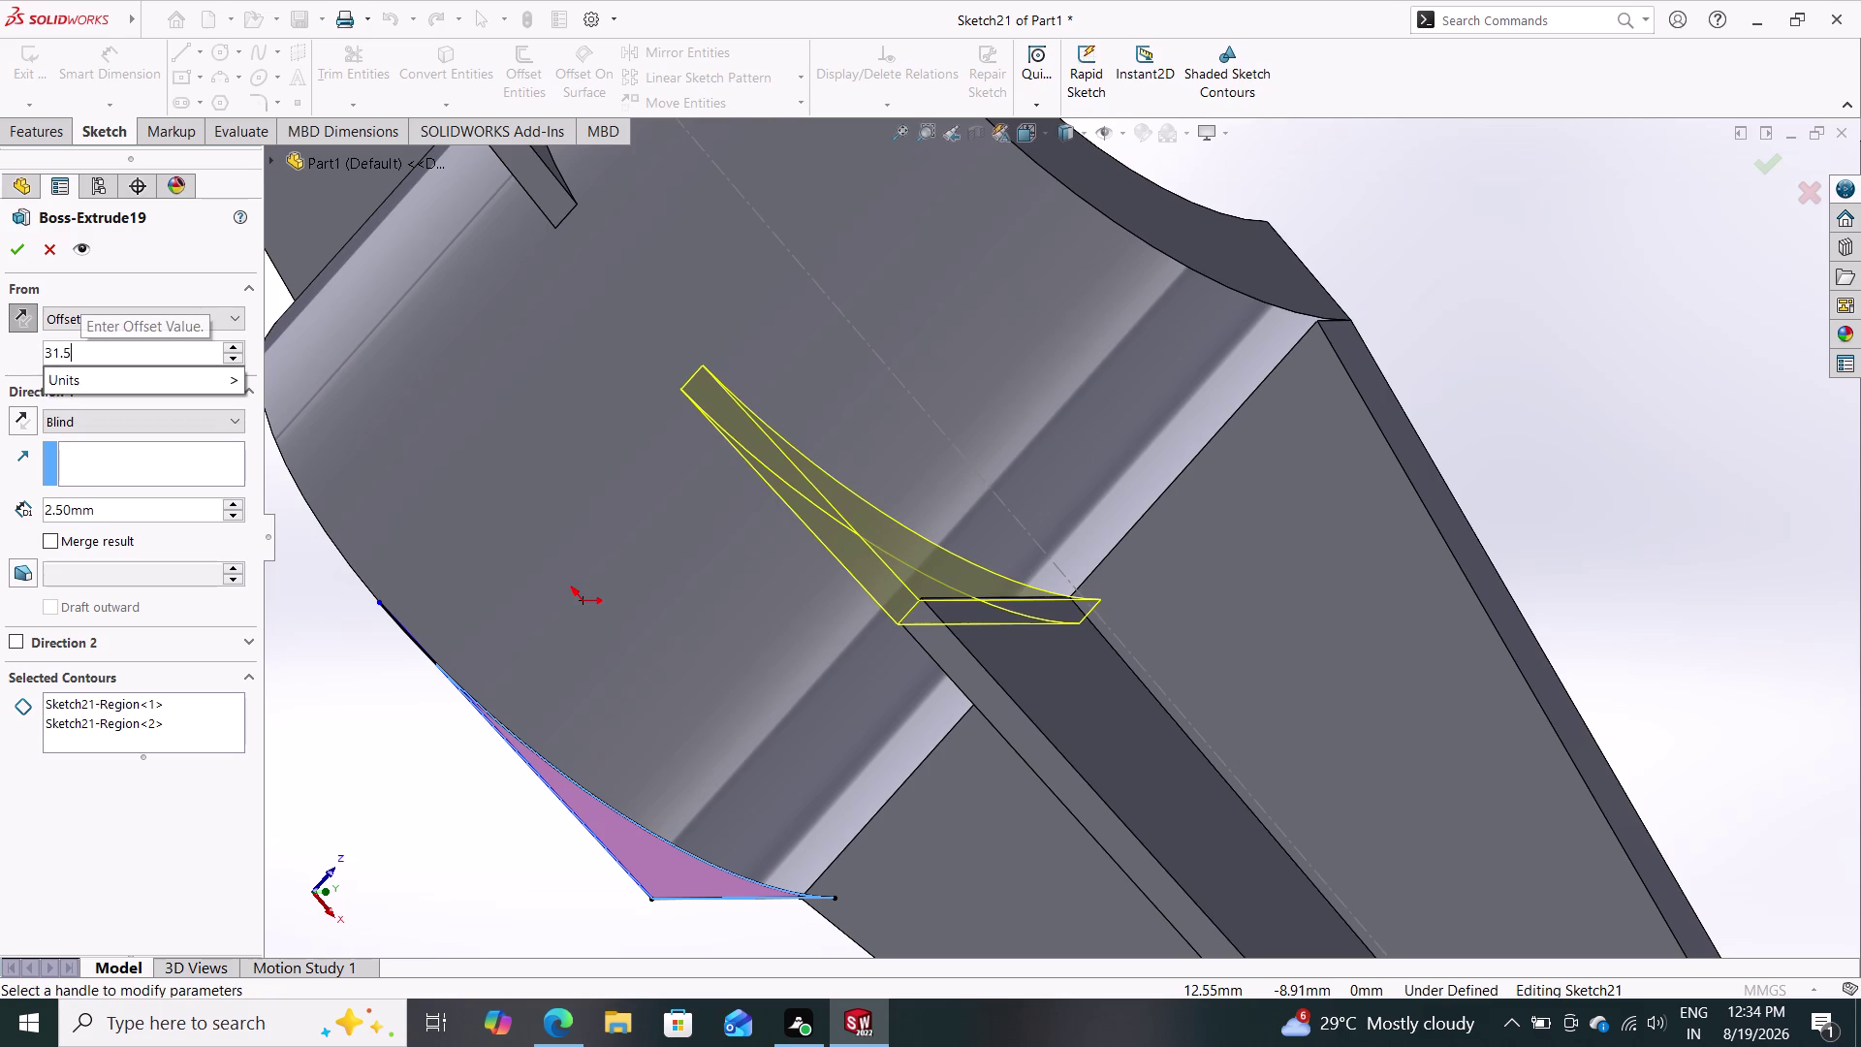
key(Return)
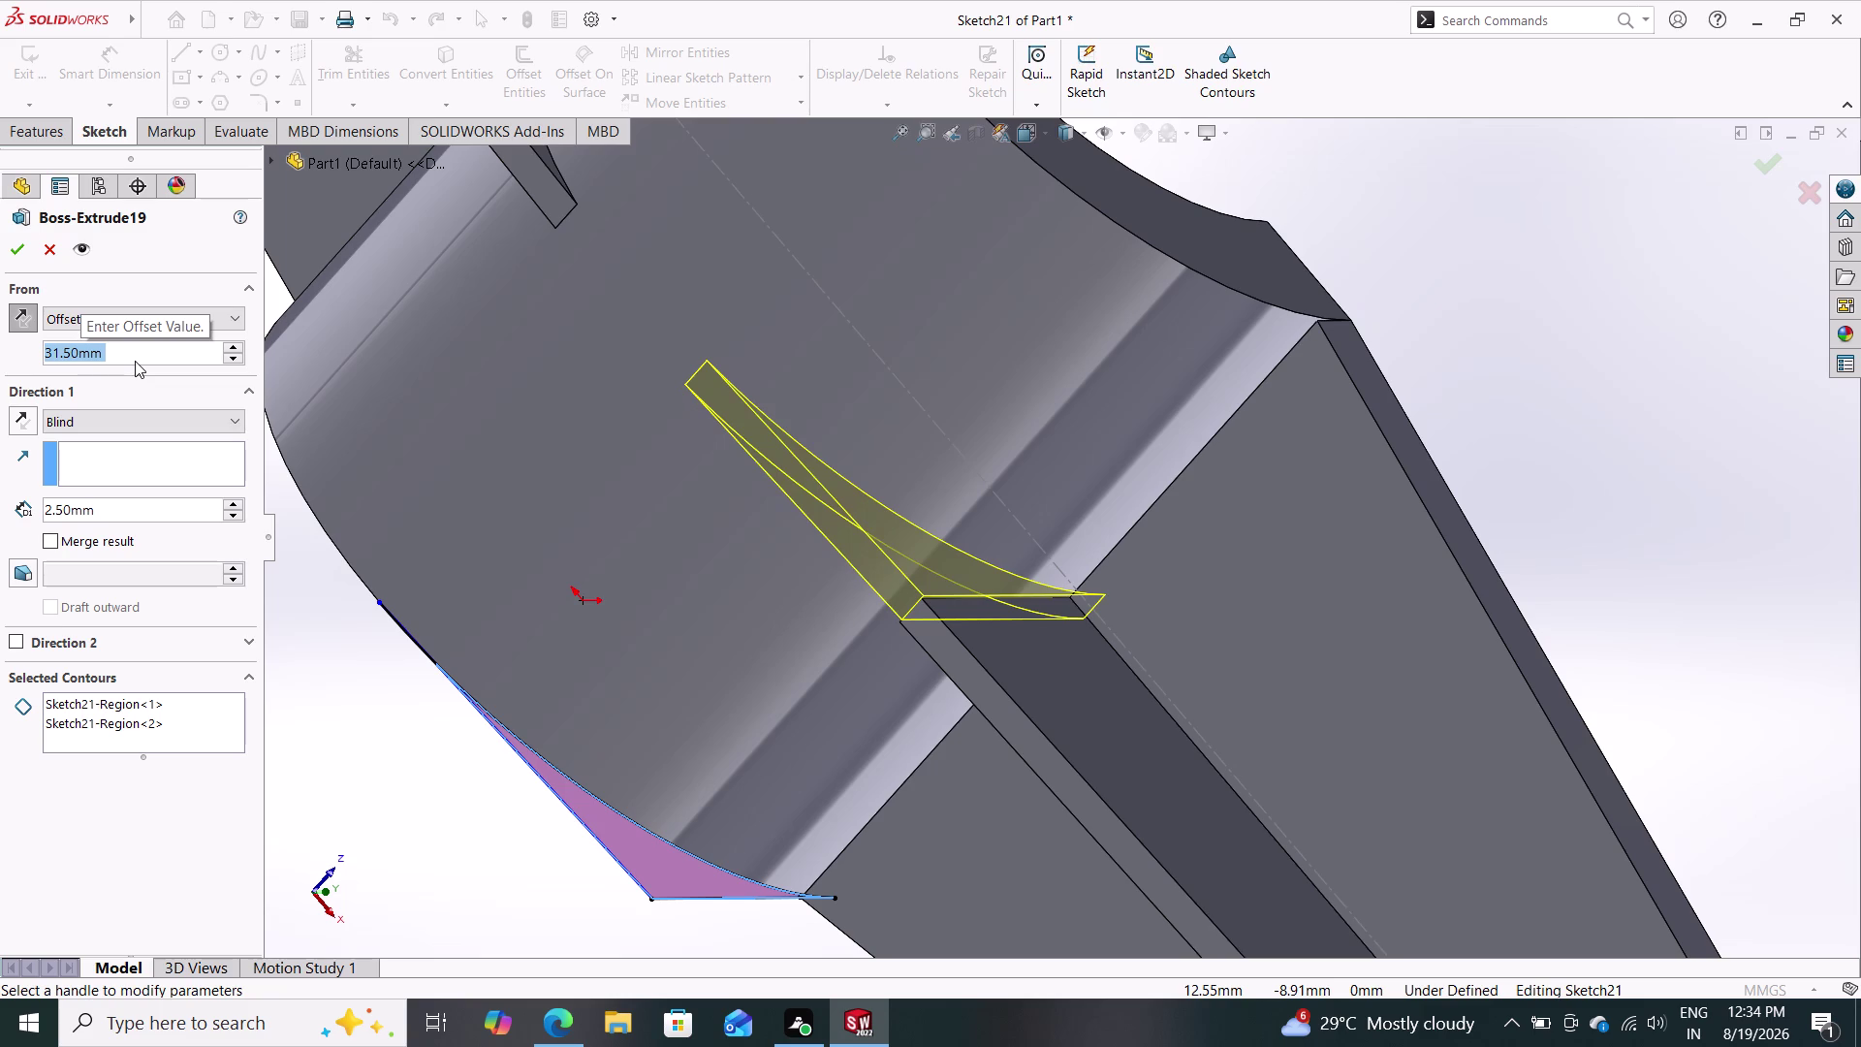
text(31.25)
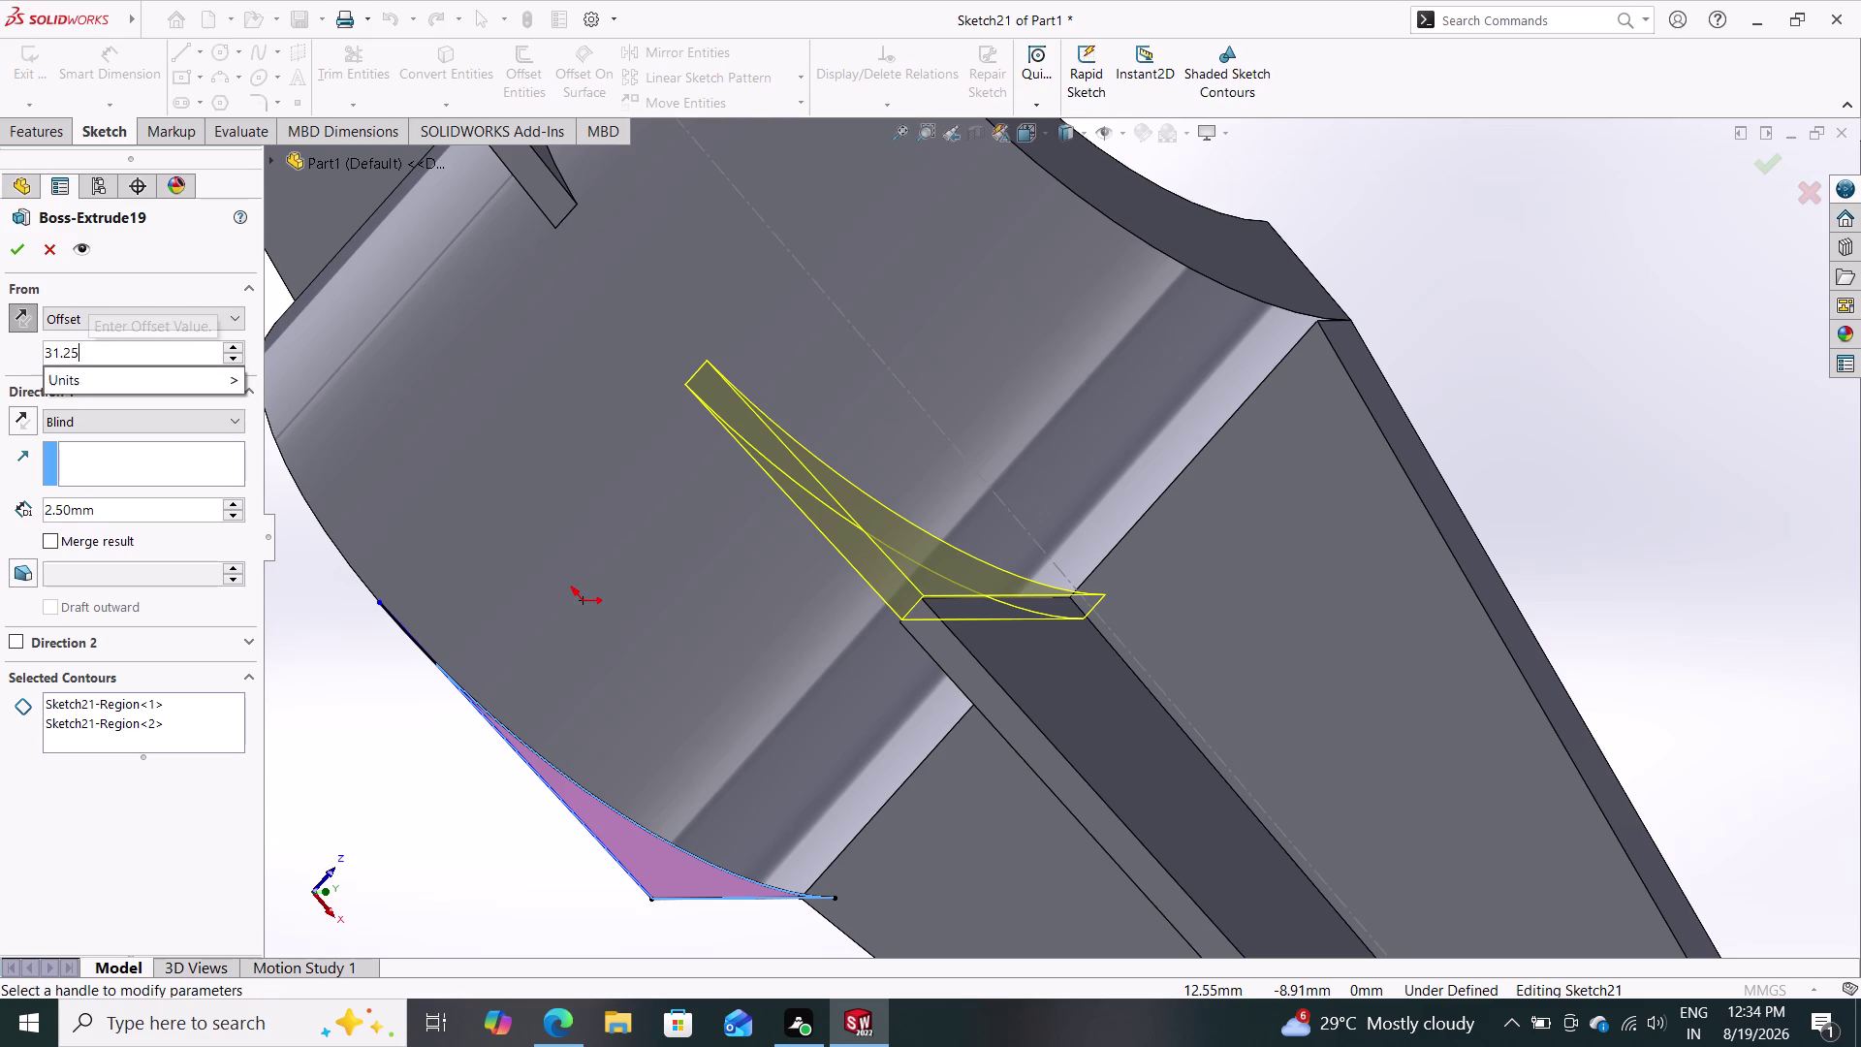
key(Return)
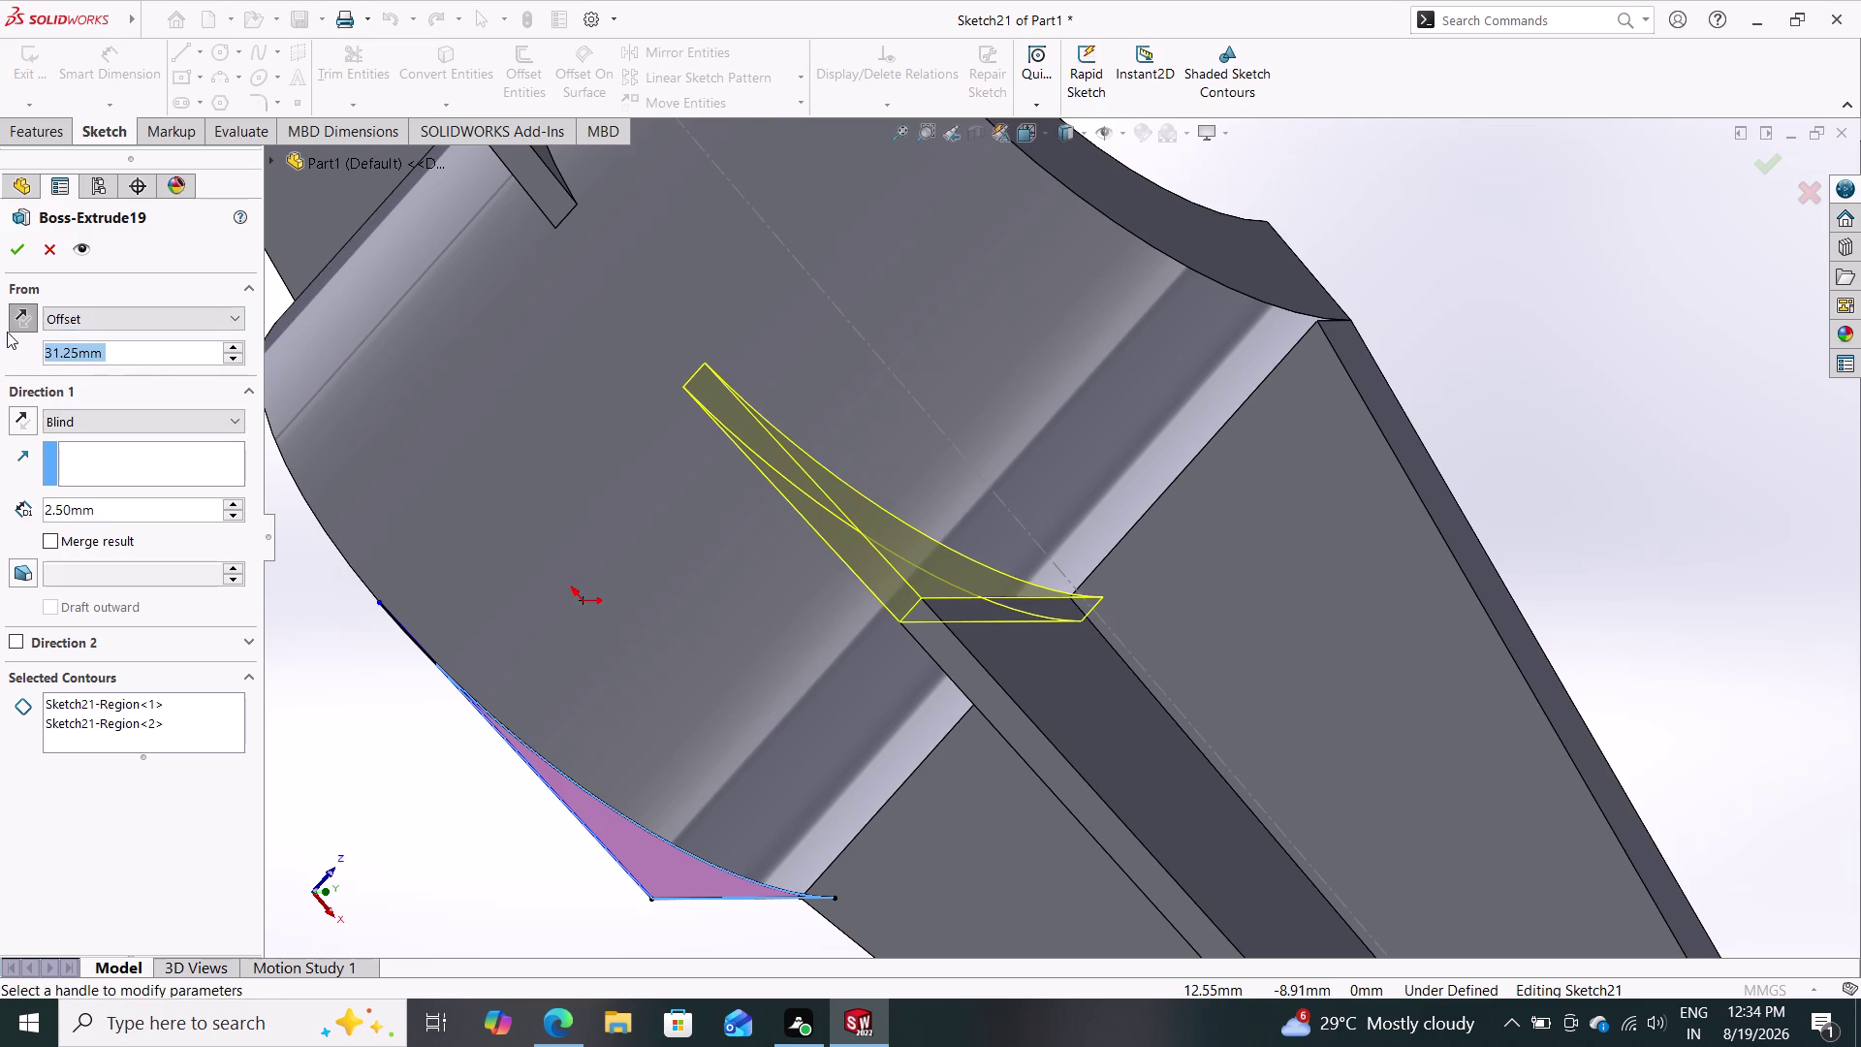
Accept Boss-Extrude19 with its 31.25 mm offset and orbit and zoom to view the rib.
click(13, 256)
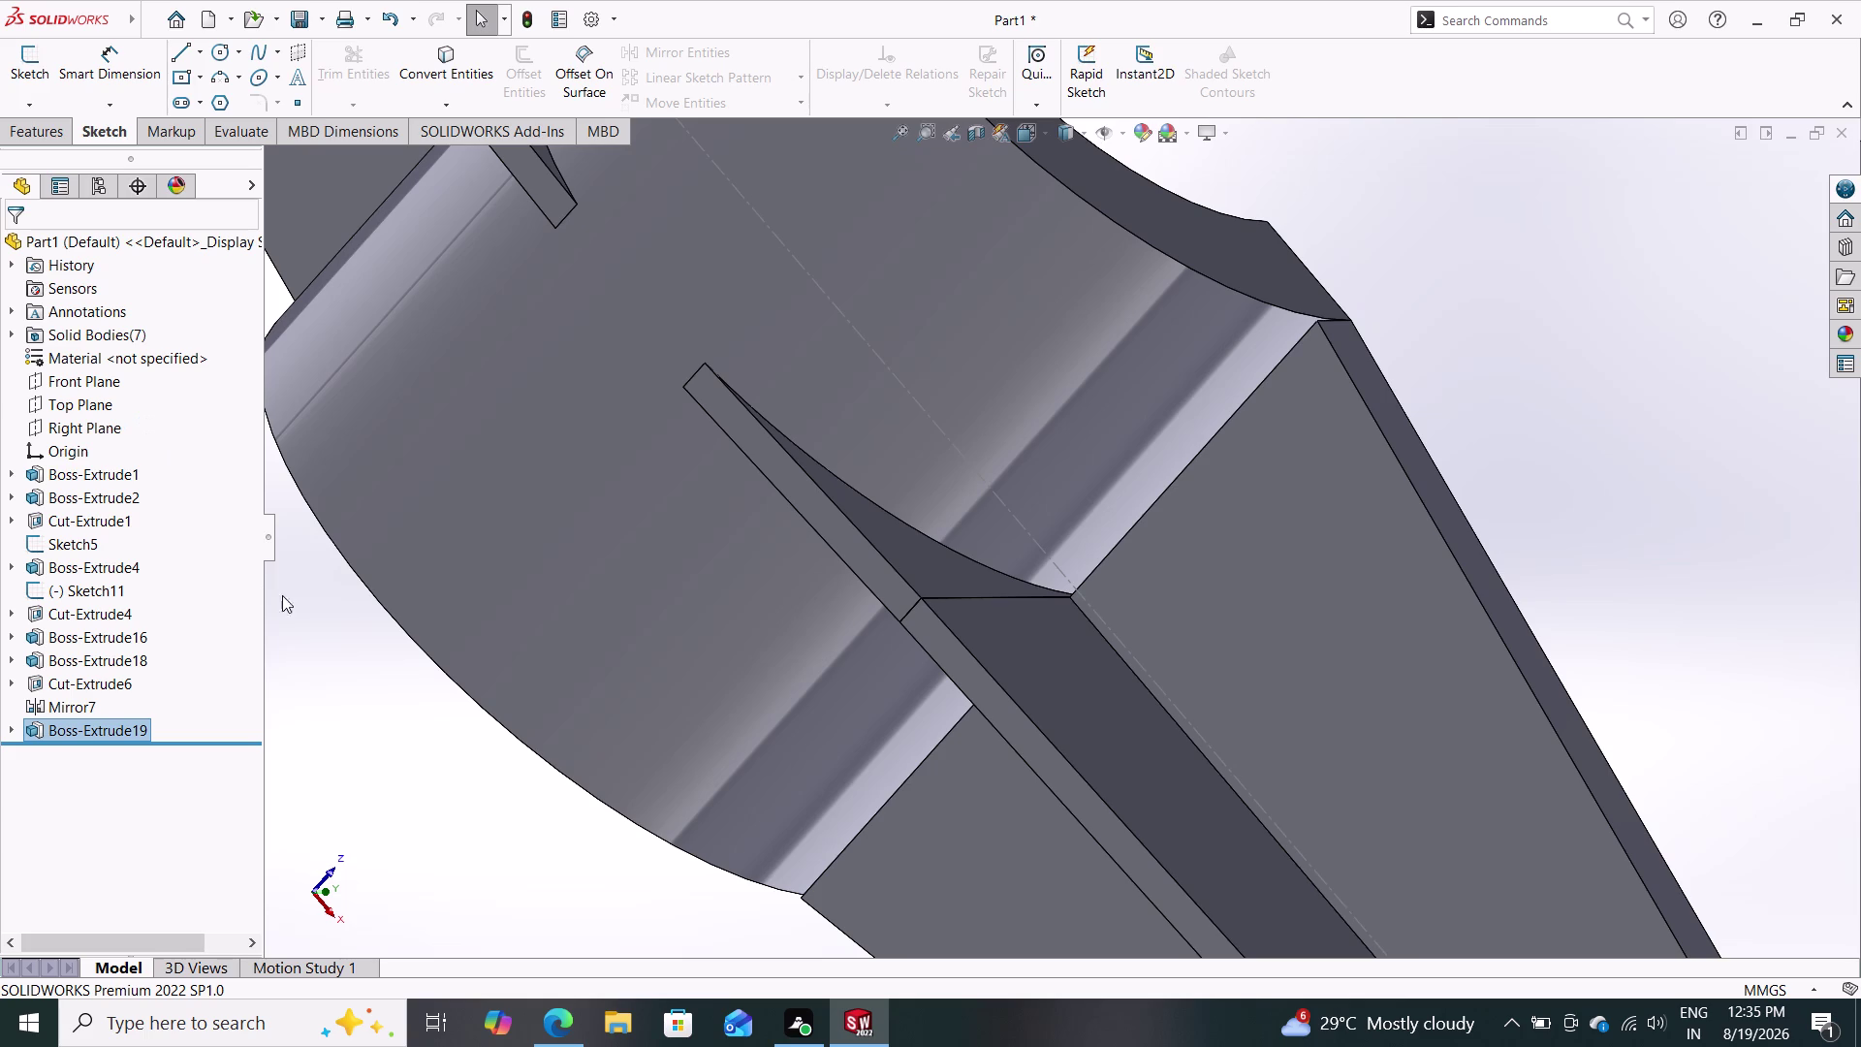
middle_drag(536, 848, 659, 803)
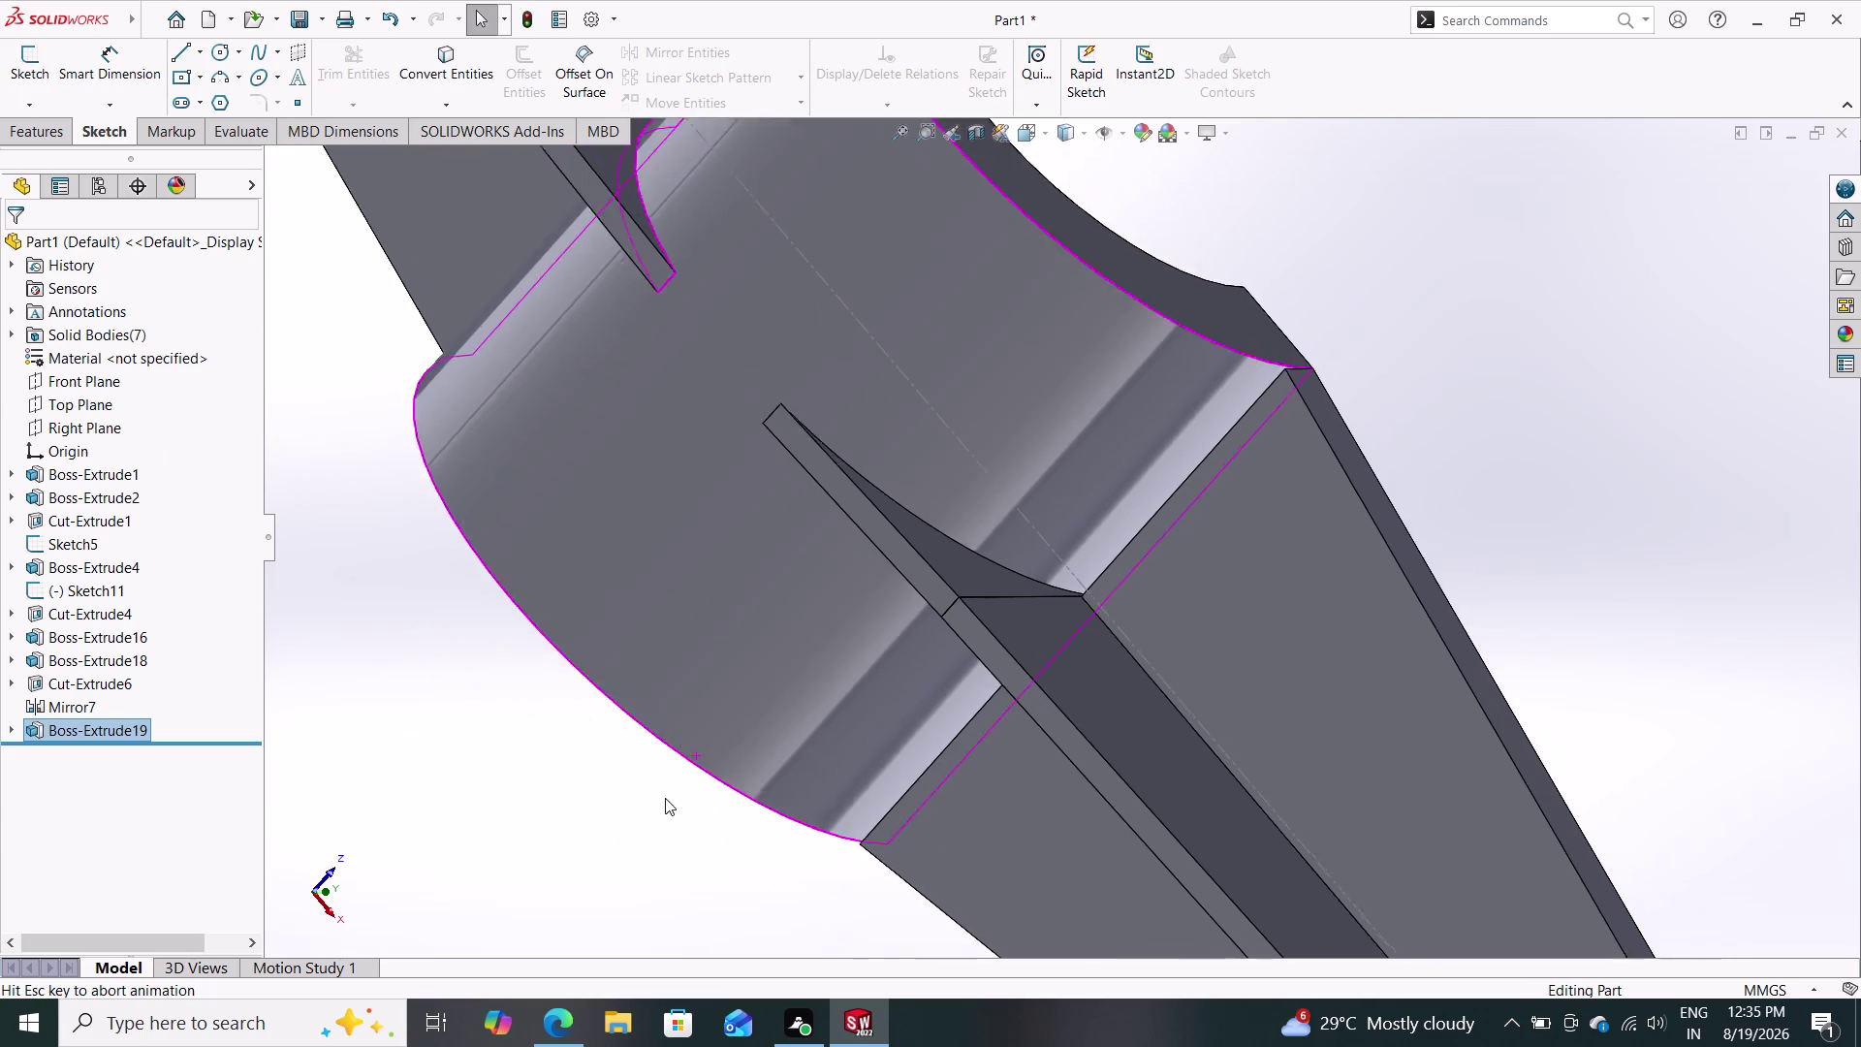
middle_drag(658, 803, 733, 747)
middle_drag(776, 745, 809, 724)
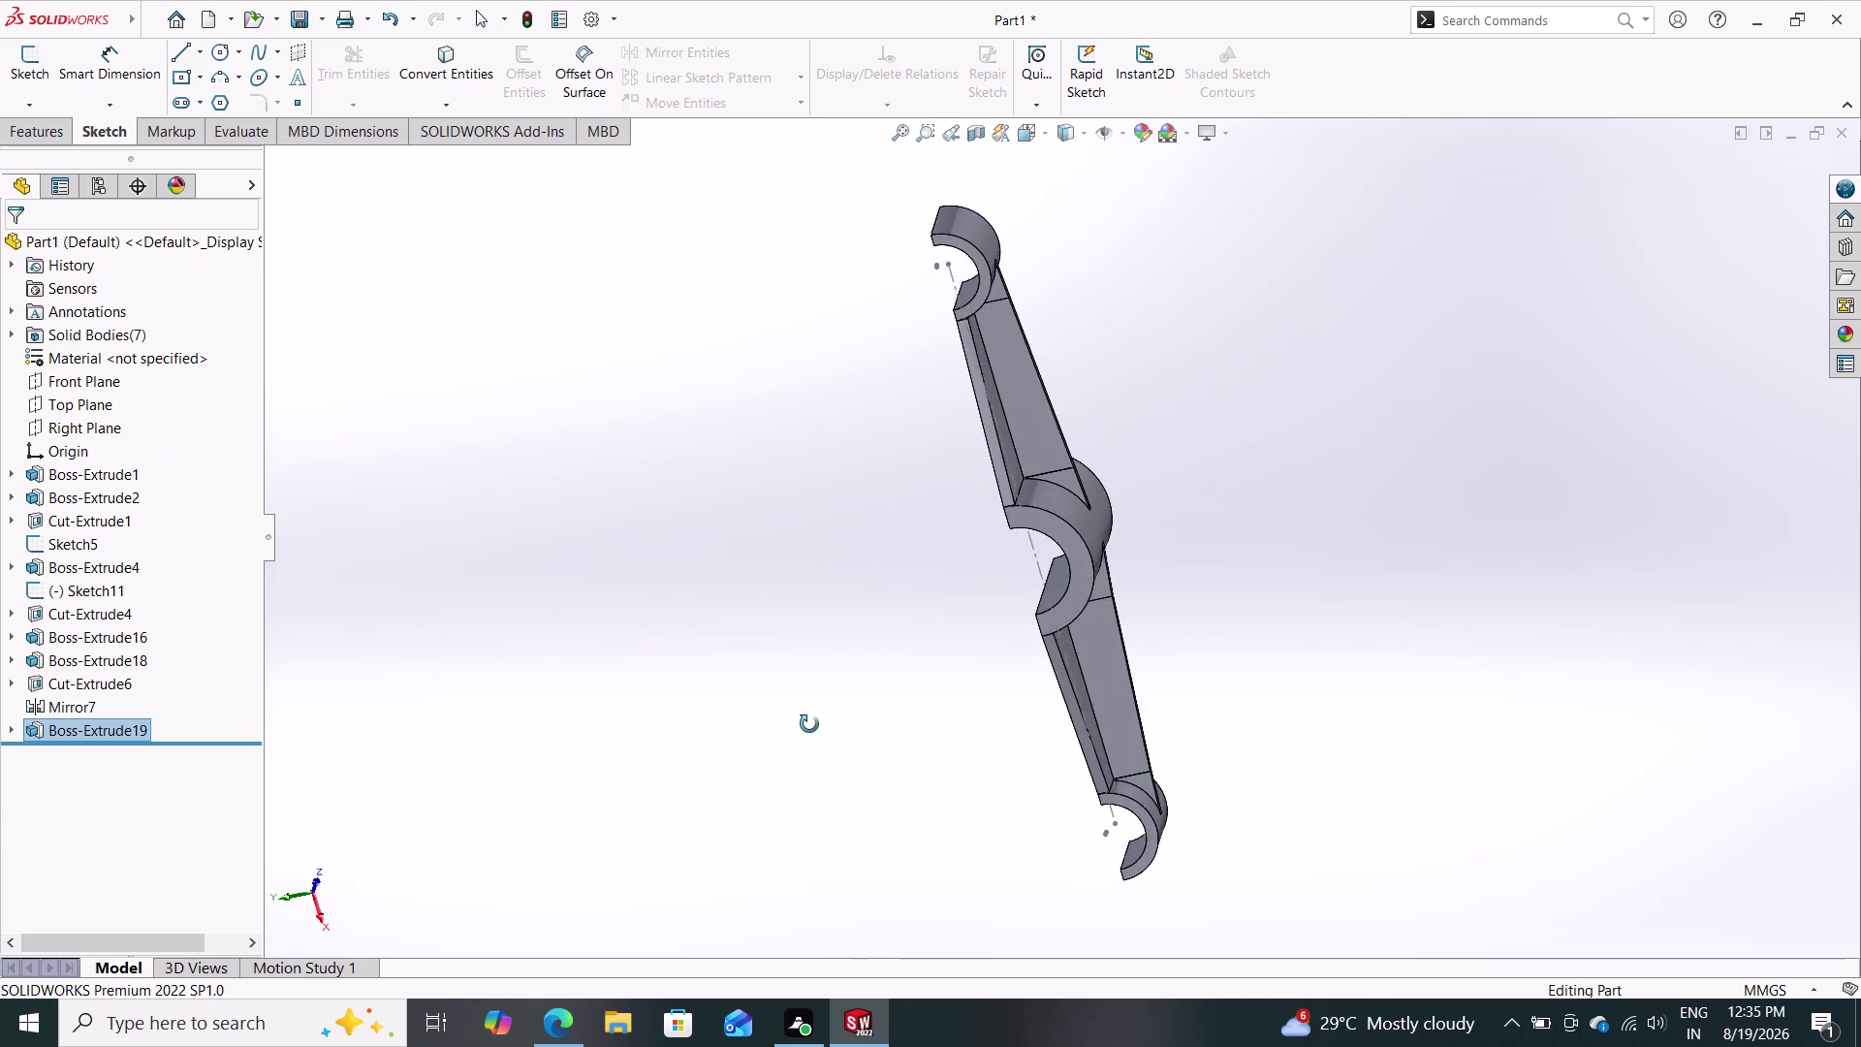
middle_drag(810, 724, 804, 678)
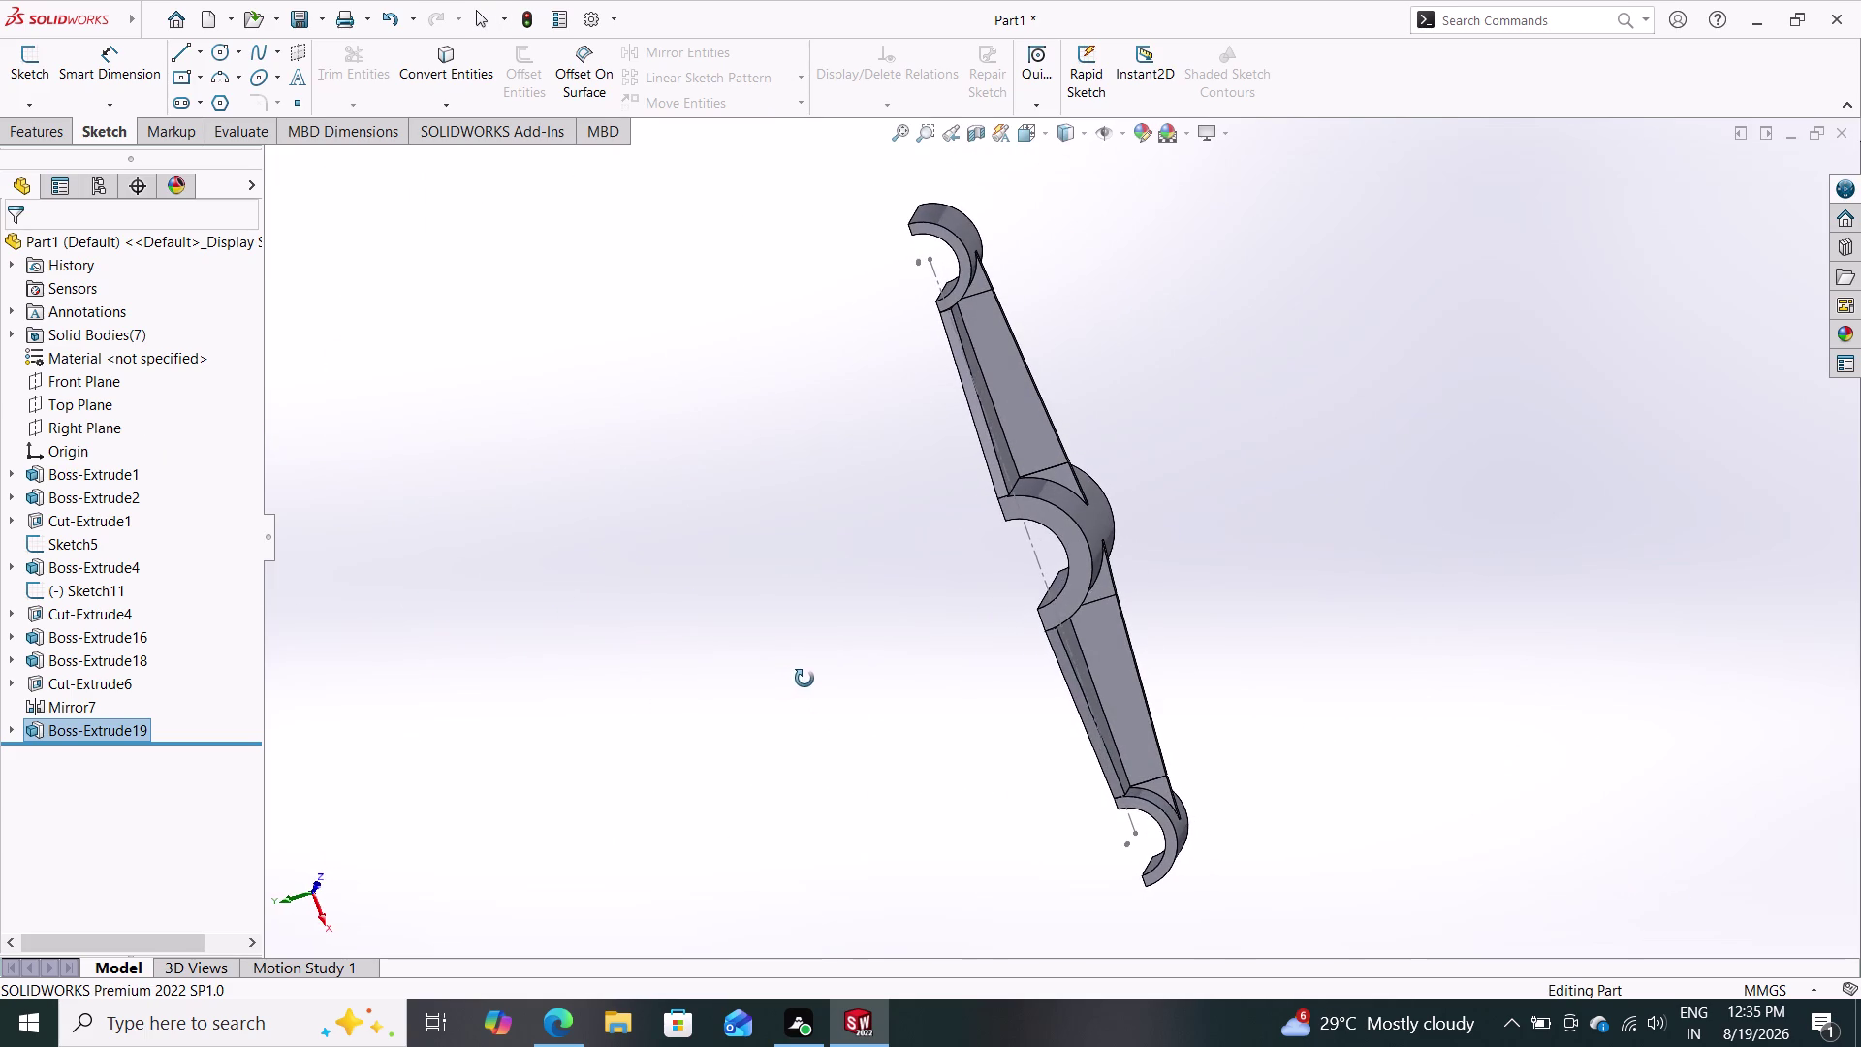
middle_drag(804, 679, 804, 678)
scroll(down, 3)
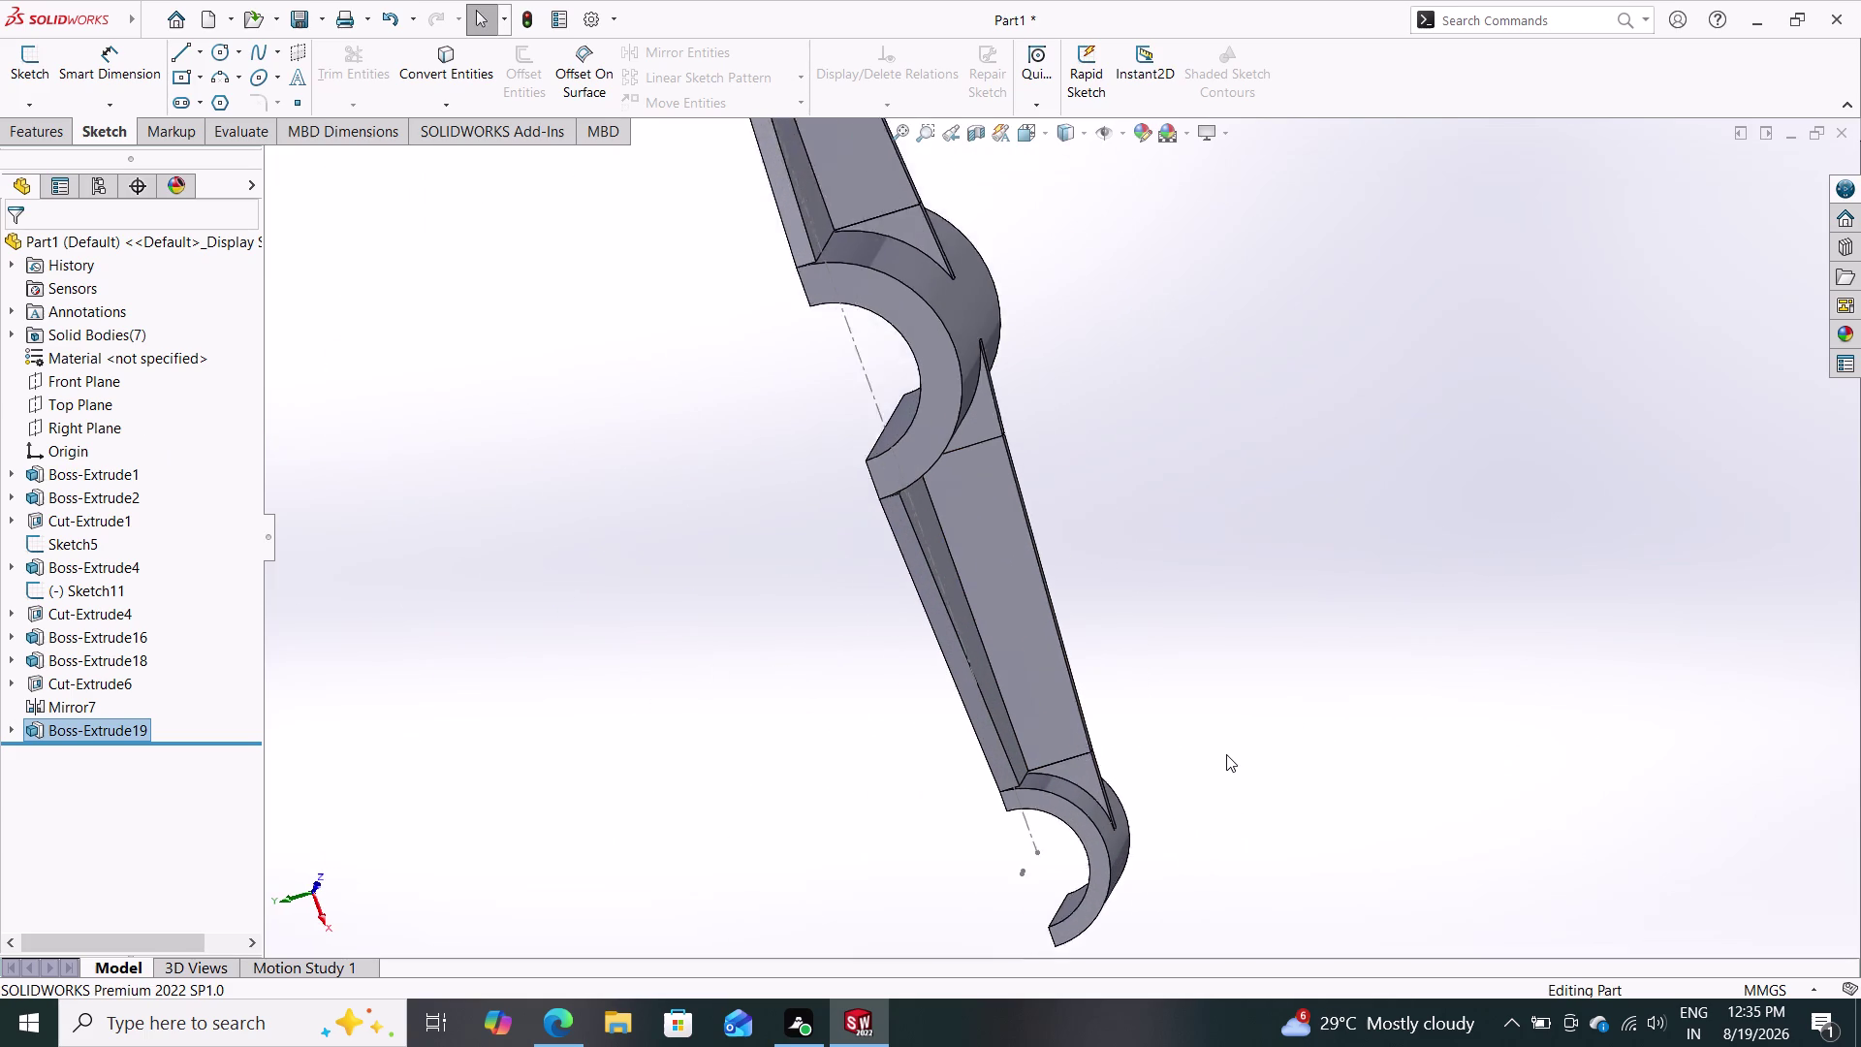
scroll(down, 3)
scroll(down, 3)
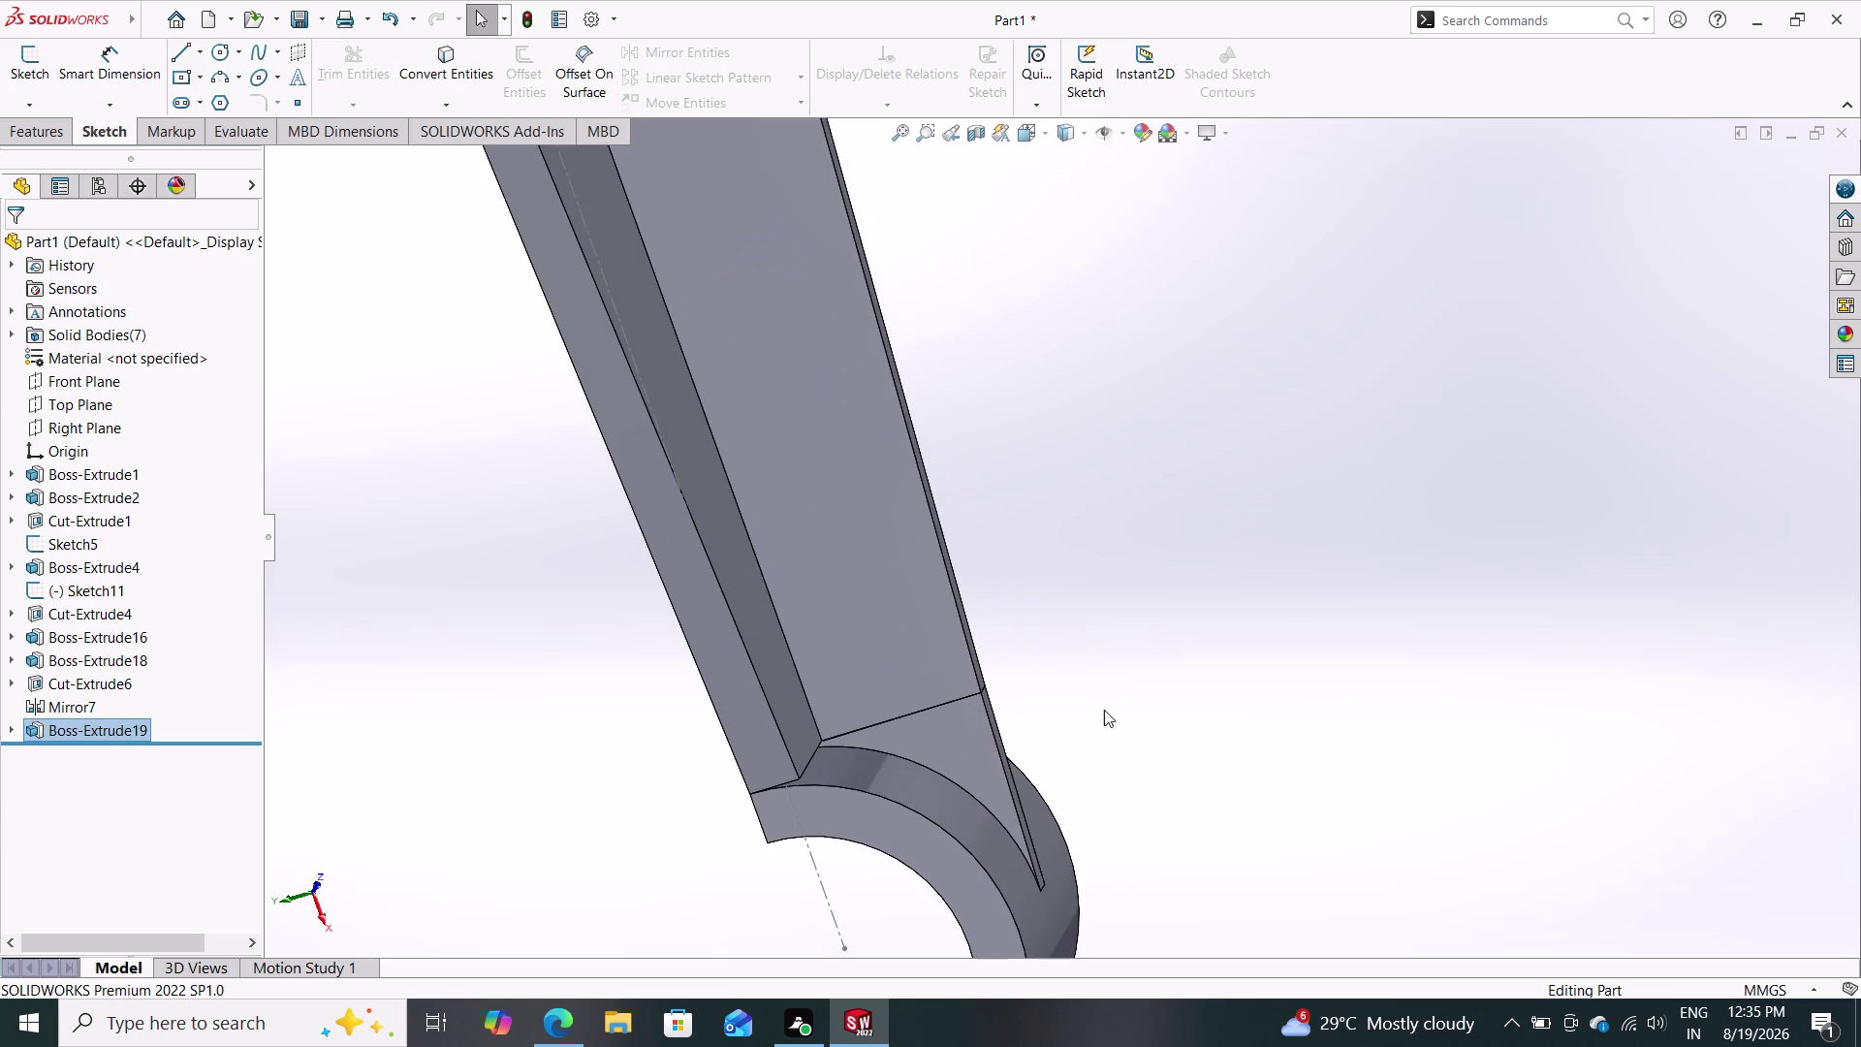
Orbit to view the ribbed side and underside, then box-select the whole bracket.
middle_drag(1104, 710, 1003, 804)
middle_drag(1188, 695, 1025, 783)
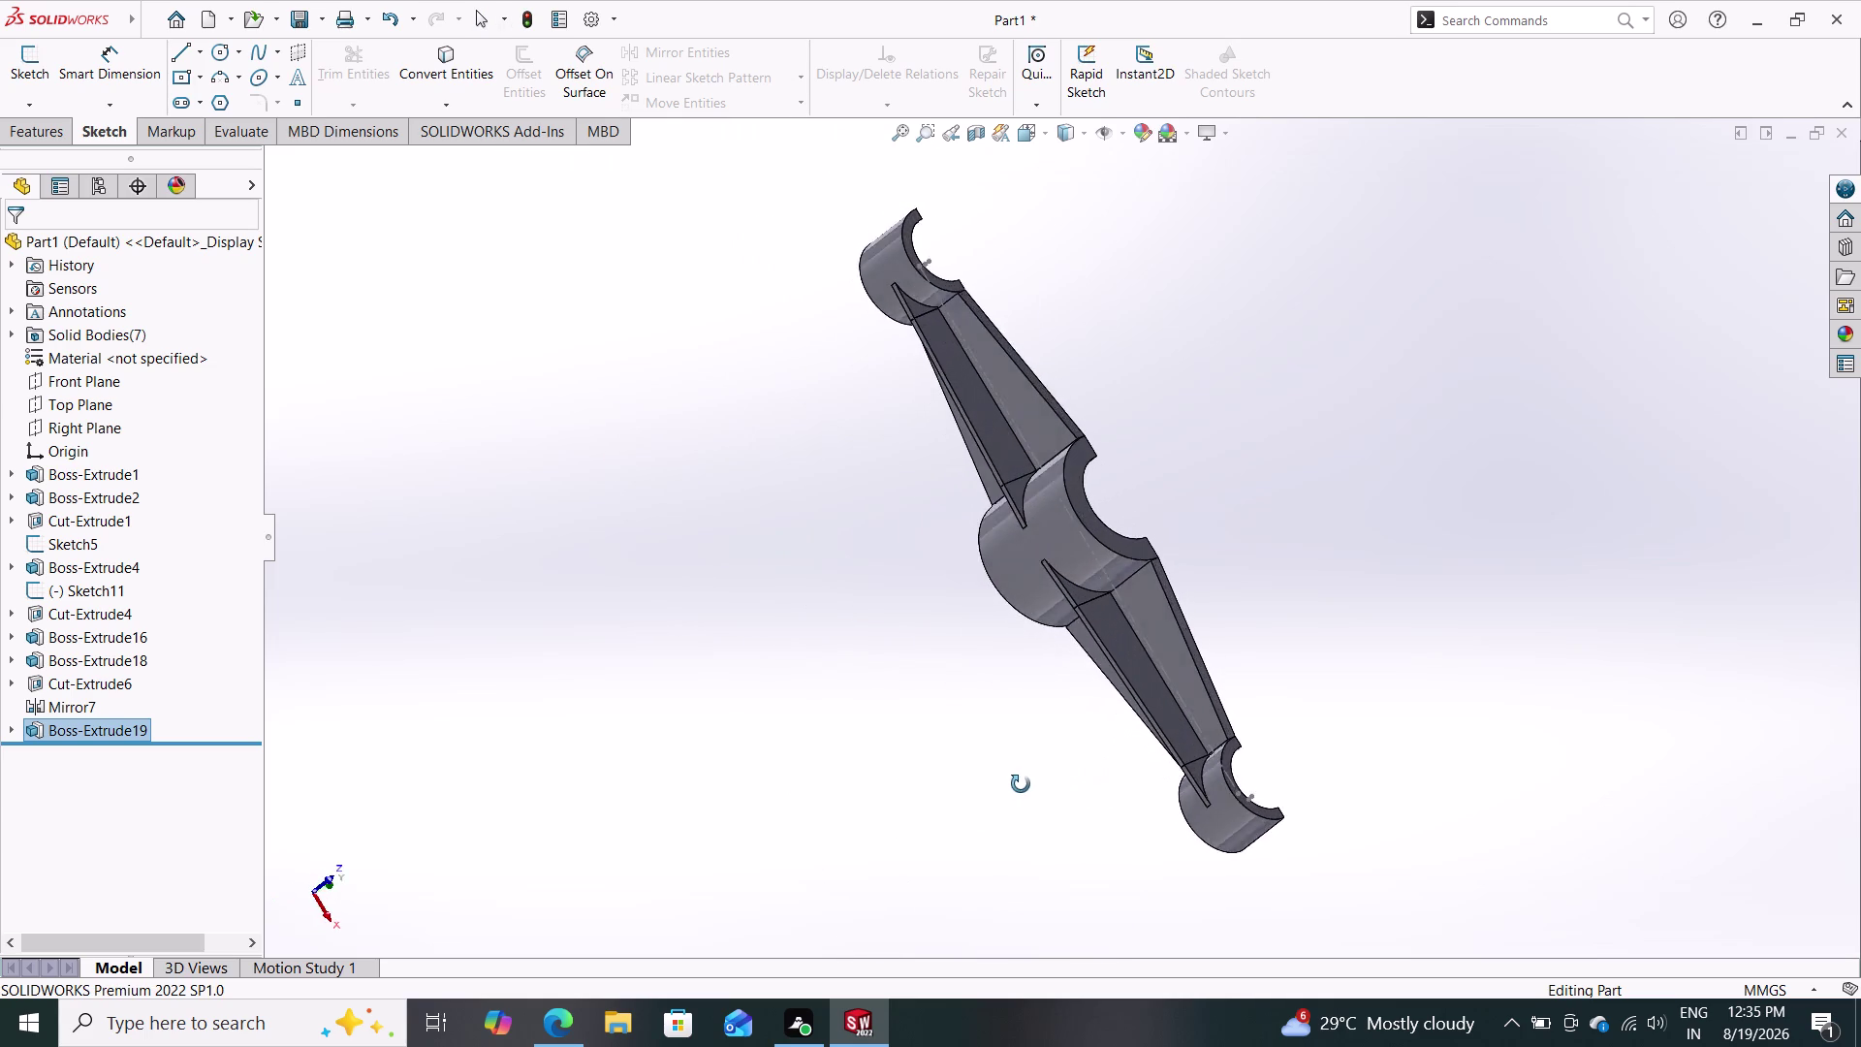
middle_drag(1025, 784, 1282, 600)
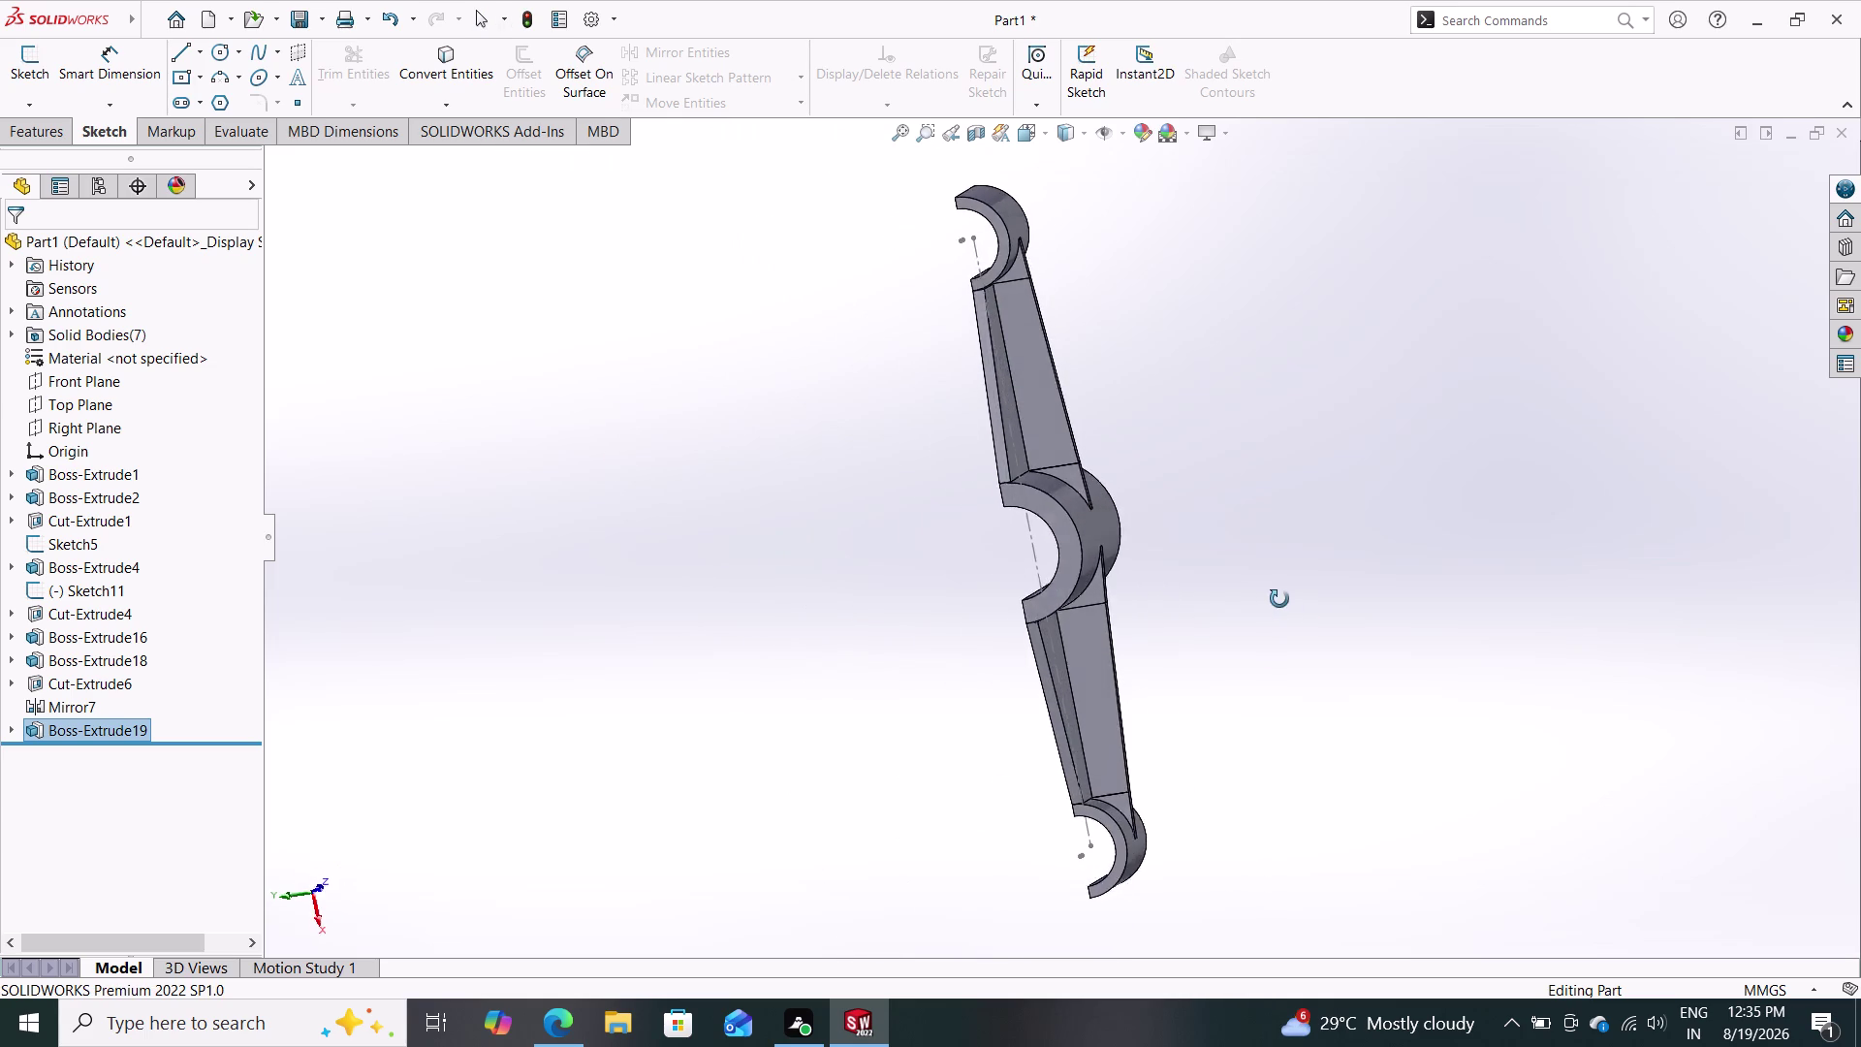
middle_drag(1281, 600, 1162, 360)
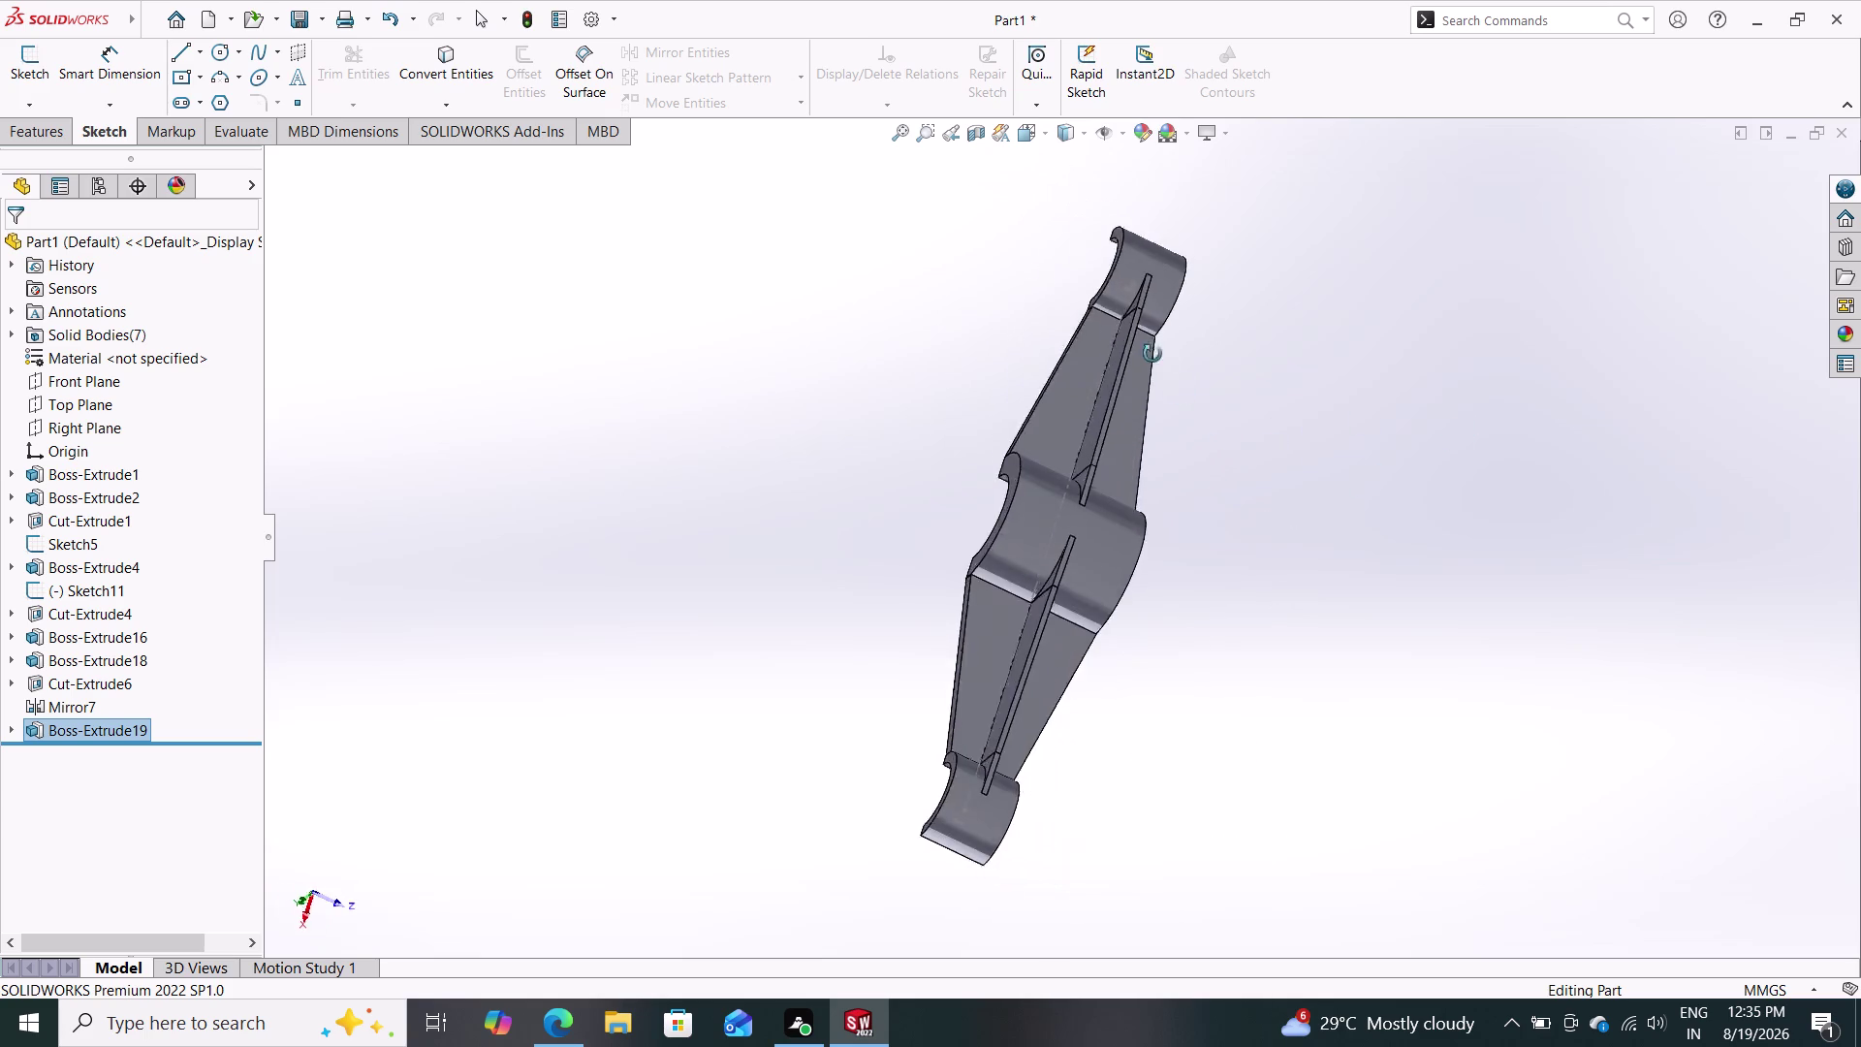
middle_drag(1163, 360, 961, 227)
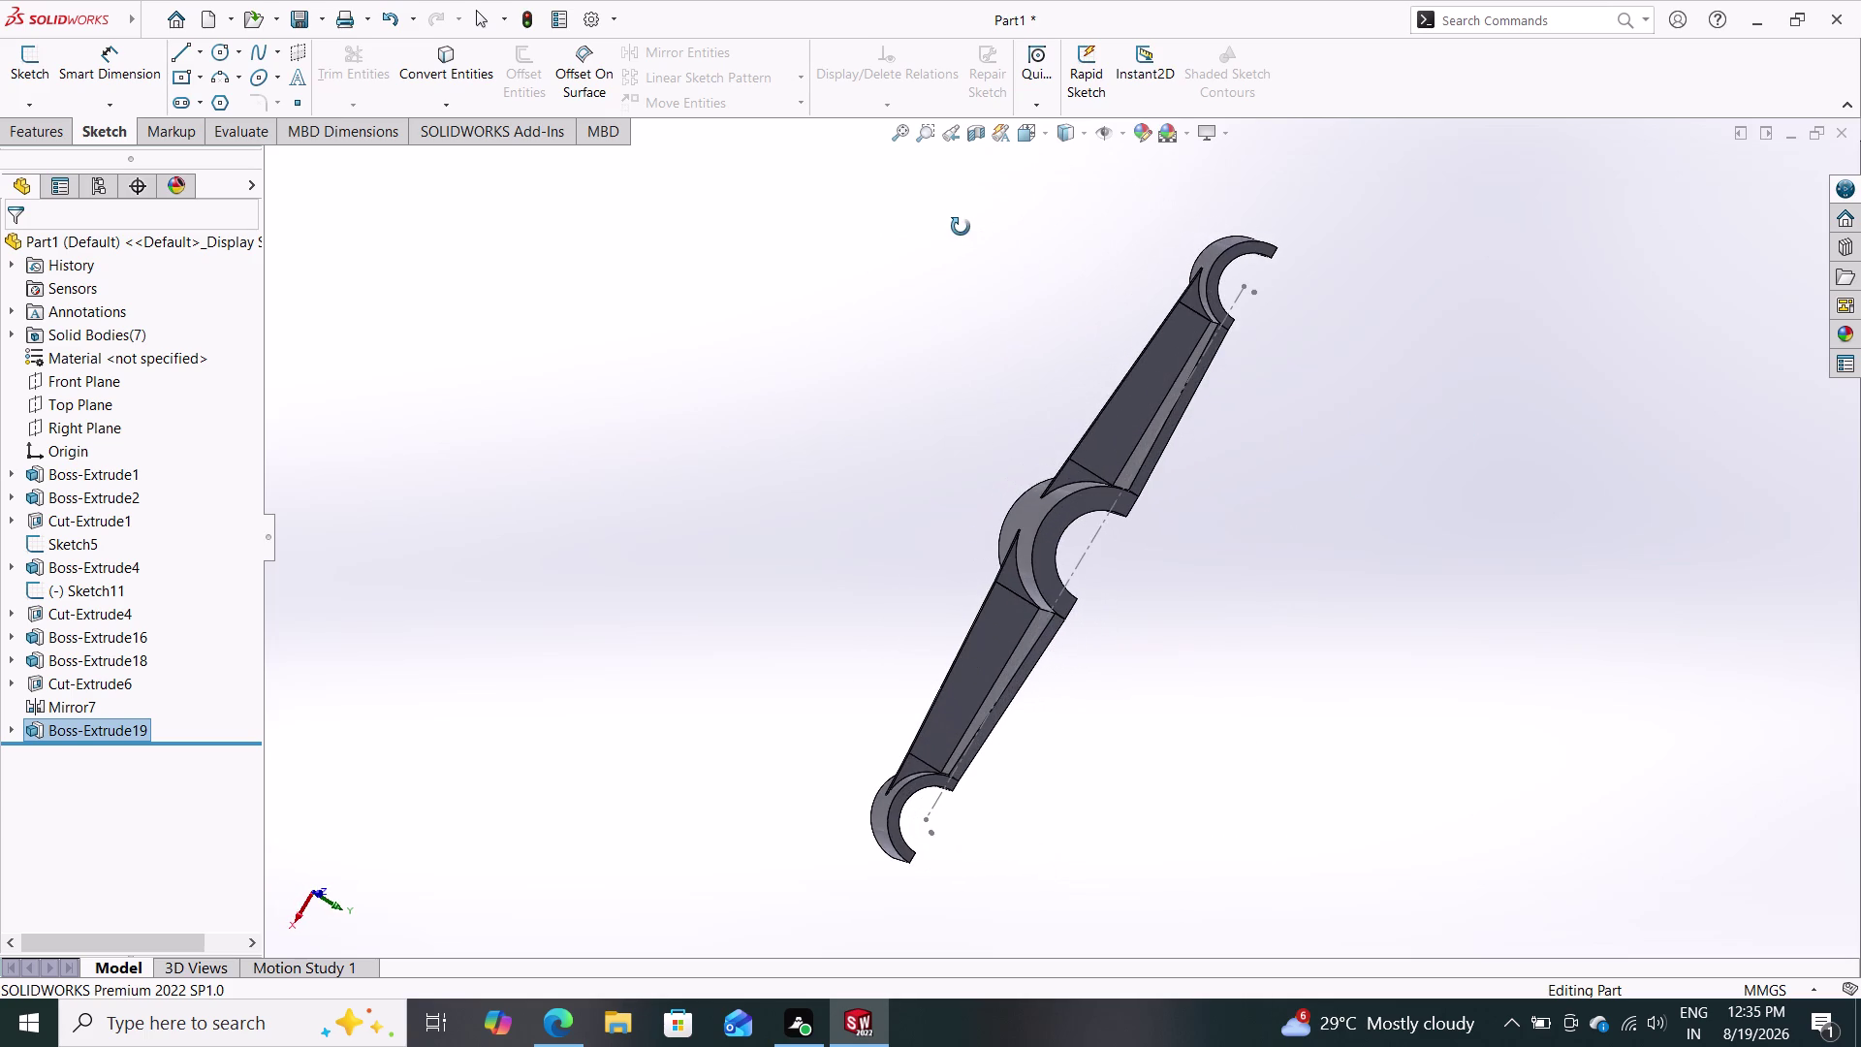
middle_drag(961, 227, 962, 232)
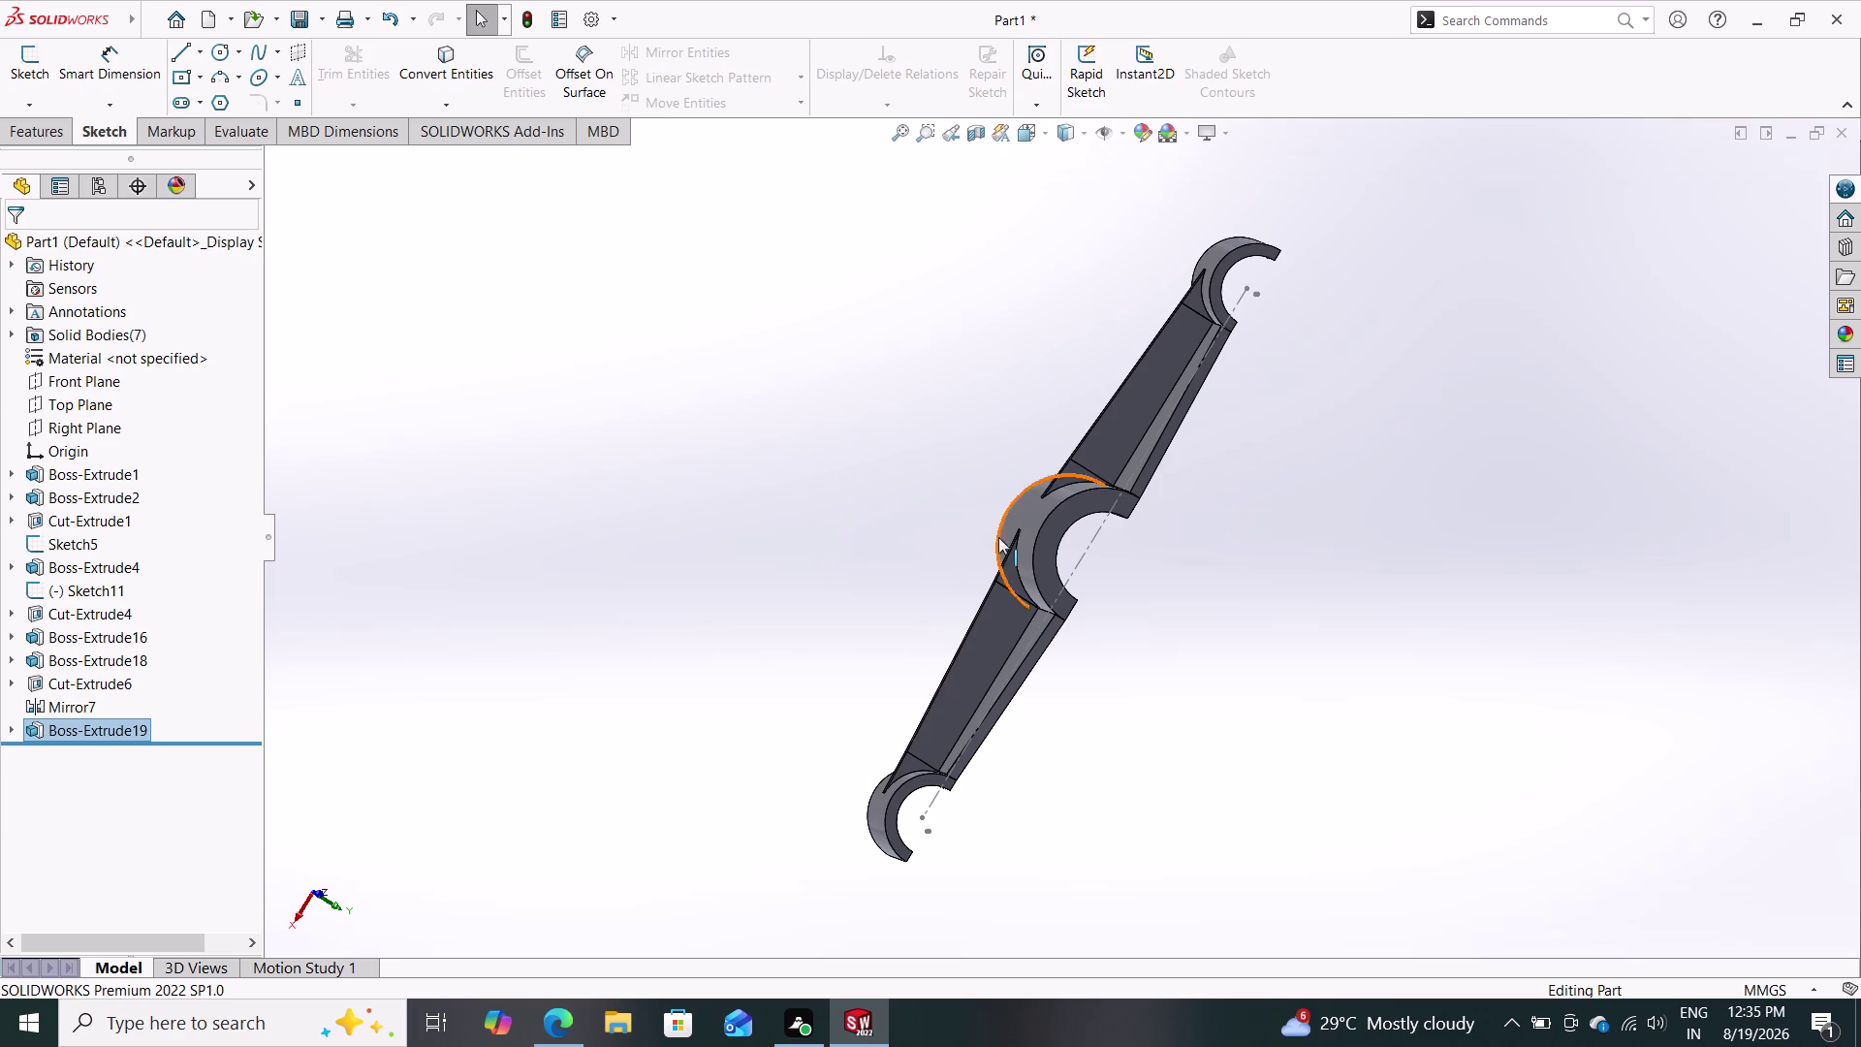
drag(1340, 210, 765, 921)
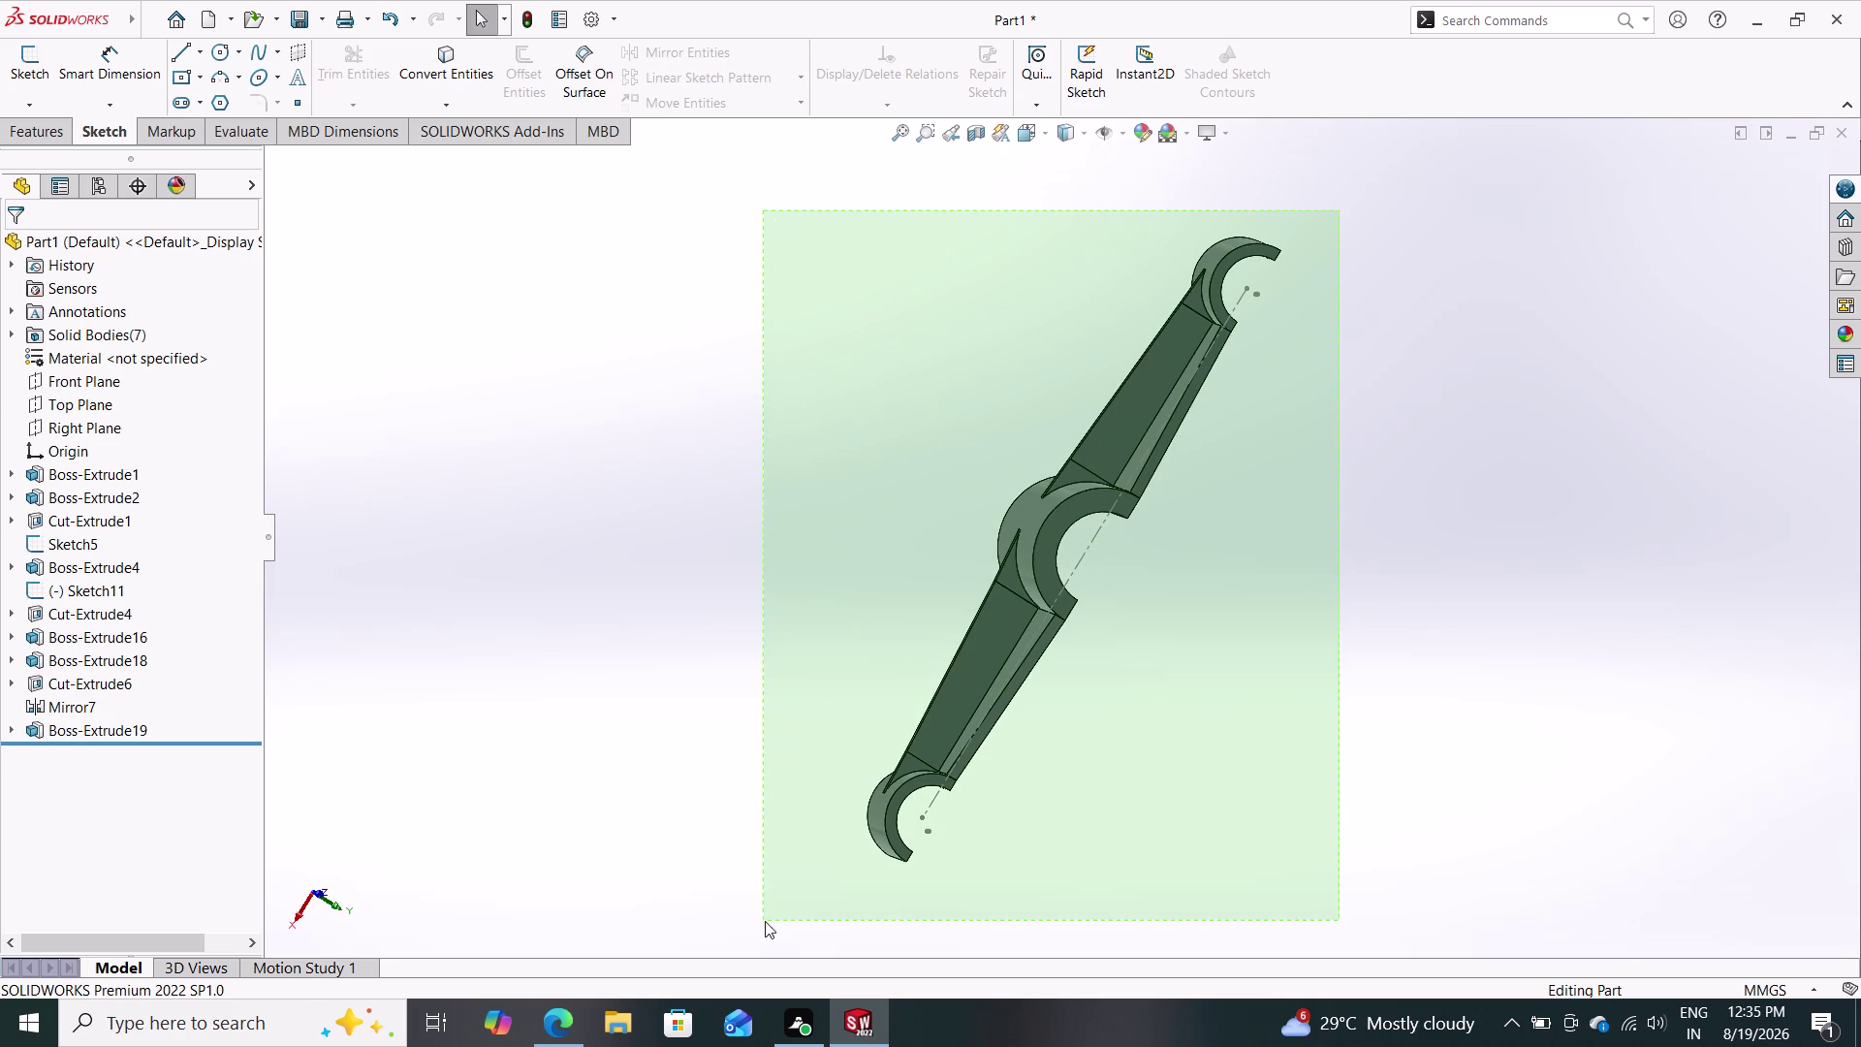
Finish box-selecting the bracket and start a Mirror feature with the feature tree shown.
drag(765, 921, 776, 893)
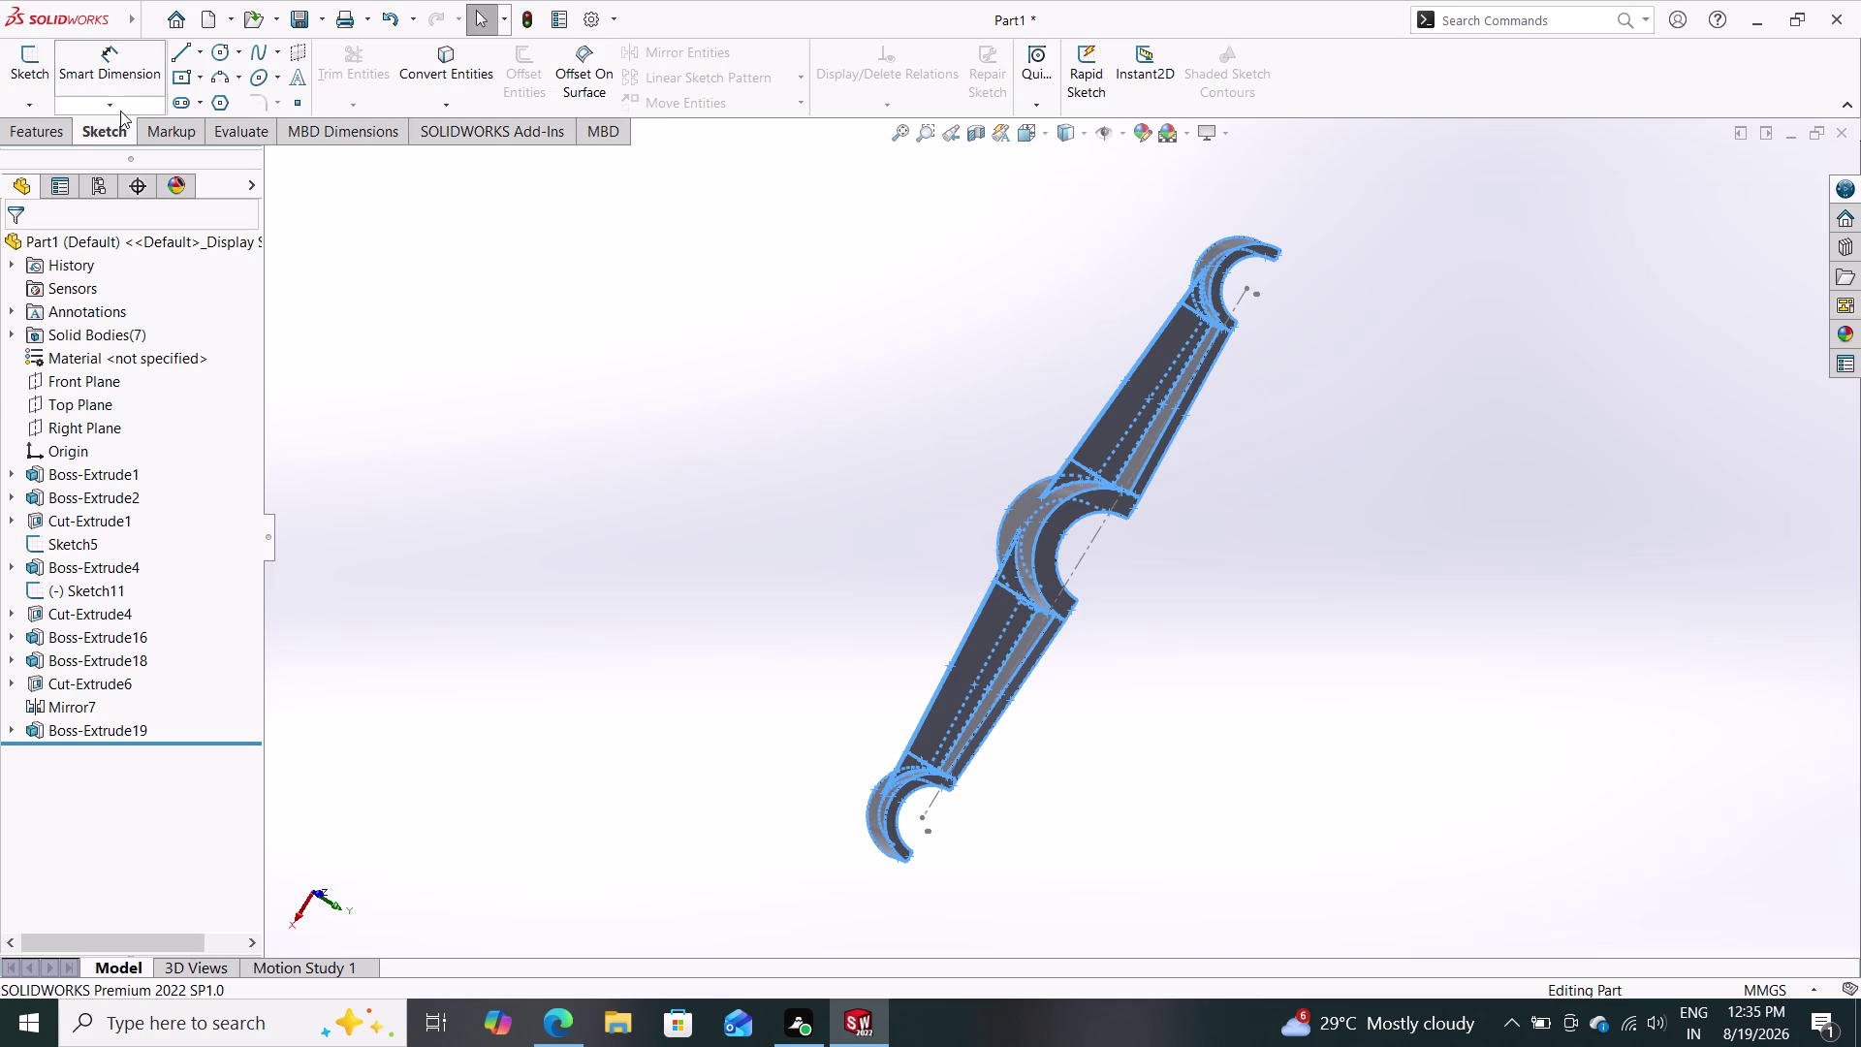
click(43, 130)
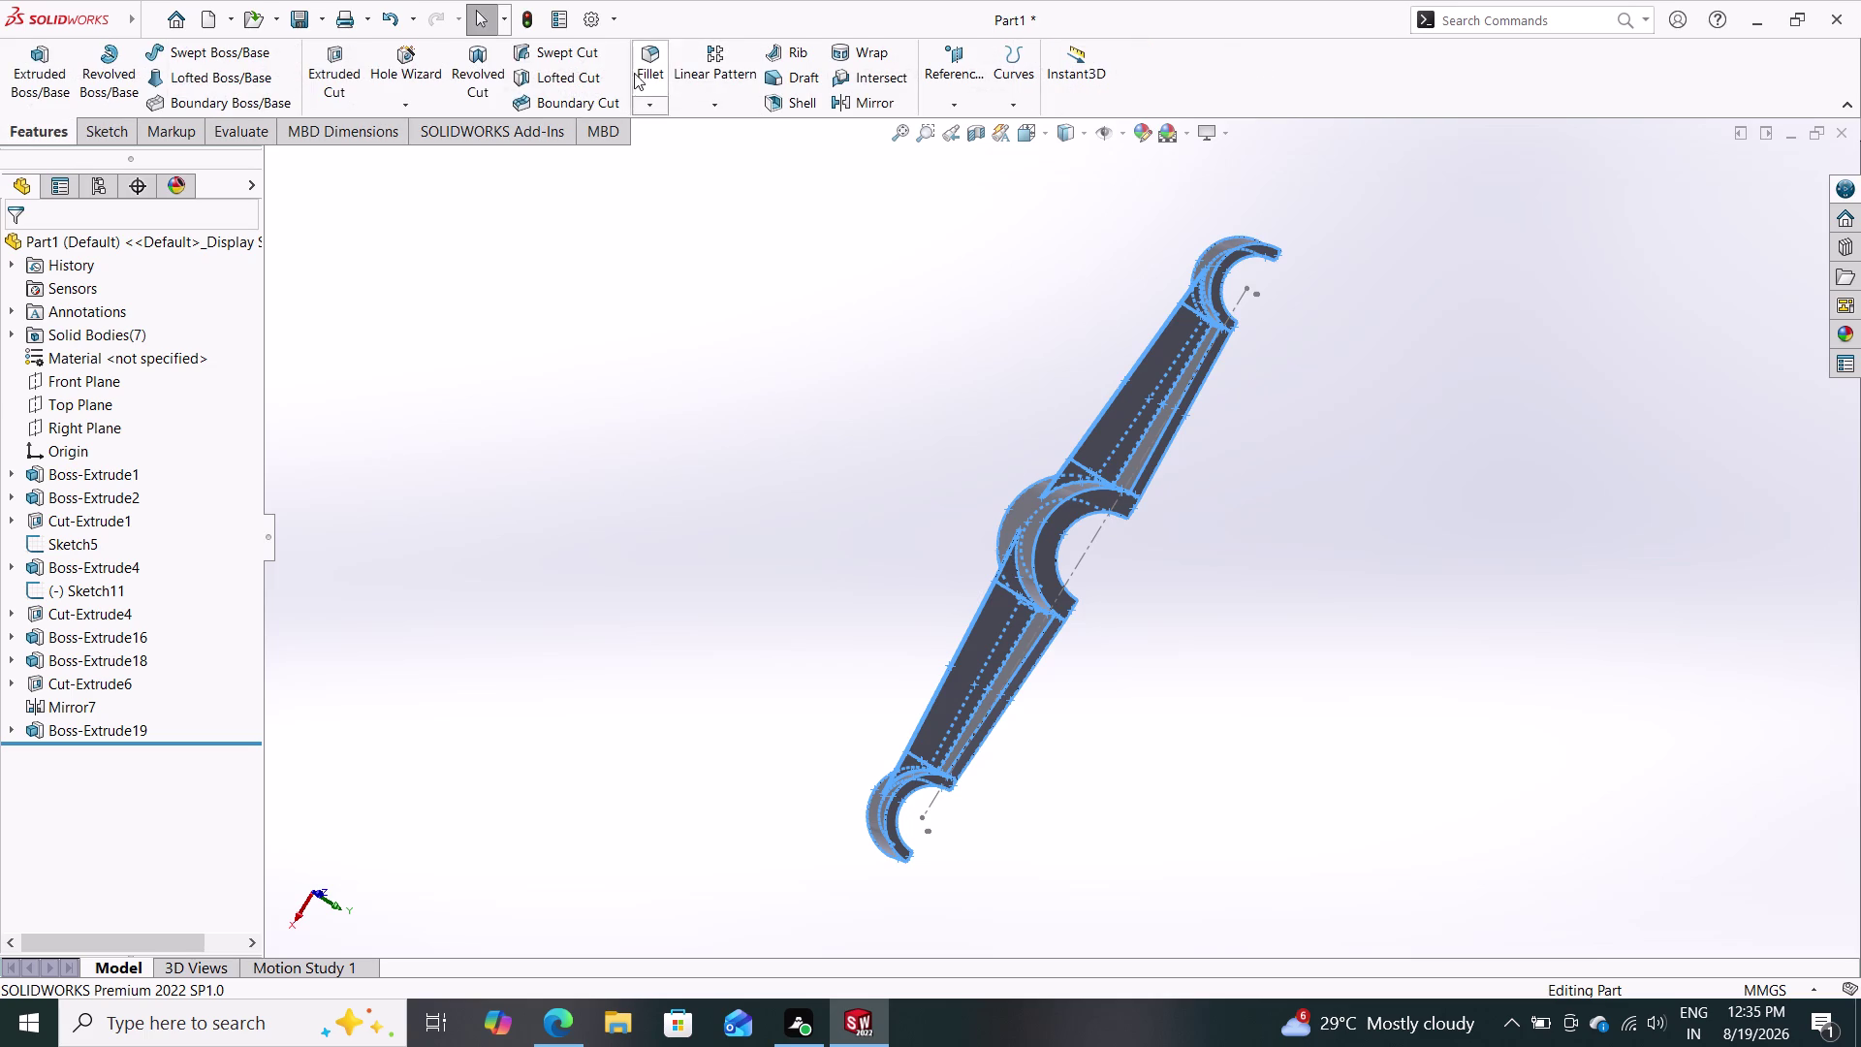
click(719, 100)
click(713, 184)
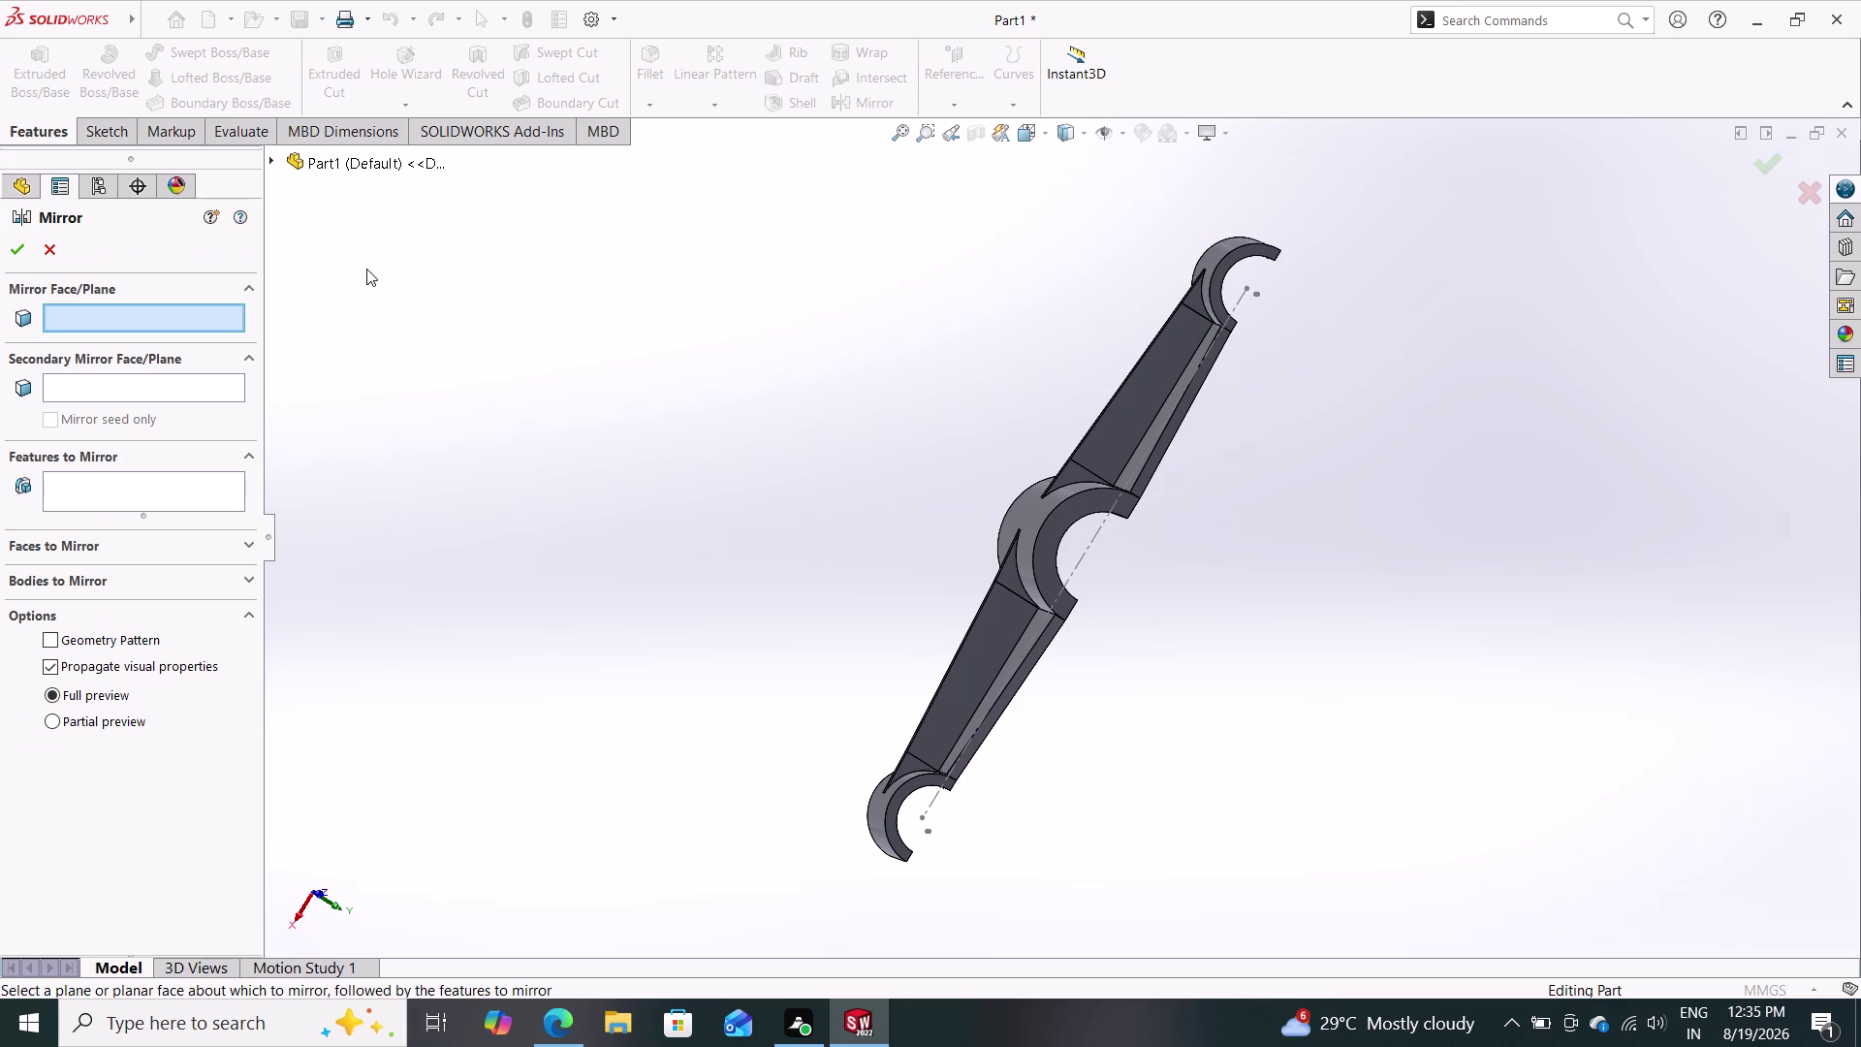
click(272, 163)
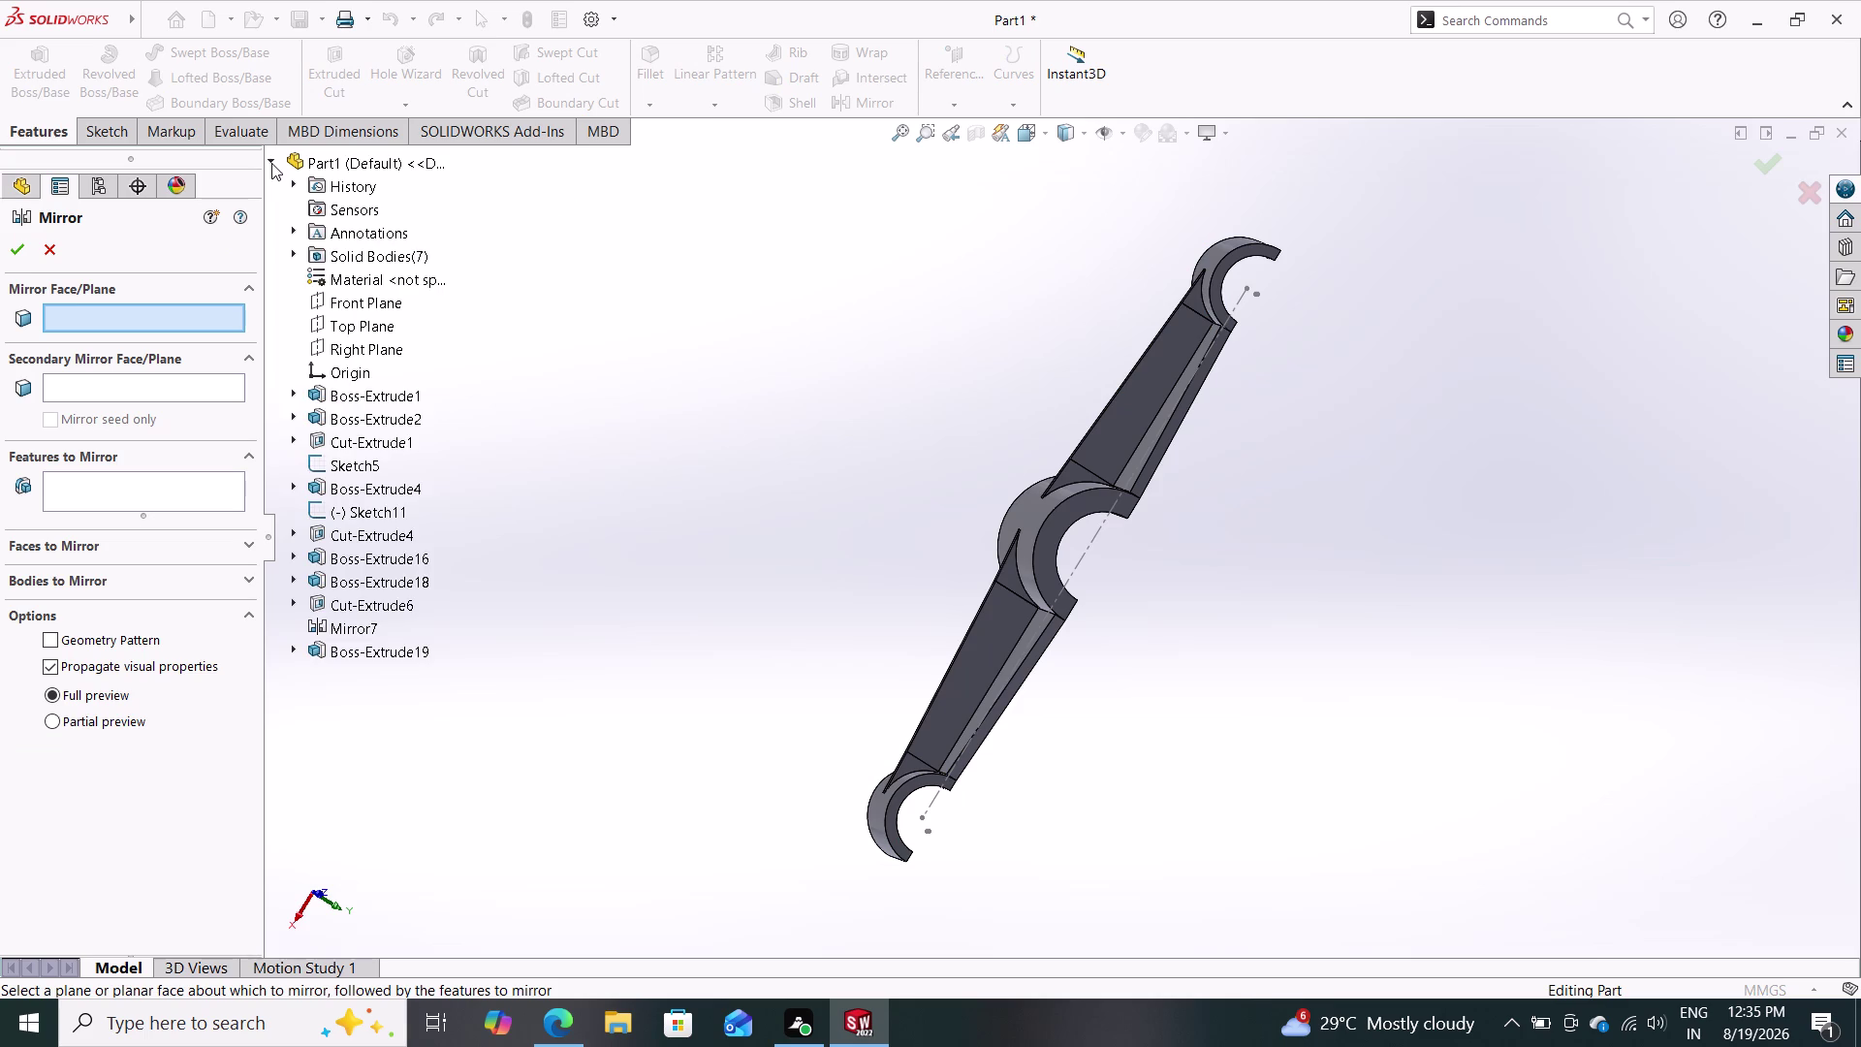
Set Top Plane as the mirror plane and box-select all bracket features to mirror.
click(375, 328)
click(137, 497)
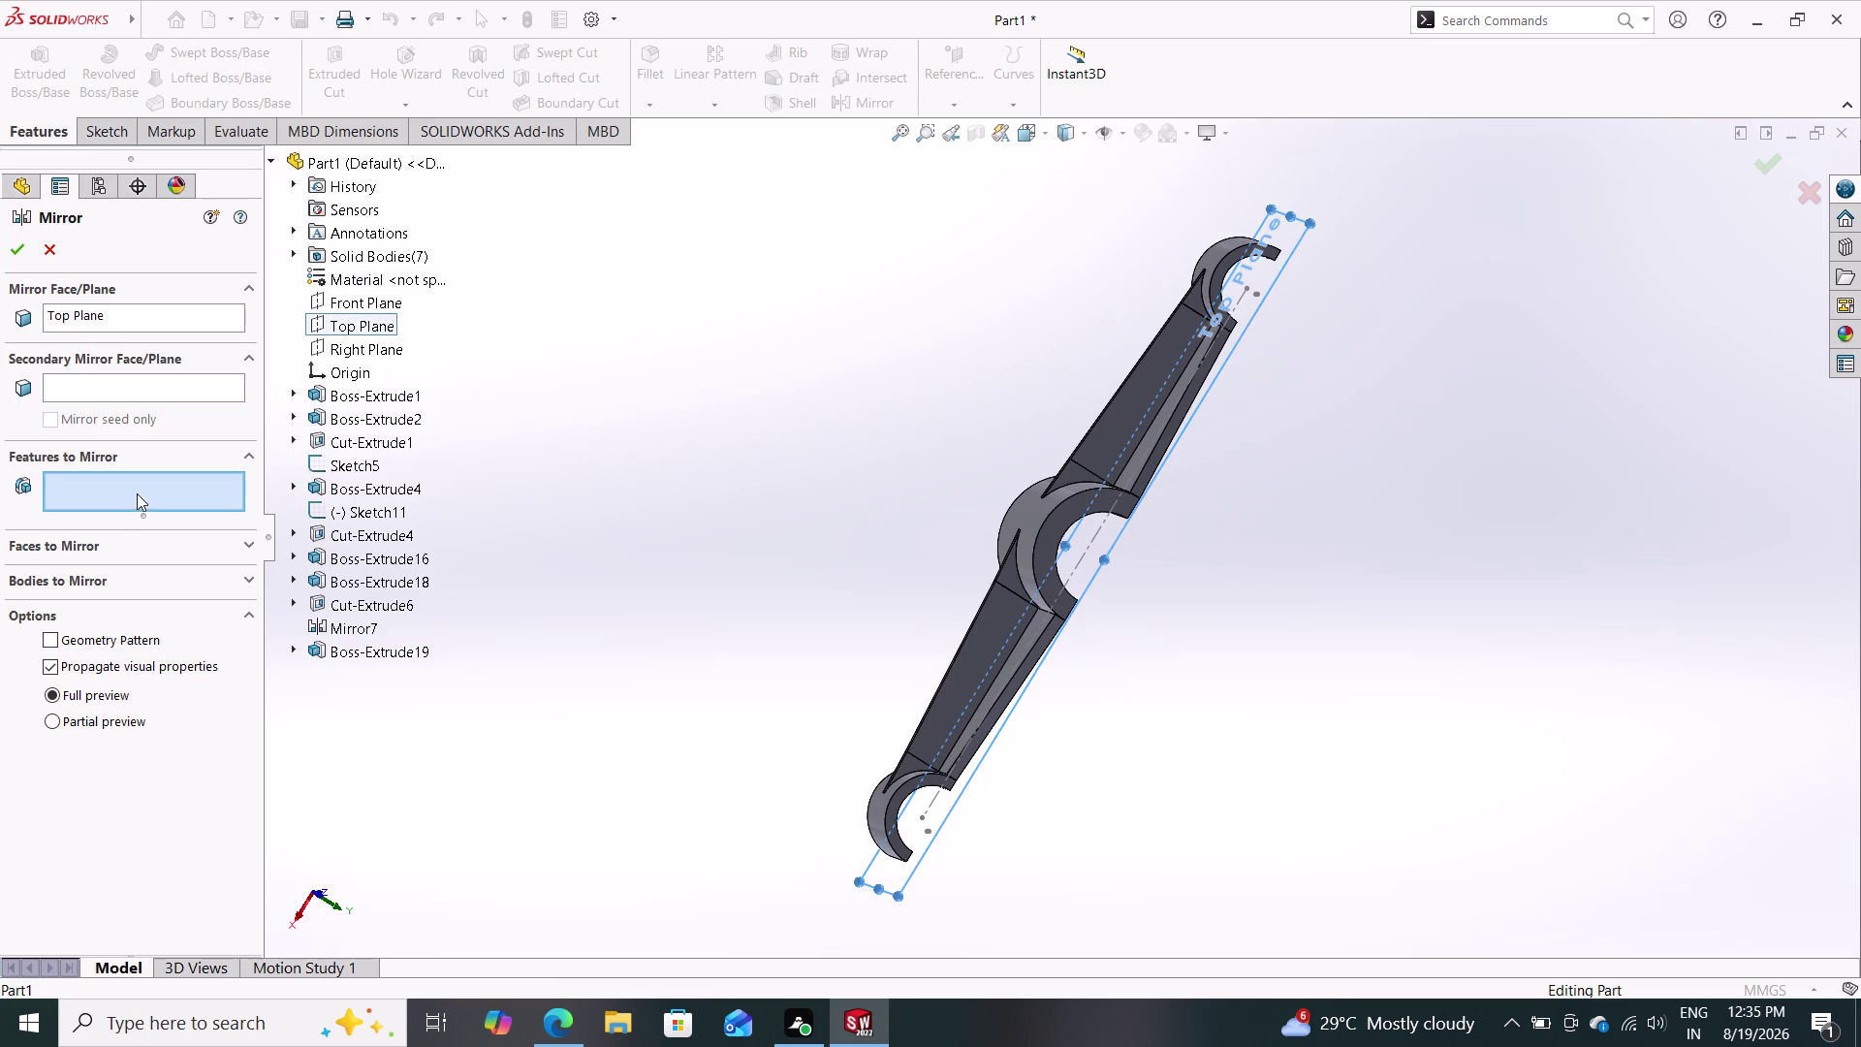
drag(1328, 196, 1103, 413)
drag(1103, 413, 811, 892)
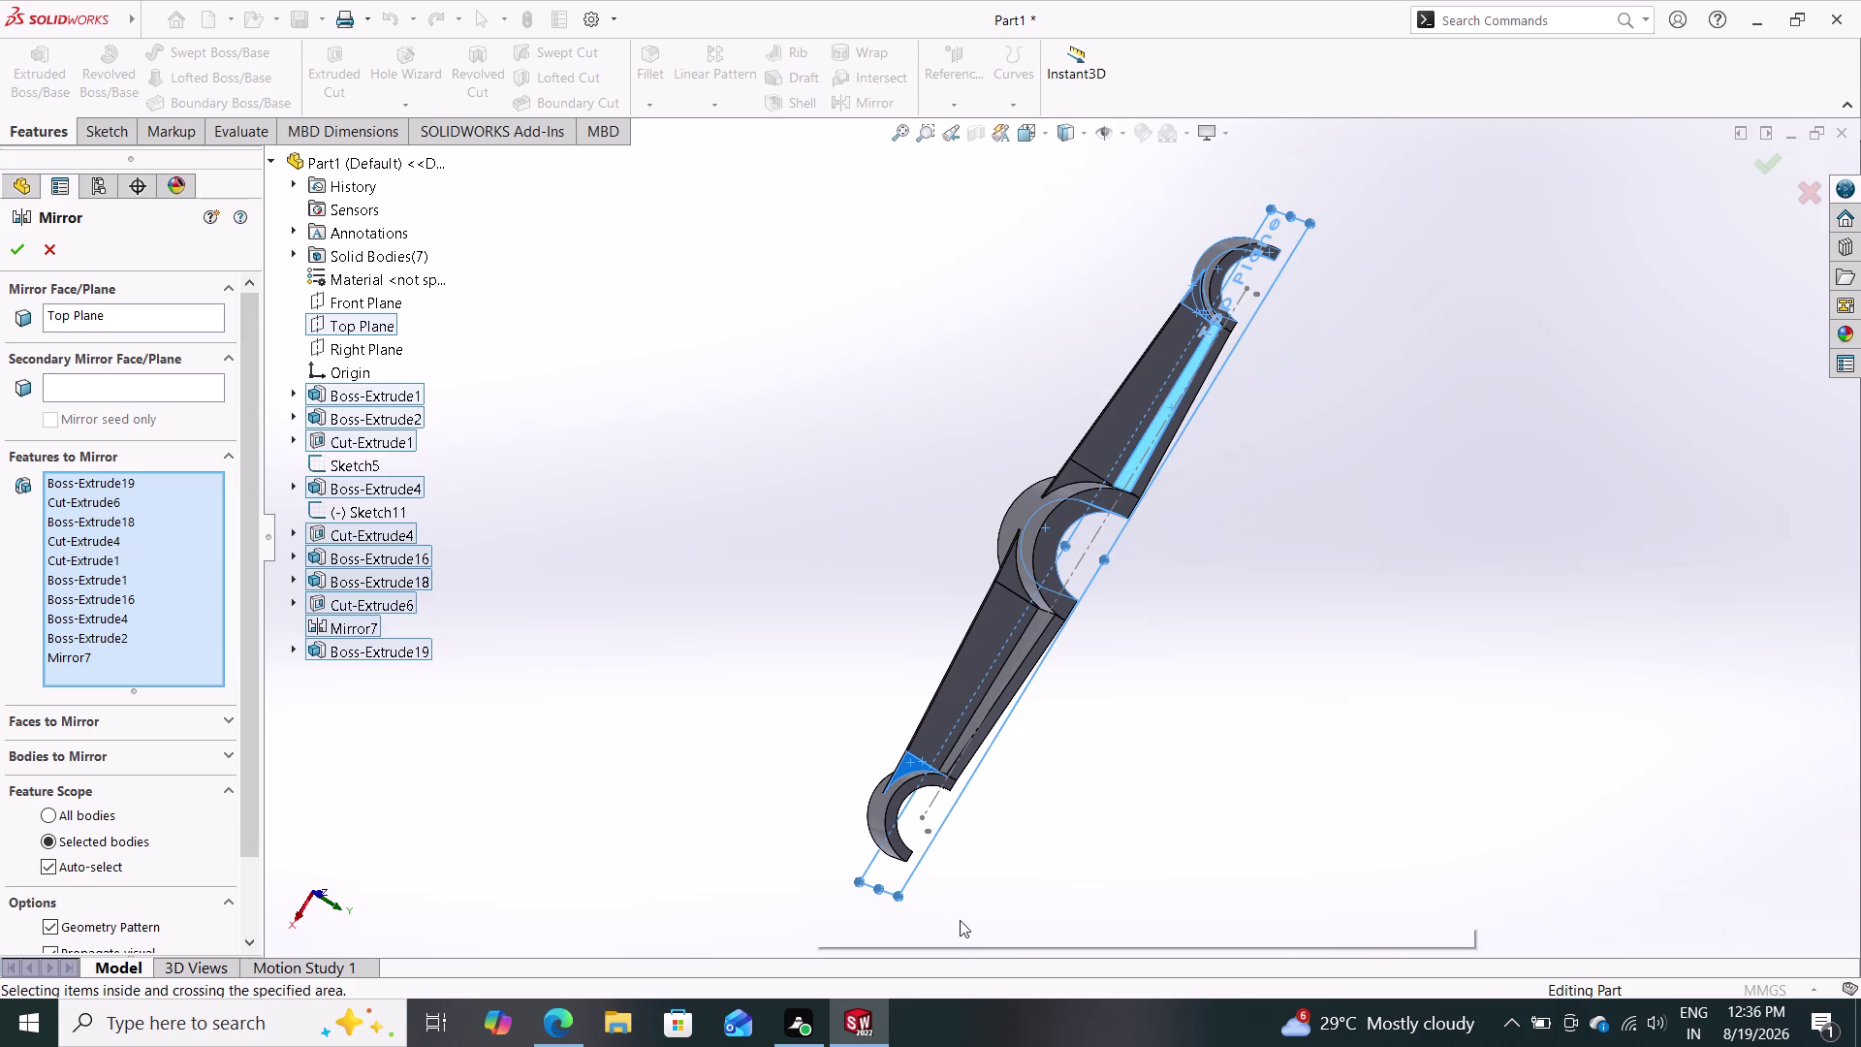
drag(817, 914, 1169, 358)
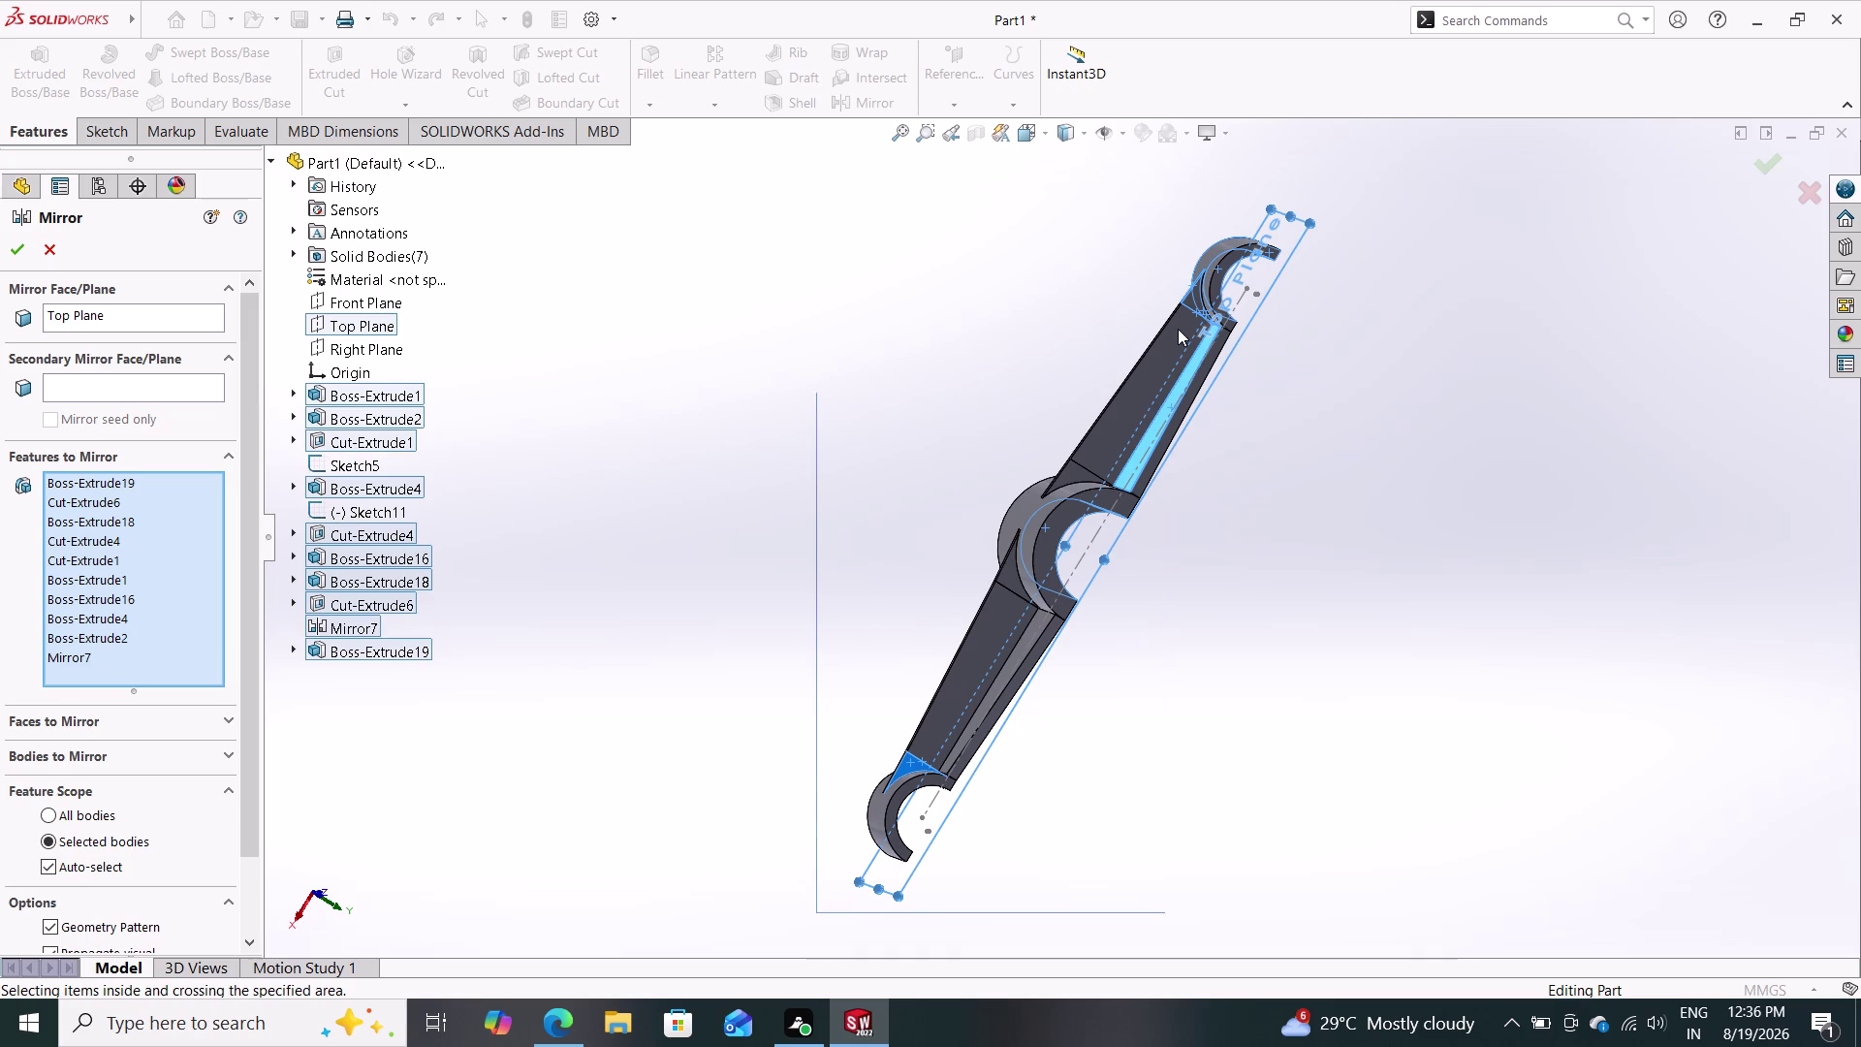
drag(1169, 358, 1300, 204)
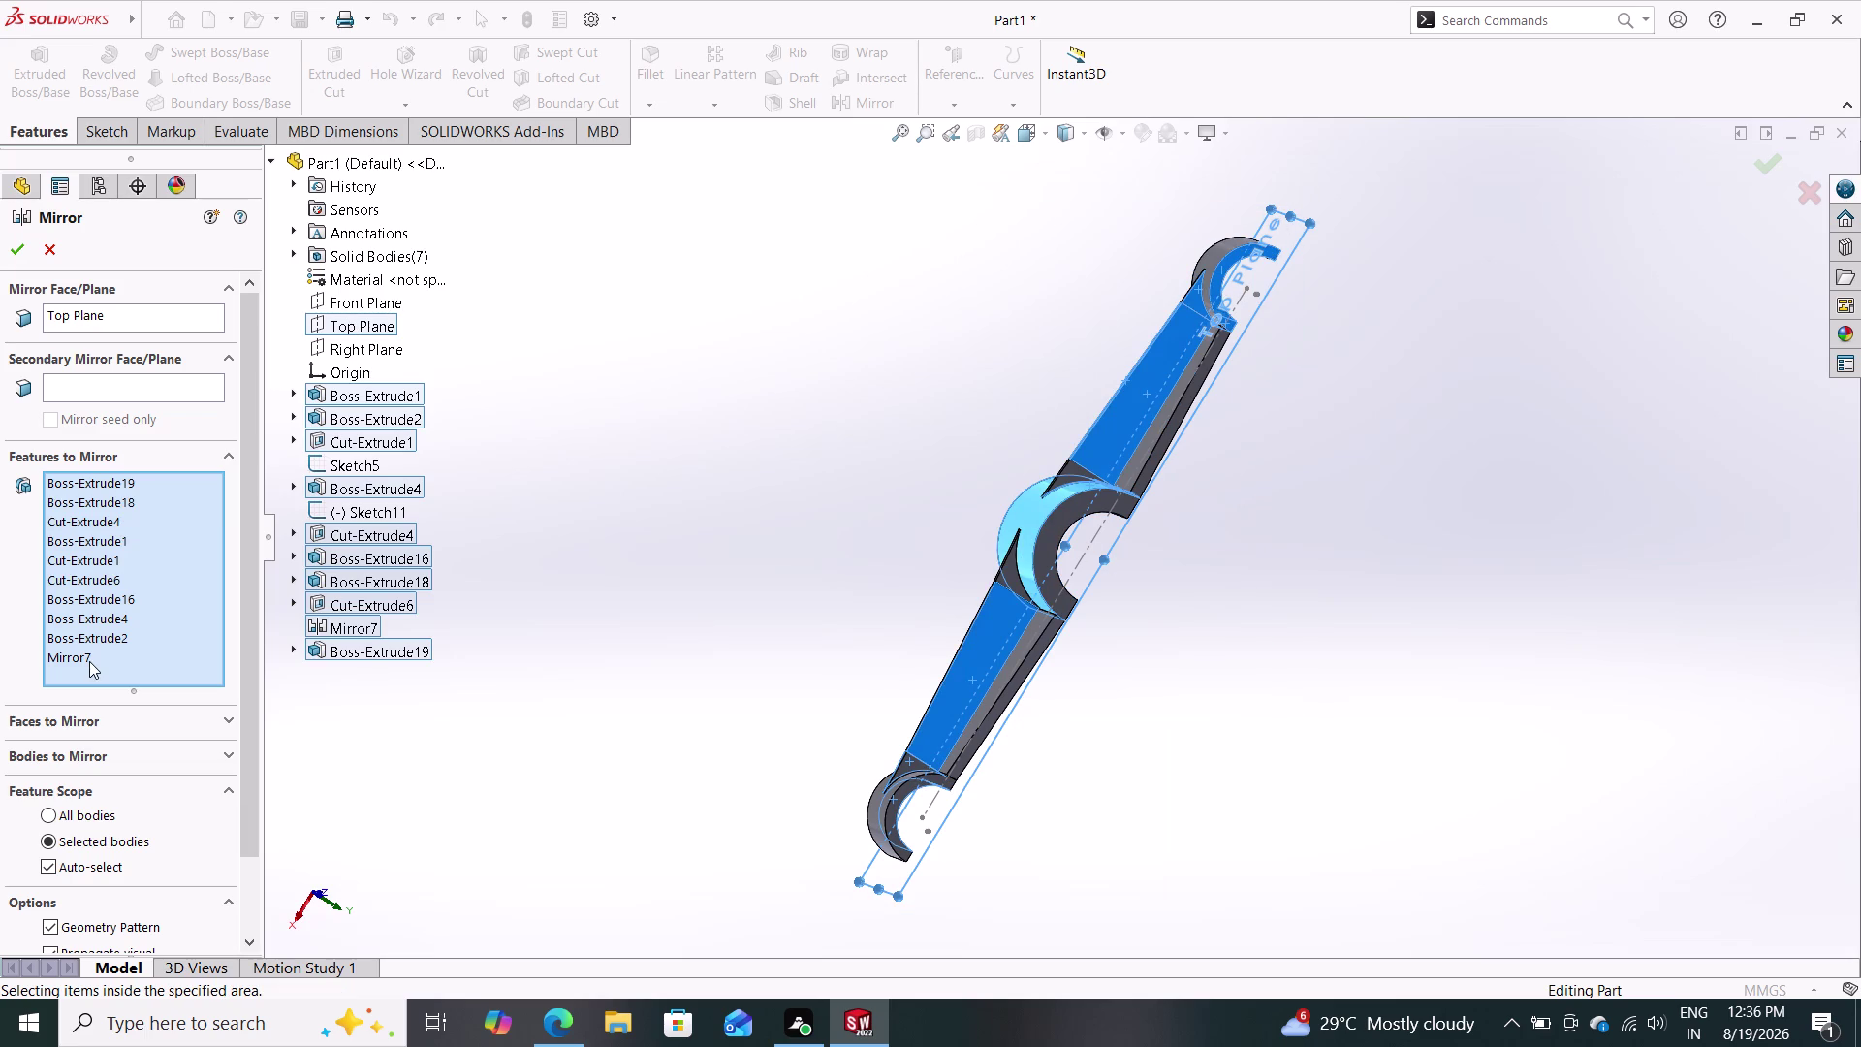
Uncheck Geometry Pattern, attempt the mirror, and cancel it after rebuild errors.
scroll(up, 3)
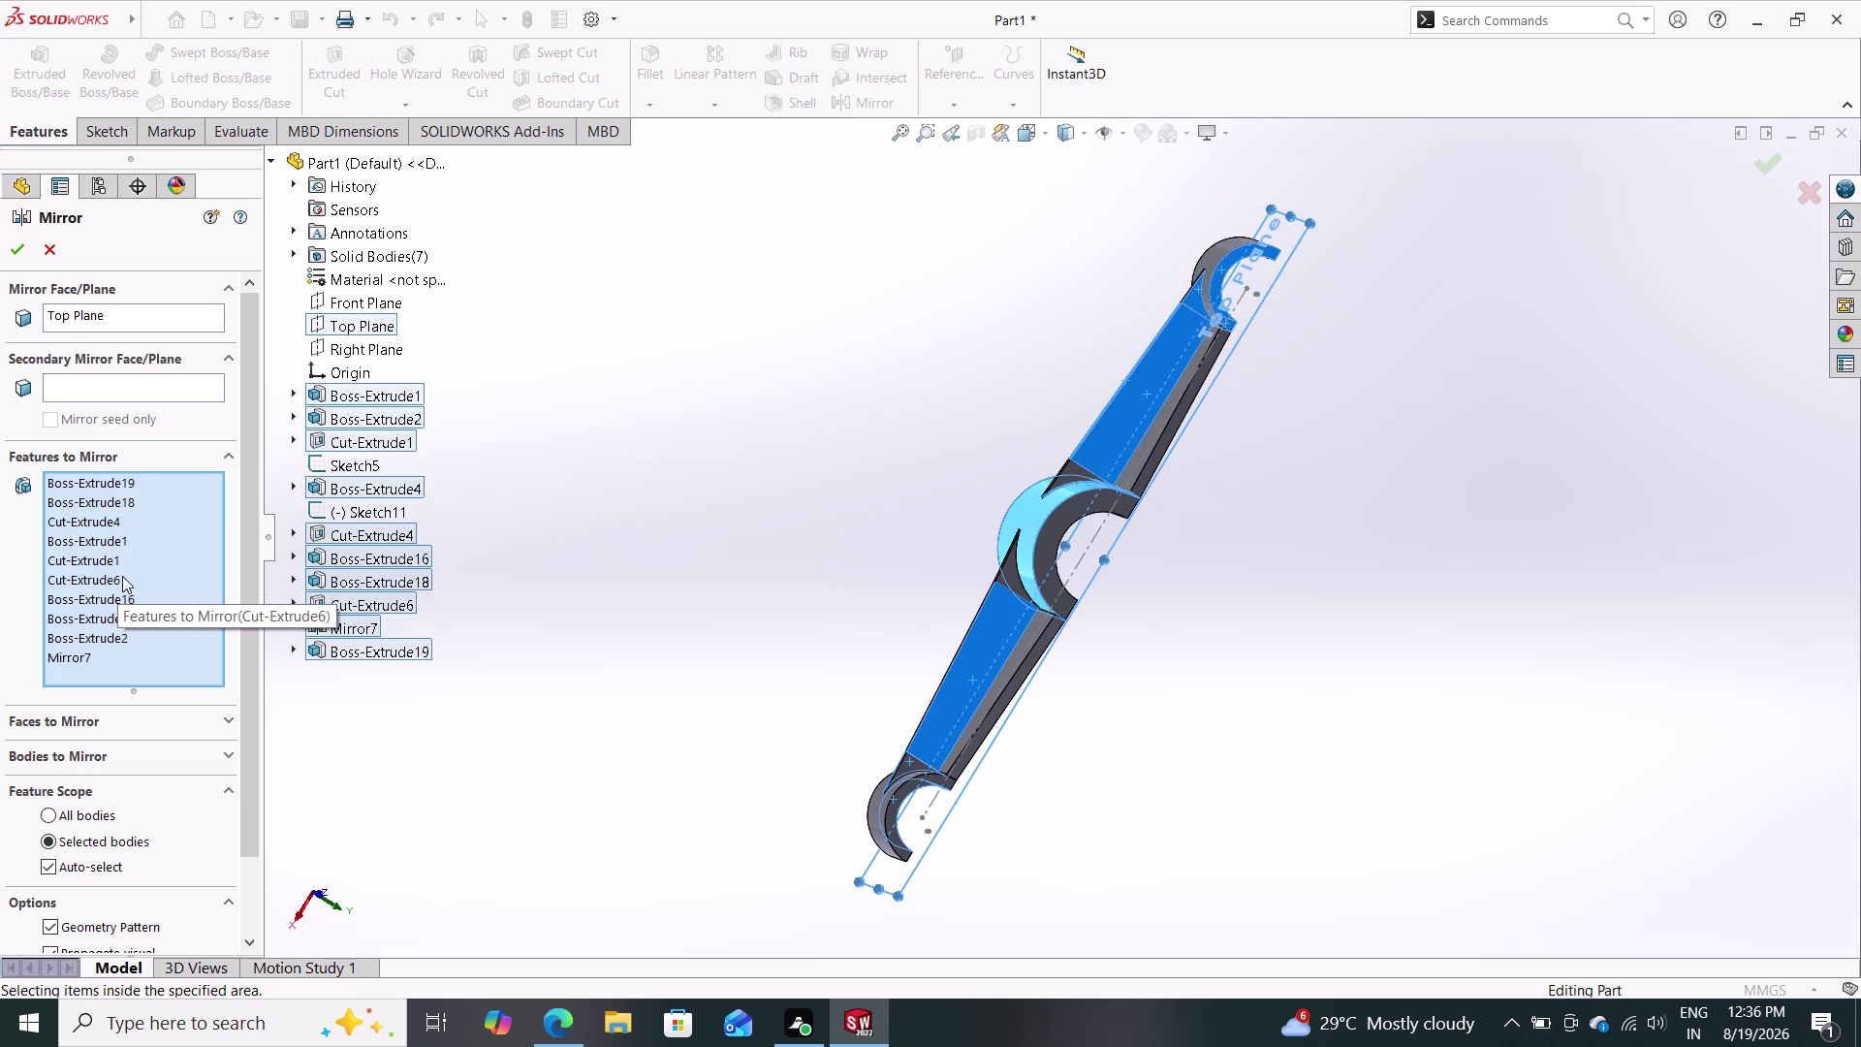
scroll(up, 3)
click(14, 254)
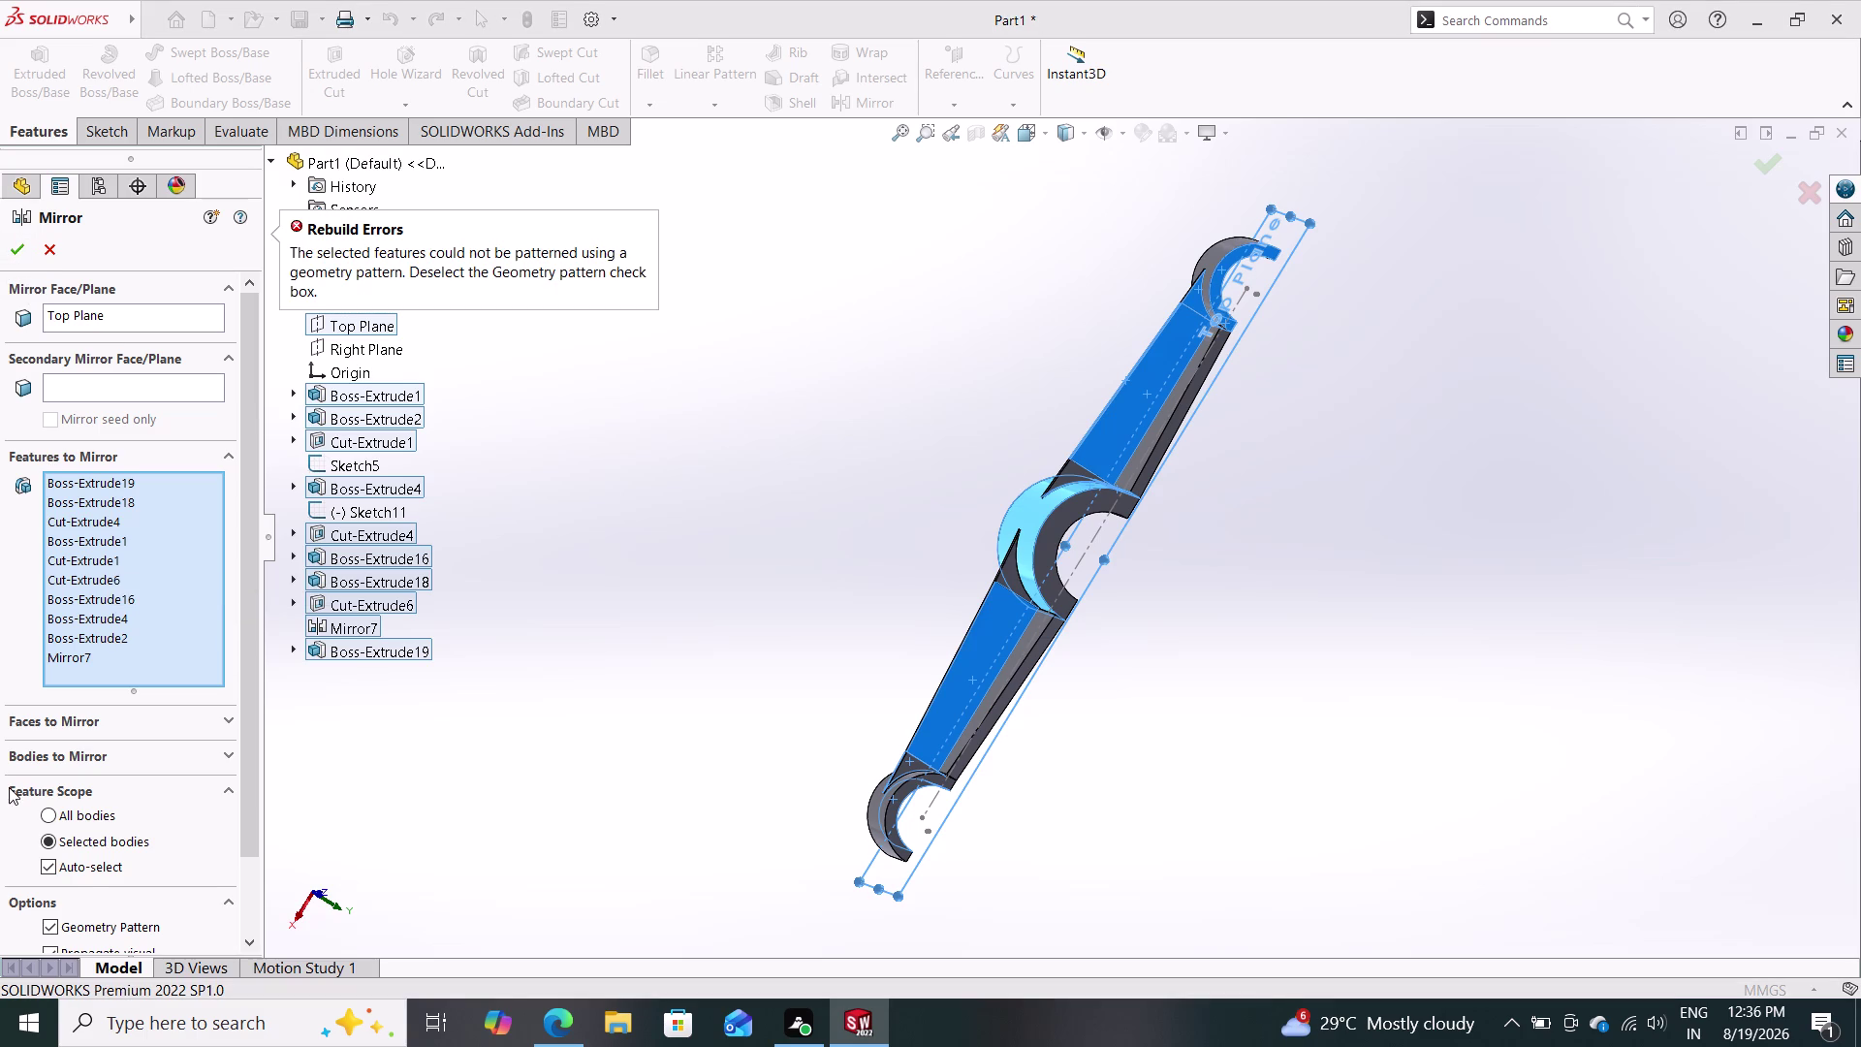
scroll(down, 3)
scroll(up, 3)
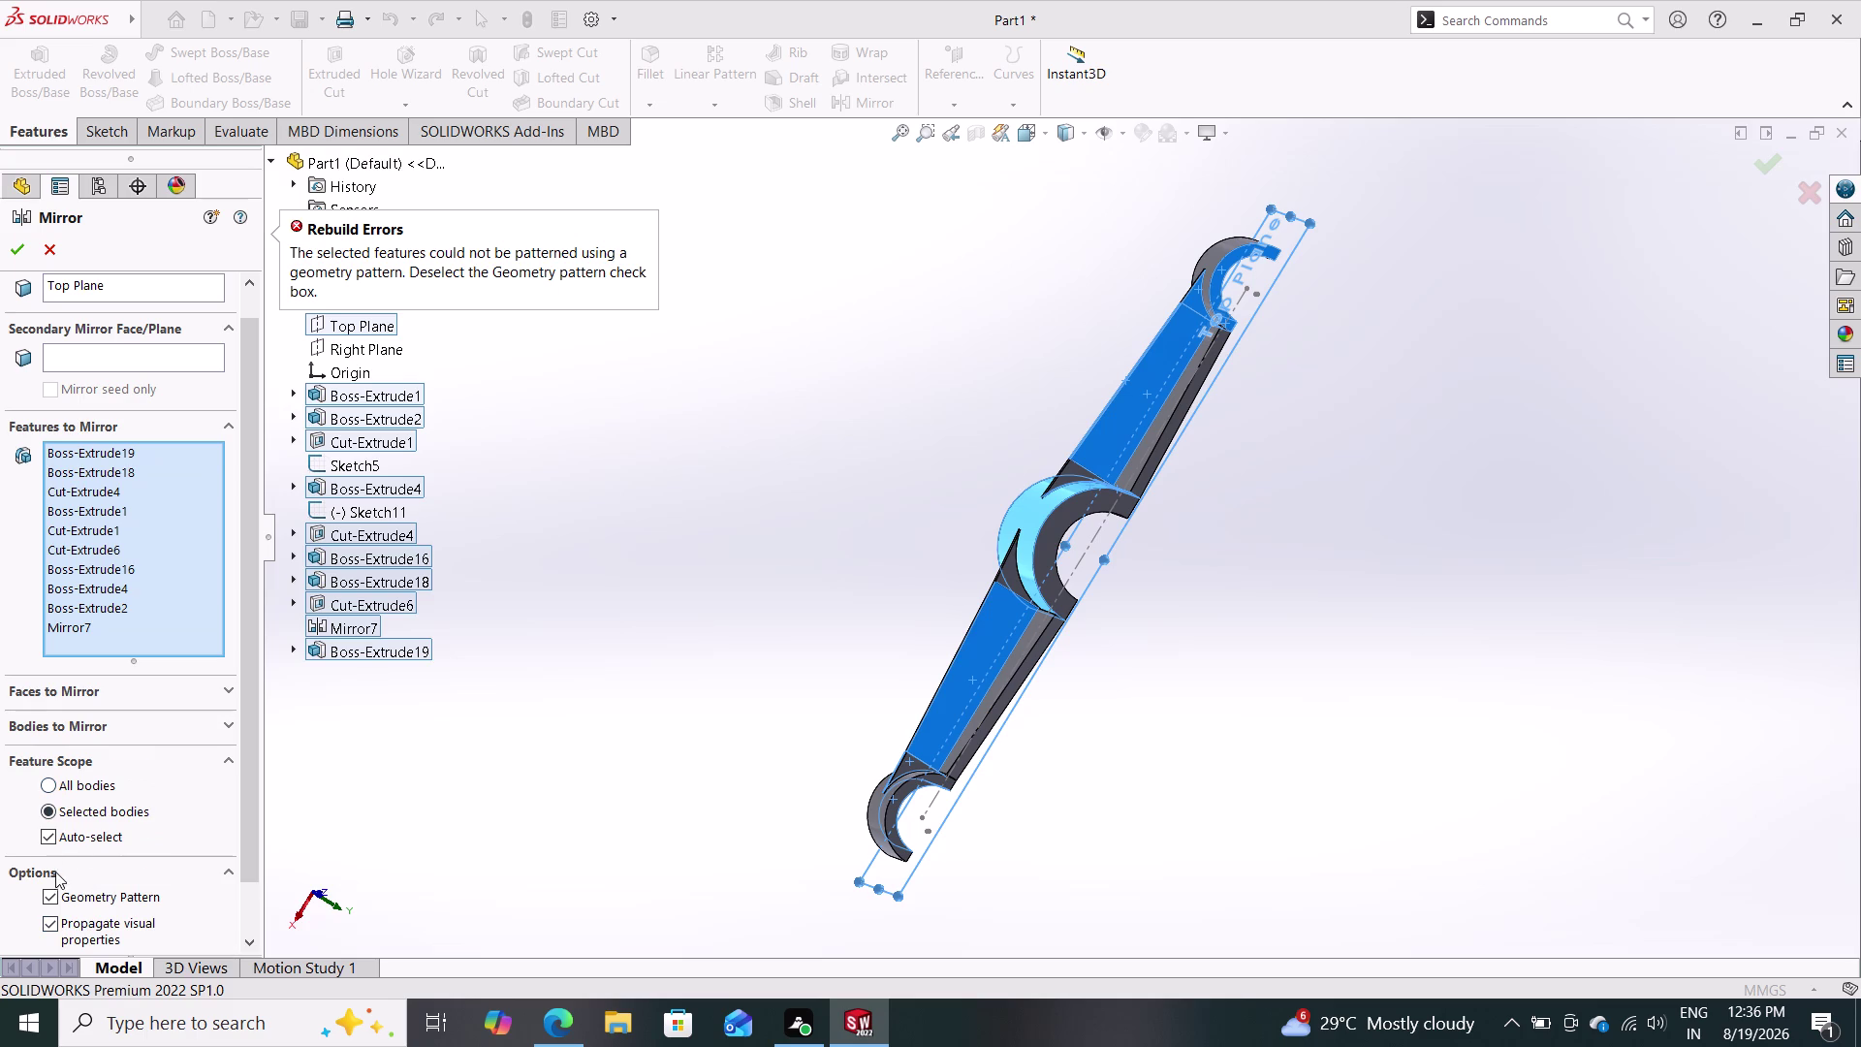
click(48, 895)
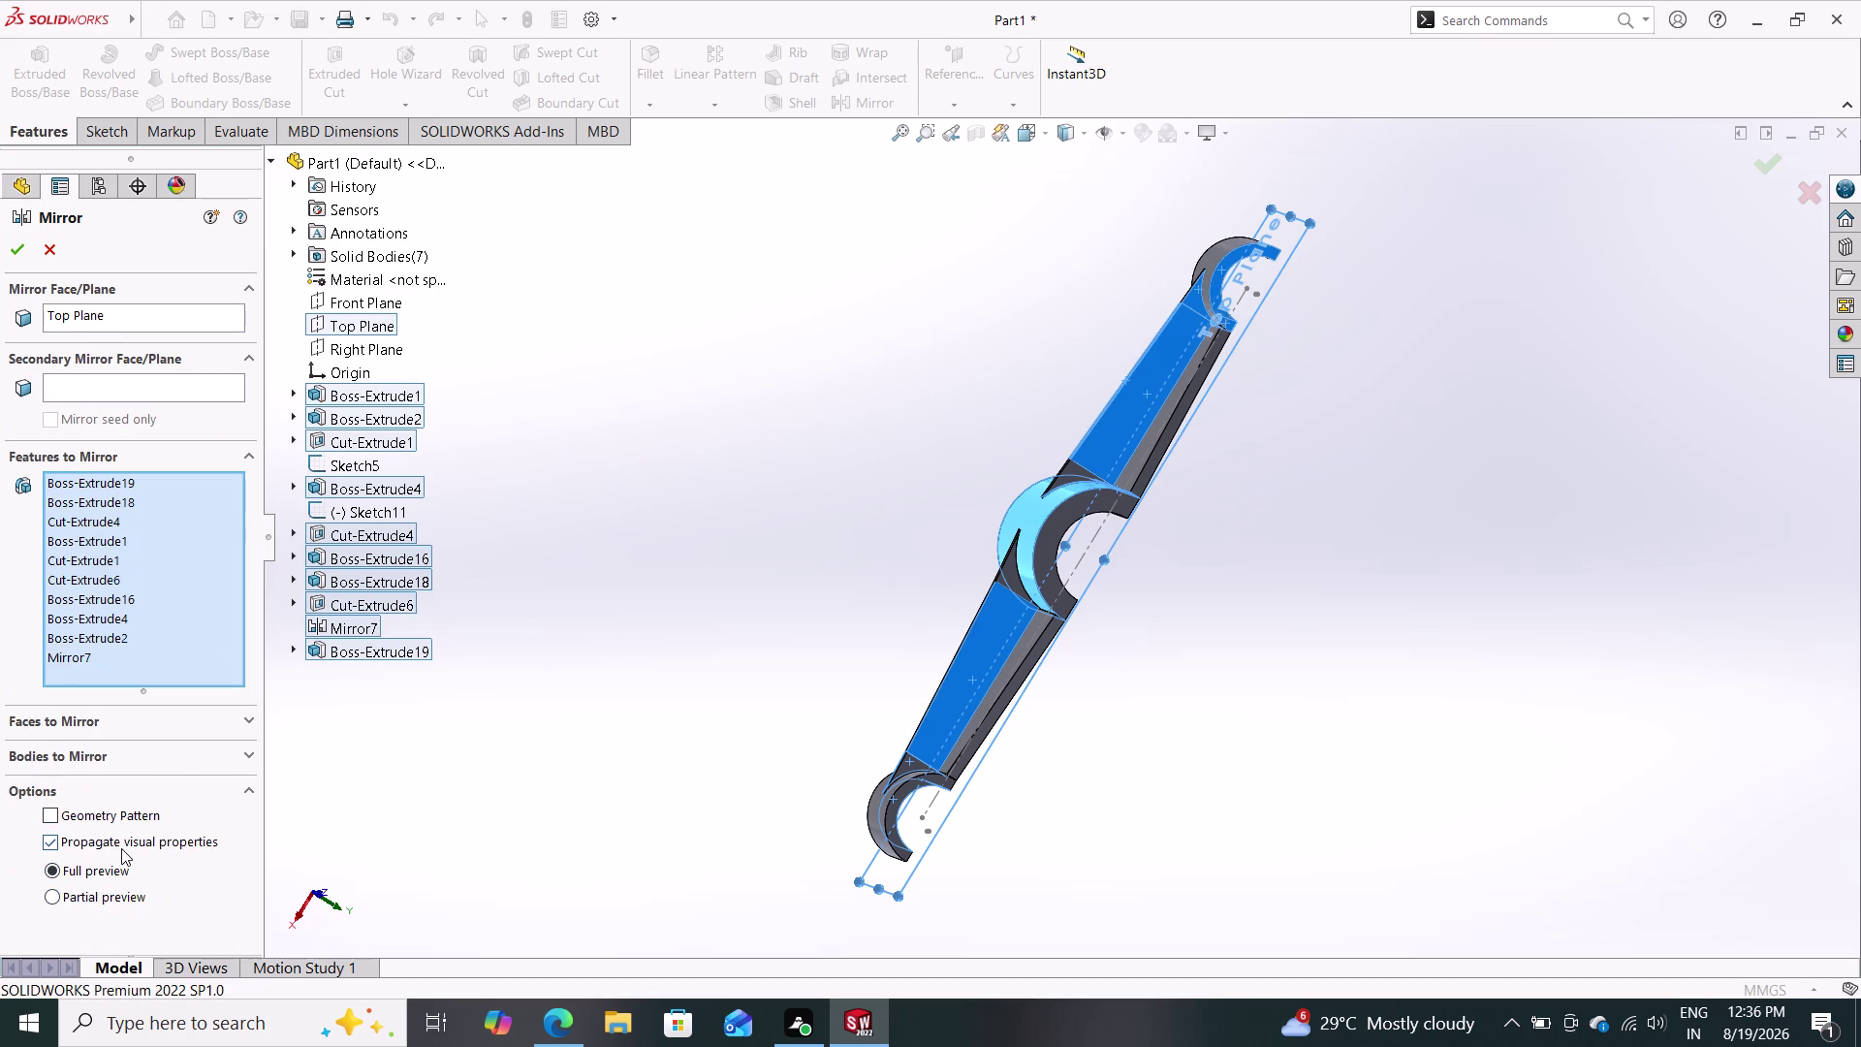
click(20, 252)
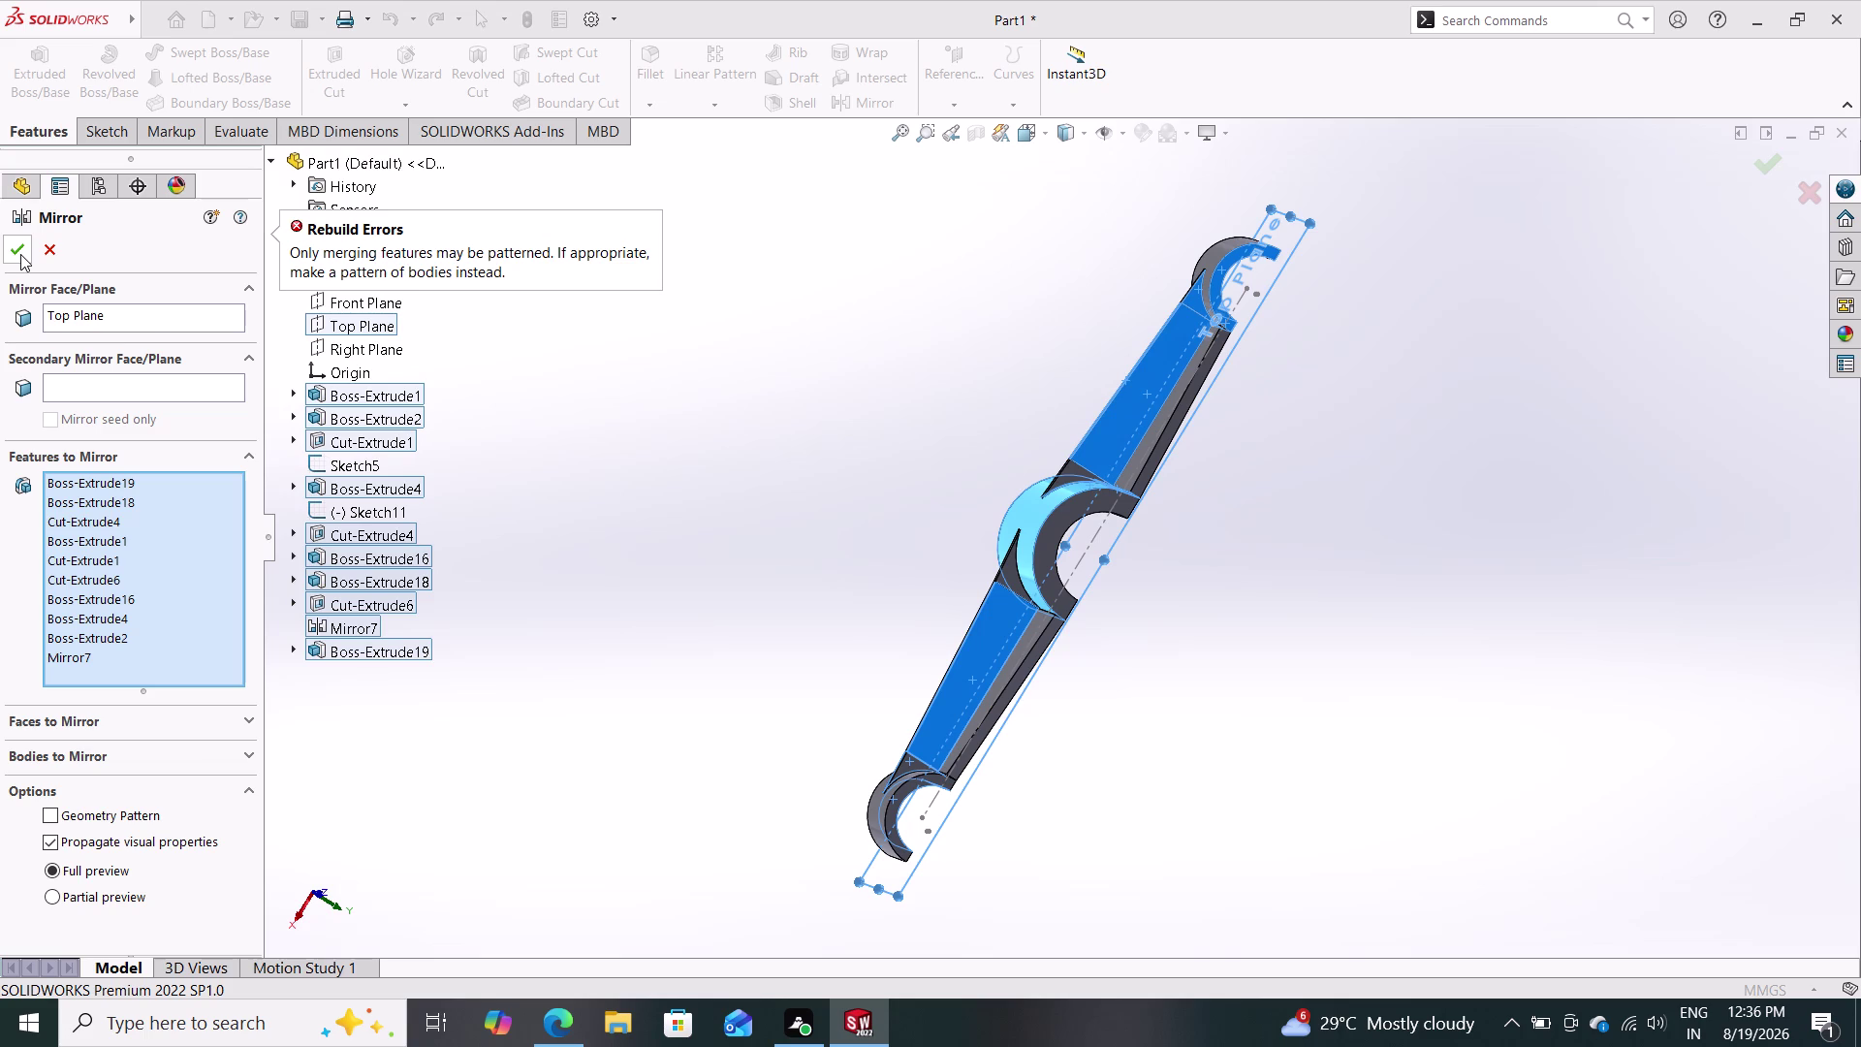
click(56, 251)
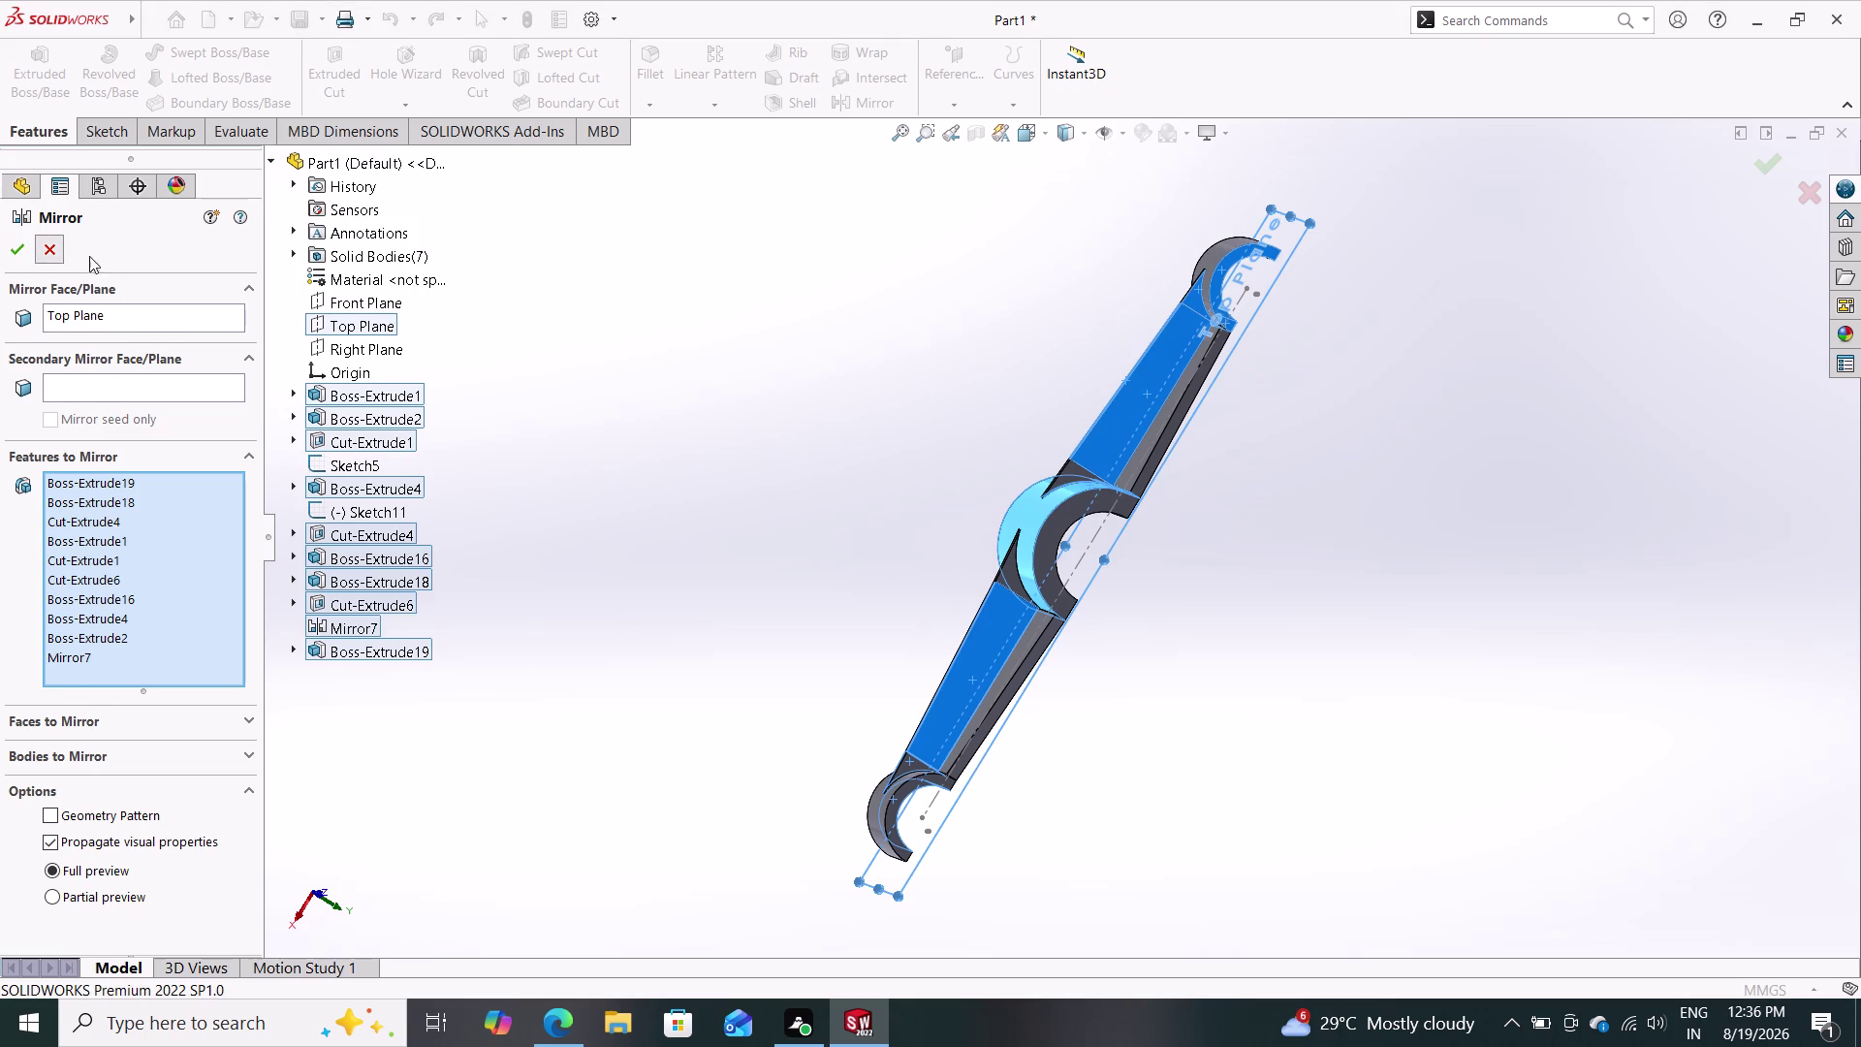
key(Escape)
key(Escape)
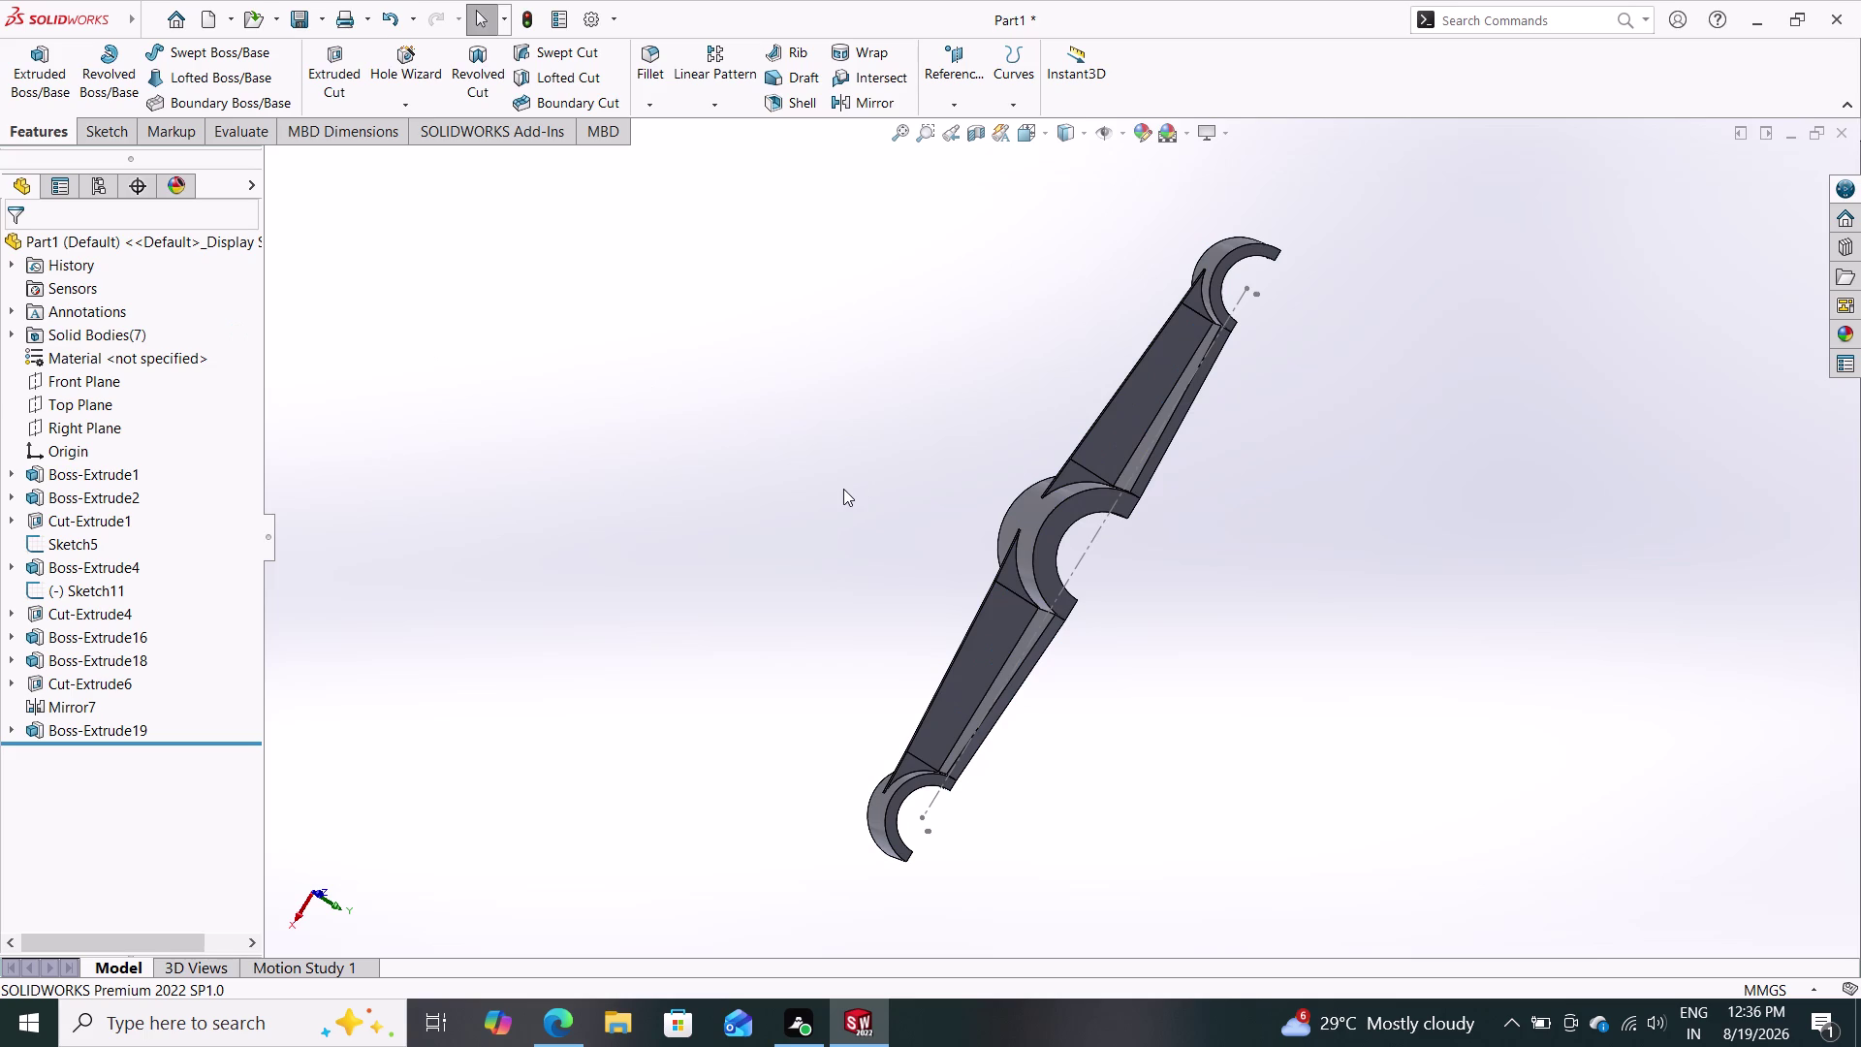
middle_drag(884, 514, 973, 538)
middle_drag(969, 533, 784, 420)
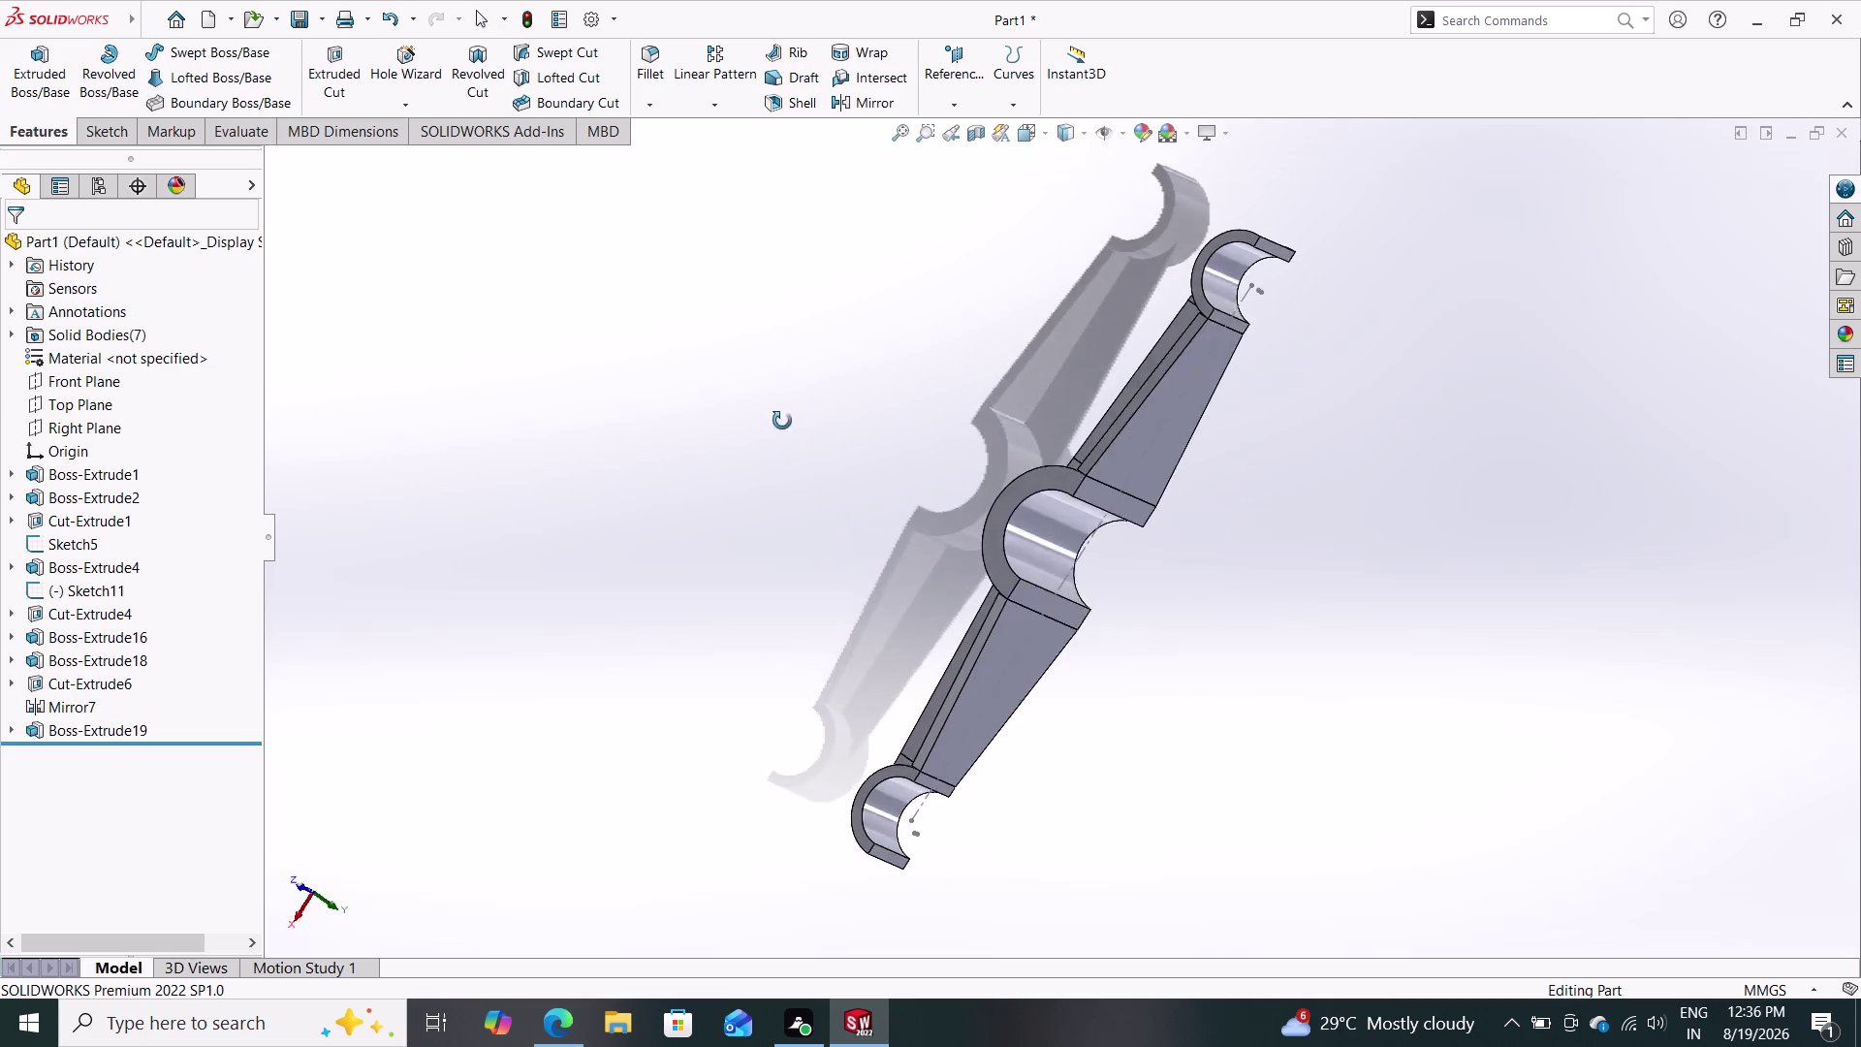
middle_drag(784, 420, 1346, 412)
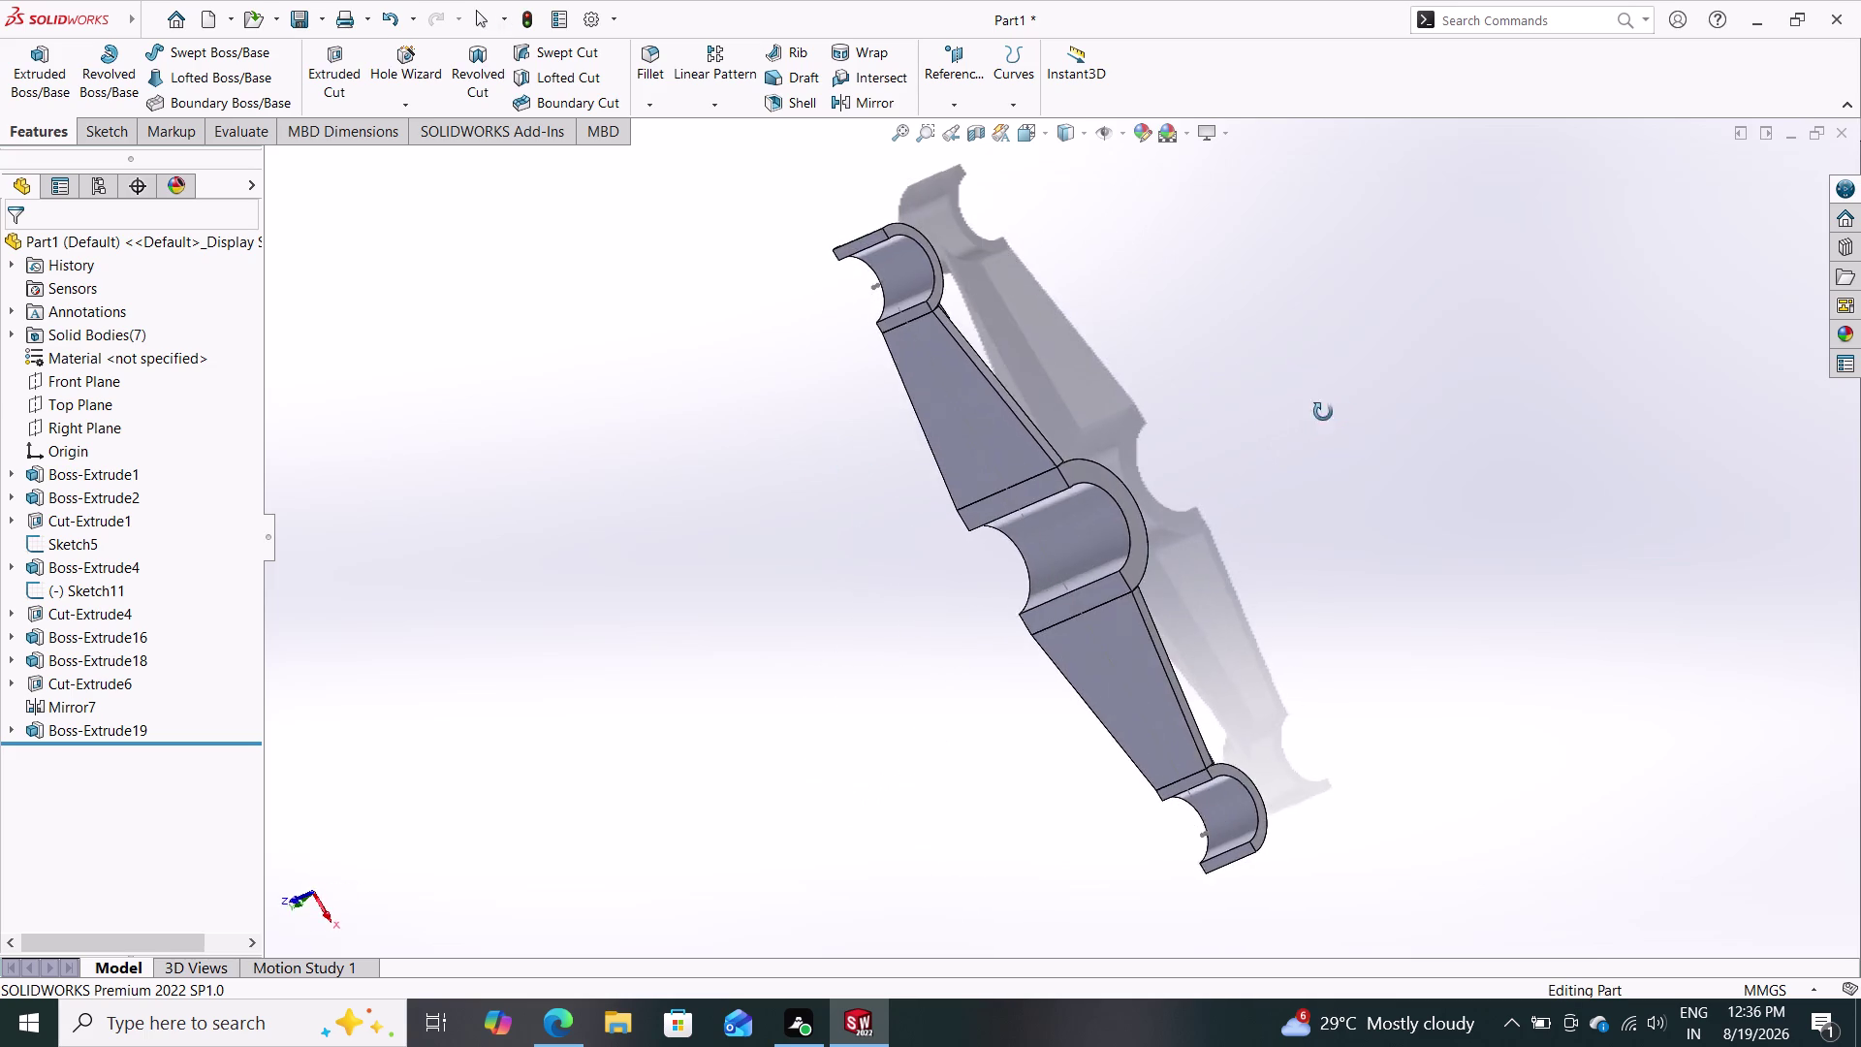
middle_drag(1345, 411, 1236, 588)
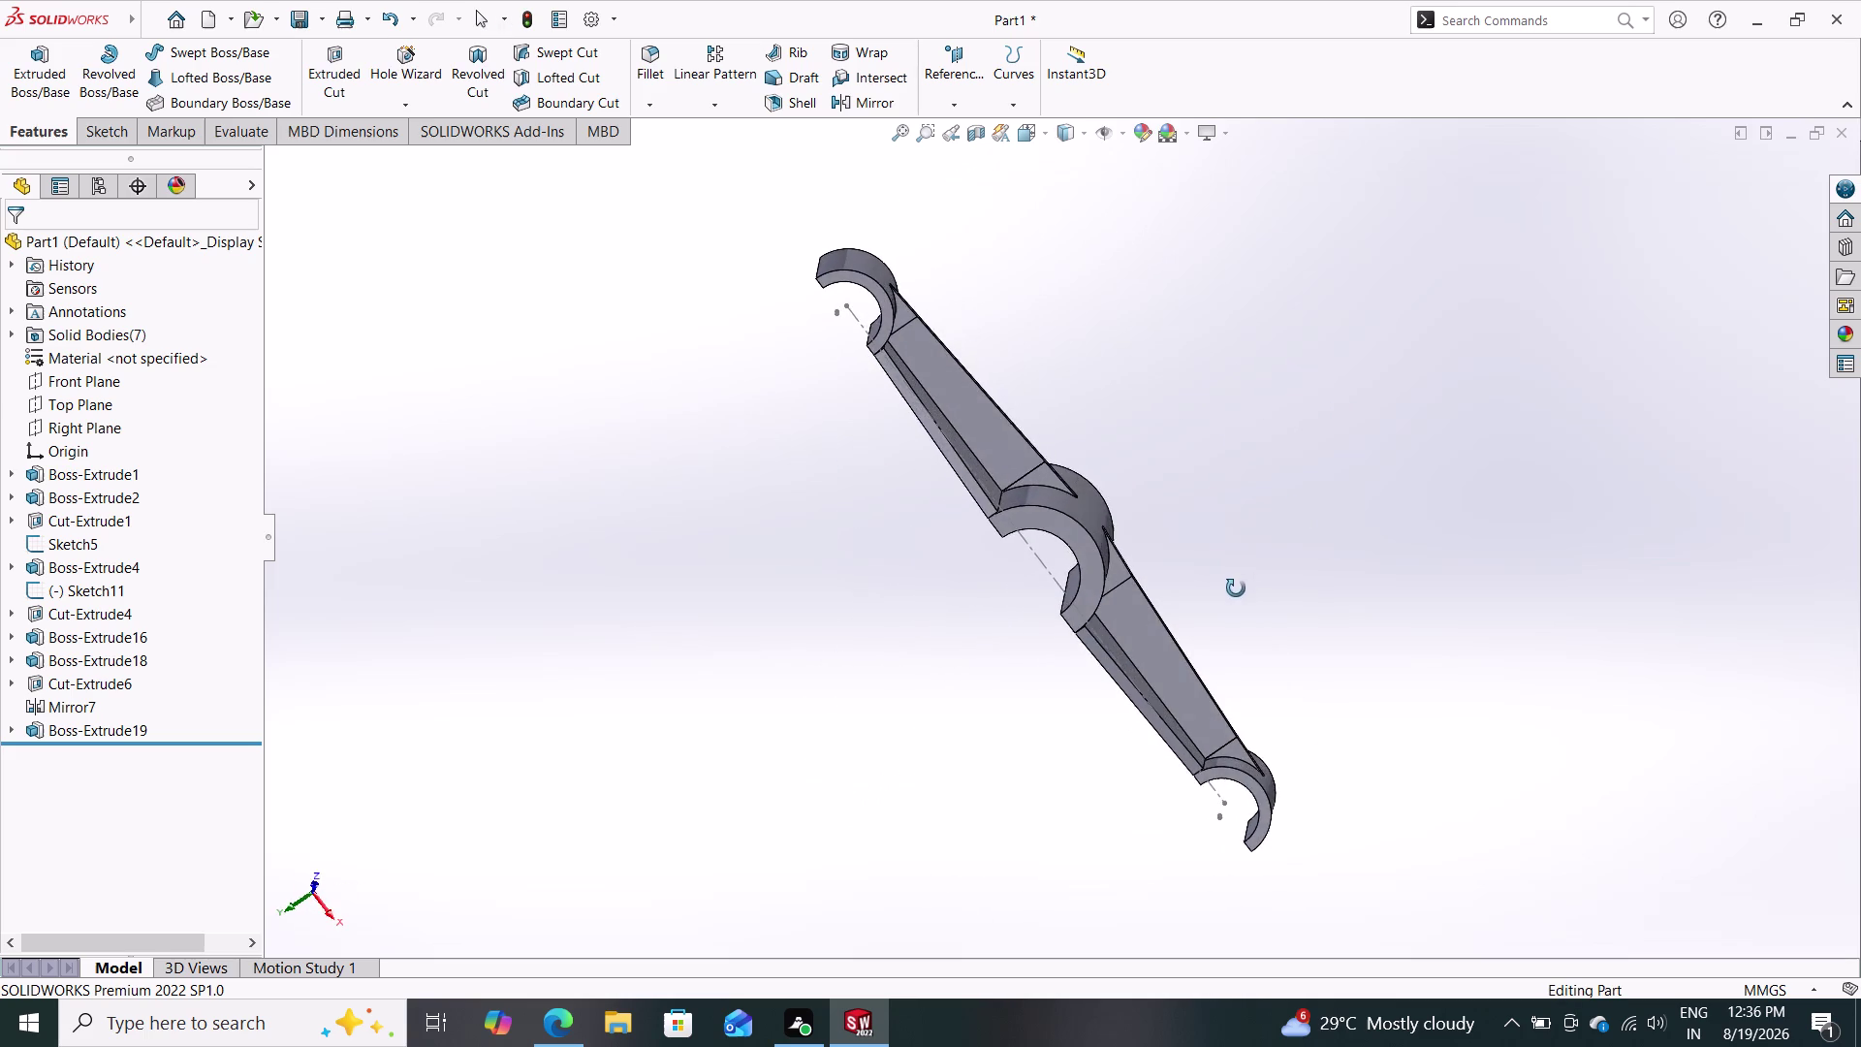
middle_drag(1236, 588, 1271, 602)
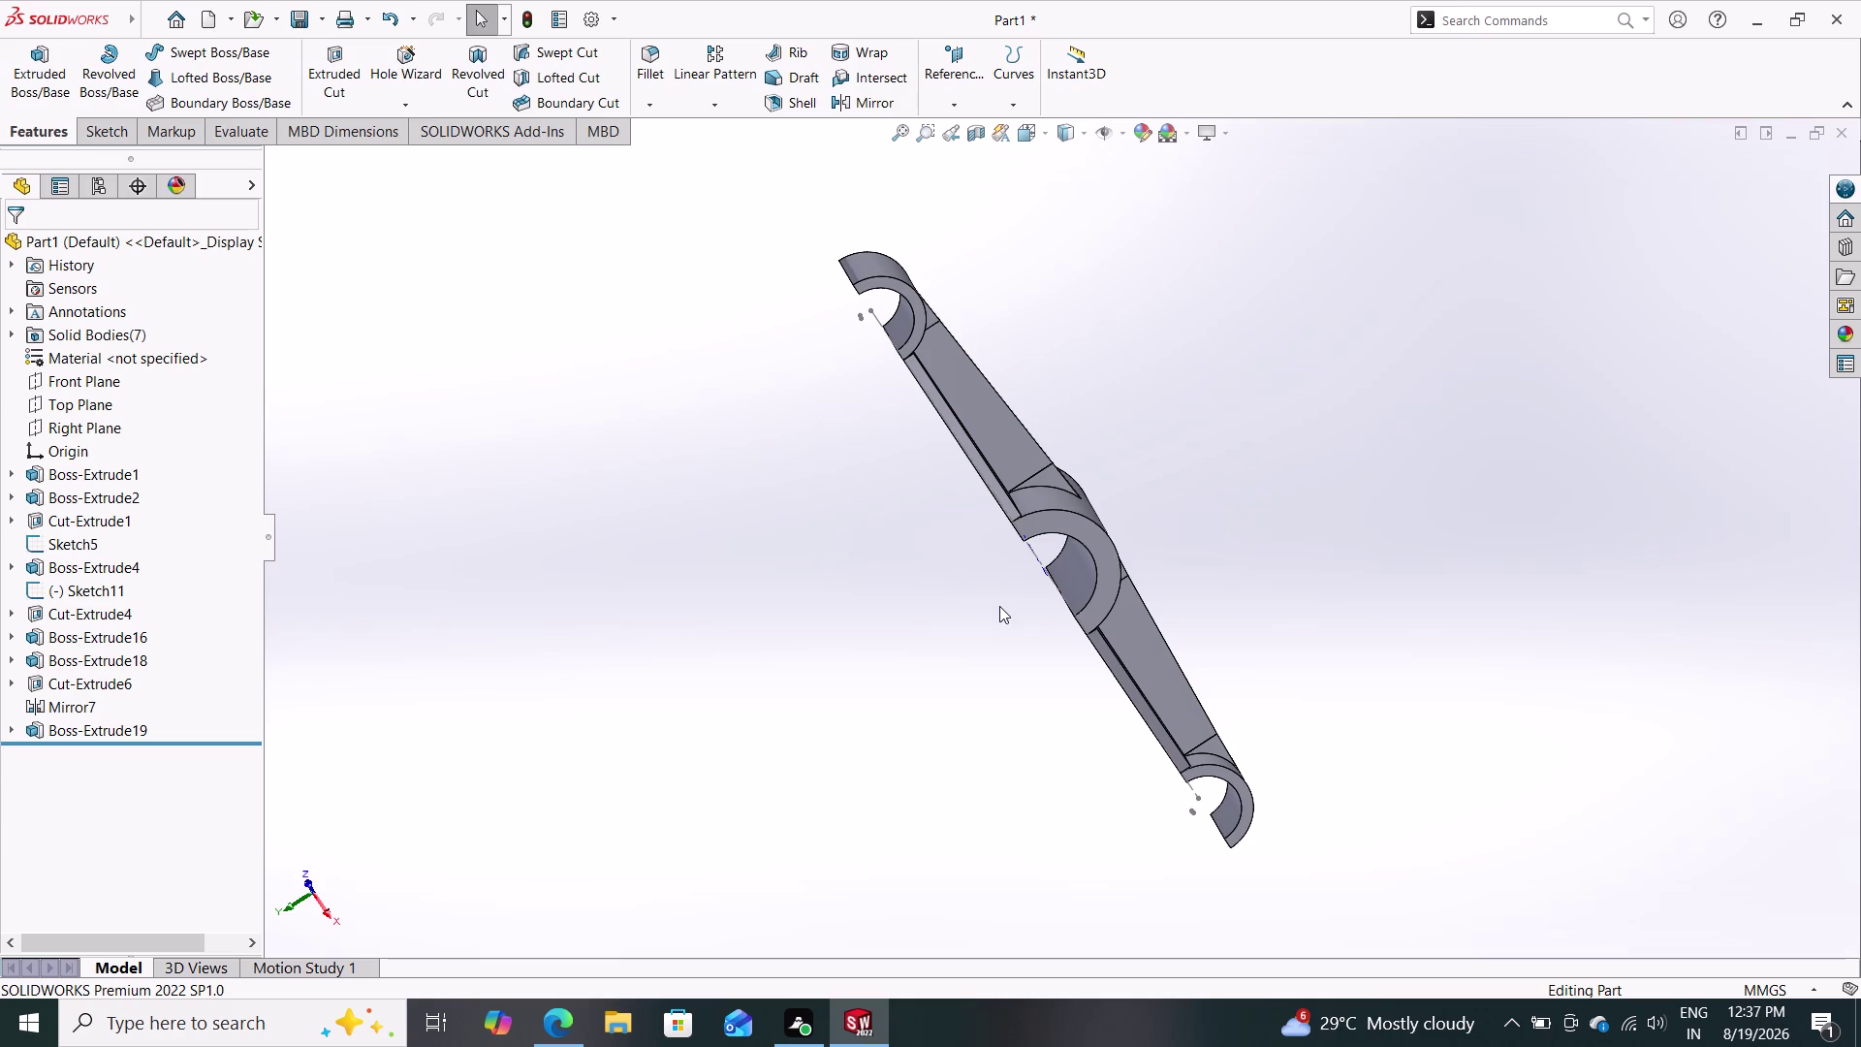
middle_drag(1022, 657, 1068, 682)
middle_drag(1064, 674, 938, 683)
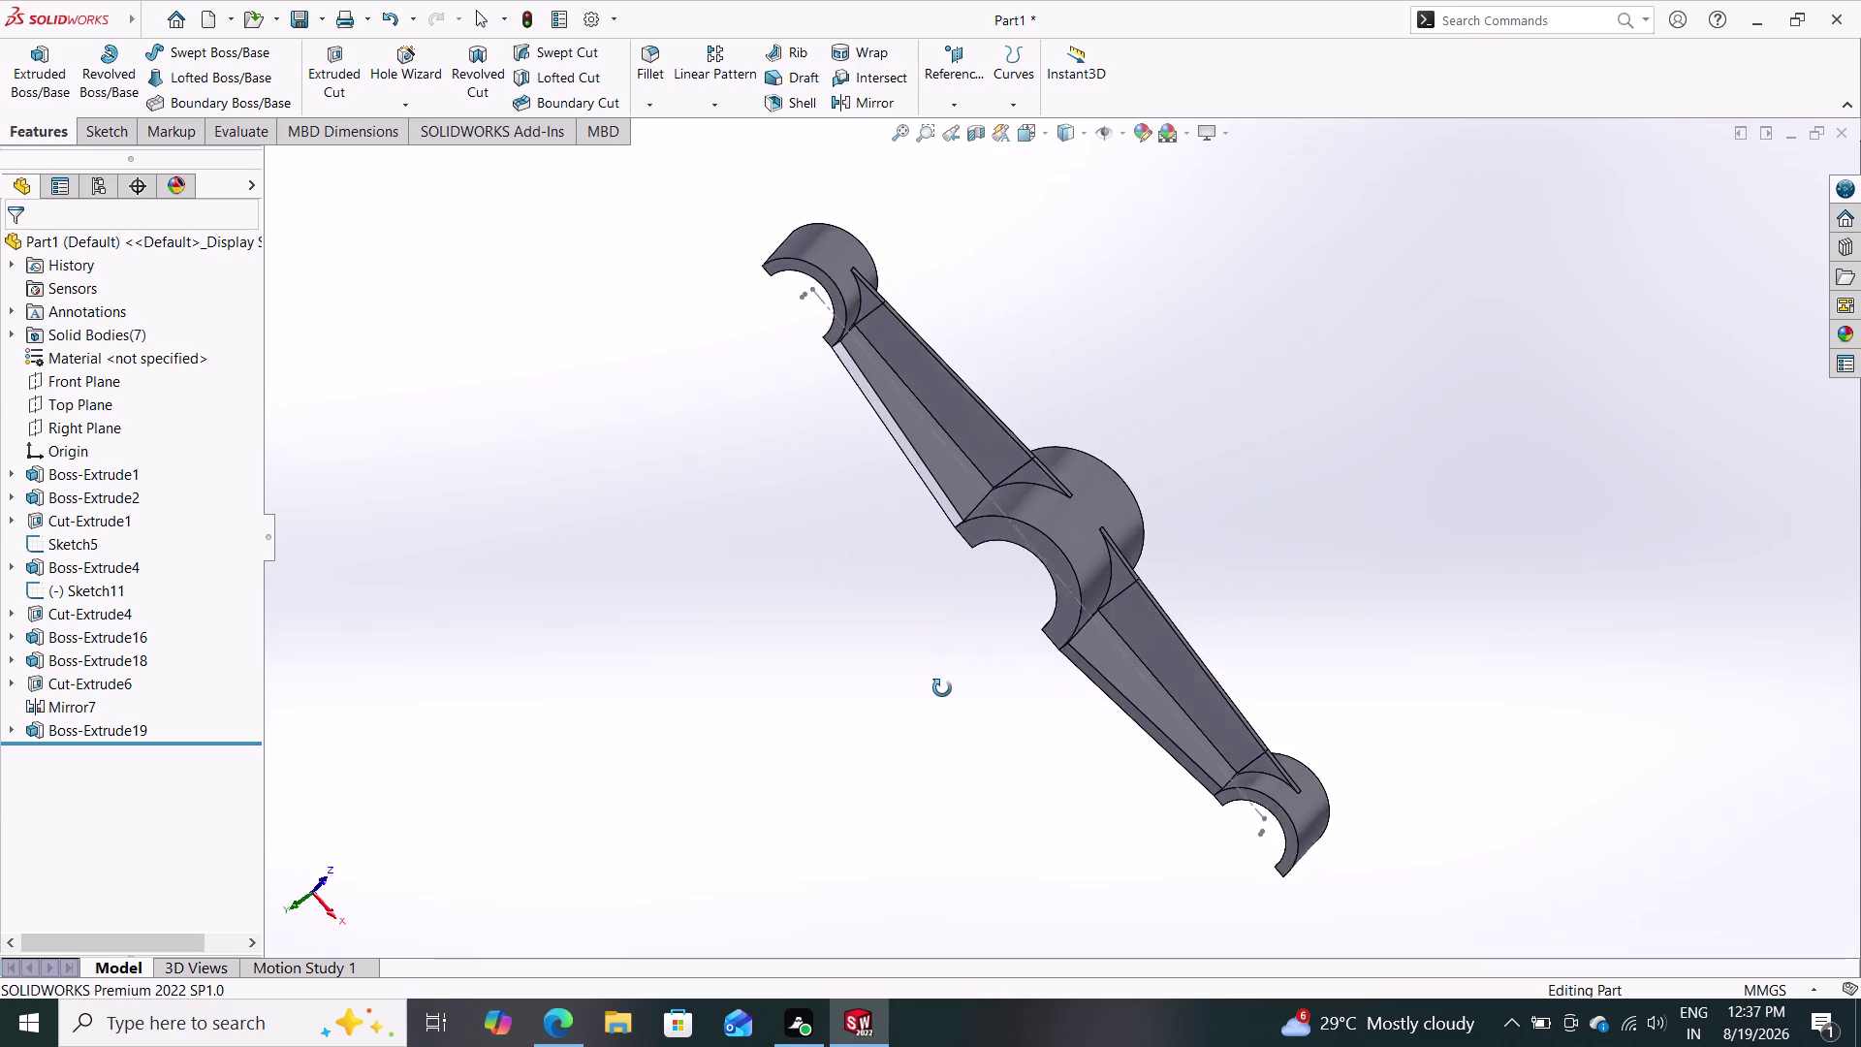
middle_drag(937, 683, 969, 656)
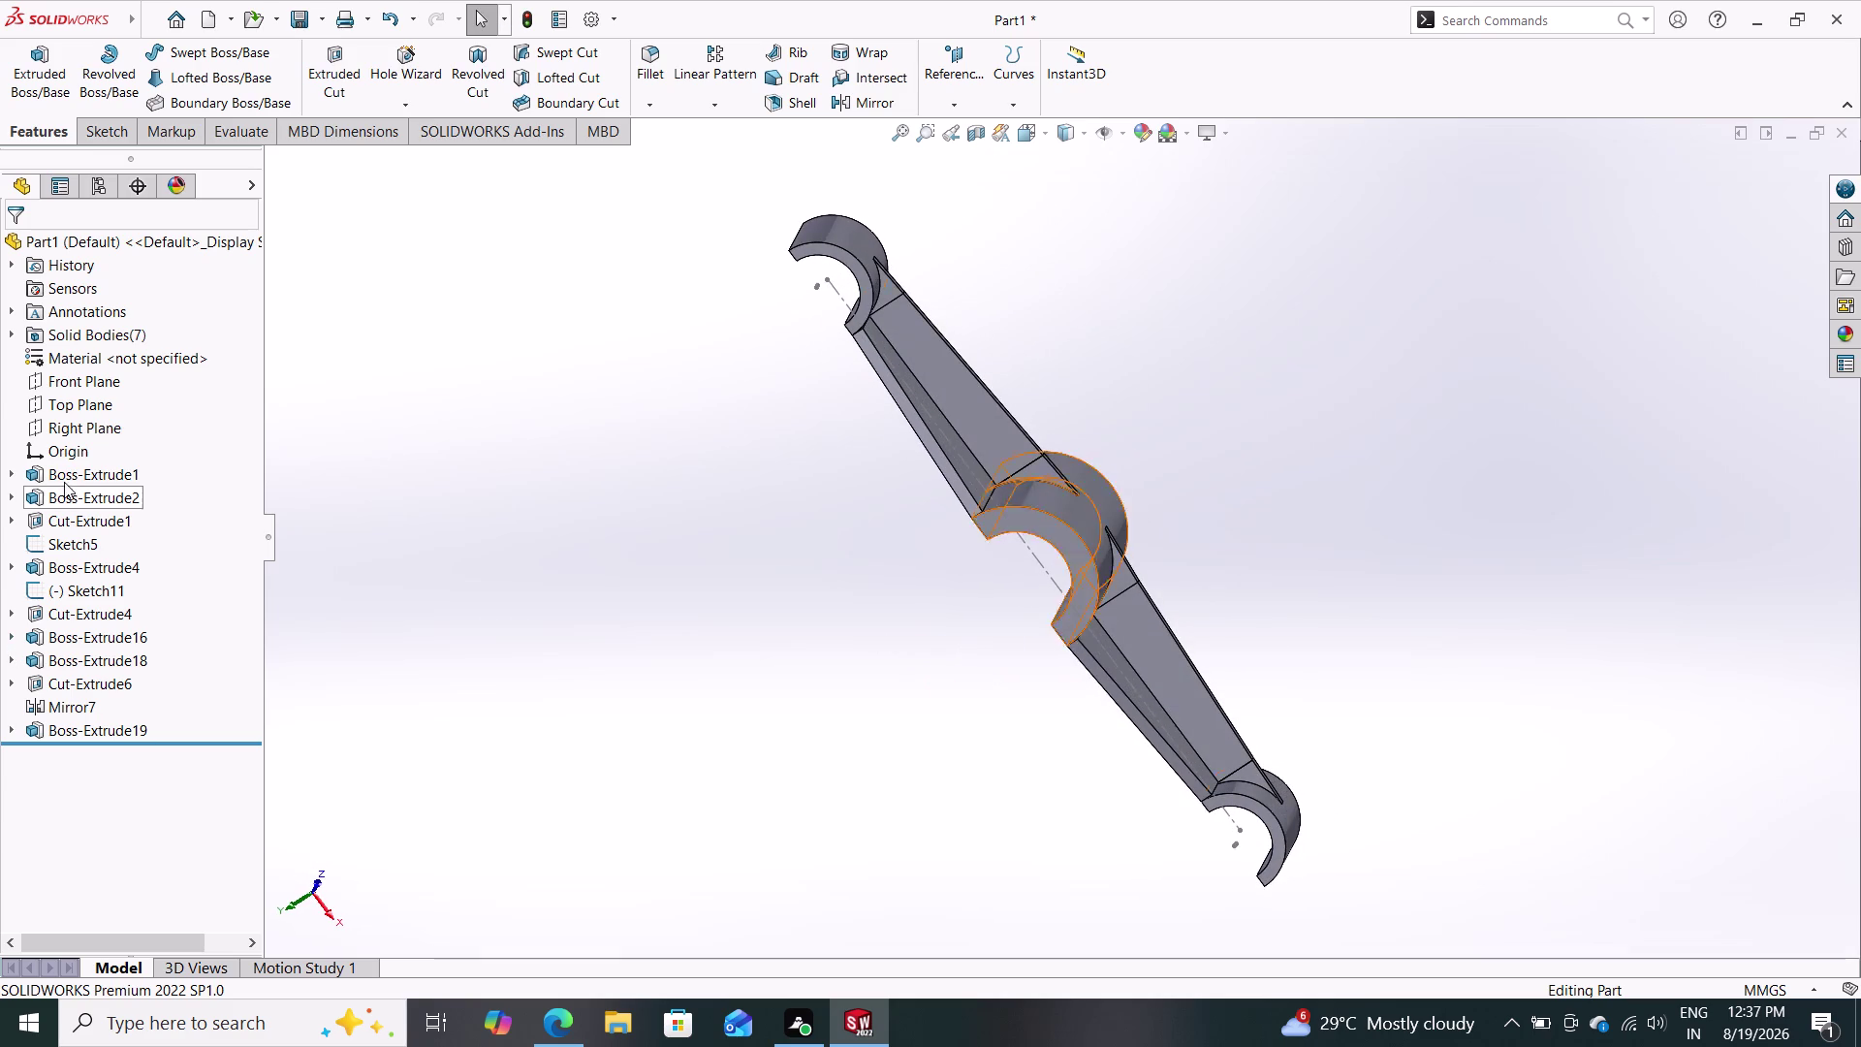
Briefly open a Right Plane sketch, exit it, then start Sketch24 on the Front Plane.
click(74, 418)
click(100, 393)
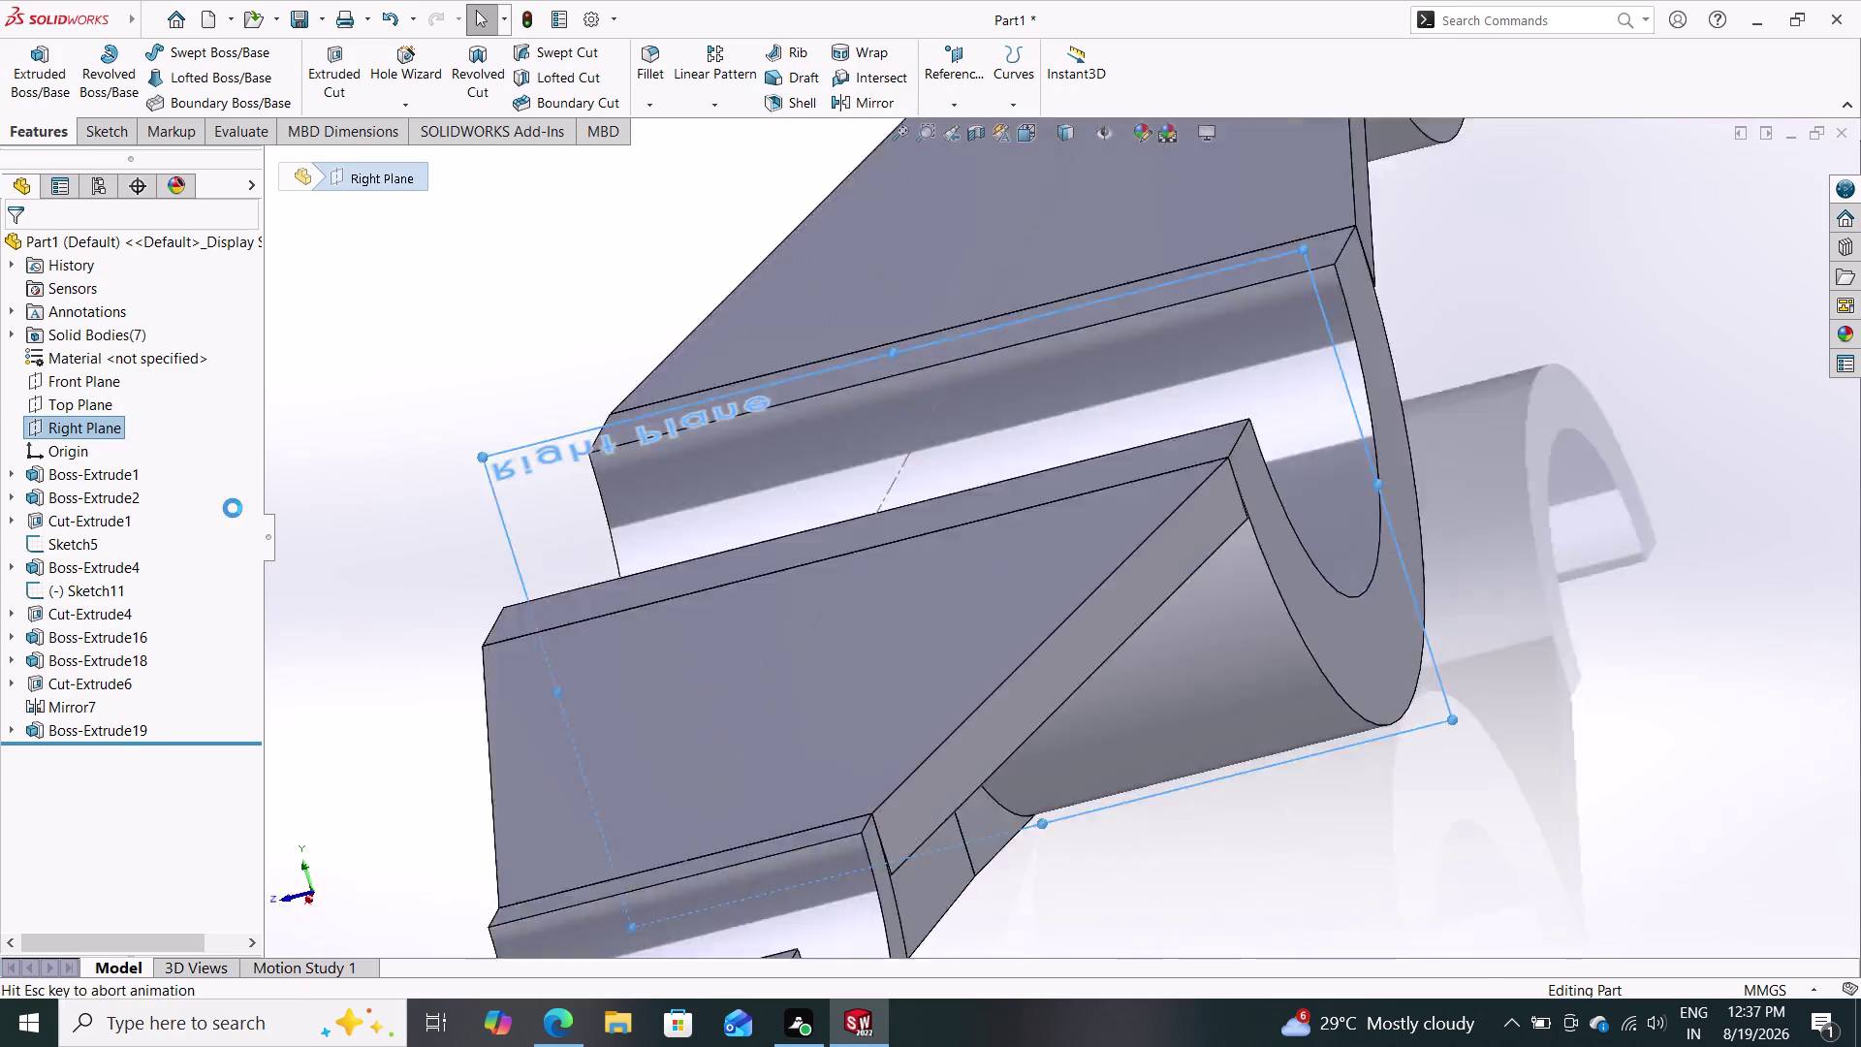
click(87, 385)
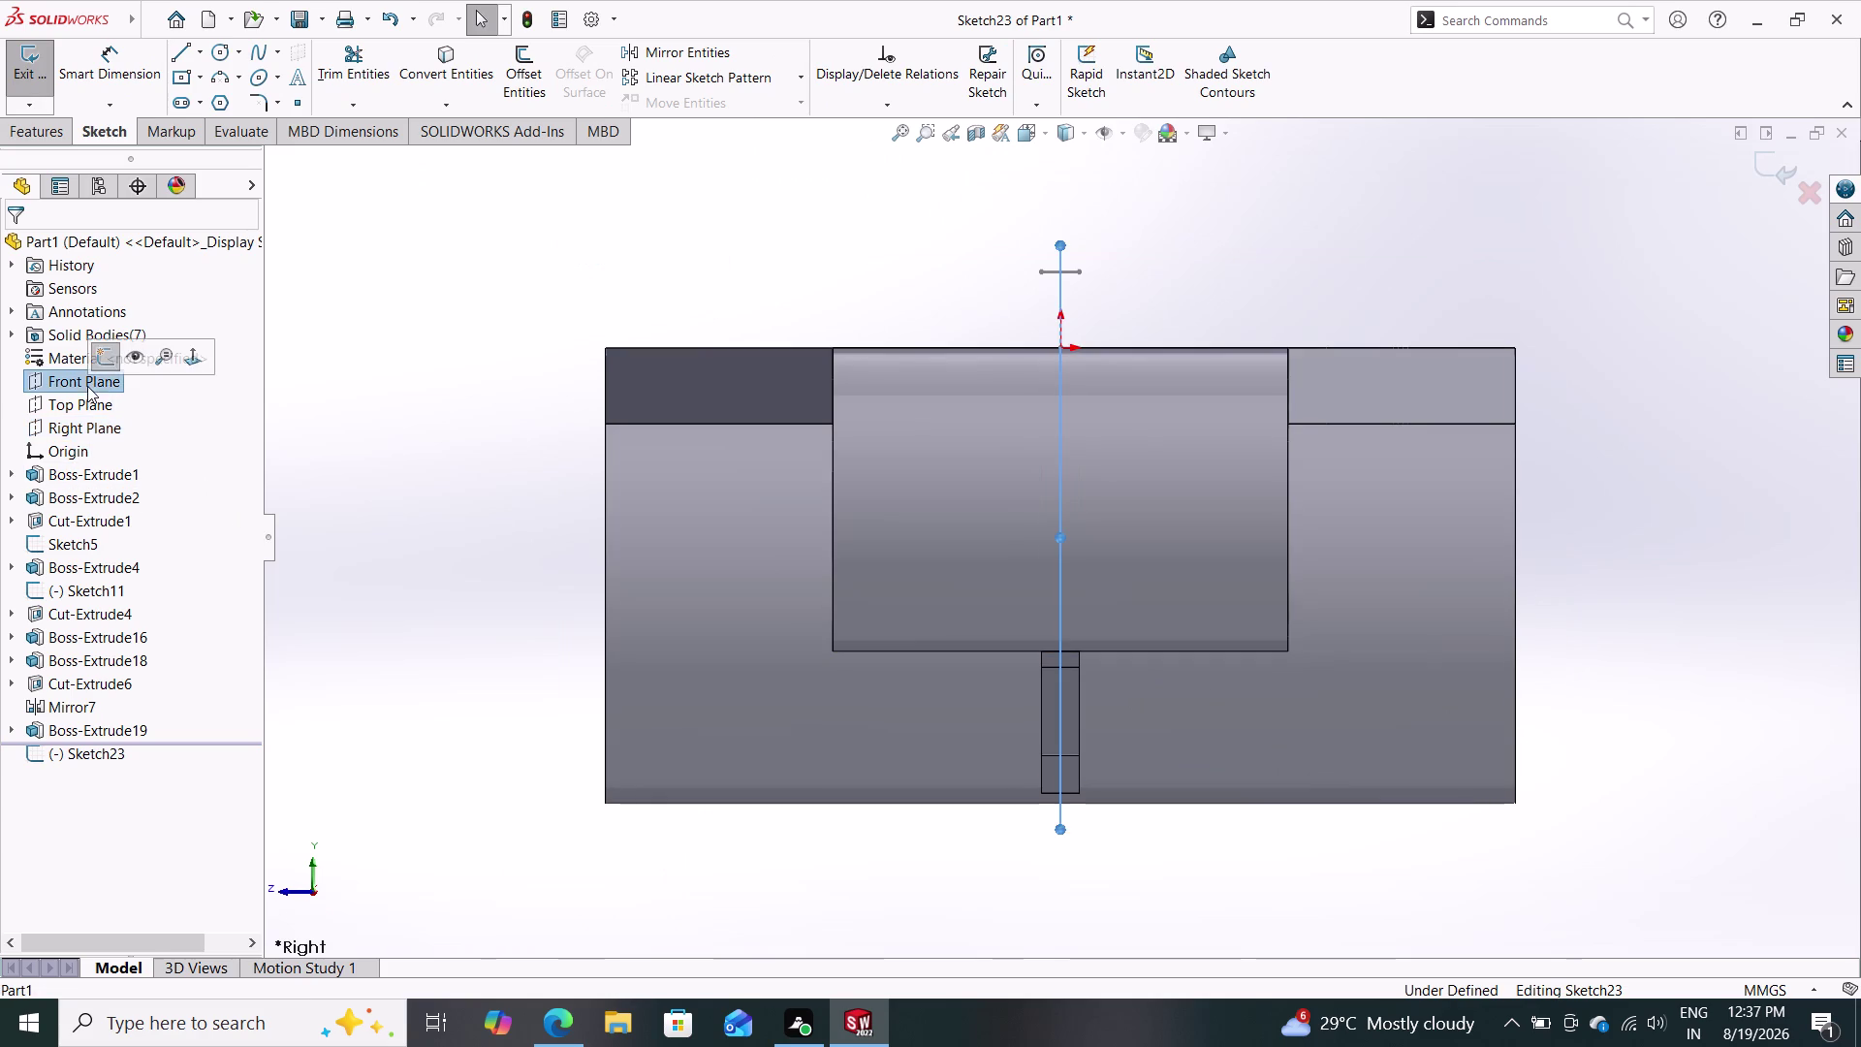
click(108, 363)
click(93, 380)
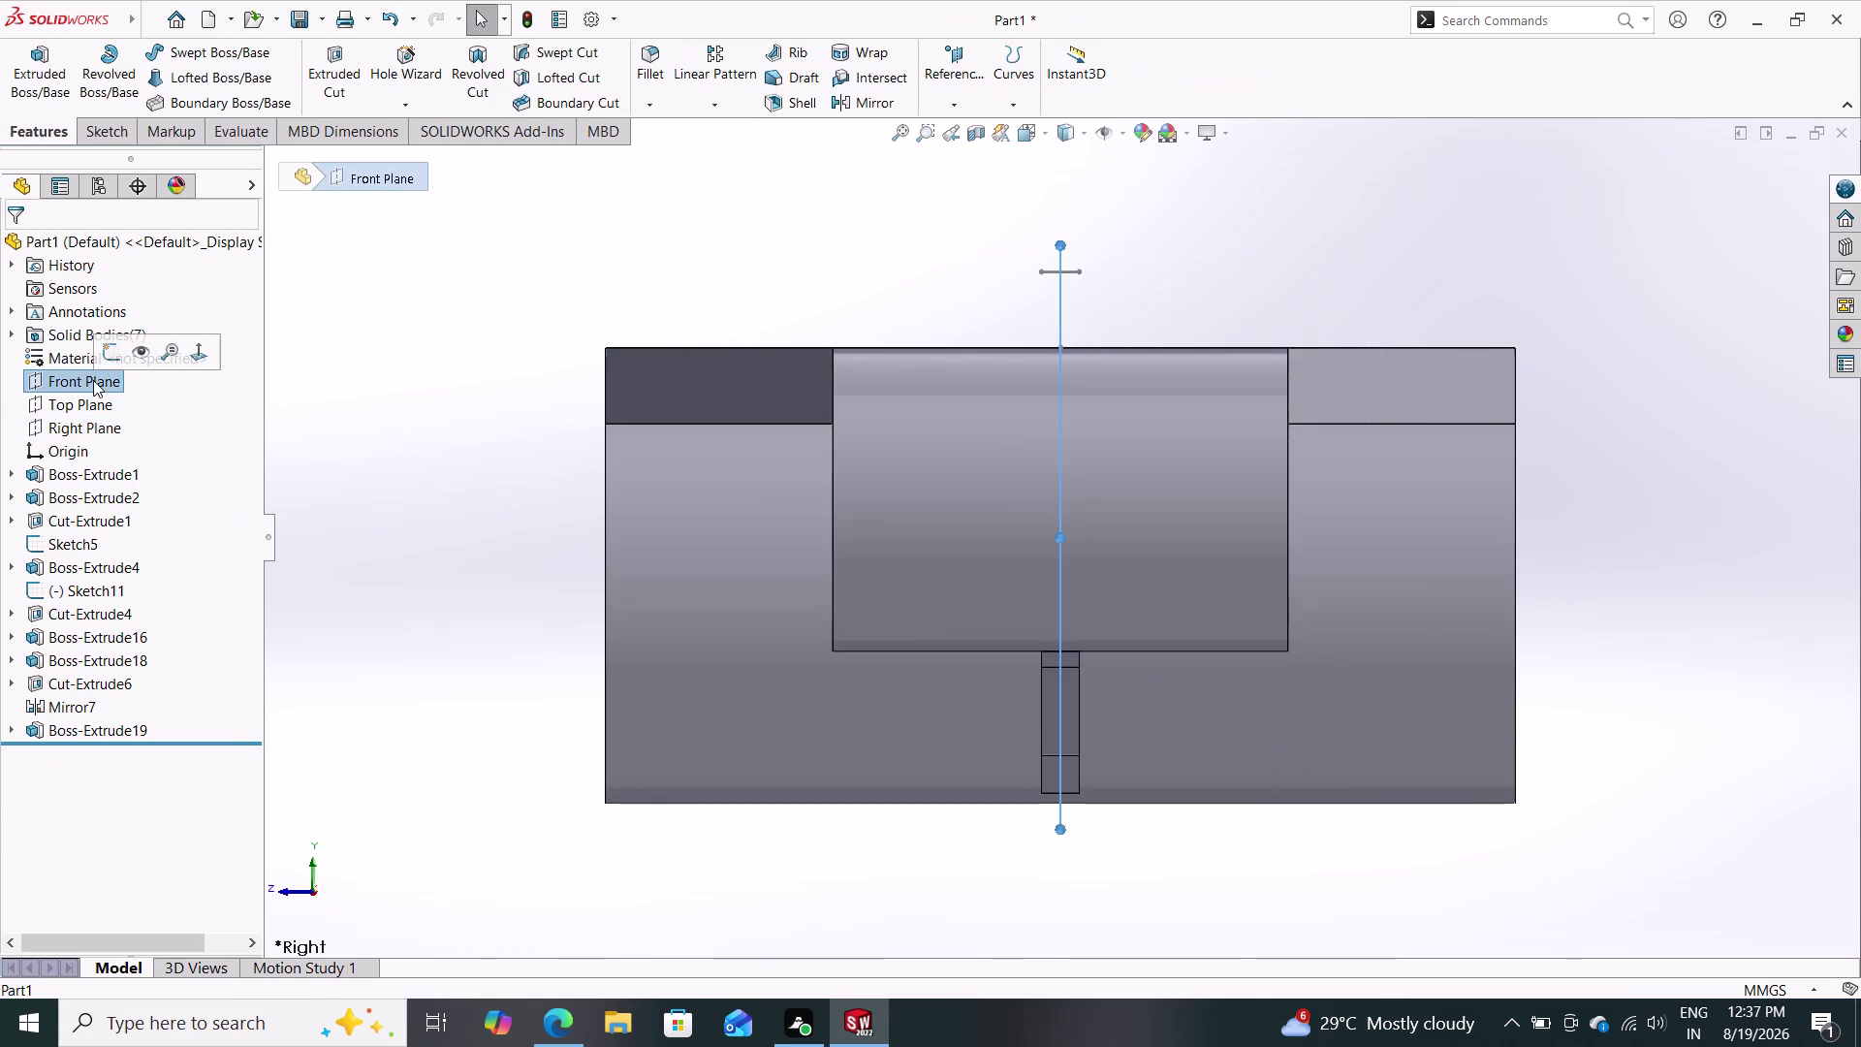
click(107, 348)
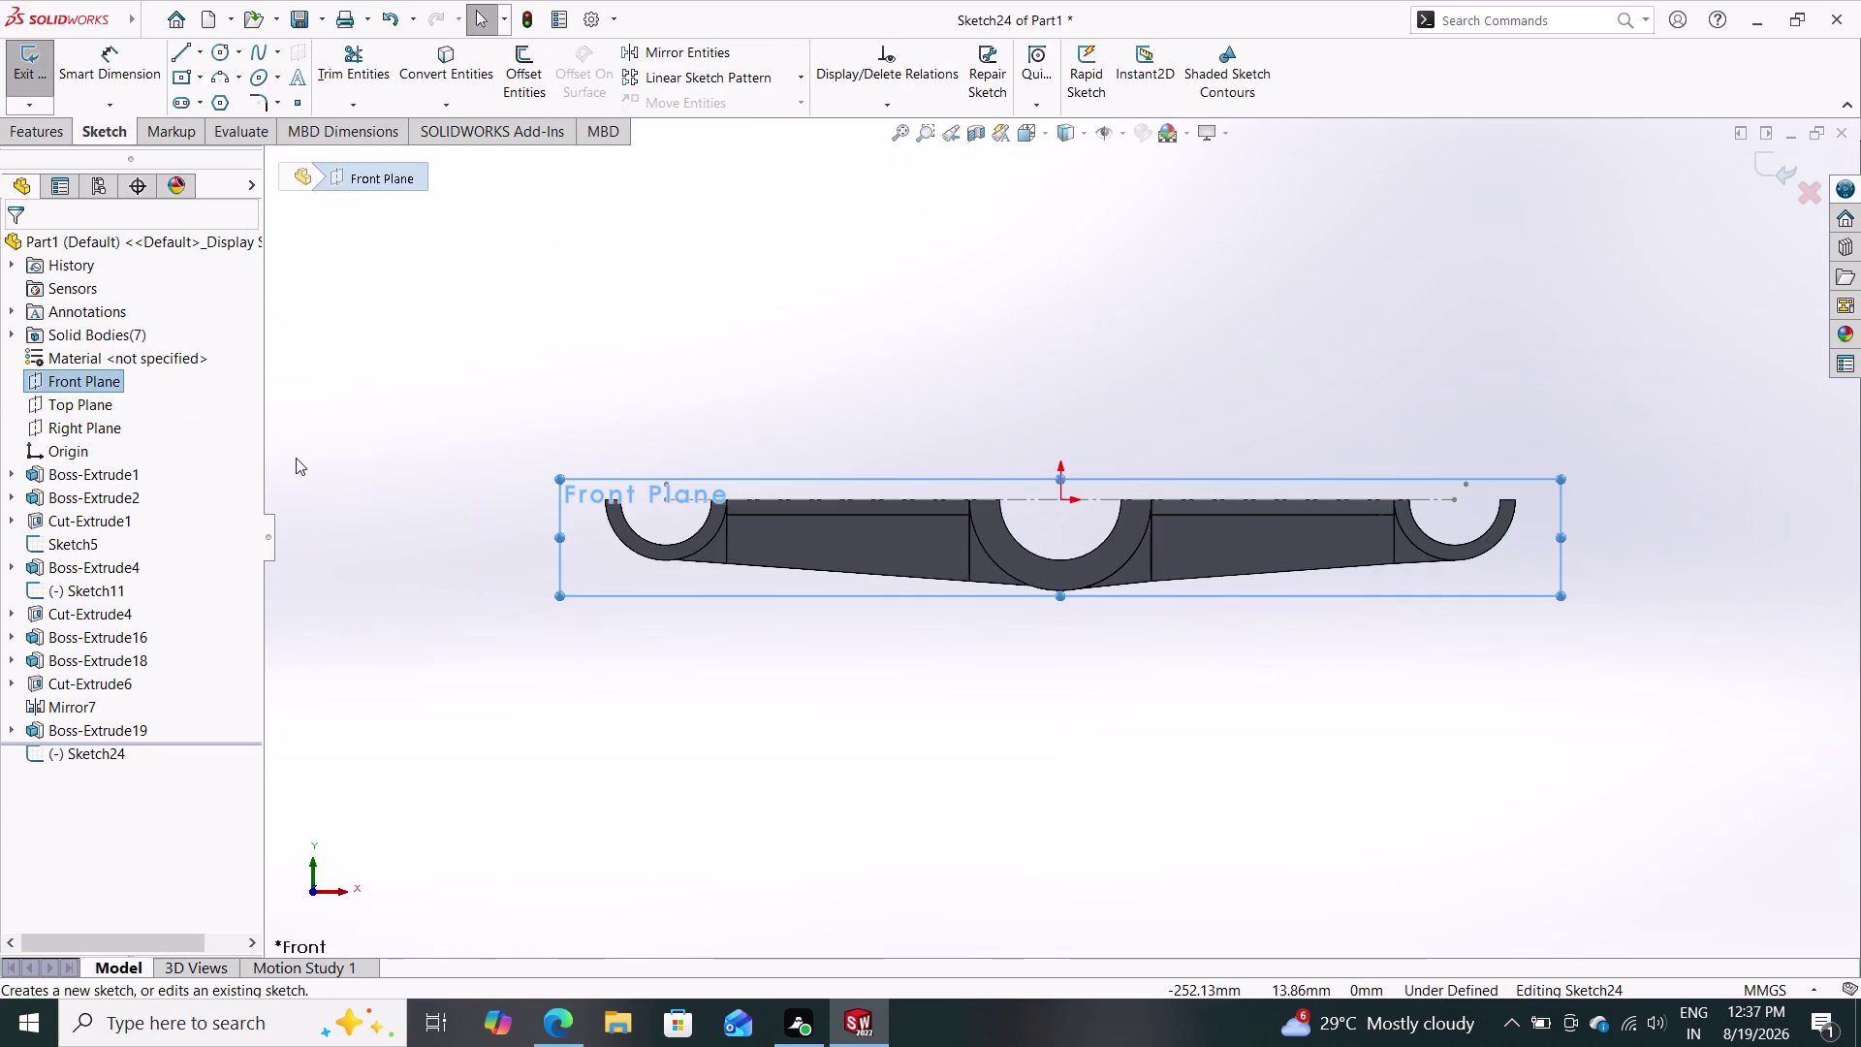
Exit the Line tool and assign Plain Carbon Steel as the bracket's material.
key(Escape)
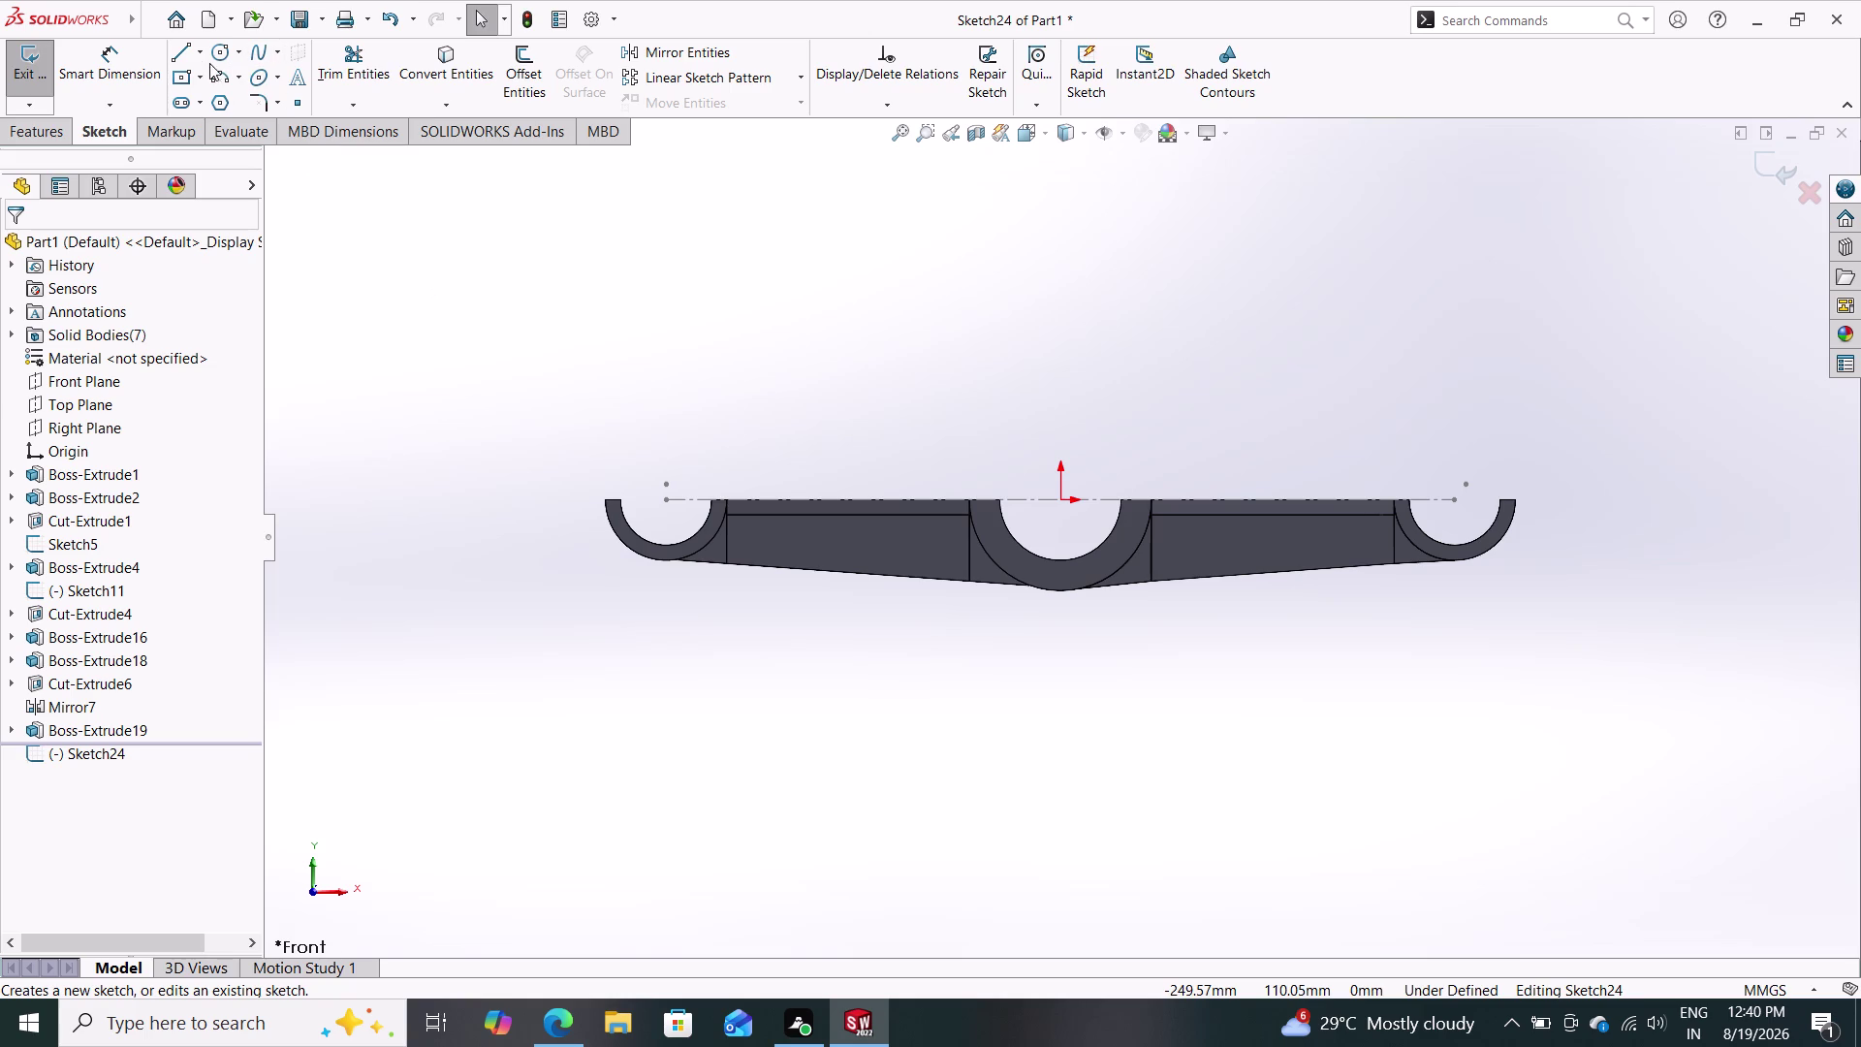
click(184, 45)
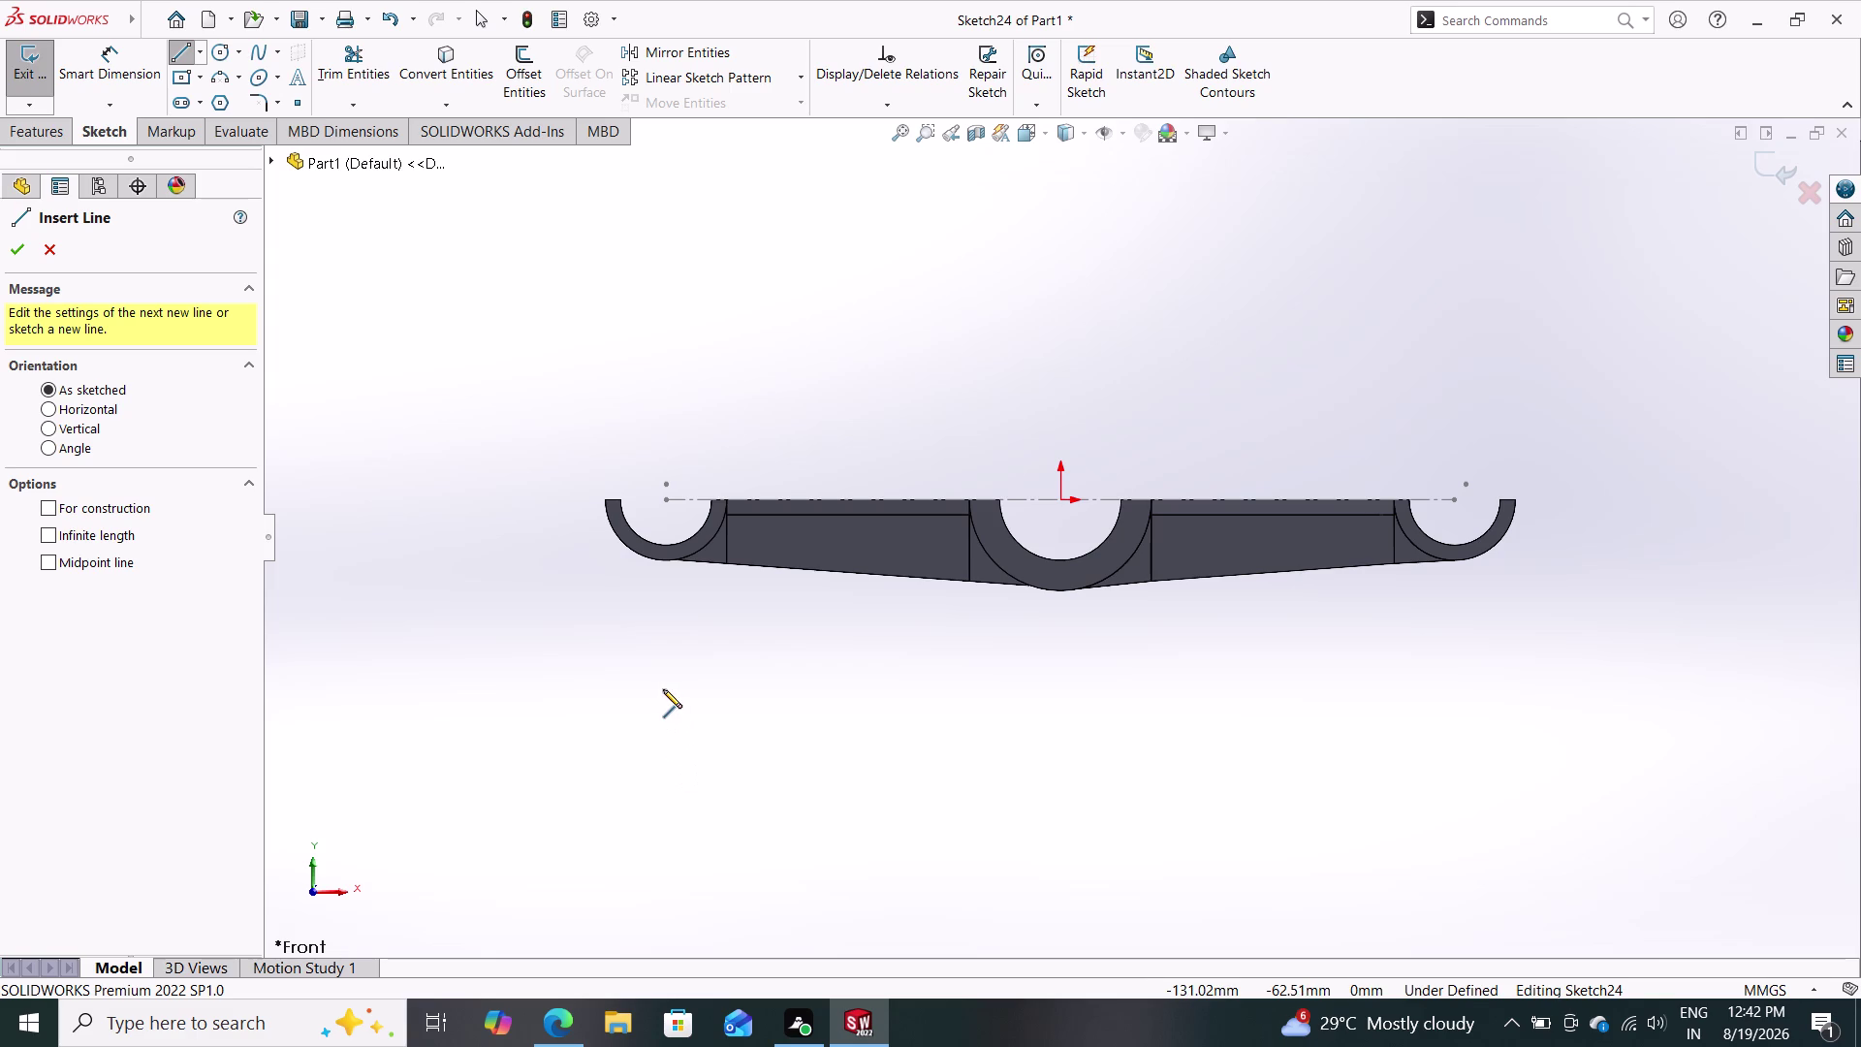
key(Escape)
key(Escape)
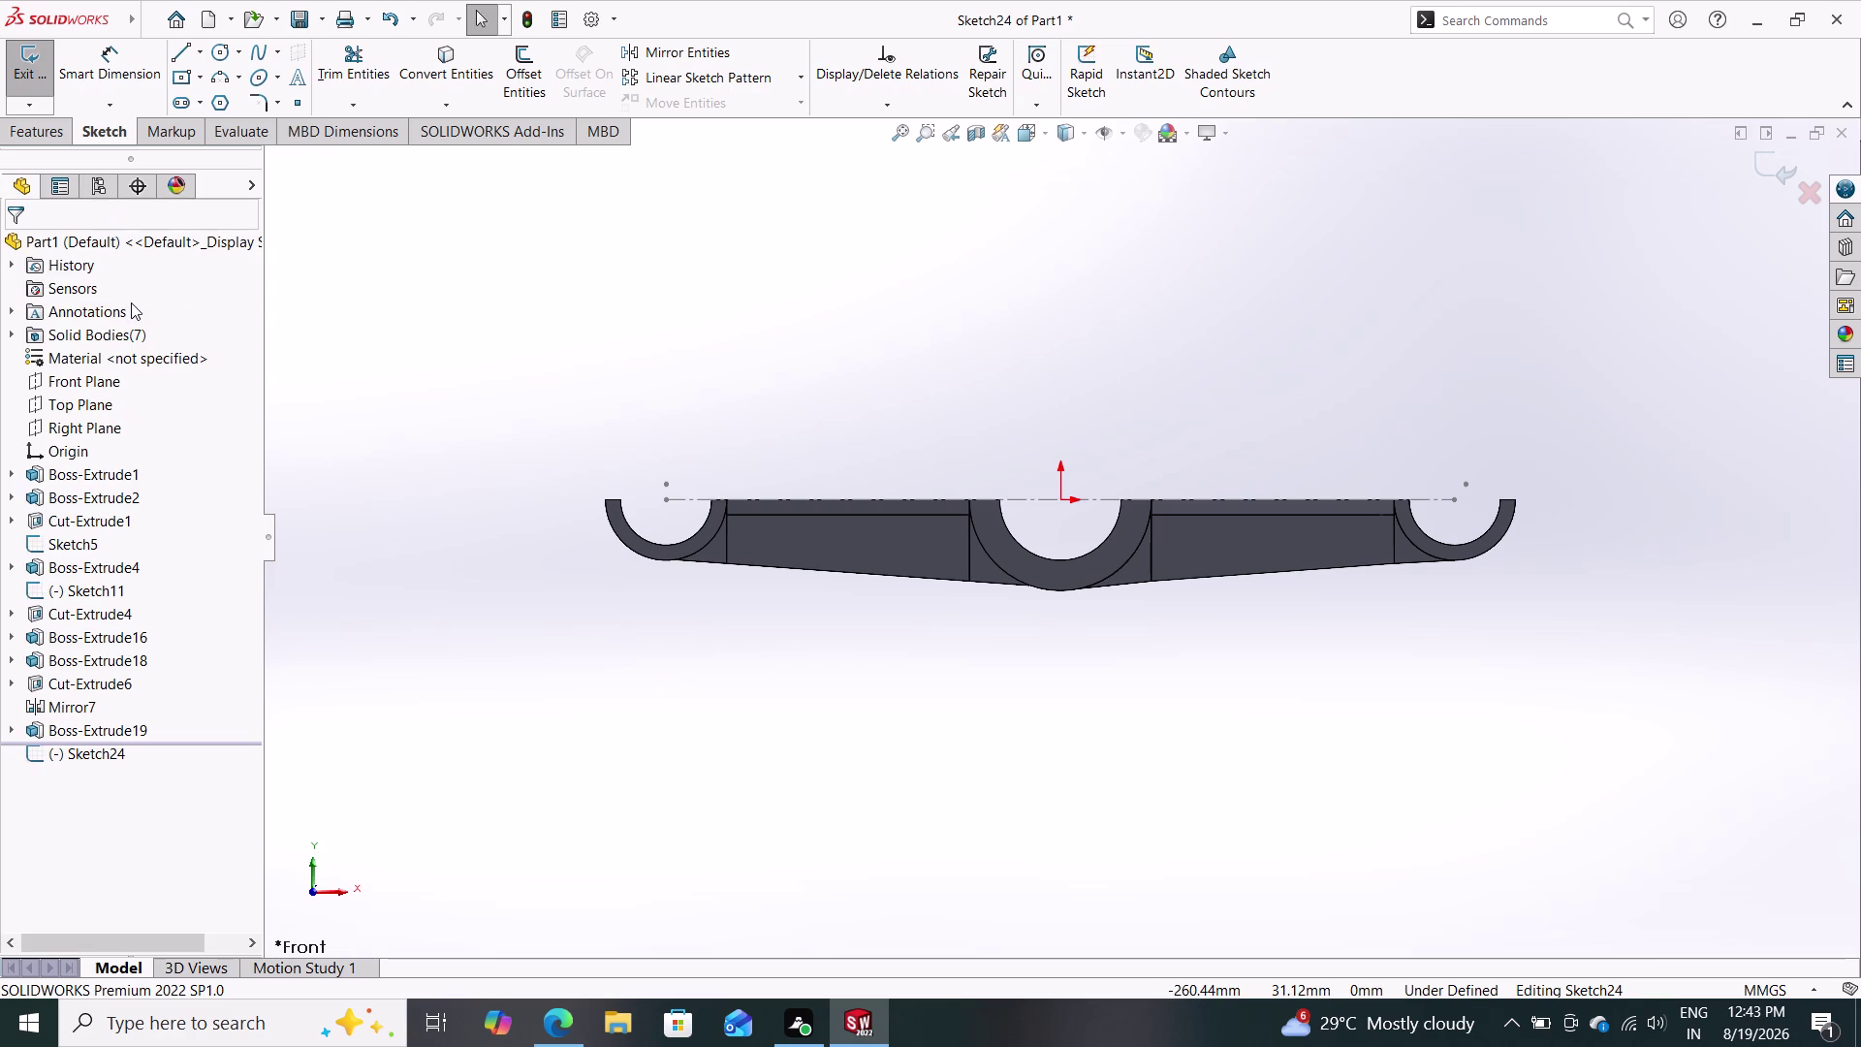
right_click(133, 352)
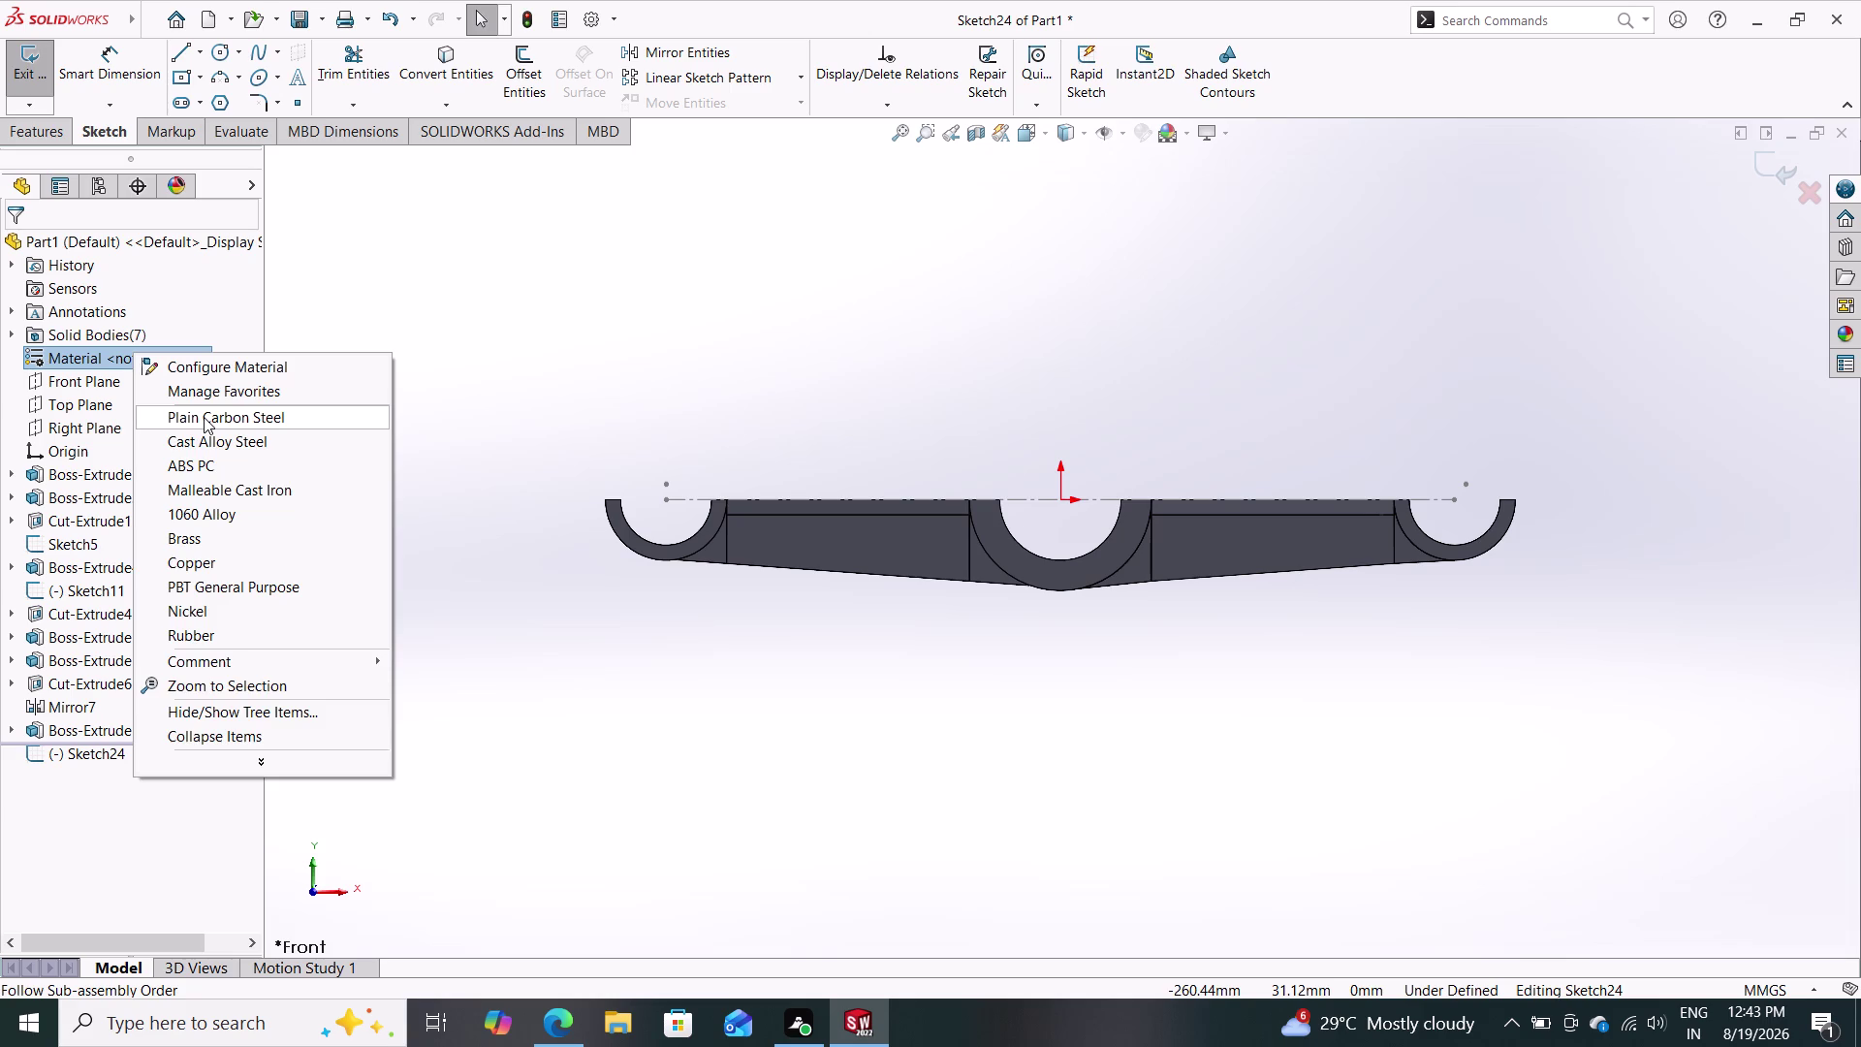
click(204, 417)
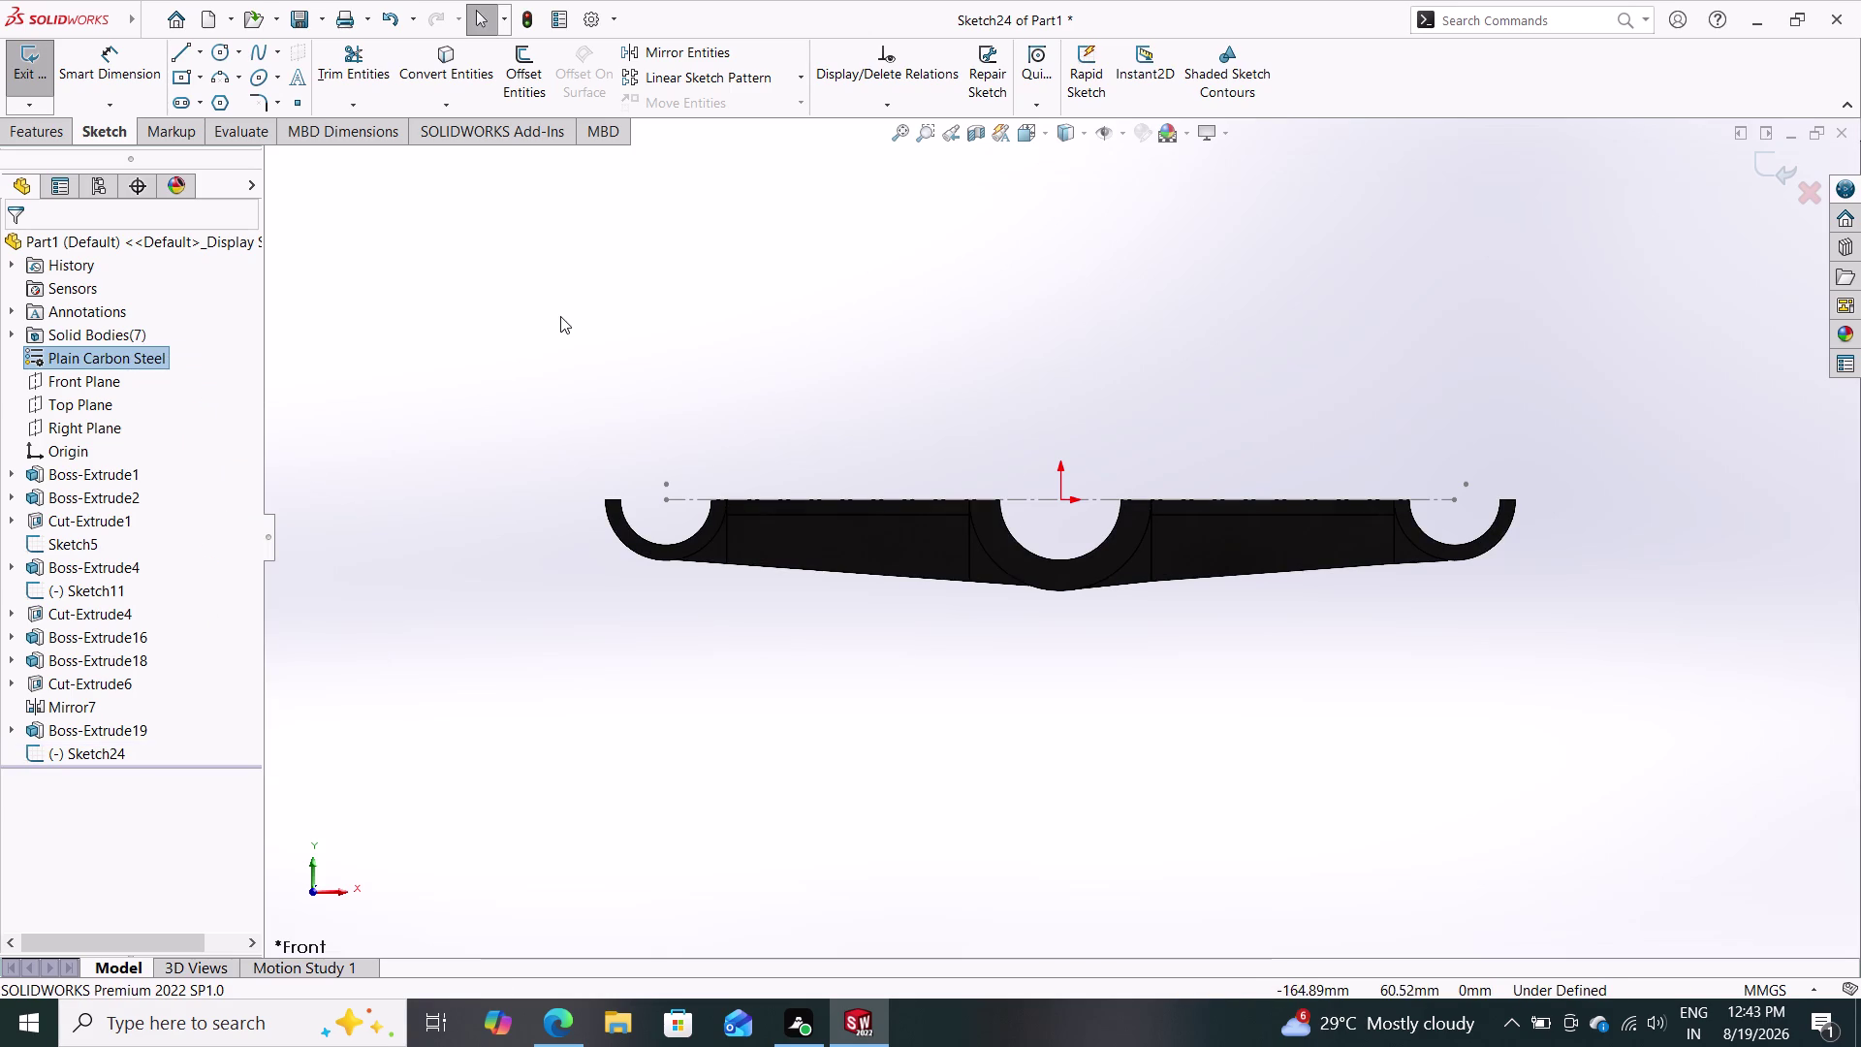
click(1184, 136)
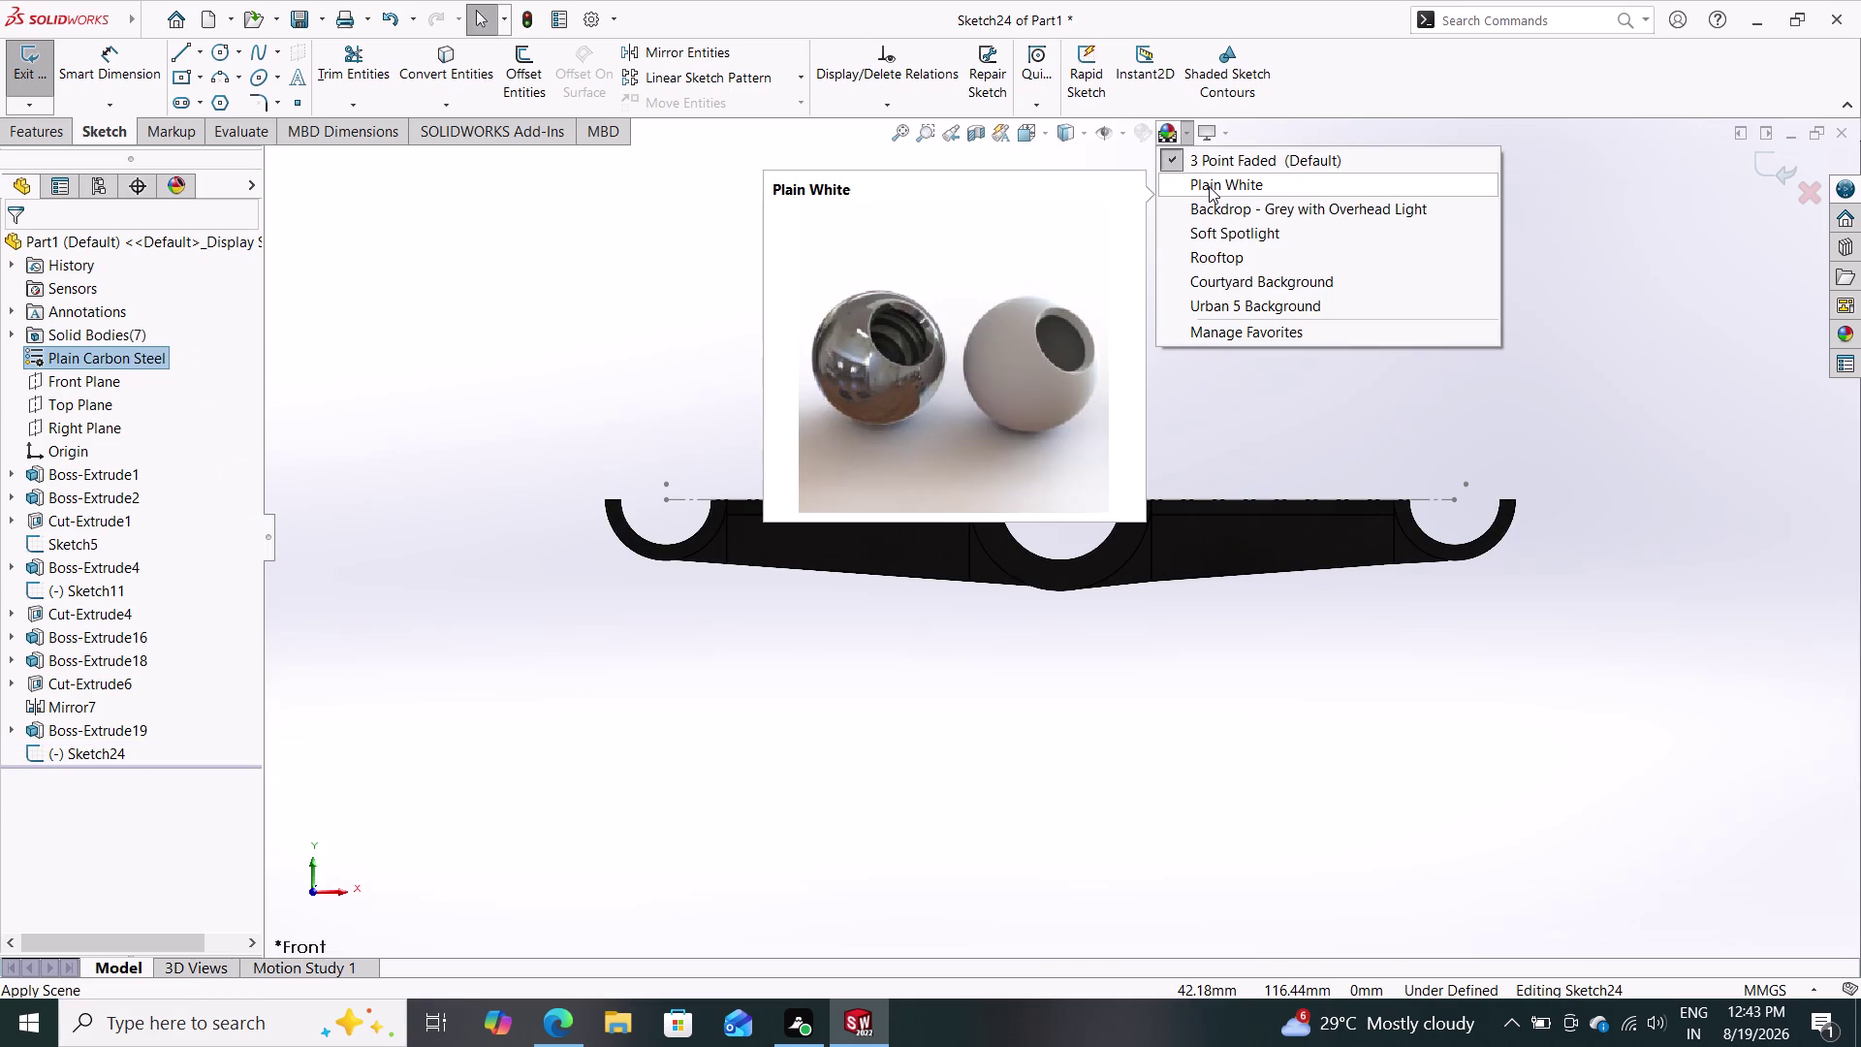
Apply the Plain White scene as the bracket's background.
click(1209, 186)
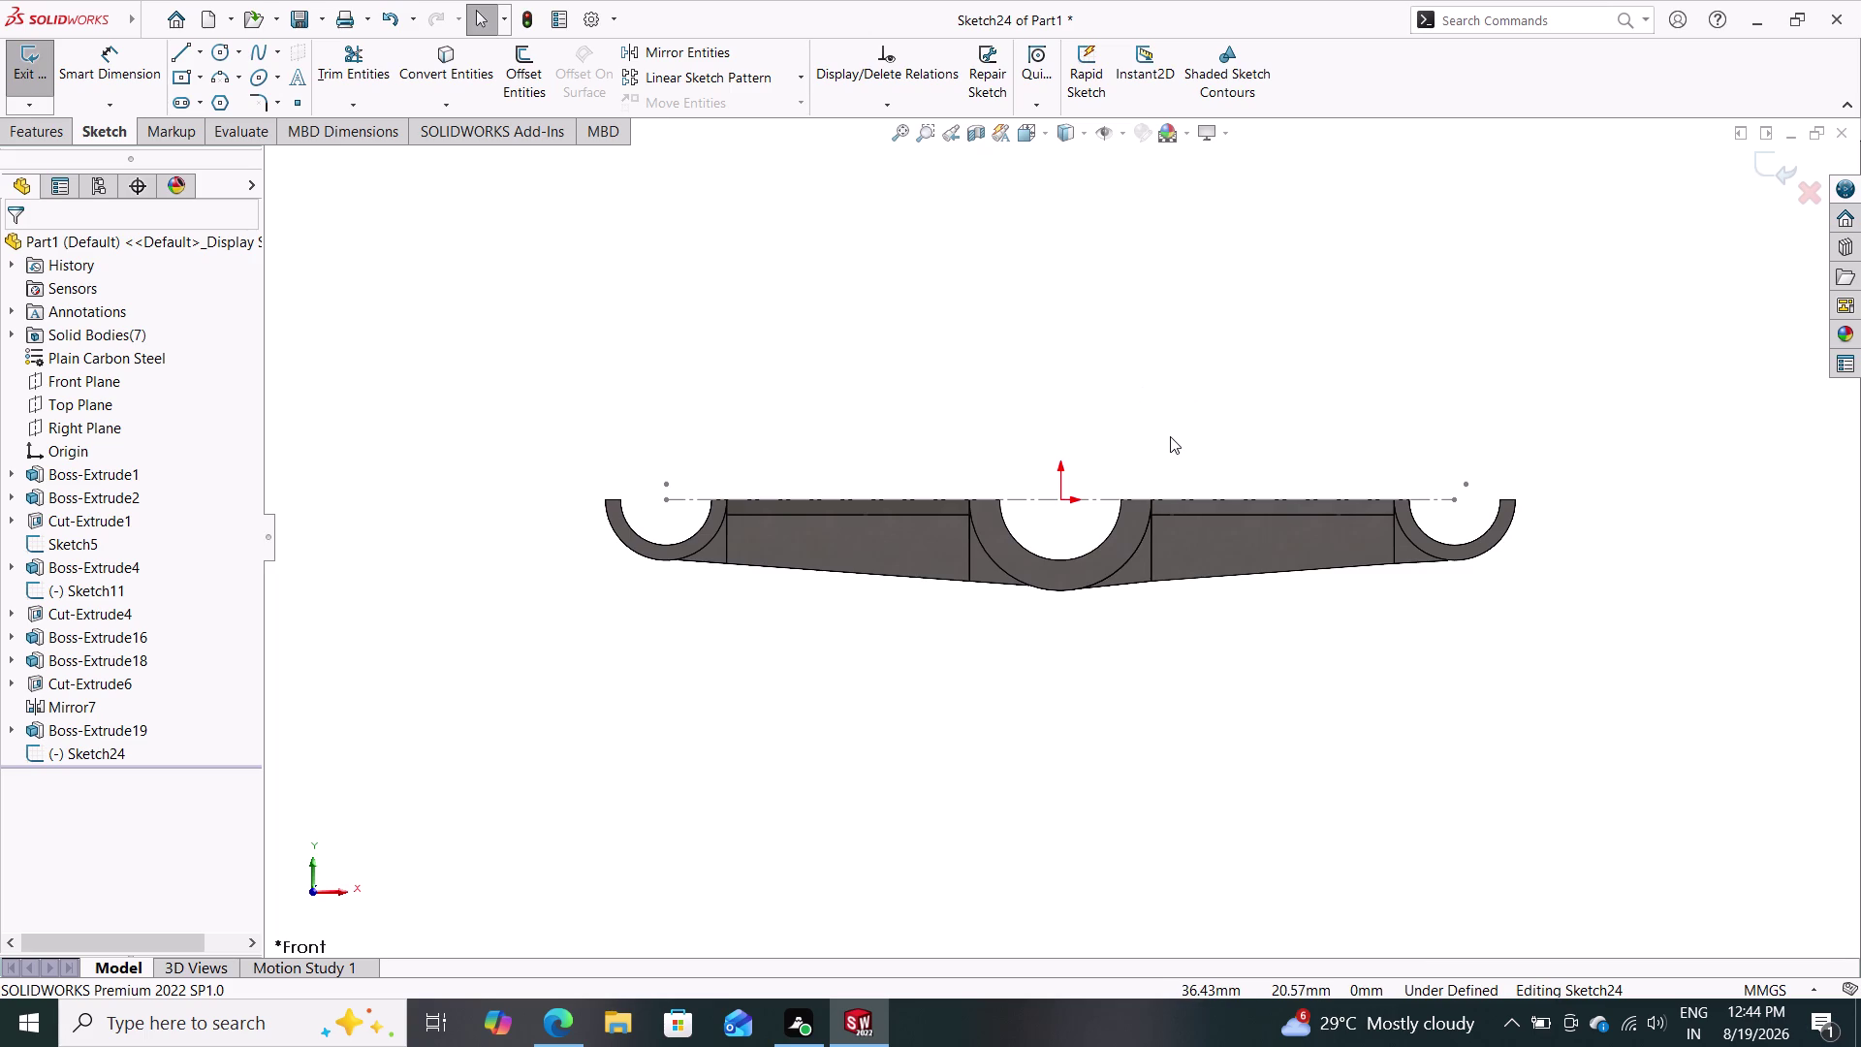
Drag candy apple red from Appearances > Painted onto the bracket, applying it to the whole part.
click(1848, 335)
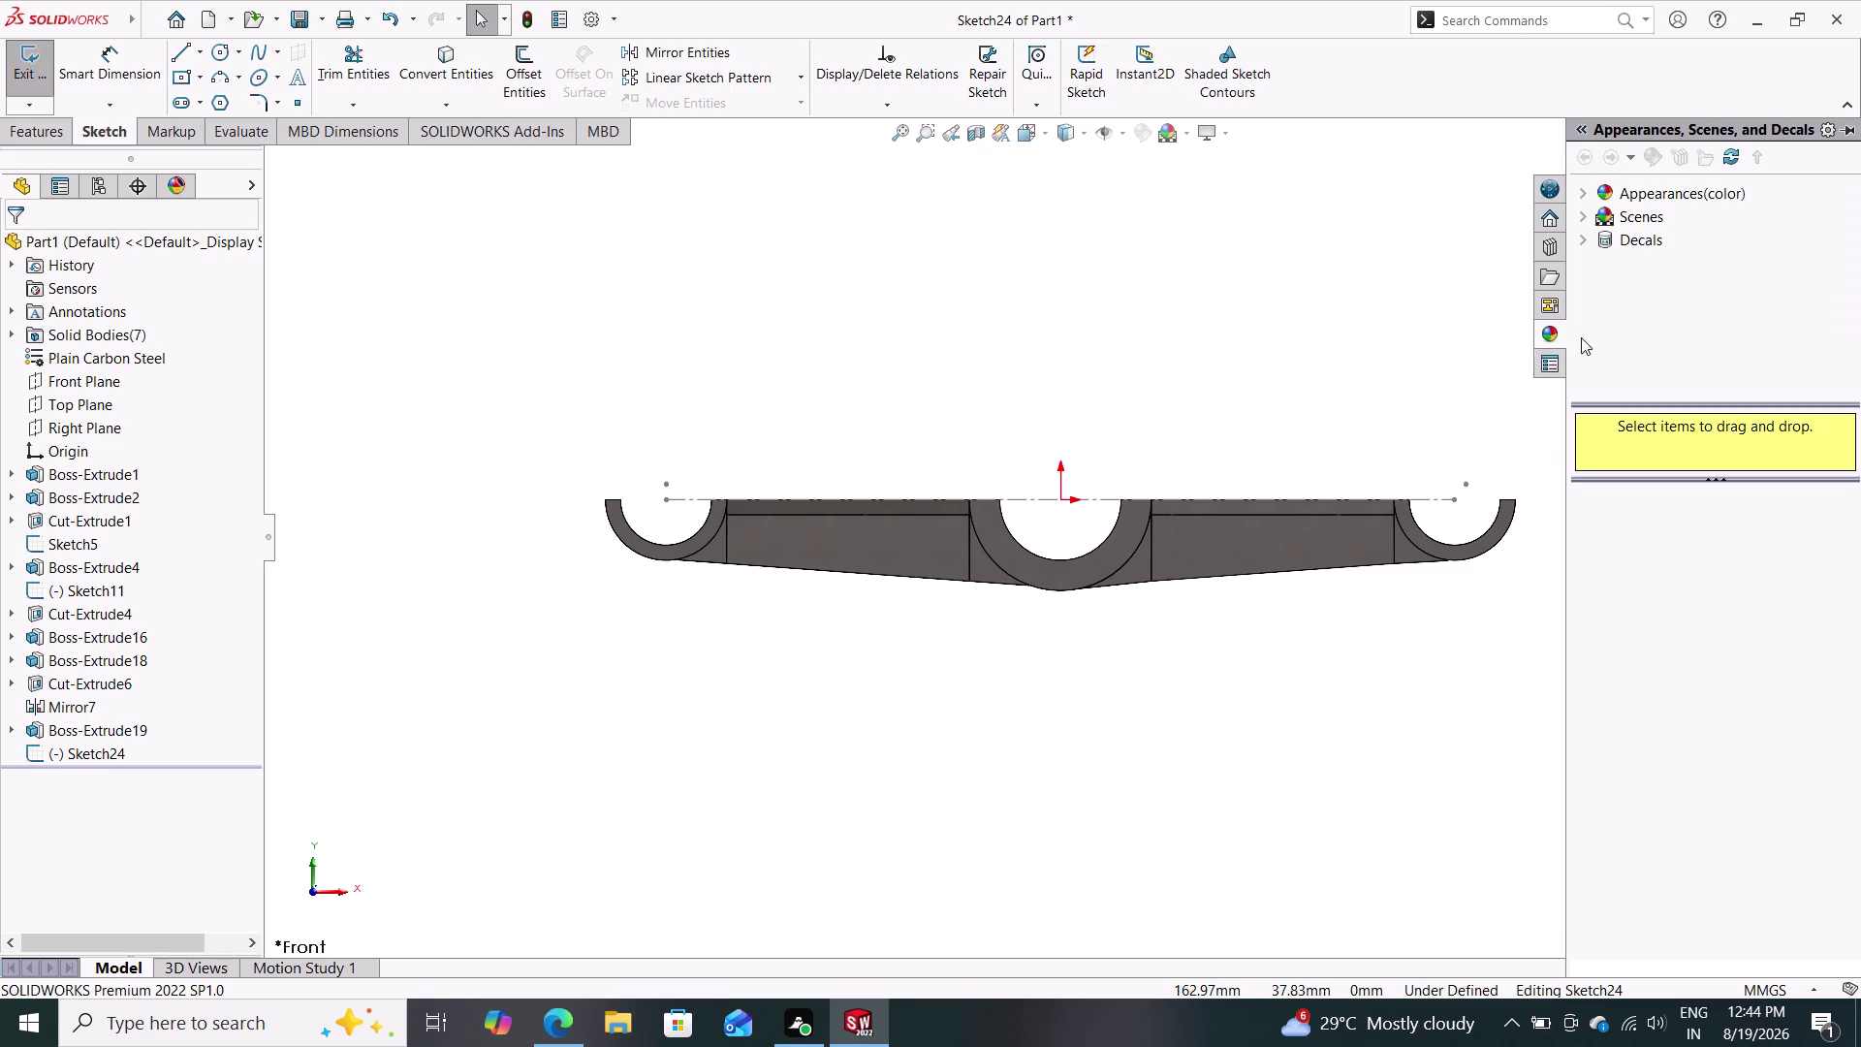
click(1587, 192)
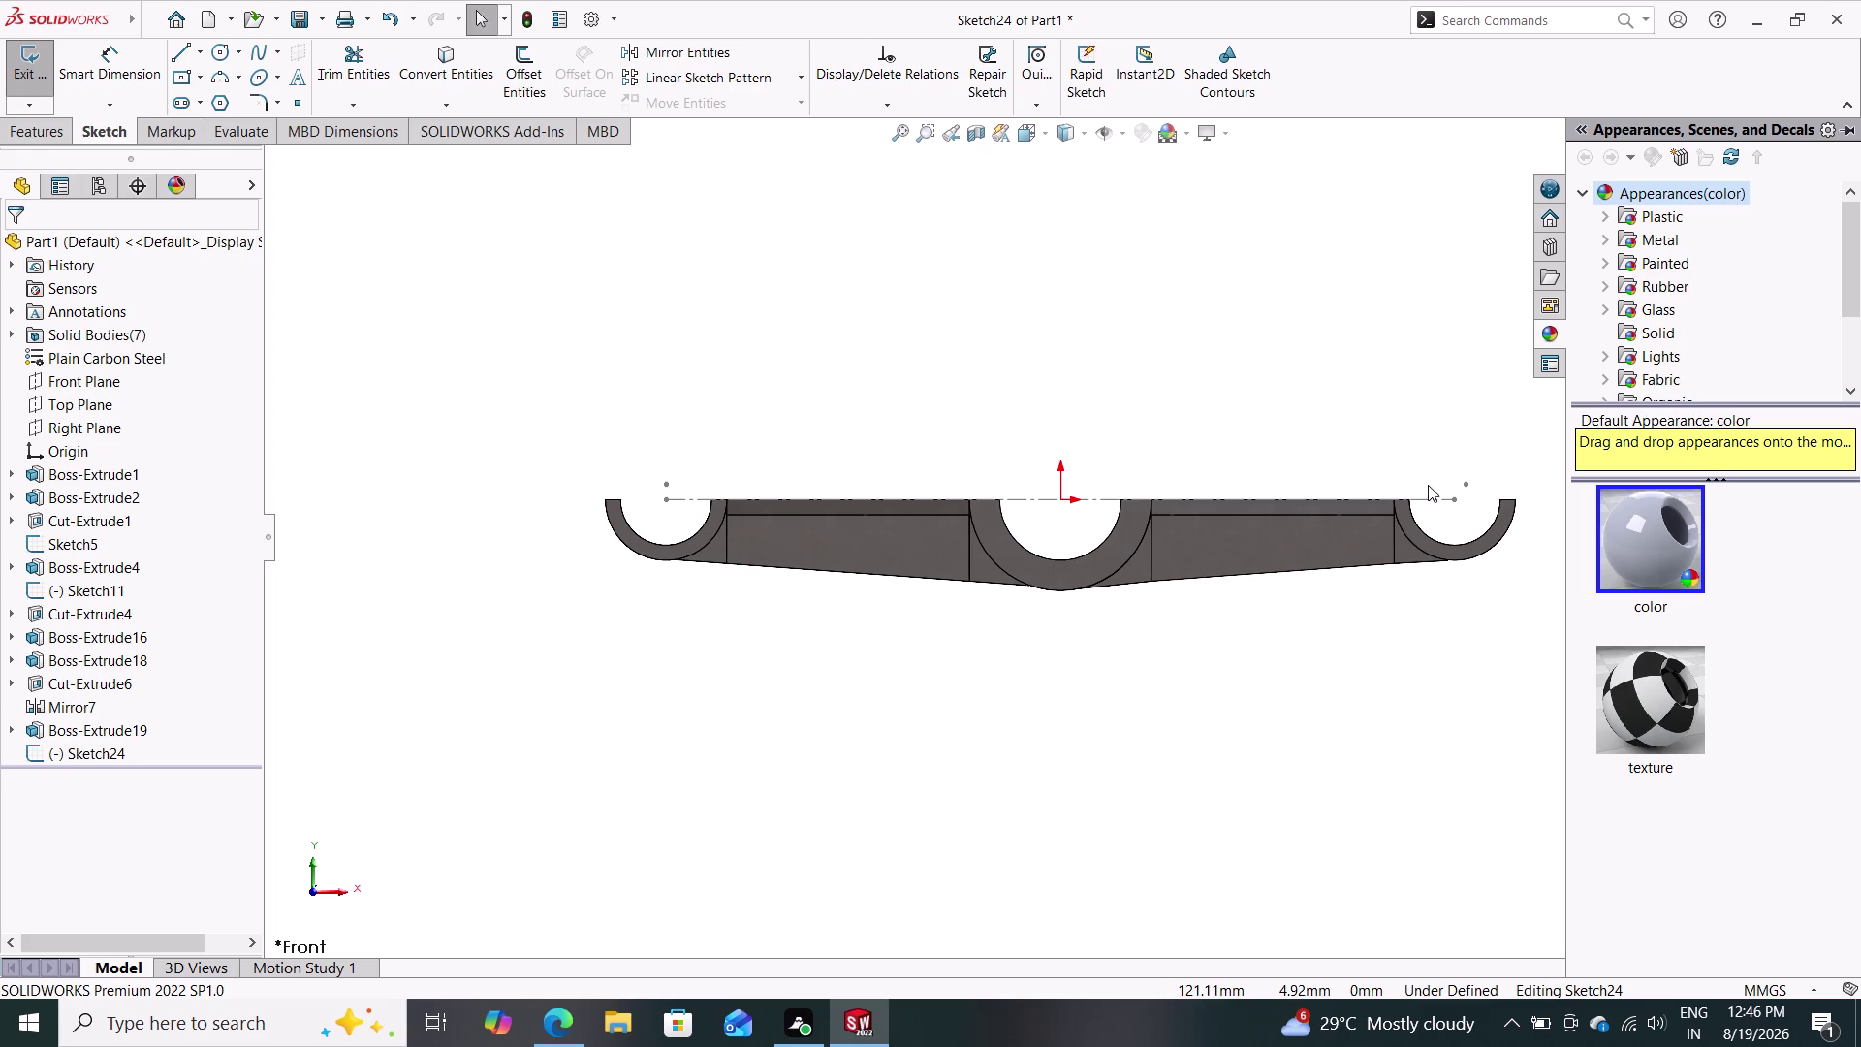
click(1657, 260)
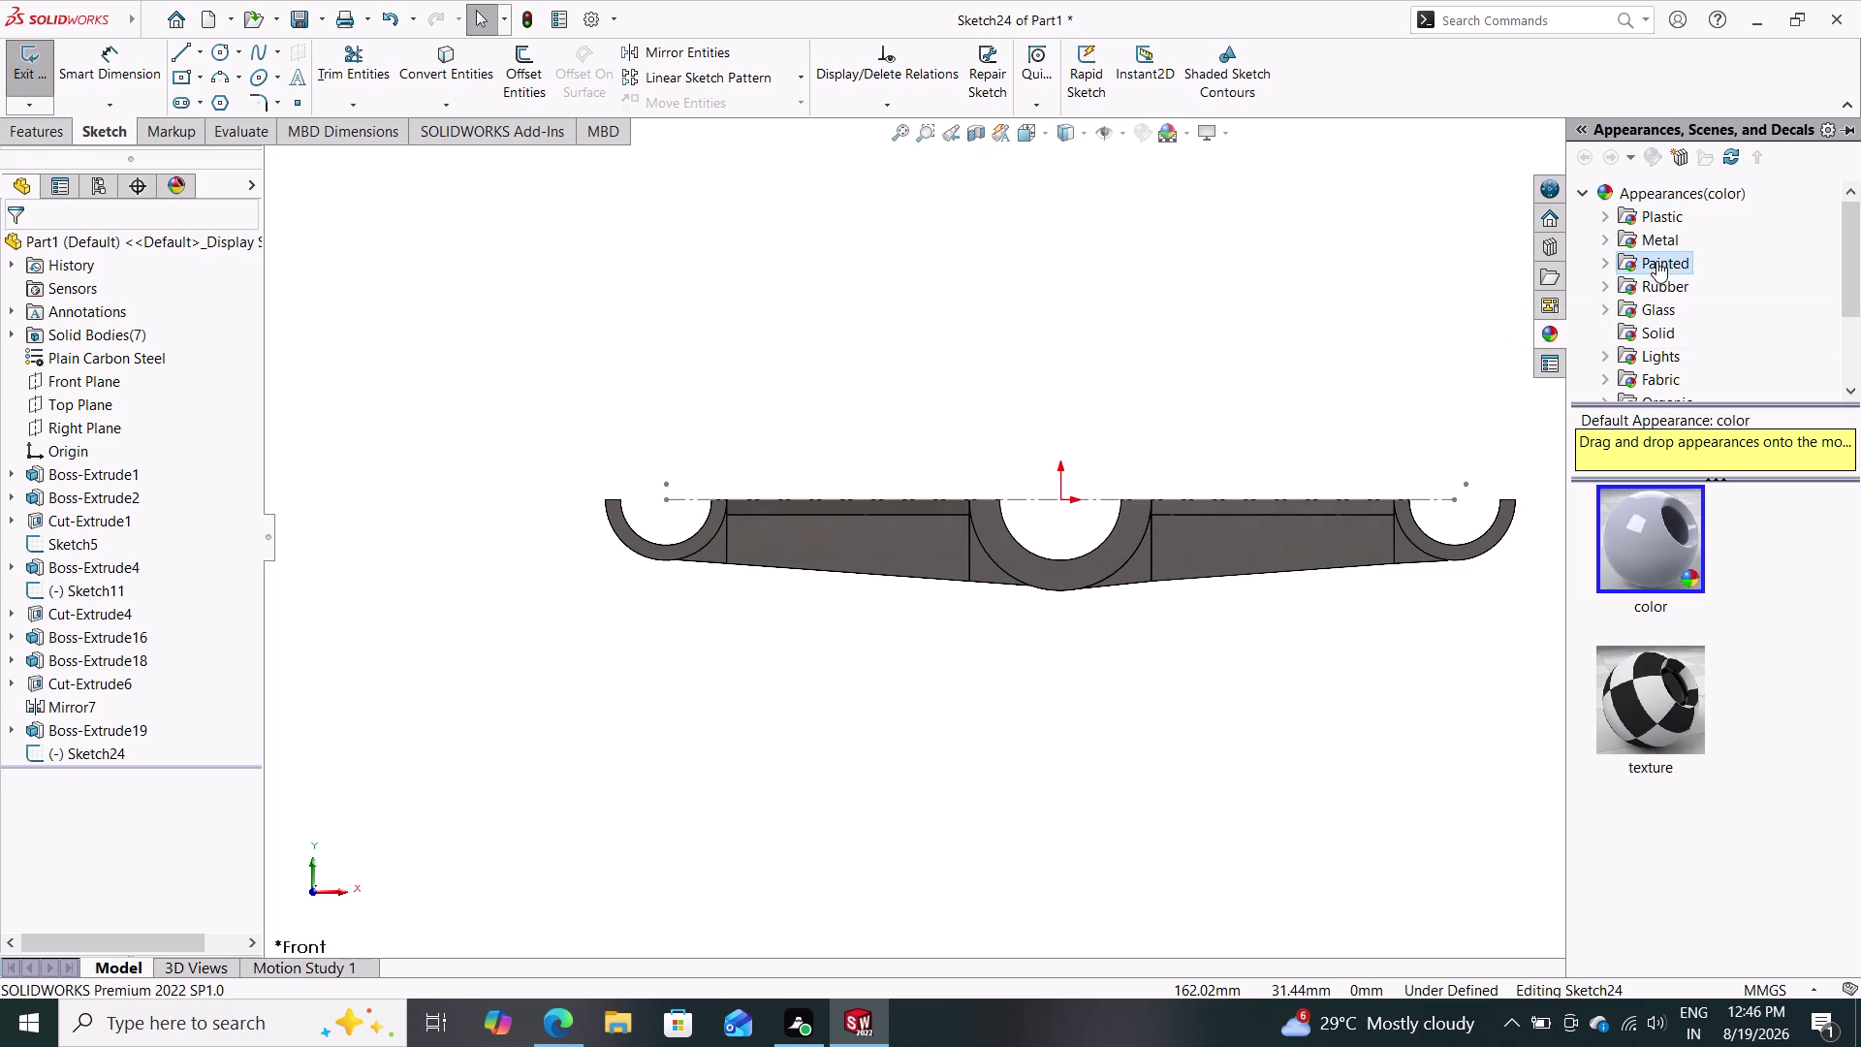
drag(1648, 549, 1200, 563)
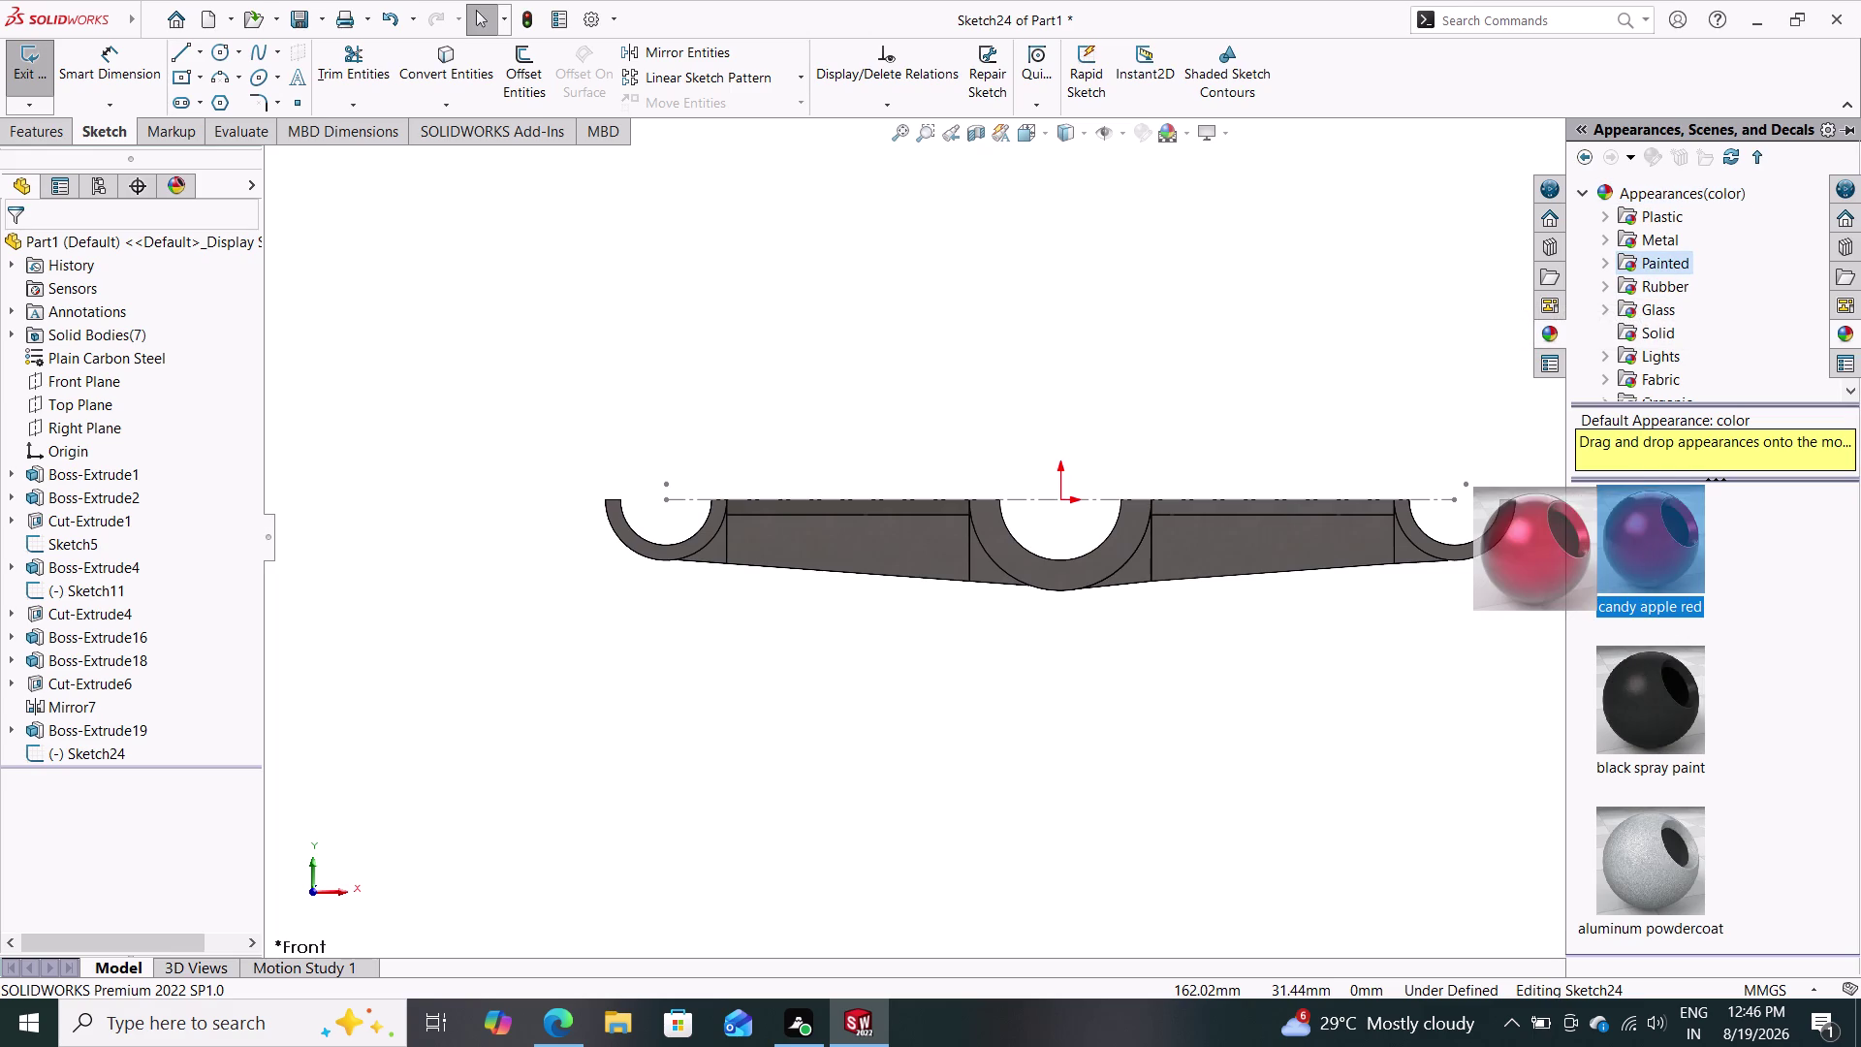
drag(1200, 563, 1146, 566)
click(1181, 561)
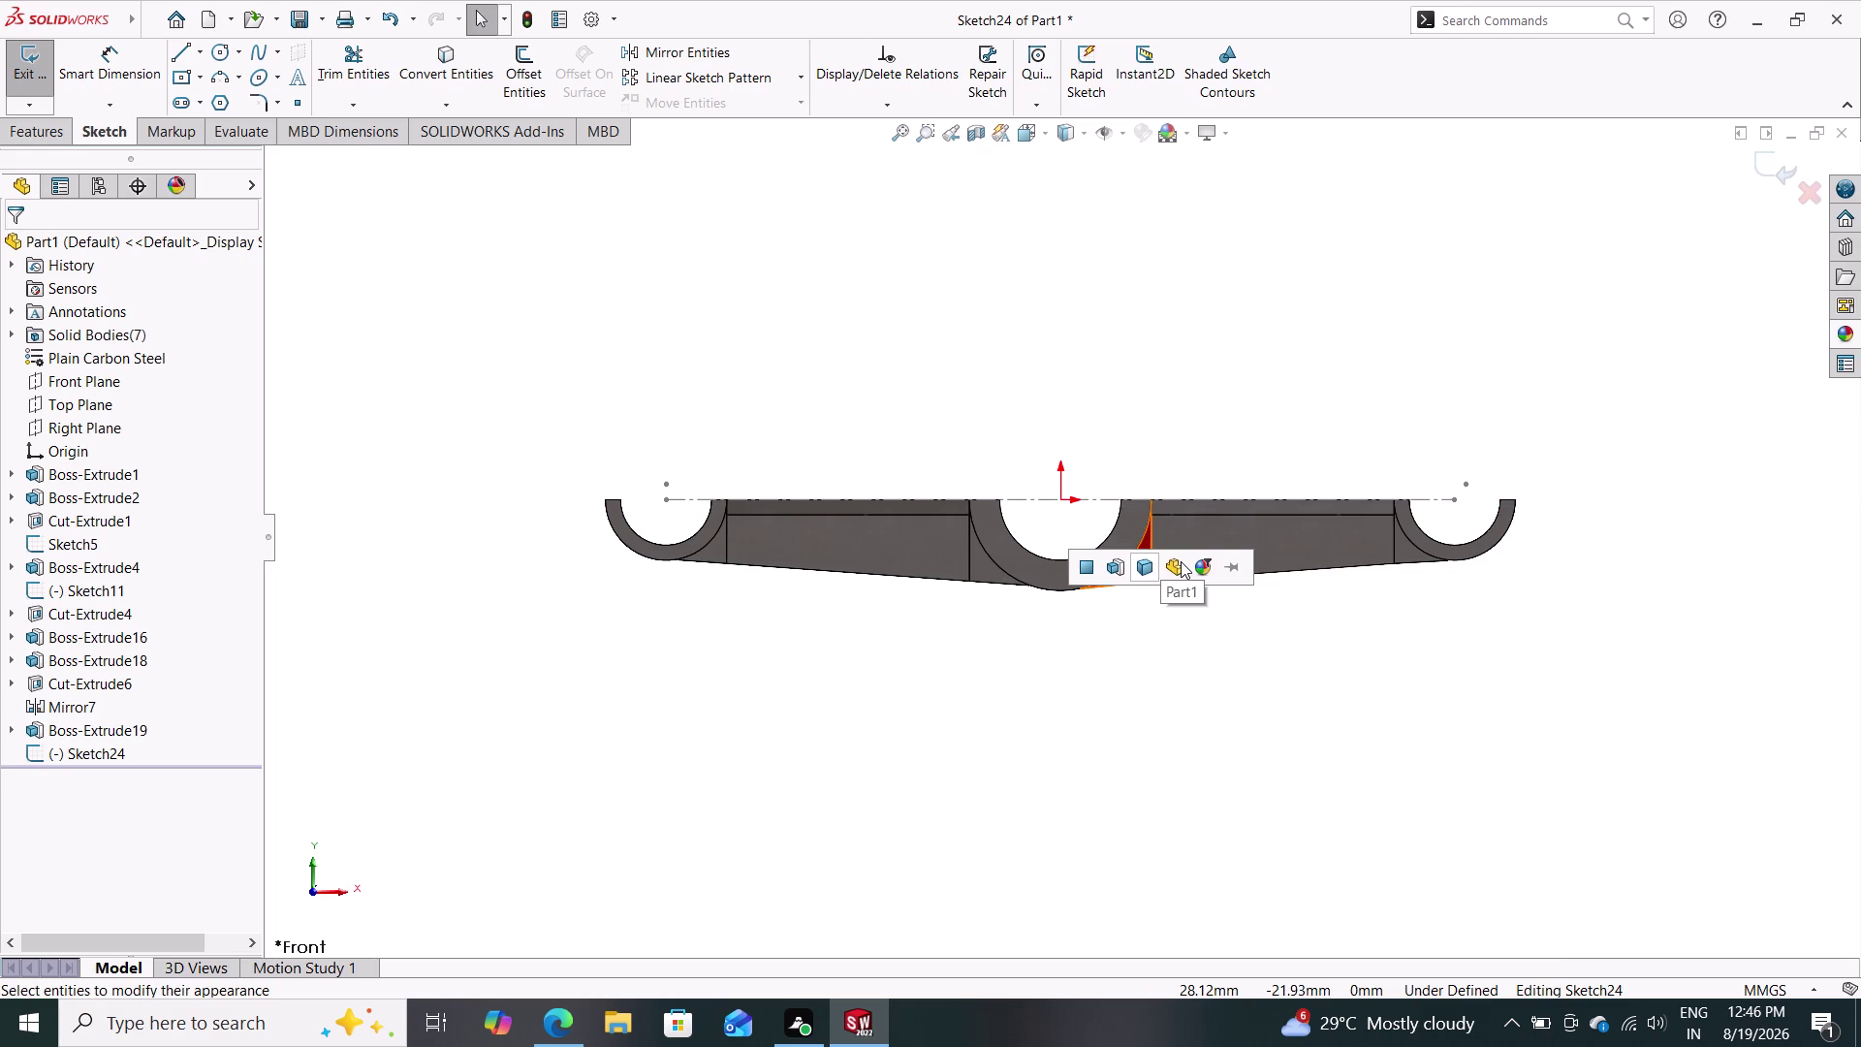
middle_drag(1324, 413, 1305, 457)
middle_drag(1307, 469, 1397, 509)
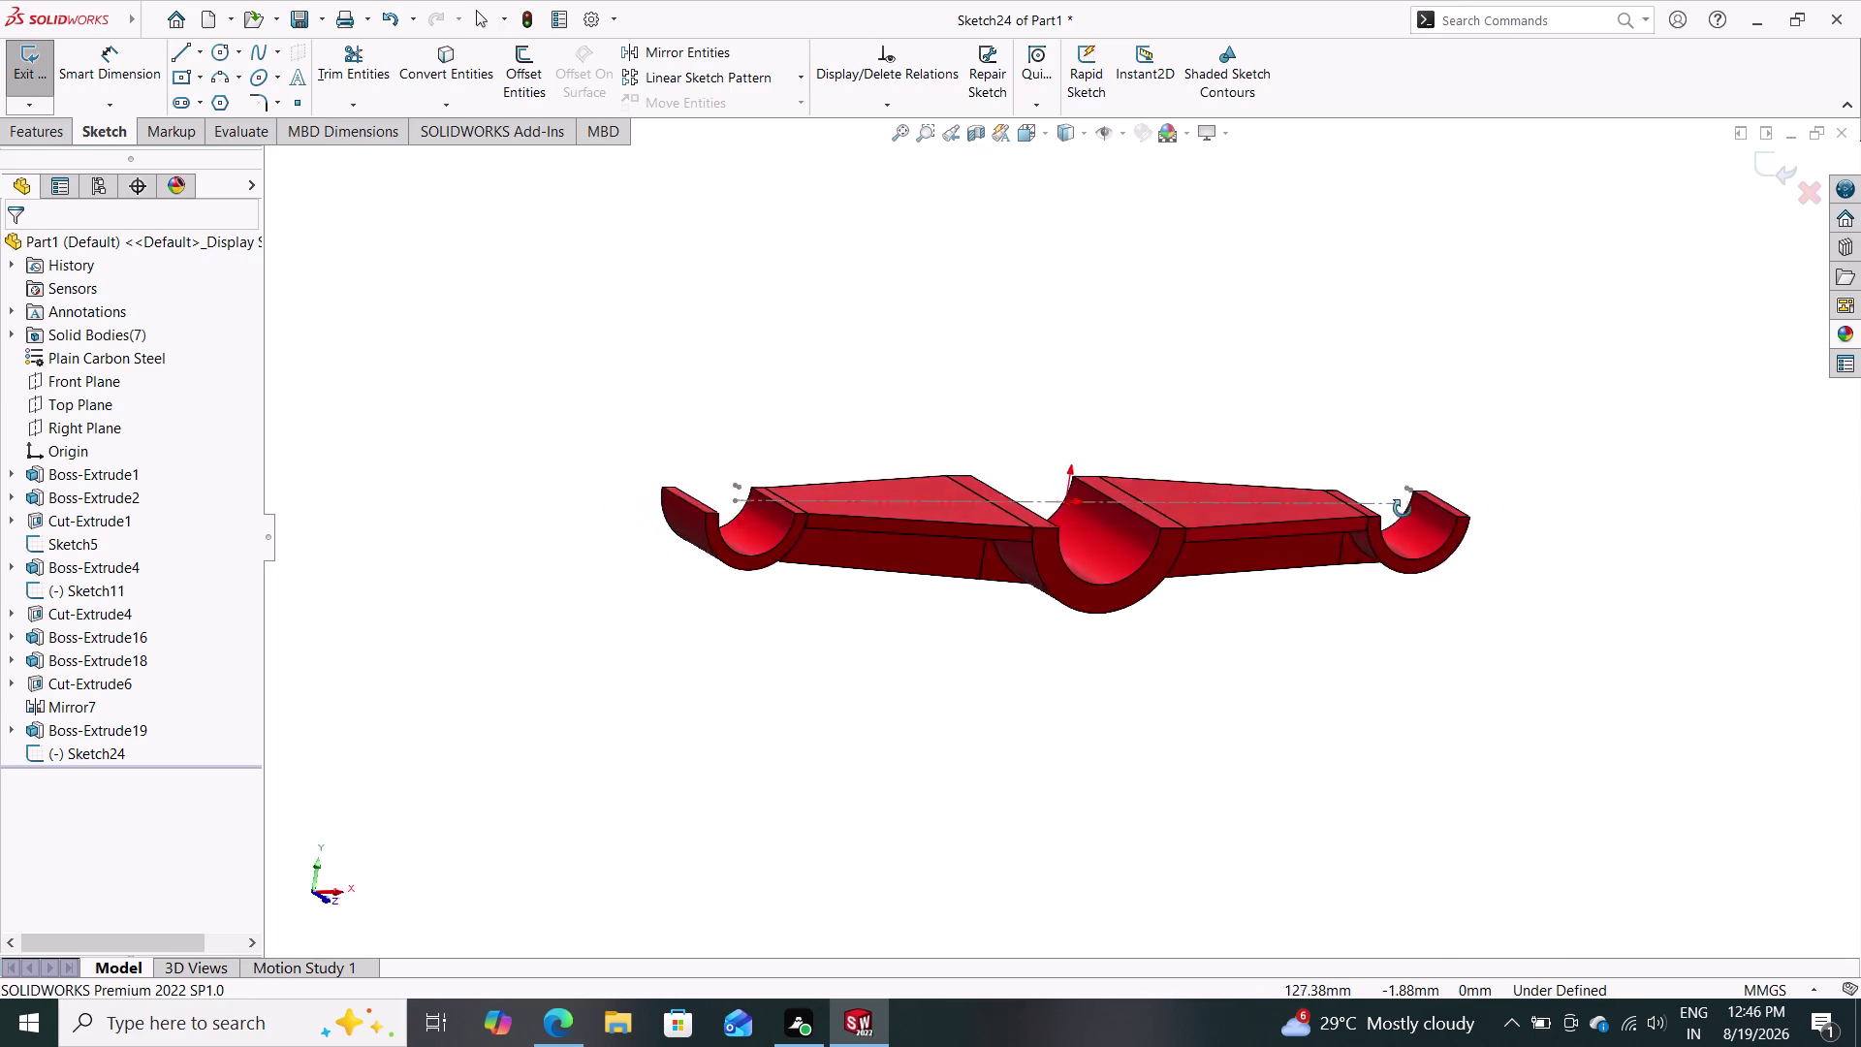
middle_drag(1397, 509, 1355, 459)
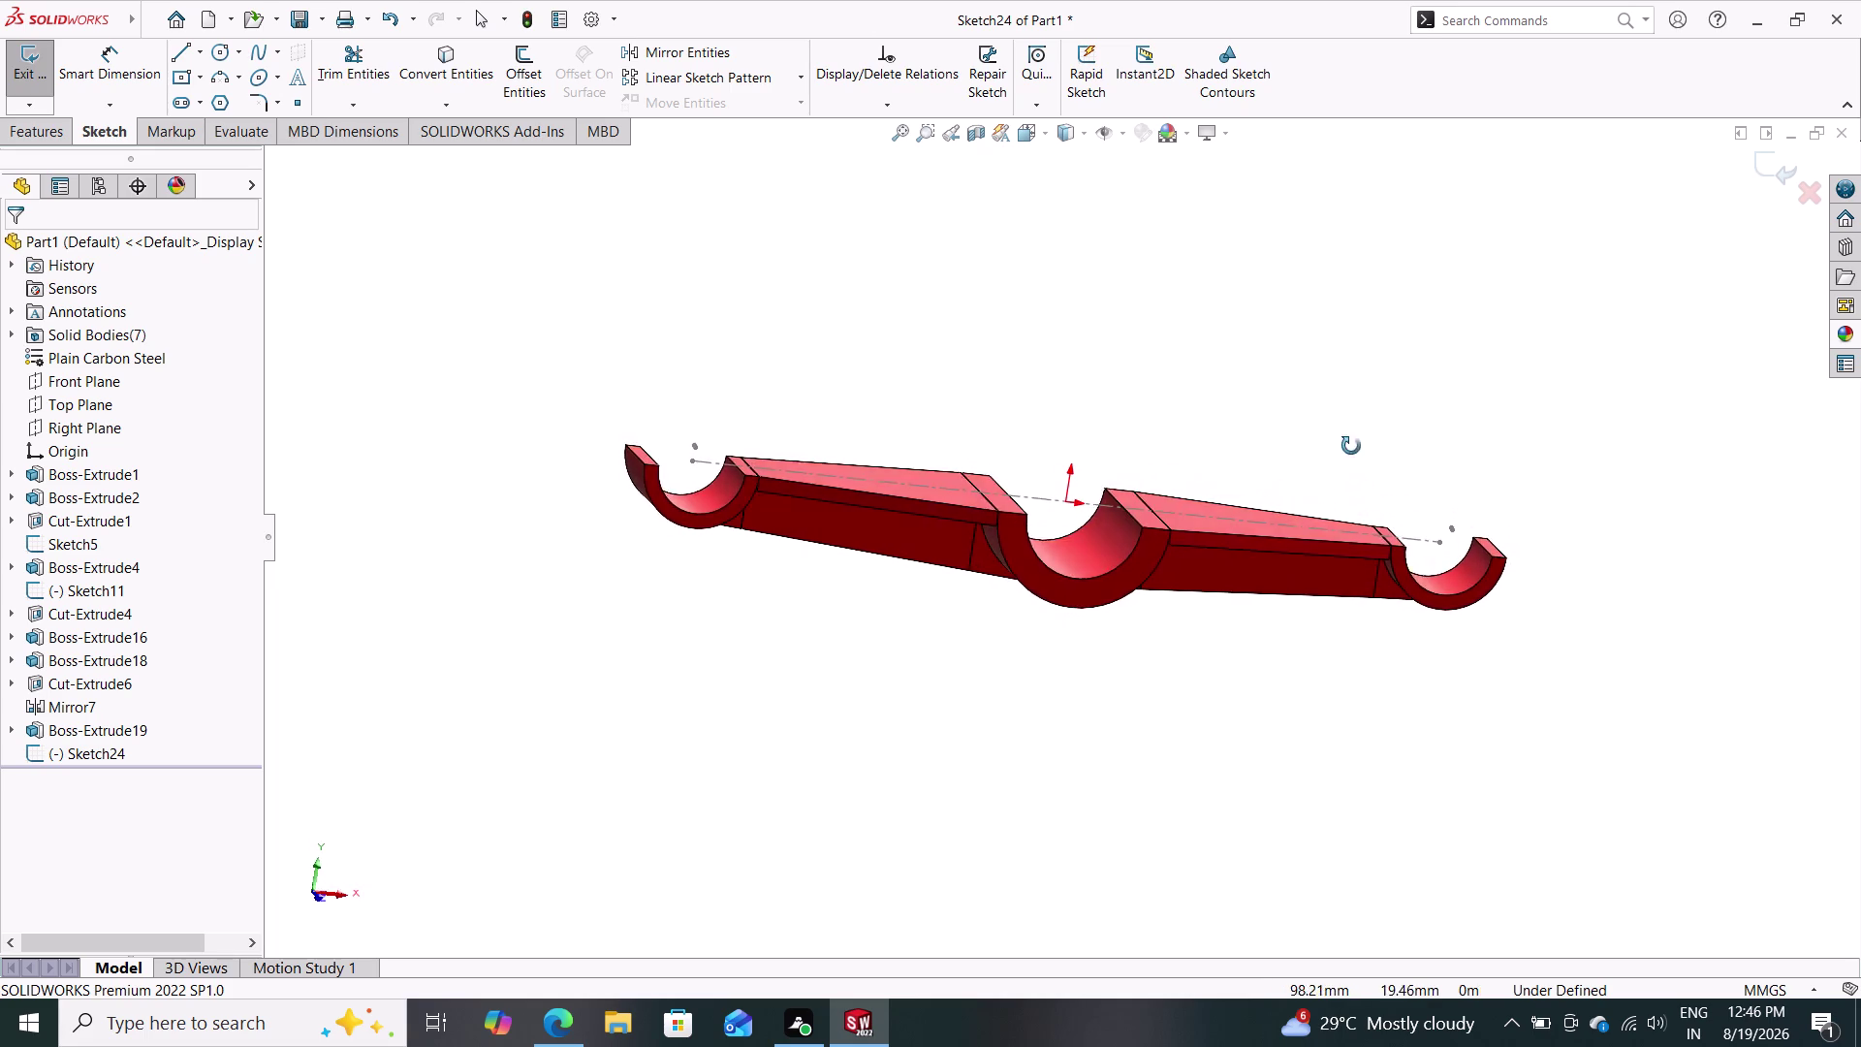
middle_drag(1354, 460, 1345, 442)
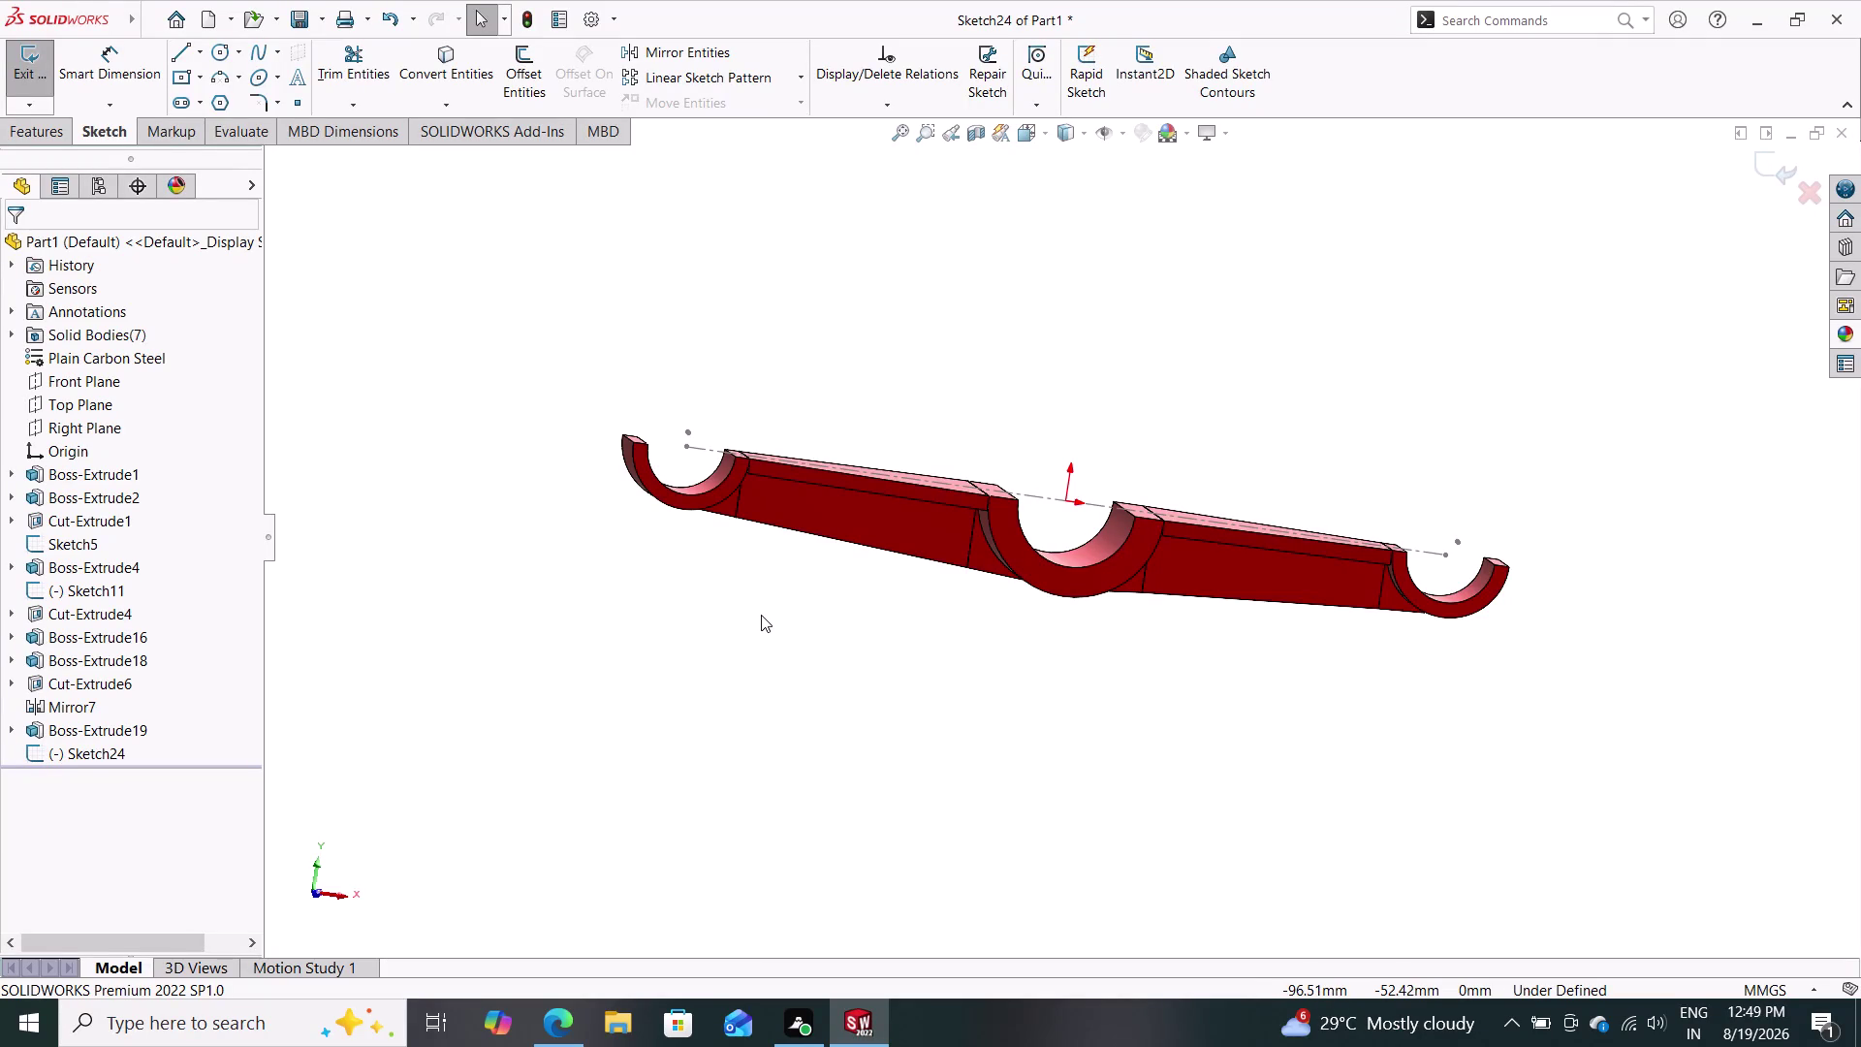
middle_drag(745, 637, 867, 617)
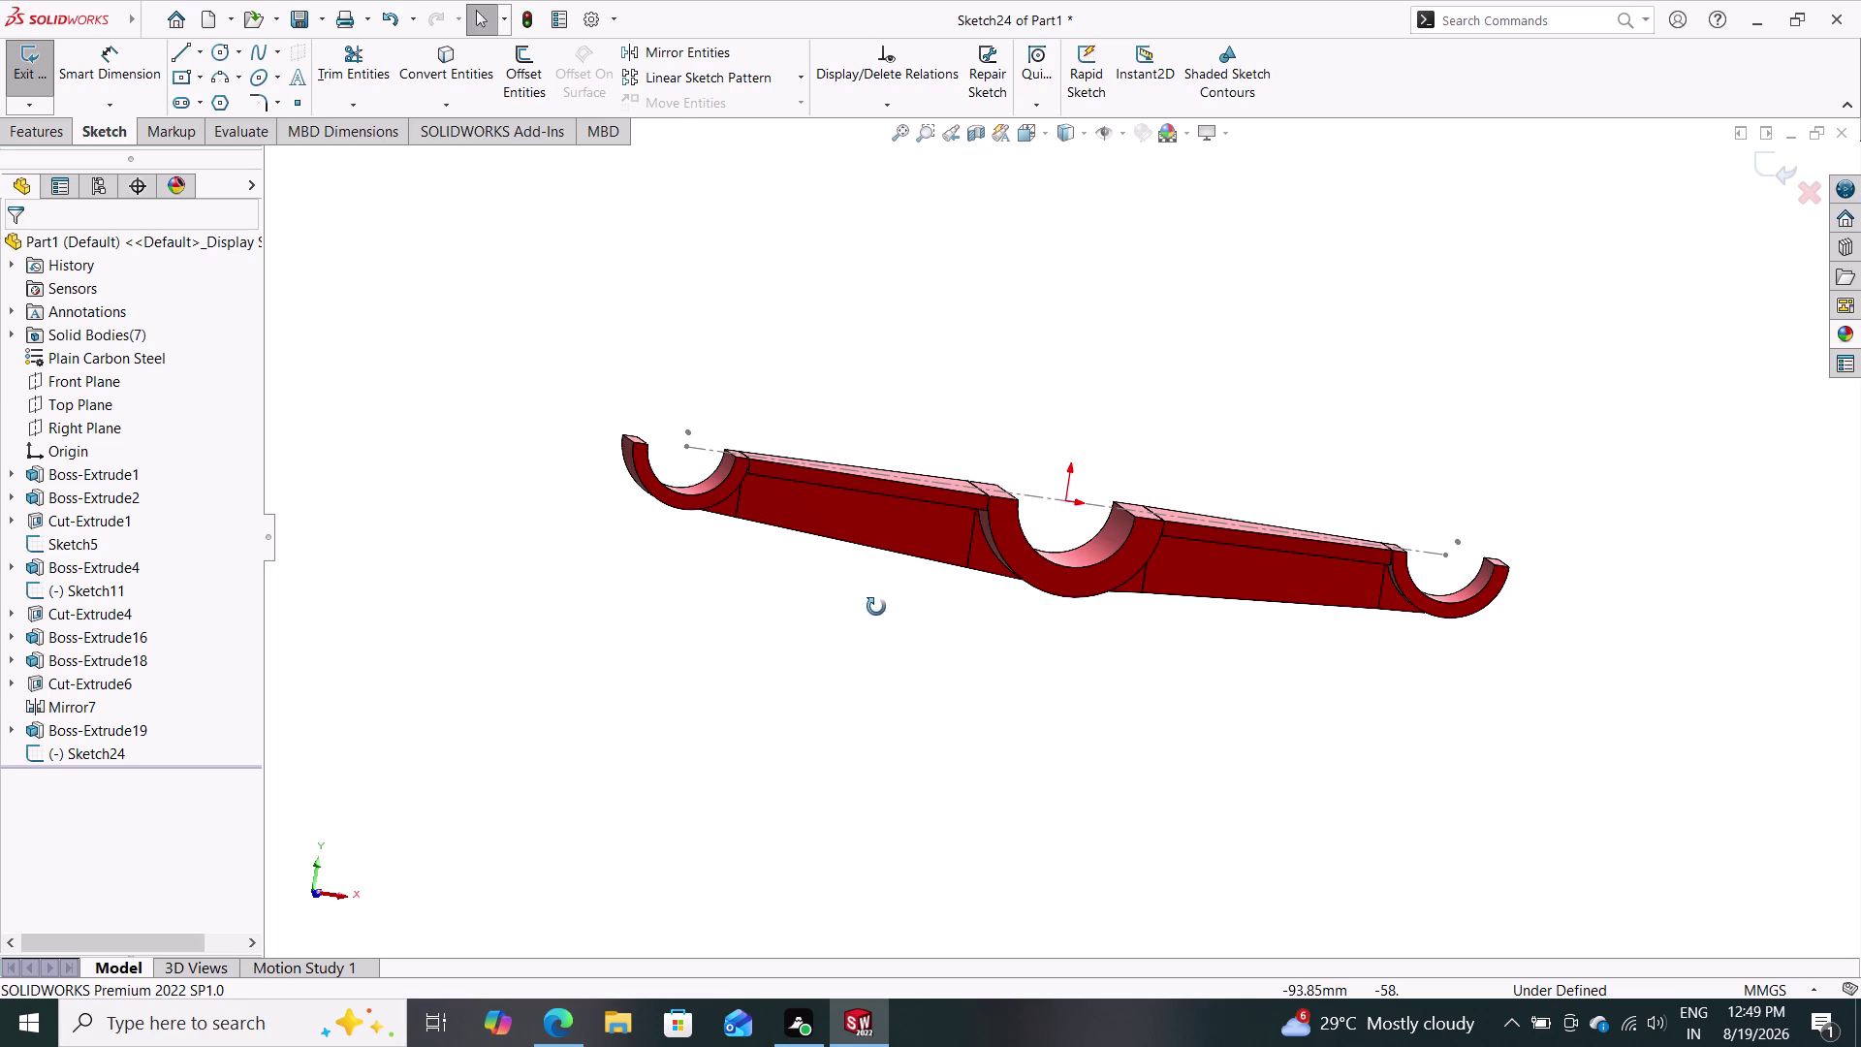
middle_drag(900, 572, 731, 760)
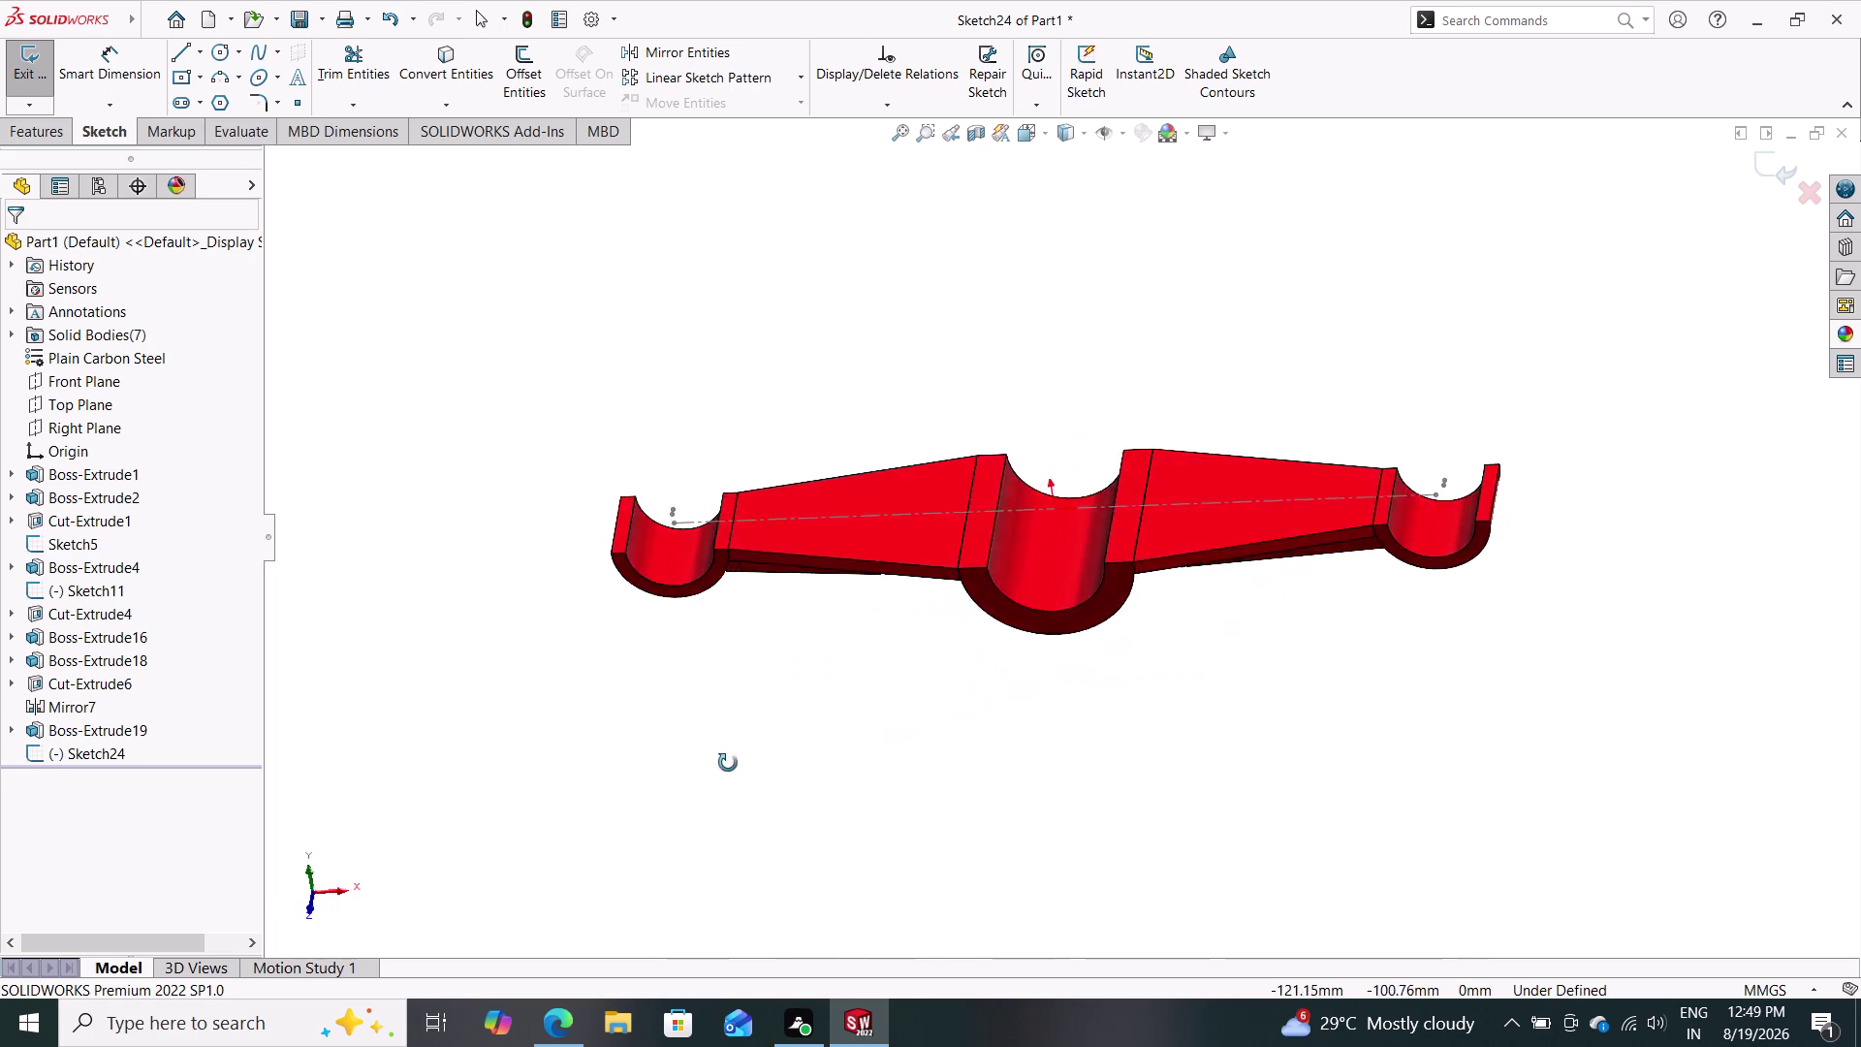
middle_drag(731, 760, 729, 280)
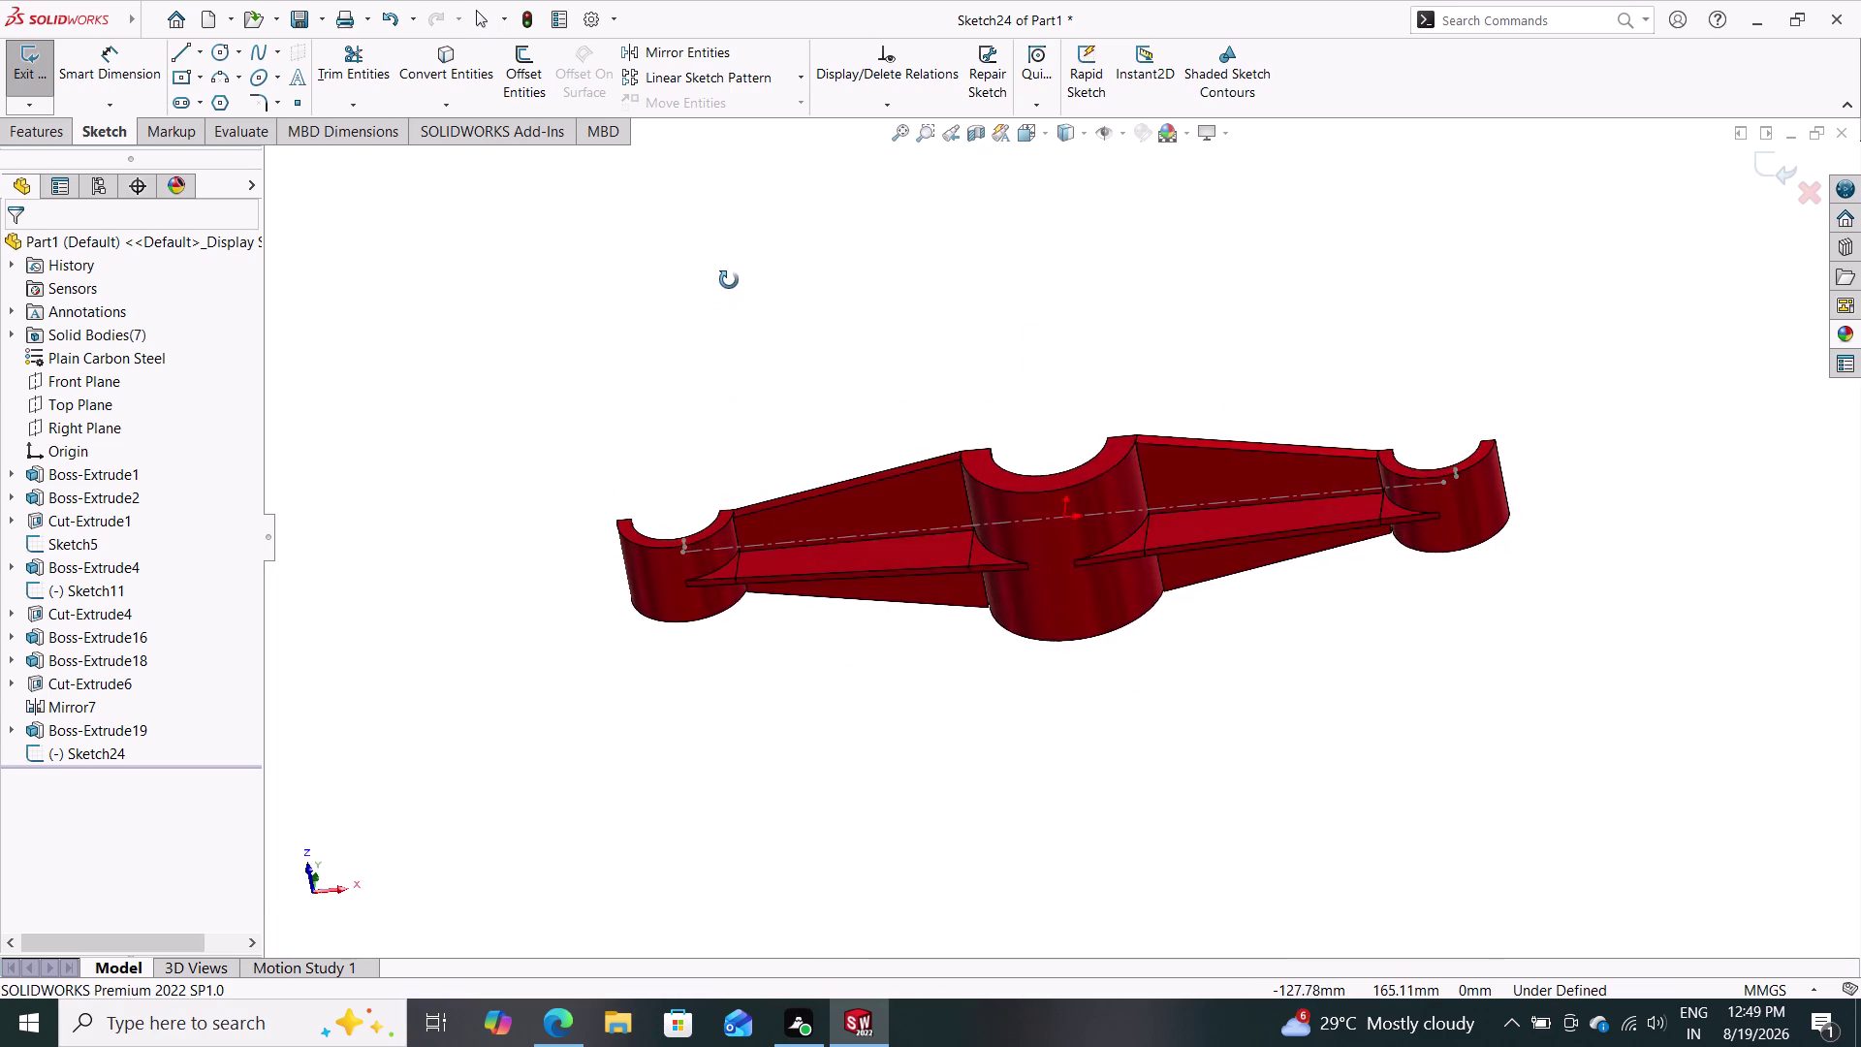
middle_drag(729, 280, 802, 427)
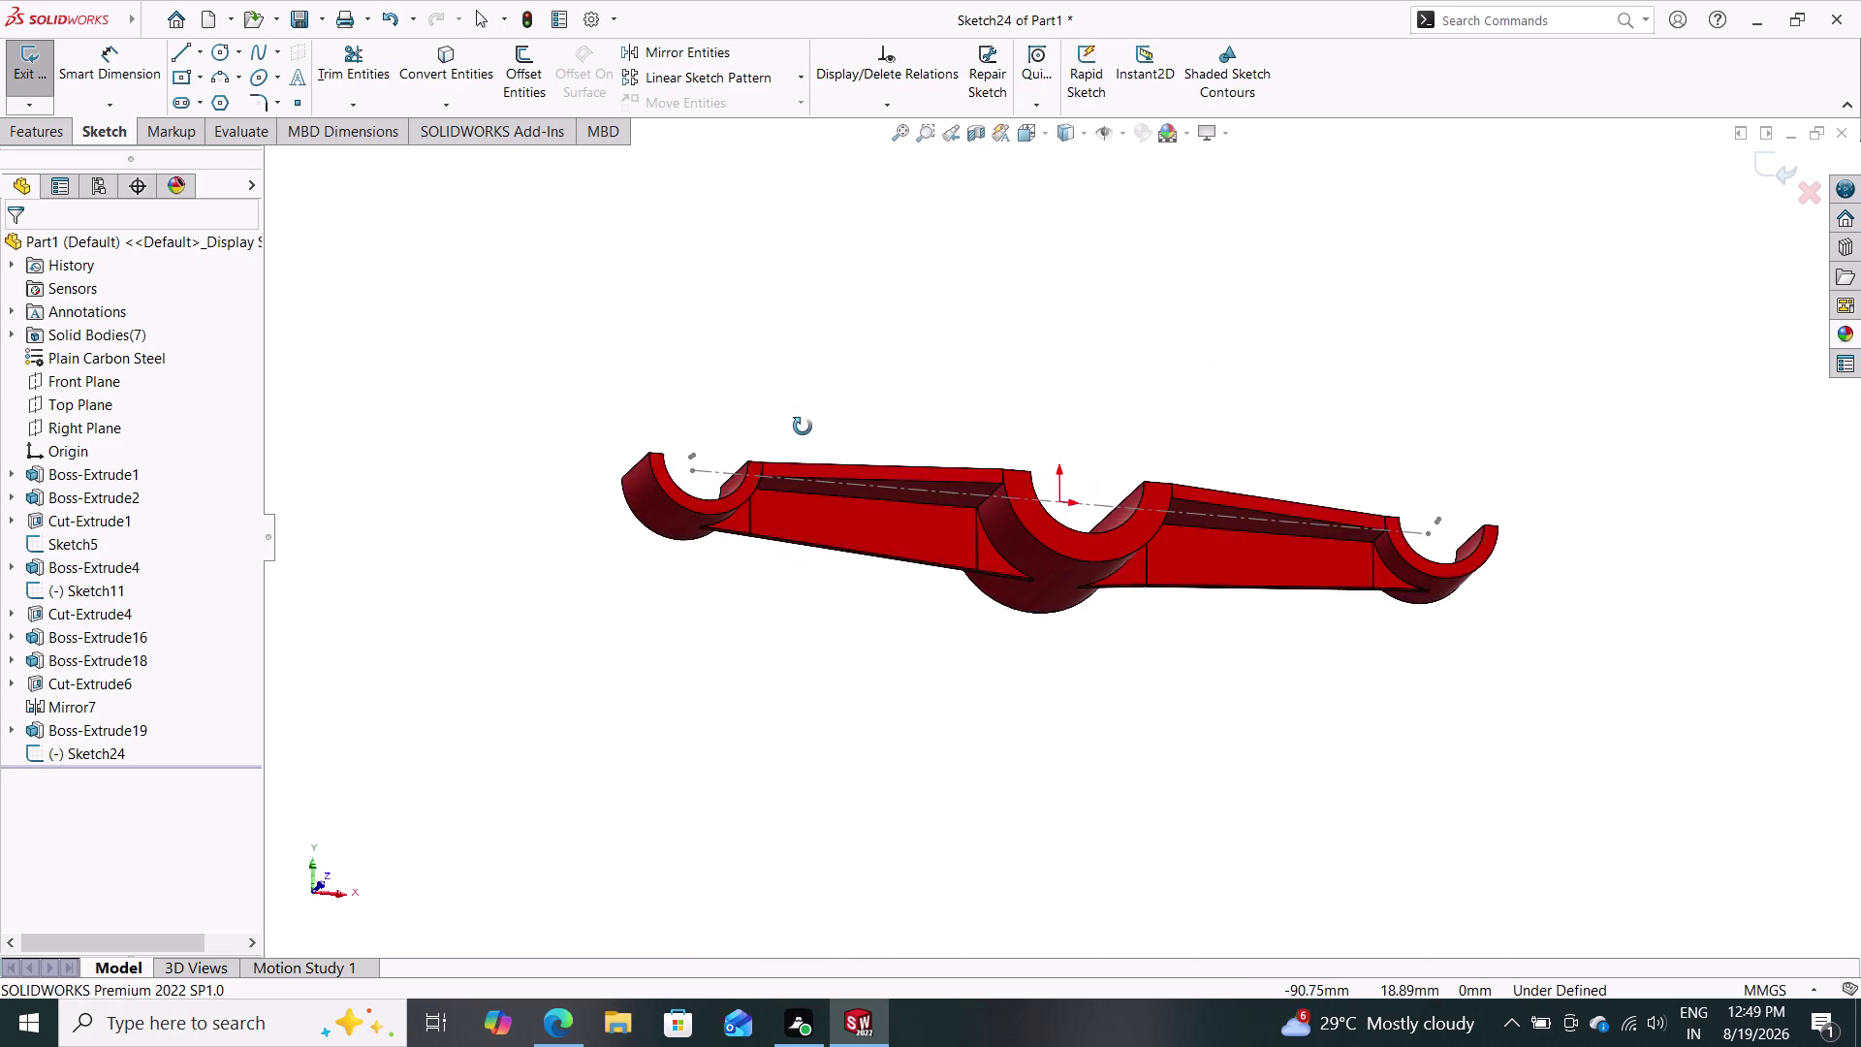
middle_drag(803, 426, 840, 490)
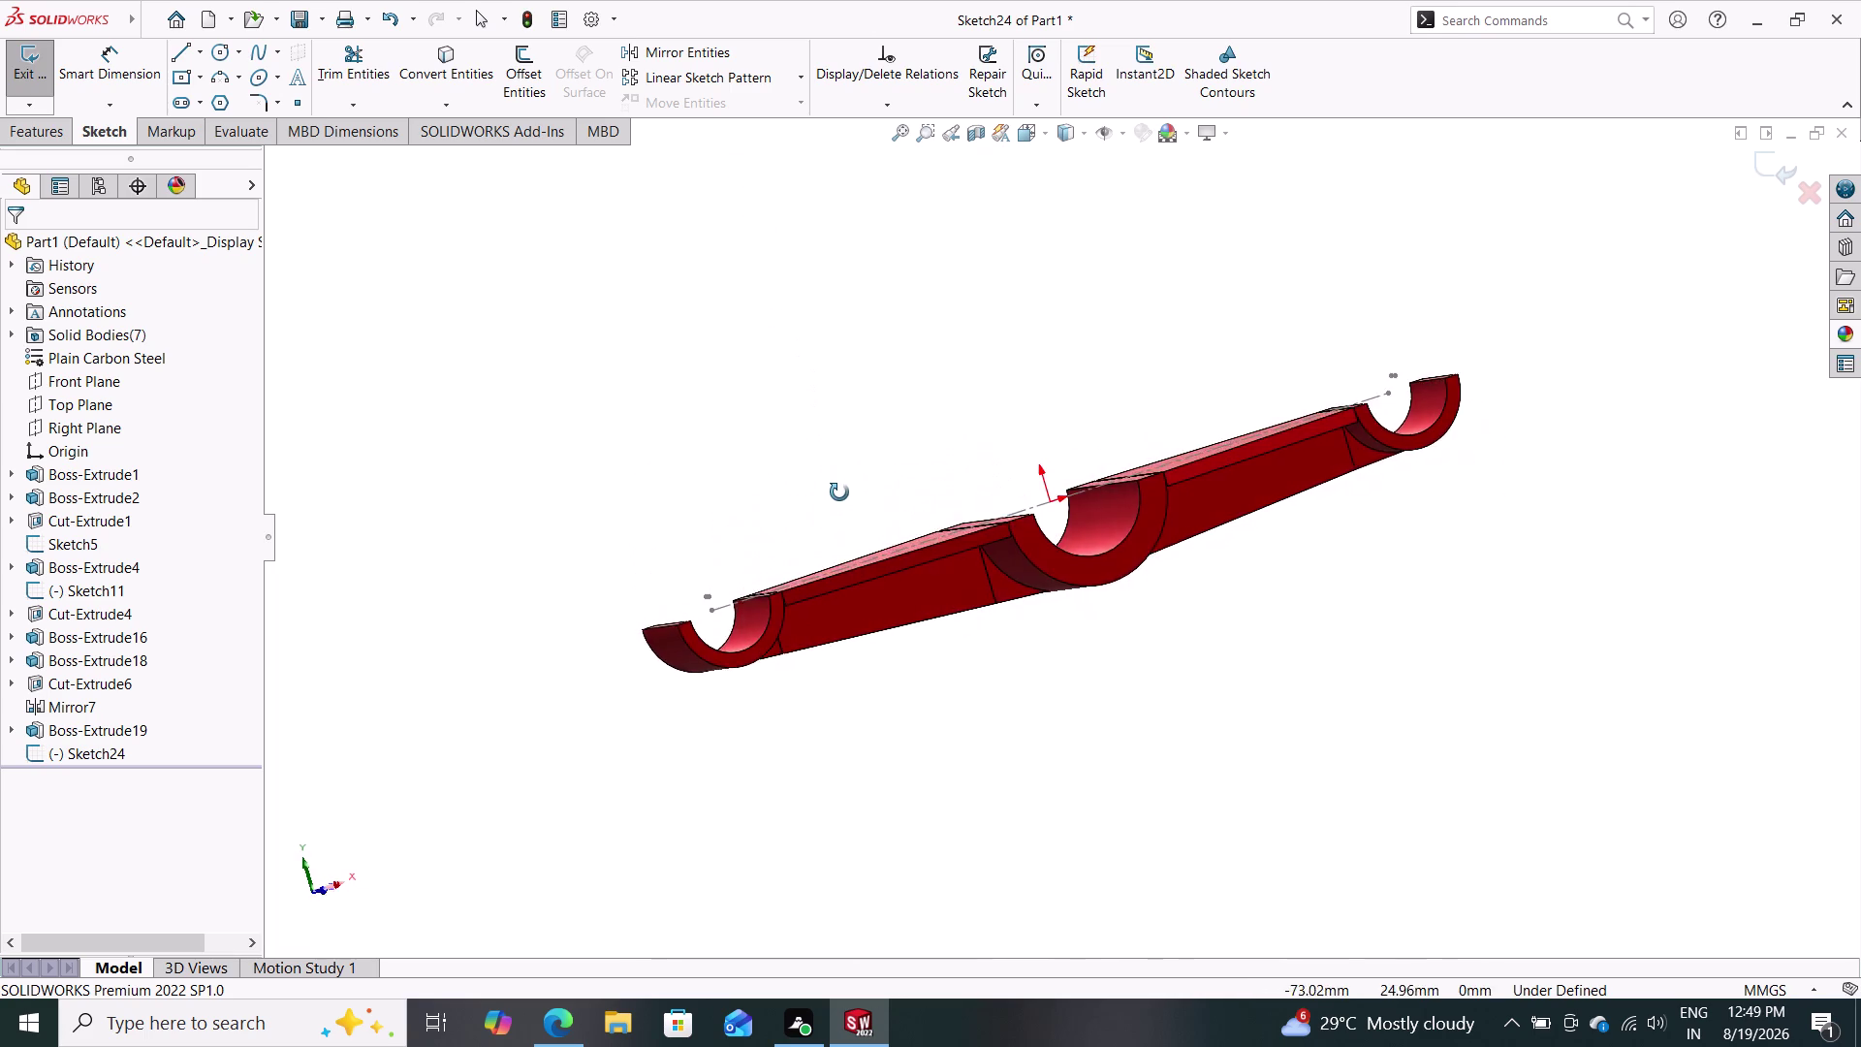
middle_drag(839, 490, 745, 170)
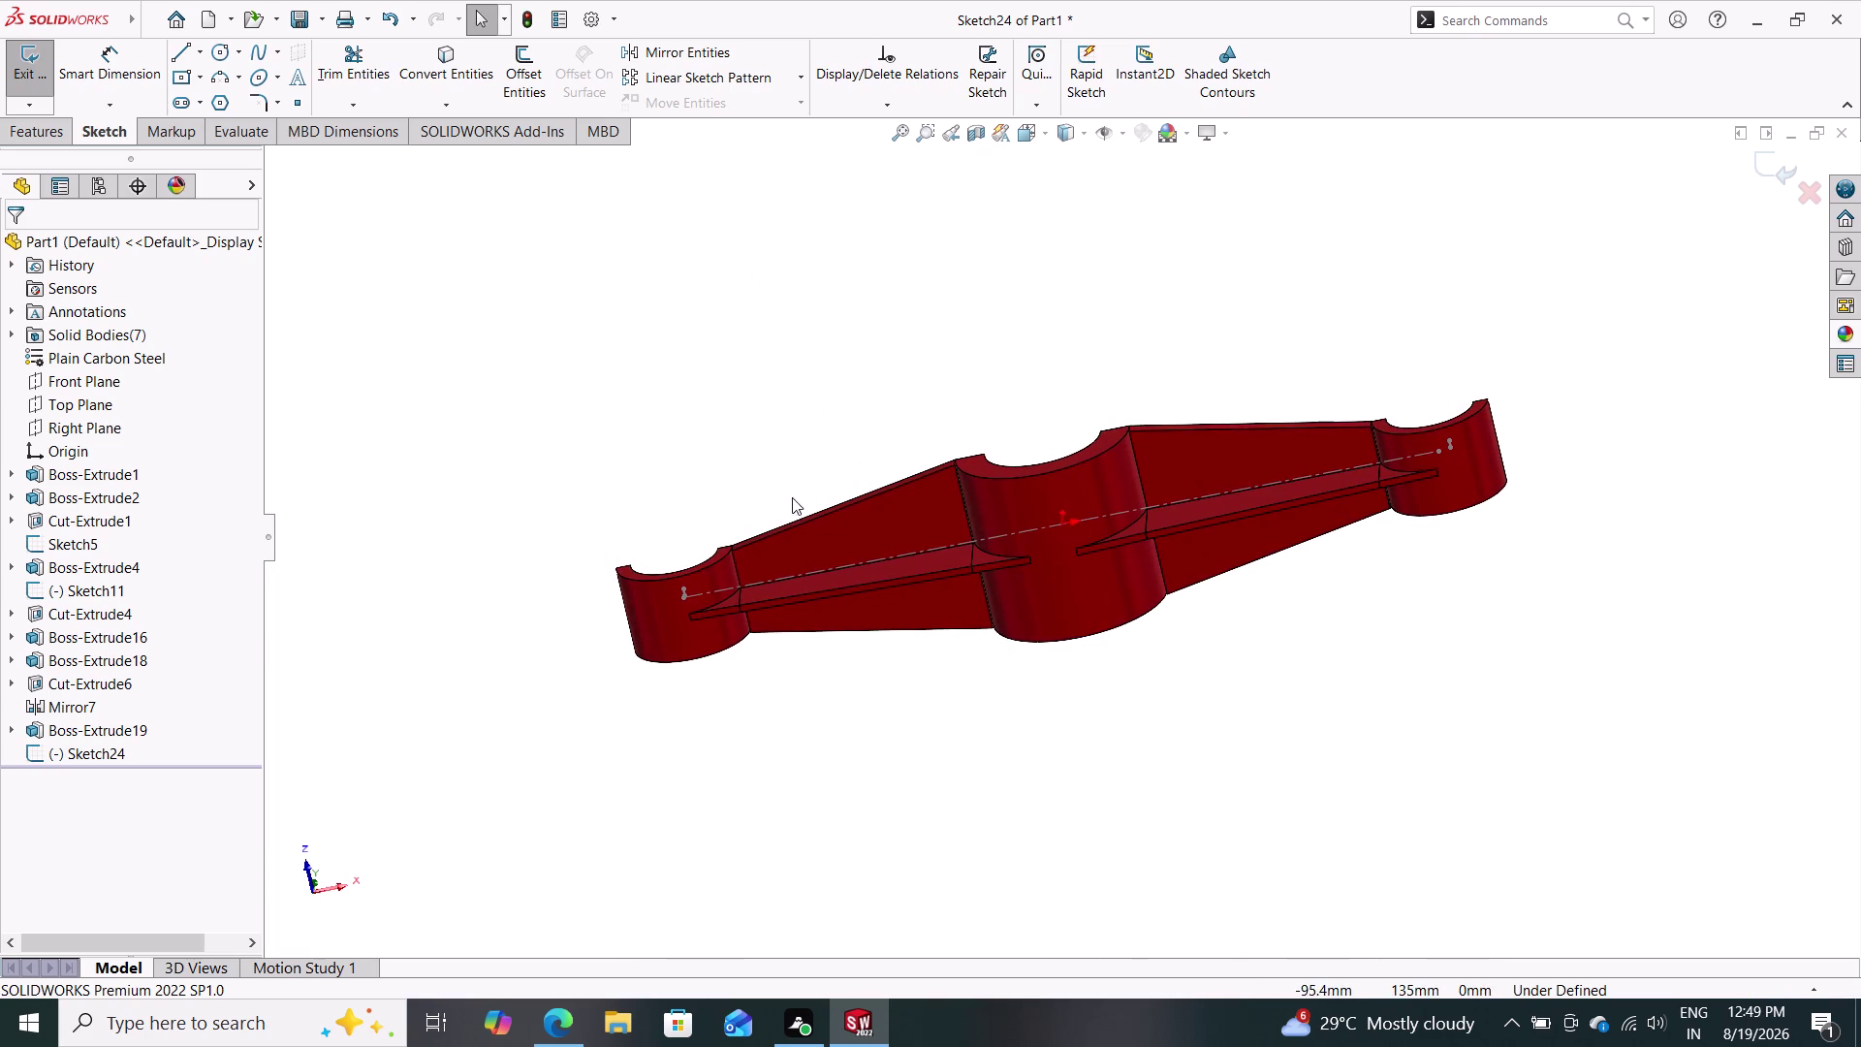
middle_drag(799, 579, 787, 385)
middle_drag(846, 620, 828, 456)
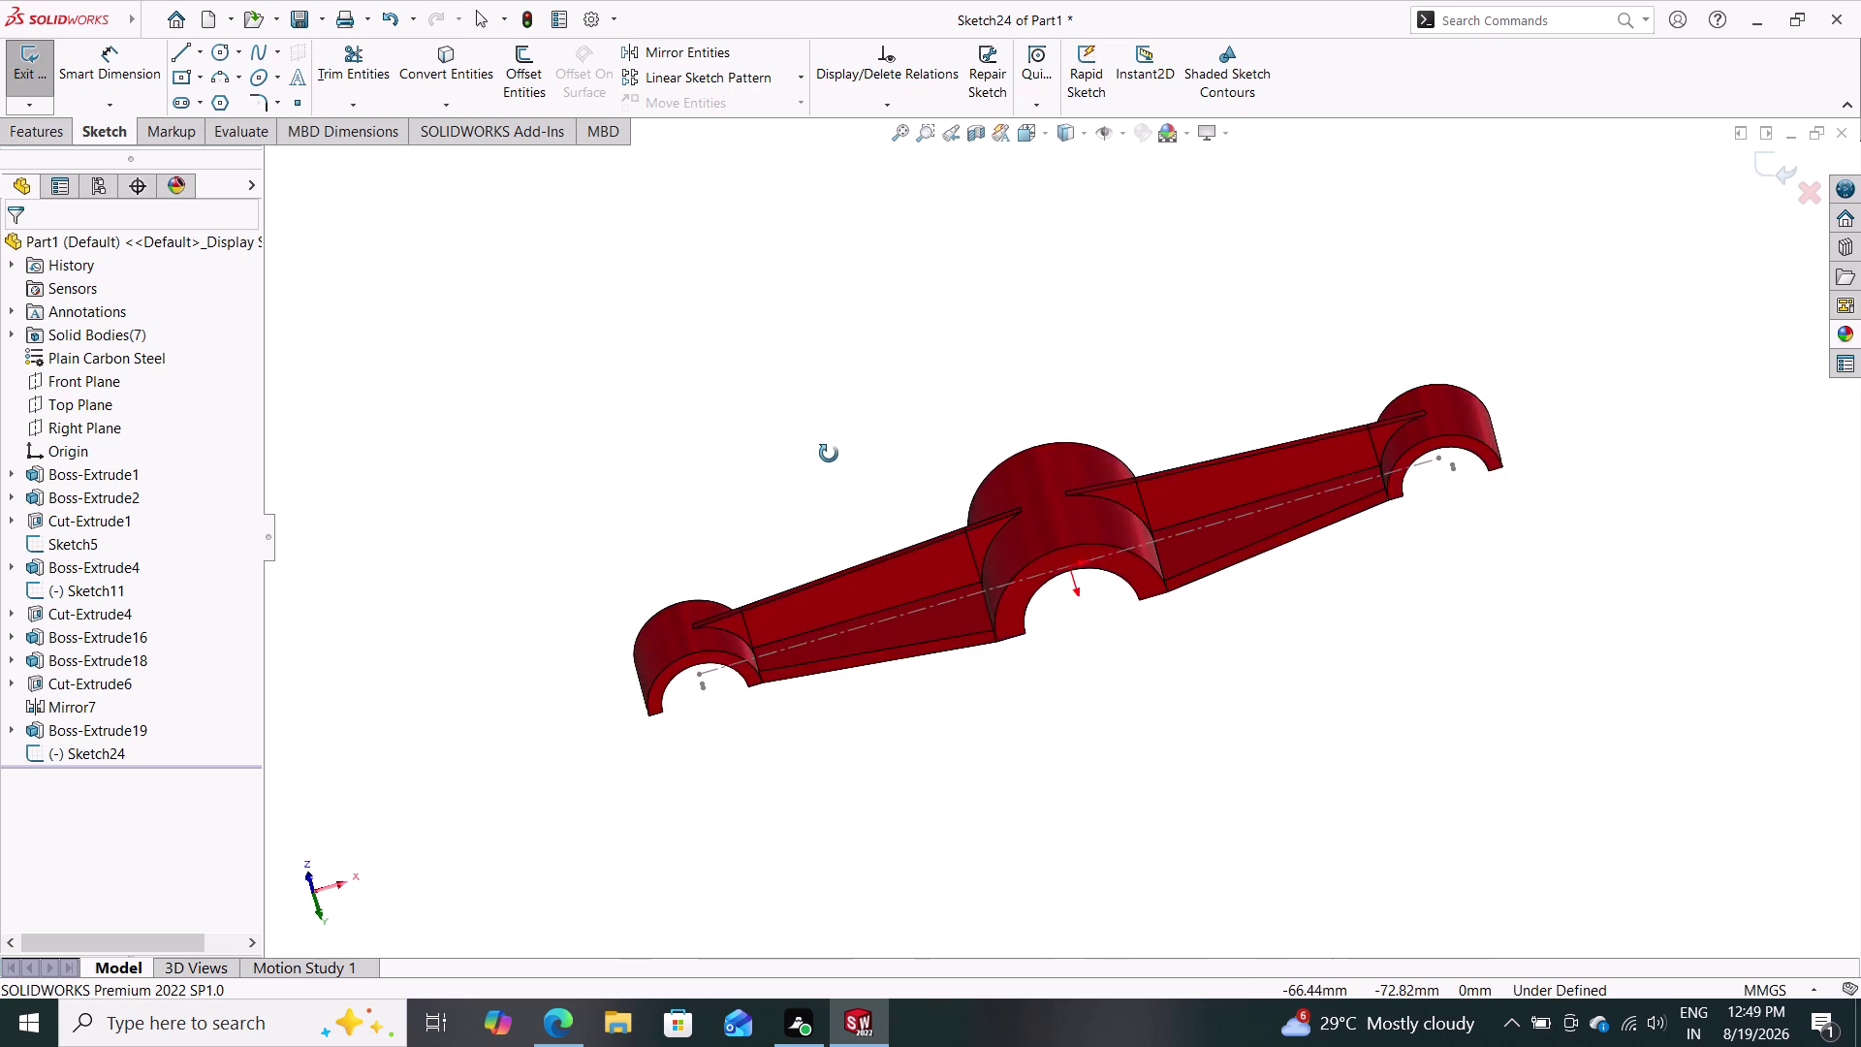
middle_drag(829, 456, 821, 337)
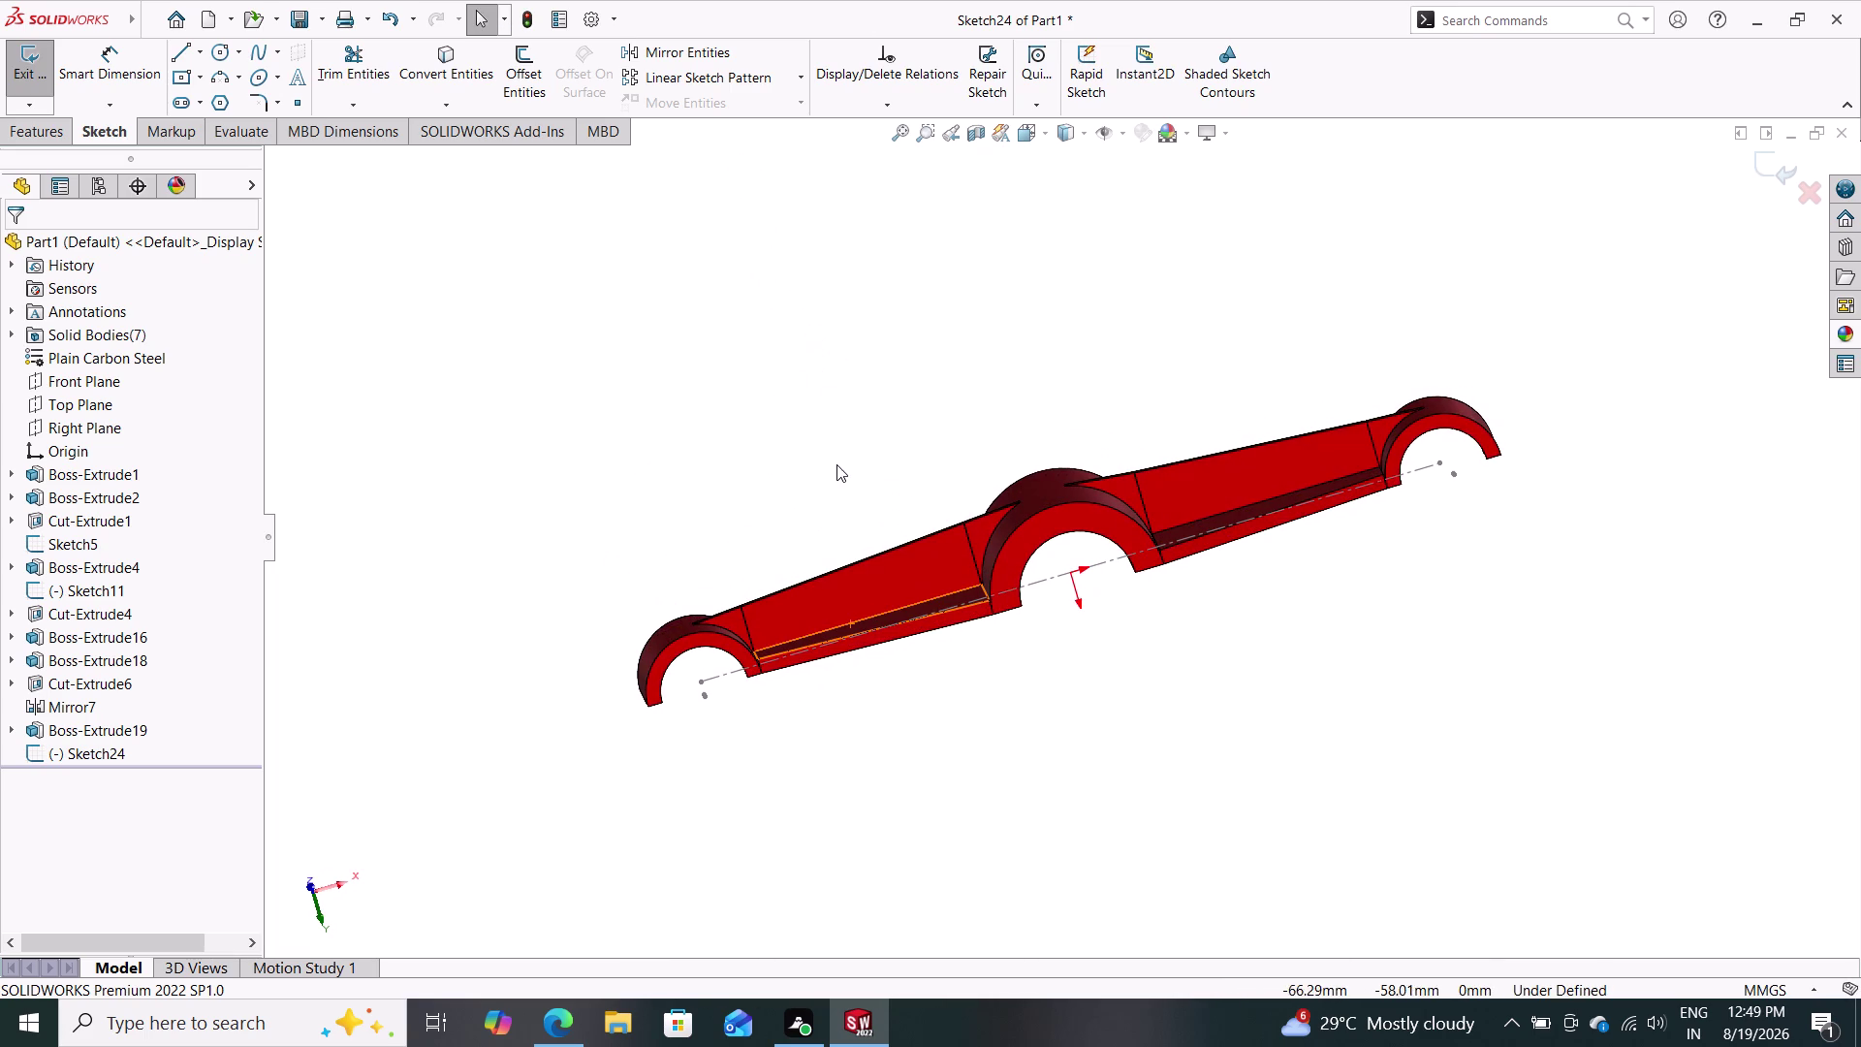
key(Escape)
key(Escape)
click(883, 568)
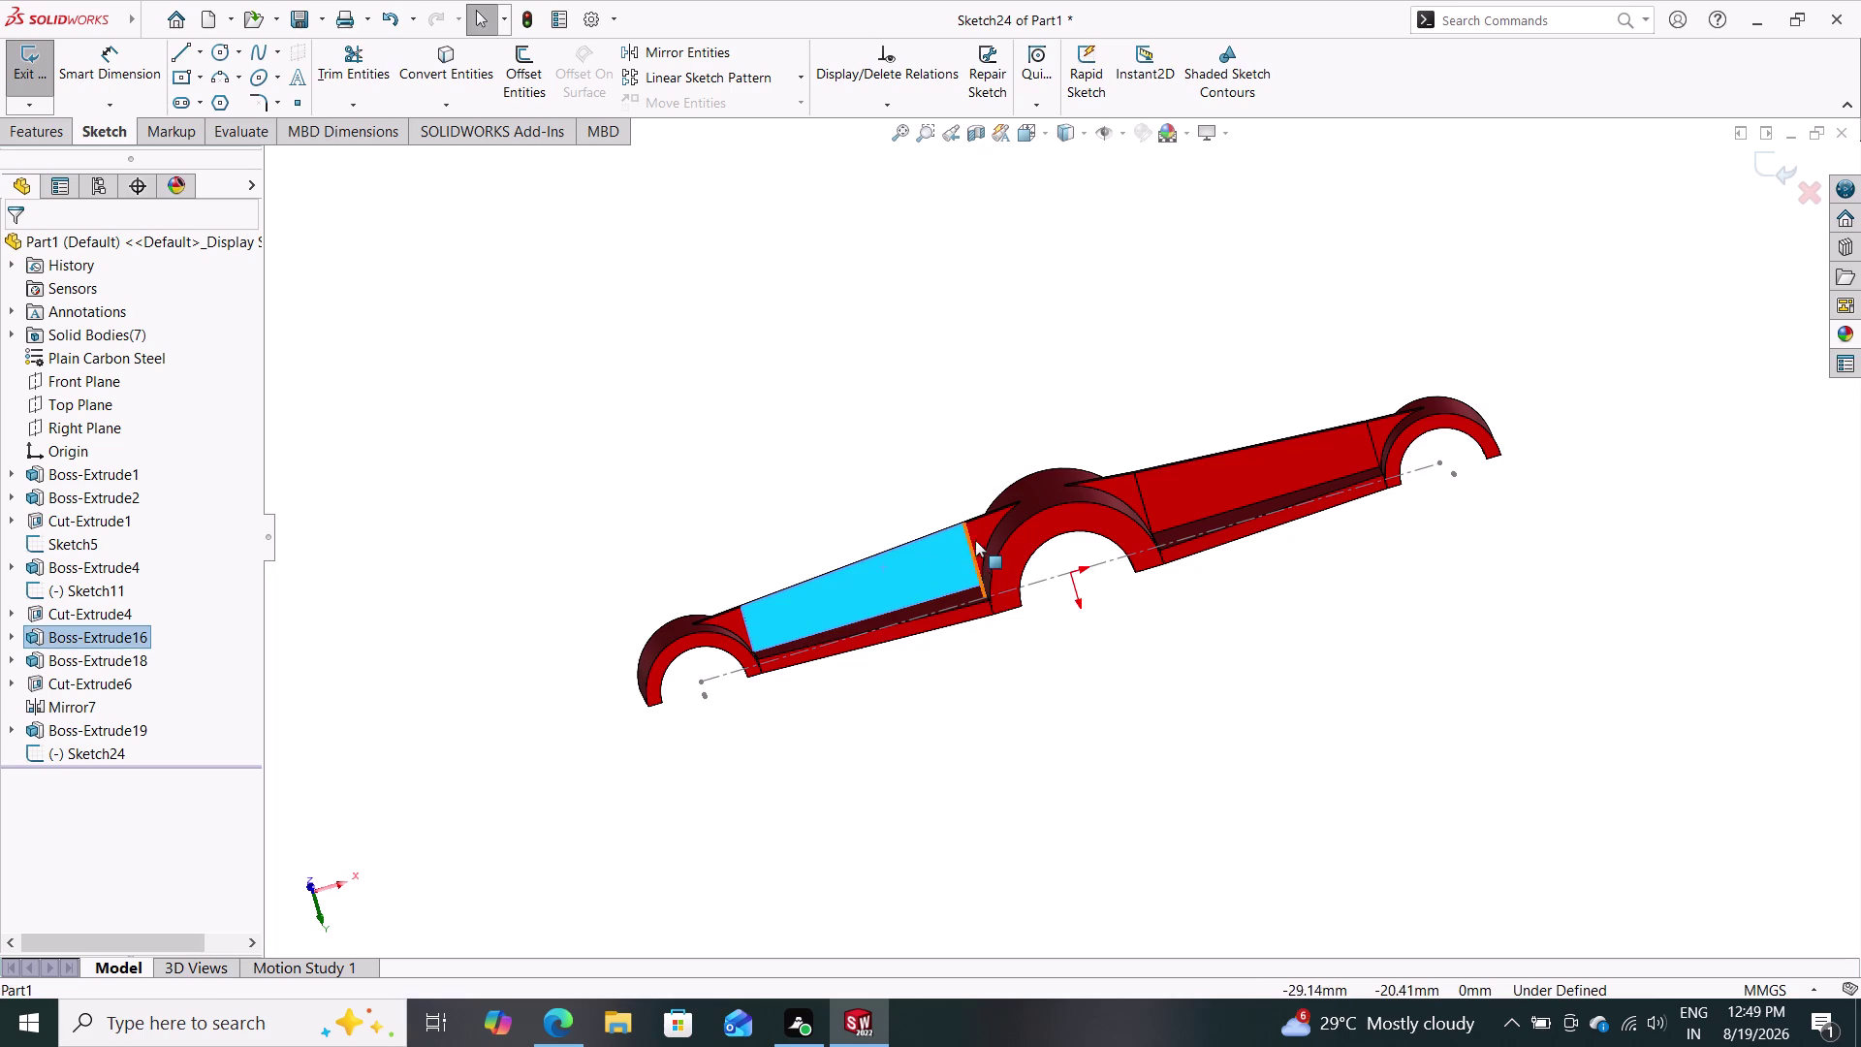
click(979, 539)
click(1034, 550)
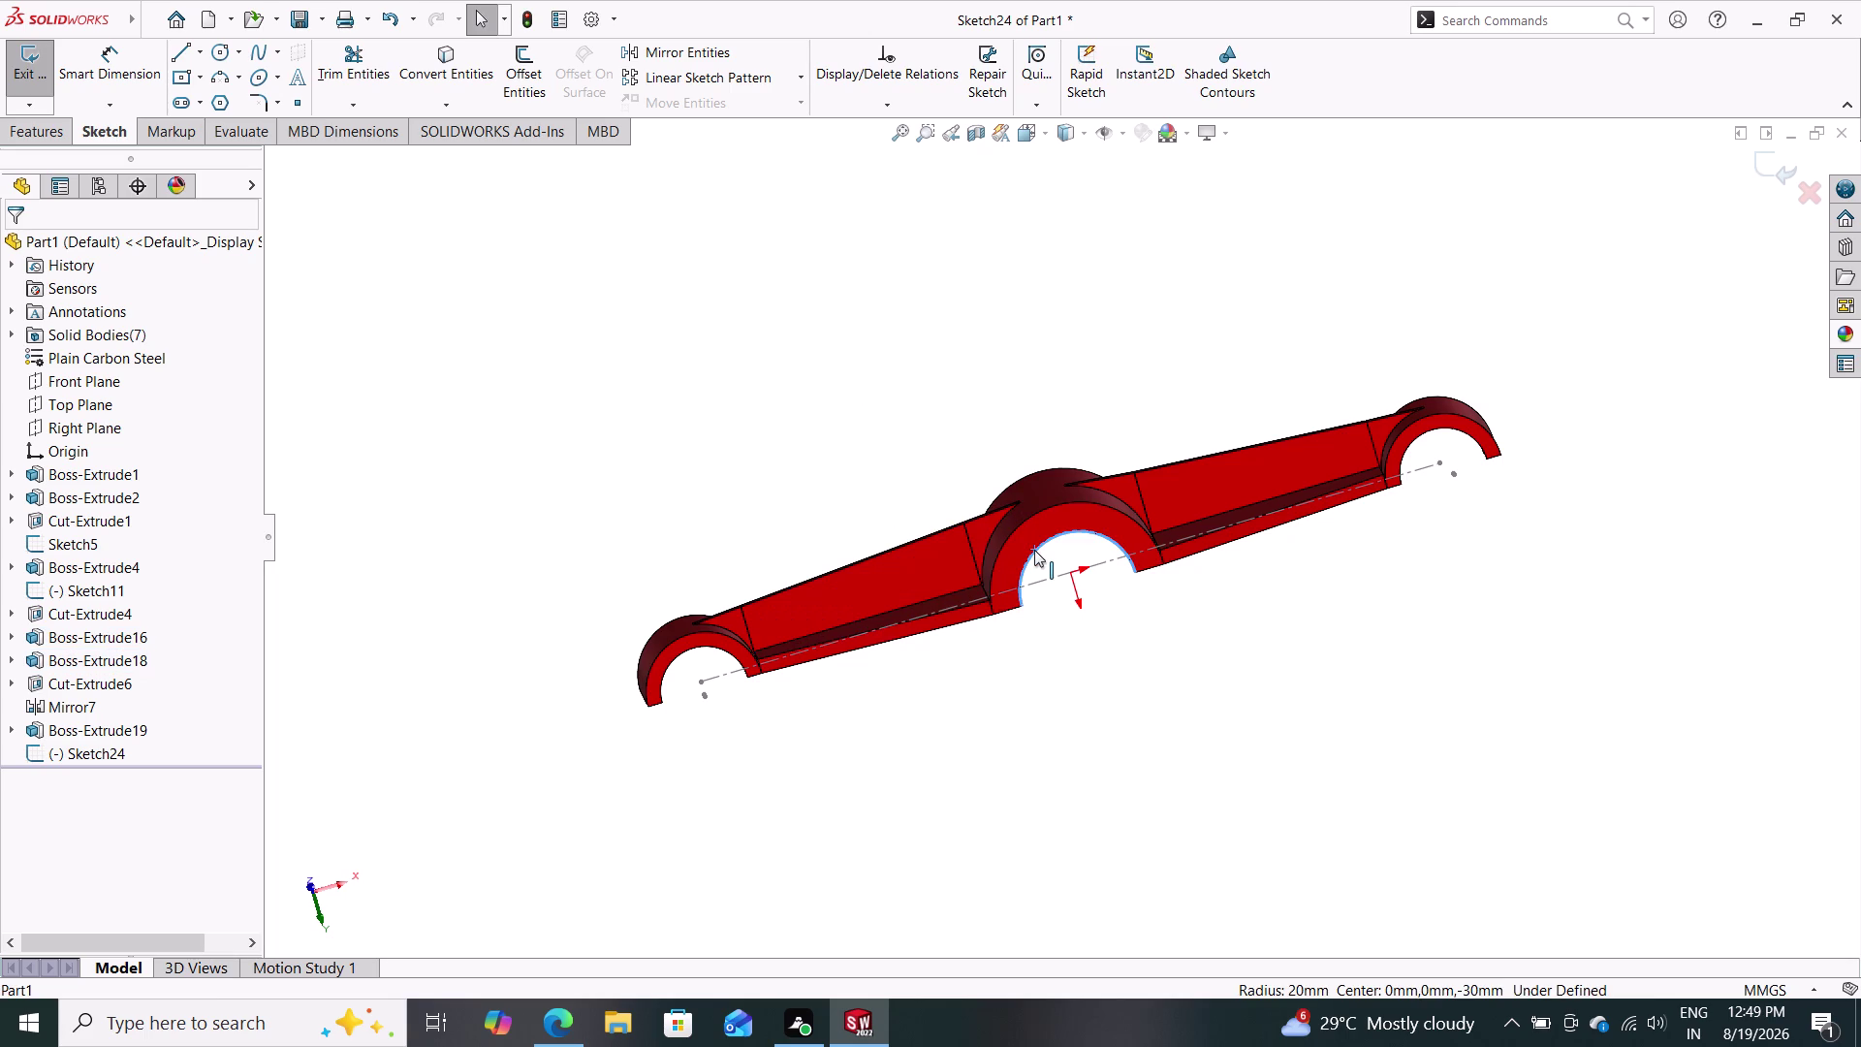
key(Escape)
key(Escape)
middle_drag(981, 759, 1119, 667)
middle_drag(1150, 650, 1068, 732)
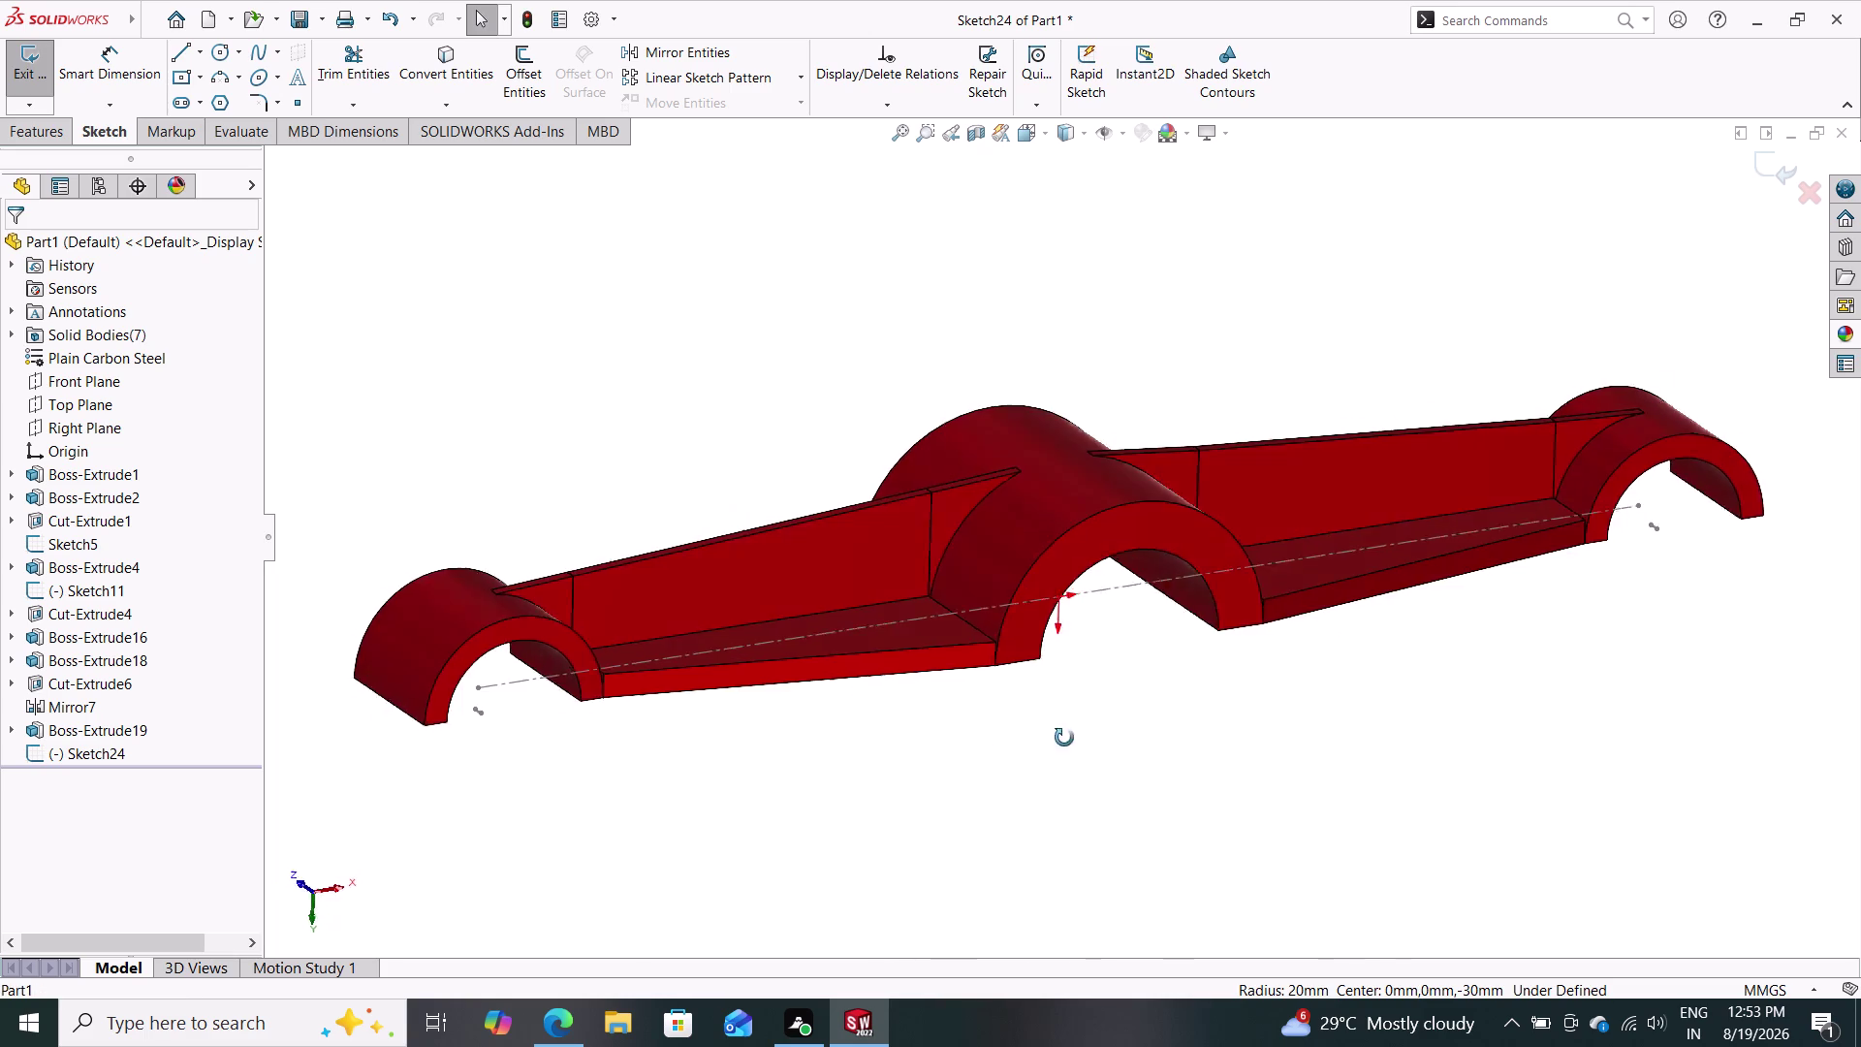
Save the part, deleting the empty Sketch24 when prompted.
middle_drag(1069, 732, 1061, 742)
middle_drag(1119, 689, 1041, 655)
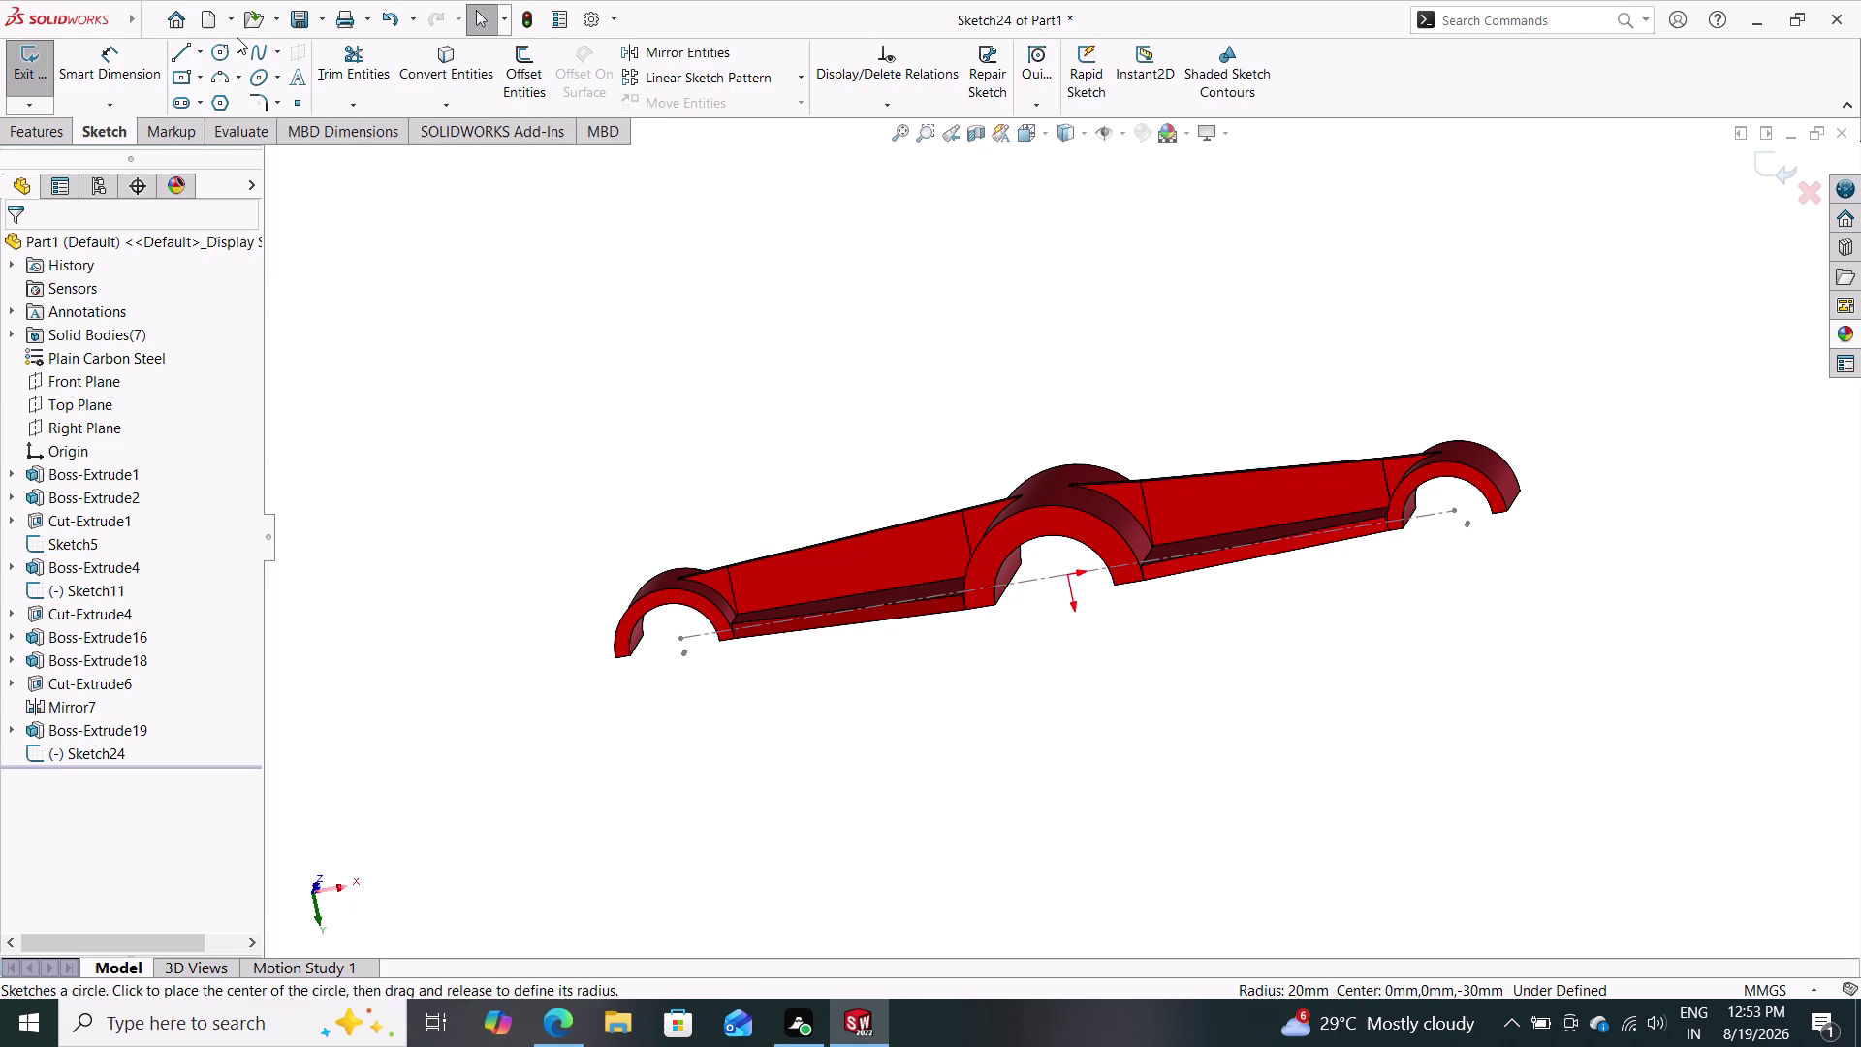
click(317, 11)
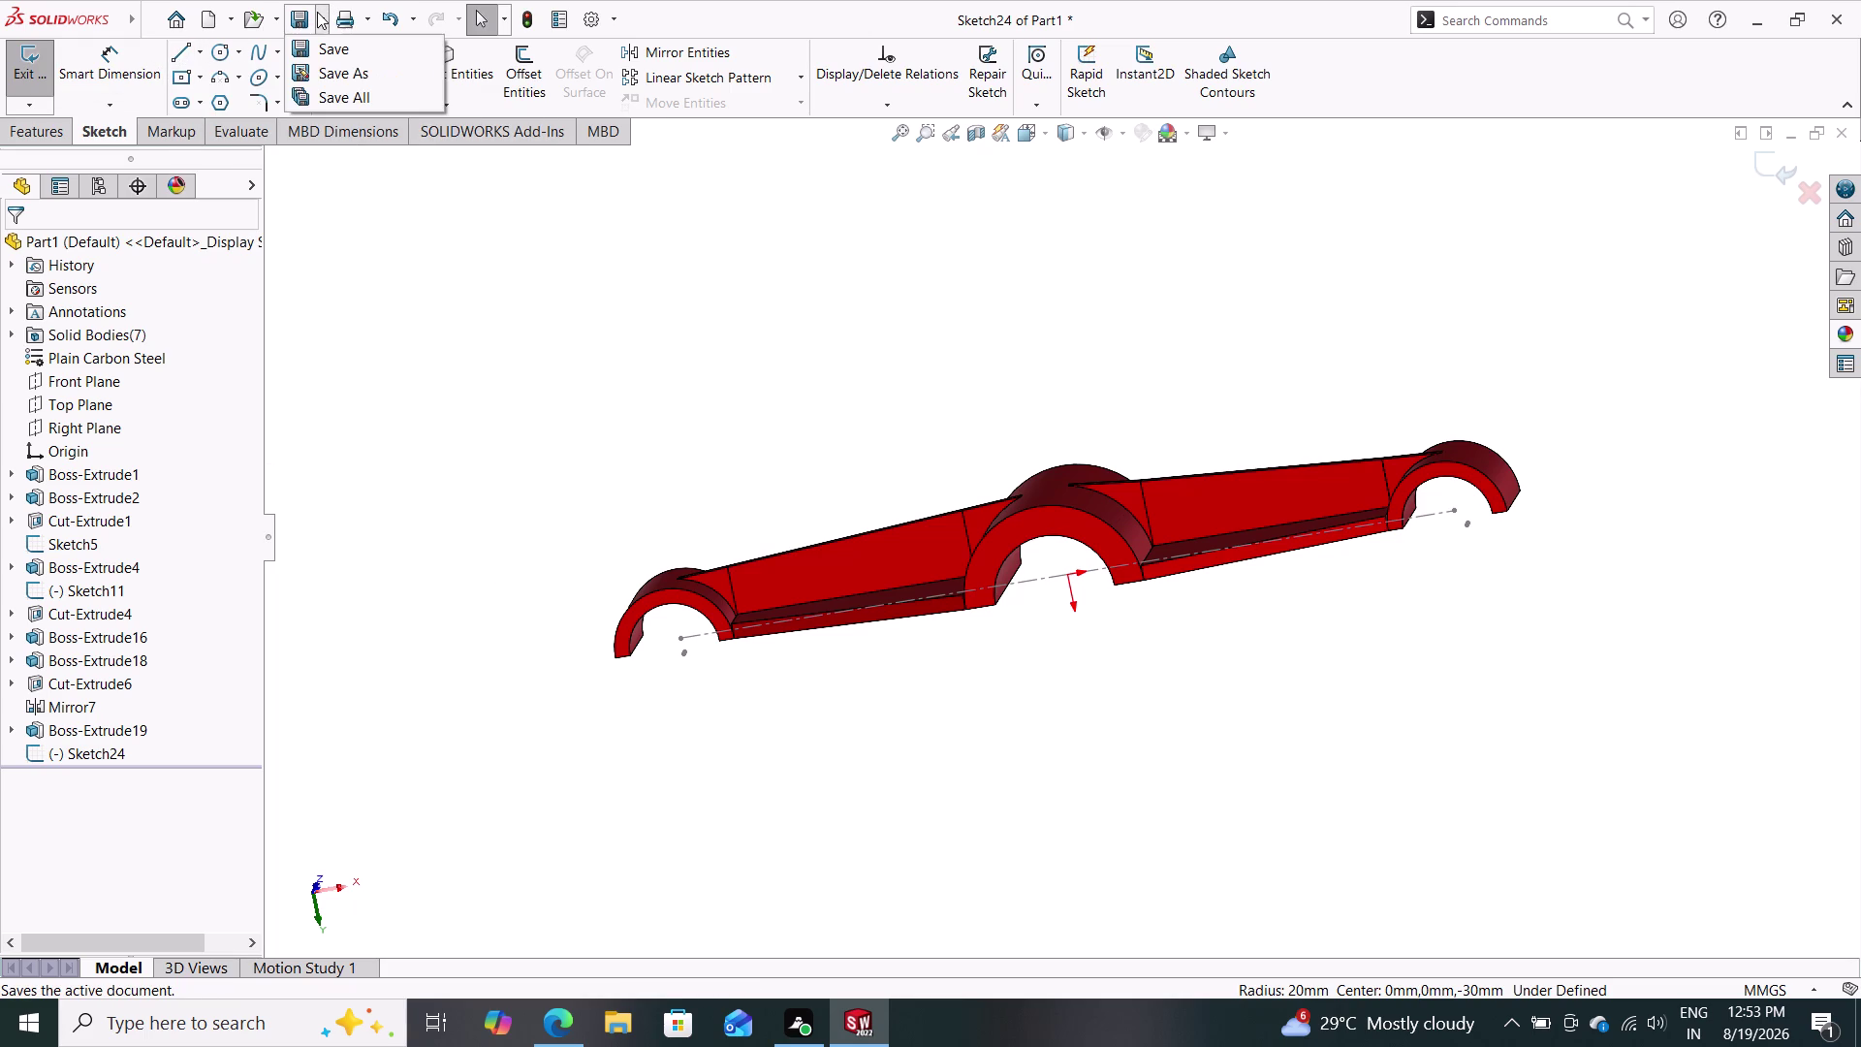
click(331, 73)
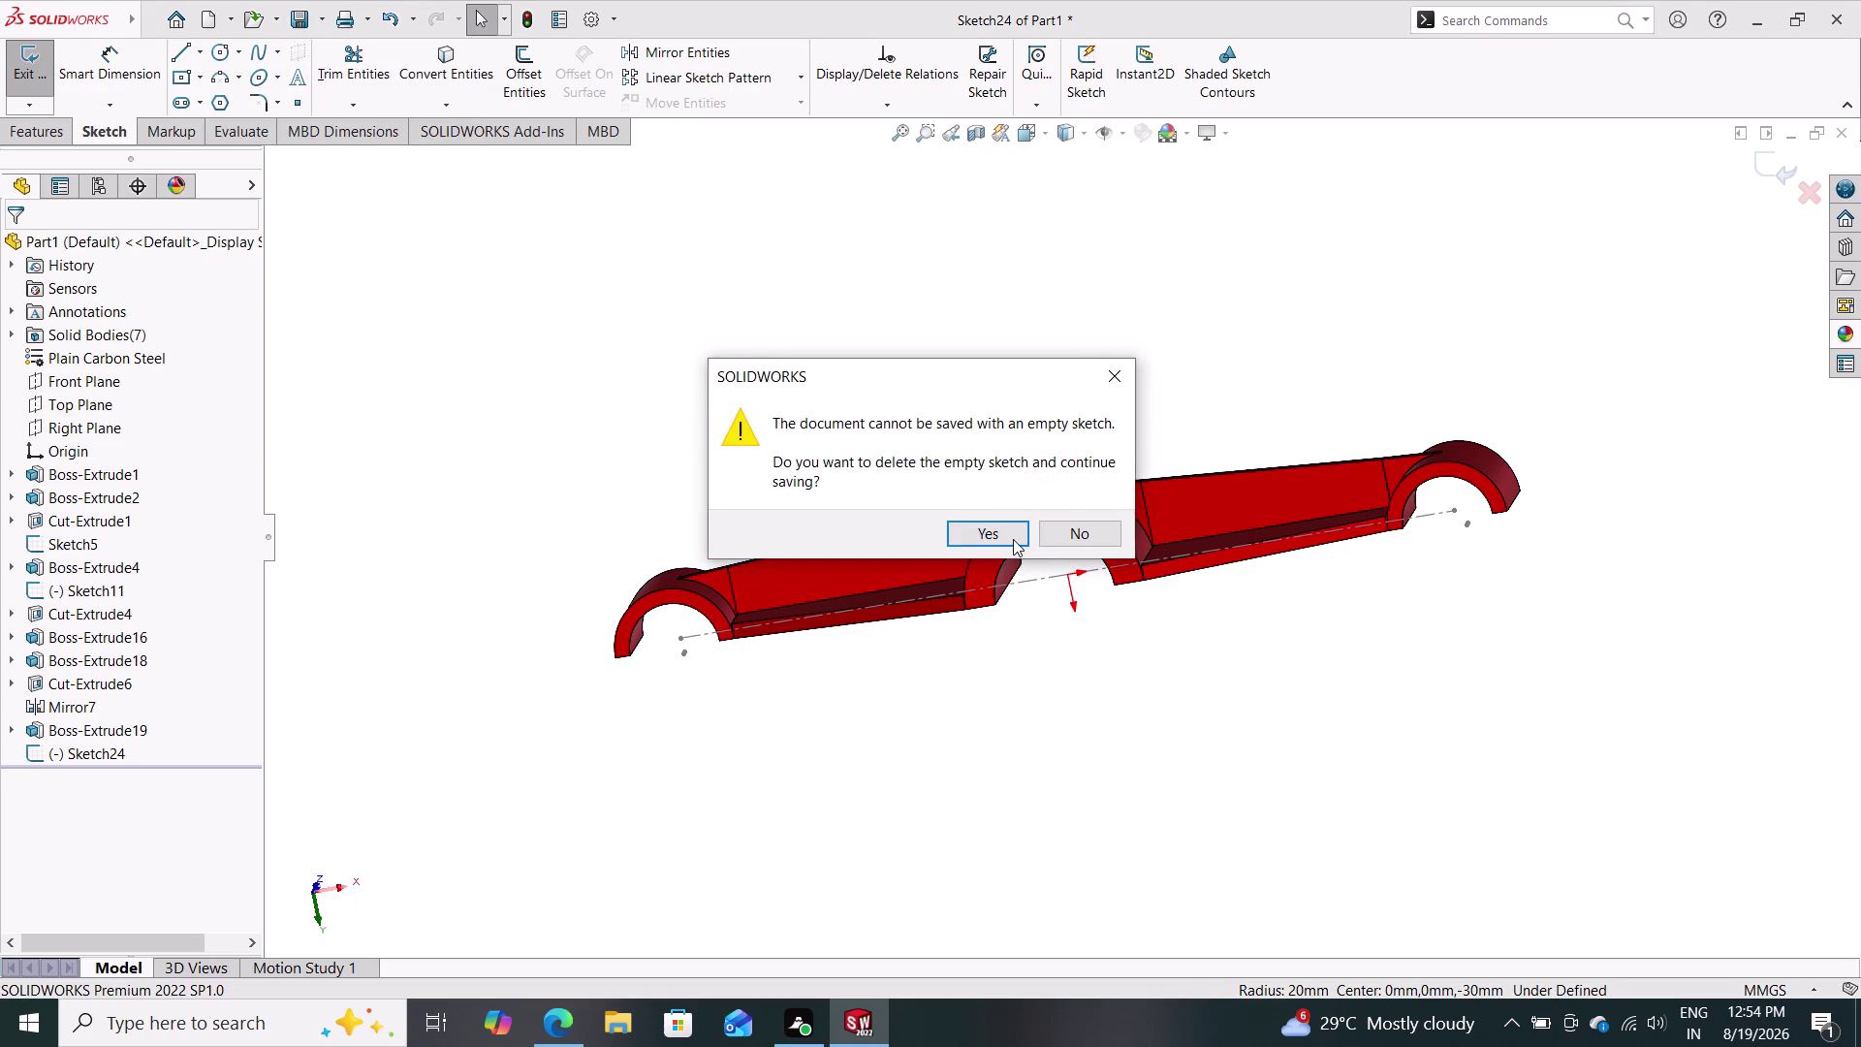
click(999, 524)
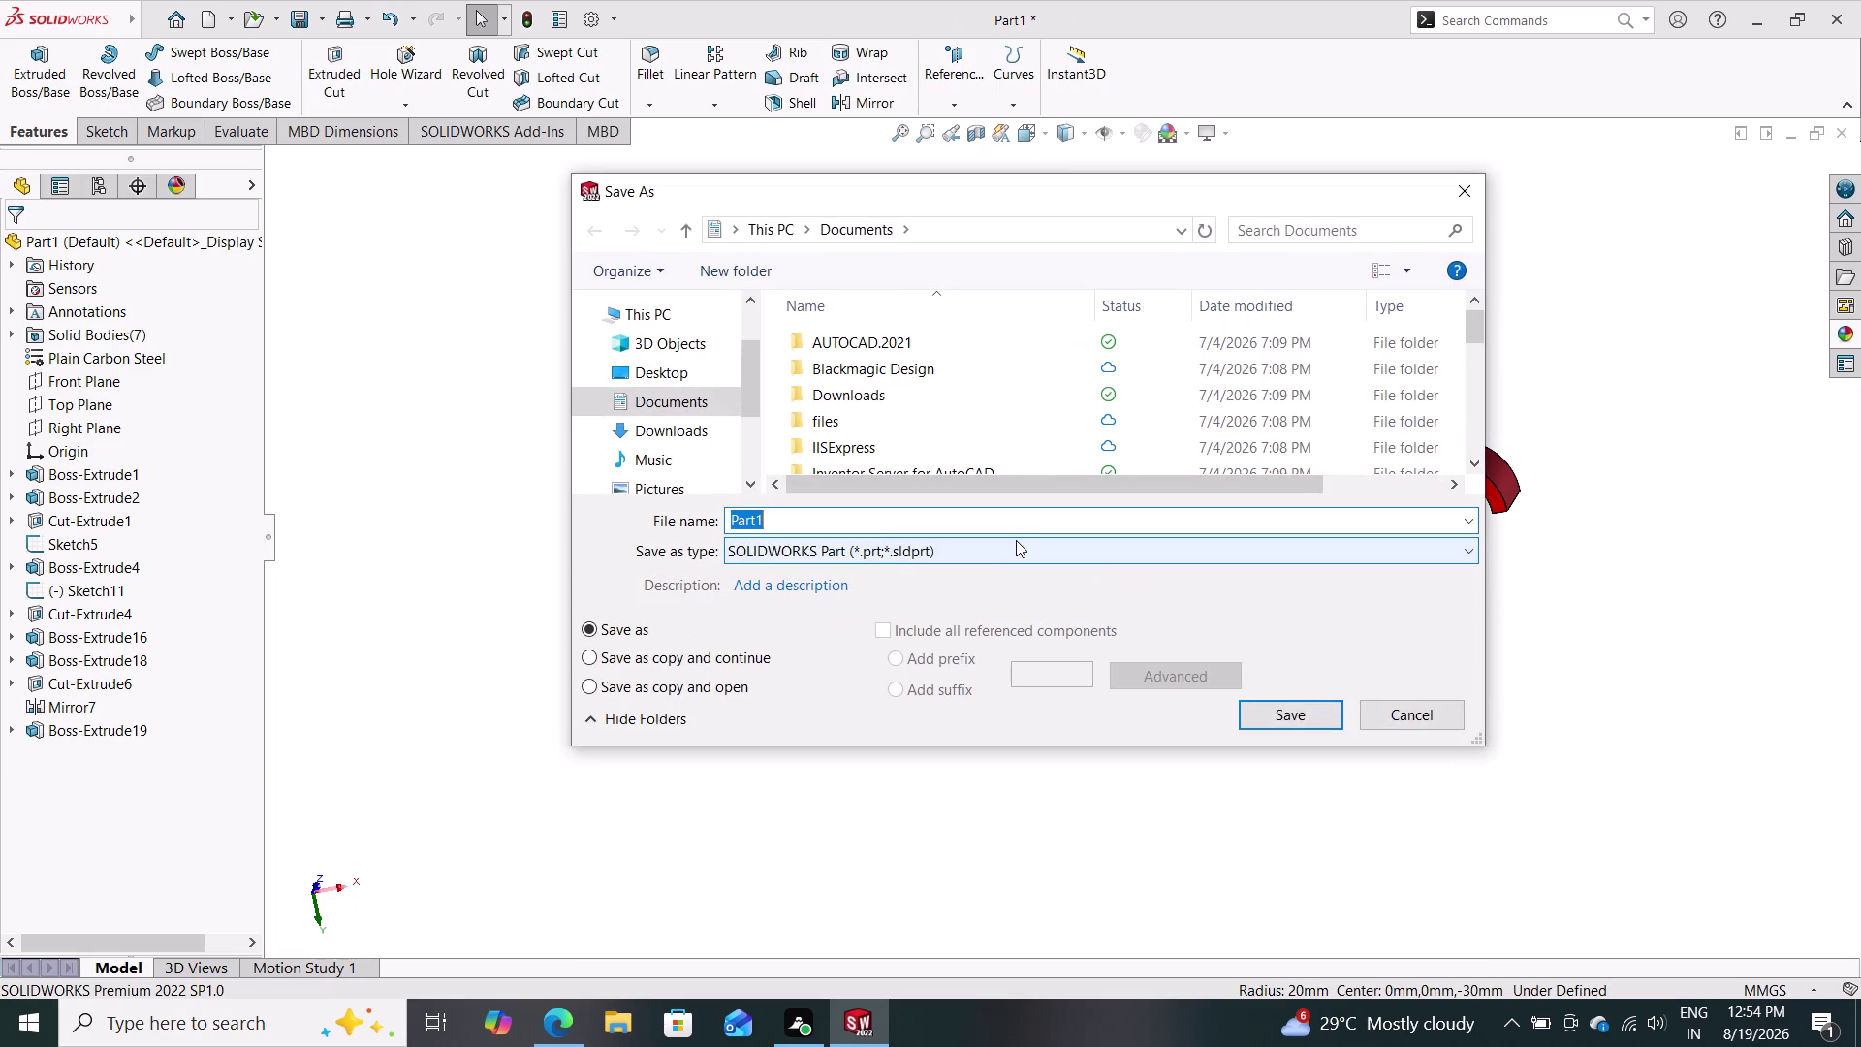
Name the file 'mech 4' and save the part.
text(m)
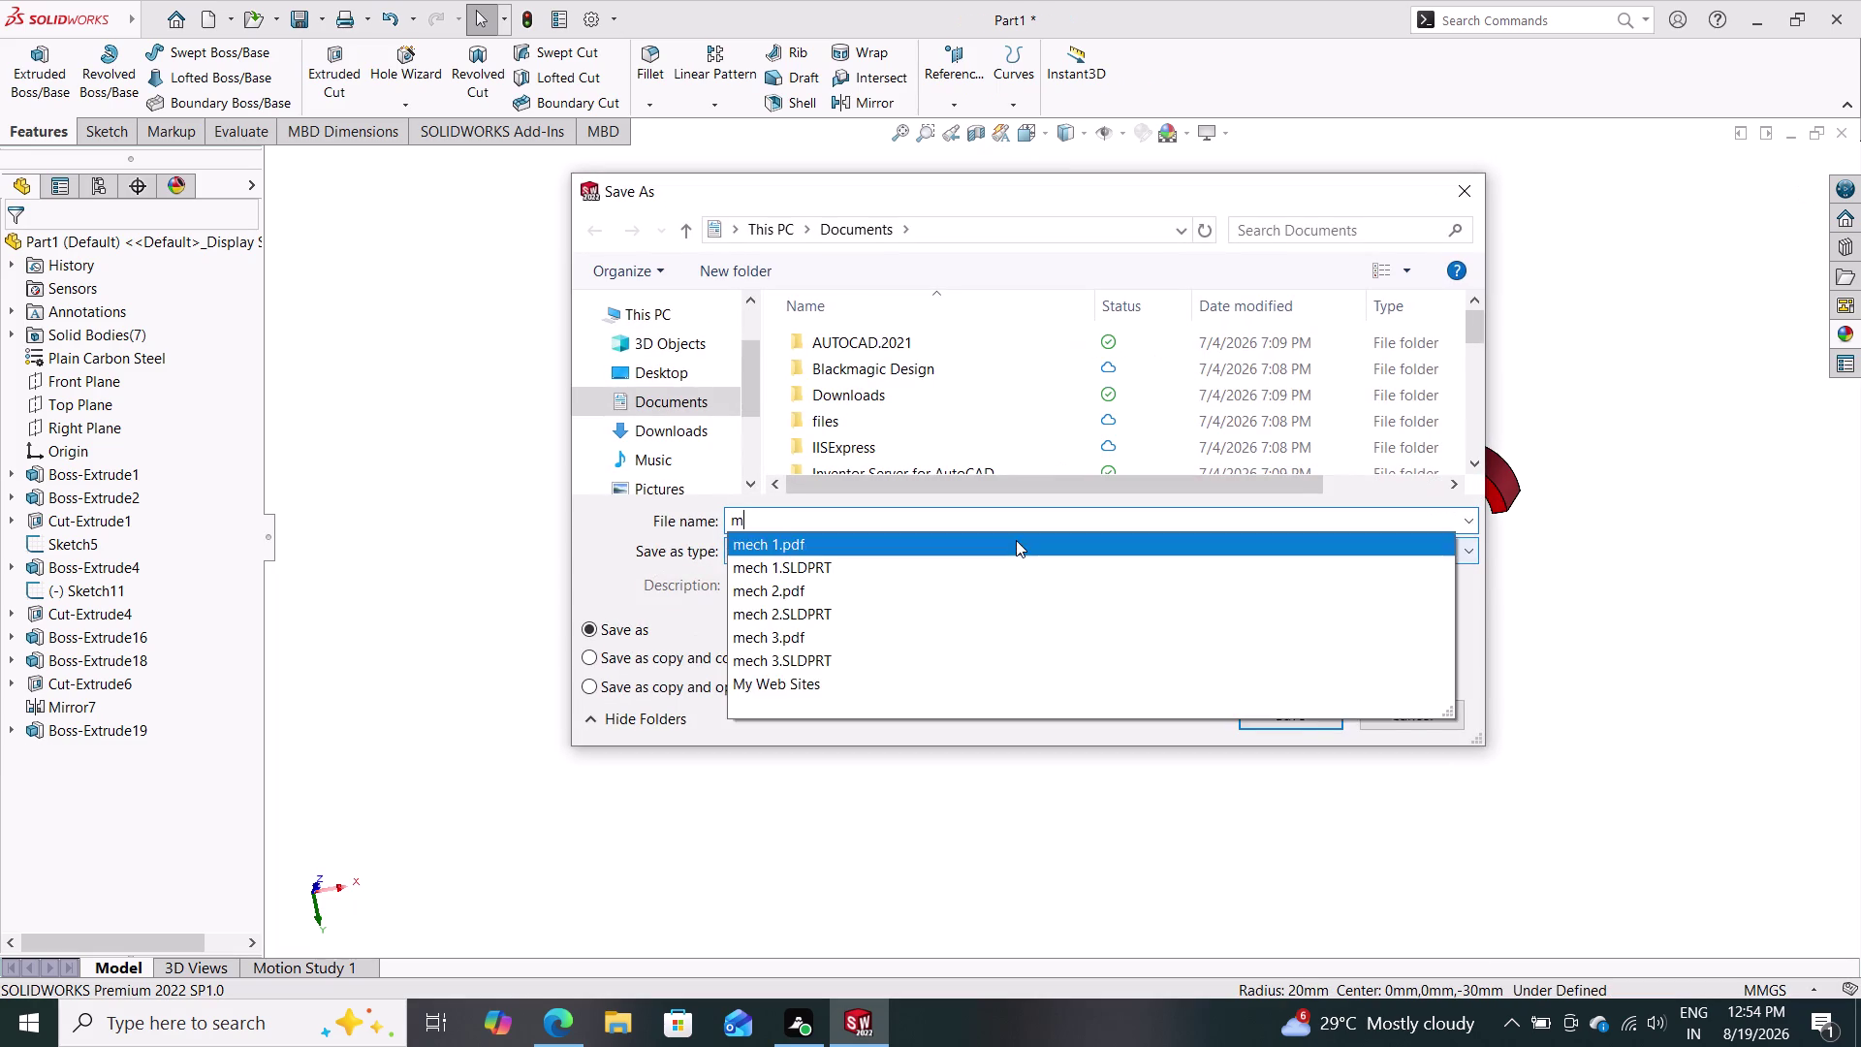
text(e)
text(ch)
key(space)
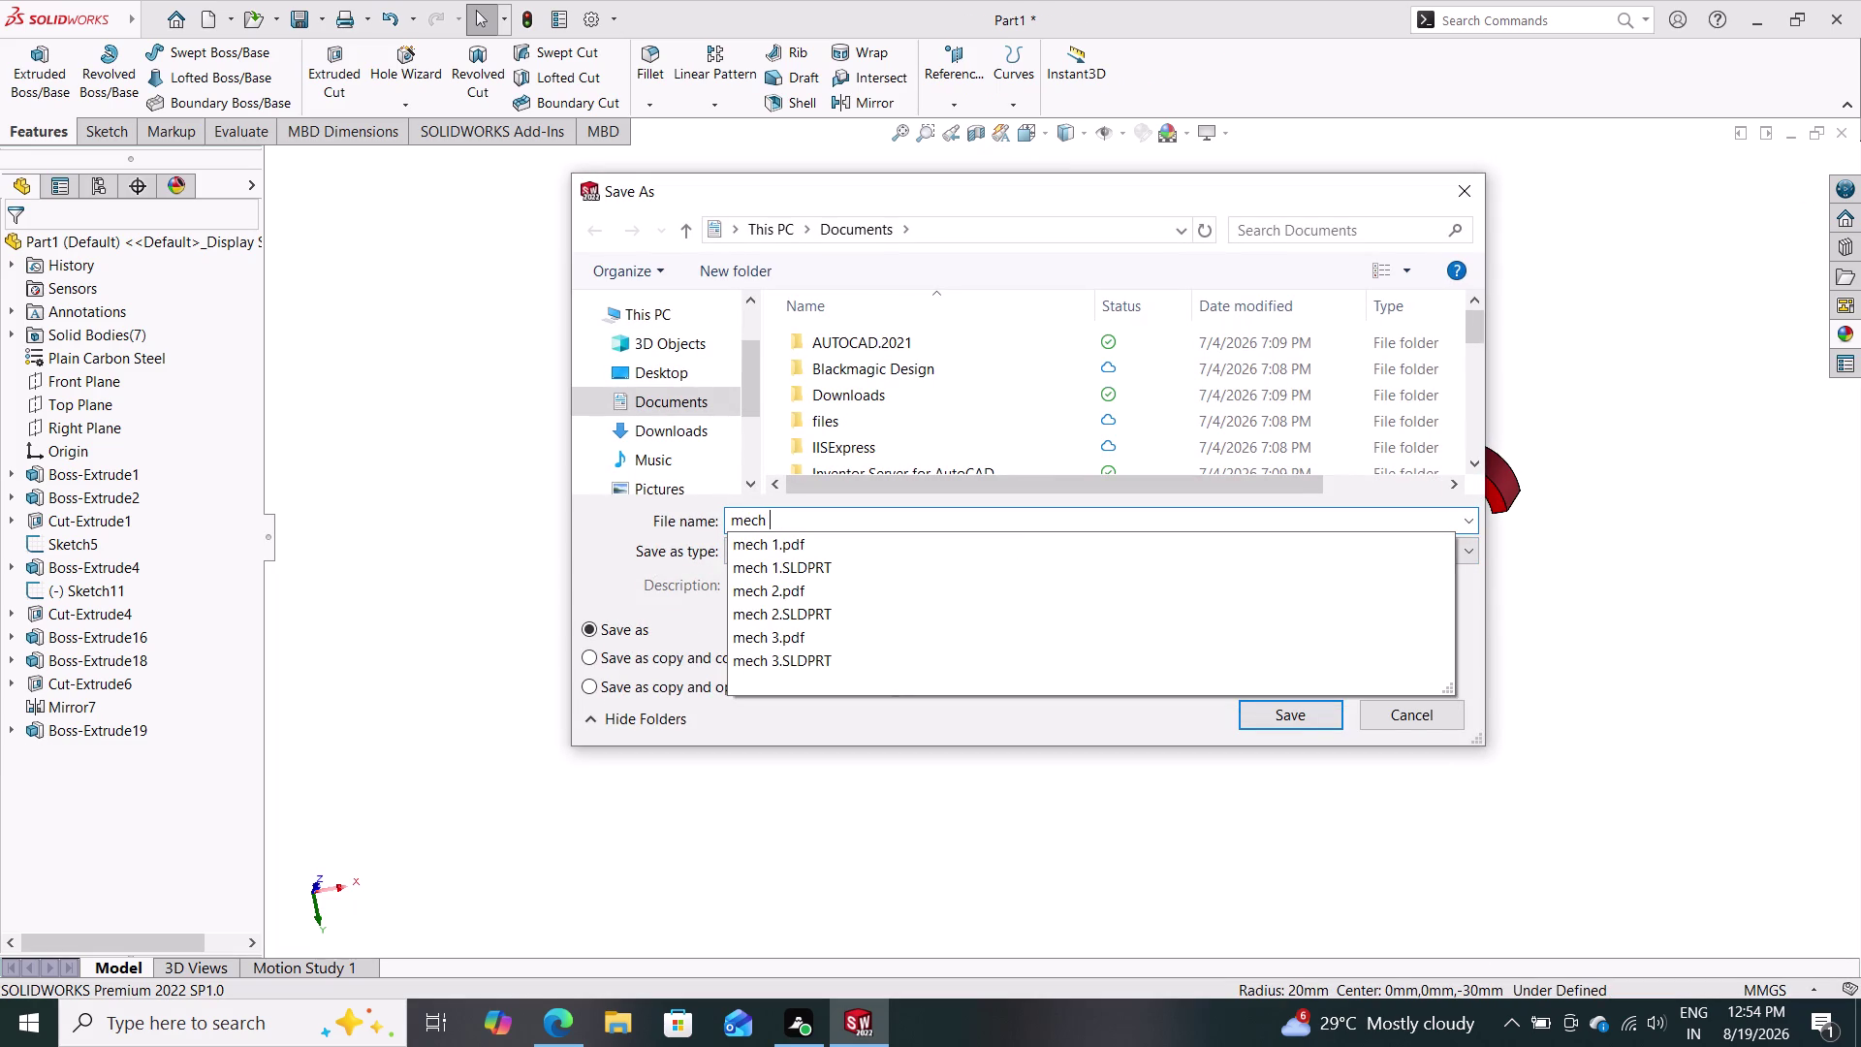
key(4)
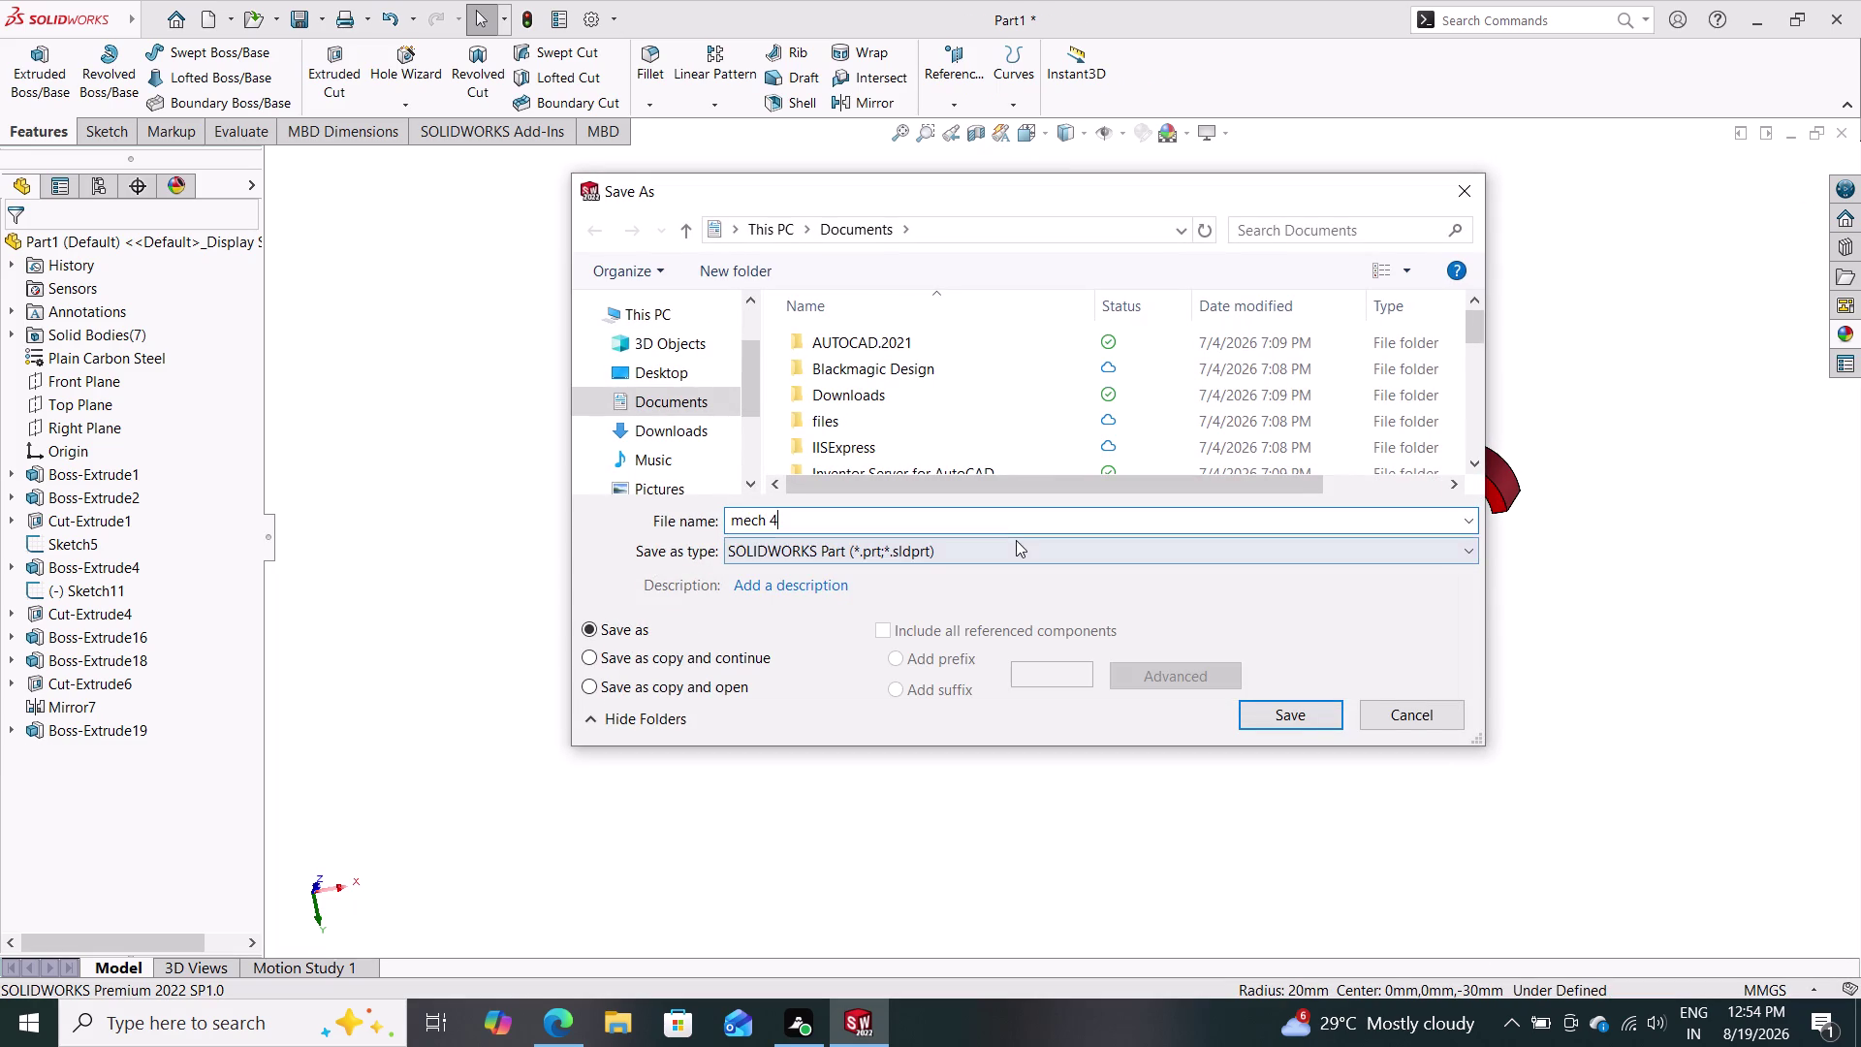
click(1276, 719)
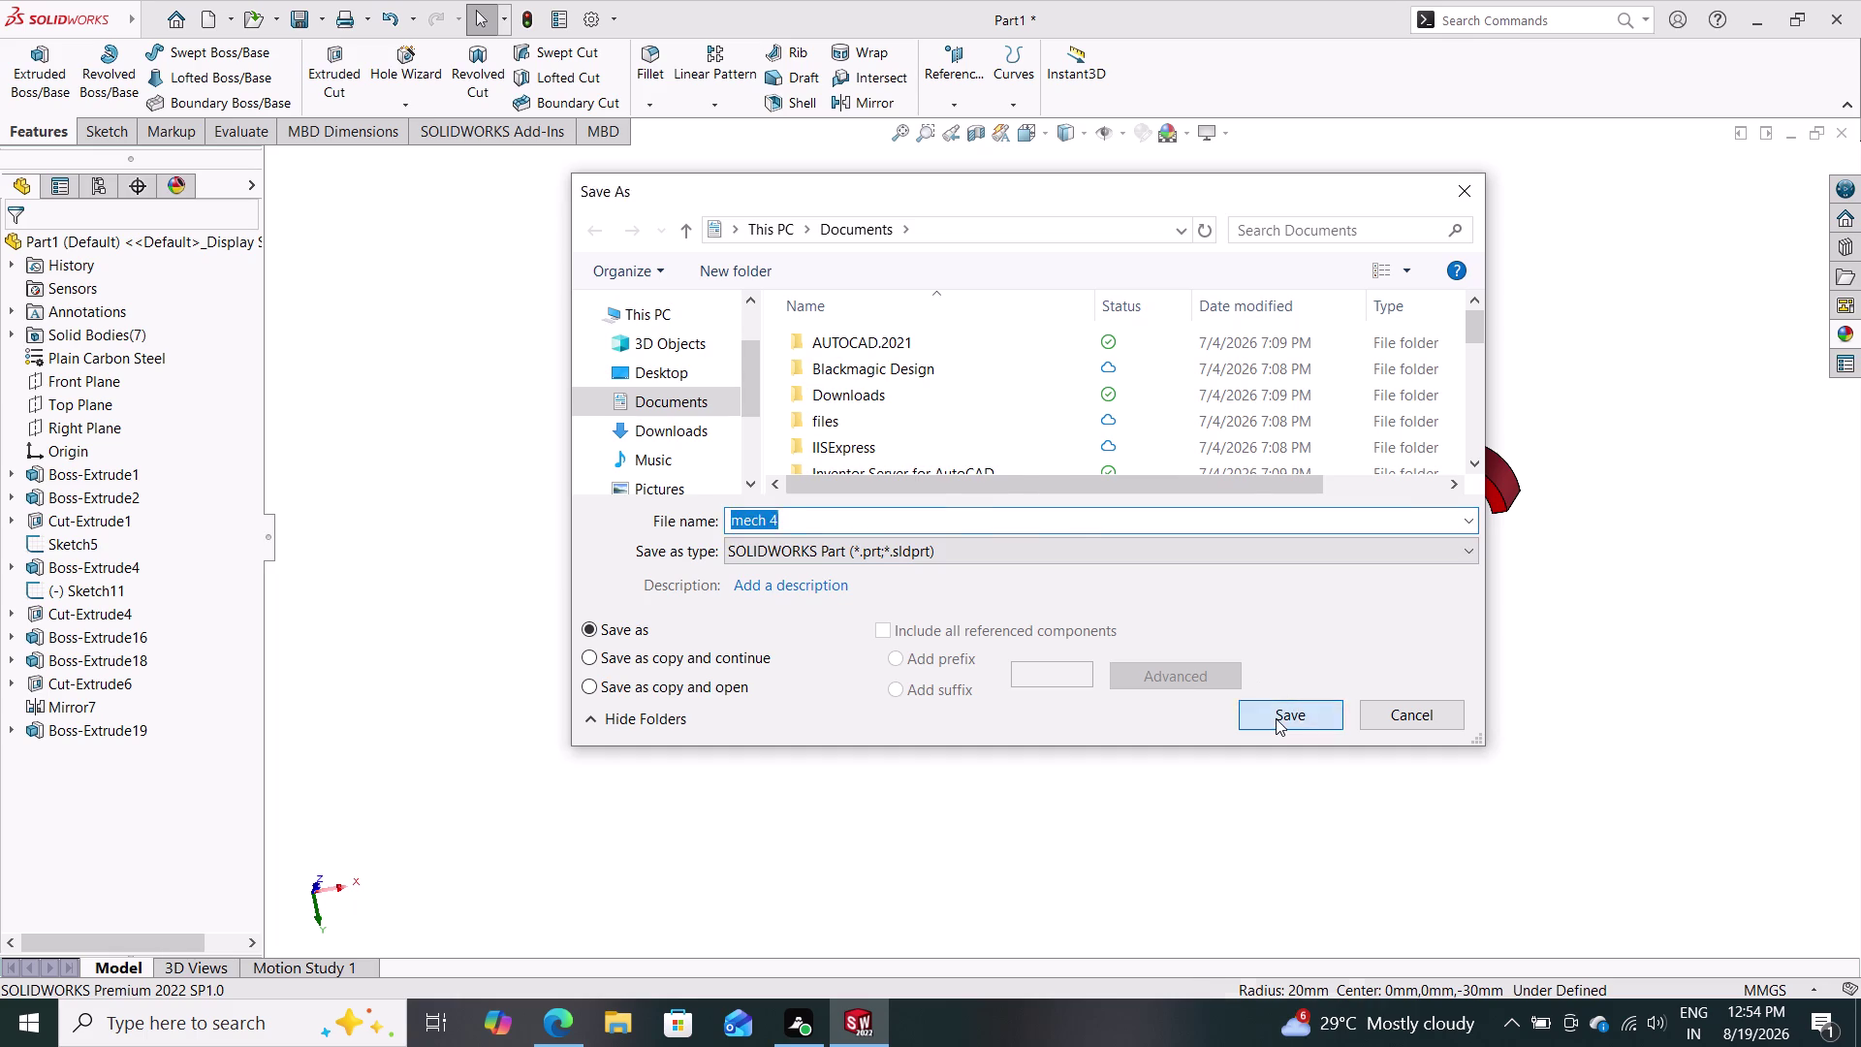
click(896, 433)
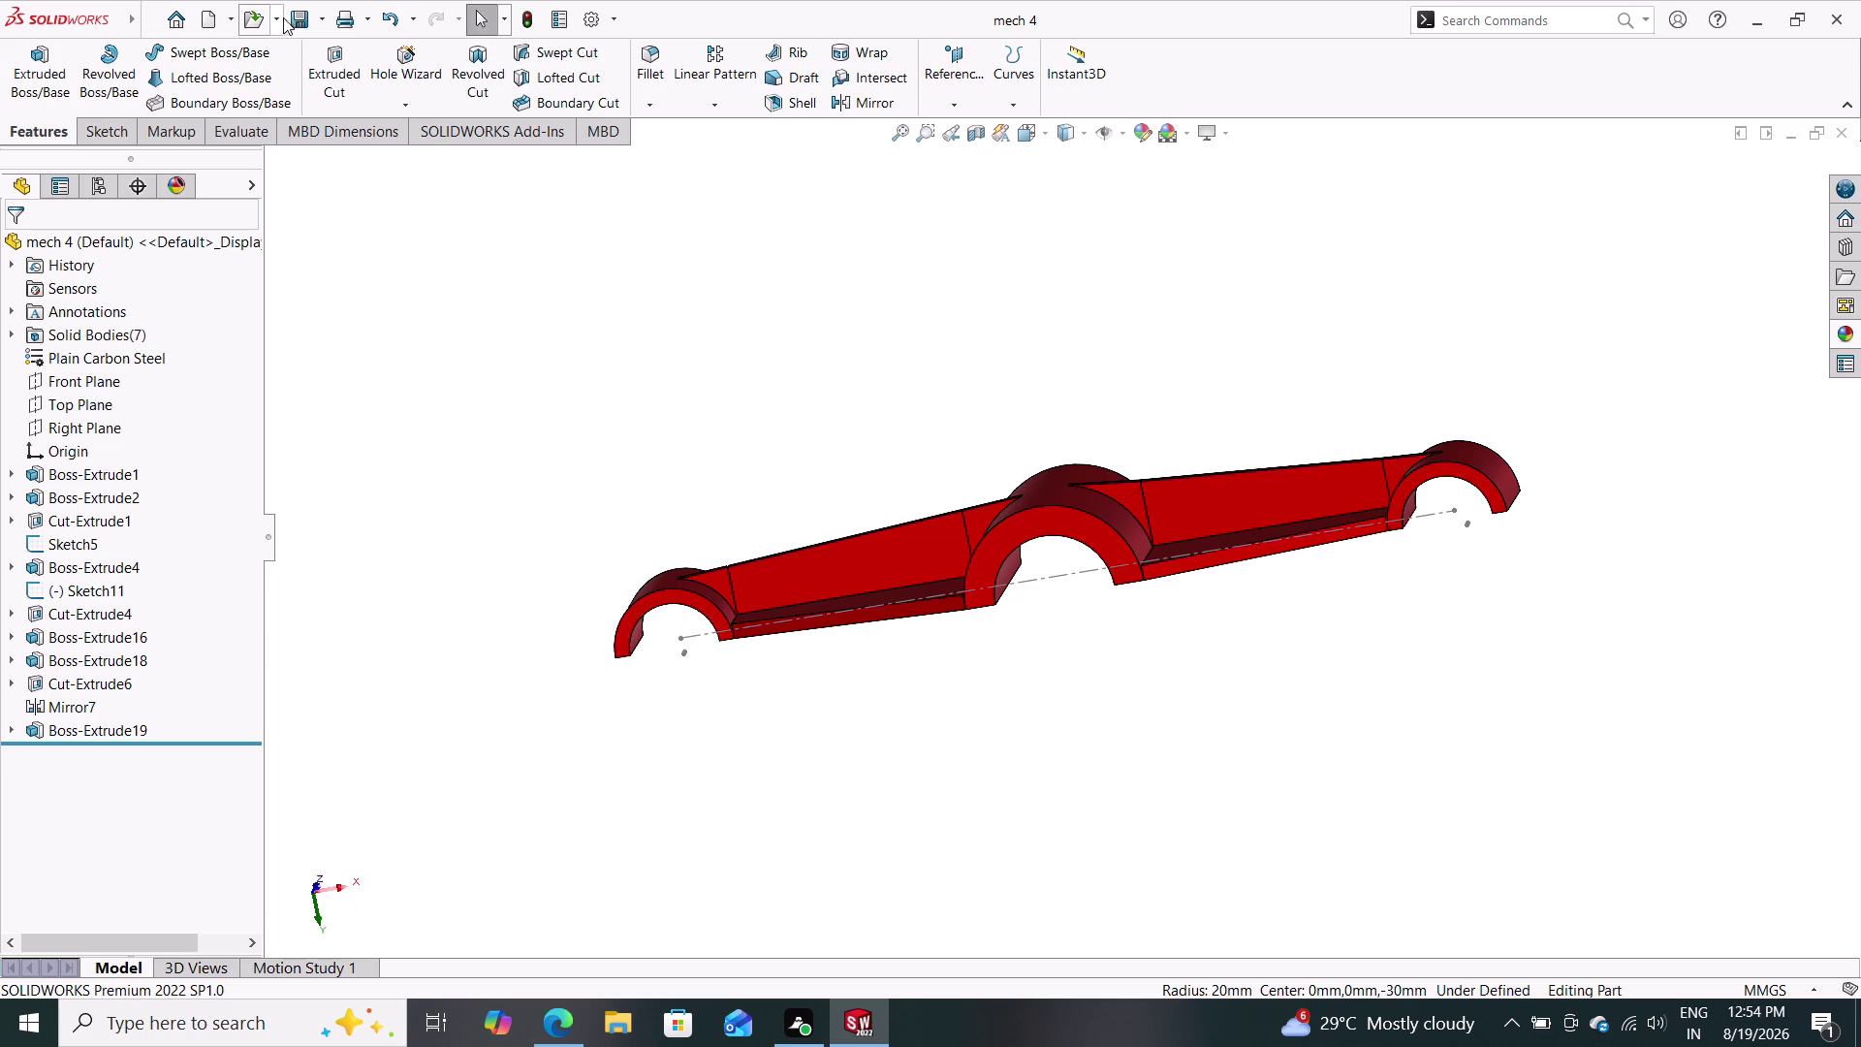
Reopen Save As, set Save as type to Adobe PDF, then close the dialog.
click(322, 18)
click(326, 64)
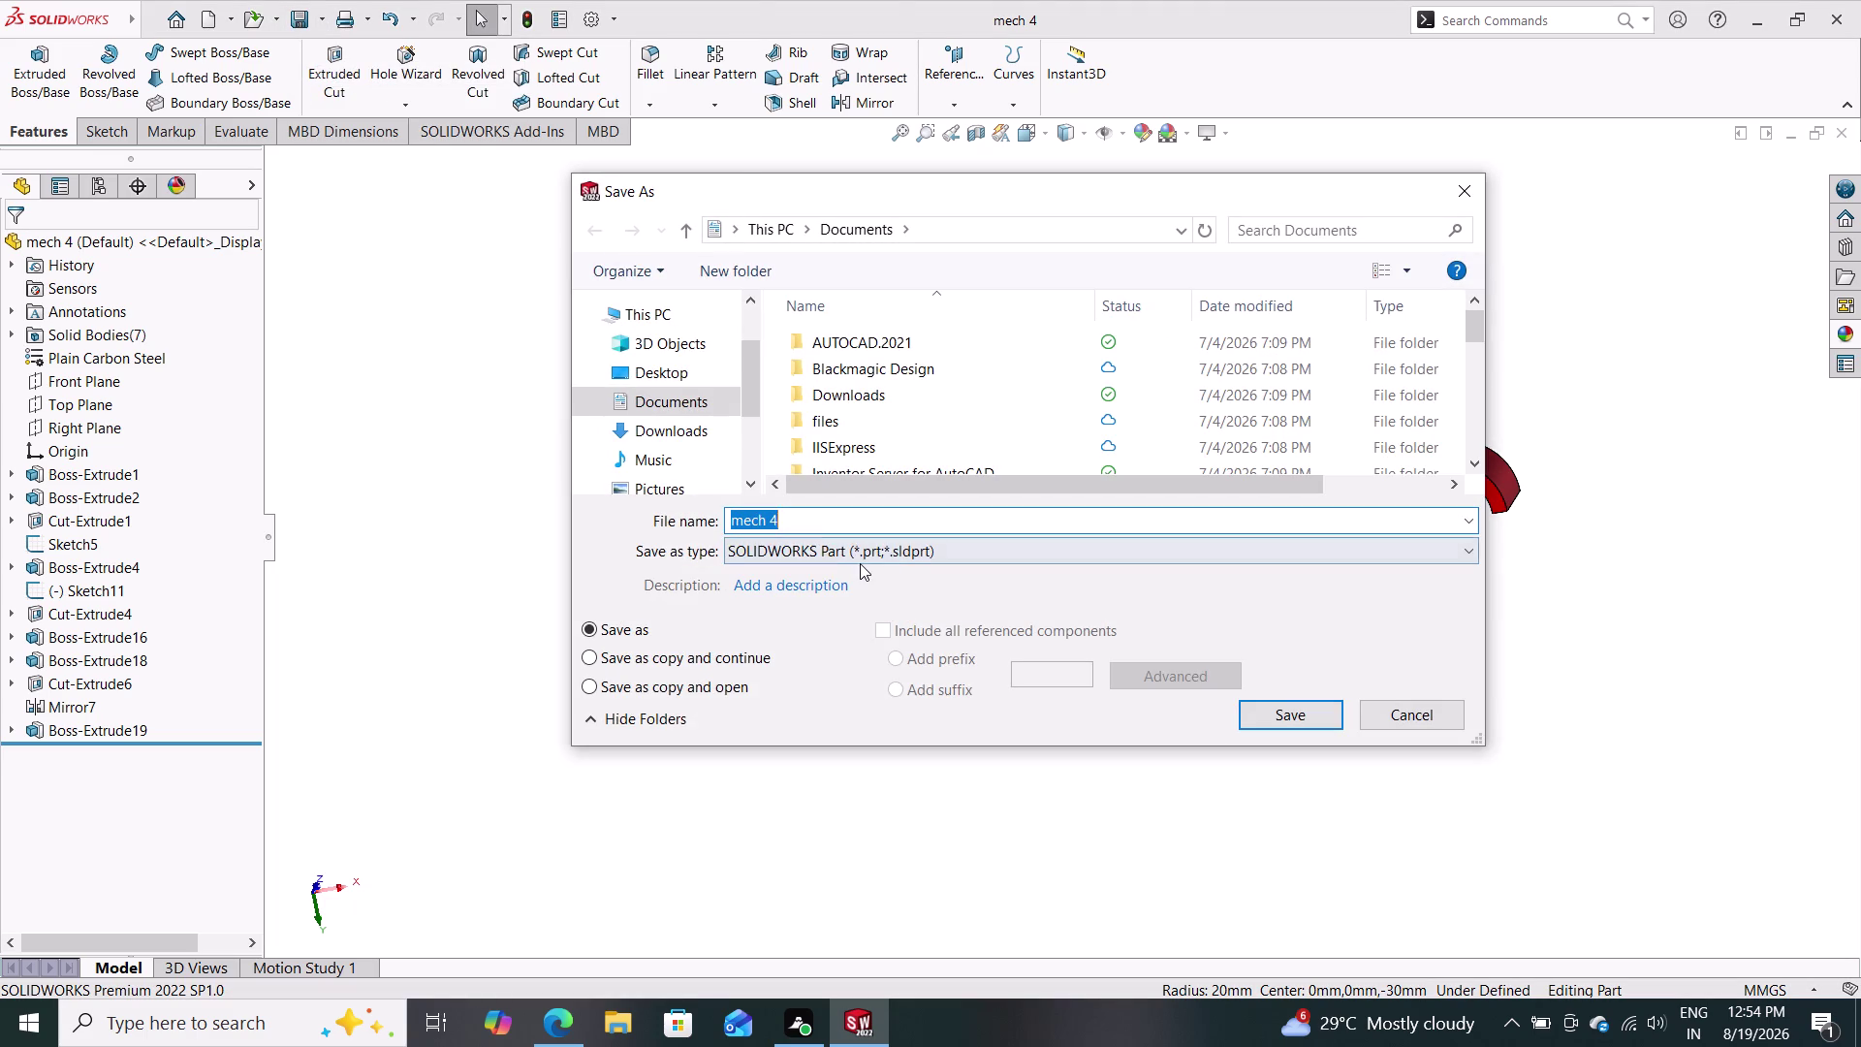
click(860, 562)
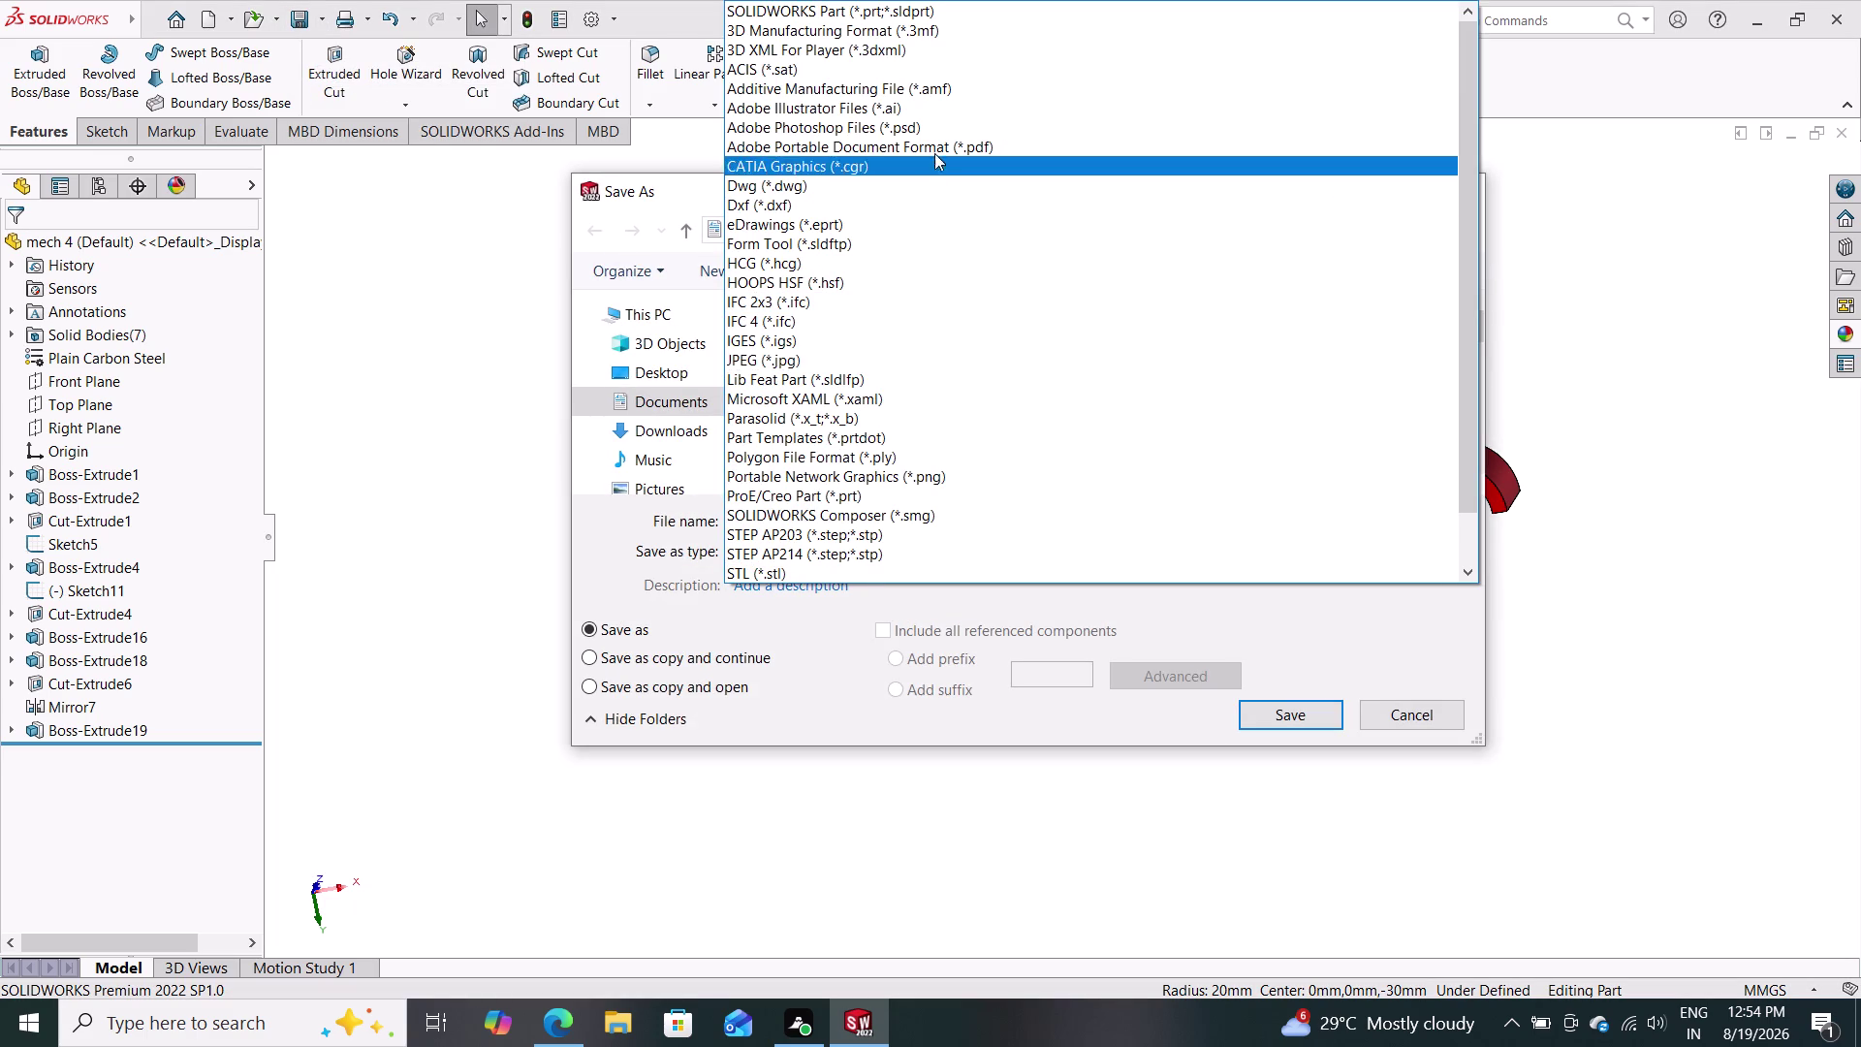
click(936, 149)
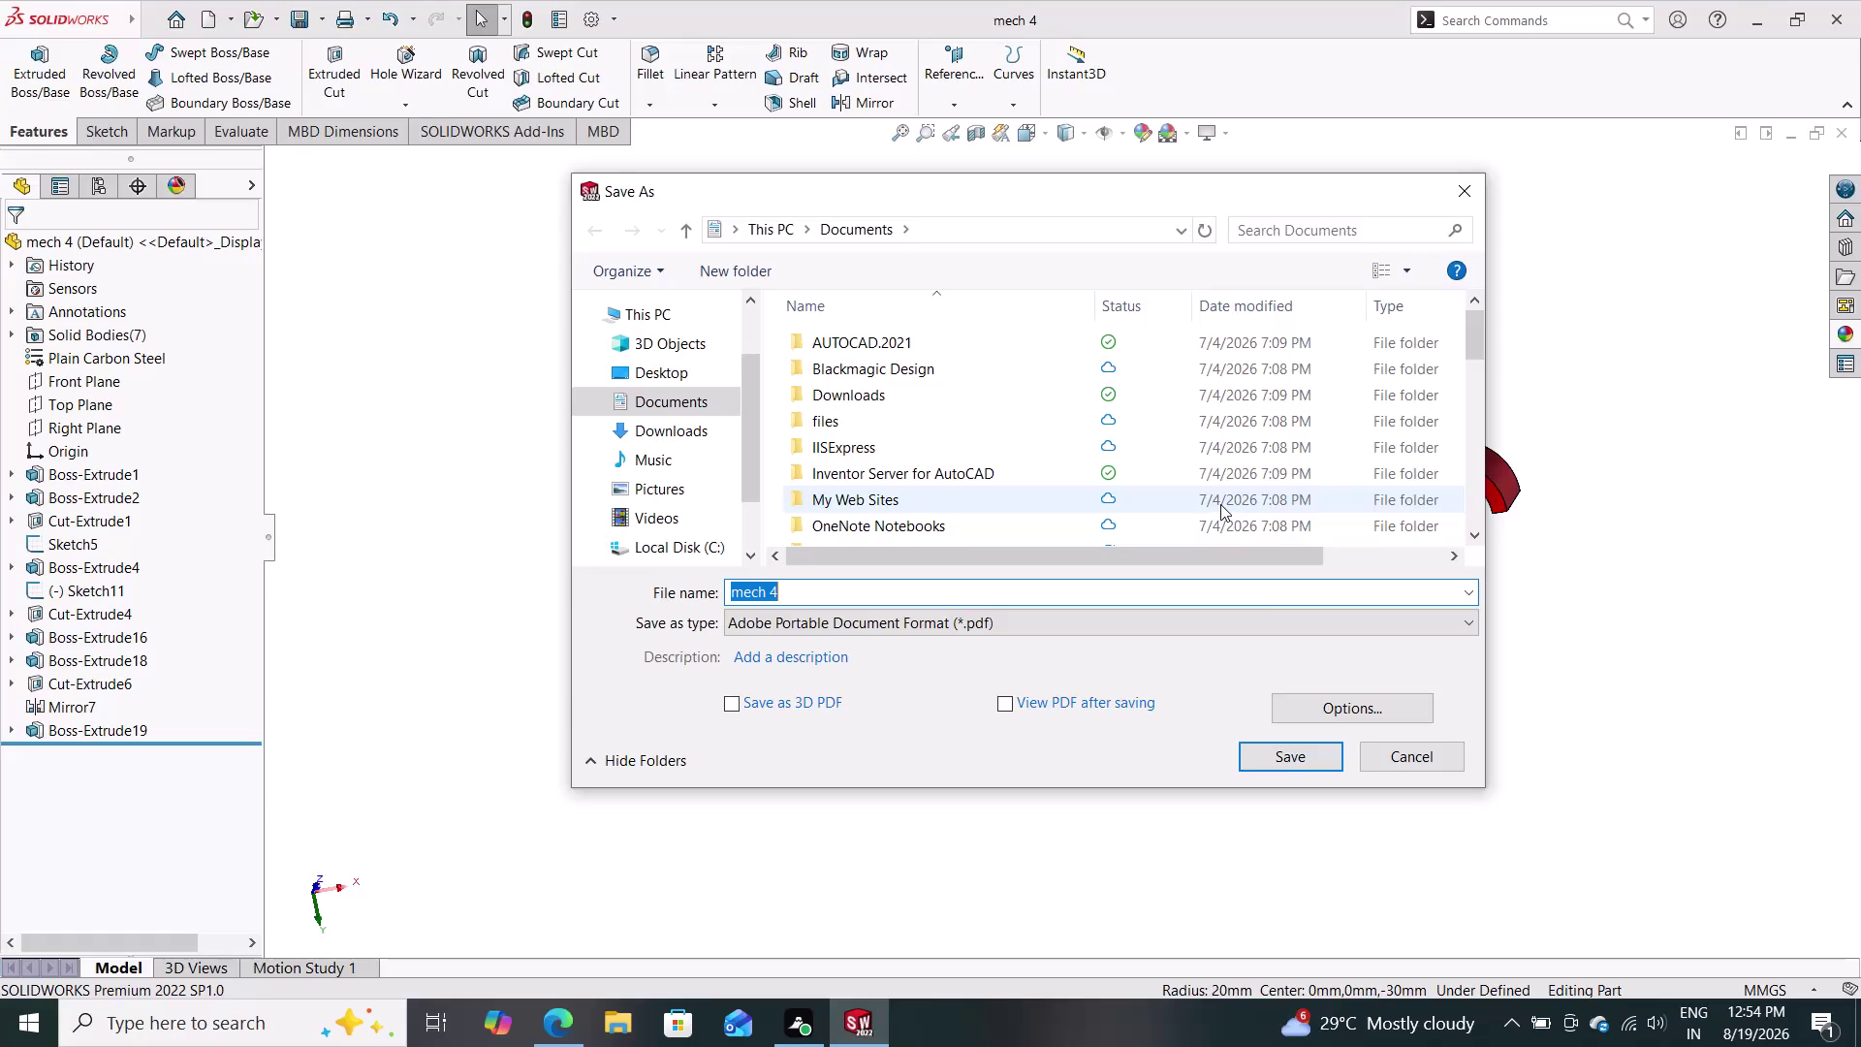
click(1294, 753)
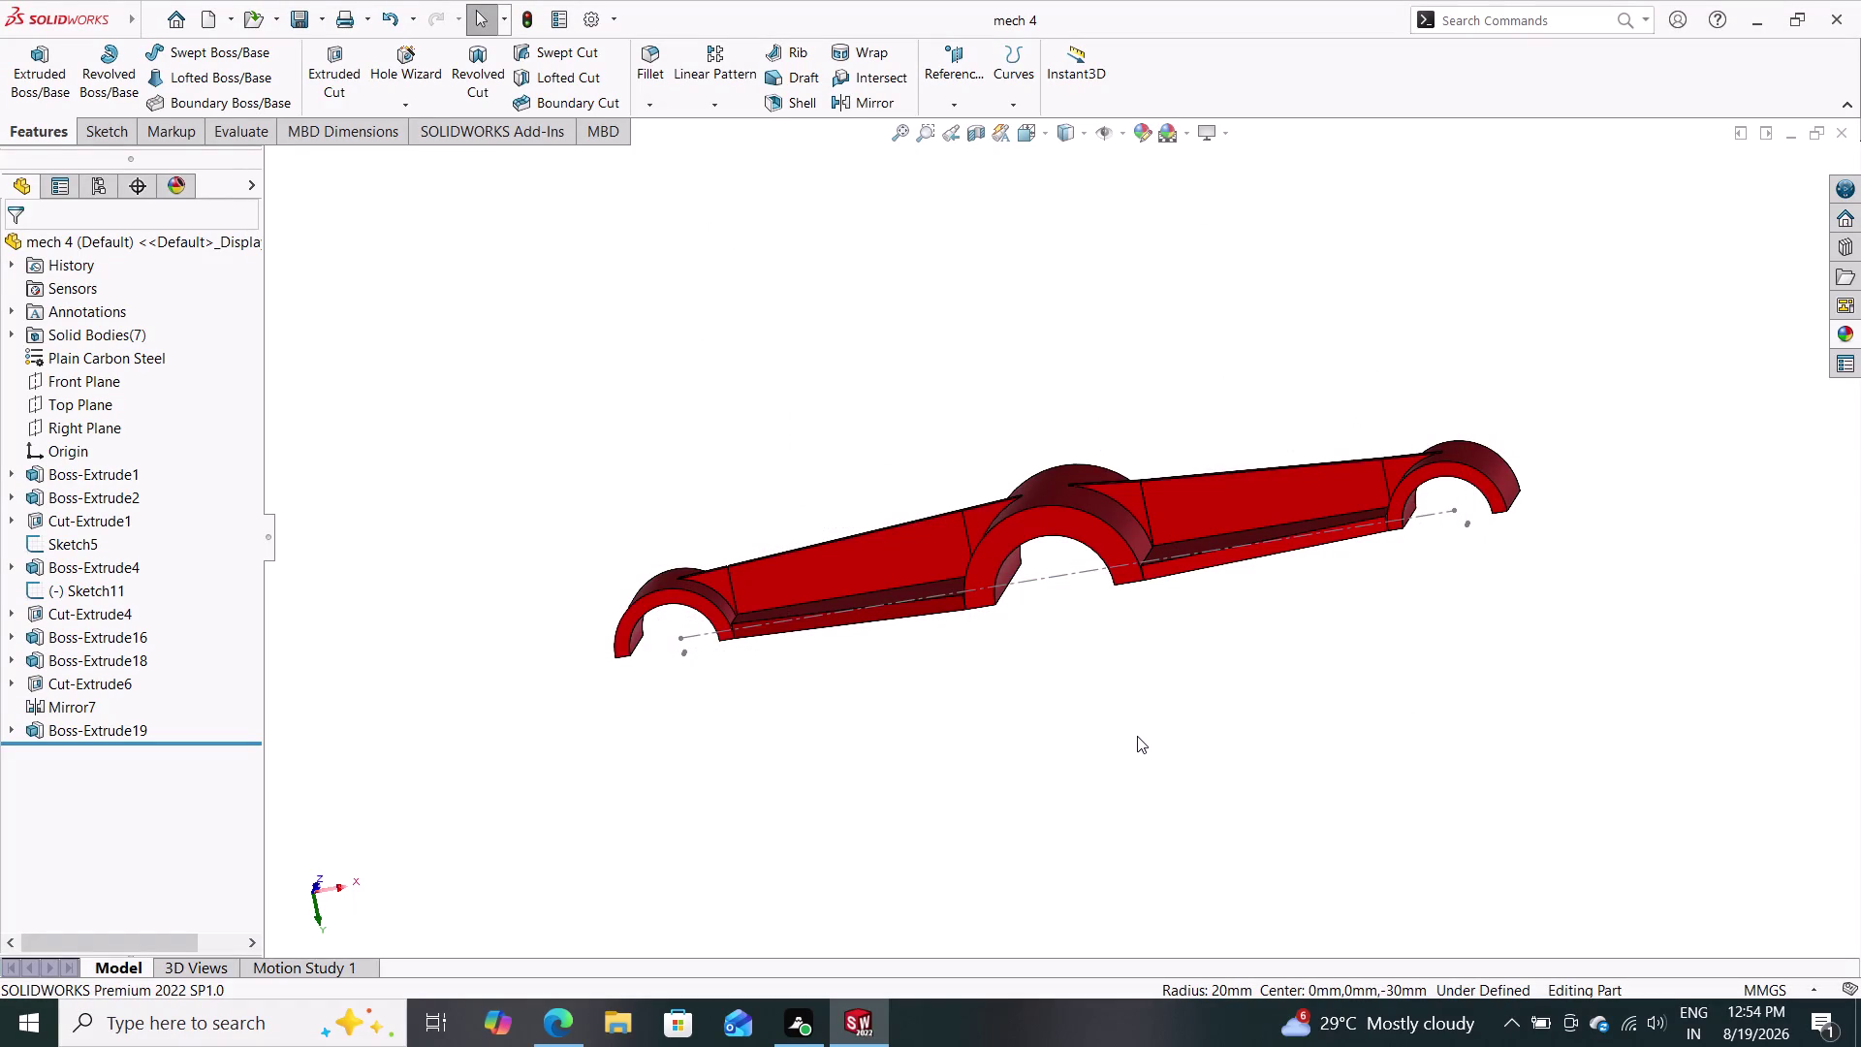
Orbit the red bracket to inspect it from several sides, then select the sketch centreline.
middle_drag(1026, 686, 1323, 562)
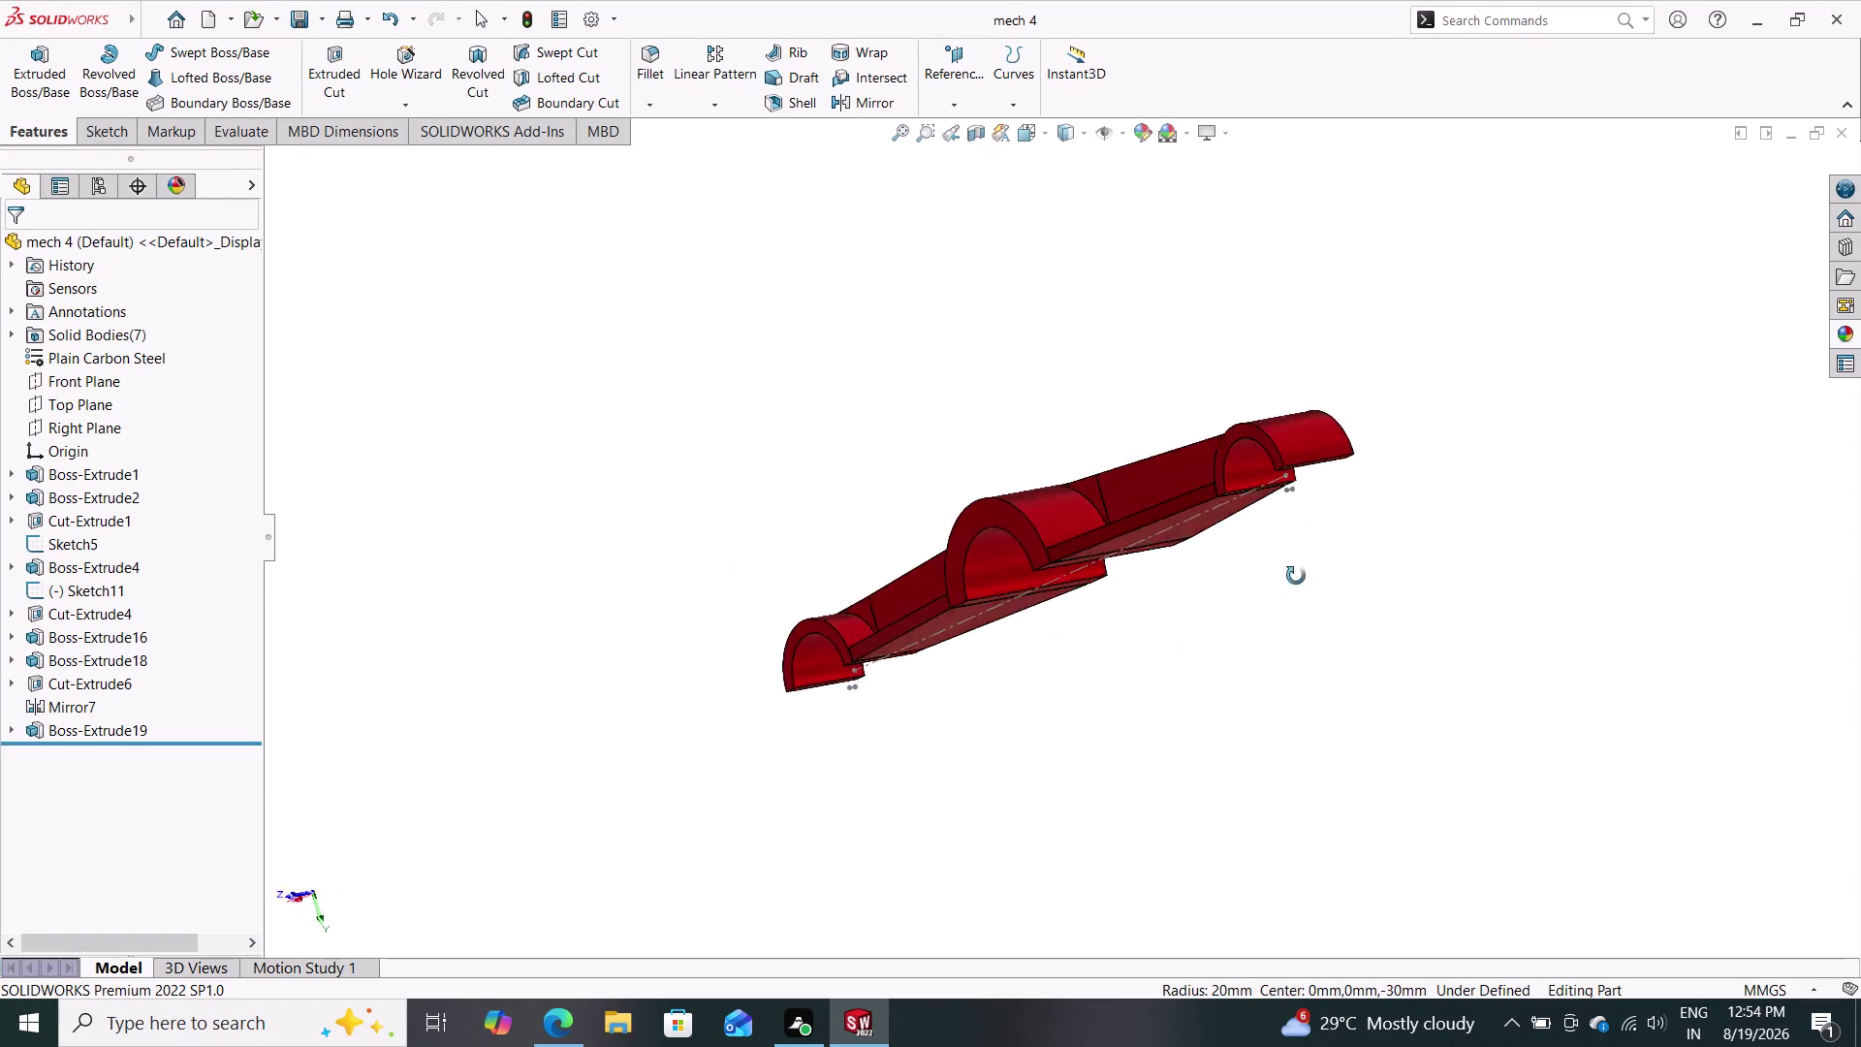
middle_drag(1322, 562, 998, 595)
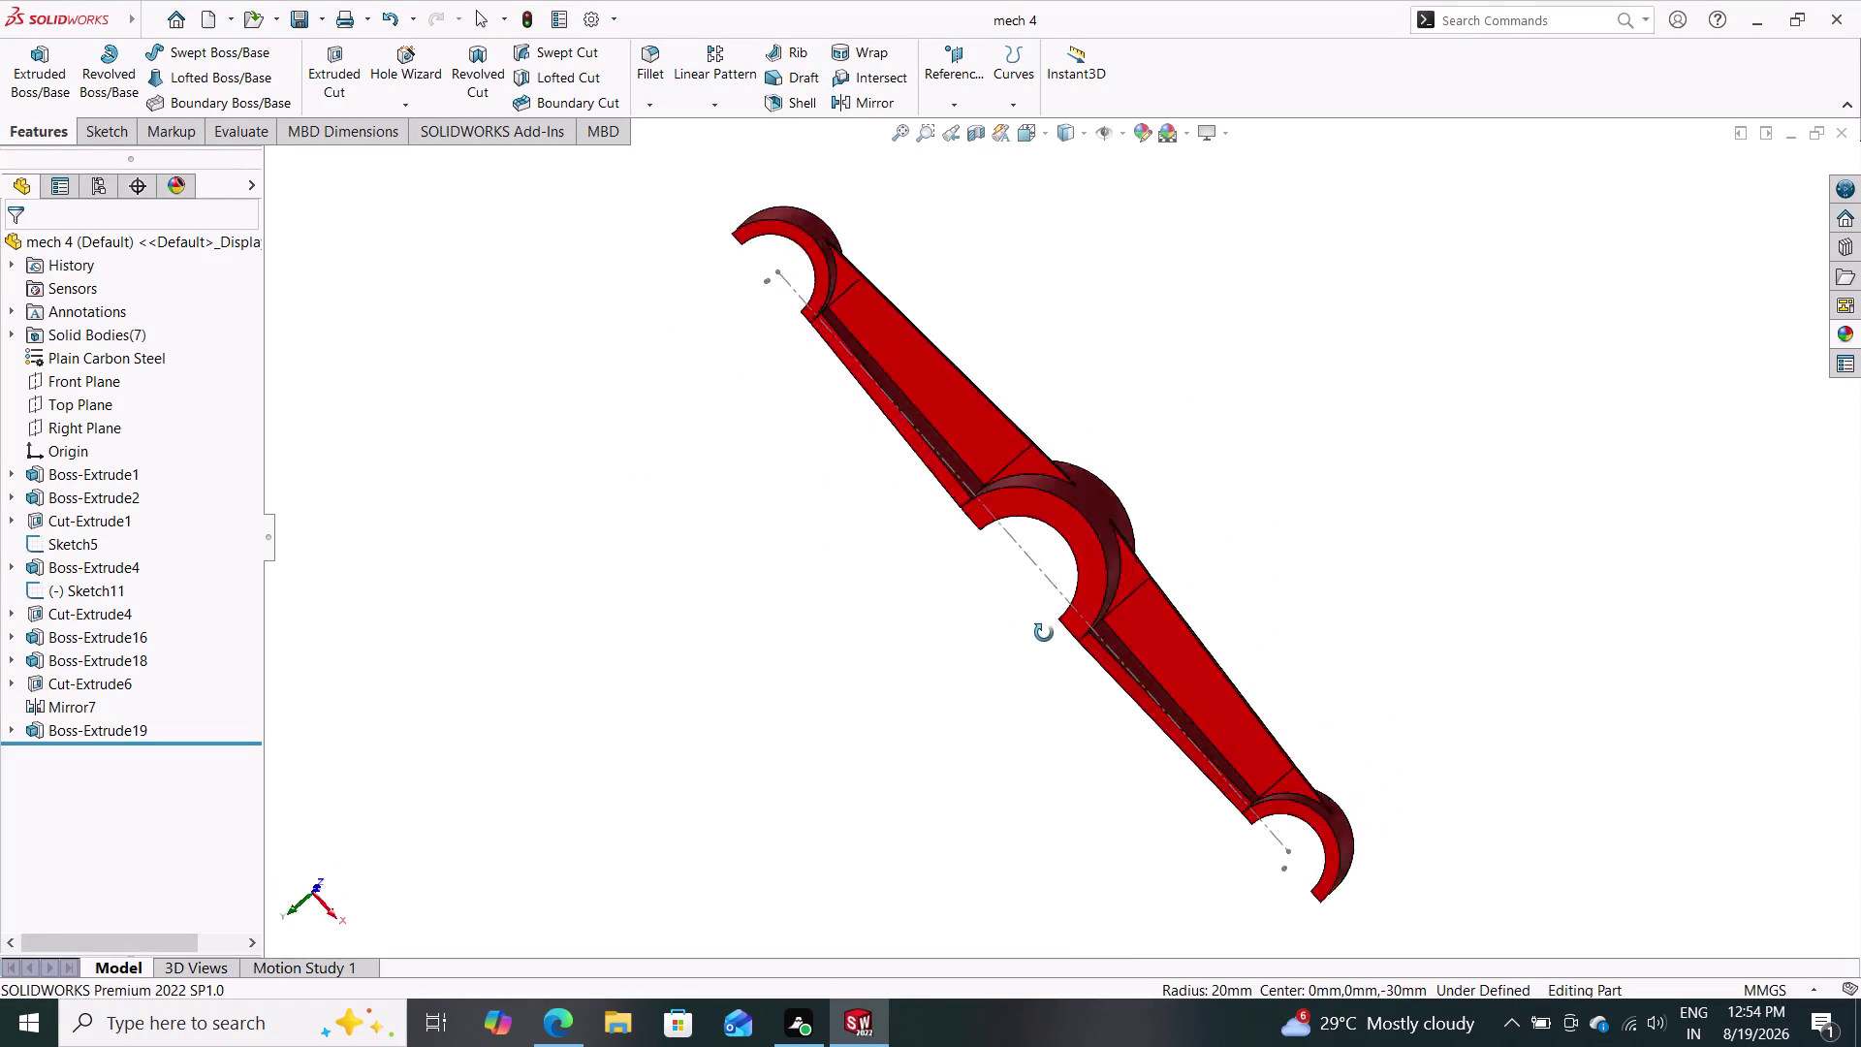
middle_drag(998, 595, 1017, 606)
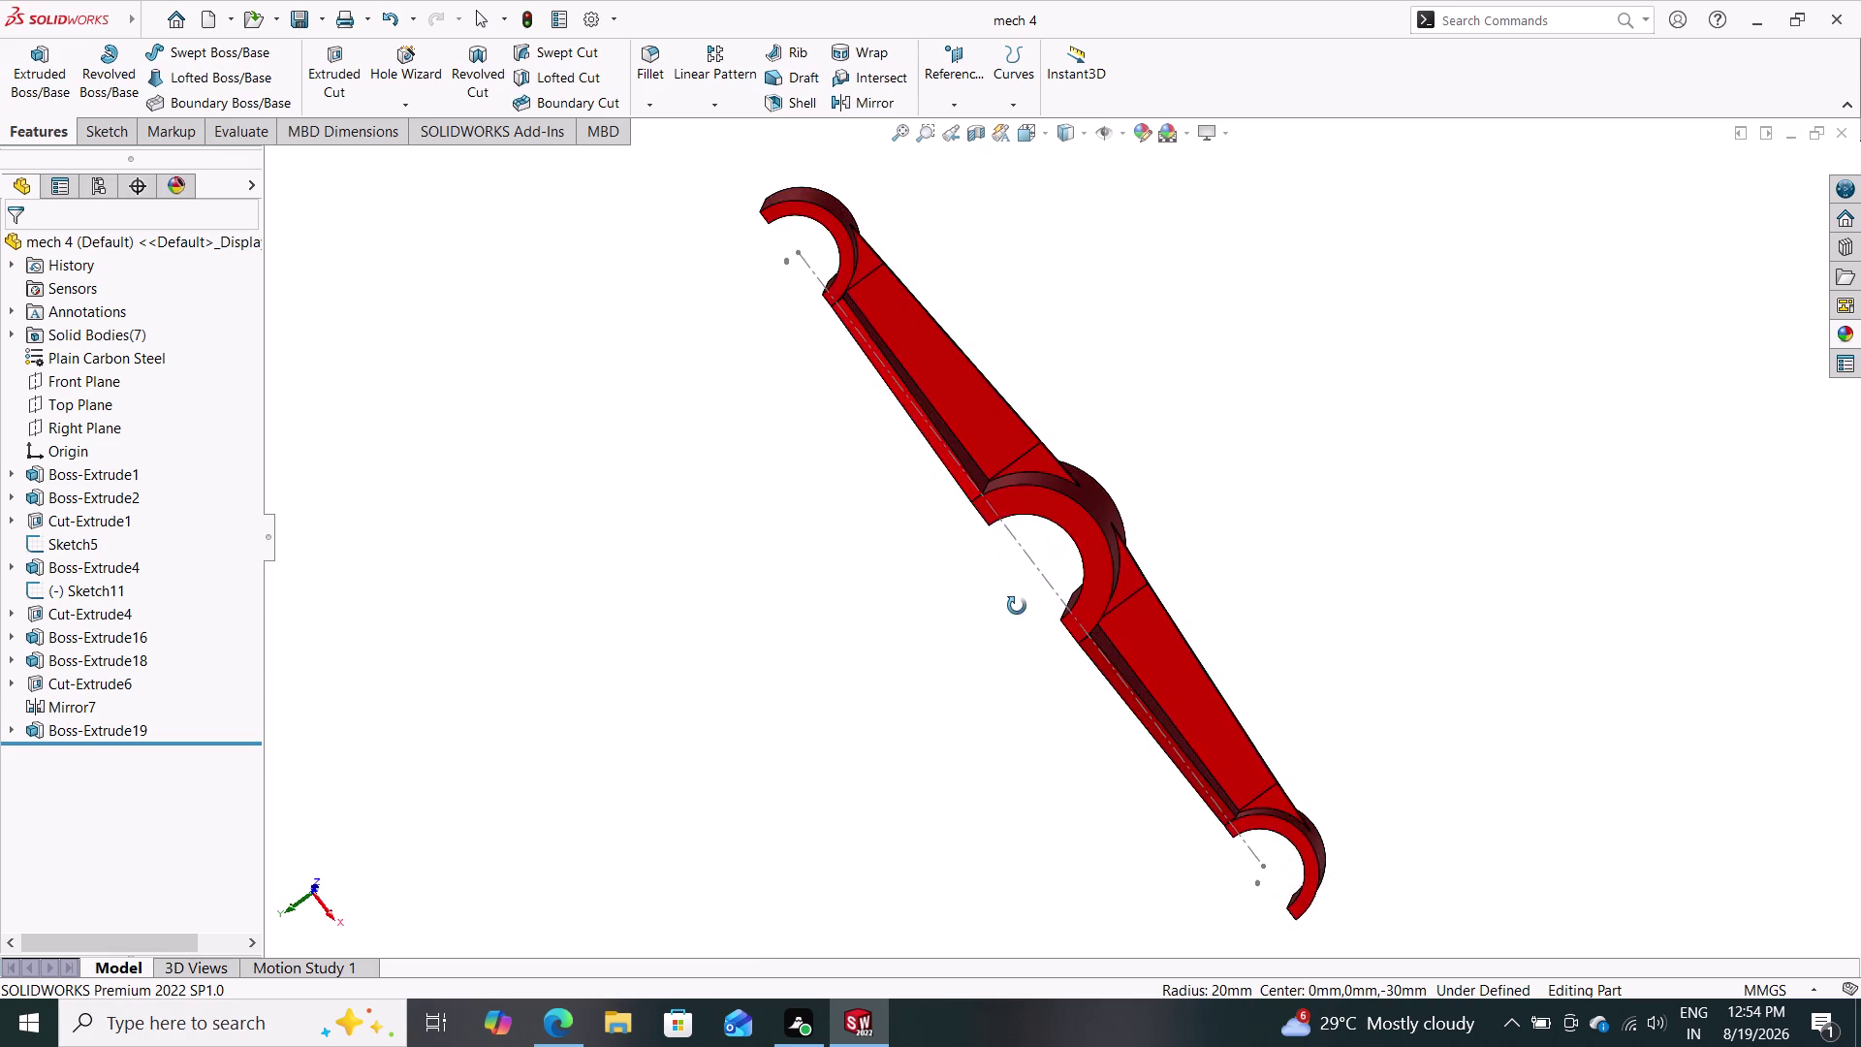
middle_drag(1017, 606, 701, 553)
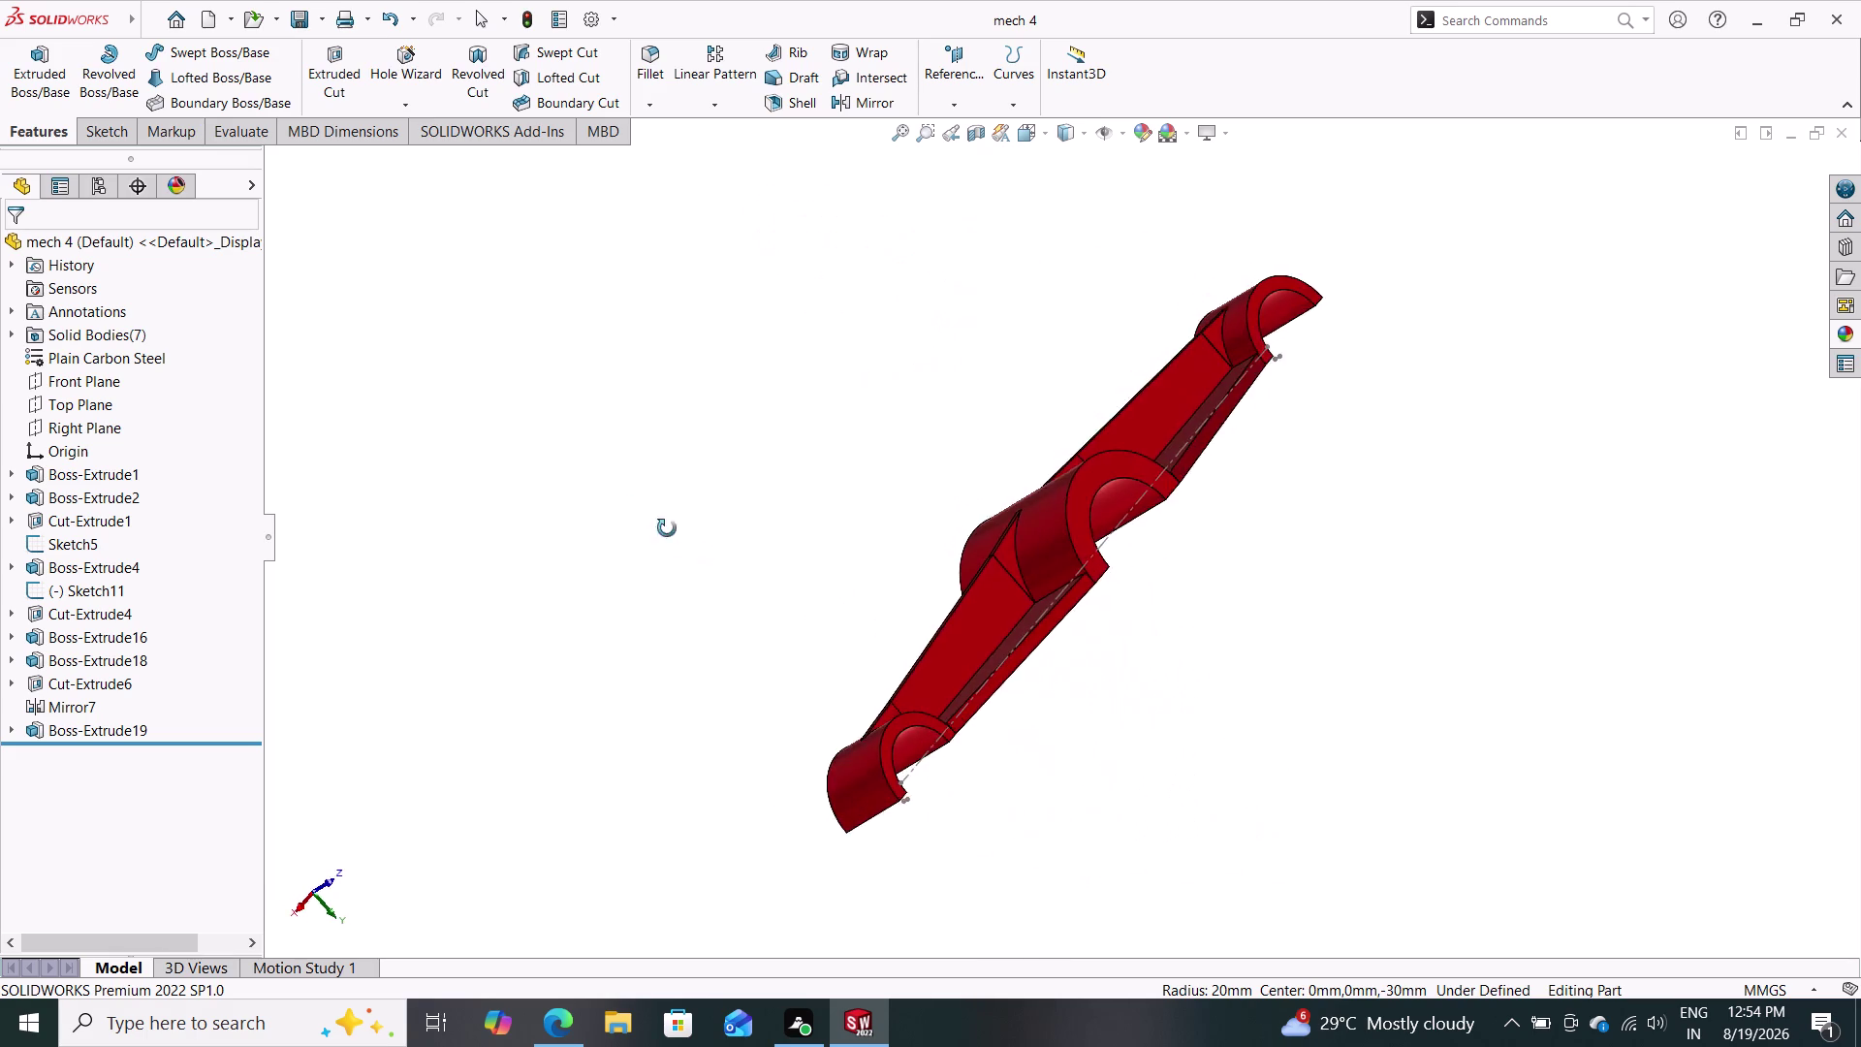
middle_drag(701, 553, 1029, 603)
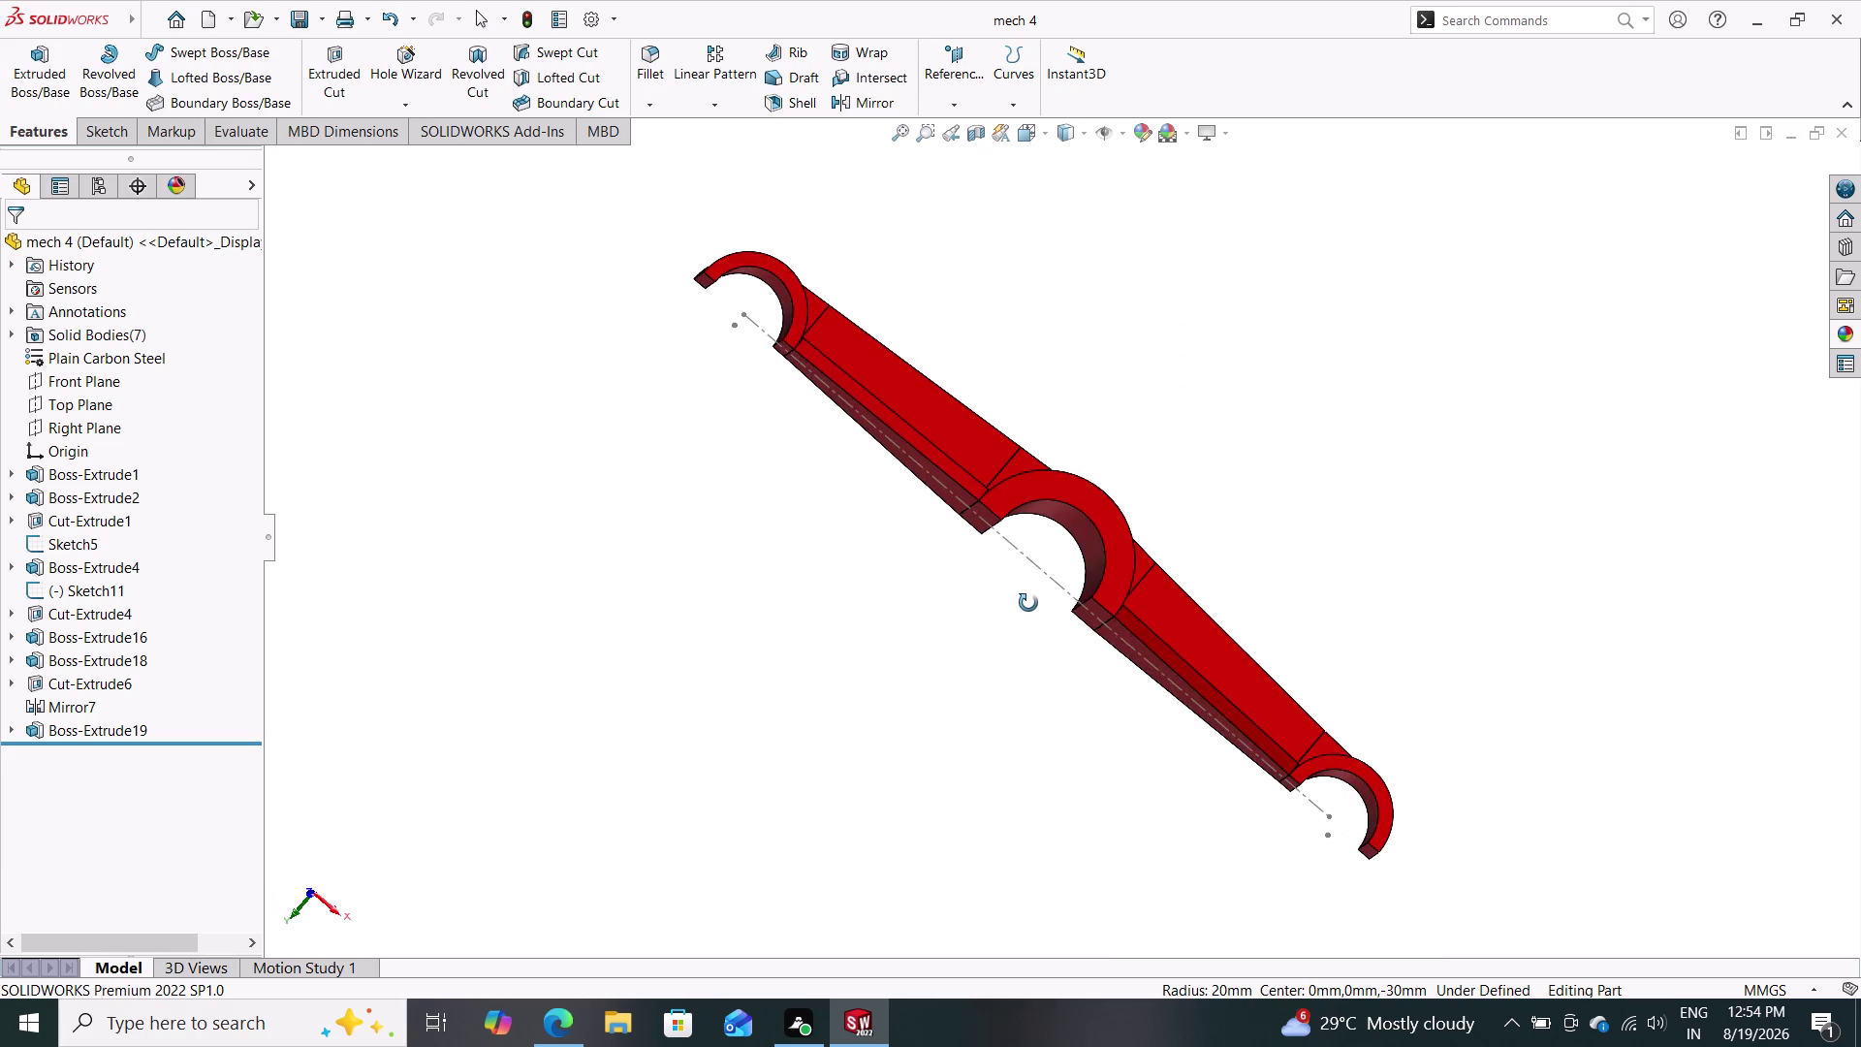
middle_drag(1029, 604, 1016, 633)
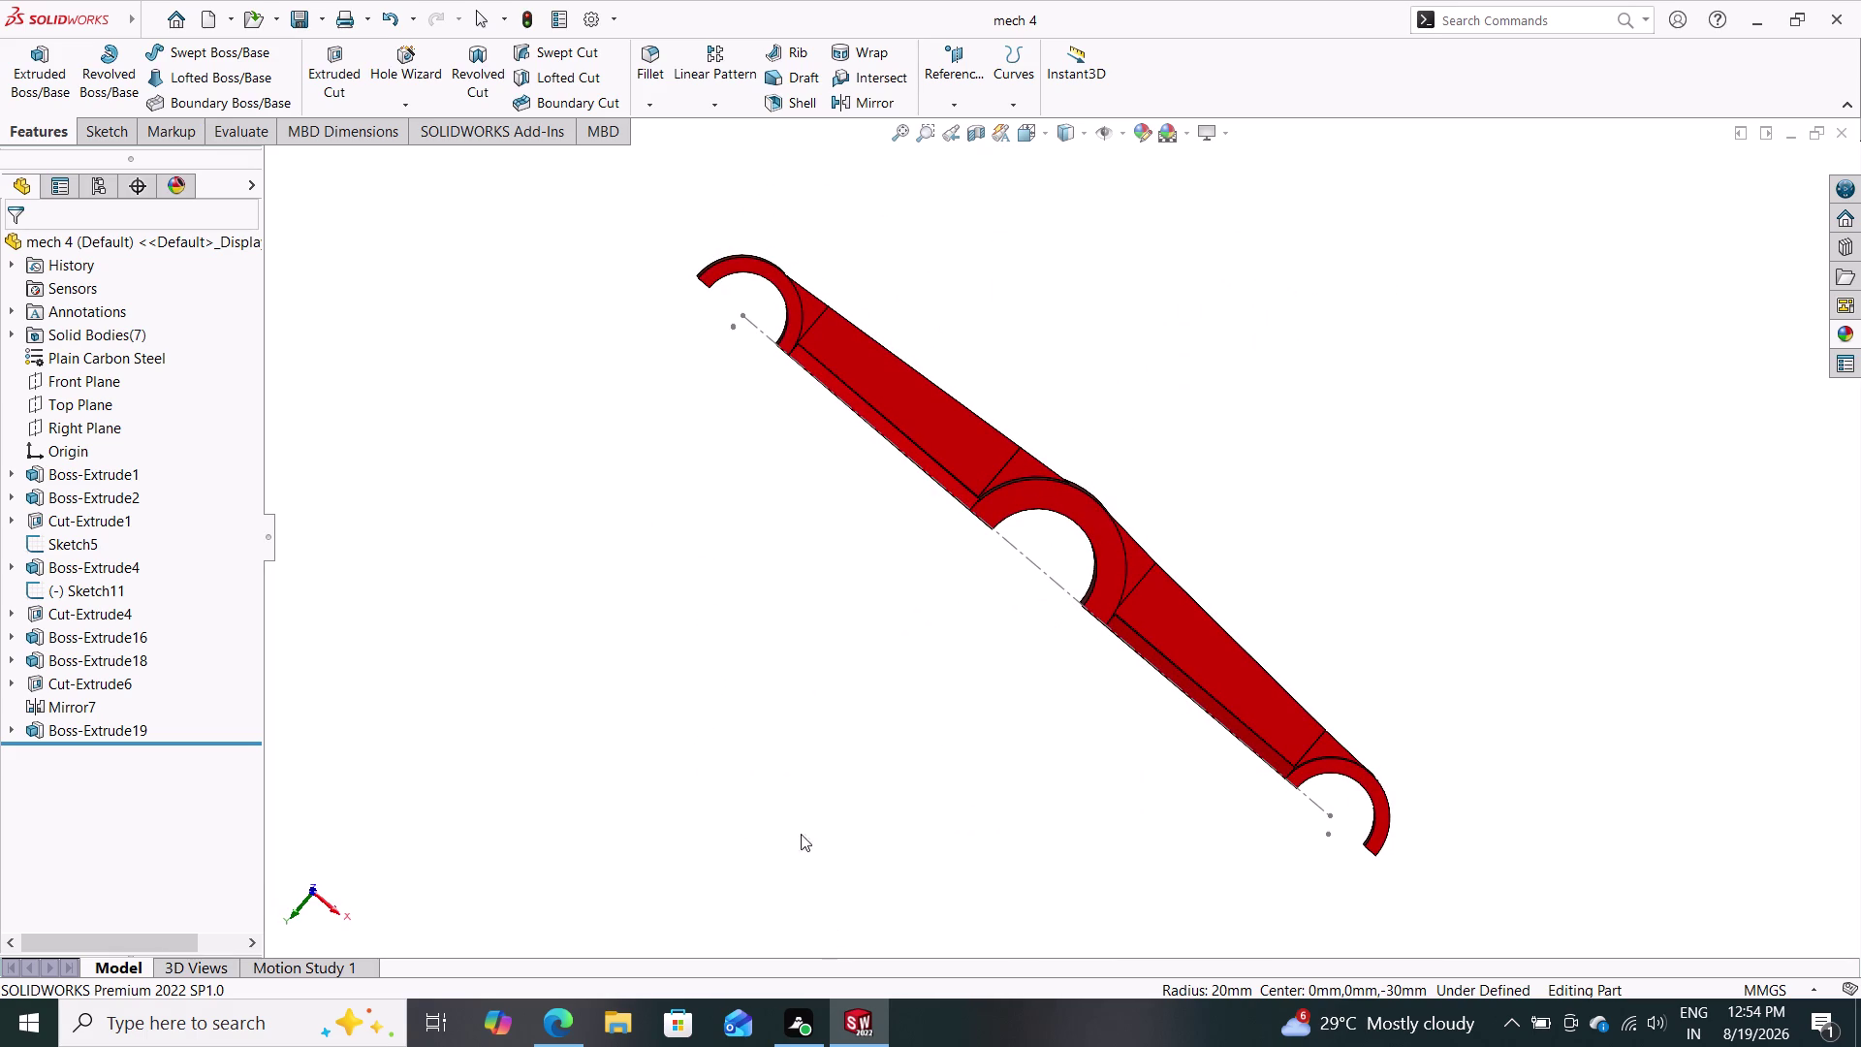
middle_drag(783, 443, 779, 443)
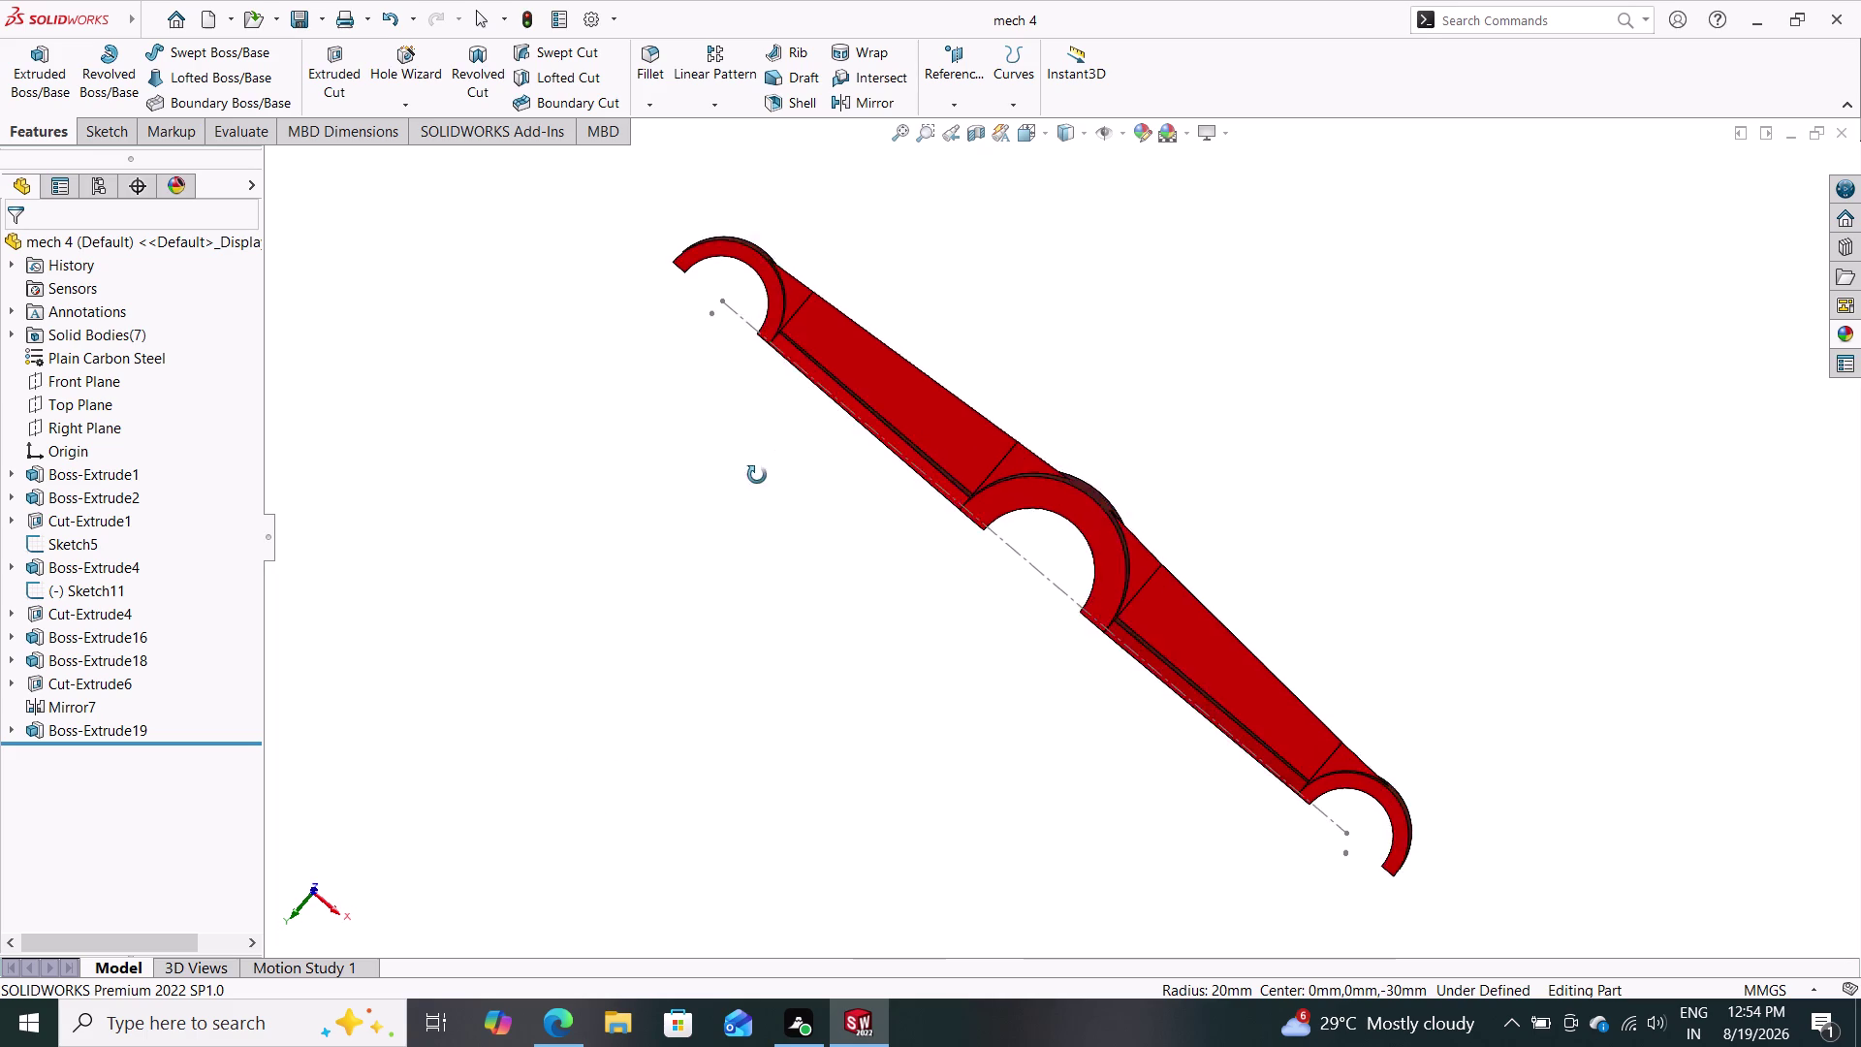
middle_drag(779, 443, 834, 463)
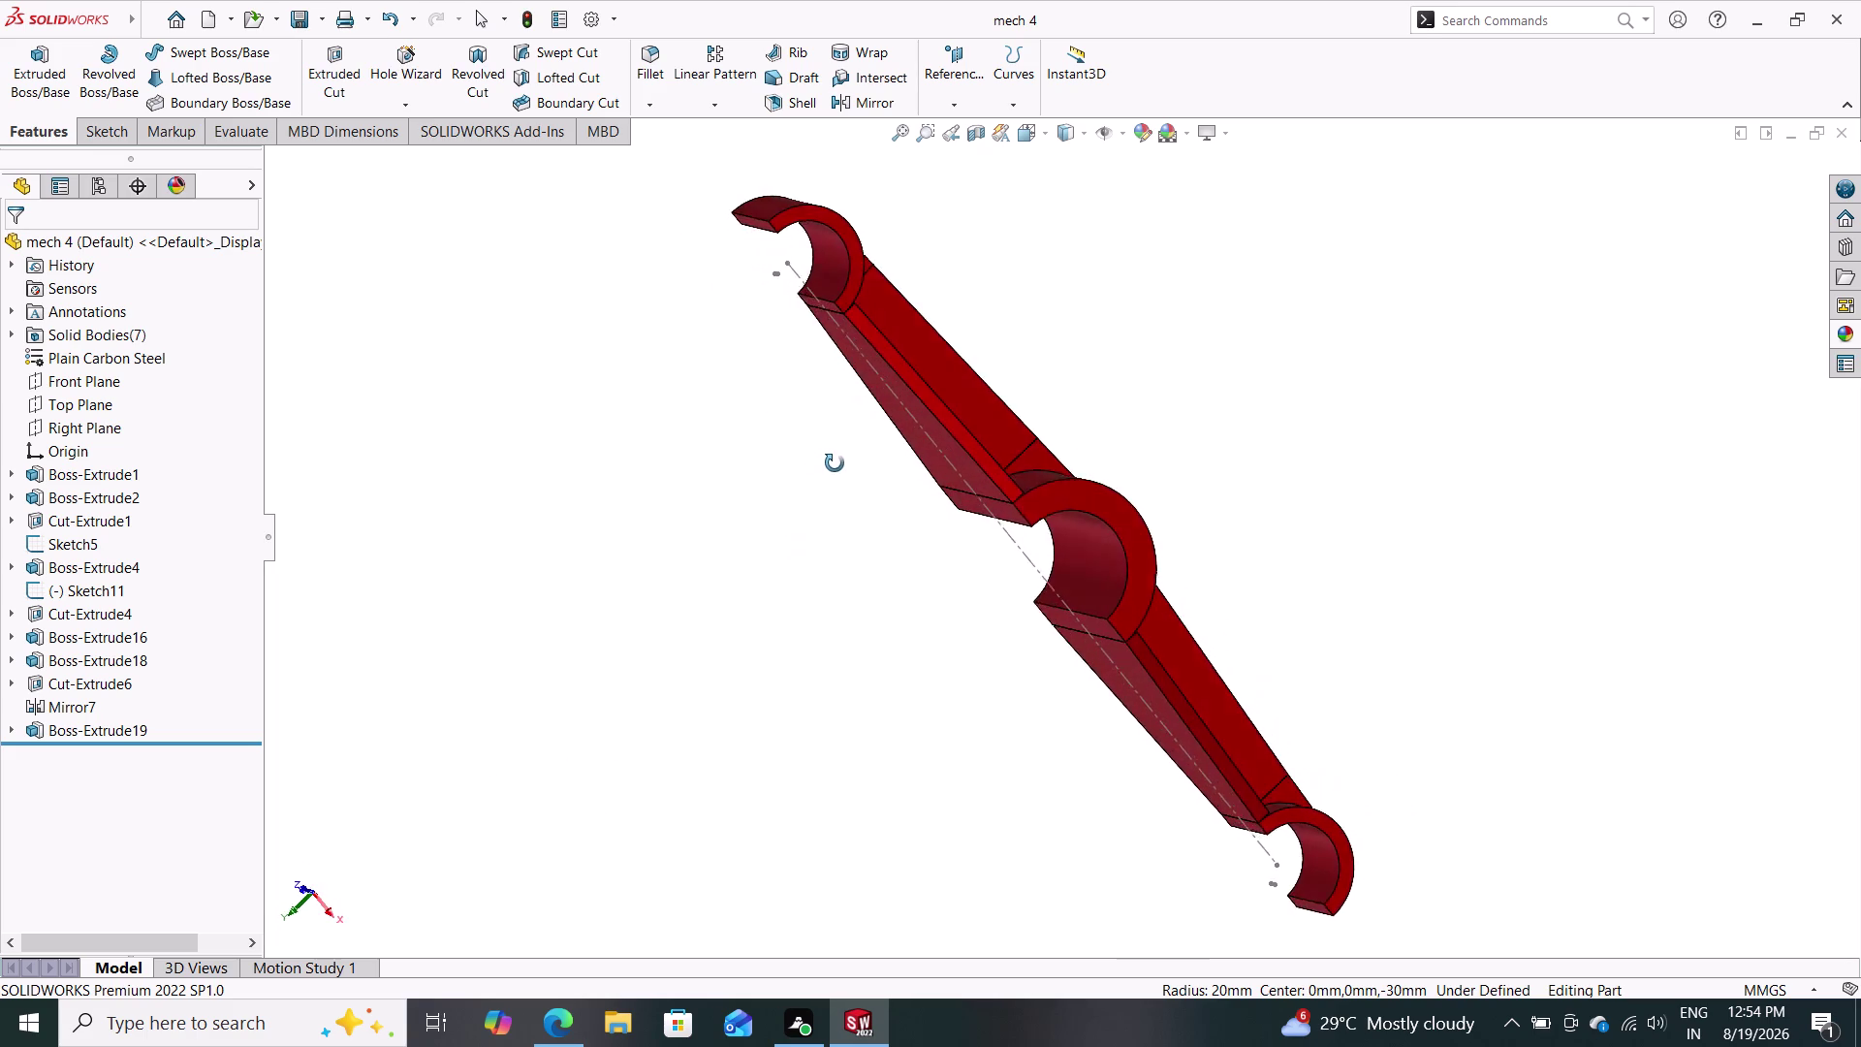
middle_drag(835, 464, 814, 579)
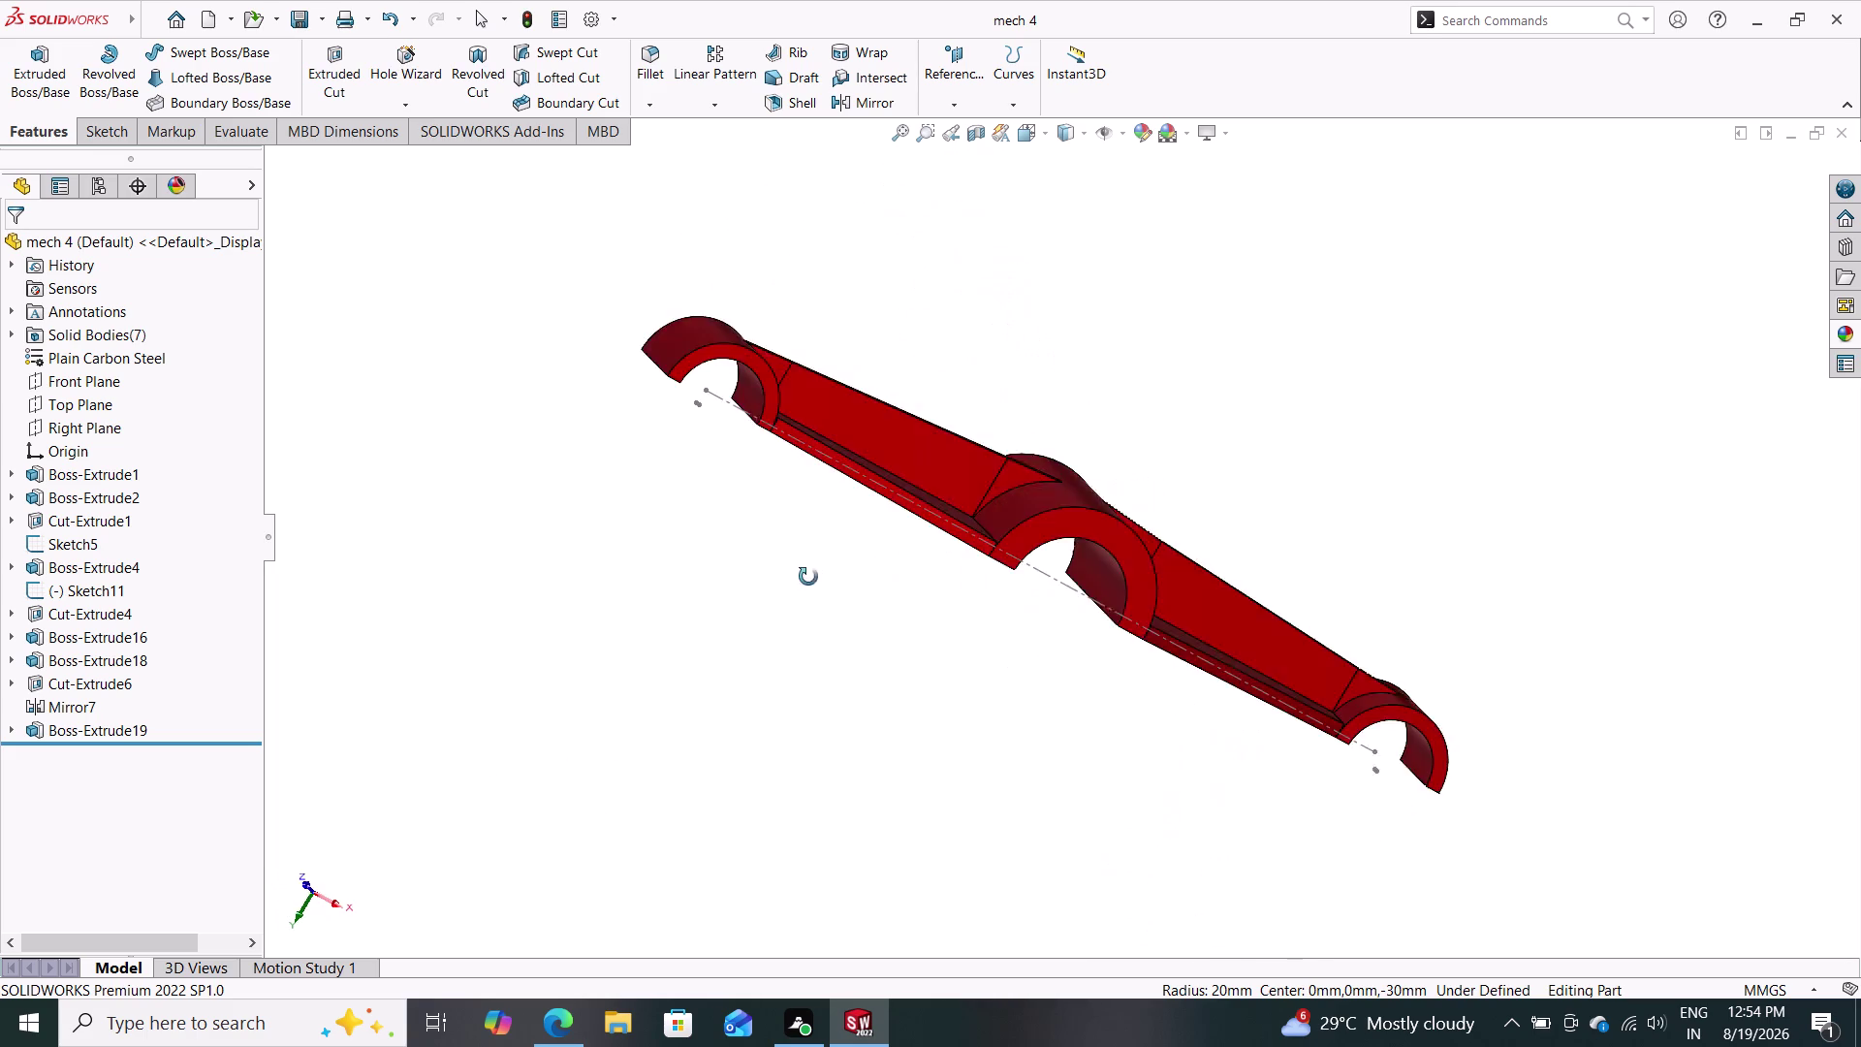
middle_drag(814, 580, 927, 771)
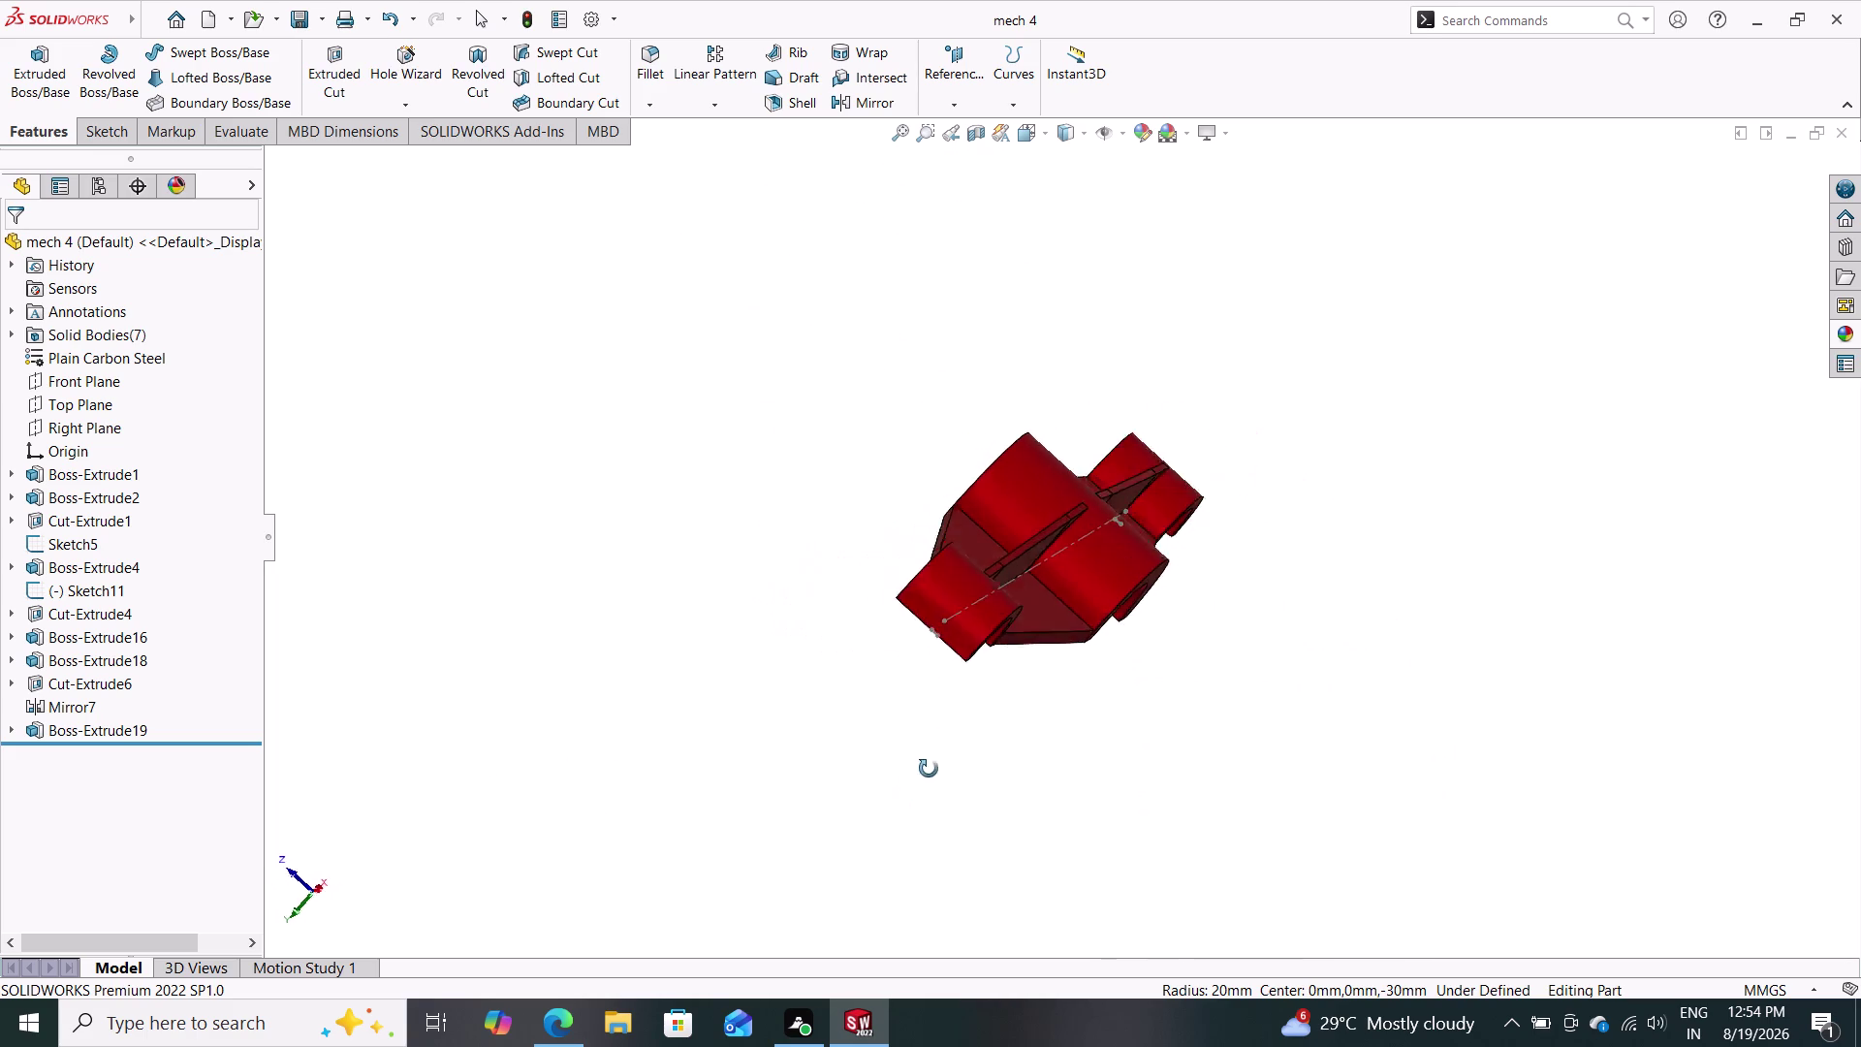
middle_drag(928, 771, 1294, 703)
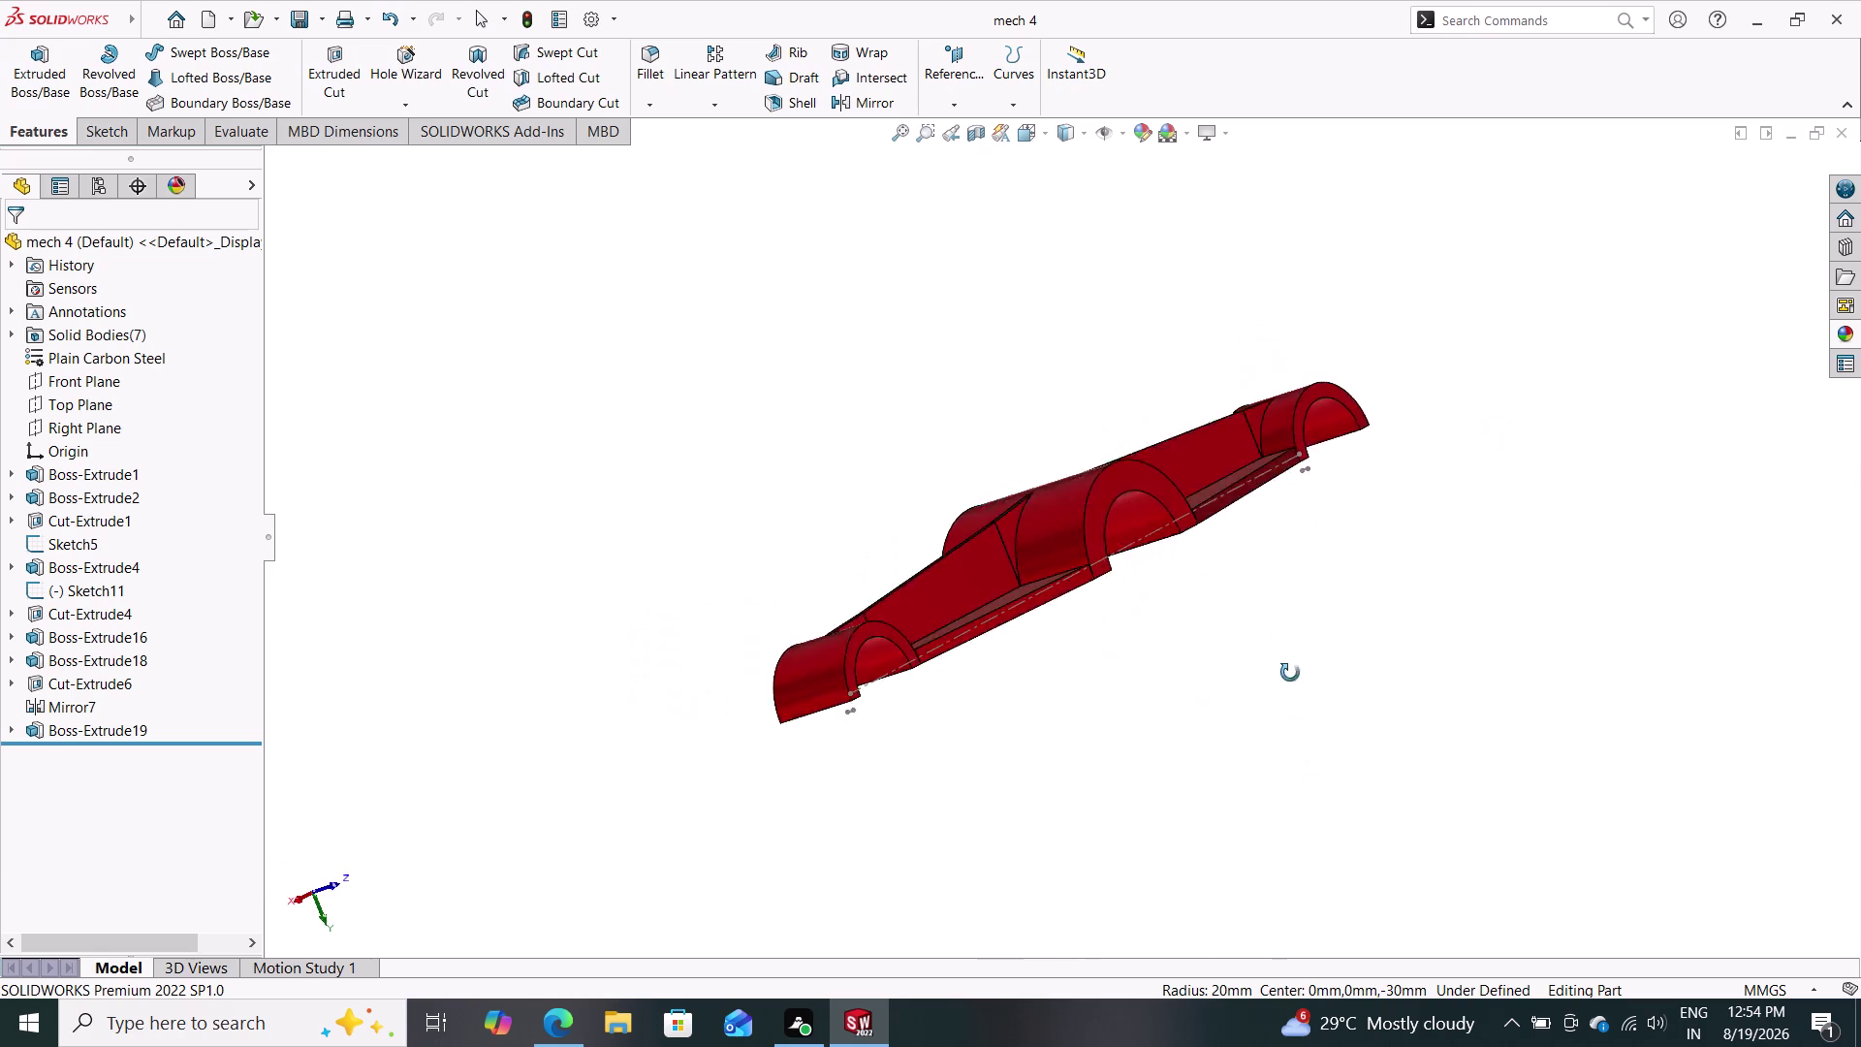
middle_drag(1294, 703, 1193, 880)
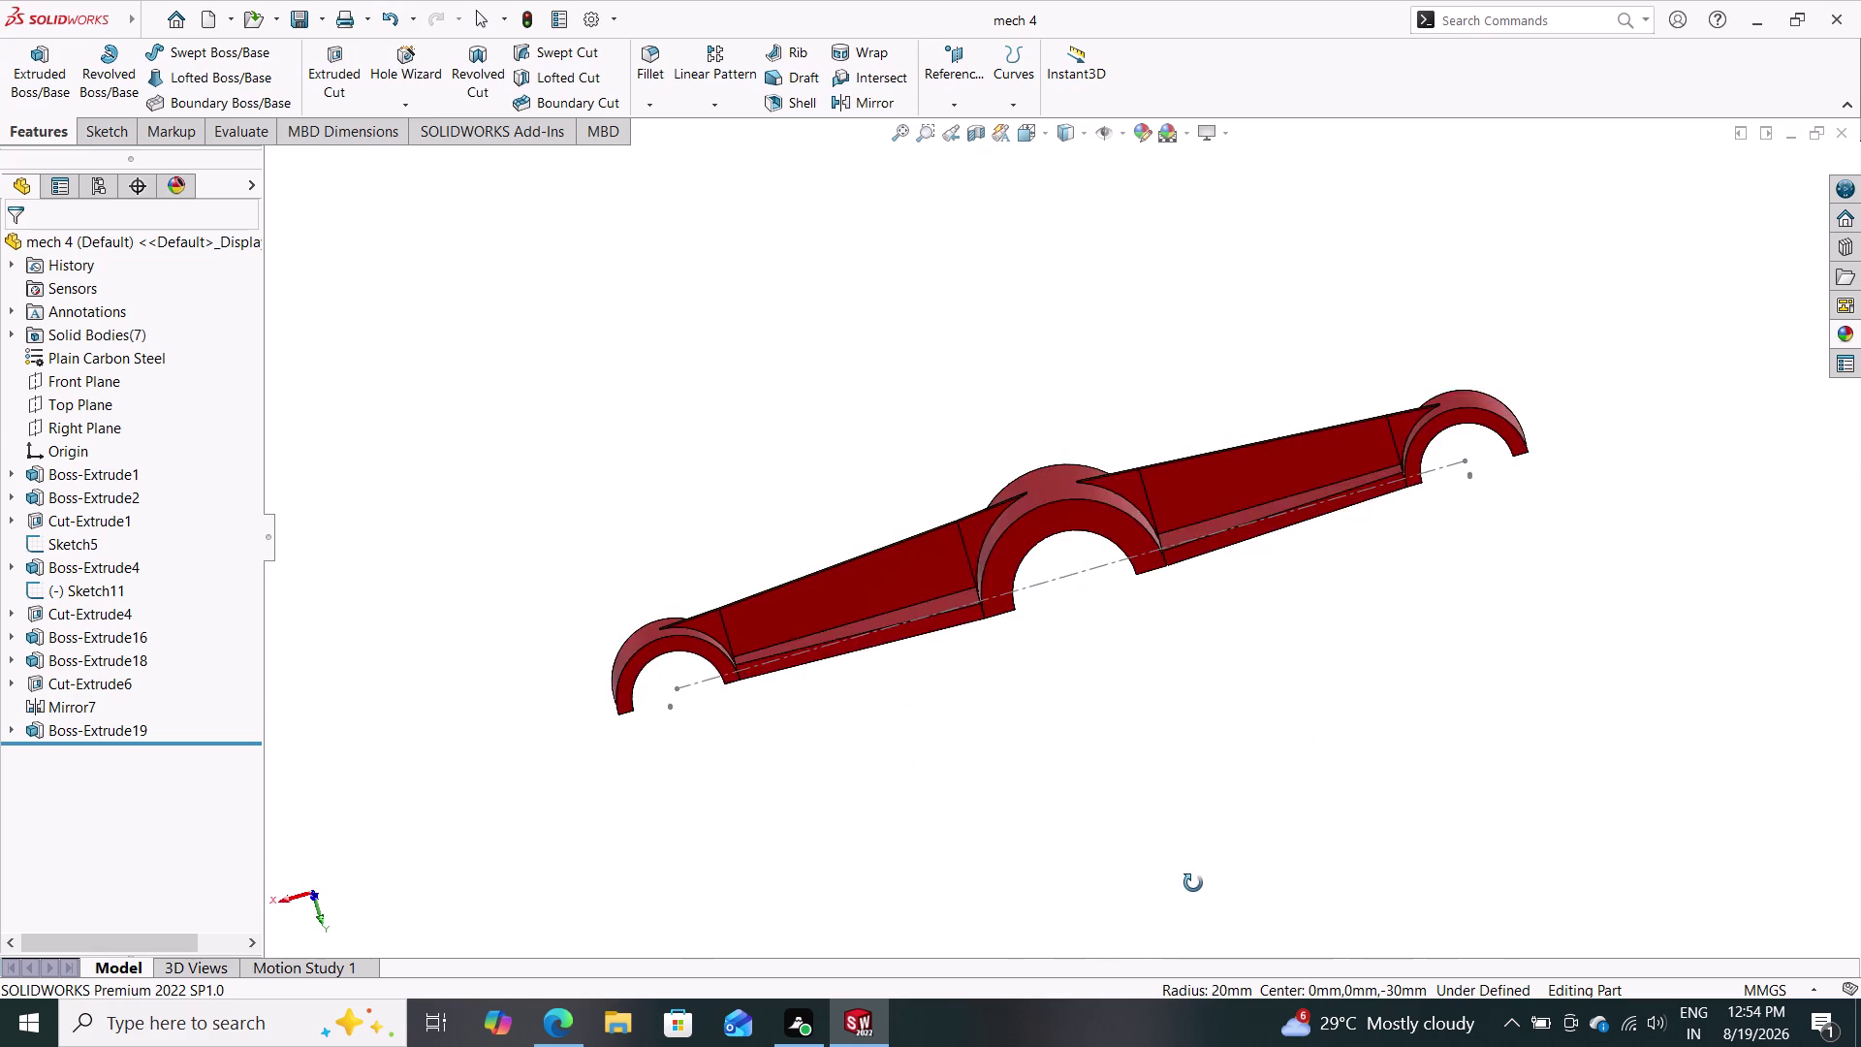
middle_drag(1192, 881, 1186, 757)
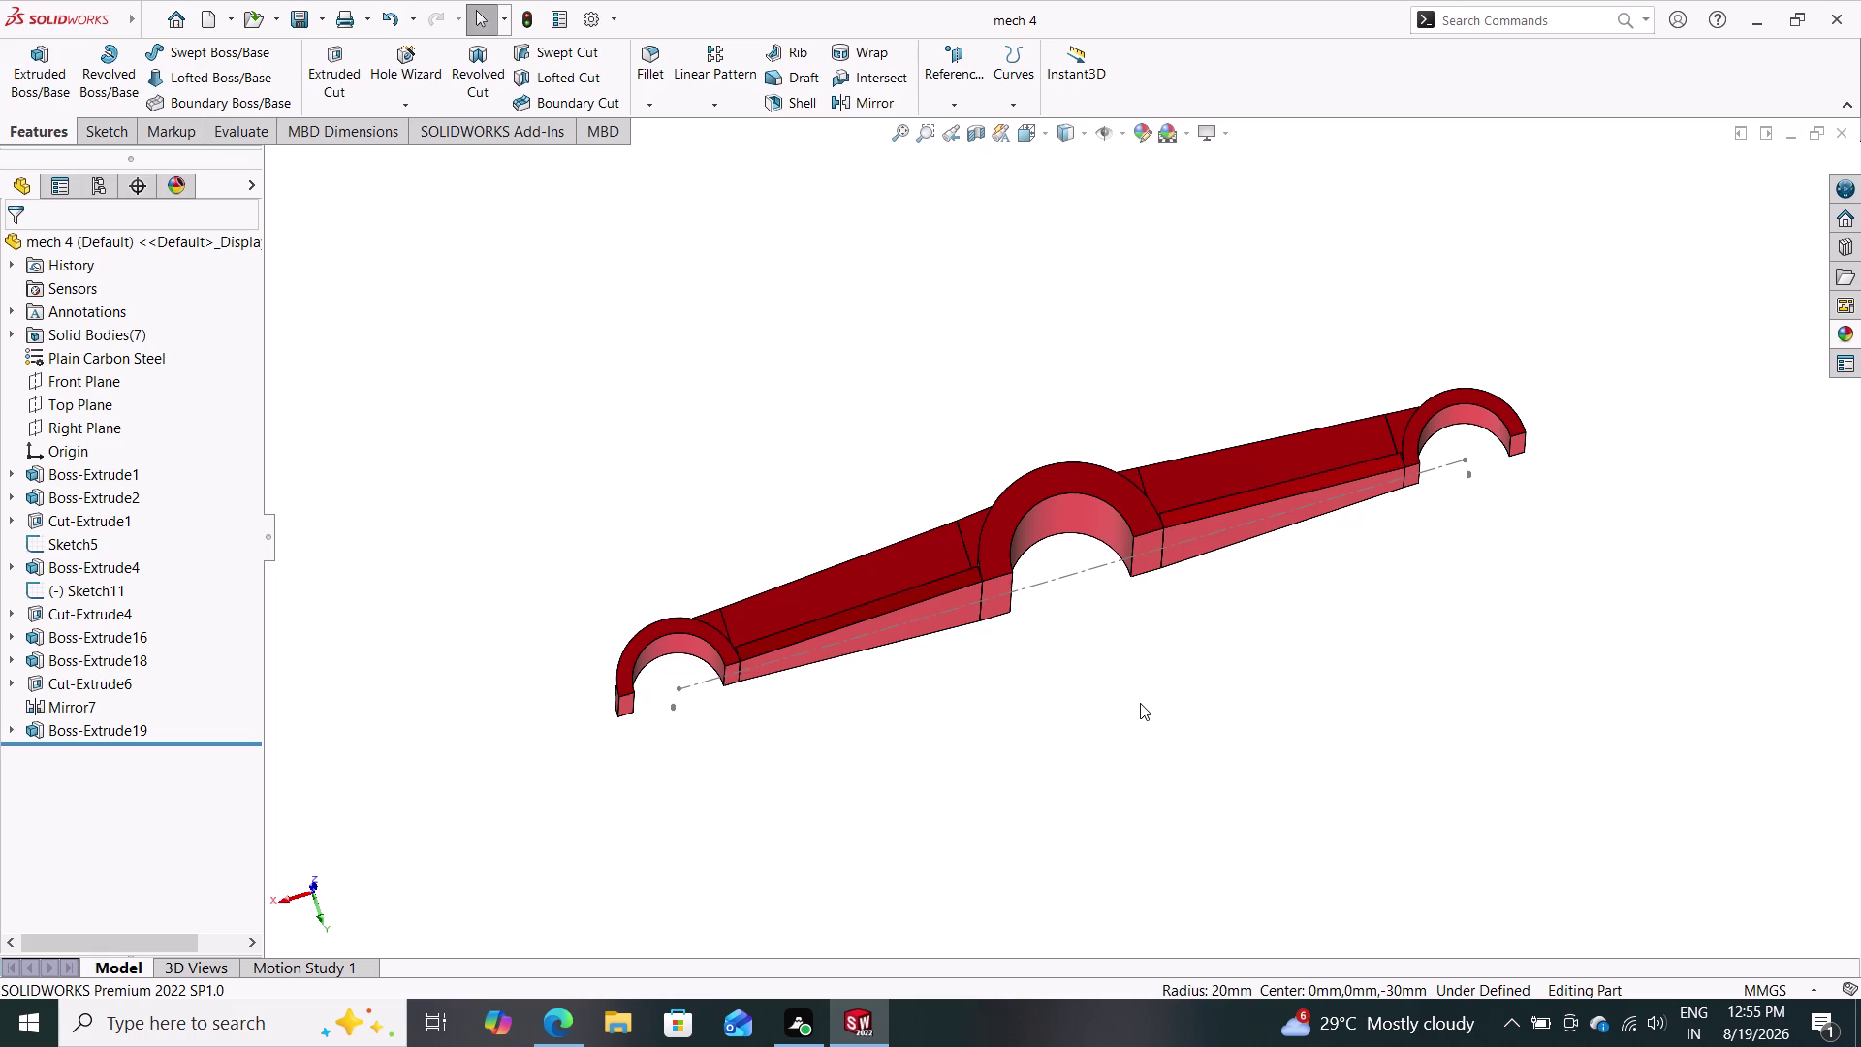
click(1071, 572)
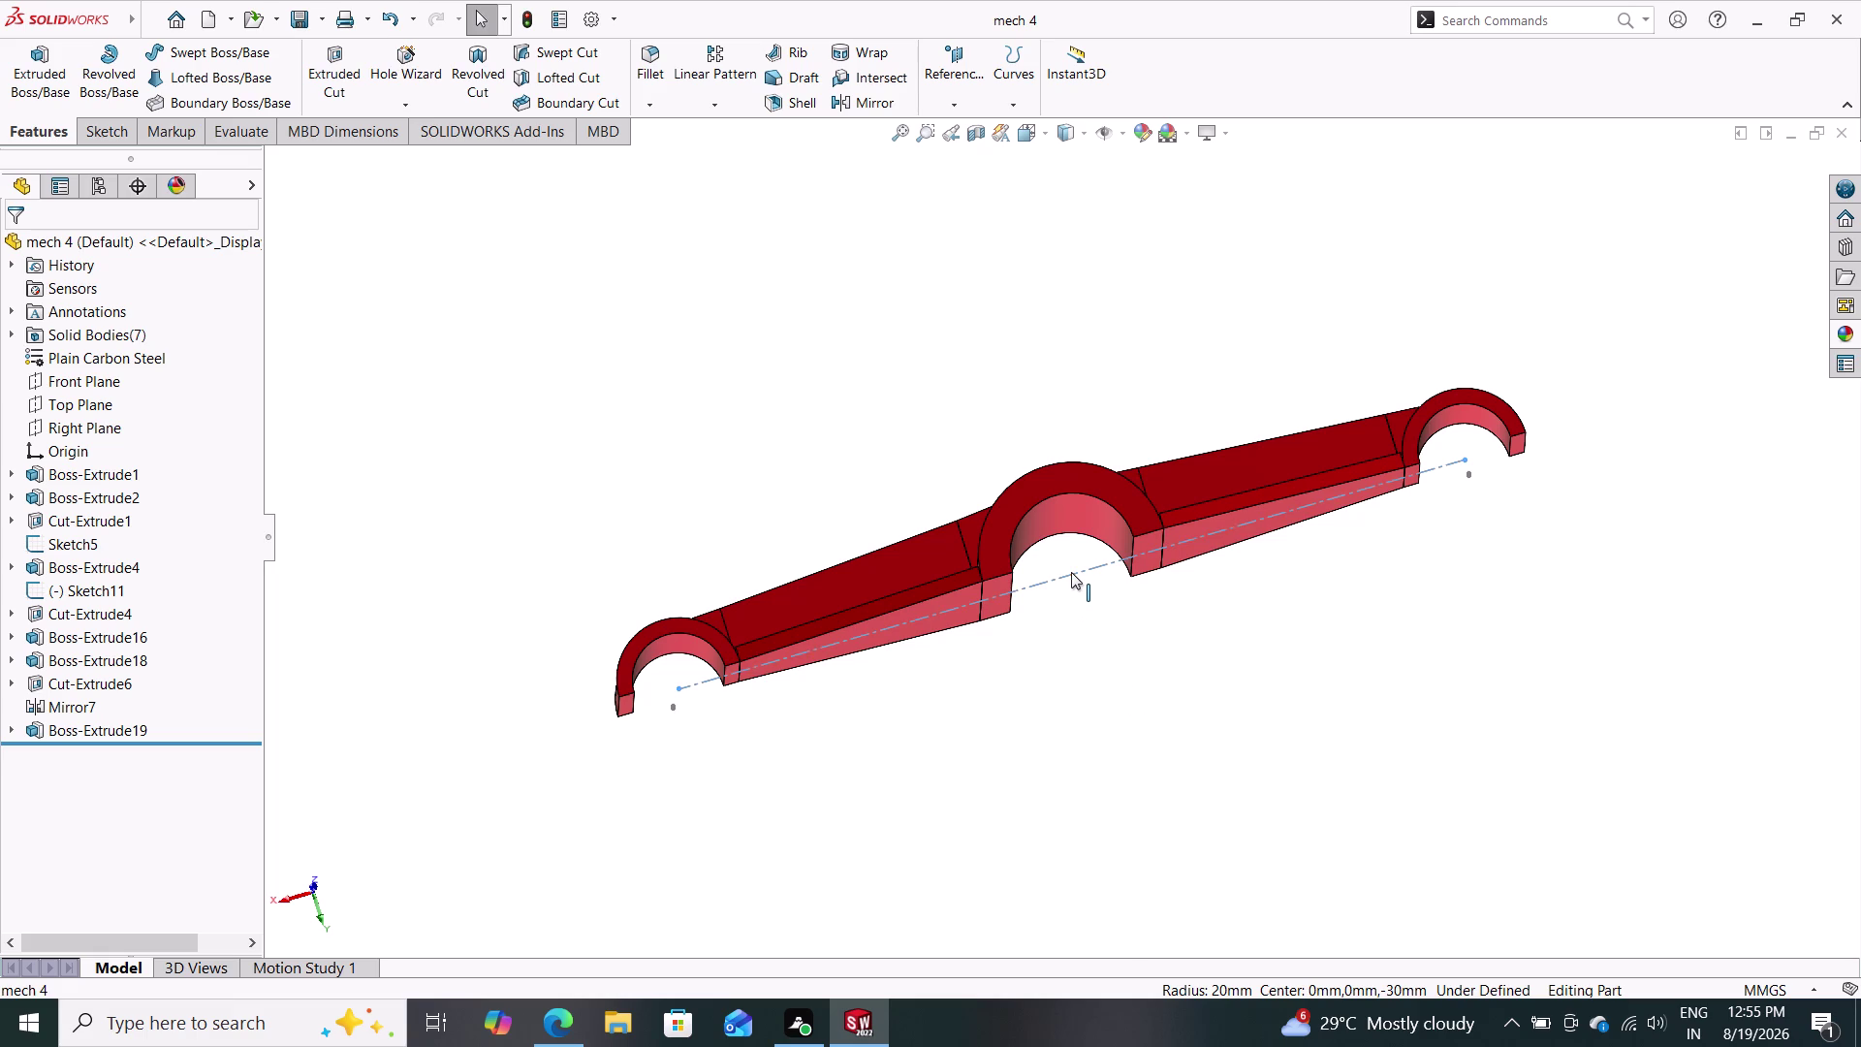
Delete Sketch5 from the part, confirming the deletion prompt.
key(Delete)
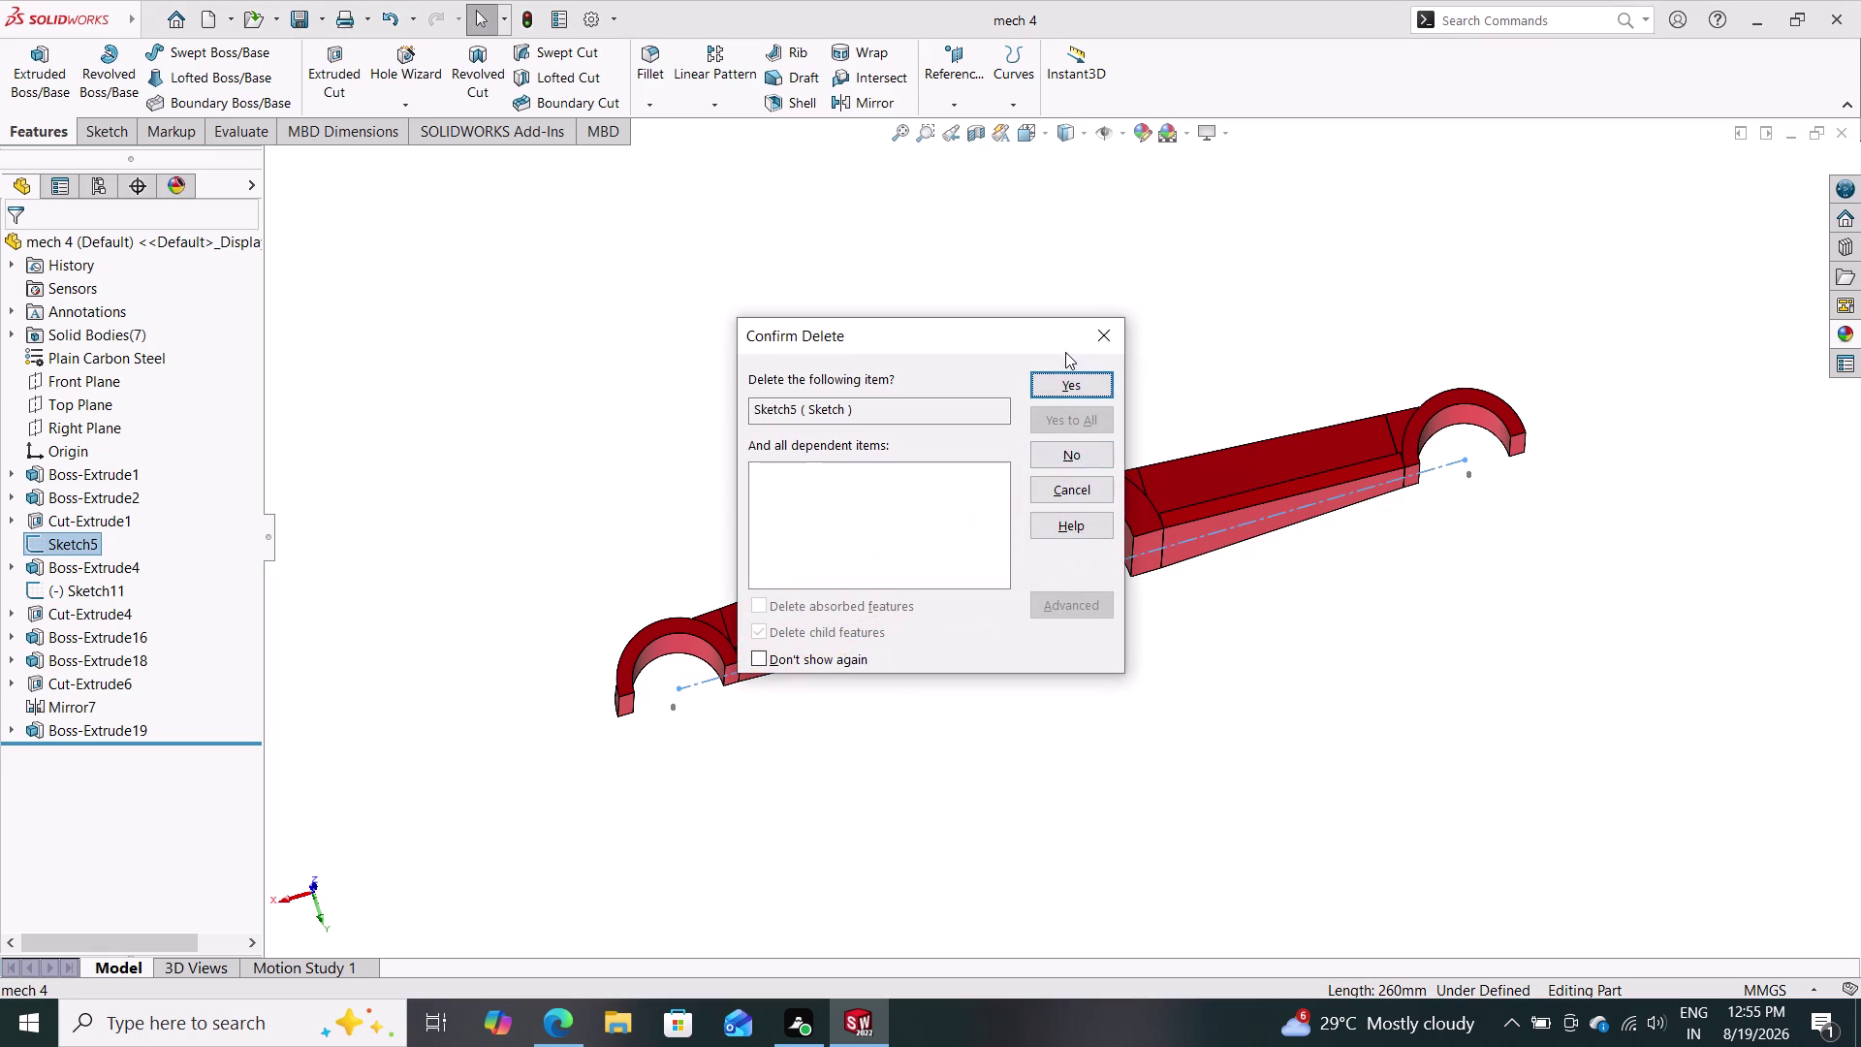
click(1068, 377)
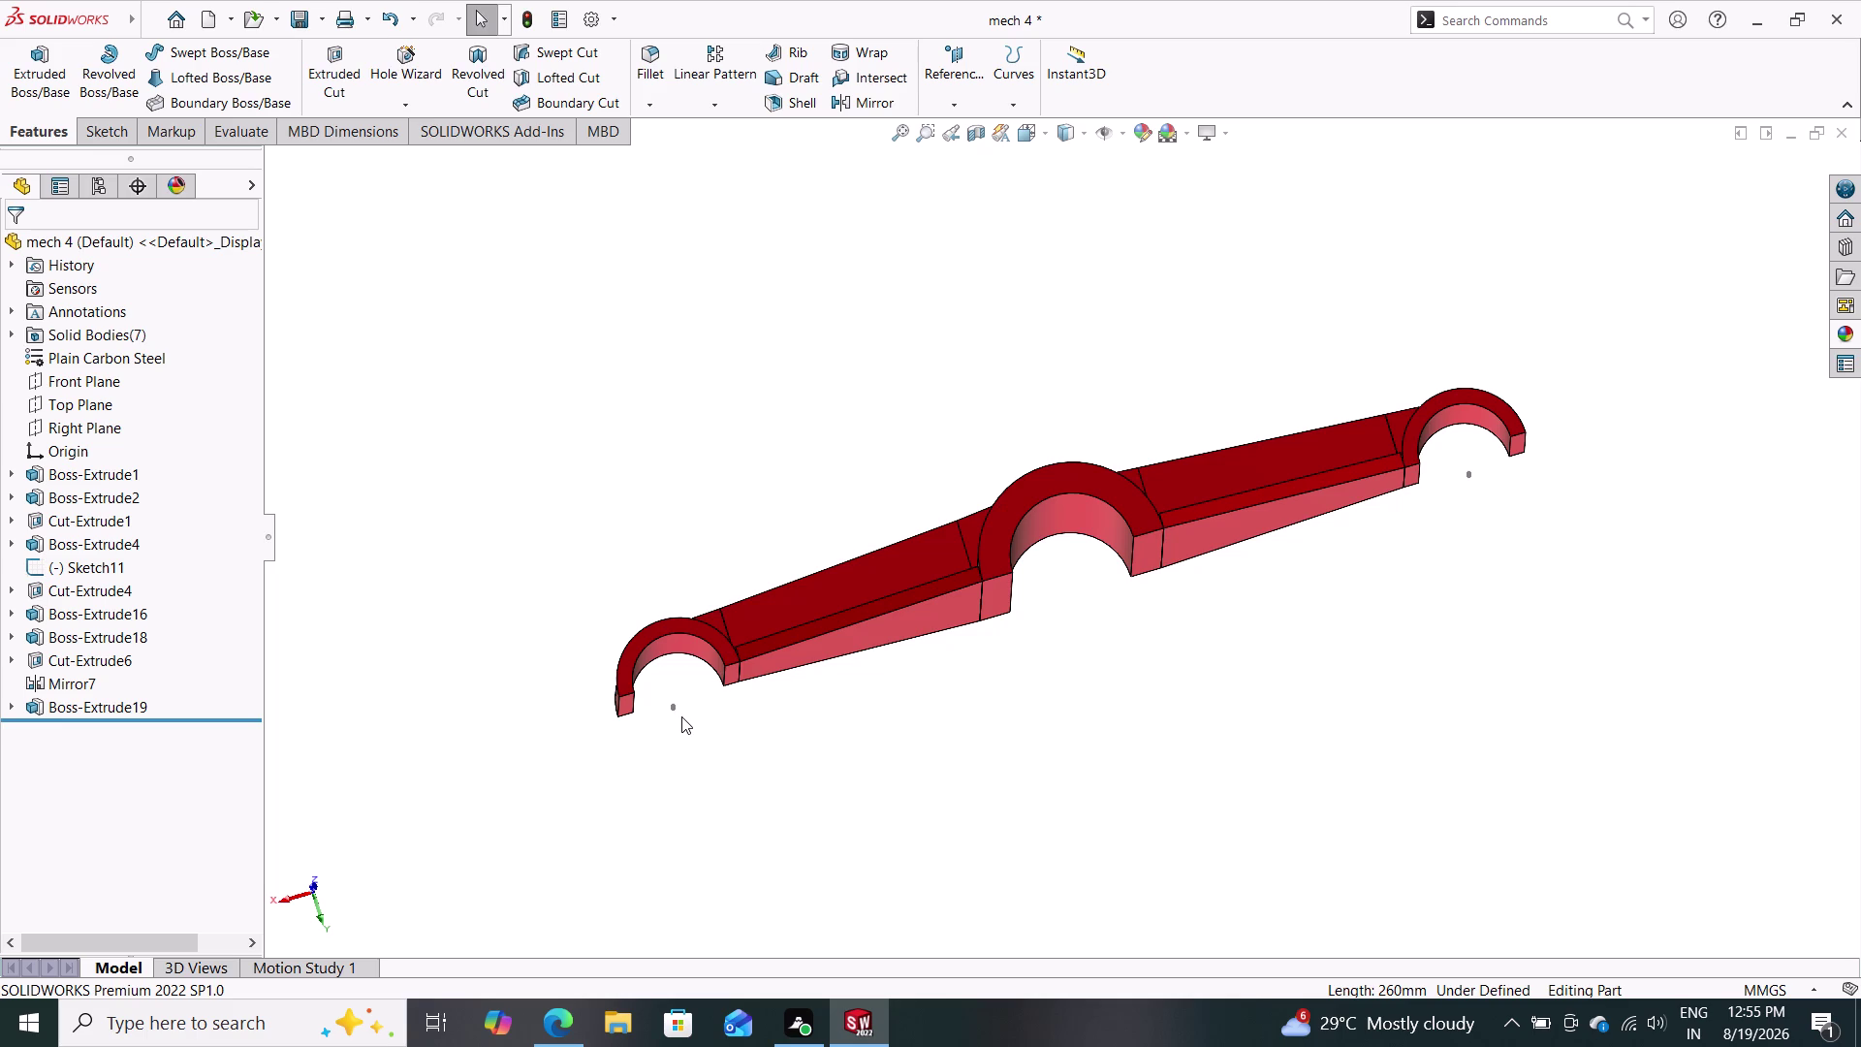
scroll(down, 3)
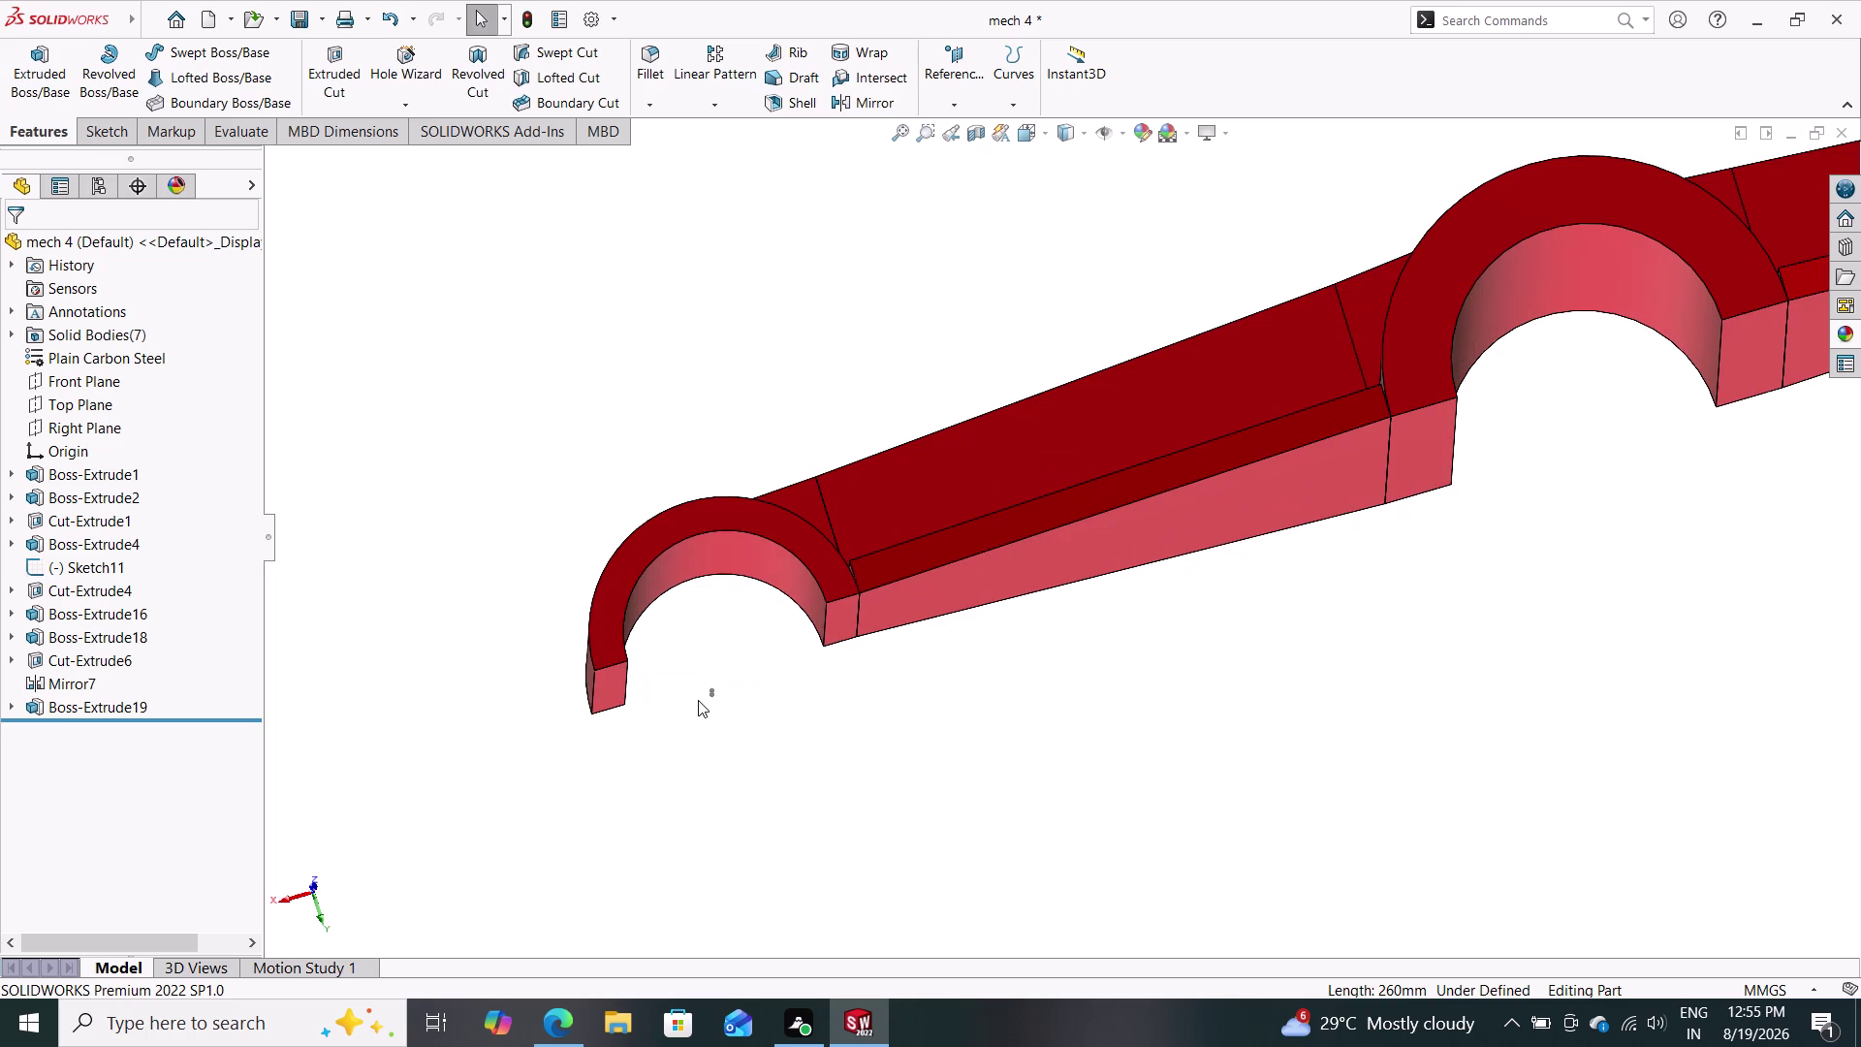
scroll(down, 3)
scroll(down, 3)
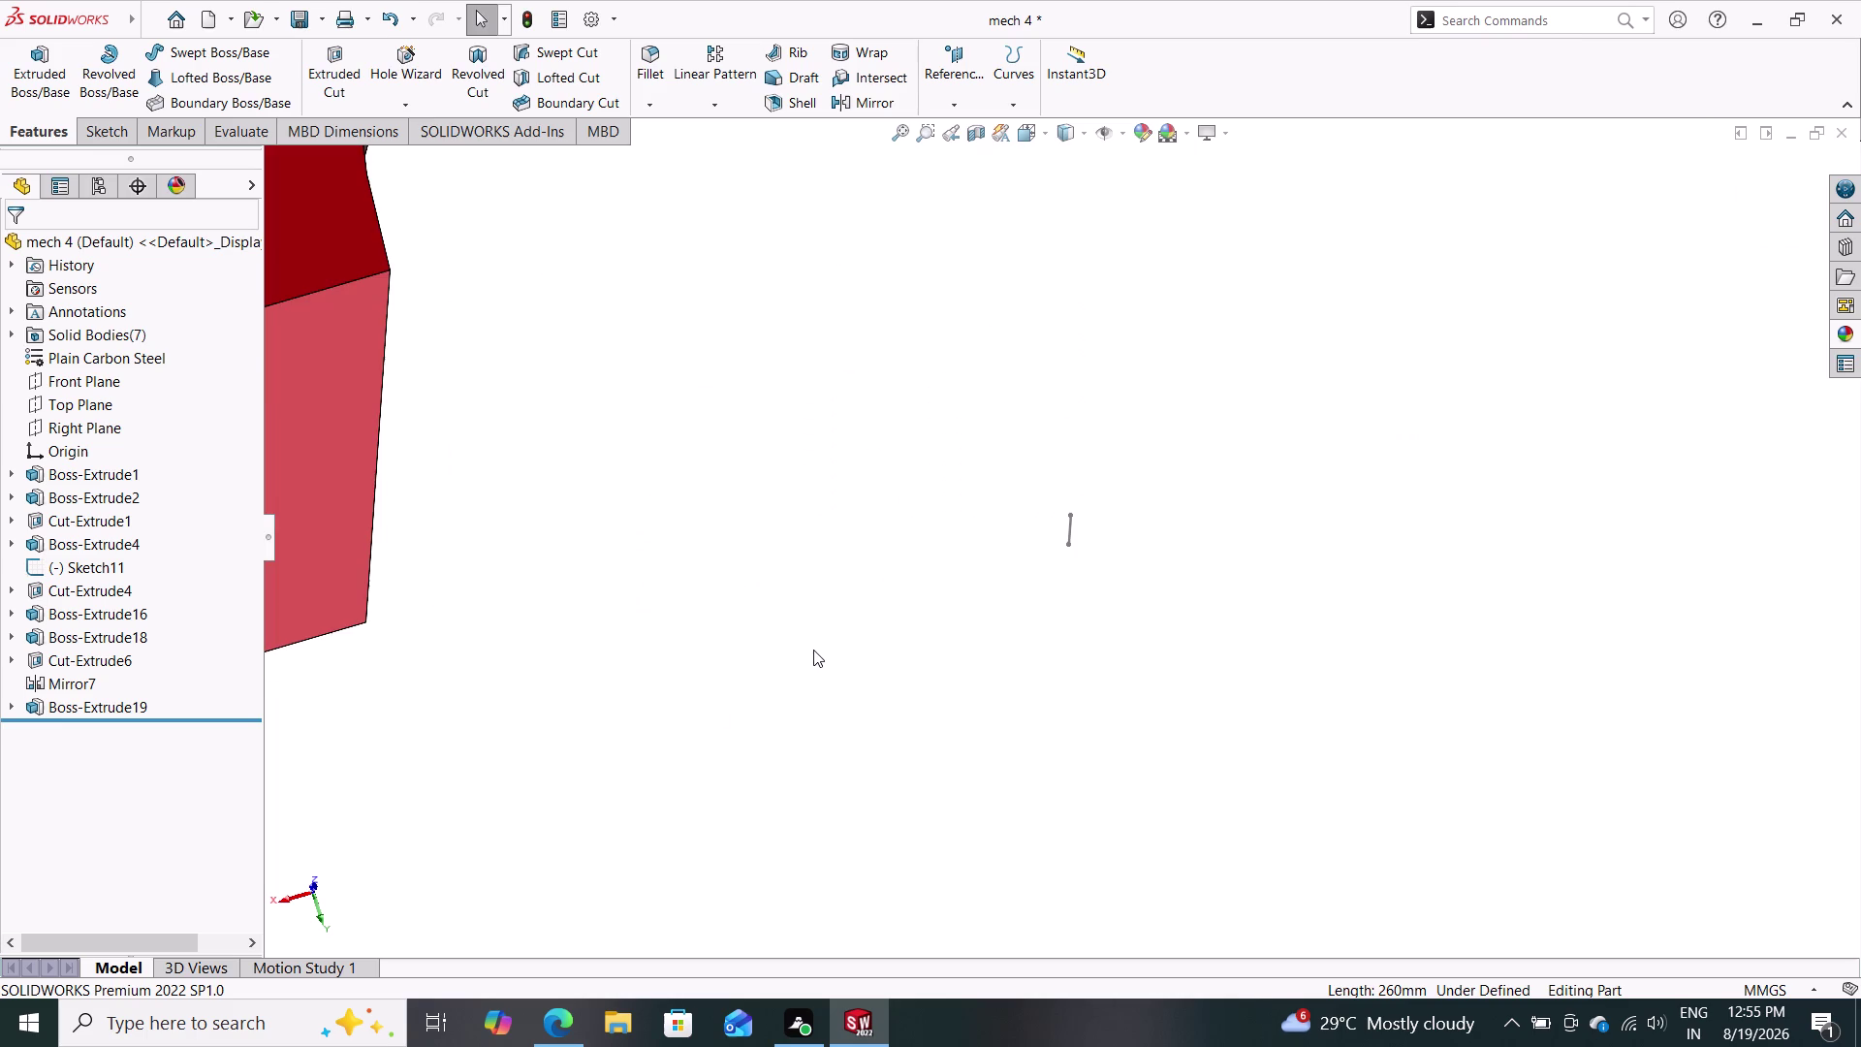
Delete the small leftover Sketch11 line and confirm.
click(1071, 533)
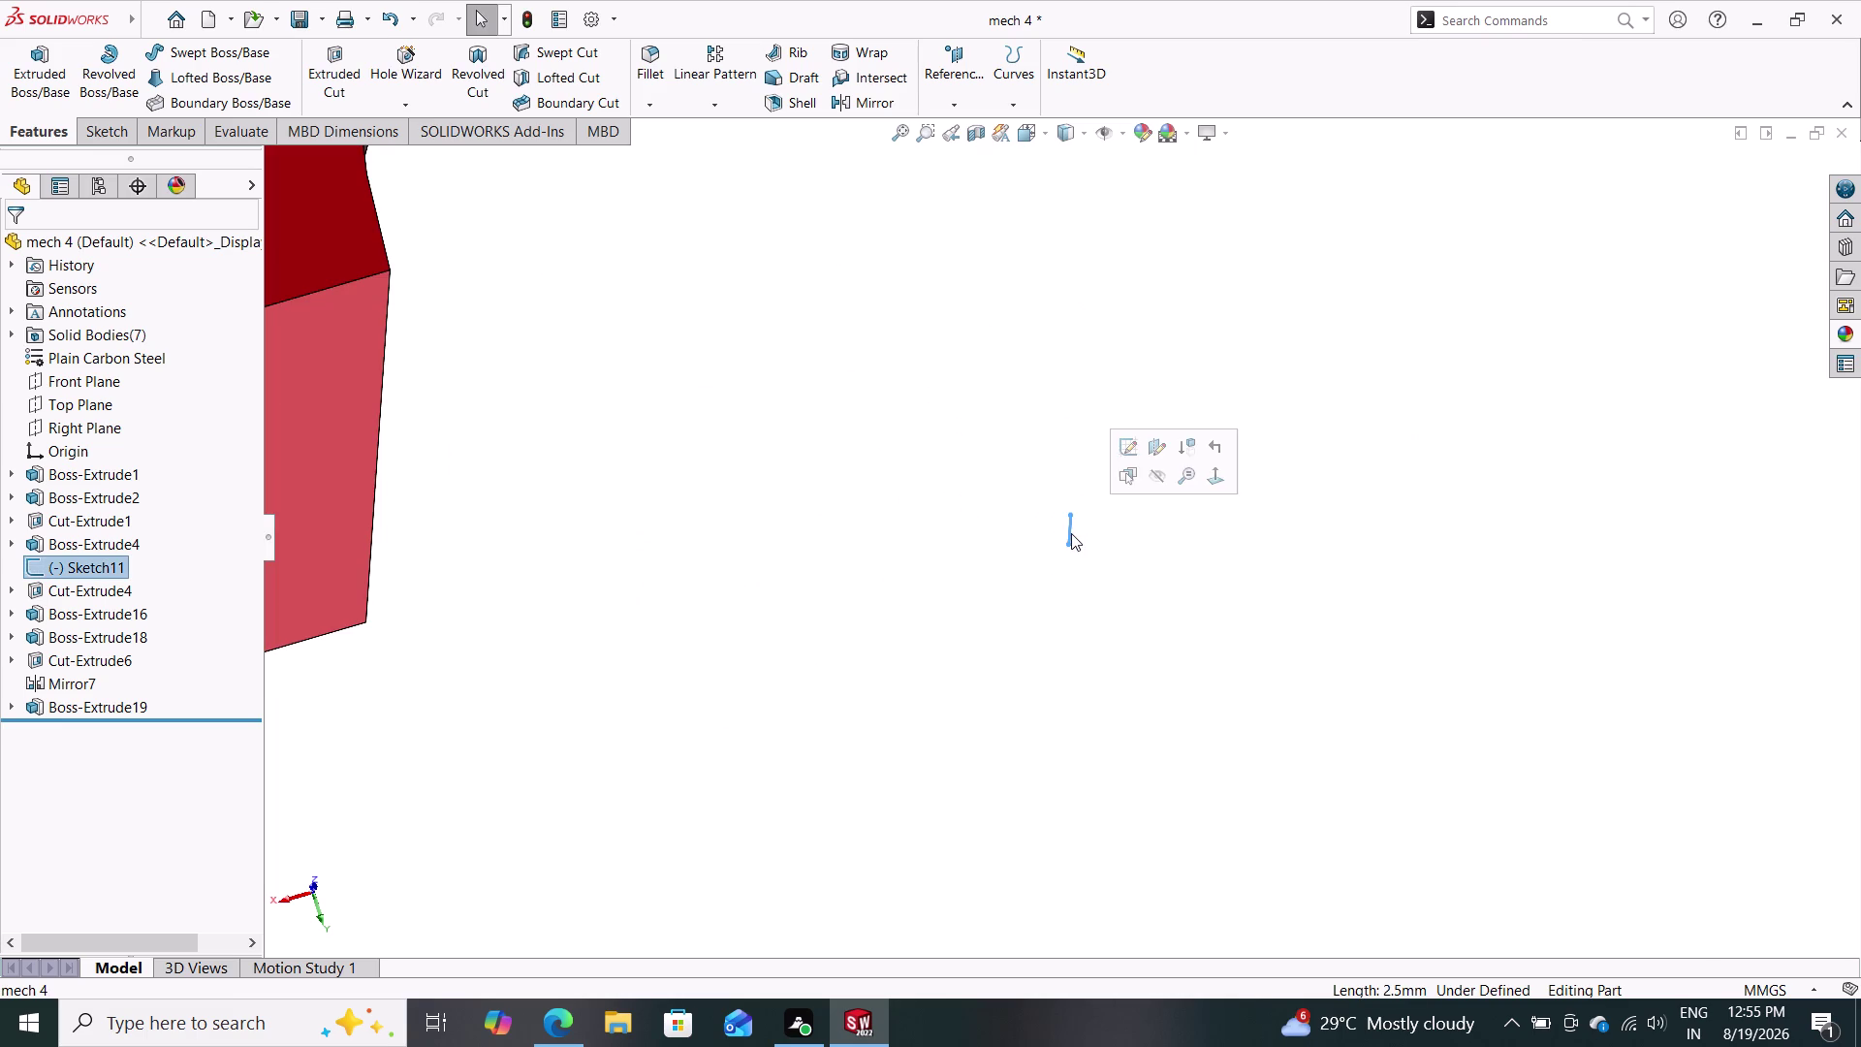
key(Delete)
click(1074, 386)
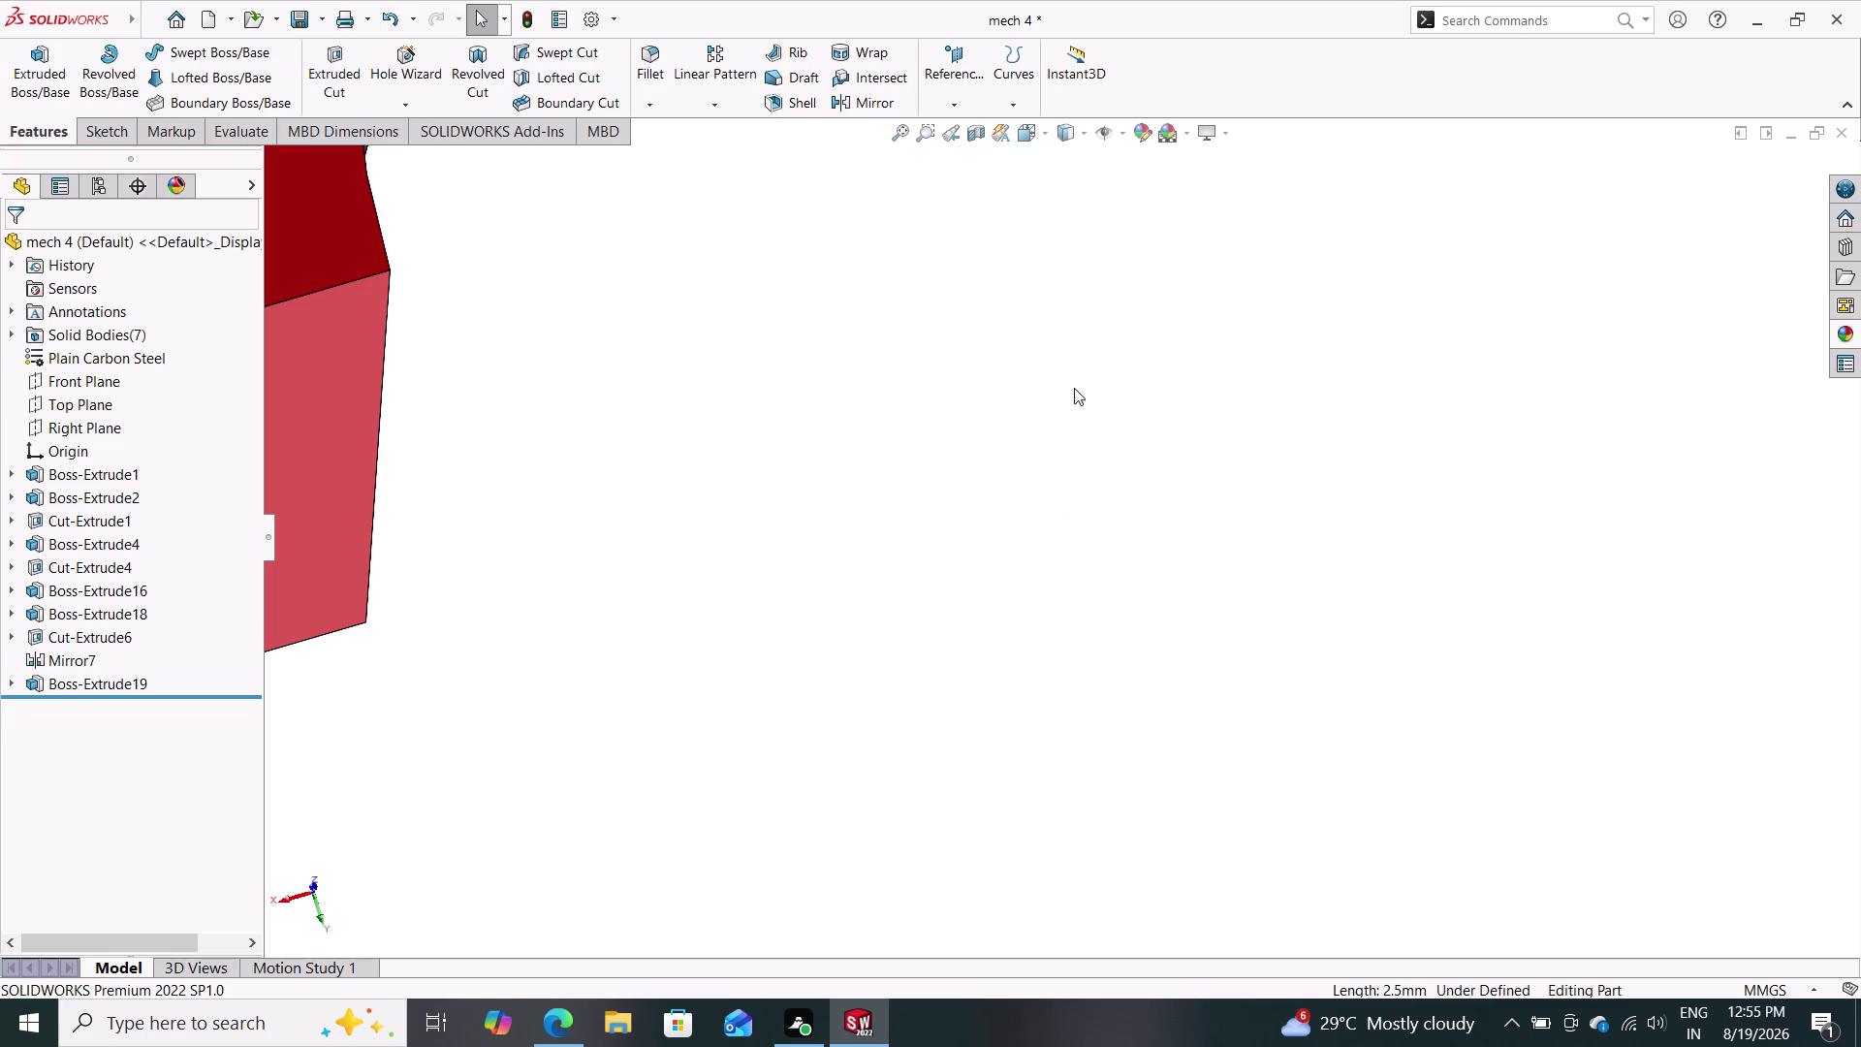
scroll(down, 3)
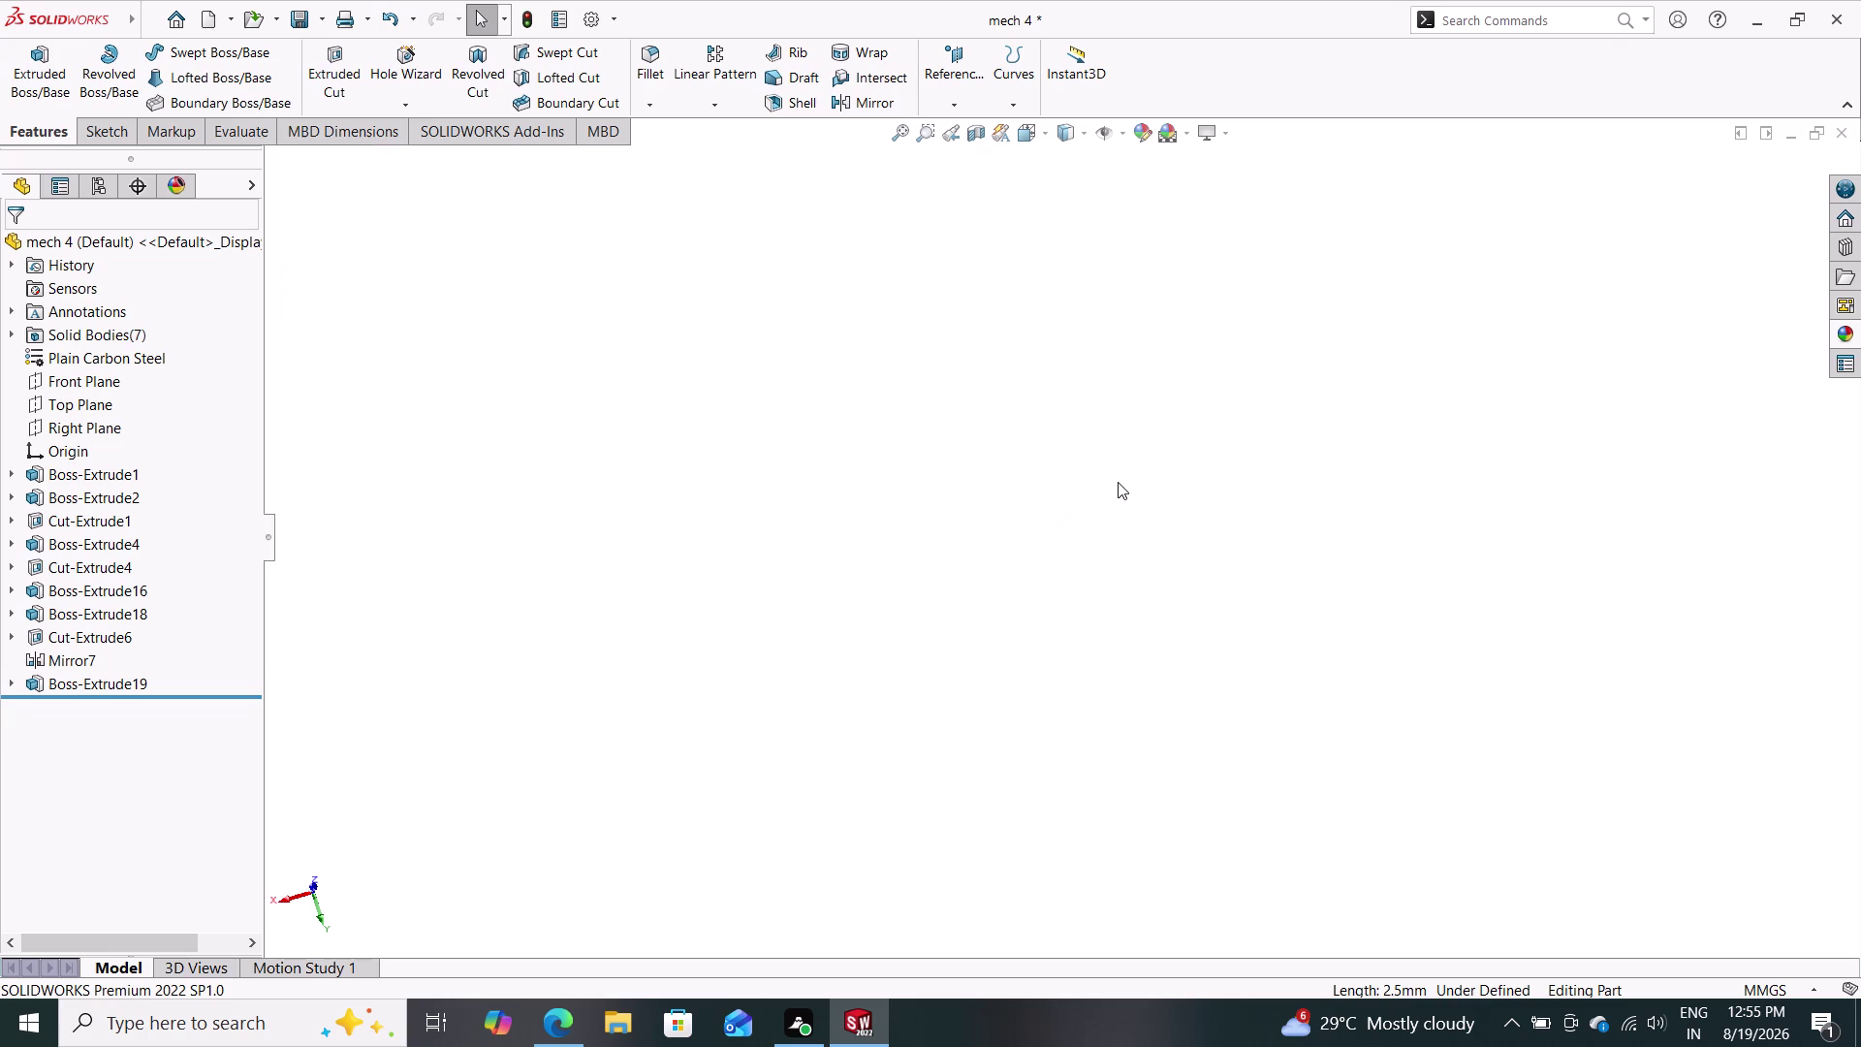
Zoom in and out on the red bracket to frame the whole part.
scroll(up, 3)
scroll(up, 3)
scroll(up, 3)
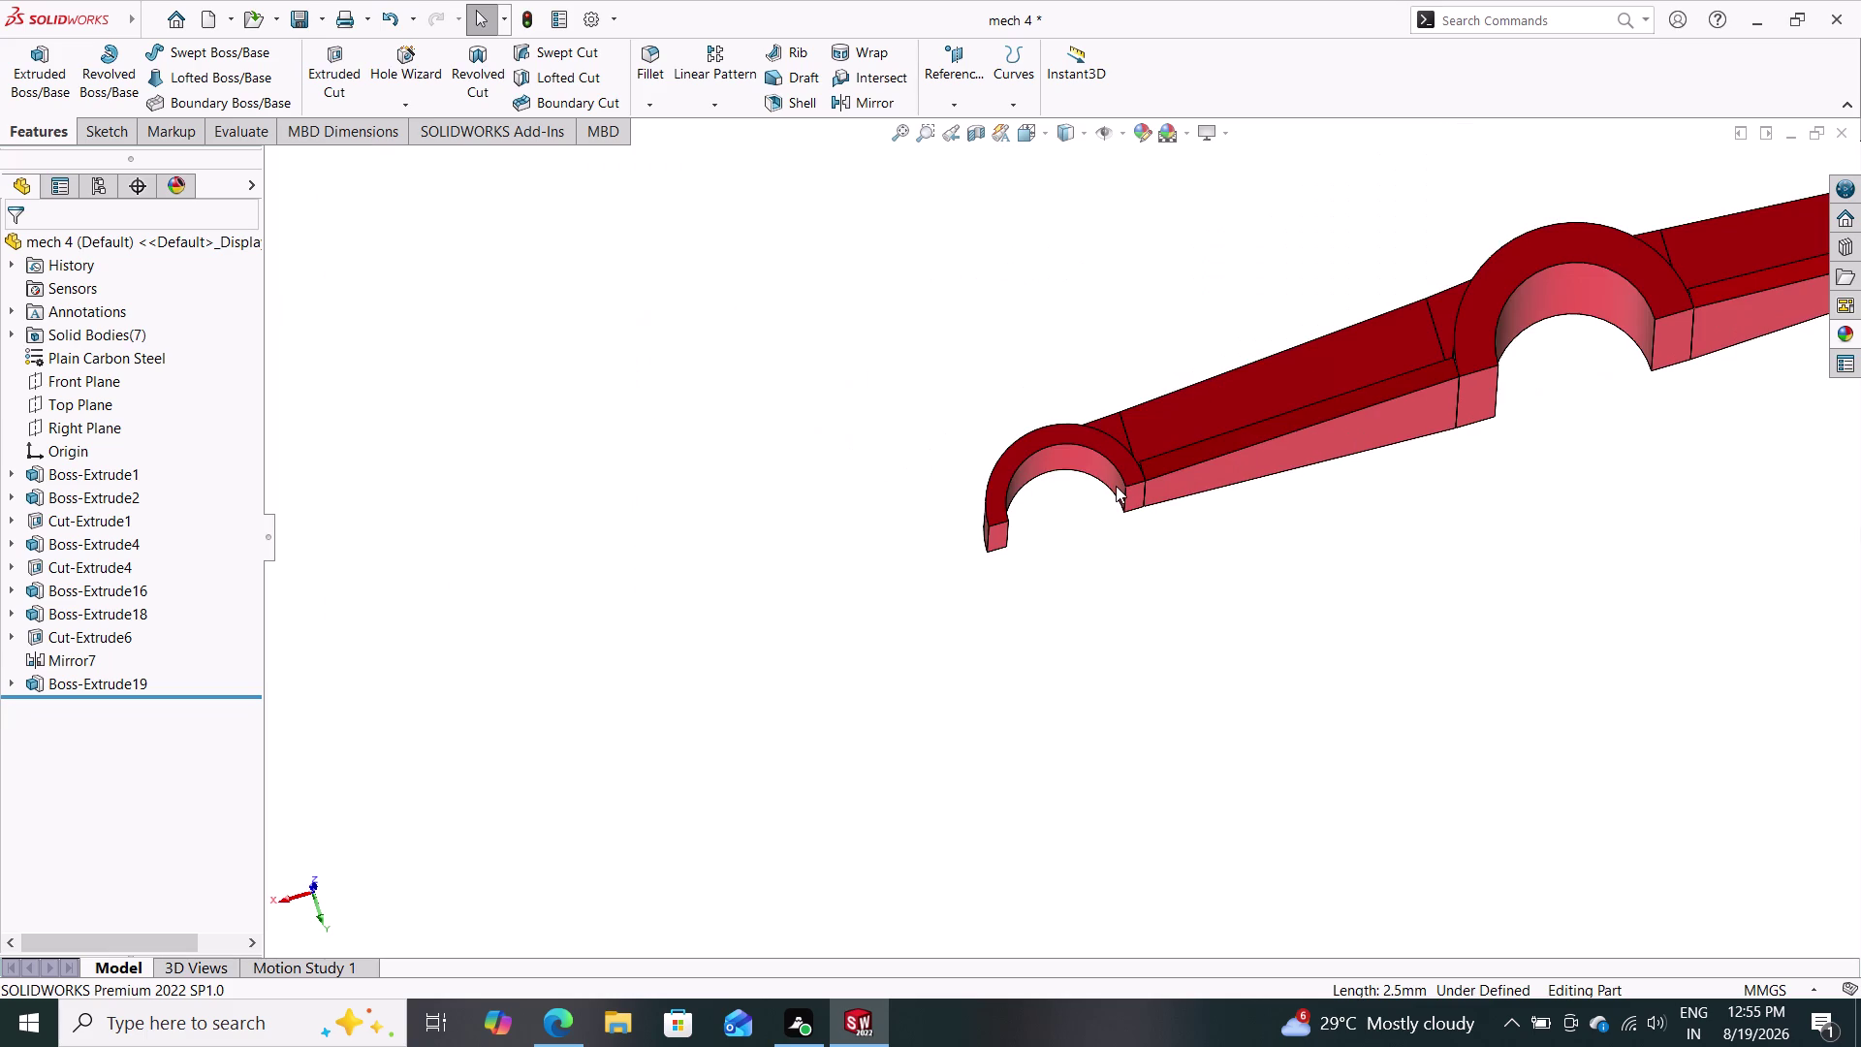
scroll(down, 3)
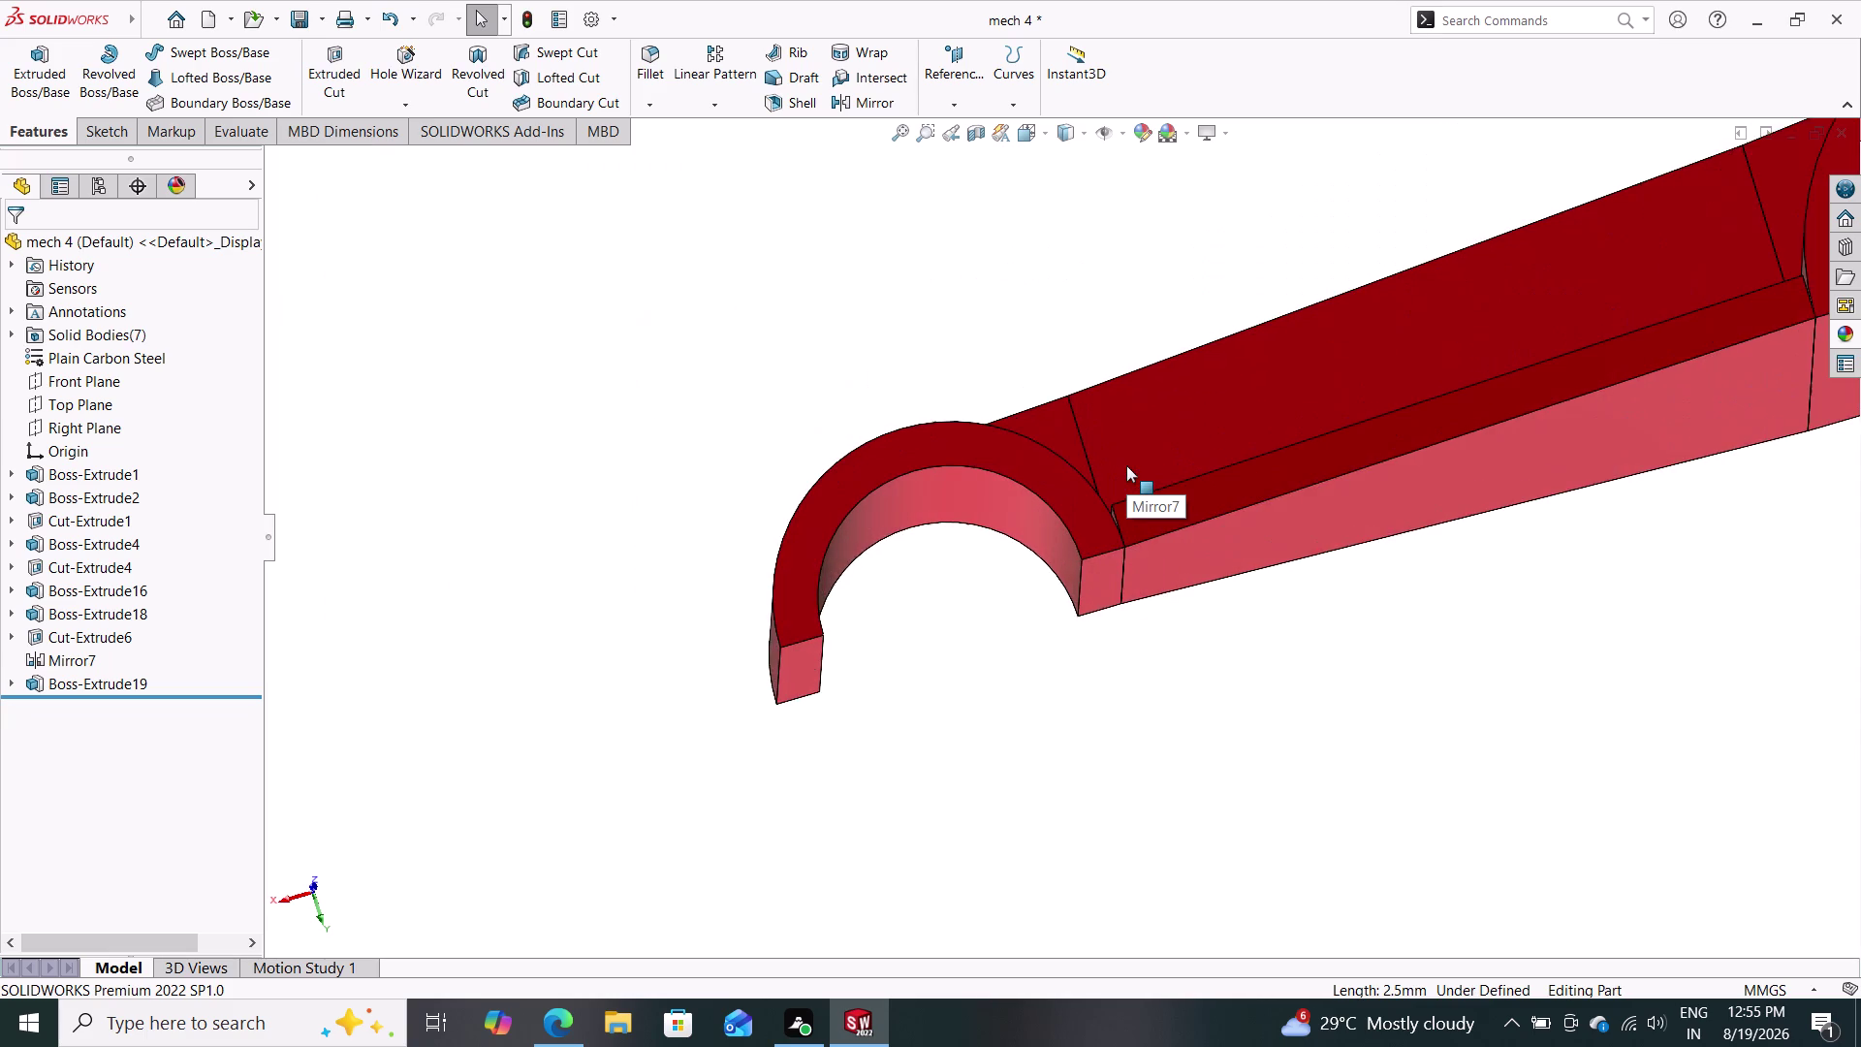
scroll(down, 3)
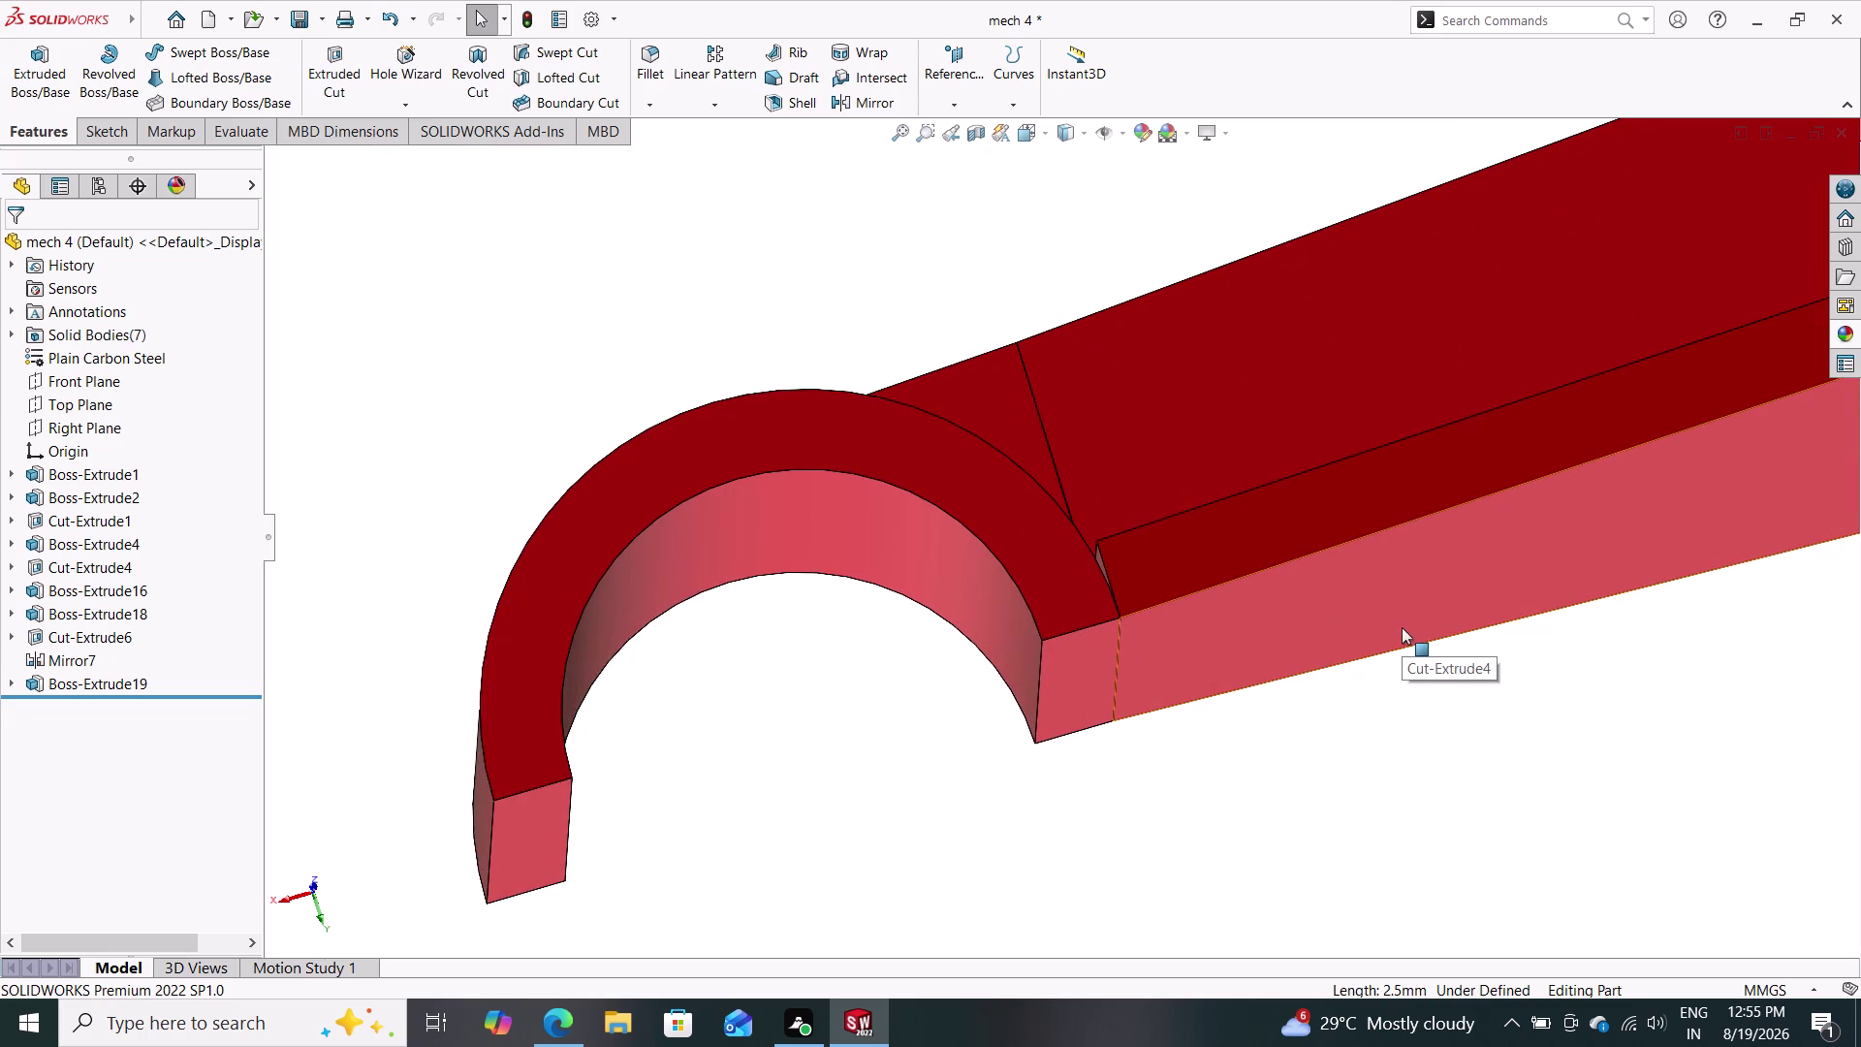
scroll(up, 3)
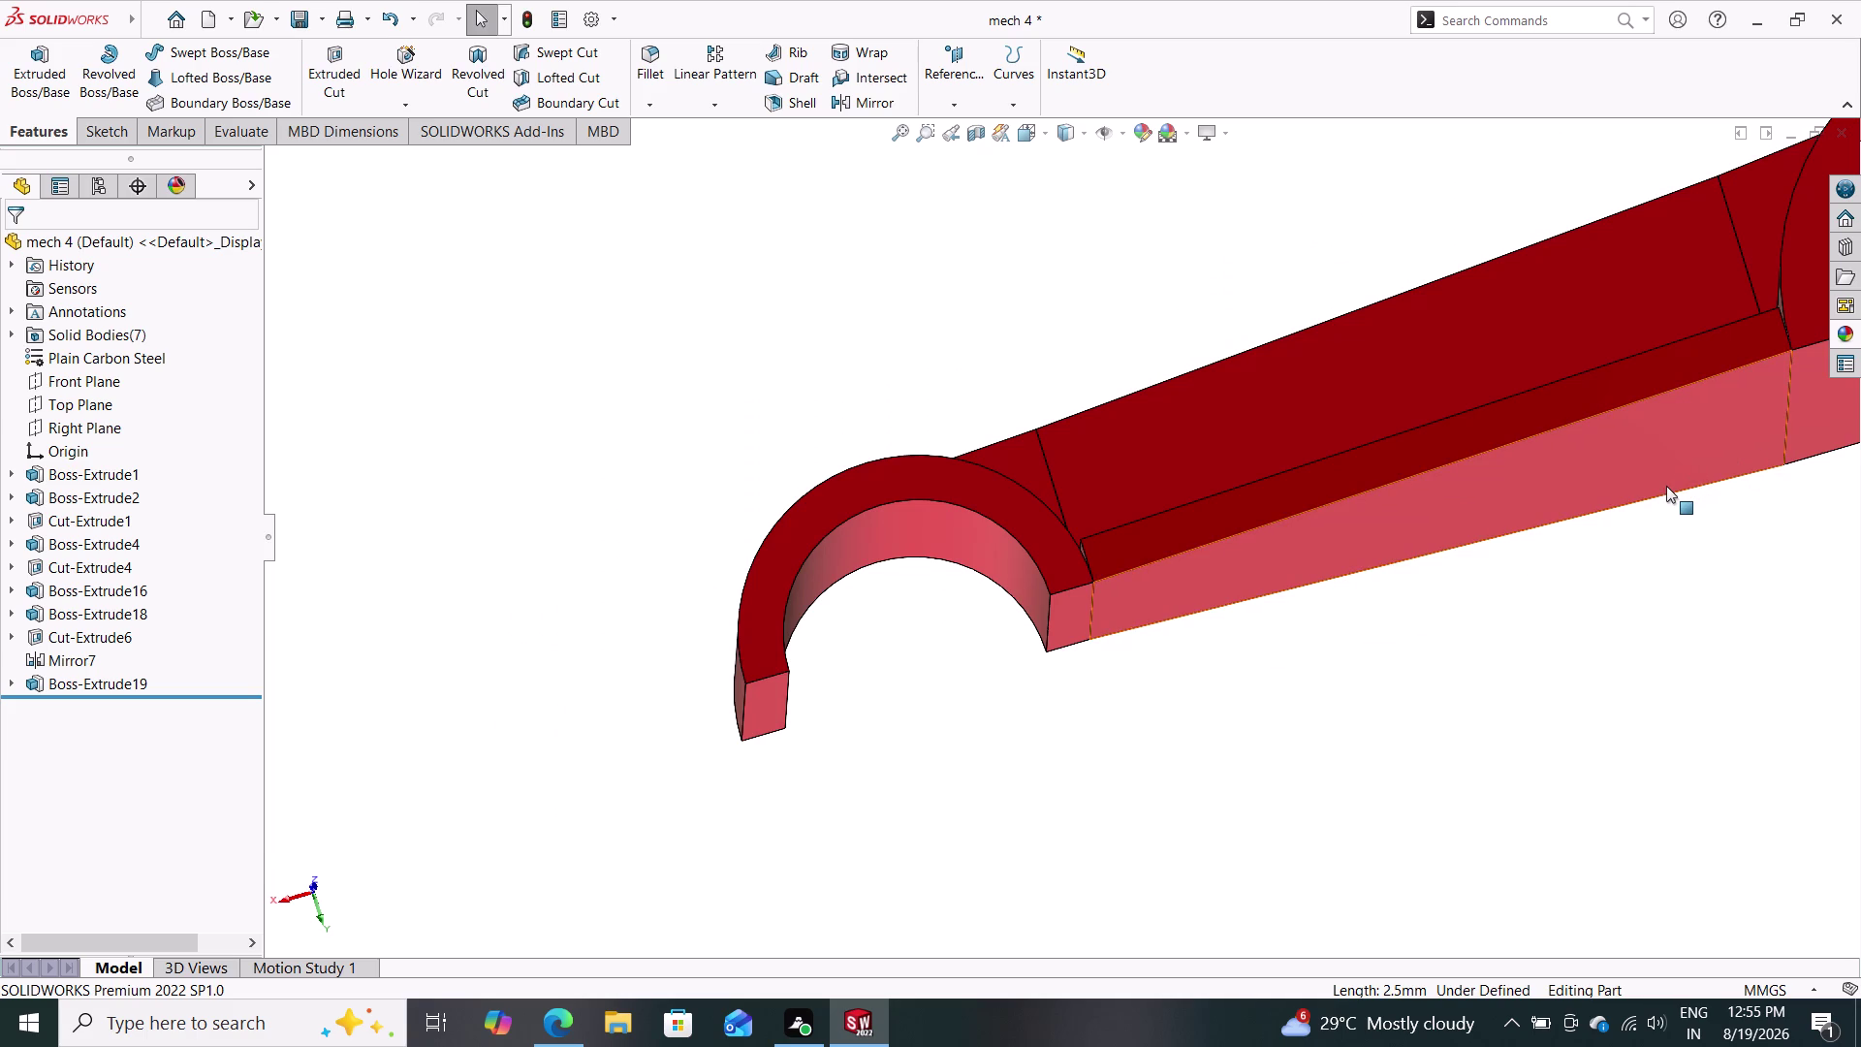
scroll(down, 3)
scroll(up, 3)
scroll(up, 3)
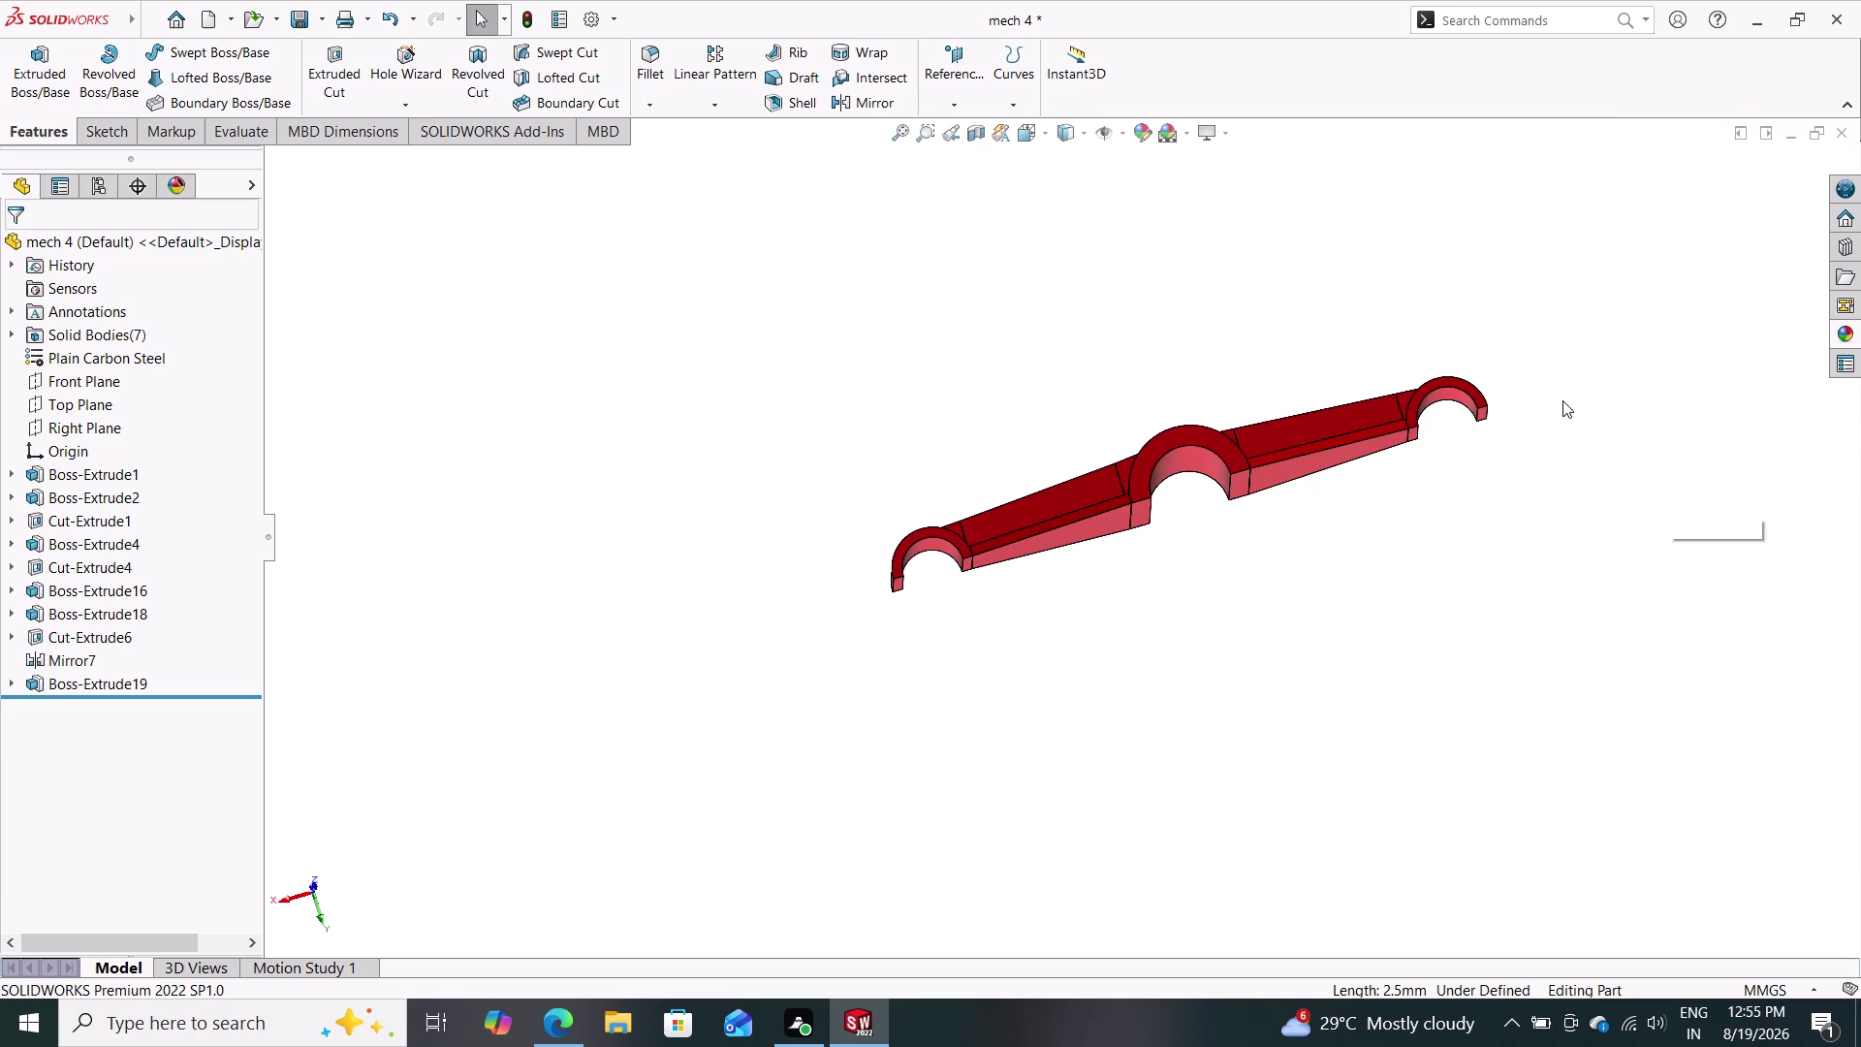
scroll(down, 3)
scroll(down, 3)
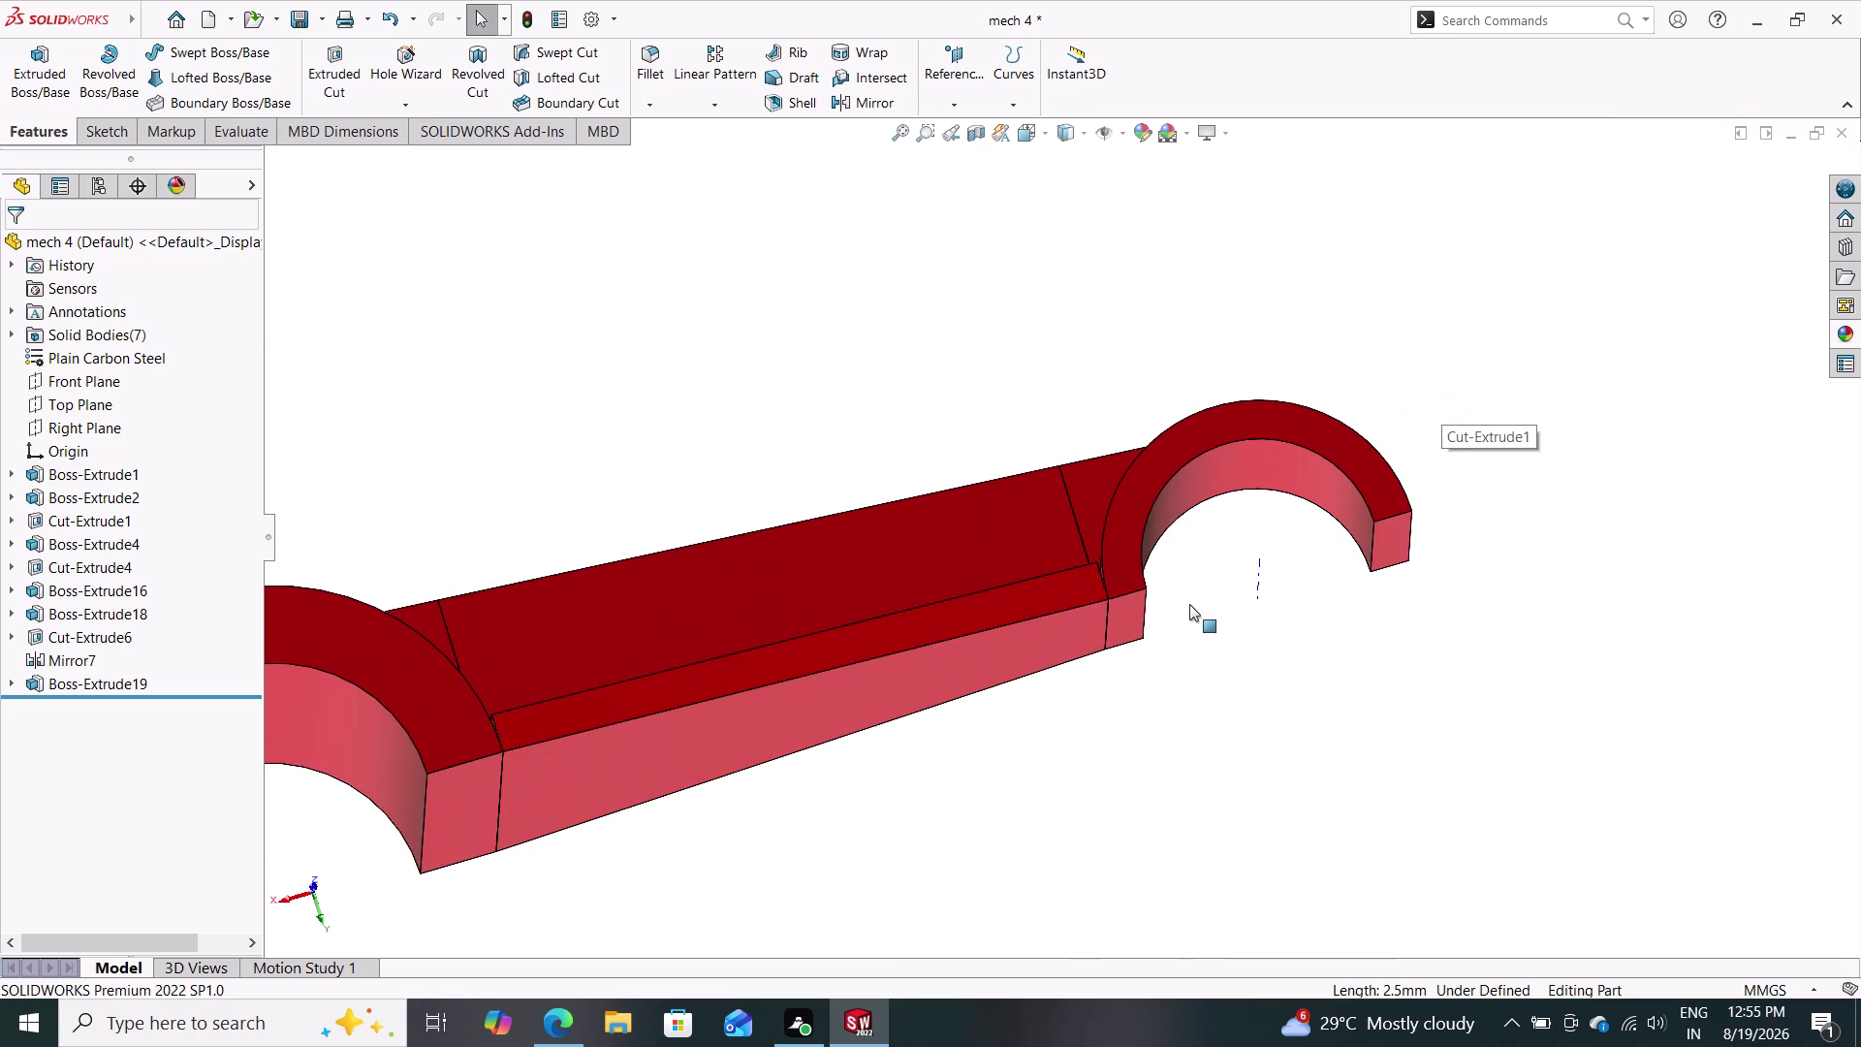
scroll(down, 3)
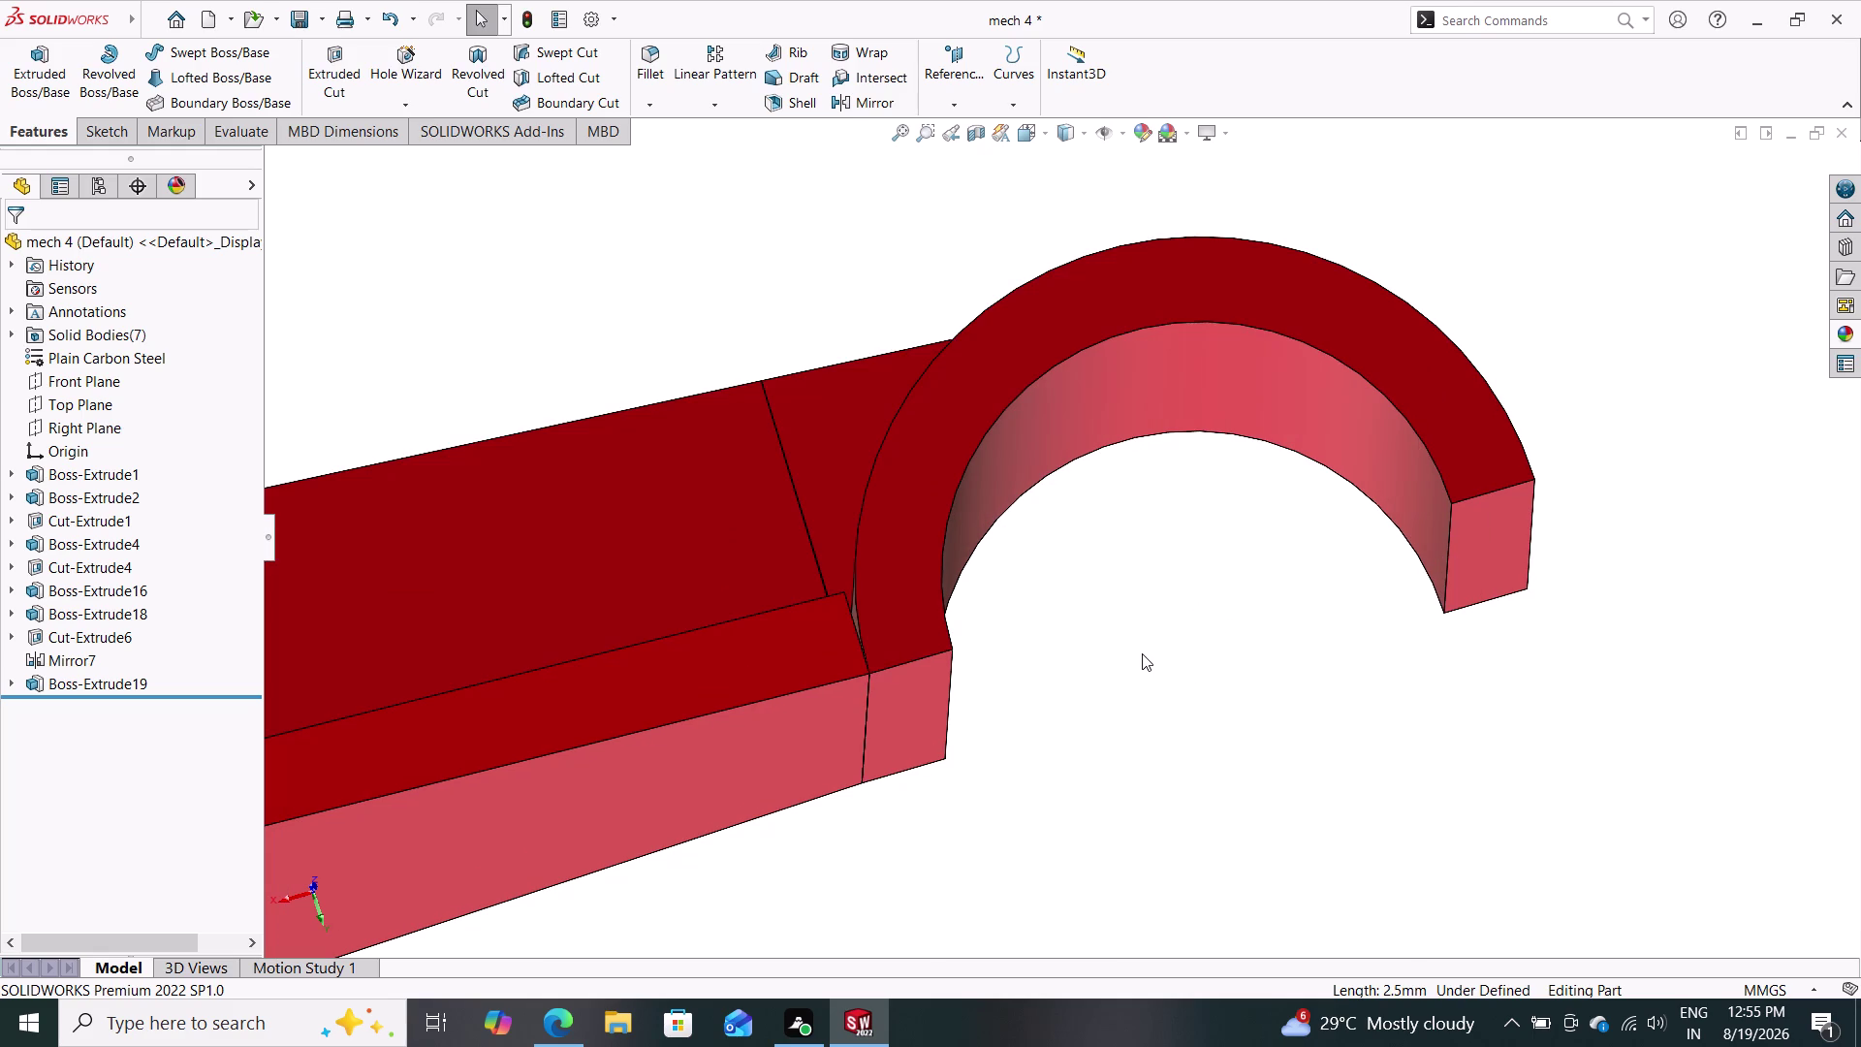
scroll(up, 3)
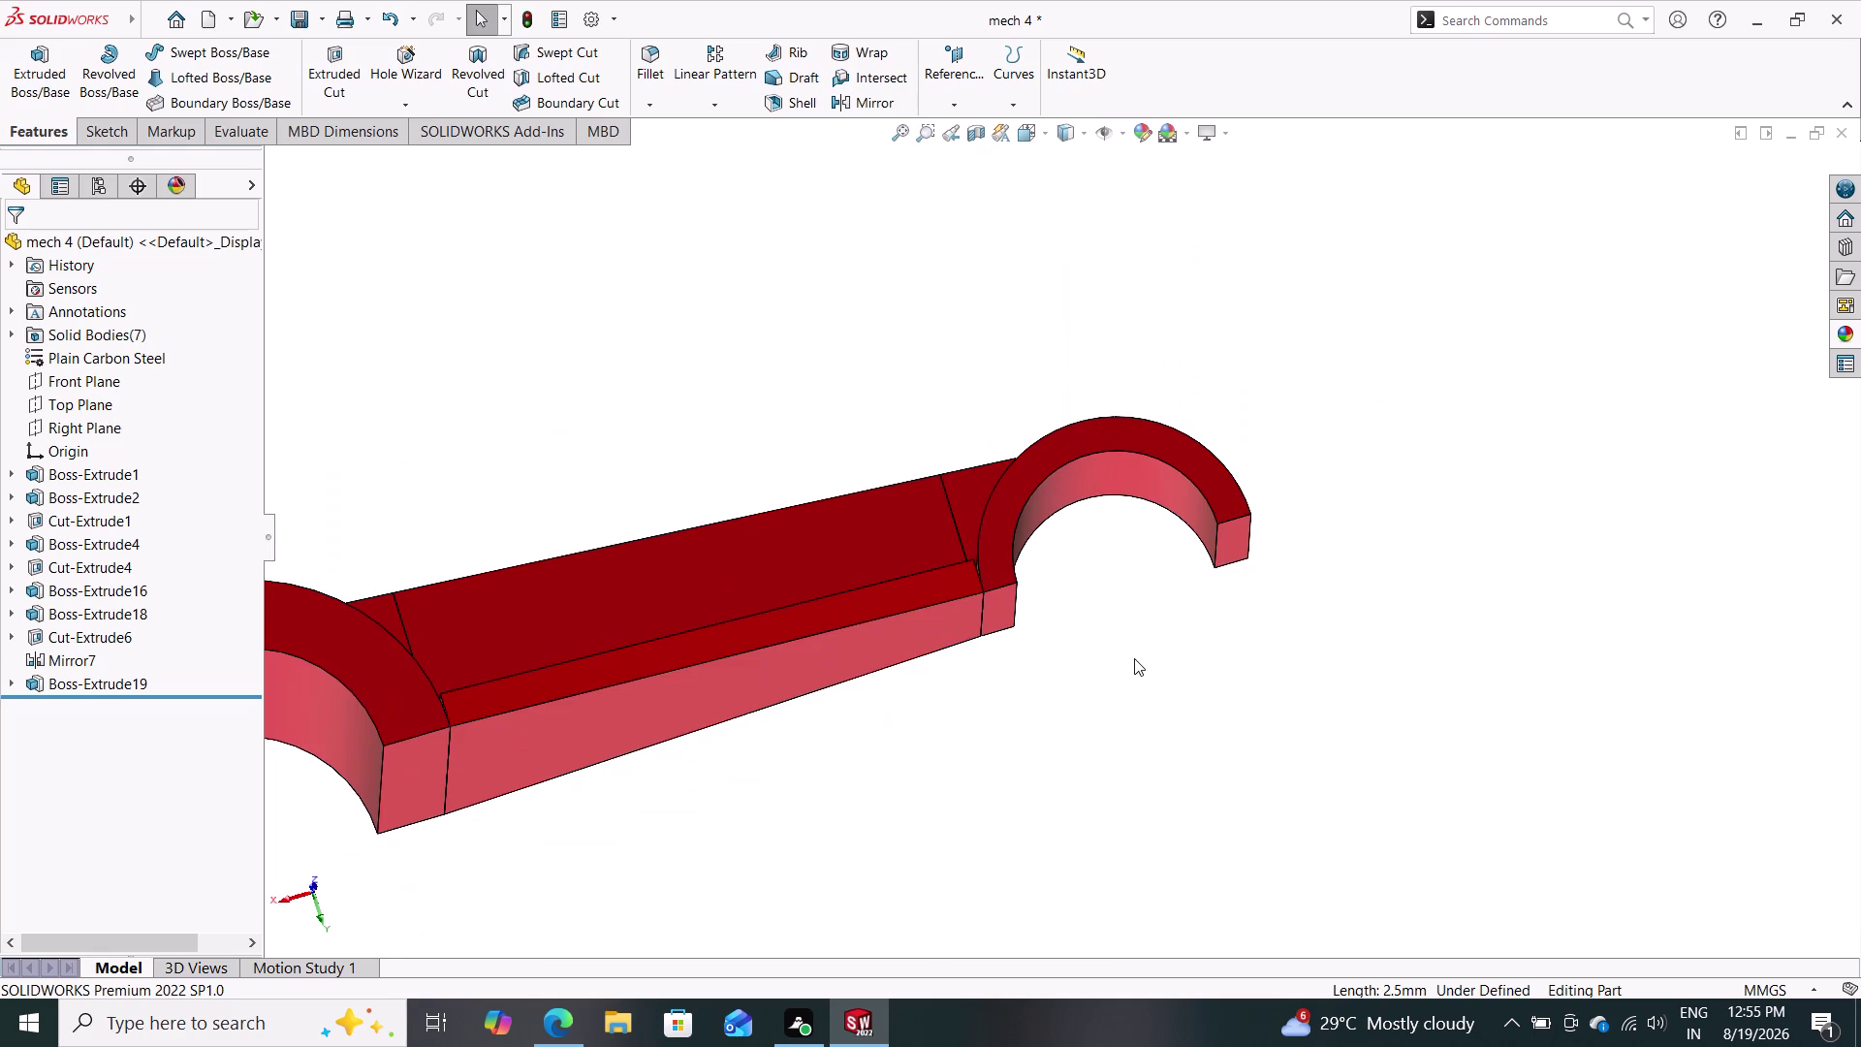
scroll(down, 3)
scroll(up, 3)
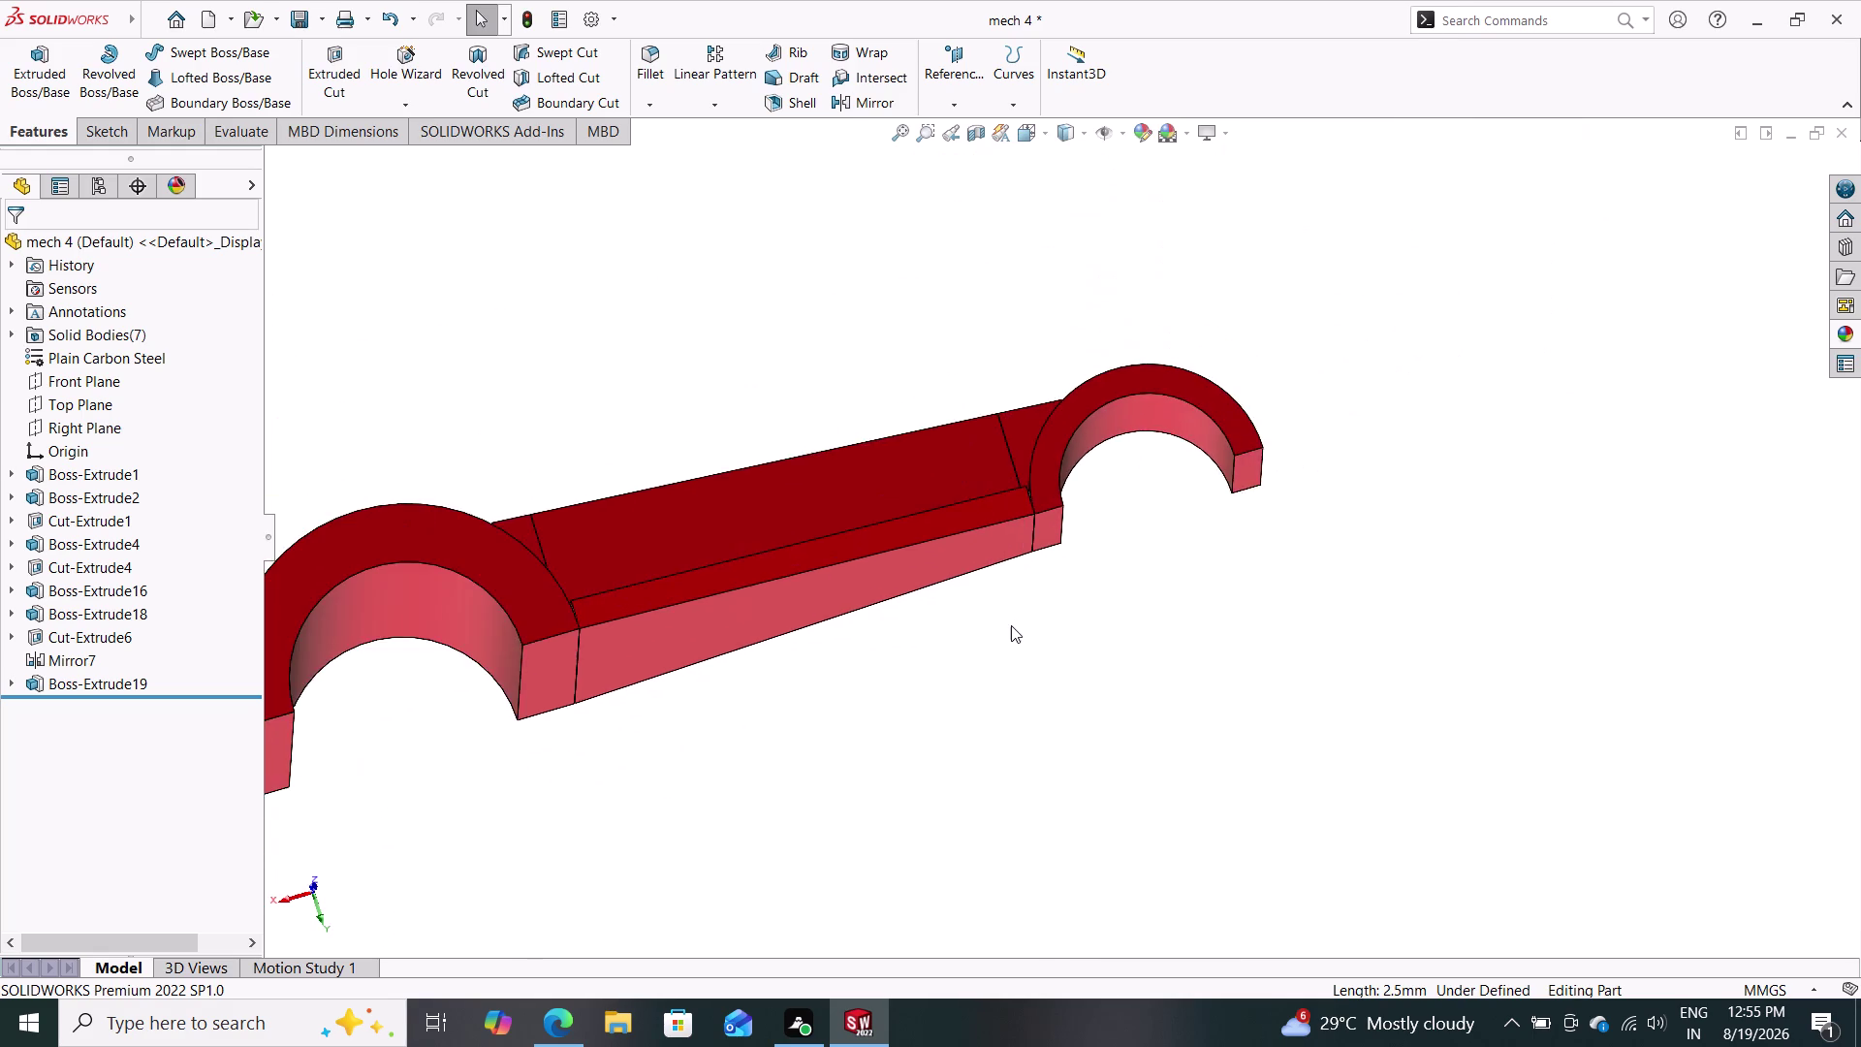
scroll(up, 3)
Orbit the bracket until its underside is in view.
middle_drag(852, 623, 907, 716)
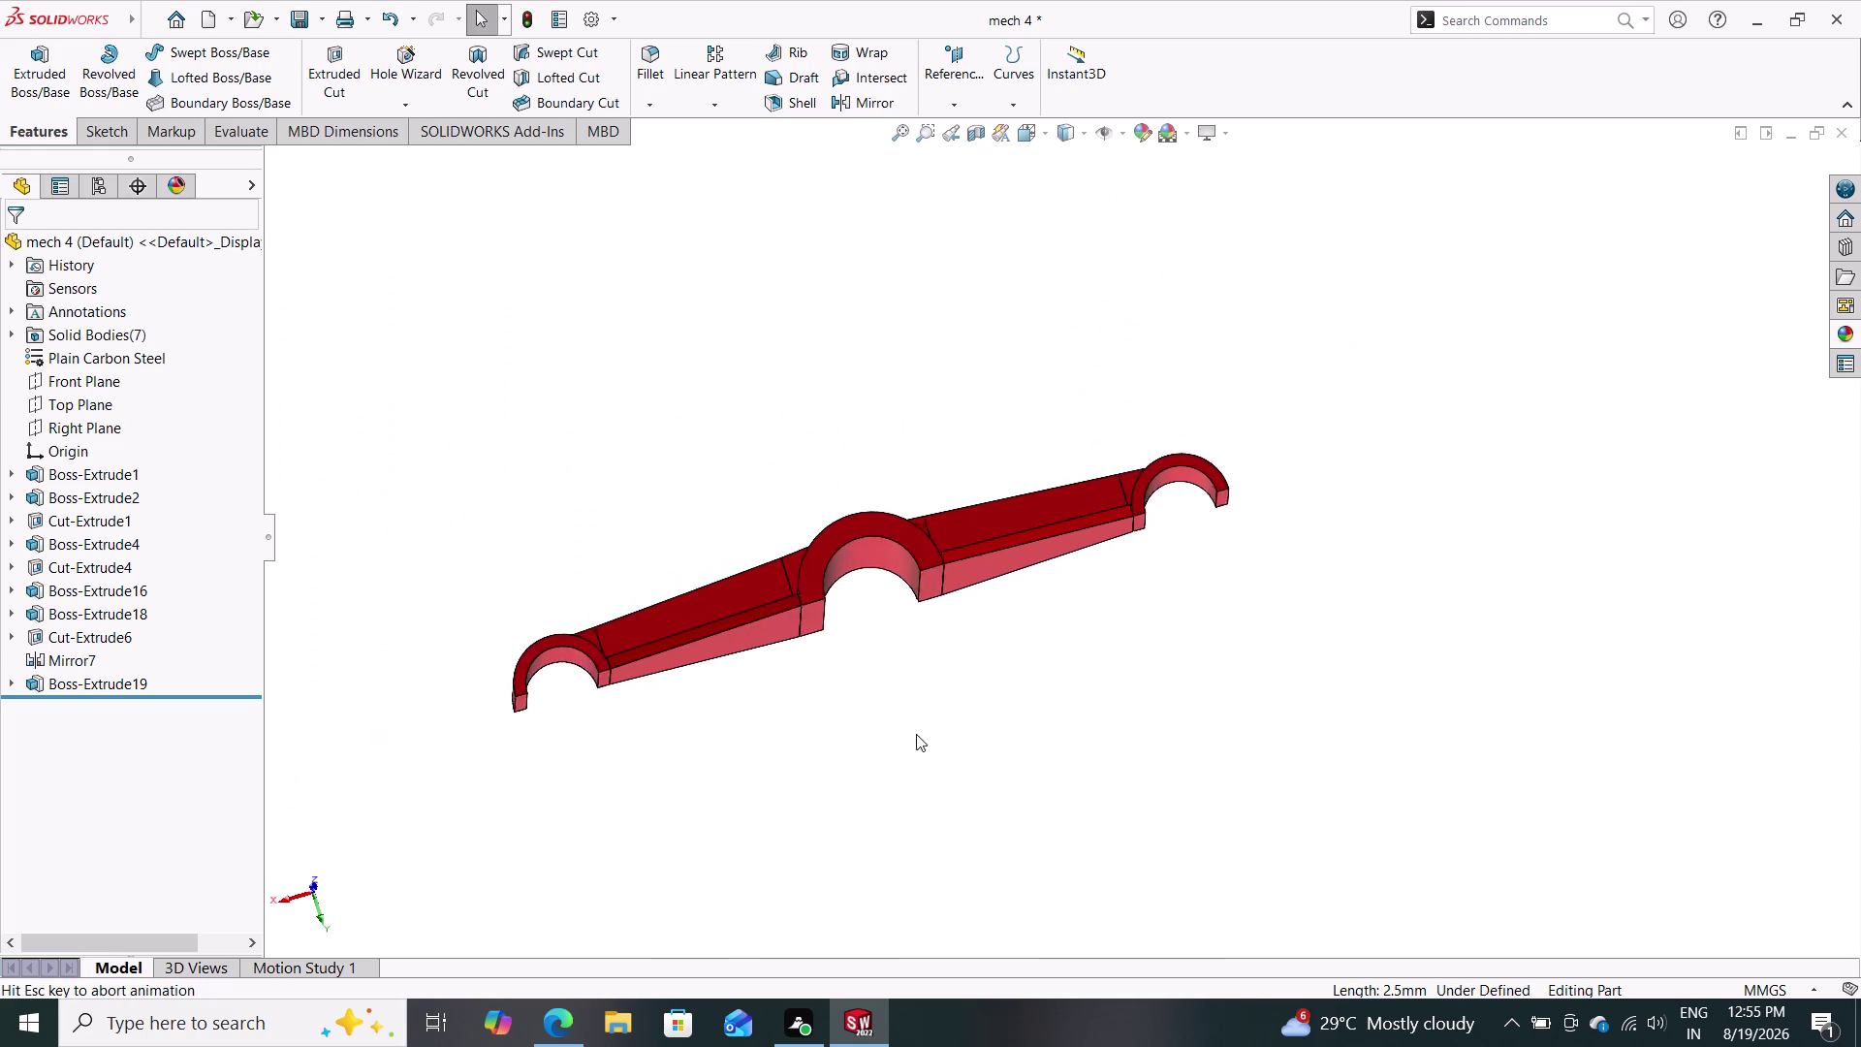
middle_drag(907, 717, 917, 735)
middle_drag(954, 639, 830, 611)
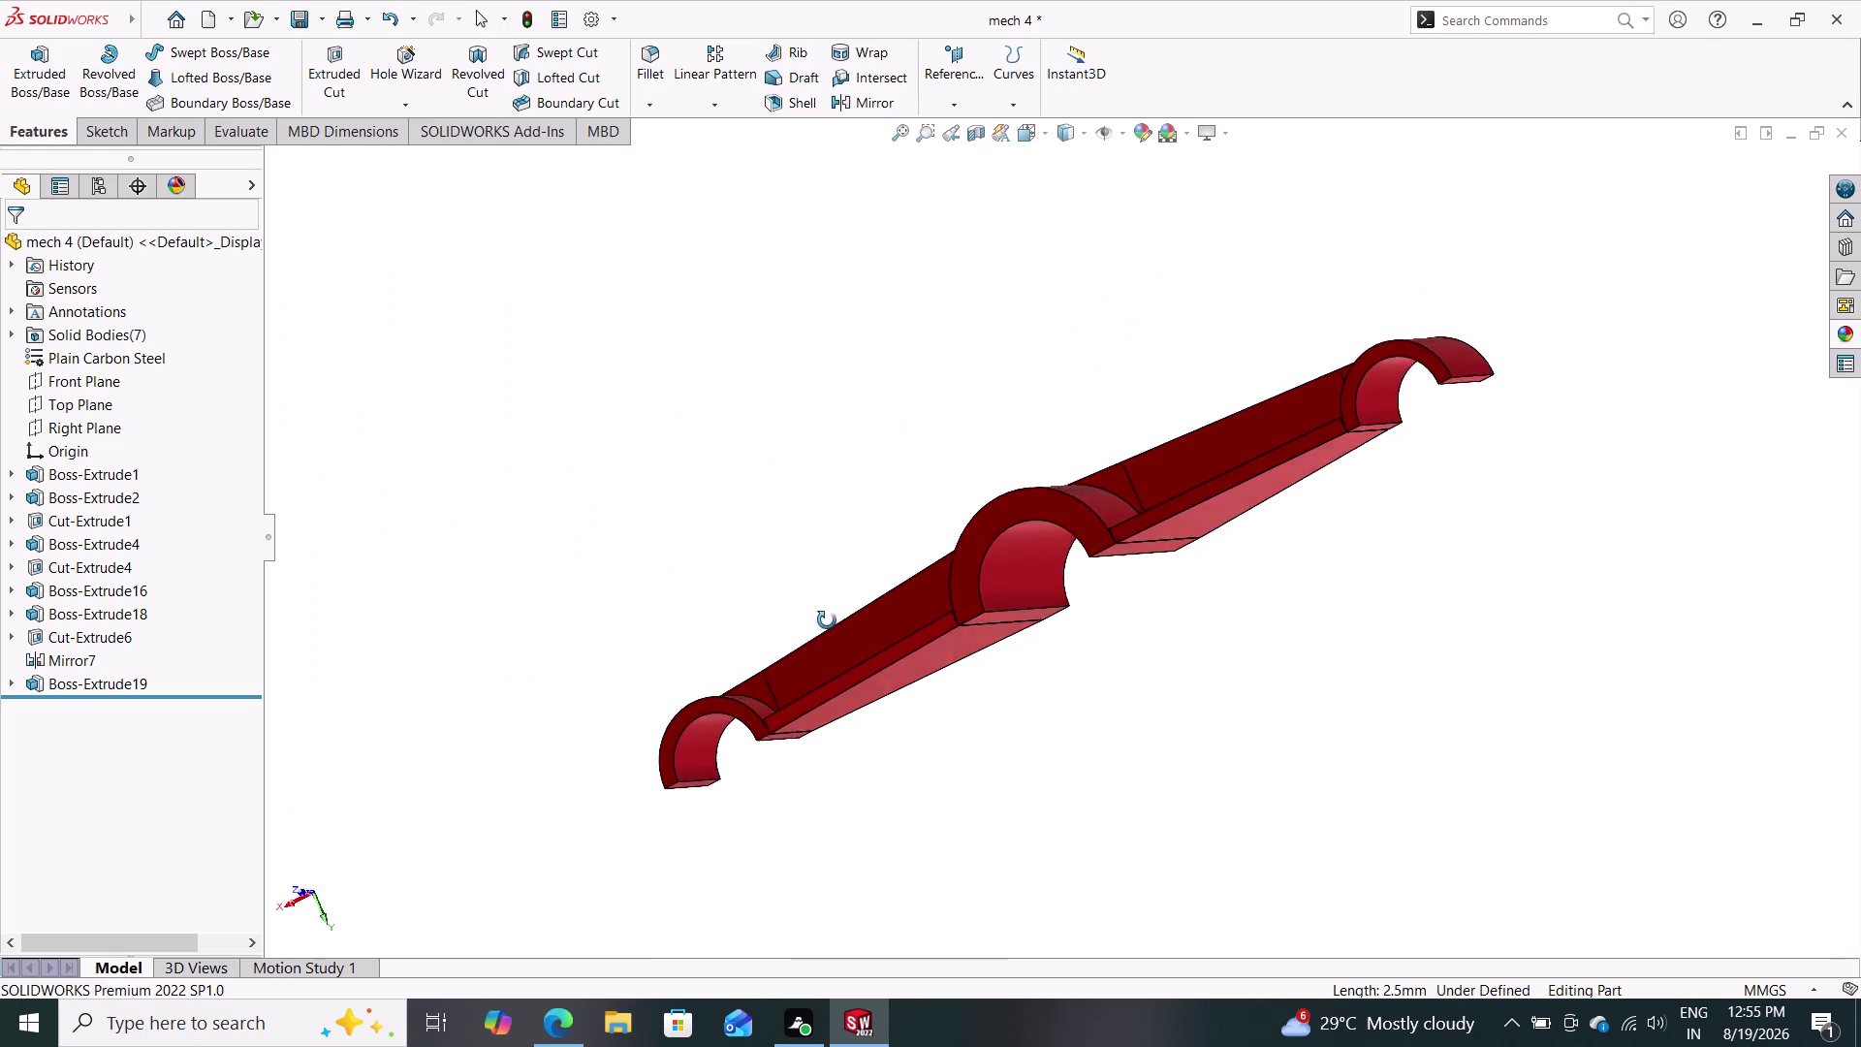
middle_drag(830, 611, 1279, 519)
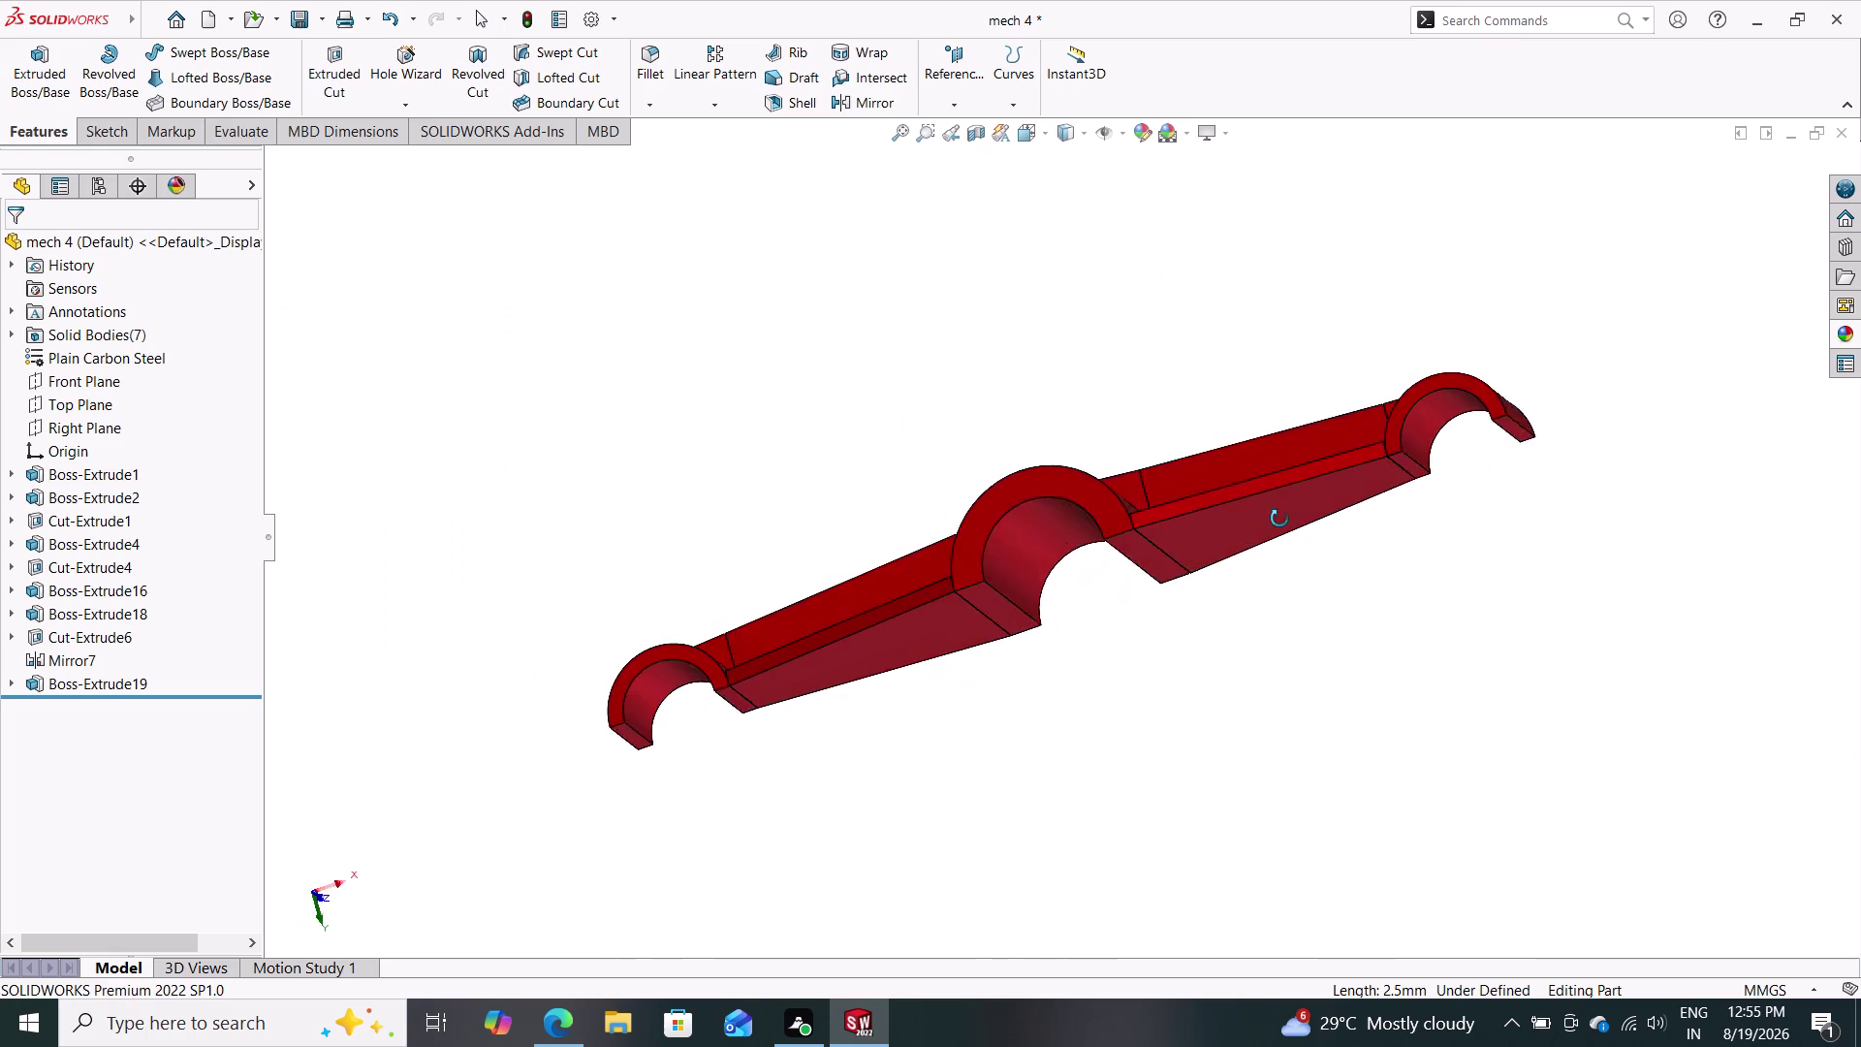
middle_drag(1279, 519, 1330, 656)
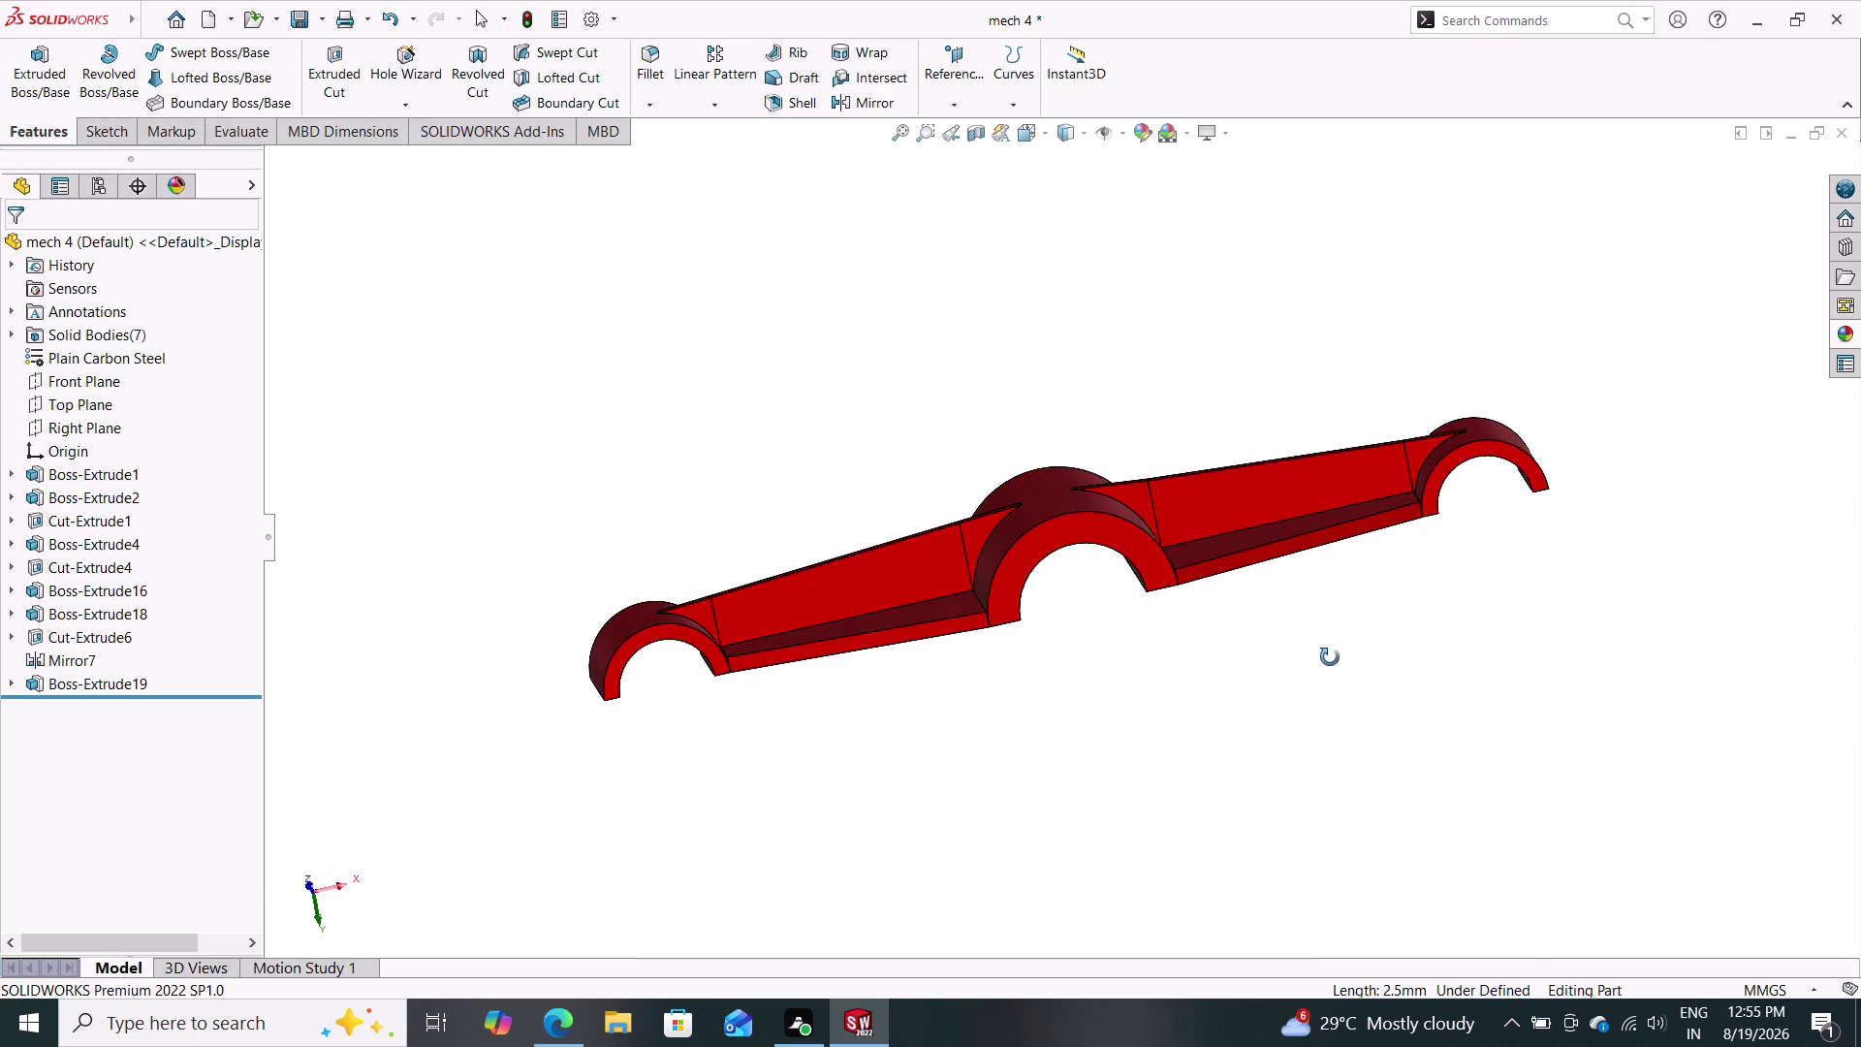
middle_drag(1330, 656, 1330, 659)
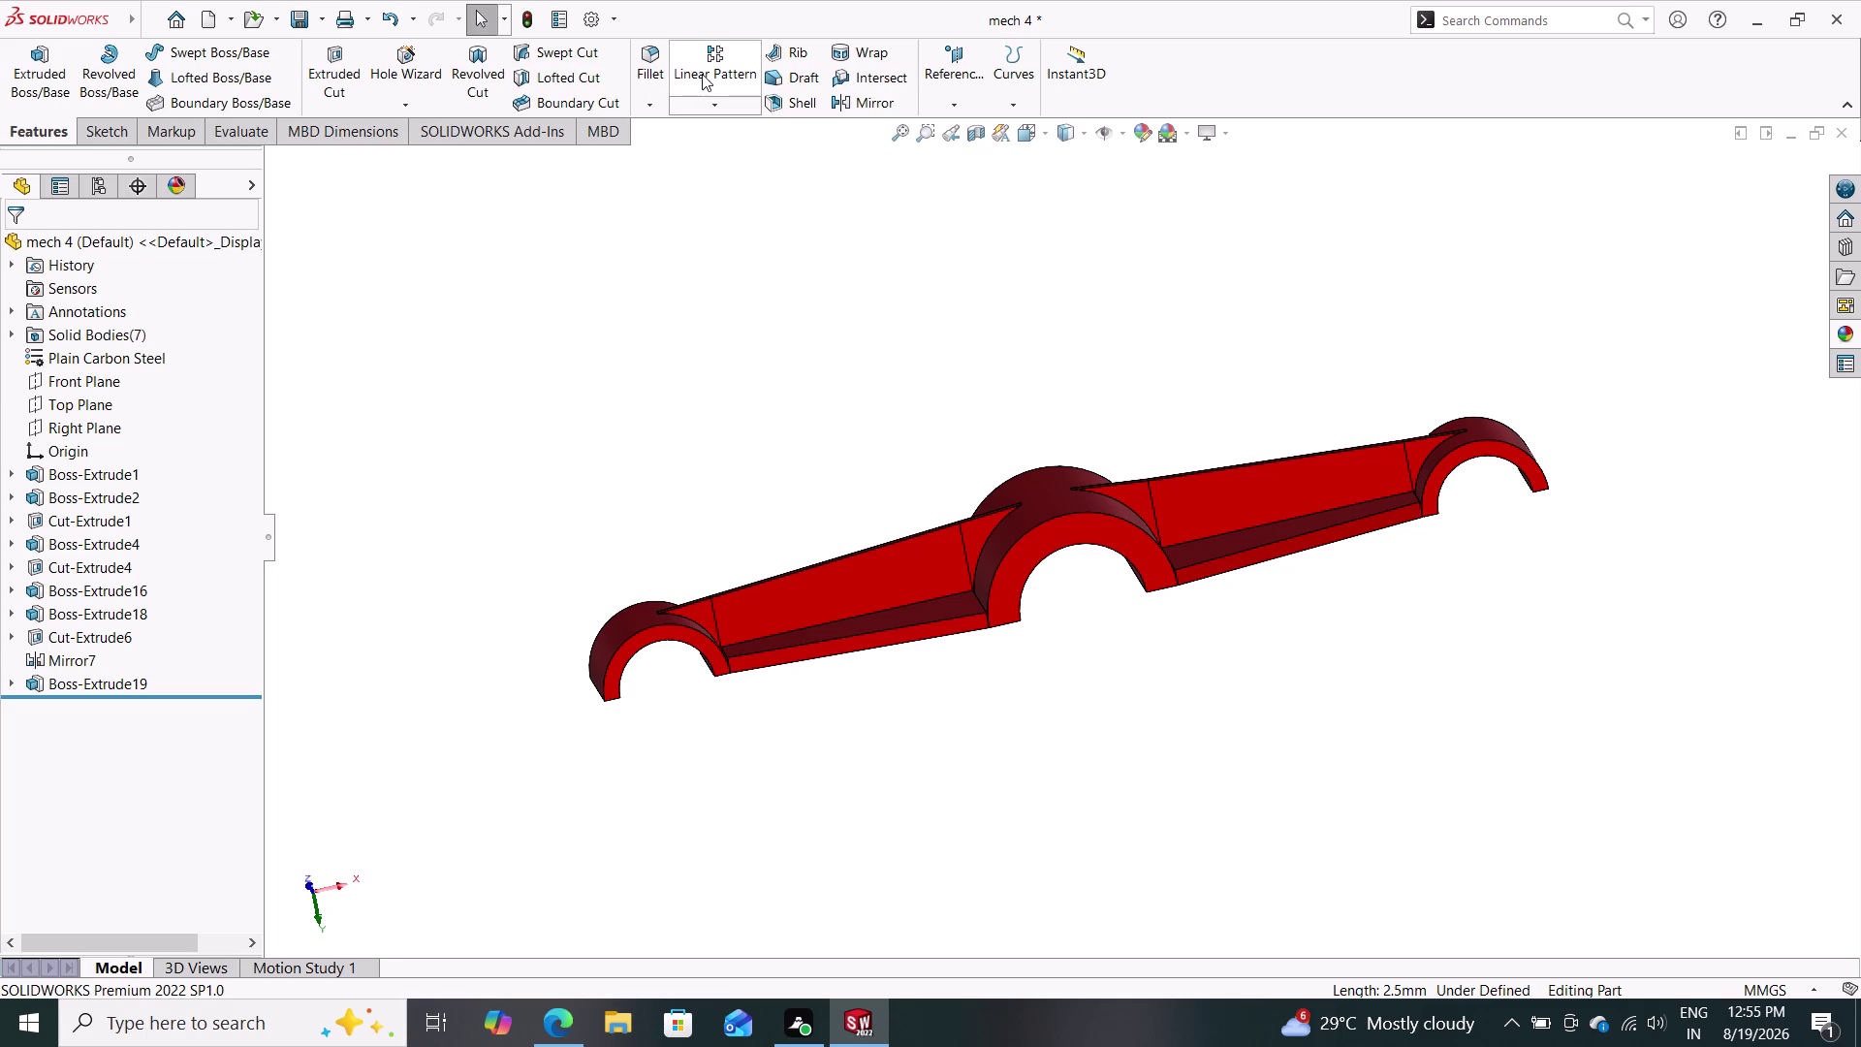
Start a Mirror feature using the Top Plane as the mirror plane.
click(727, 109)
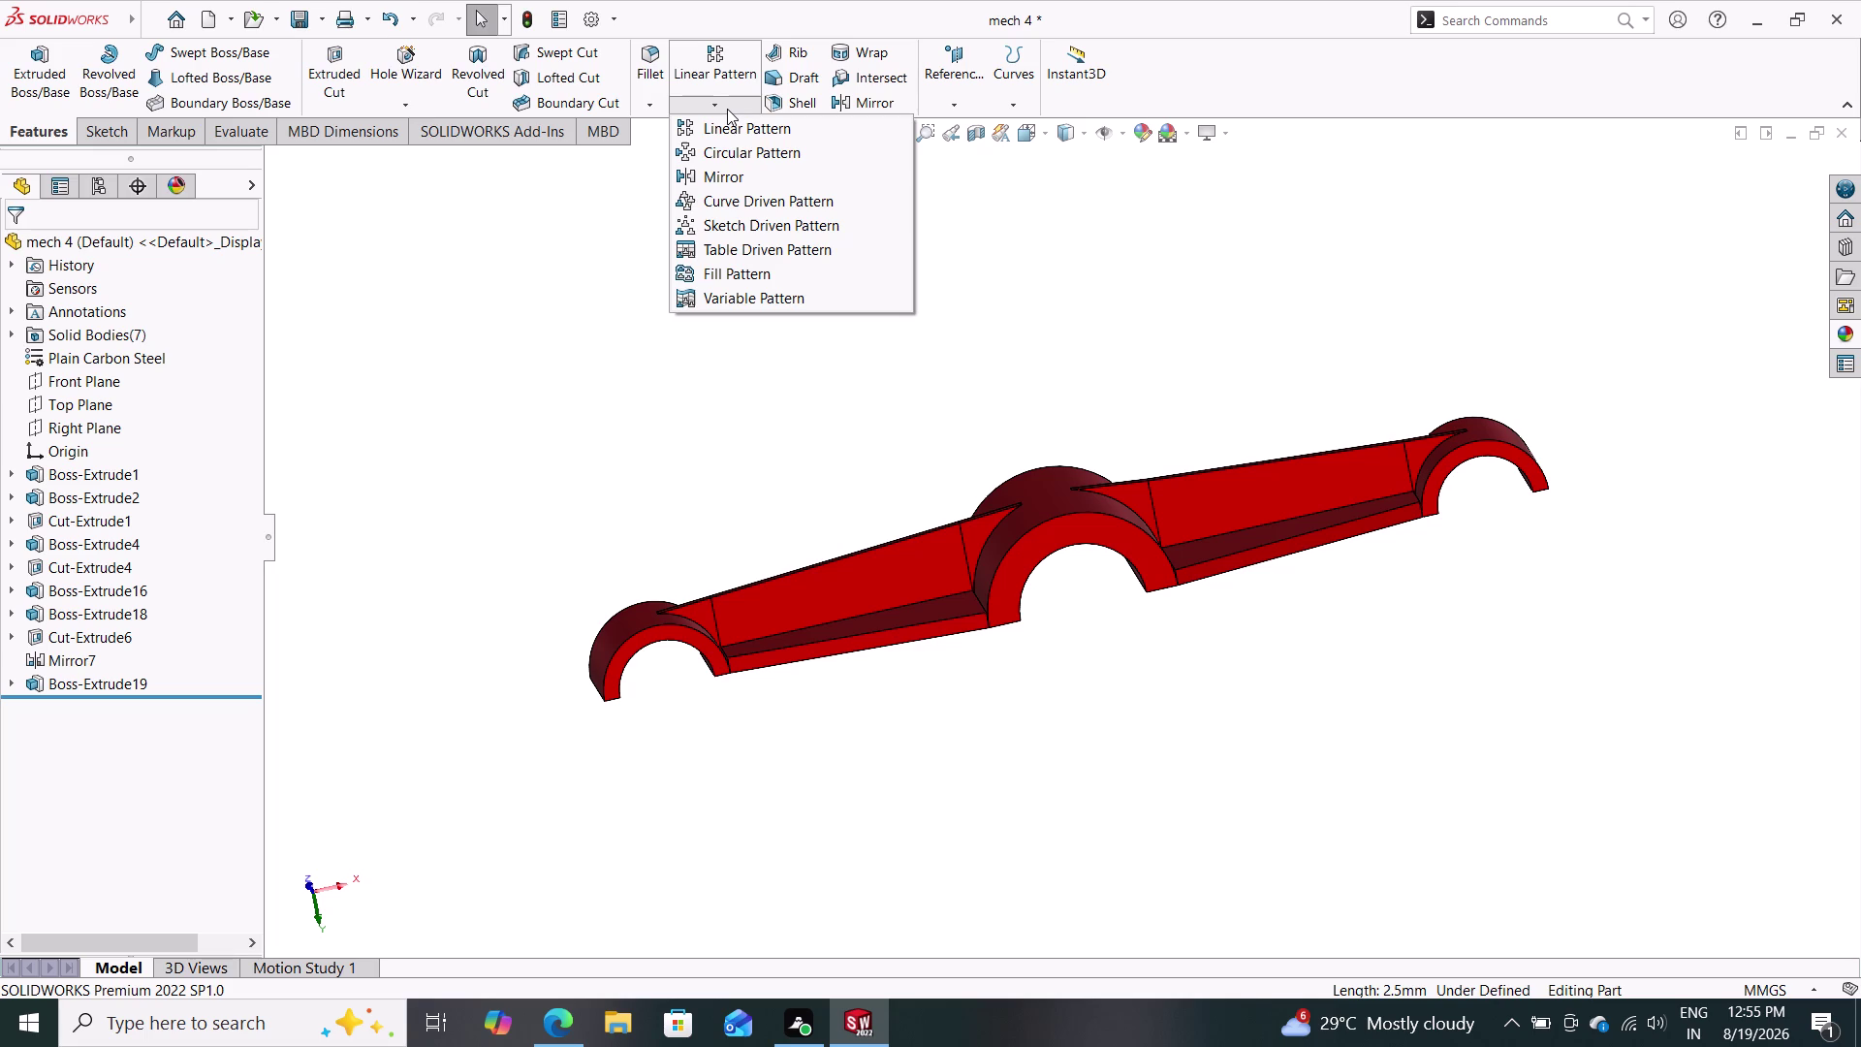
click(729, 168)
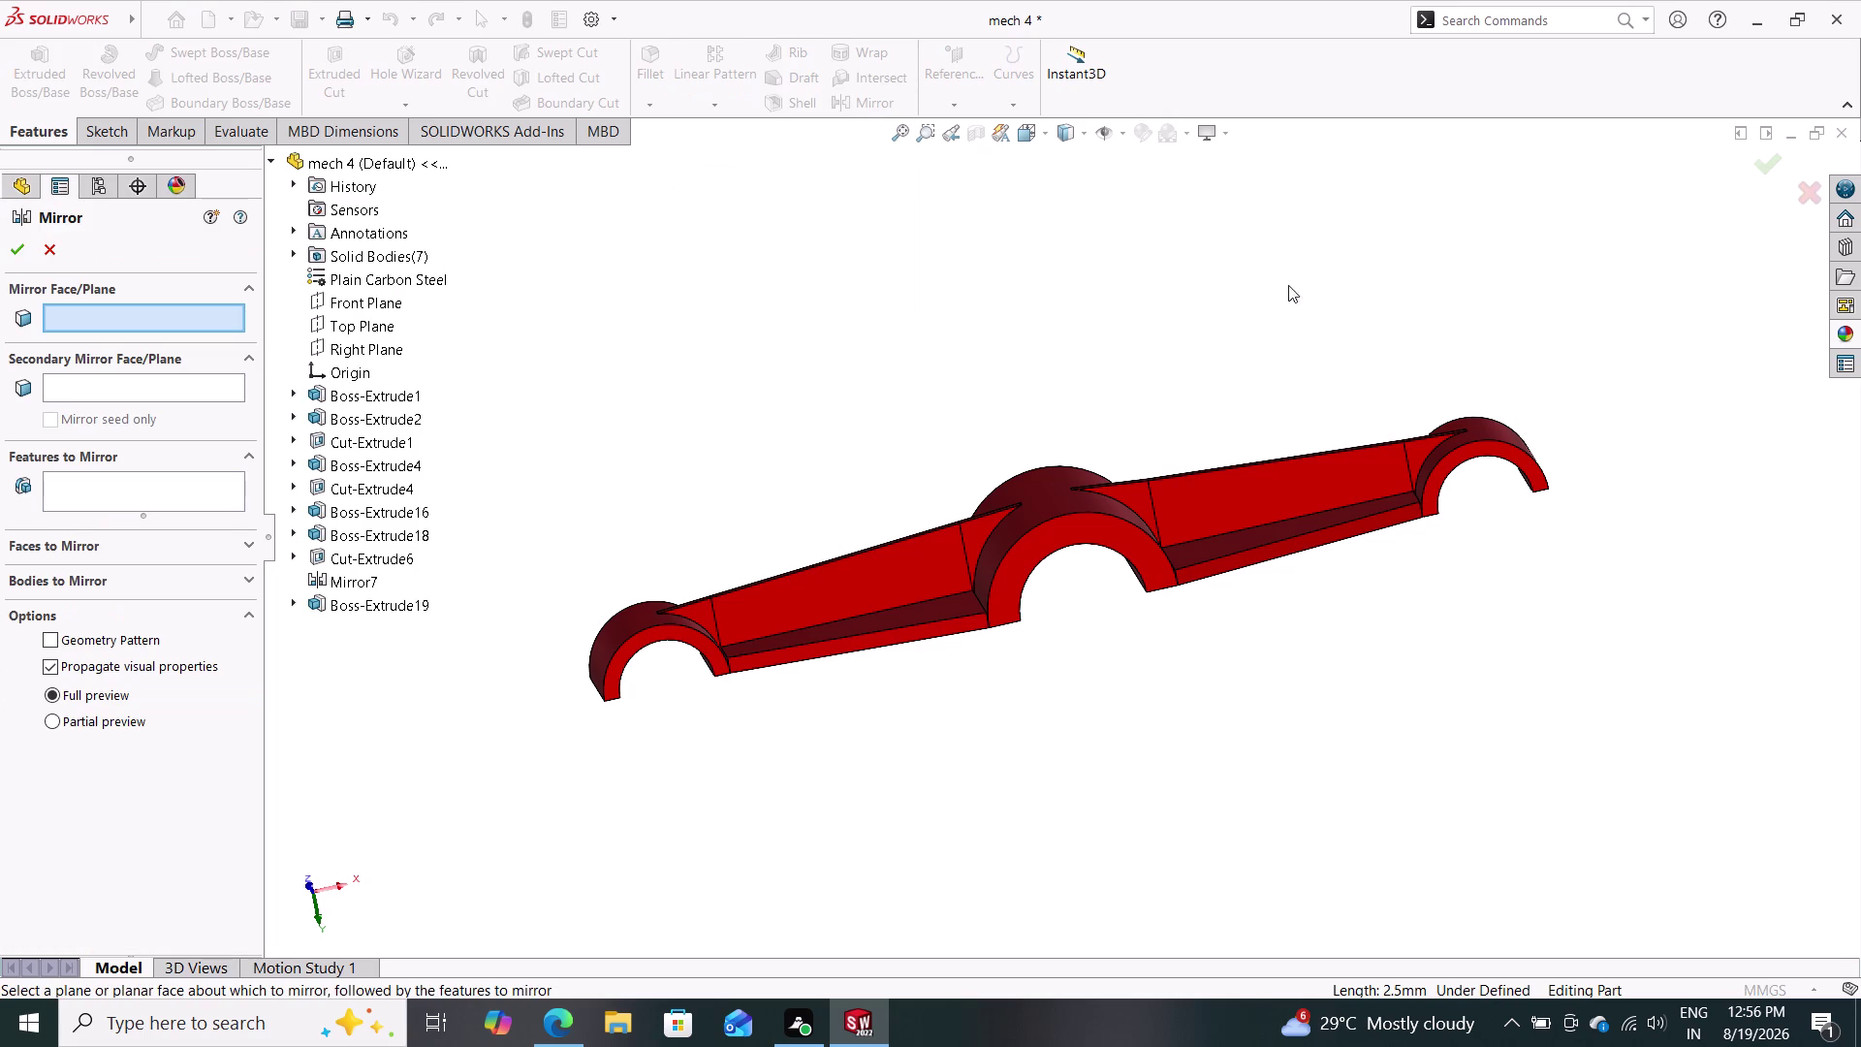
click(380, 331)
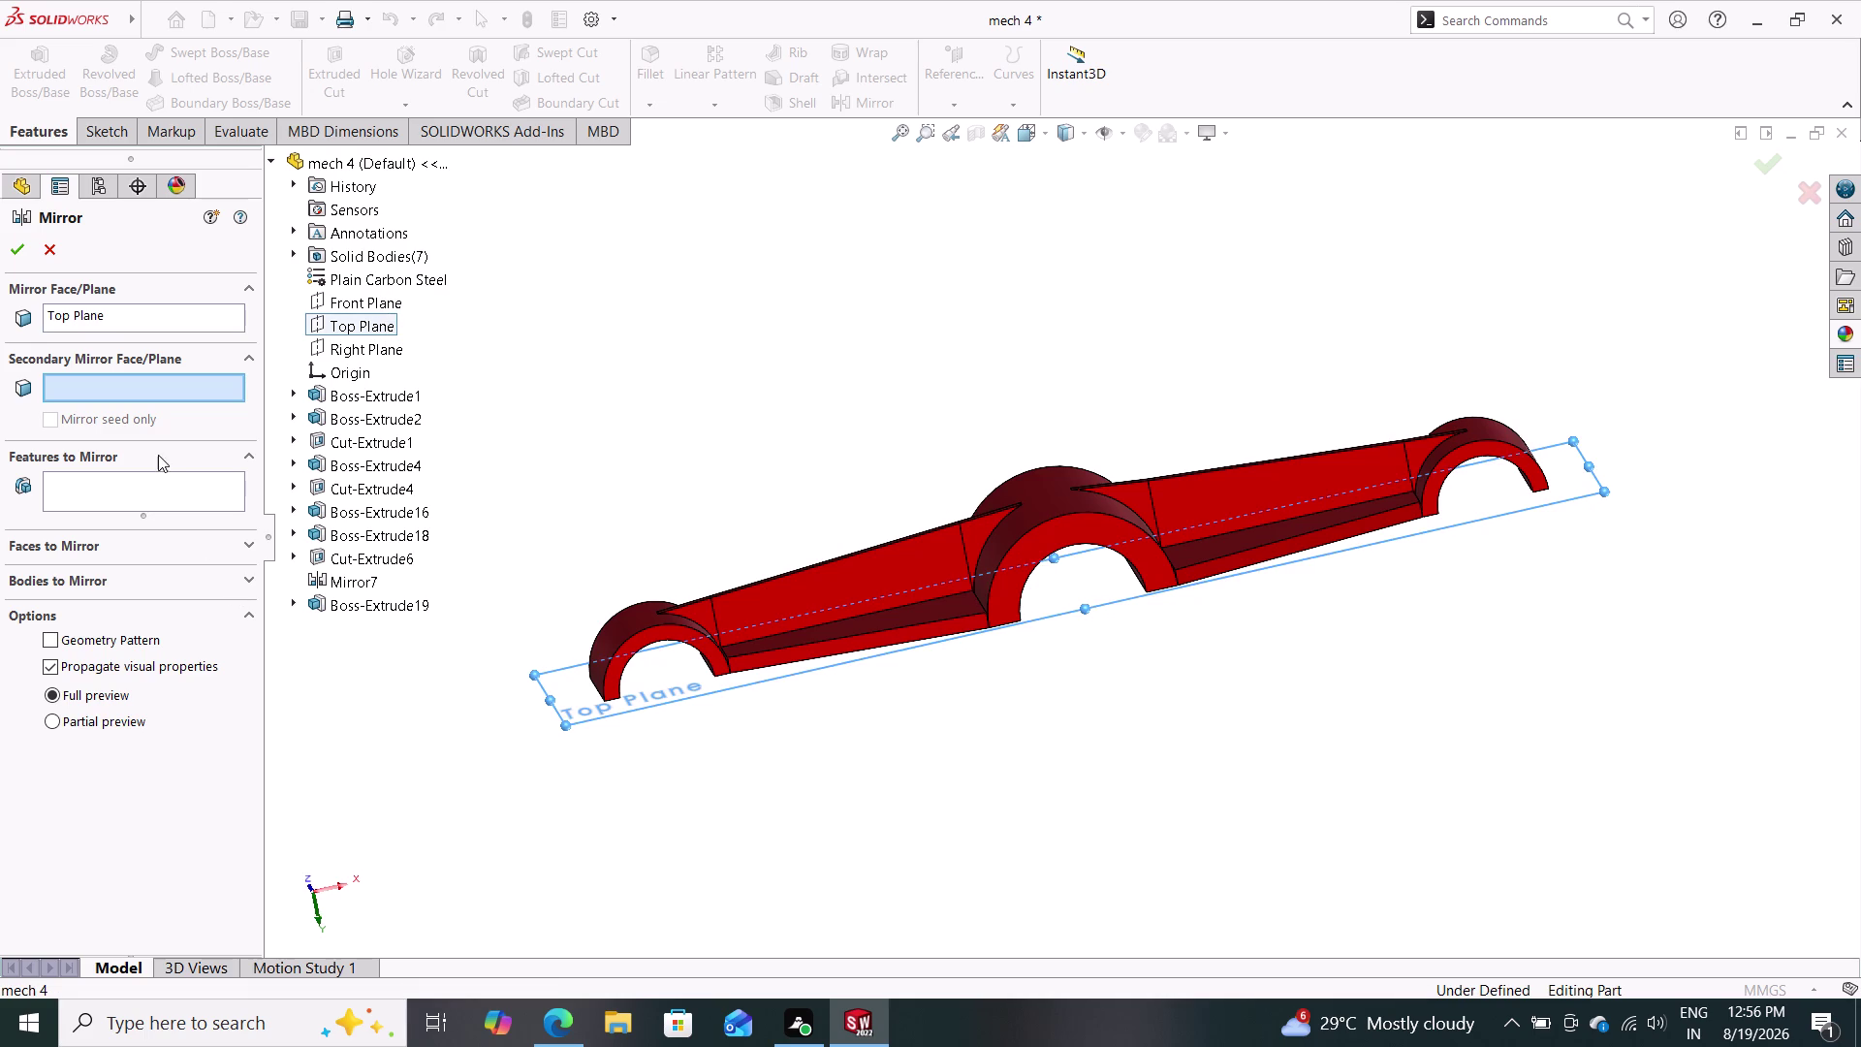
Box-select every feature into Features to Mirror and target all bodies.
click(158, 480)
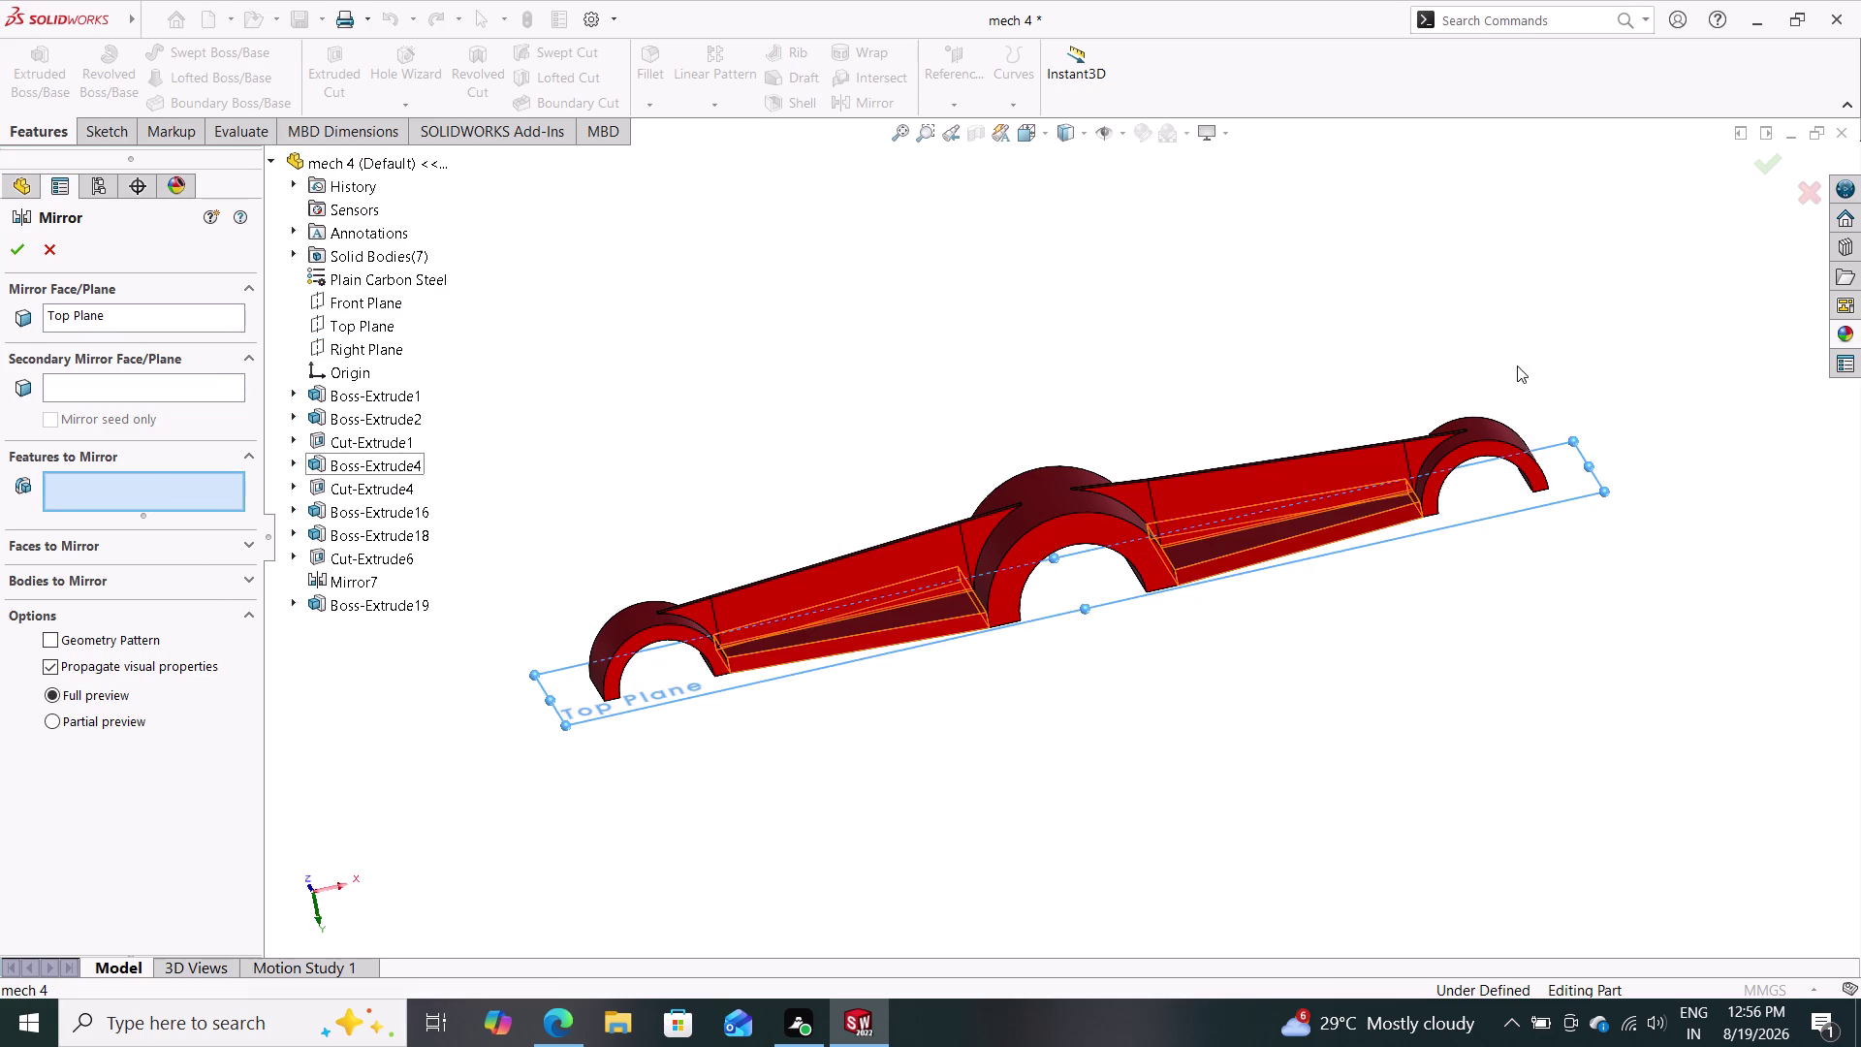
drag(1662, 346, 1044, 605)
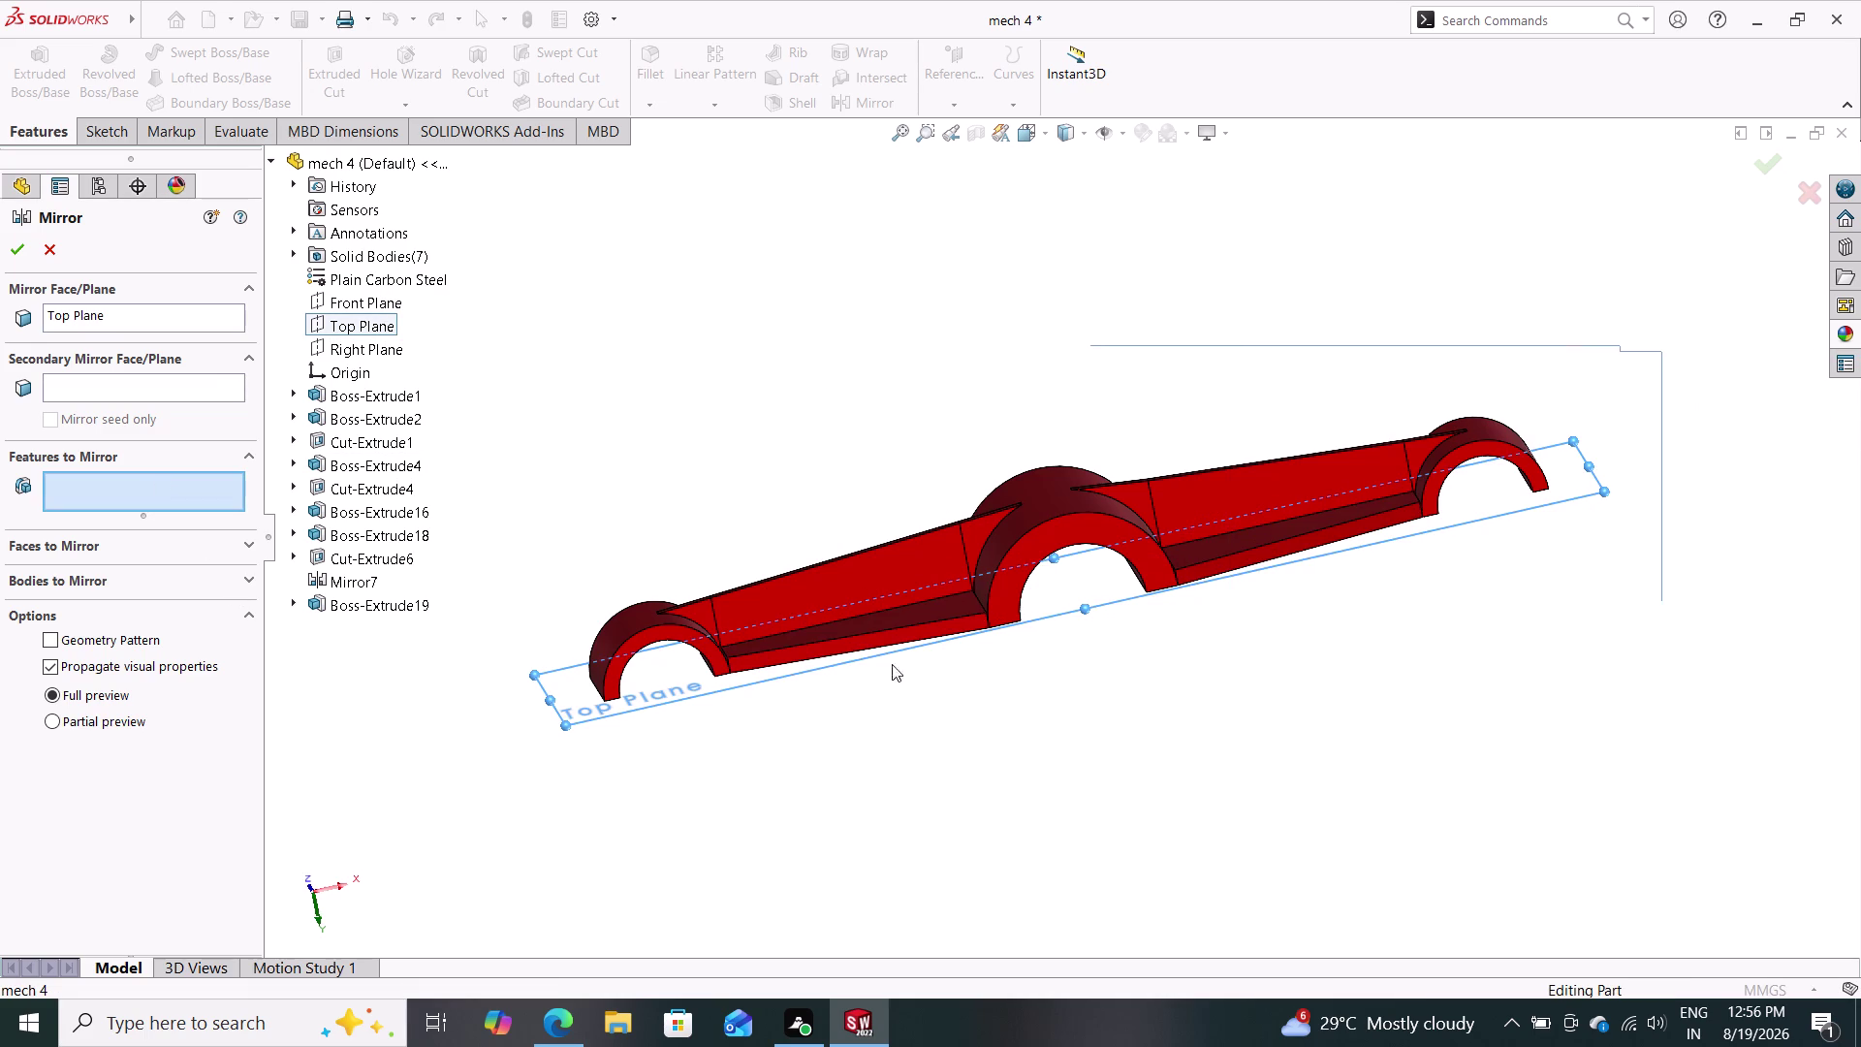
drag(1044, 606, 552, 742)
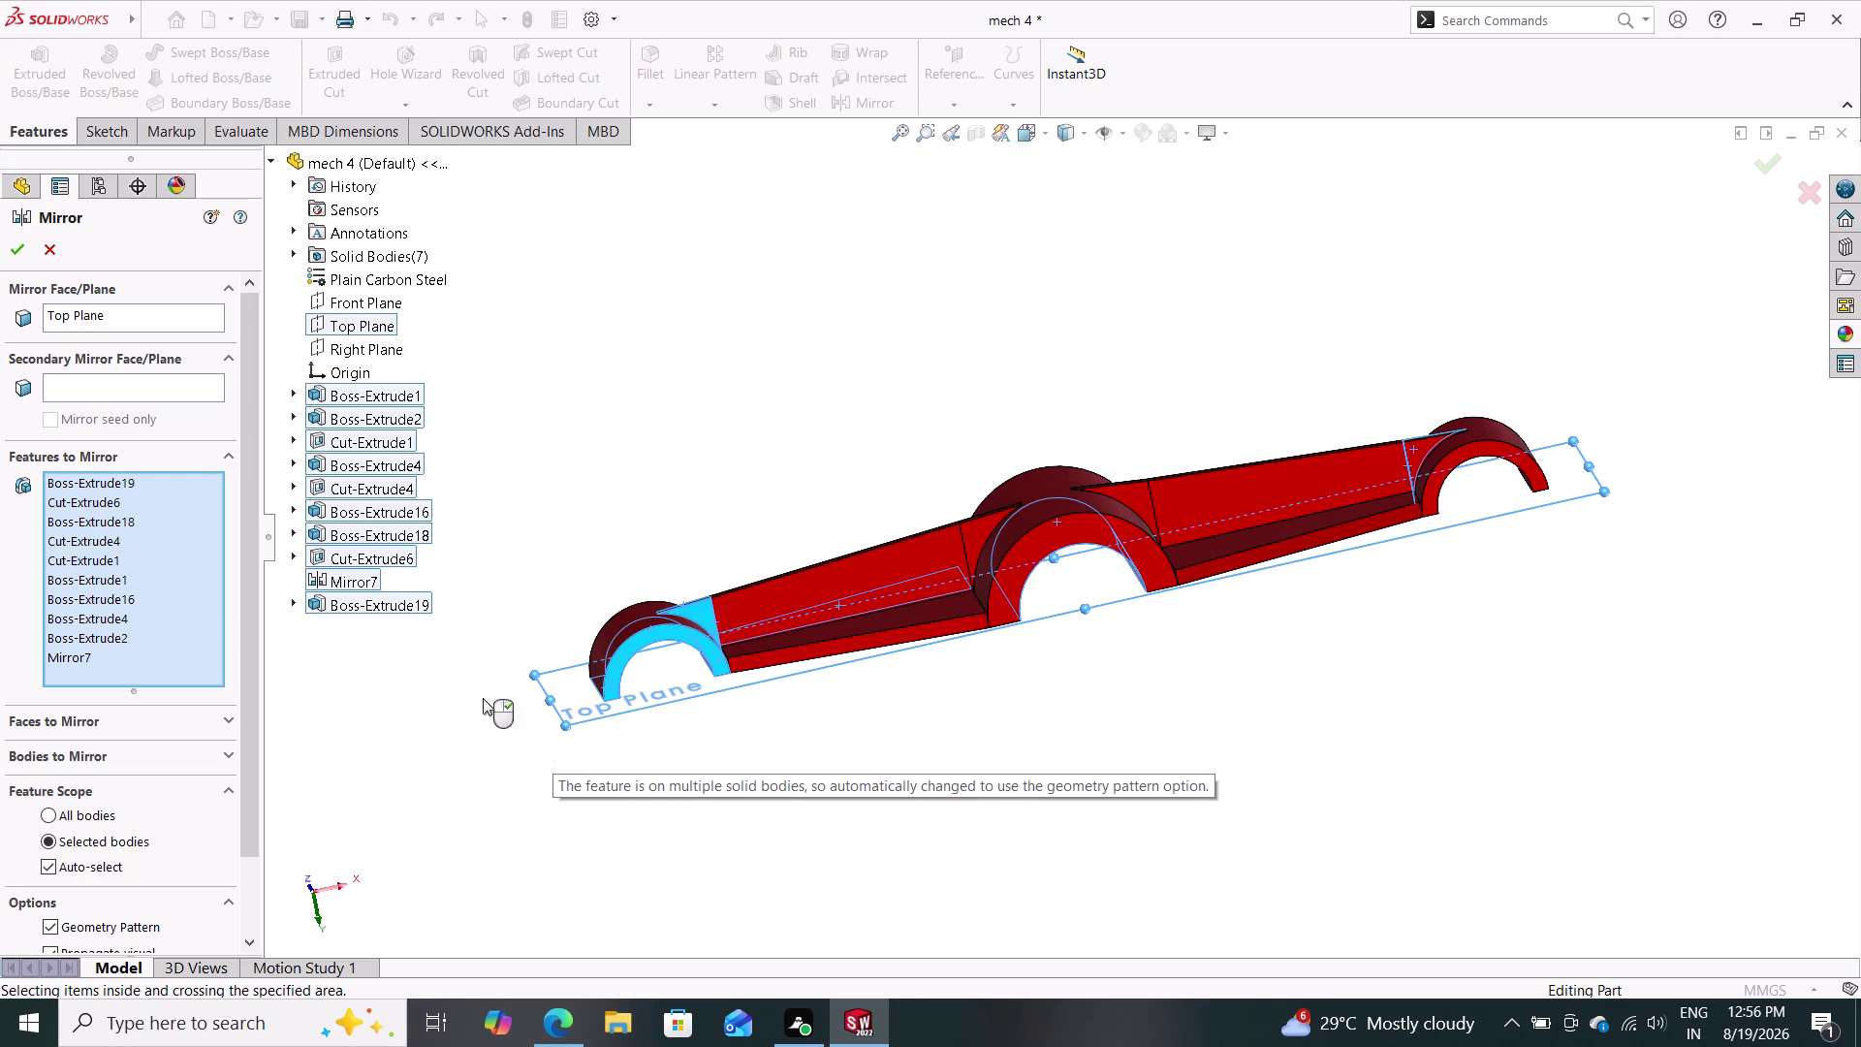
click(87, 808)
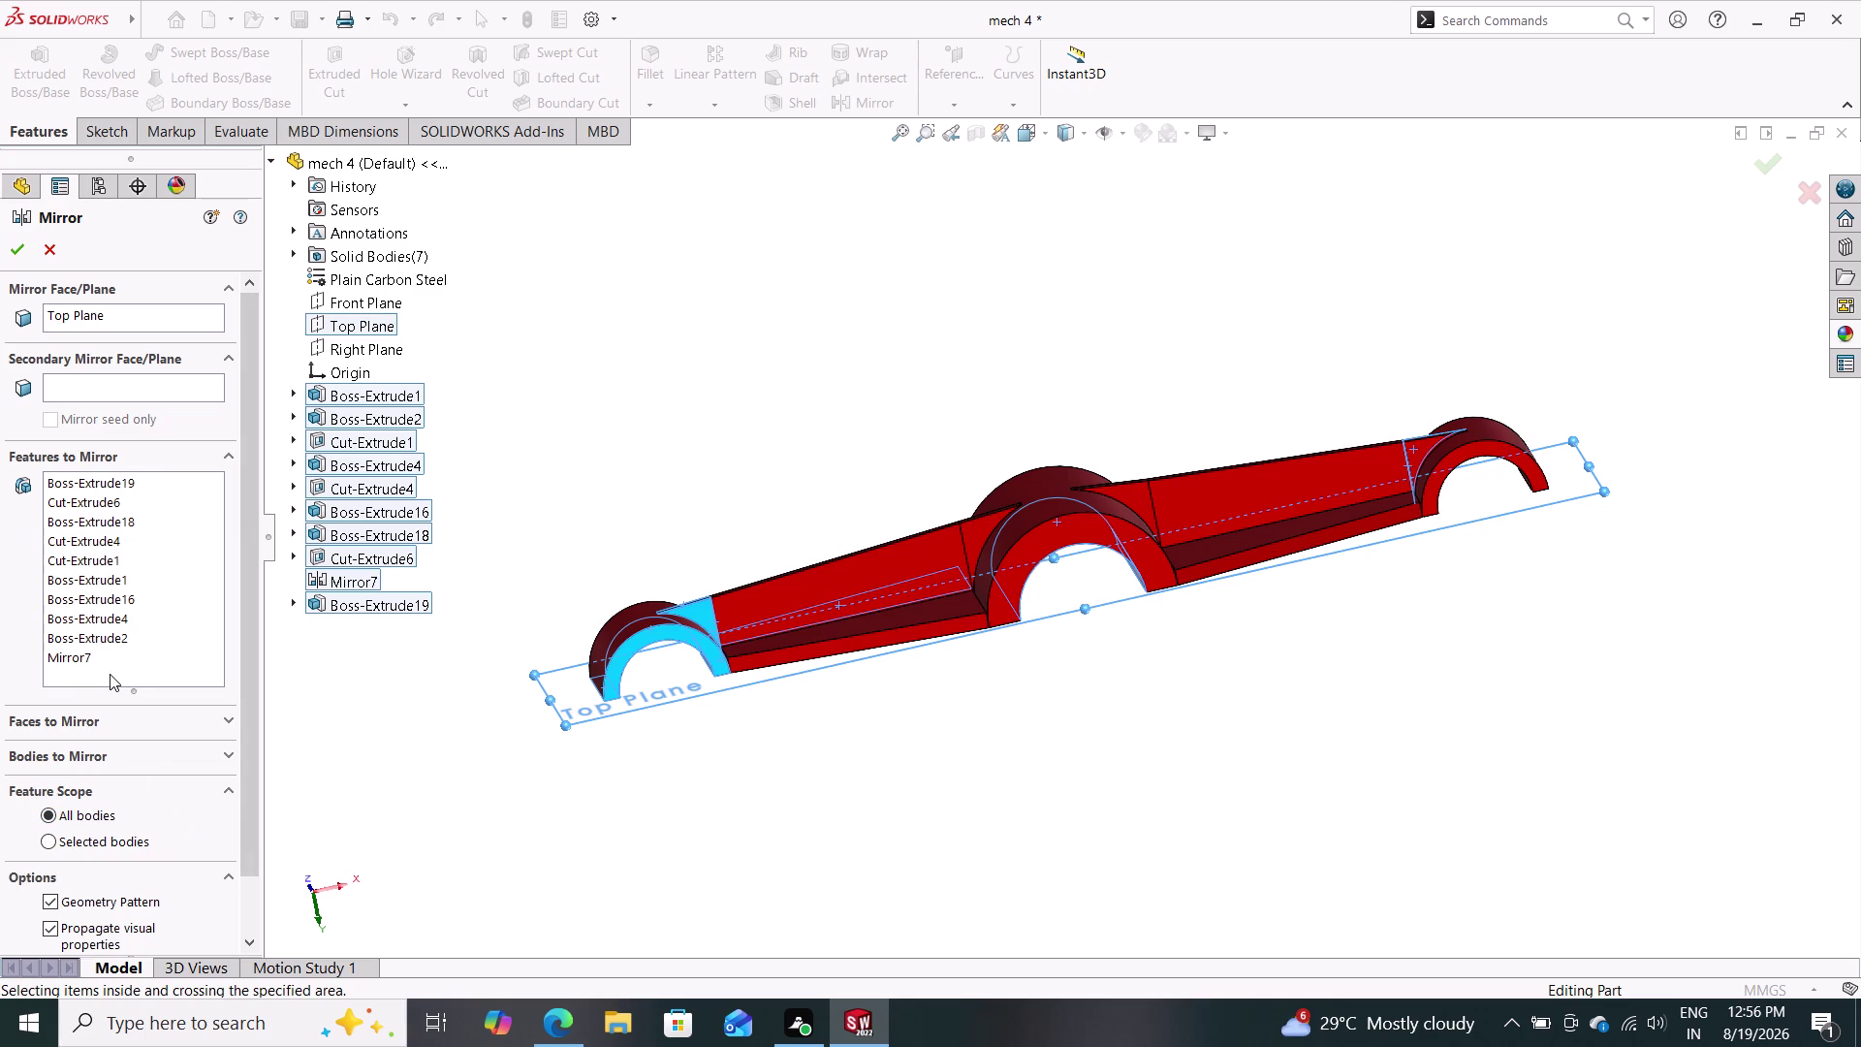
Uncheck Geometry Pattern, dismiss the rebuild errors, and cancel the Top Plane mirror.
scroll(down, 3)
click(13, 243)
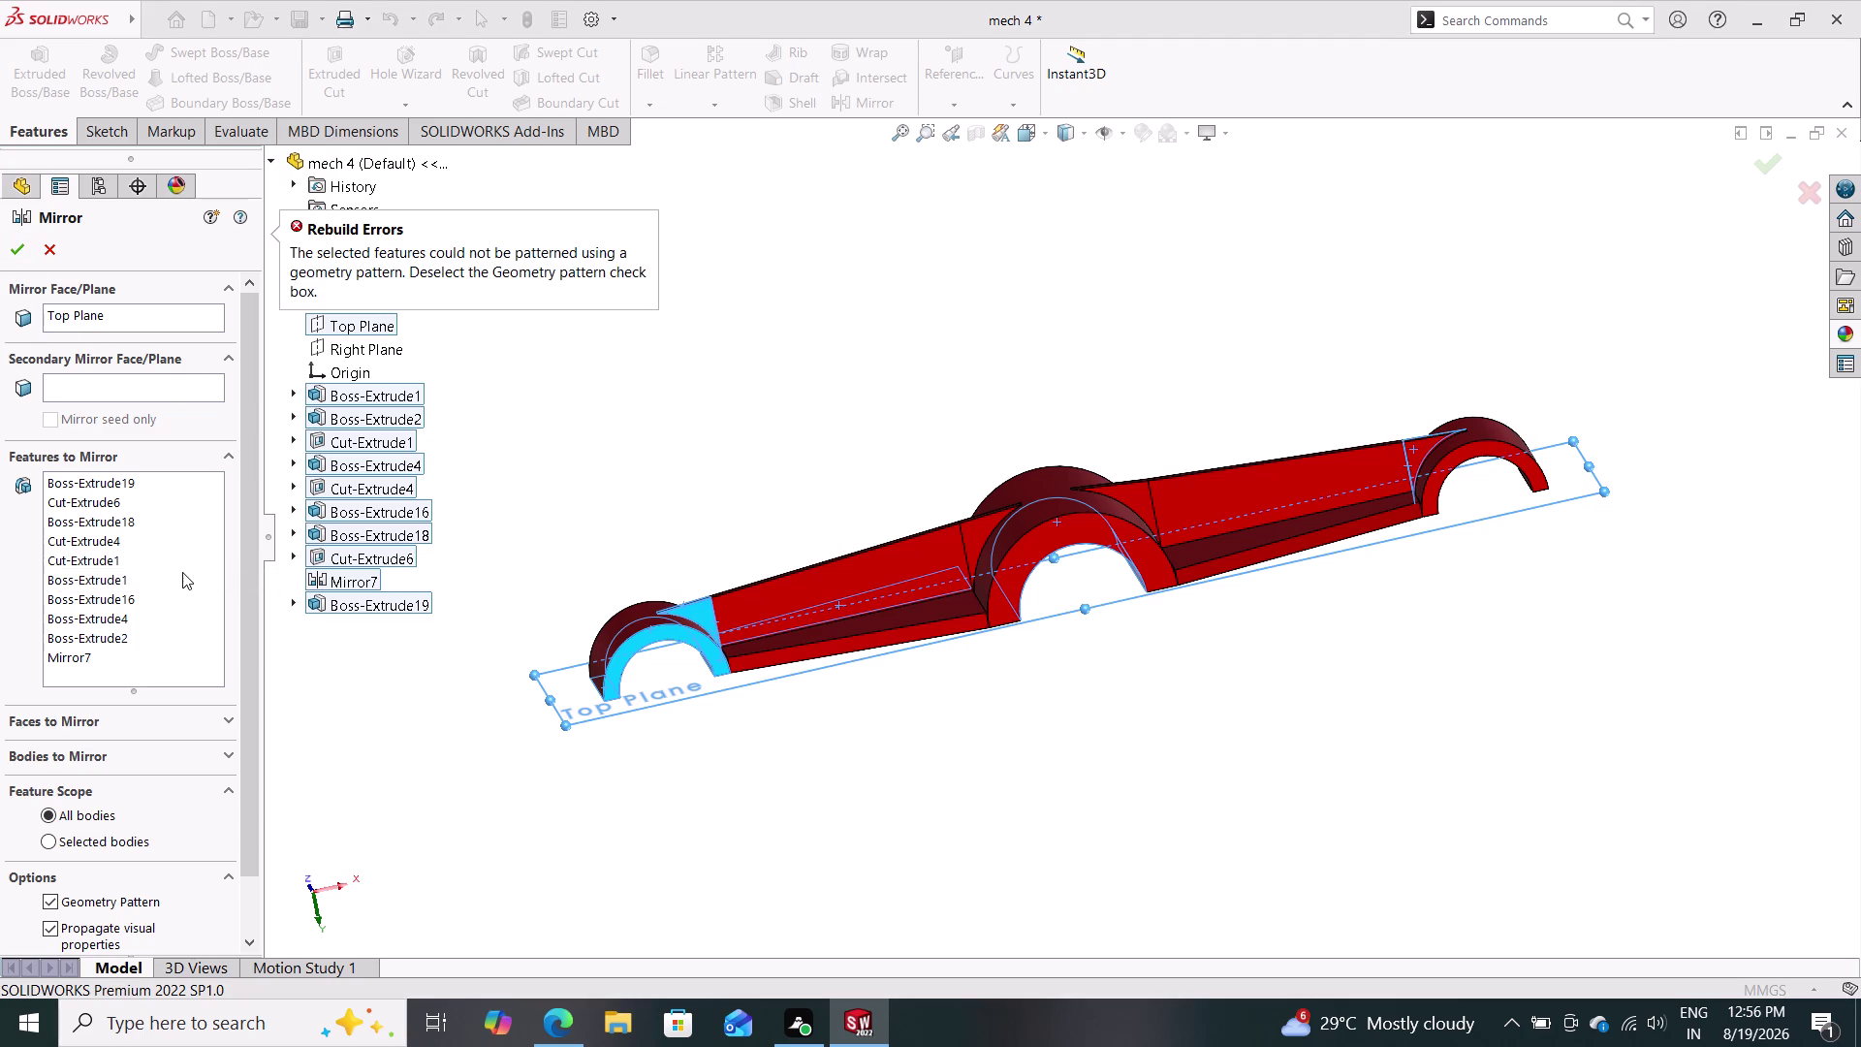
click(81, 896)
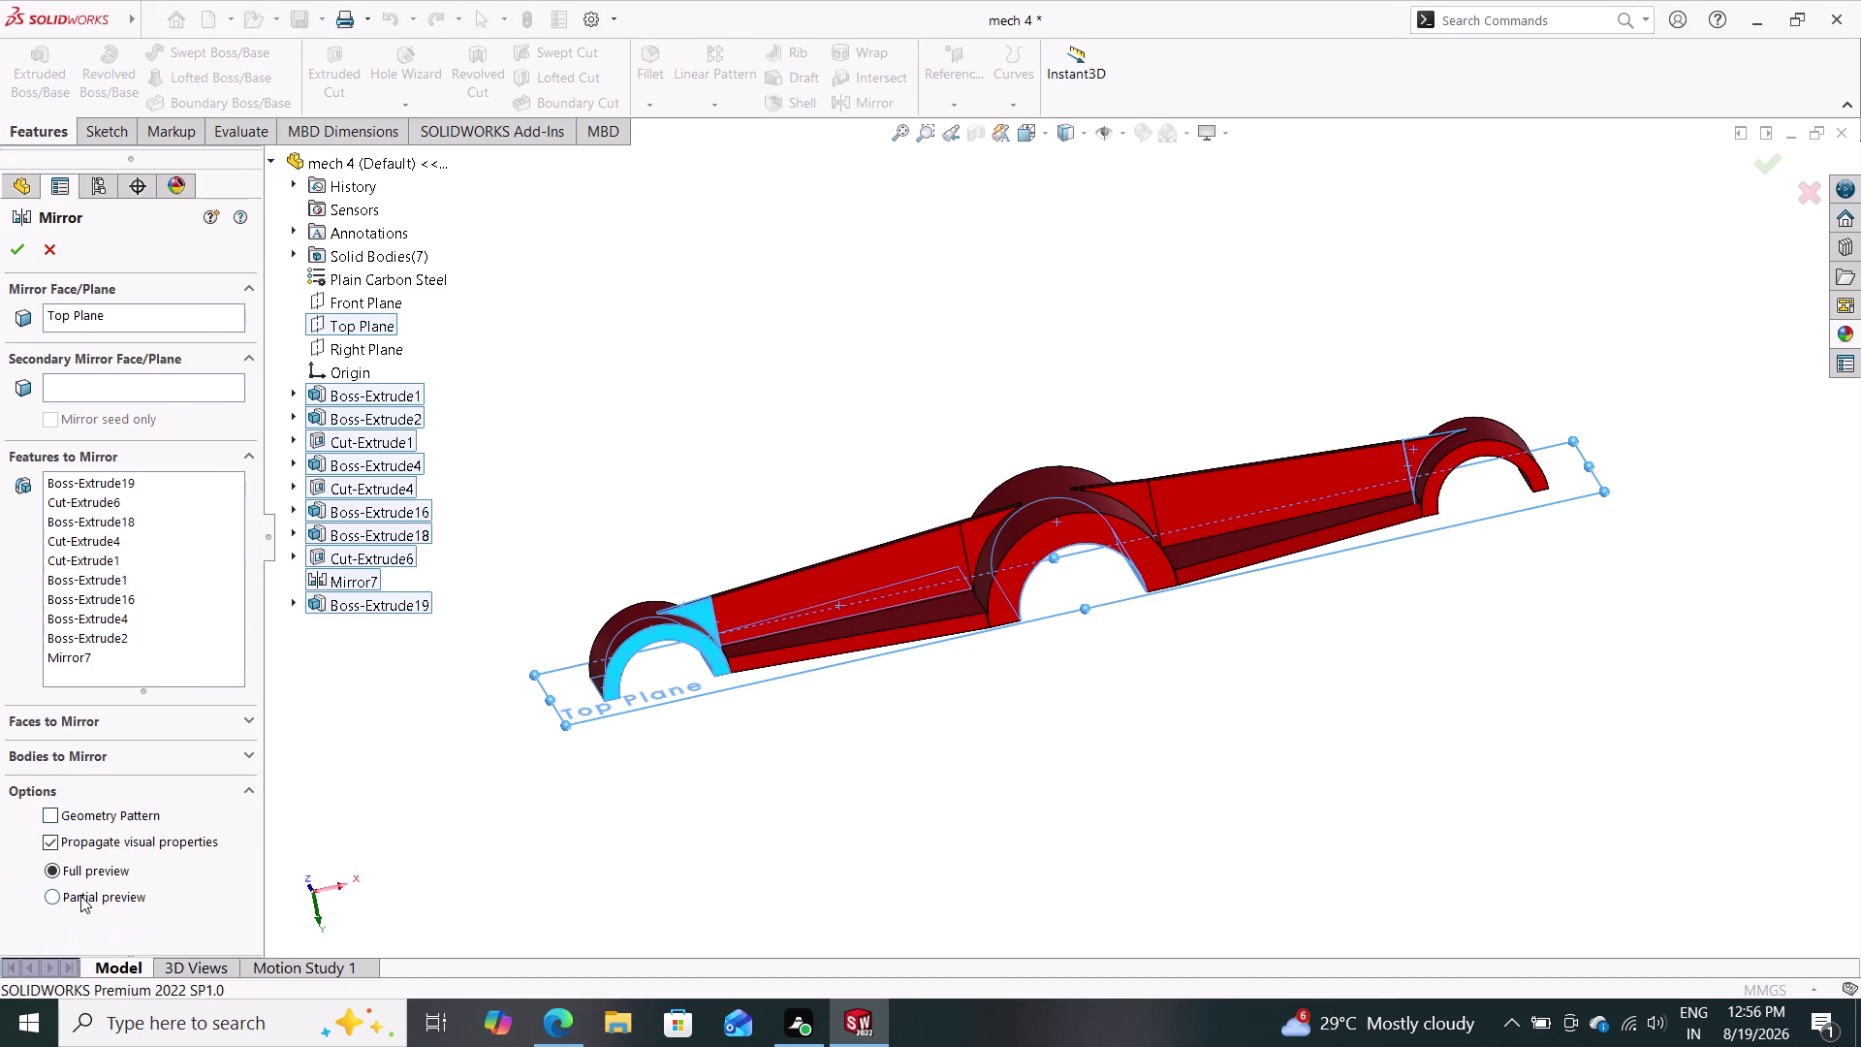
click(18, 262)
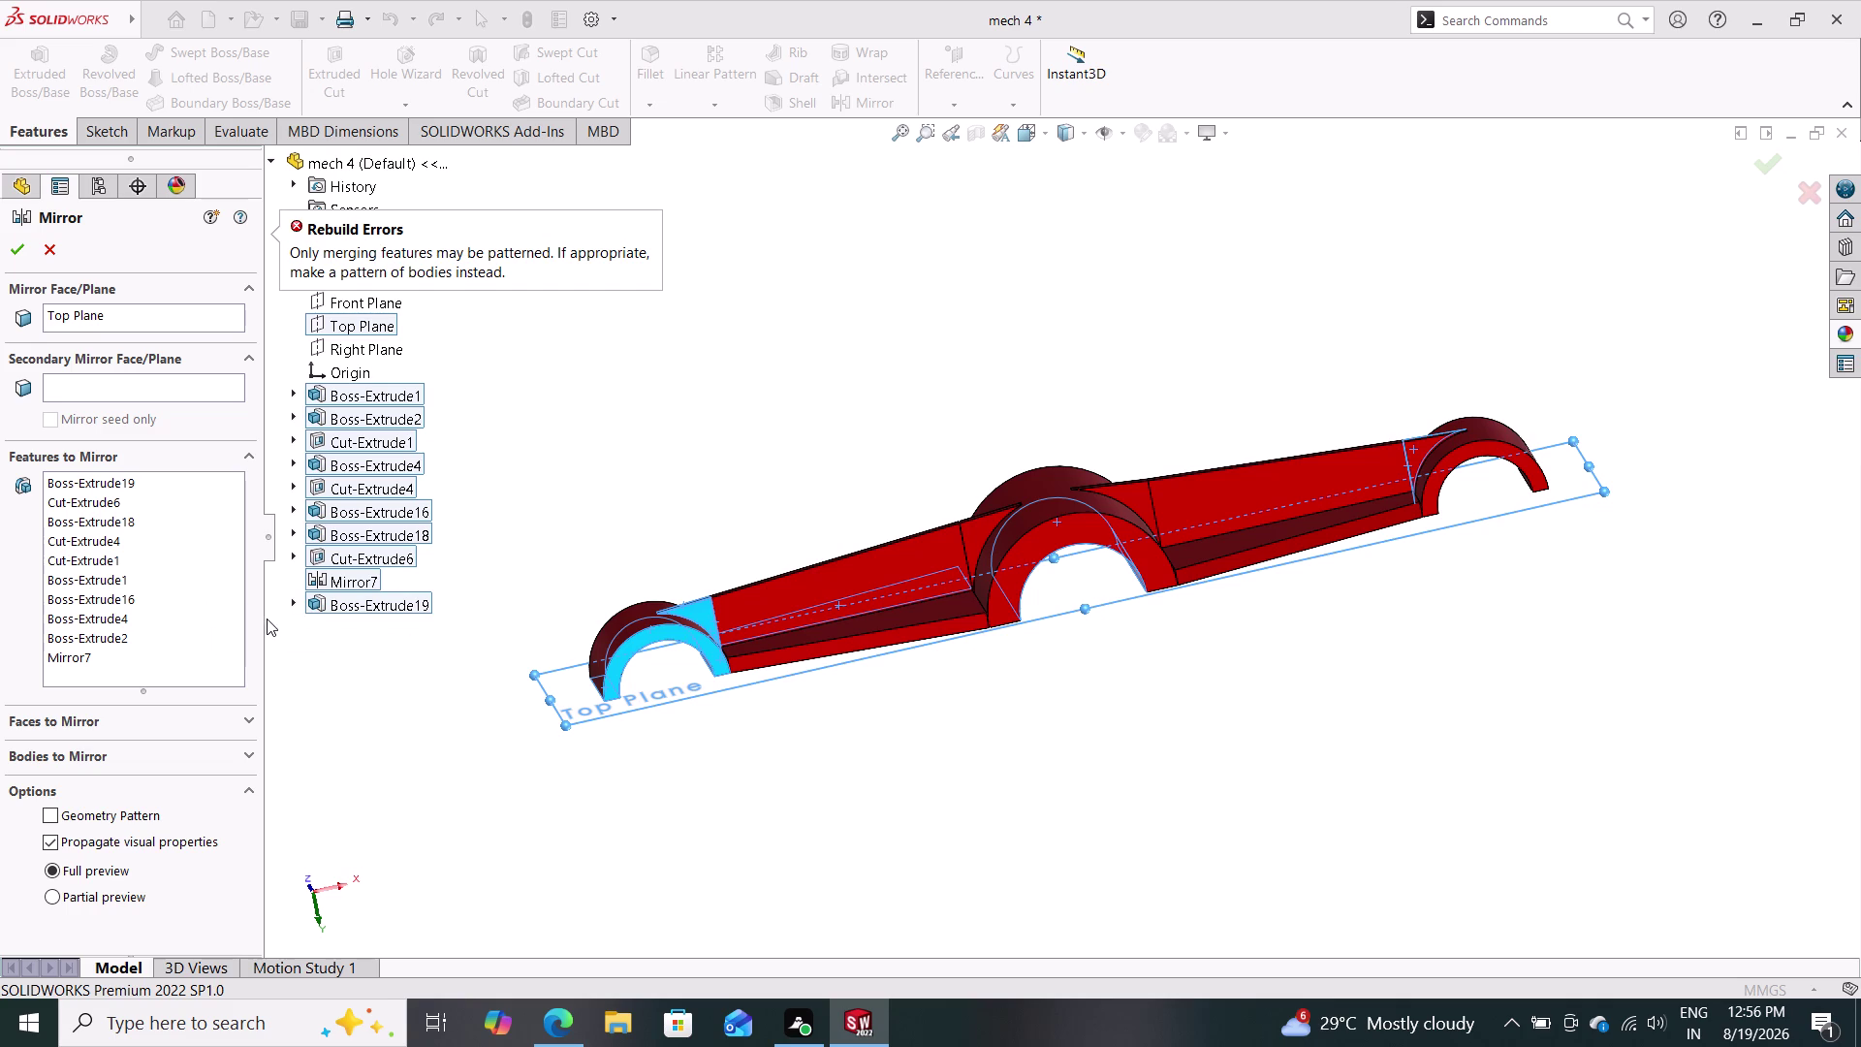
key(Escape)
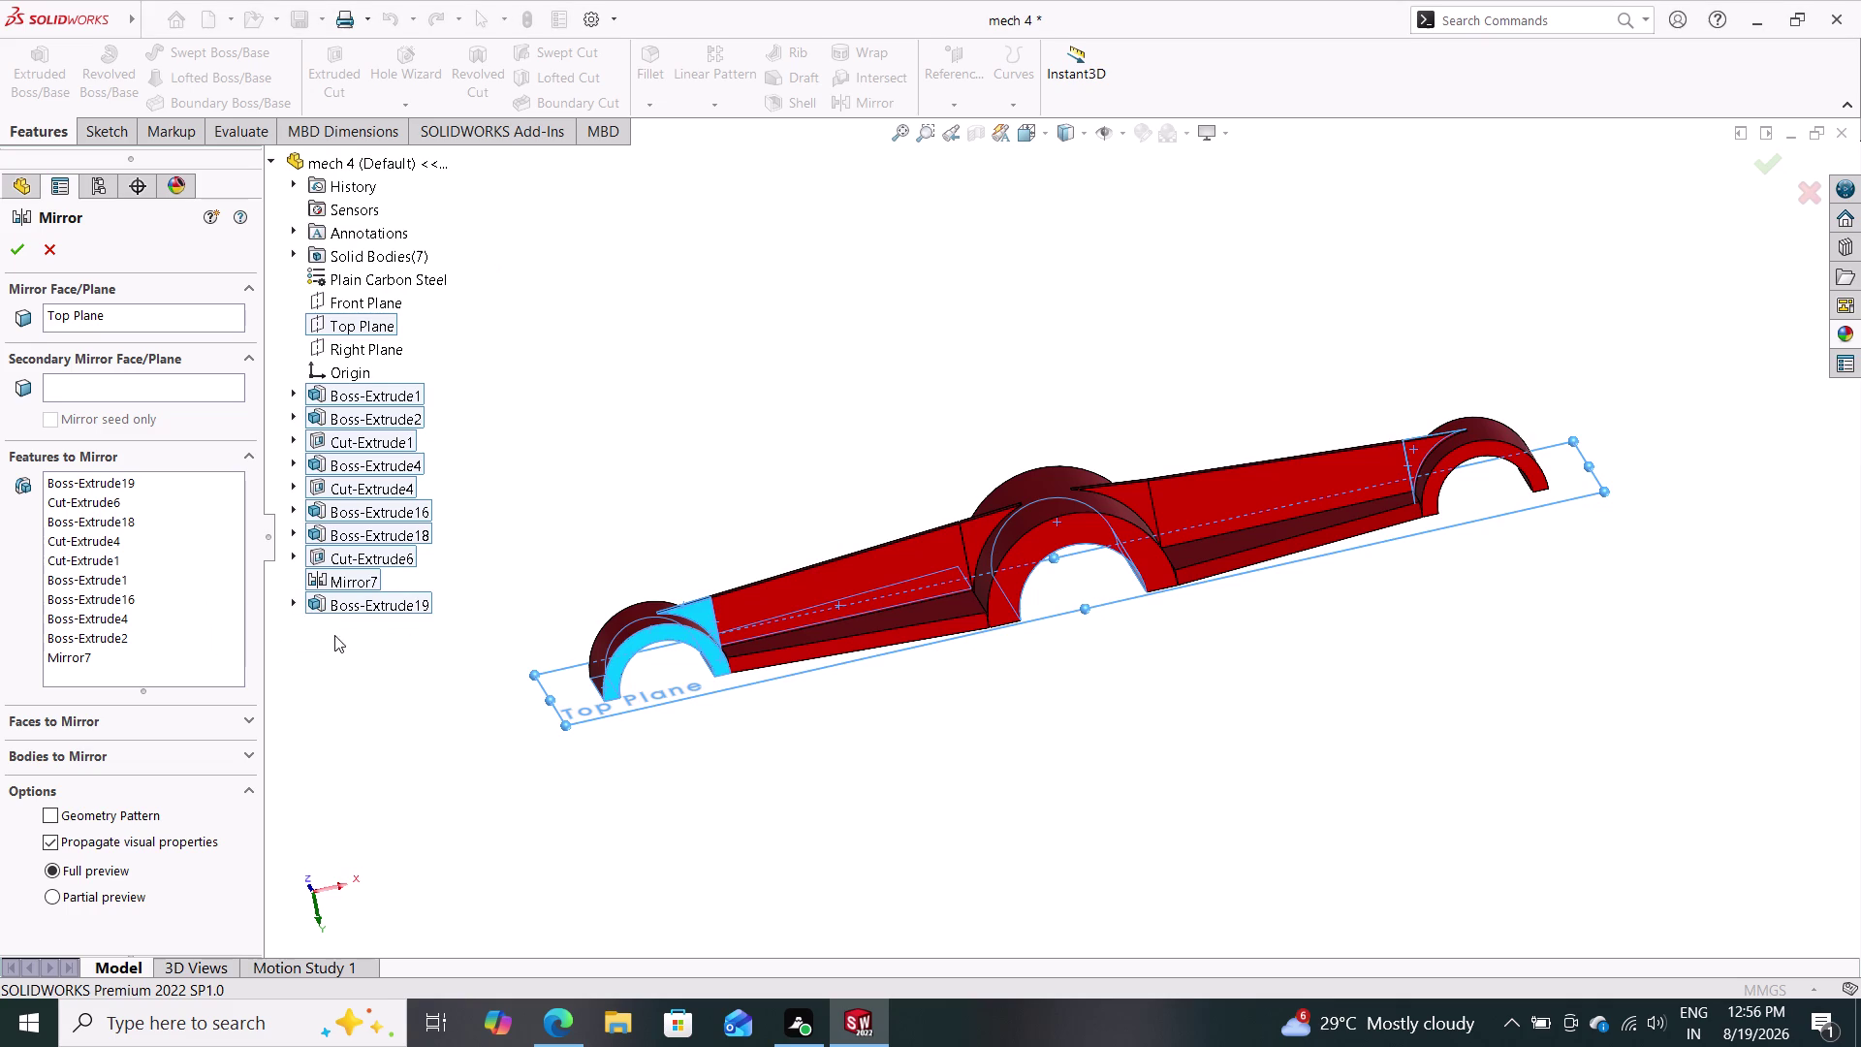
key(Escape)
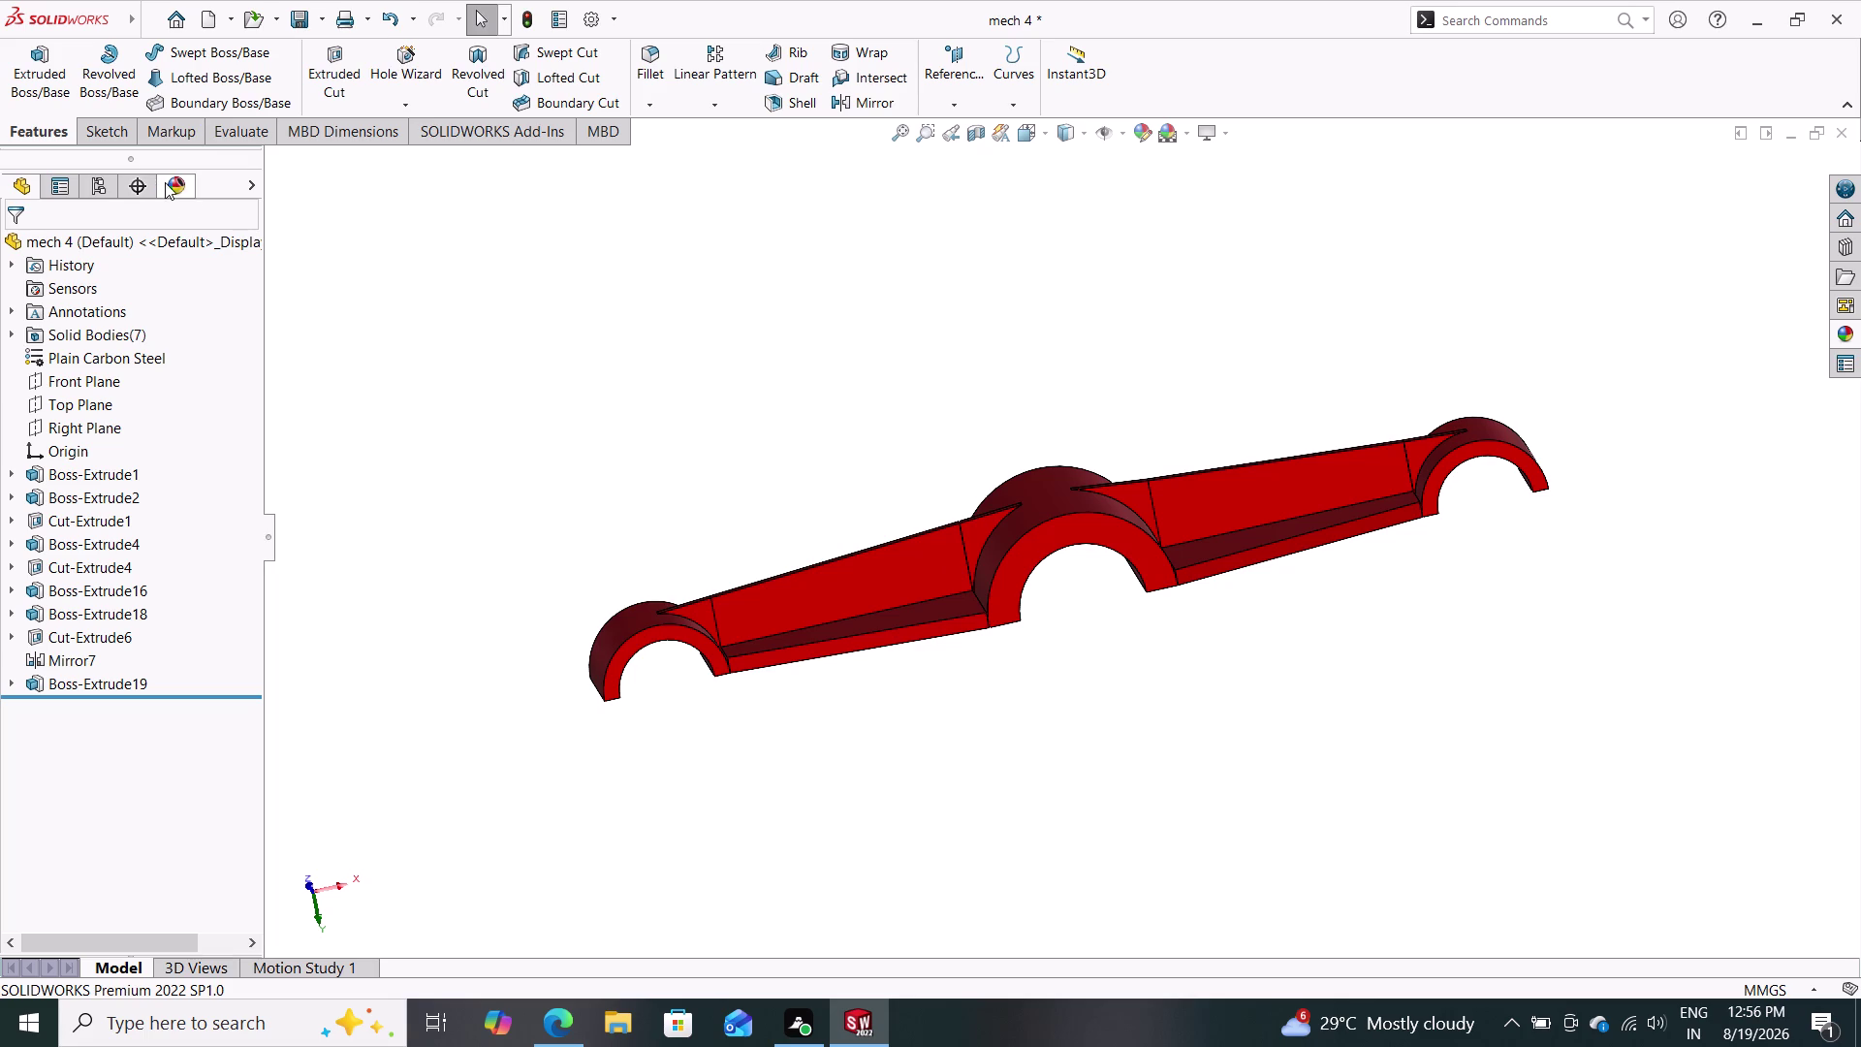
click(105, 131)
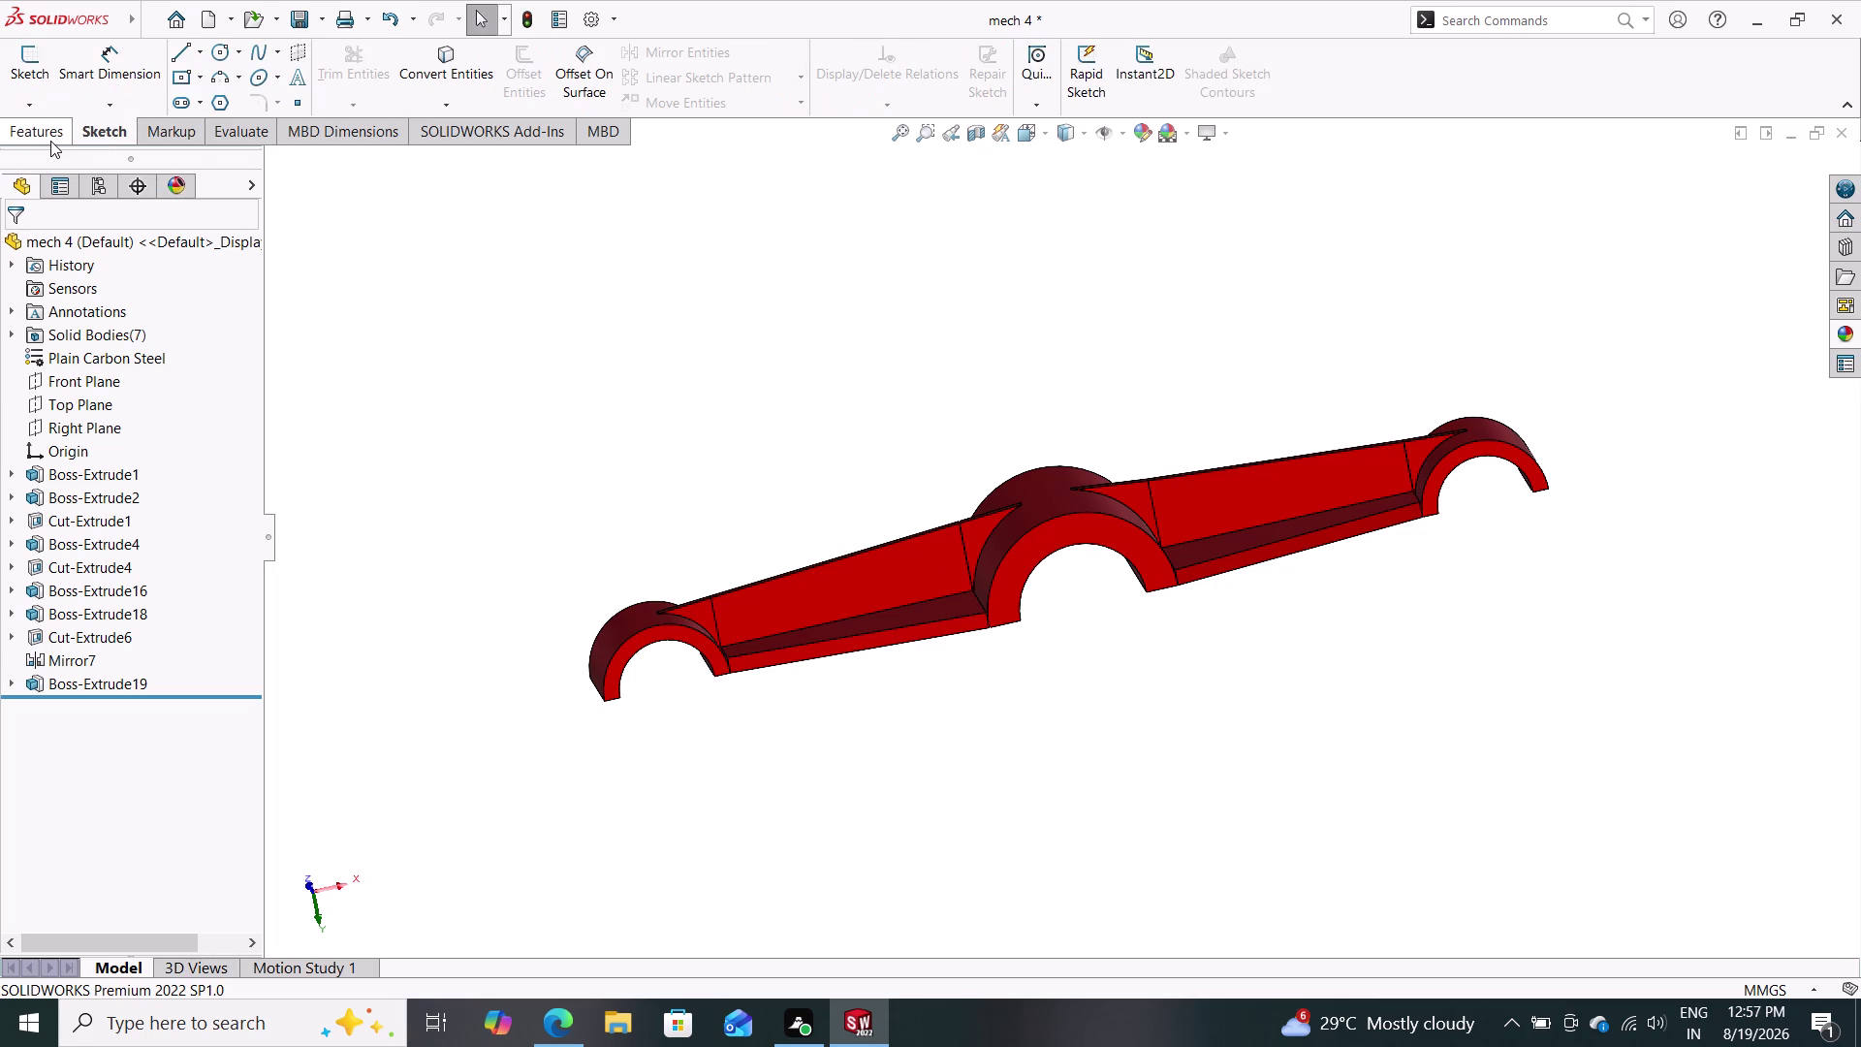
click(51, 141)
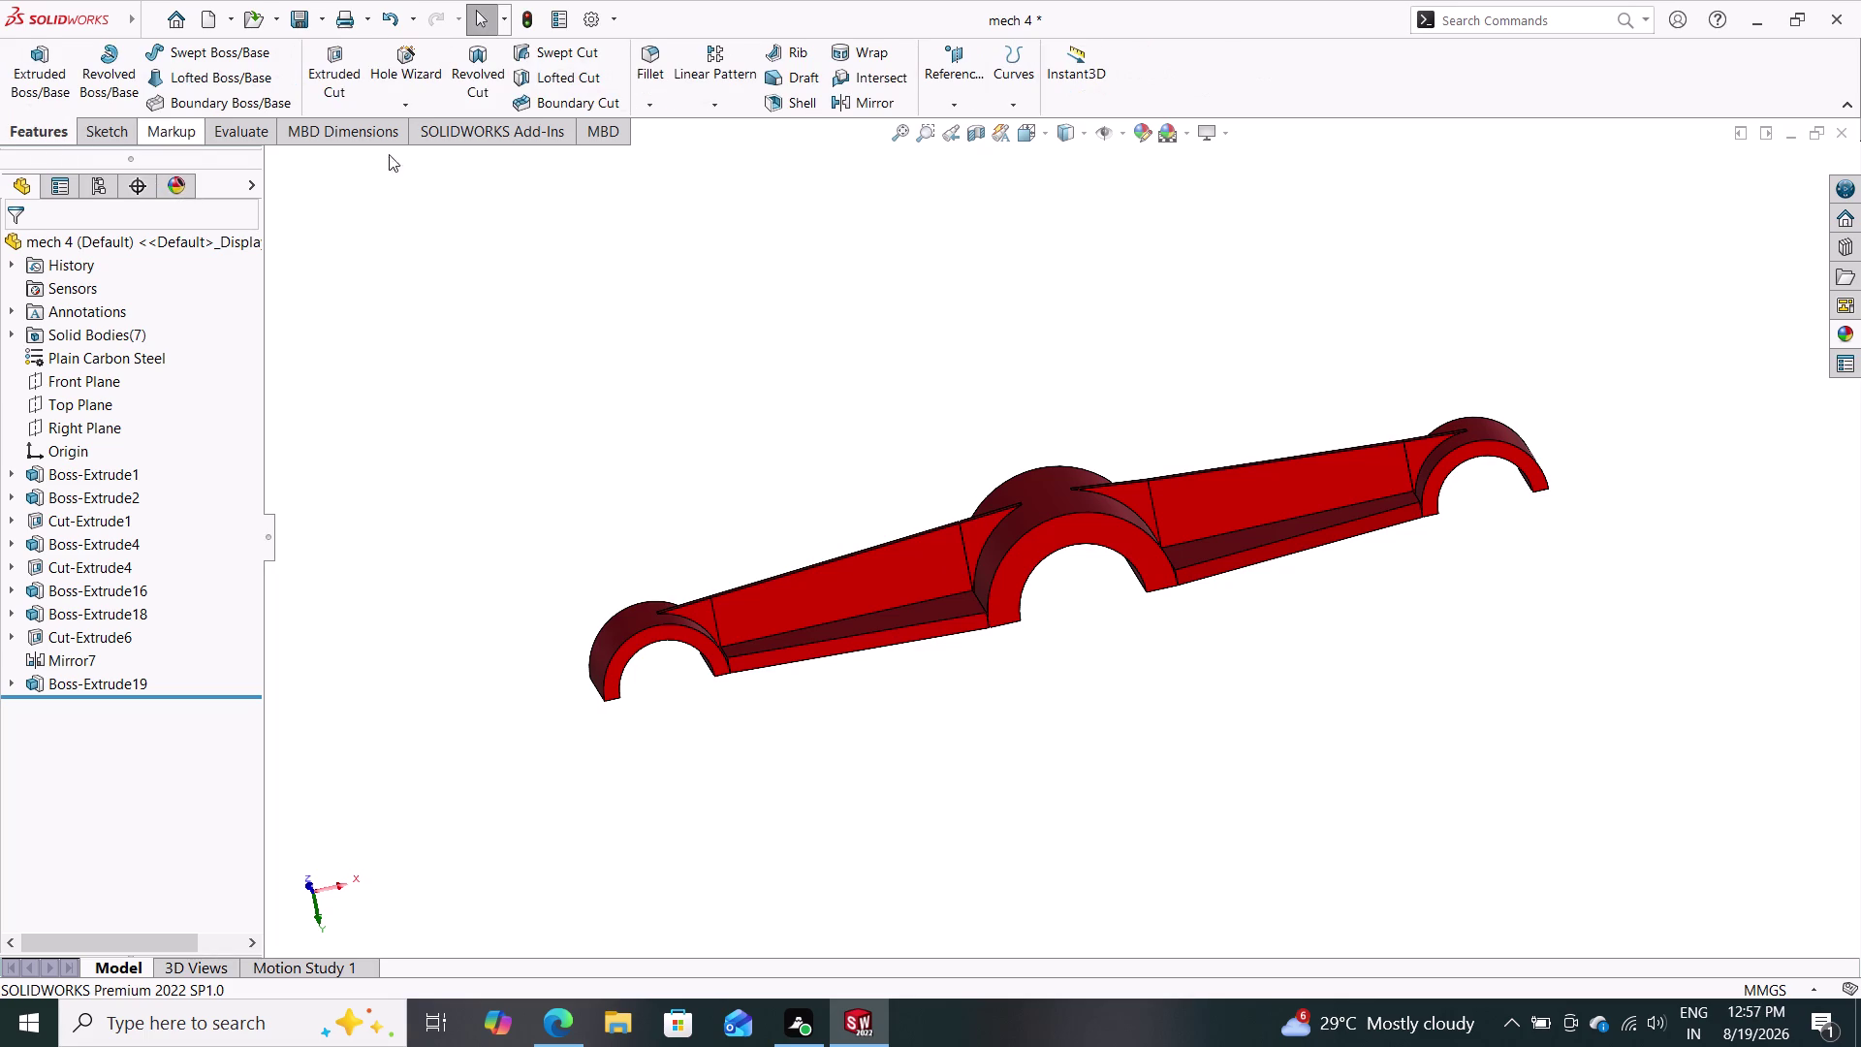
click(943, 99)
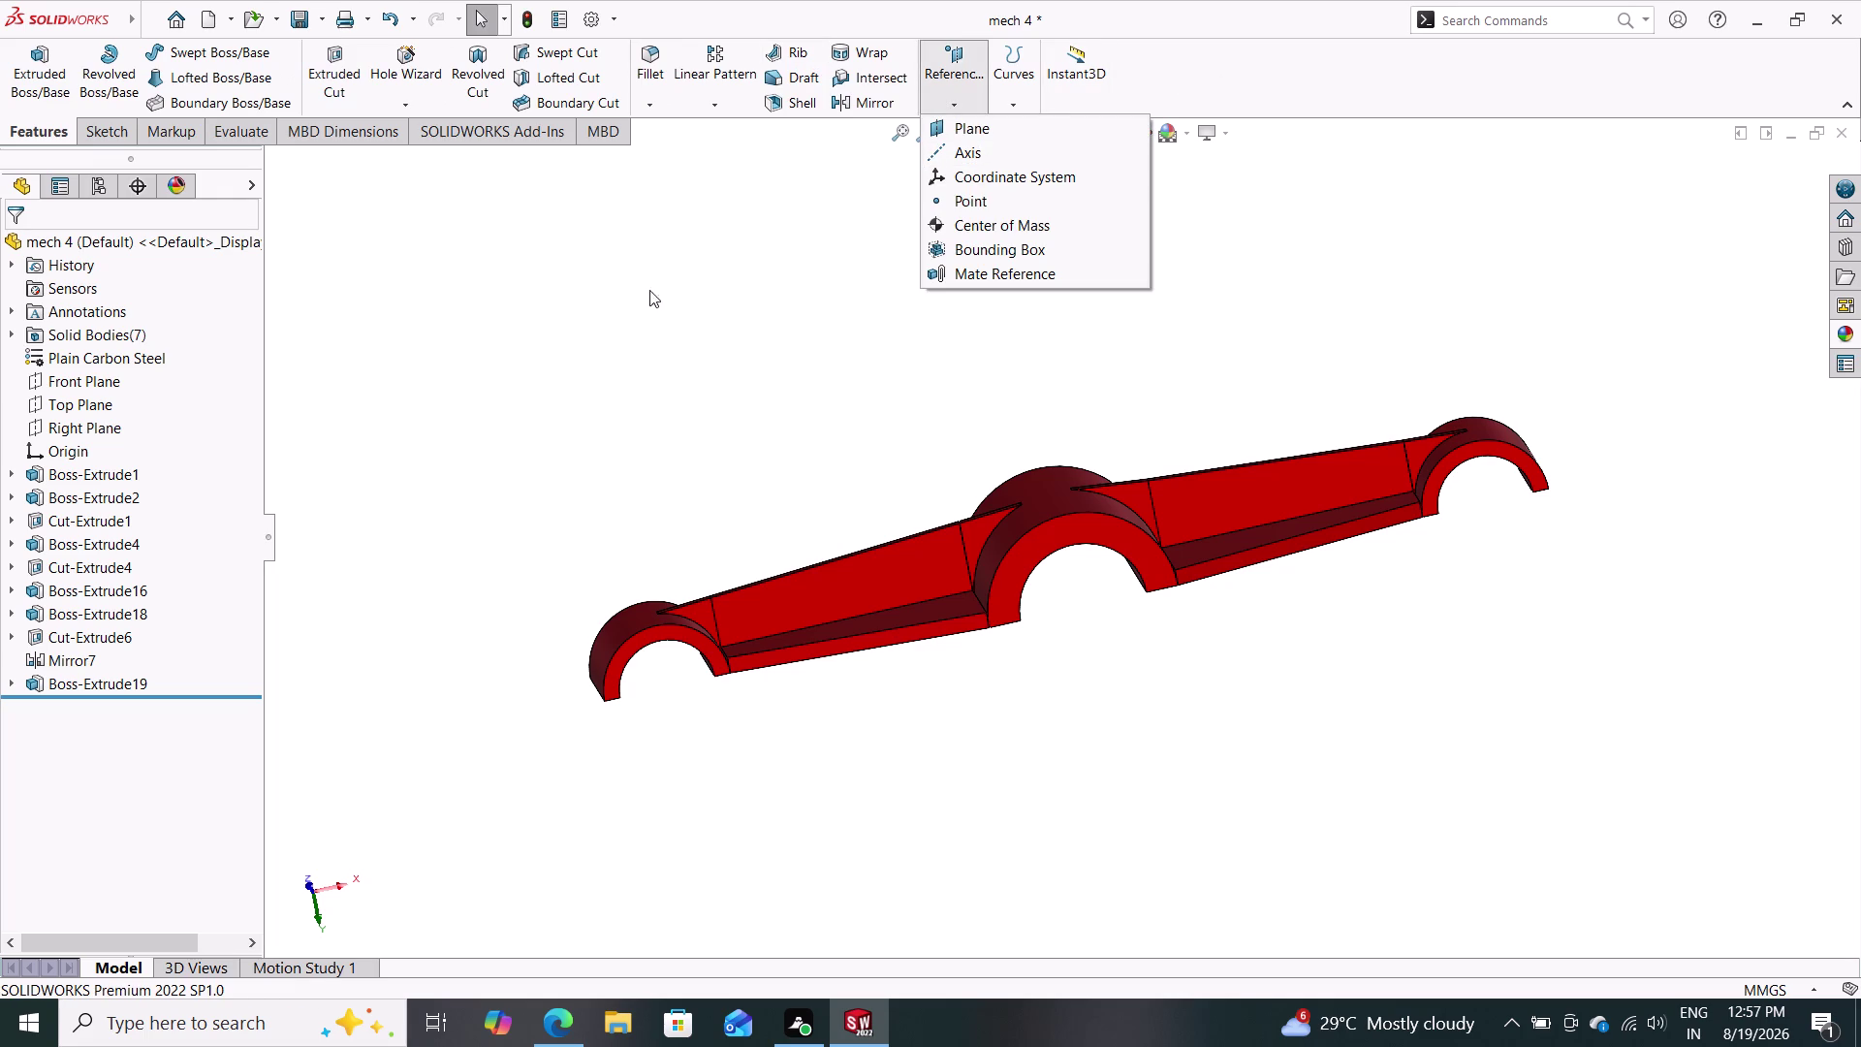
click(94, 130)
click(54, 138)
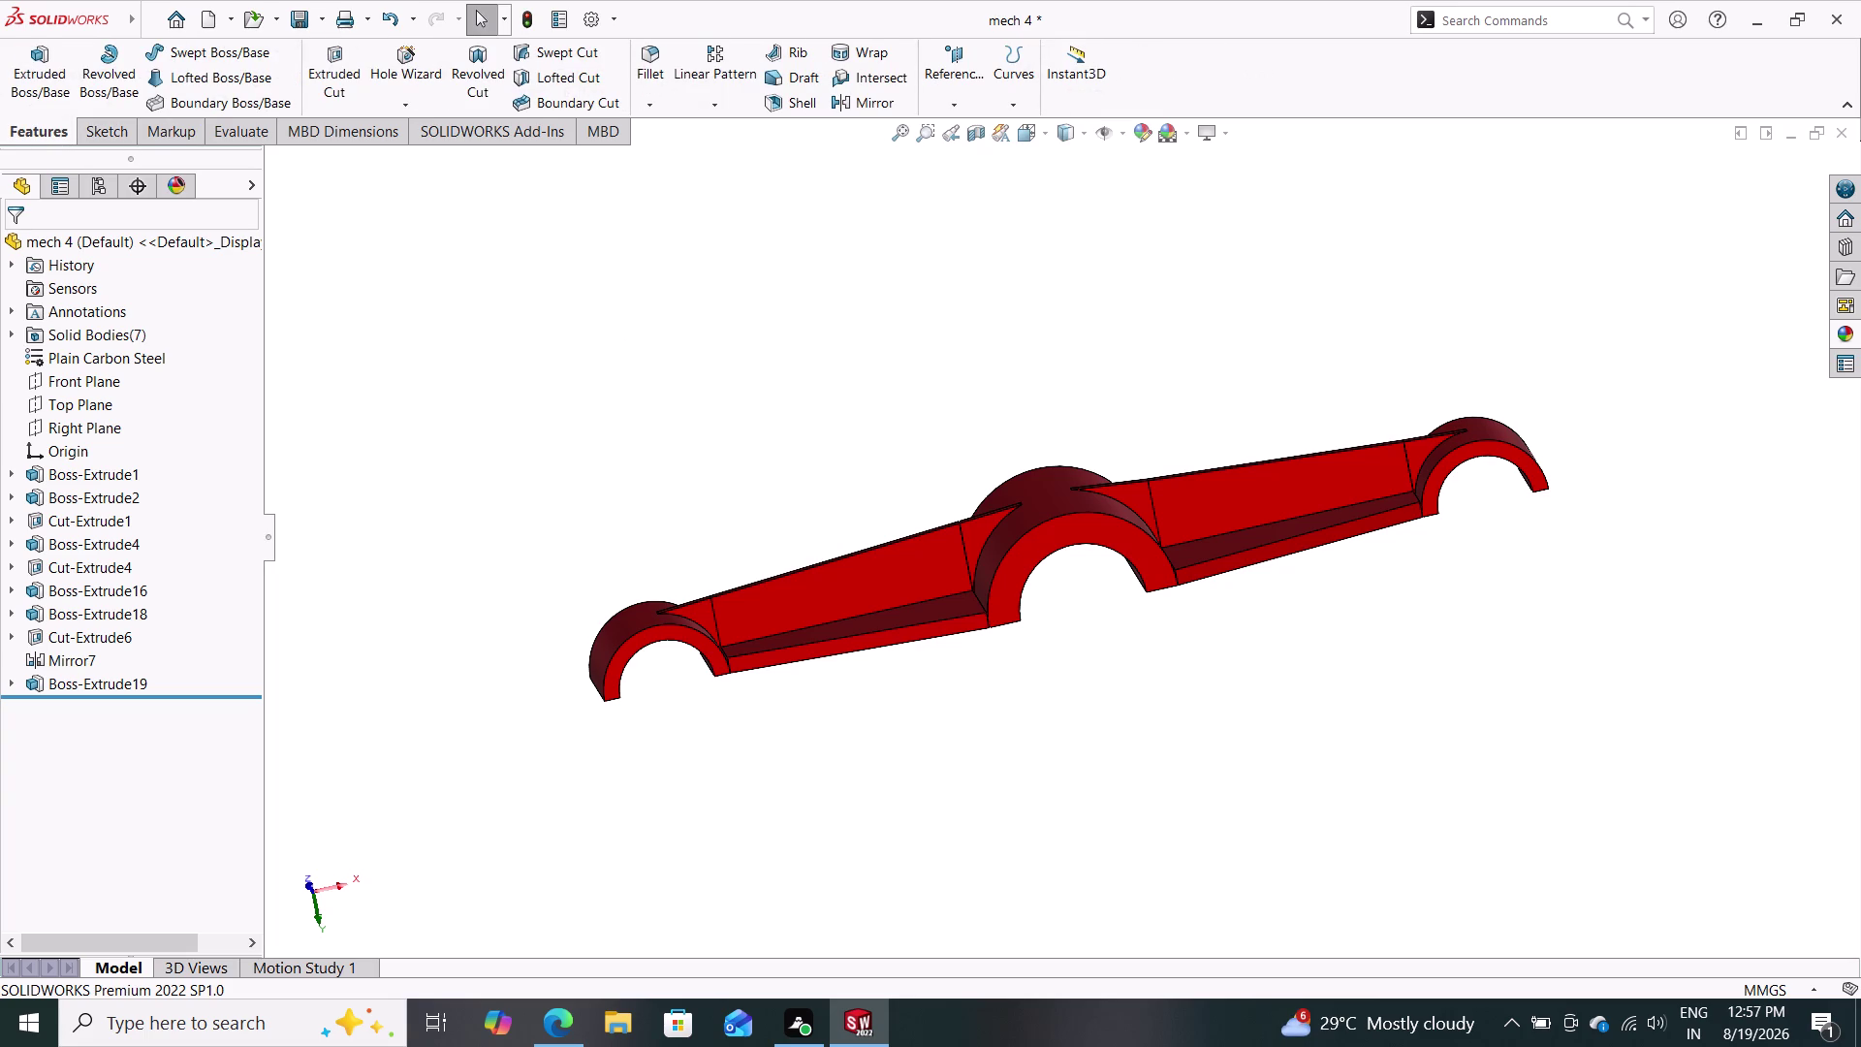
click(732, 97)
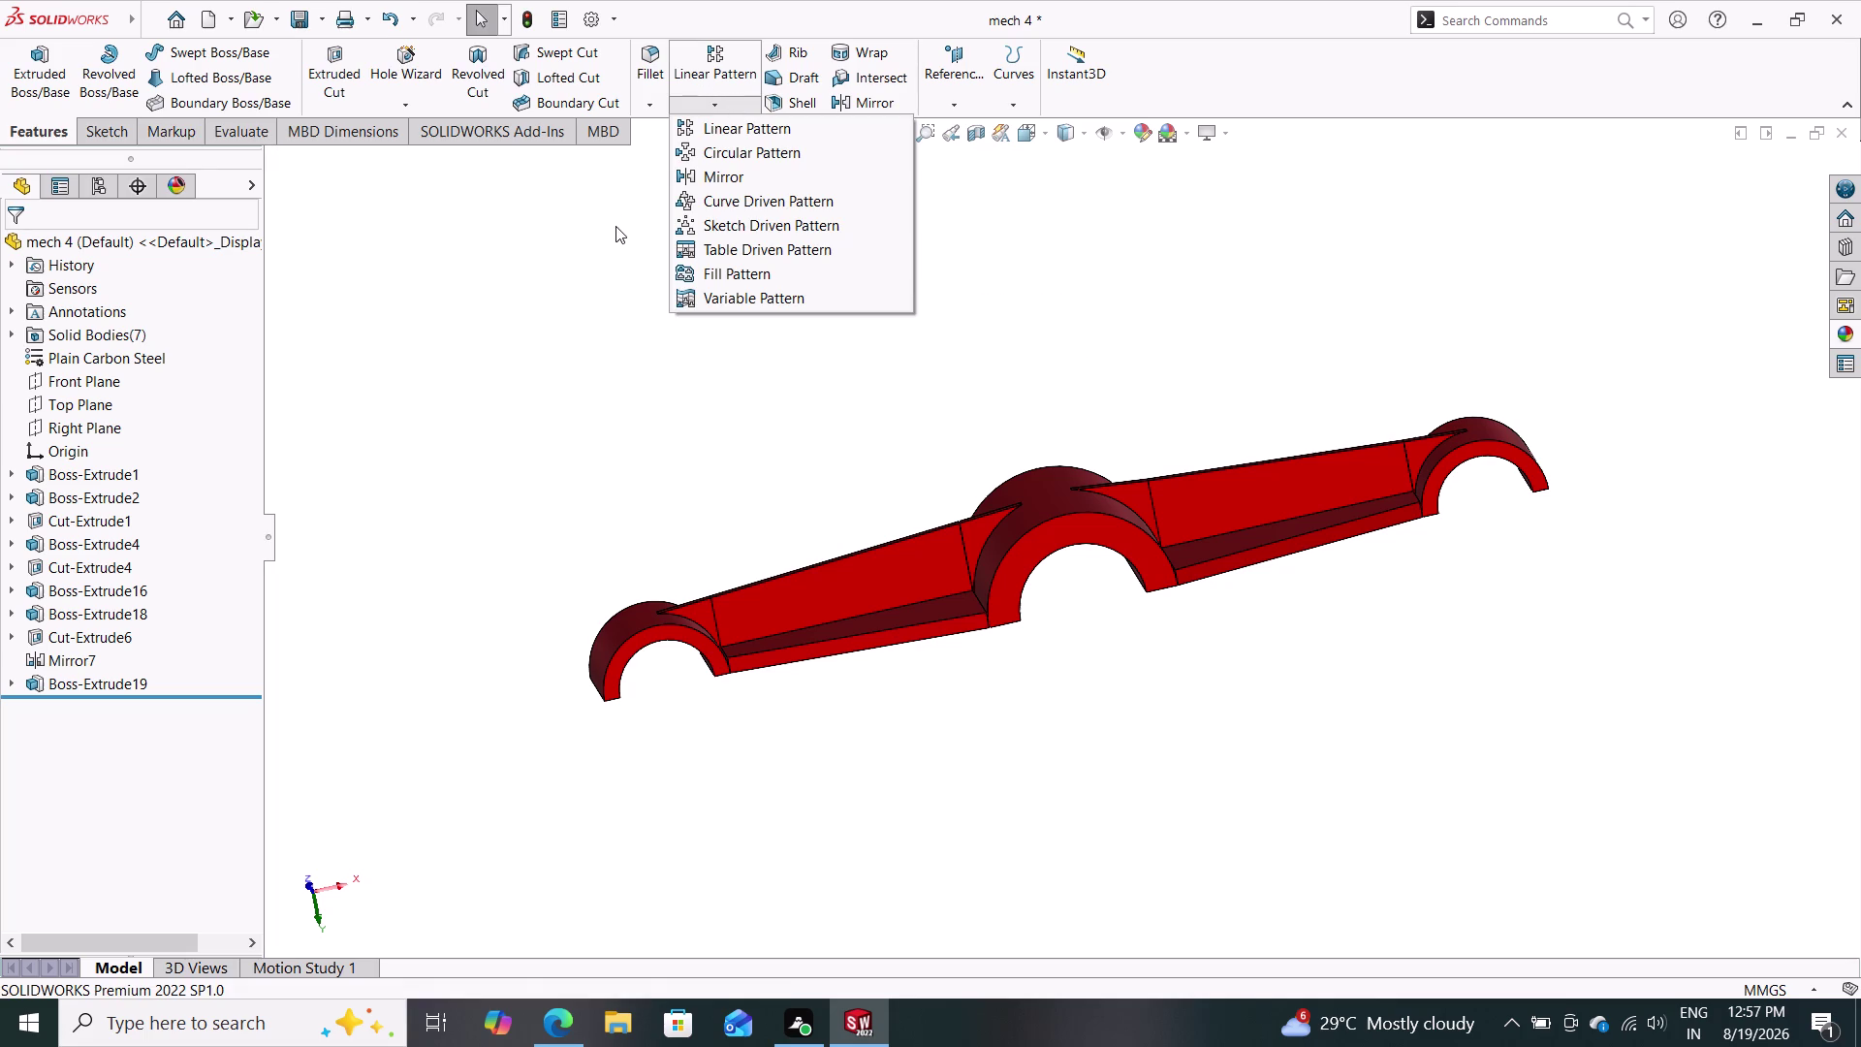
click(164, 686)
click(142, 684)
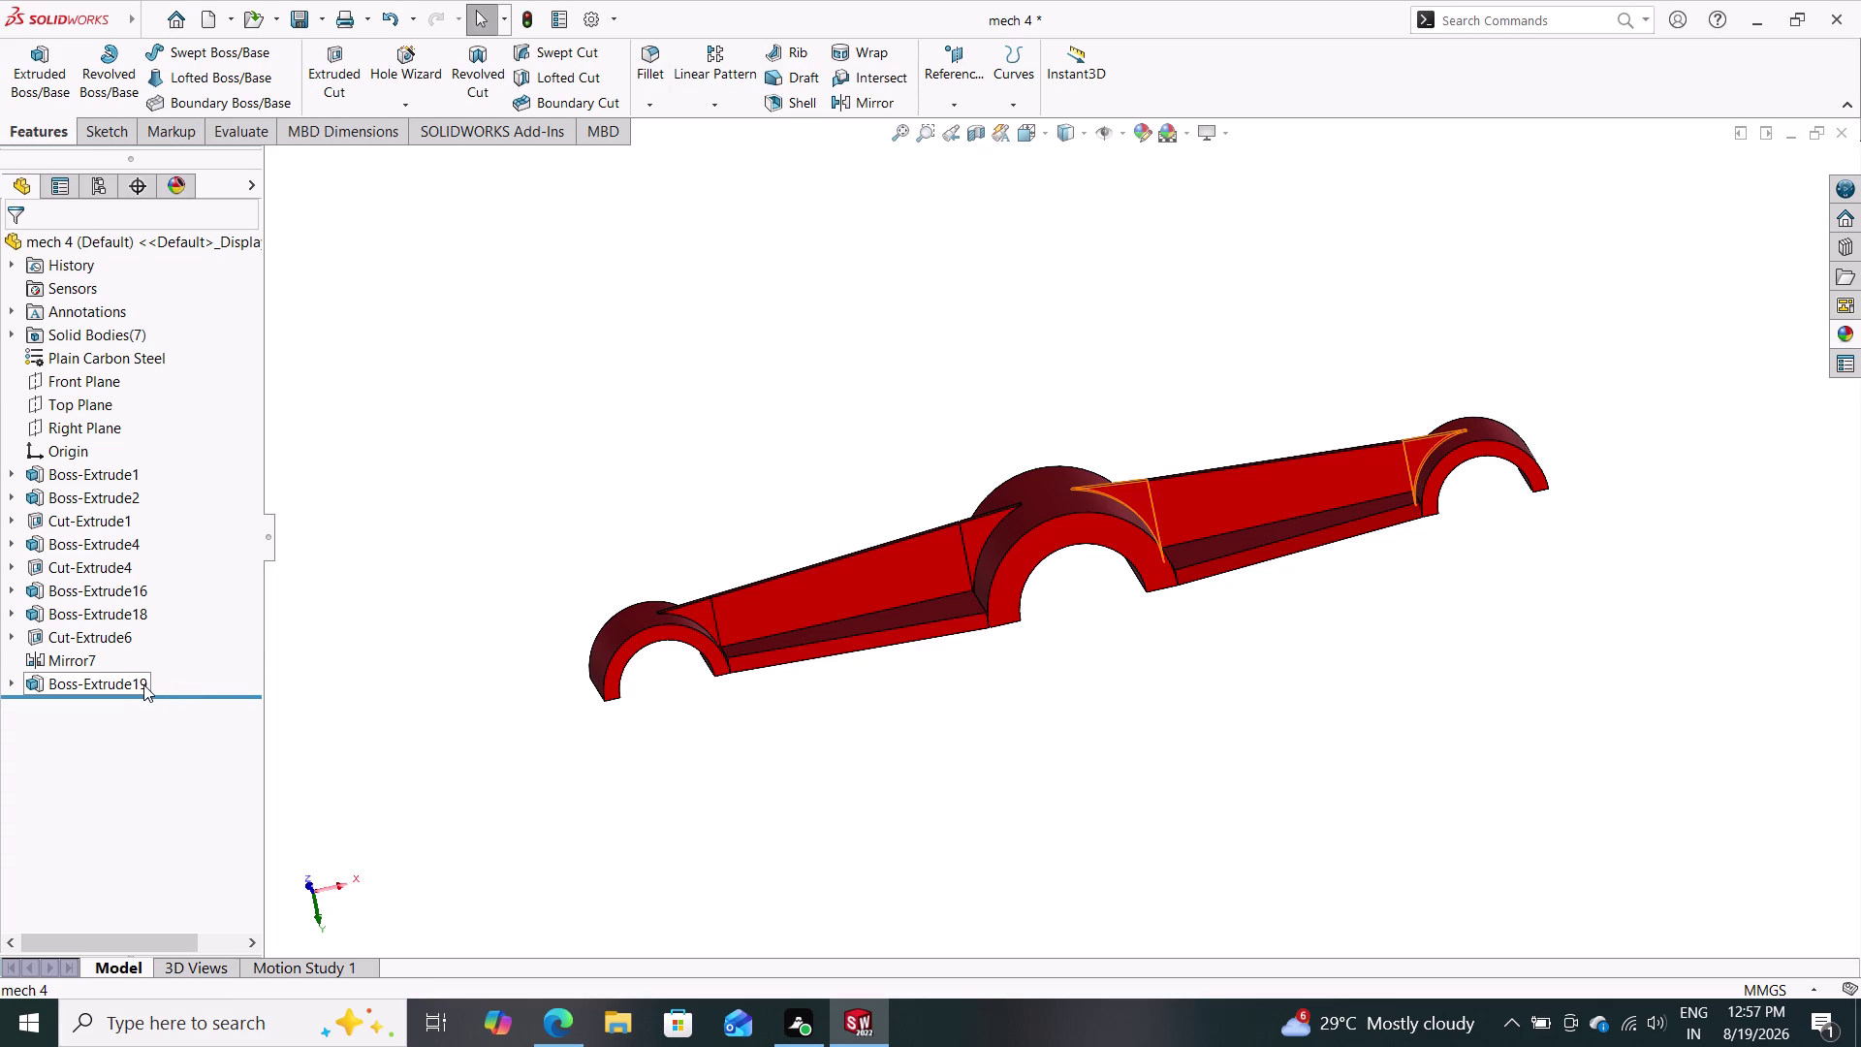
Select features from Boss-Extrude19 up through Boss-Extrude1 and bring up their context menu.
click(94, 660)
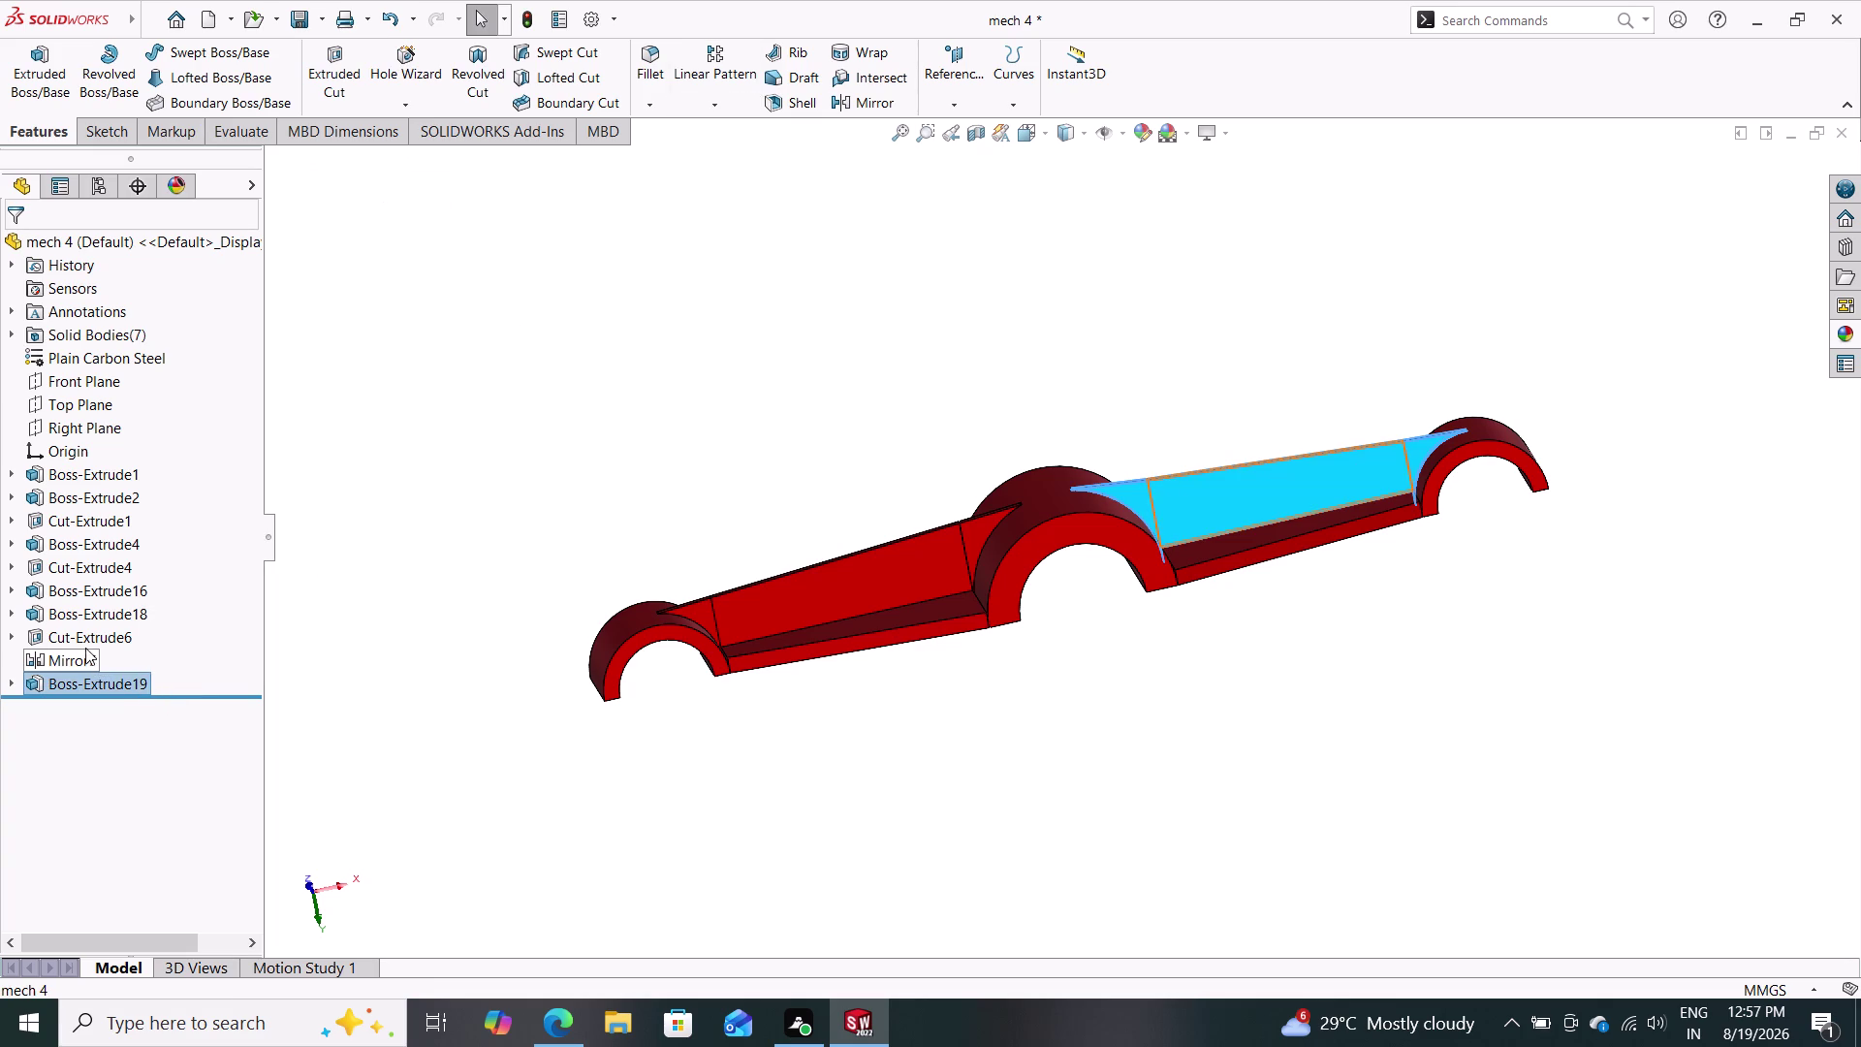
click(84, 642)
click(87, 615)
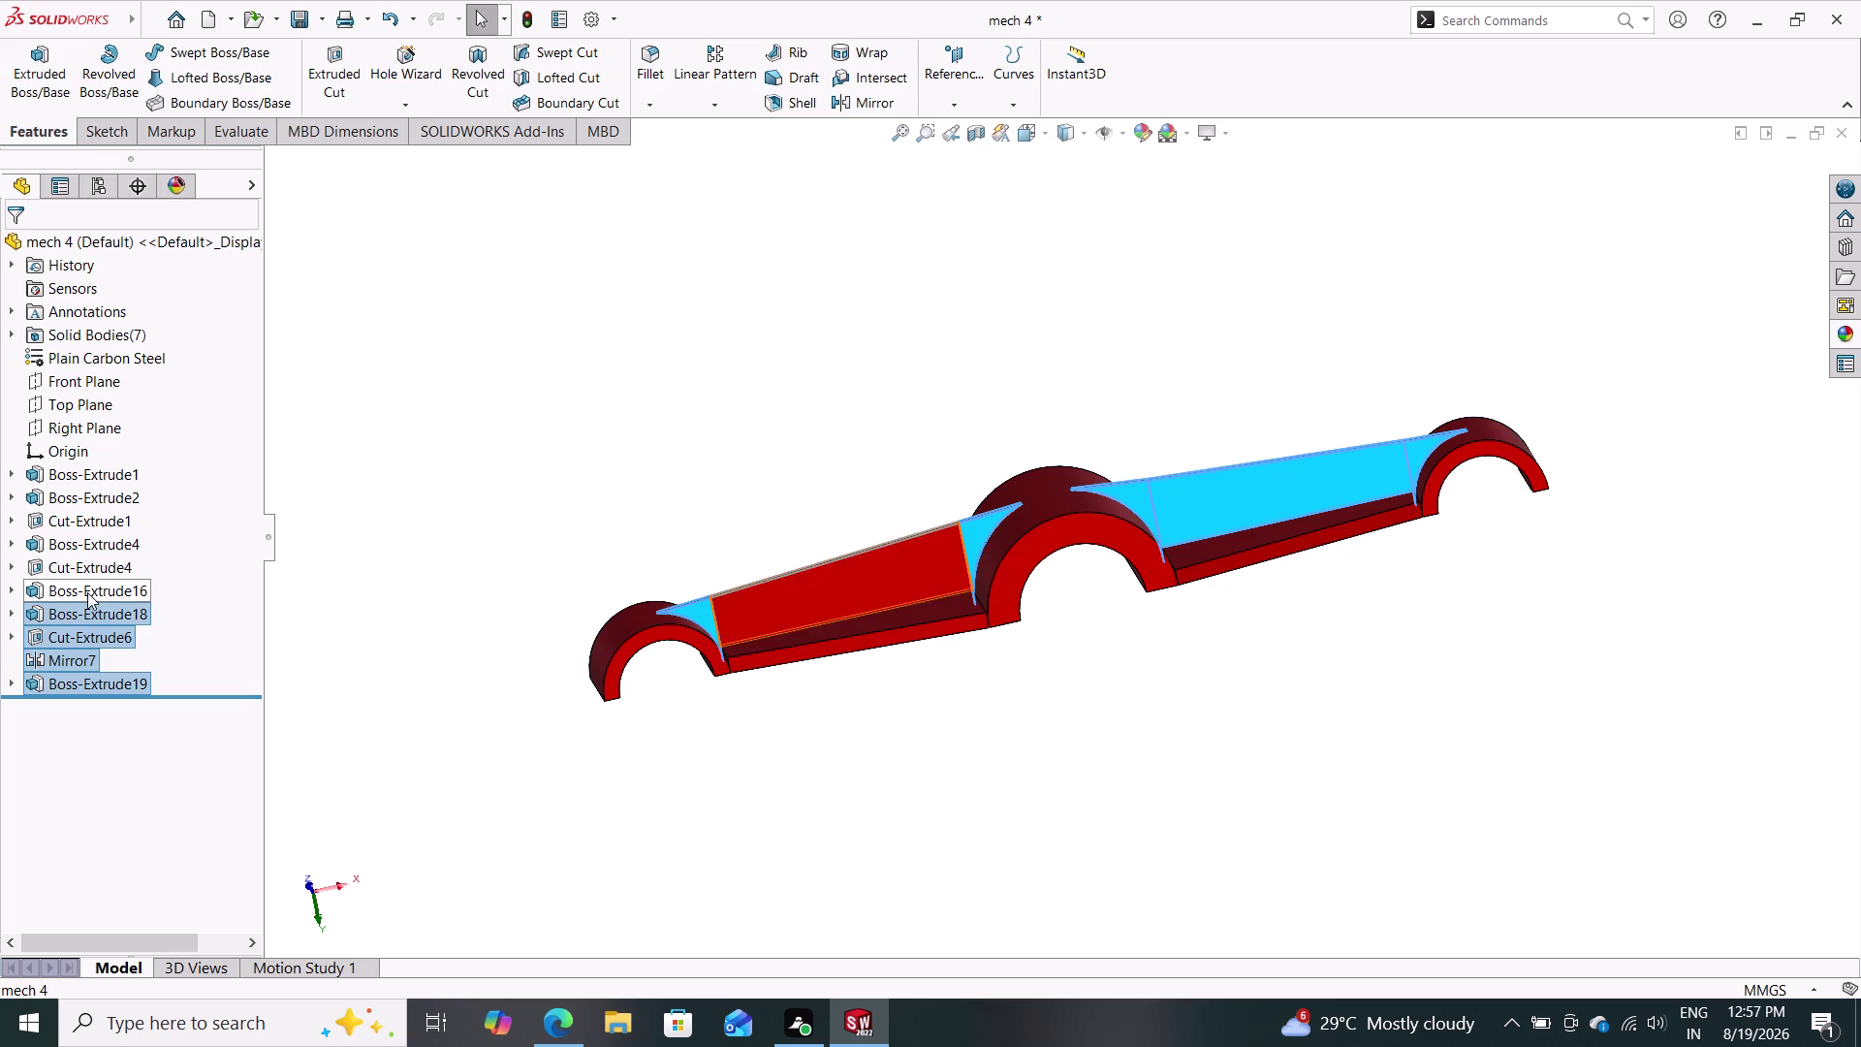
click(87, 592)
click(94, 563)
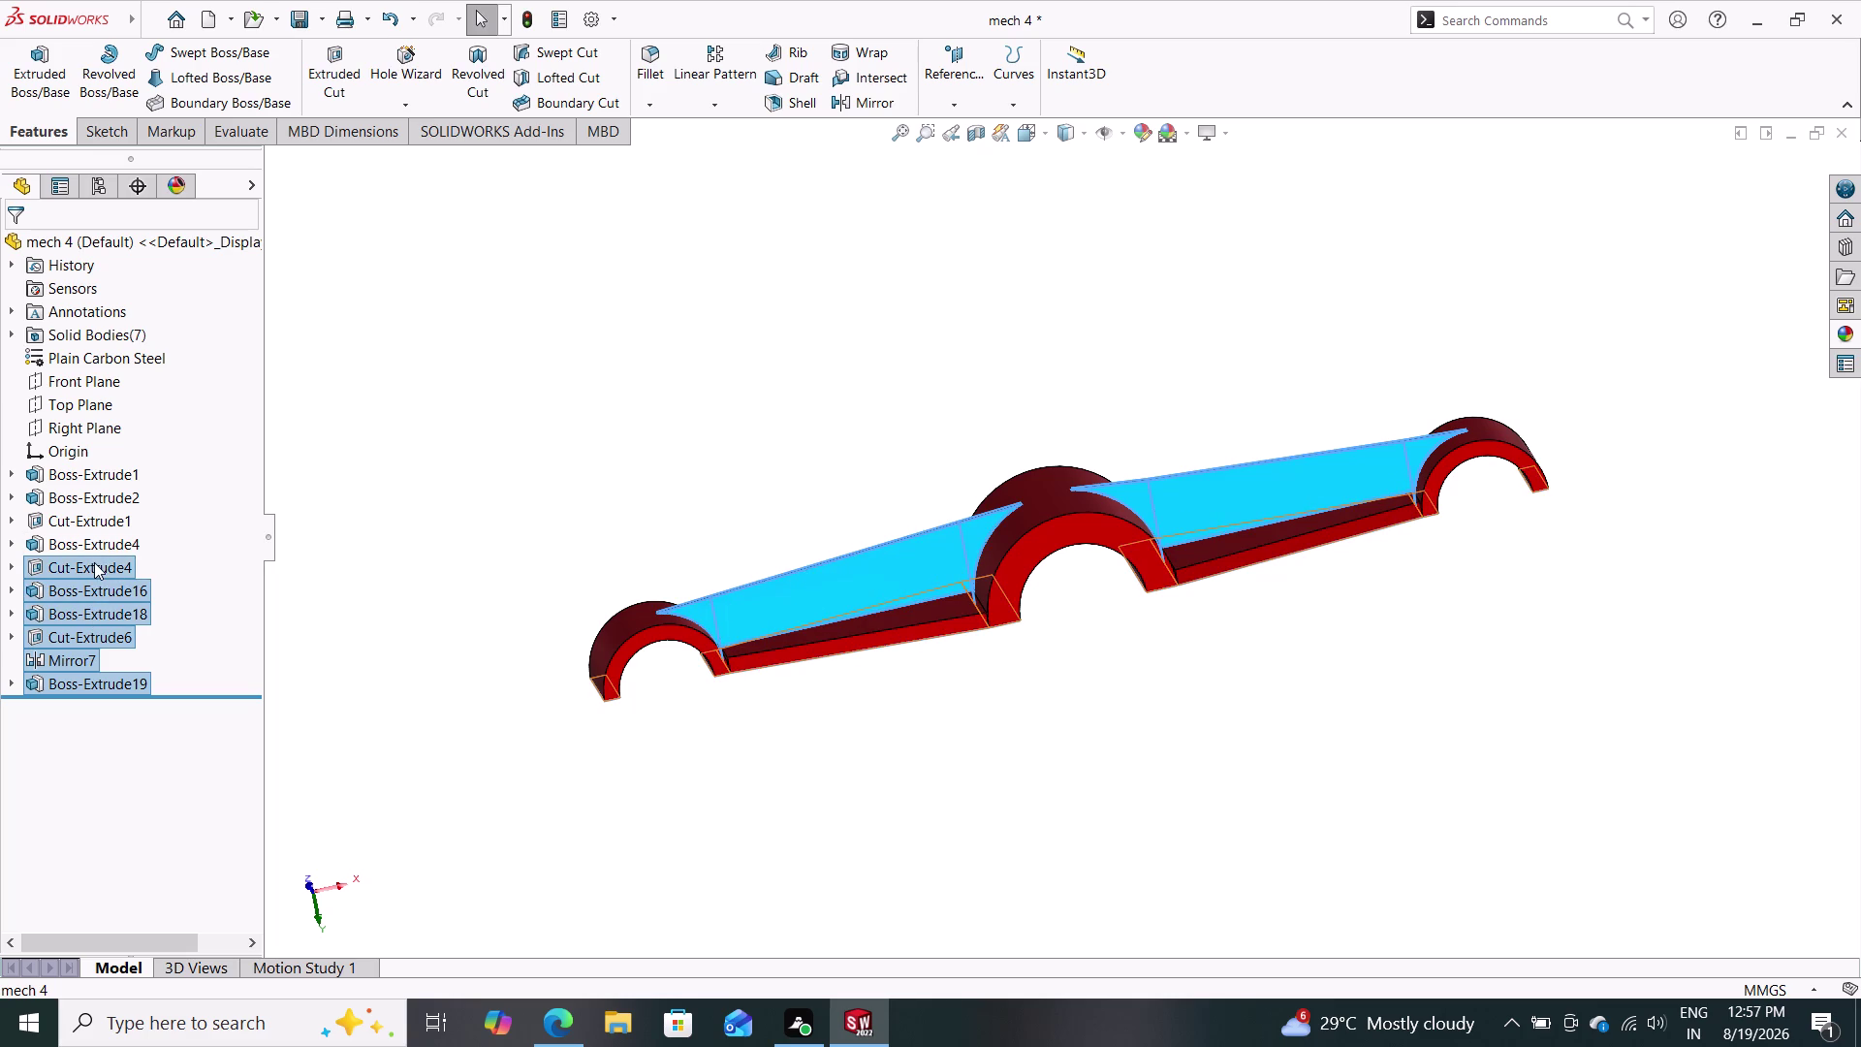
click(107, 533)
click(111, 517)
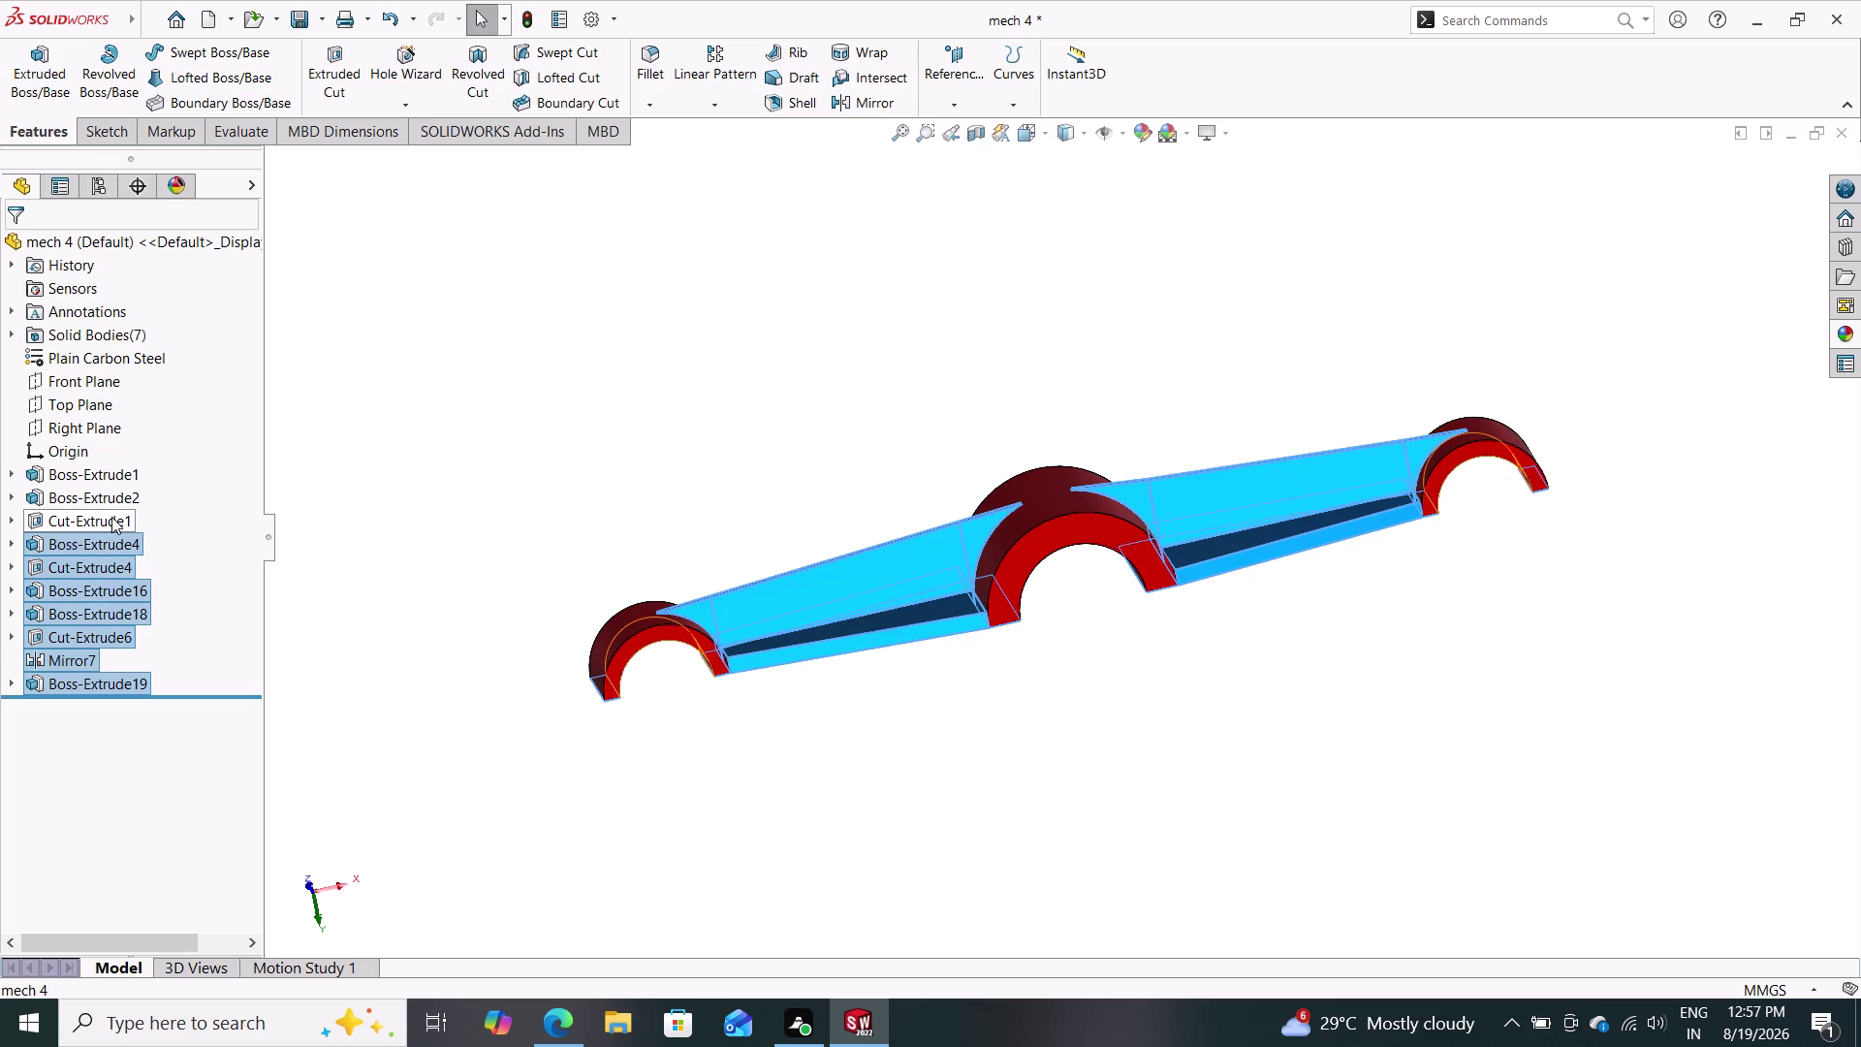
click(114, 489)
click(120, 474)
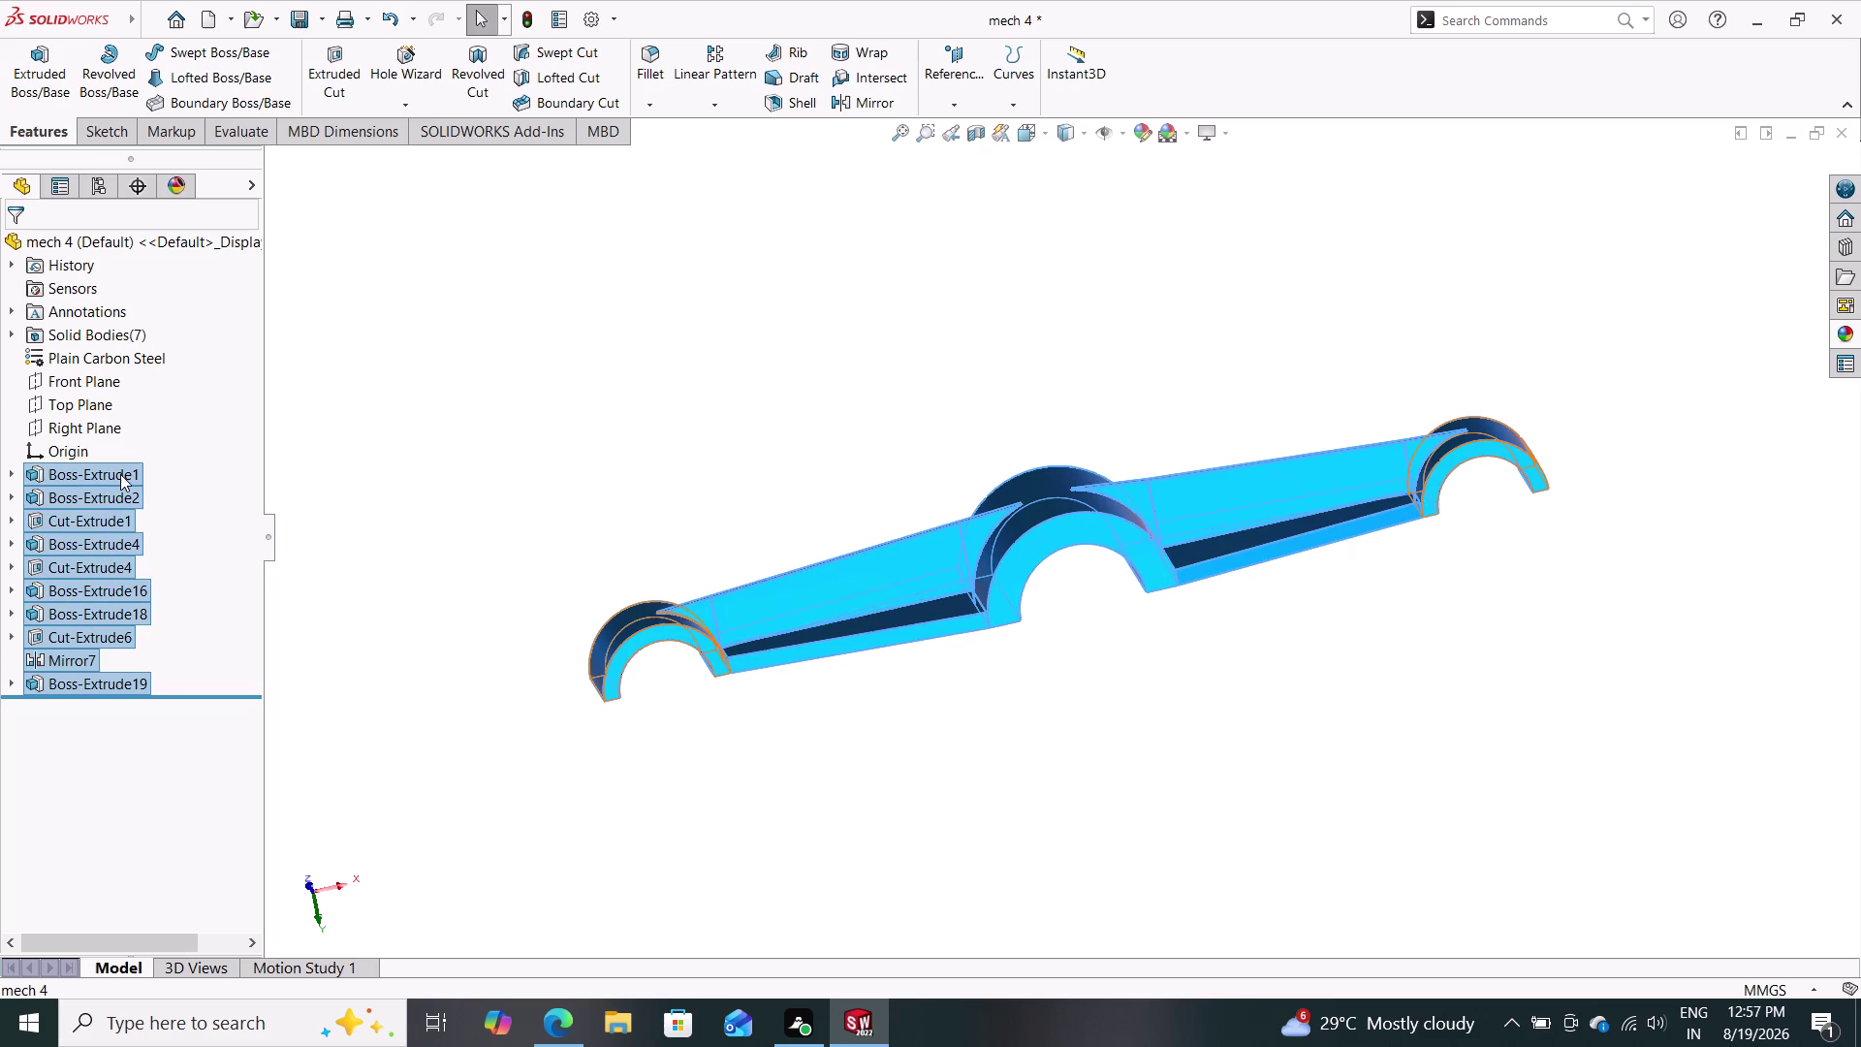
right_click(120, 474)
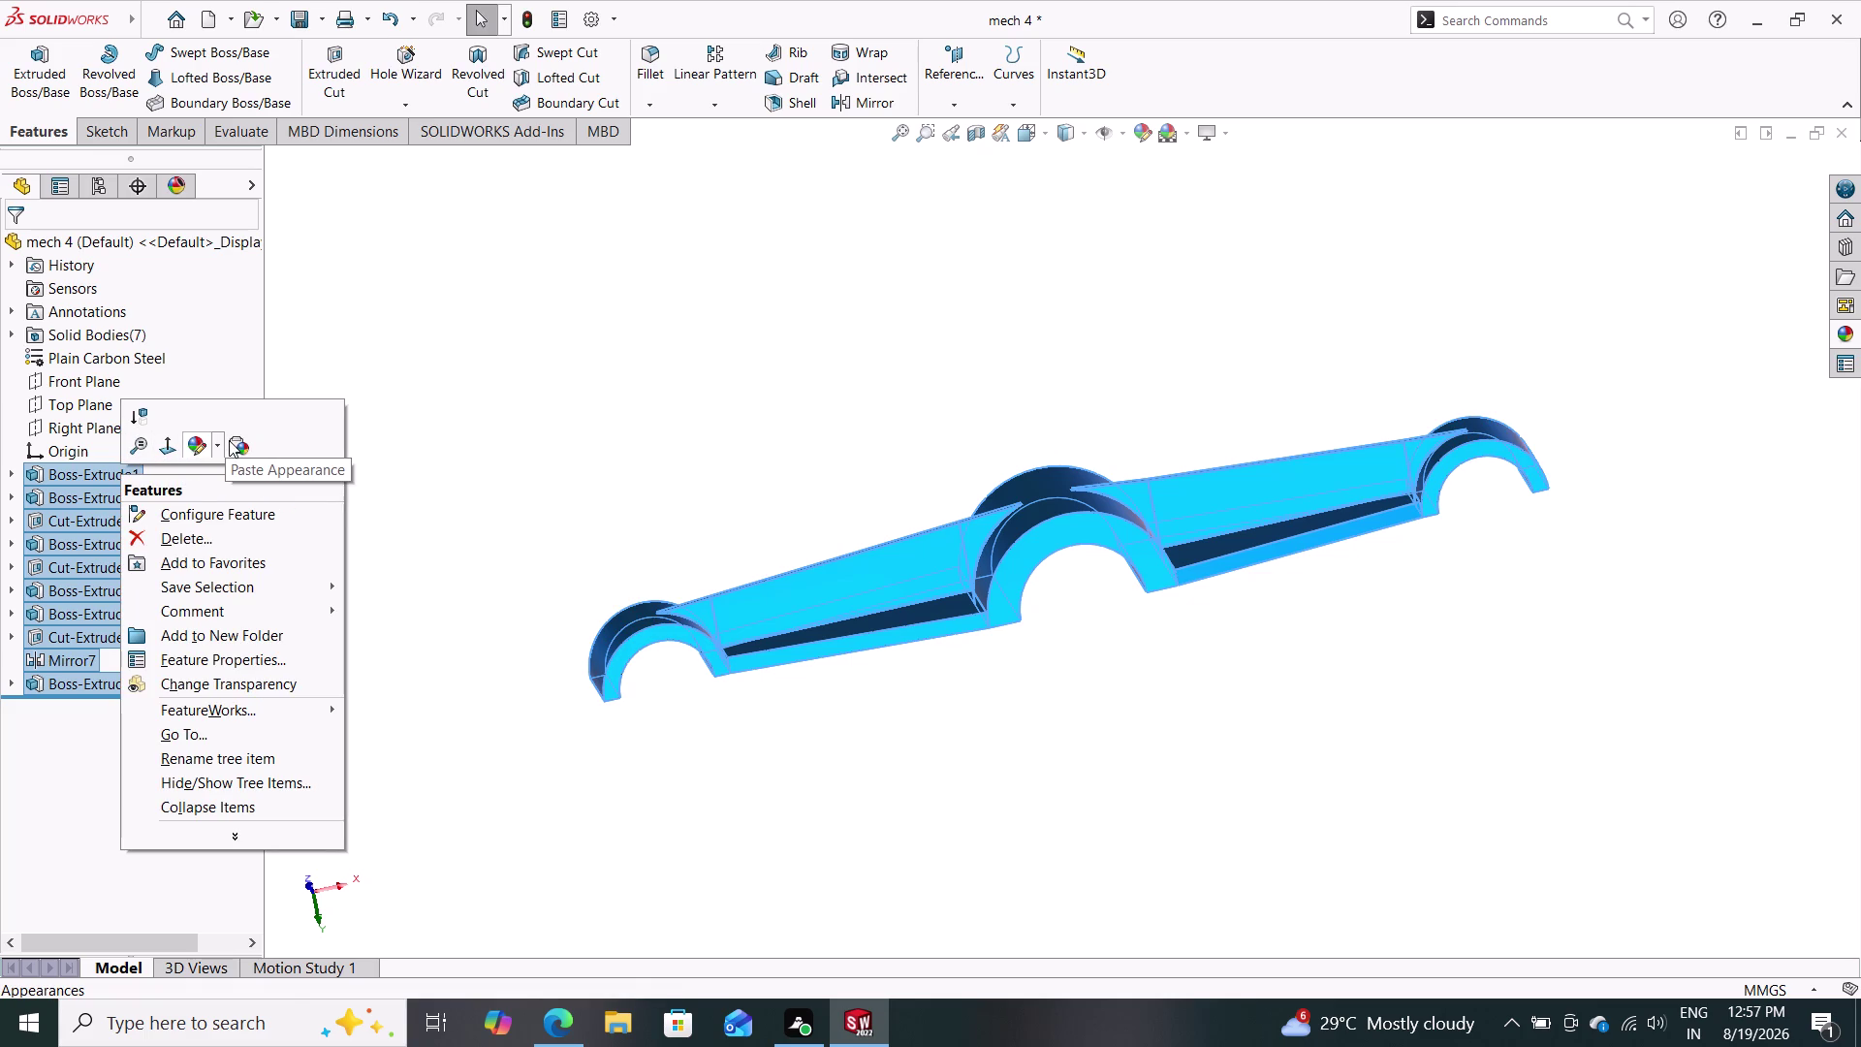
Open the Configure Feature table, cancel it, and dismiss the reopened options list.
click(223, 517)
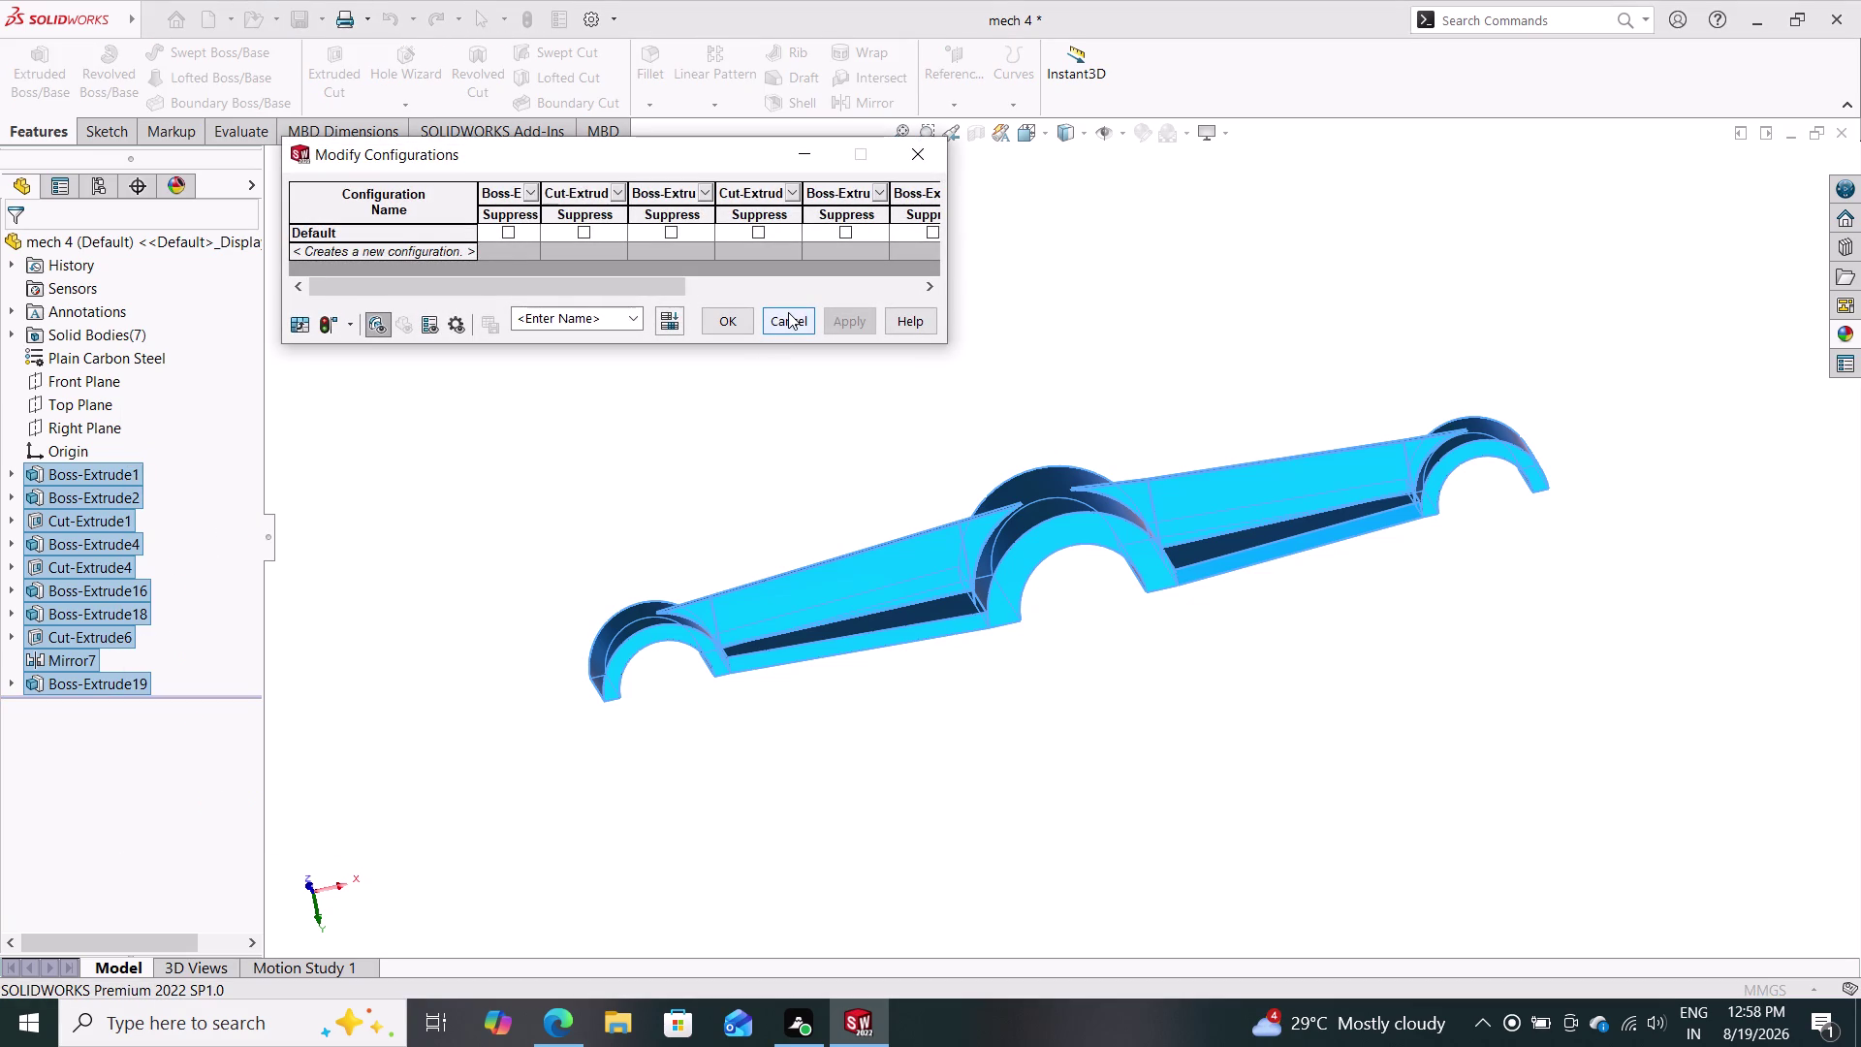
click(787, 316)
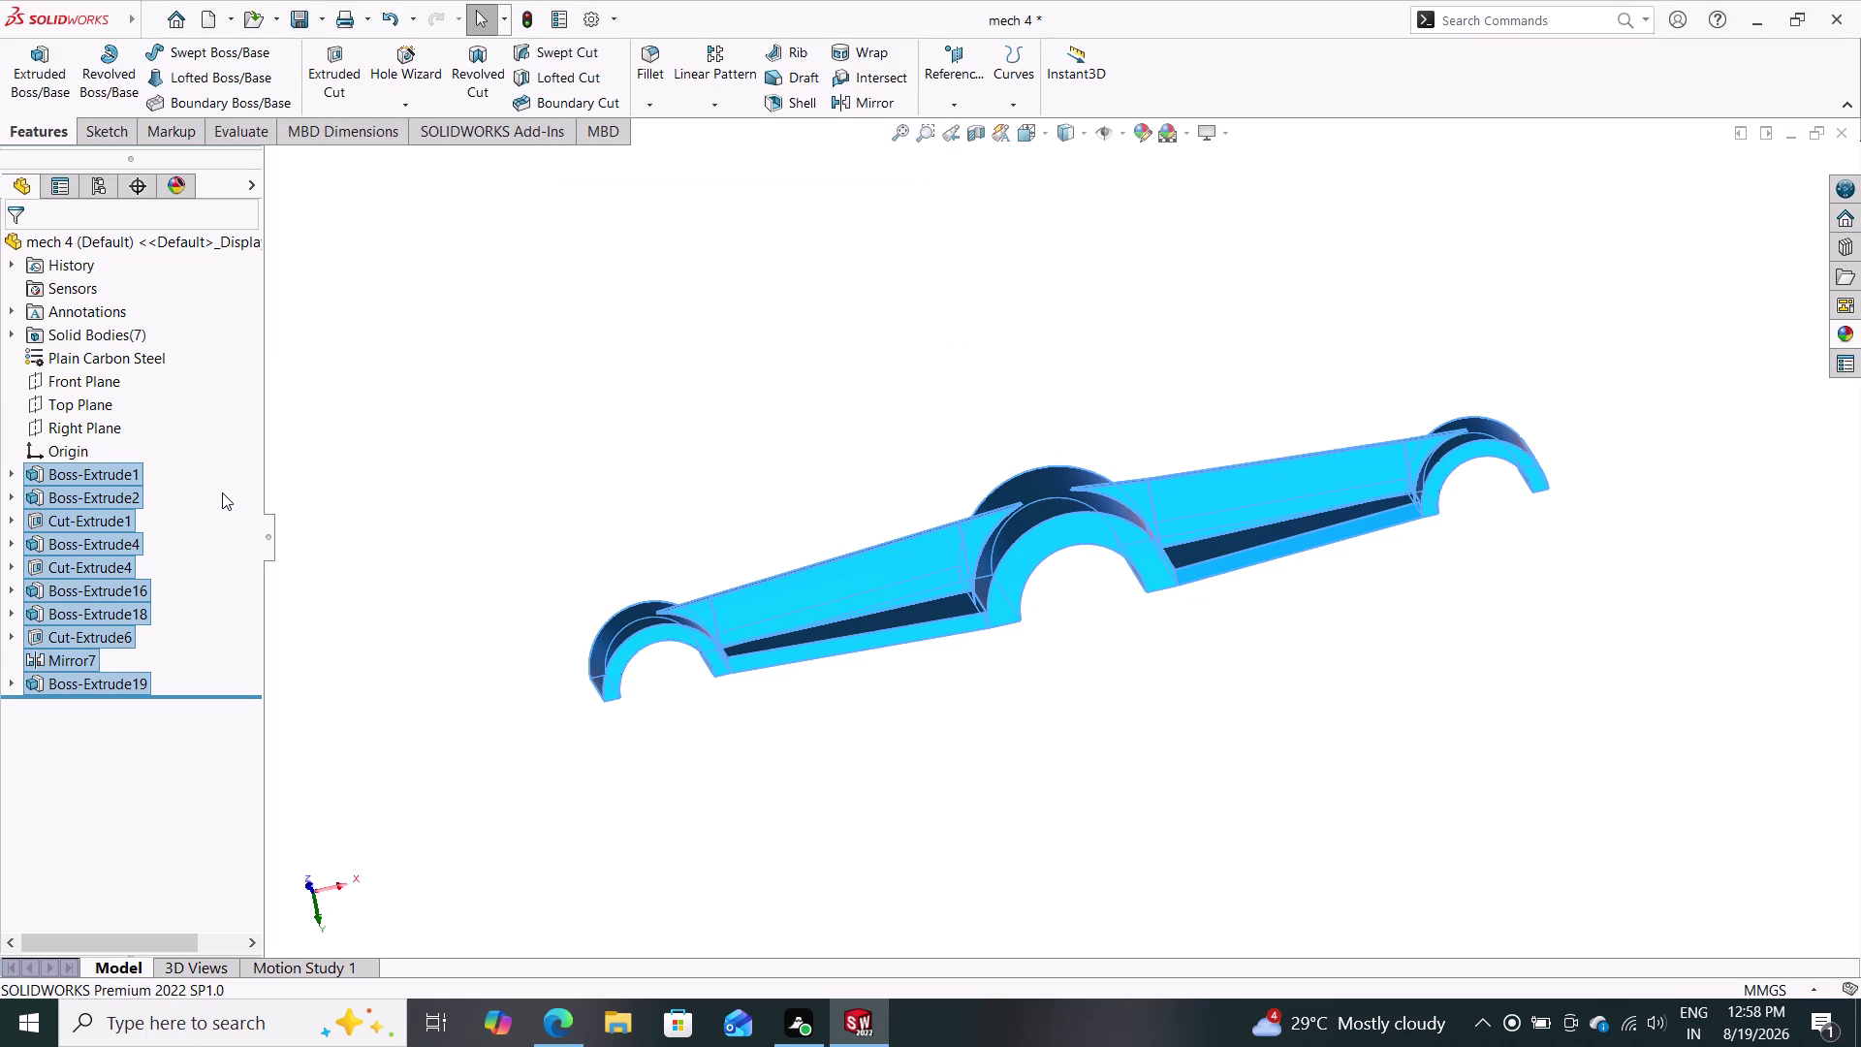
right_click(222, 493)
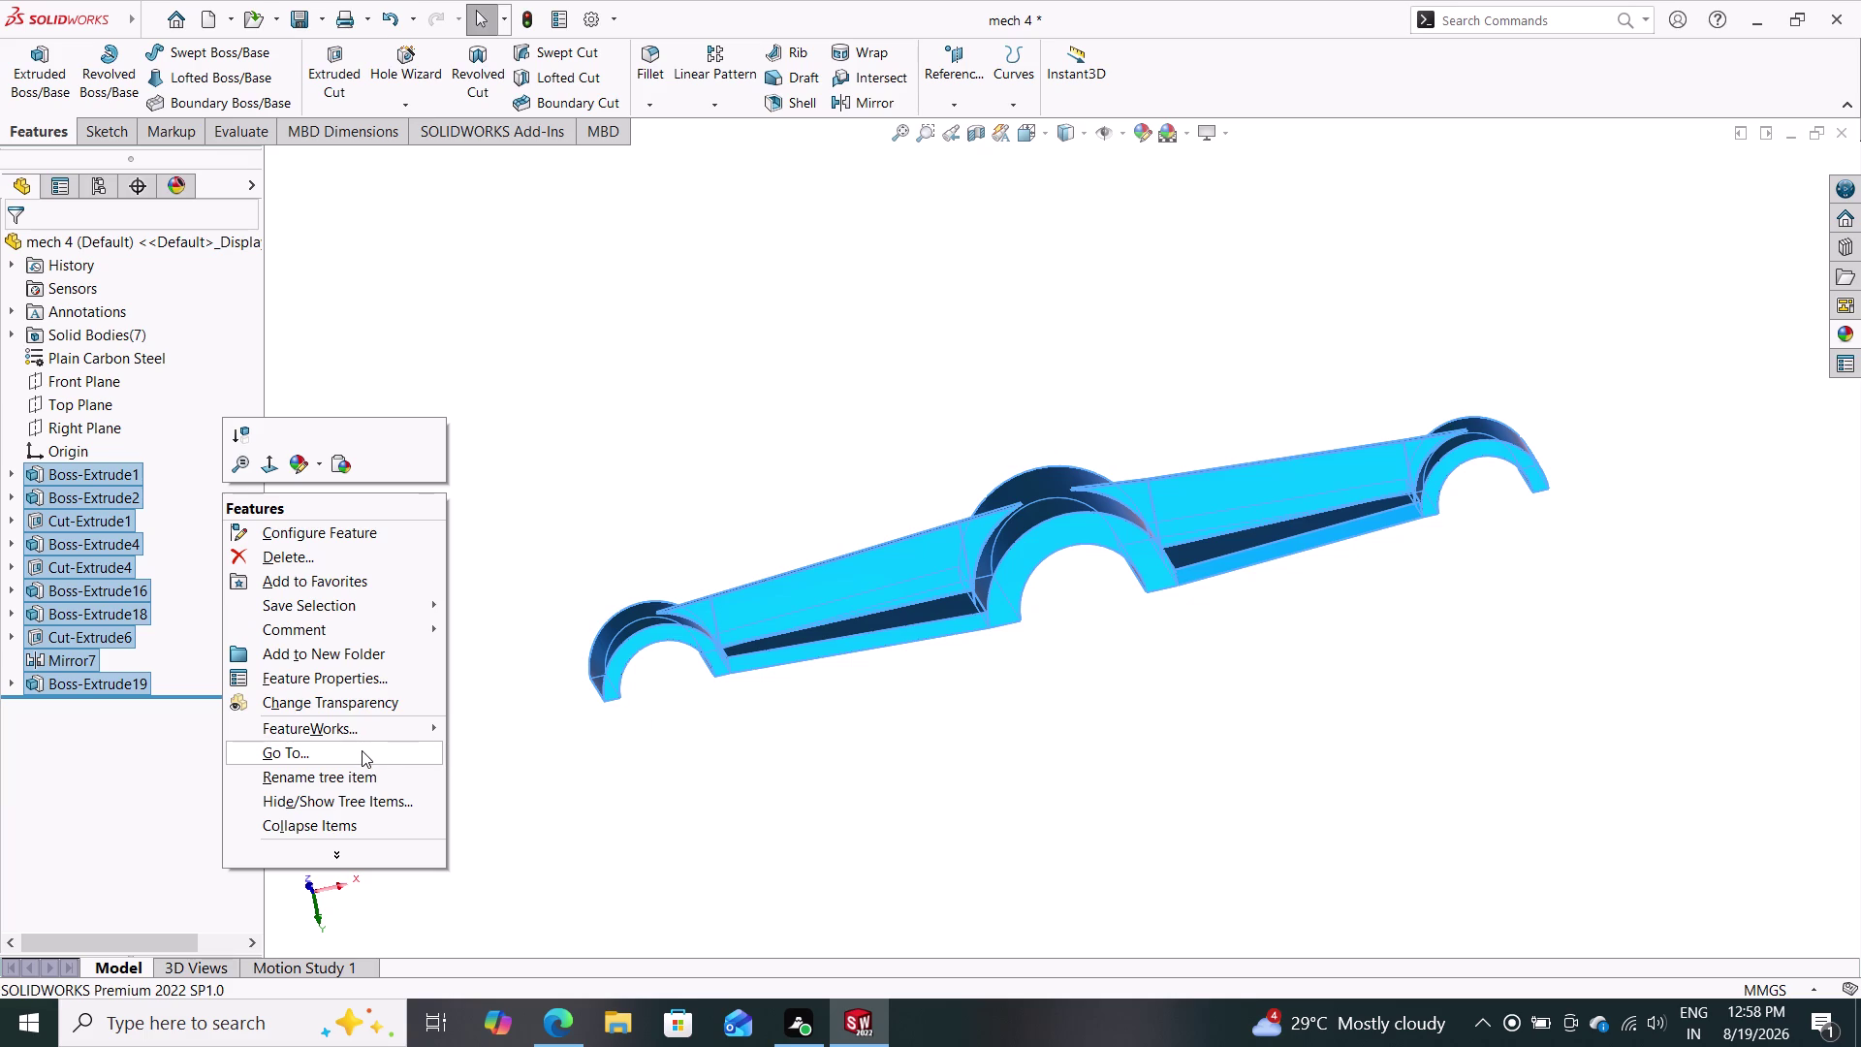
click(334, 851)
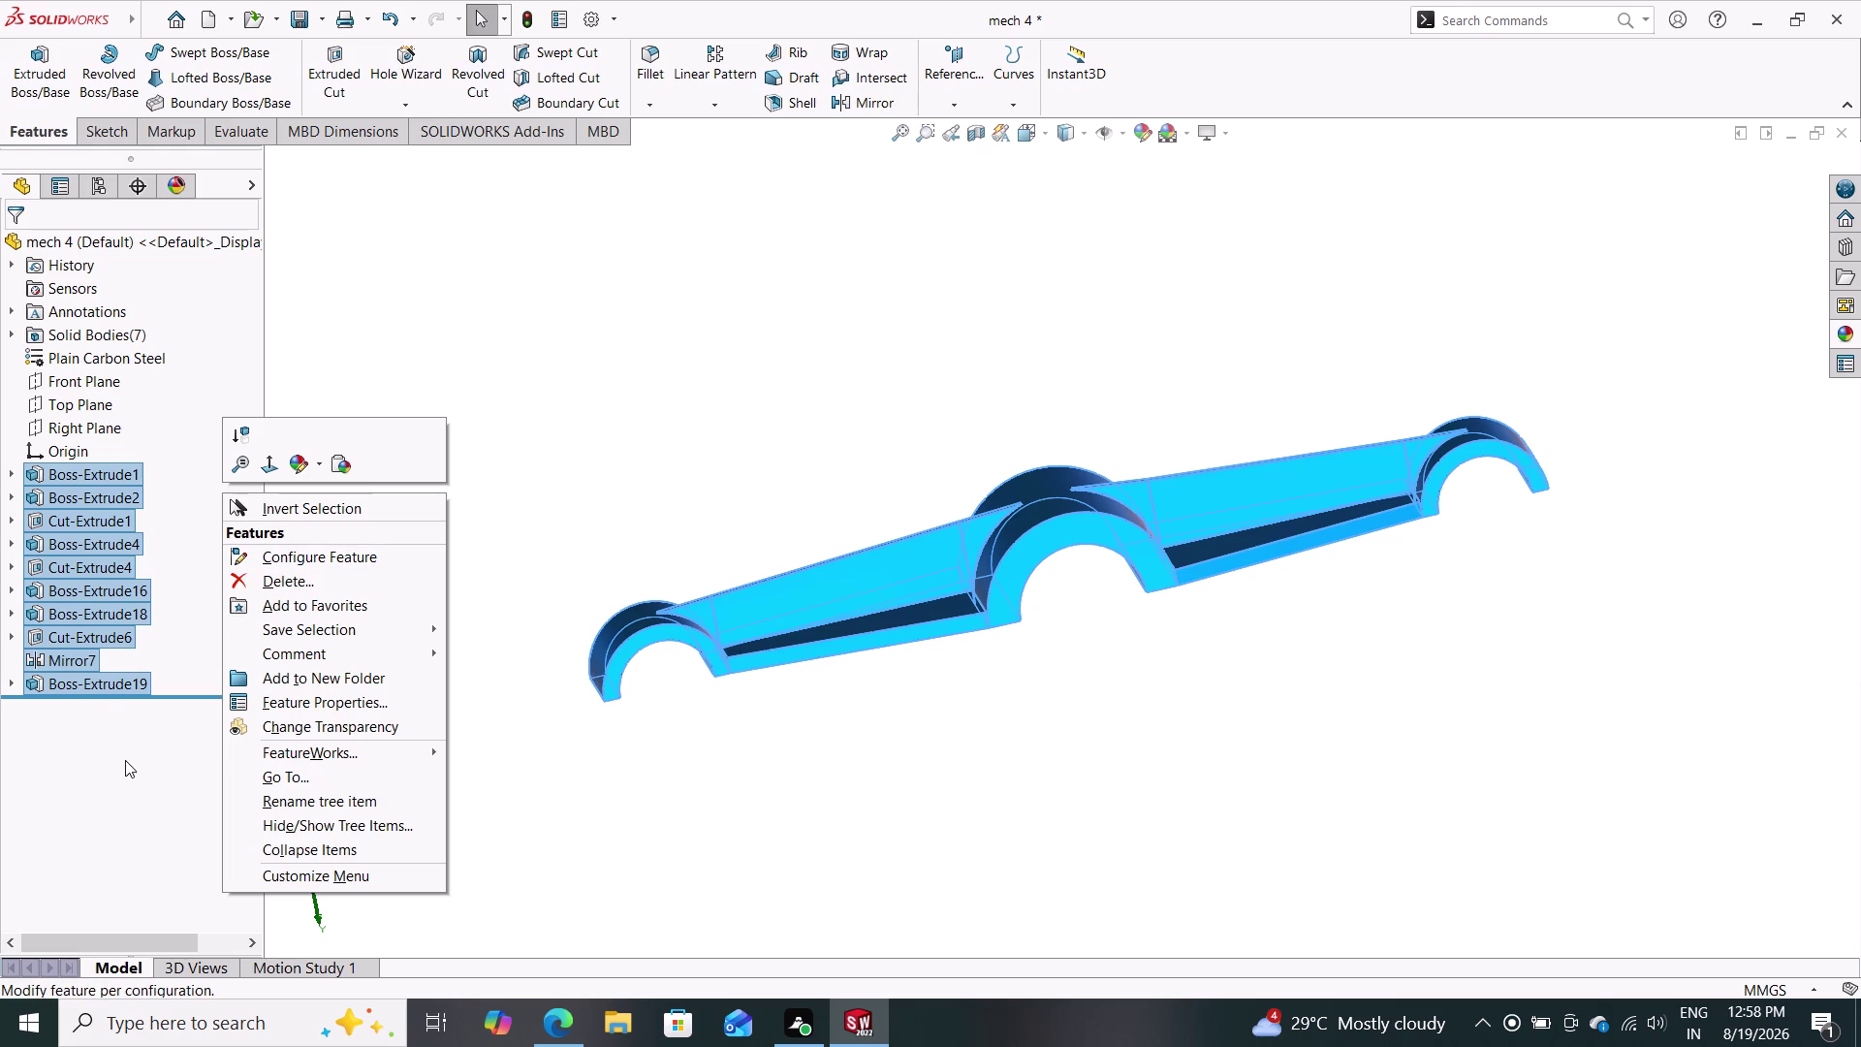
click(138, 735)
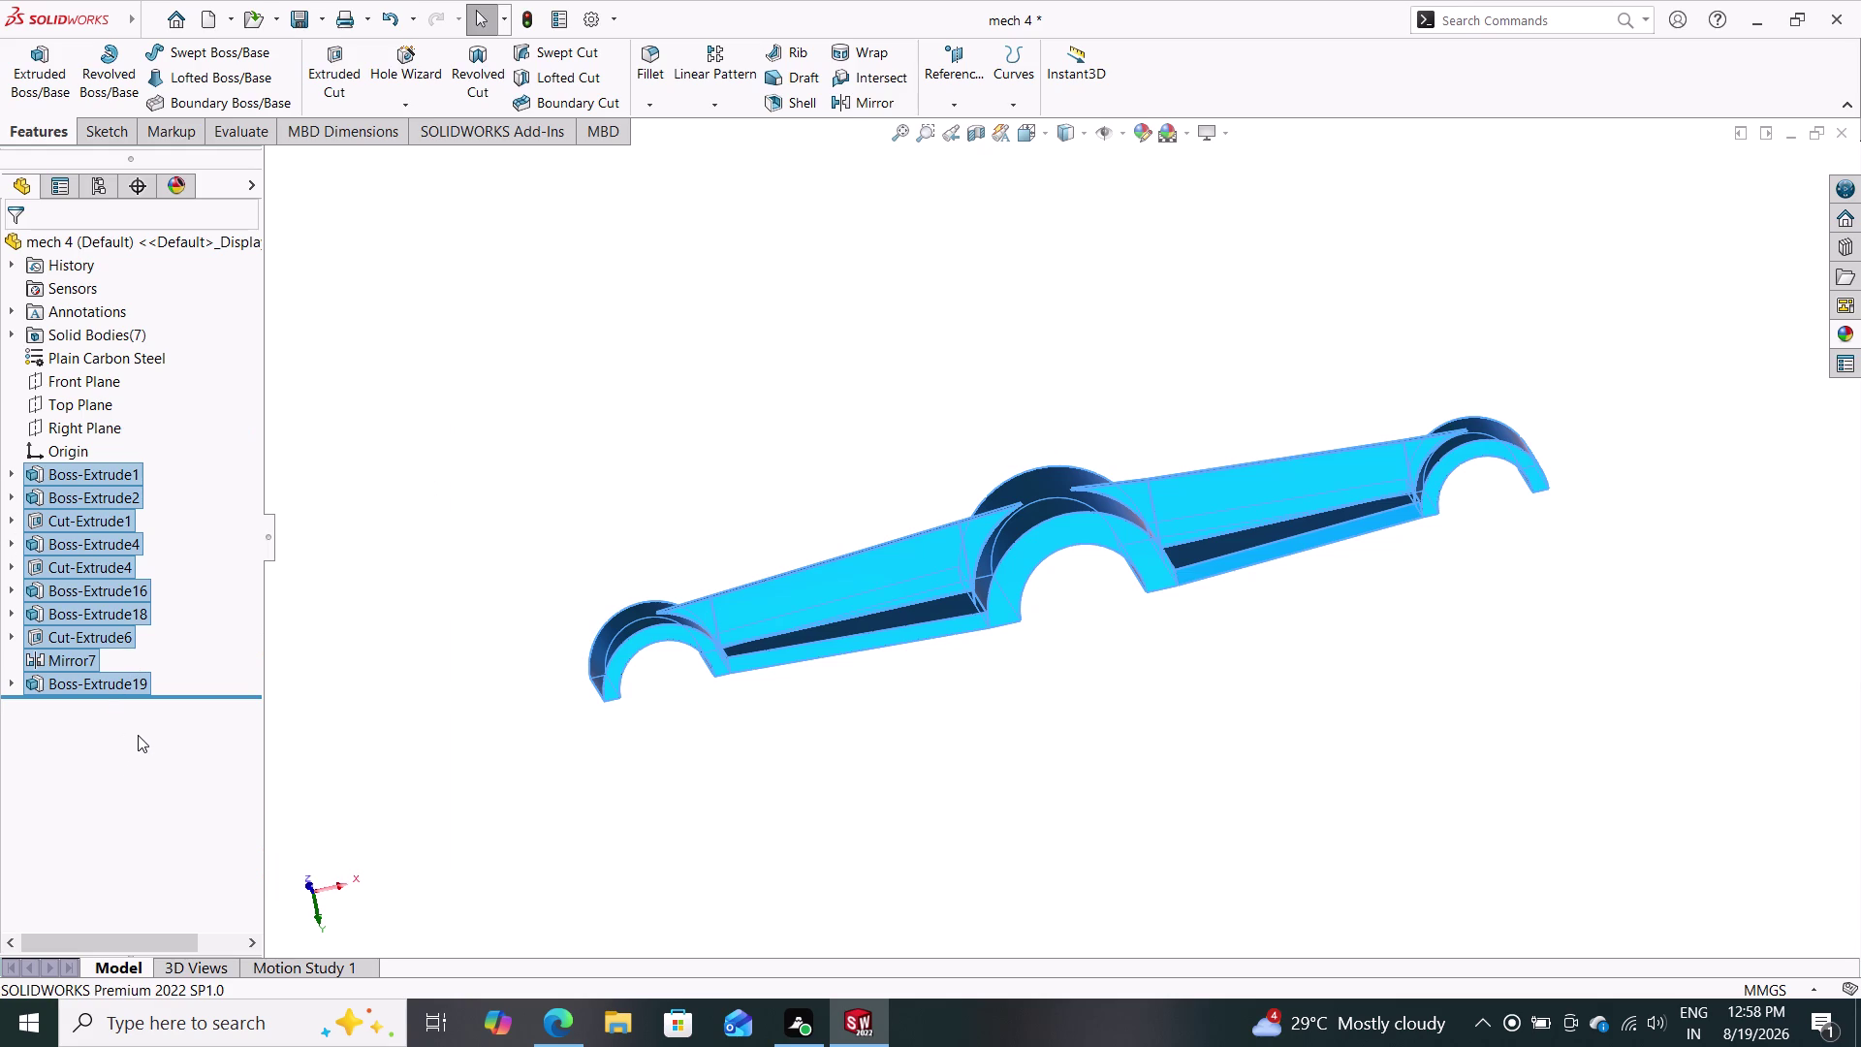
Reopen the selection's context menu and open the Configure Feature table again.
right_click(209, 599)
right_click(209, 599)
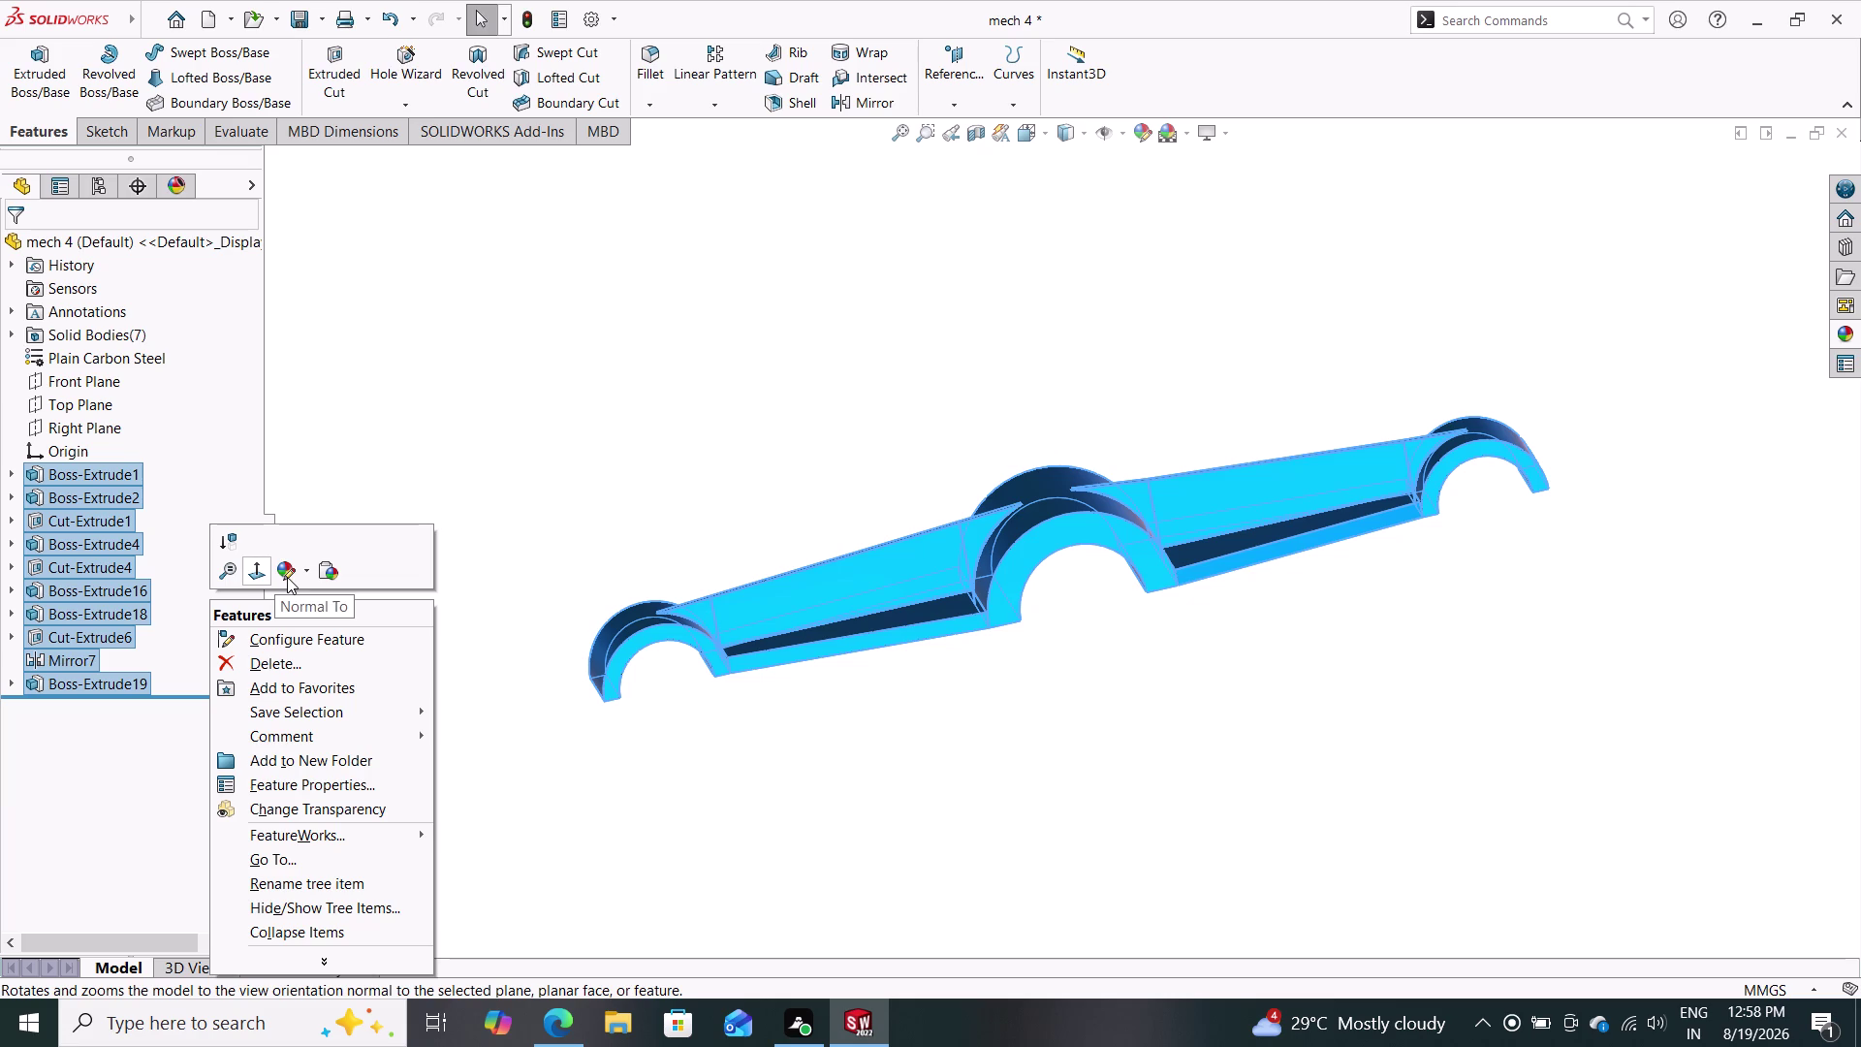
click(338, 631)
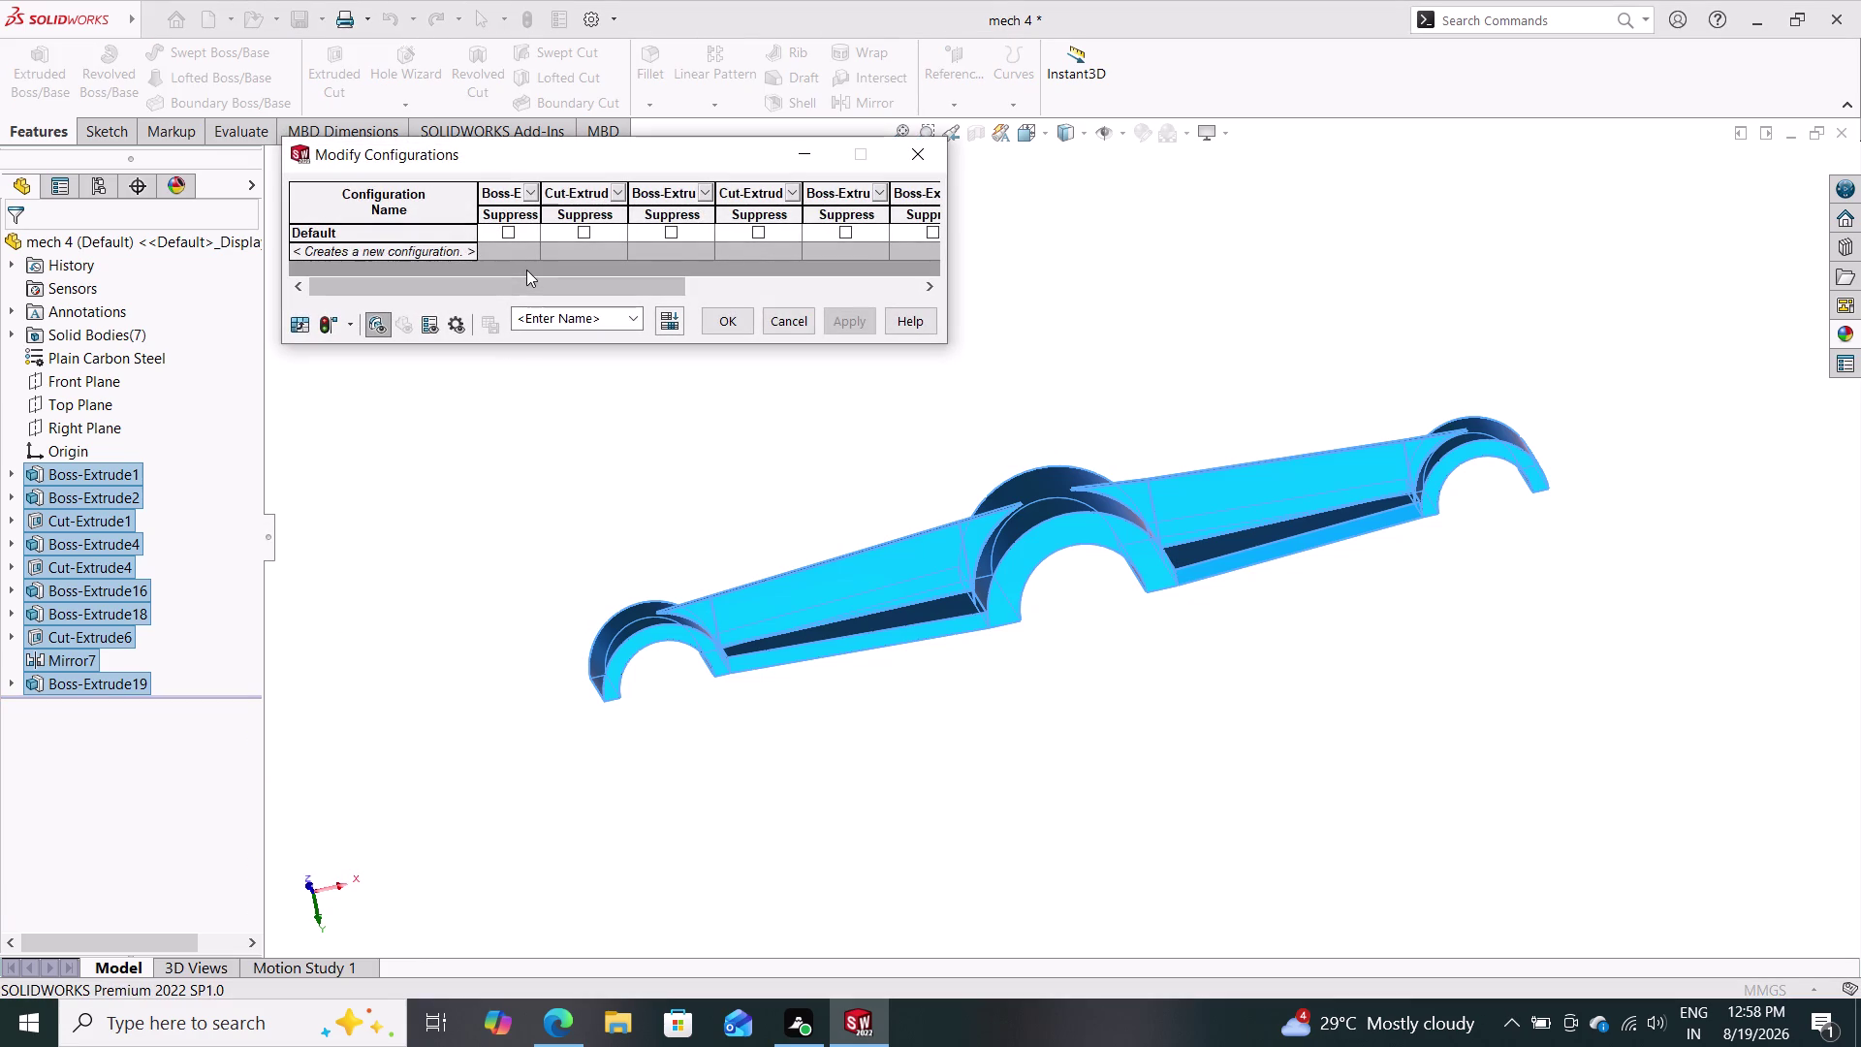
Tick Suppress for Boss-Extrude1 and the later feature columns, then Apply.
drag(526, 272, 595, 253)
click(511, 227)
click(511, 230)
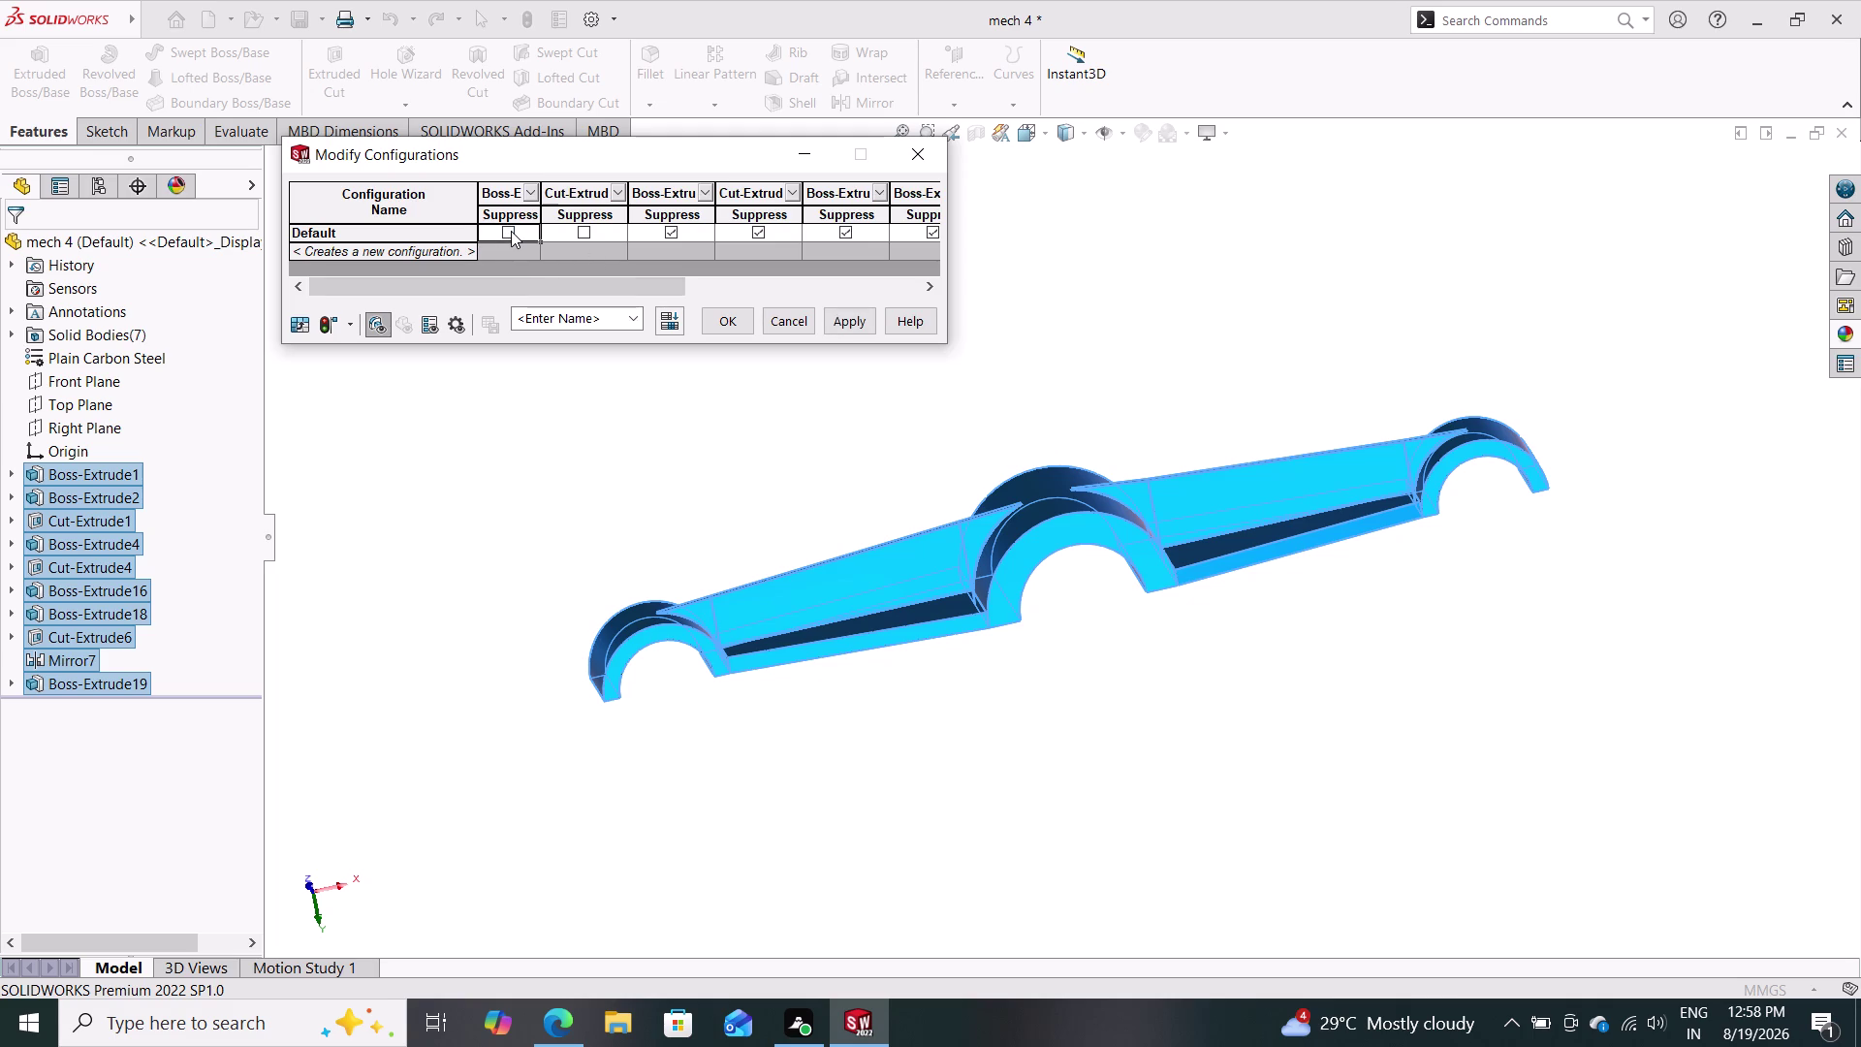
click(511, 231)
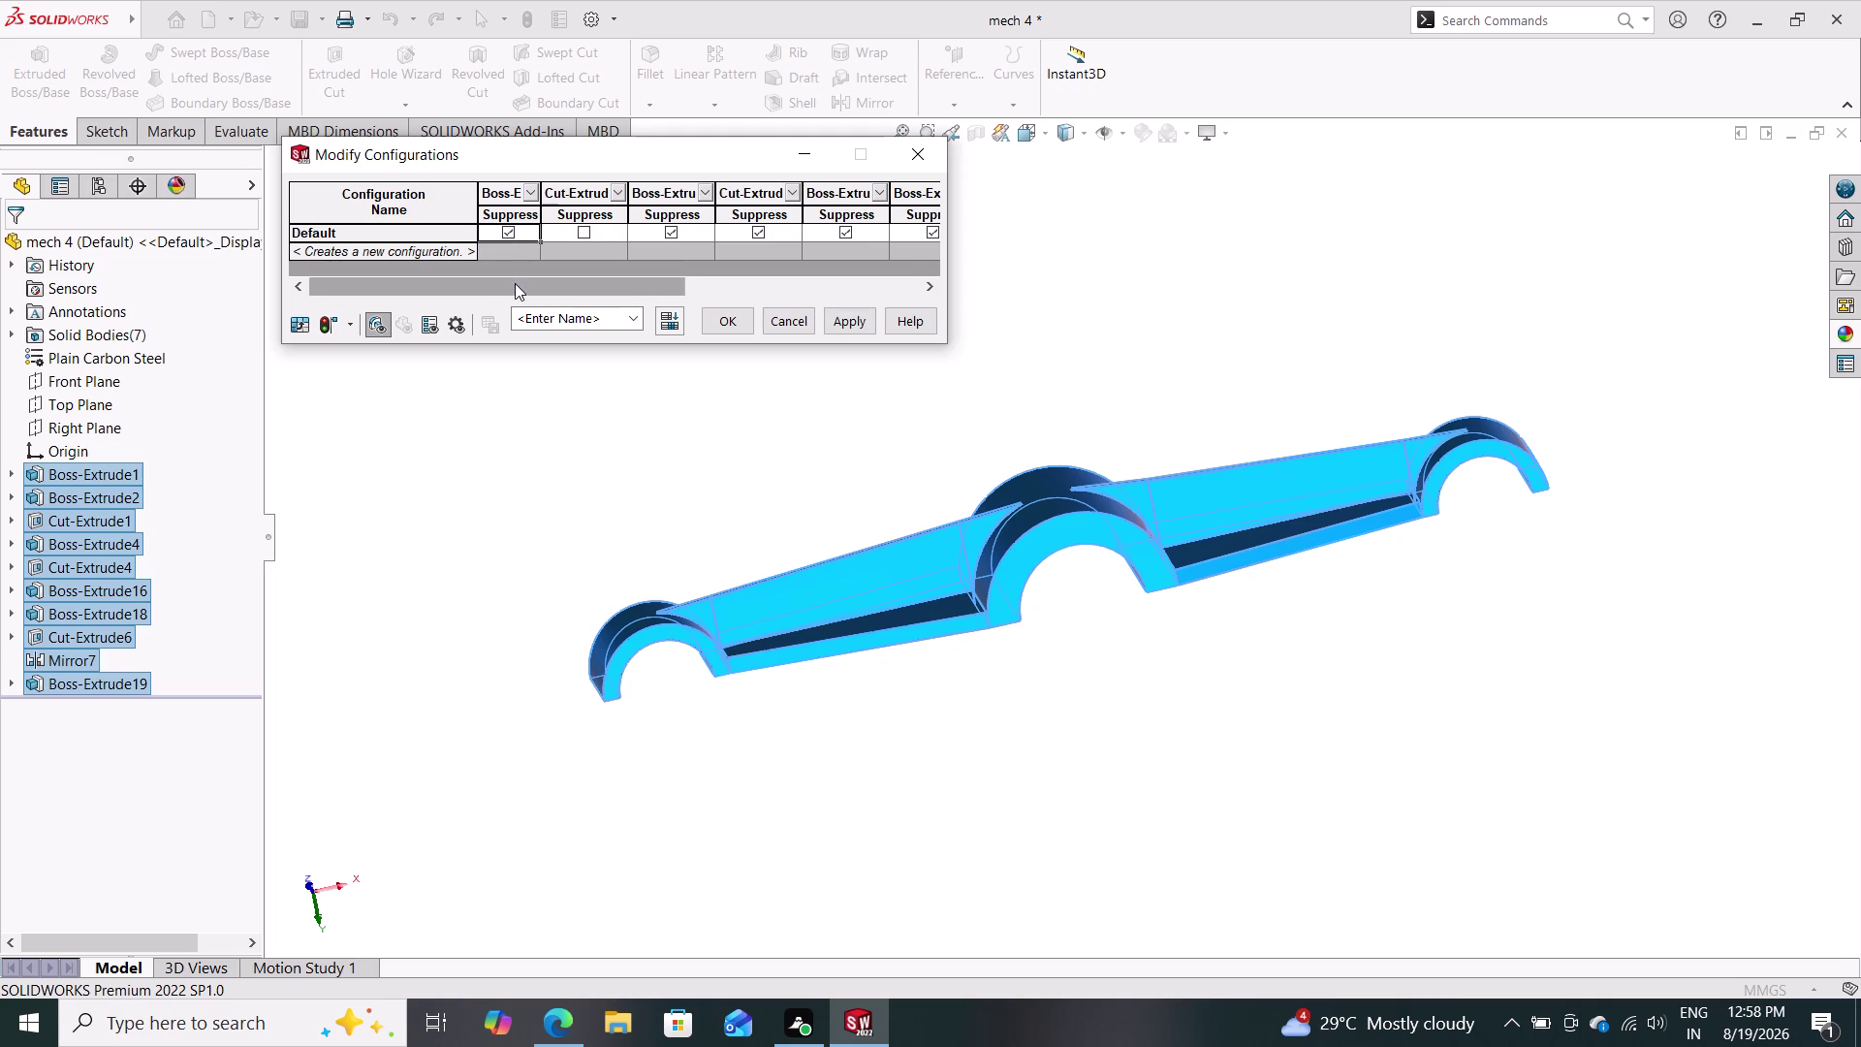
drag(514, 283, 788, 300)
click(874, 232)
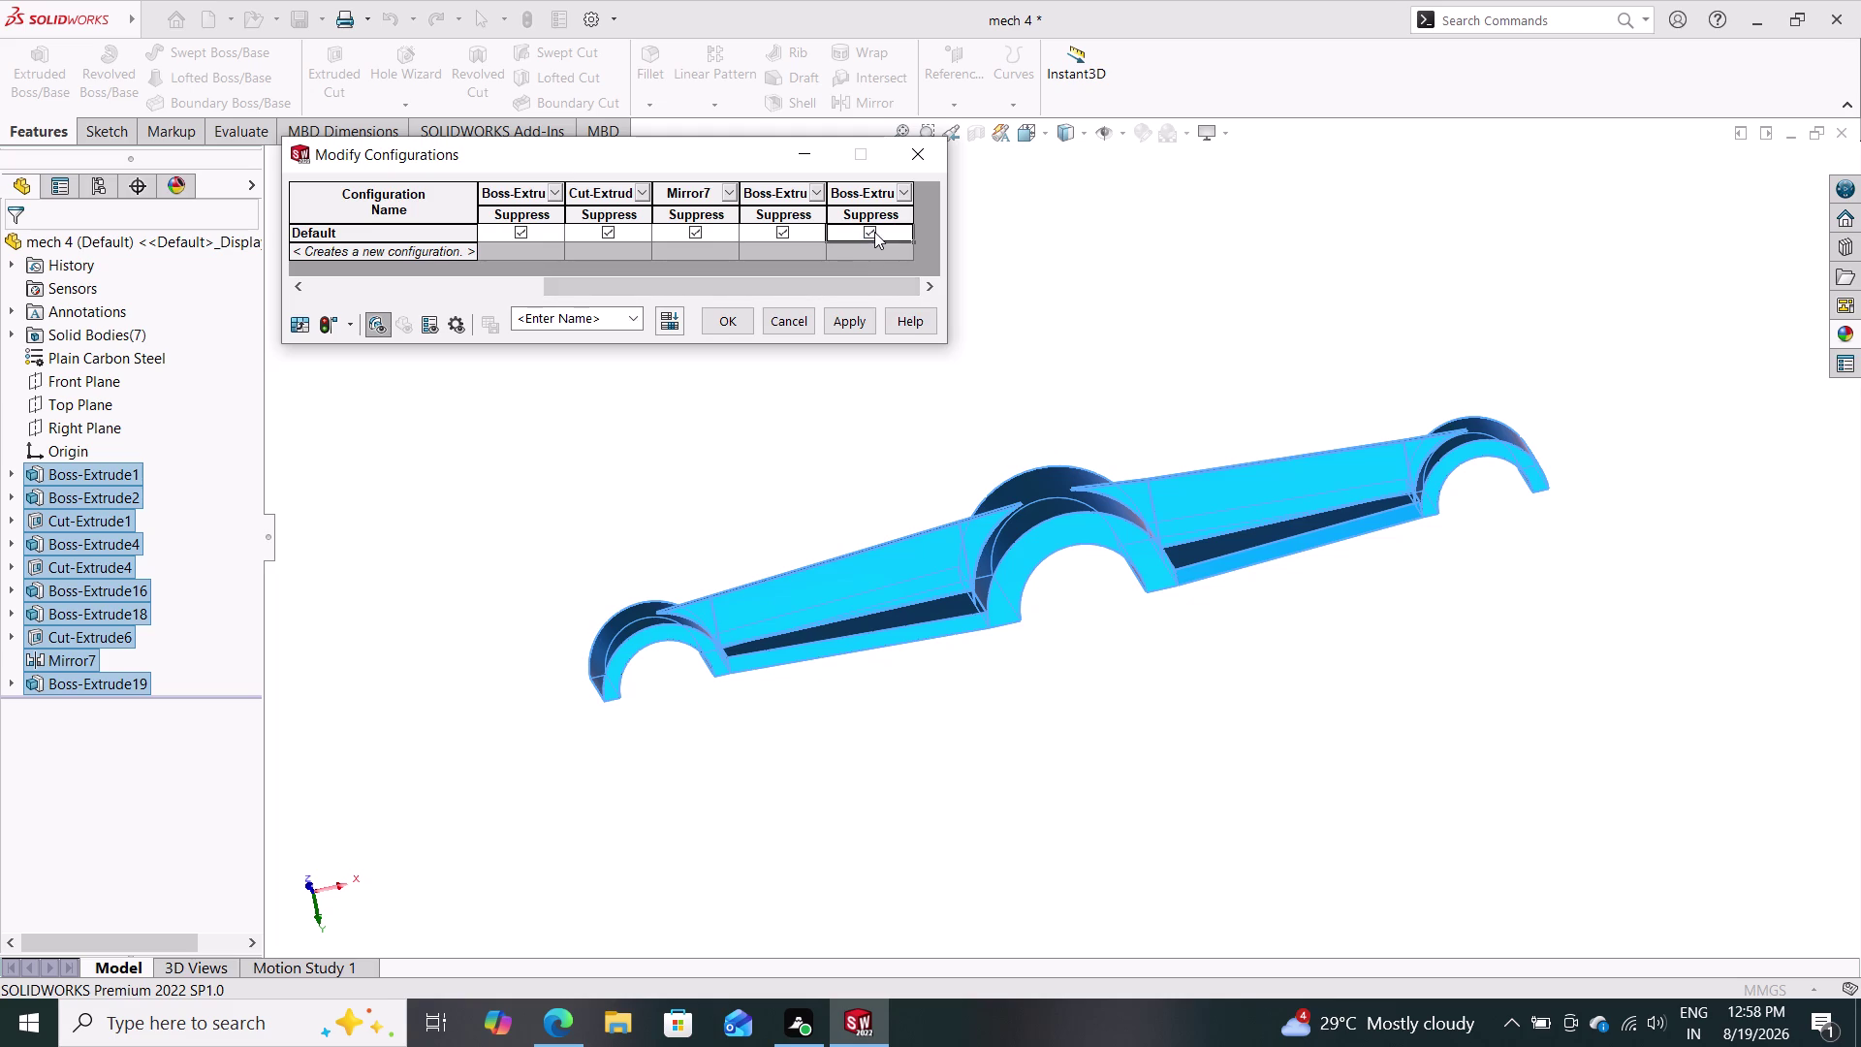
click(844, 323)
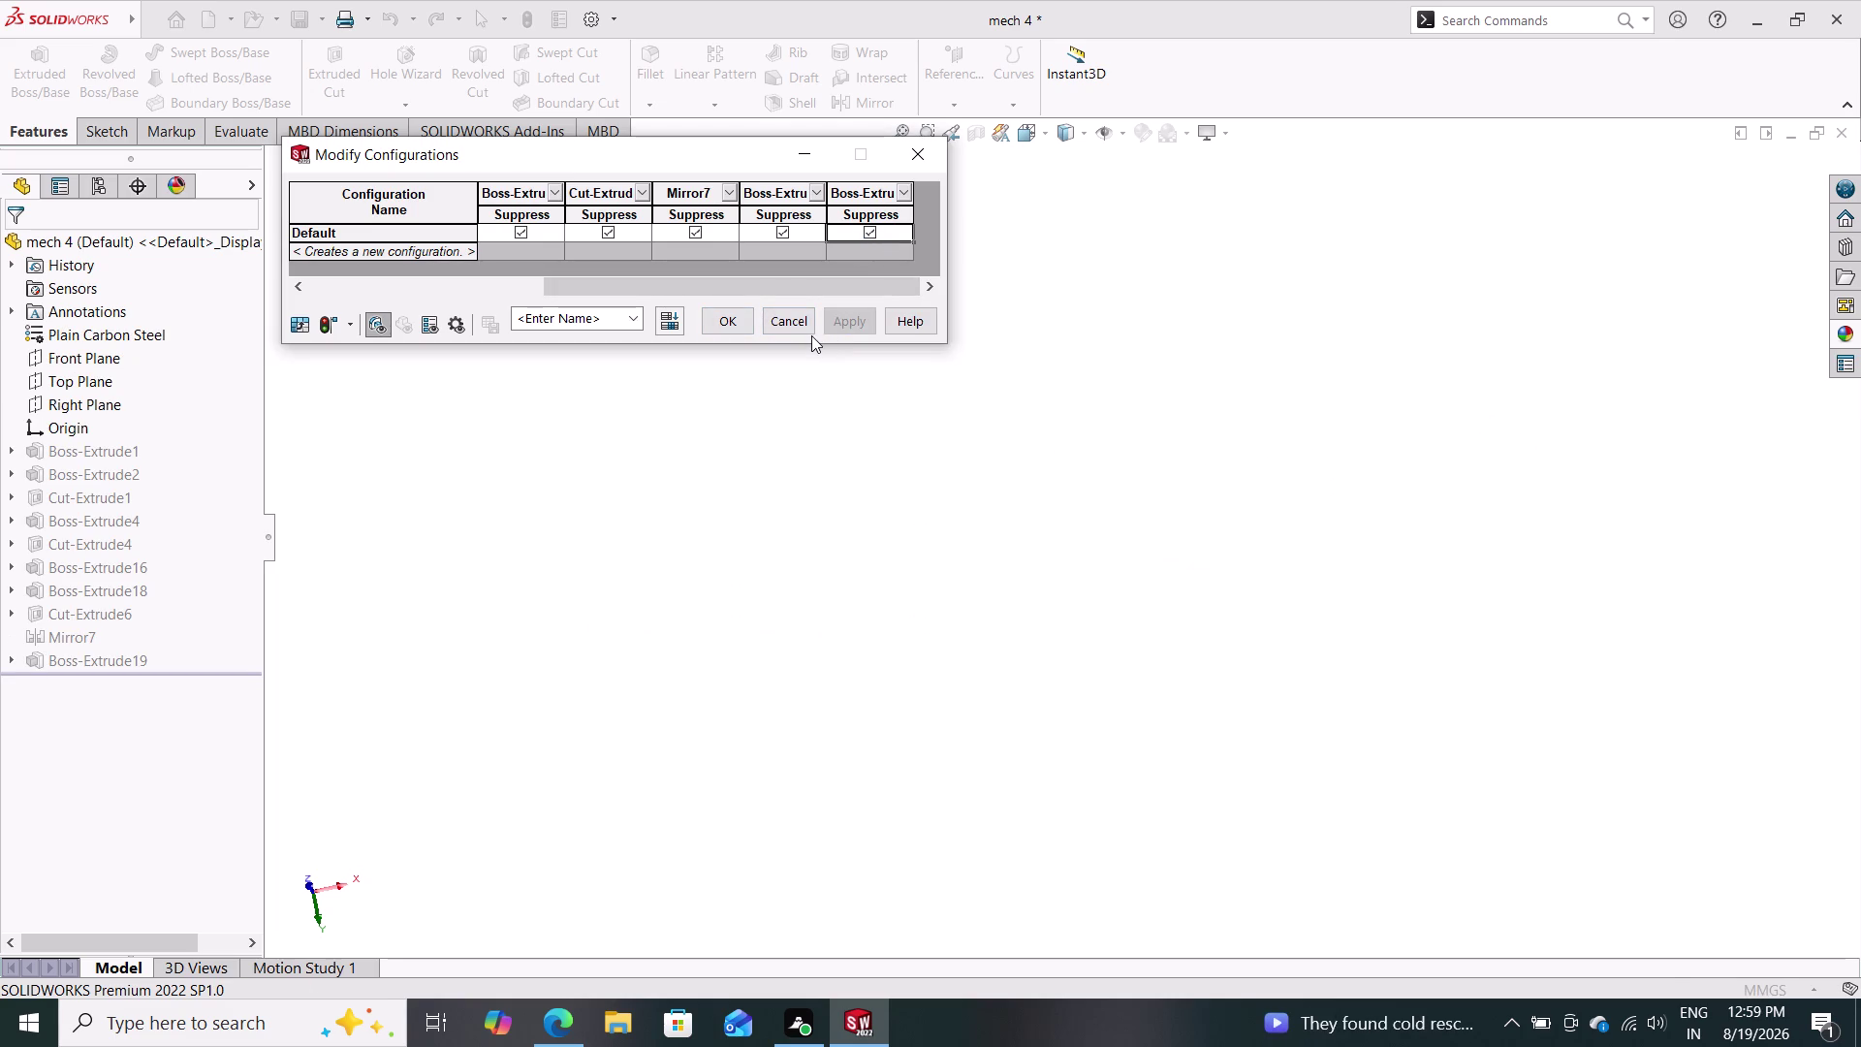
Suppress the remaining feature, accept the table with OK, and rebuild.
drag(784, 285, 463, 271)
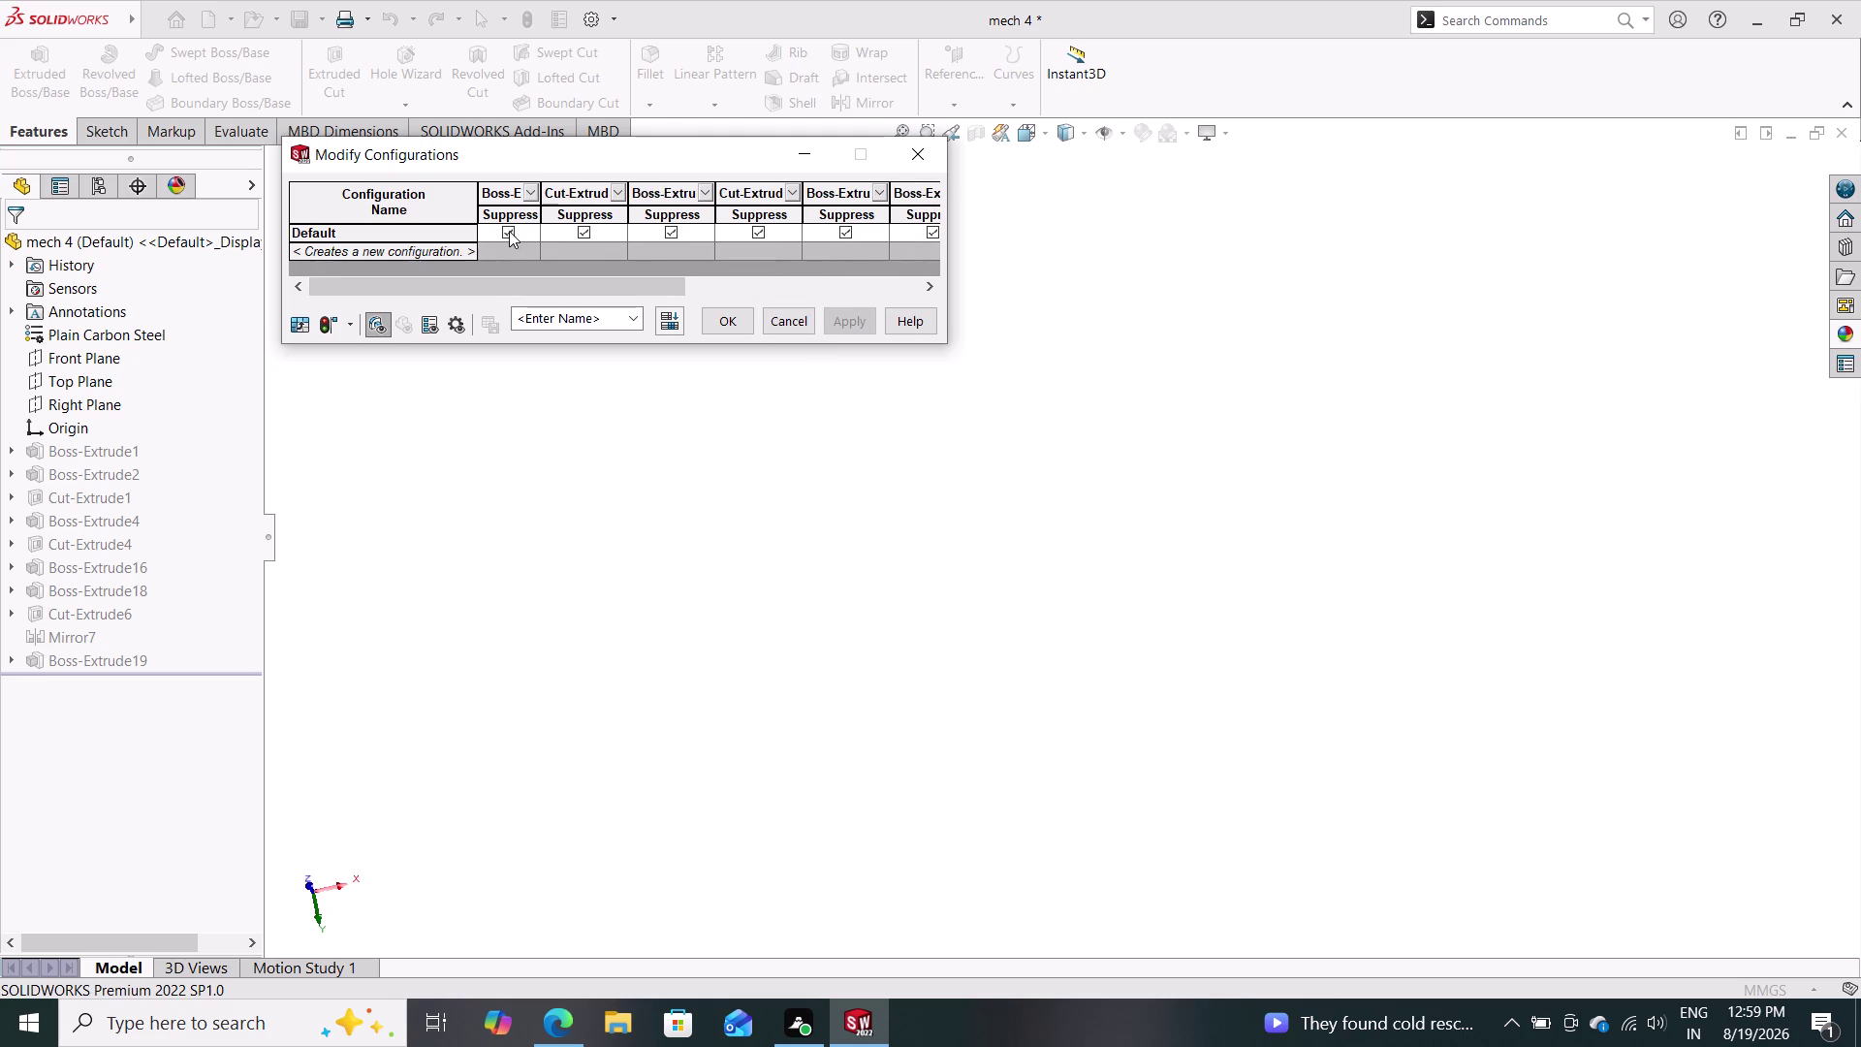
click(504, 231)
click(791, 318)
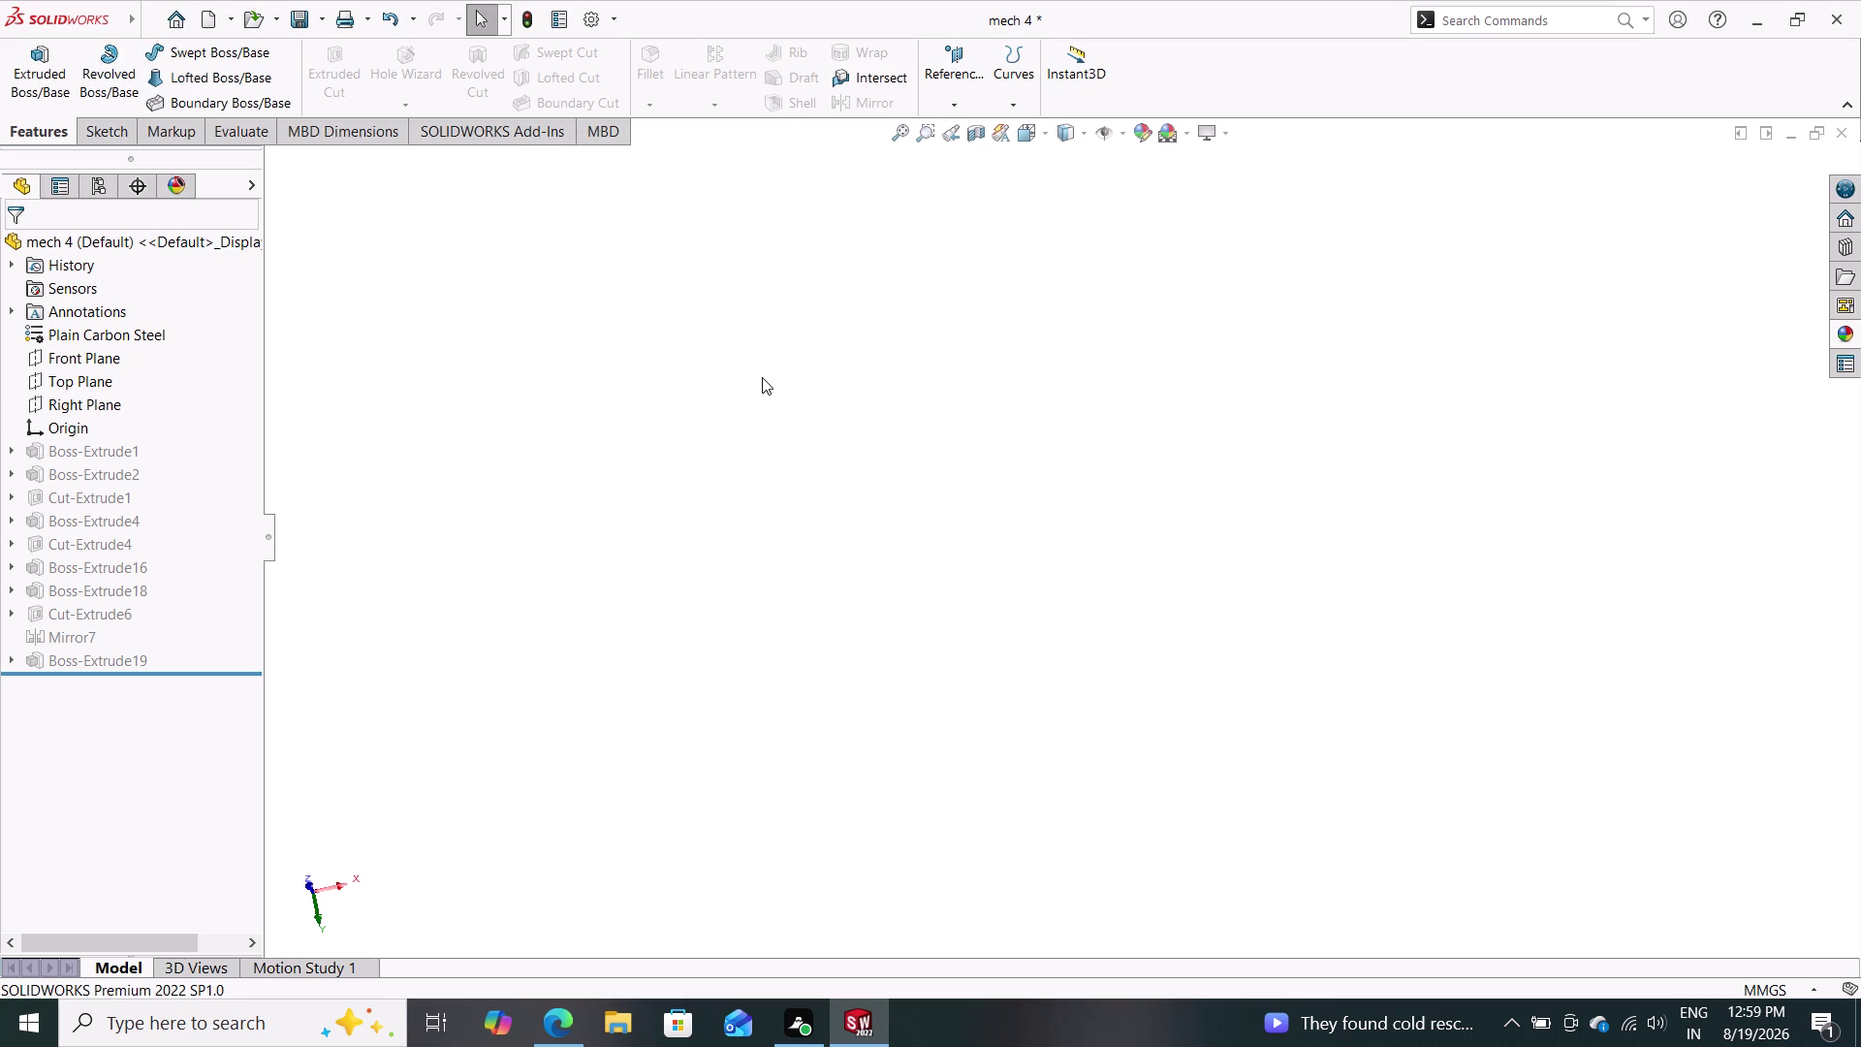
key(ctrl+z)
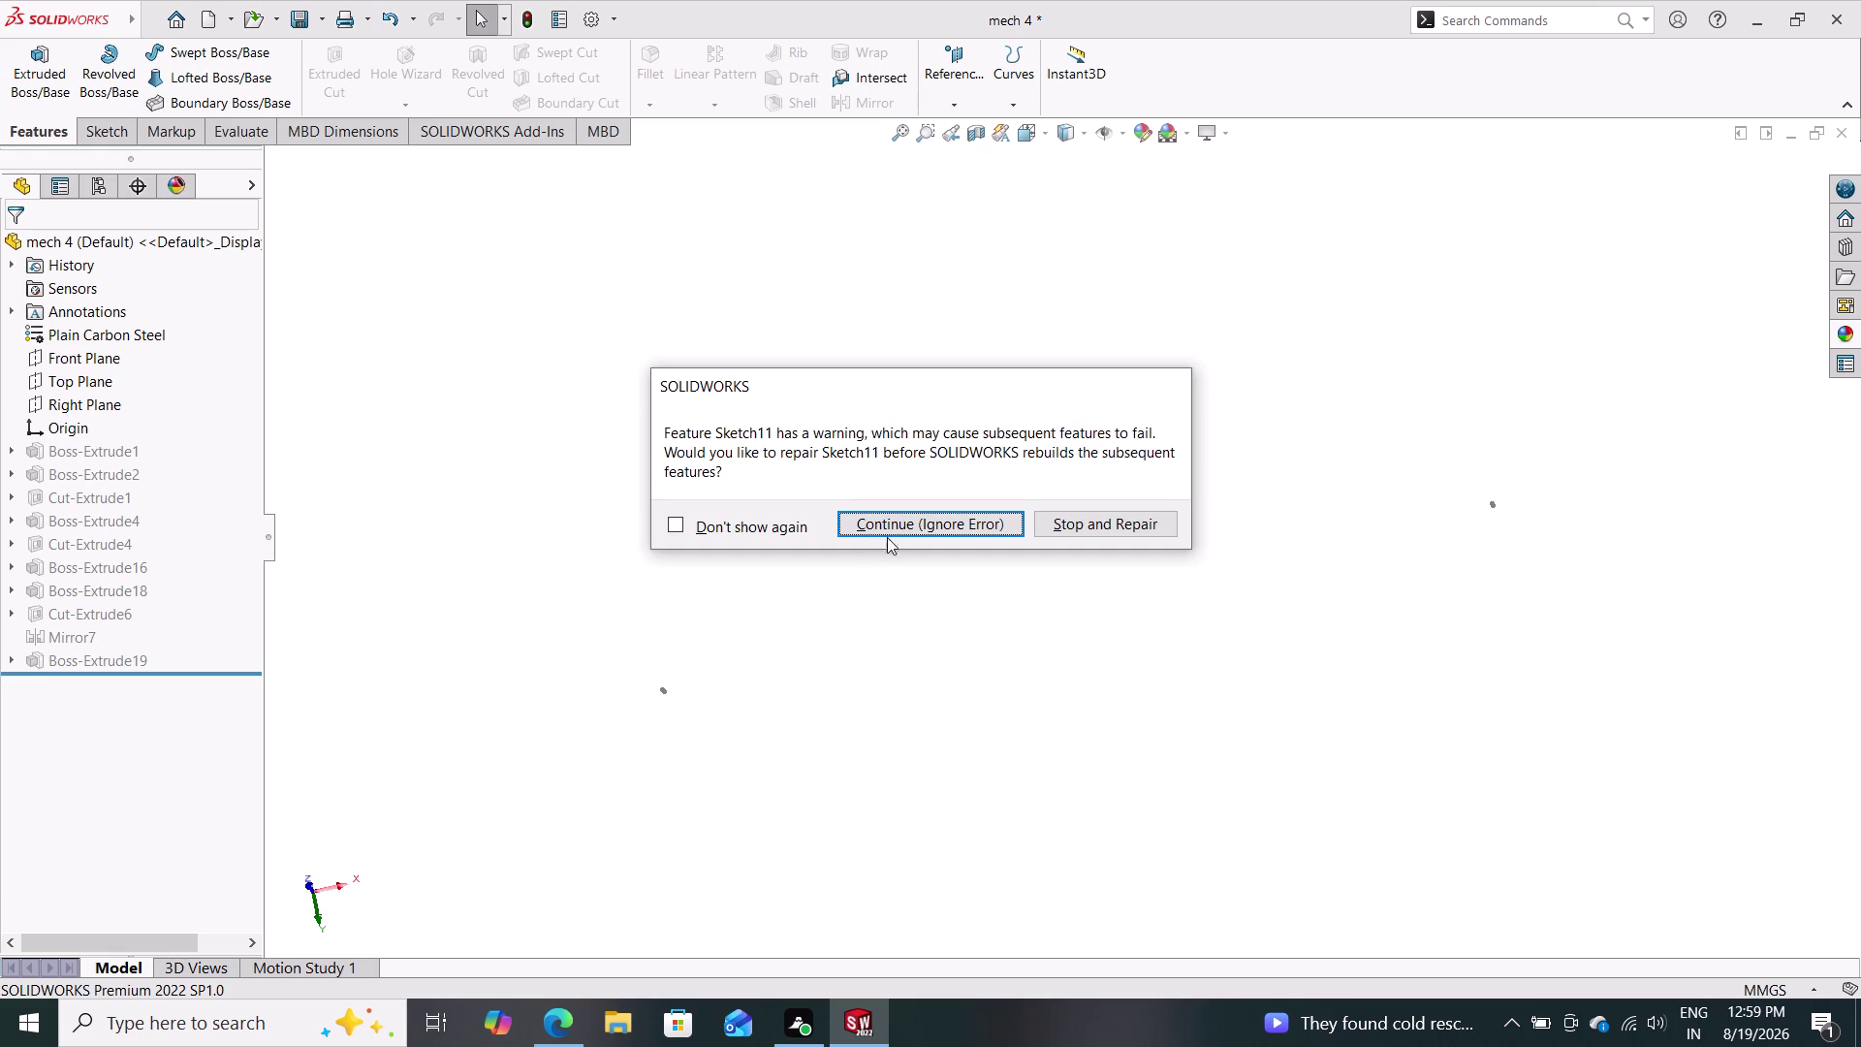
Continue past the Sketch11 and Sketch5 warnings, then reorient the view onto the sketch line.
click(912, 528)
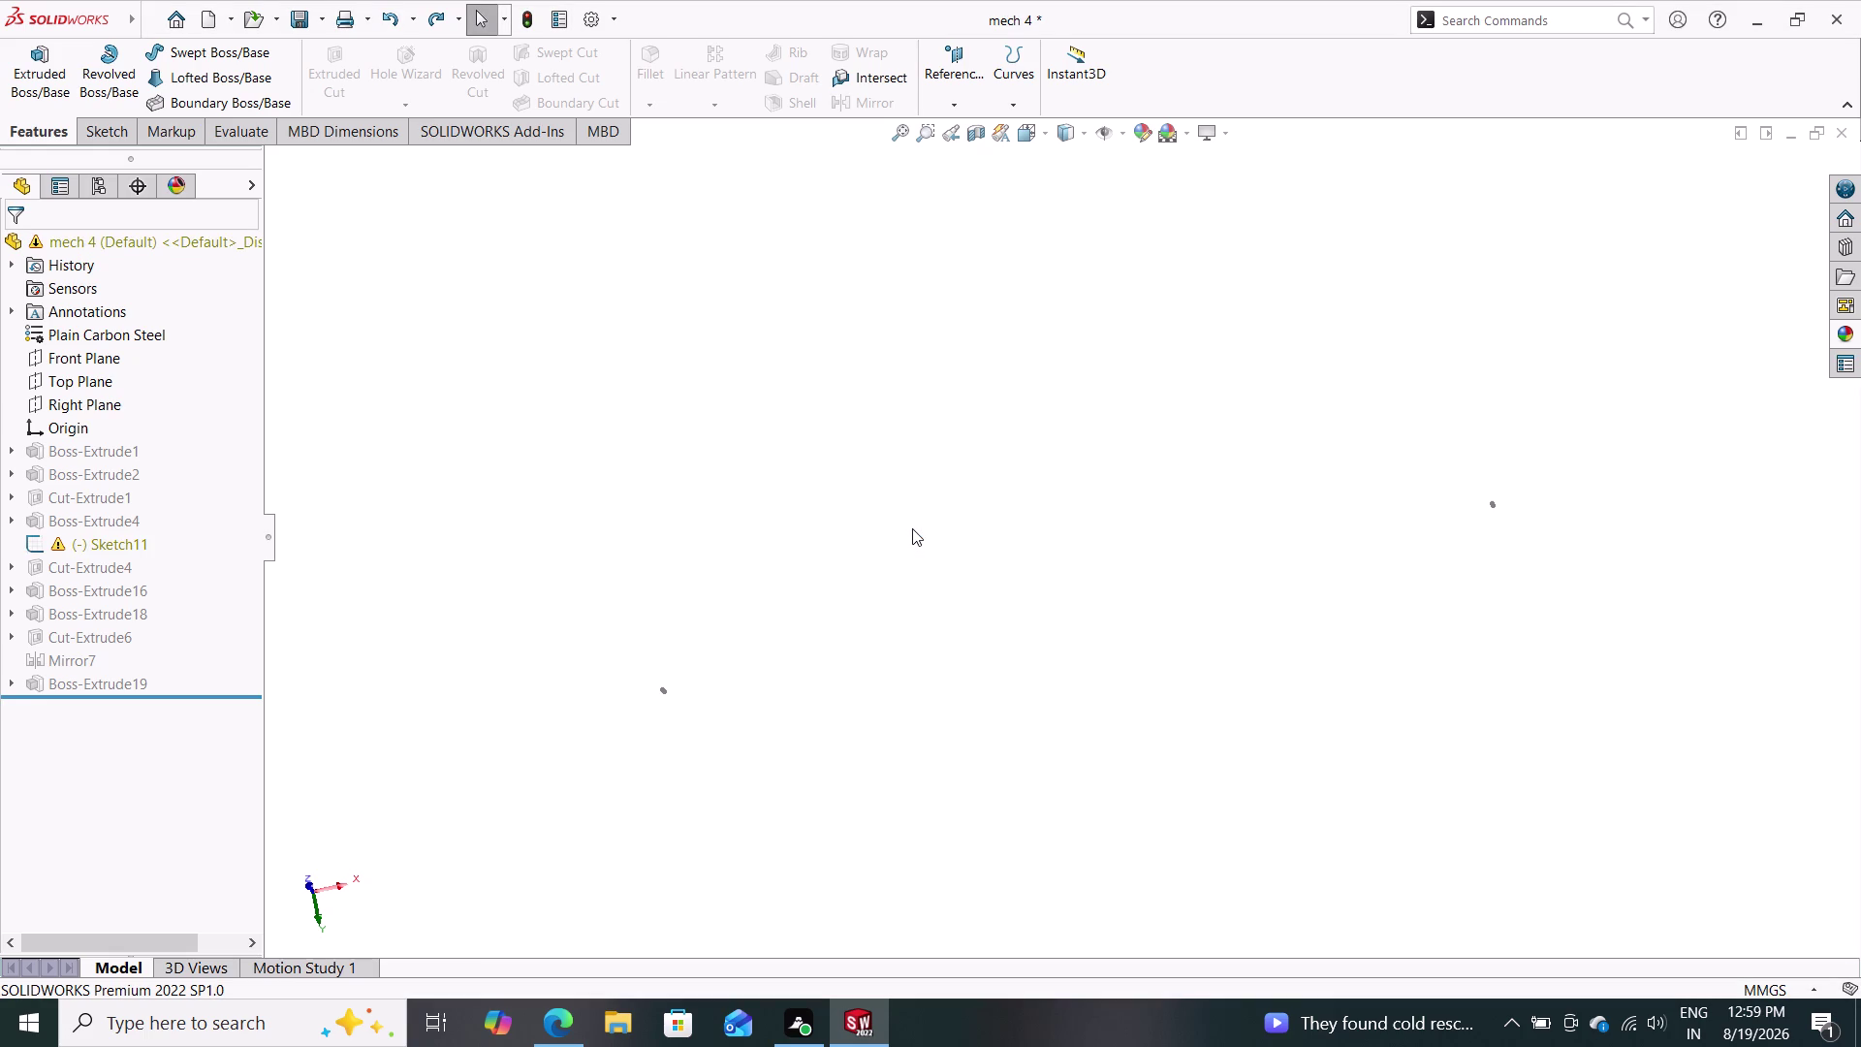
key(ctrl+z)
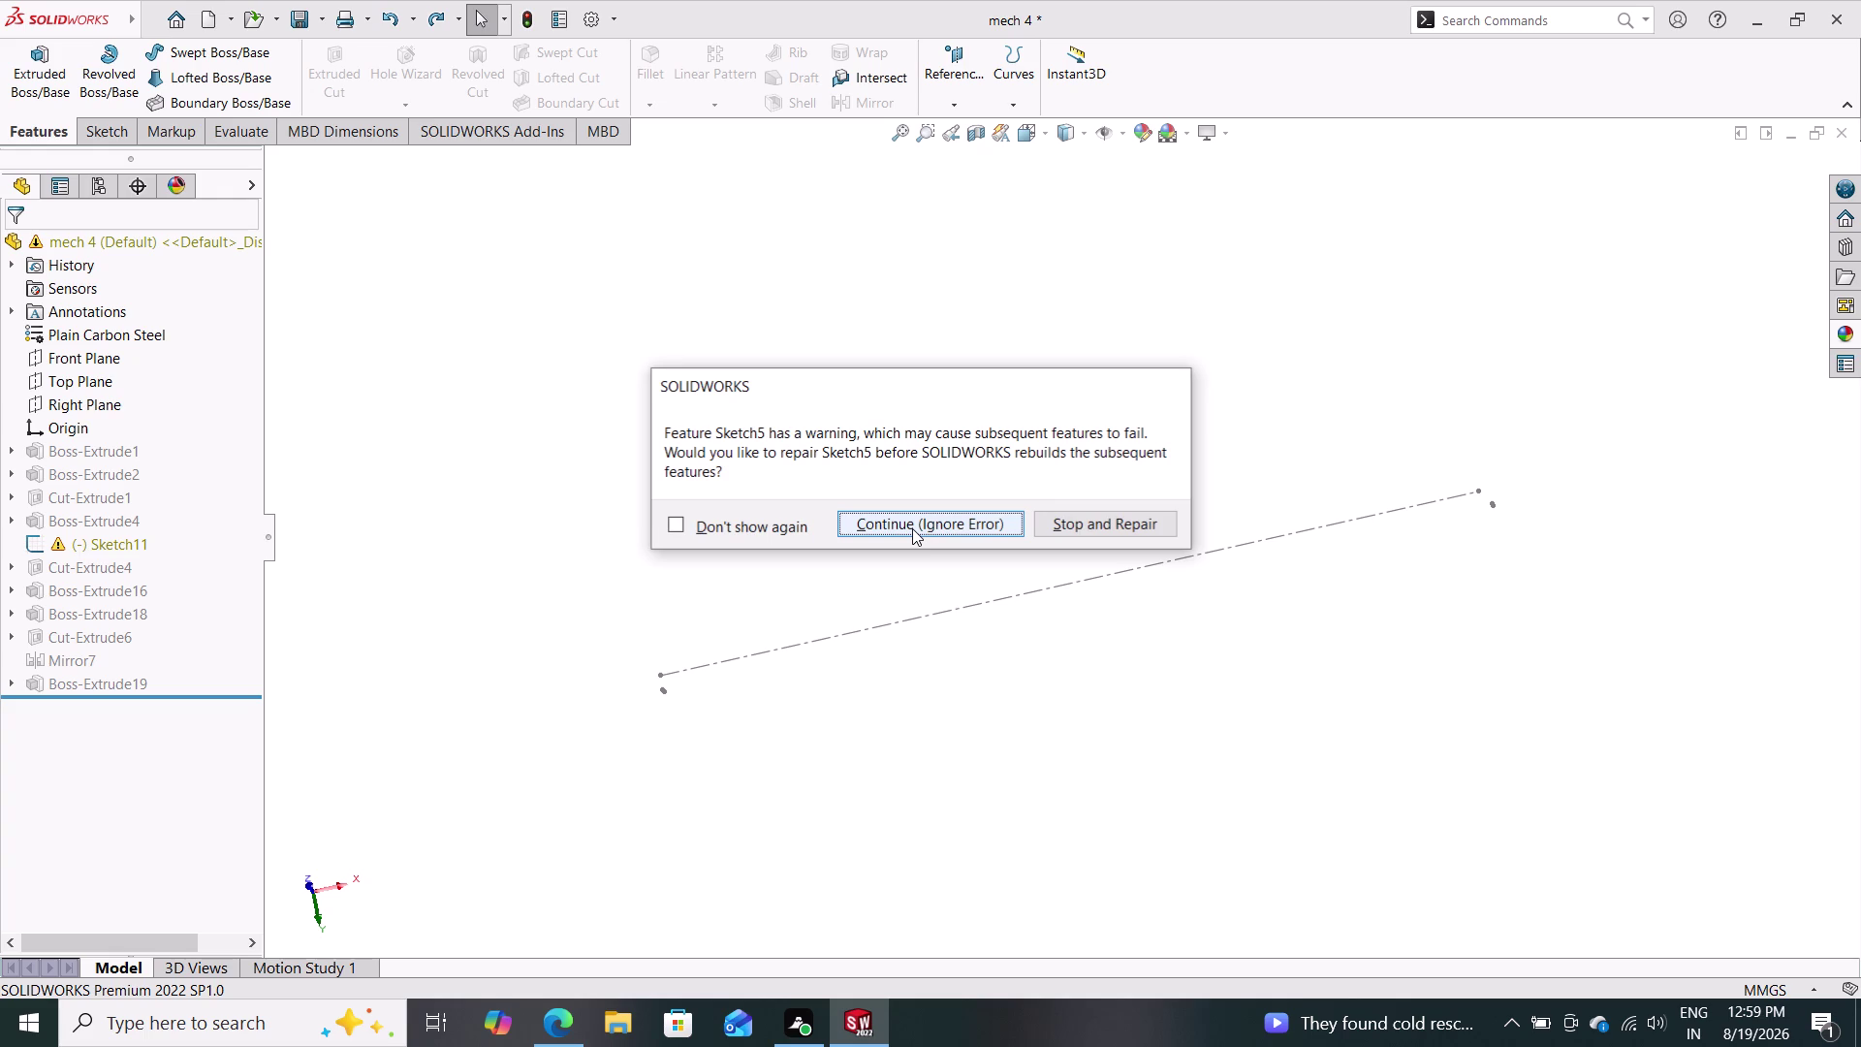
click(900, 523)
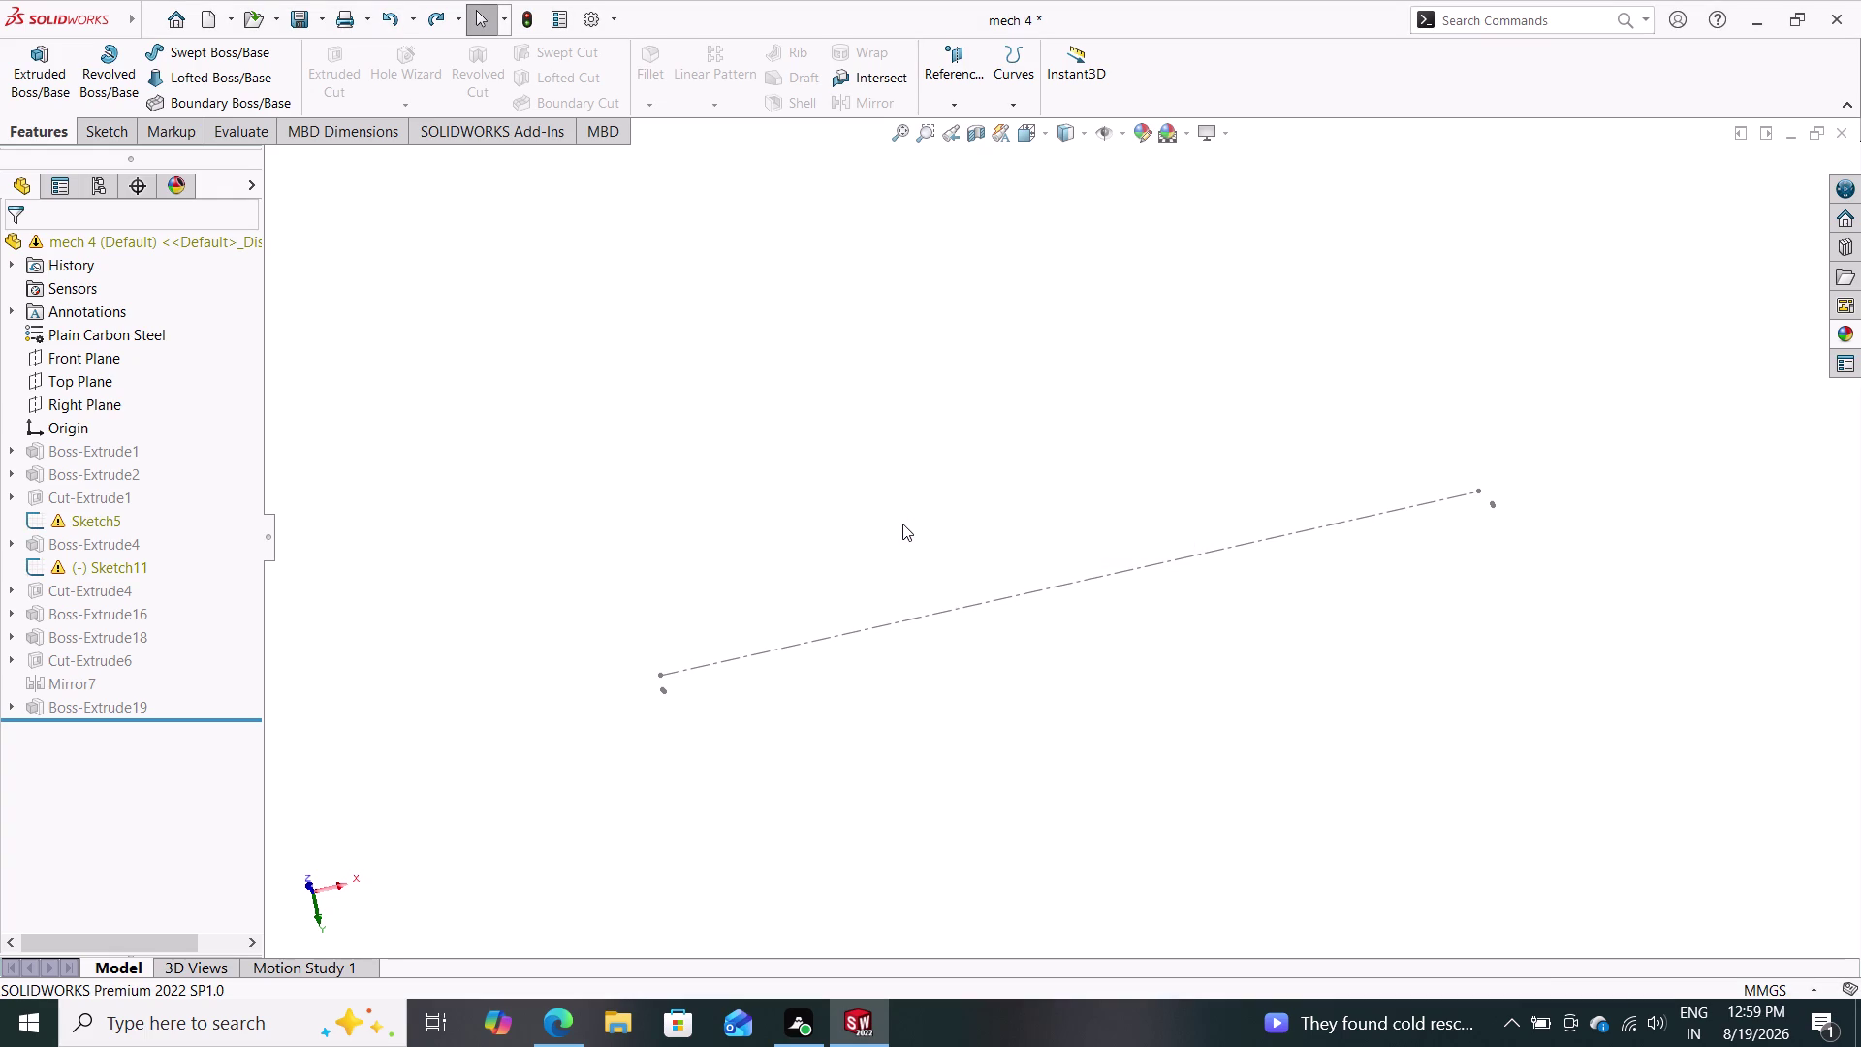
key(ctrl+z)
key(ctrl+z)
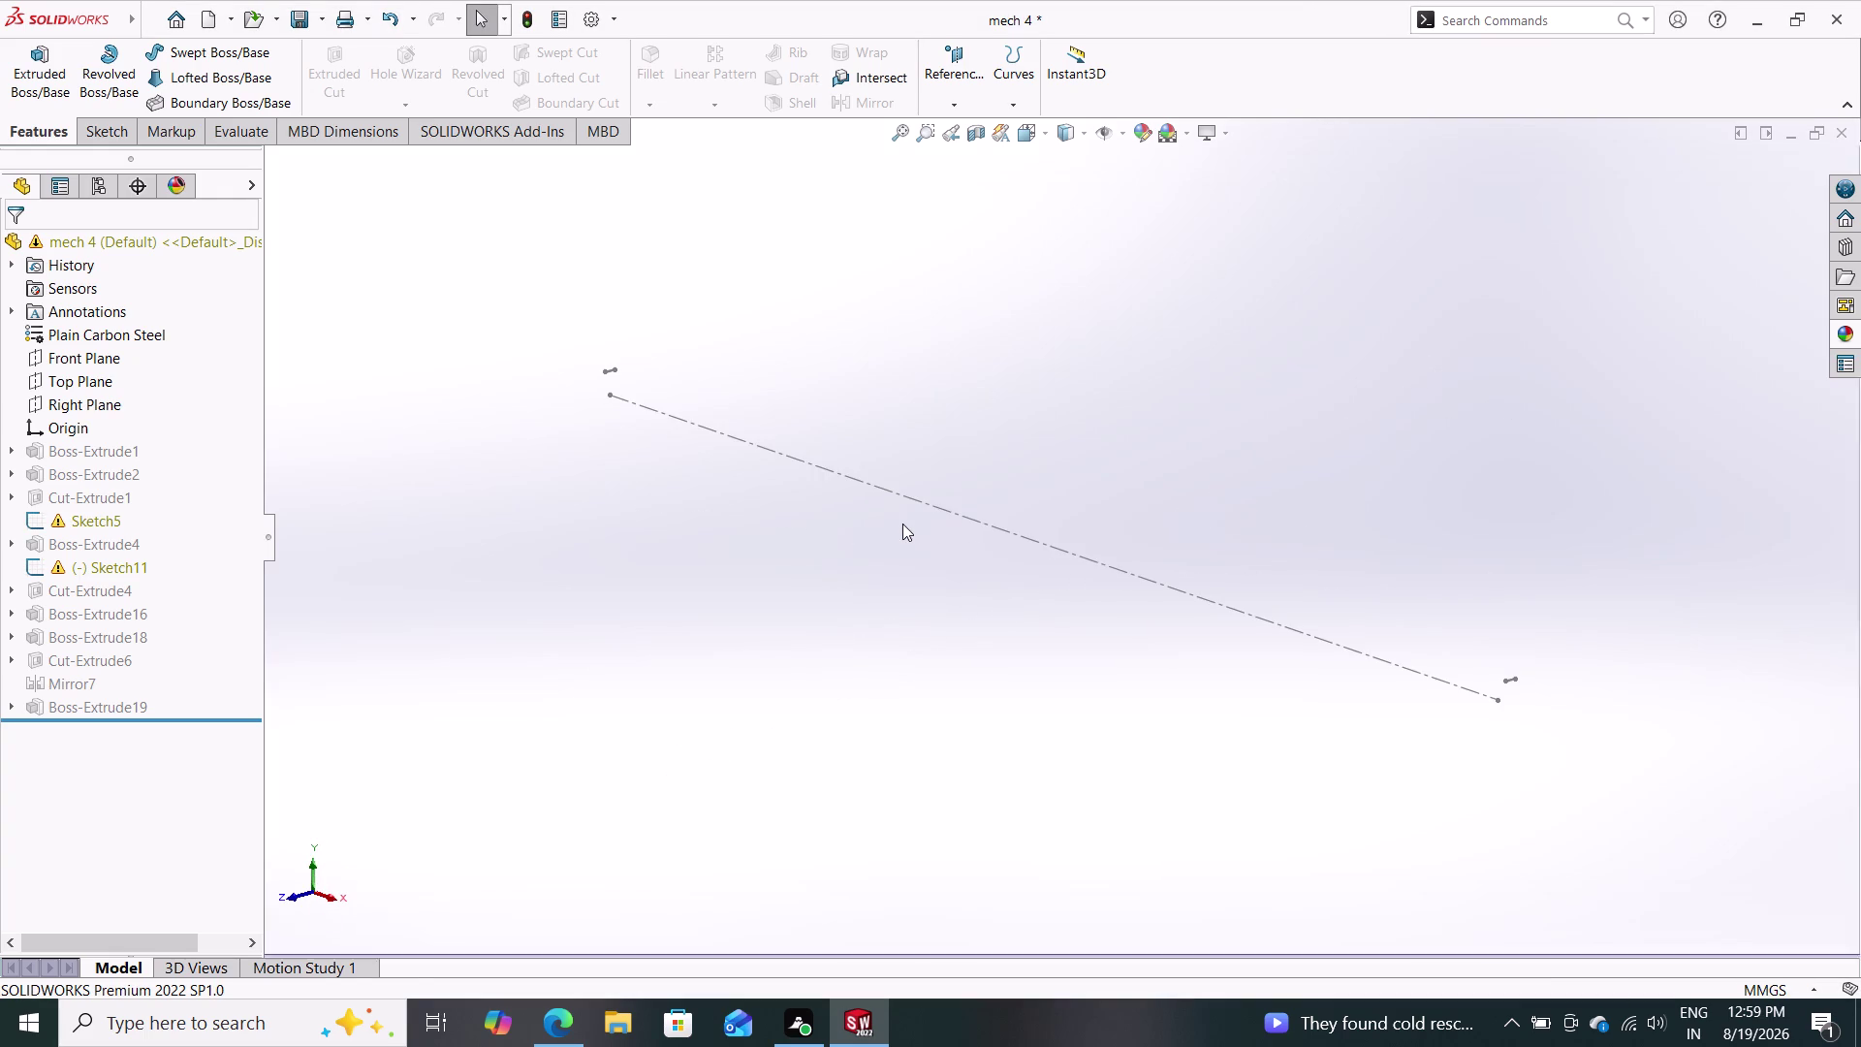
key(ctrl+z)
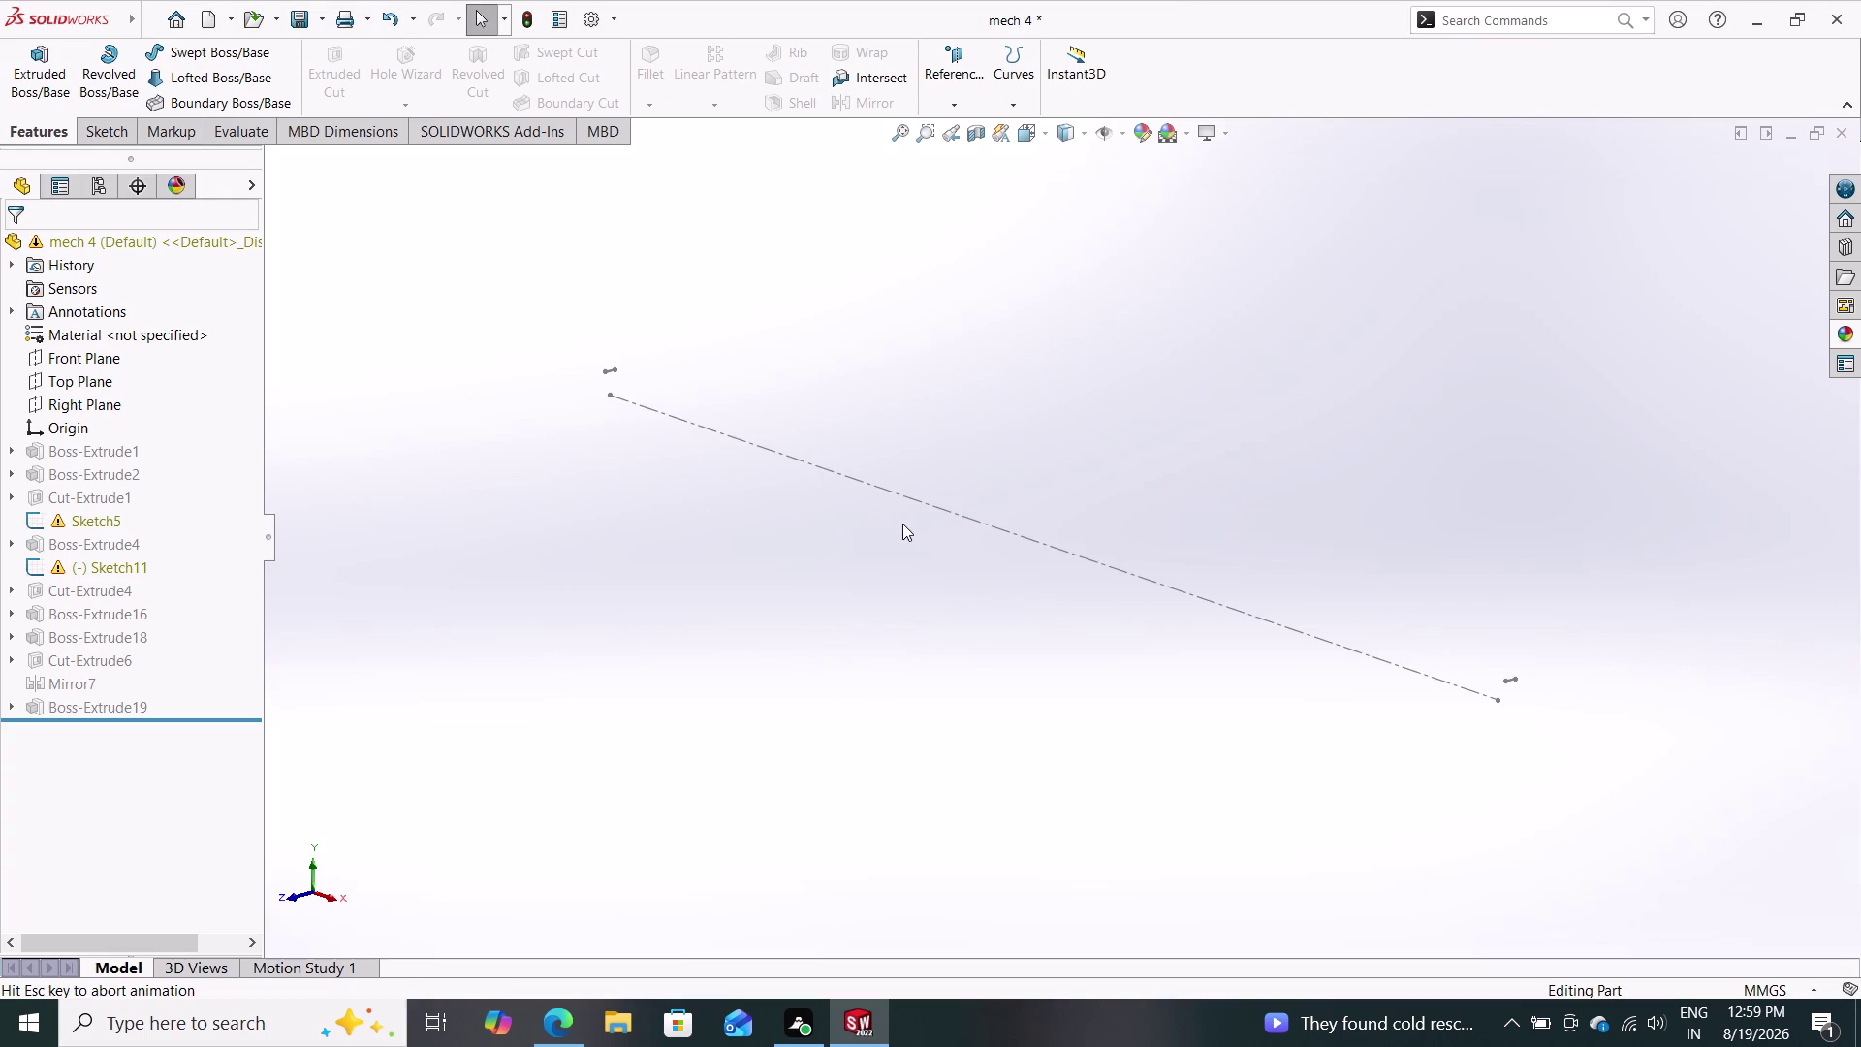